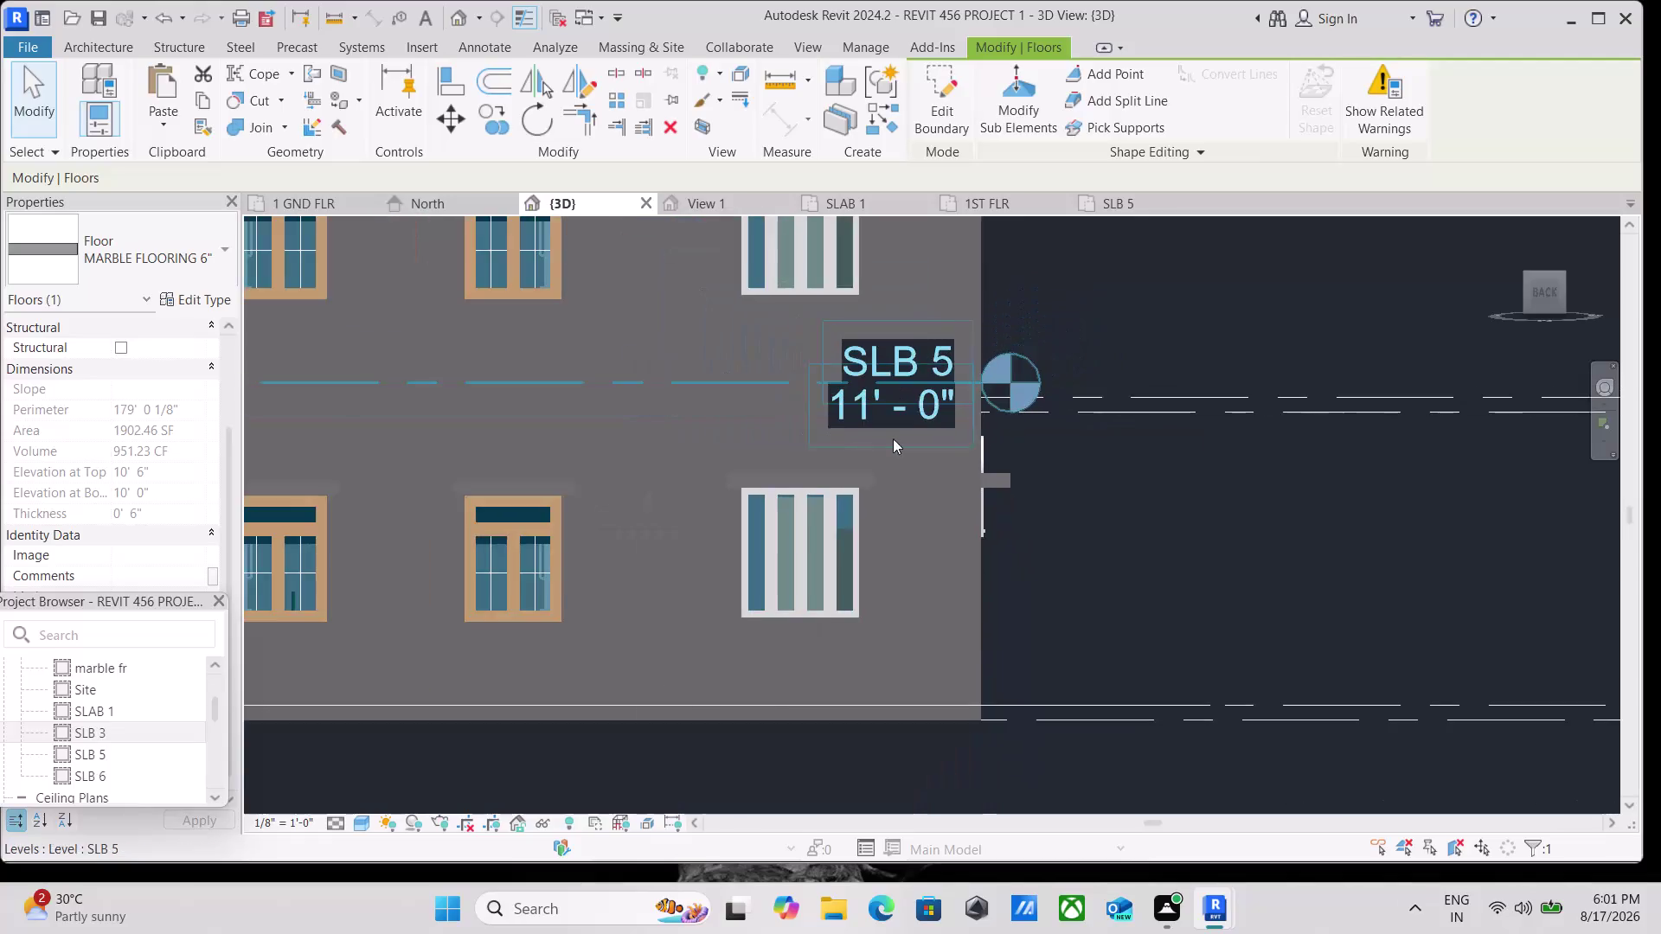
Select the marble floor slab, enter its boundary sketch, then finish editing.
scroll(down, 3)
middle_drag(694, 423, 1180, 491)
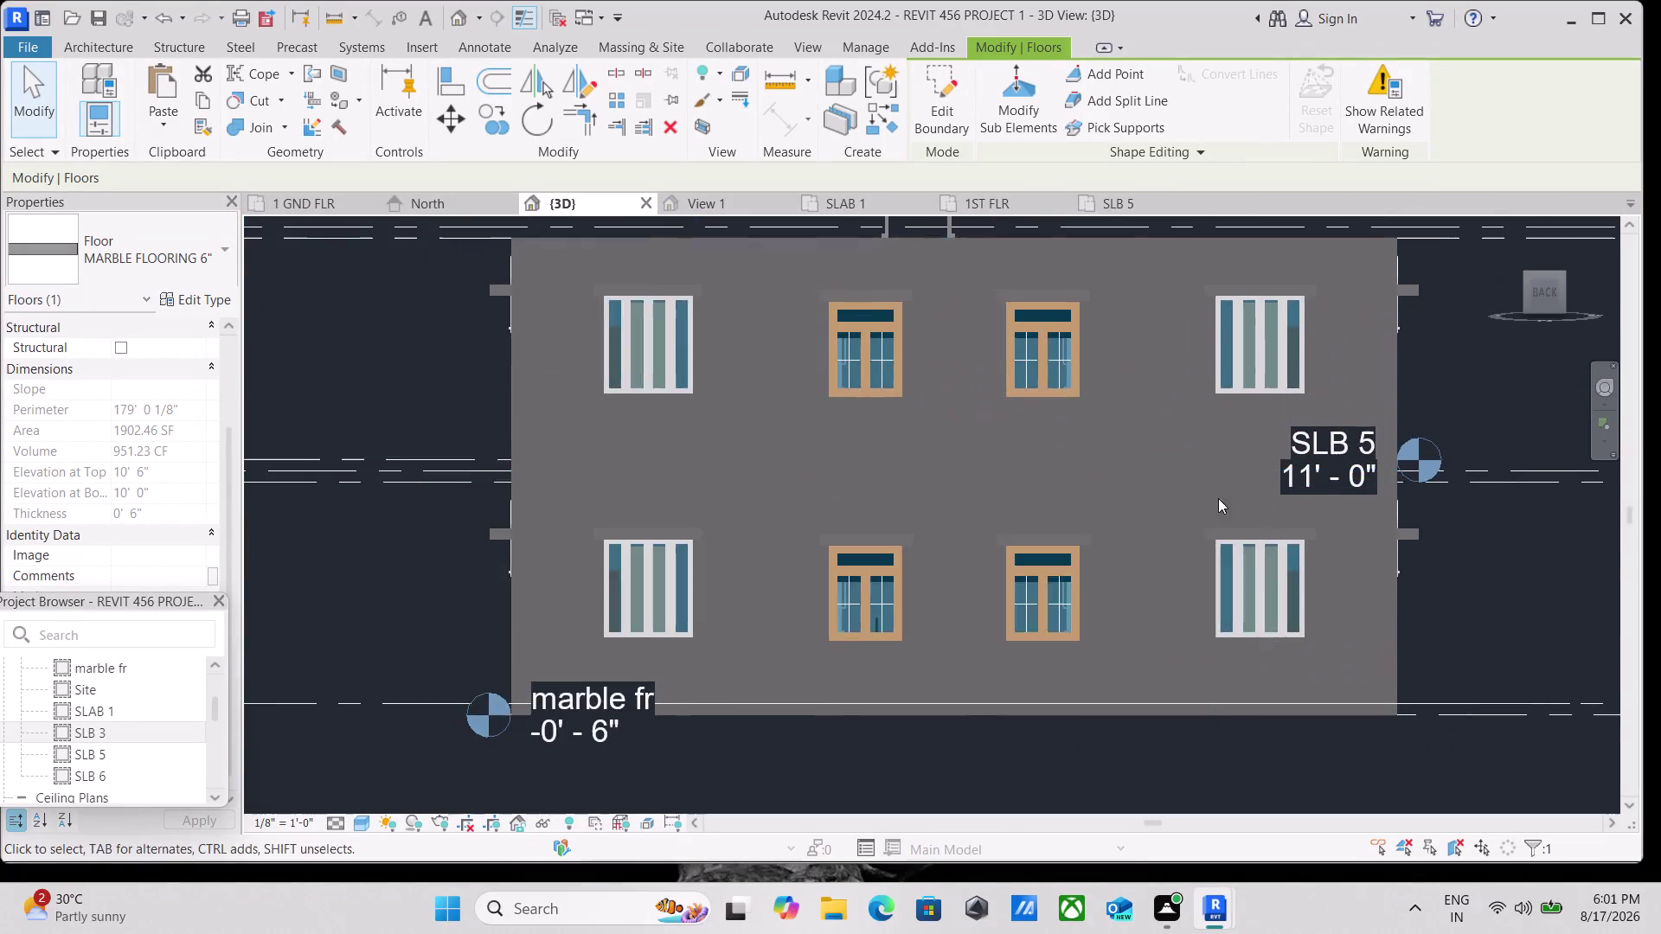
scroll(up, 3)
scroll(up, 3)
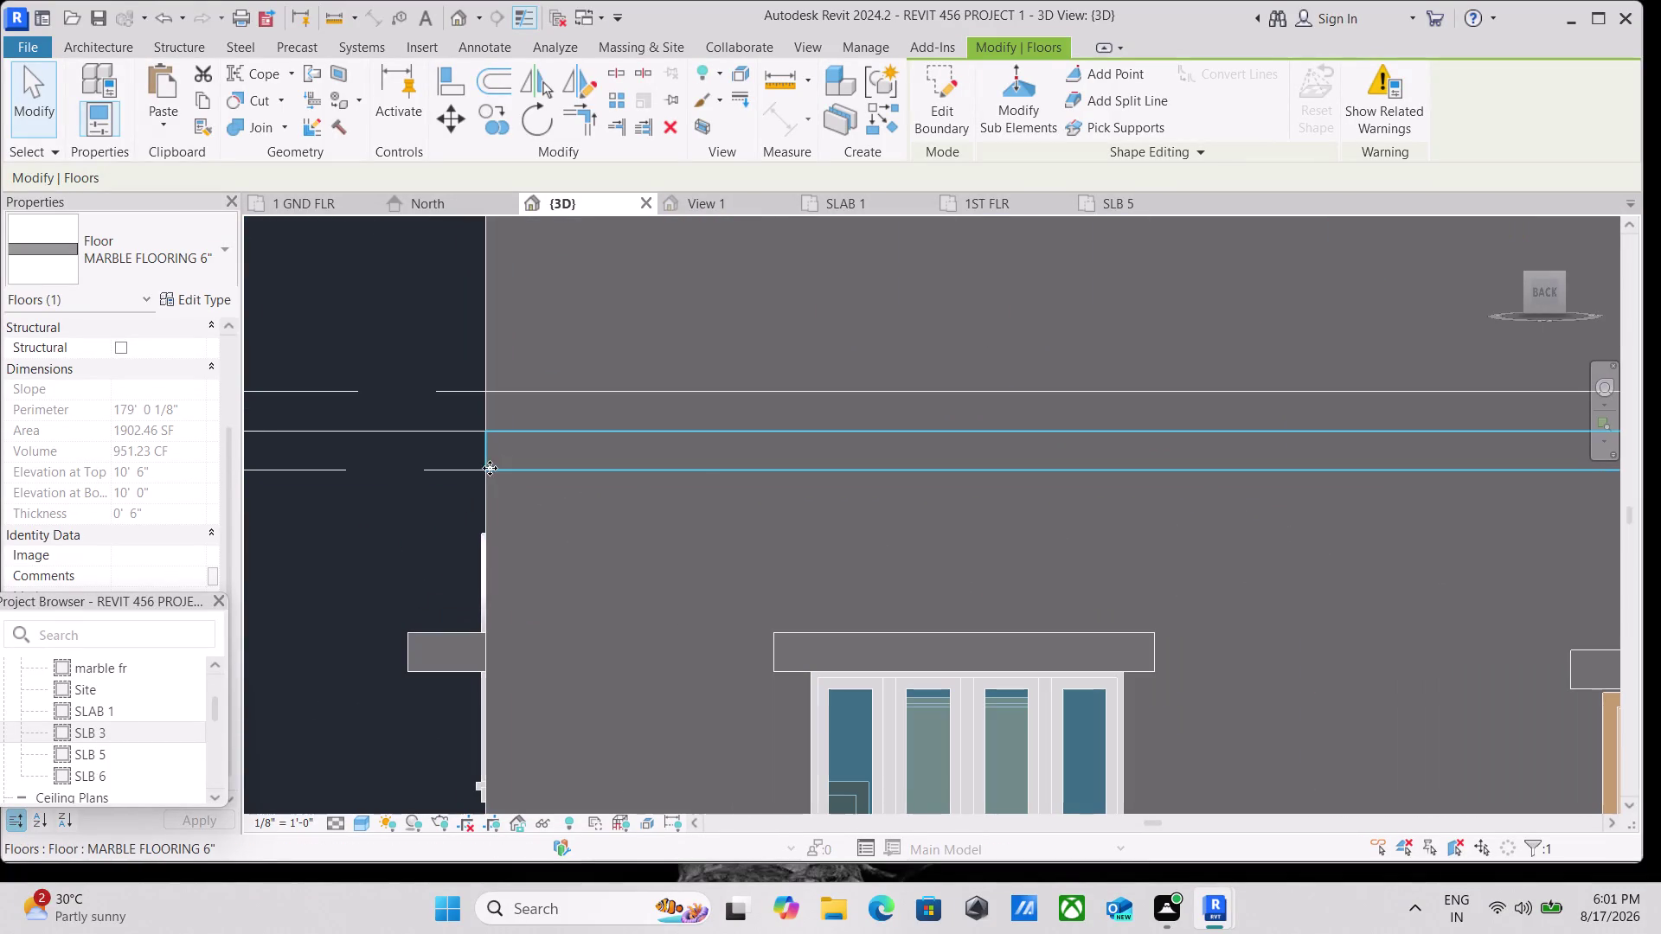
key(Escape)
key(Escape)
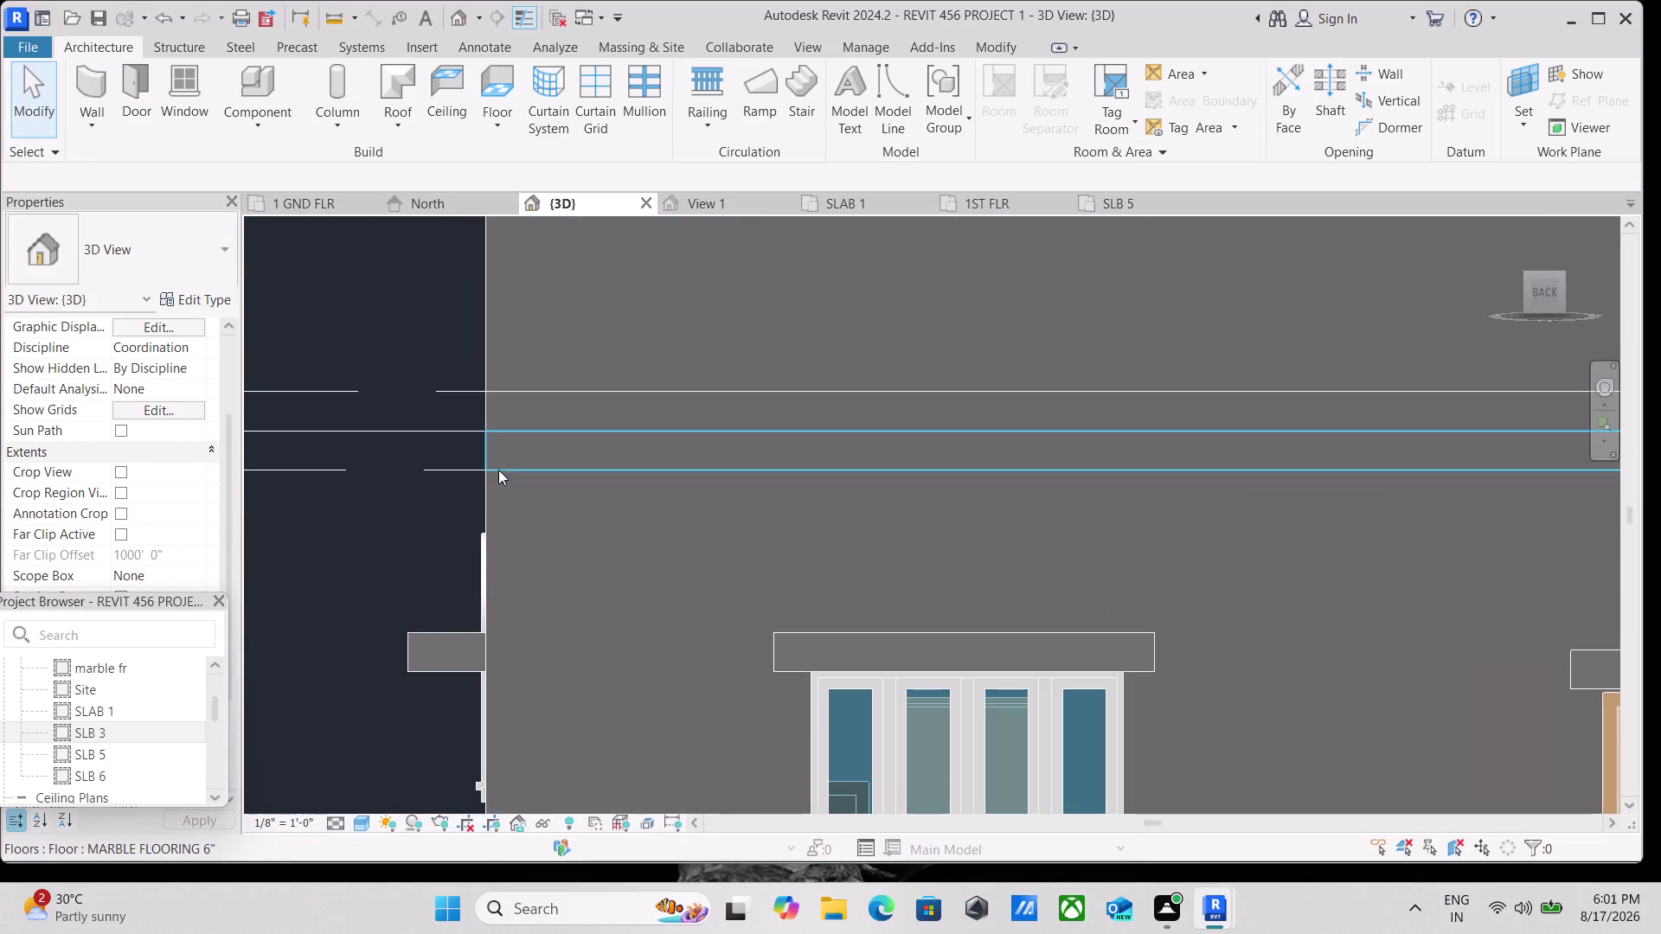
click(499, 469)
click(499, 469)
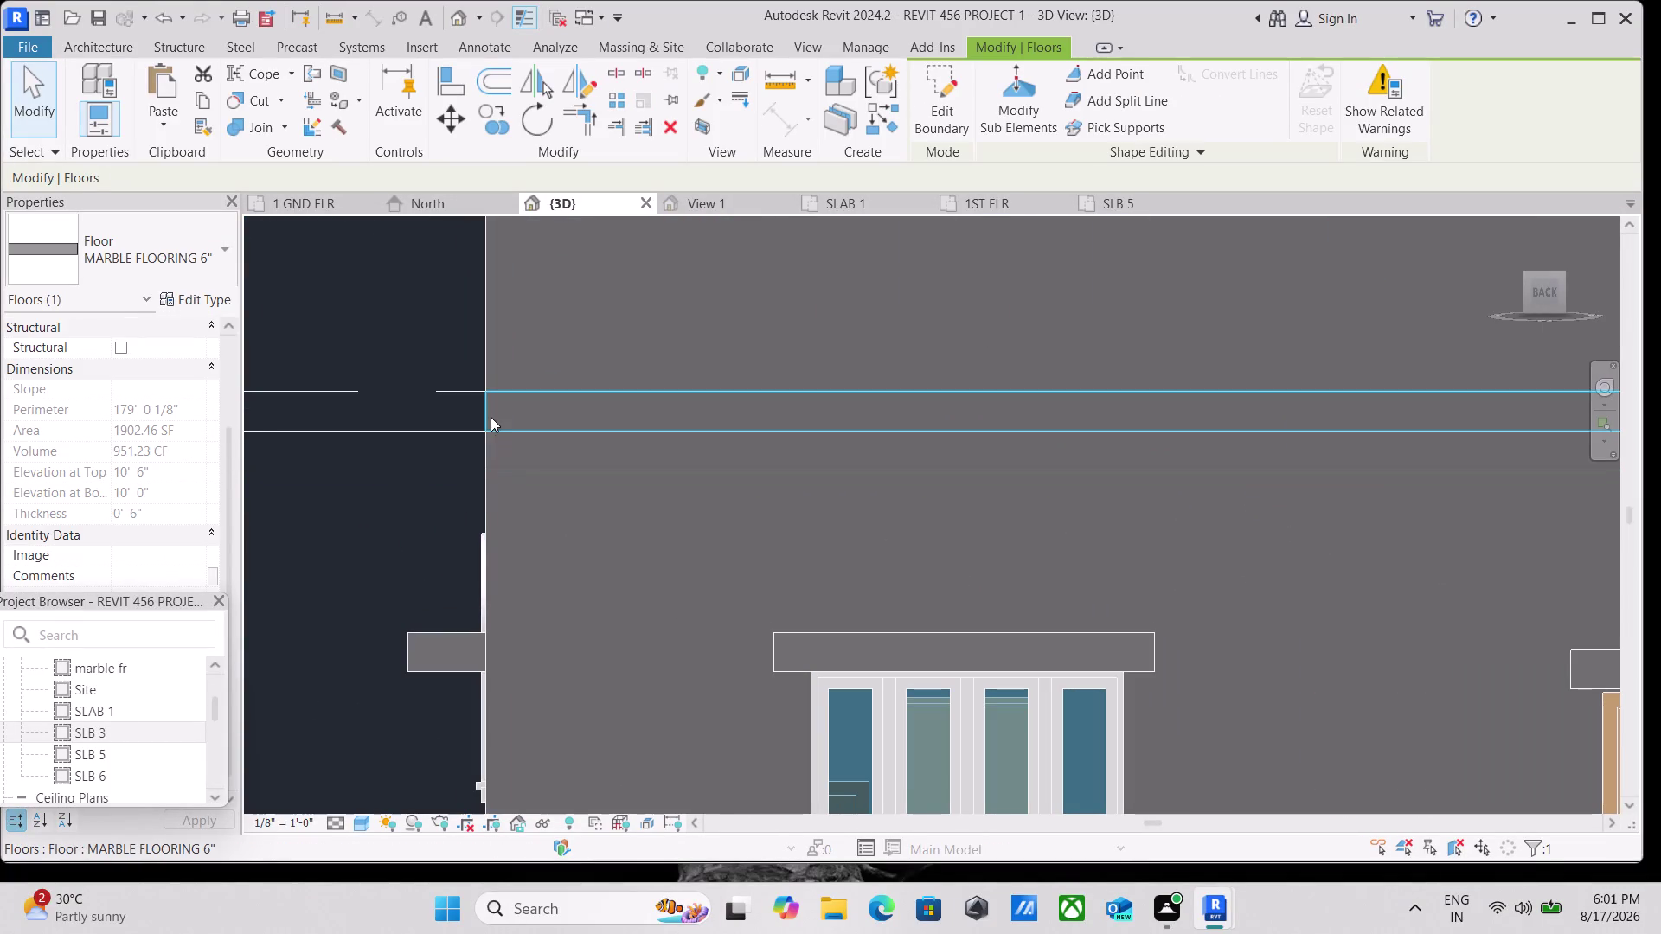
click(485, 470)
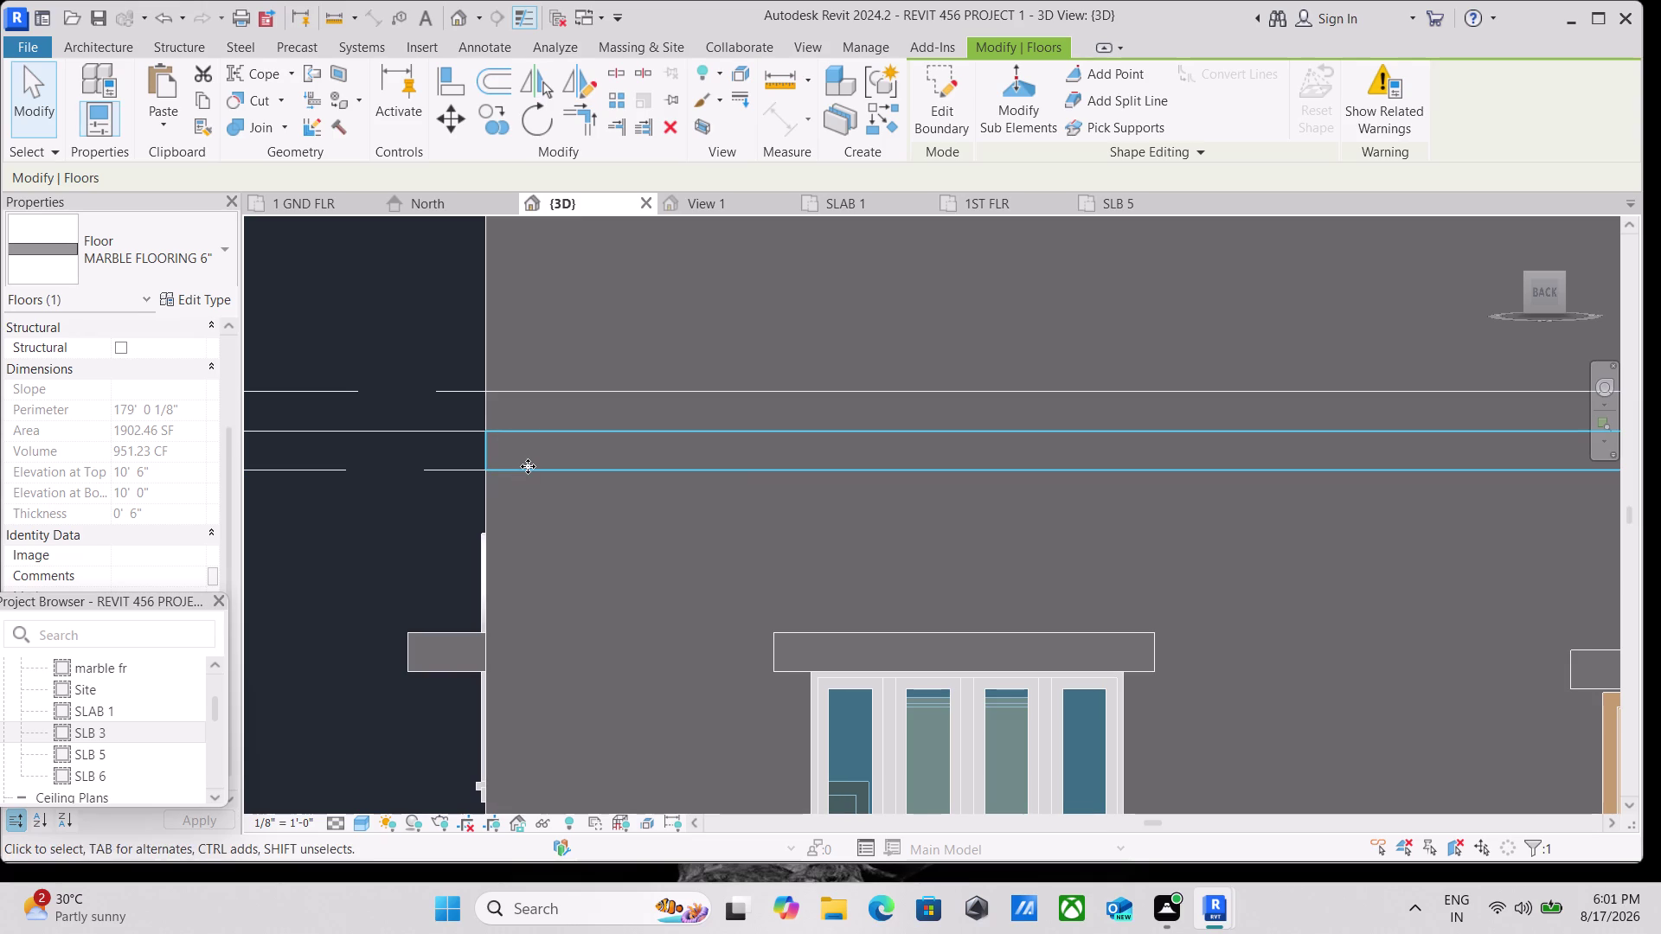
click(528, 466)
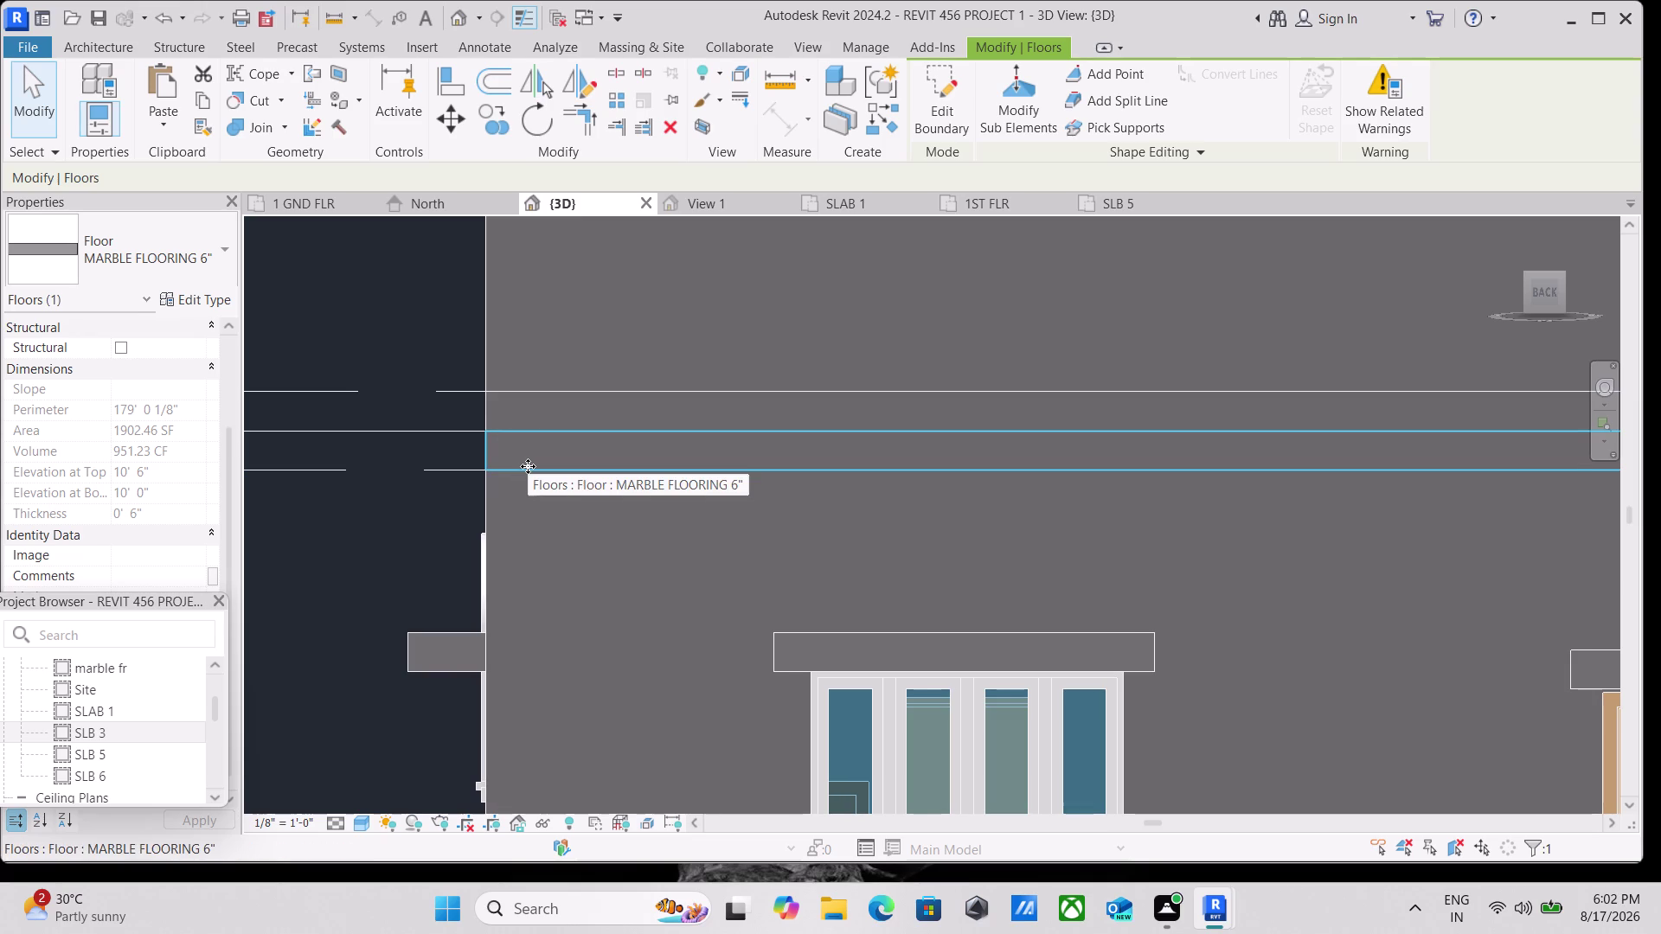
double_click(528, 466)
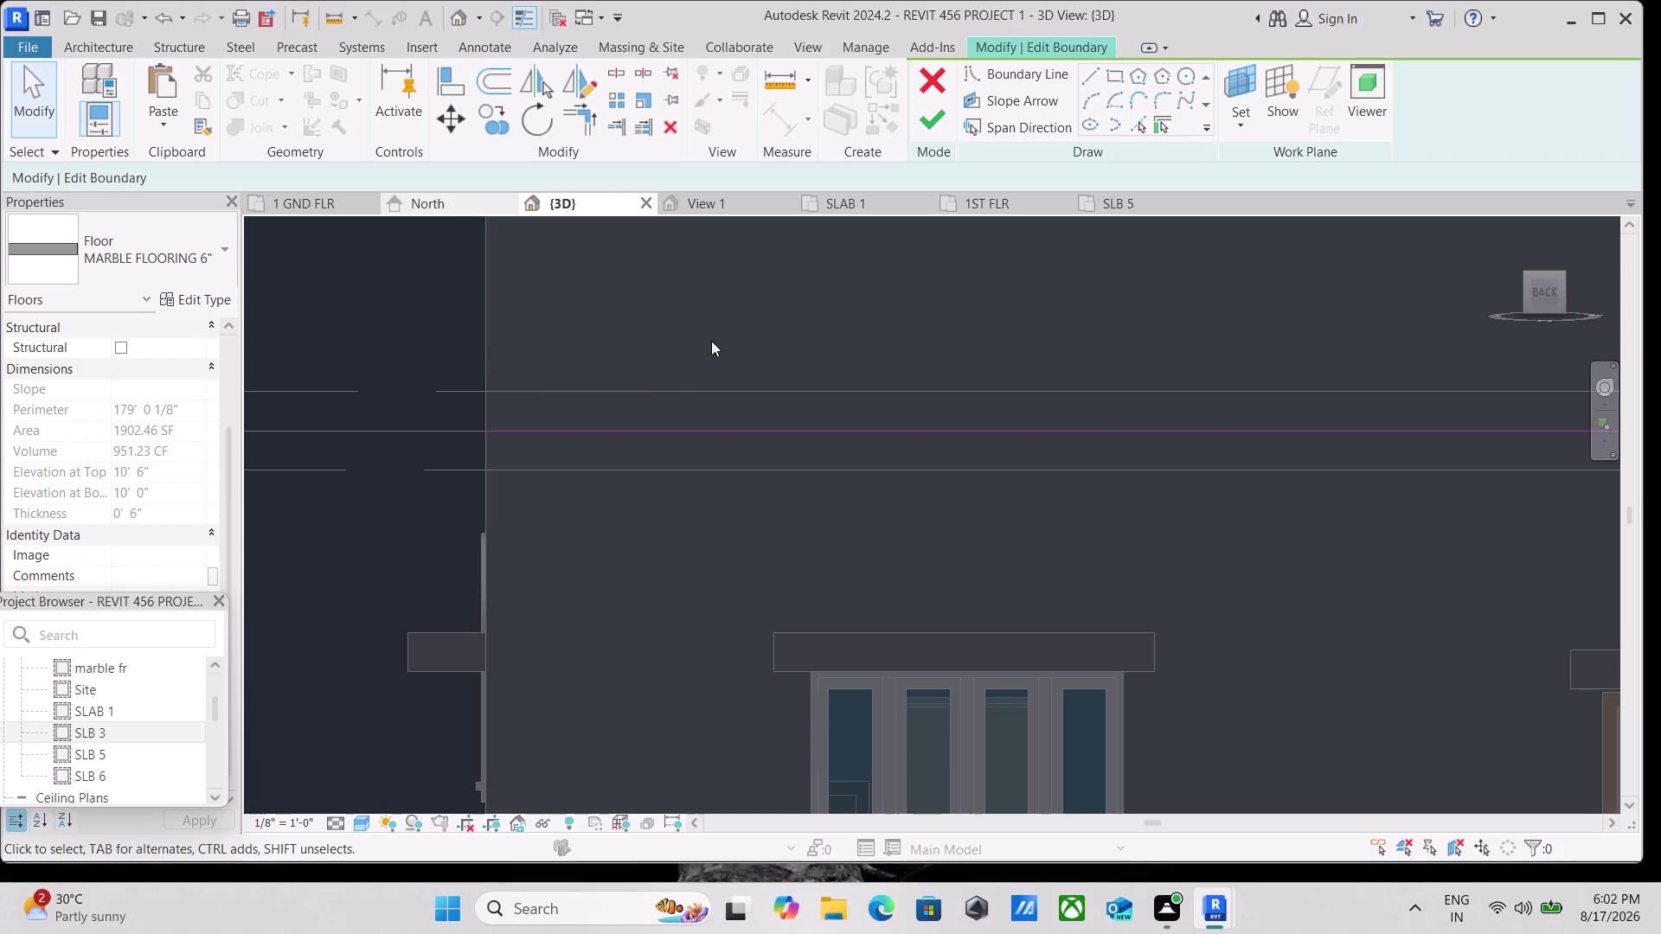
key(Escape)
key(Escape)
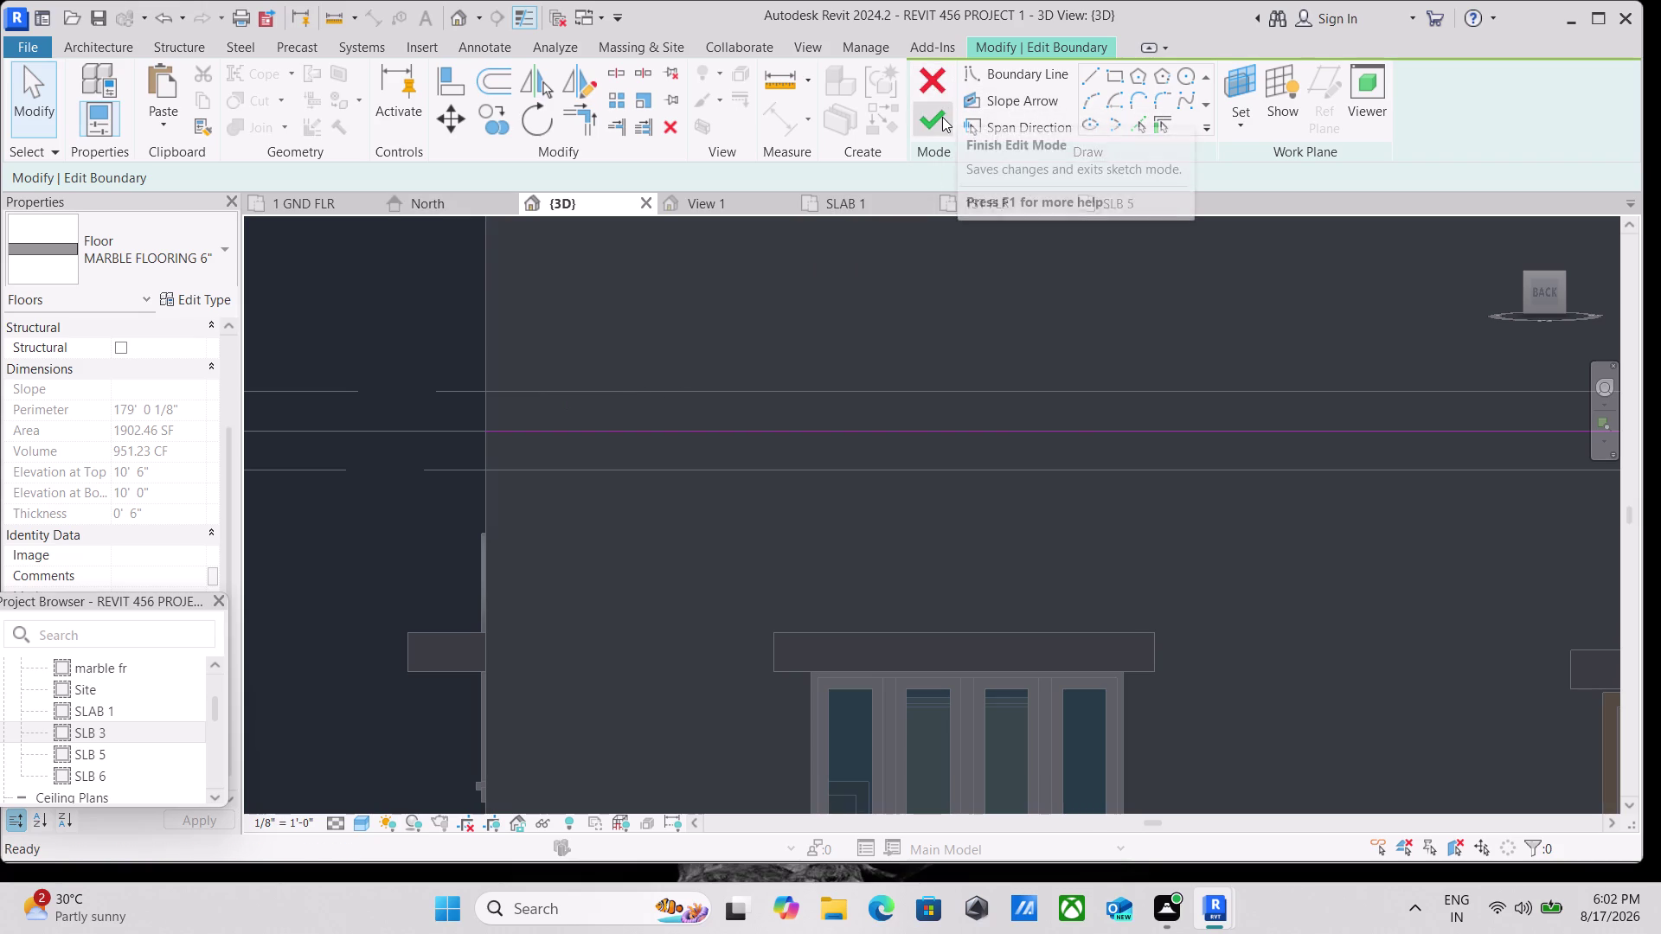
click(941, 117)
Pan and zoom the 3D view to bring the whole house model into view.
scroll(down, 3)
scroll(down, 3)
middle_drag(891, 364, 643, 413)
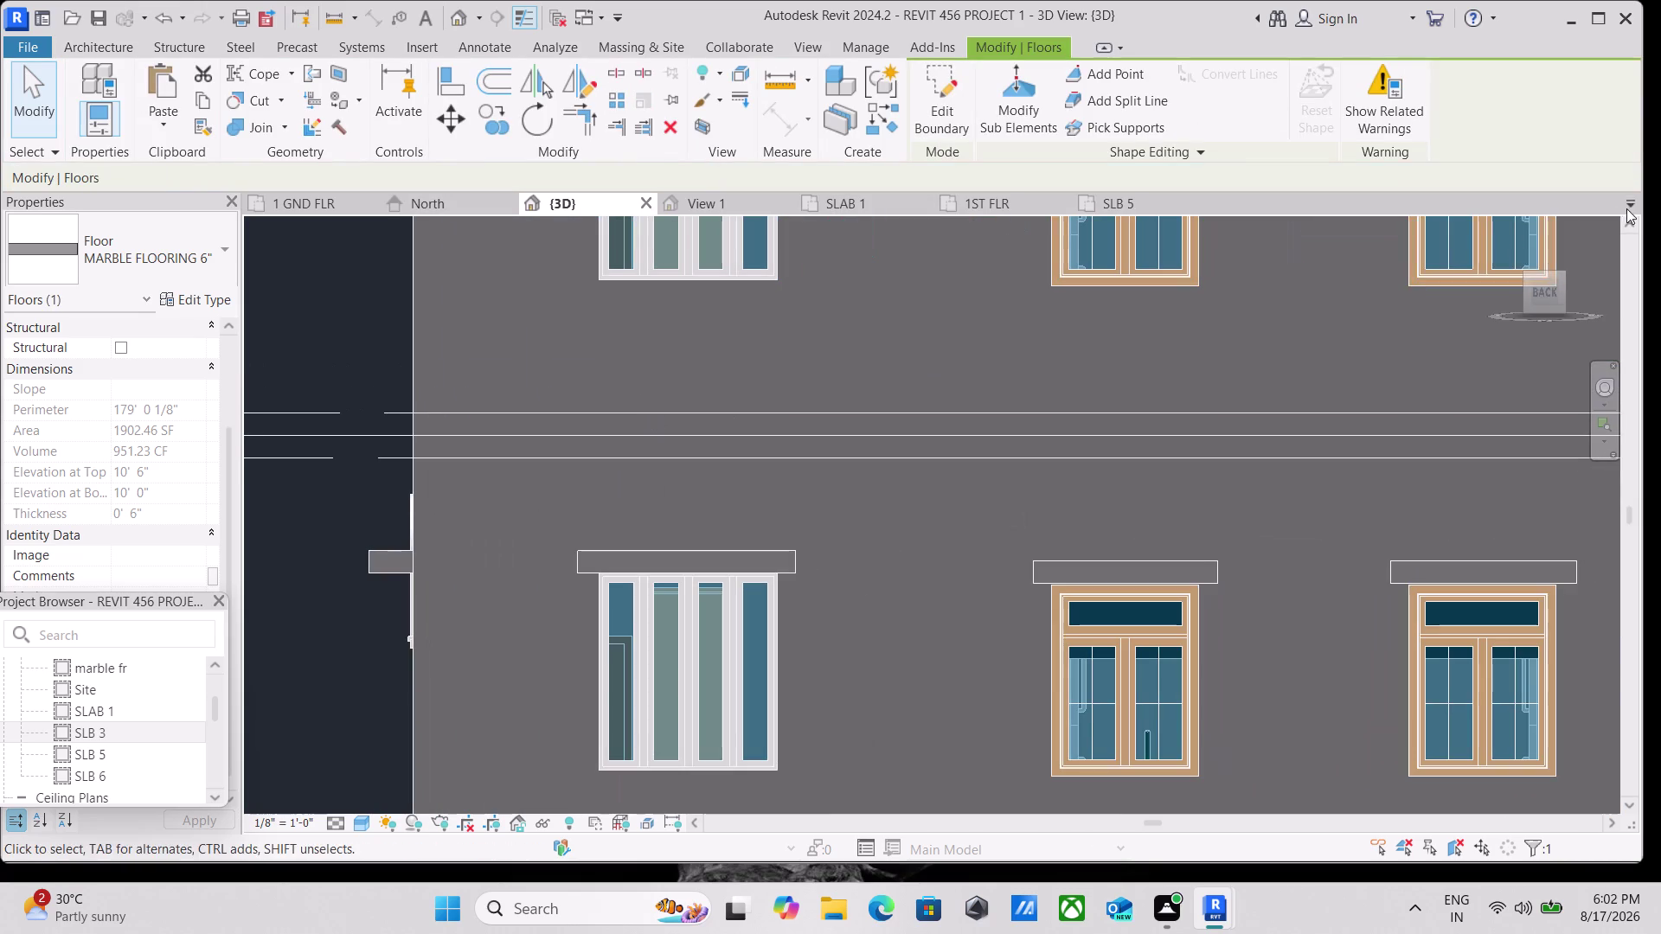
click(1562, 273)
scroll(down, 3)
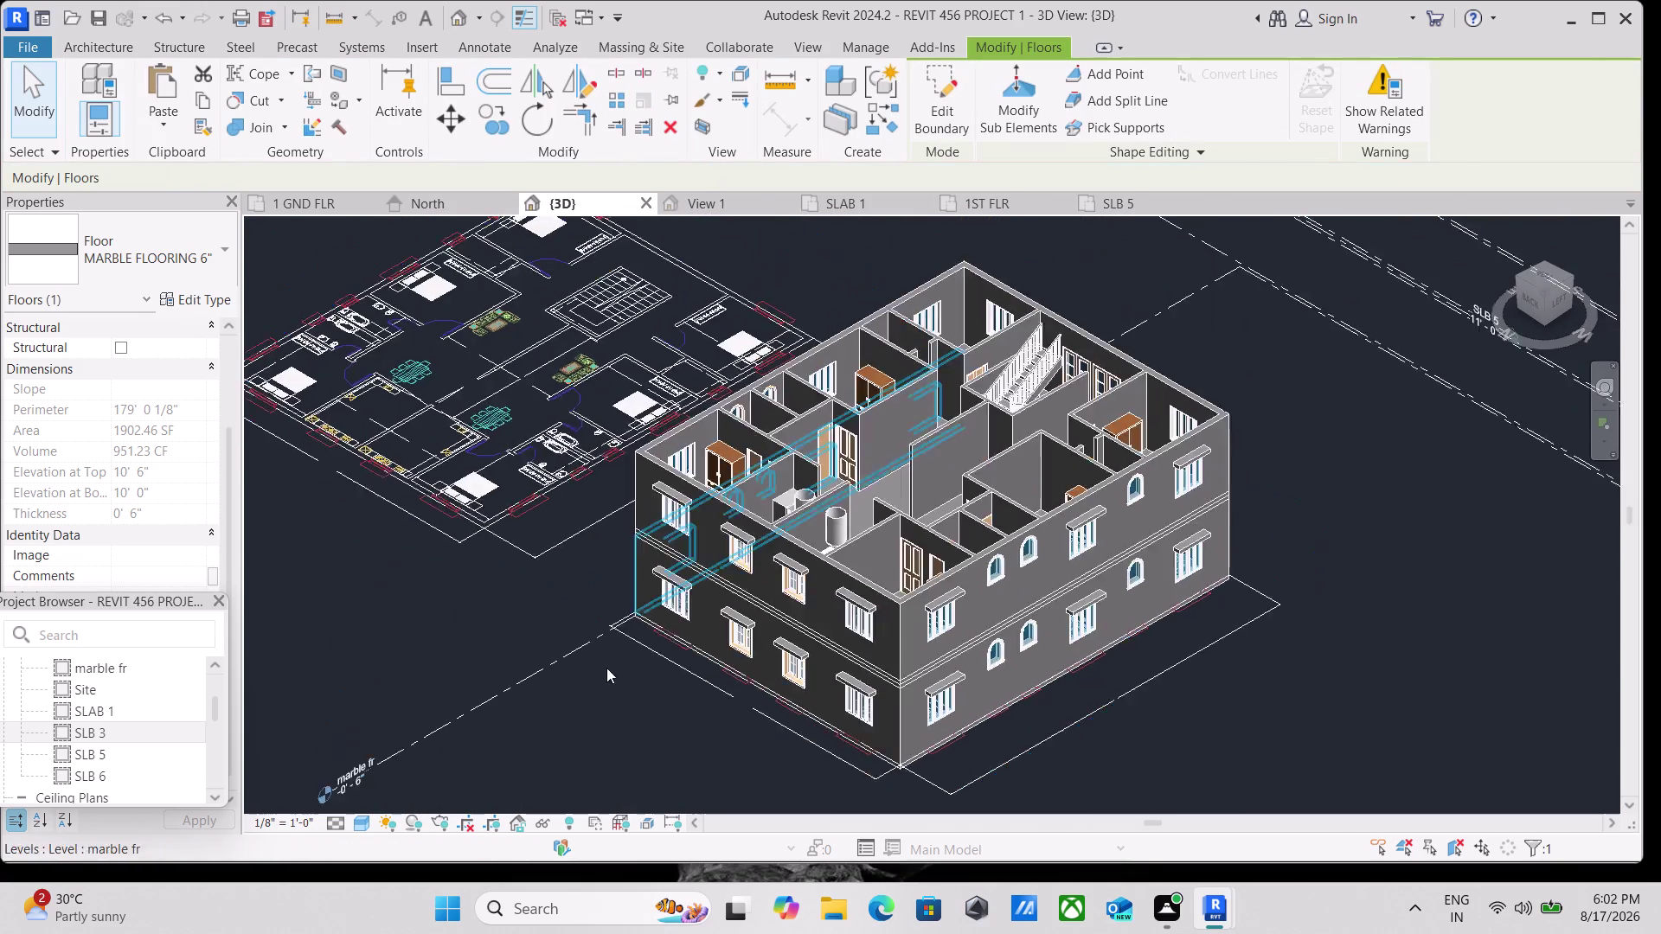
scroll(up, 3)
scroll(down, 3)
middle_drag(502, 626, 580, 564)
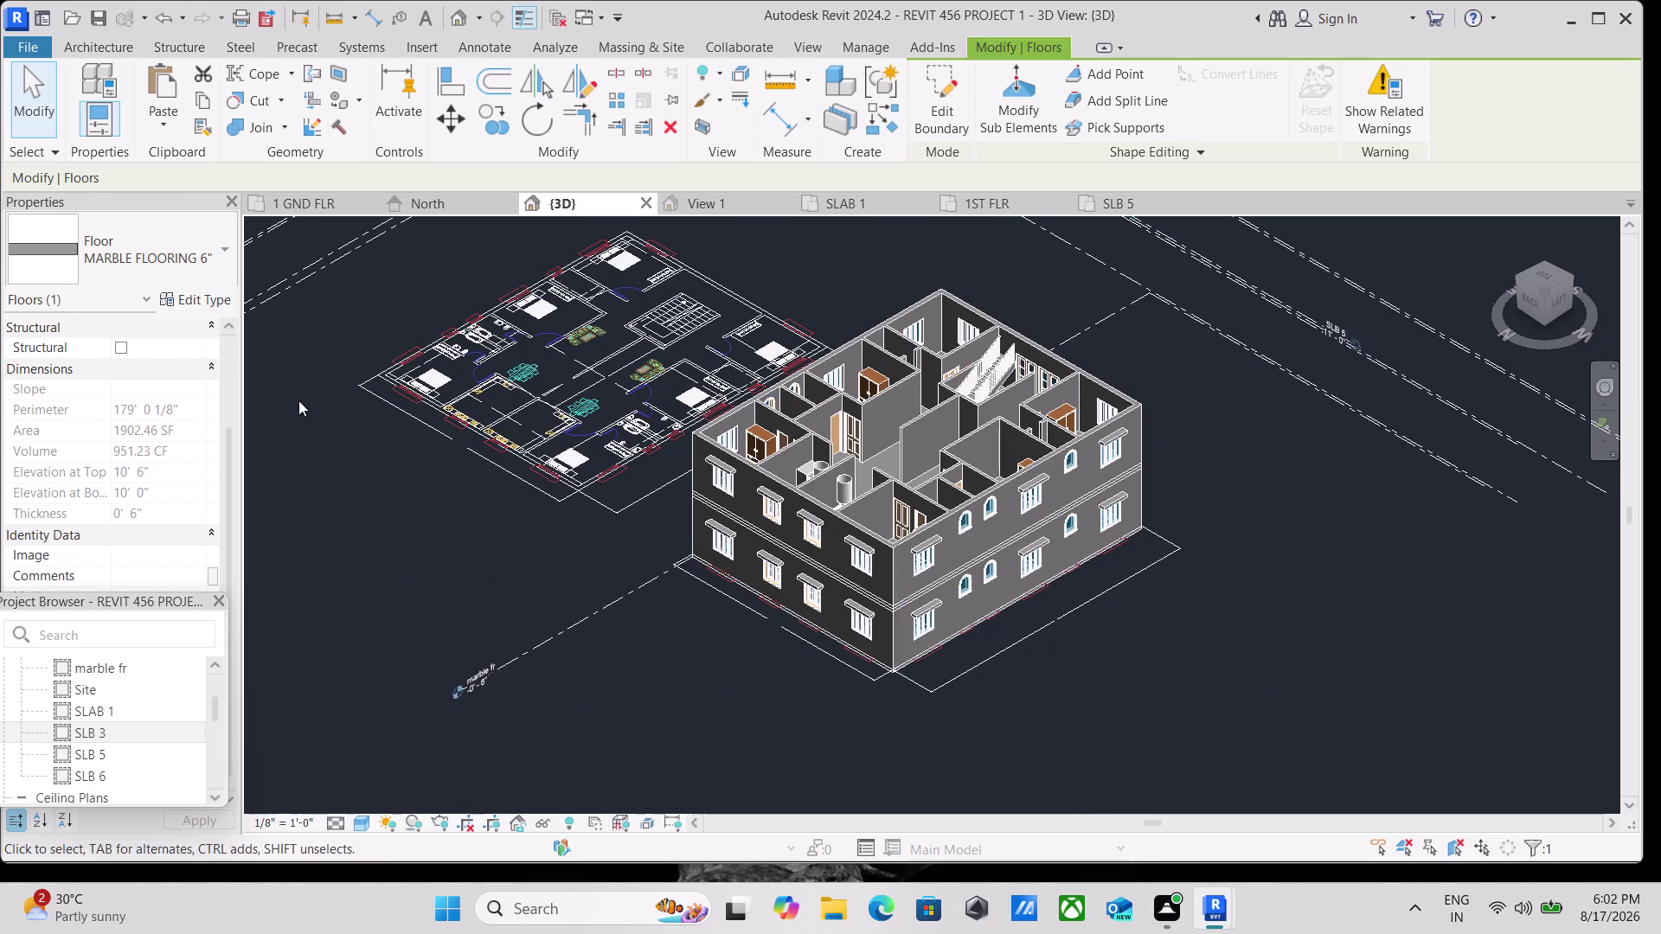
scroll(down, 3)
scroll(up, 3)
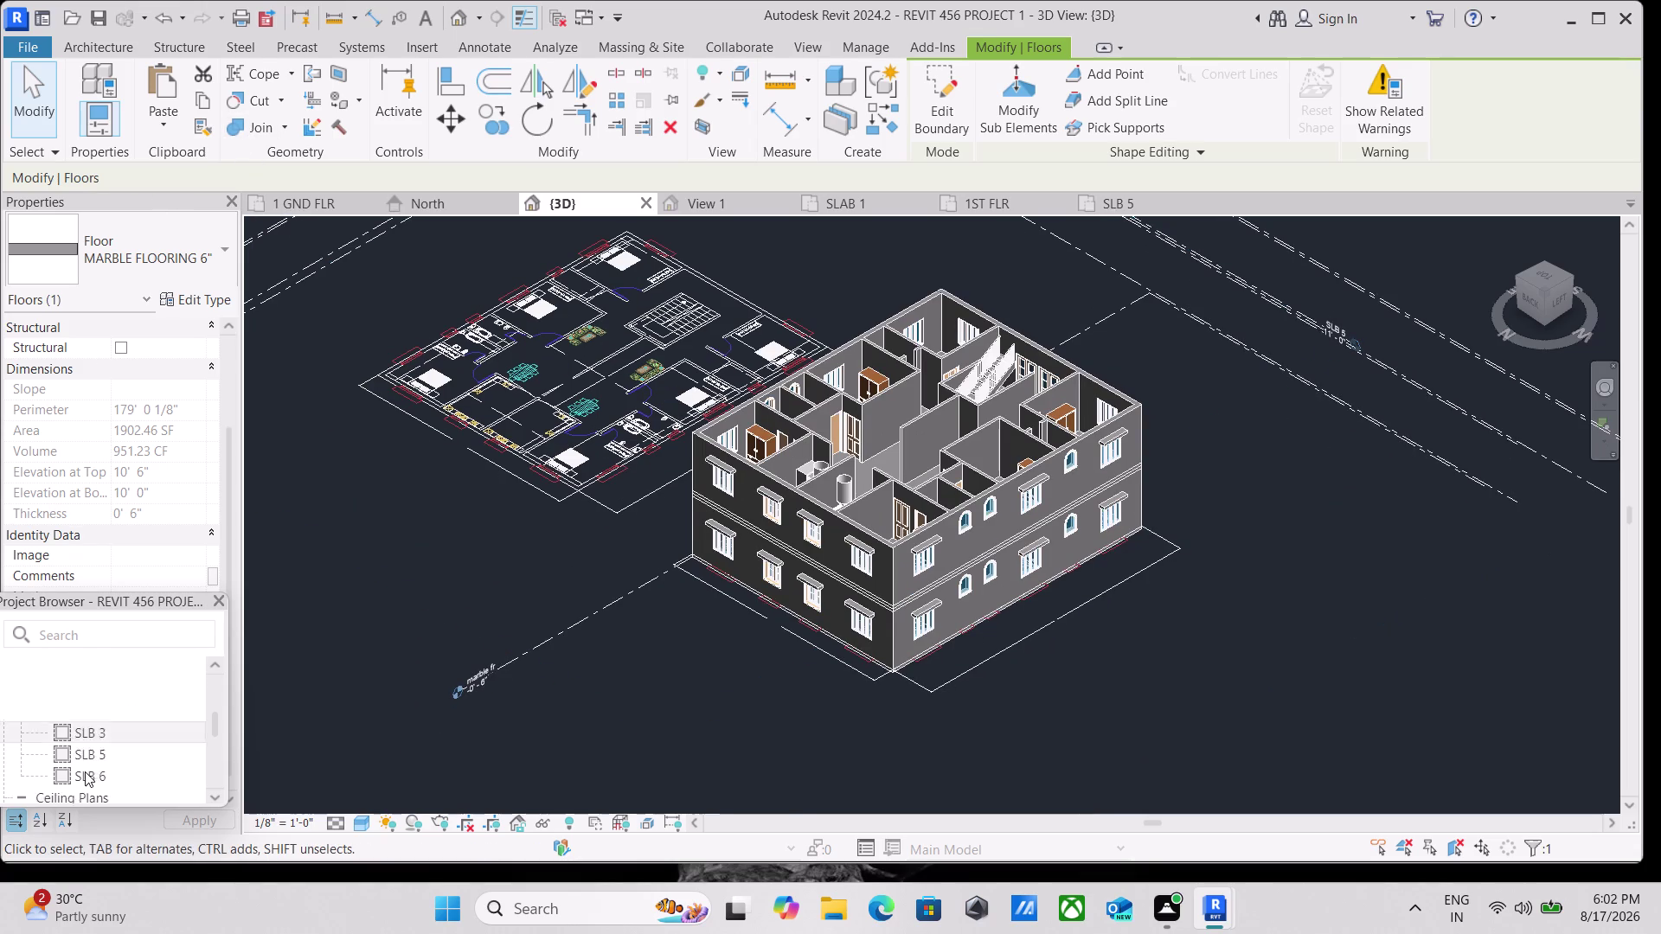
scroll(up, 3)
scroll(up, 3)
scroll(up, 3)
scroll(down, 3)
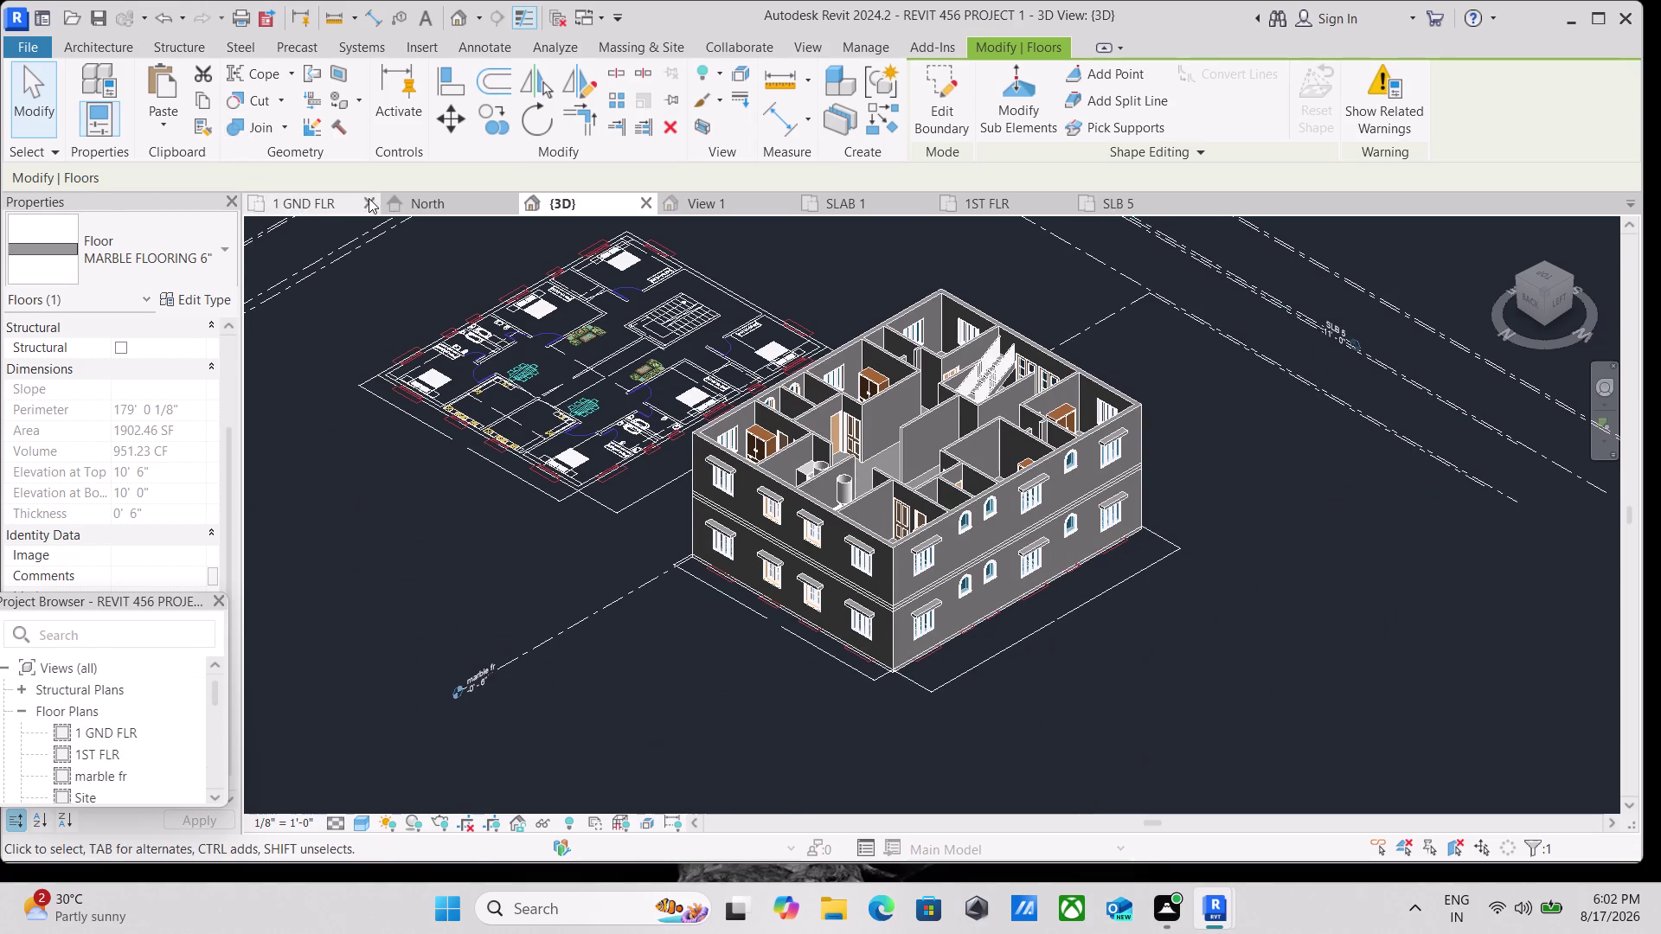
scroll(down, 3)
scroll(up, 3)
scroll(up, 3)
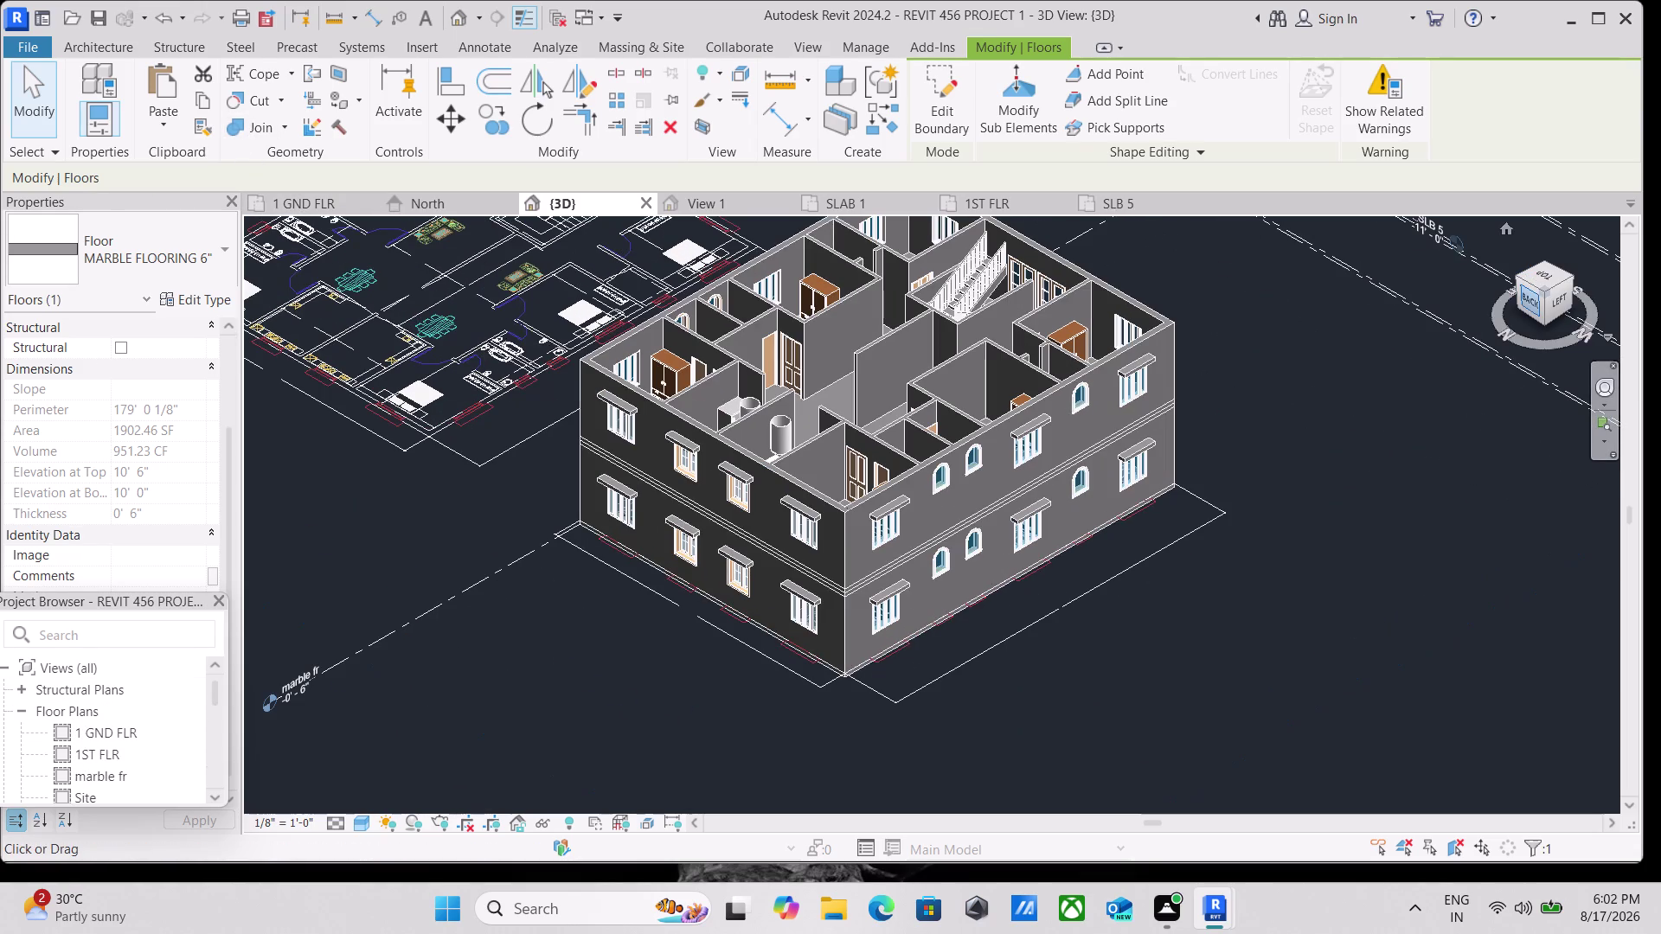
View the back facade straight on, then open the South building elevation.
click(1539, 314)
middle_drag(1199, 476, 1069, 569)
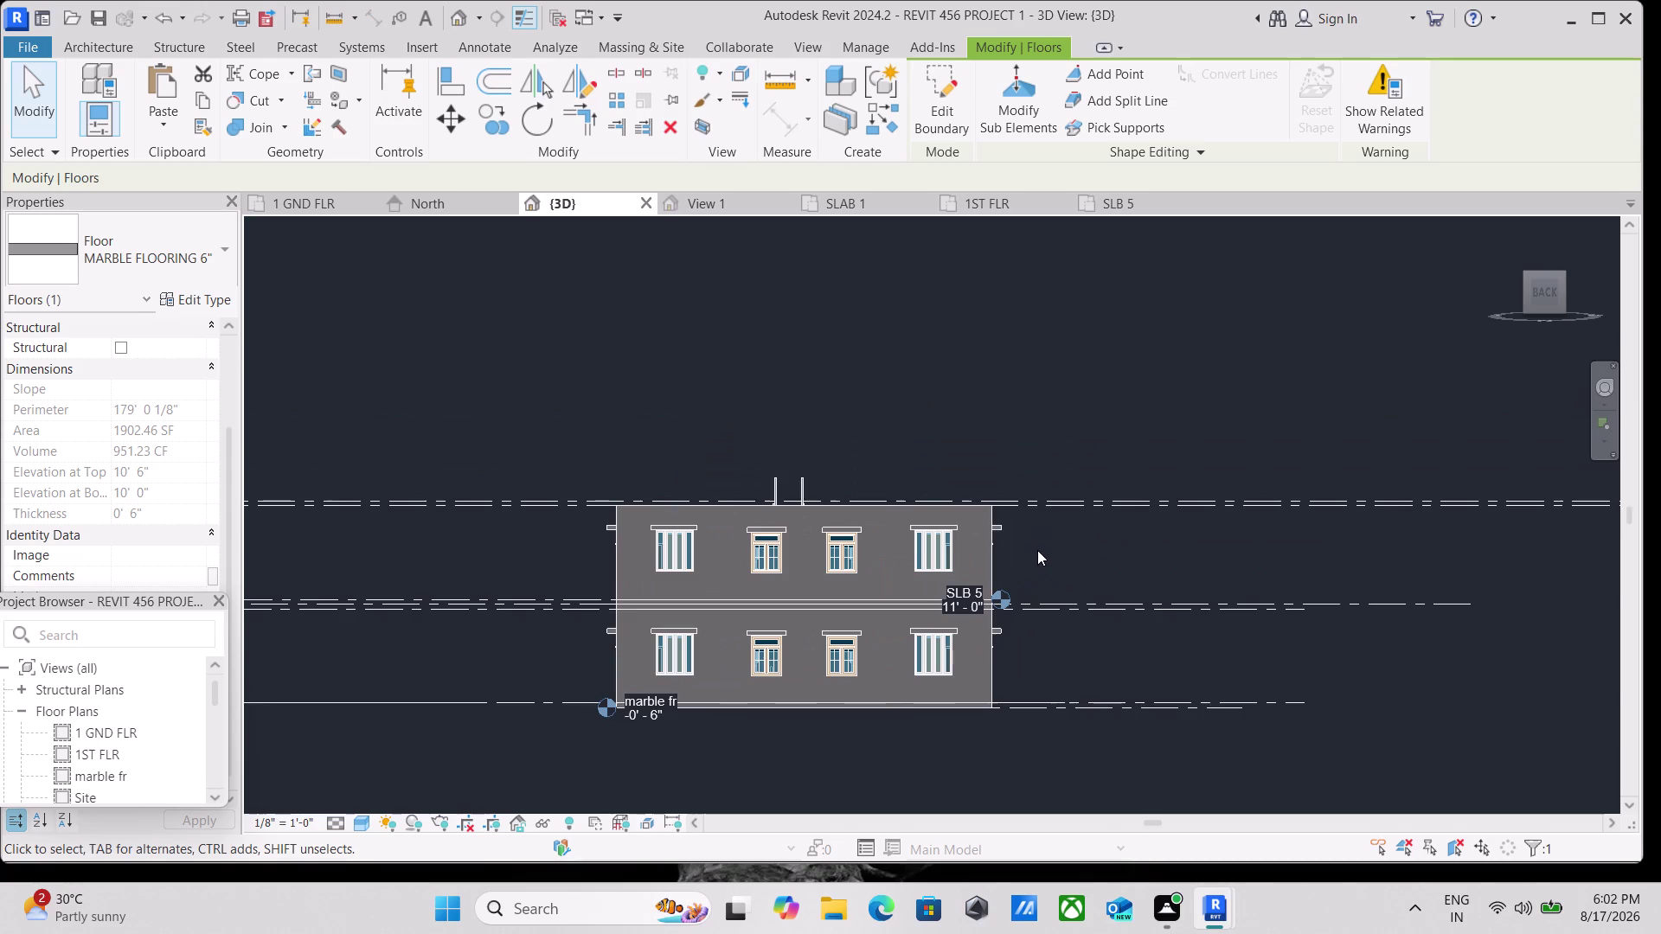
scroll(up, 3)
middle_drag(1027, 523, 1041, 509)
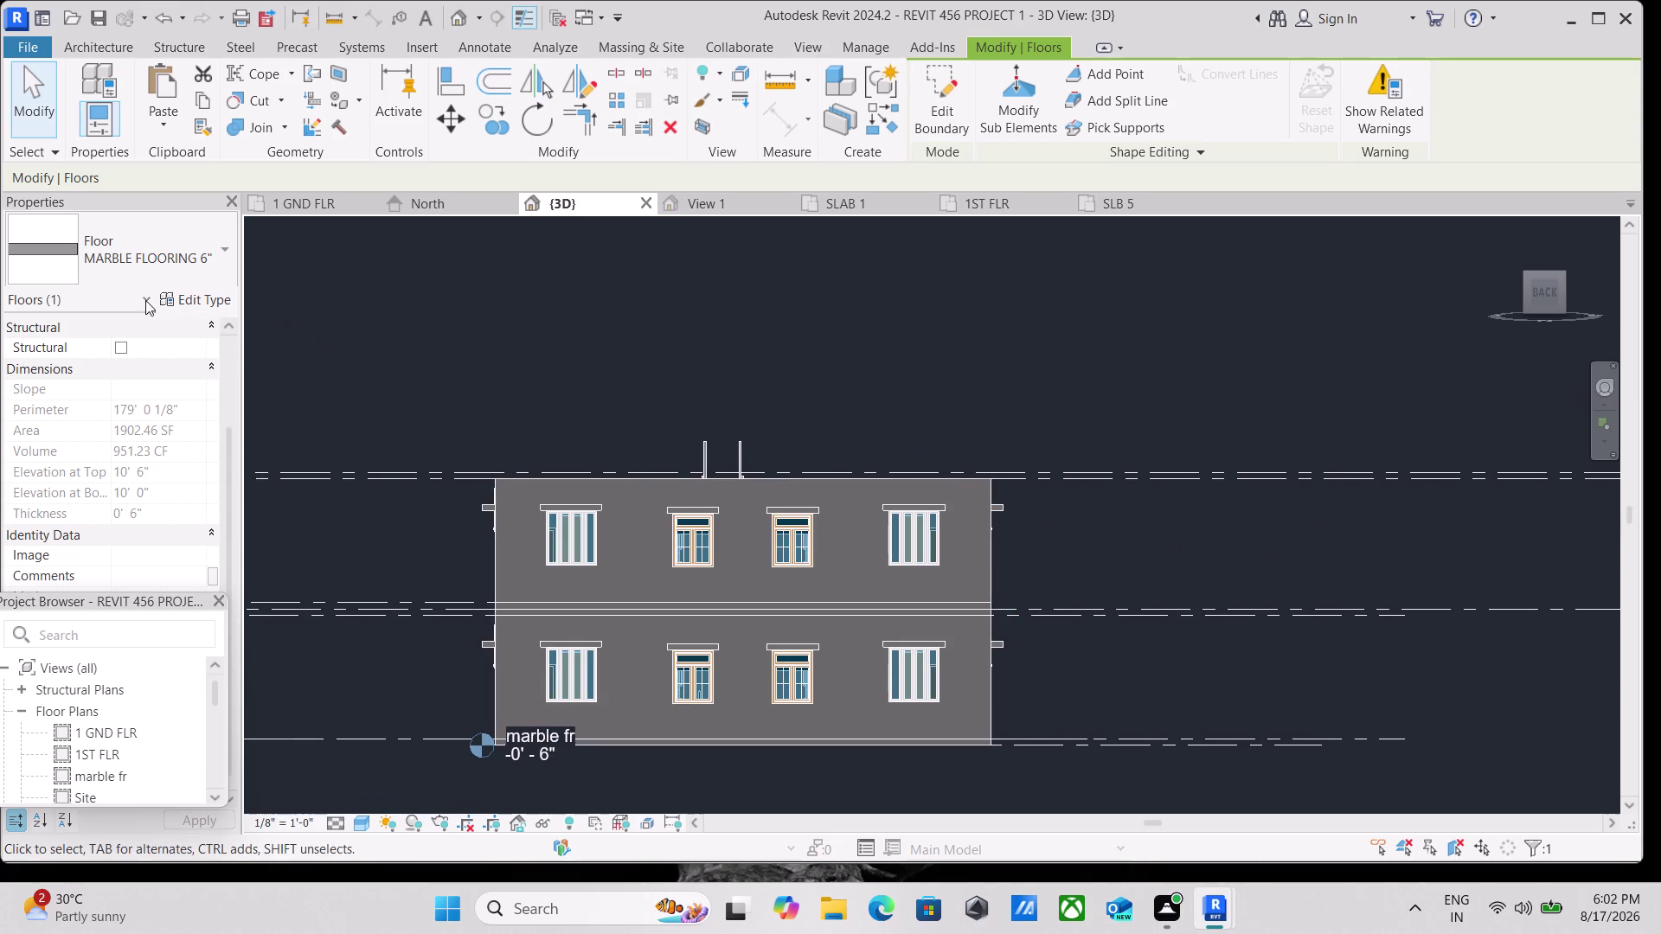
scroll(up, 3)
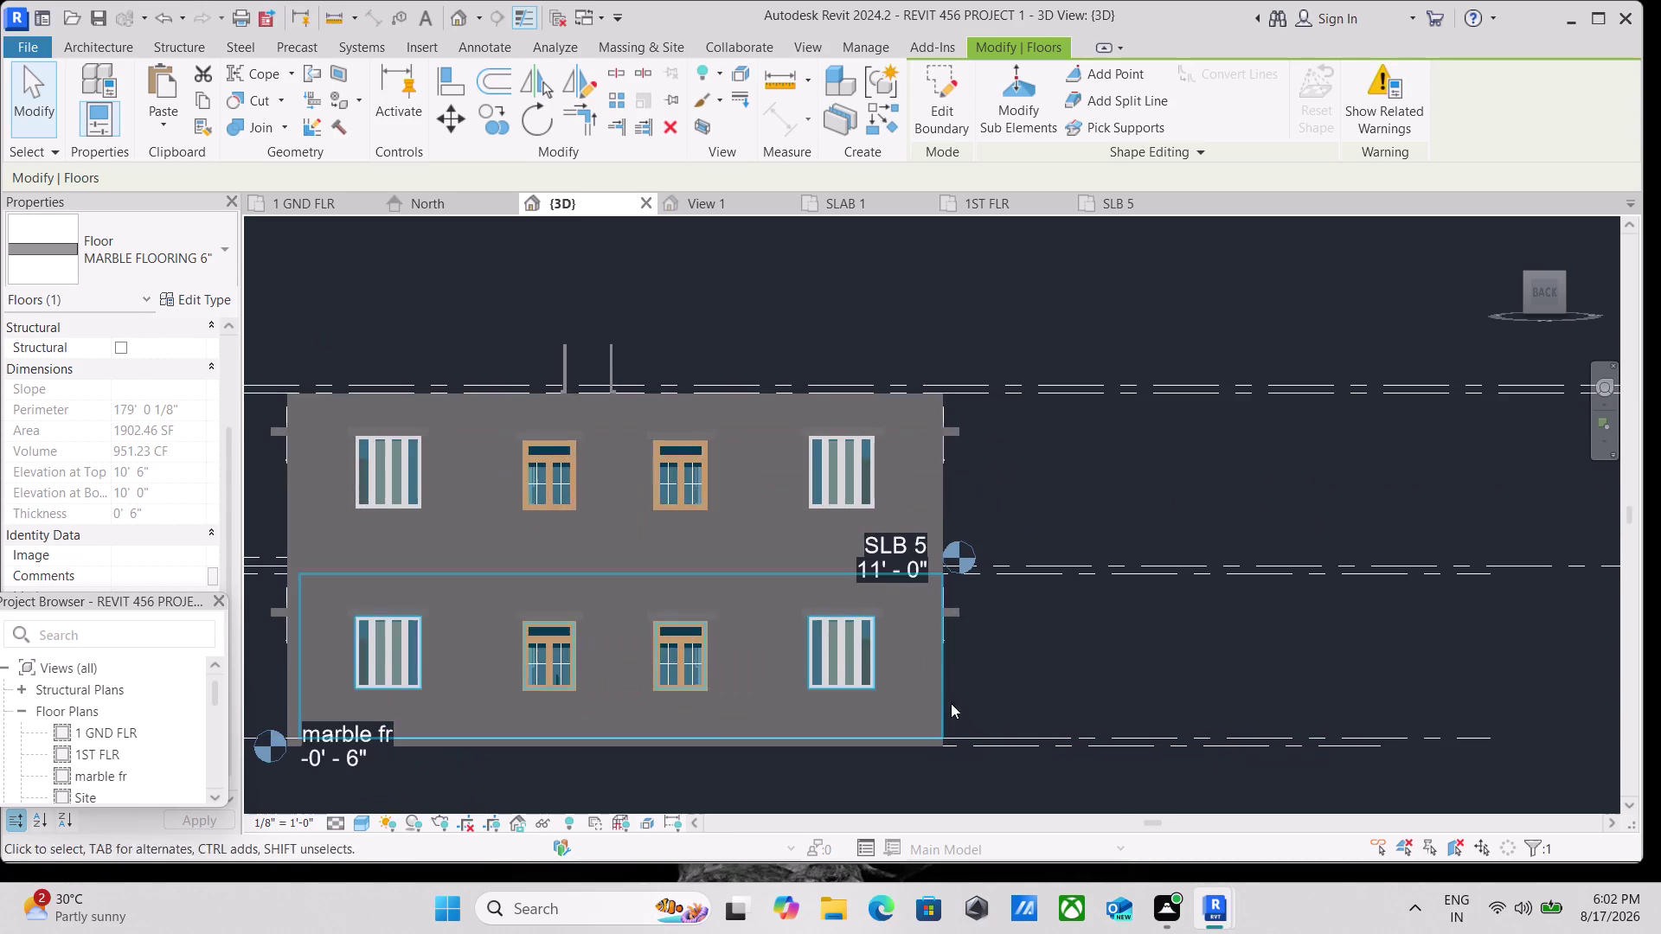
scroll(down, 3)
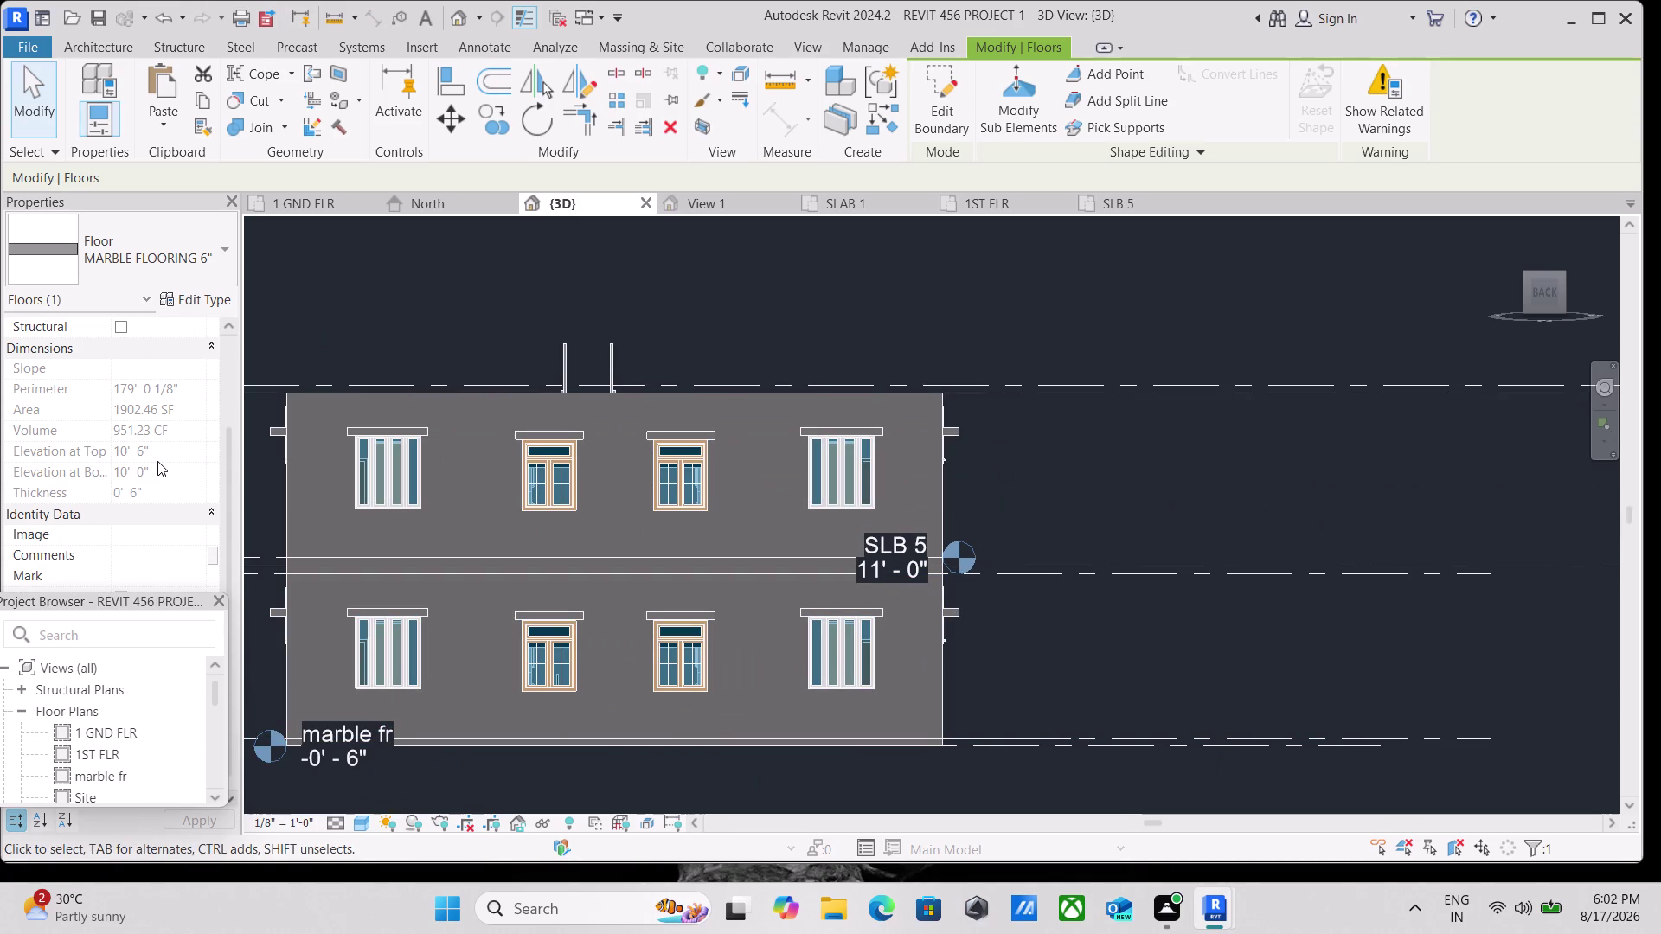
scroll(down, 3)
scroll(down, 3)
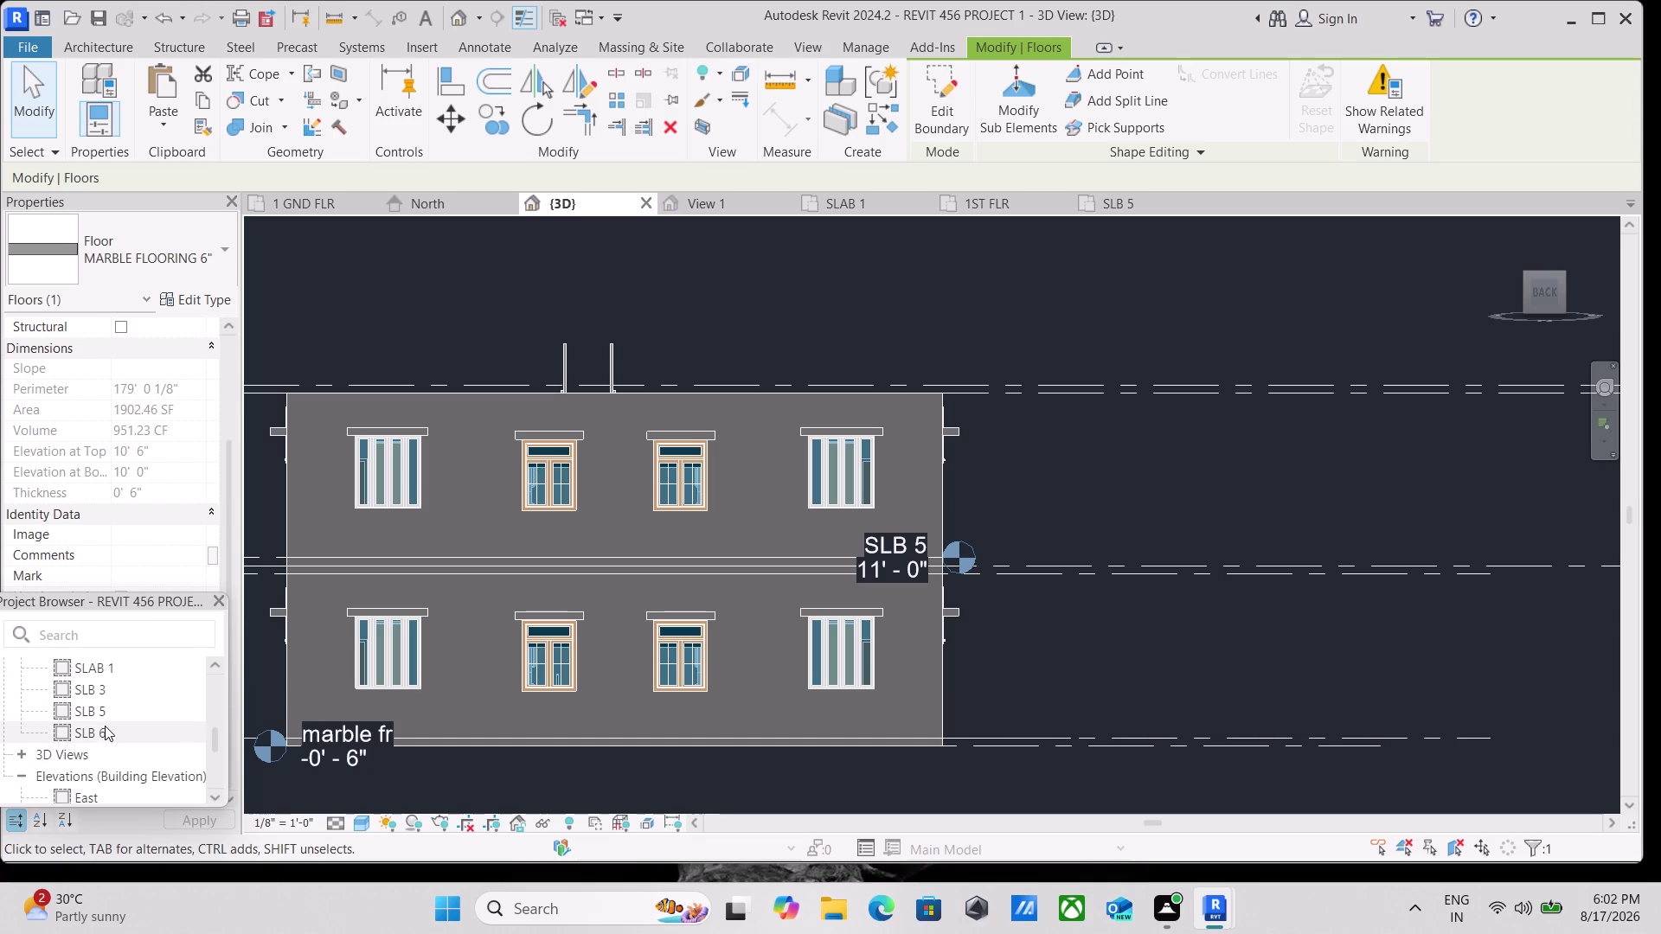
scroll(up, 3)
scroll(up, 3)
scroll(up, 3)
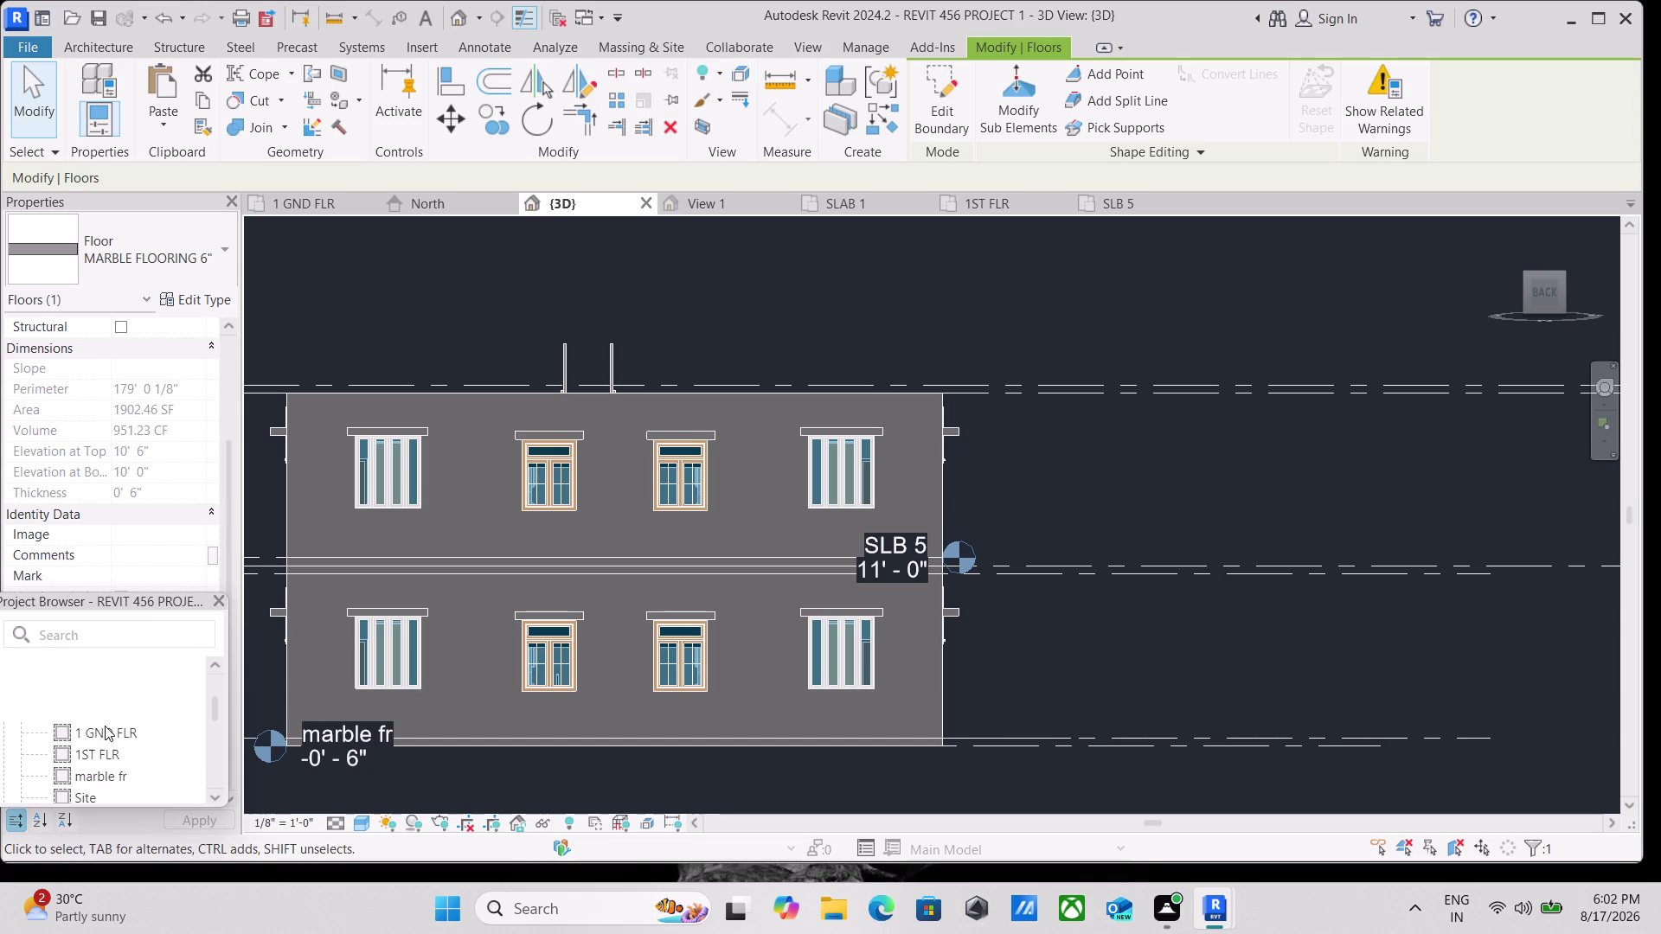
scroll(down, 3)
scroll(up, 3)
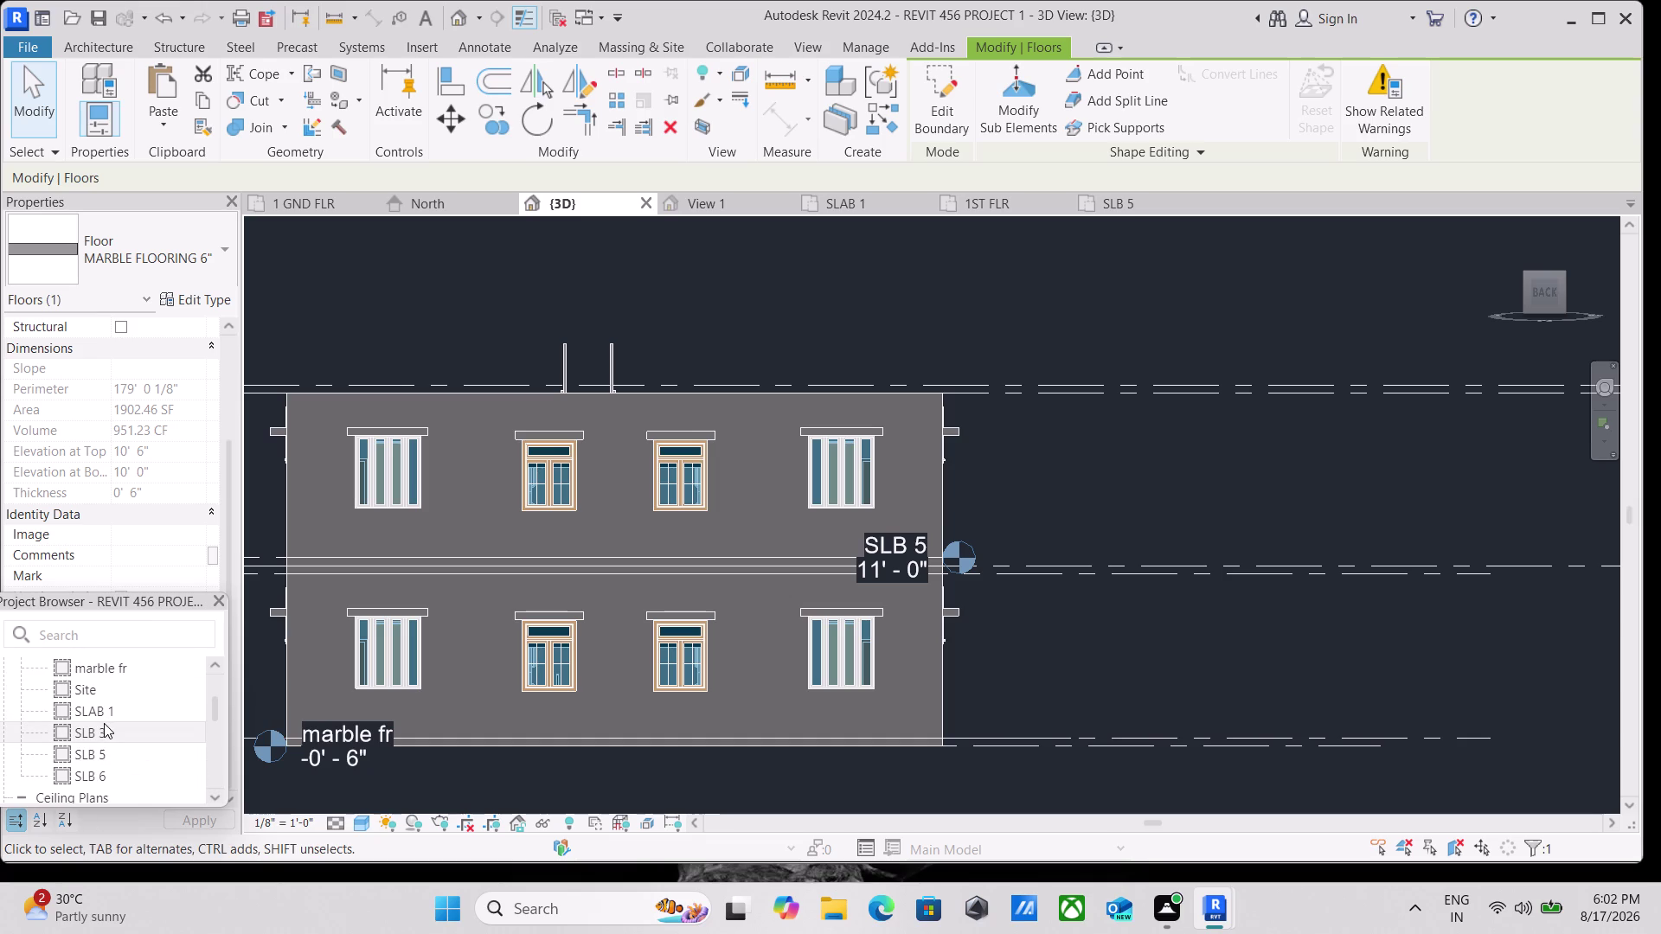
scroll(down, 3)
scroll(down, 3)
scroll(up, 3)
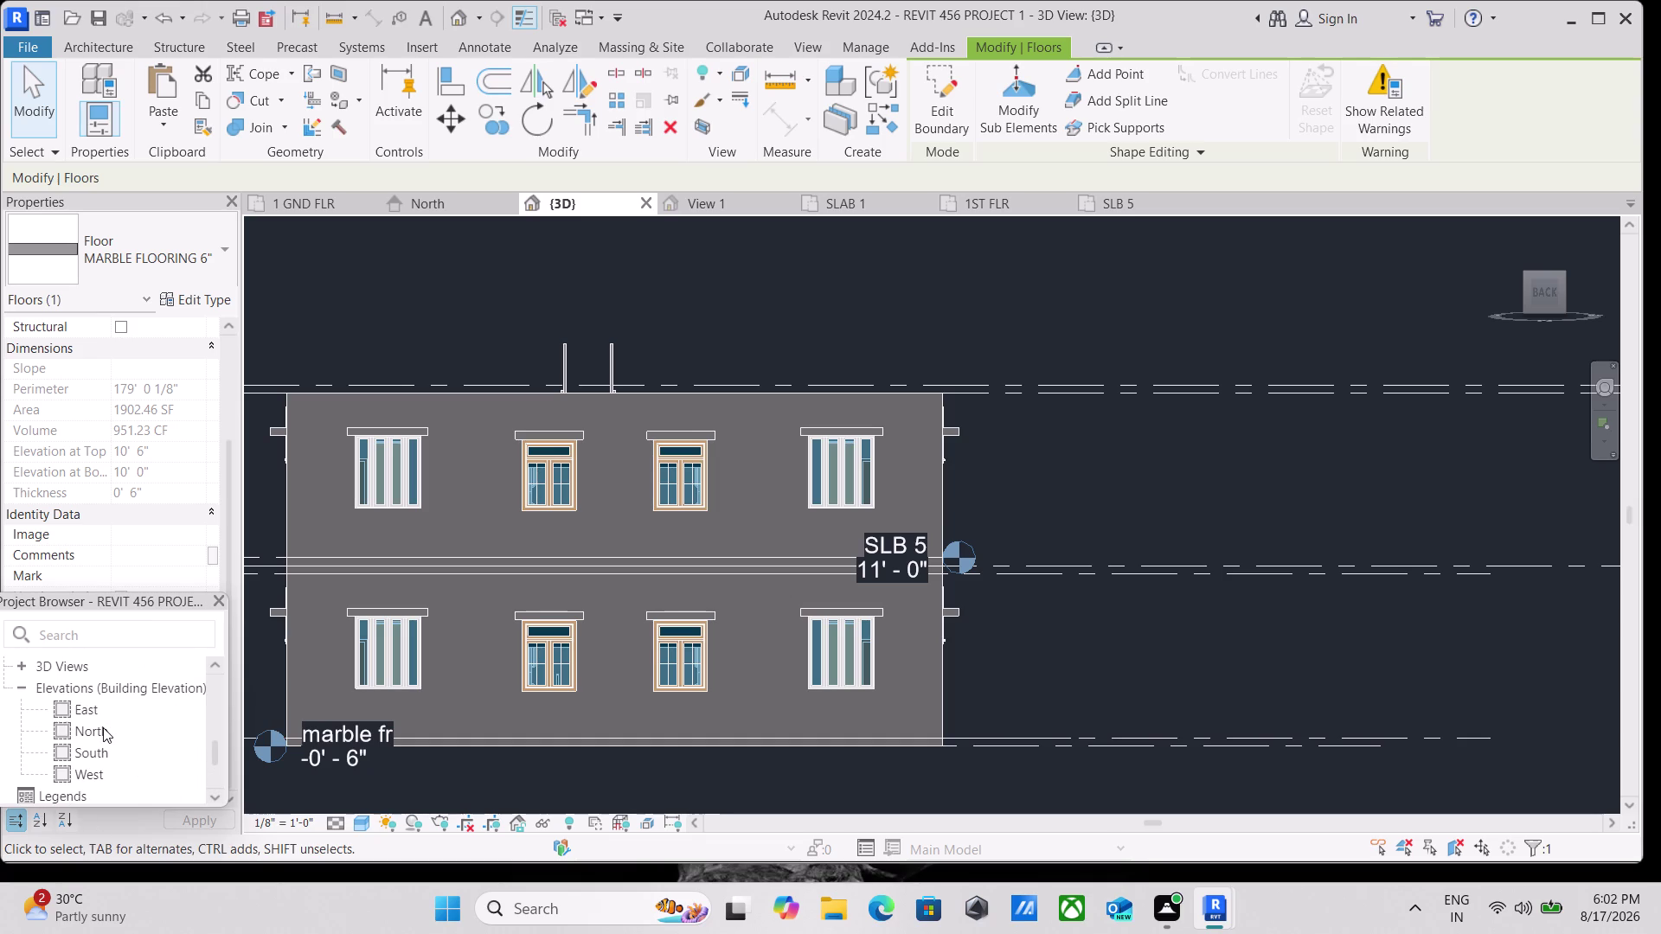
double_click(104, 752)
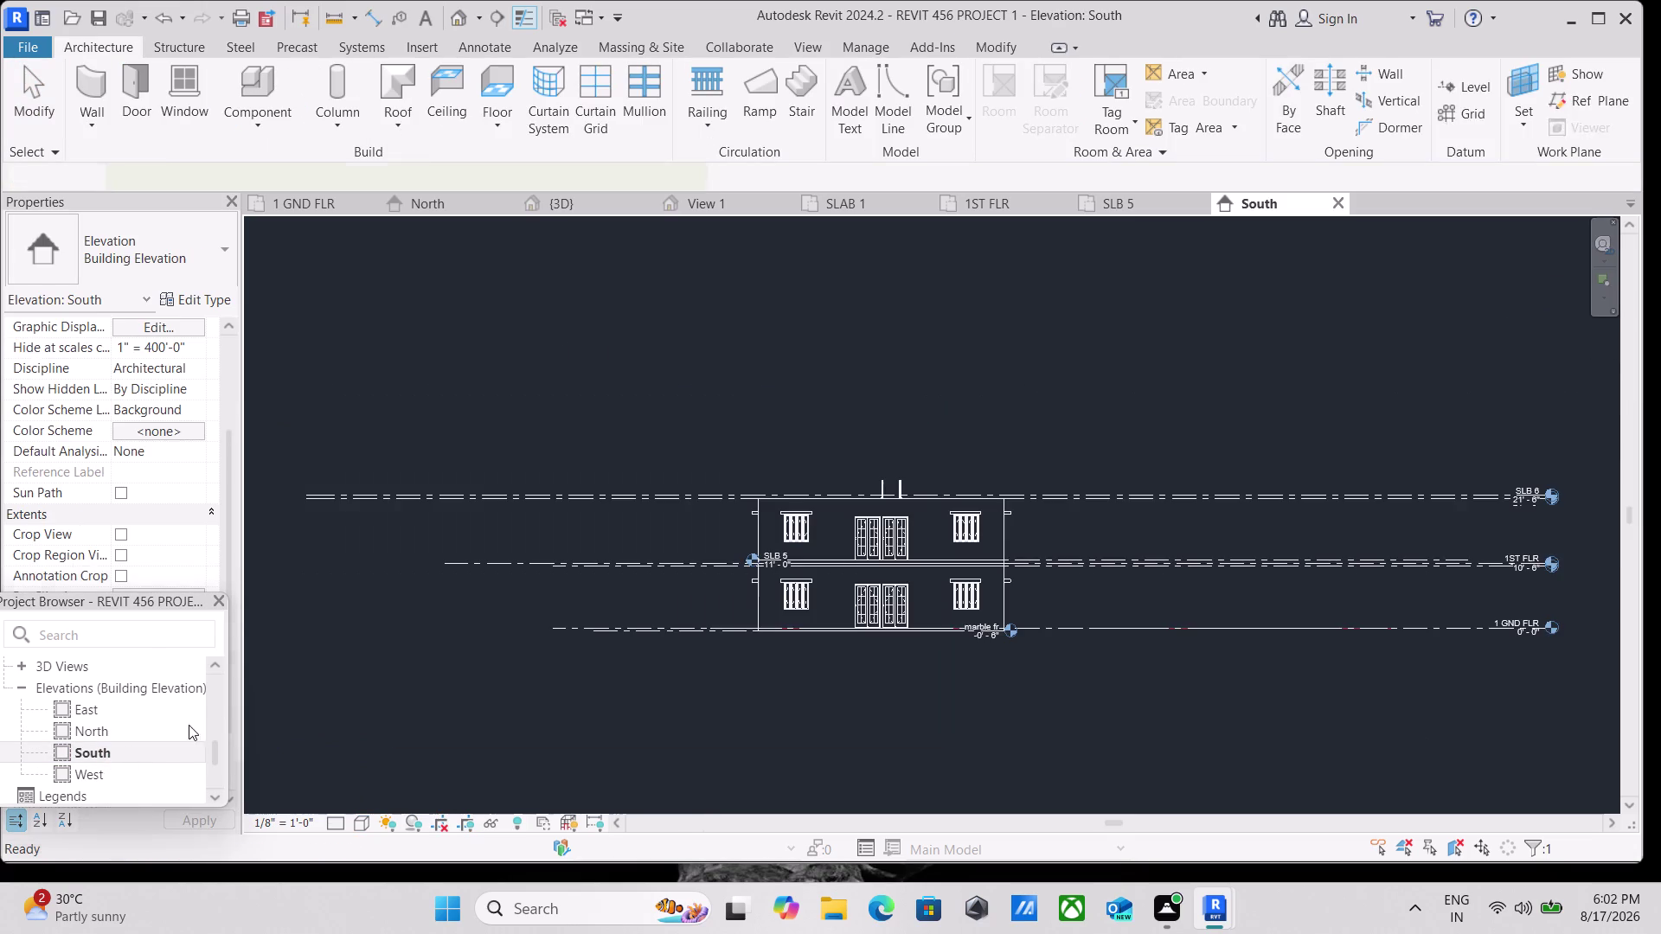
Copy the marble floor and paste it aligned to level SLB 3.
scroll(up, 3)
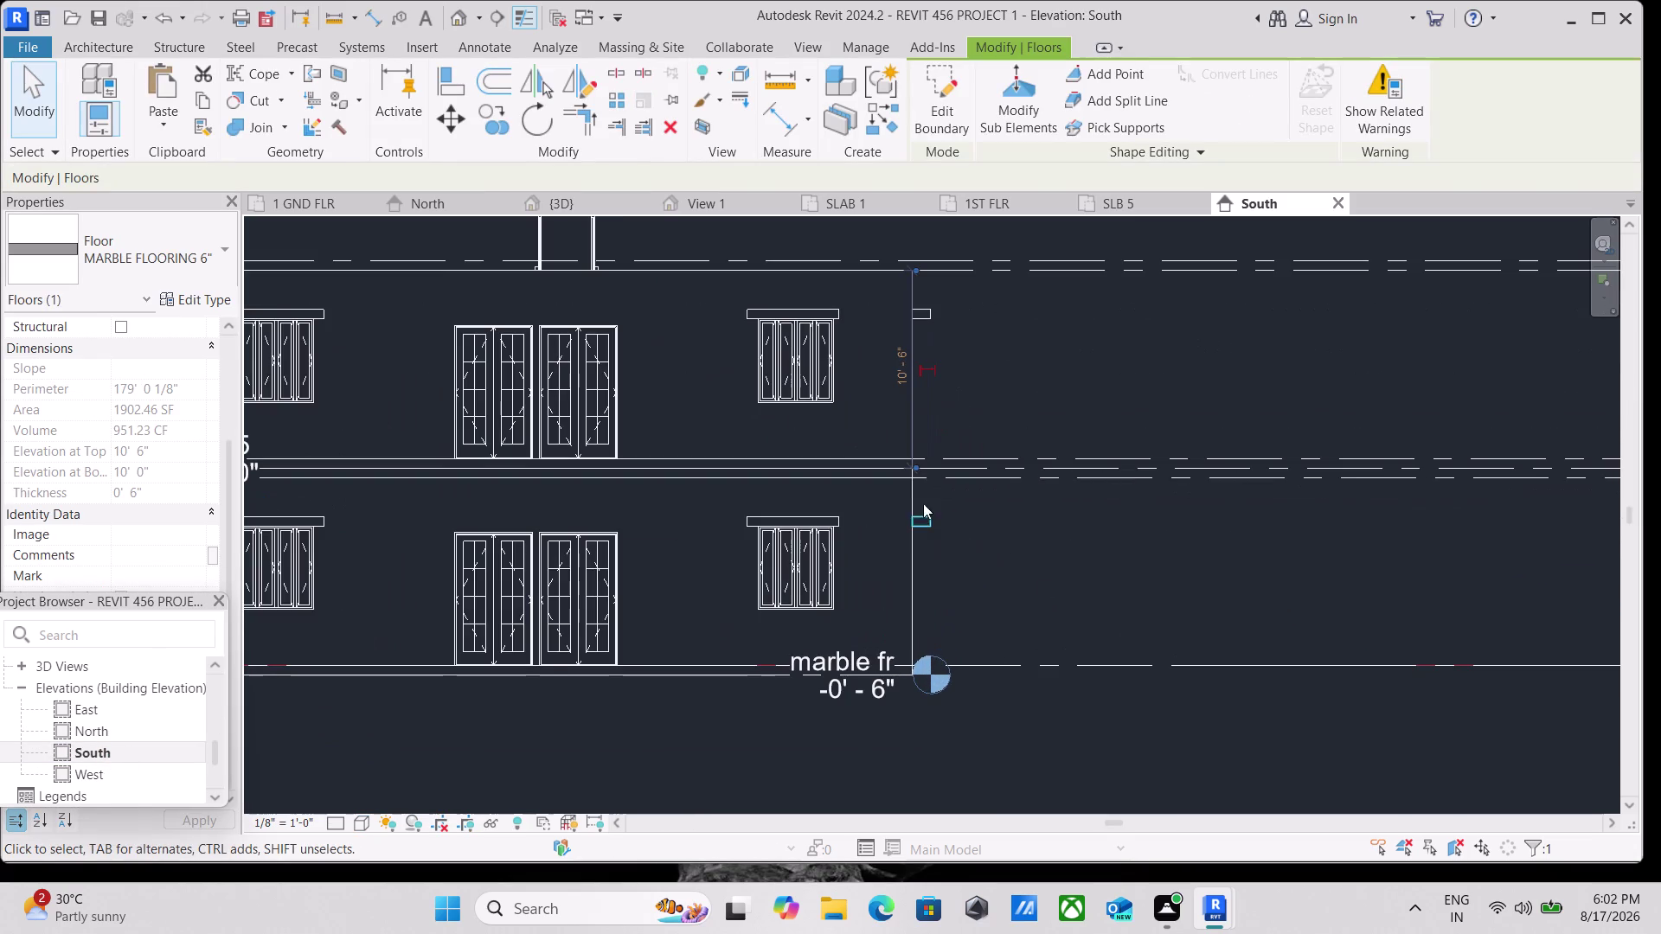
scroll(up, 3)
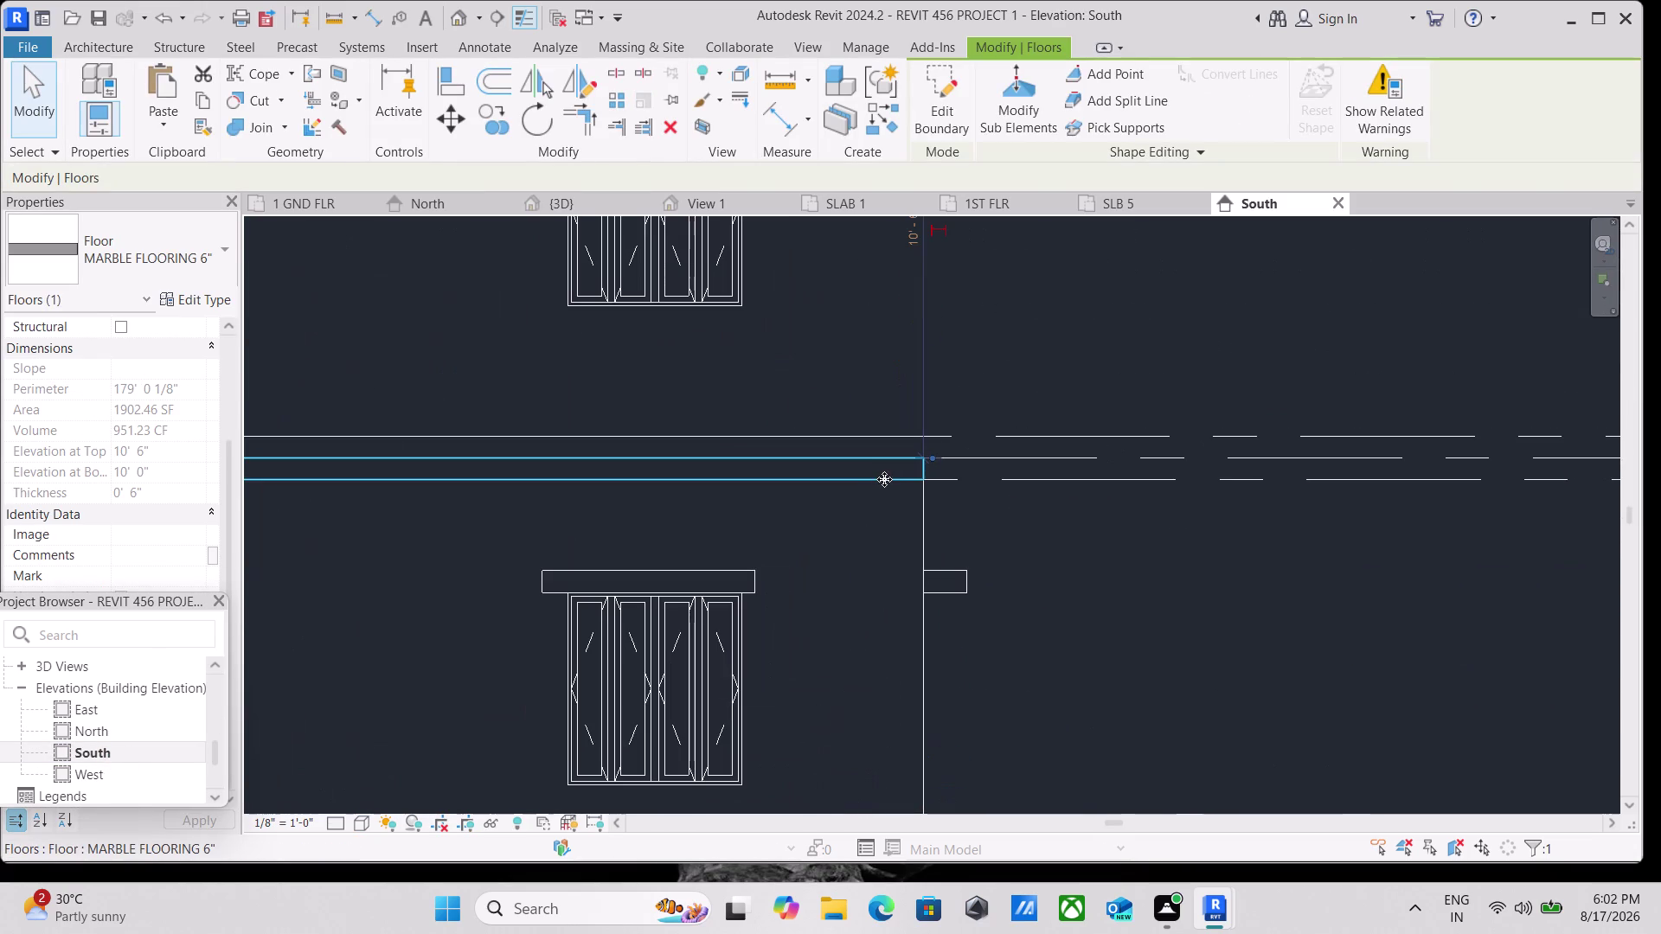
click(886, 482)
click(891, 480)
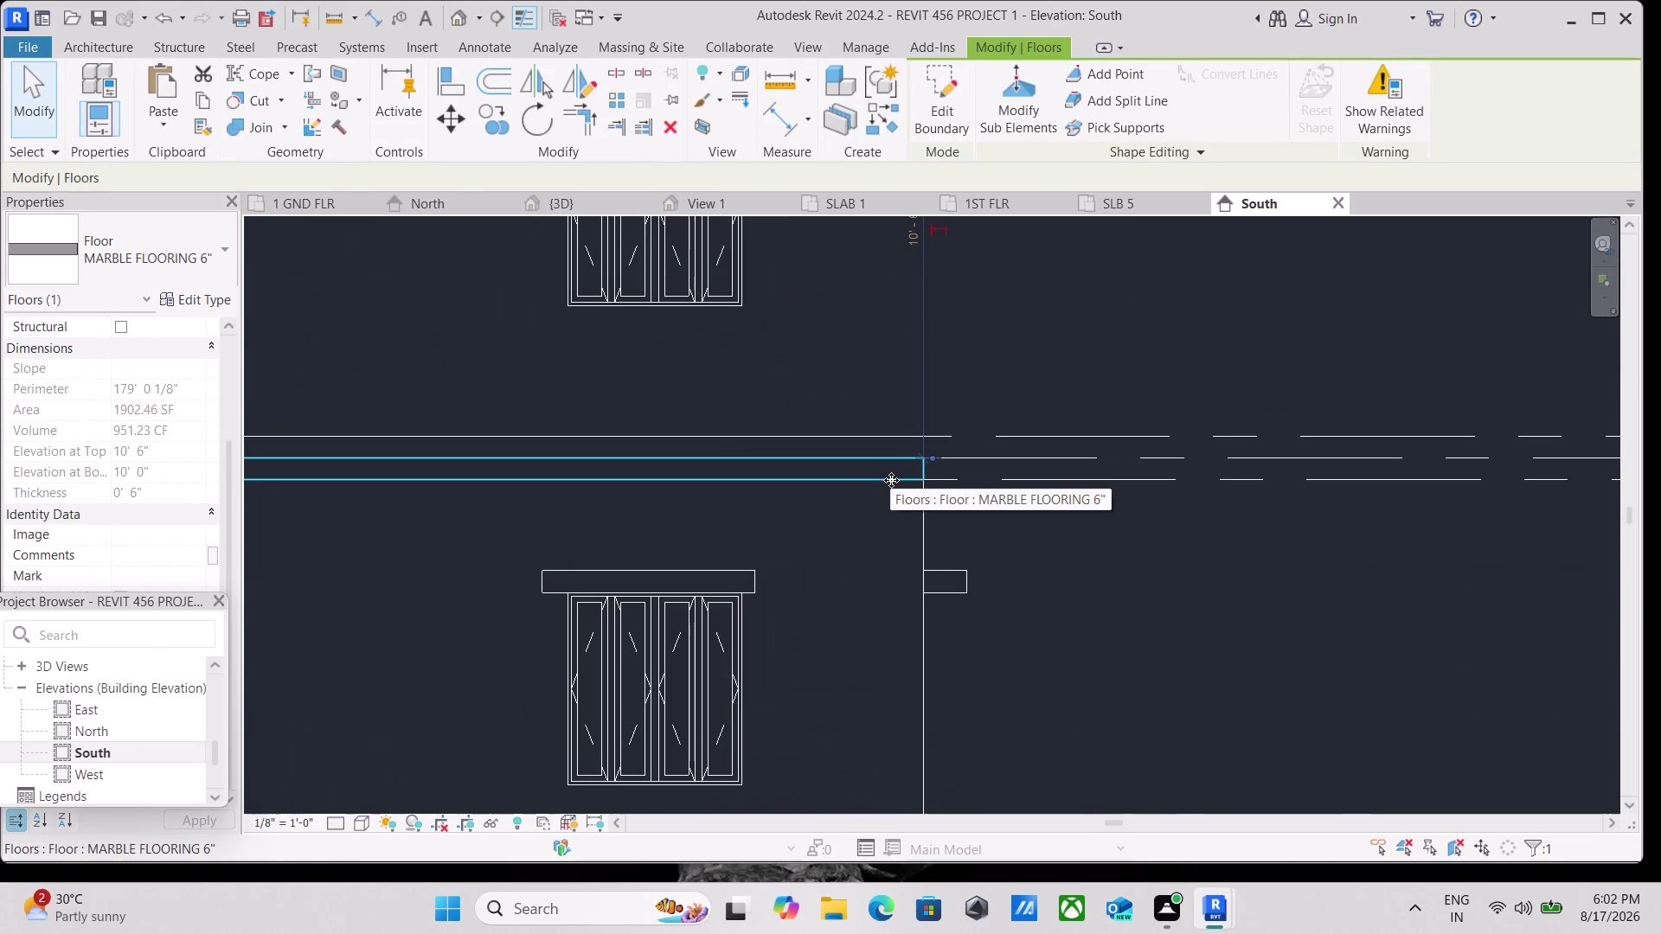
click(209, 95)
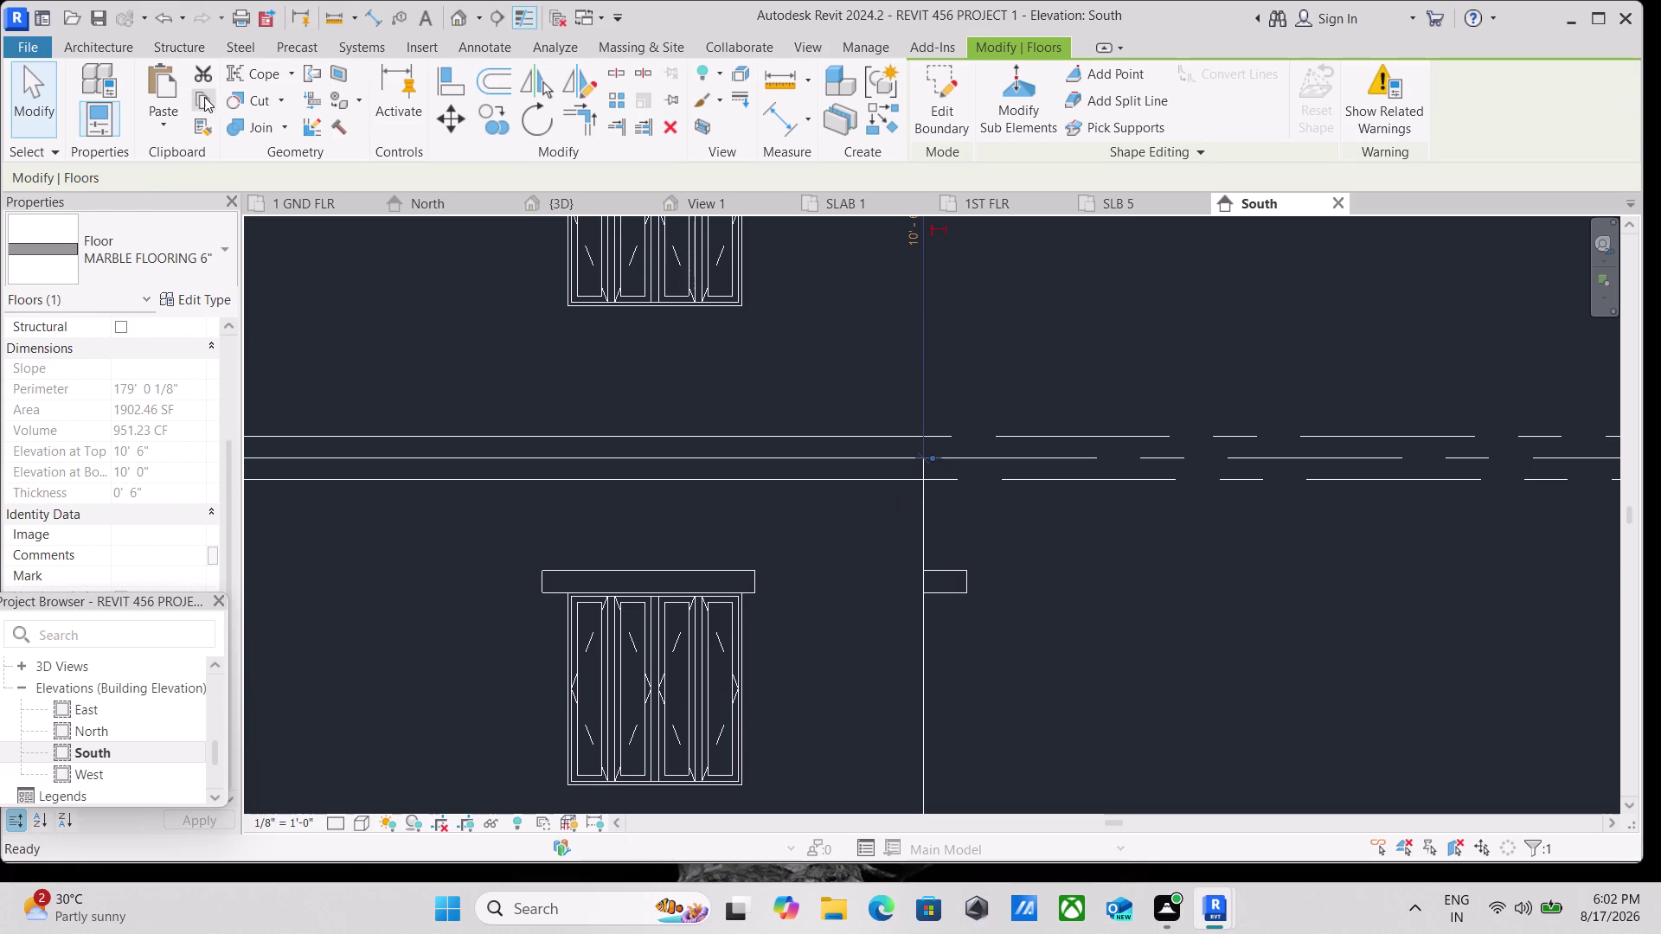
click(172, 123)
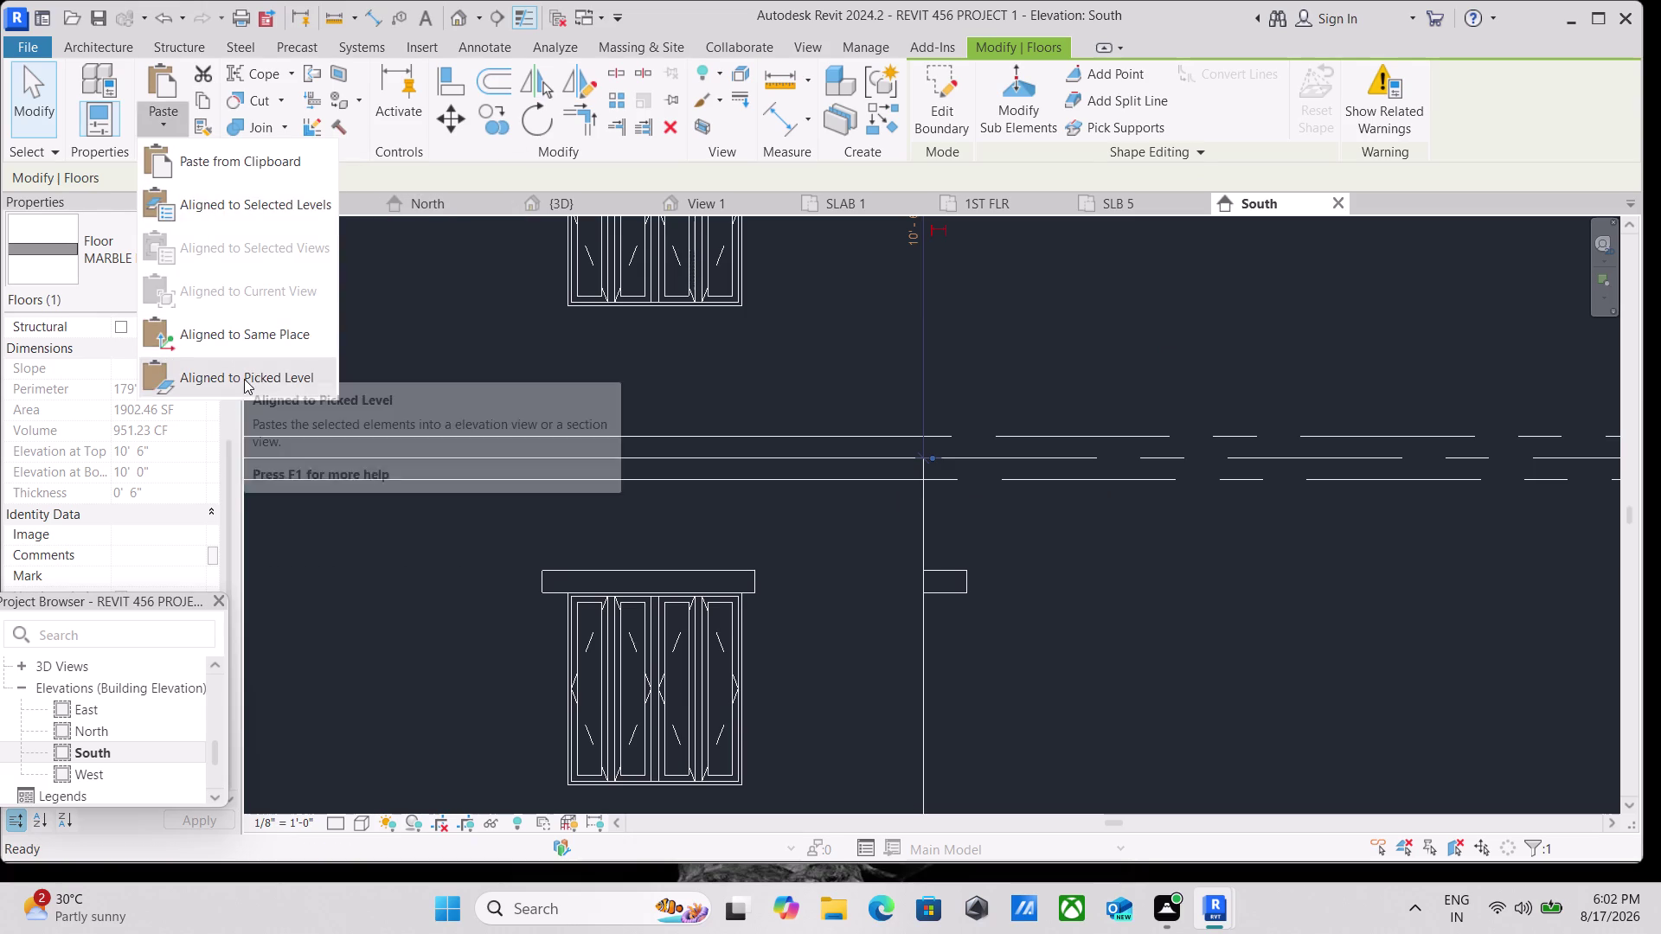
click(244, 379)
scroll(down, 3)
scroll(down, 3)
middle_drag(1036, 359, 1059, 731)
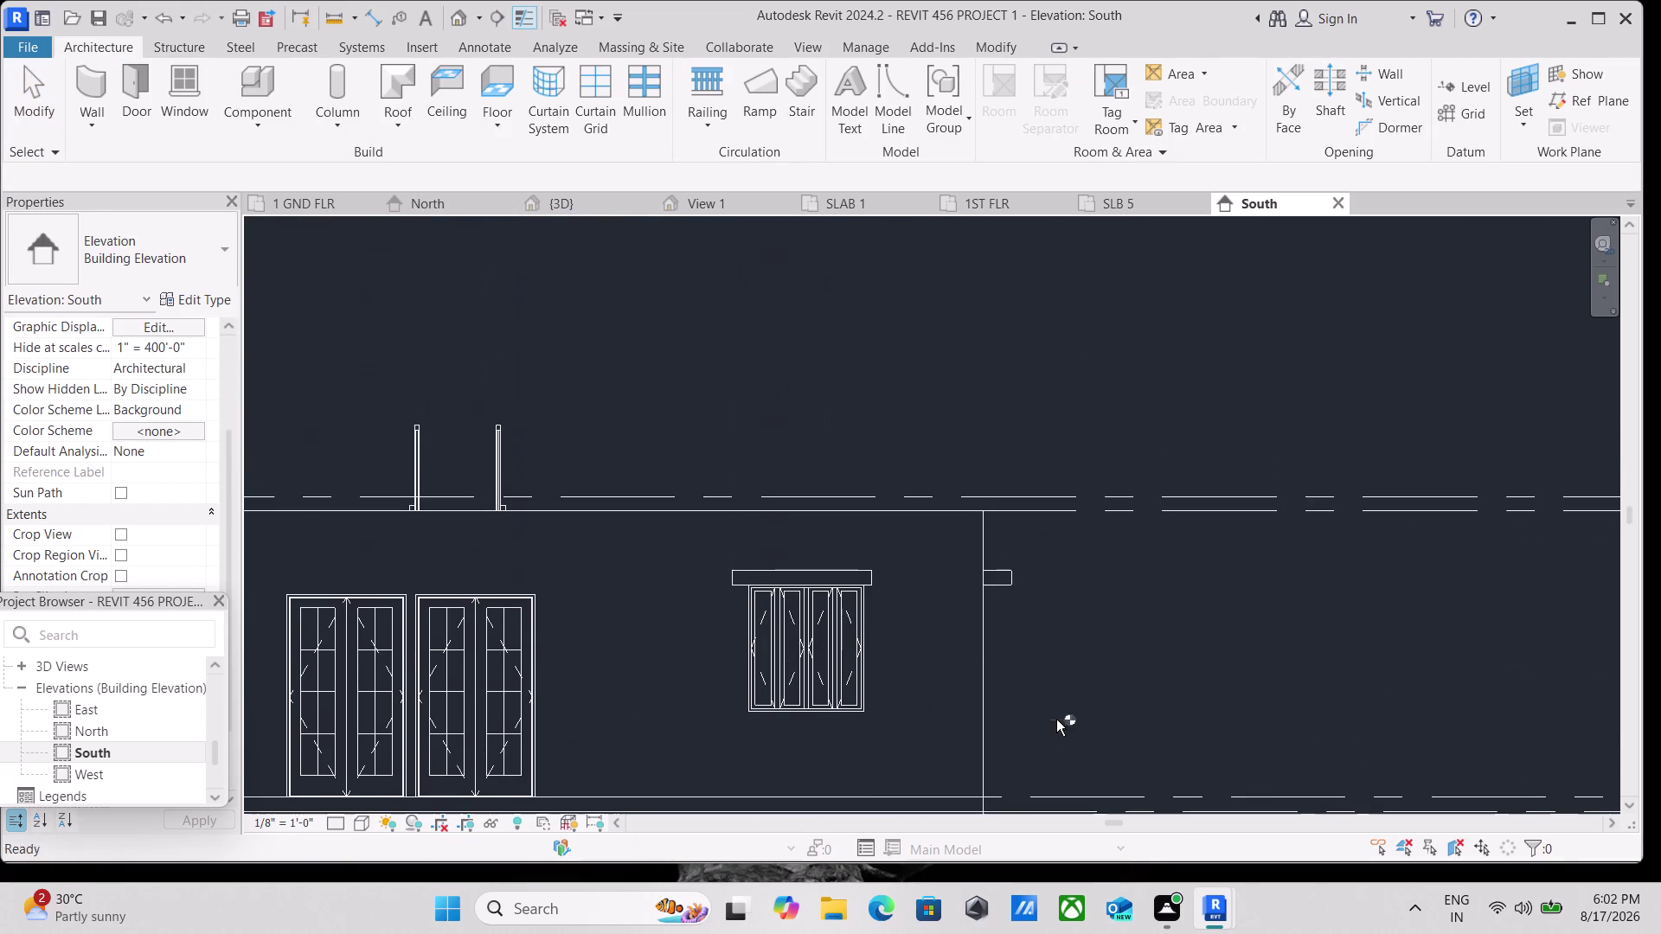
click(1003, 509)
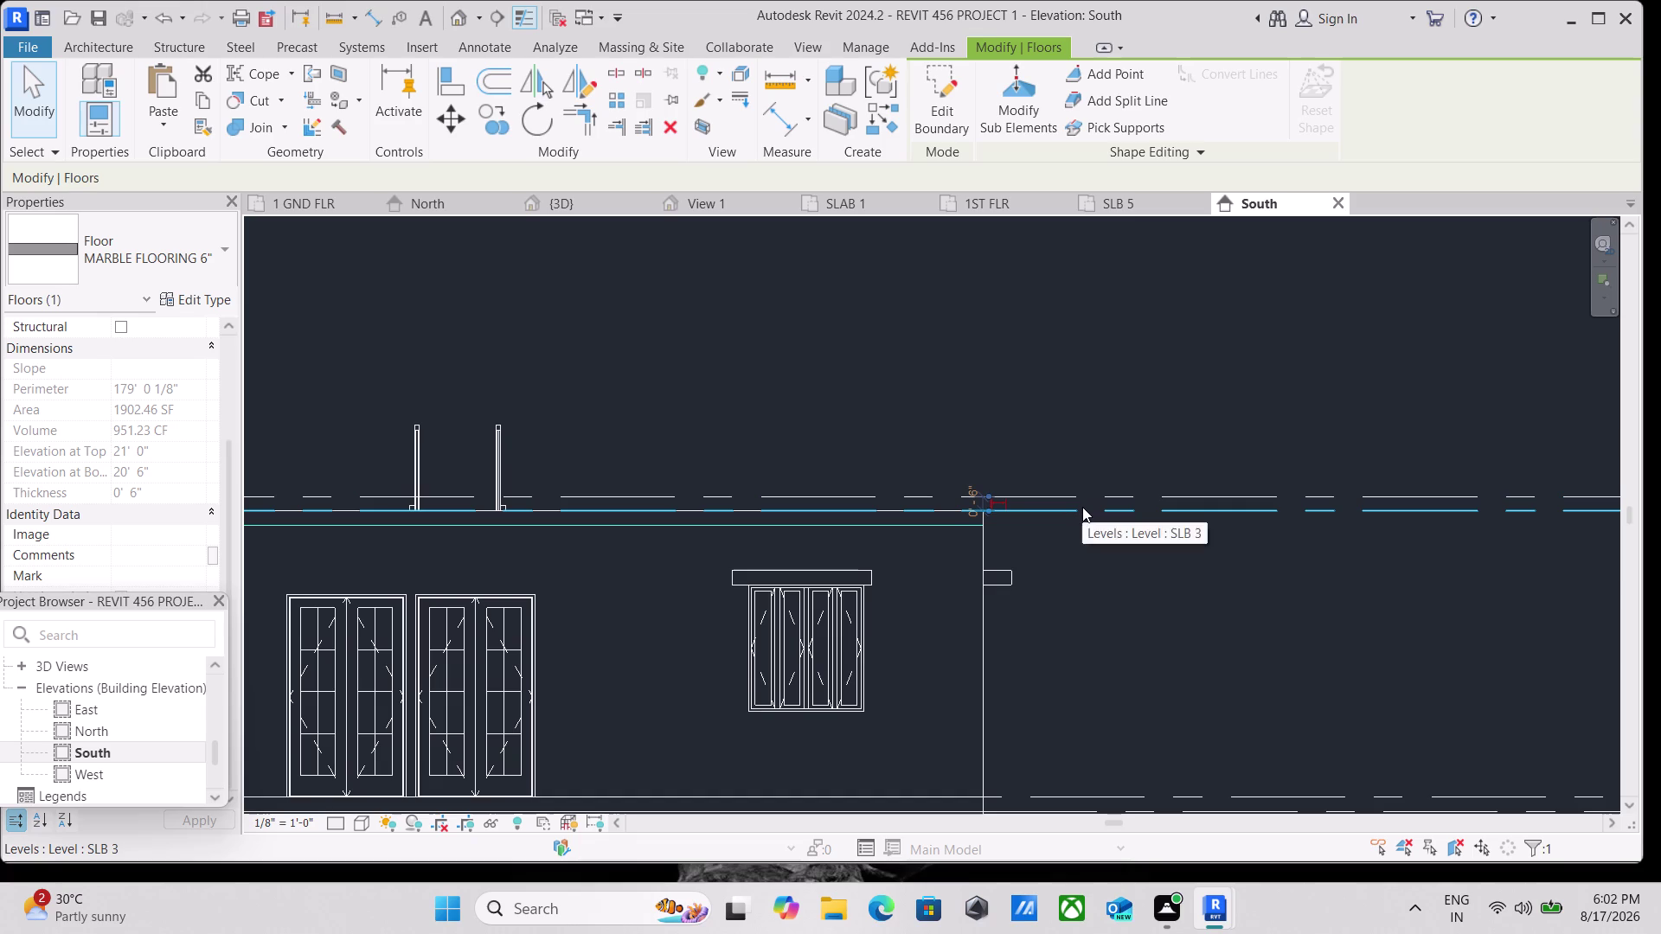
Select the pasted floor, pick an option from its right-click menu, and pan upward.
key(Escape)
key(Escape)
click(952, 519)
right_click(952, 519)
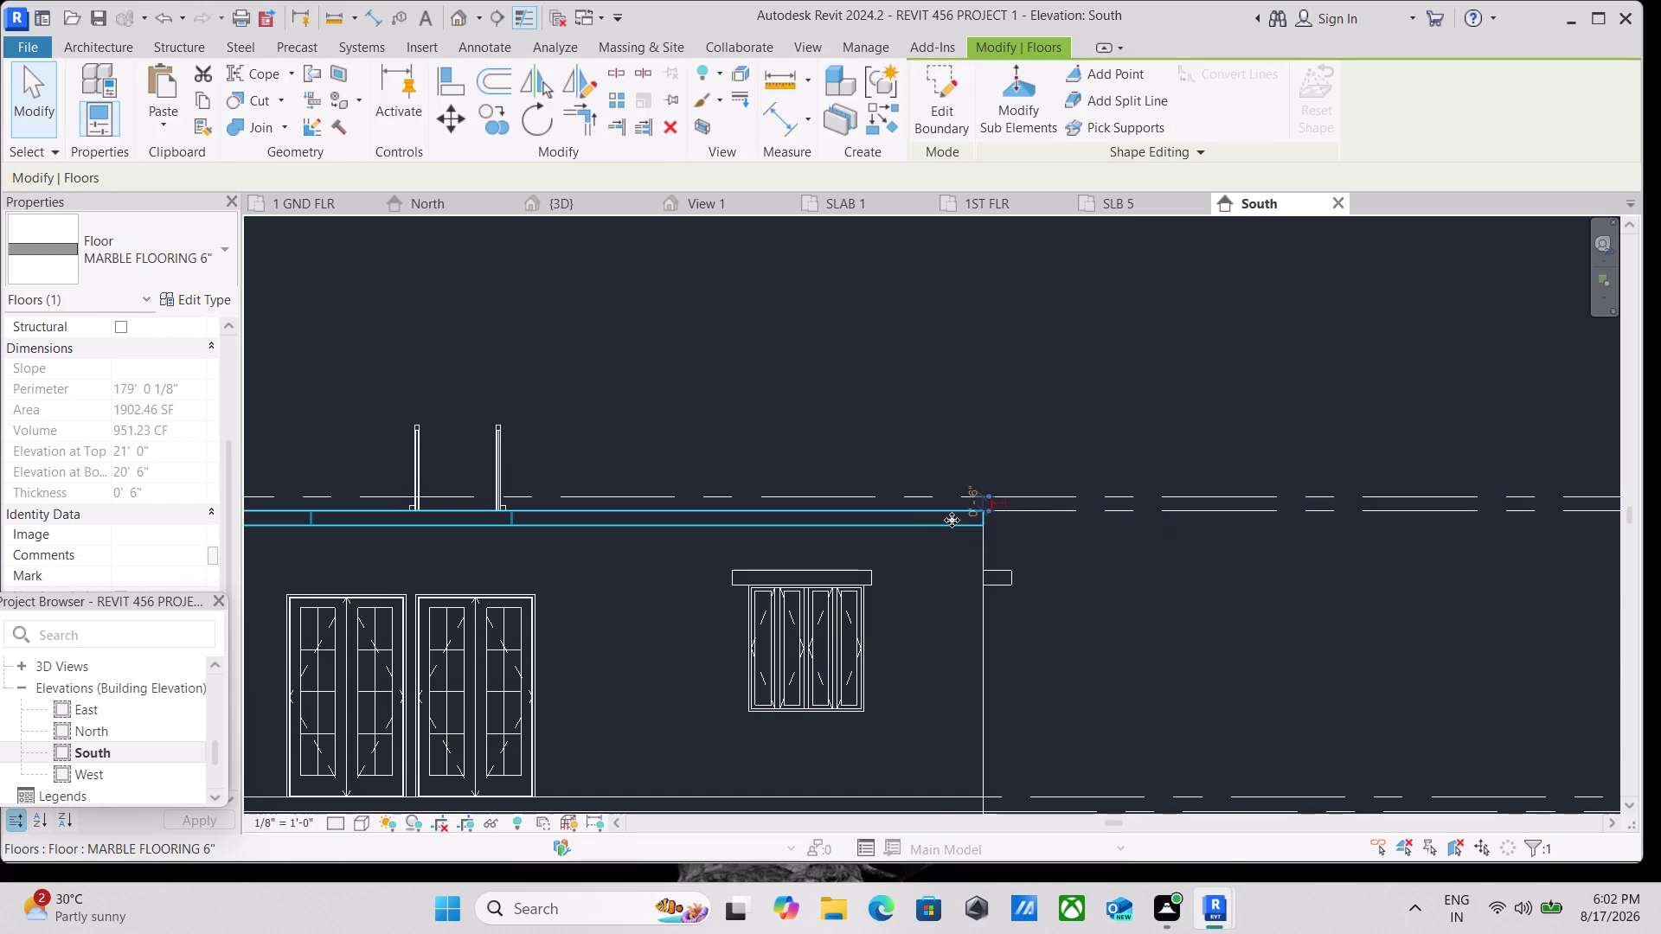
click(1050, 600)
scroll(down, 3)
middle_drag(1080, 569, 1088, 567)
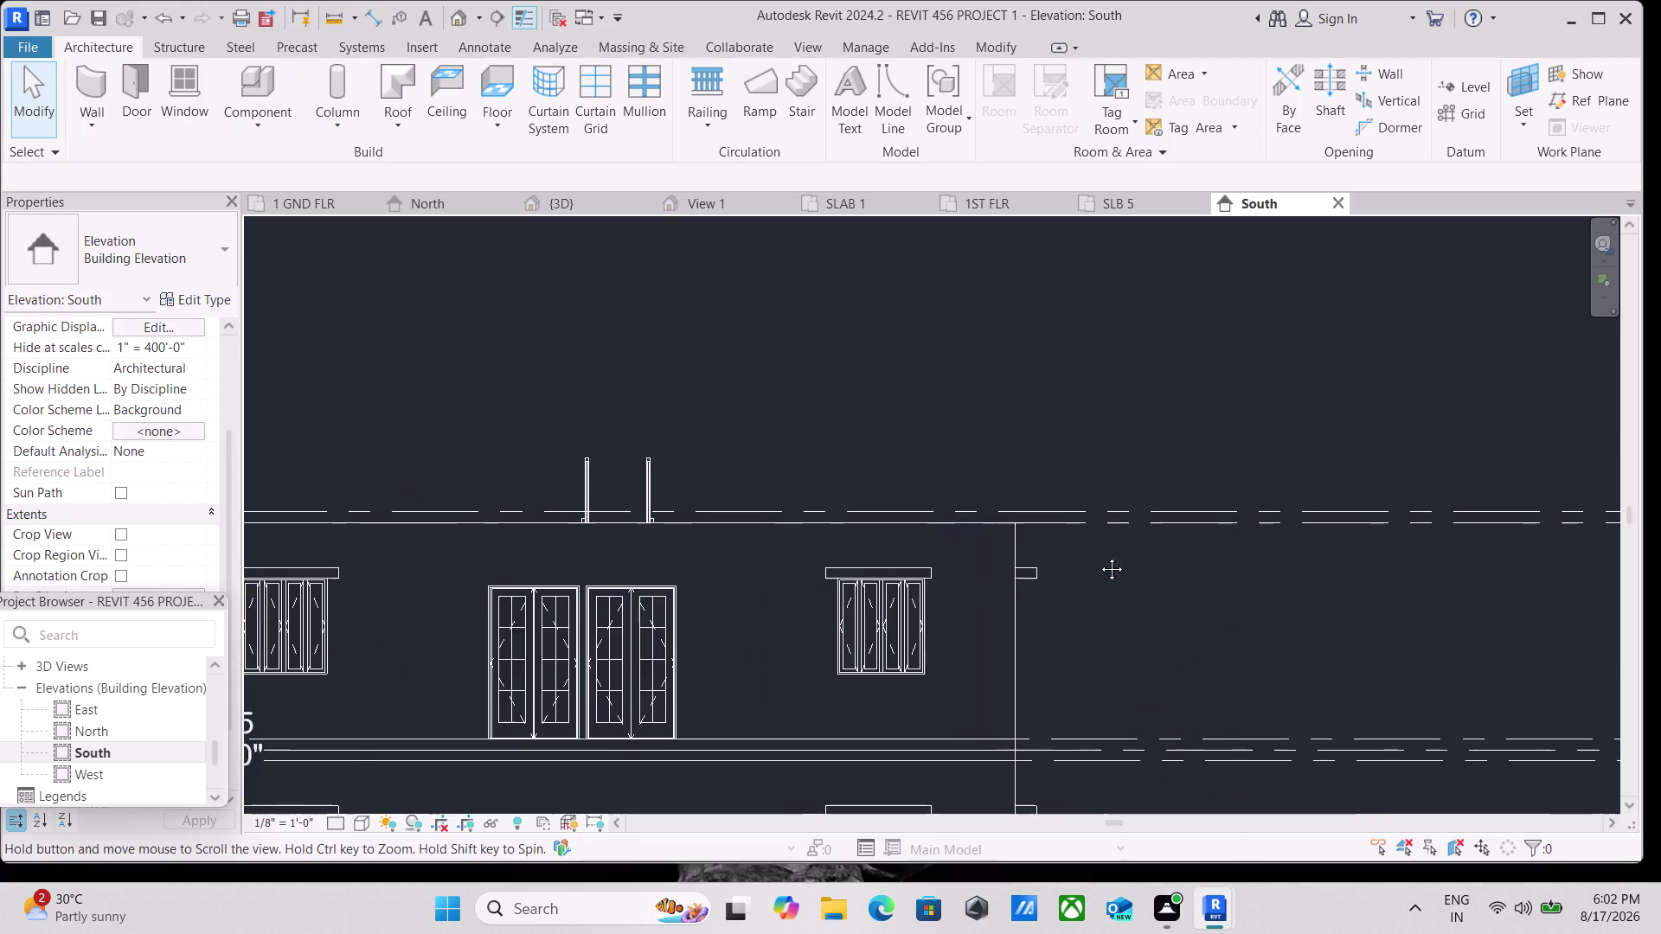
Select the 6-inch marble floor below the first-floor level line.
middle_drag(1089, 567, 1206, 303)
scroll(up, 3)
scroll(up, 3)
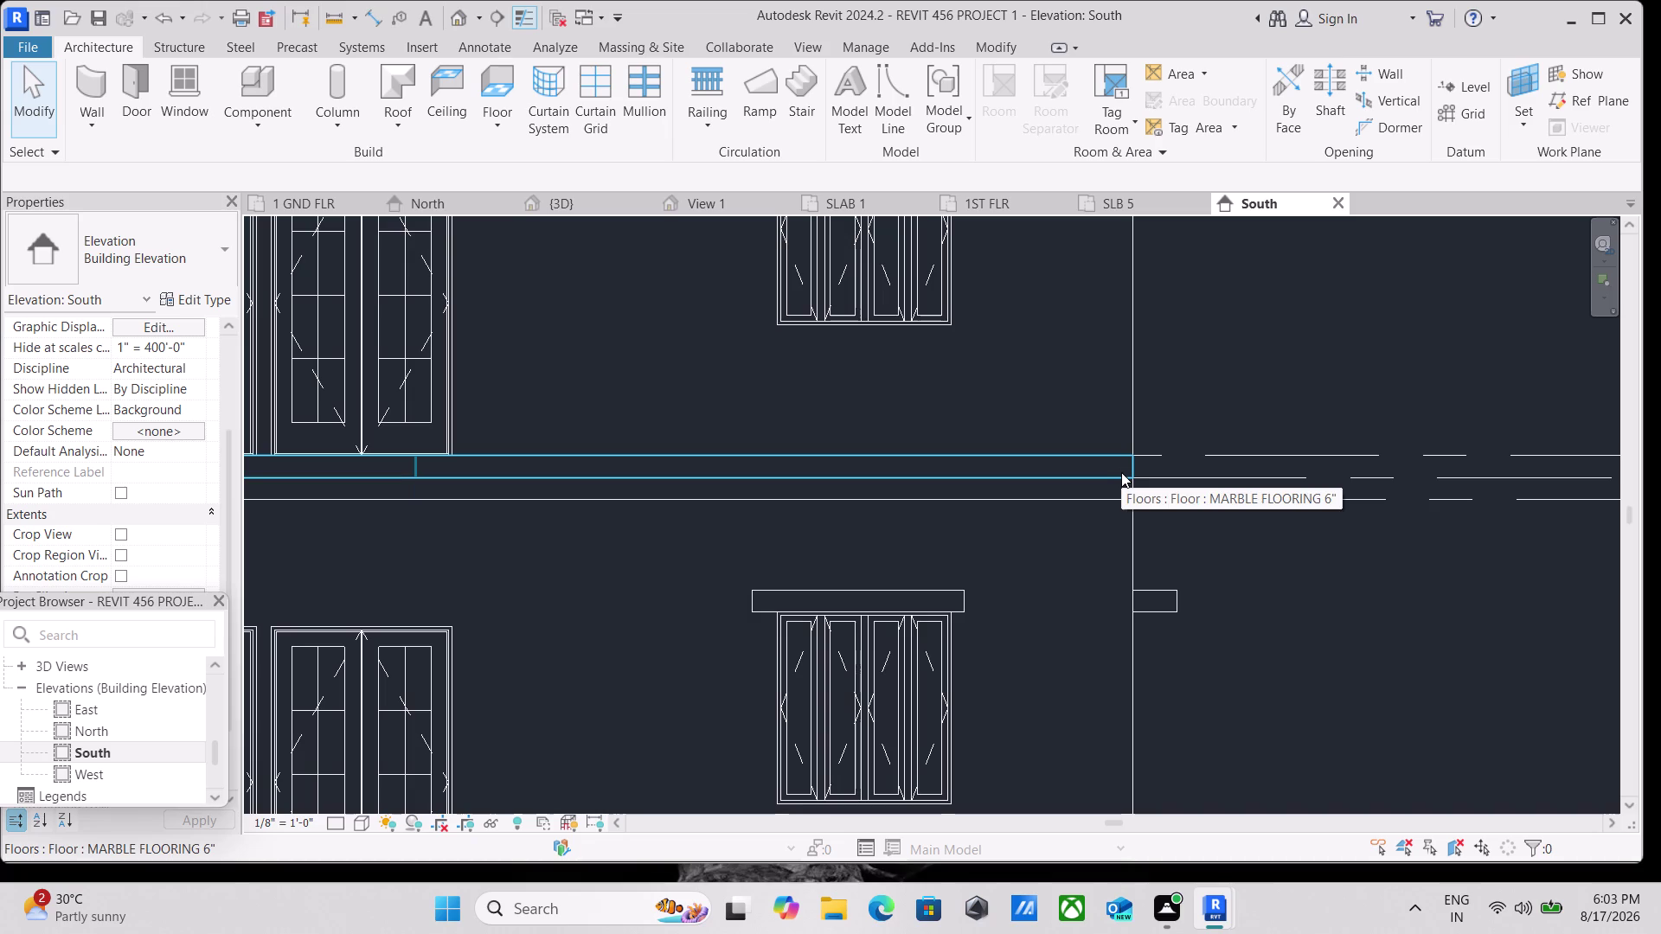
click(1128, 496)
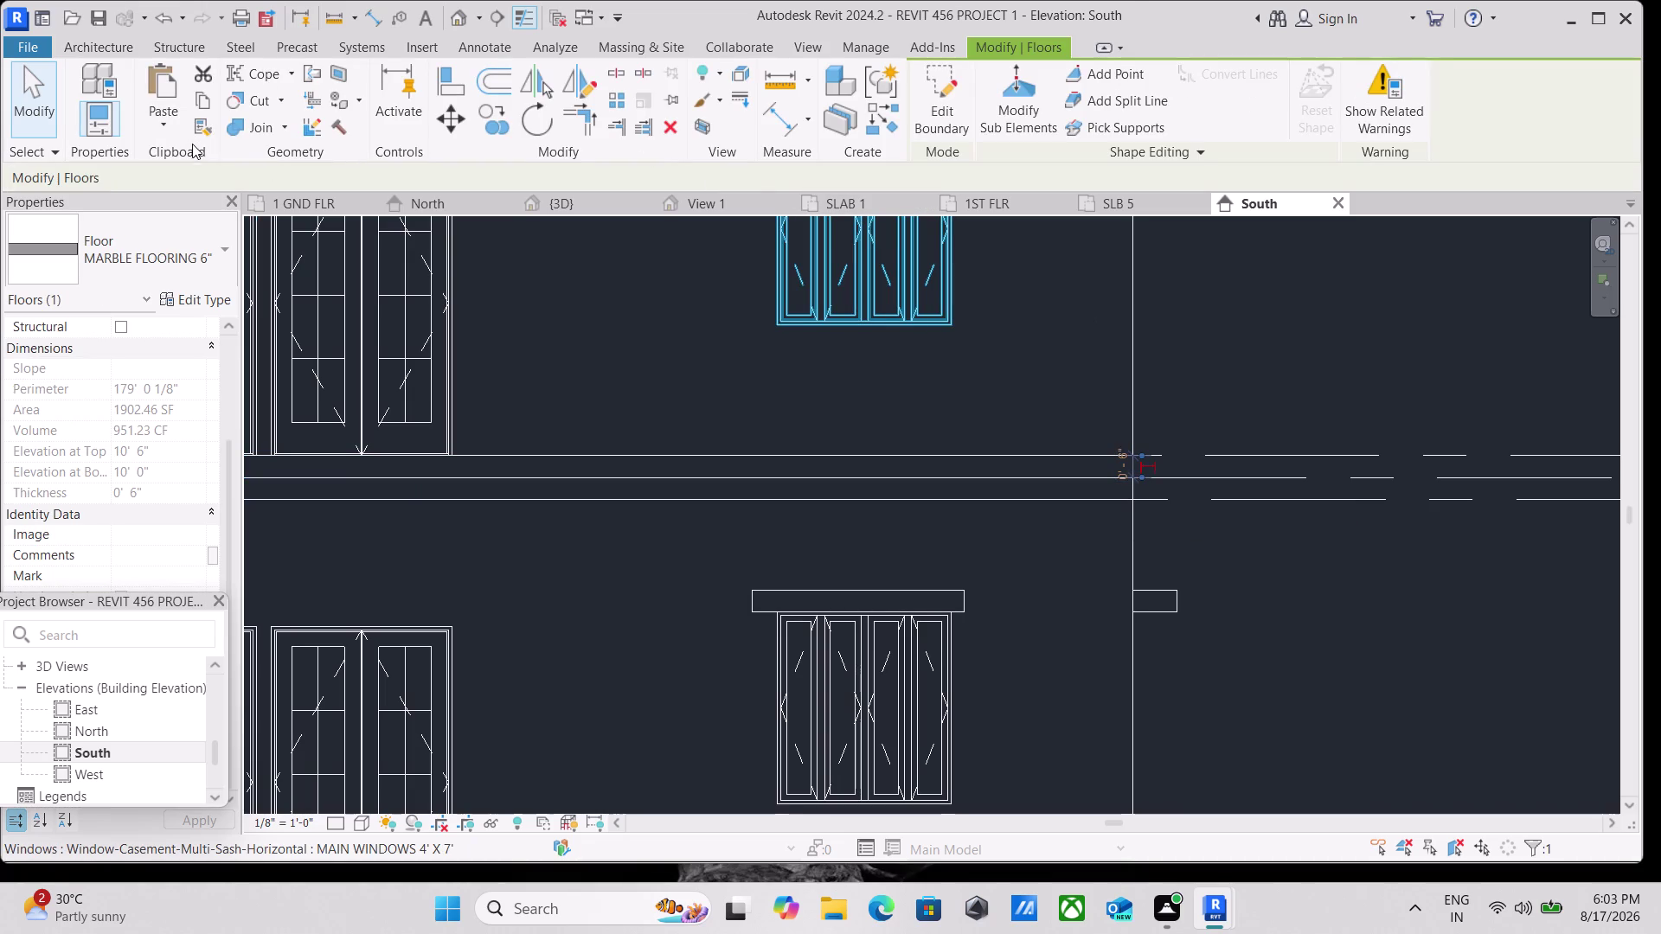
key(Escape)
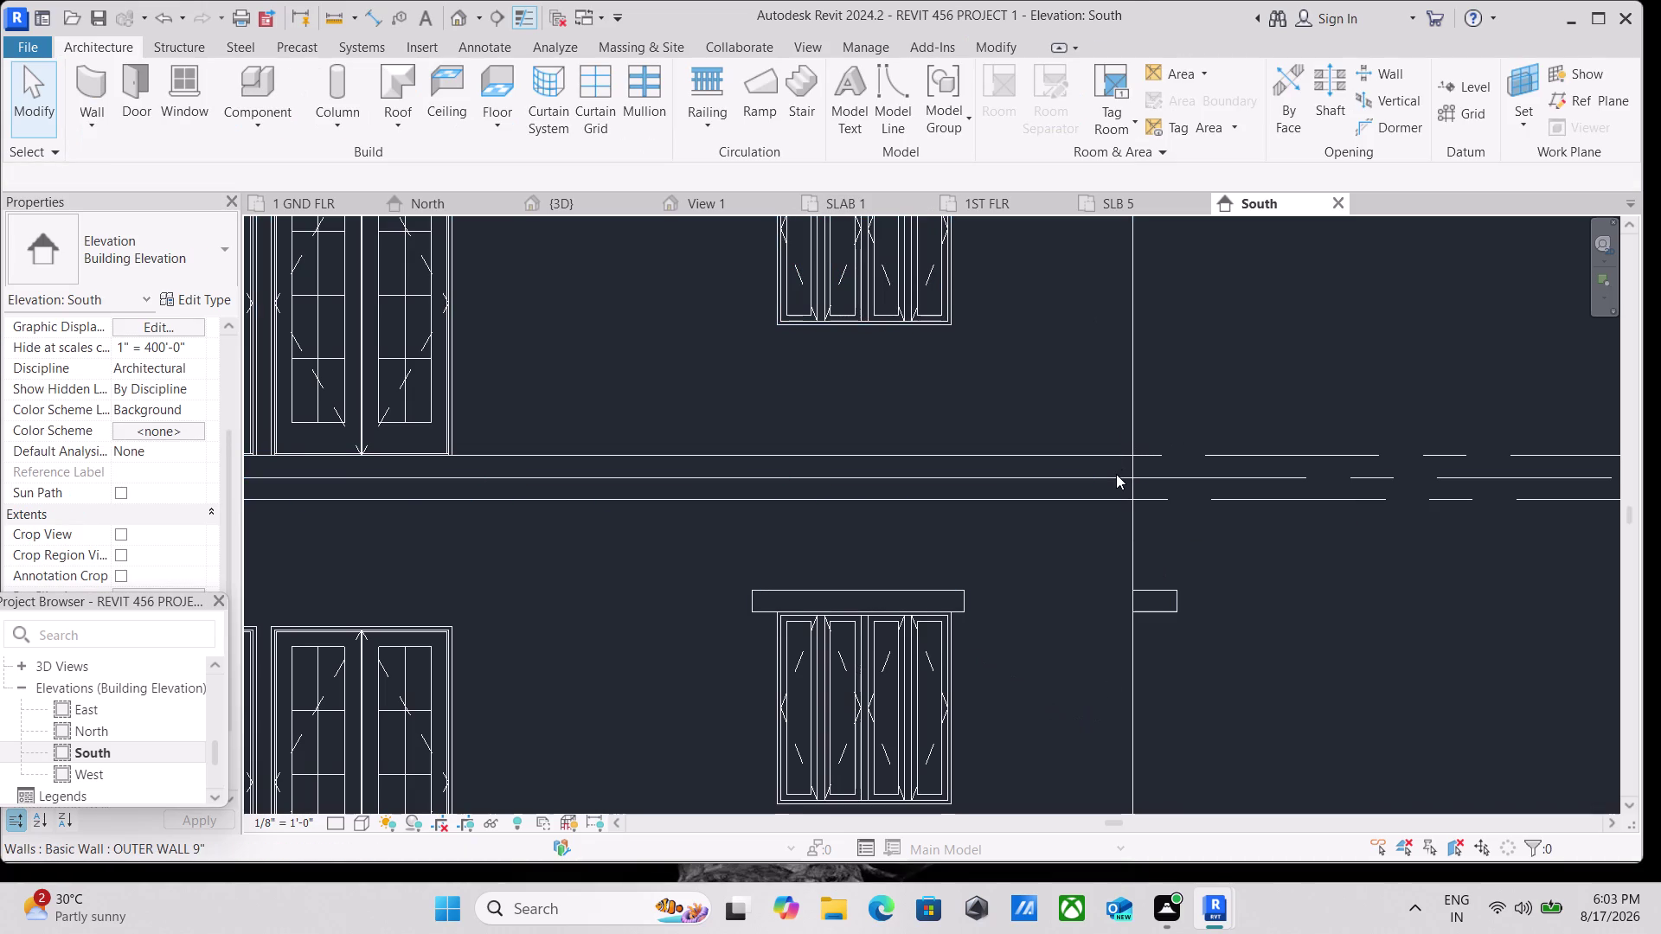
click(1116, 474)
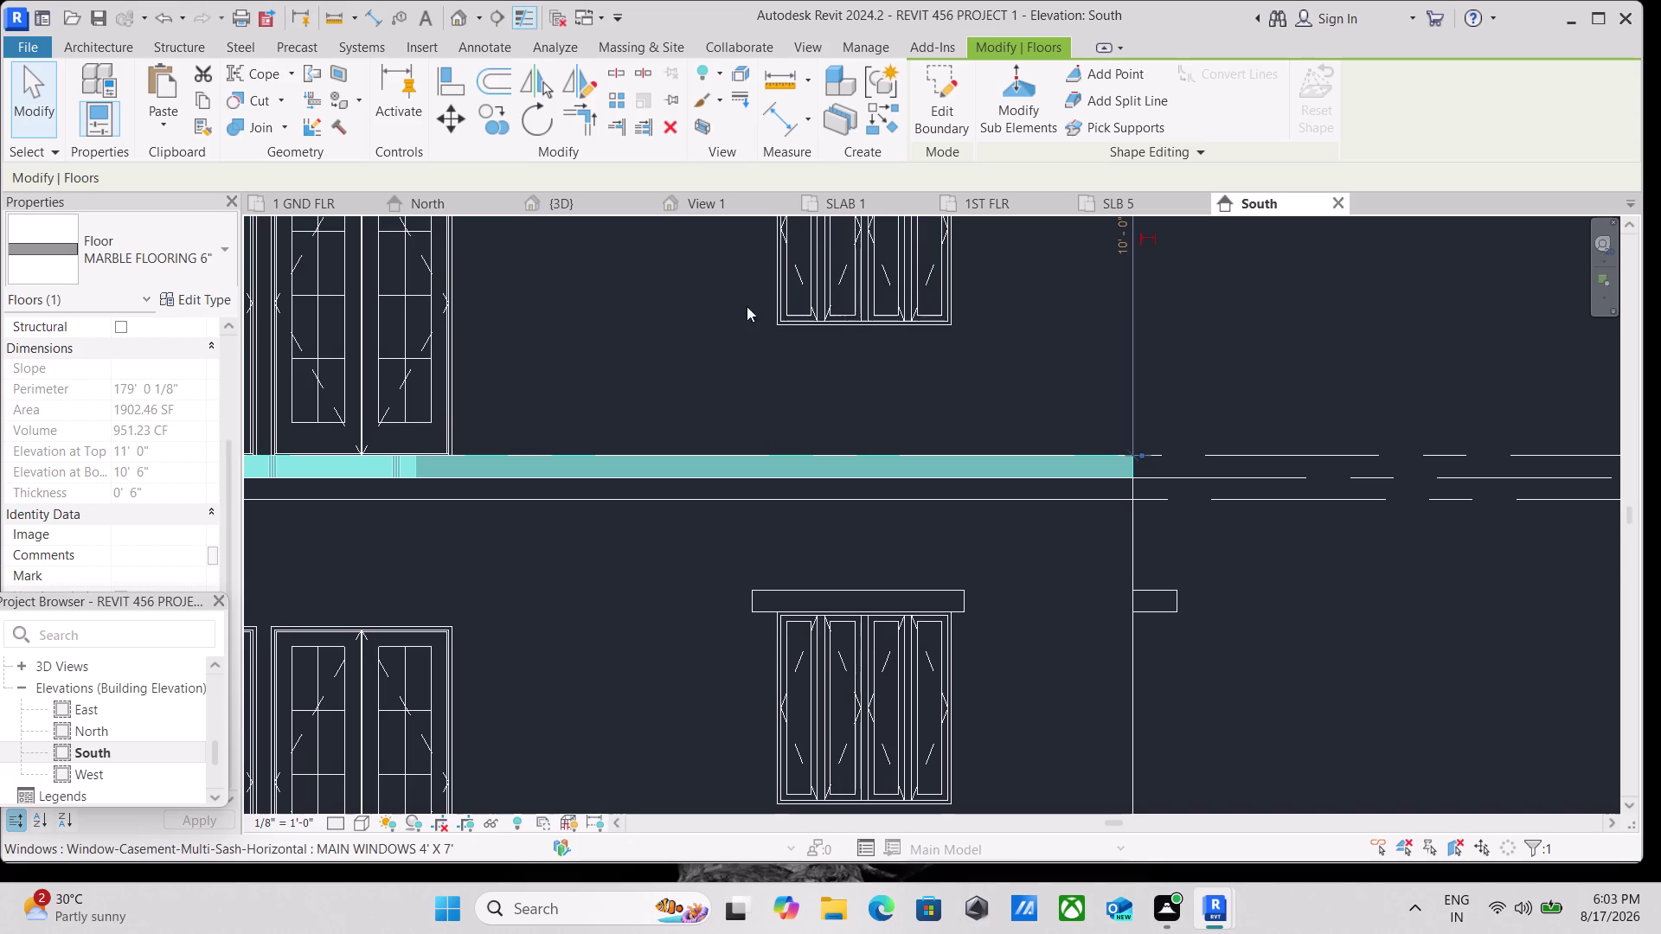
click(1086, 493)
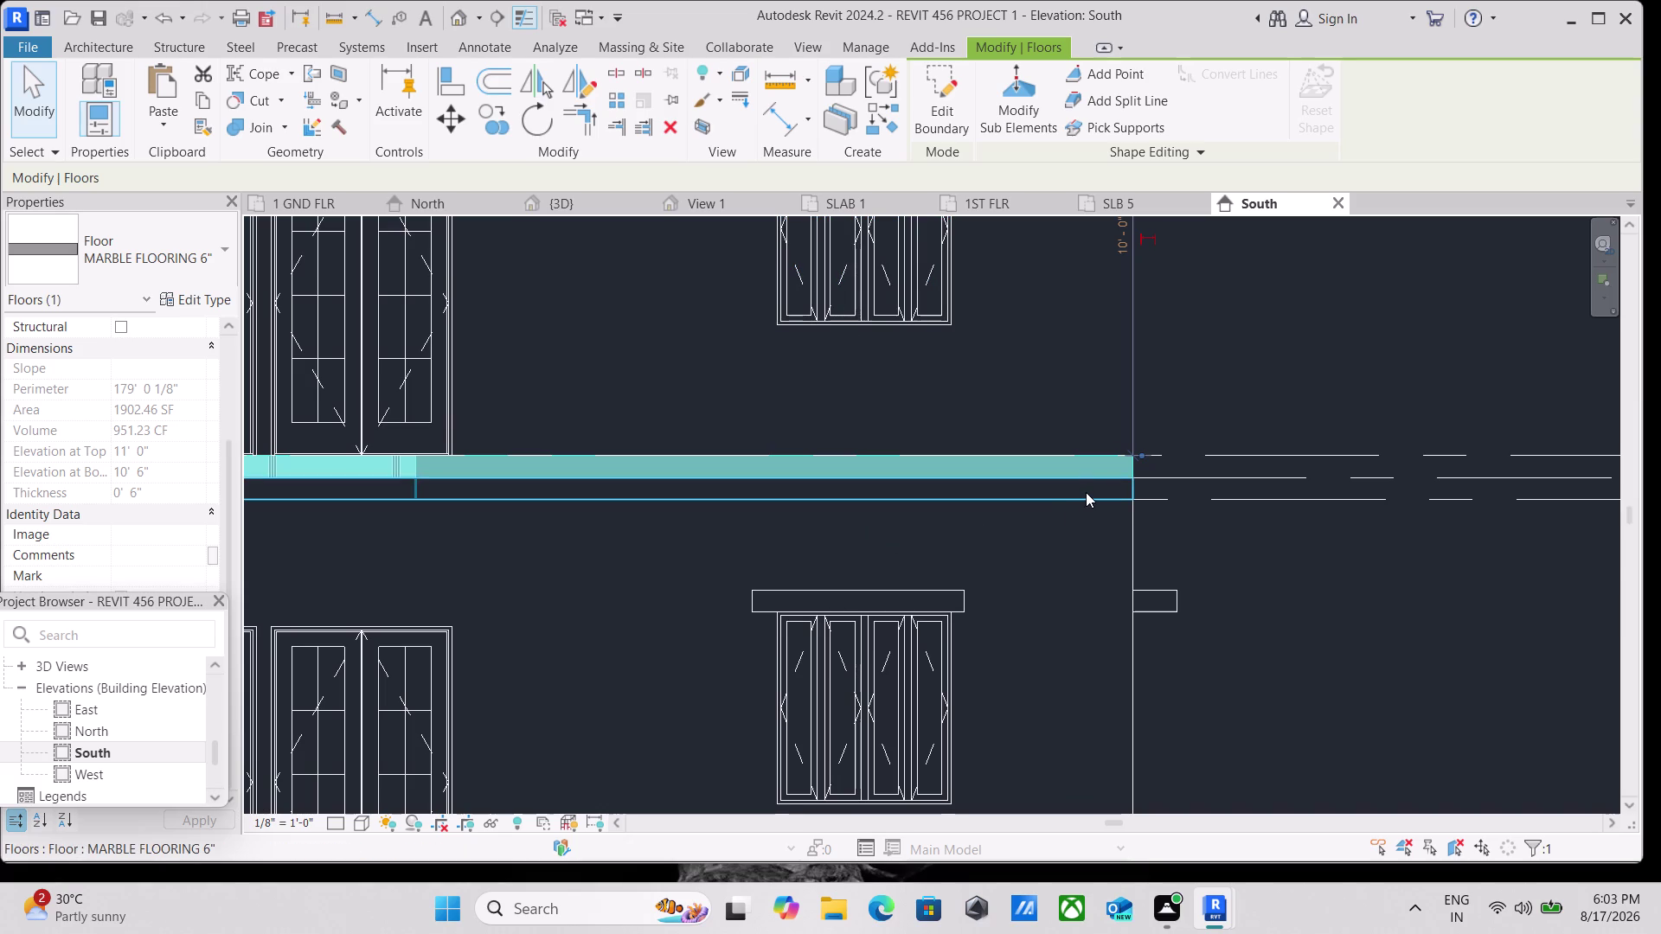
key(Escape)
click(1085, 493)
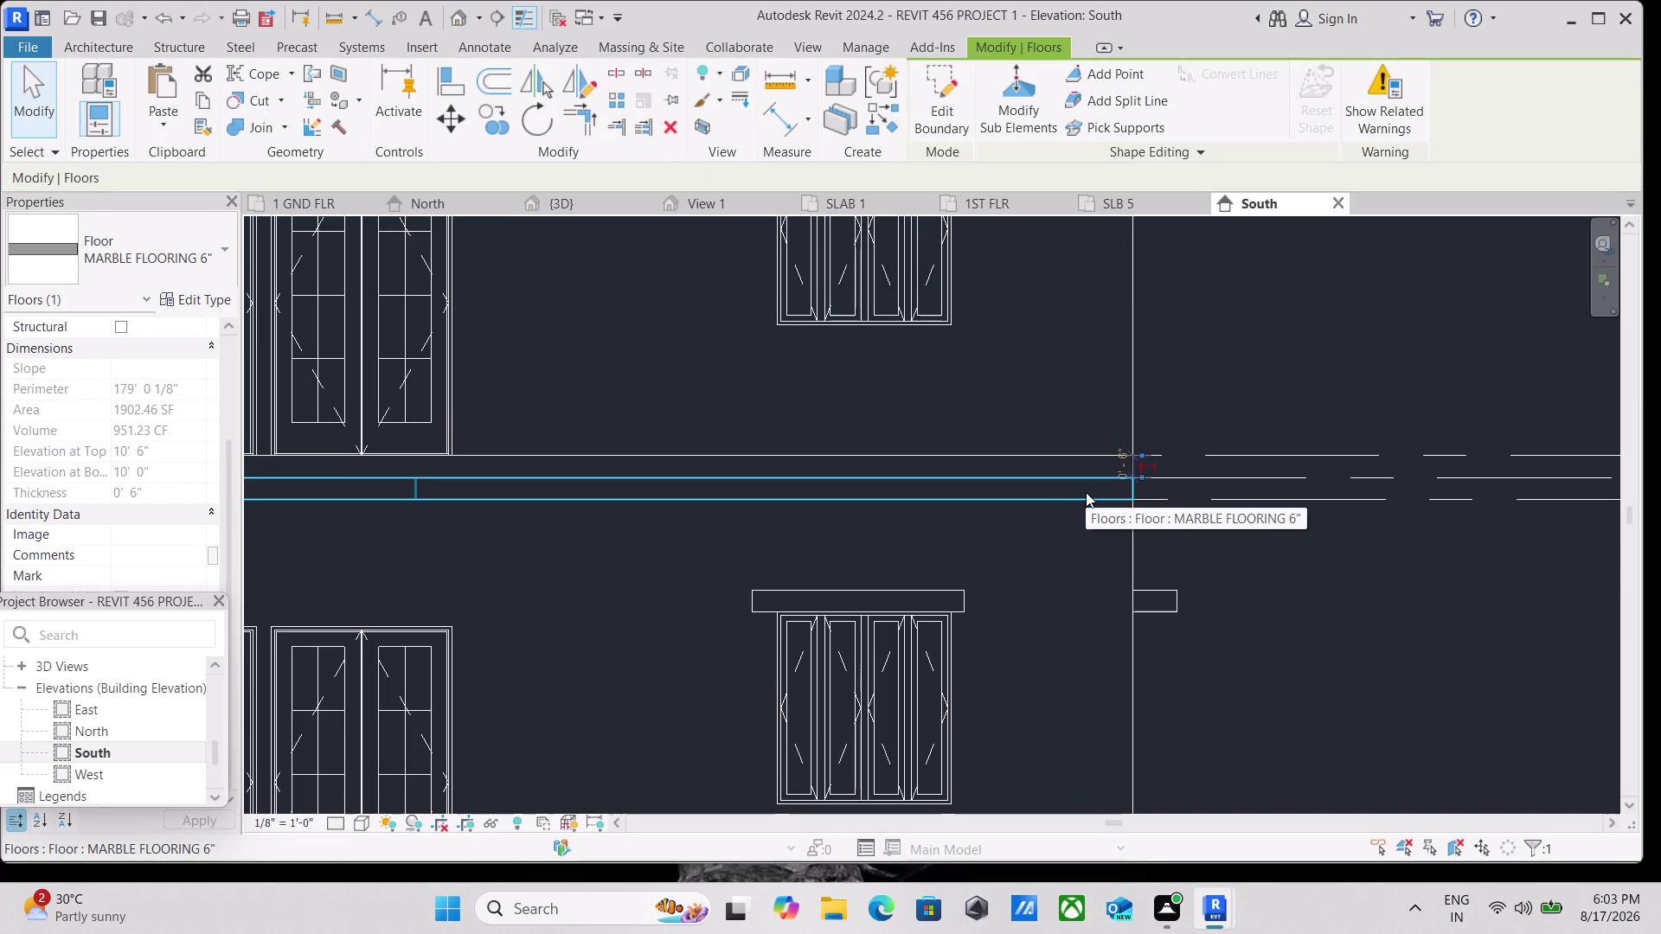
Zoom out and pan along the level markers to check SLB 6 at 21'-6".
scroll(down, 3)
scroll(down, 3)
scroll(down, 3)
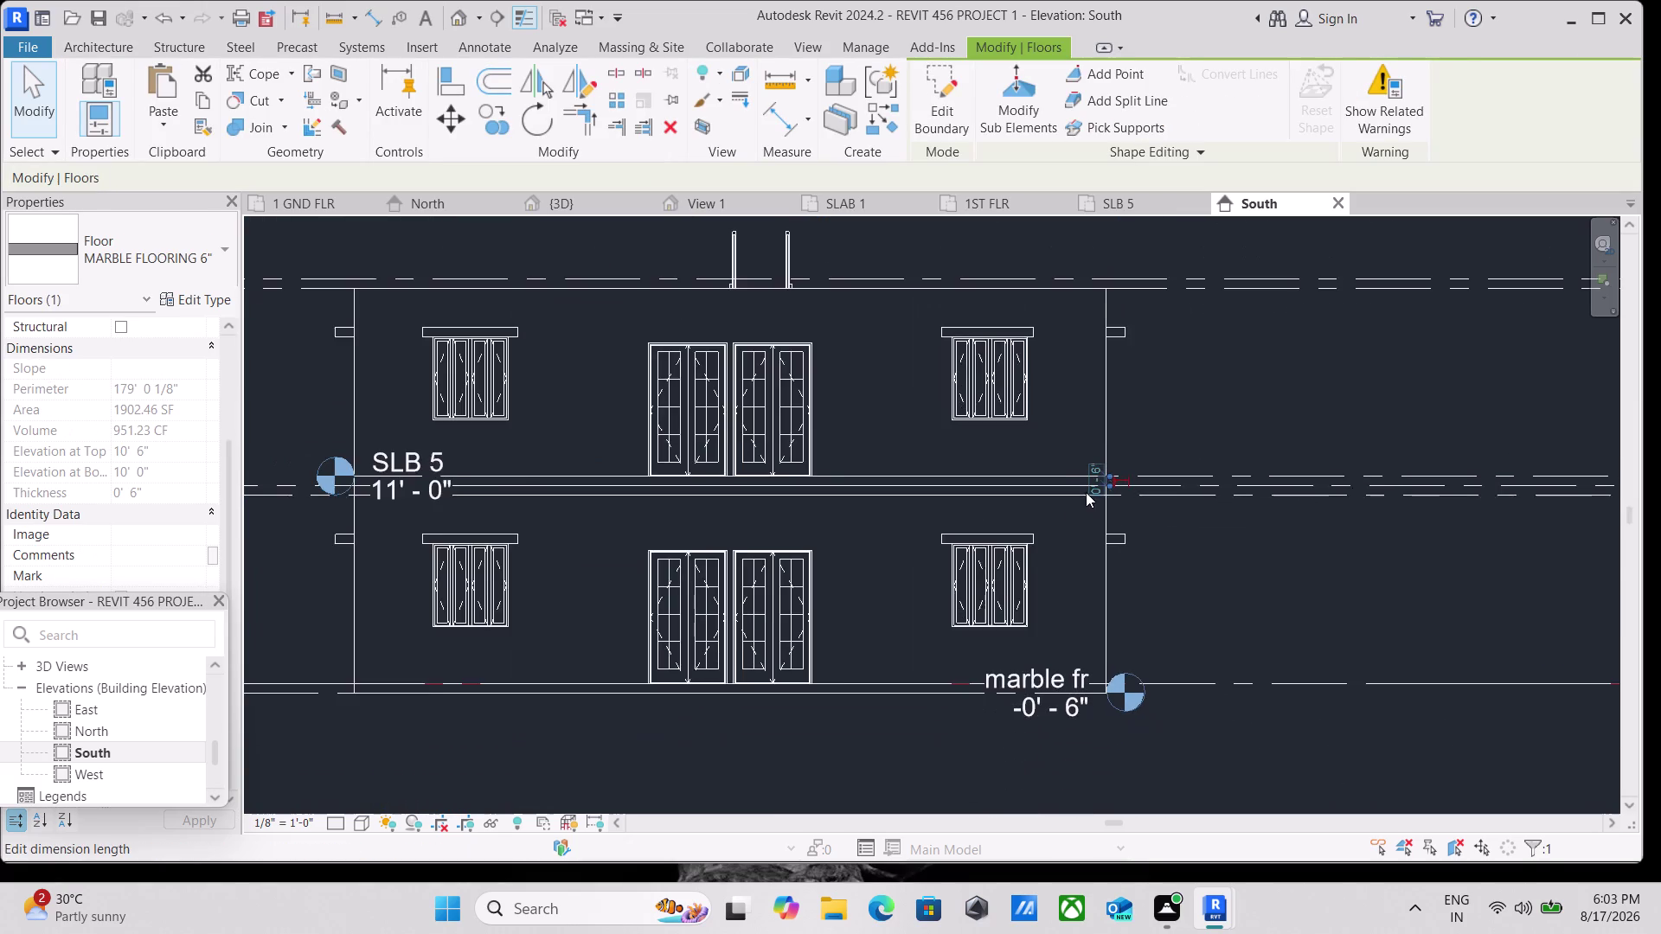
scroll(down, 3)
scroll(down, 3)
scroll(down, 3)
middle_drag(1269, 410, 1209, 452)
scroll(down, 3)
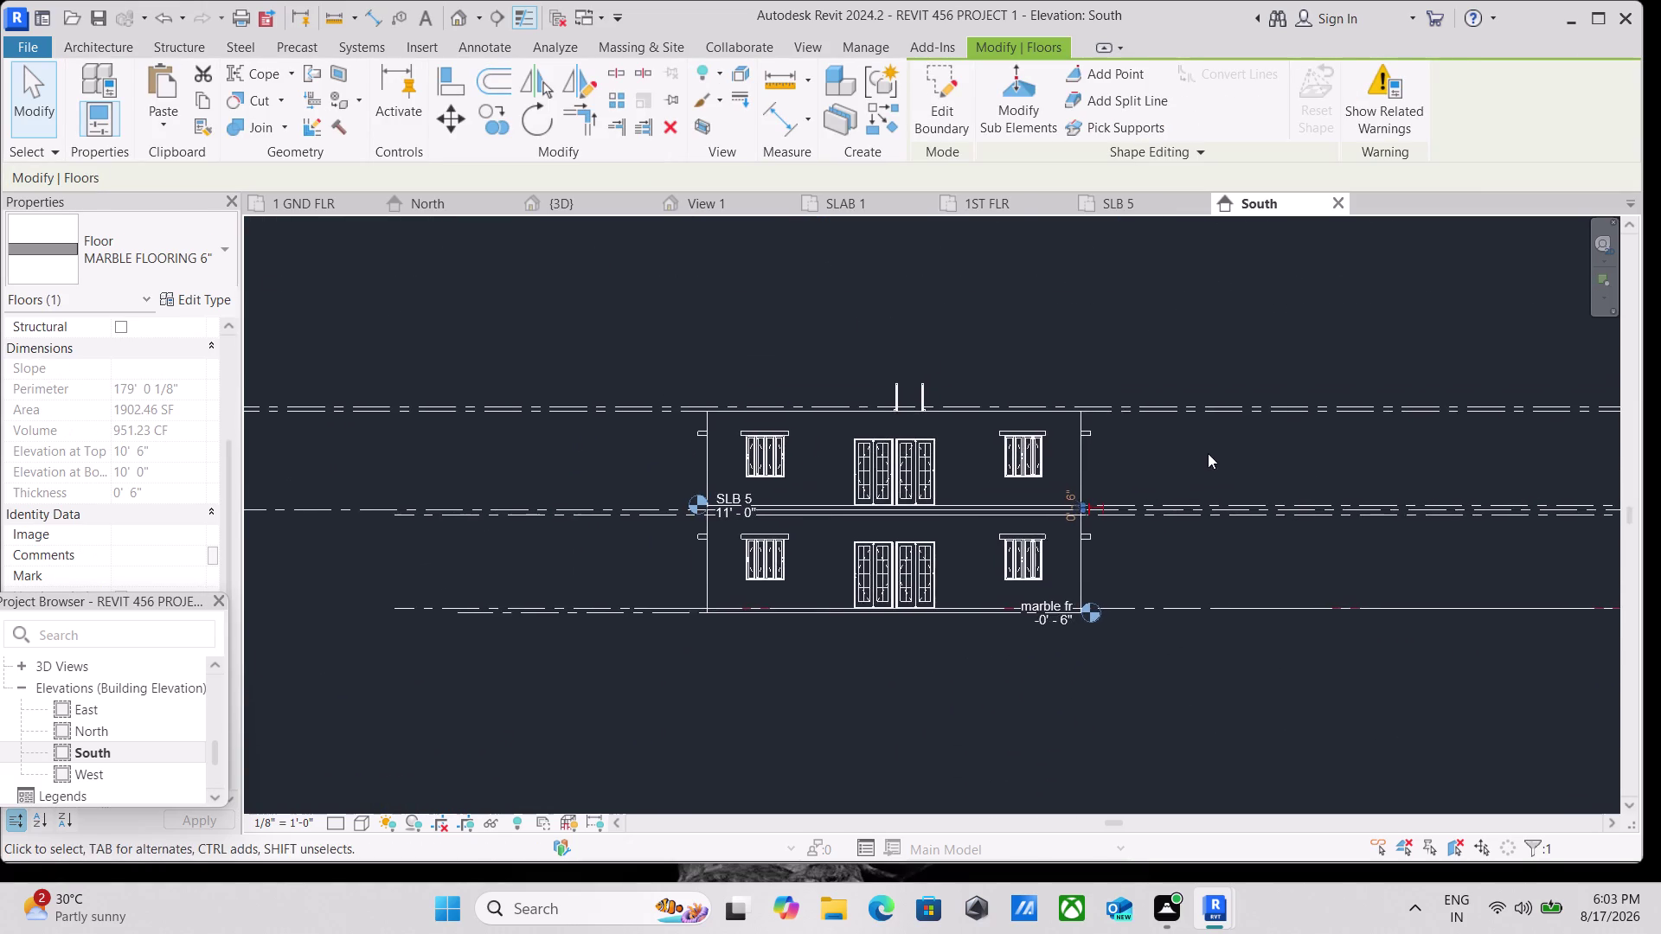
middle_drag(1285, 418, 1601, 507)
middle_drag(1542, 507, 1100, 543)
scroll(up, 3)
scroll(down, 3)
middle_drag(1287, 522, 789, 421)
scroll(up, 3)
scroll(up, 3)
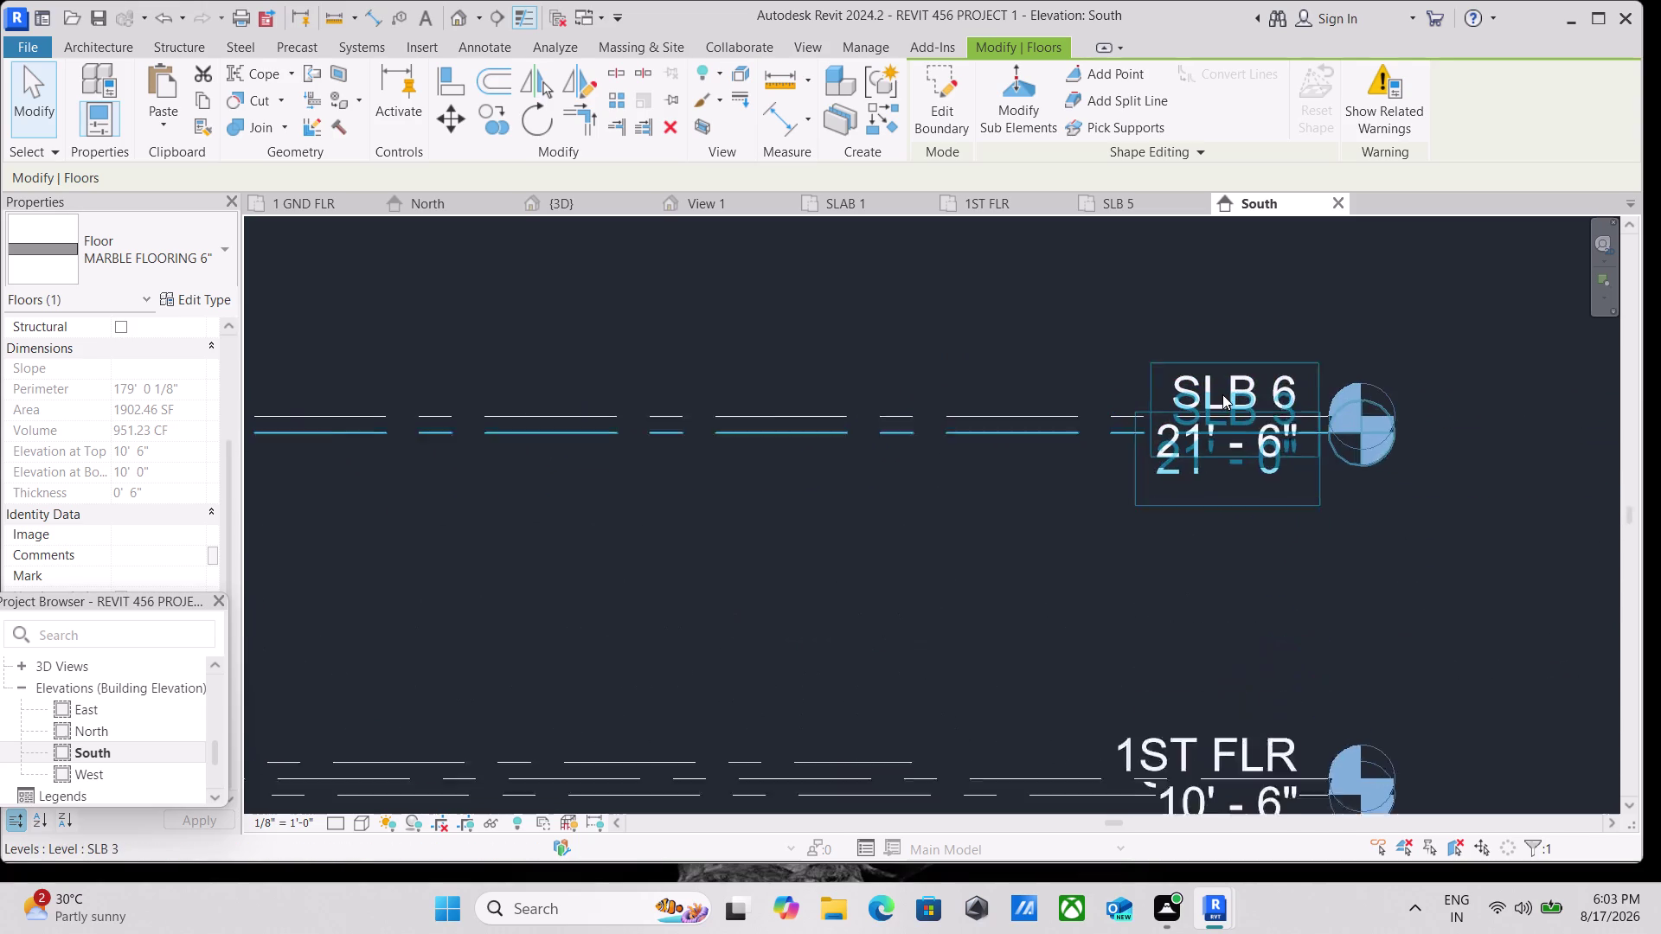
scroll(up, 3)
scroll(down, 3)
scroll(down, 3)
middle_drag(1096, 543, 1456, 525)
scroll(down, 3)
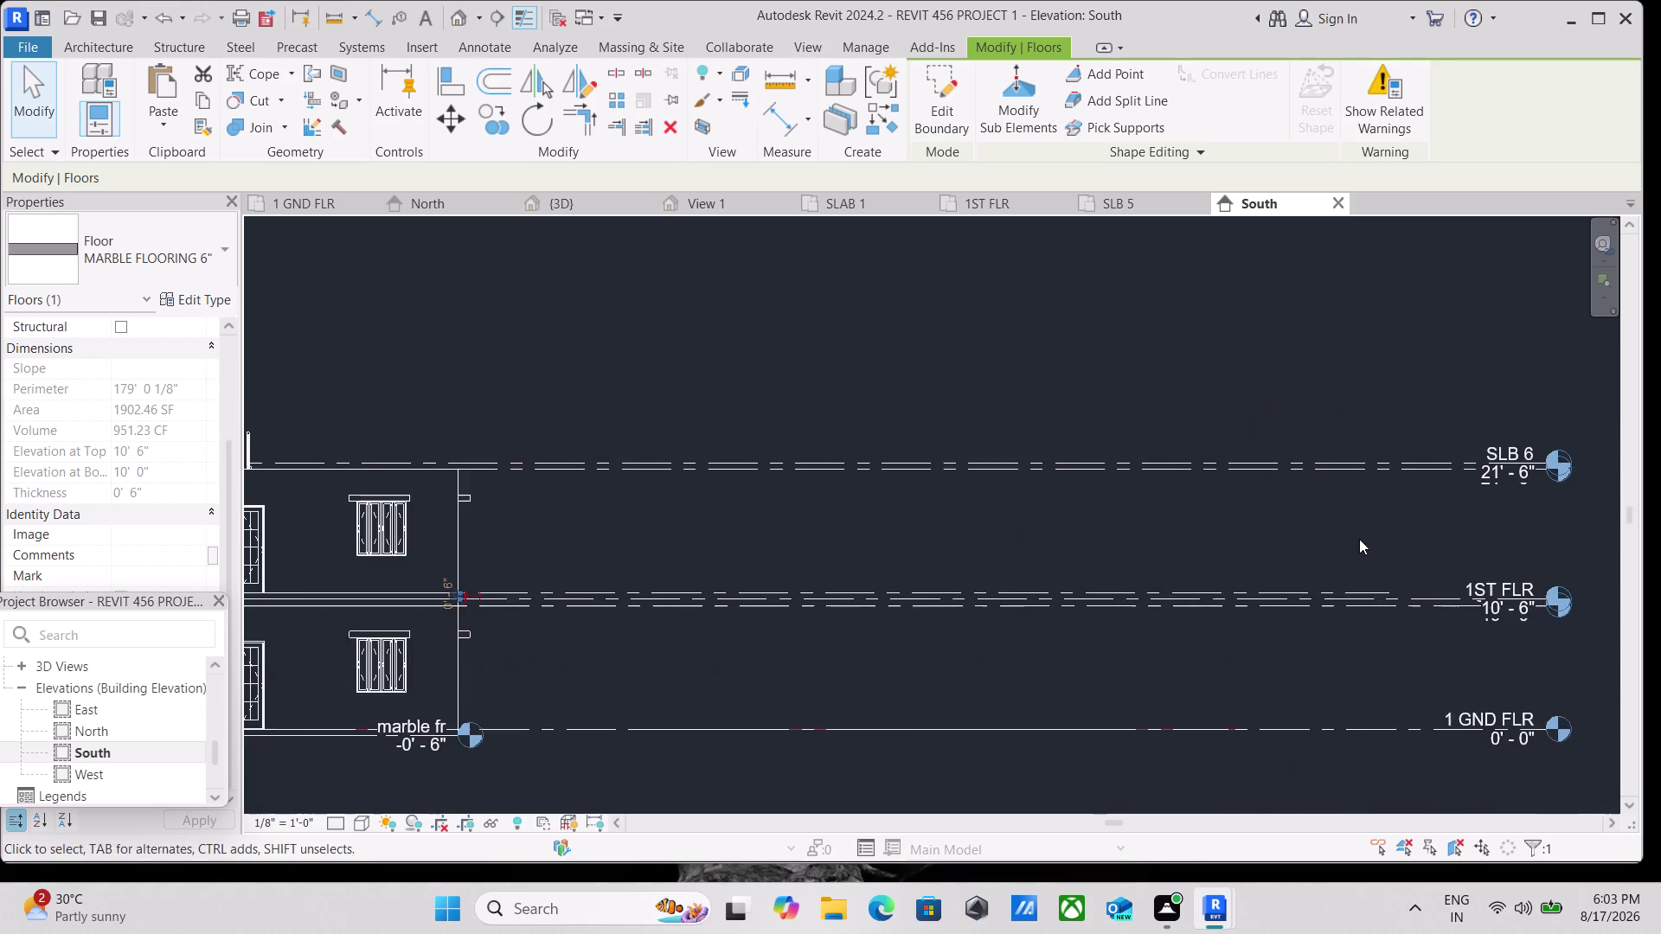
middle_drag(1359, 539, 1616, 524)
scroll(down, 3)
middle_drag(1180, 586, 1320, 601)
scroll(up, 3)
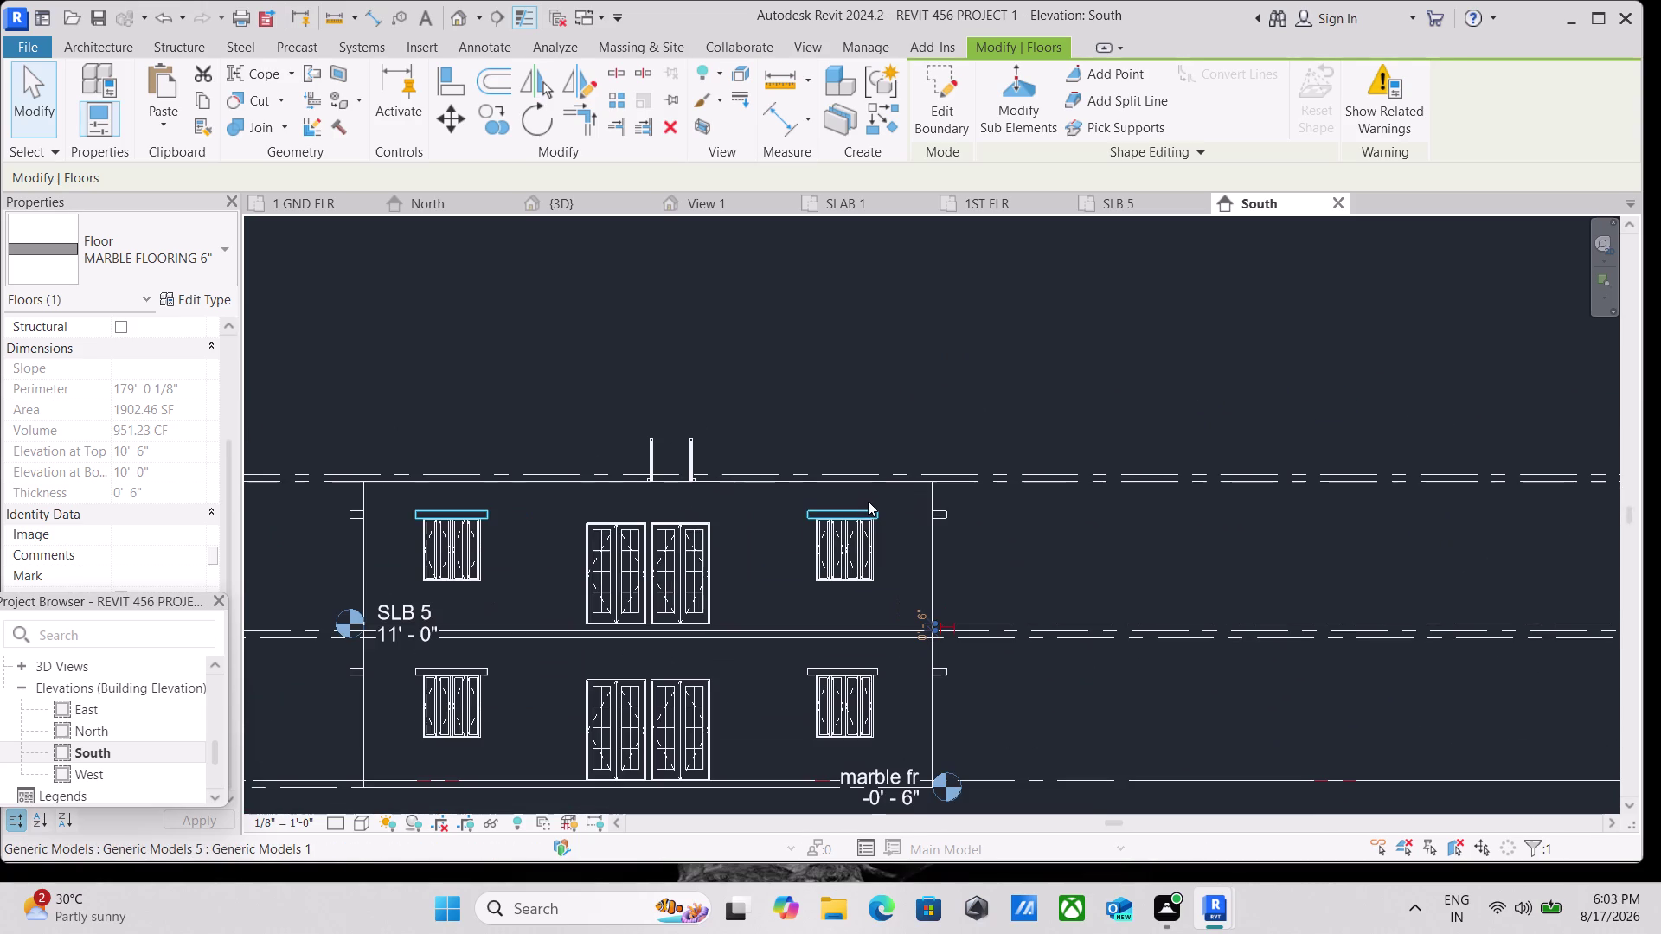
middle_drag(1007, 527, 1117, 337)
scroll(up, 3)
scroll(up, 3)
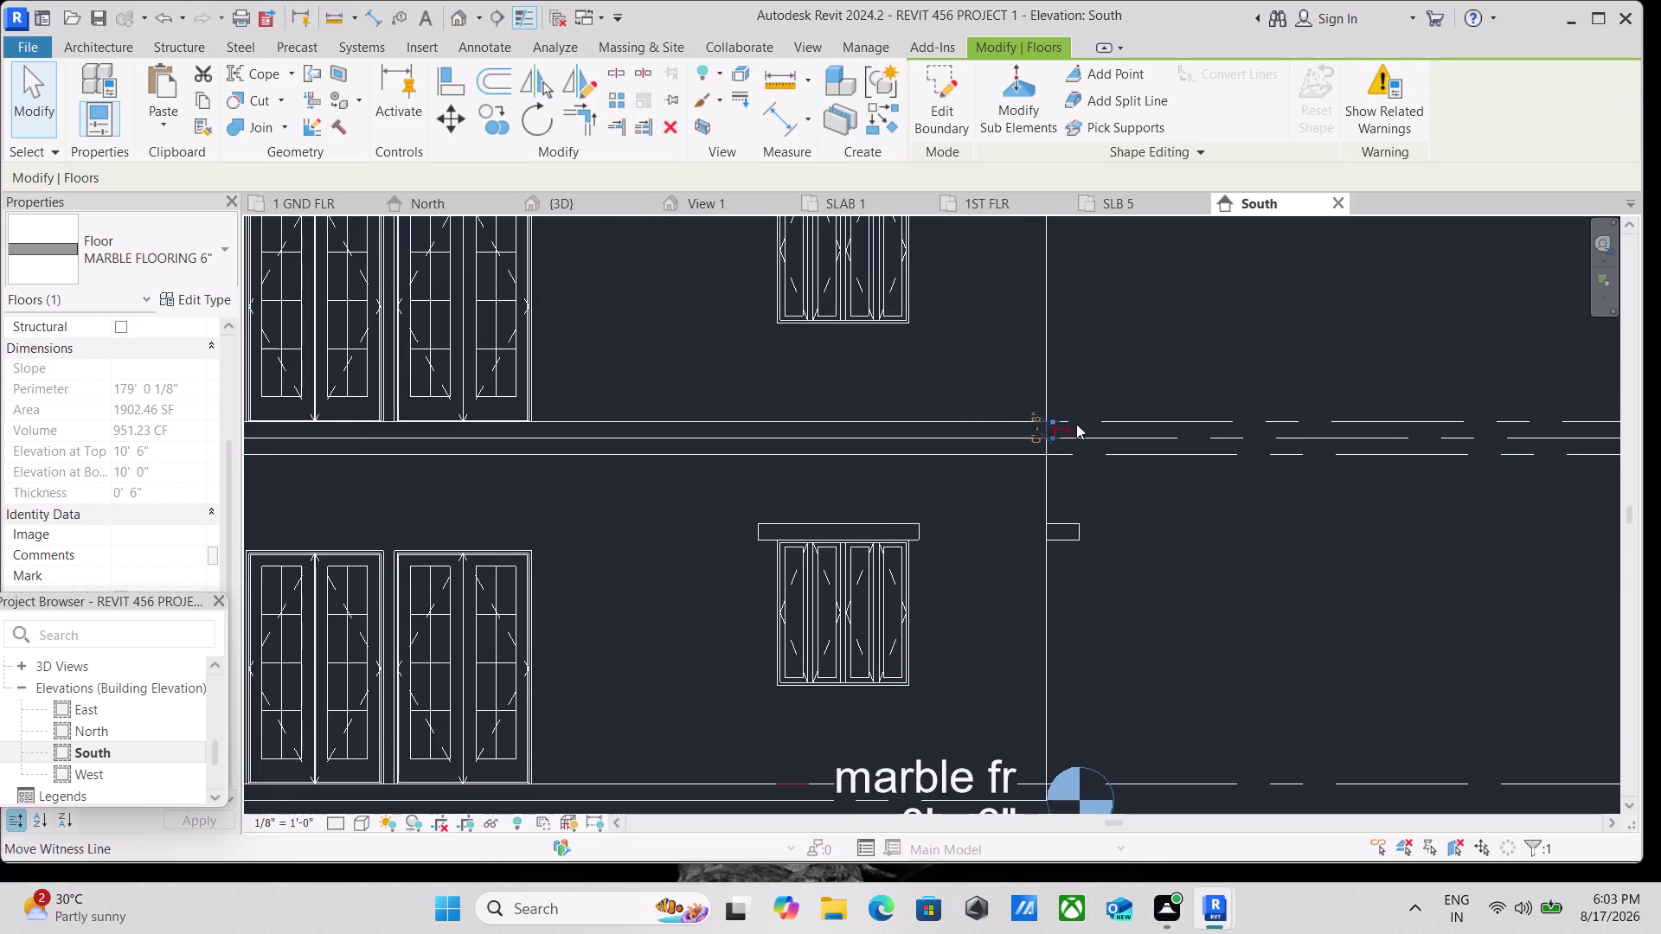
Copy the 6-inch marble floor and paste it aligned to level SLB 6, top at 21'6".
click(1023, 453)
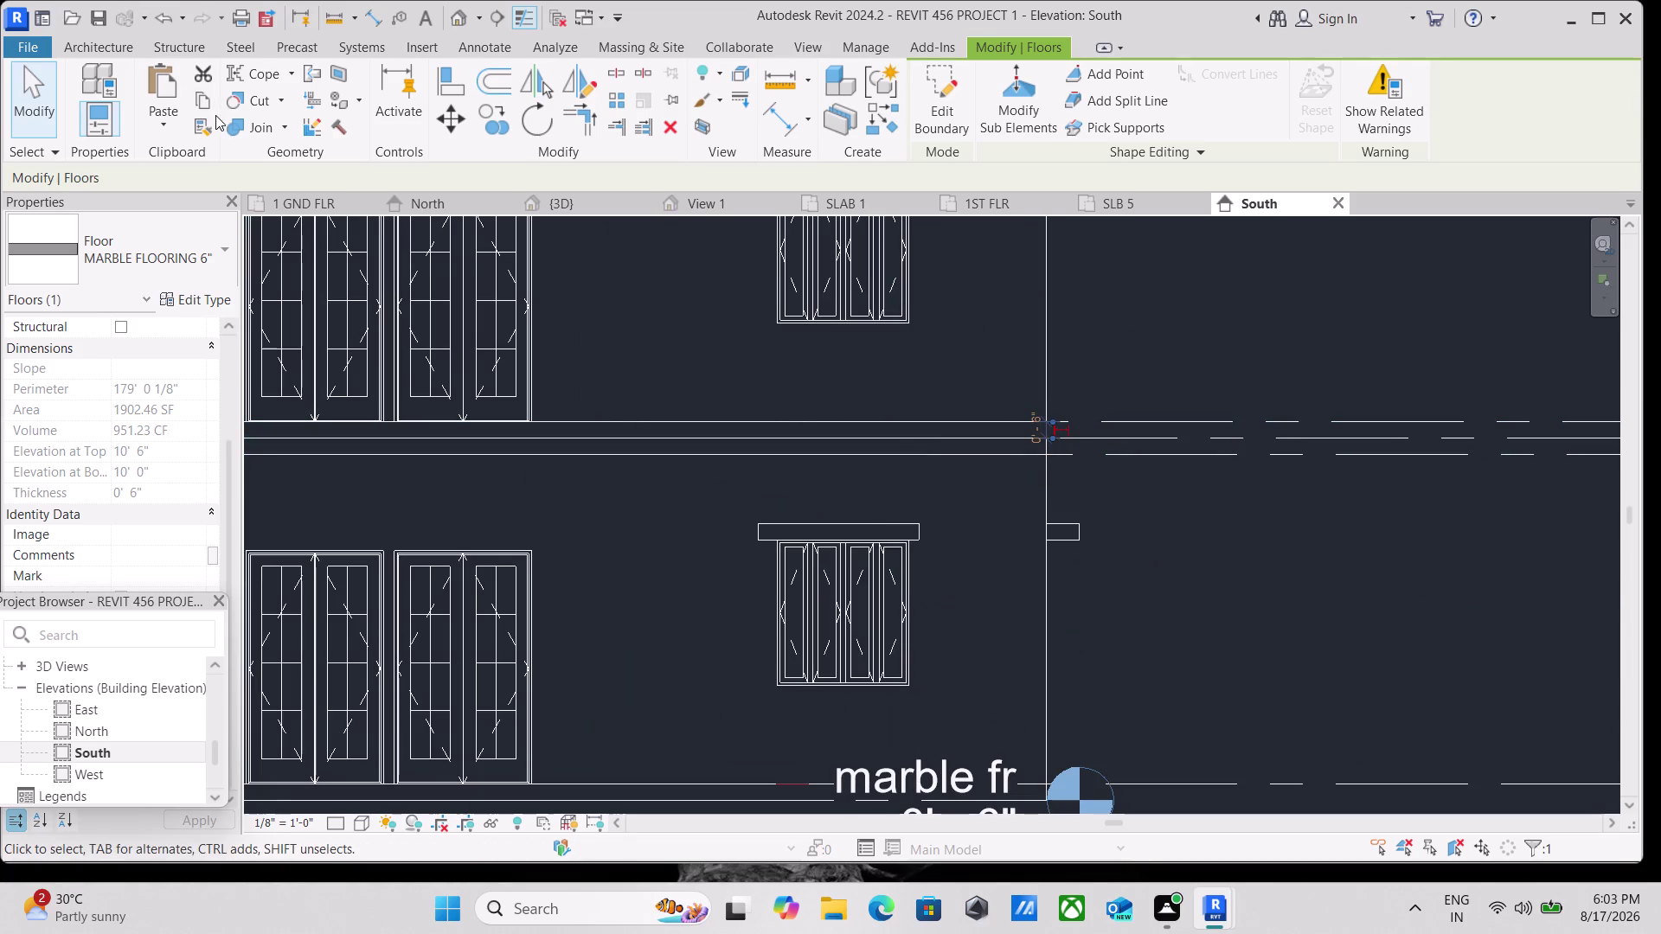
click(213, 102)
click(174, 117)
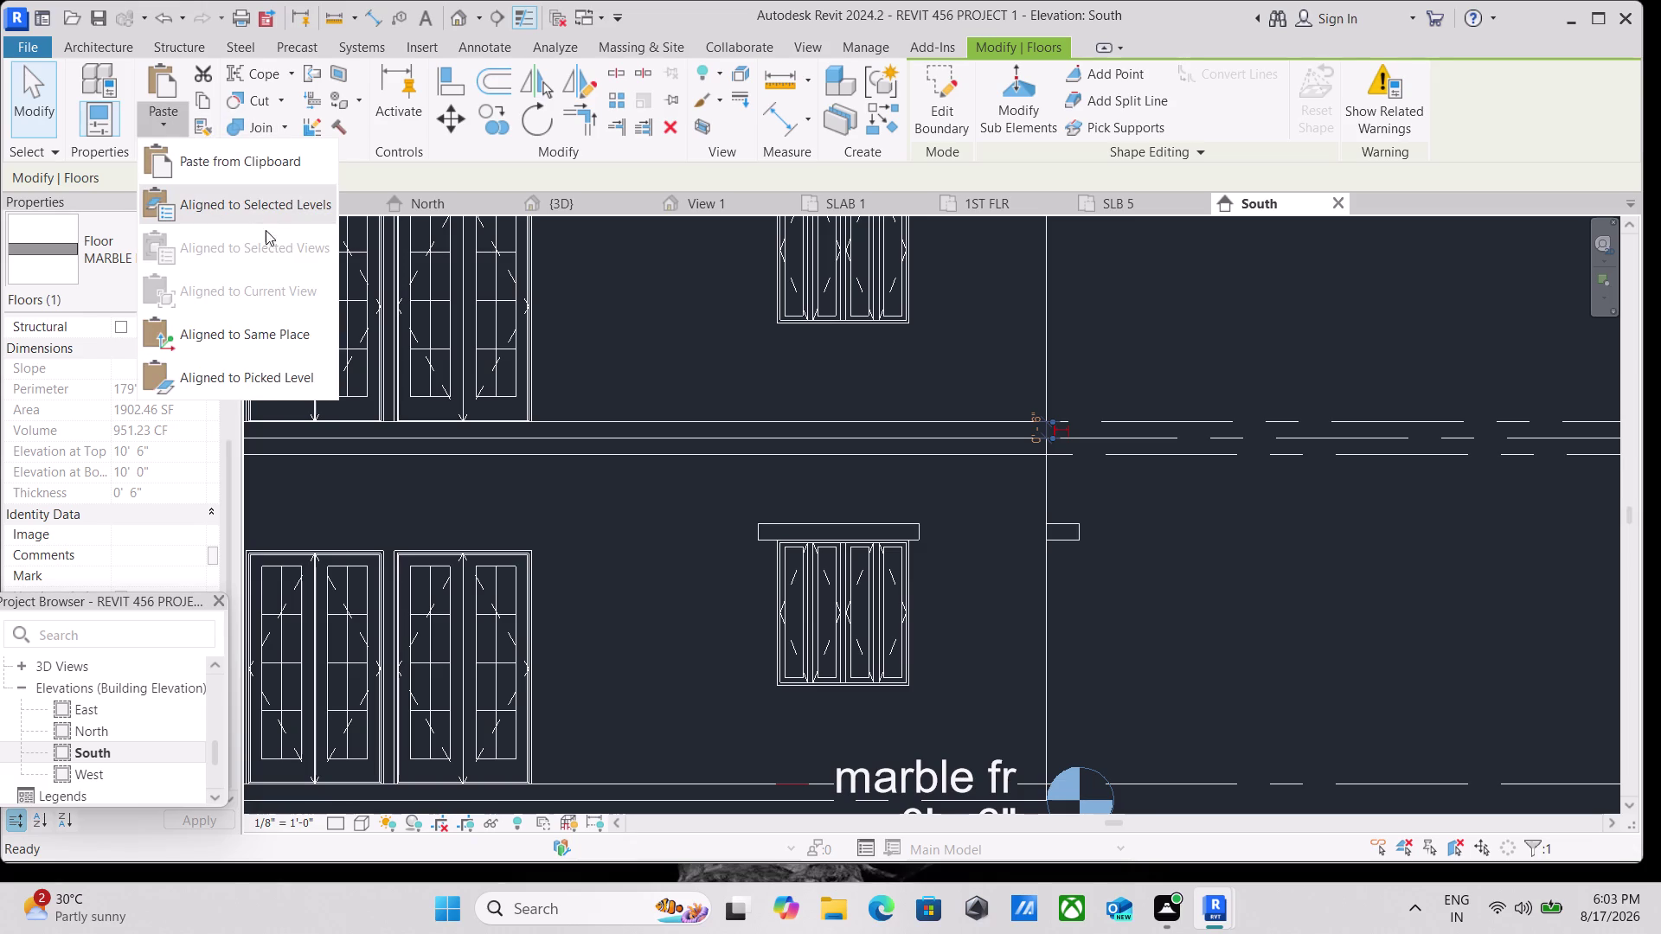
click(251, 202)
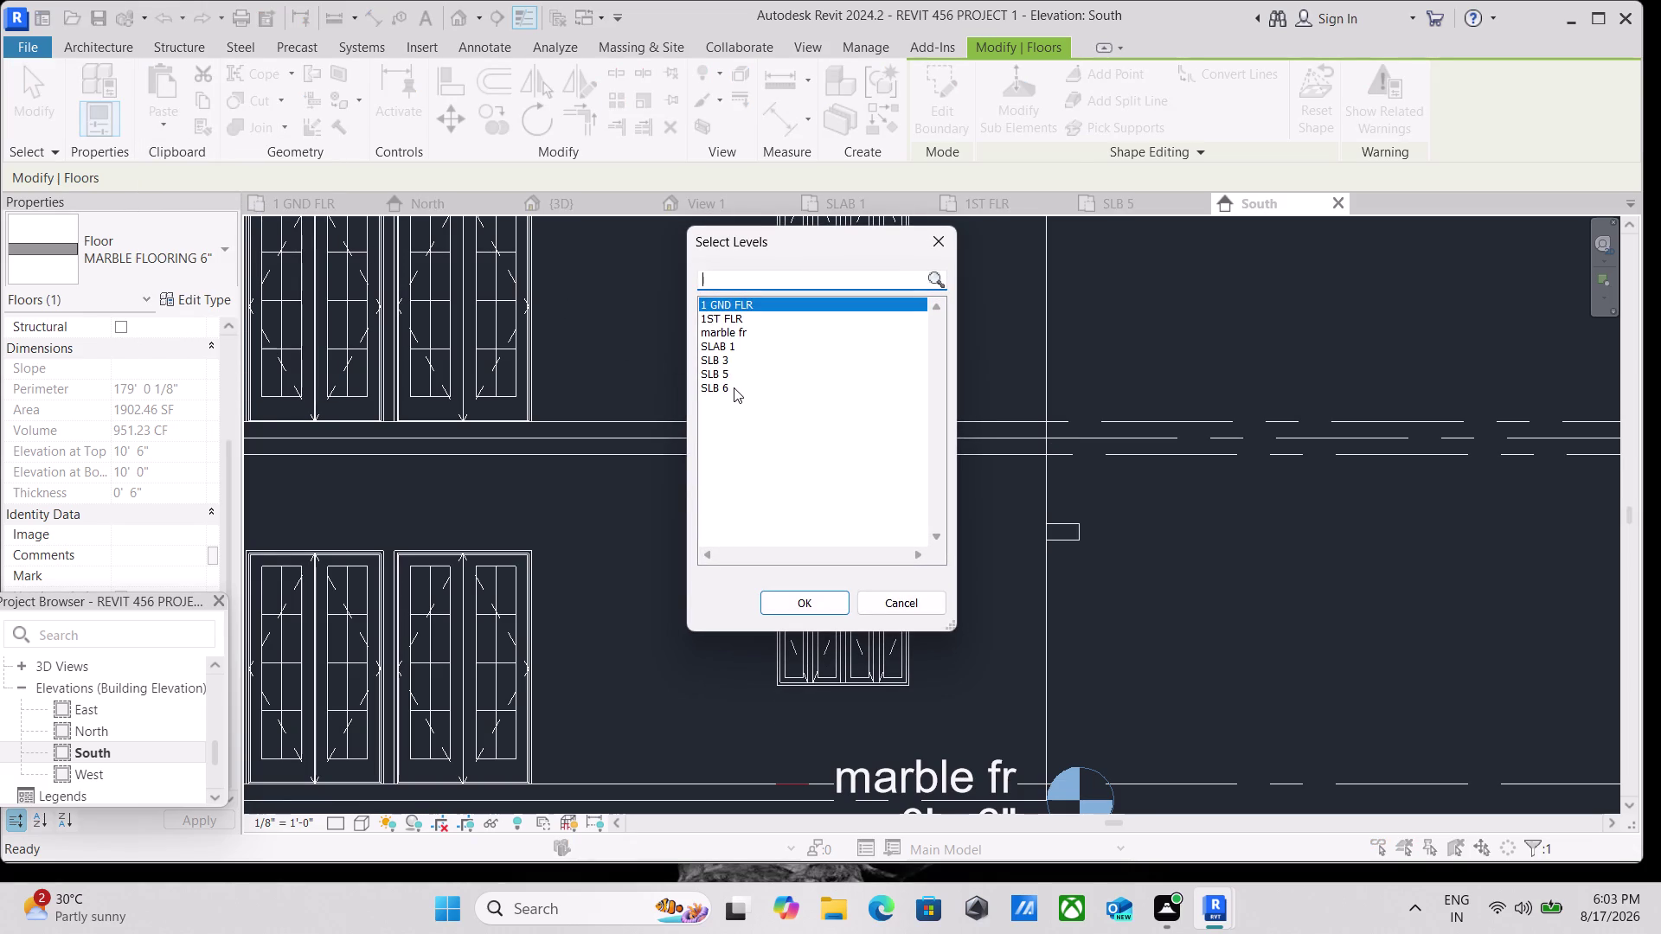
click(734, 388)
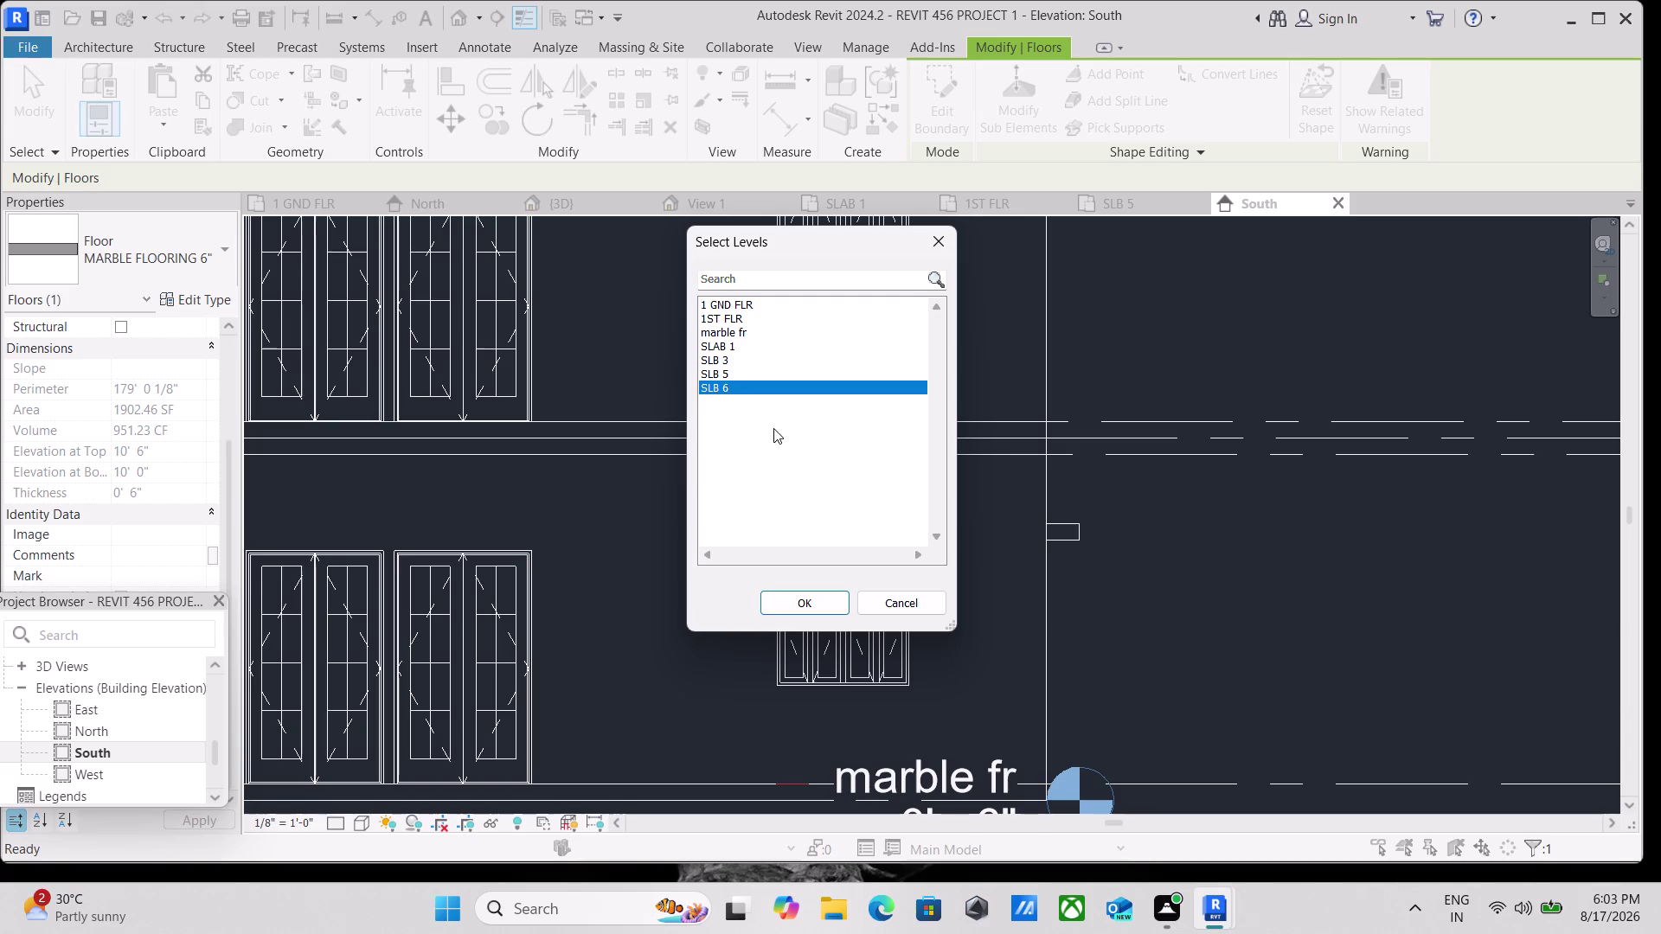
click(801, 601)
scroll(down, 3)
middle_drag(1288, 387, 1252, 717)
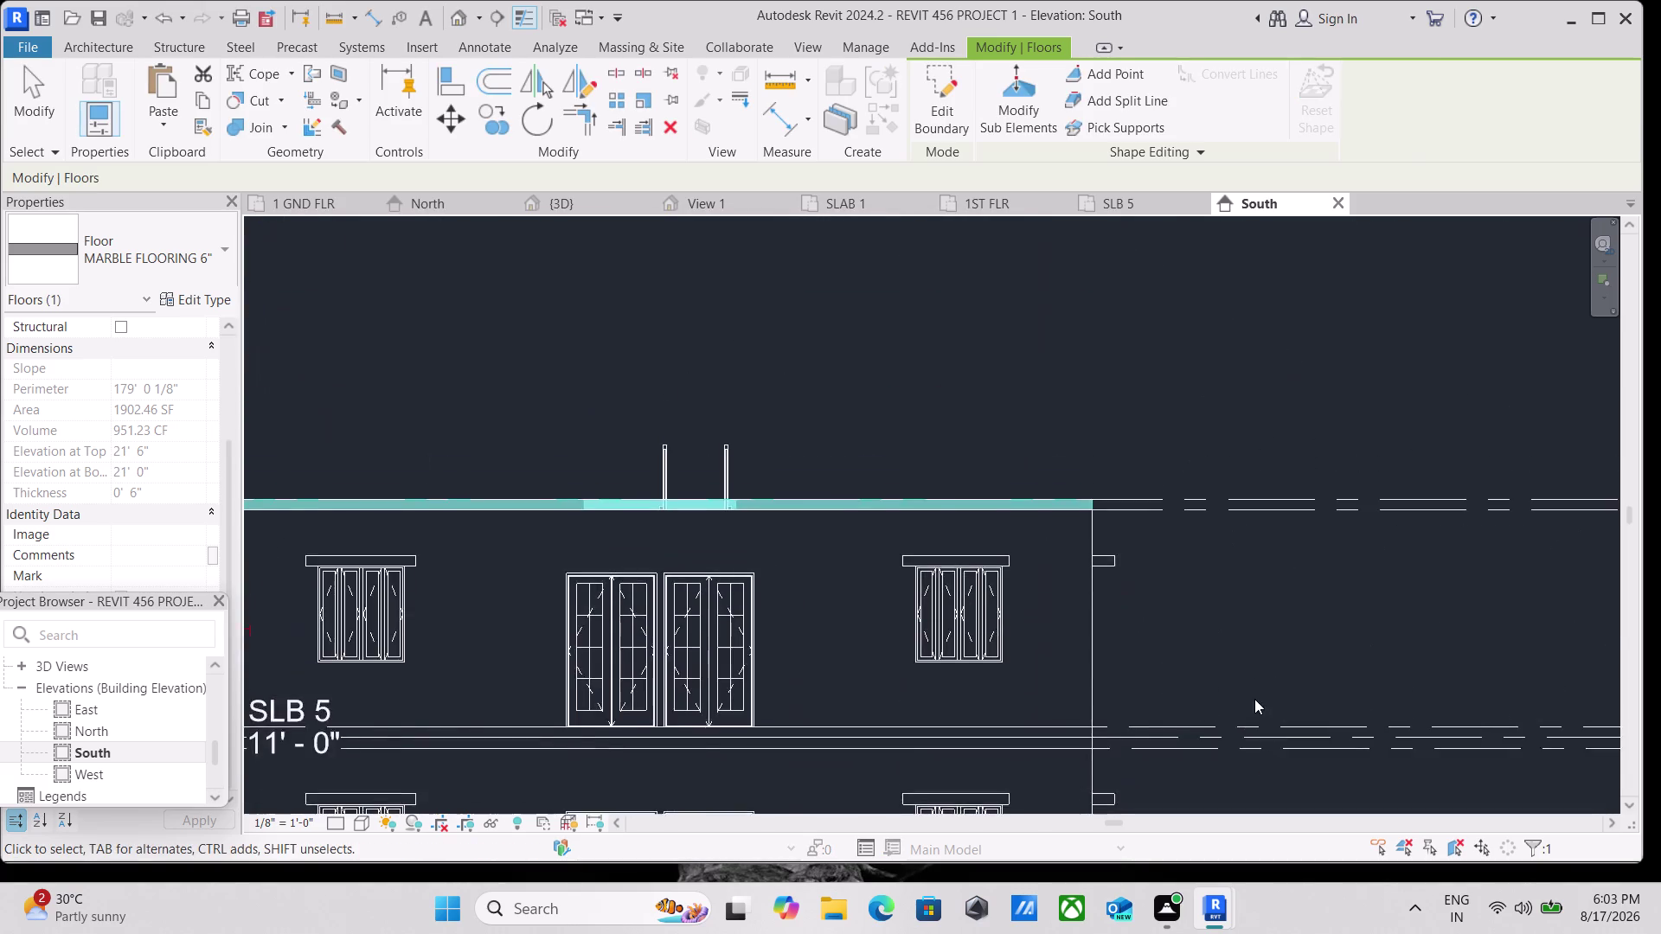
scroll(down, 3)
key(Escape)
Switch to the 3D view and centre the house from the home view.
scroll(down, 3)
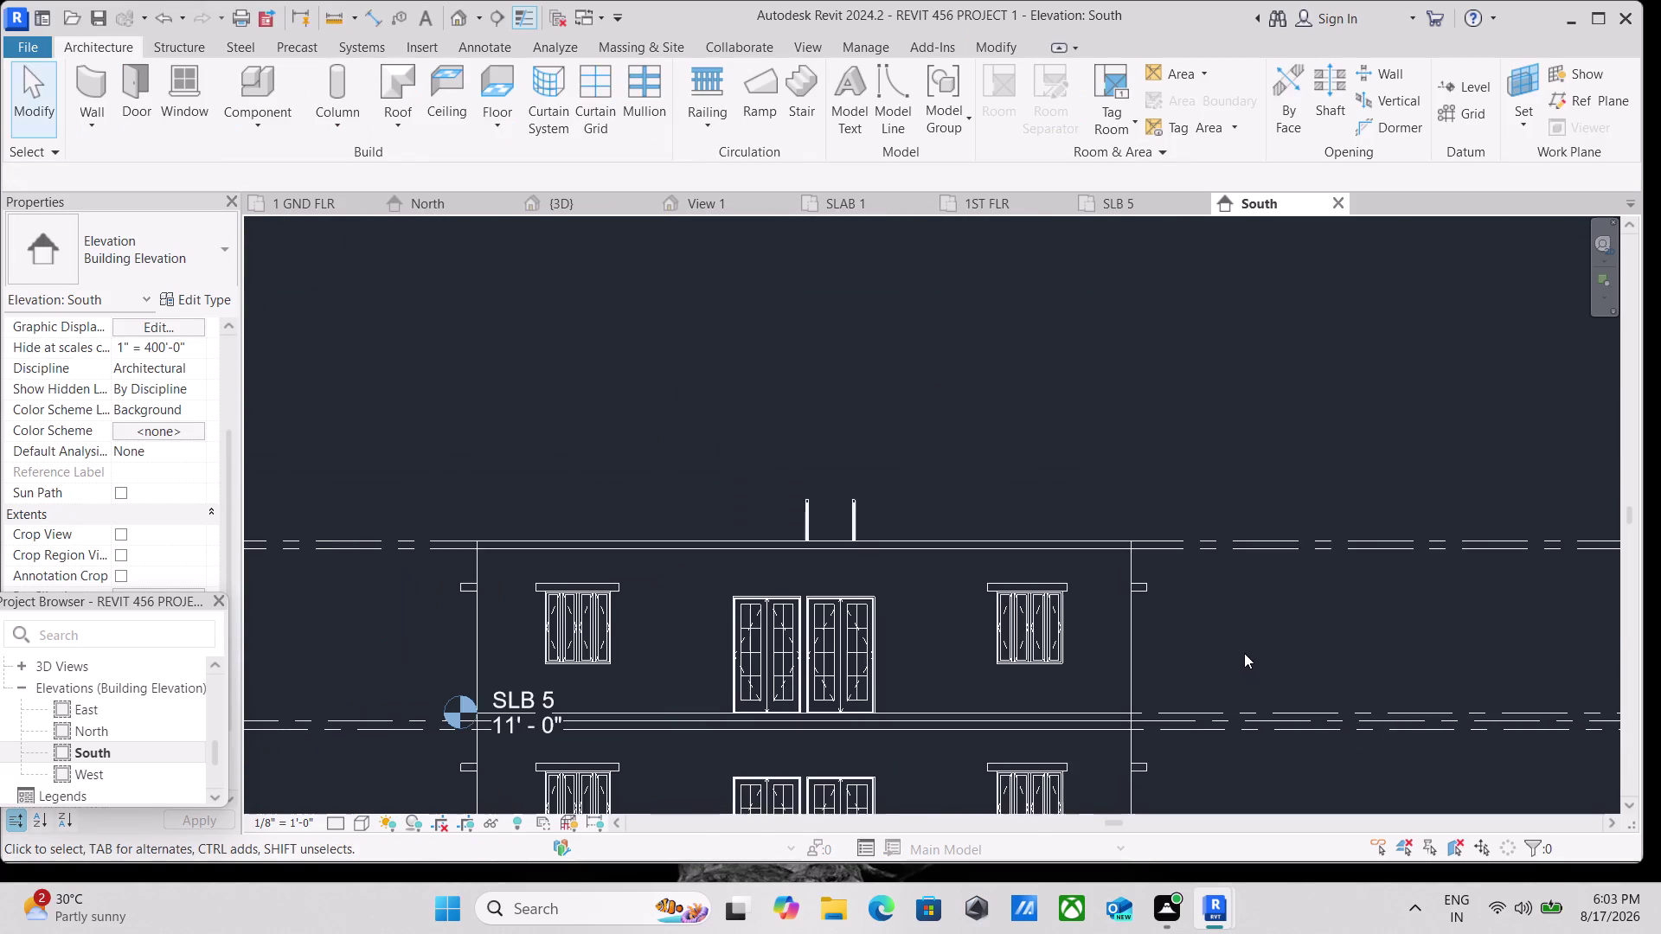
middle_drag(1244, 653, 1170, 647)
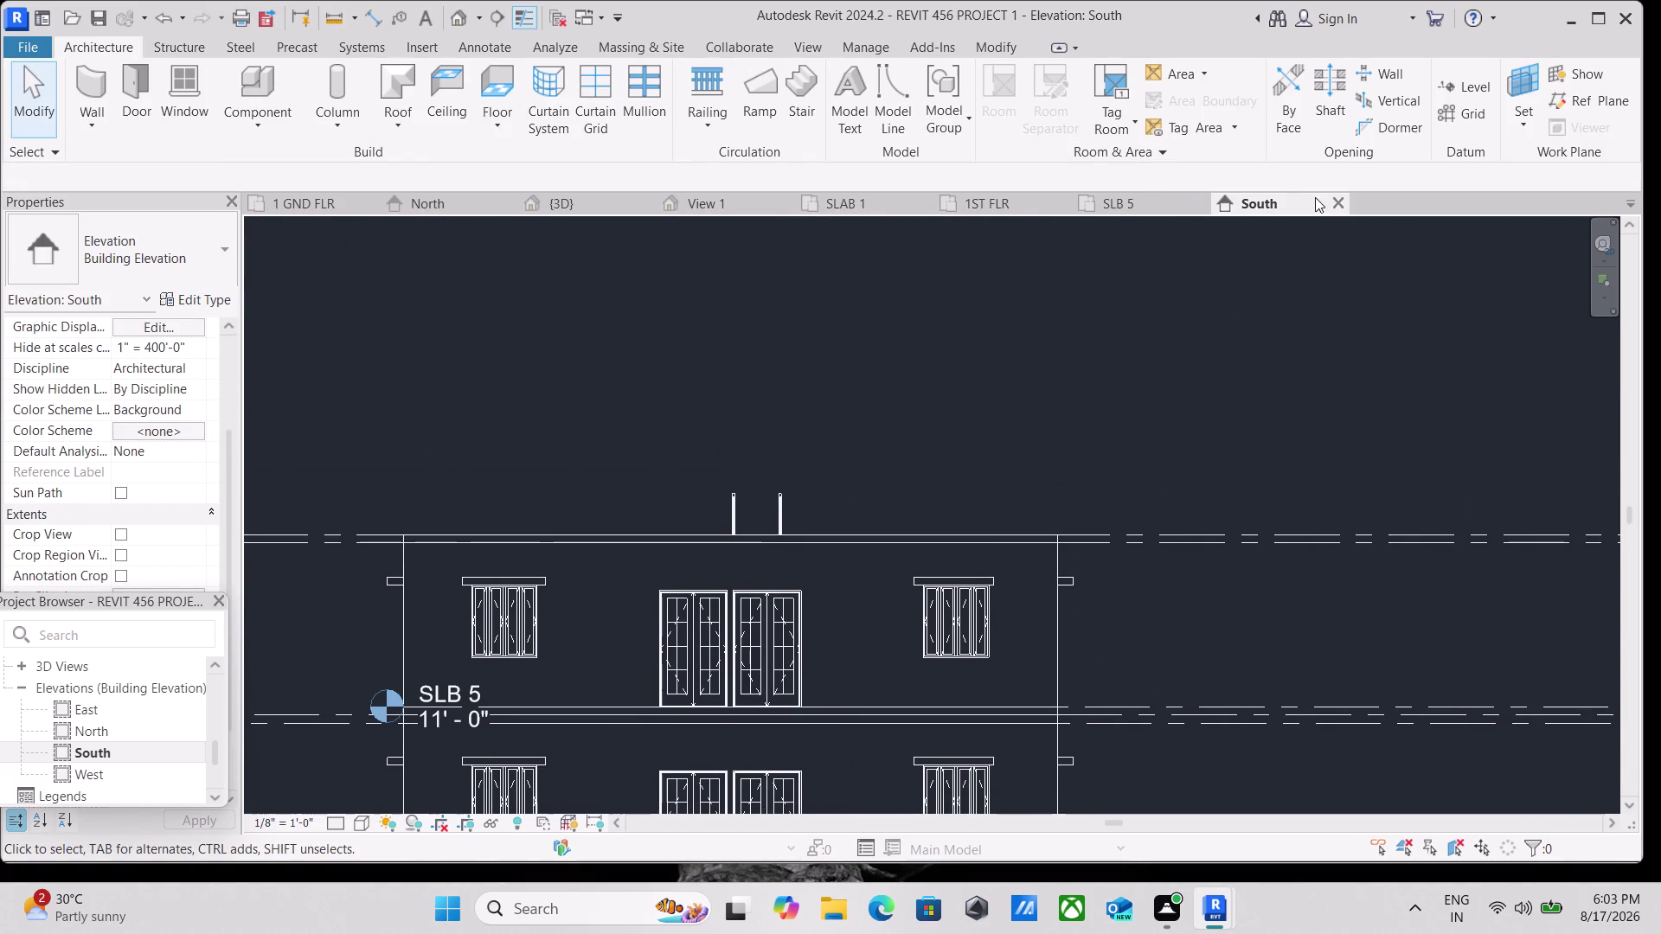
click(559, 190)
click(559, 205)
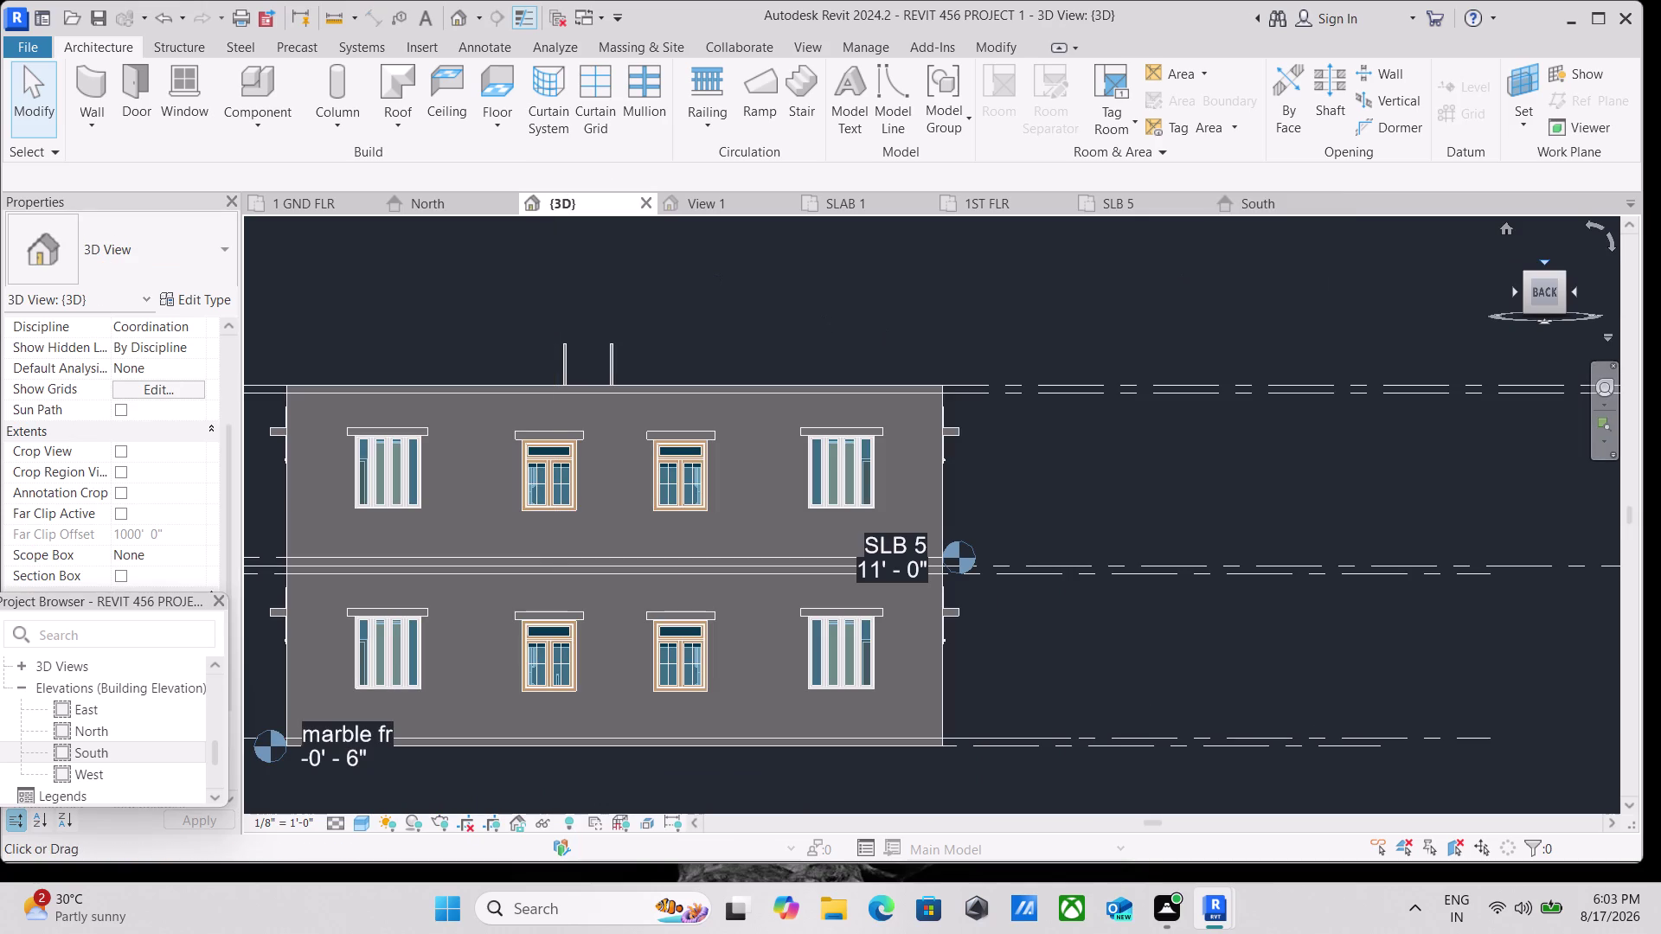
click(1559, 276)
scroll(up, 3)
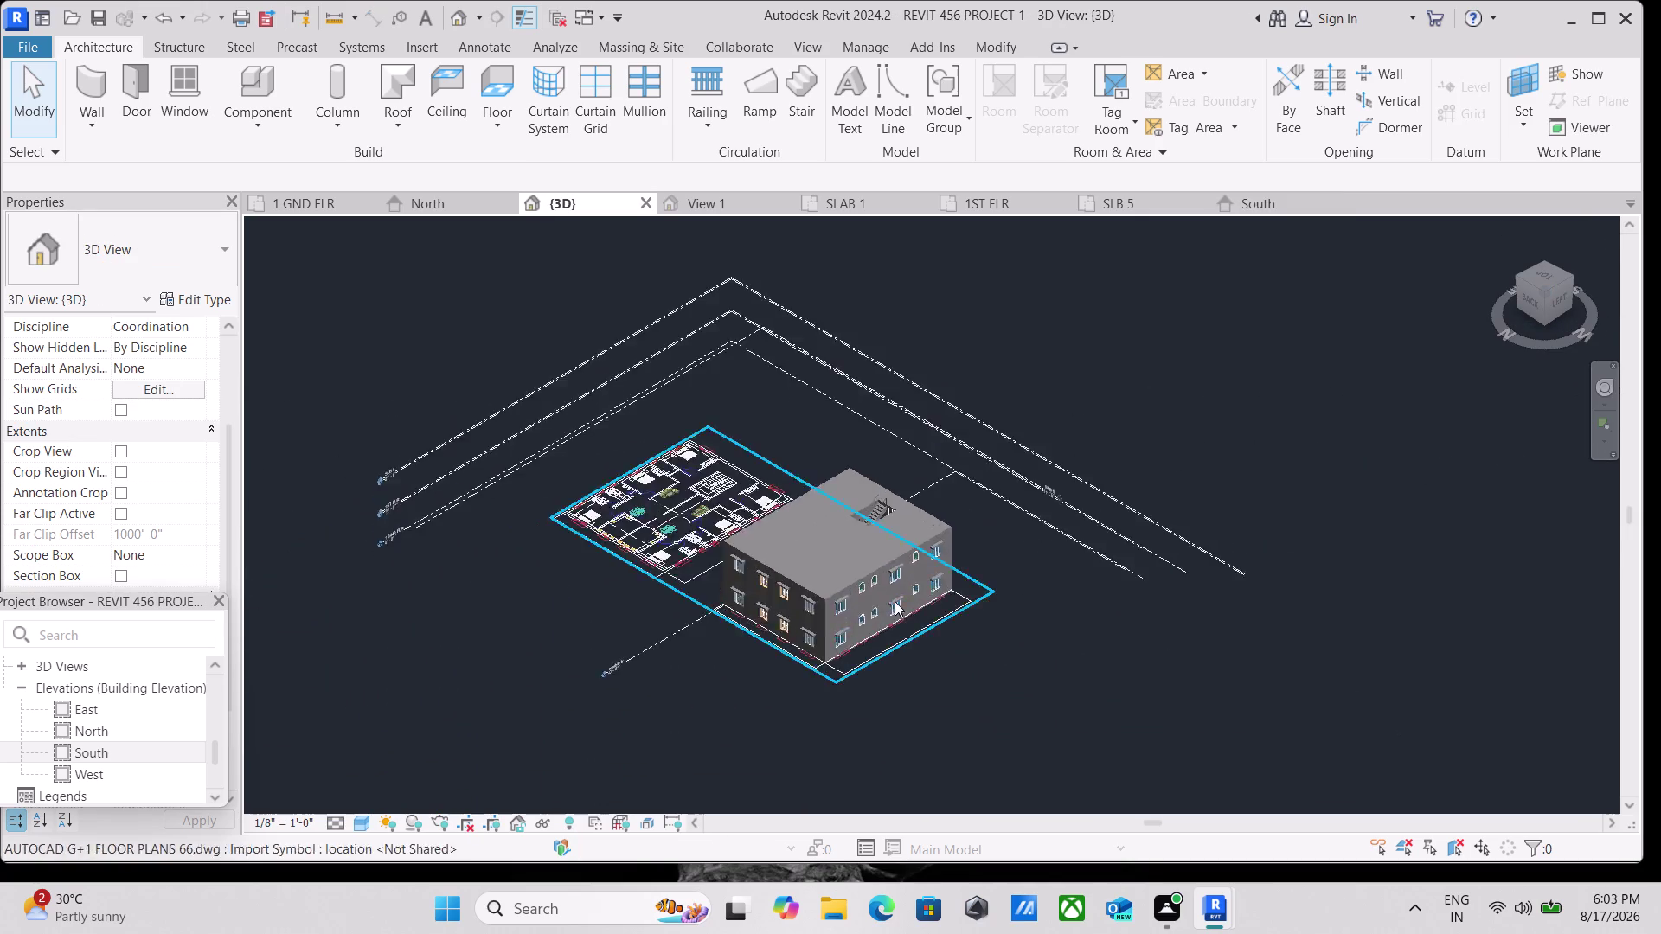
scroll(up, 3)
scroll(up, 3)
scroll(down, 3)
middle_drag(1316, 393, 1253, 293)
scroll(down, 3)
scroll(down, 3)
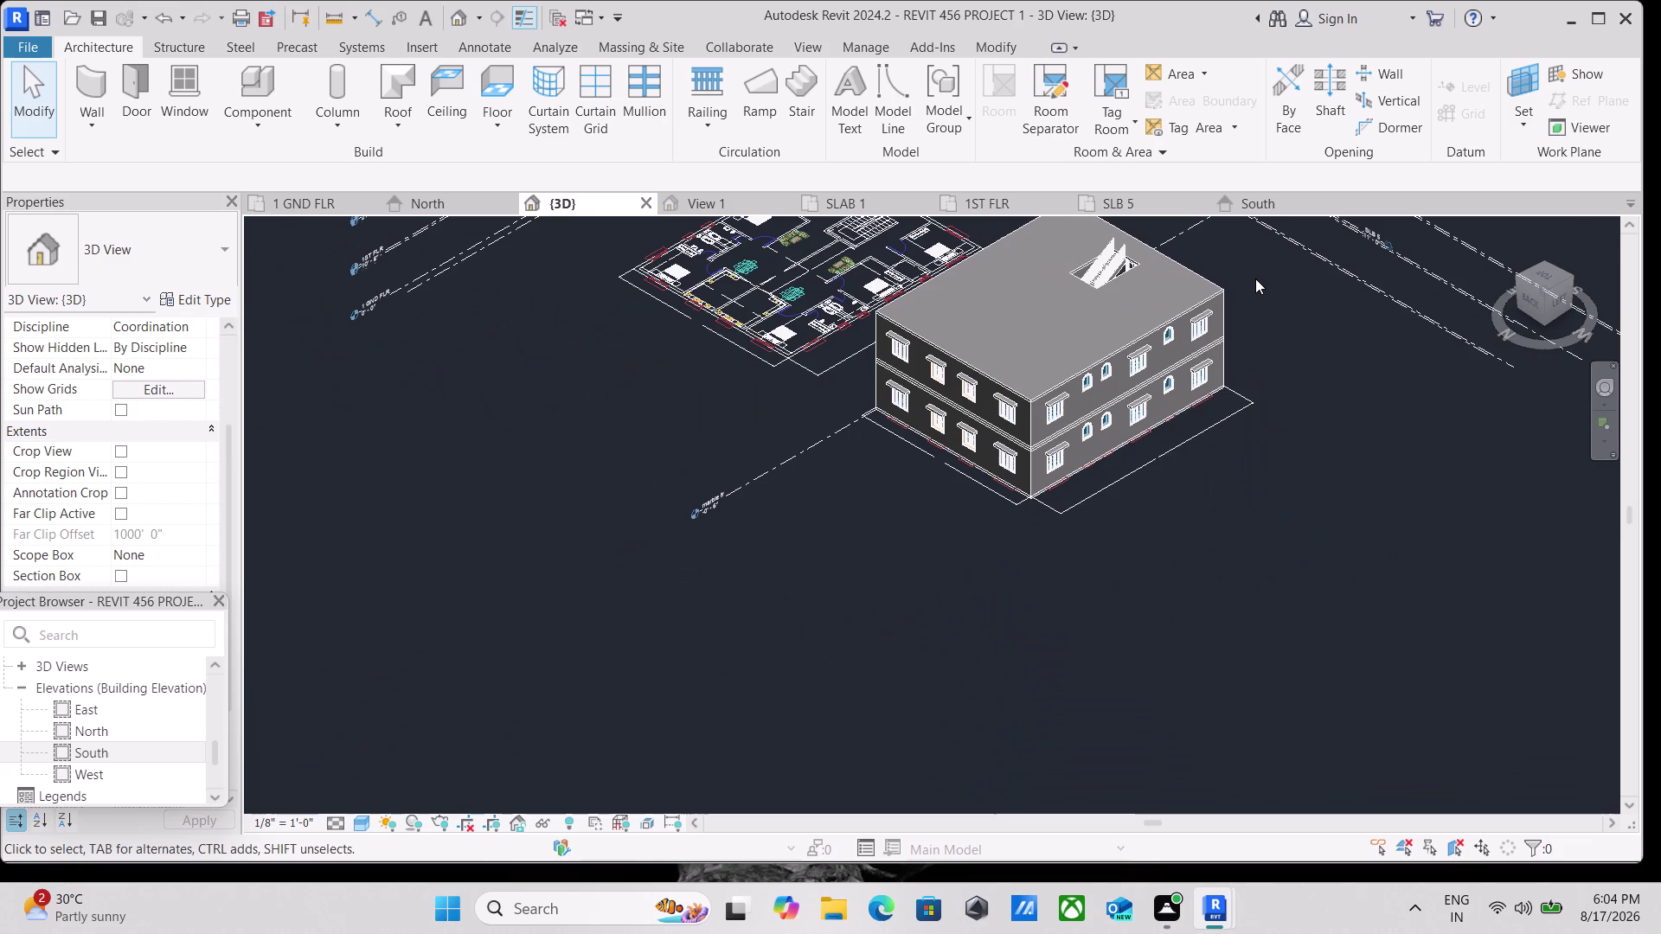
scroll(down, 3)
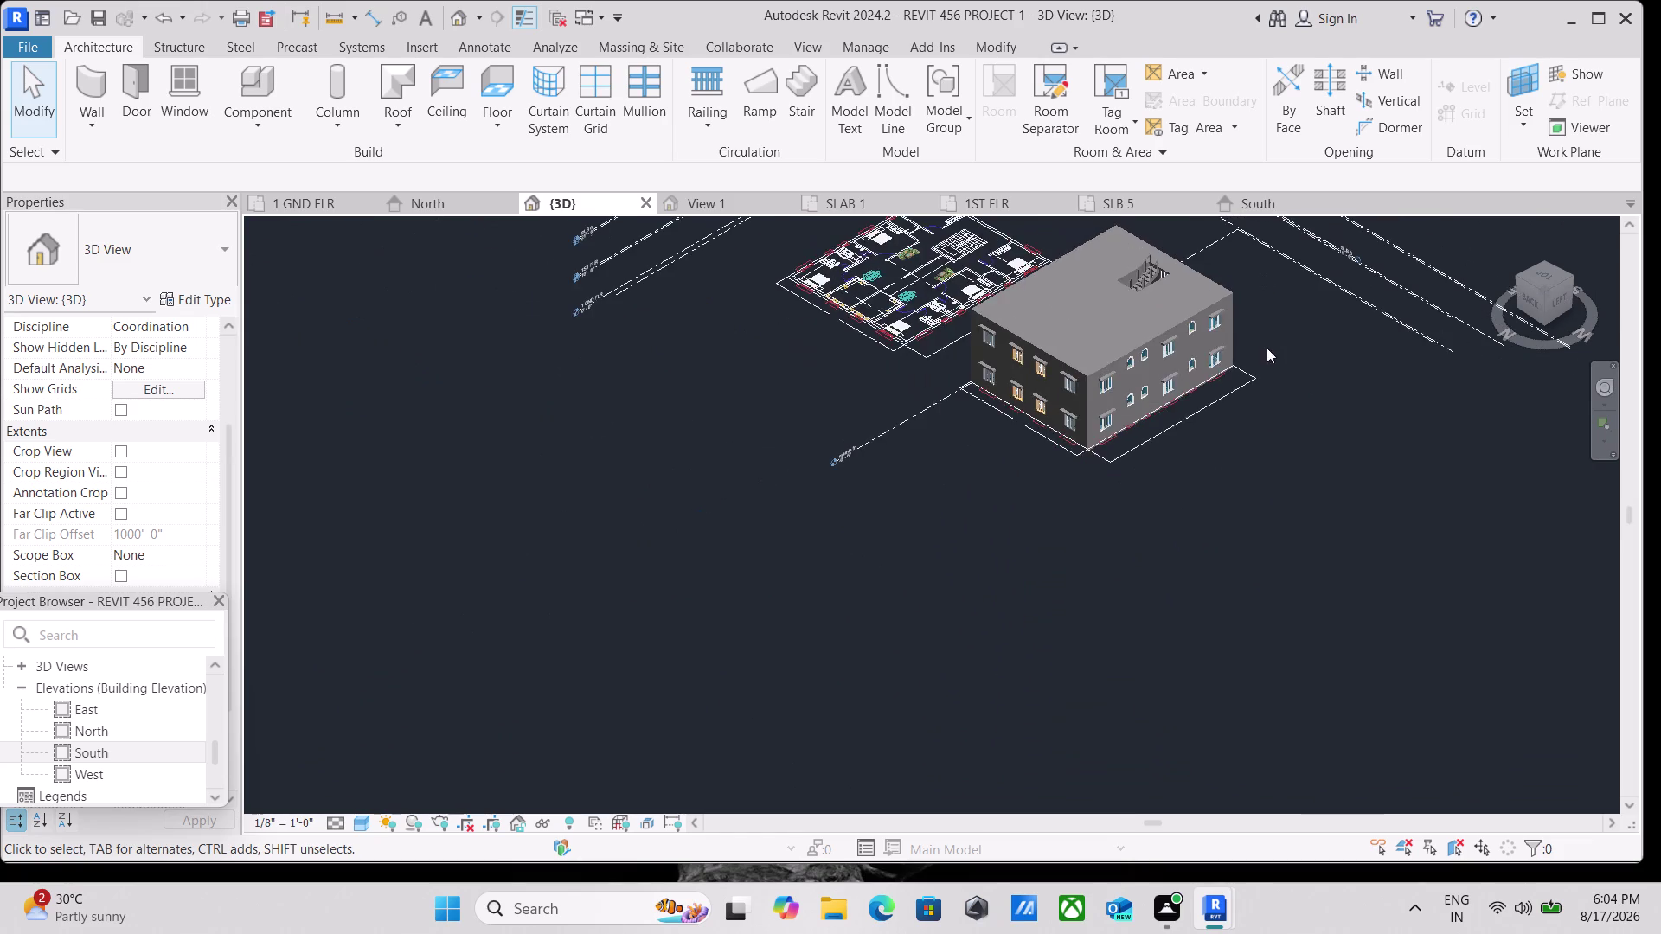
scroll(up, 3)
middle_drag(1246, 291, 1198, 396)
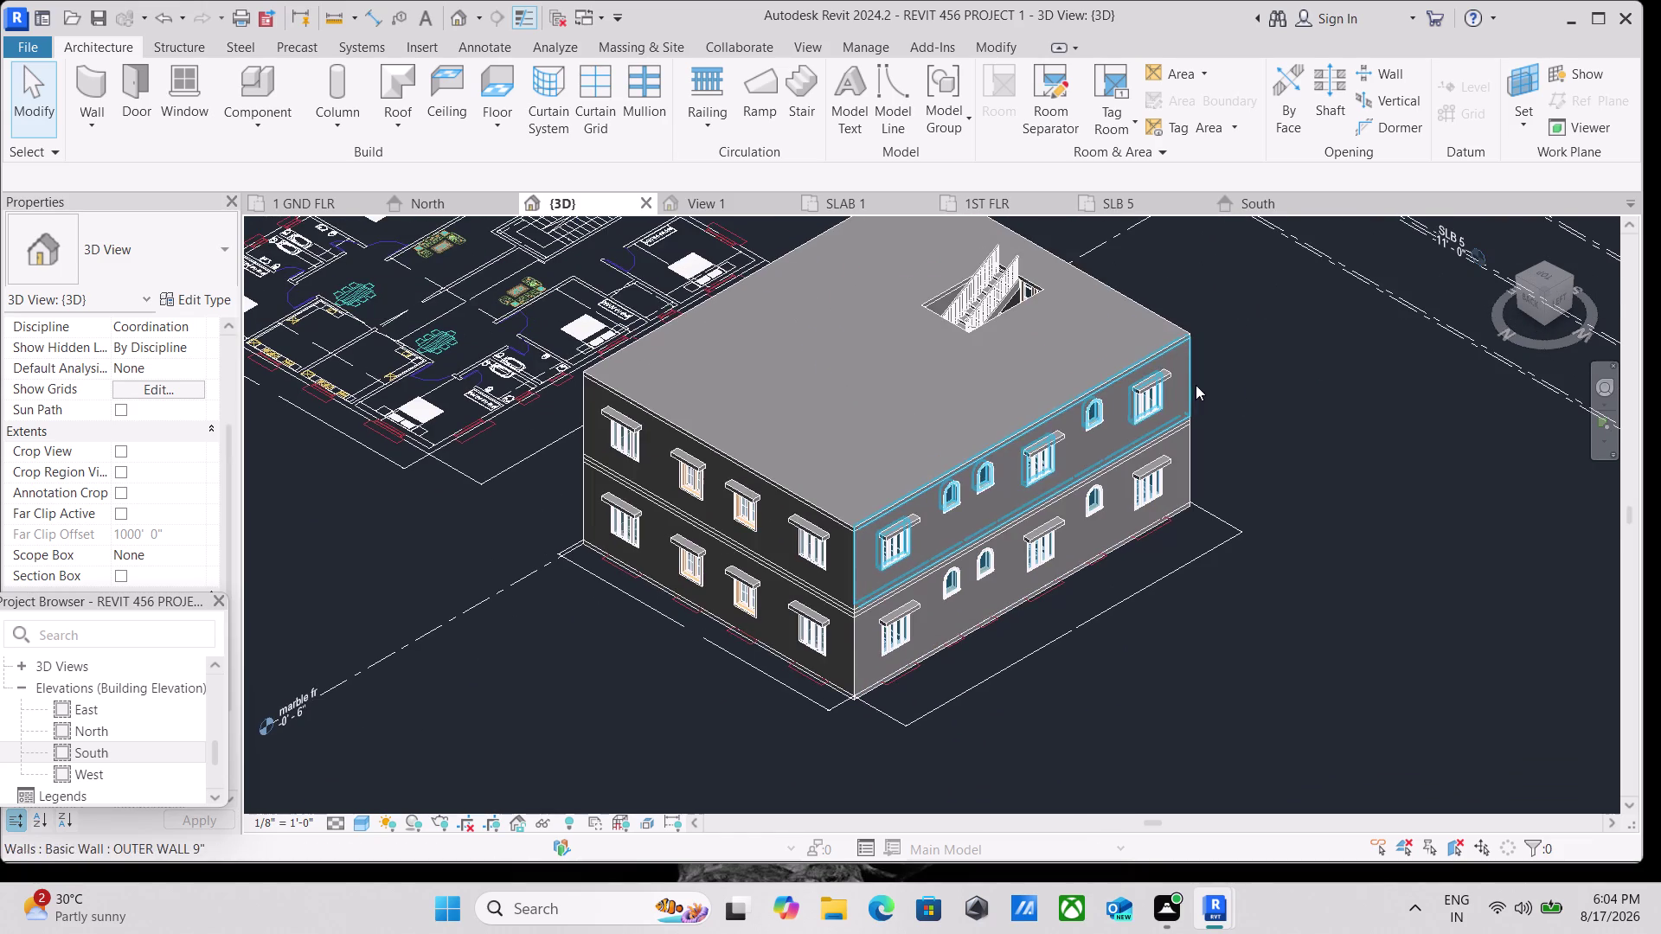
scroll(down, 3)
middle_drag(1219, 354, 1138, 381)
scroll(down, 3)
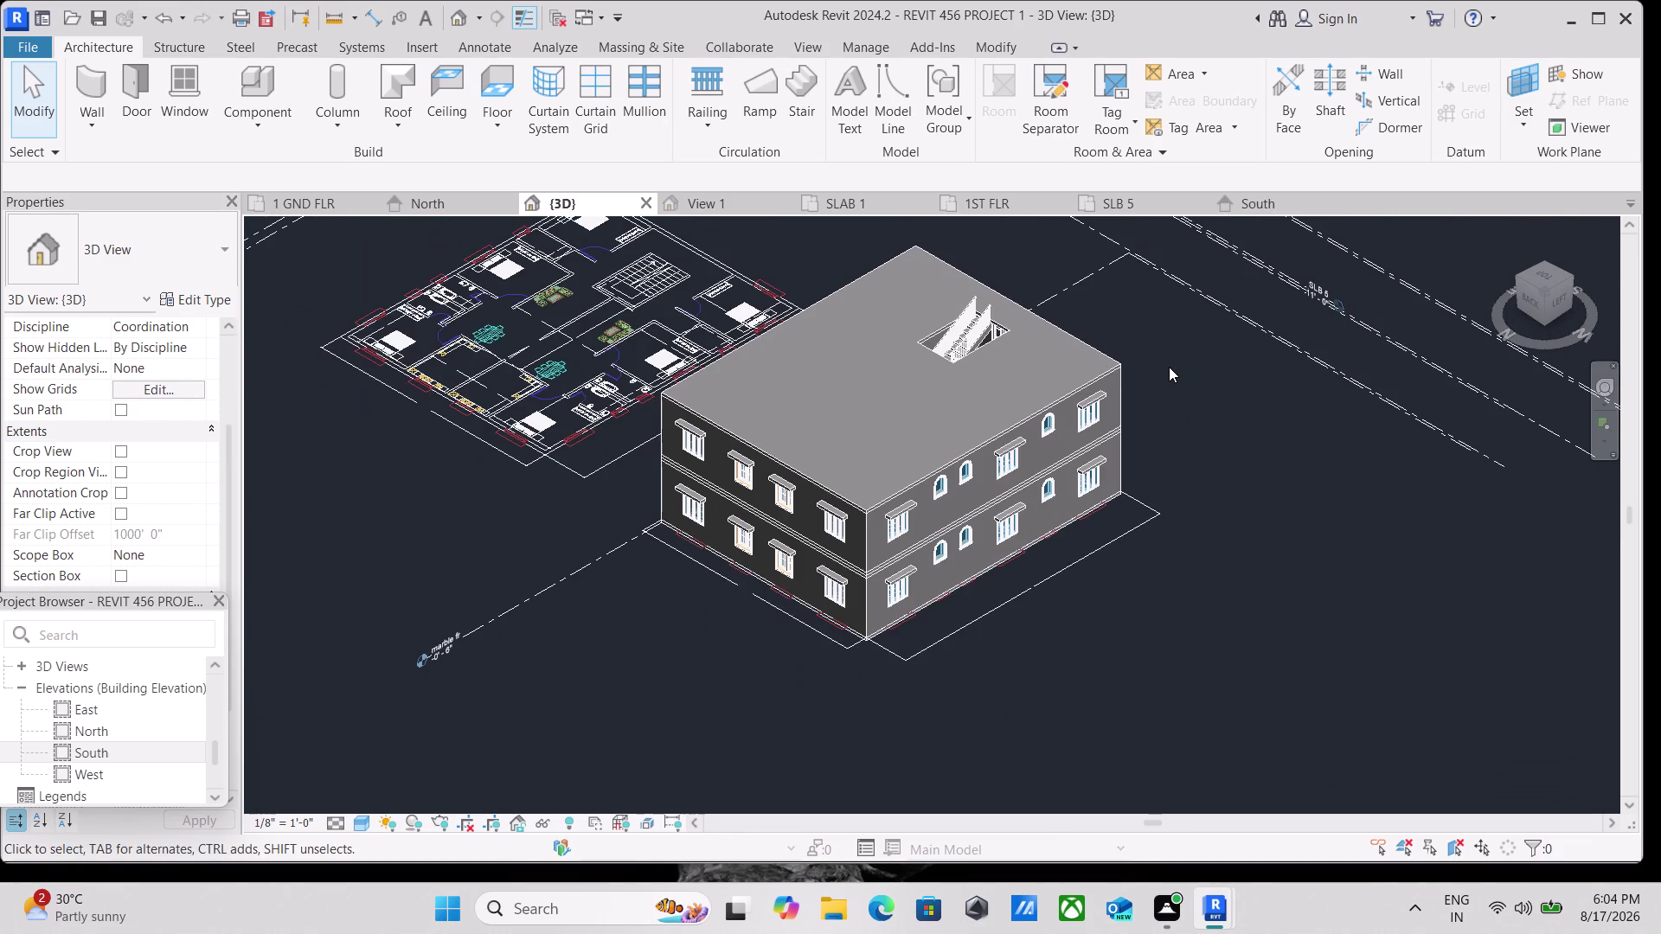
View the house from the ViewCube's Left face, then centre its Front face.
click(1556, 299)
scroll(up, 3)
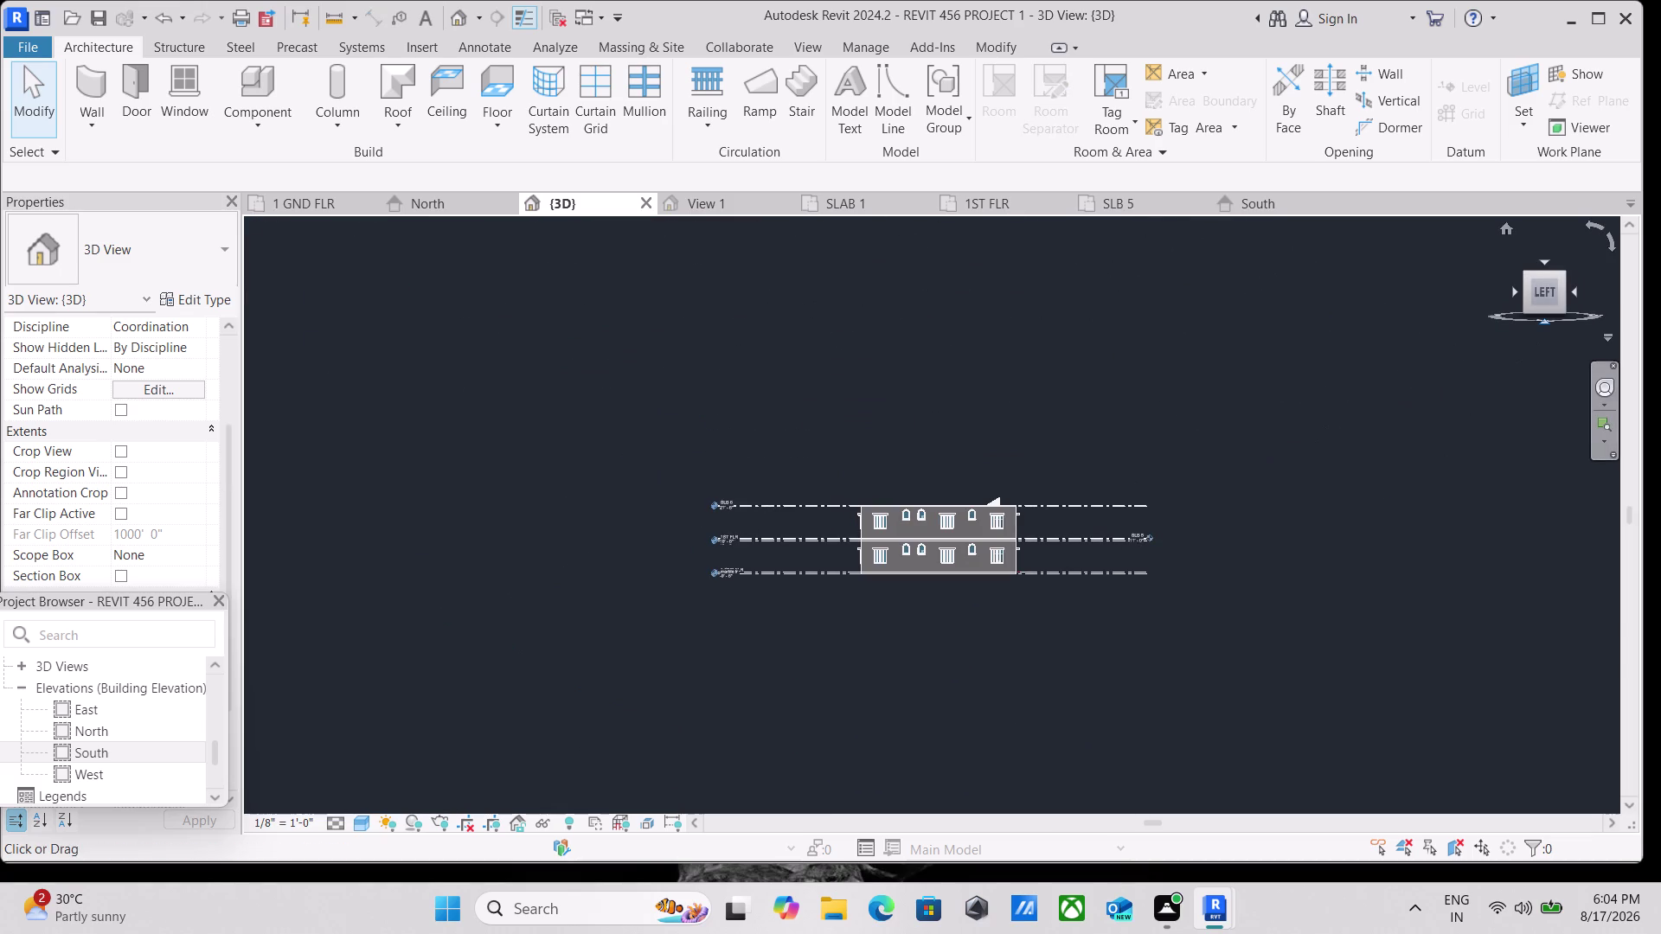
click(1569, 287)
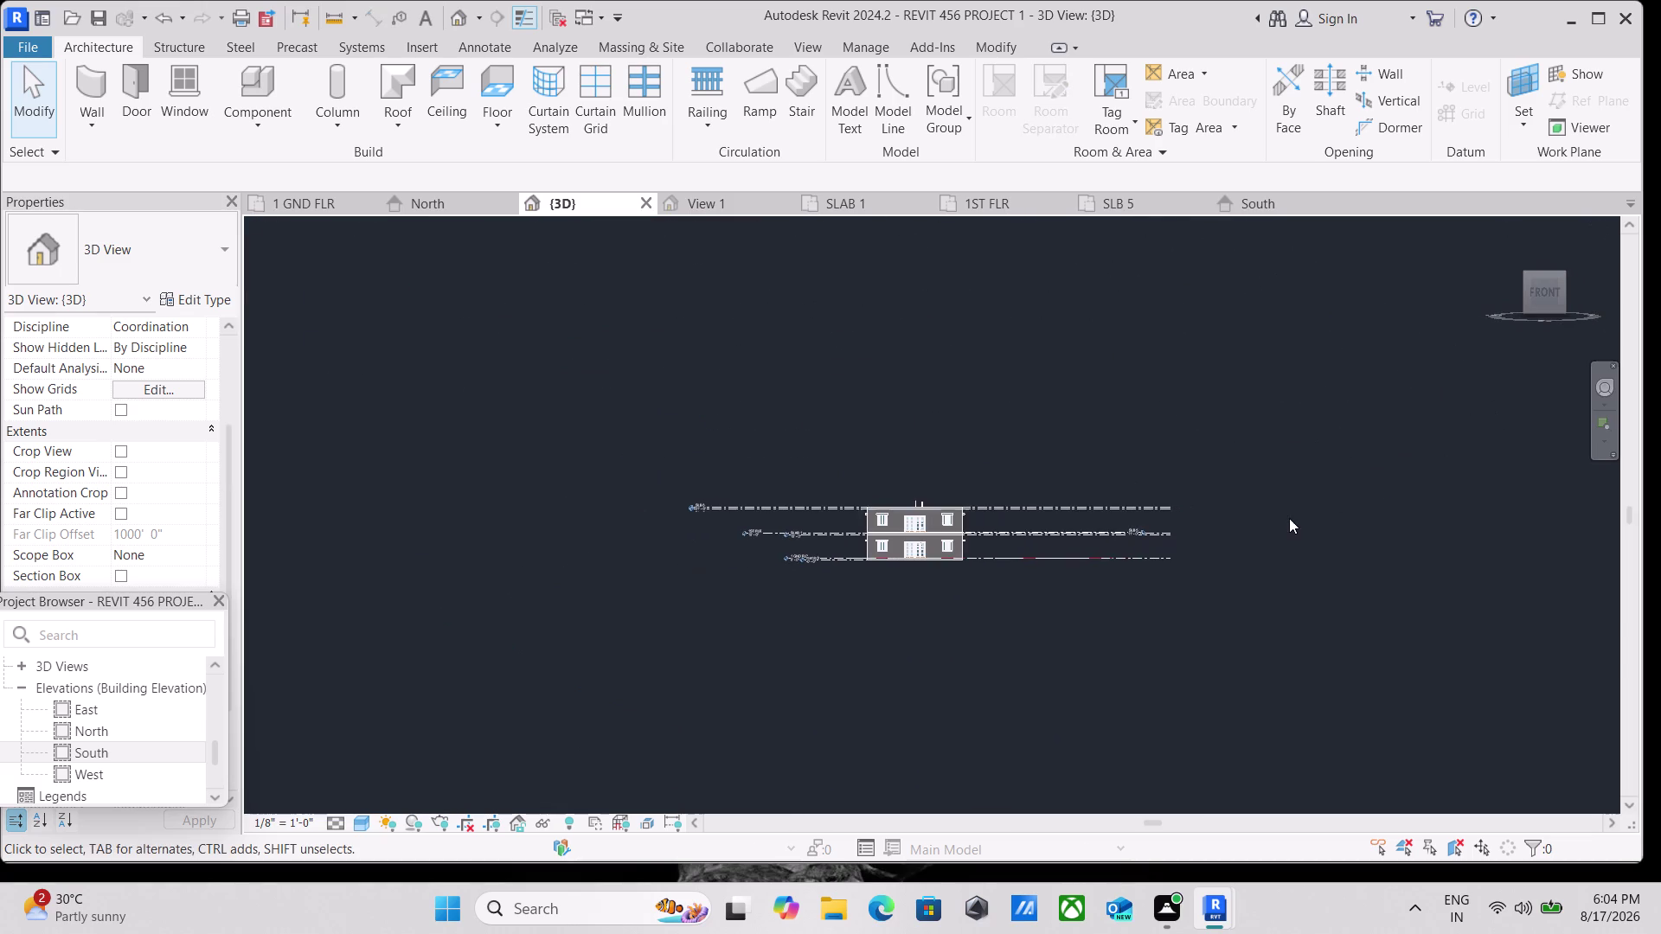
scroll(up, 3)
scroll(up, 3)
middle_drag(1205, 543, 1514, 543)
scroll(up, 3)
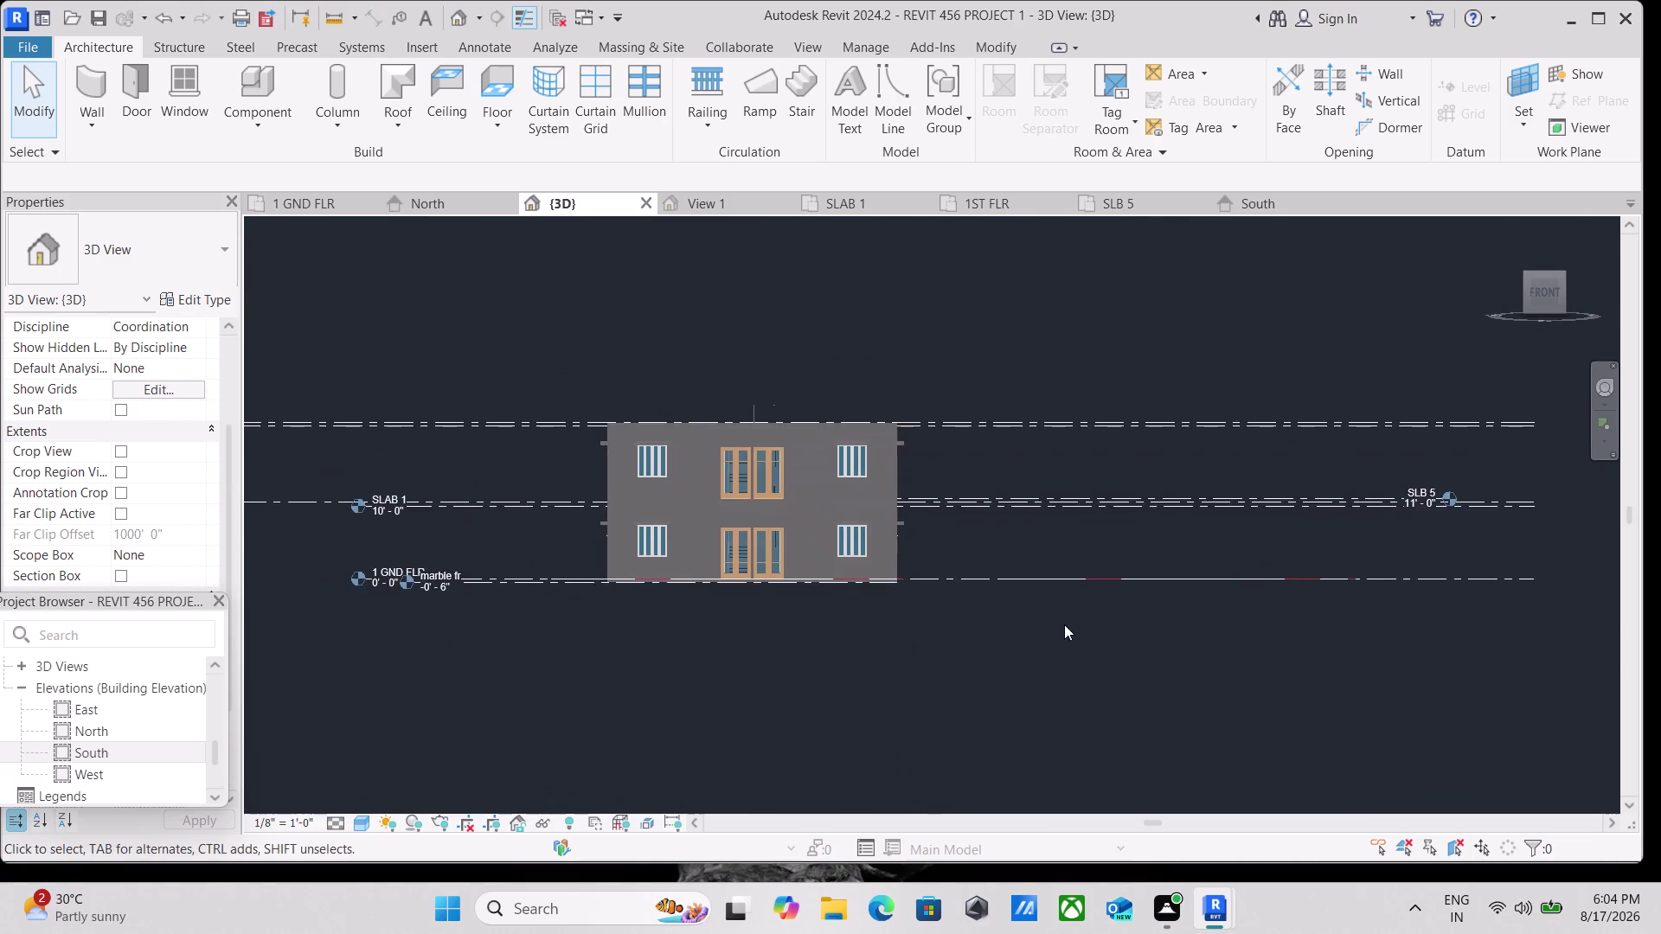
scroll(up, 3)
middle_drag(1060, 606, 1272, 605)
scroll(up, 3)
scroll(up, 3)
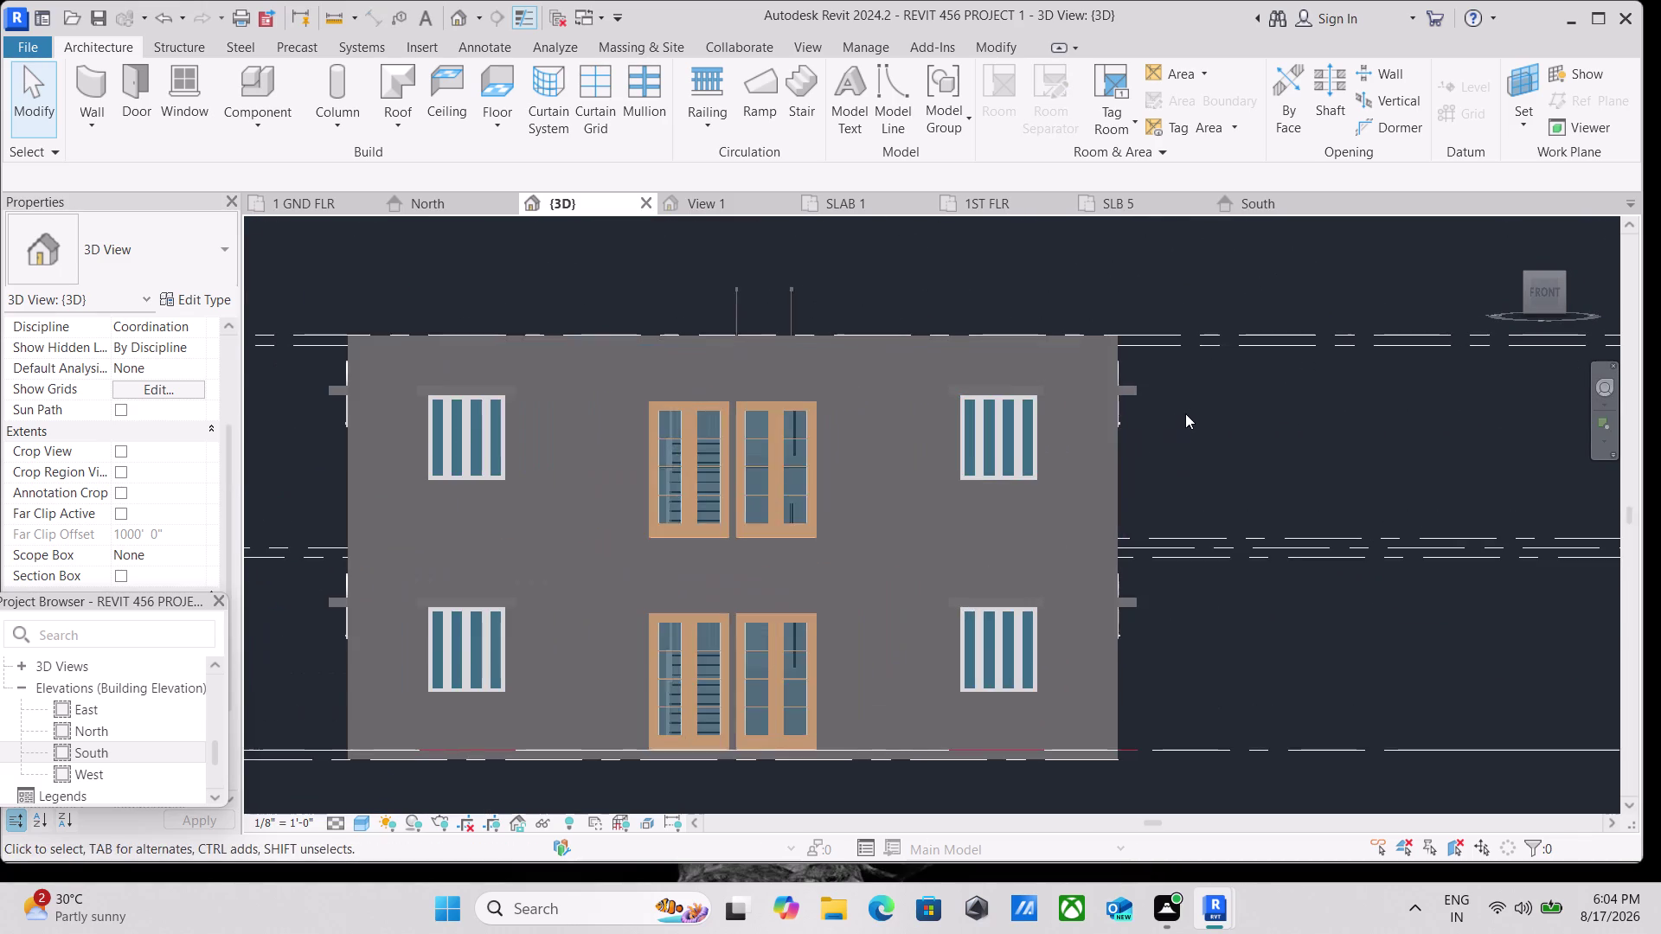
scroll(down, 3)
middle_click(1223, 411)
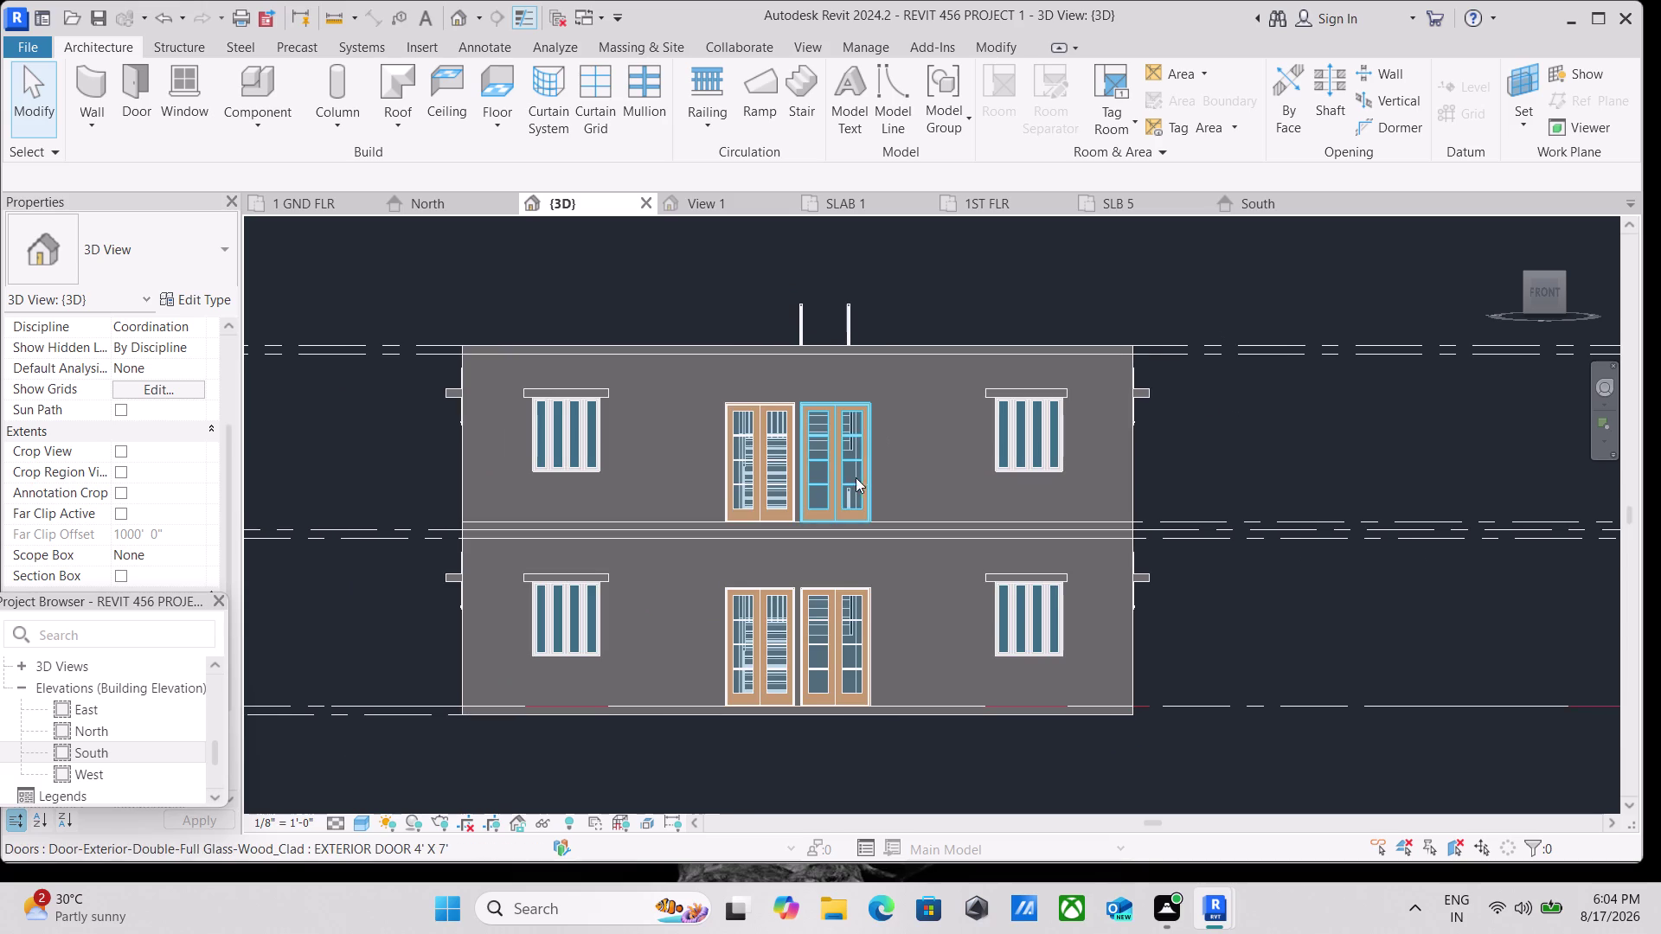
Delete the upper storey's double-glass exterior doors, keeping its two windows.
click(837, 497)
click(754, 499)
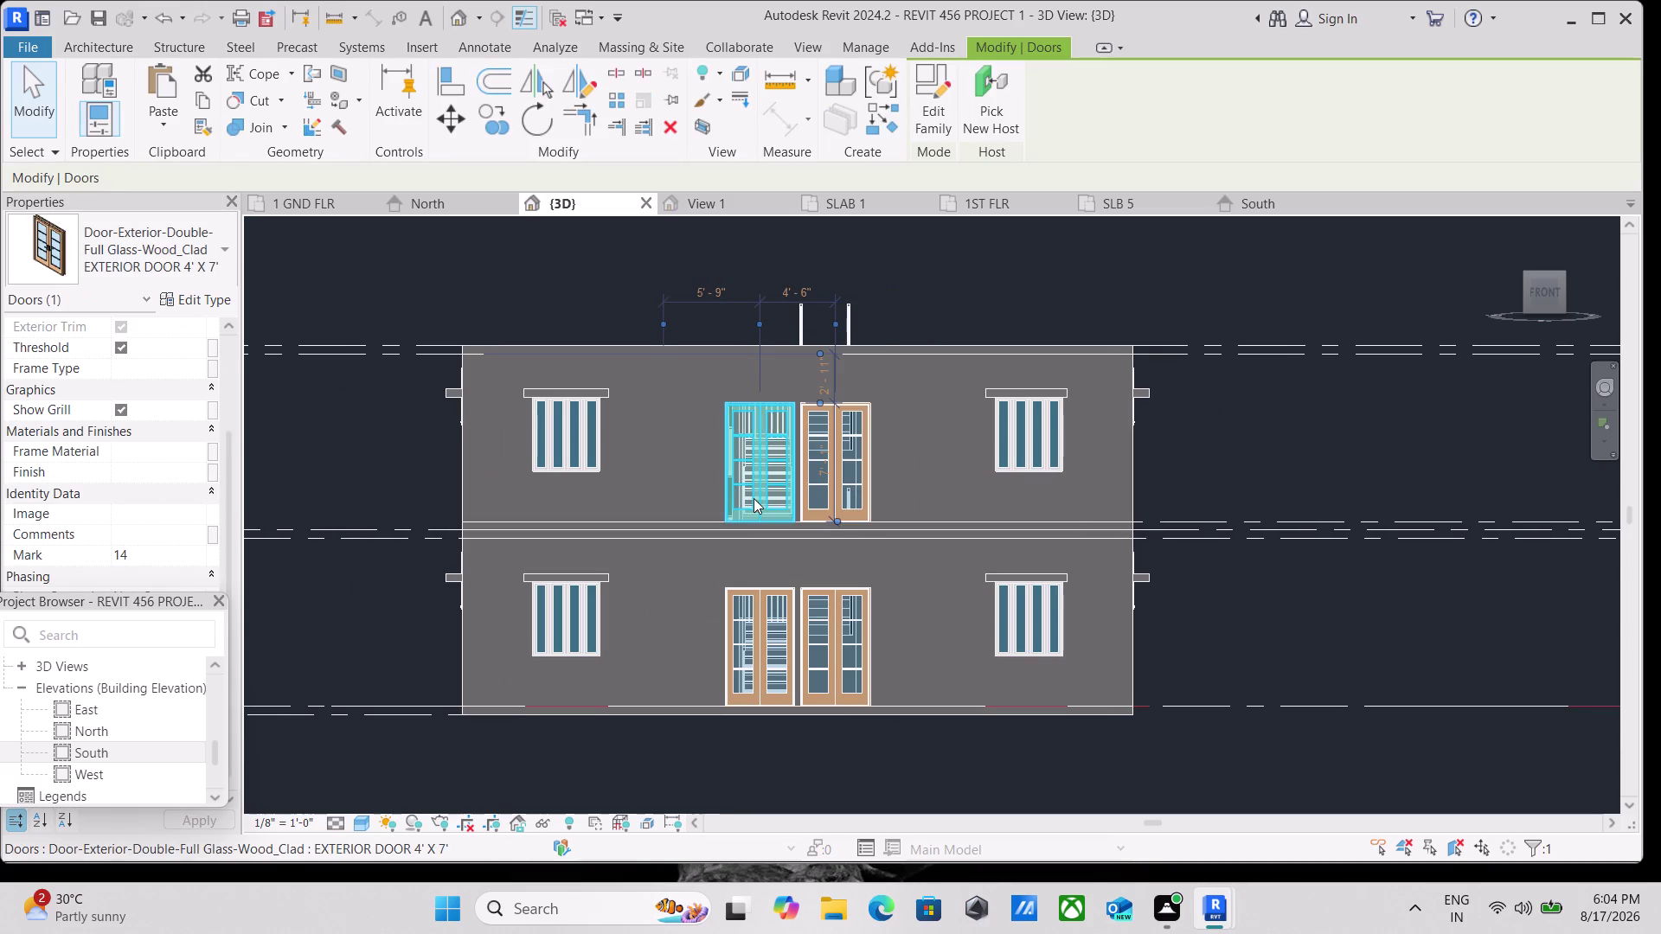
right_click(764, 495)
click(922, 539)
click(817, 495)
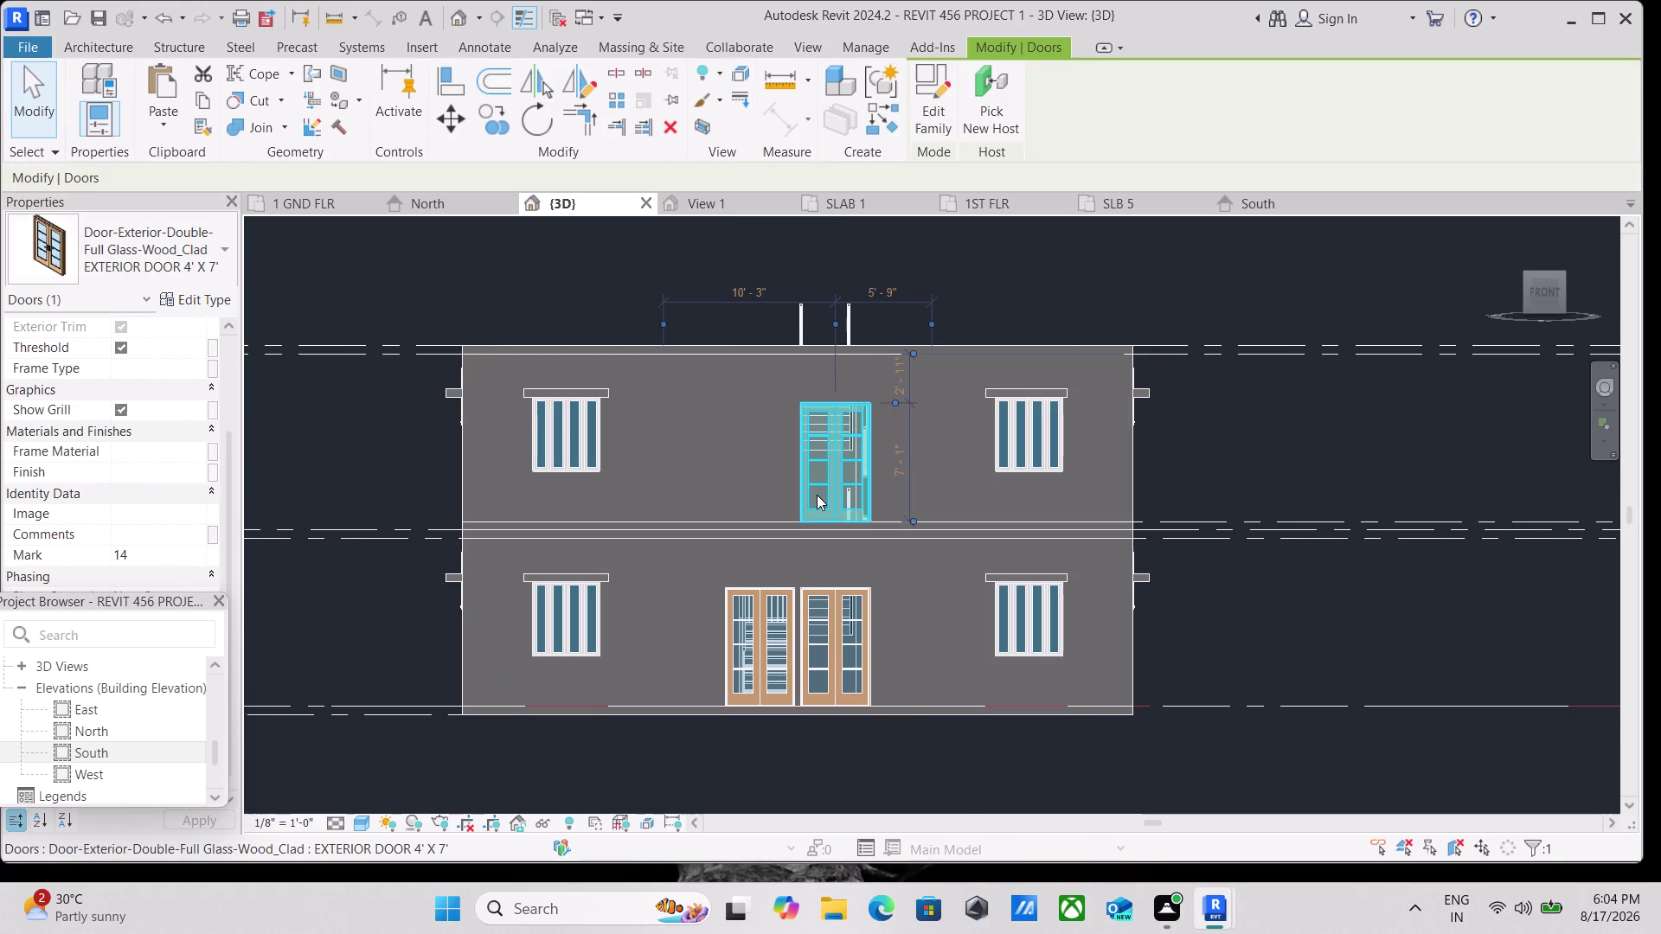
right_click(815, 499)
click(935, 553)
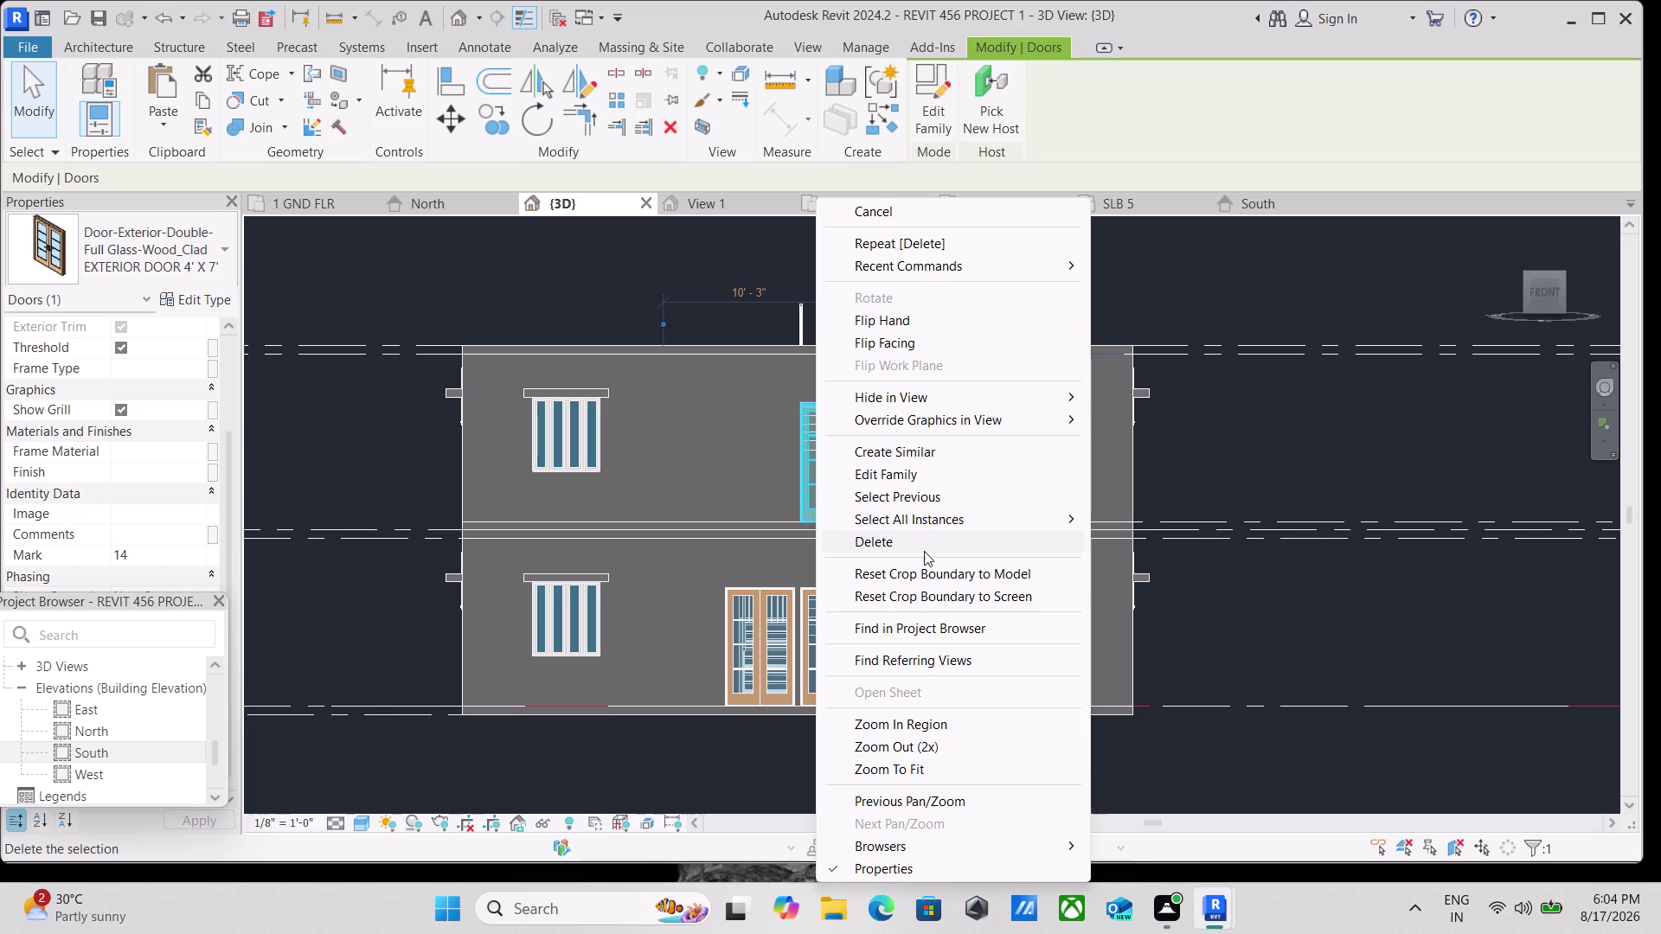
click(914, 548)
scroll(down, 3)
middle_drag(996, 524, 949, 538)
scroll(down, 3)
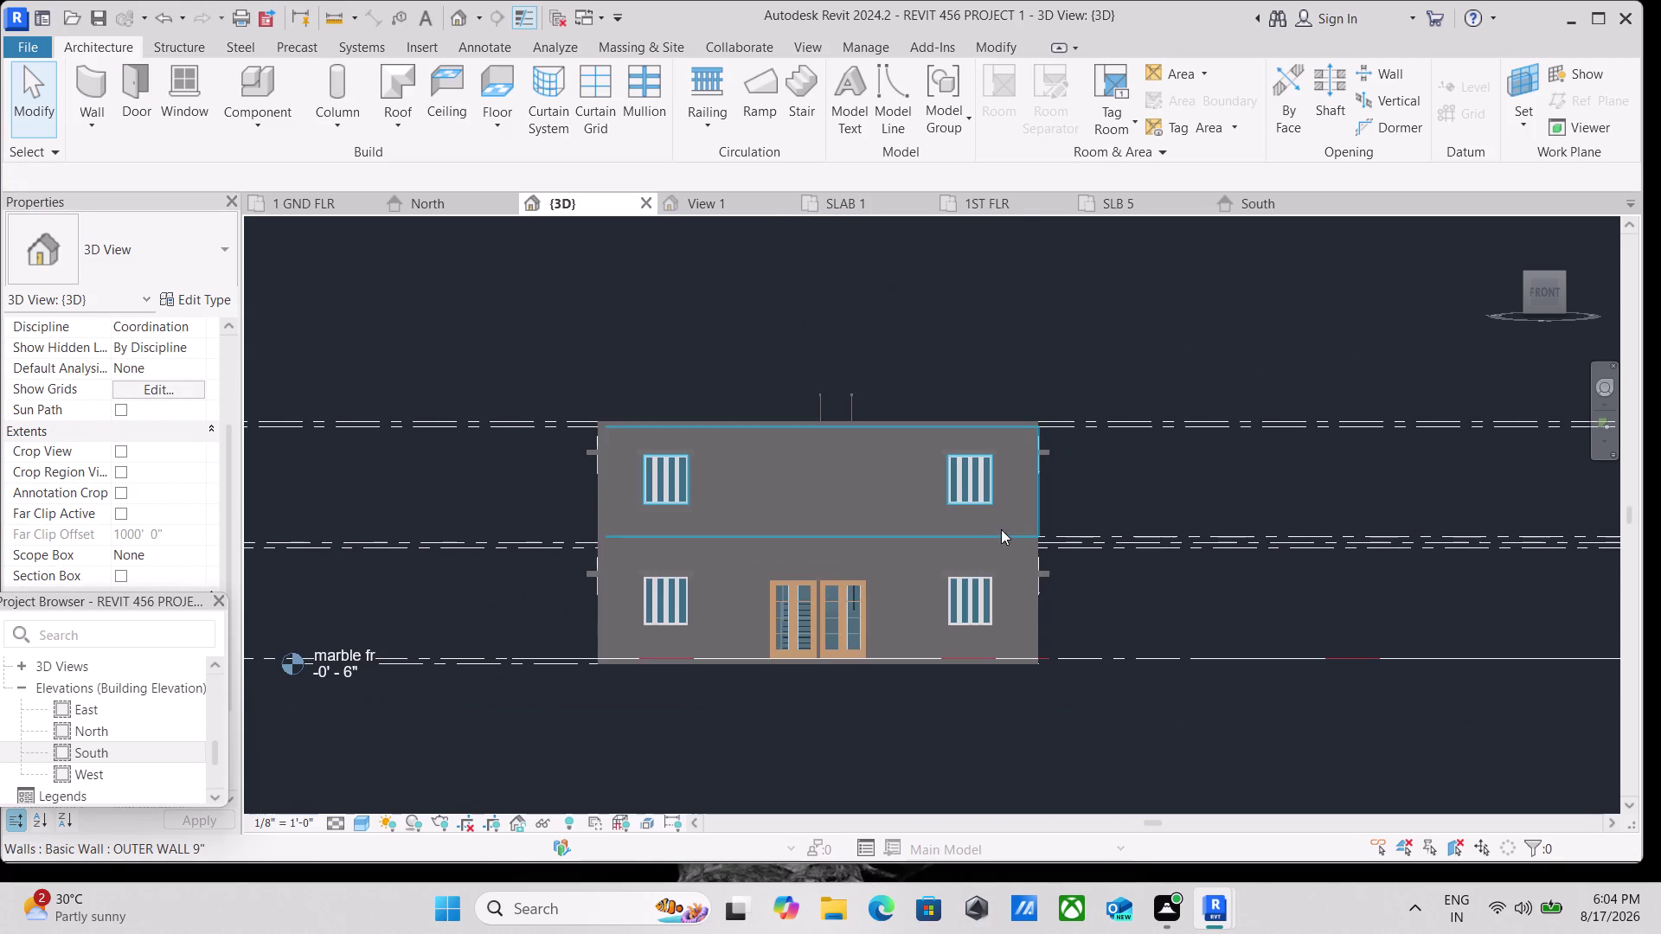
Orbit the house in an angled 3D view, then return to its front face.
scroll(down, 3)
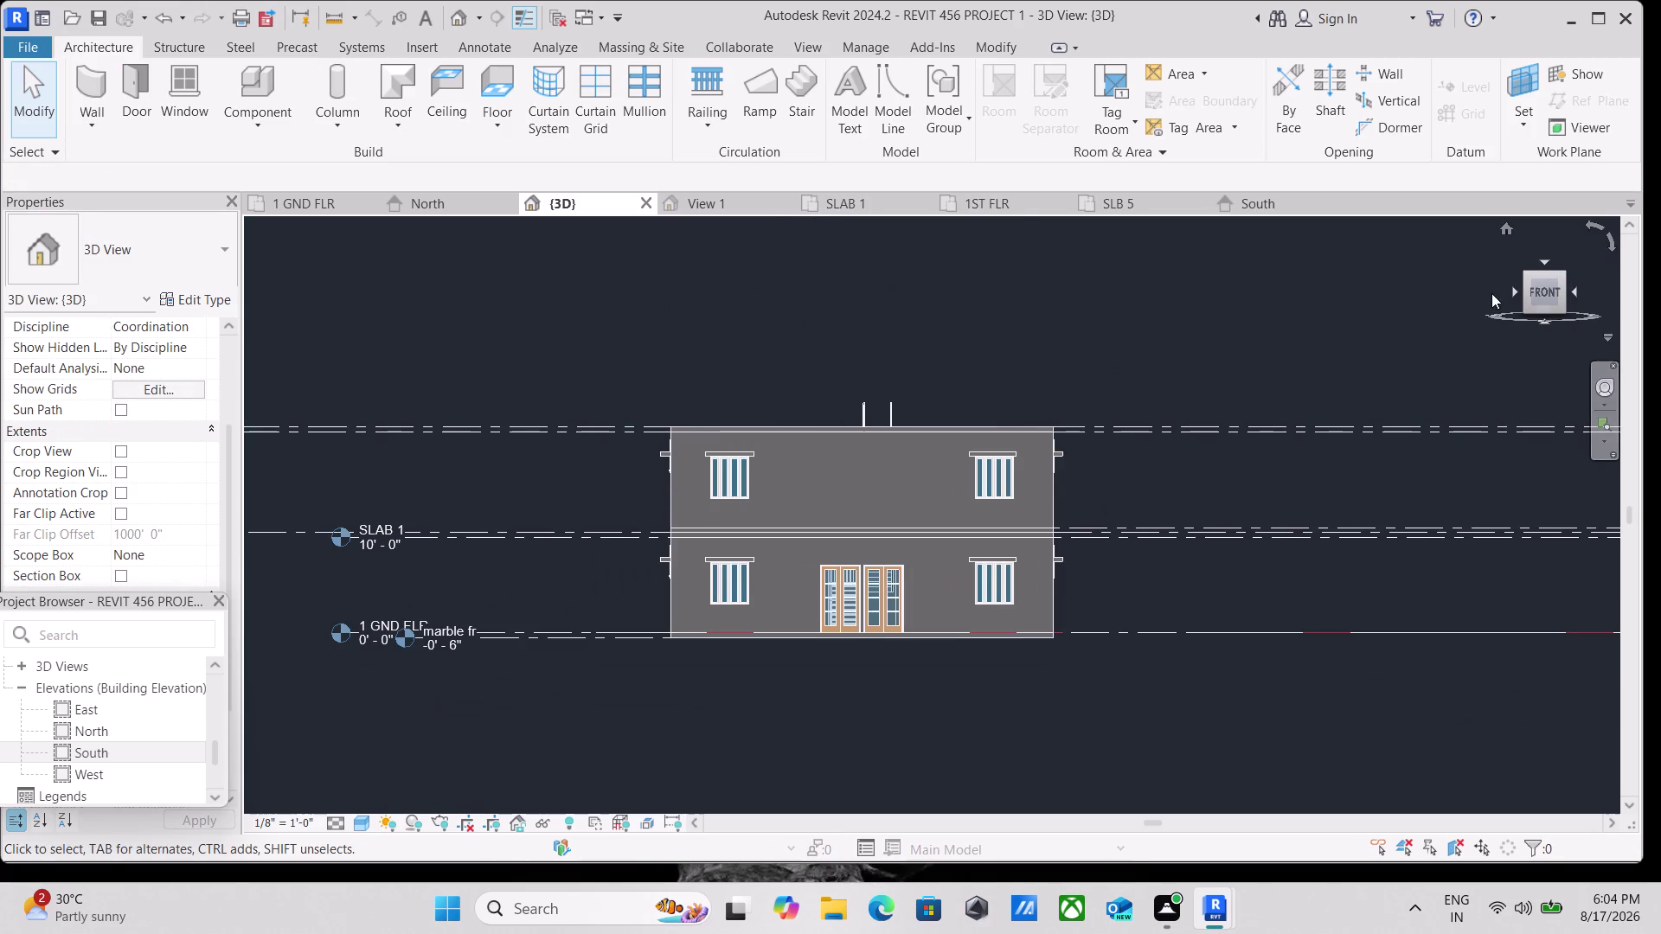
click(1559, 276)
scroll(up, 3)
scroll(up, 3)
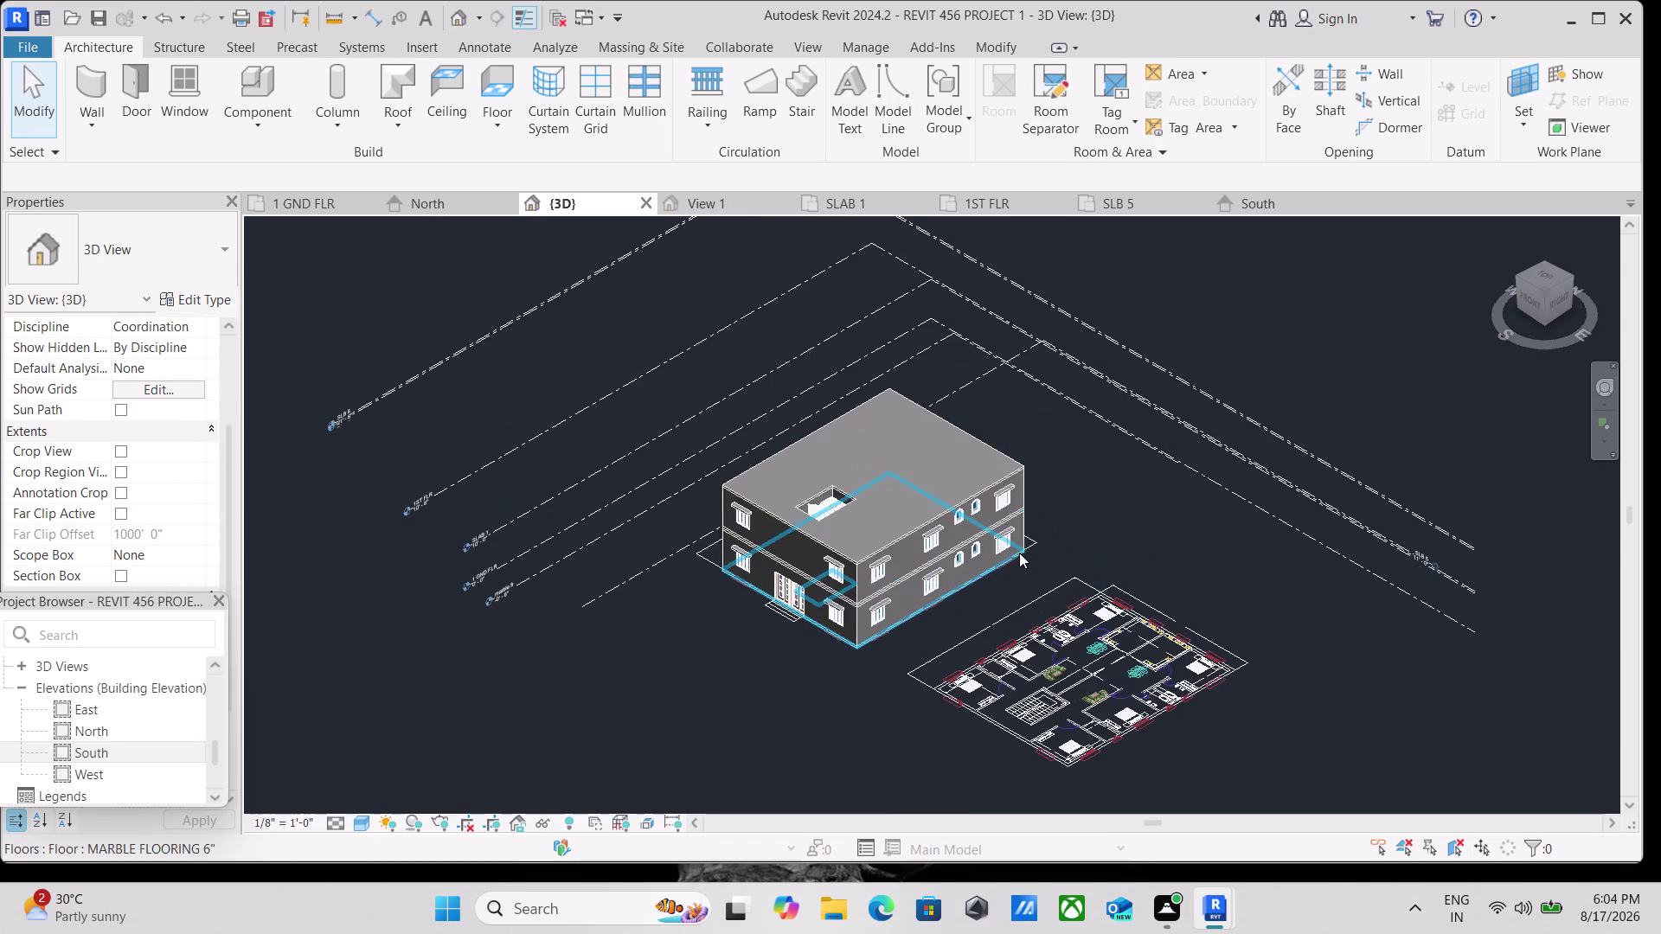
scroll(up, 3)
scroll(up, 3)
middle_drag(1019, 521, 1100, 512)
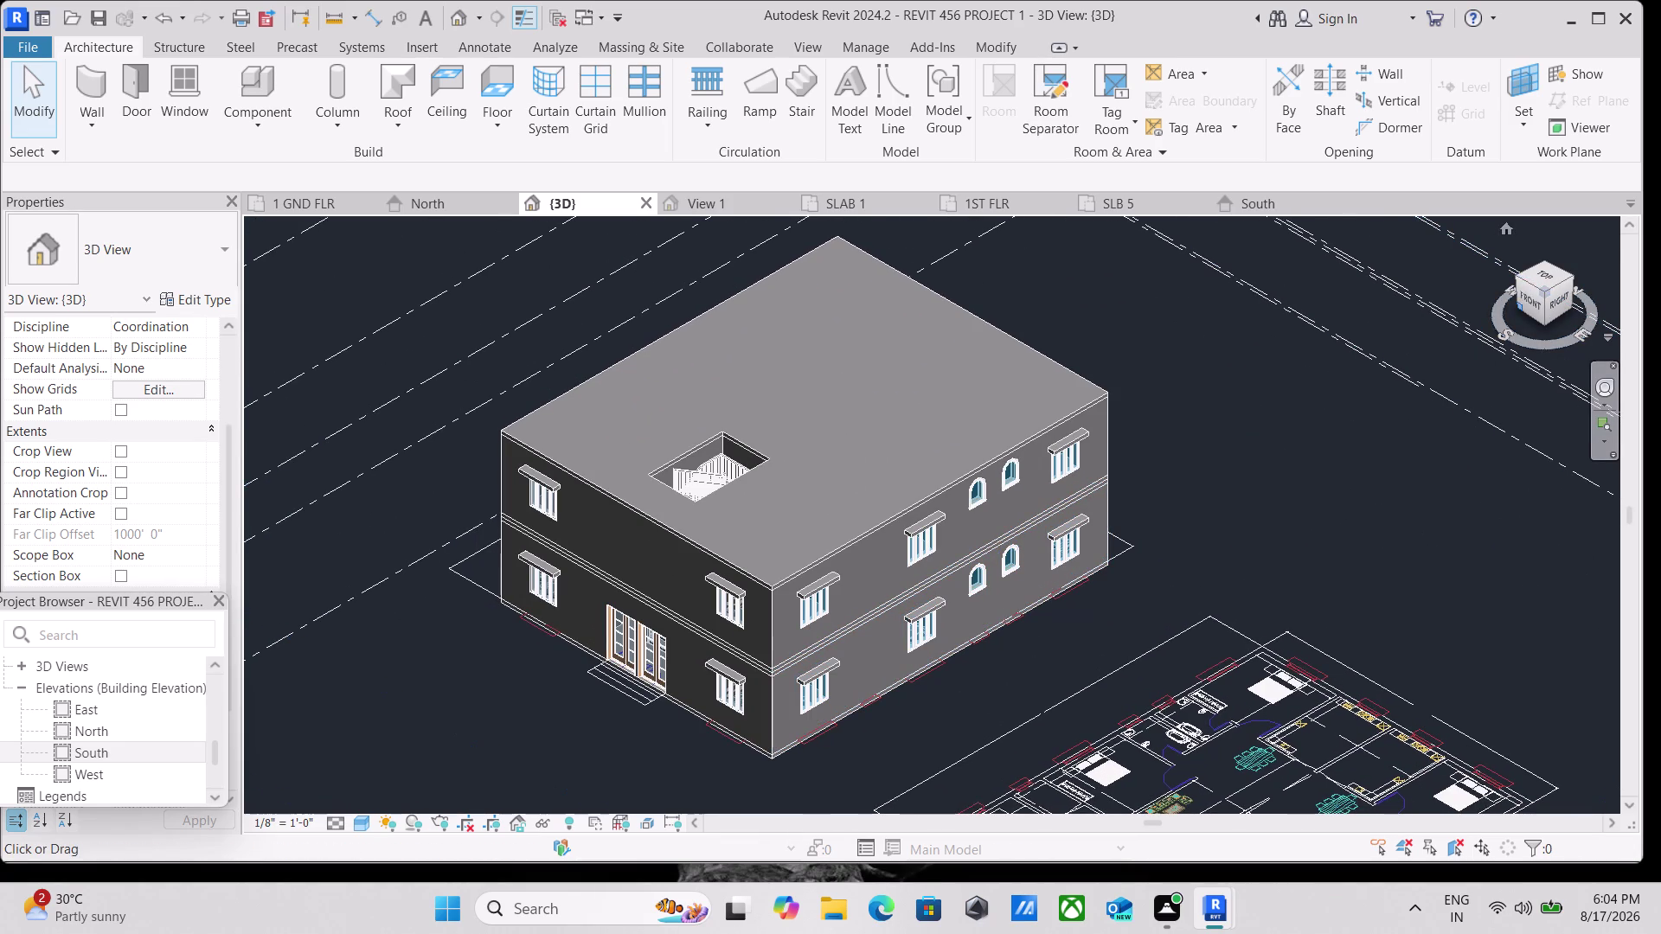
click(1529, 307)
scroll(up, 3)
scroll(up, 3)
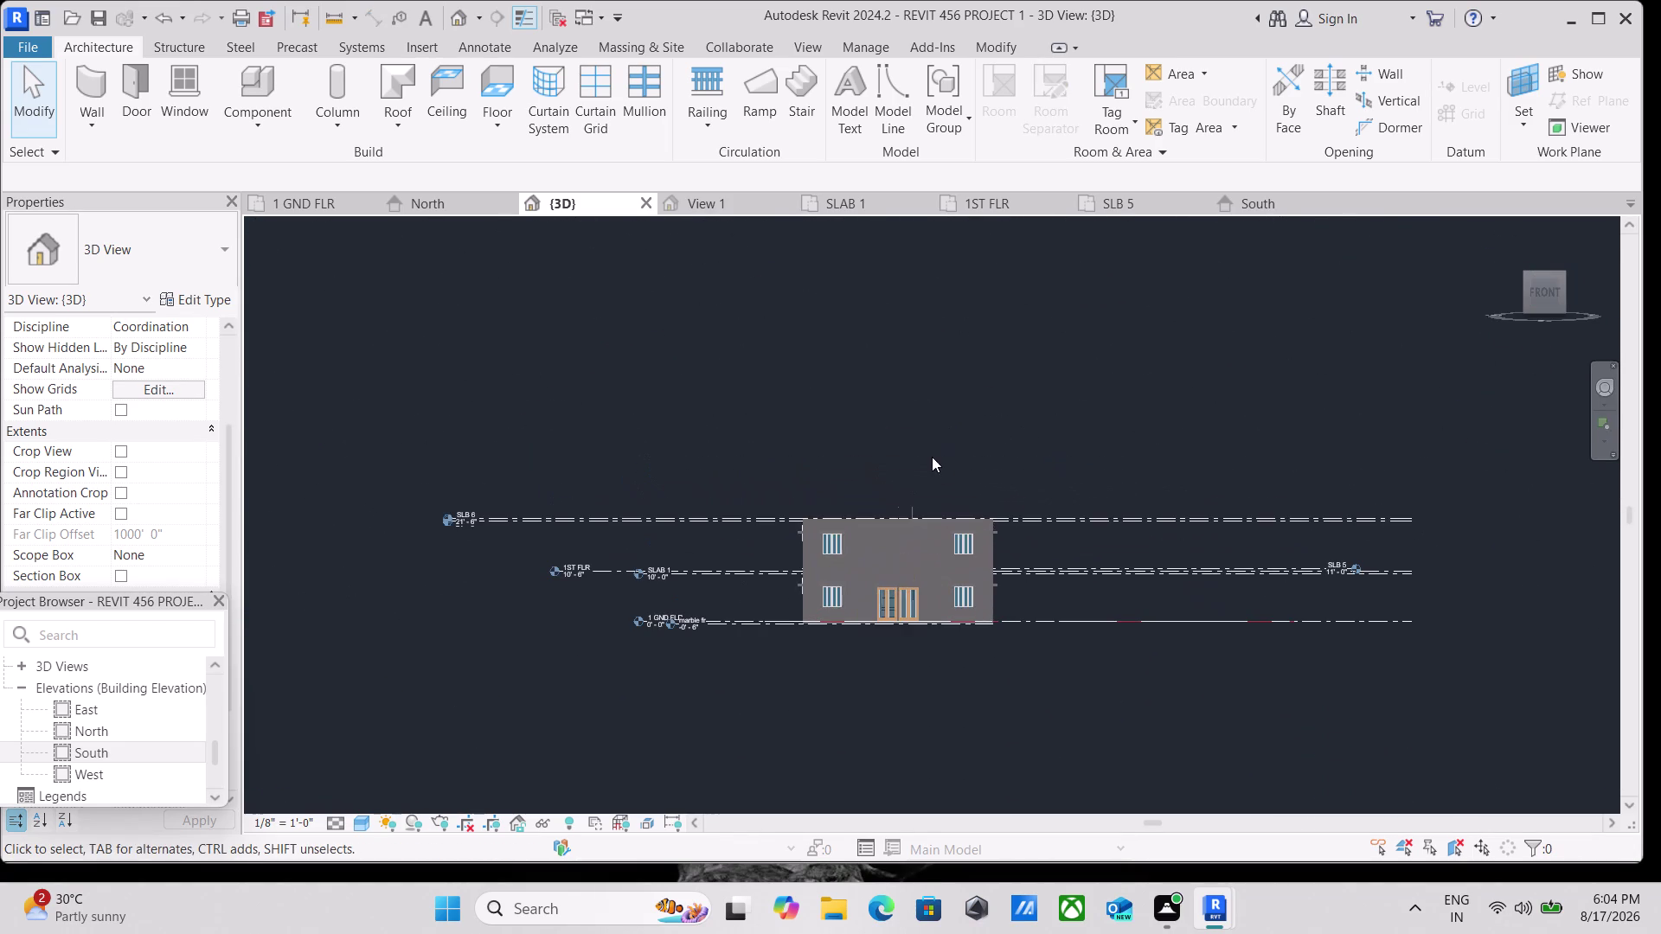
Look down on the ground floor plan from Top and start WA walls.
click(1539, 259)
scroll(up, 3)
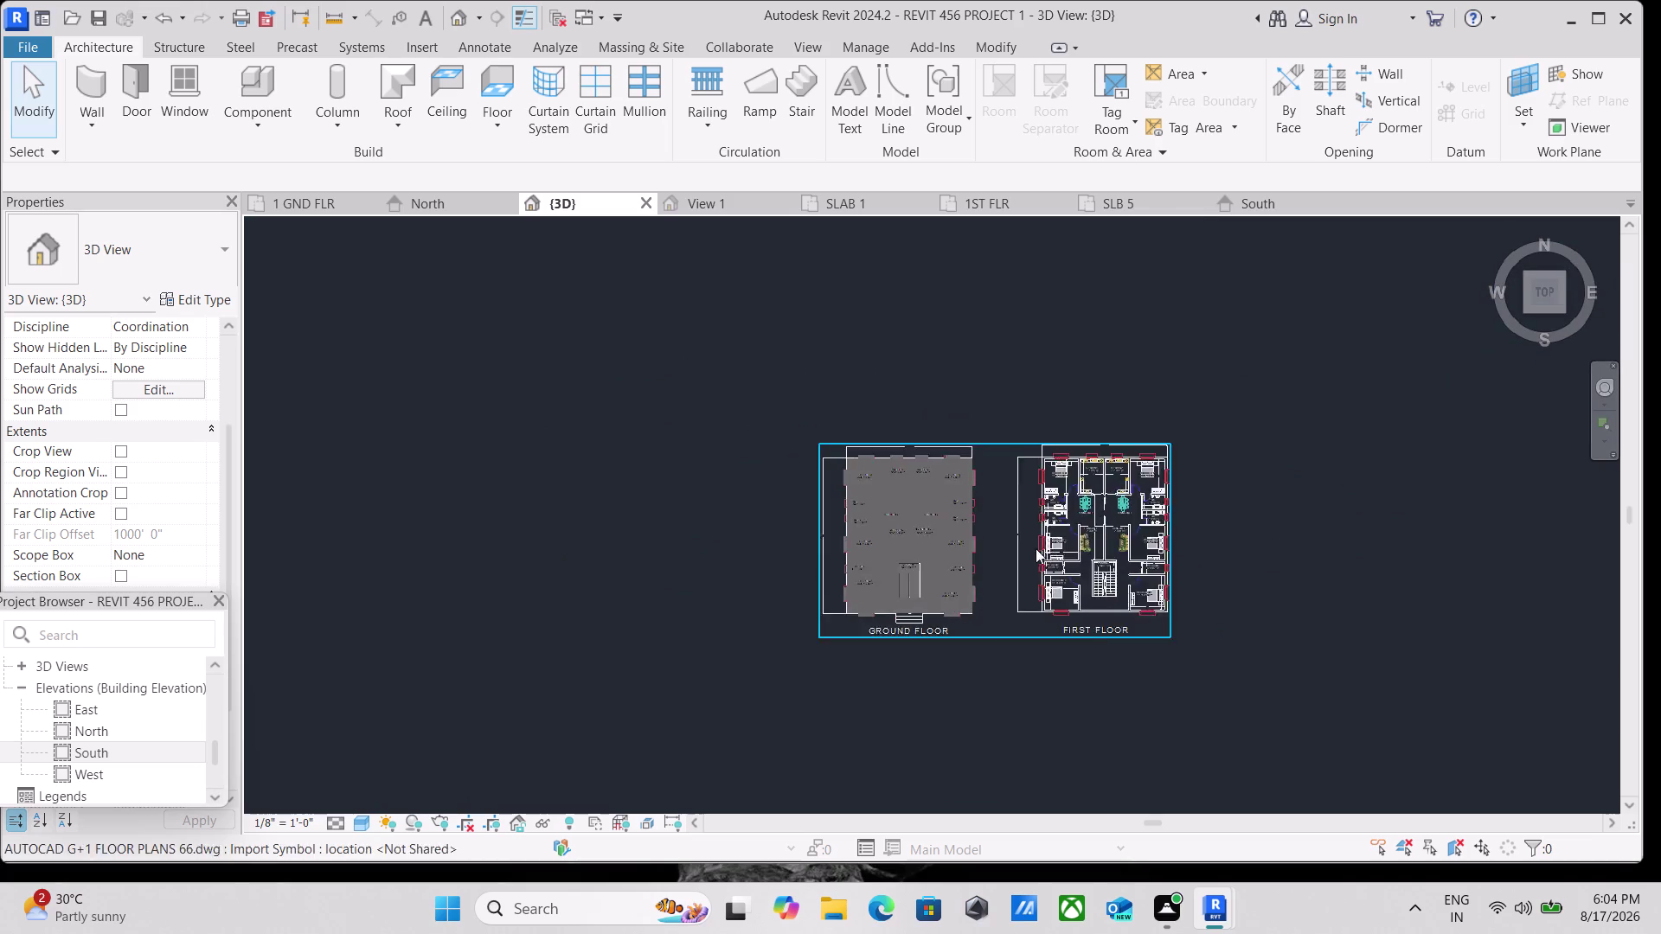
scroll(up, 3)
scroll(up, 3)
middle_drag(905, 497, 922, 439)
text(wa)
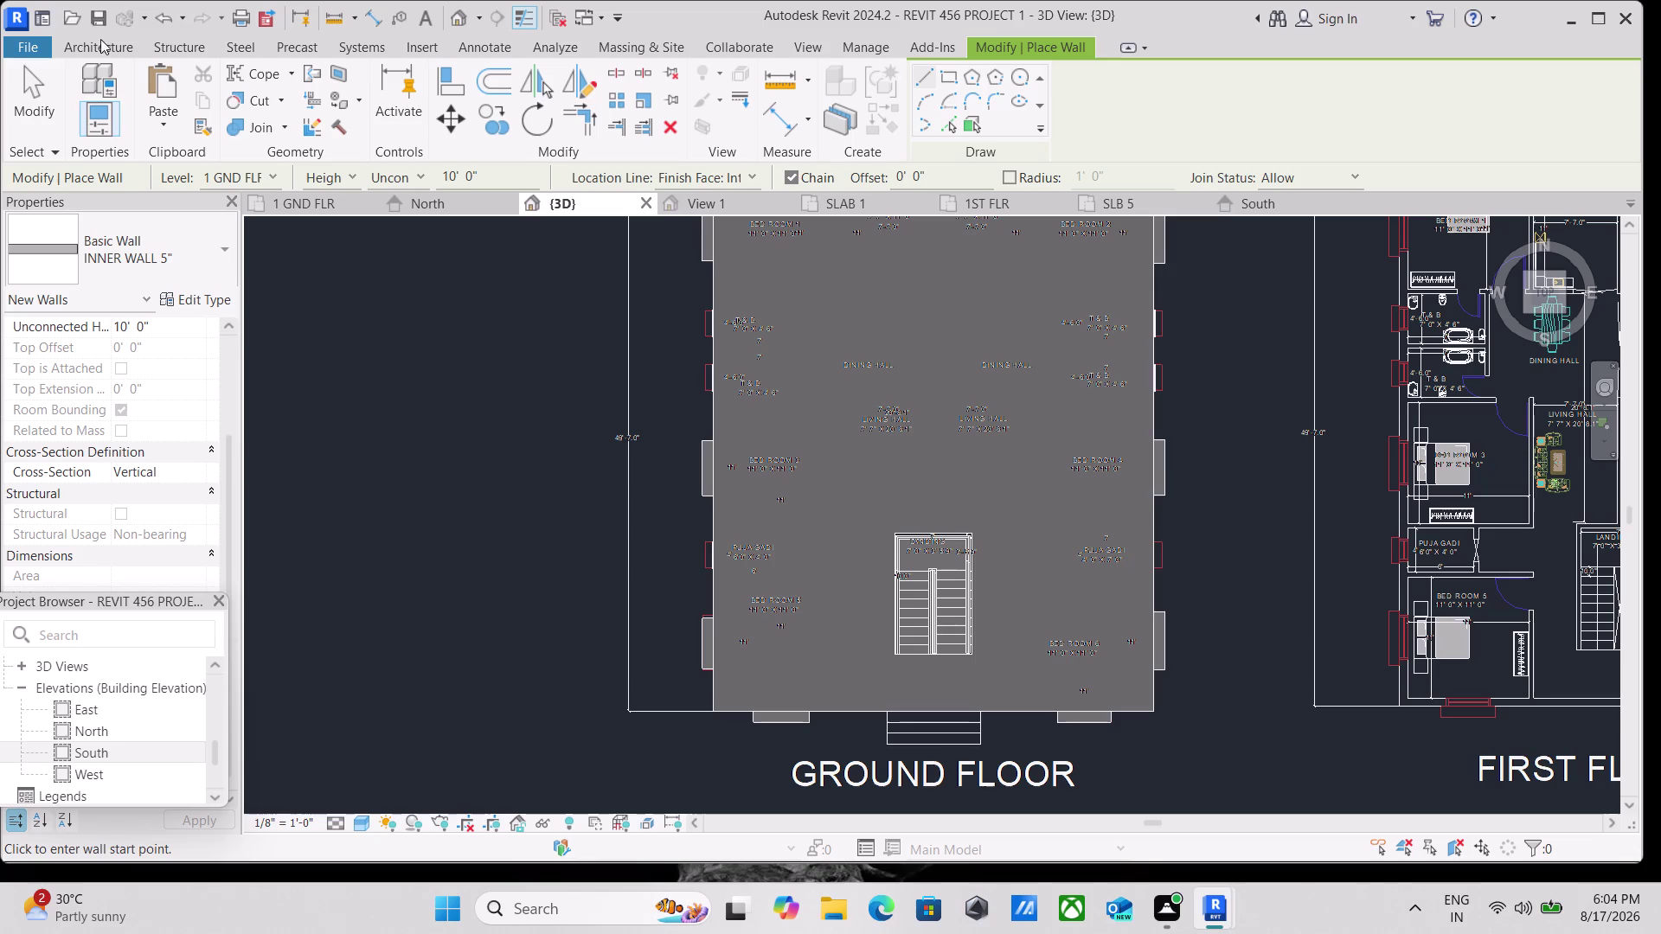
Set the new inner wall's Unconnected Height to 7'.
click(161, 323)
drag(173, 326, 140, 319)
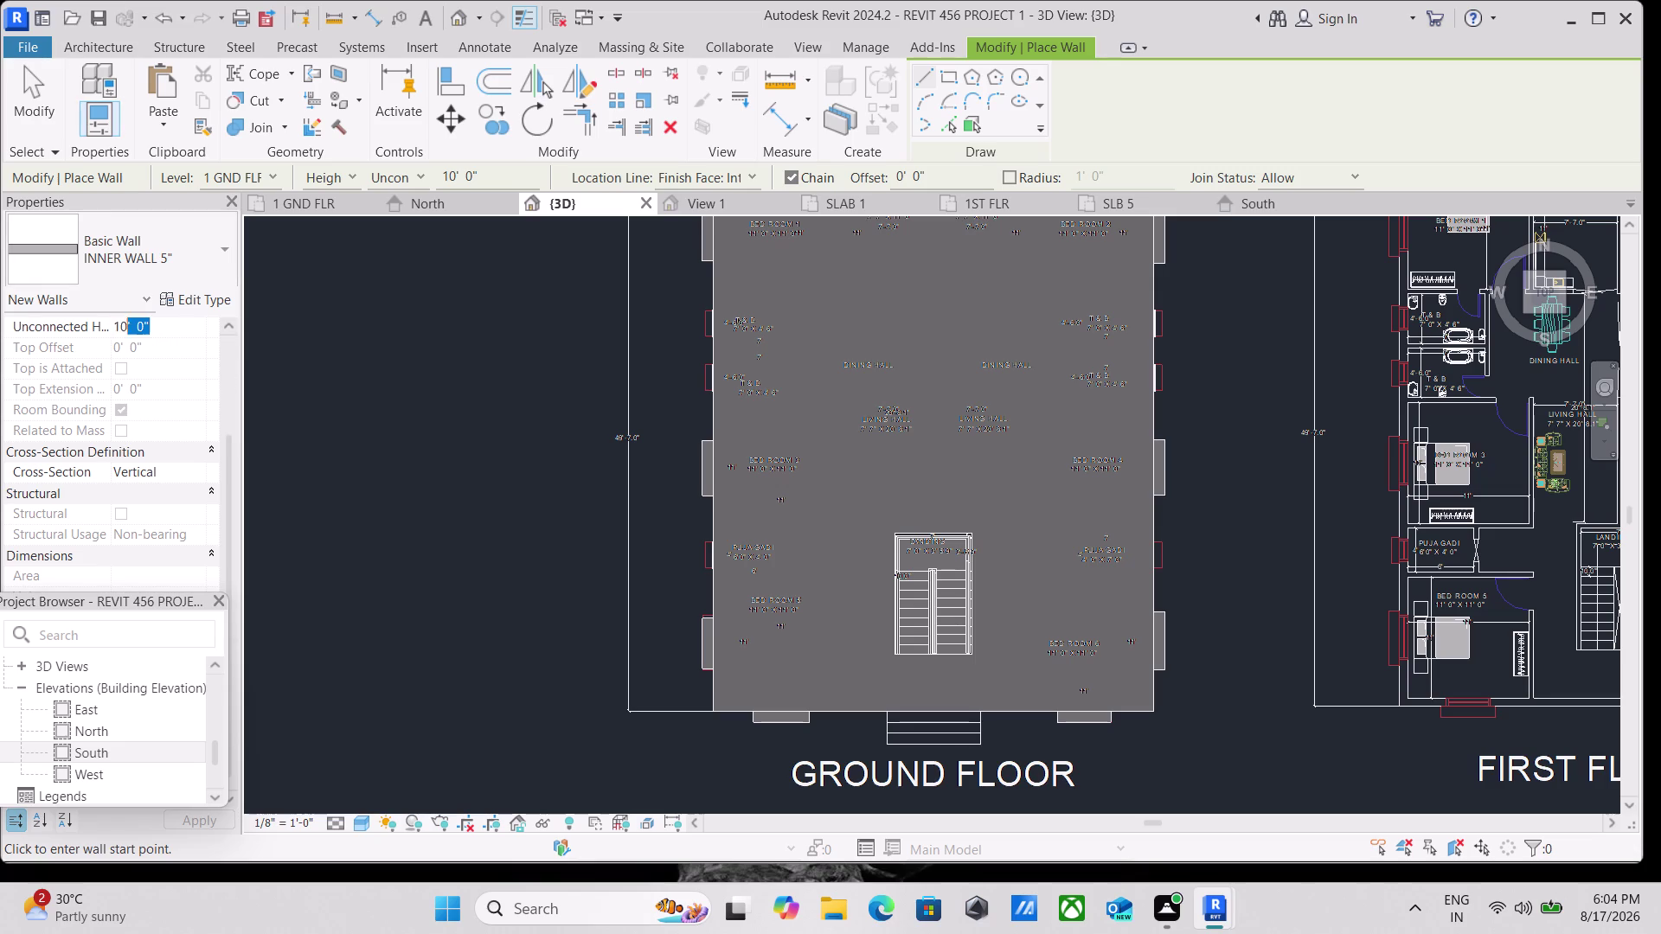
drag(139, 319, 92, 311)
text(7')
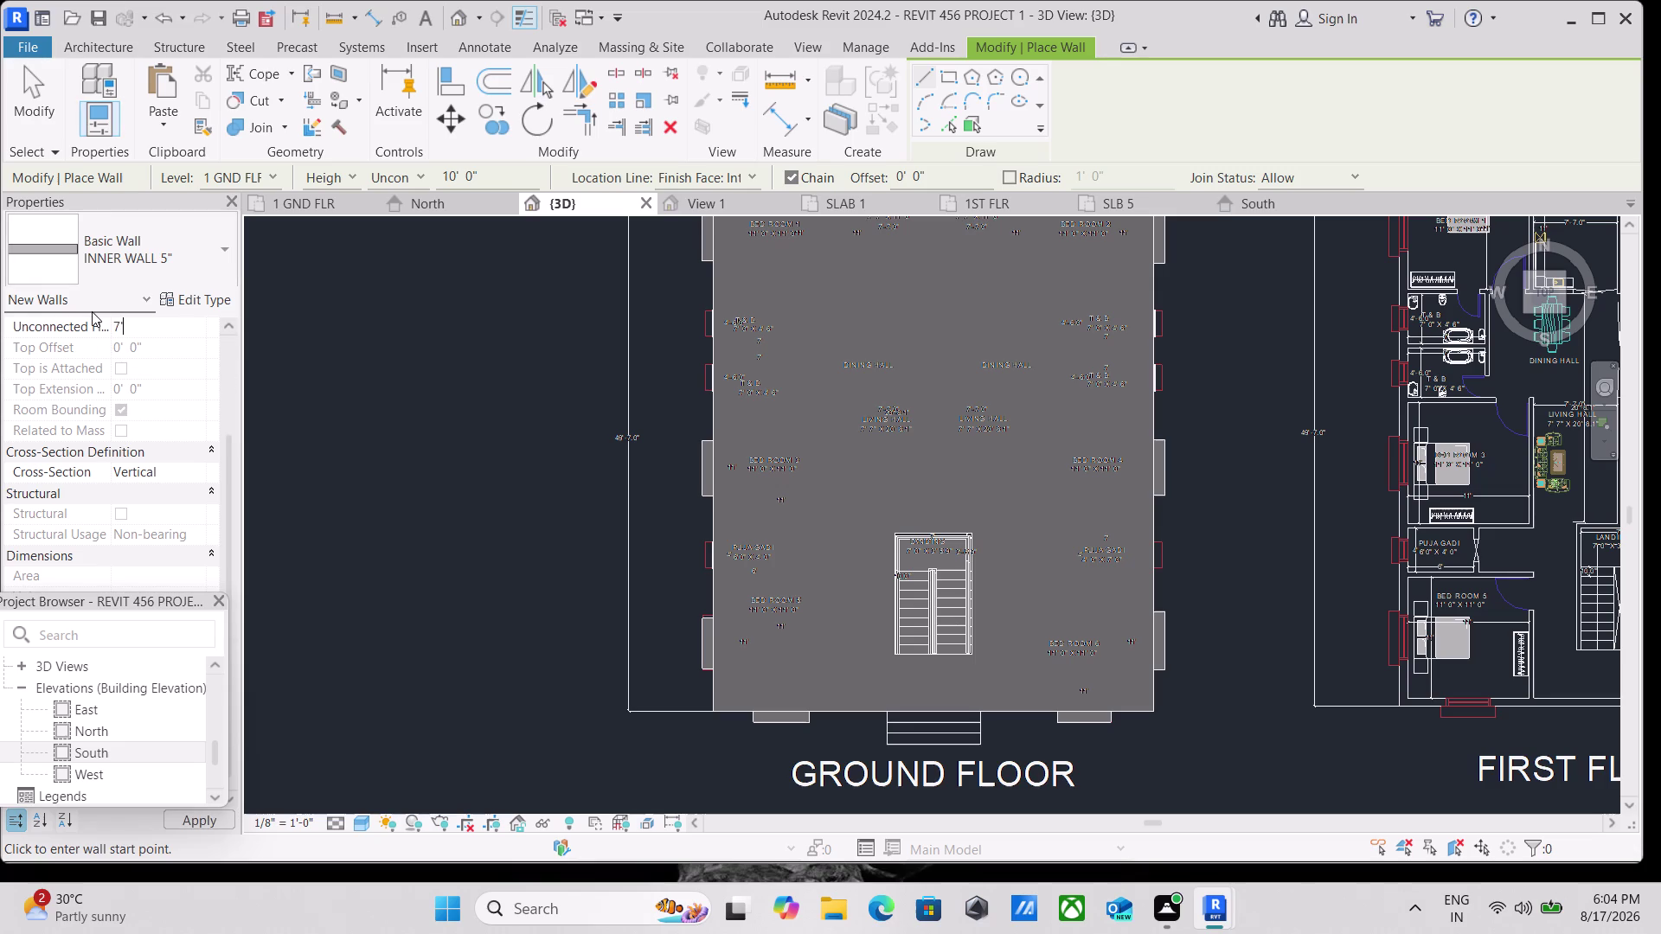
scroll(down, 3)
scroll(up, 3)
scroll(up, 3)
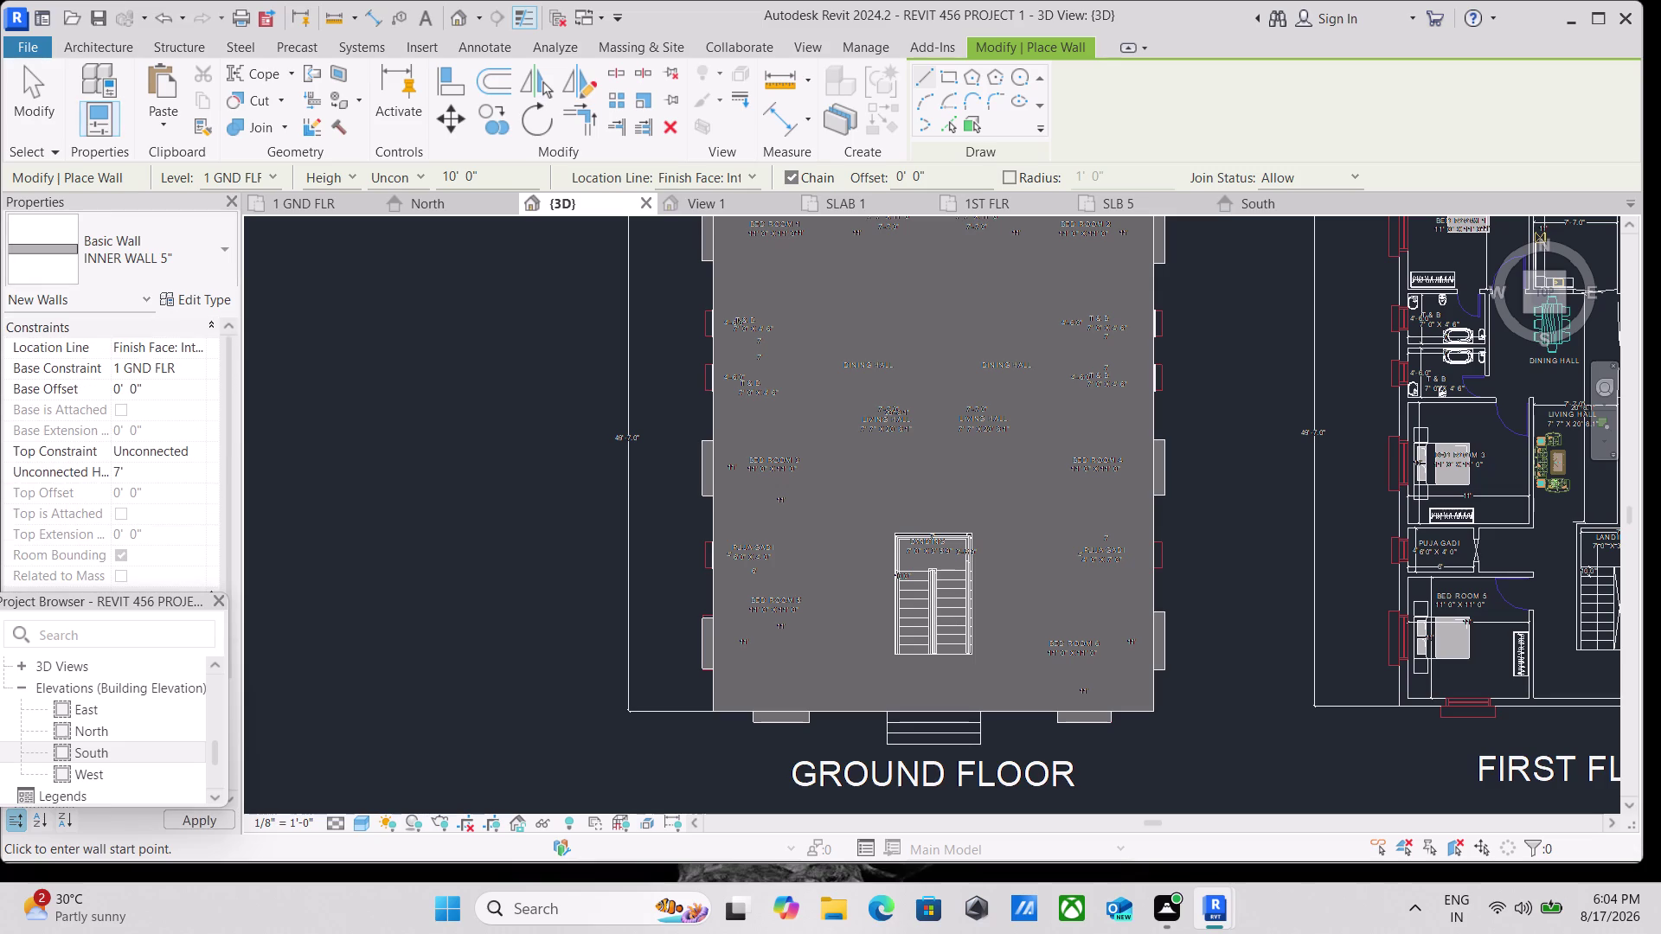
scroll(up, 3)
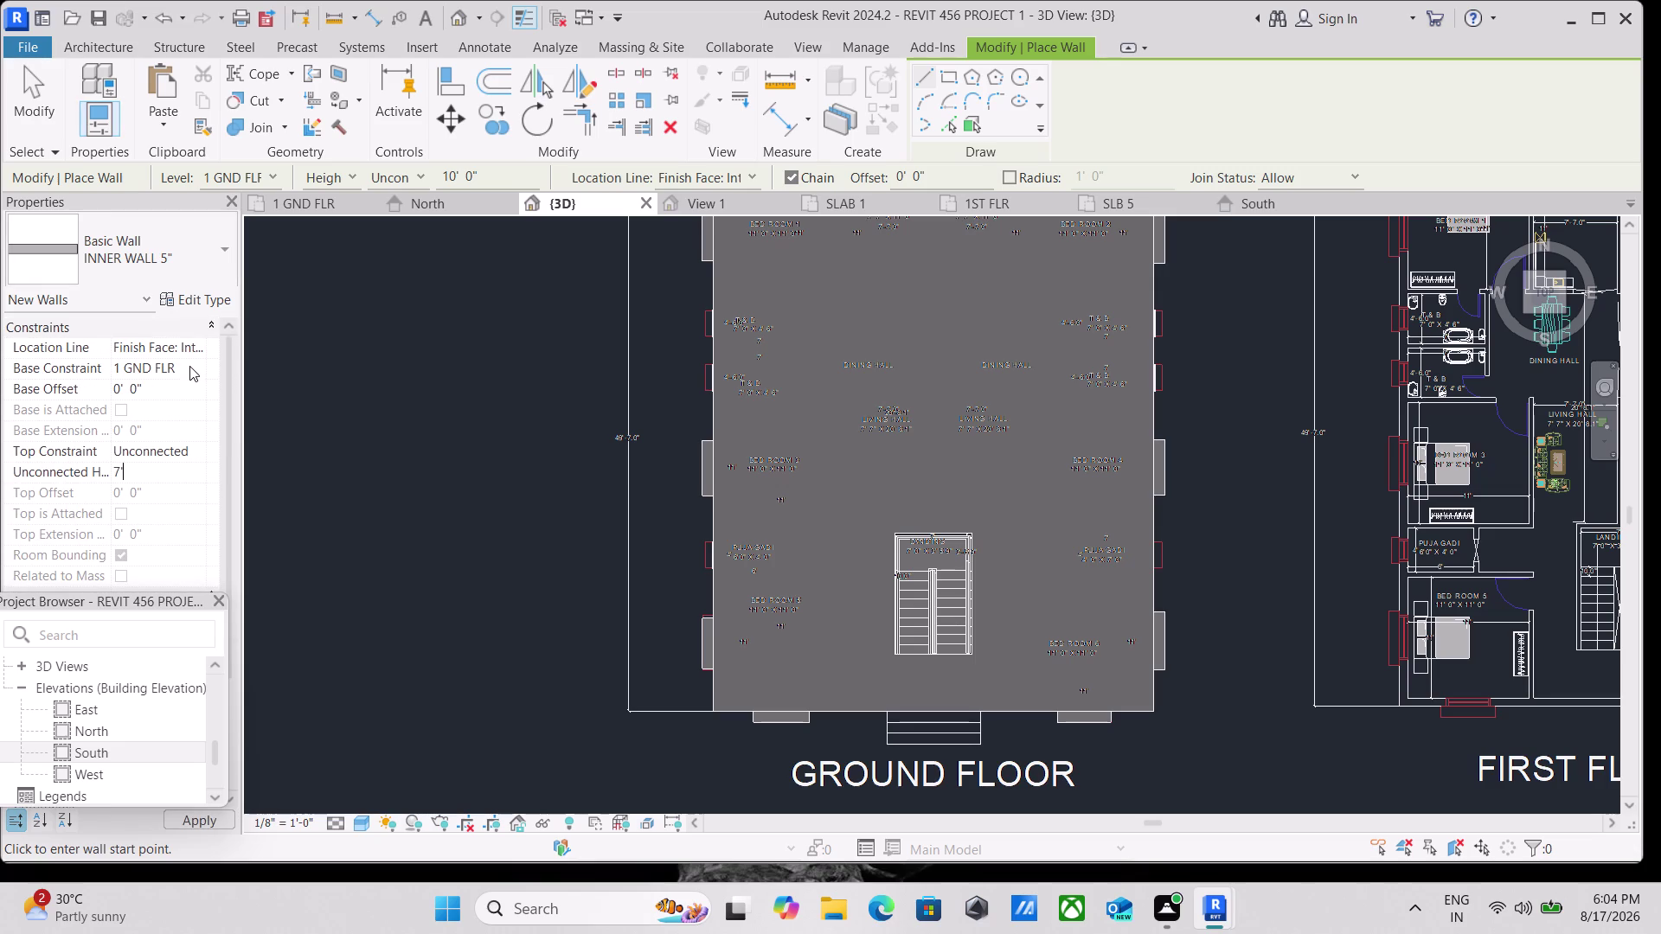
Base the wall on level SLB 6 and start a Rectangle beside the stairs.
click(190, 366)
scroll(down, 3)
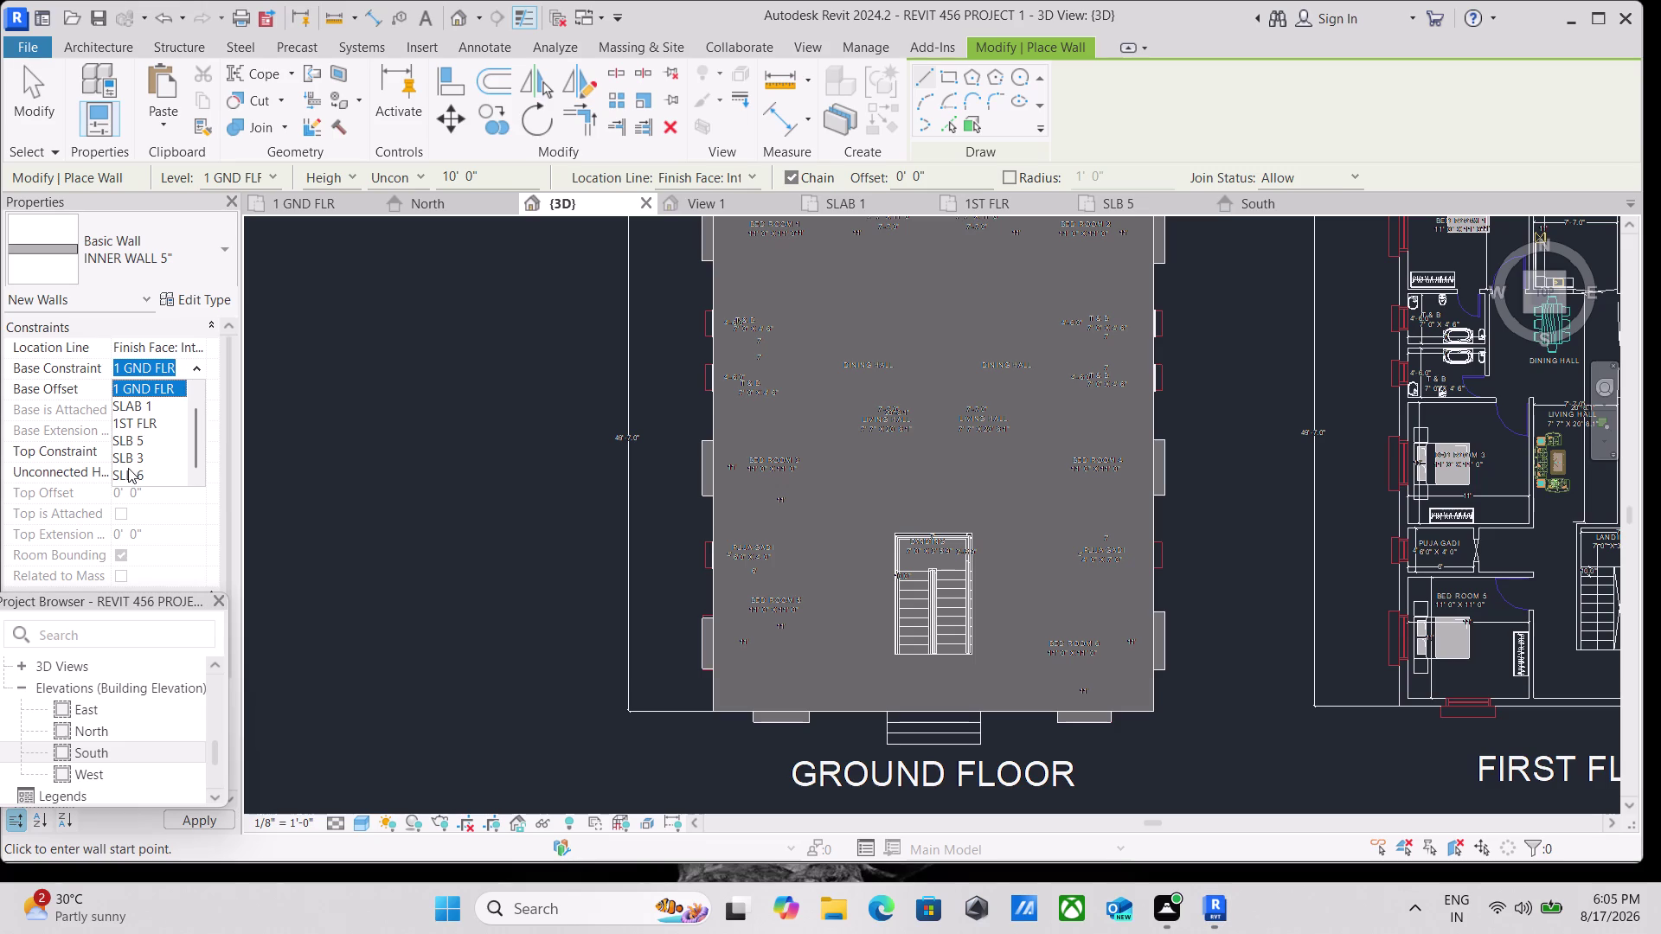
click(132, 470)
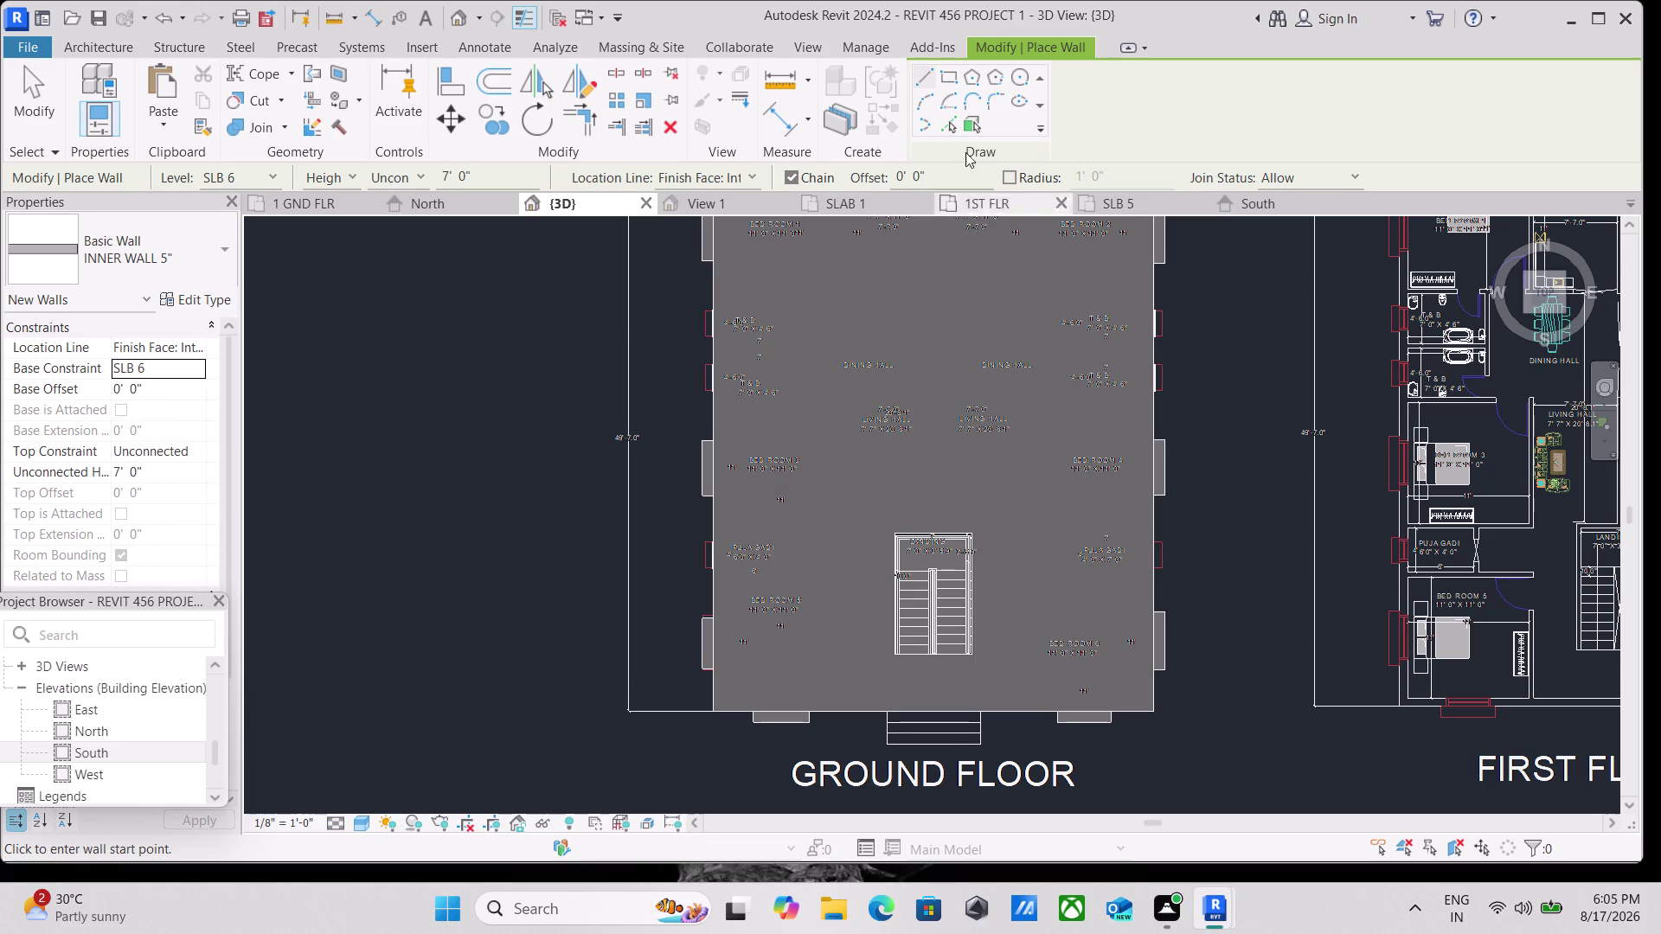
click(947, 73)
scroll(up, 3)
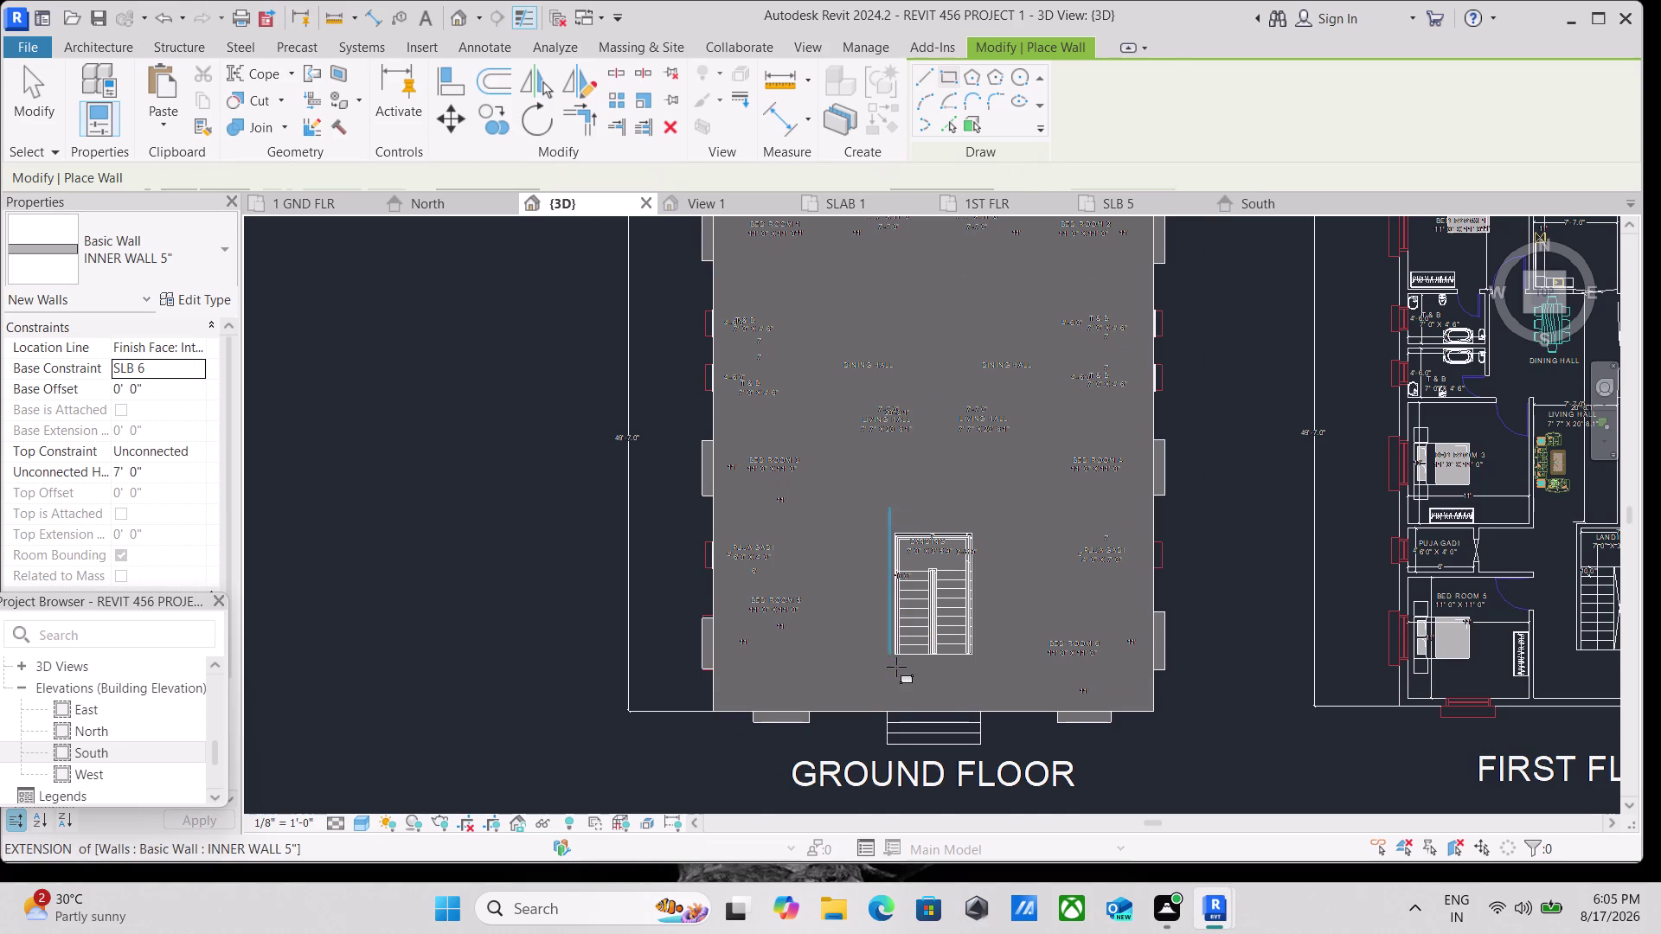
click(882, 682)
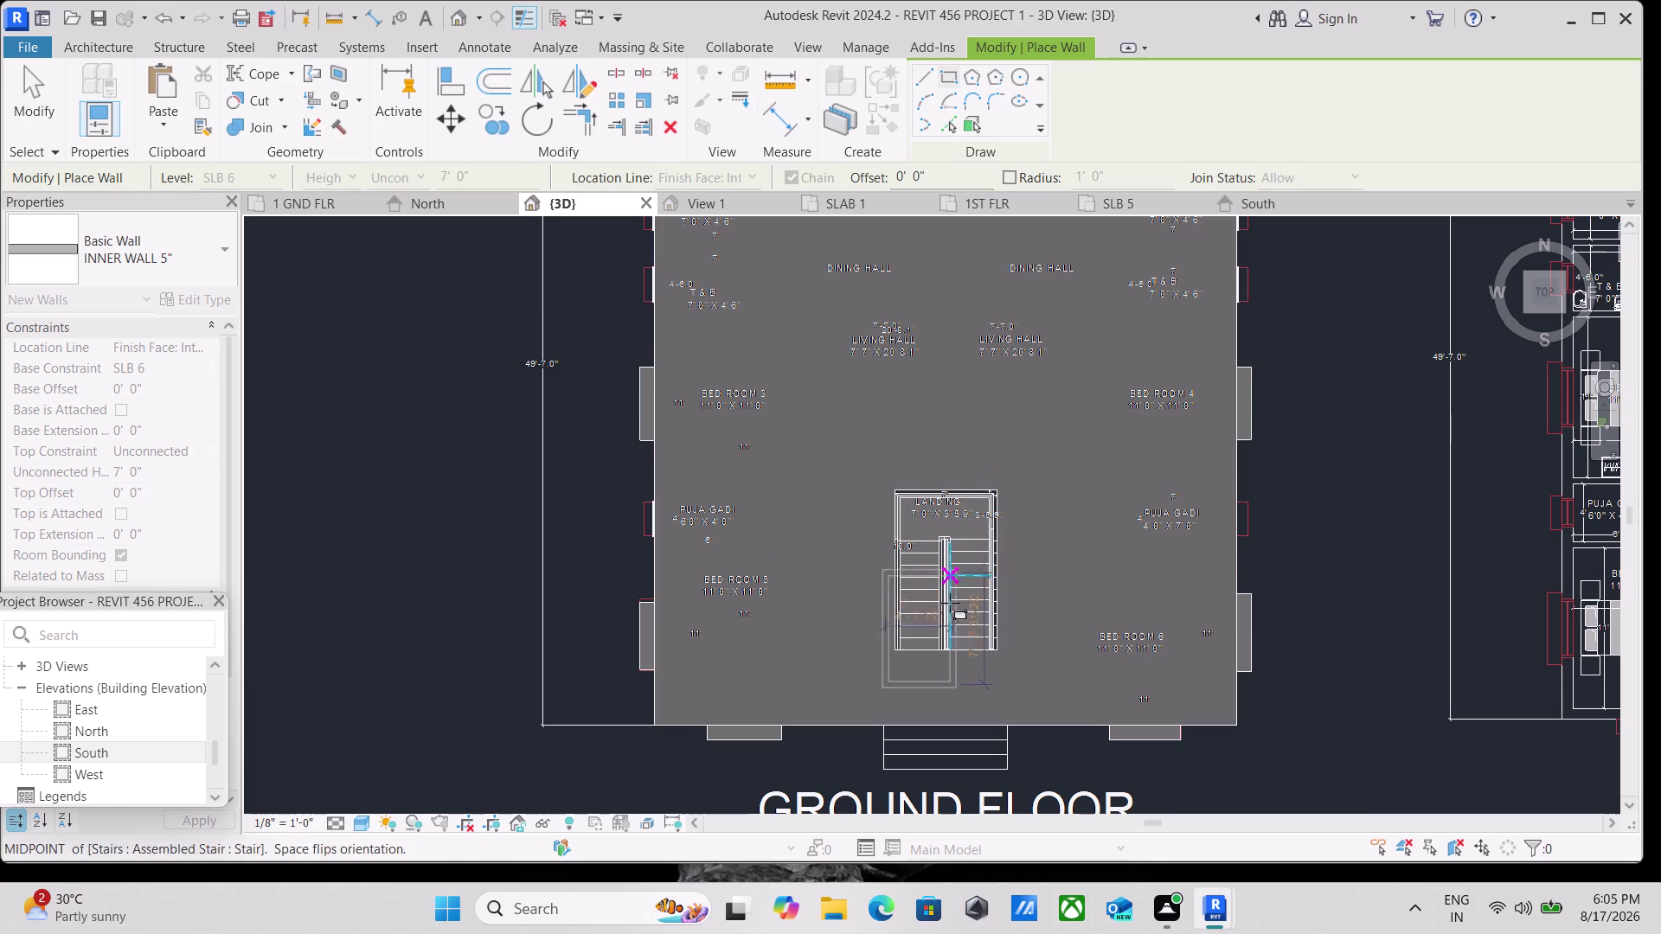
Draw a rectangle of 7-ft inner walls corner to corner around the stair opening.
key(Escape)
middle_drag(805, 654, 691, 658)
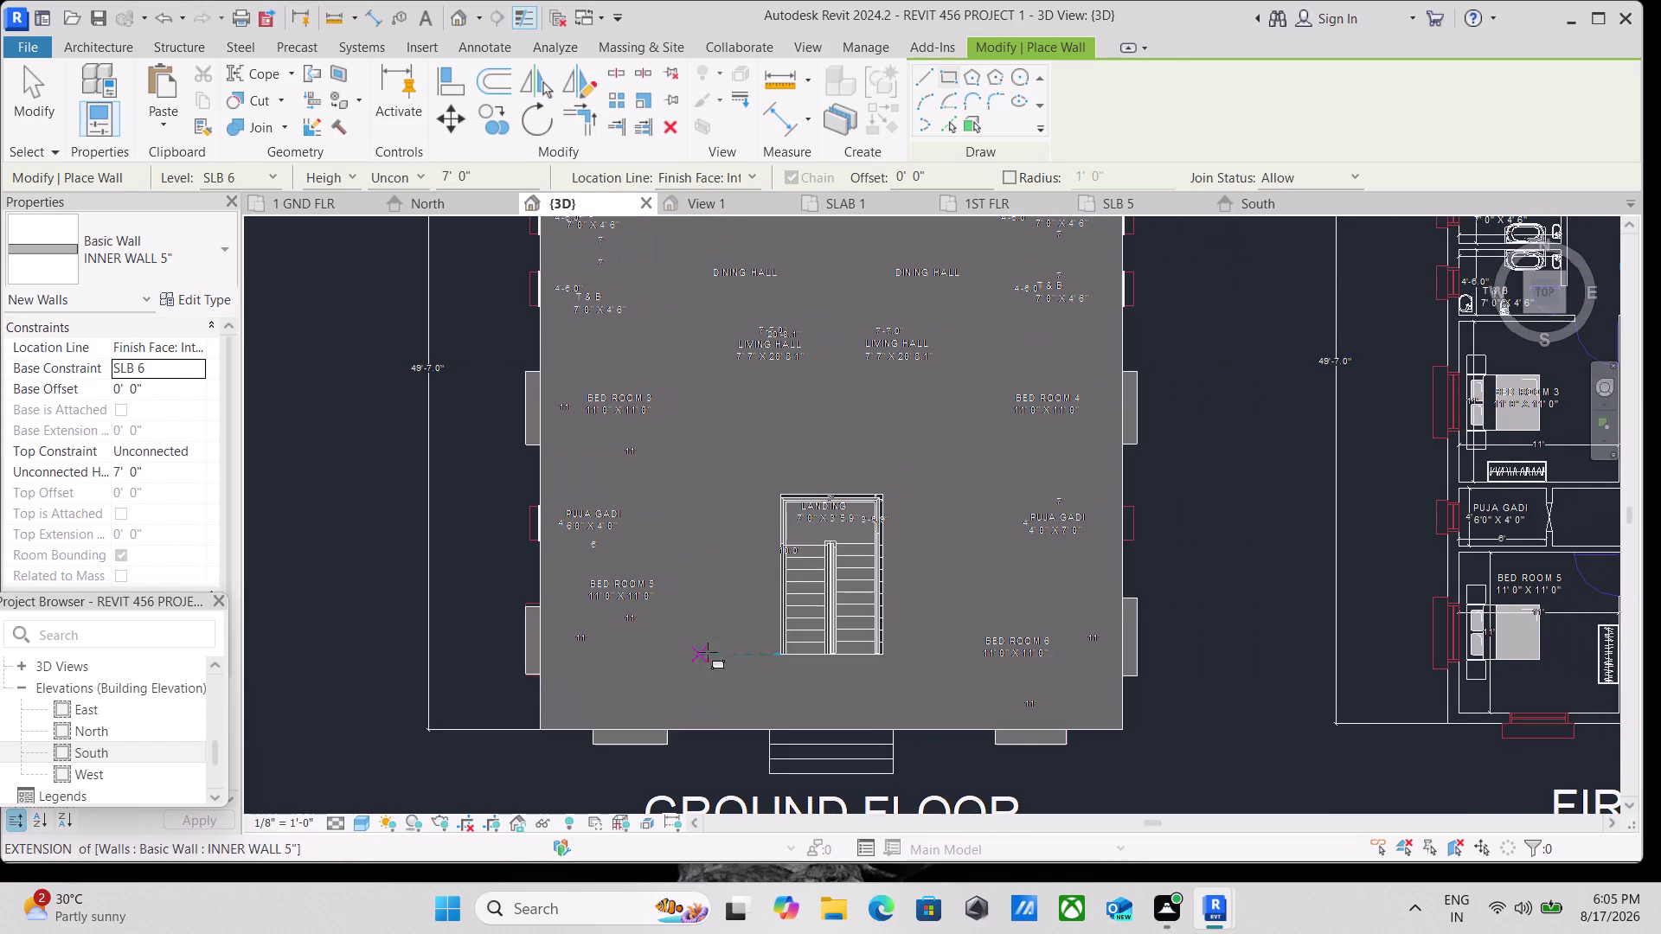
click(767, 487)
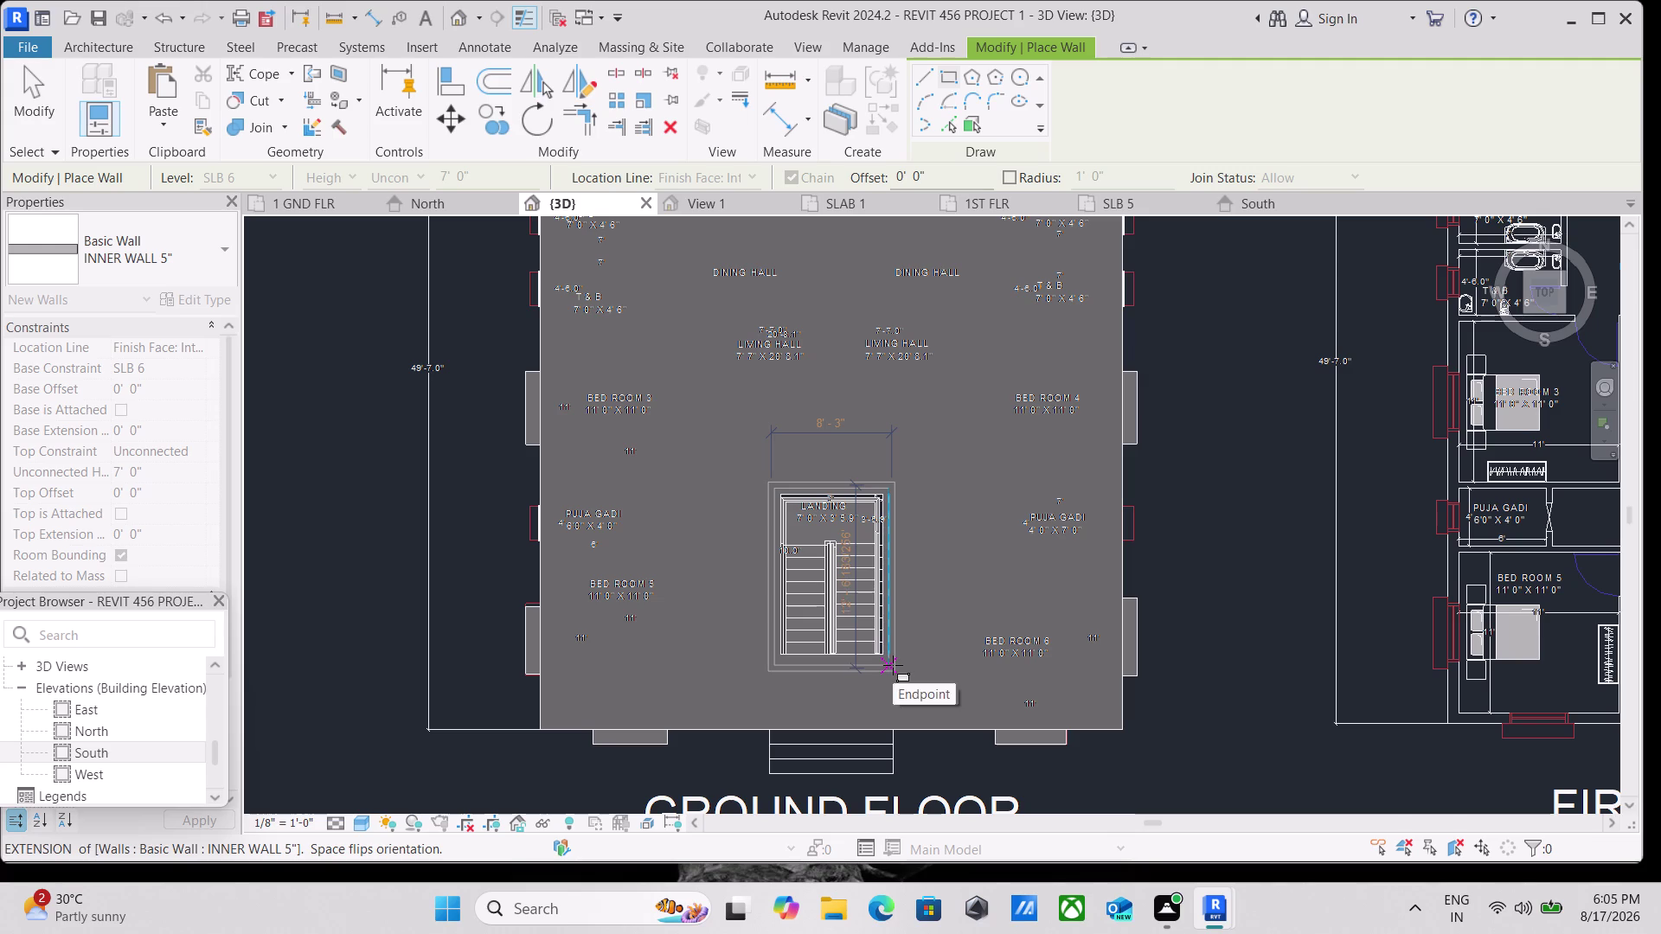
click(893, 665)
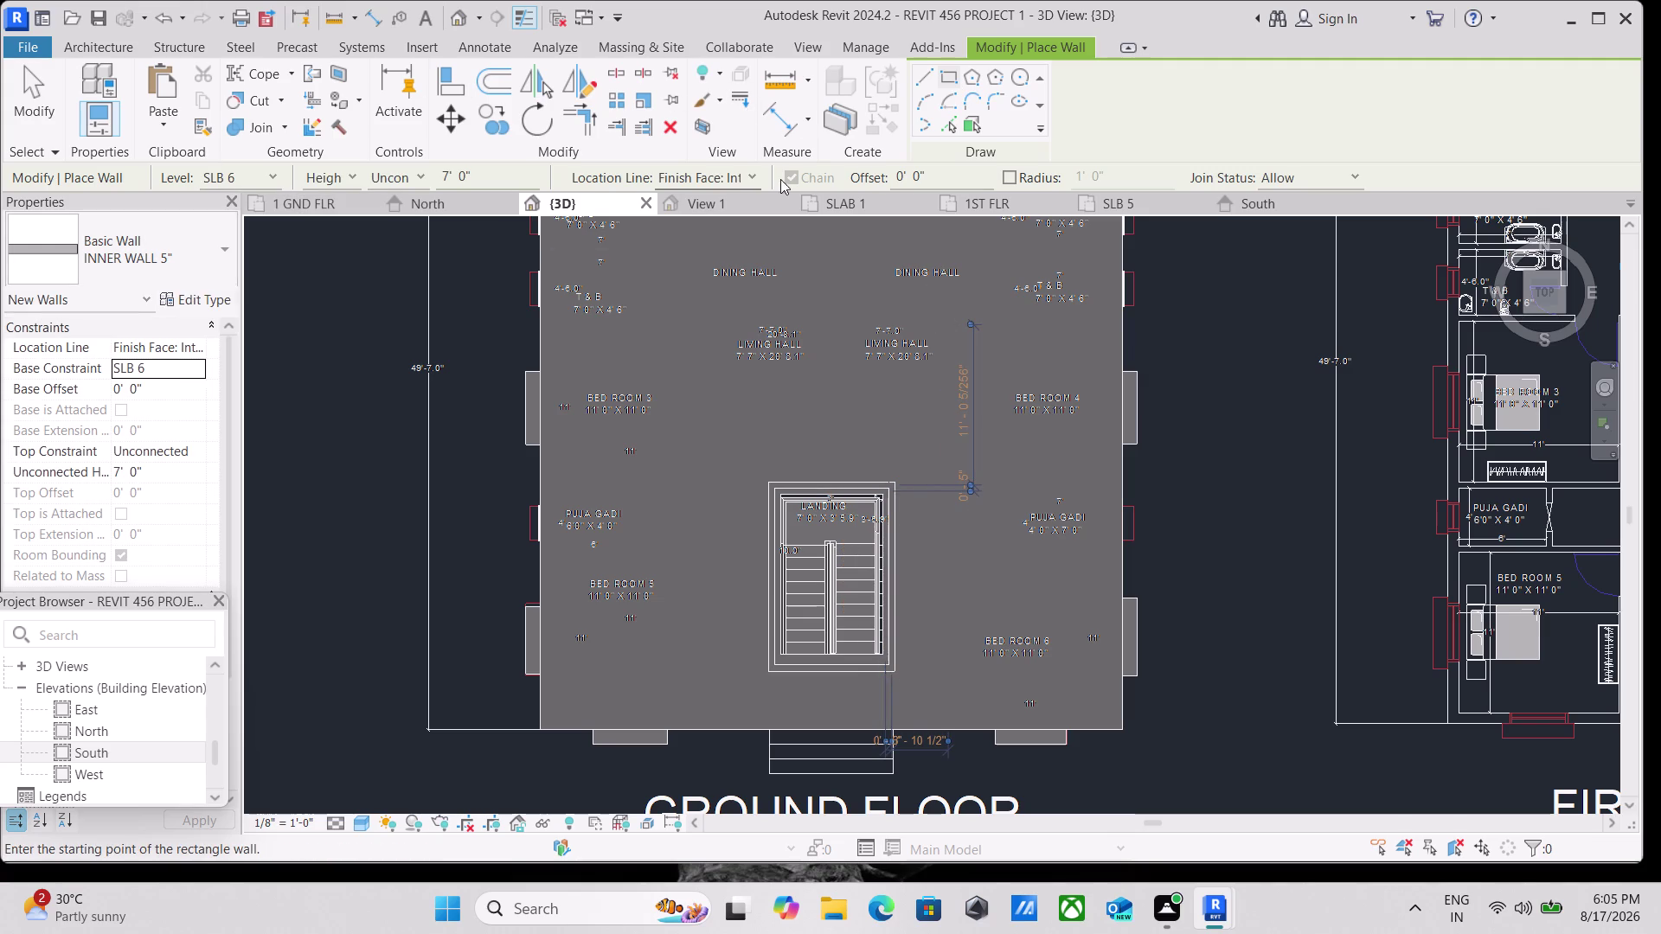
scroll(down, 3)
scroll(down, 3)
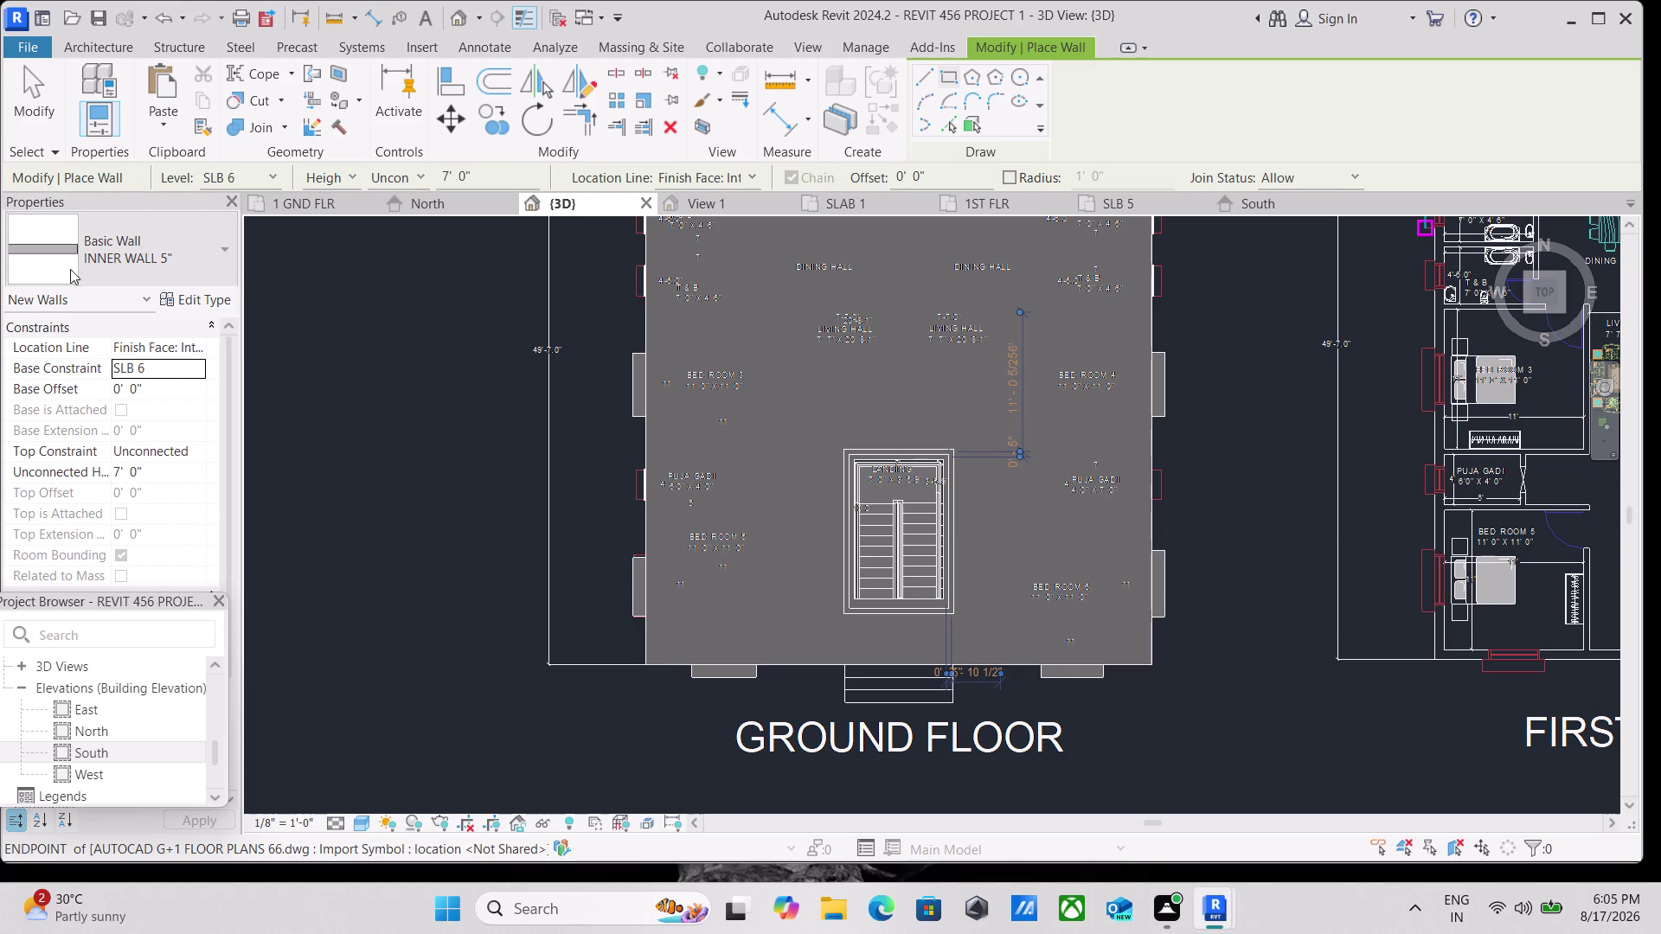
Exit wall placement and view the stair enclosure from an angled 3D corner.
key(Escape)
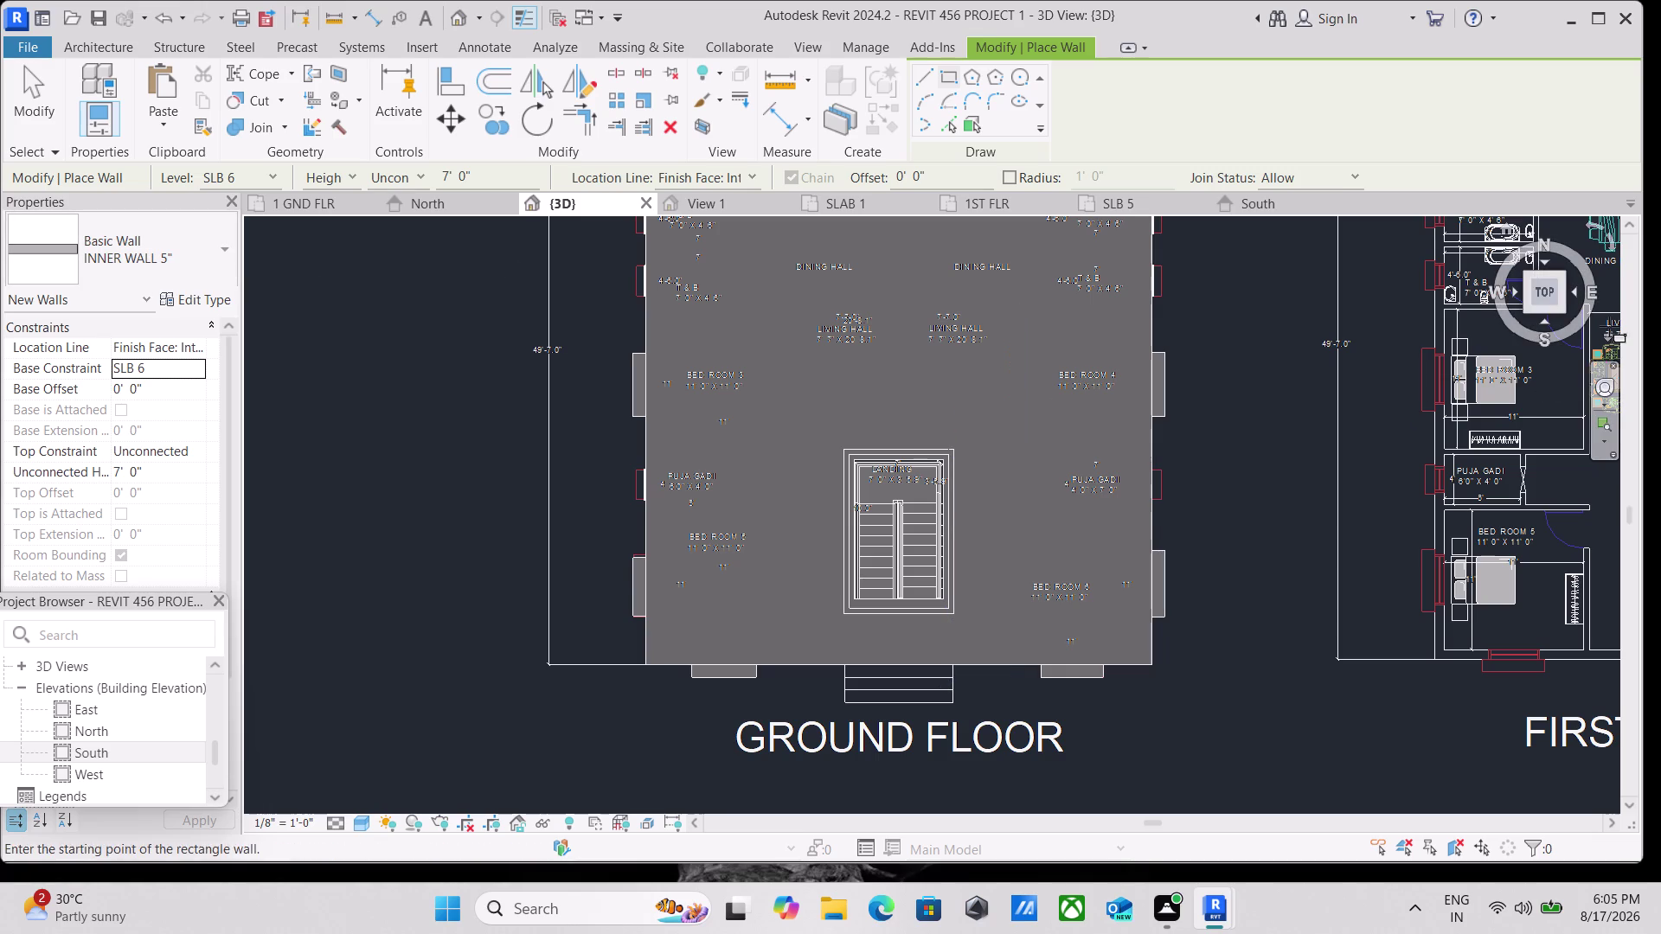
key(Escape)
scroll(up, 3)
key(Escape)
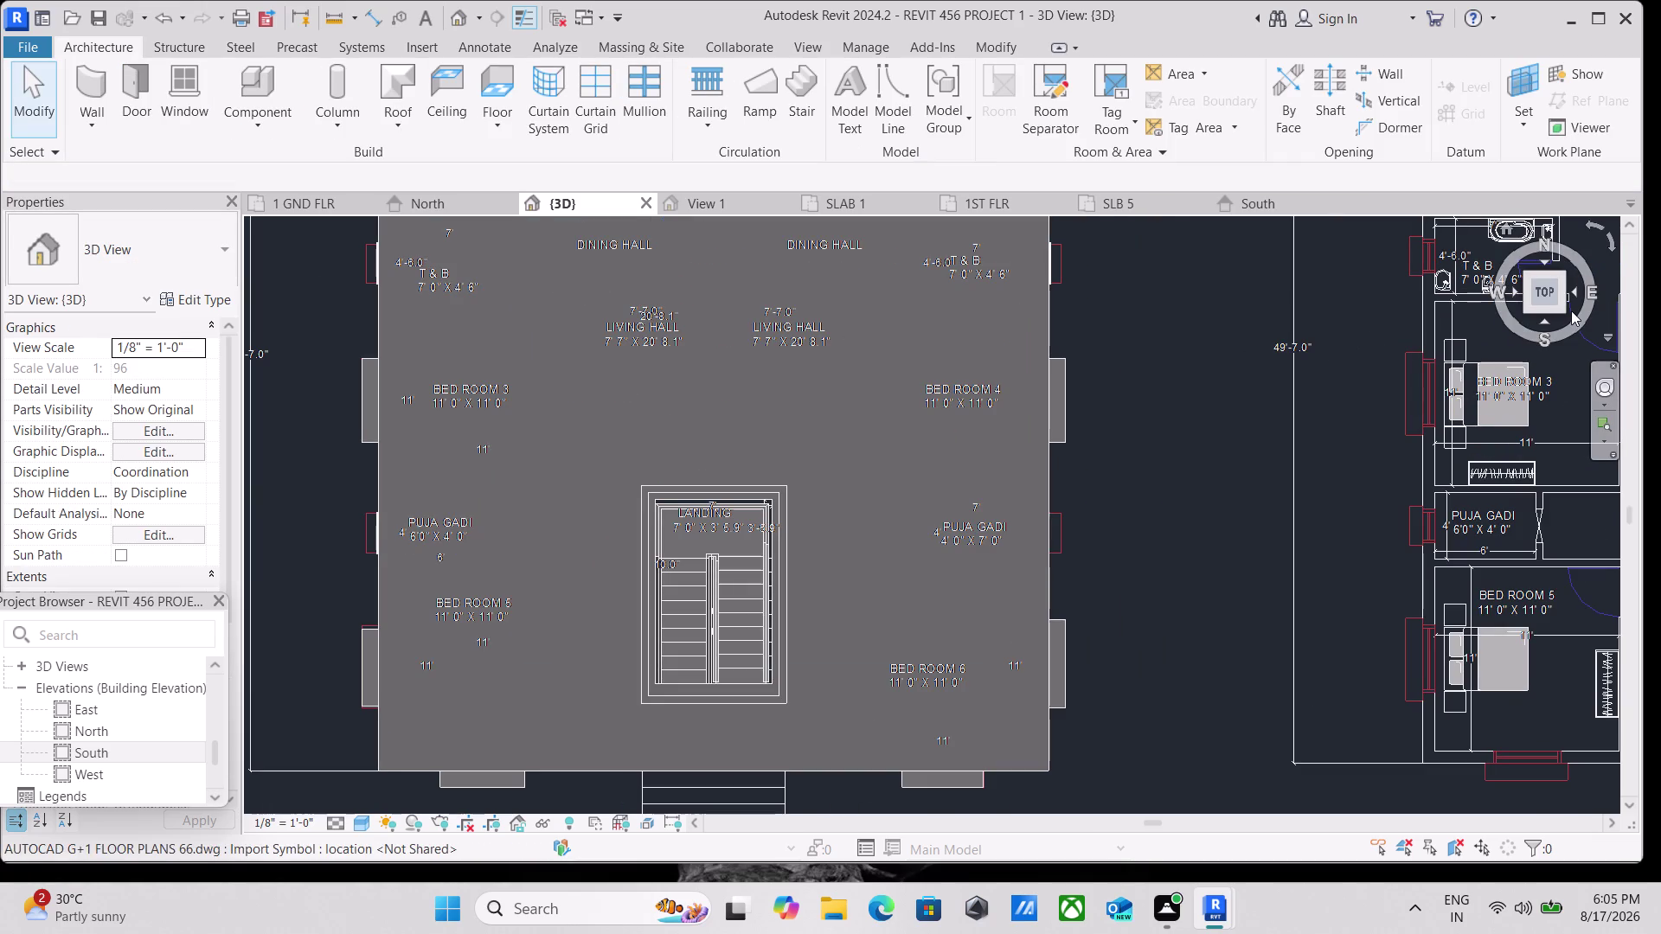
click(1564, 311)
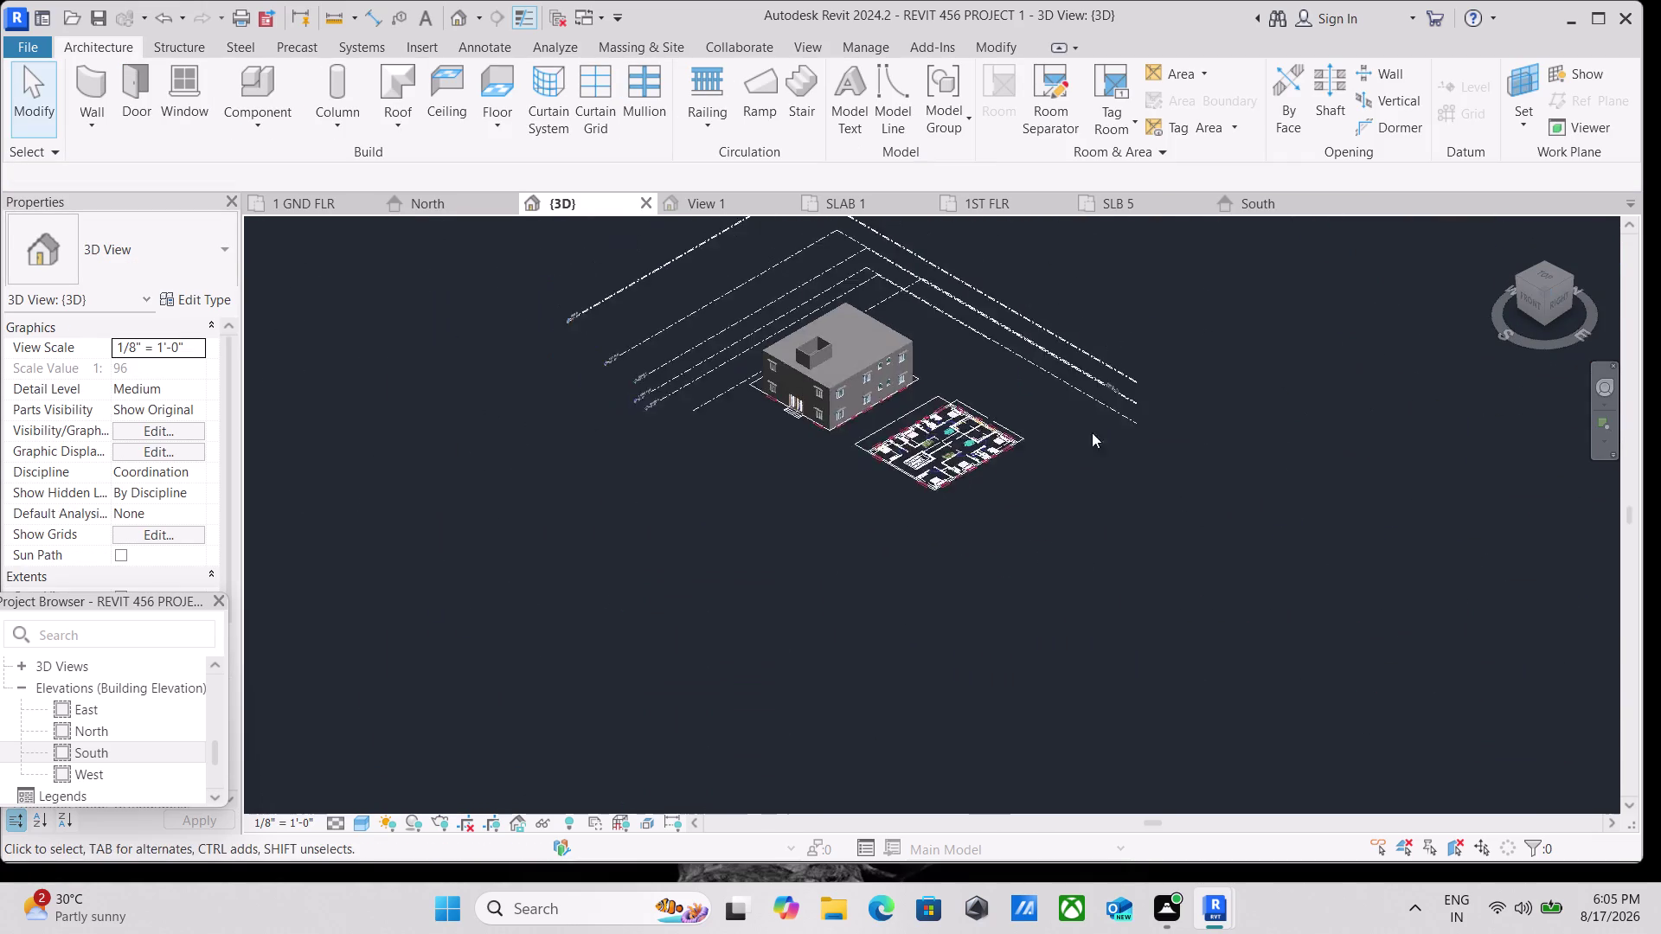
scroll(up, 3)
scroll(up, 3)
scroll(up, 3)
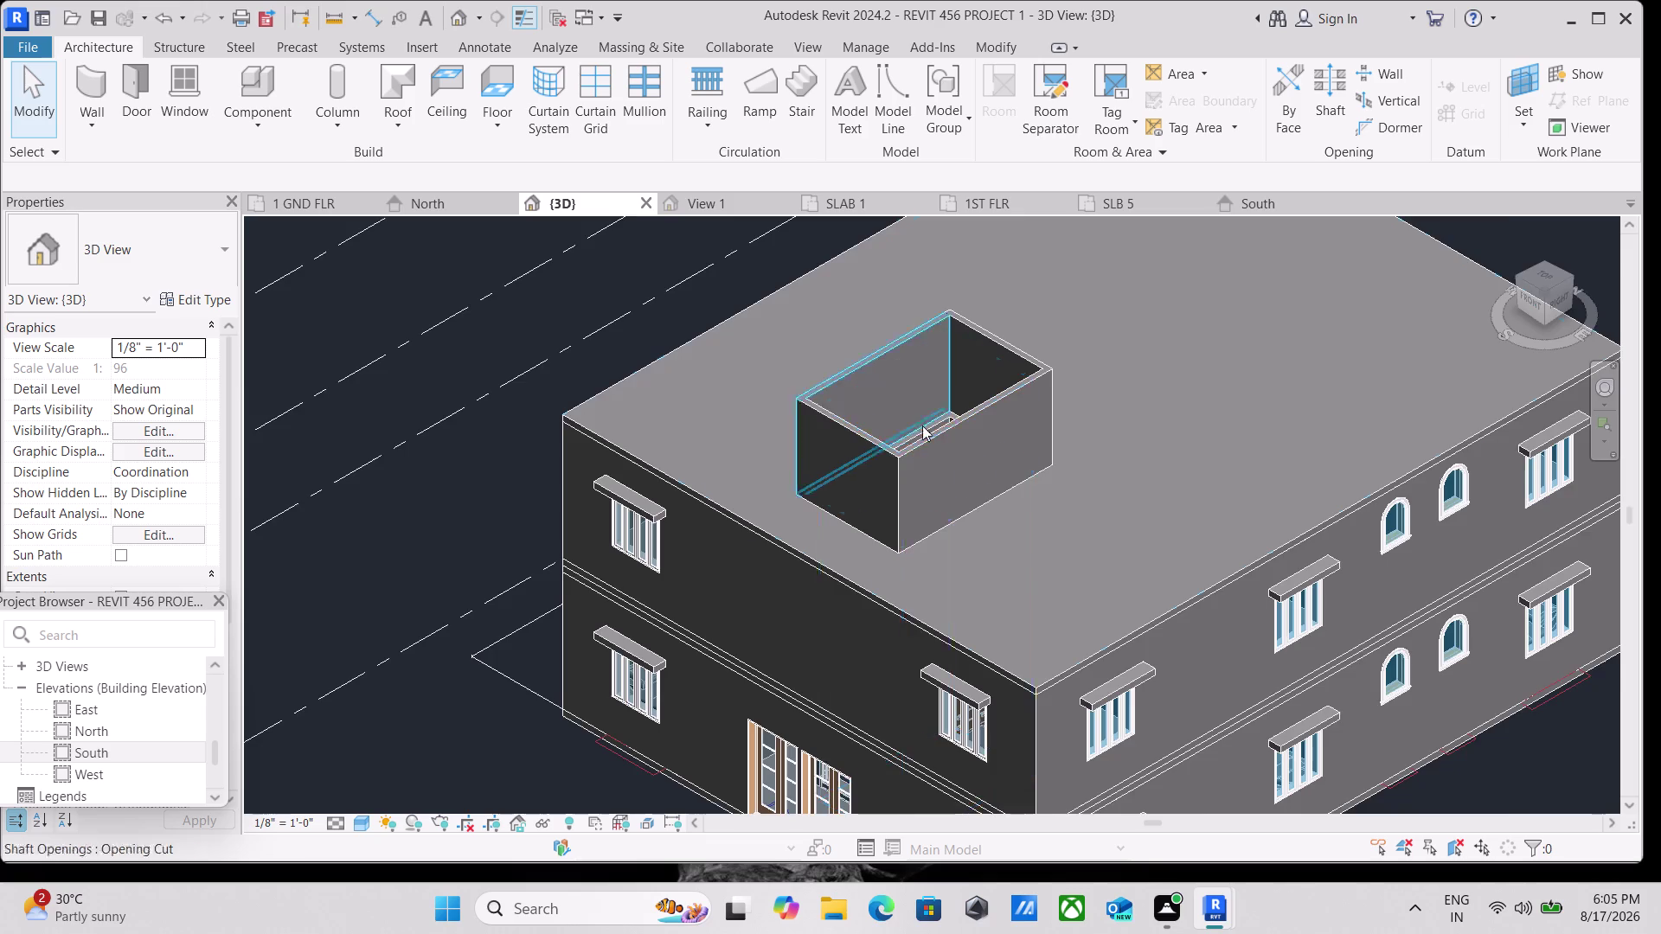
scroll(up, 3)
scroll(down, 3)
middle_drag(894, 438, 883, 446)
scroll(down, 3)
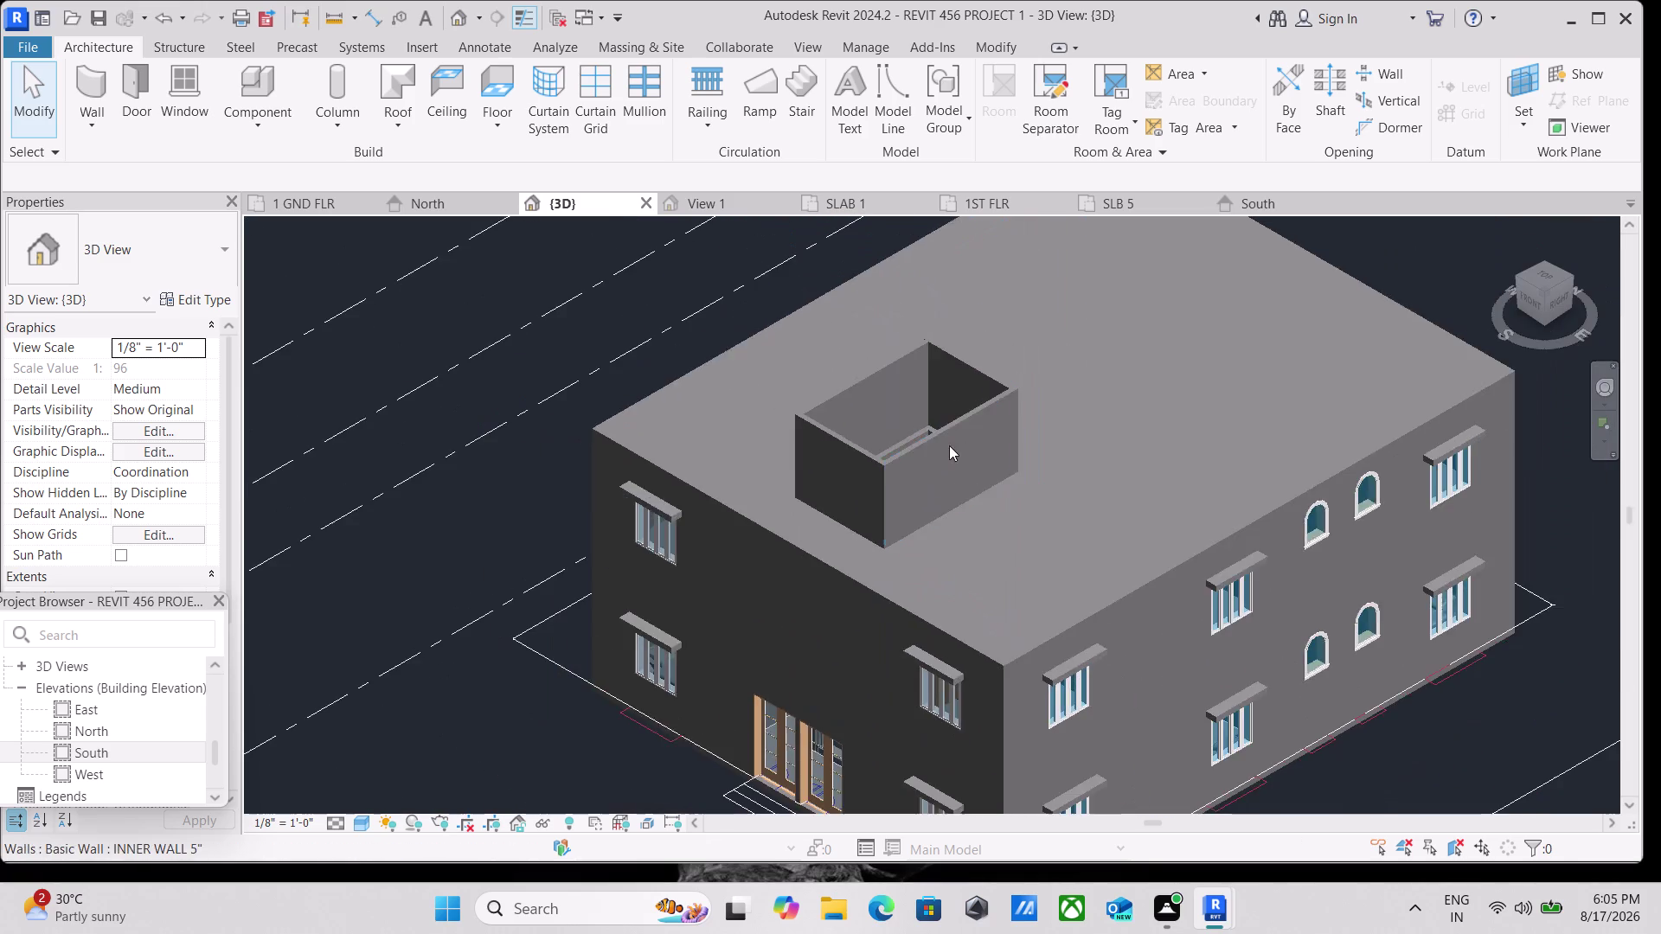
scroll(down, 3)
middle_drag(995, 437, 982, 468)
scroll(up, 3)
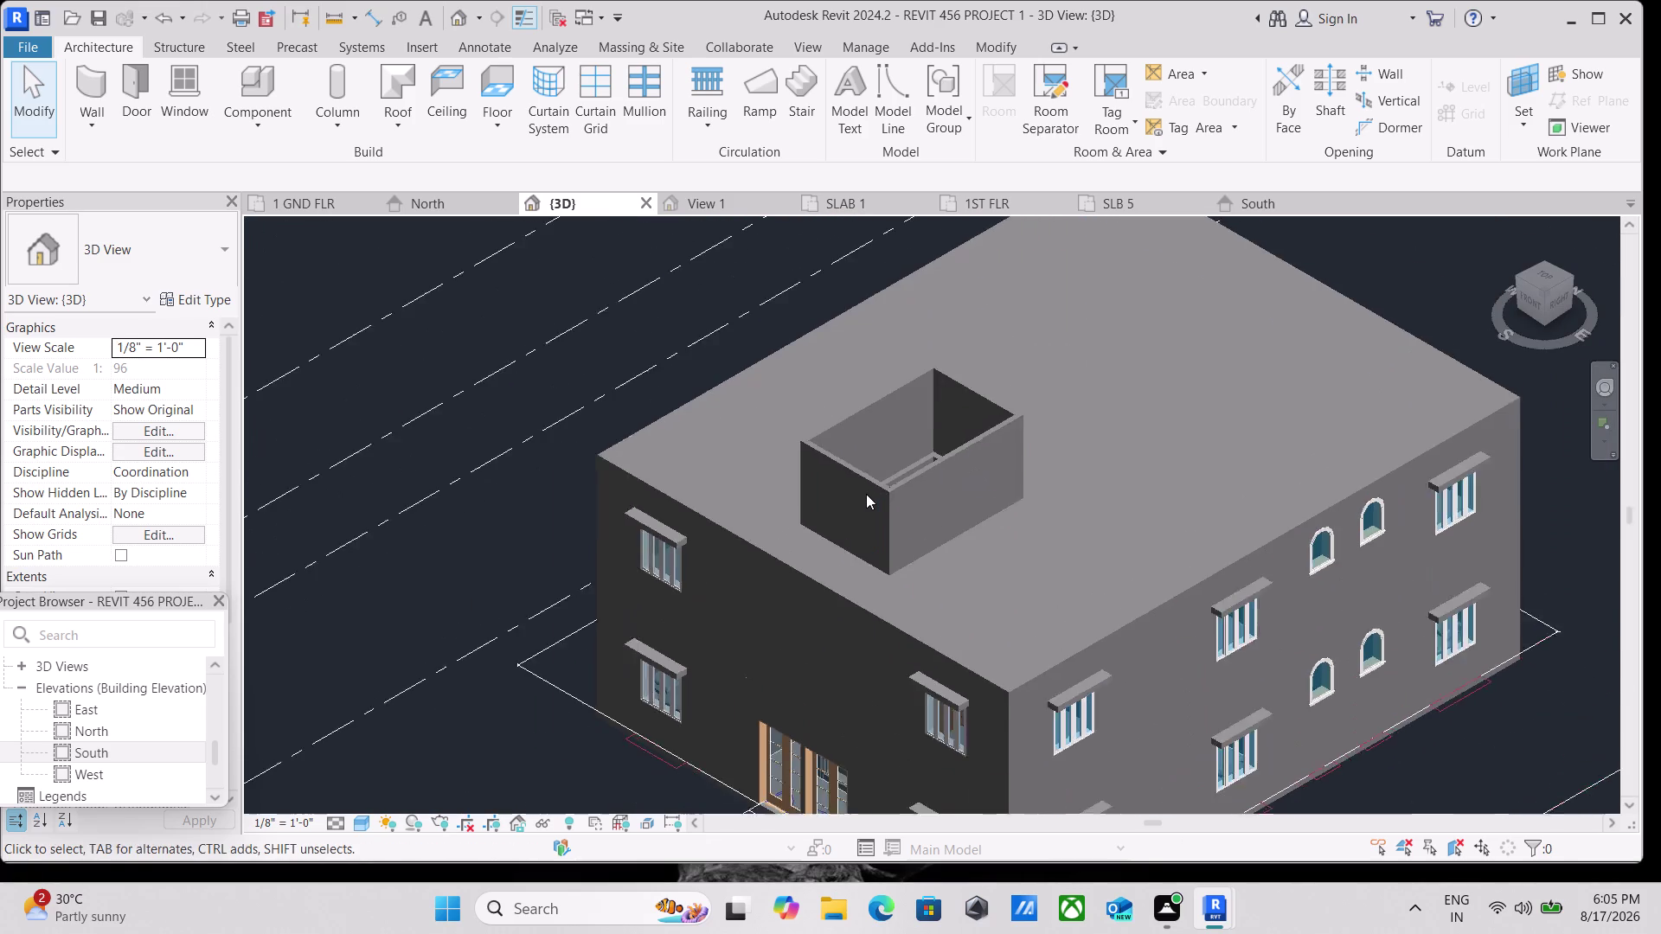
scroll(up, 3)
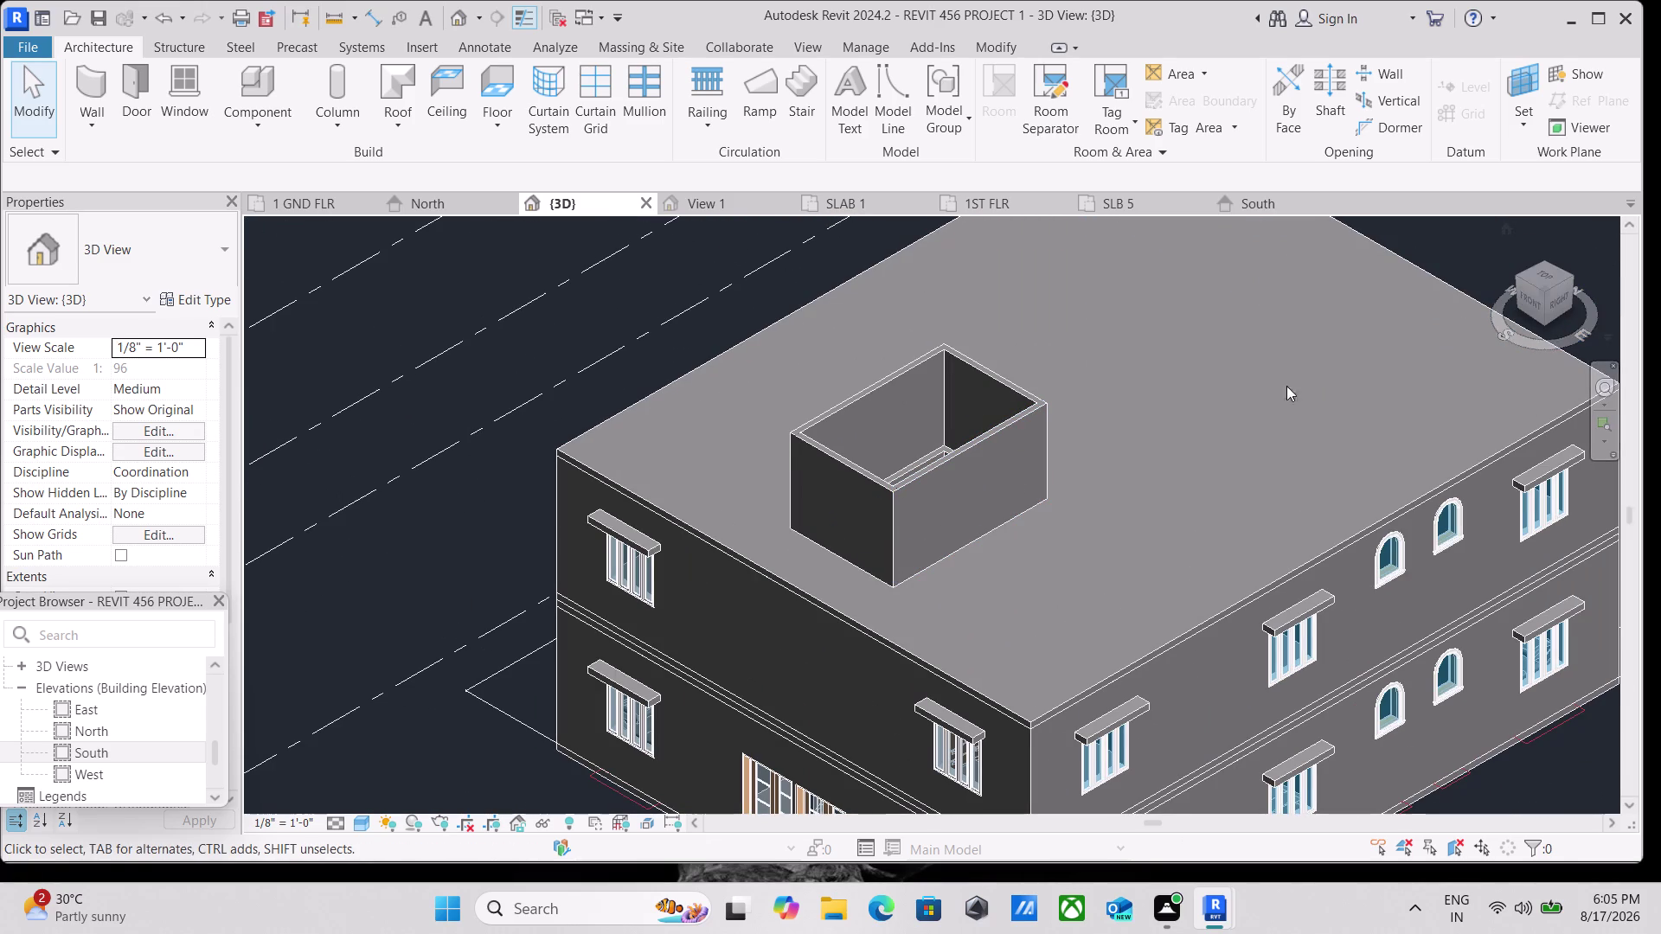
scroll(down, 3)
middle_drag(928, 501, 970, 436)
scroll(down, 3)
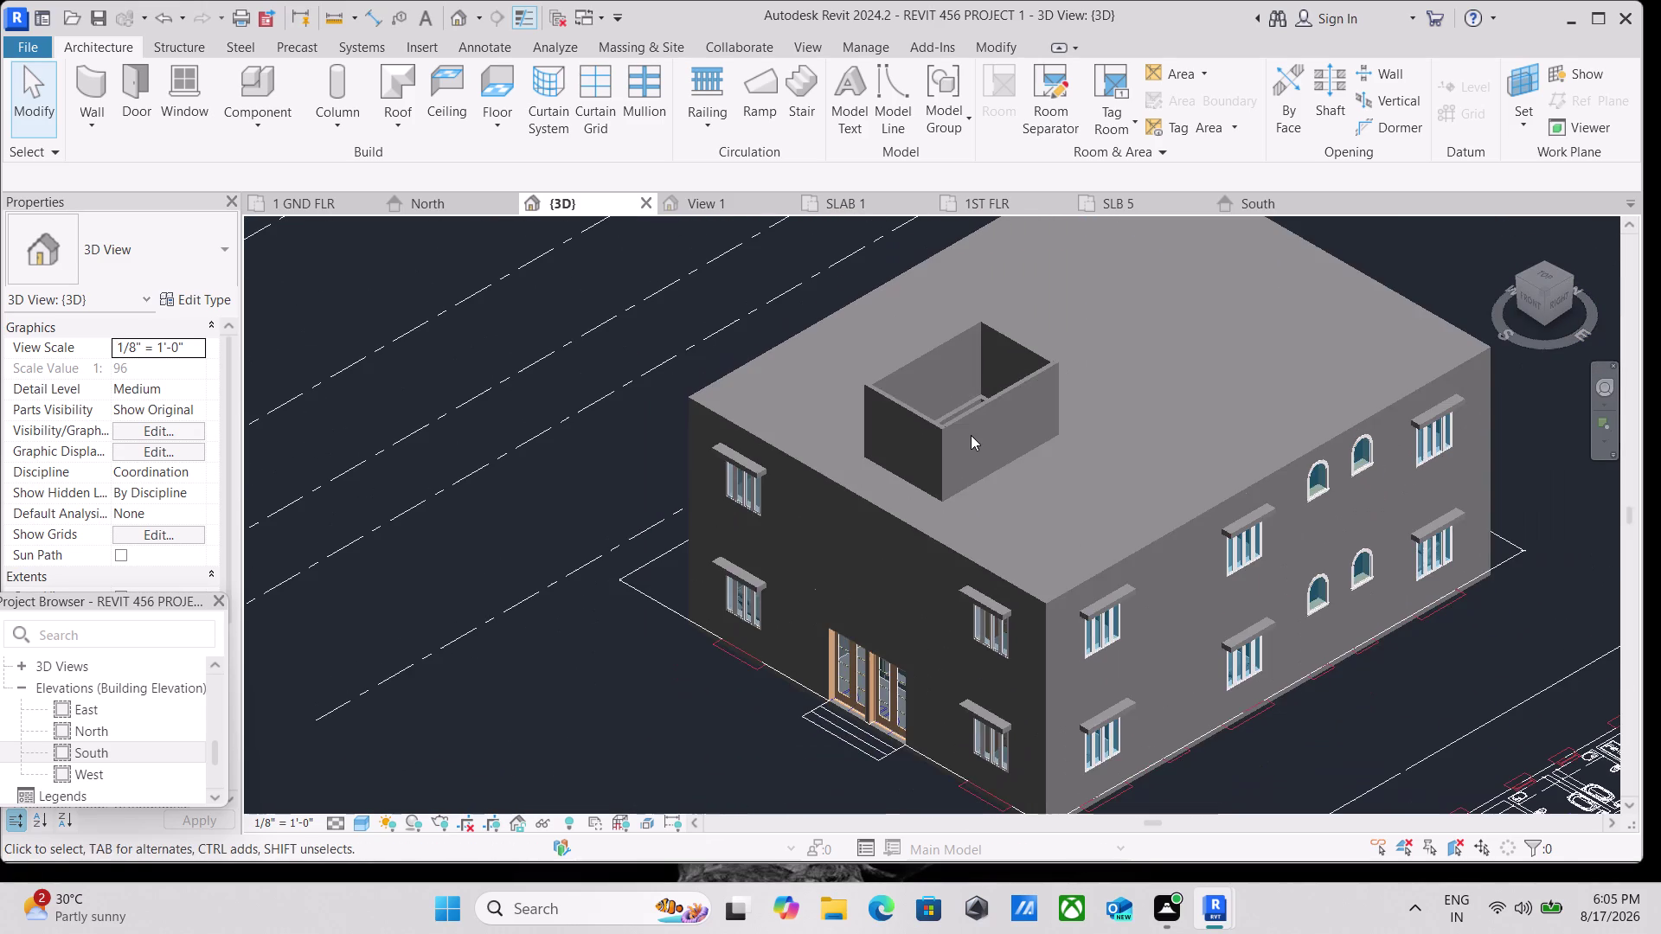
click(1529, 305)
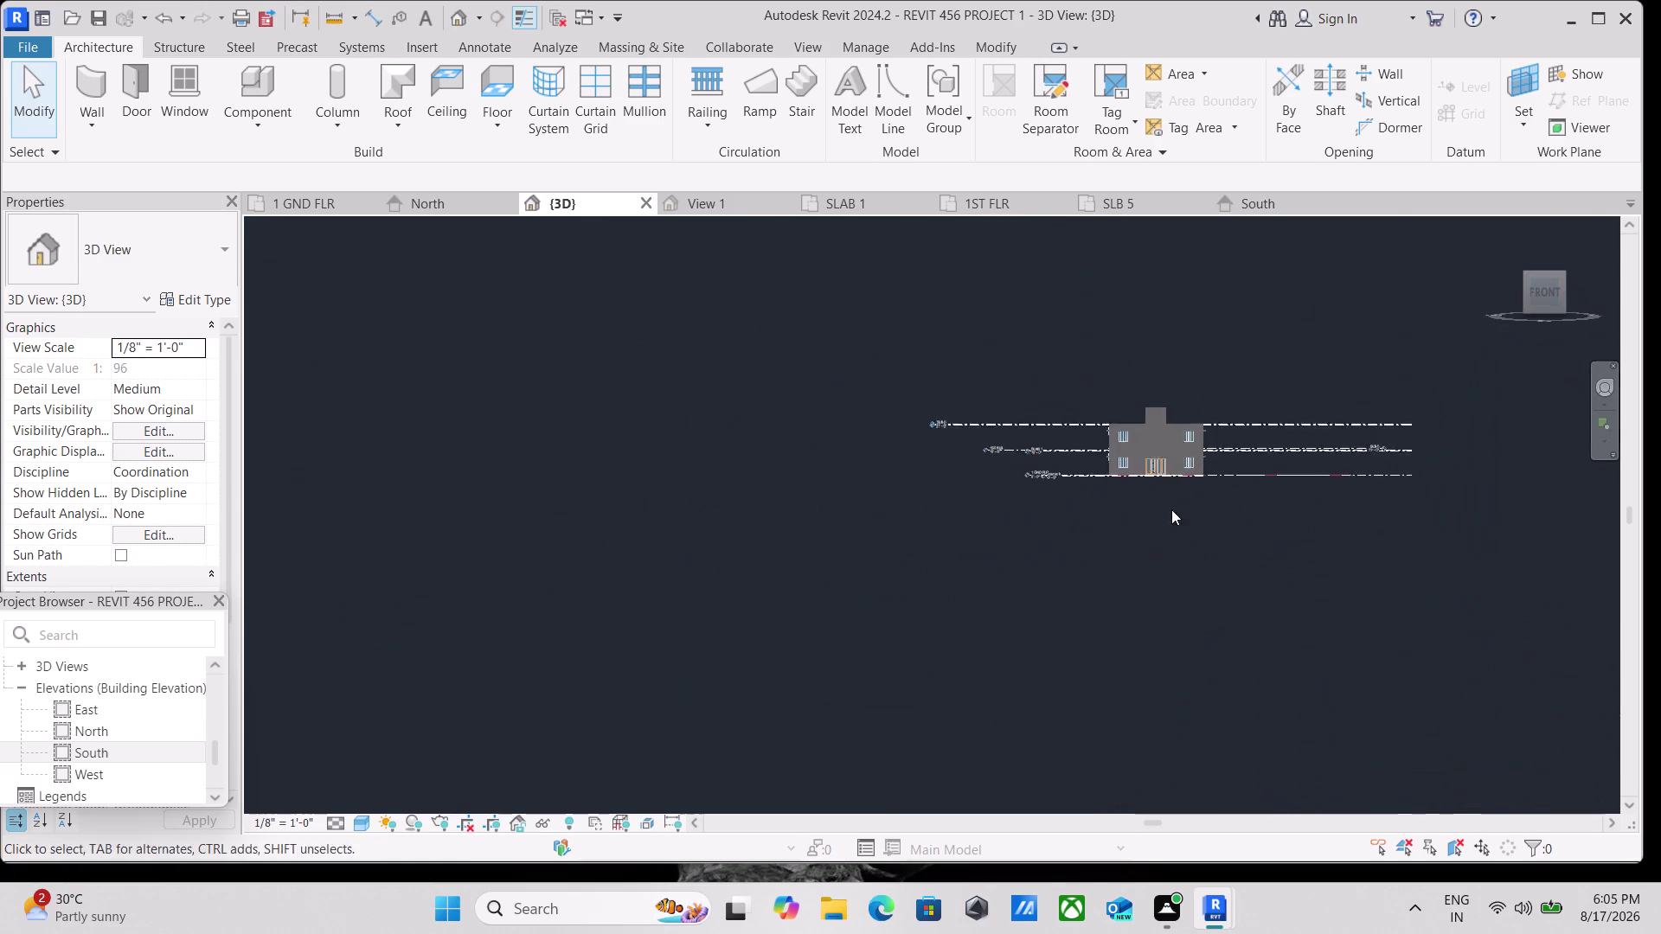
scroll(up, 3)
scroll(up, 3)
scroll(up, 3)
middle_drag(833, 450, 893, 451)
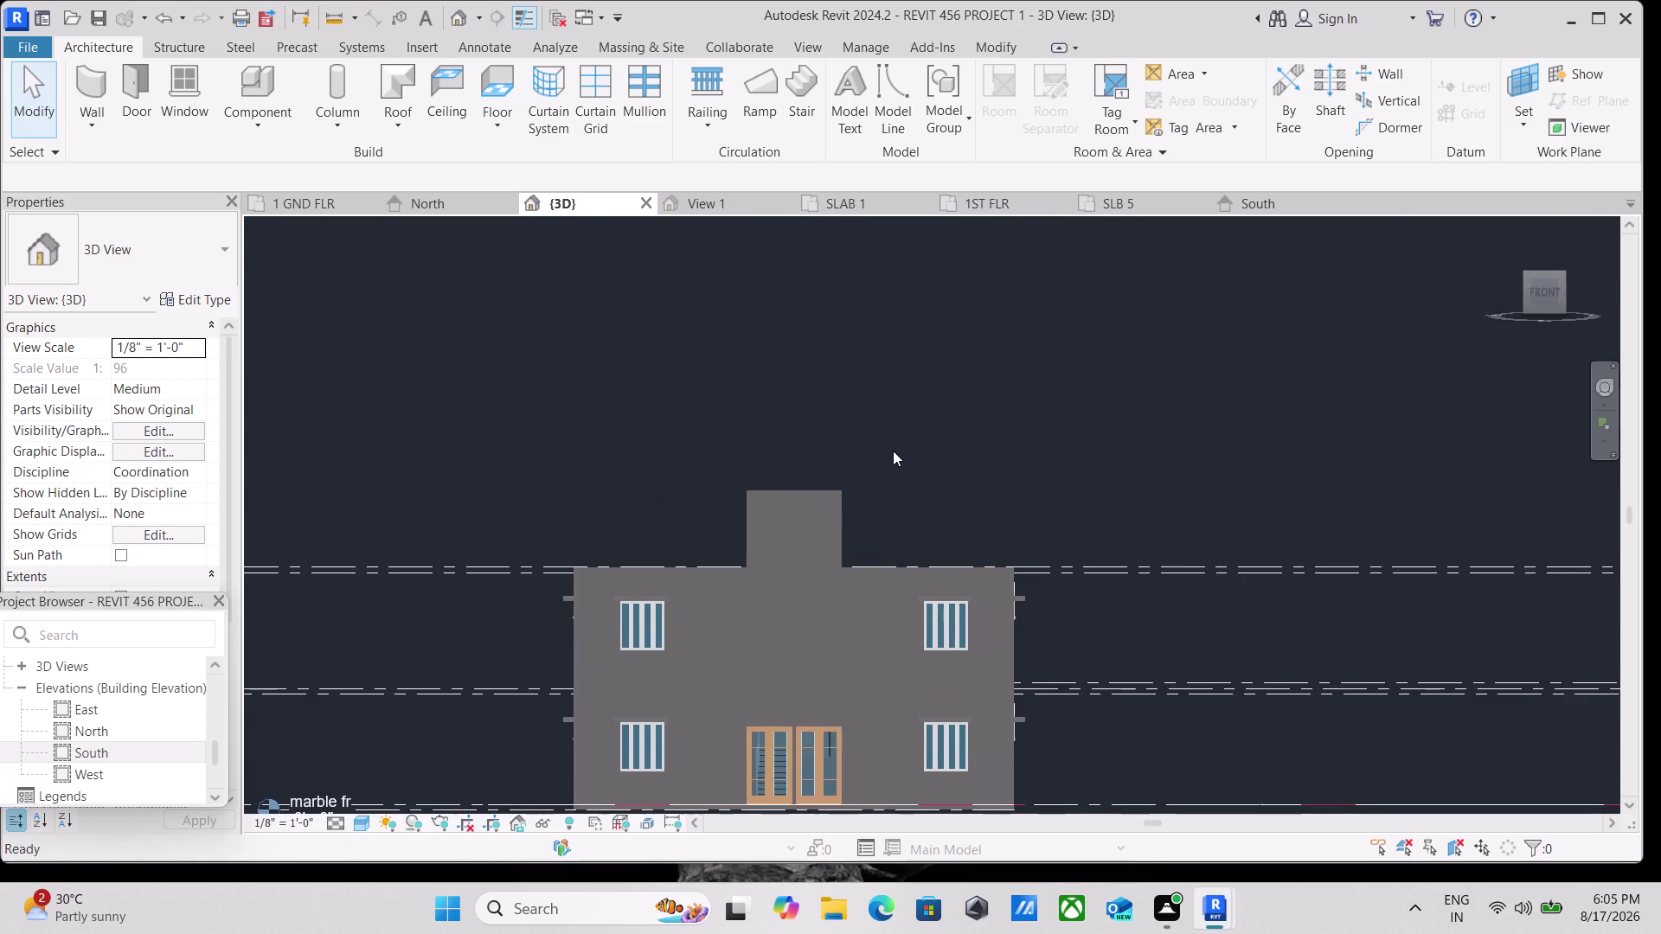
scroll(up, 3)
scroll(down, 3)
middle_drag(801, 478, 812, 446)
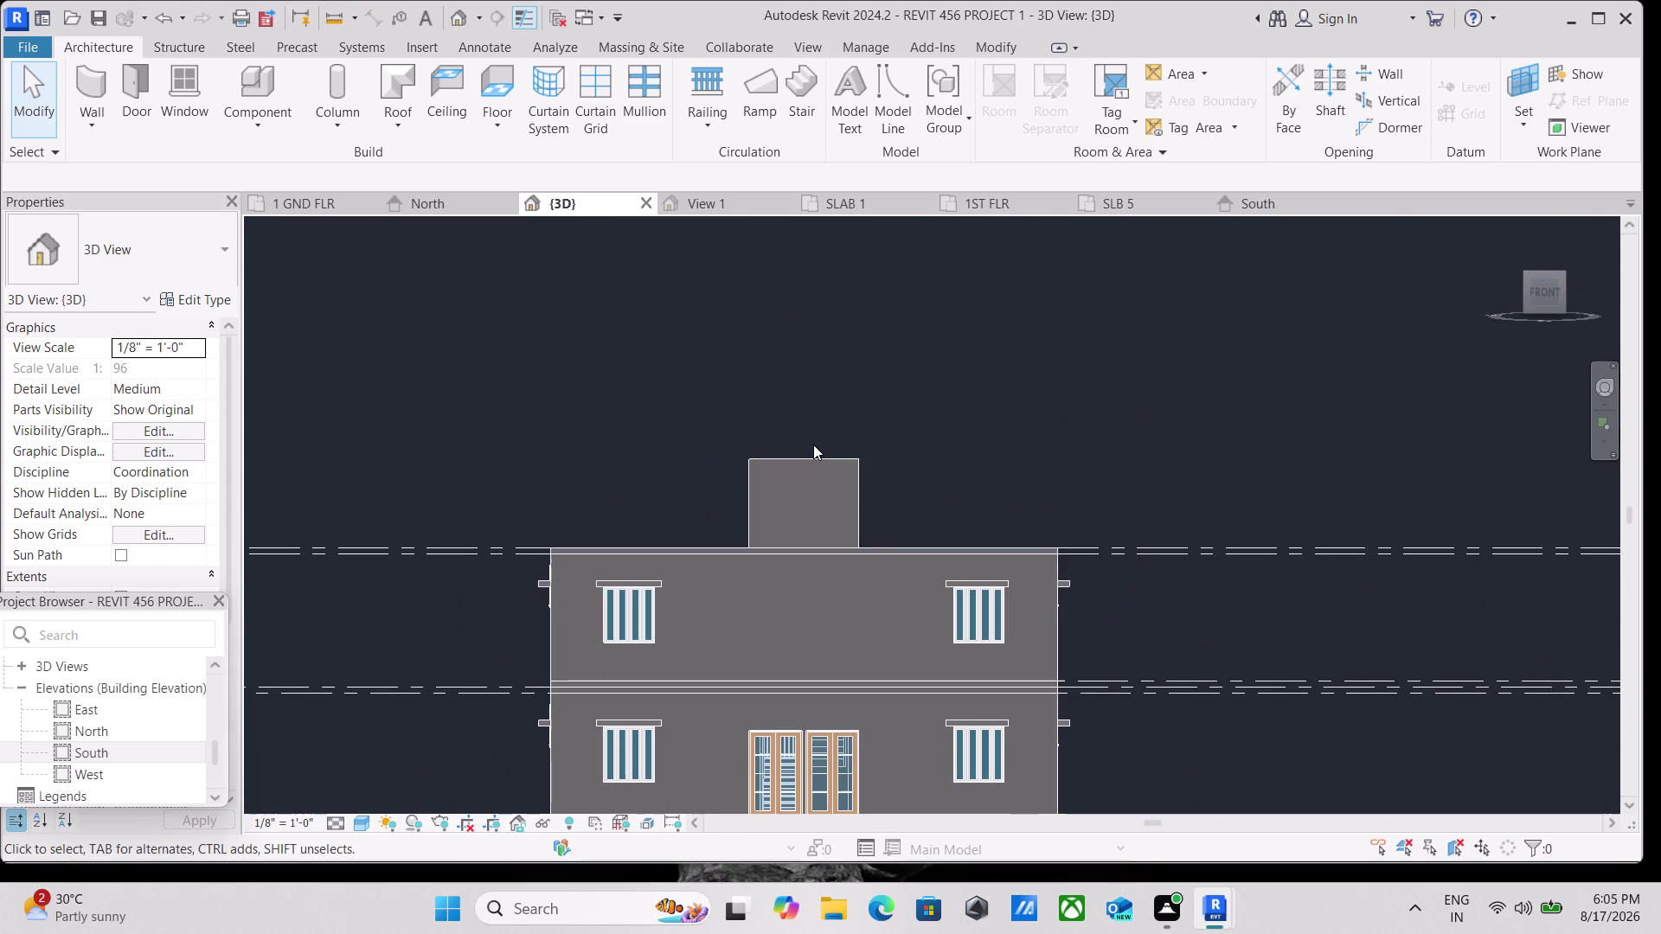
scroll(up, 3)
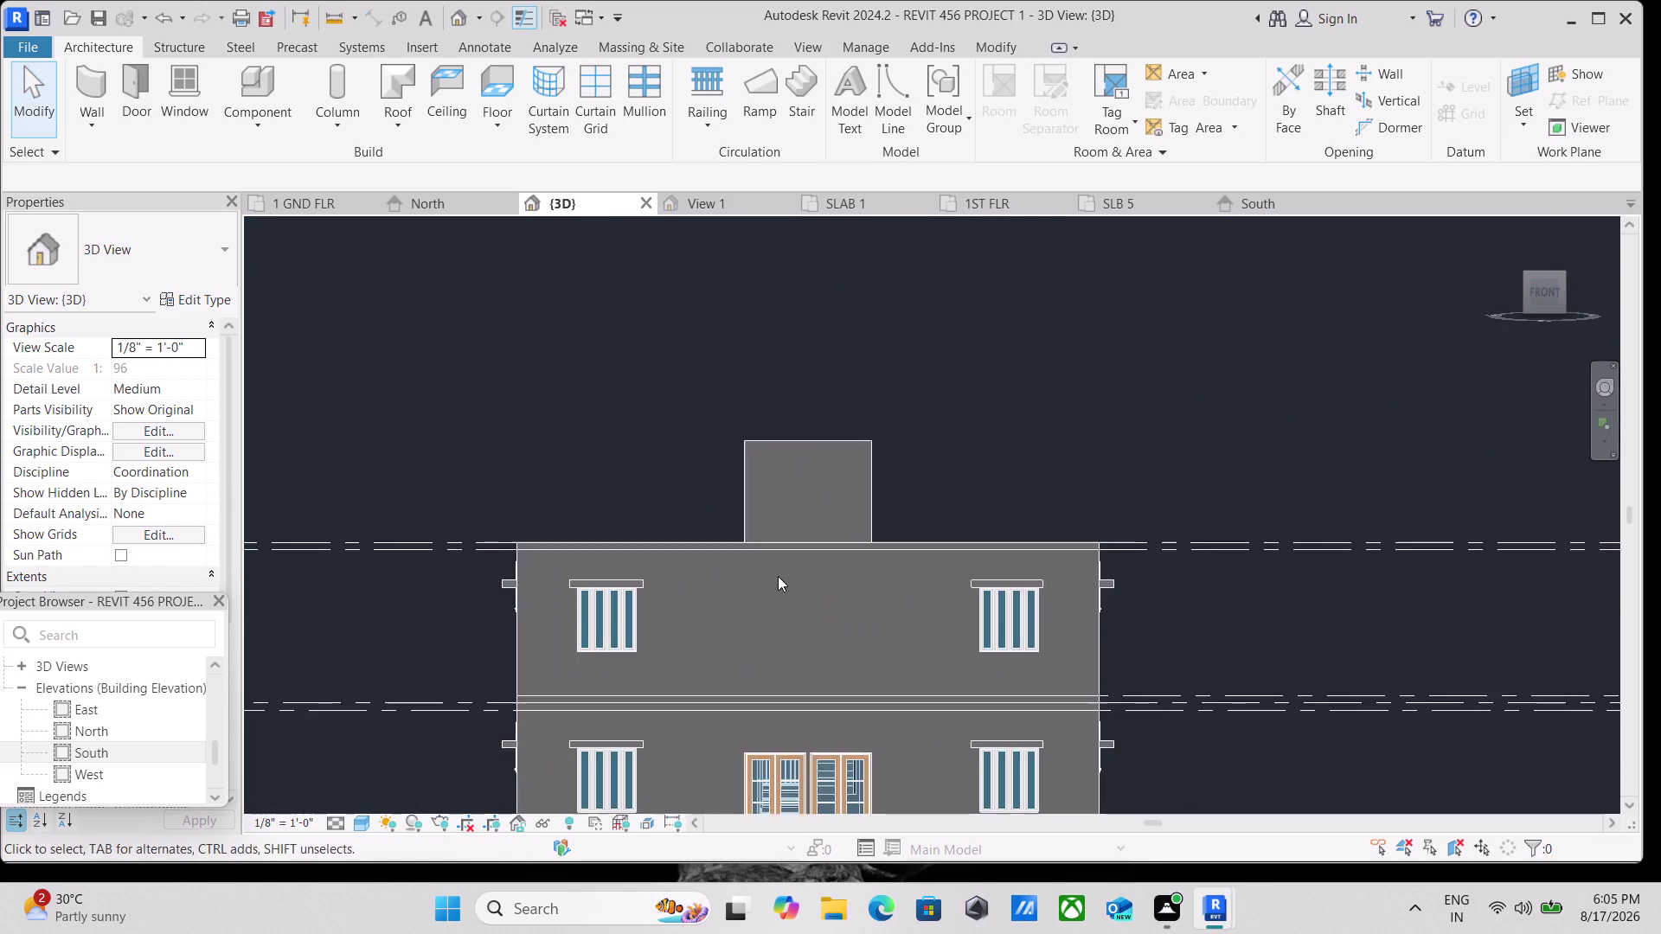
middle_drag(778, 577, 794, 539)
scroll(up, 3)
scroll(down, 3)
middle_drag(835, 443, 823, 453)
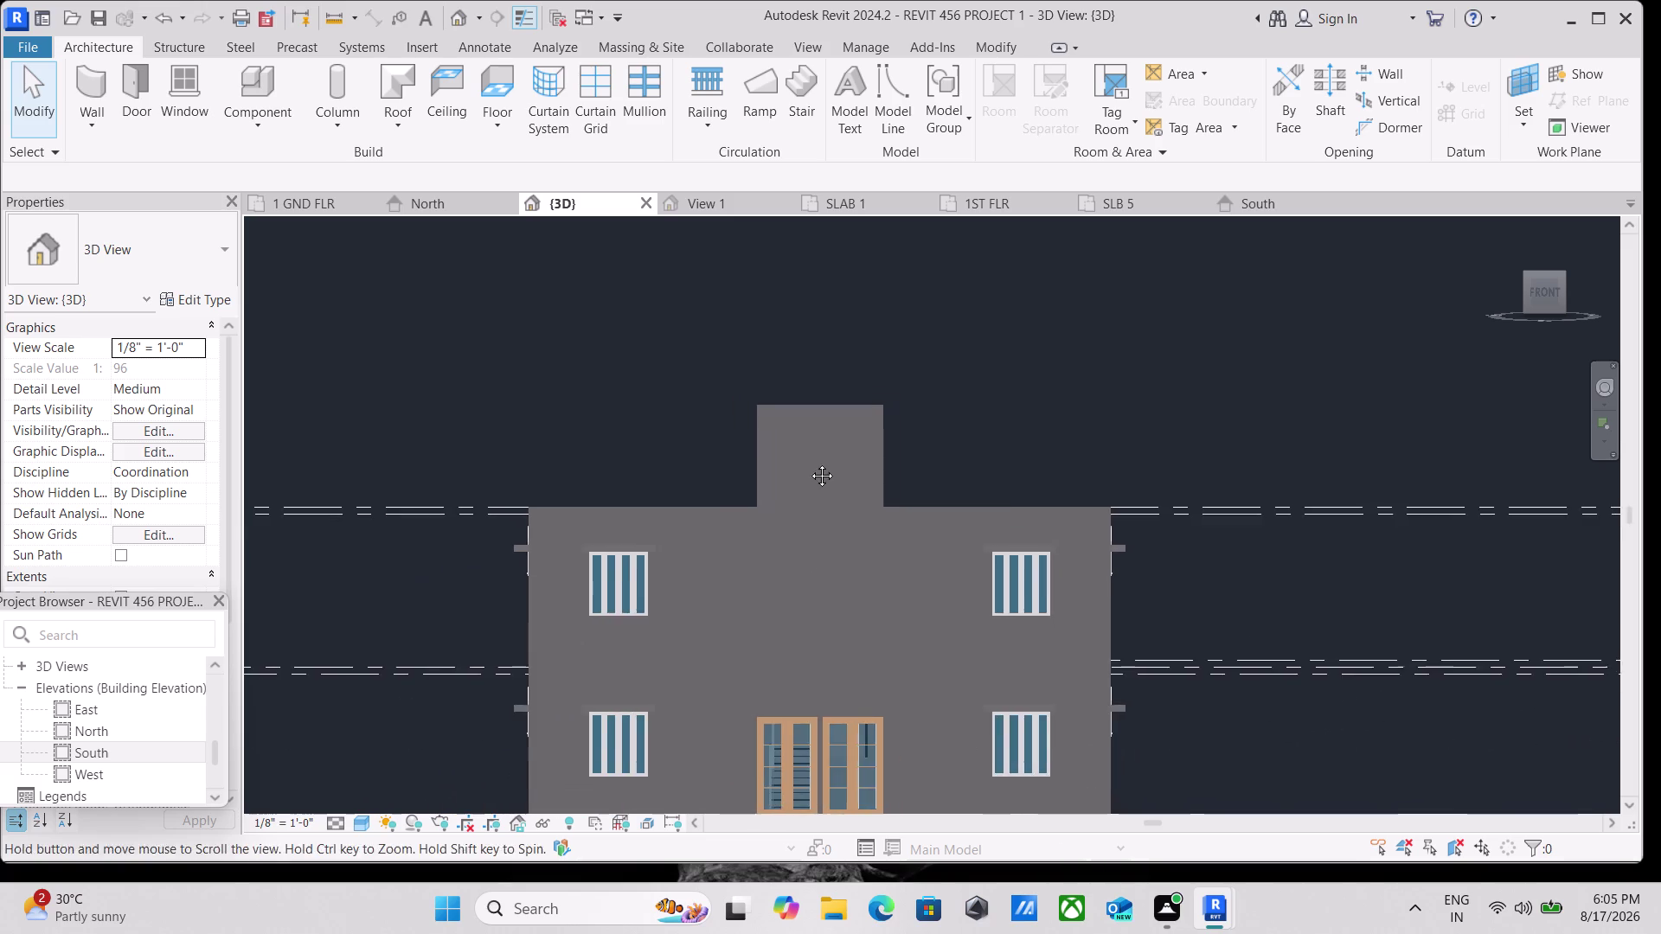
middle_drag(822, 453, 794, 477)
click(1565, 276)
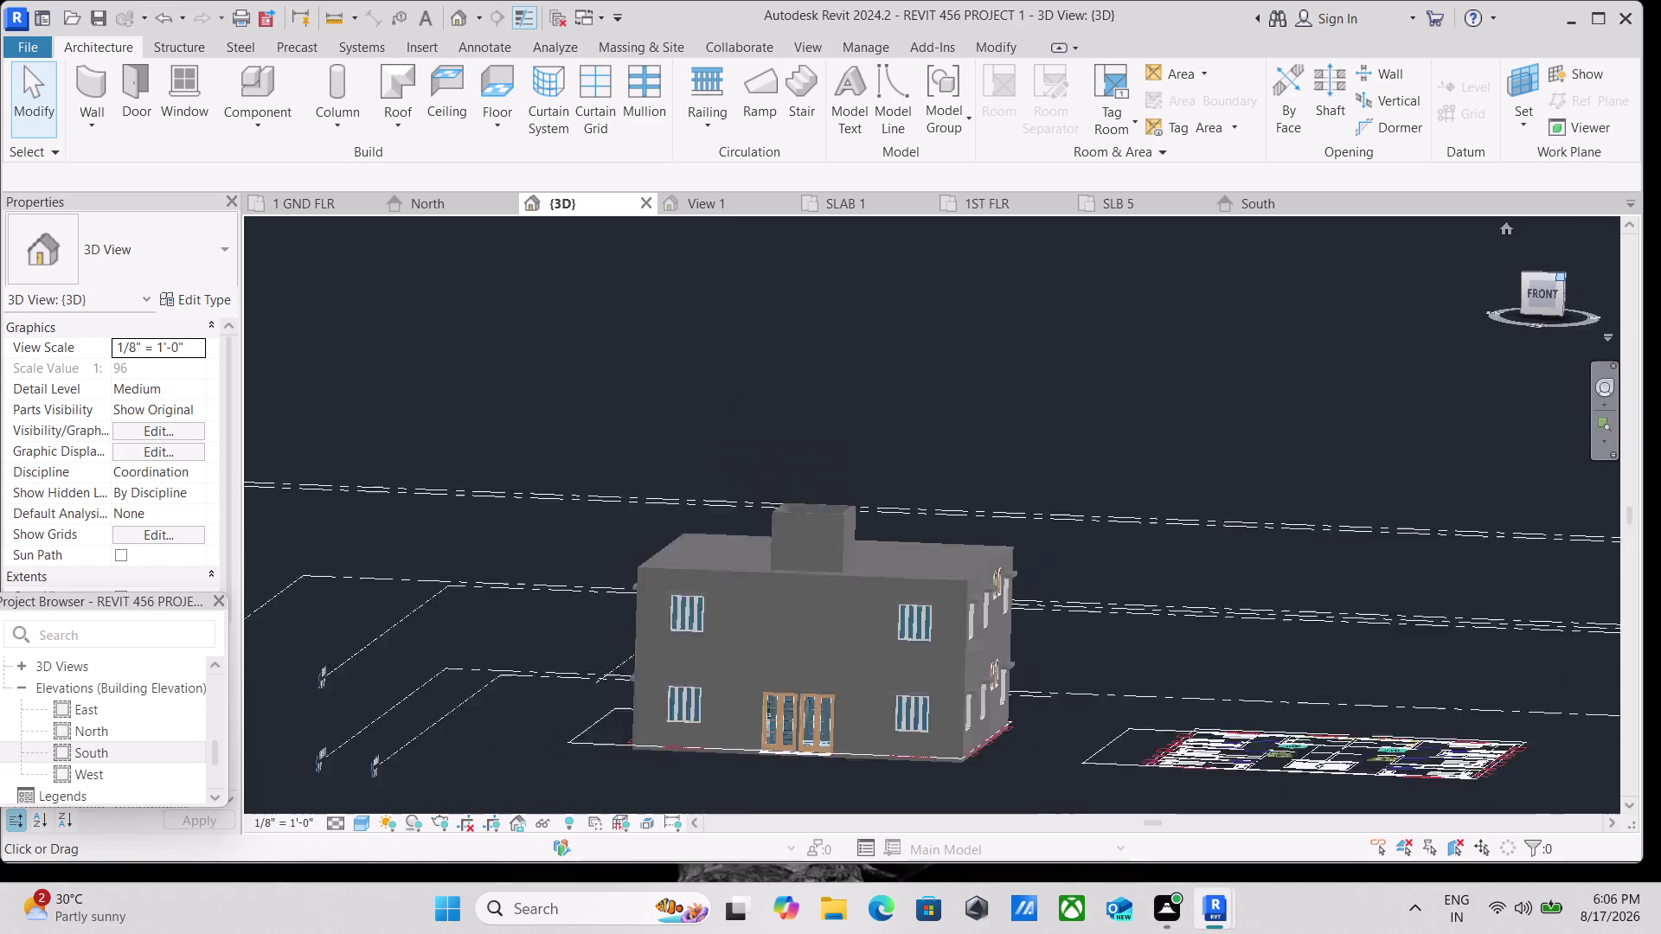
scroll(up, 3)
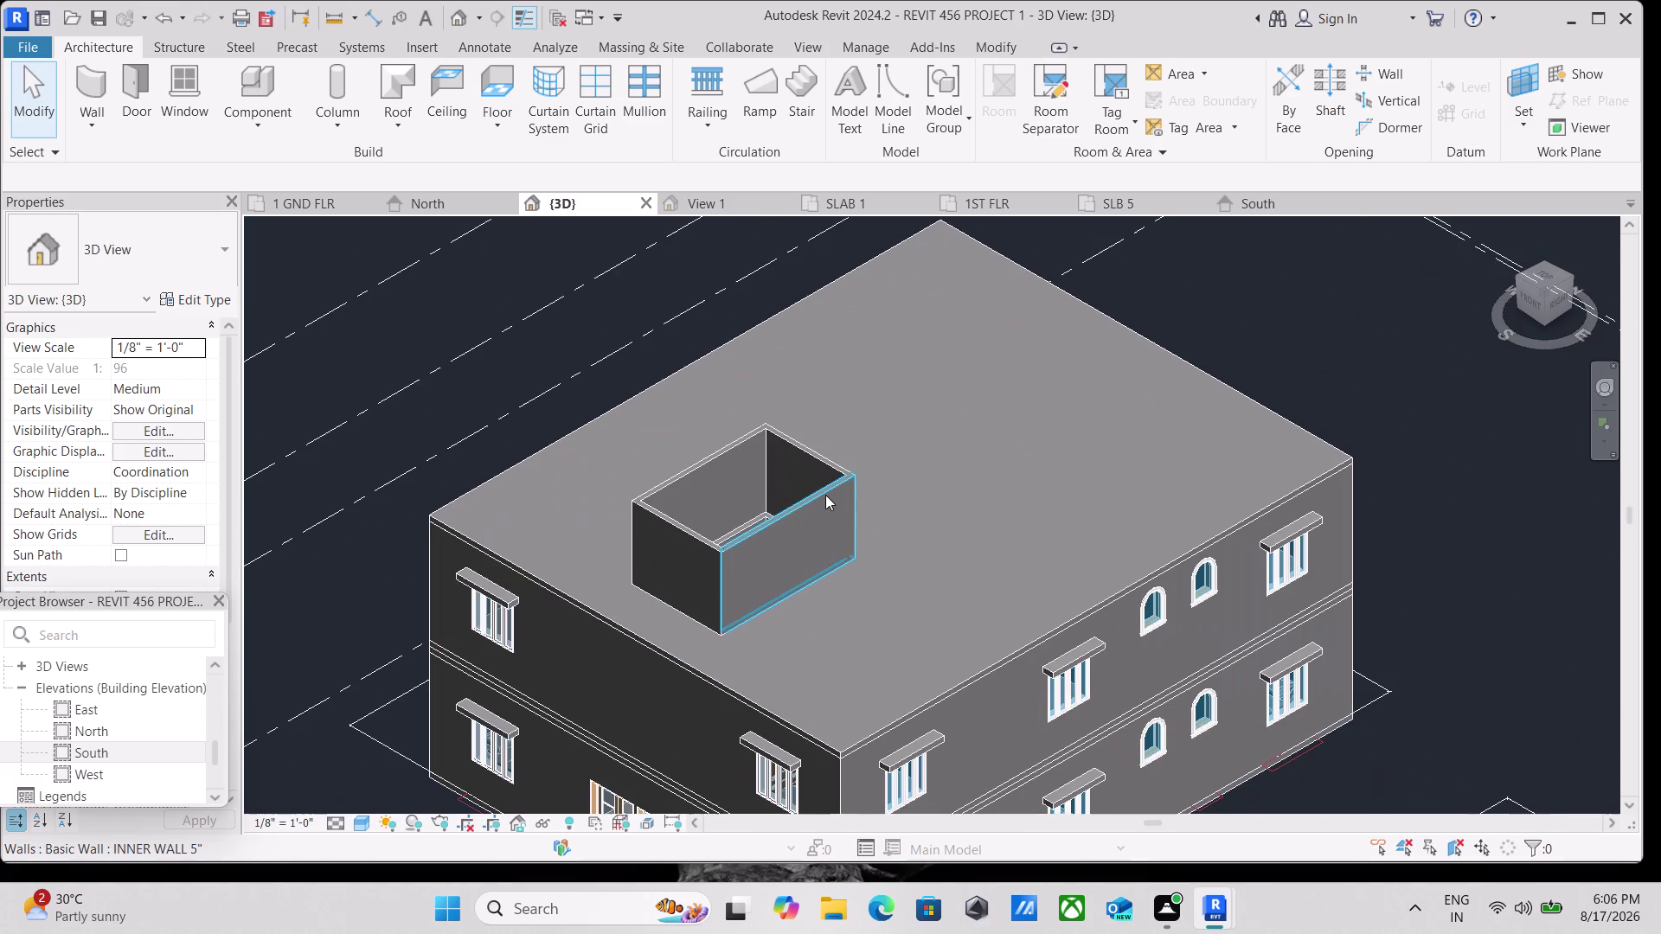
scroll(up, 3)
scroll(down, 3)
middle_drag(773, 562, 749, 562)
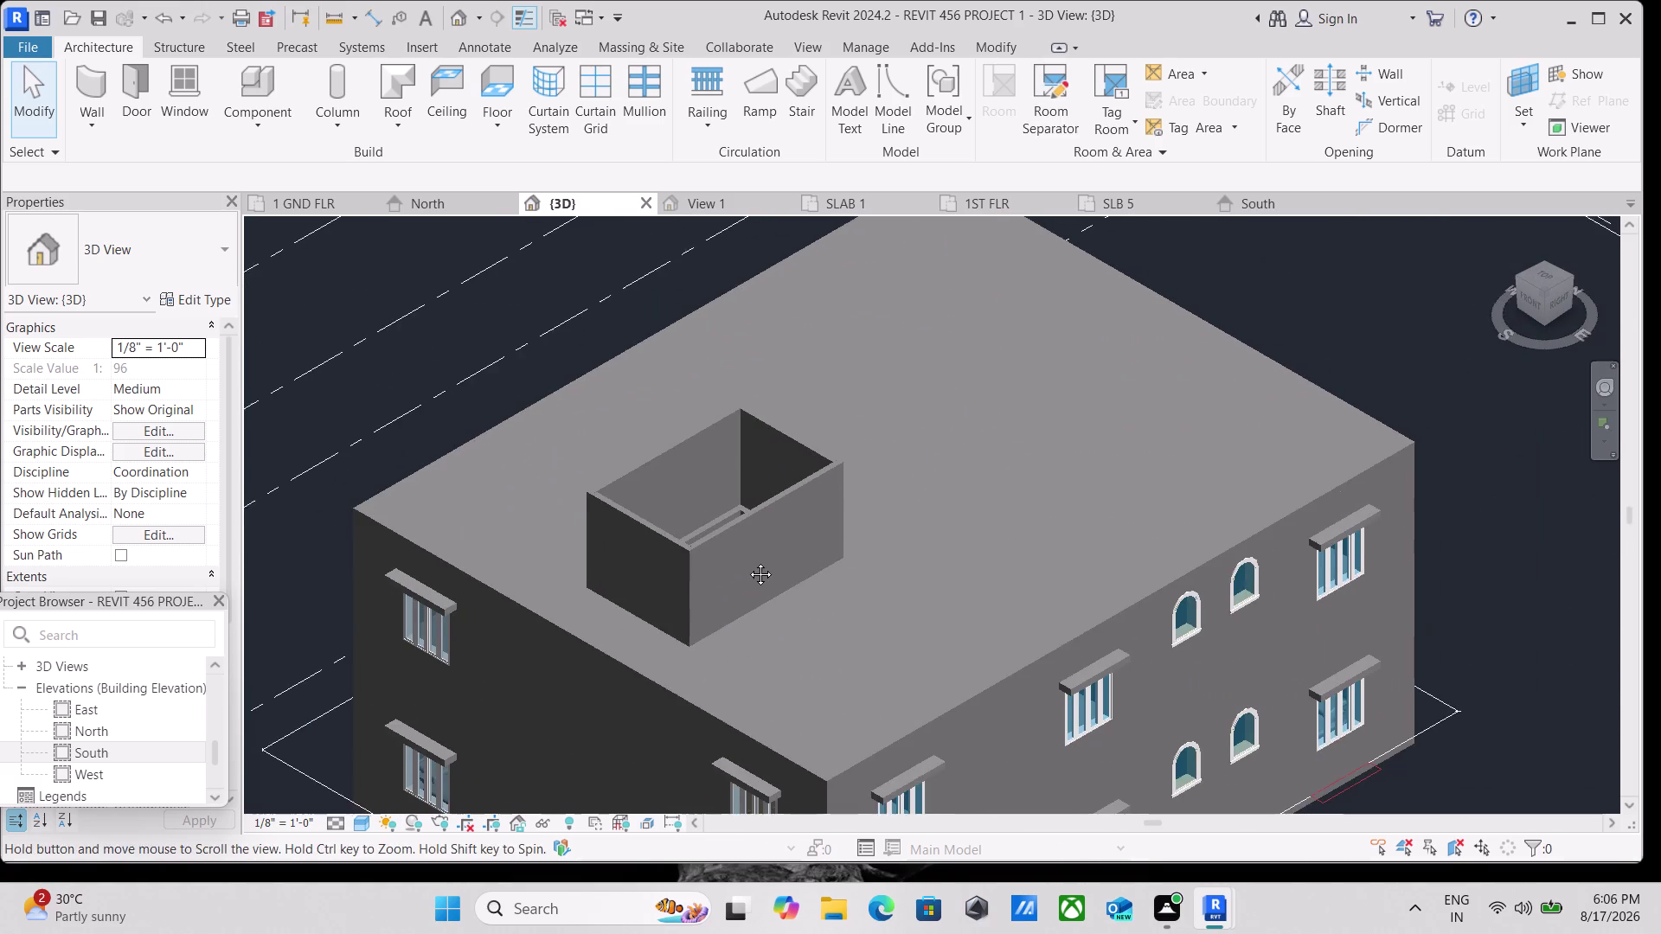
middle_drag(749, 561, 747, 562)
scroll(down, 3)
middle_click(744, 556)
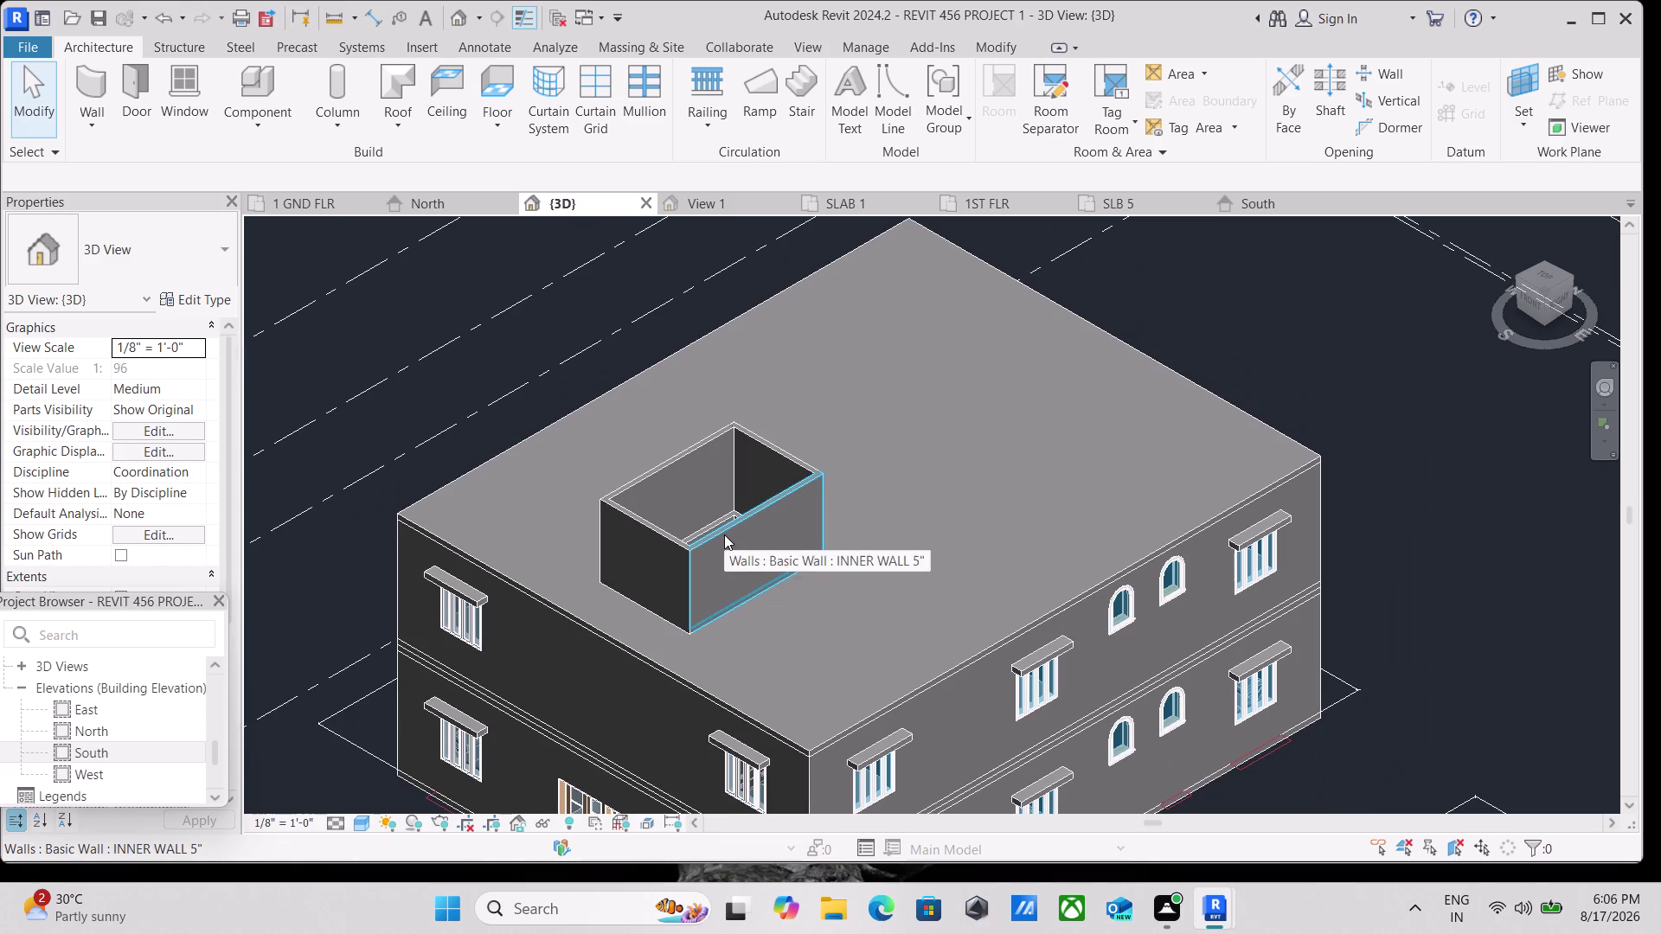
text(dr)
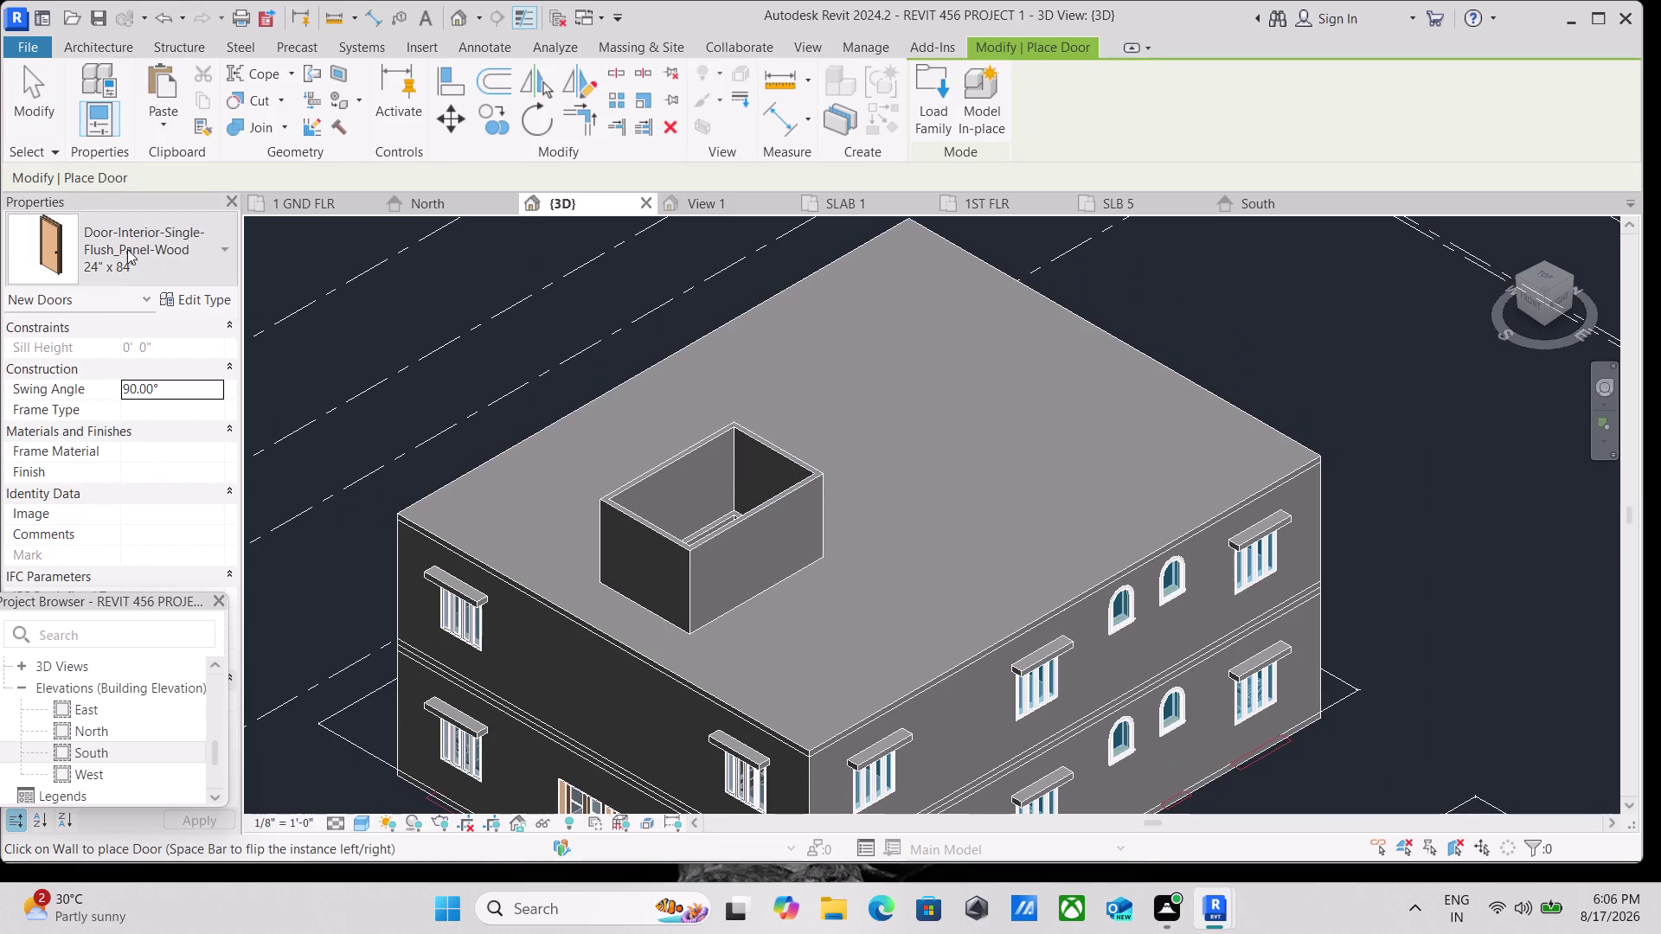
Place a Door-Interior-Single-4_Panel-Wood 36" x 84" in the stair room's front wall.
click(226, 245)
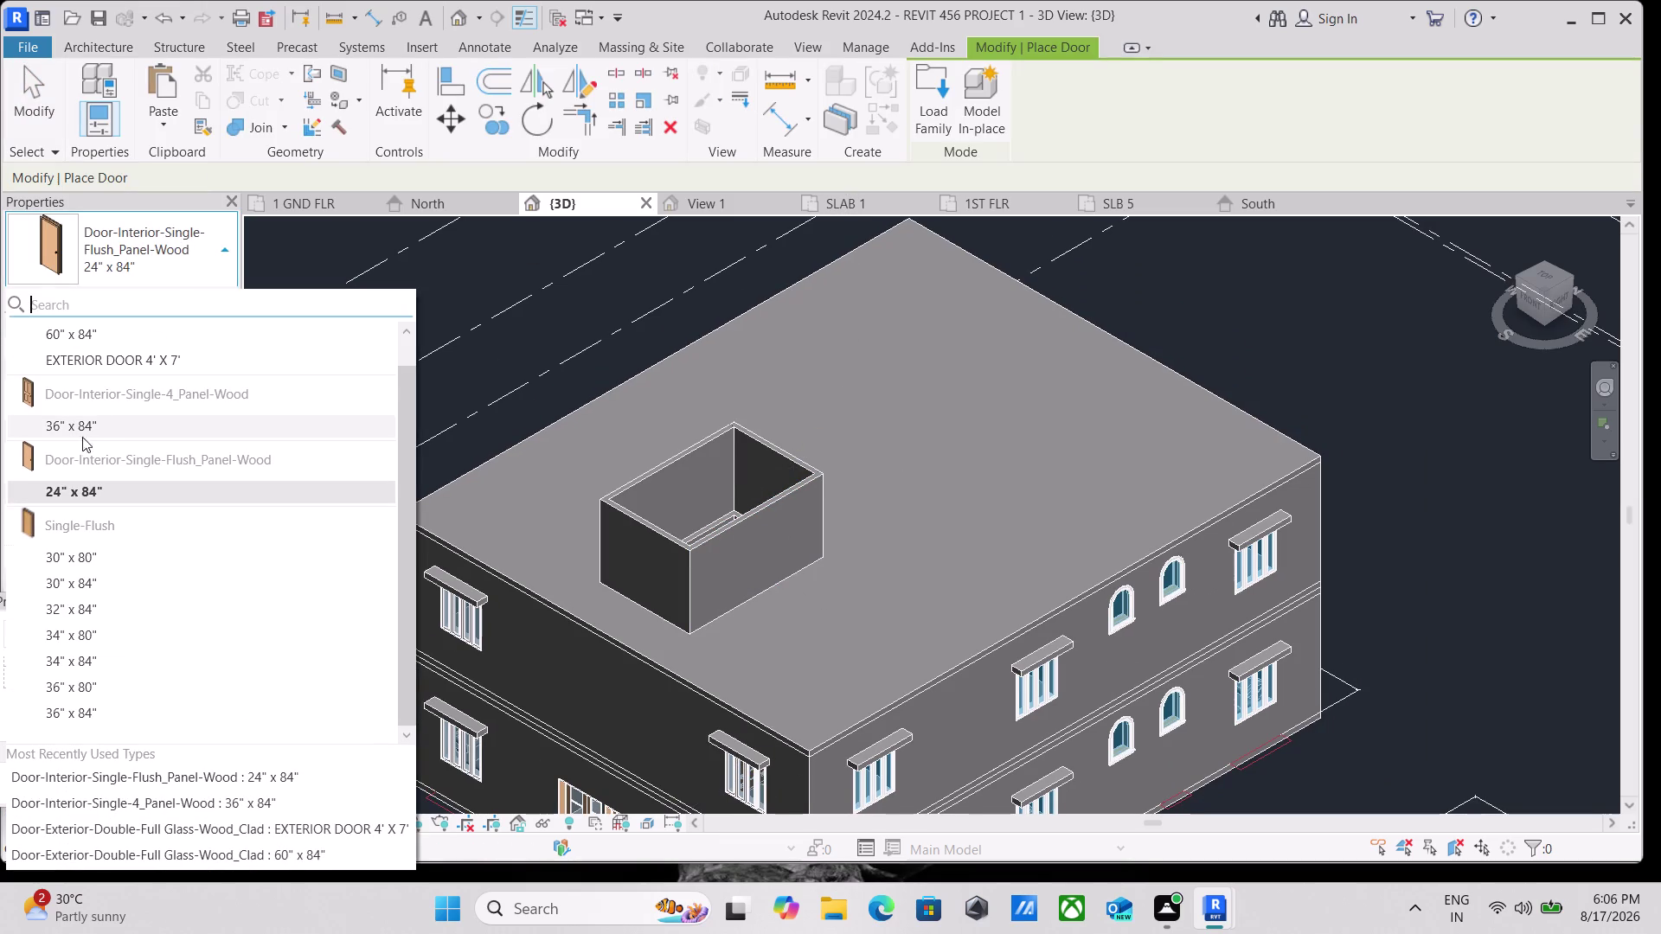
click(101, 424)
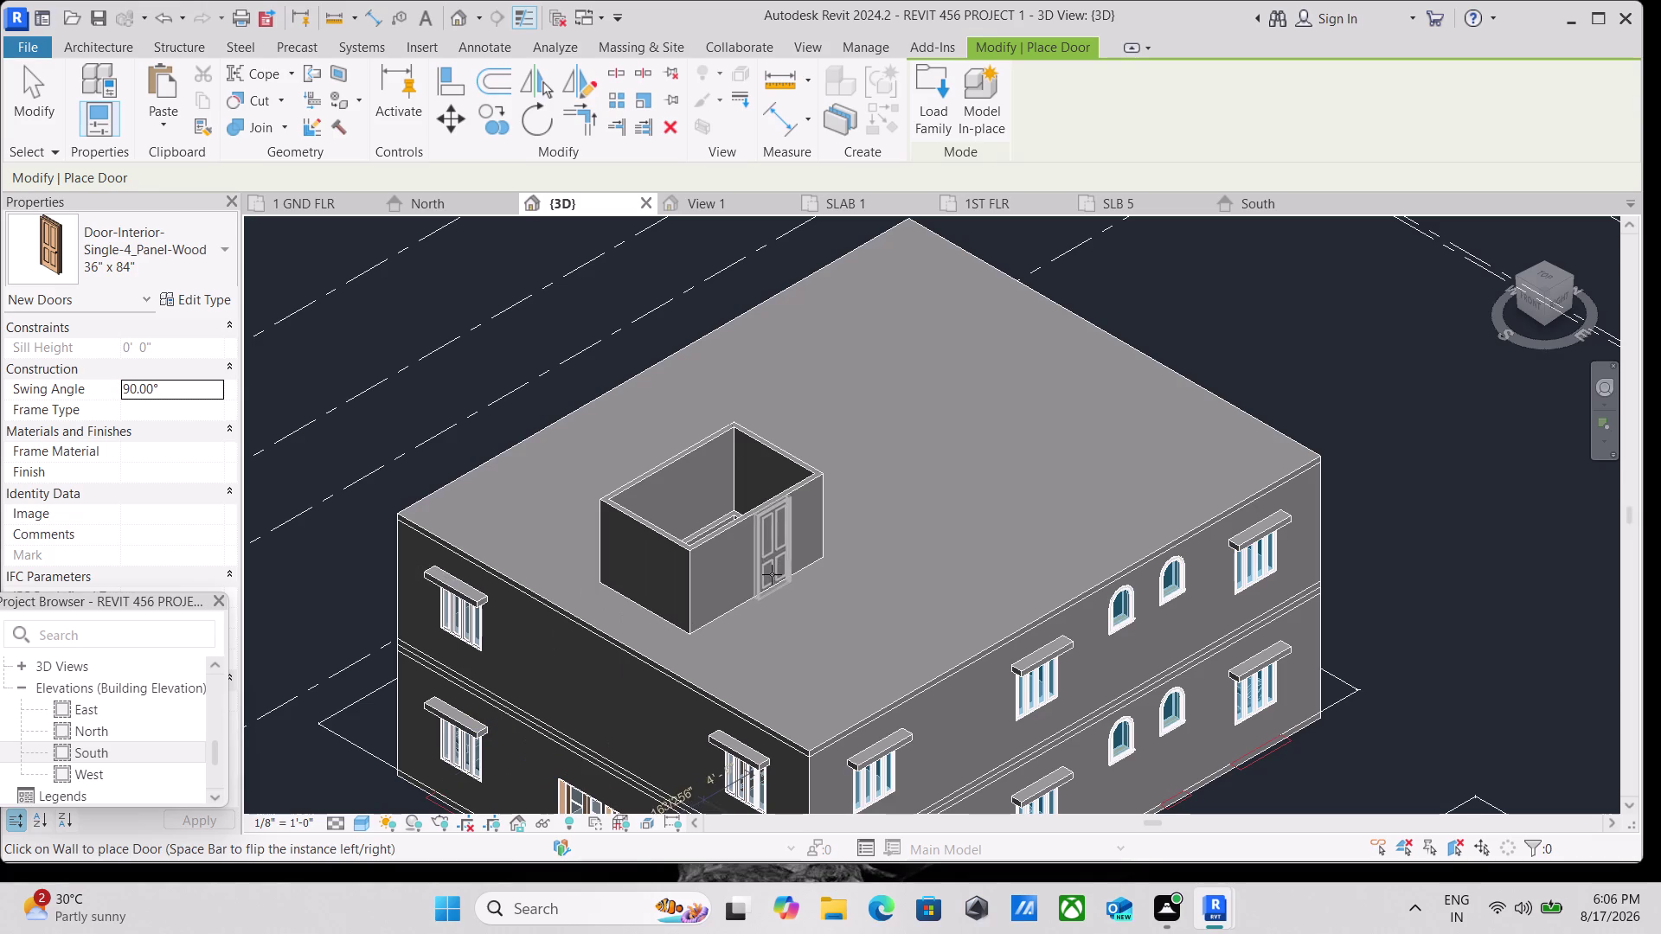
scroll(up, 3)
scroll(up, 3)
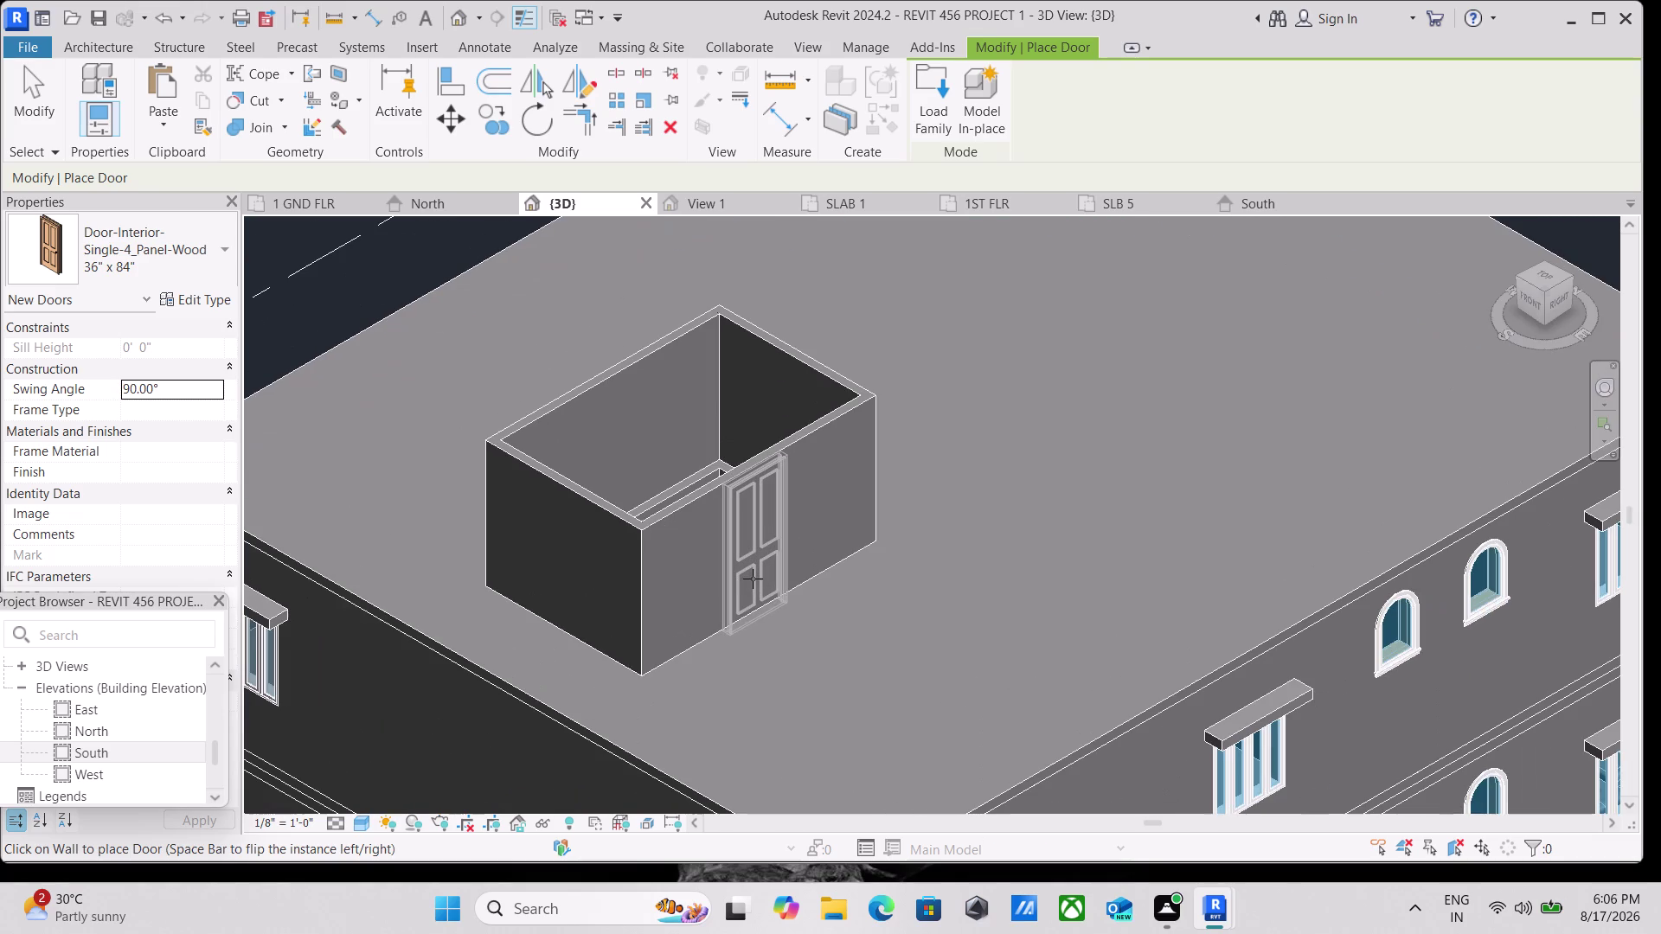
click(752, 579)
scroll(down, 3)
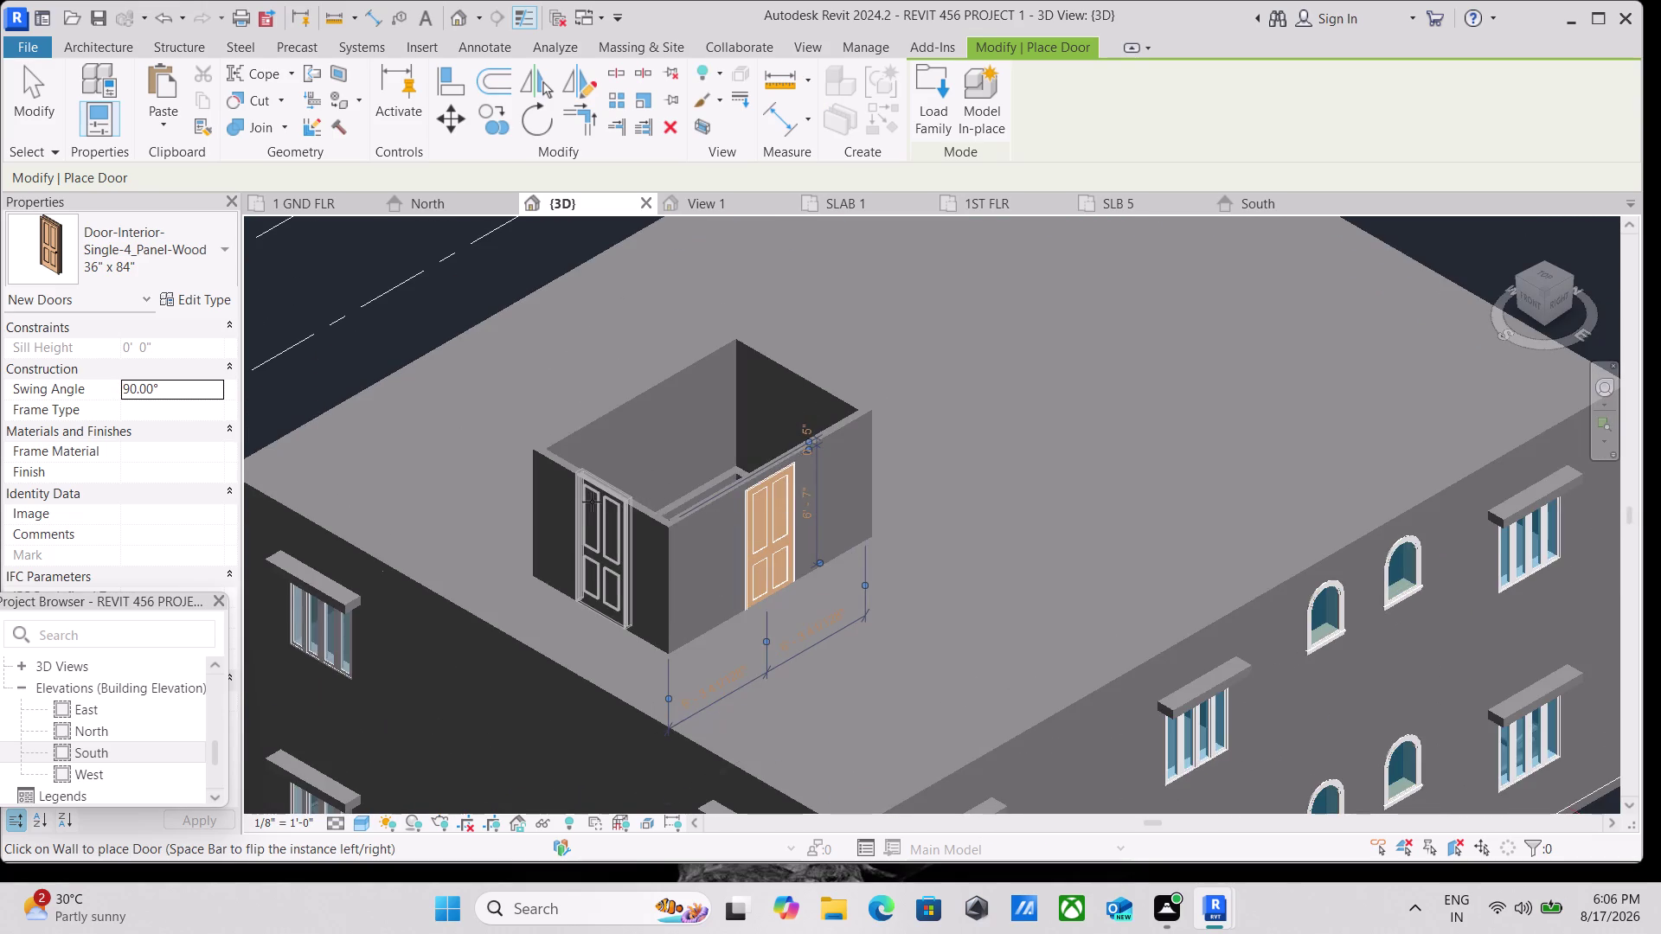
key(Escape)
key(Escape)
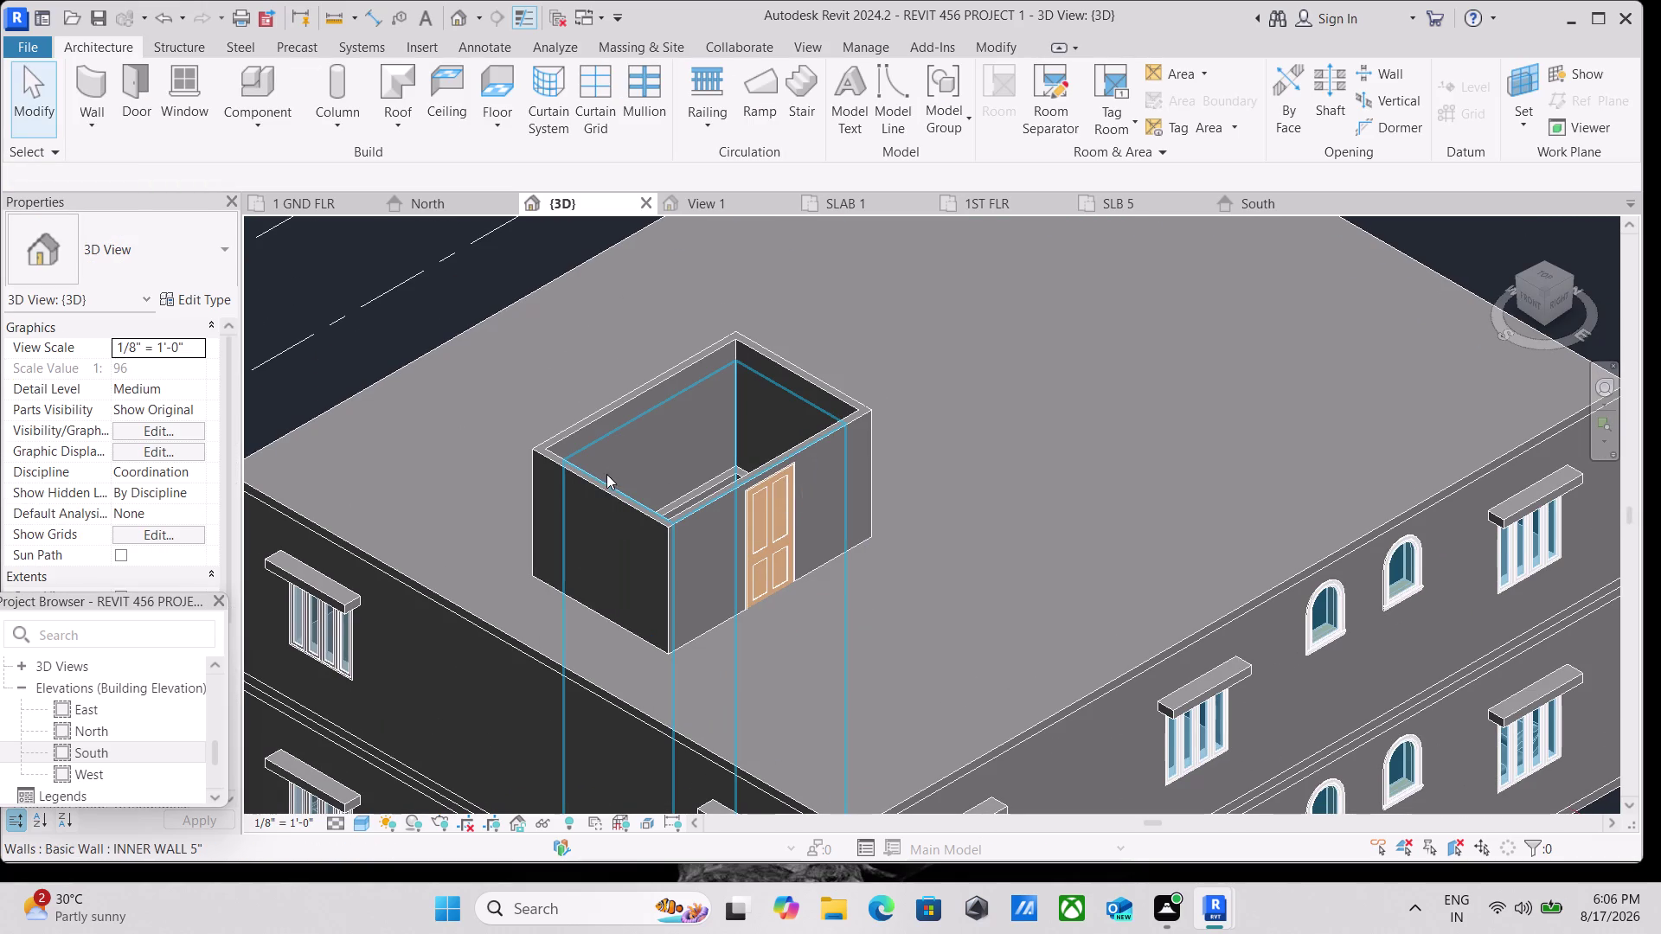
Place a 24" x 36" fixed round-top window left of the stair room door.
key(w)
key(n)
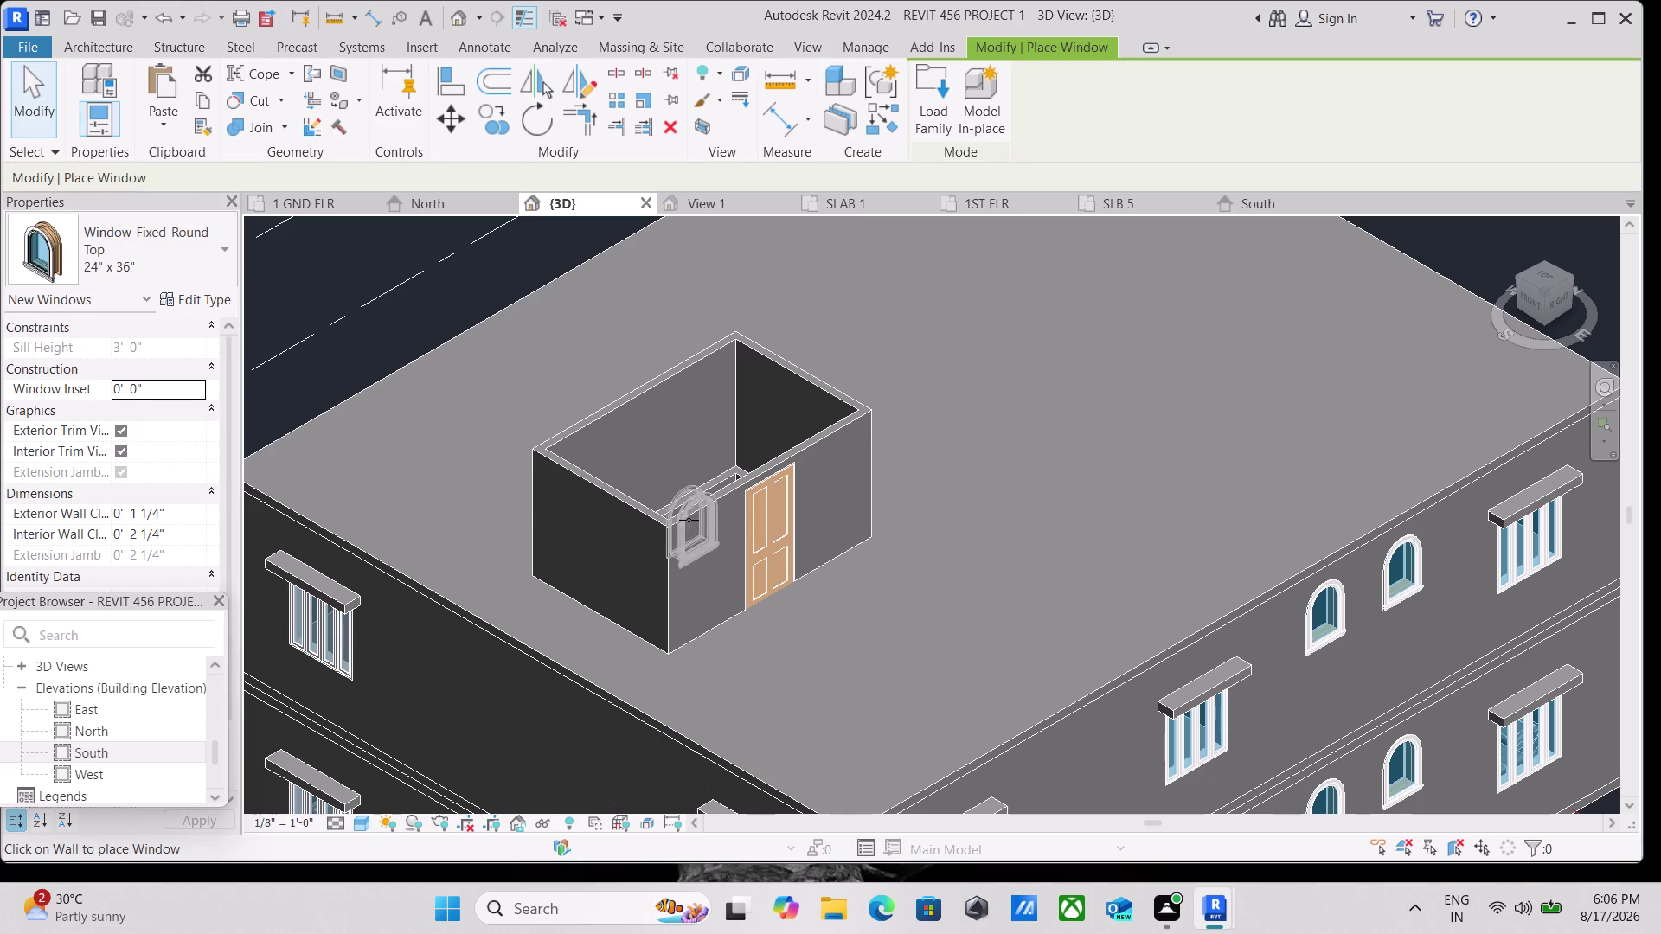
click(703, 531)
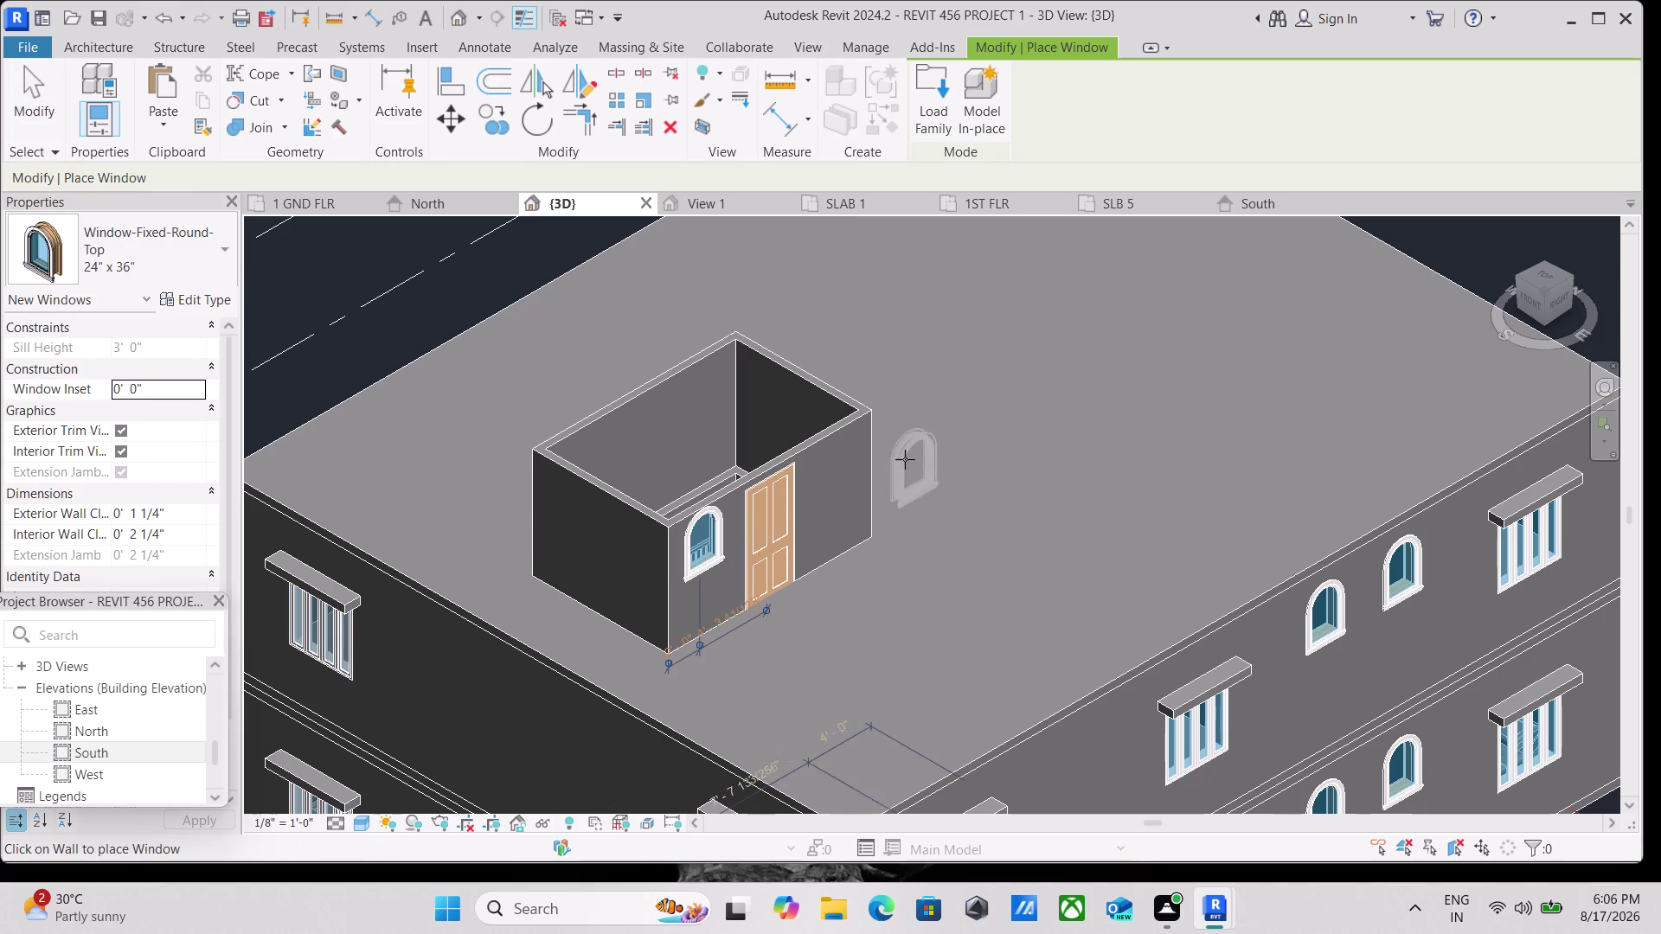
key(Escape)
scroll(down, 3)
scroll(down, 3)
middle_drag(866, 429, 744, 488)
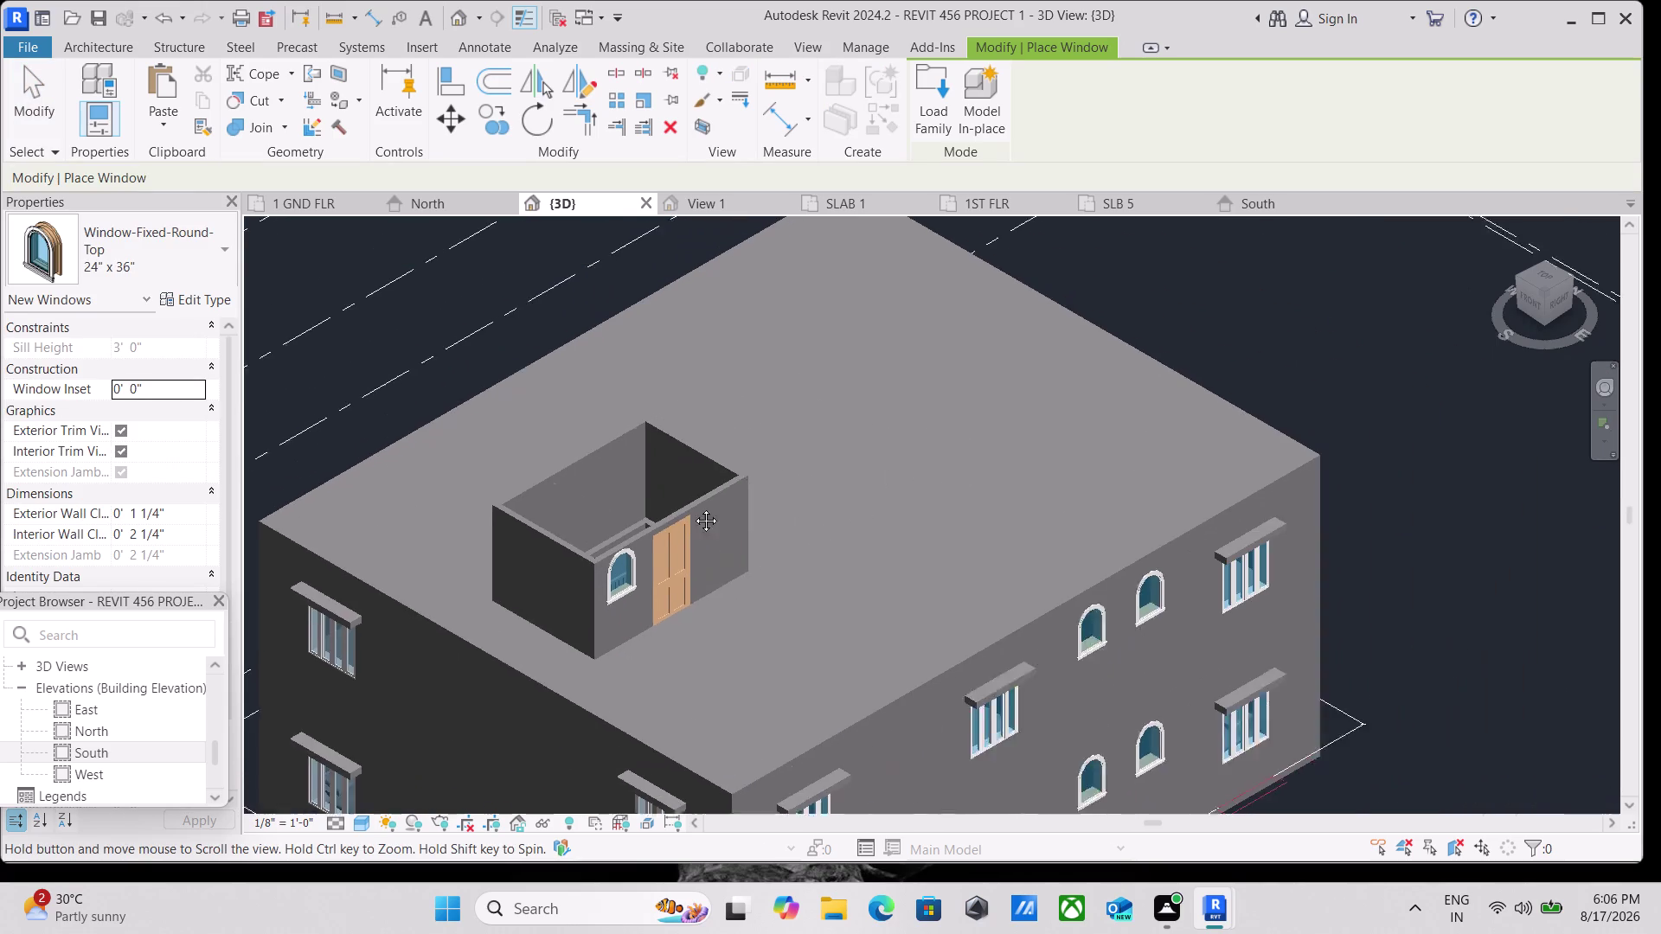
middle_drag(744, 488, 678, 512)
key(Escape)
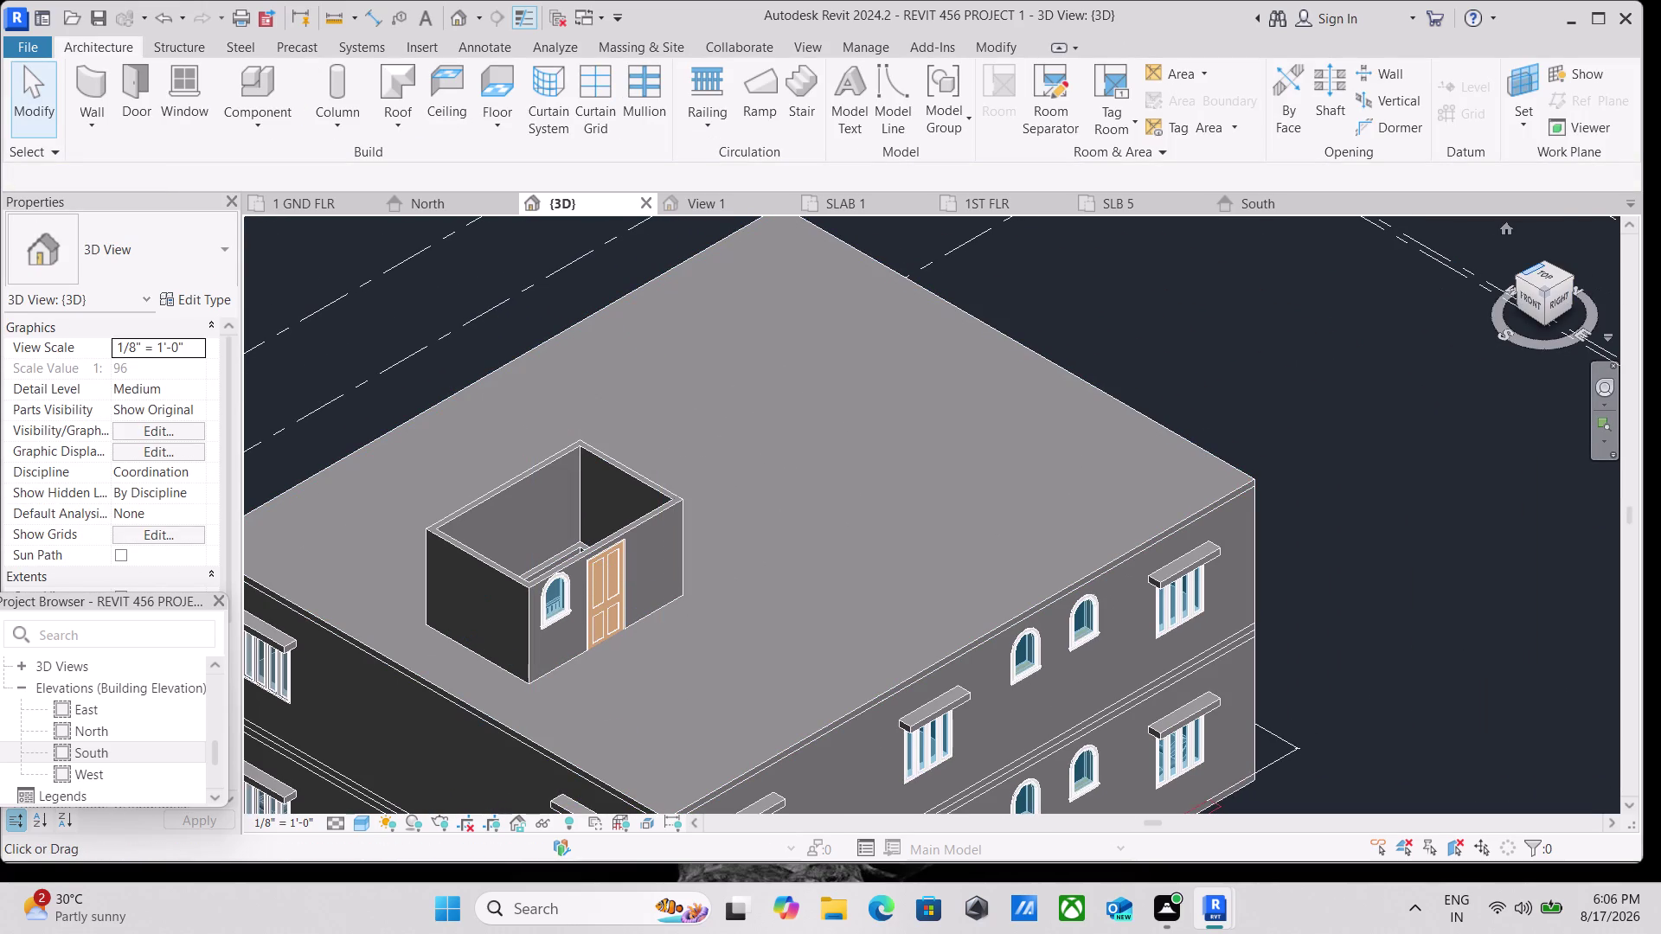
click(1538, 274)
Zoom the top view onto the ground-floor stair opening and open the Roof dropdown.
scroll(up, 3)
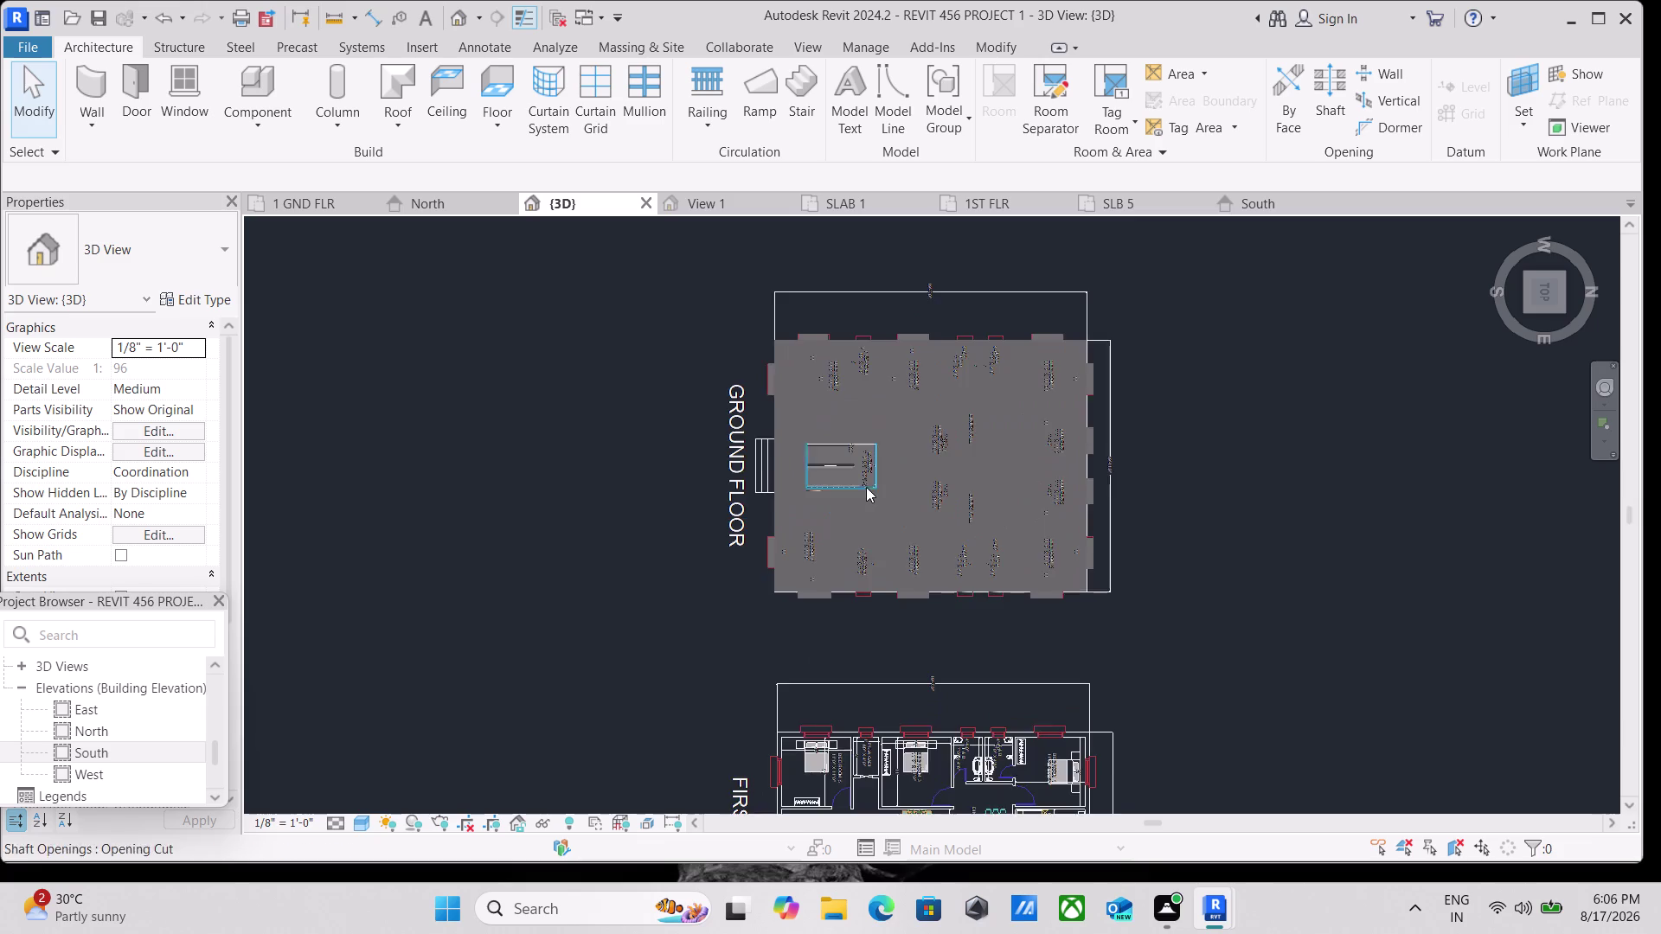
scroll(up, 3)
scroll(up, 3)
middle_drag(807, 329, 714, 393)
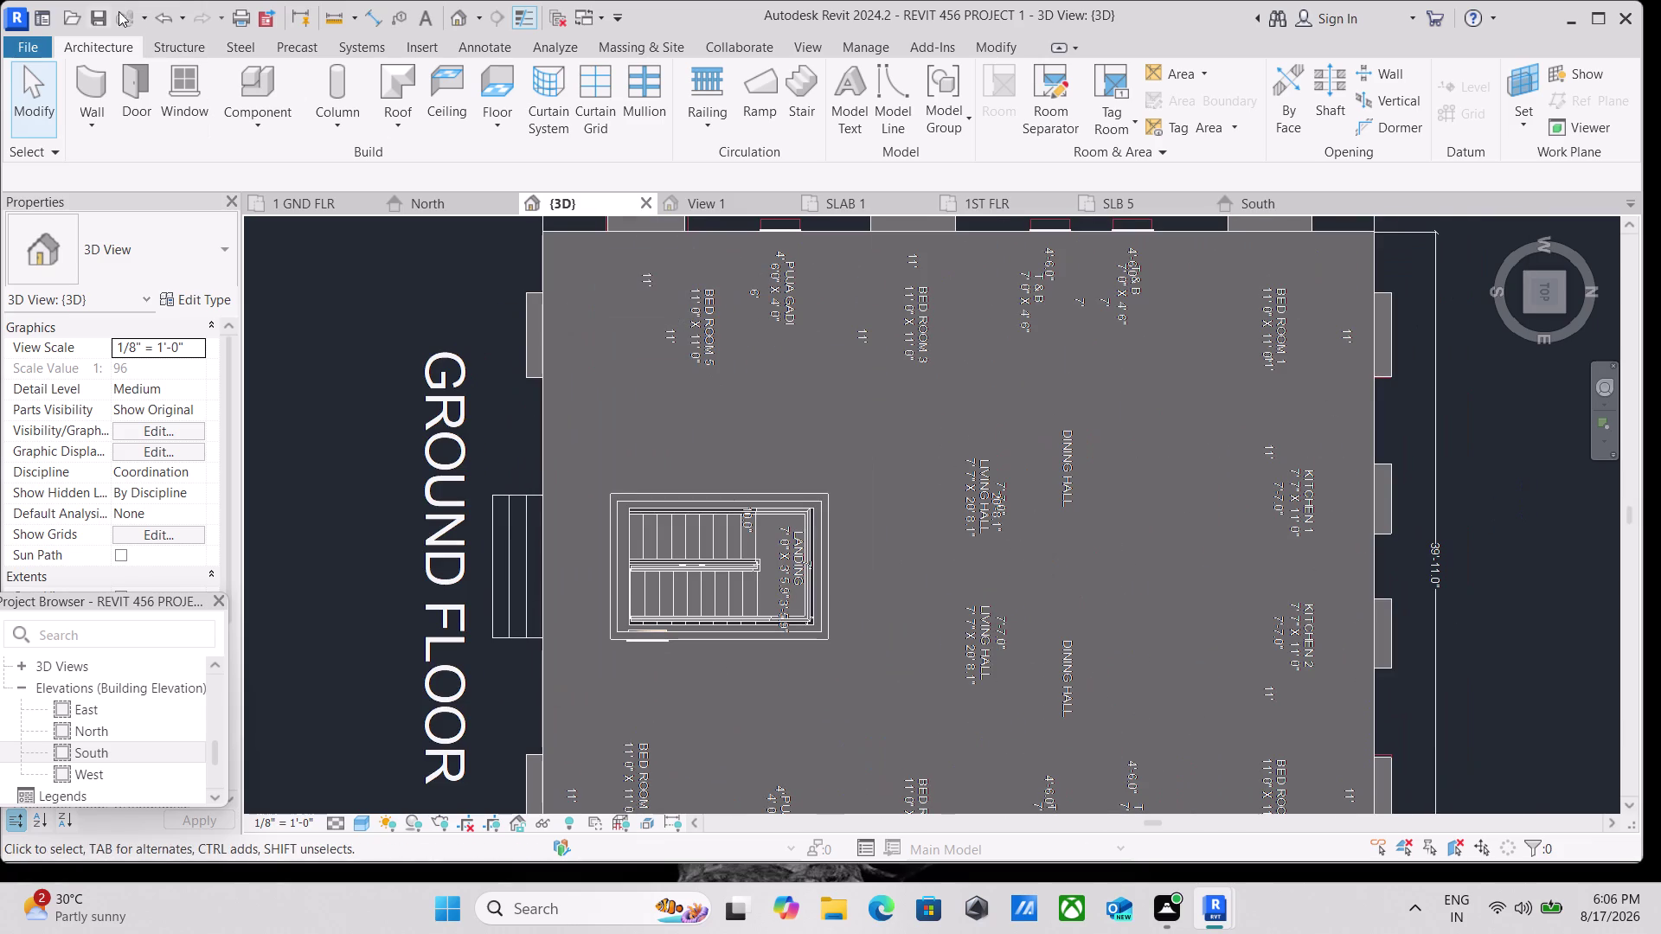
scroll(up, 3)
middle_drag(609, 428, 623, 418)
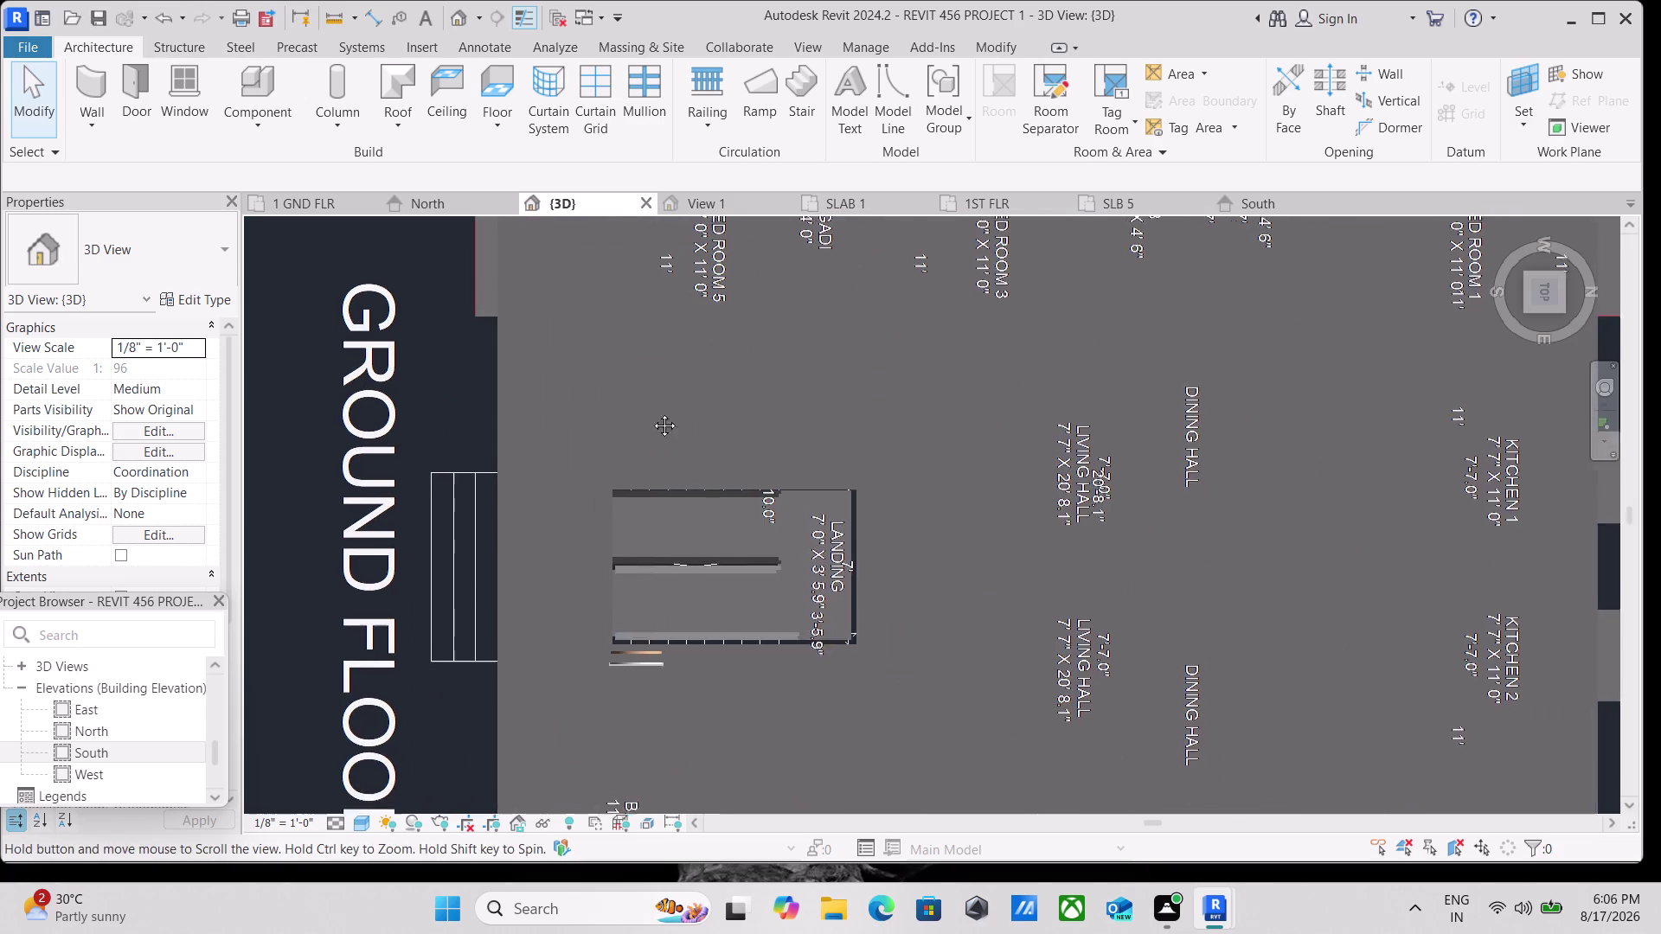
middle_drag(623, 418, 694, 401)
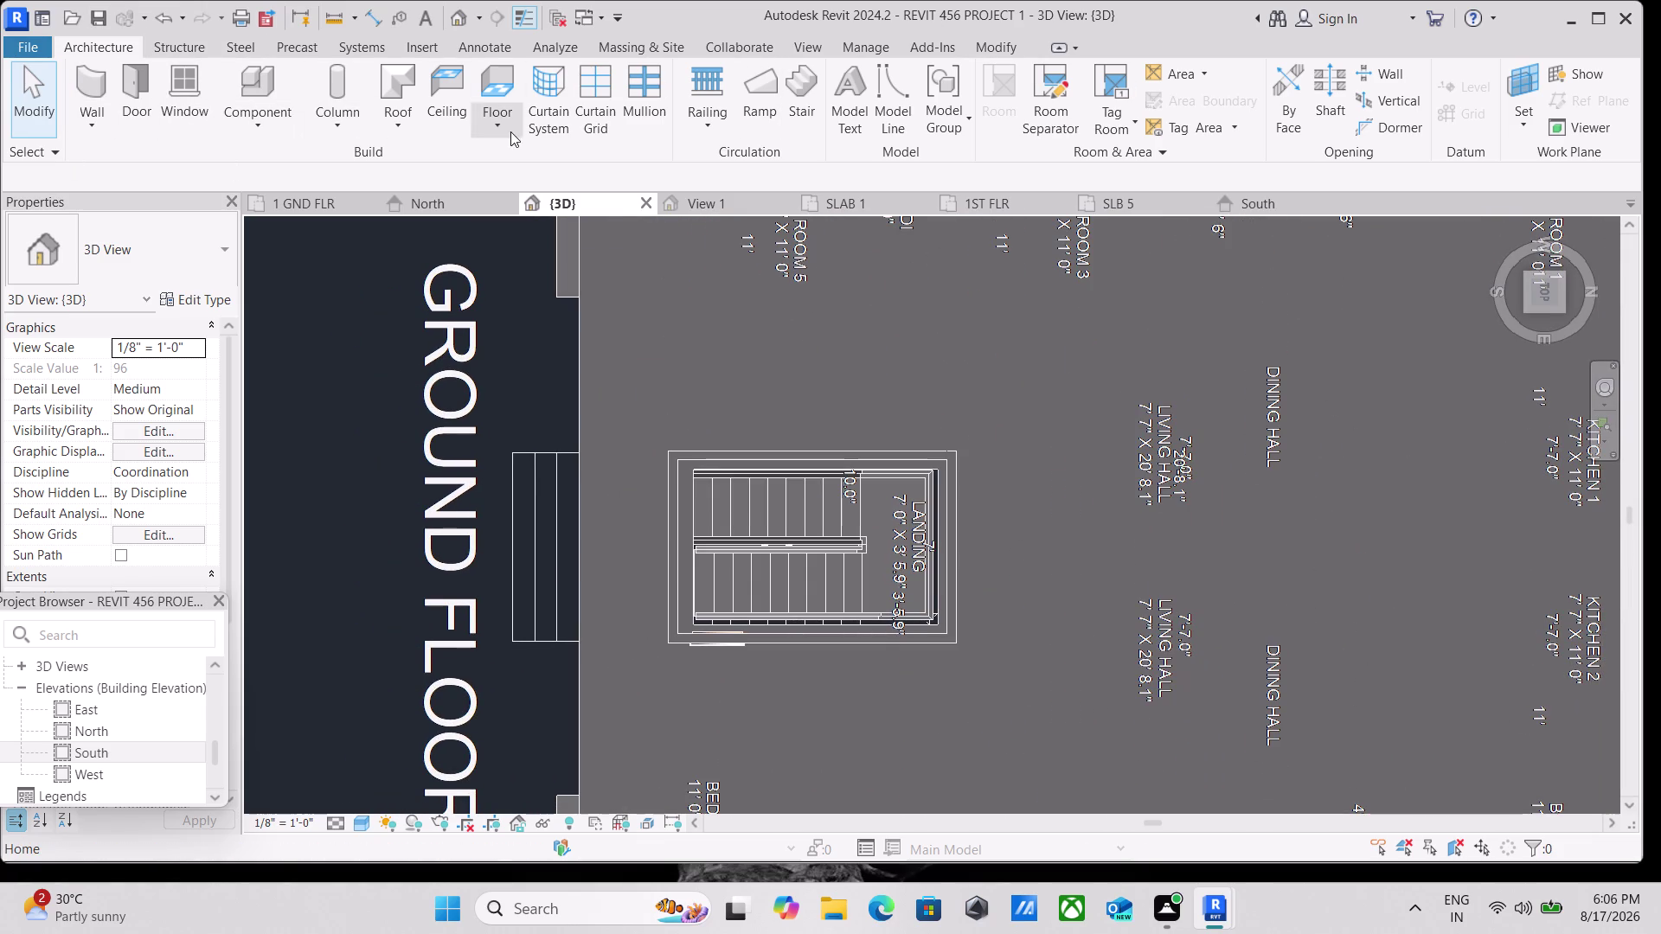
click(394, 128)
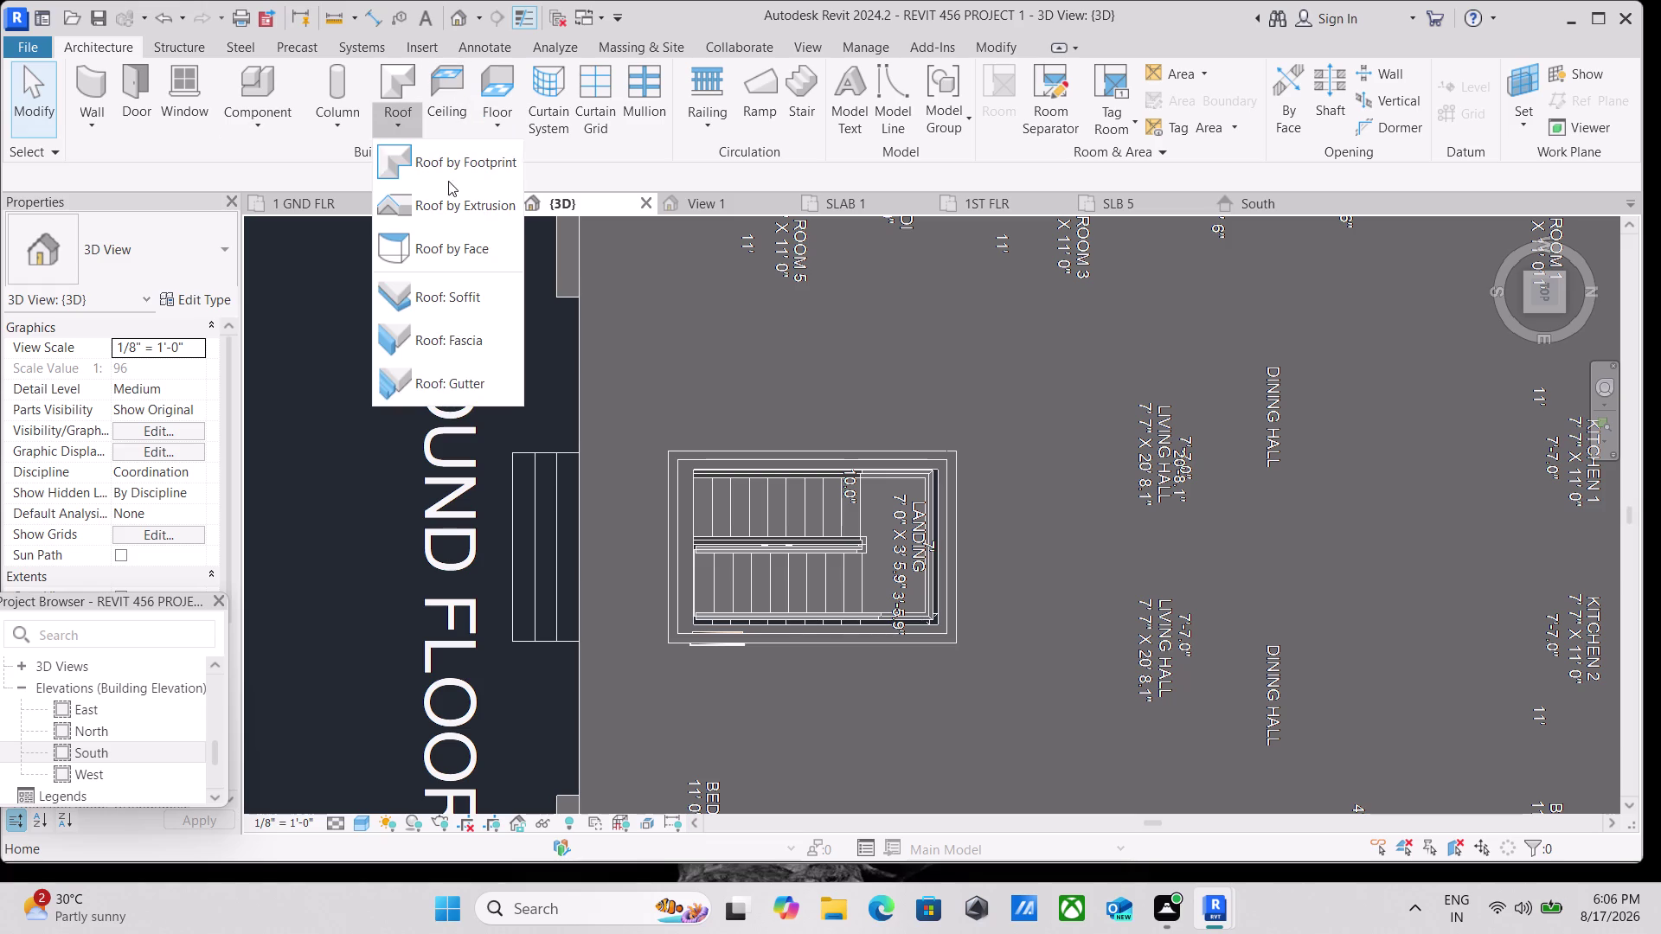
click(449, 169)
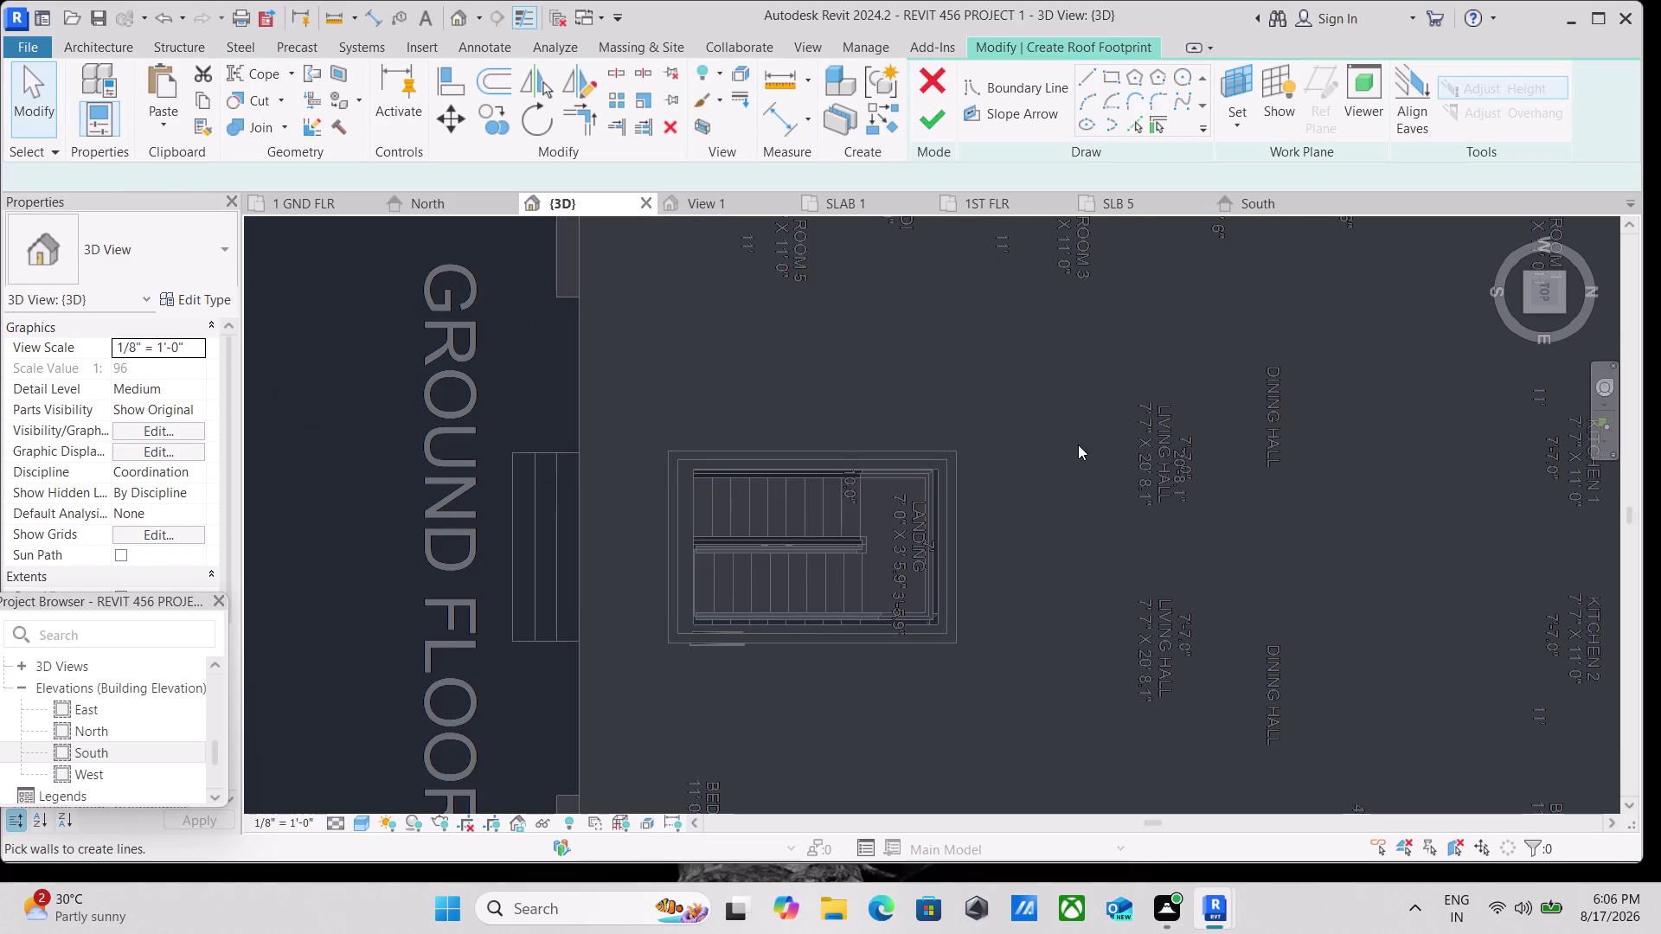
scroll(down, 3)
scroll(down, 3)
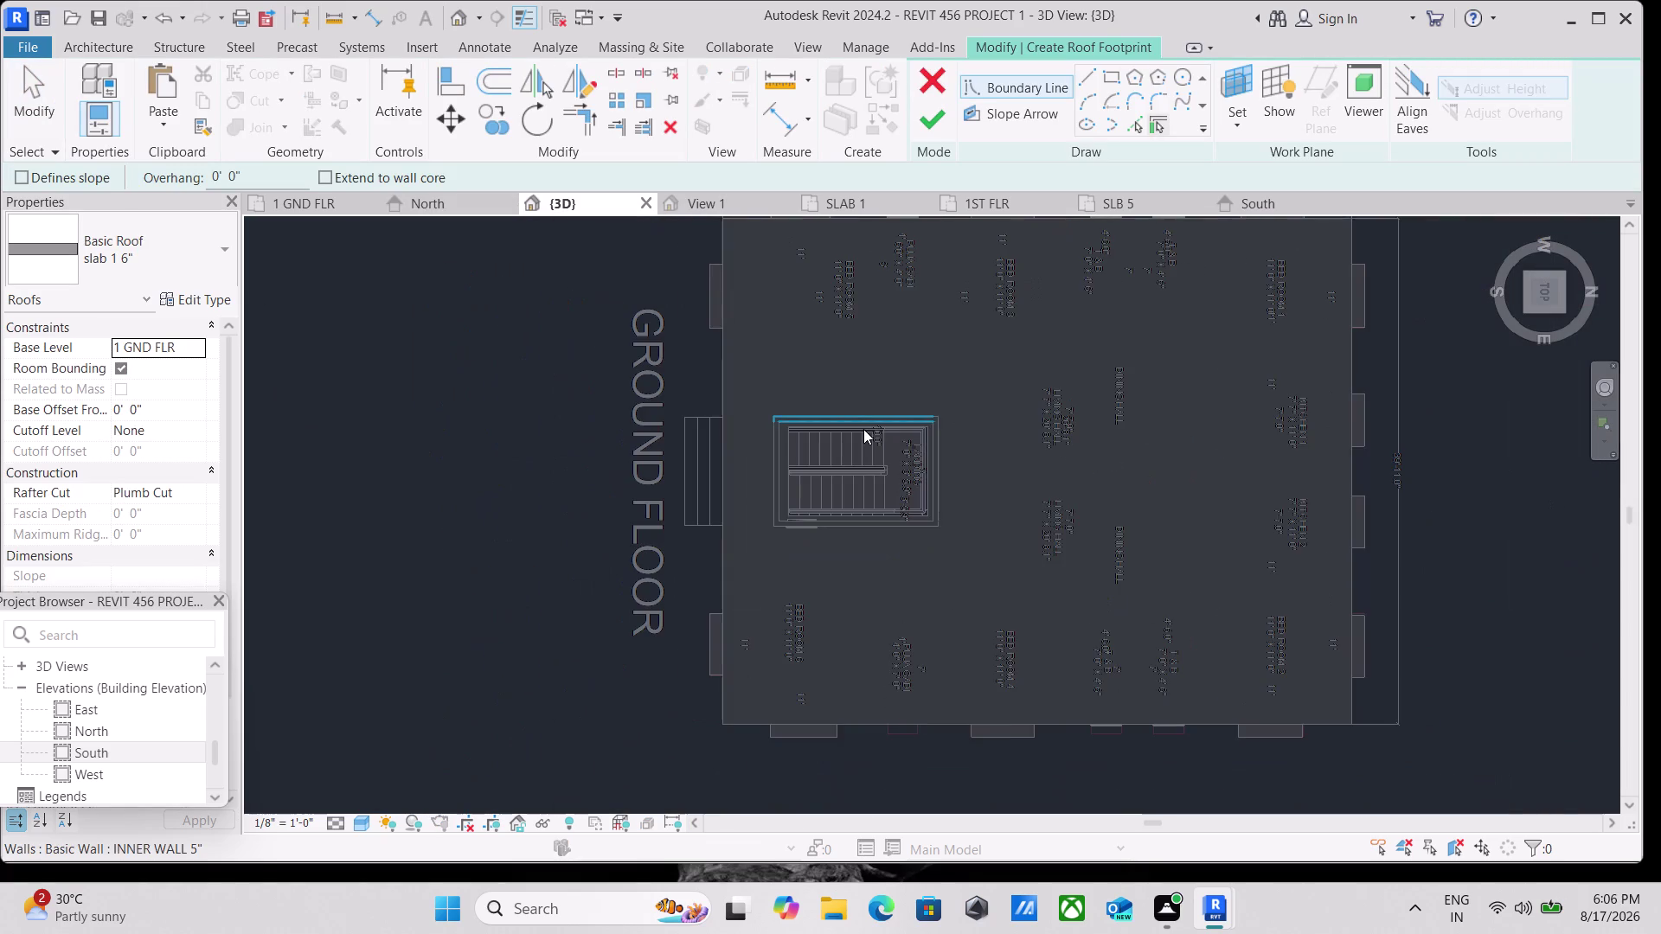
scroll(down, 3)
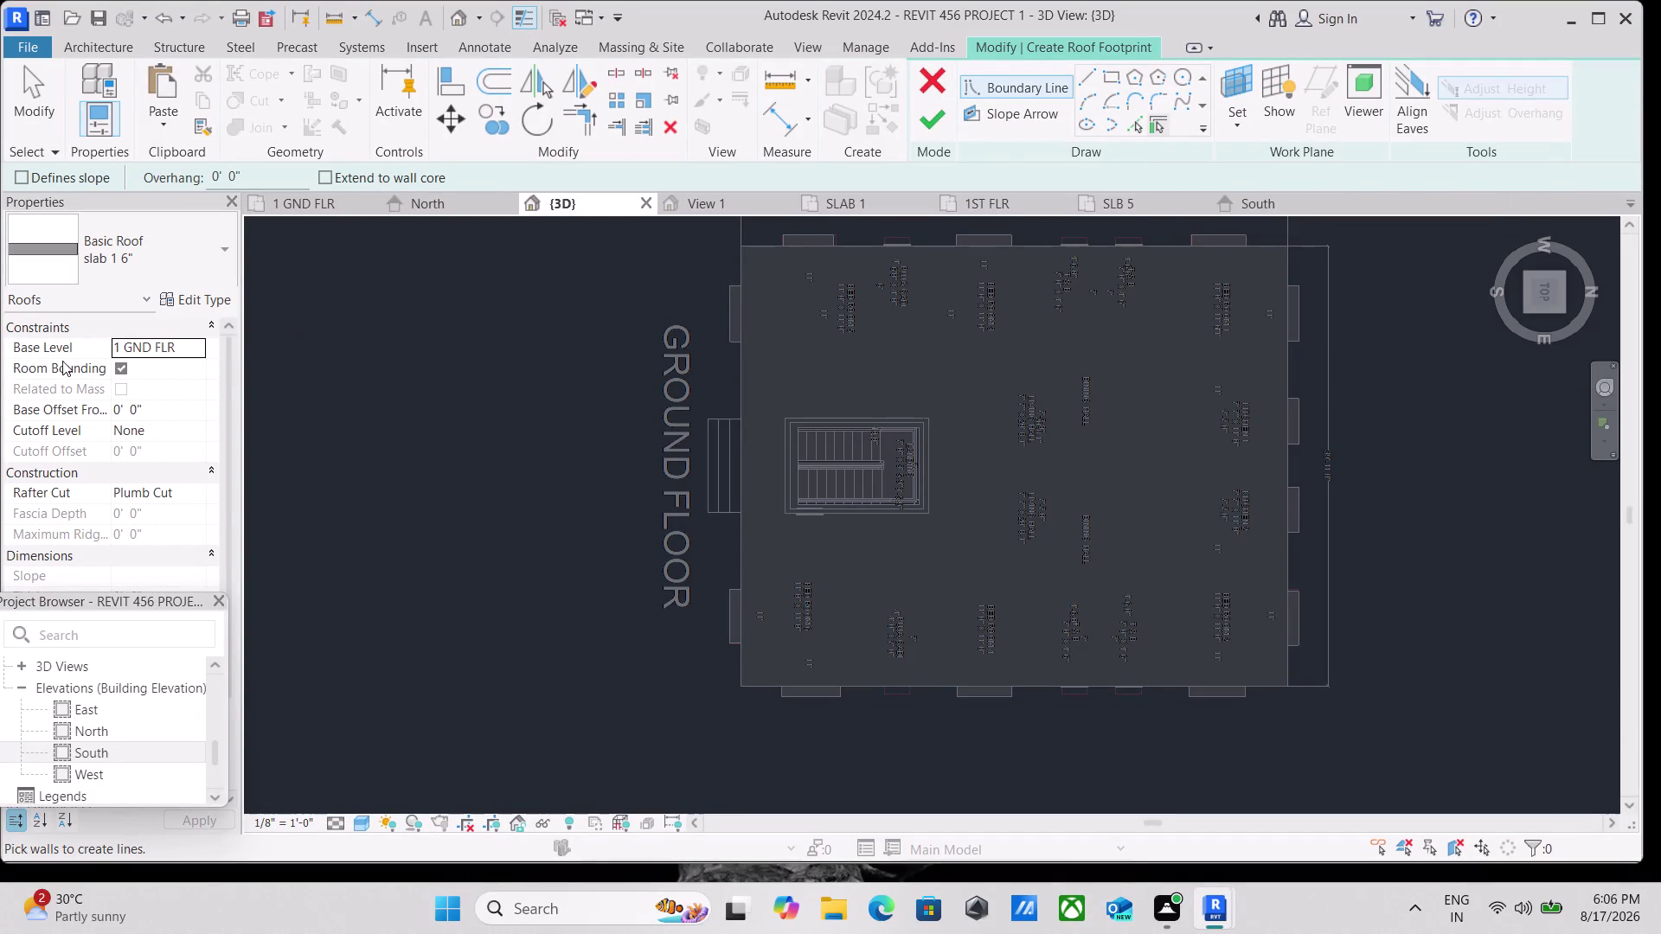
click(196, 357)
click(198, 350)
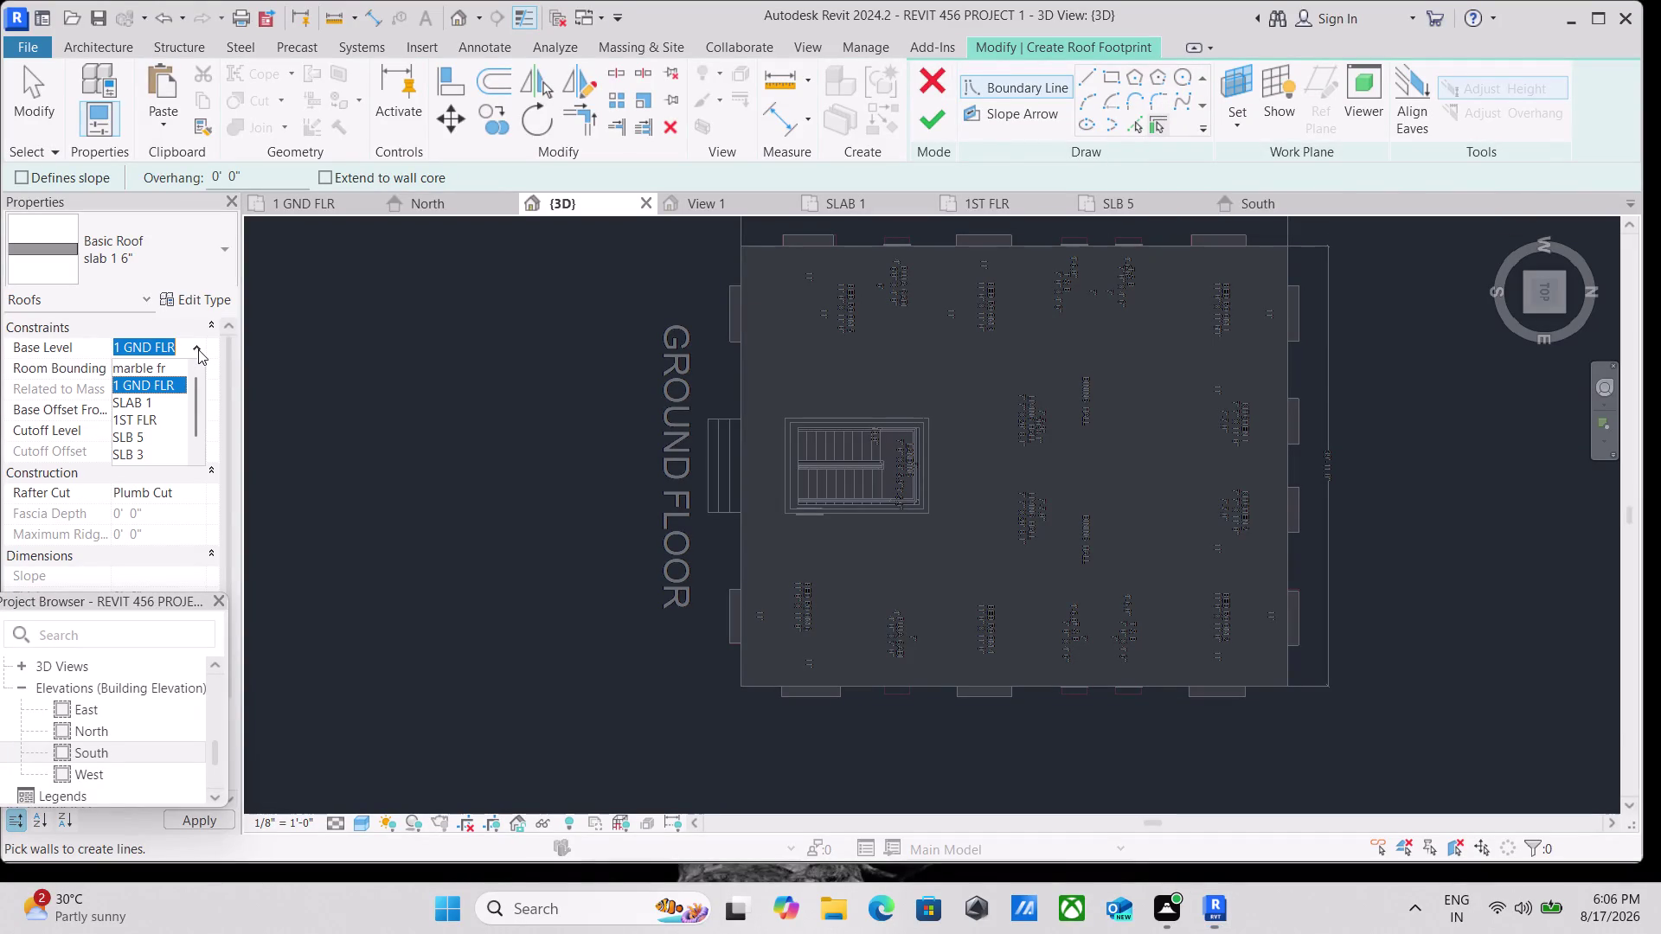
scroll(down, 3)
scroll(down, 3)
click(134, 451)
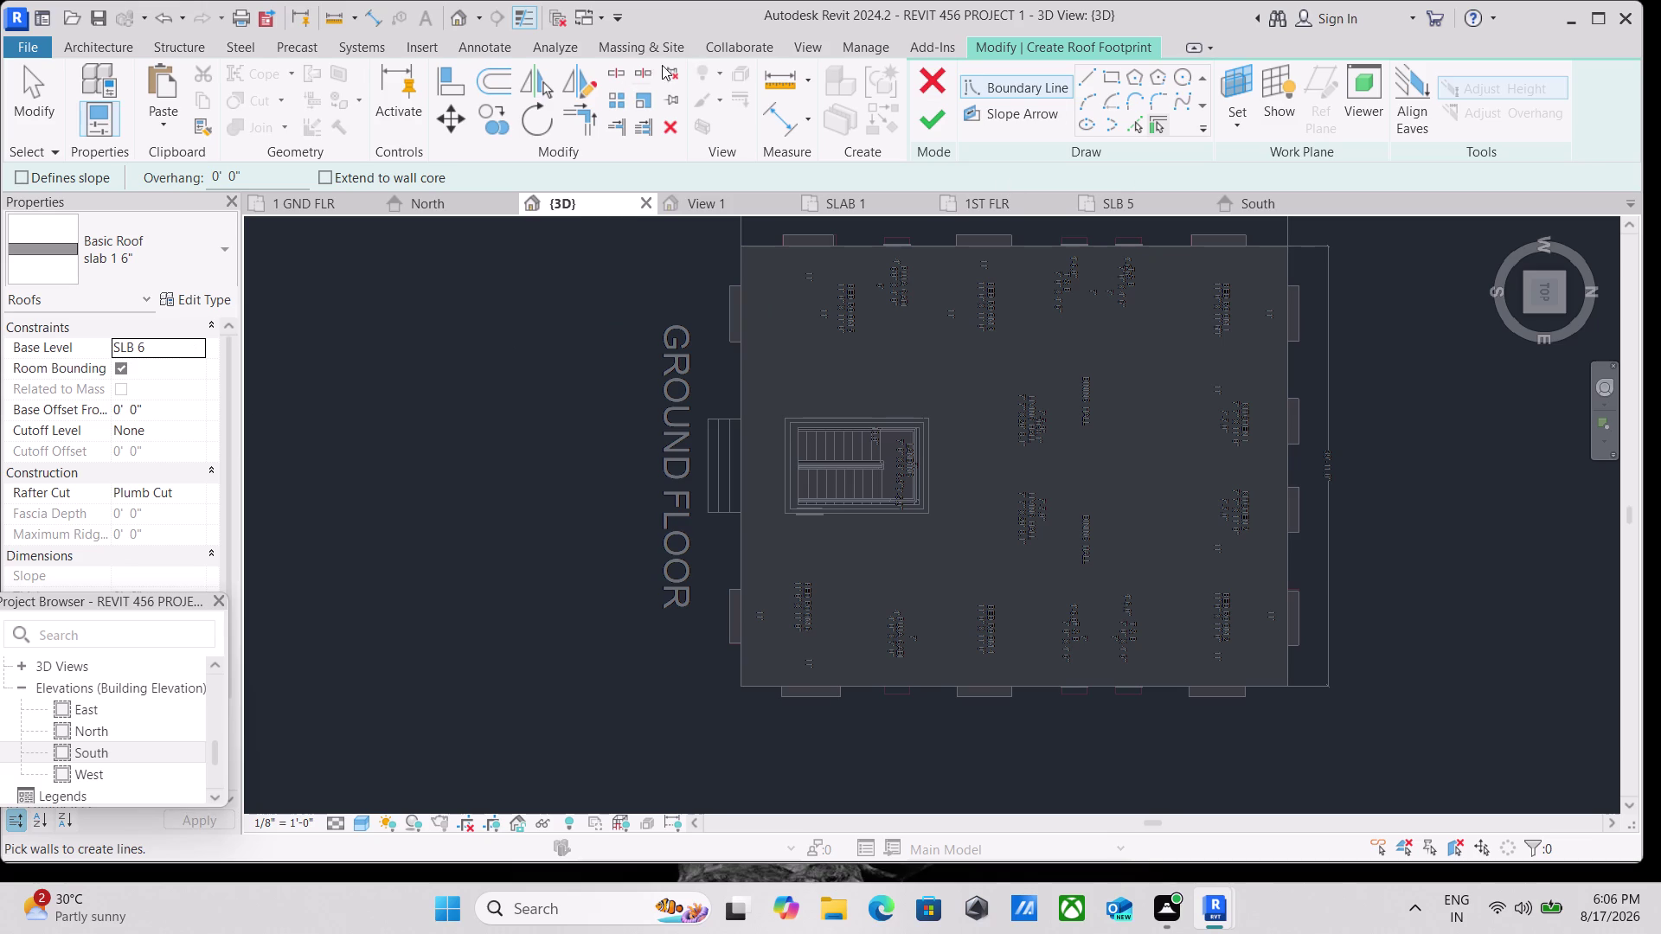
click(1155, 126)
scroll(up, 3)
click(832, 407)
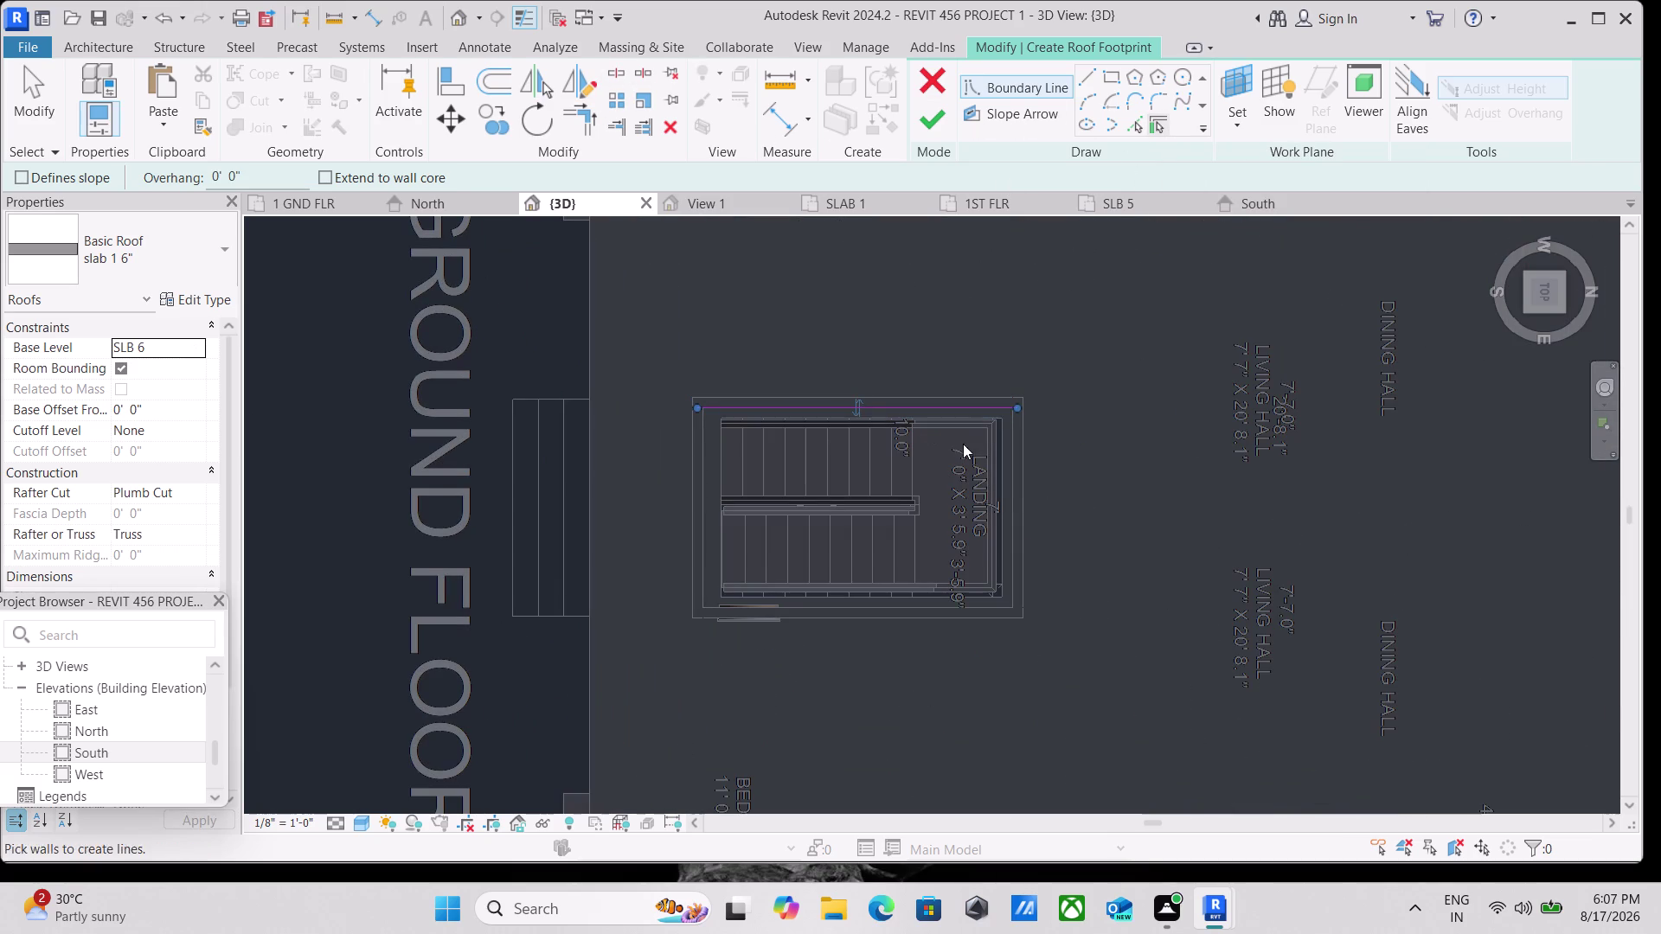
scroll(down, 3)
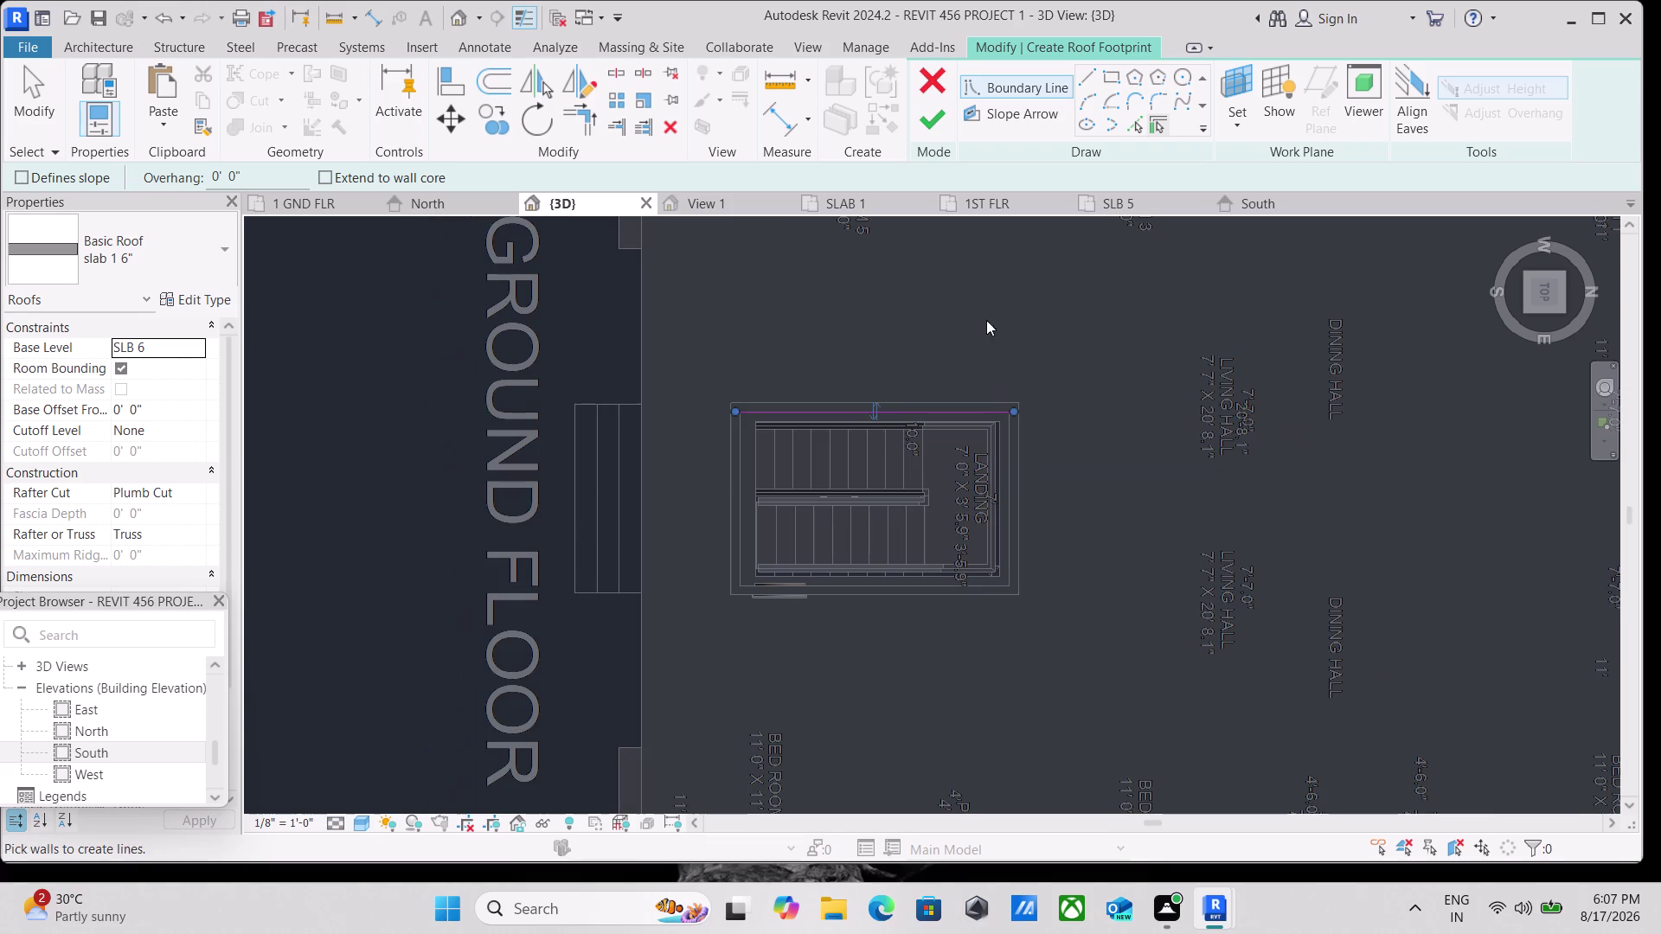
key(Escape)
key(Escape)
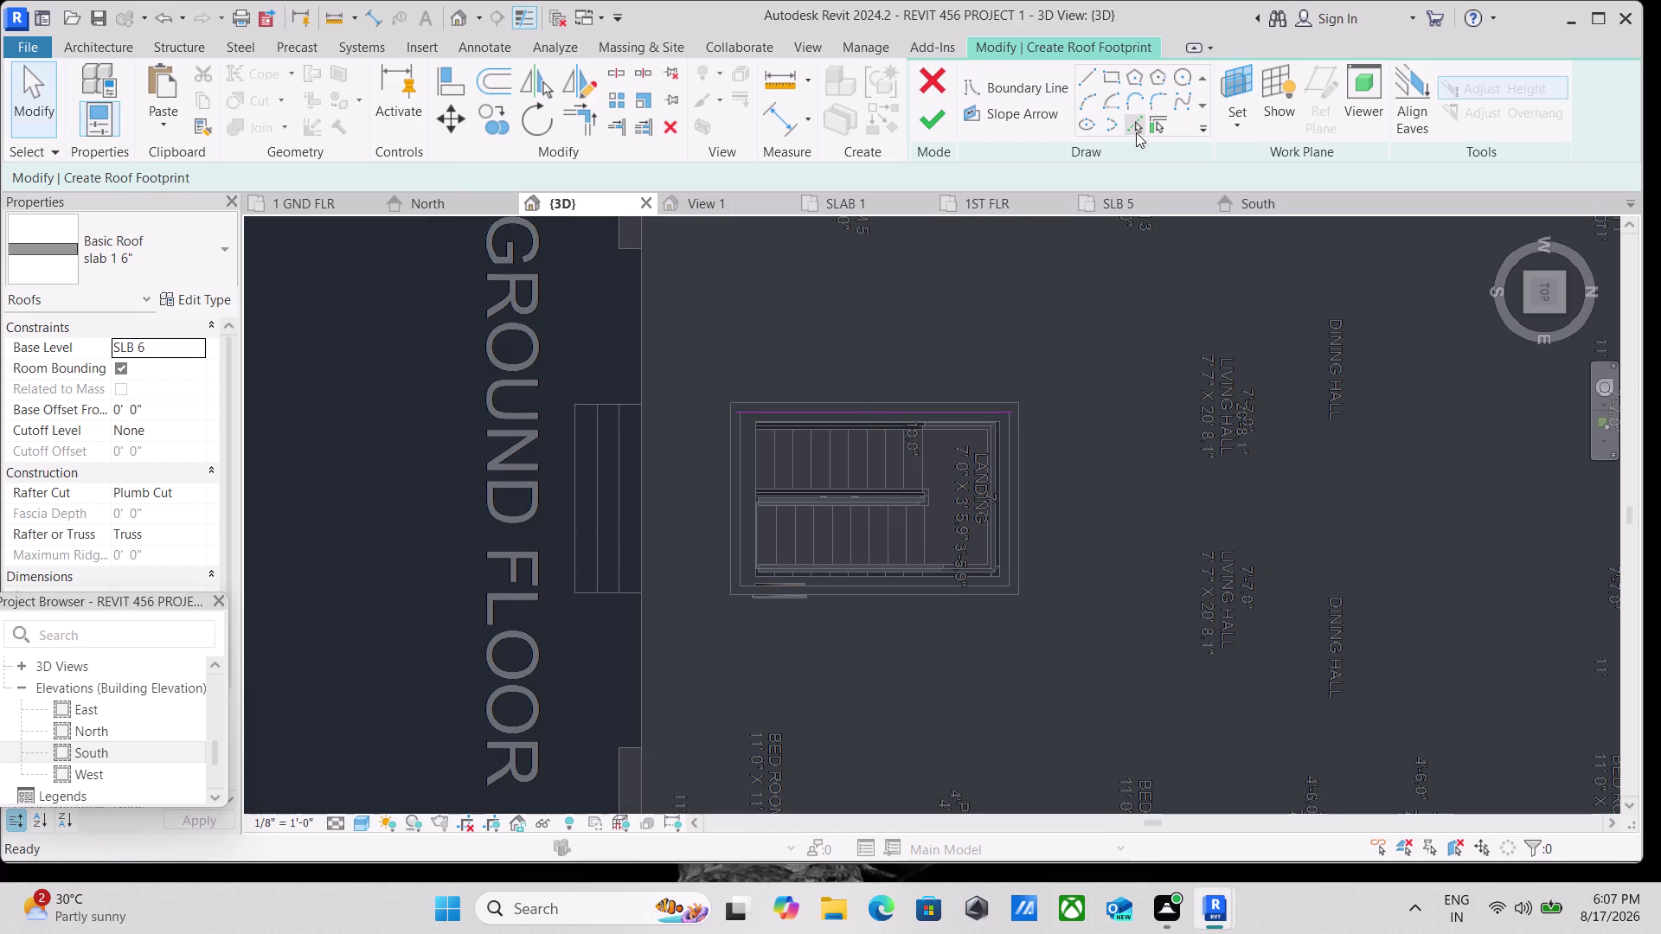
key(Escape)
key(Escape)
click(949, 113)
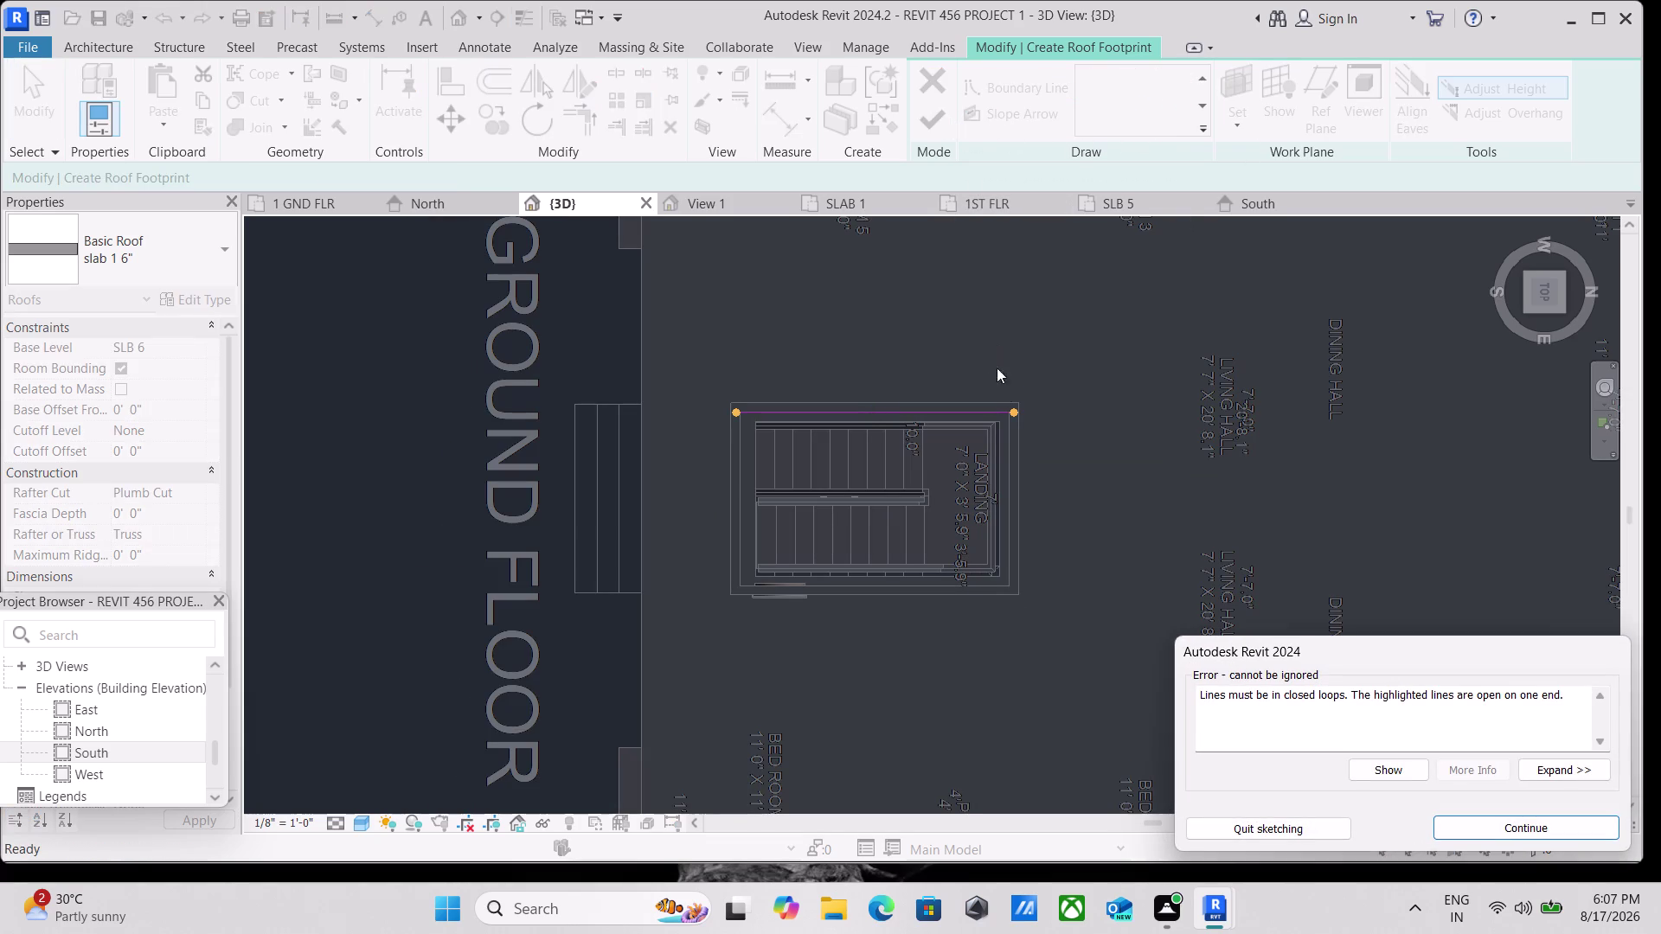
click(1270, 830)
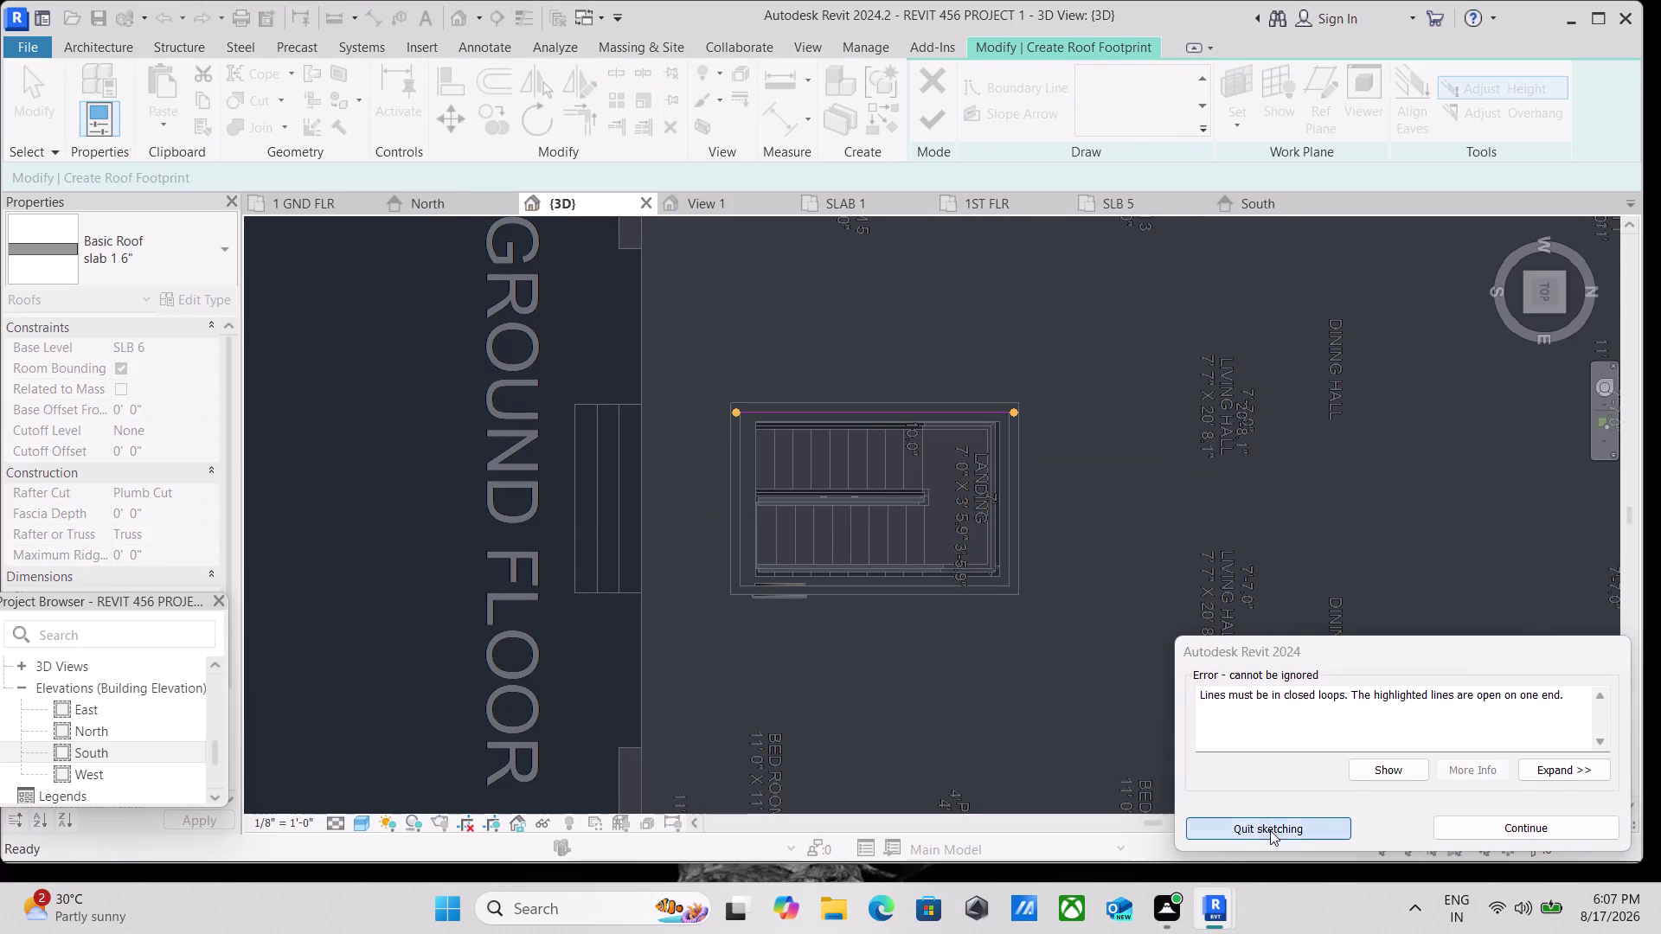
click(866, 466)
scroll(down, 3)
middle_drag(1007, 444, 991, 478)
scroll(up, 3)
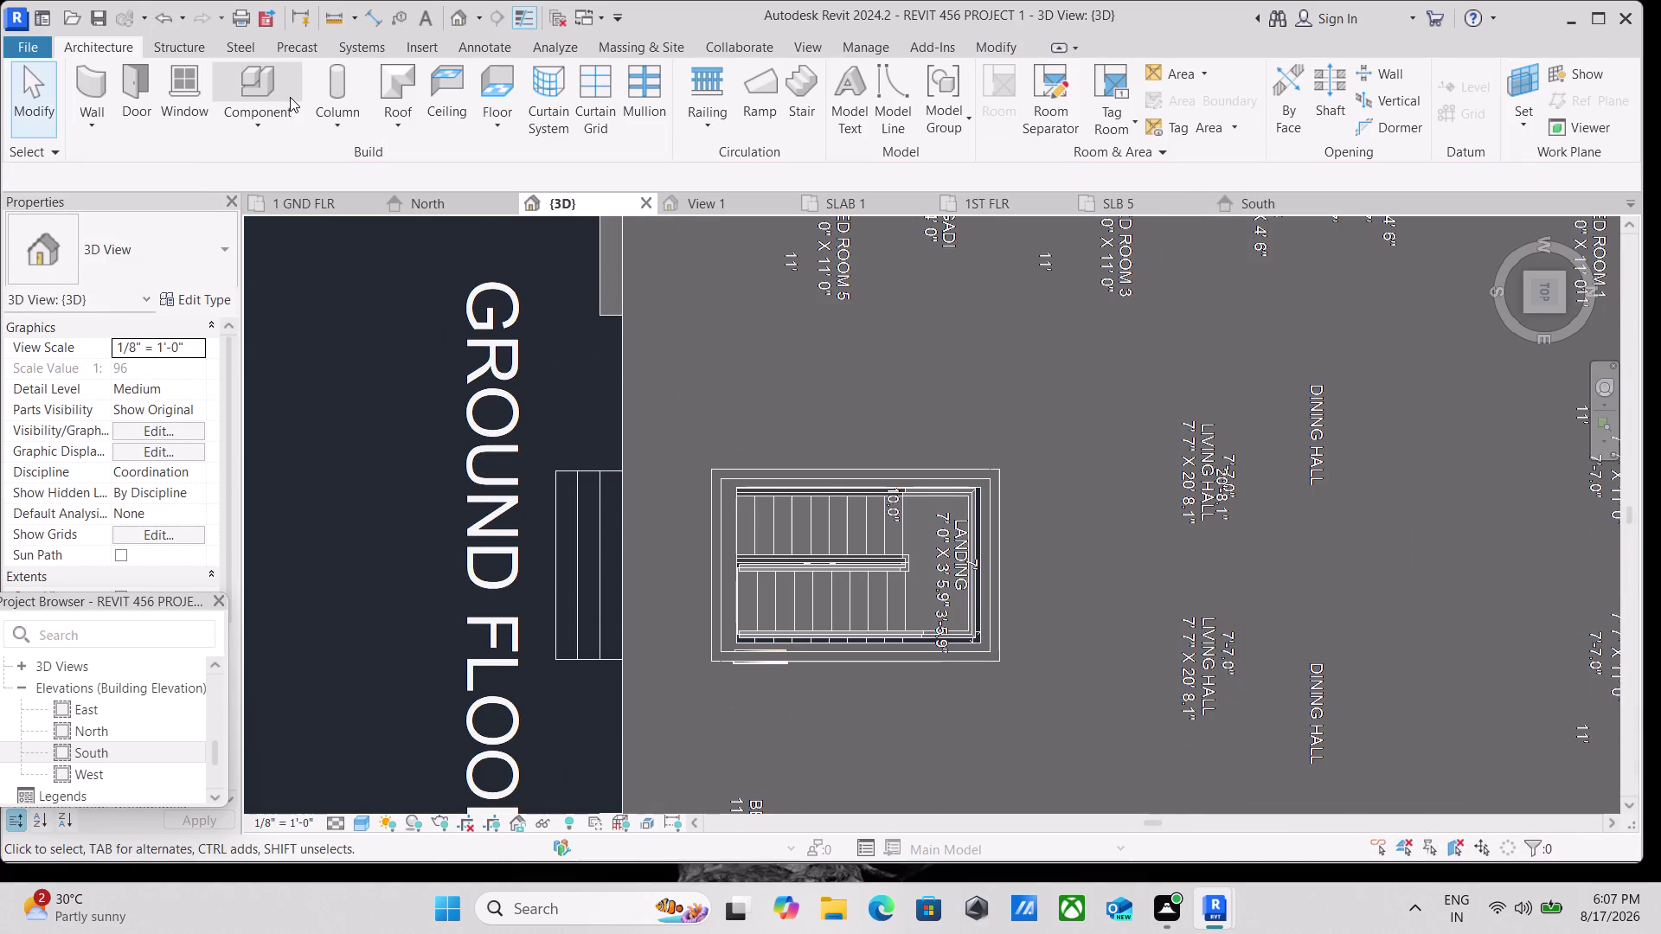
click(398, 134)
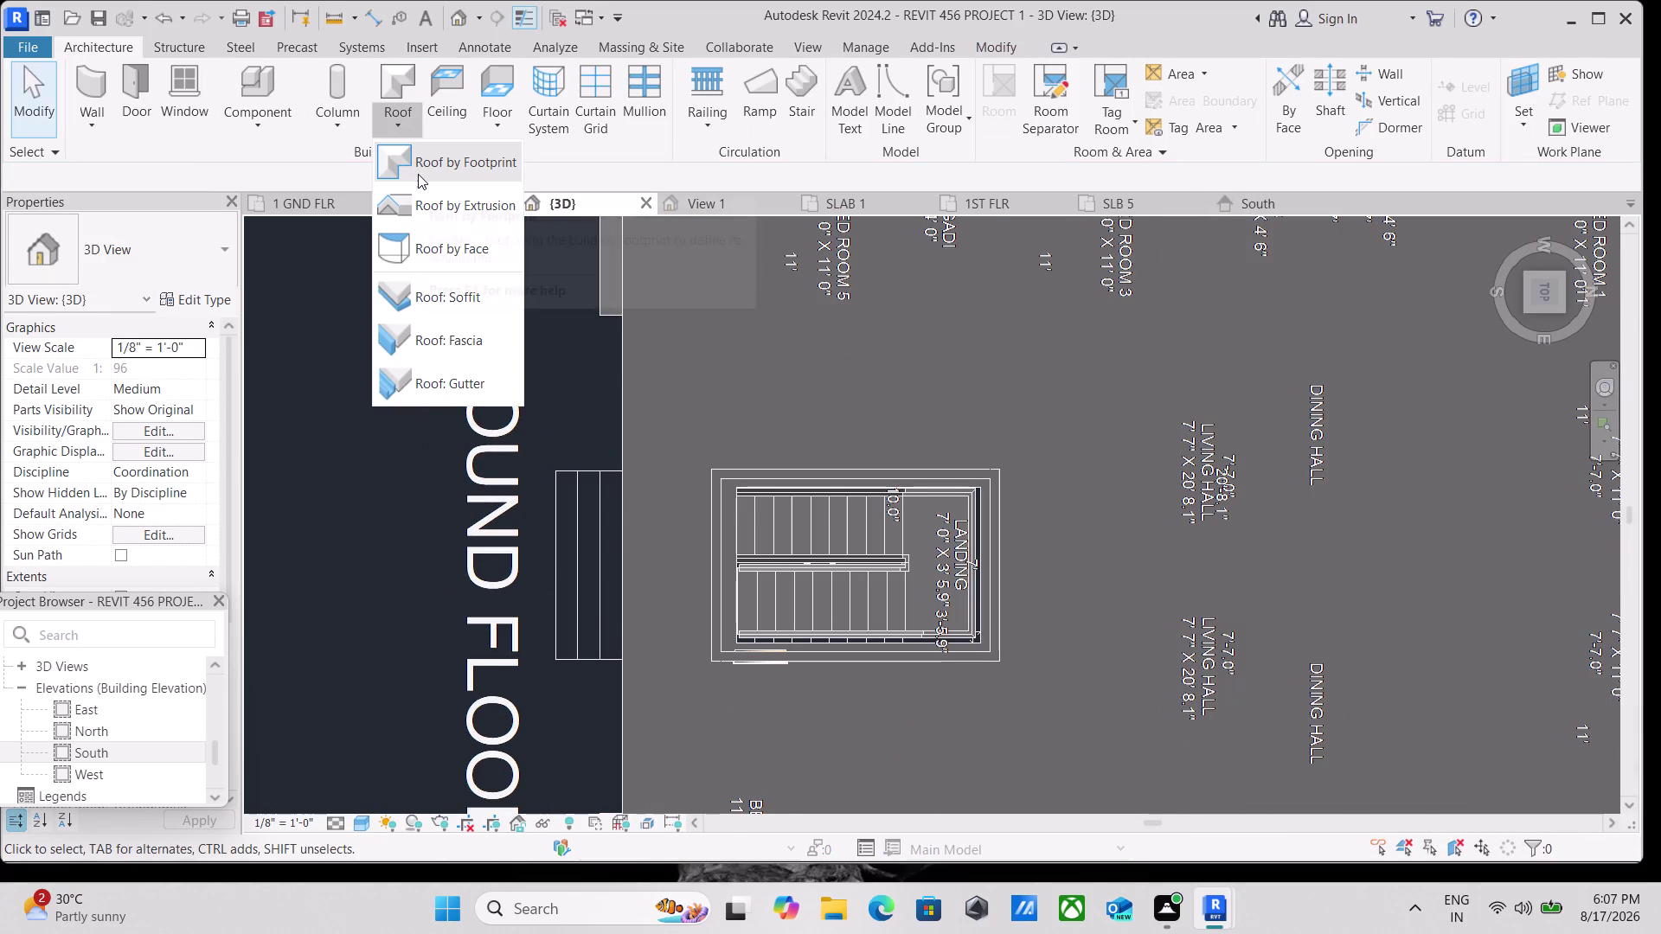
Create a Roof by Footprint by picking the stair opening's four edges, then finish.
click(420, 168)
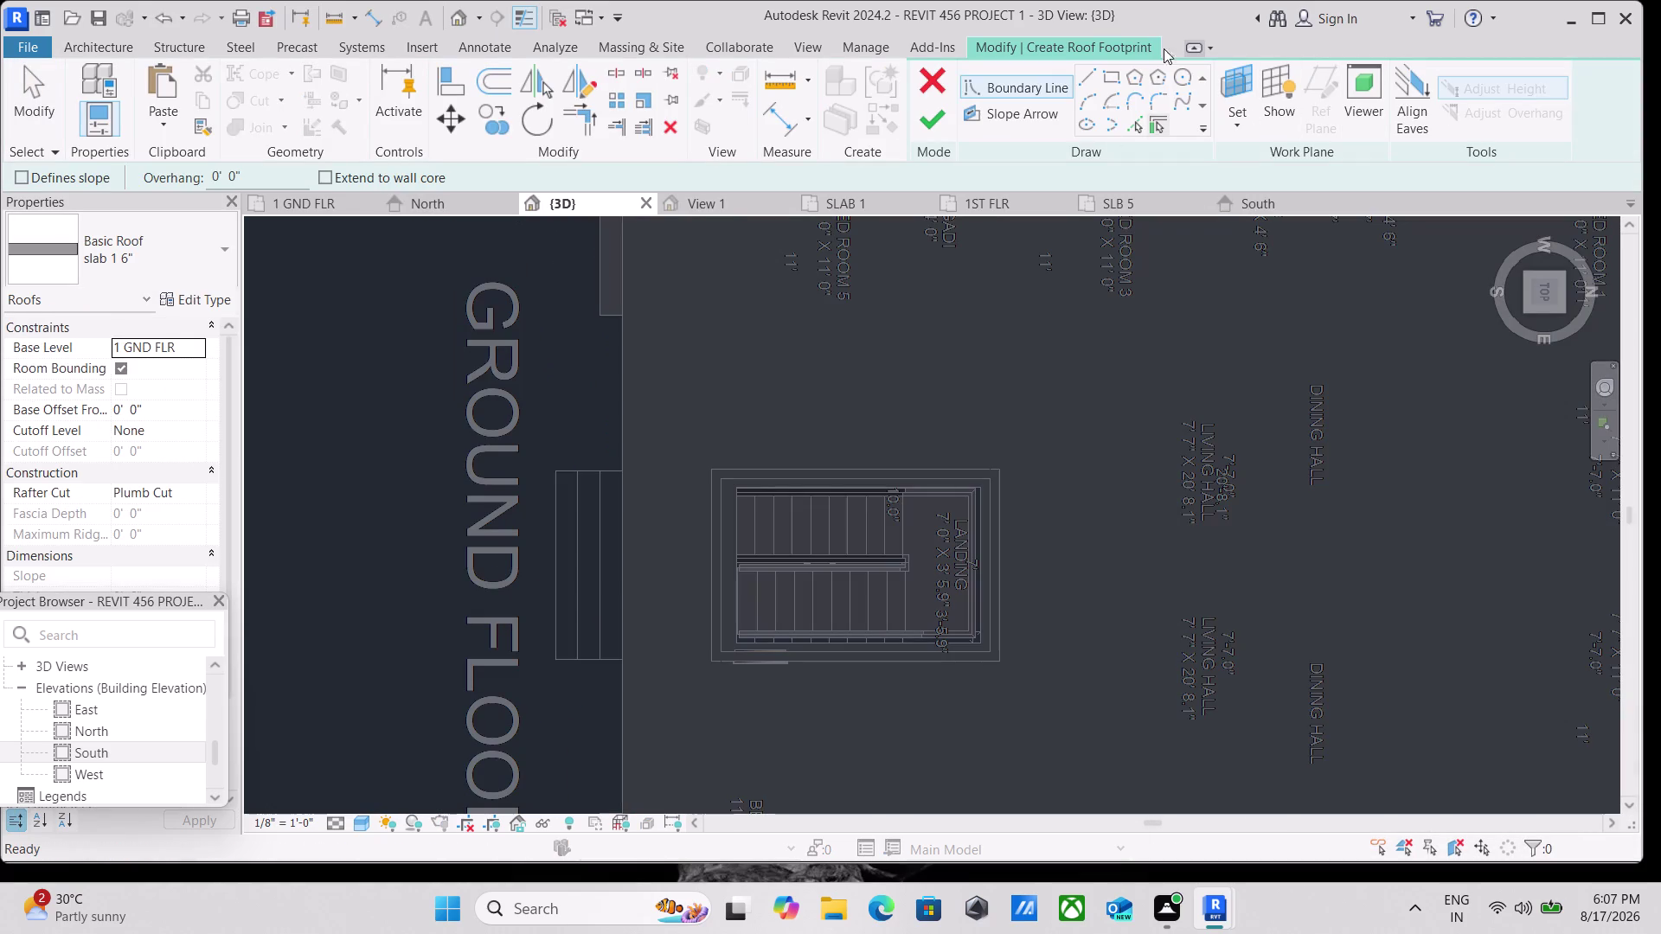
click(1129, 122)
scroll(up, 3)
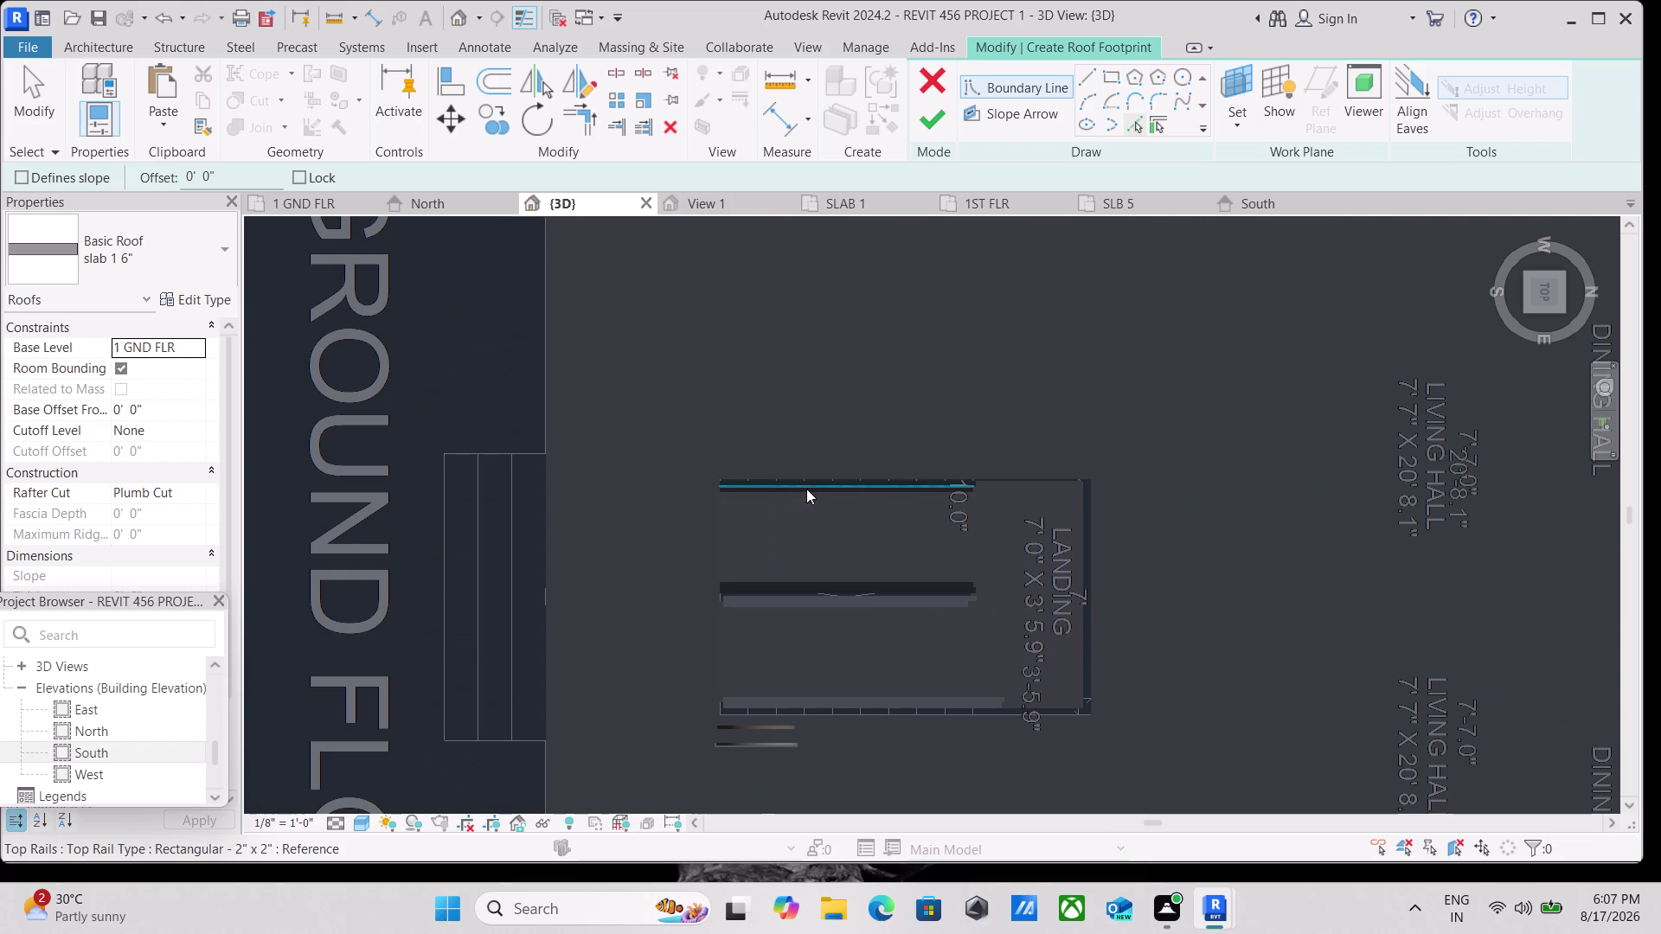
click(877, 450)
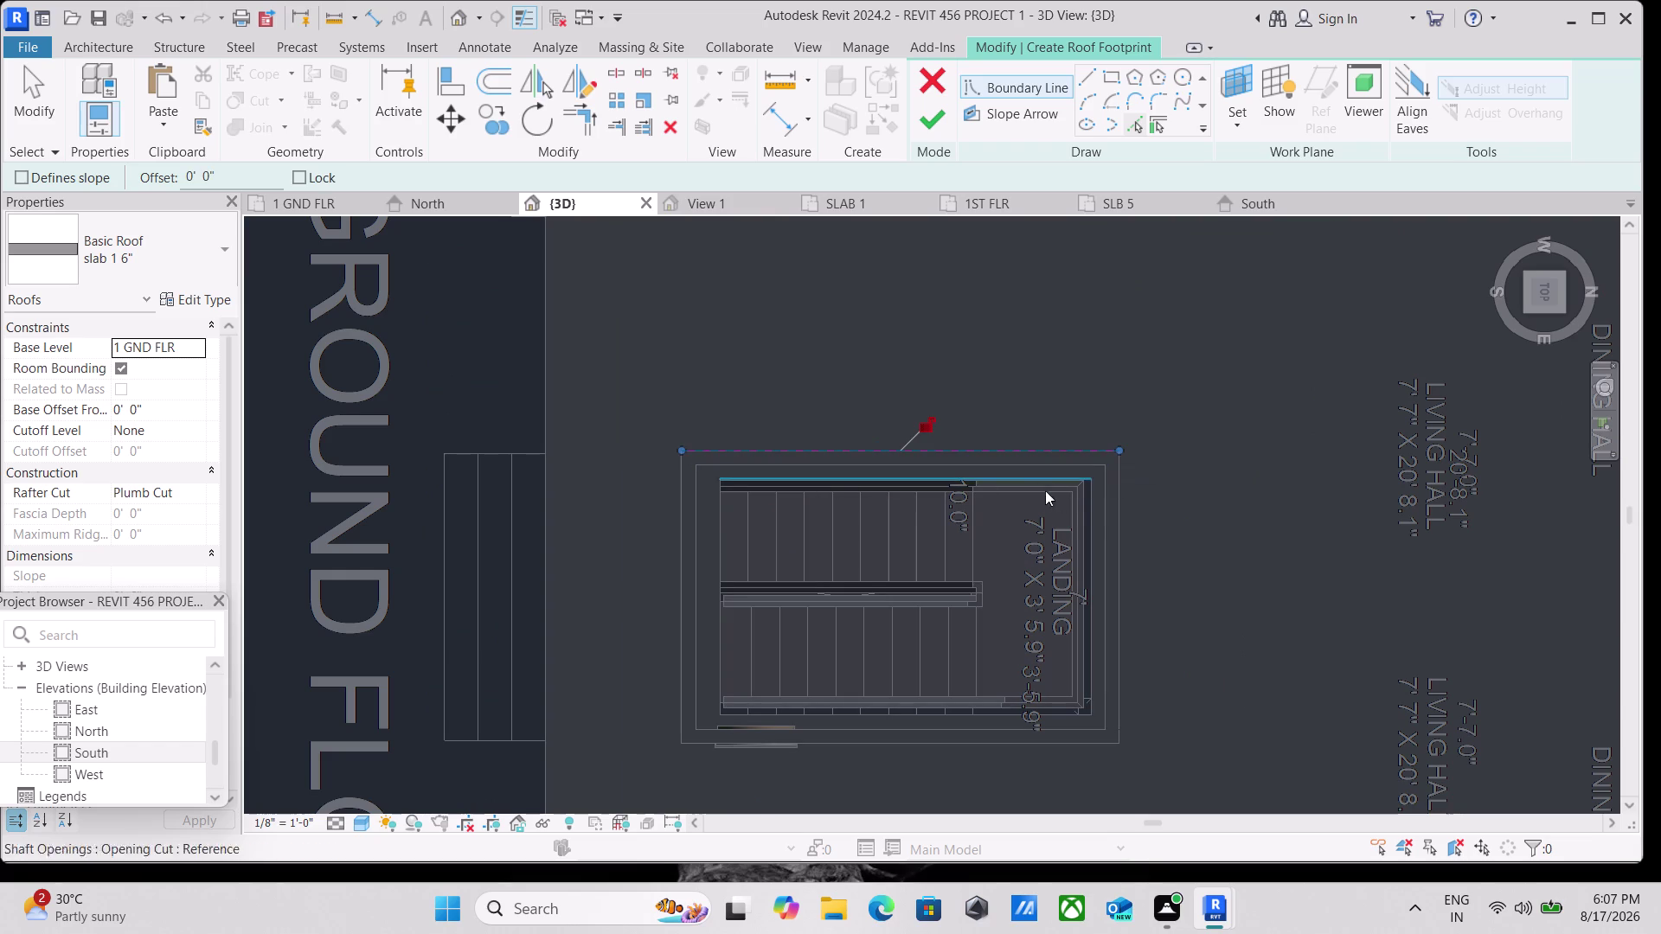
click(1125, 522)
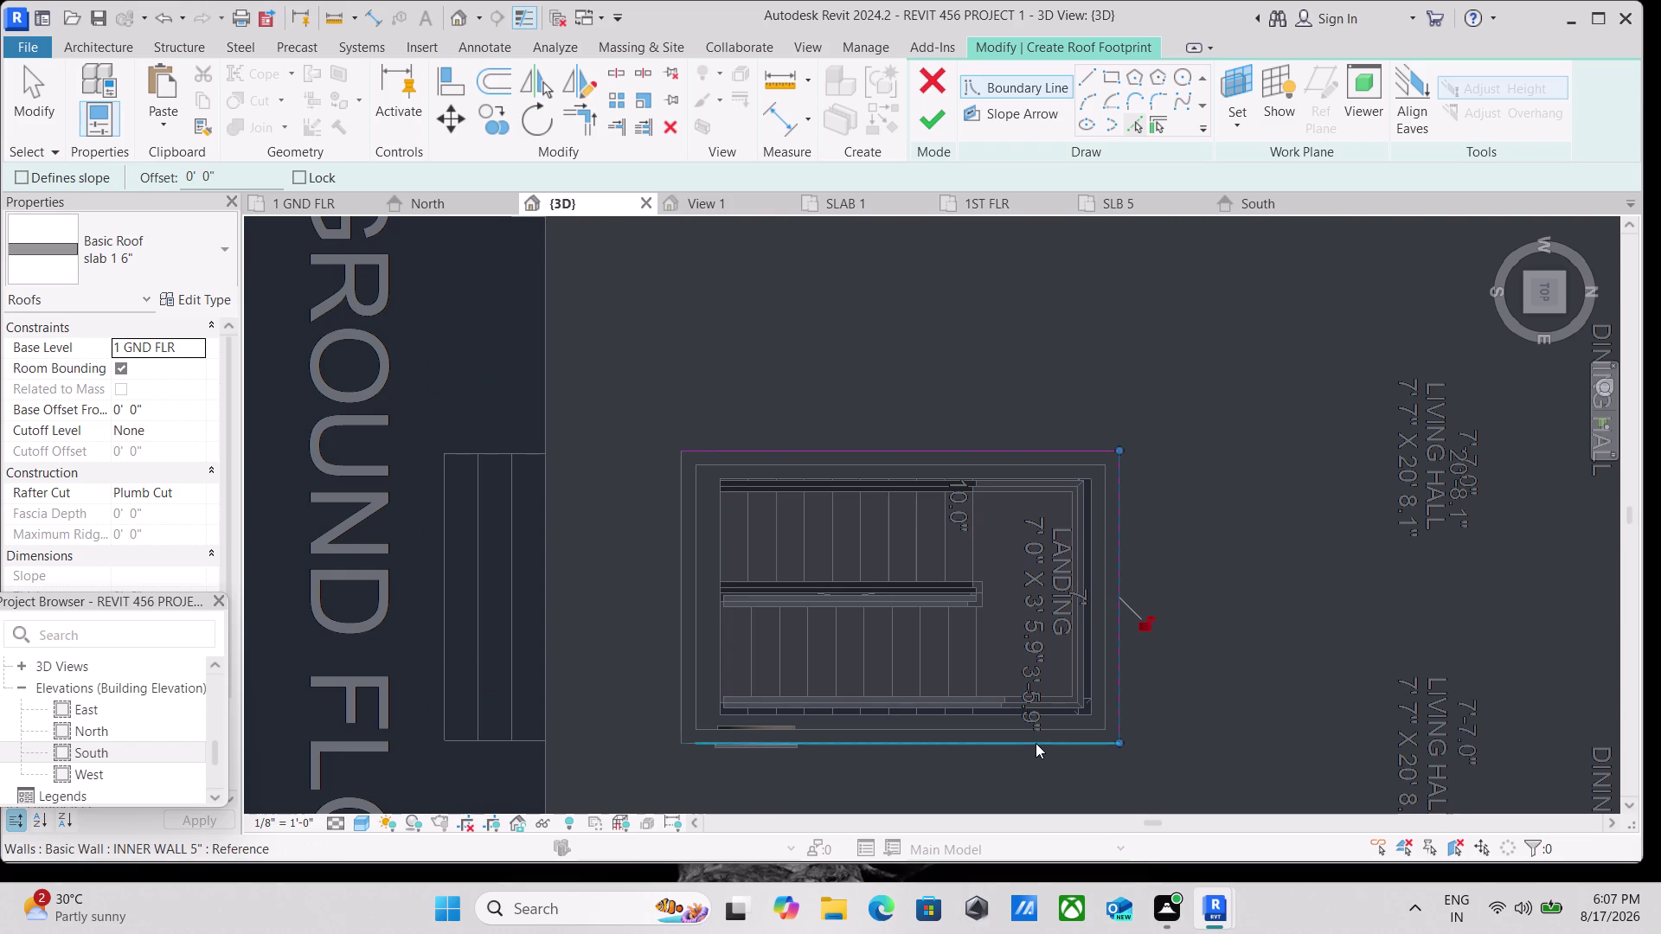
click(1035, 743)
click(682, 572)
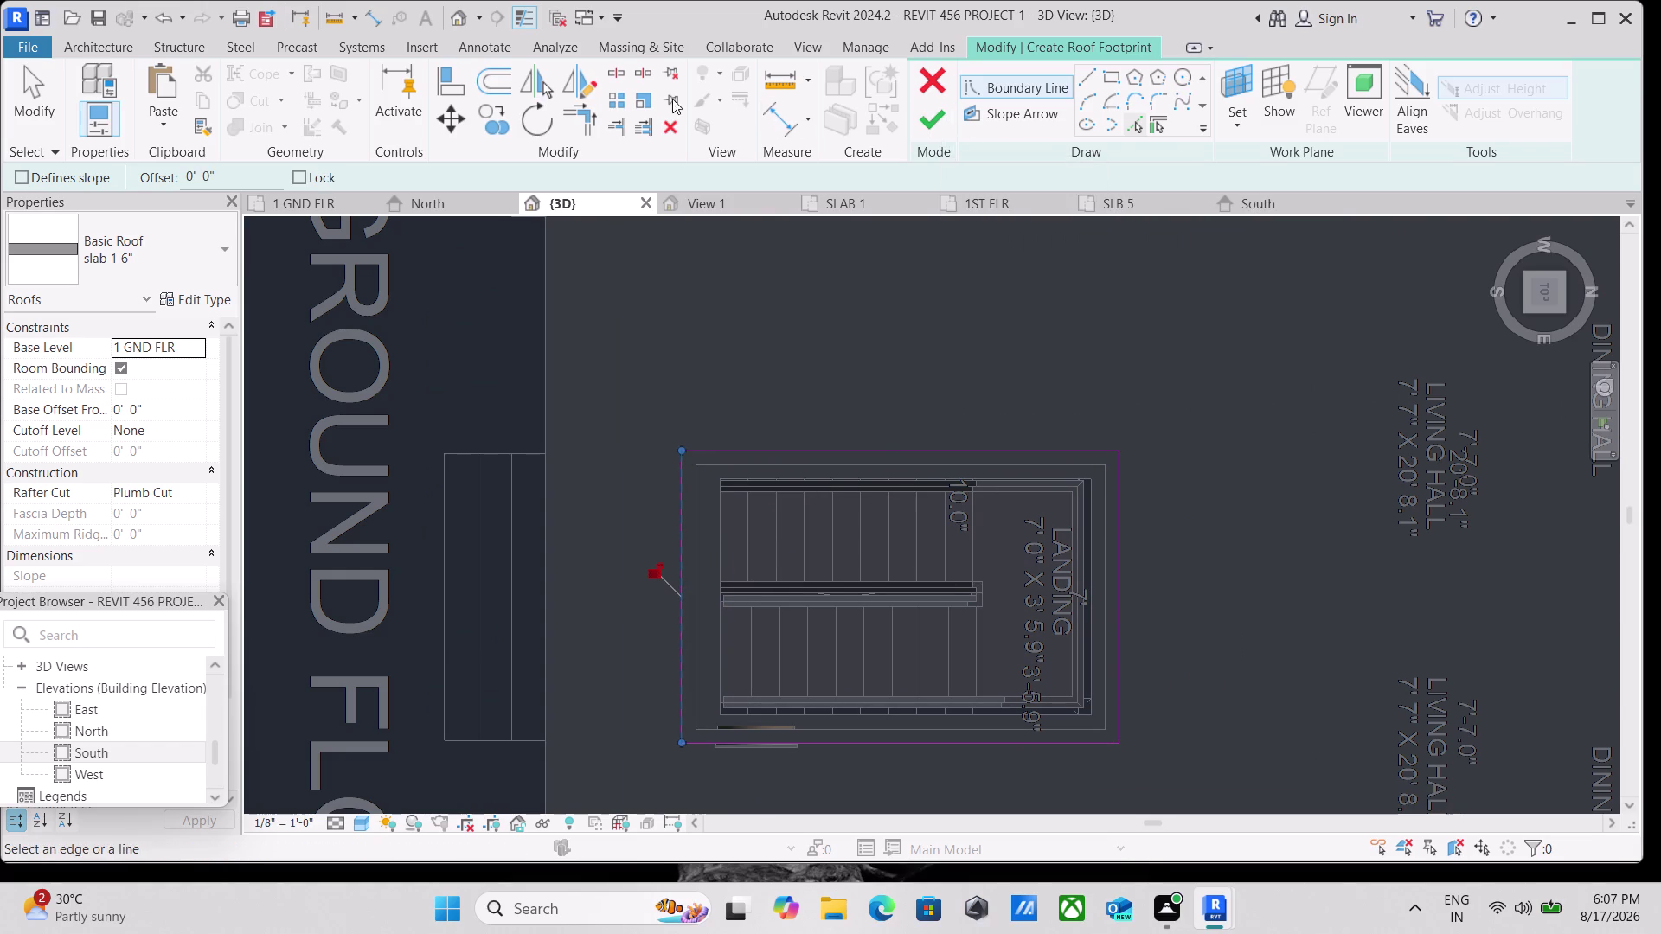
click(19, 175)
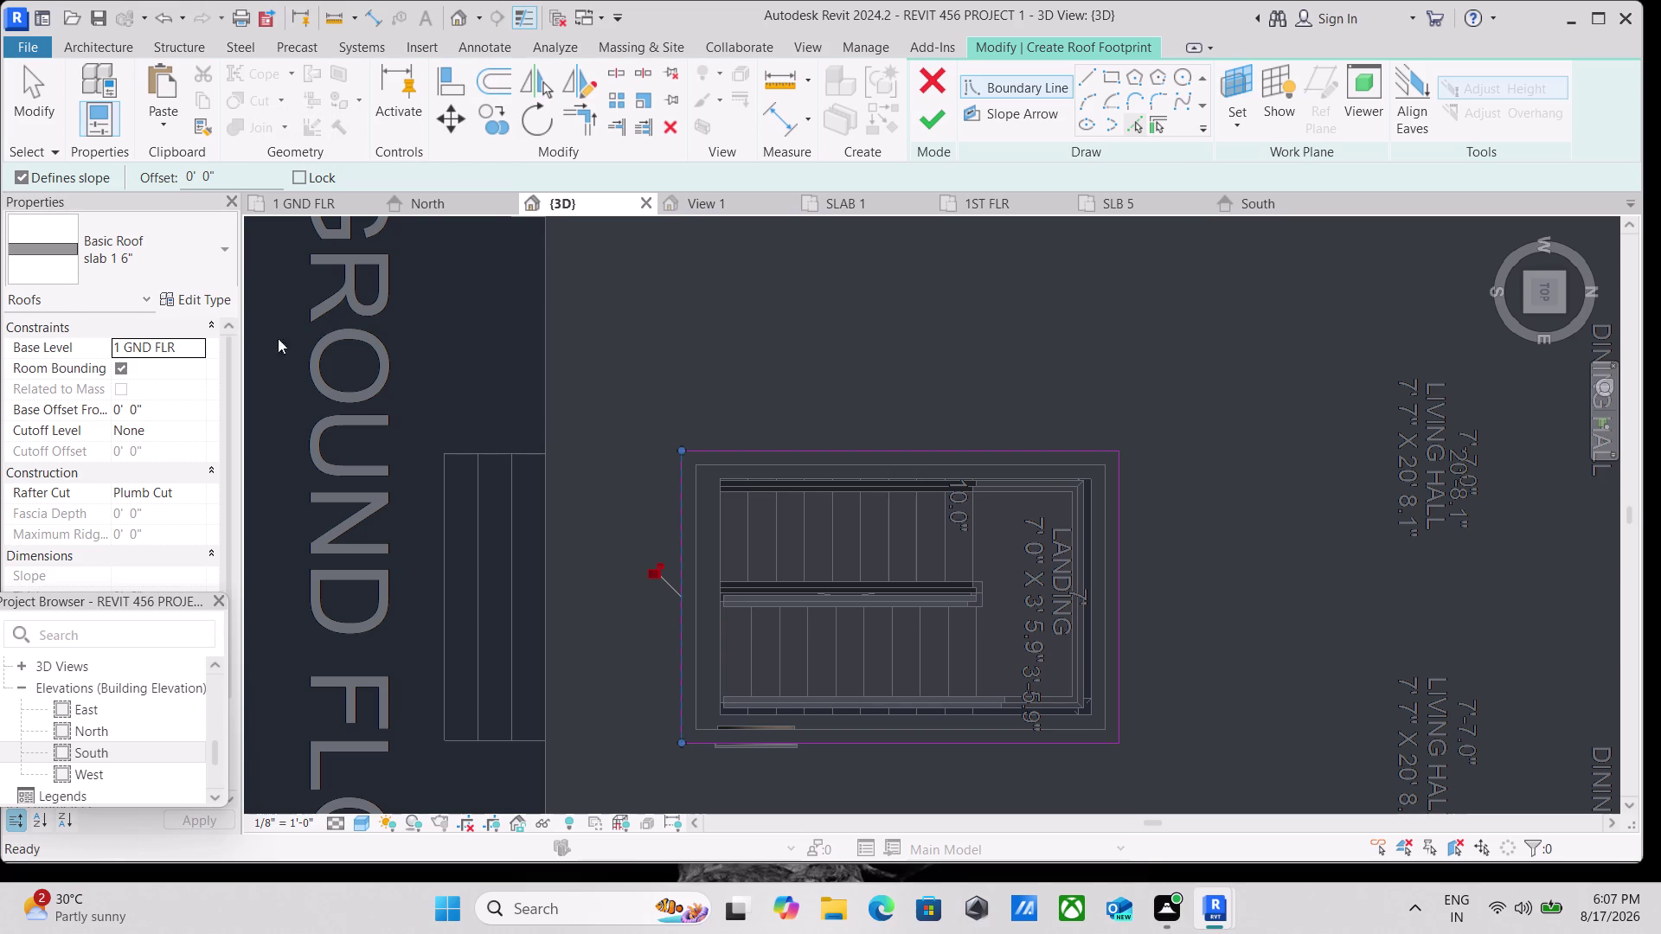
click(924, 125)
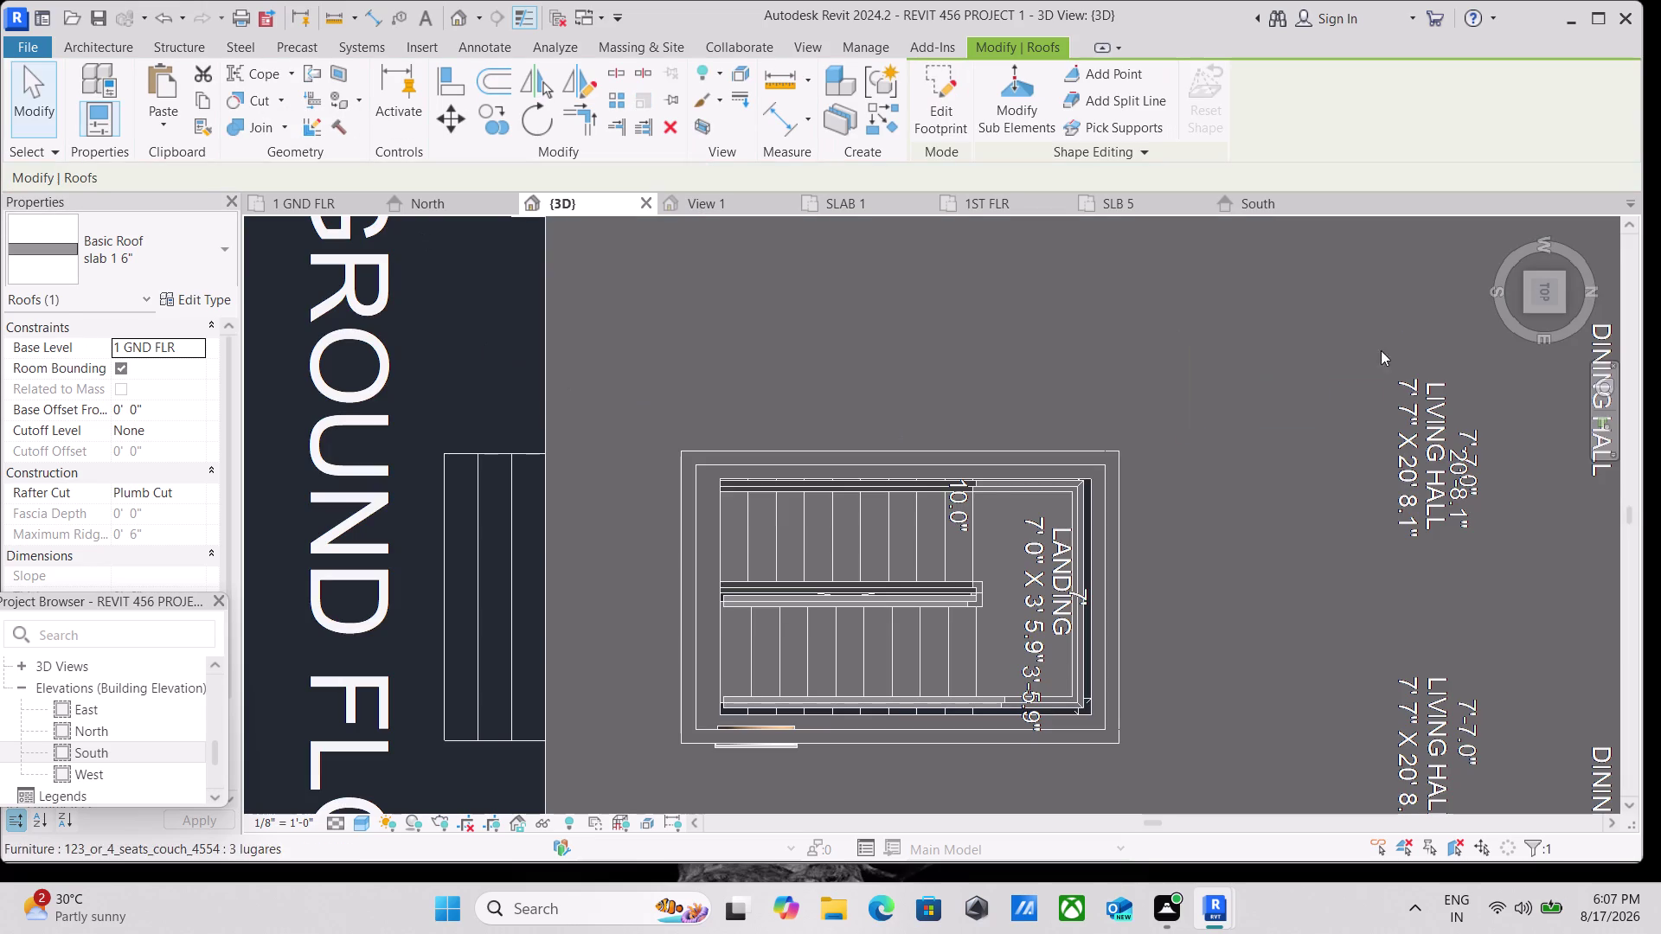
Switch the 3D view to the Right side and frame the house elevation.
scroll(down, 3)
scroll(down, 3)
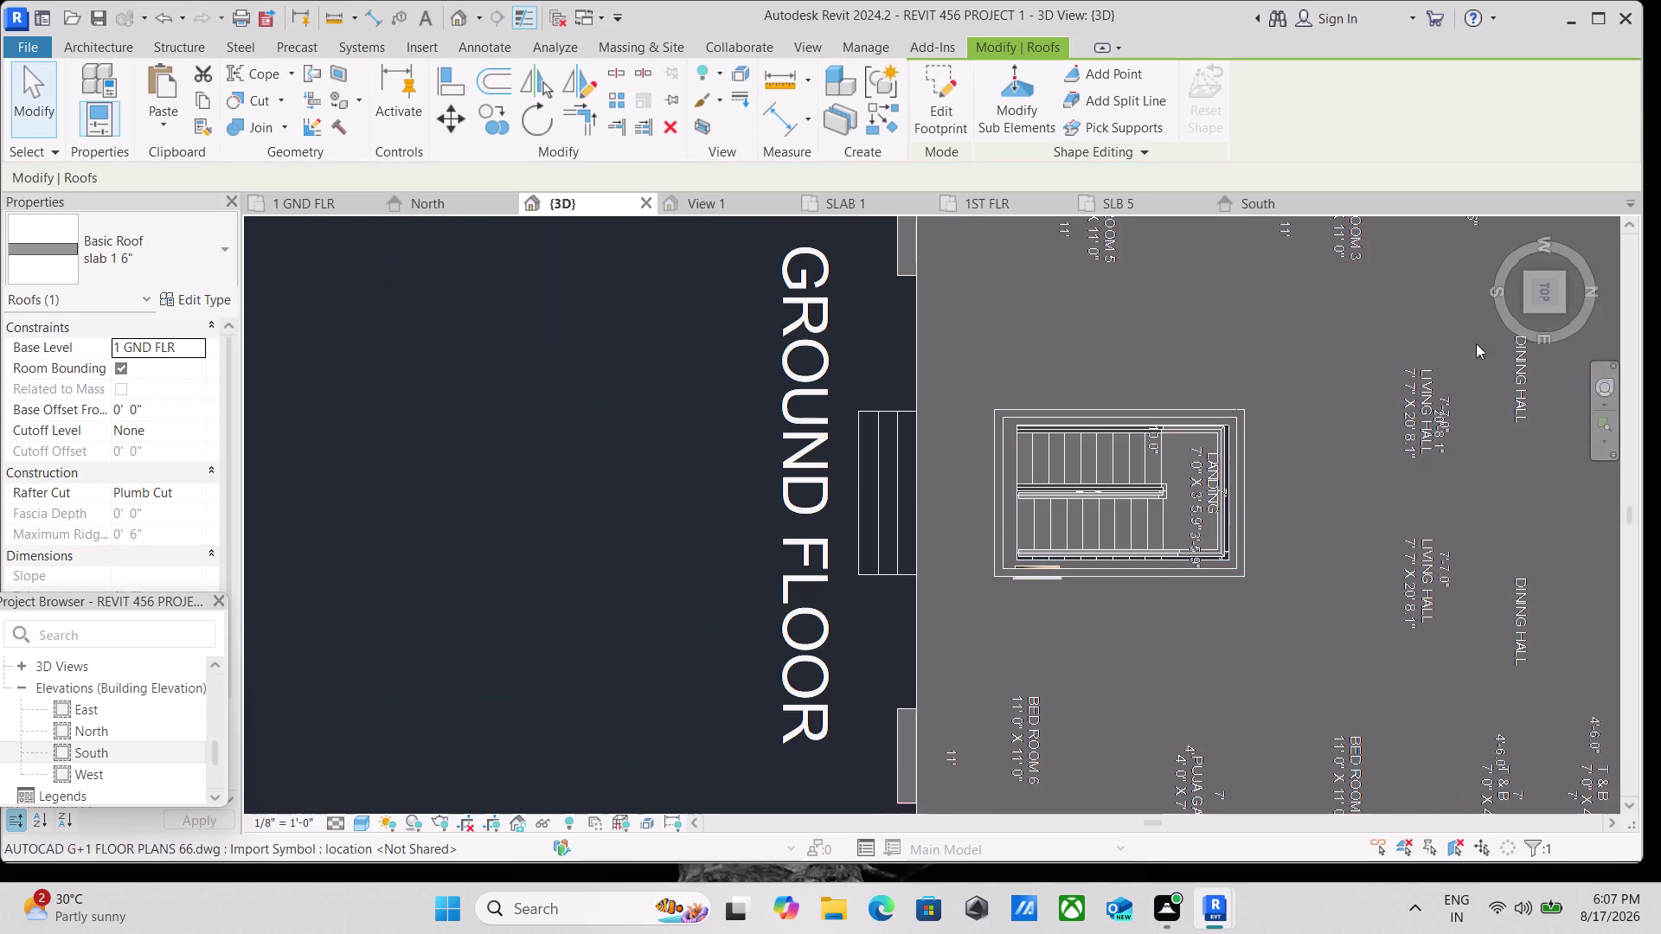
click(1548, 322)
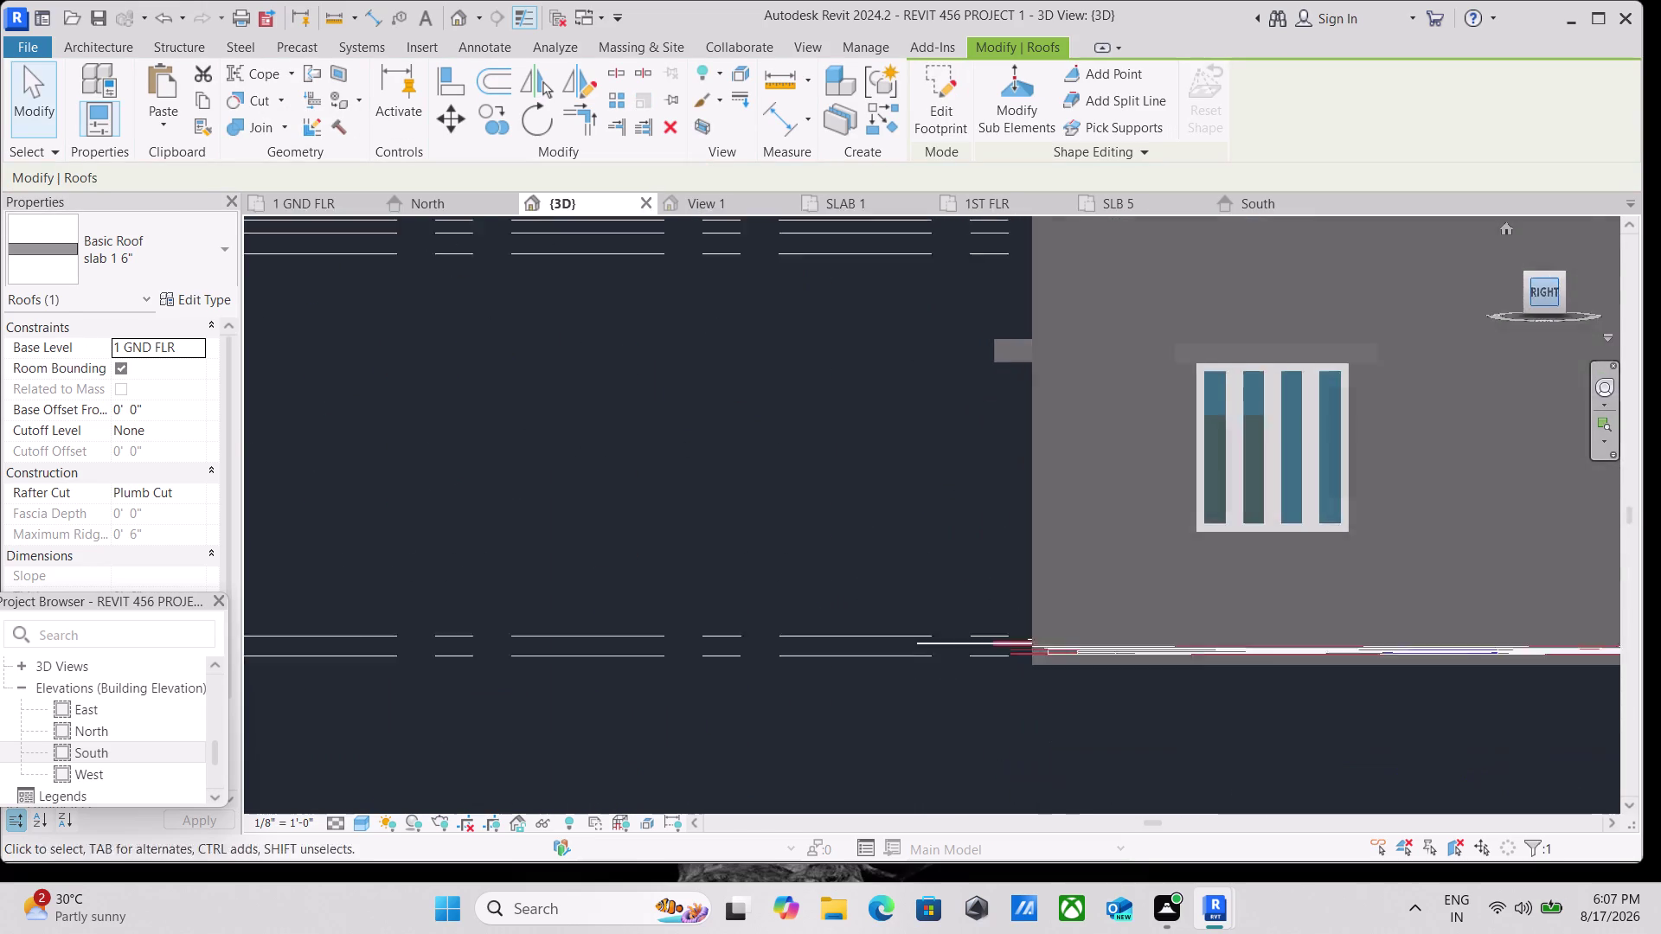
scroll(down, 3)
scroll(down, 3)
scroll(down, 3)
middle_drag(1080, 384, 997, 741)
scroll(up, 3)
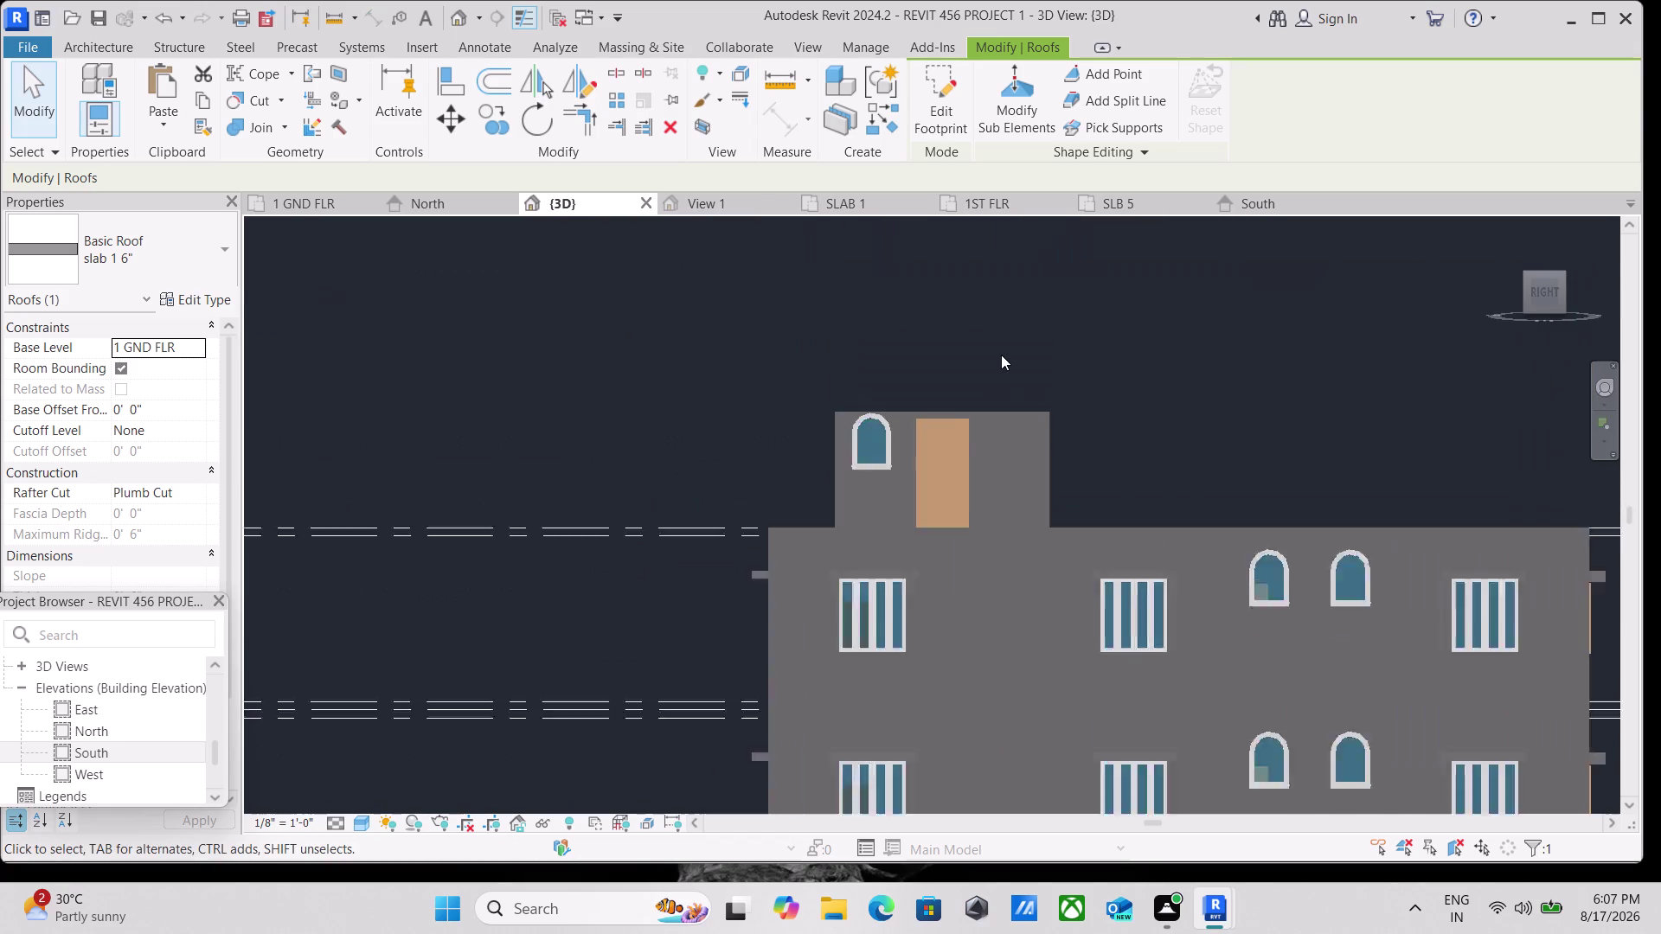
scroll(up, 3)
scroll(down, 3)
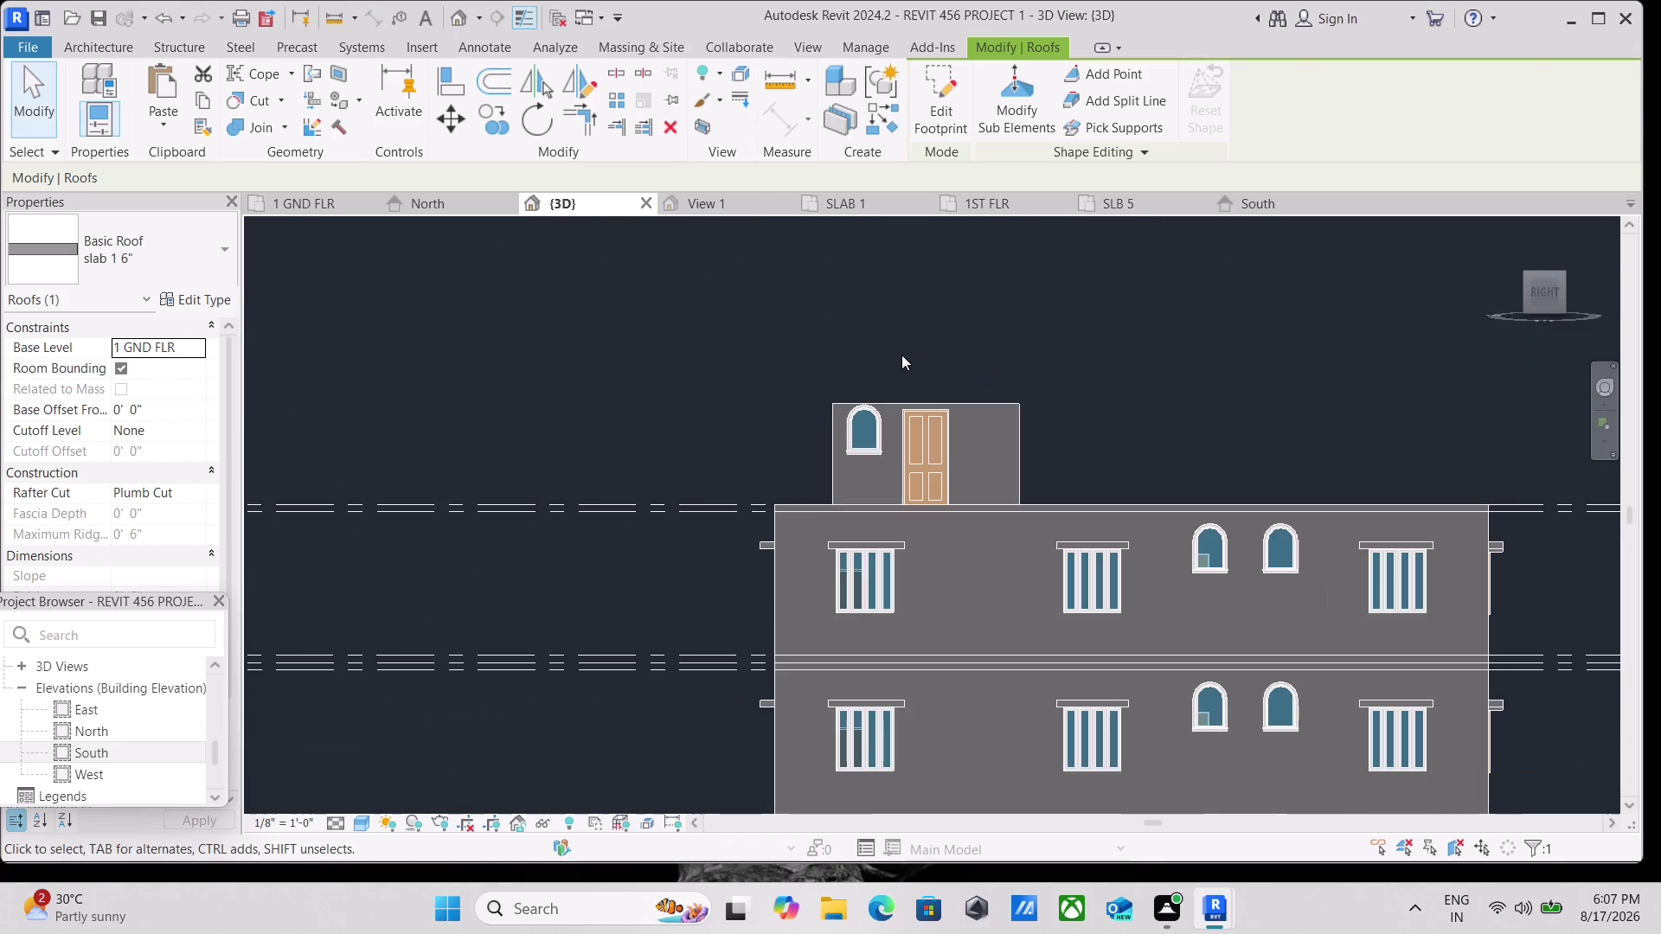
Select the stair shaft opening and drag its top handle downward.
key(Escape)
click(842, 315)
drag(924, 246, 924, 367)
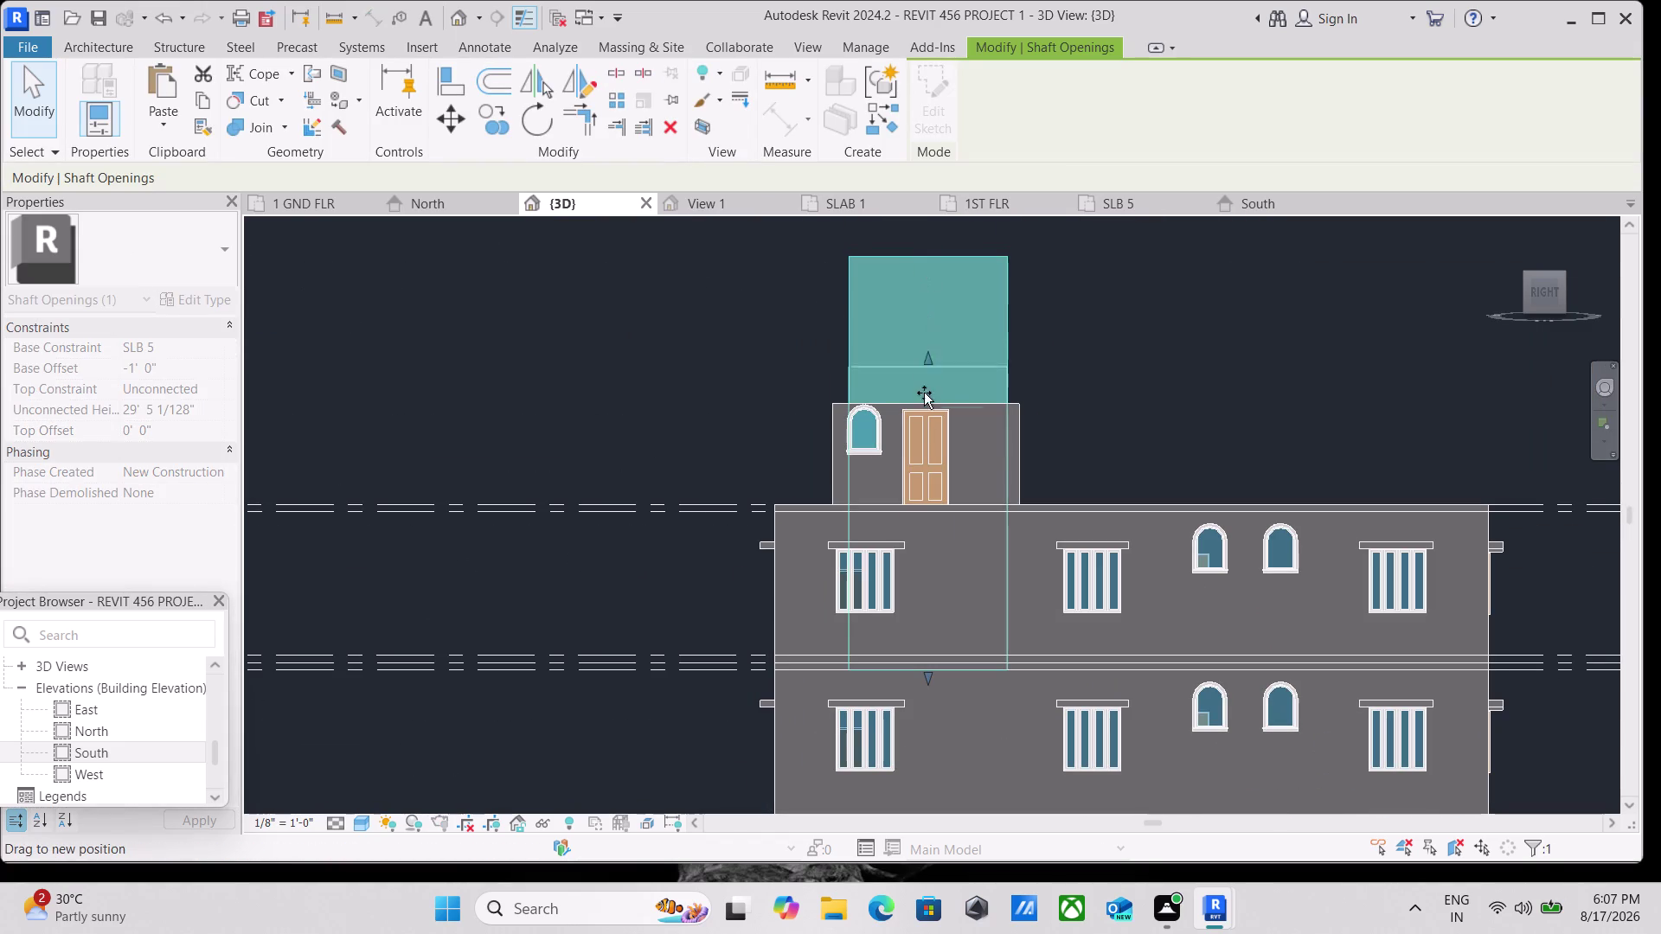
drag(924, 366, 925, 460)
scroll(down, 3)
middle_drag(1025, 351, 991, 439)
click(1563, 271)
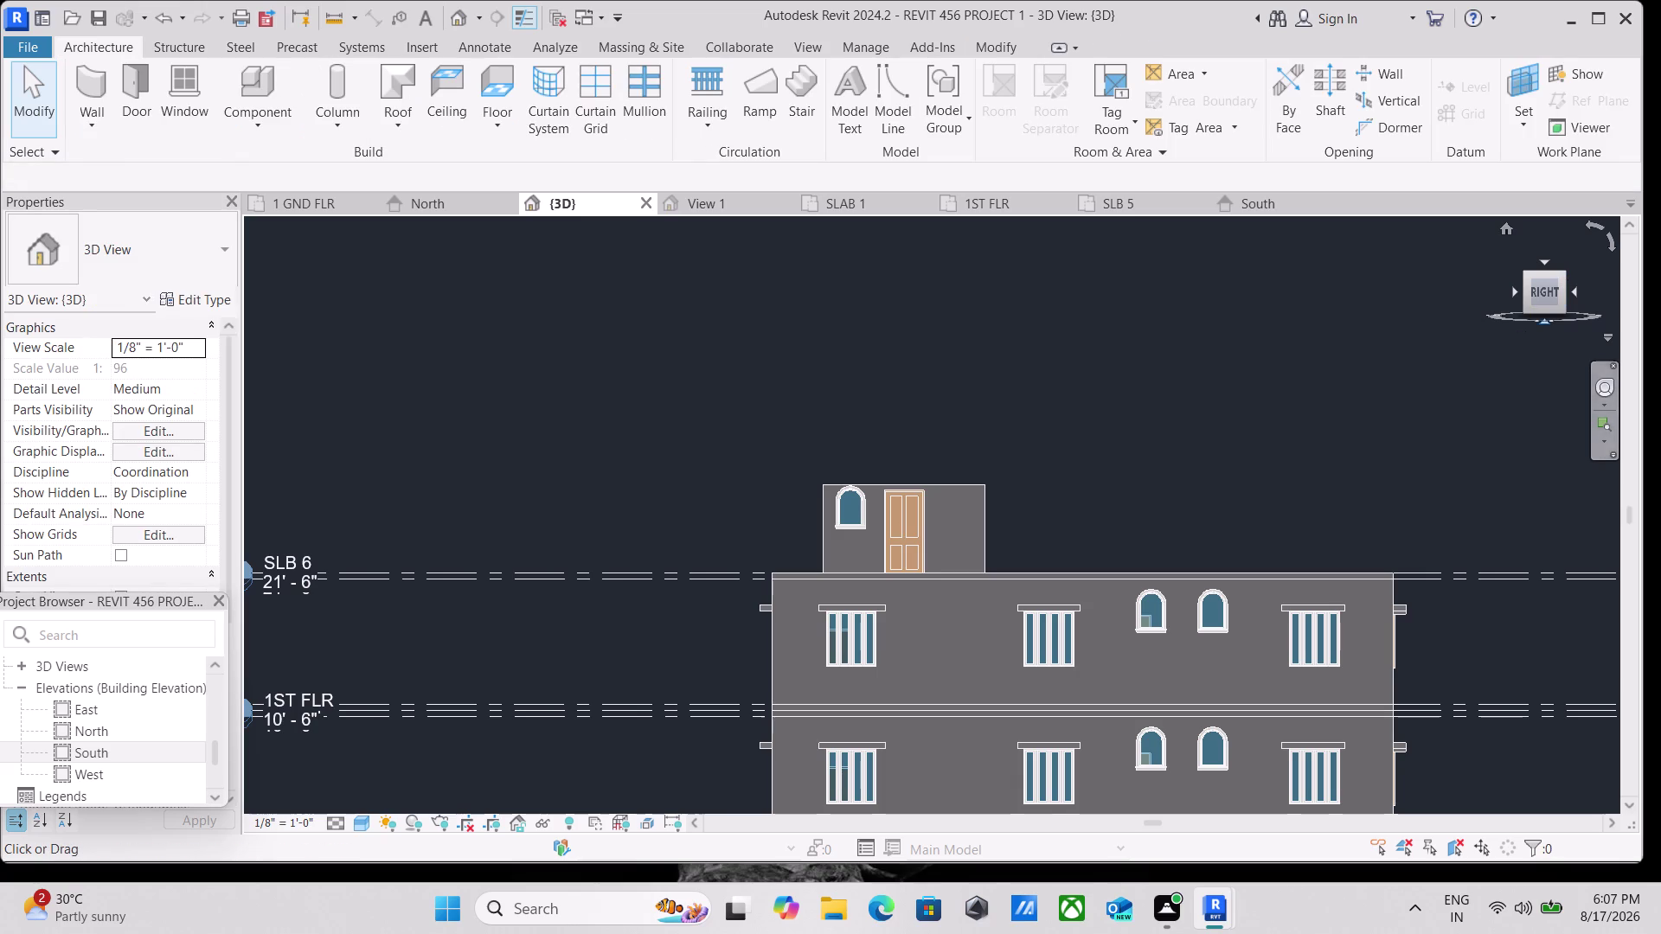
Undo the recent edits and cancel the unwanted roof sketch.
scroll(down, 3)
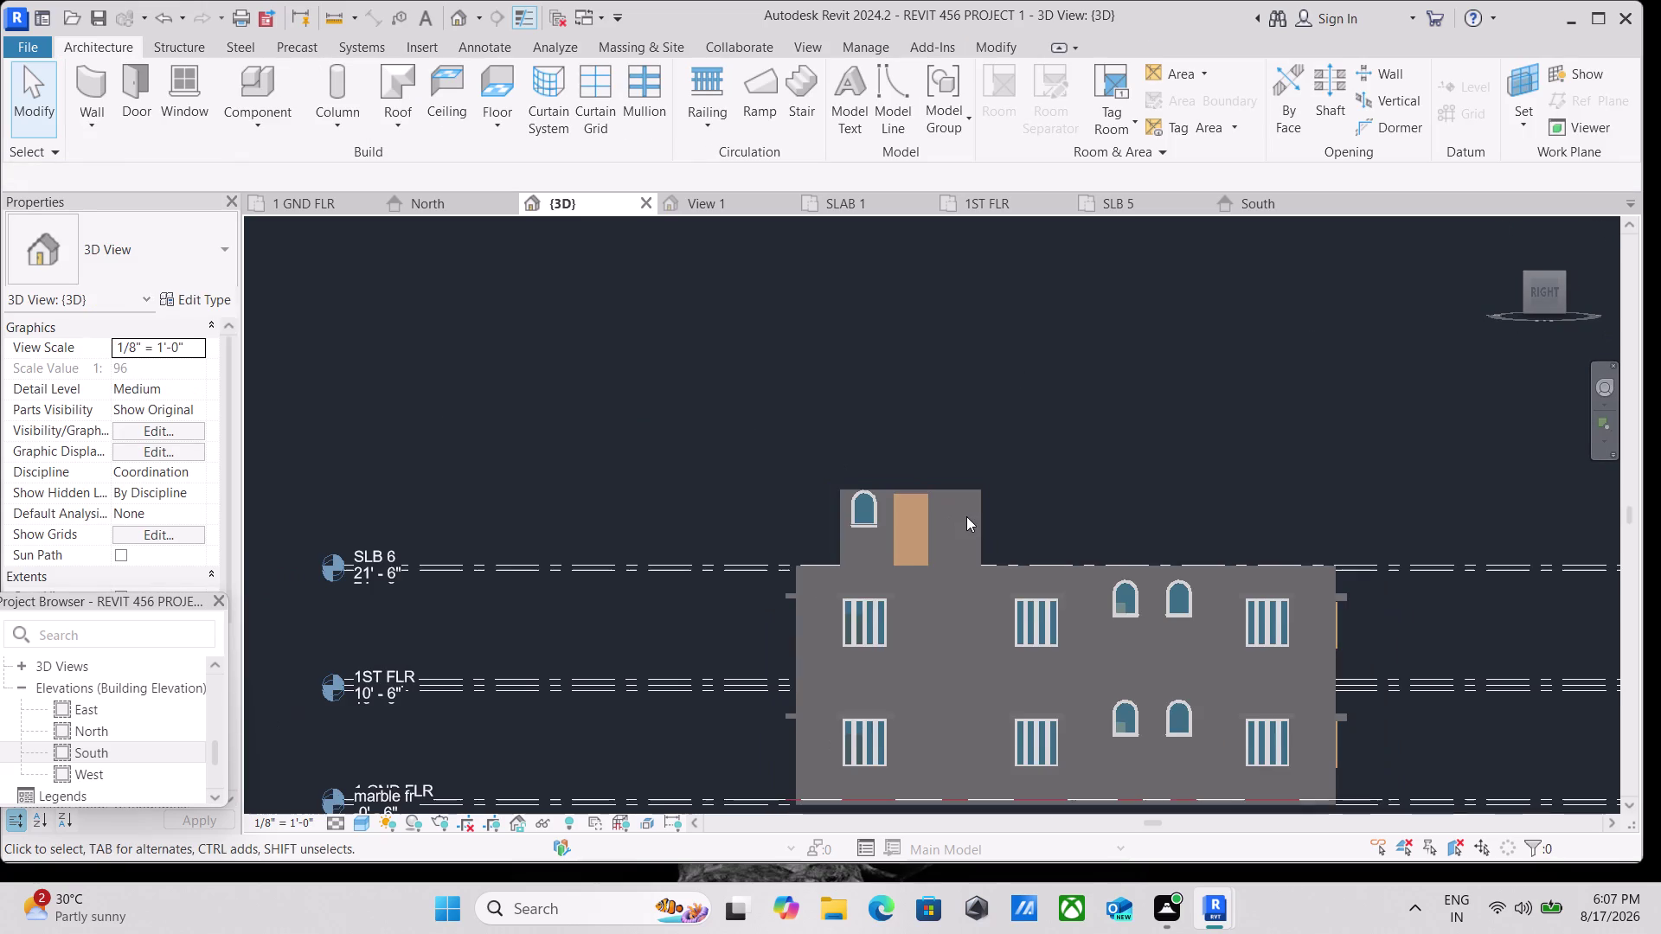
key(ctrl+z)
key(ctrl+z)
key(ctrl+z)
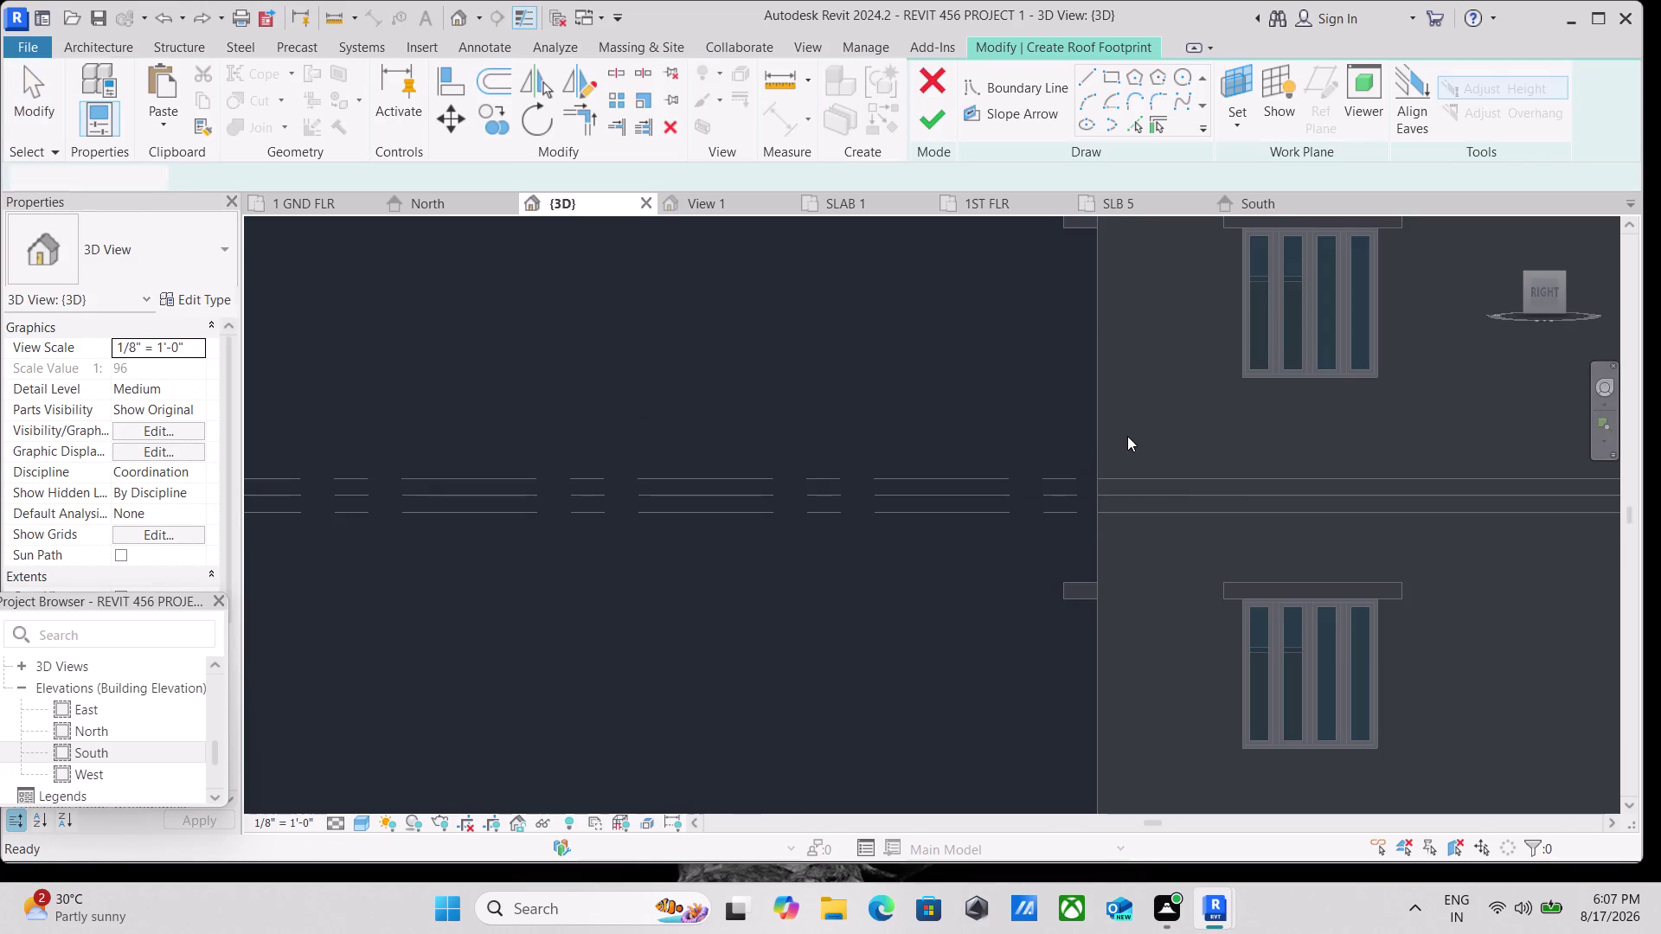
scroll(down, 3)
key(ctrl+z)
scroll(down, 3)
key(ctrl+z)
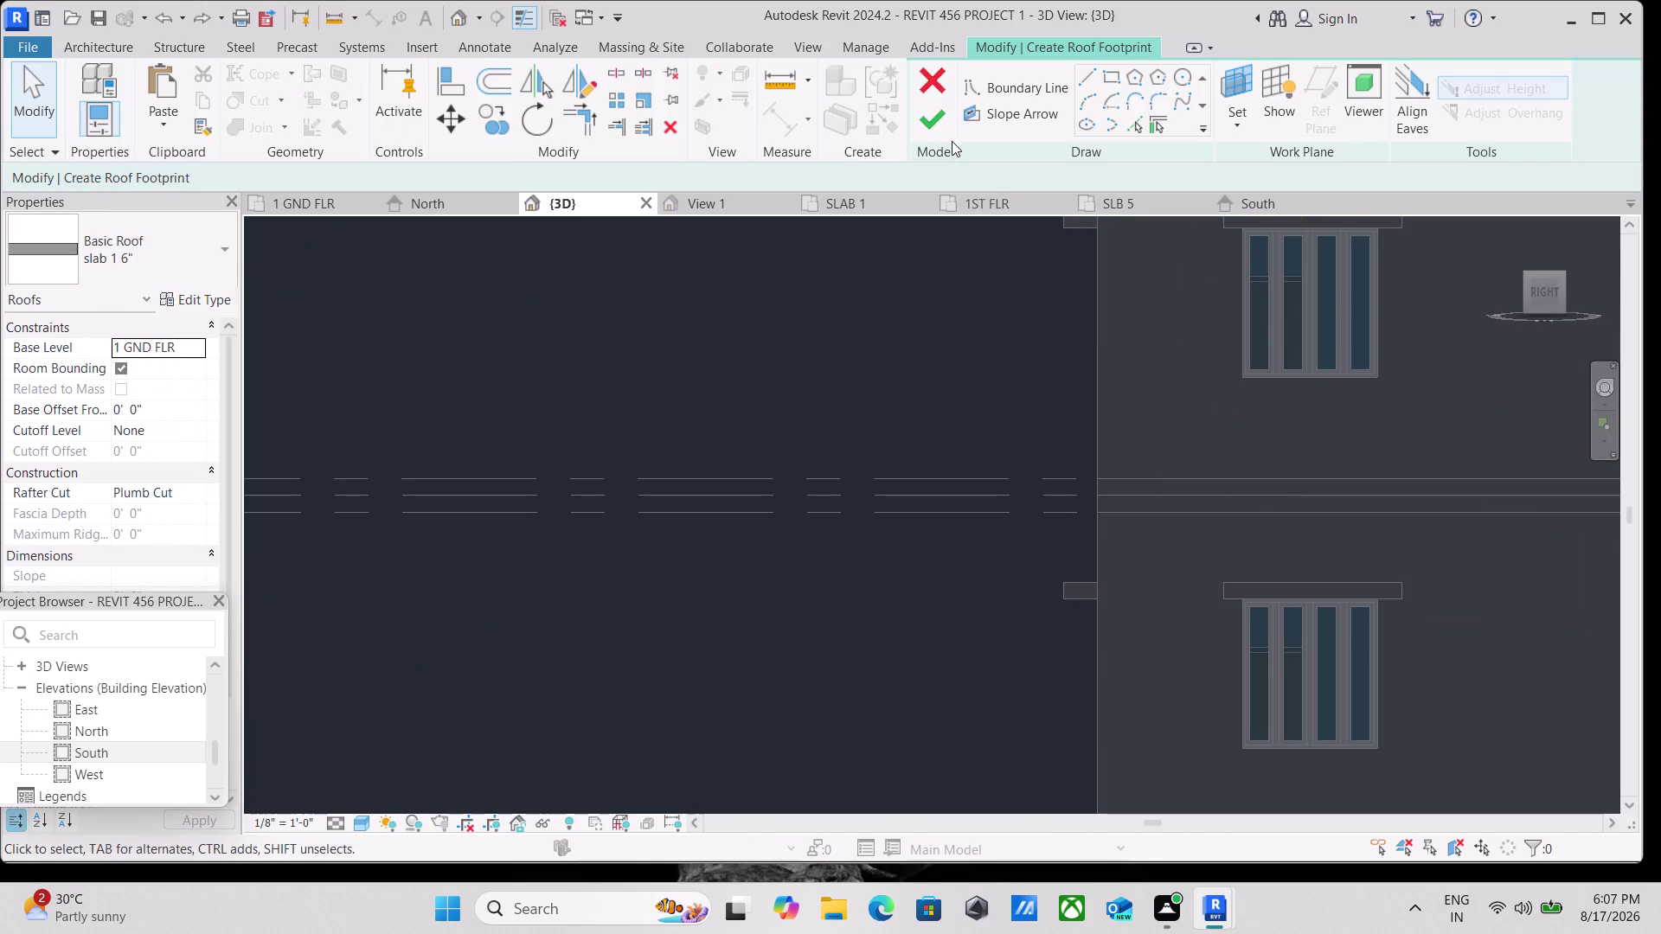
click(923, 93)
click(870, 472)
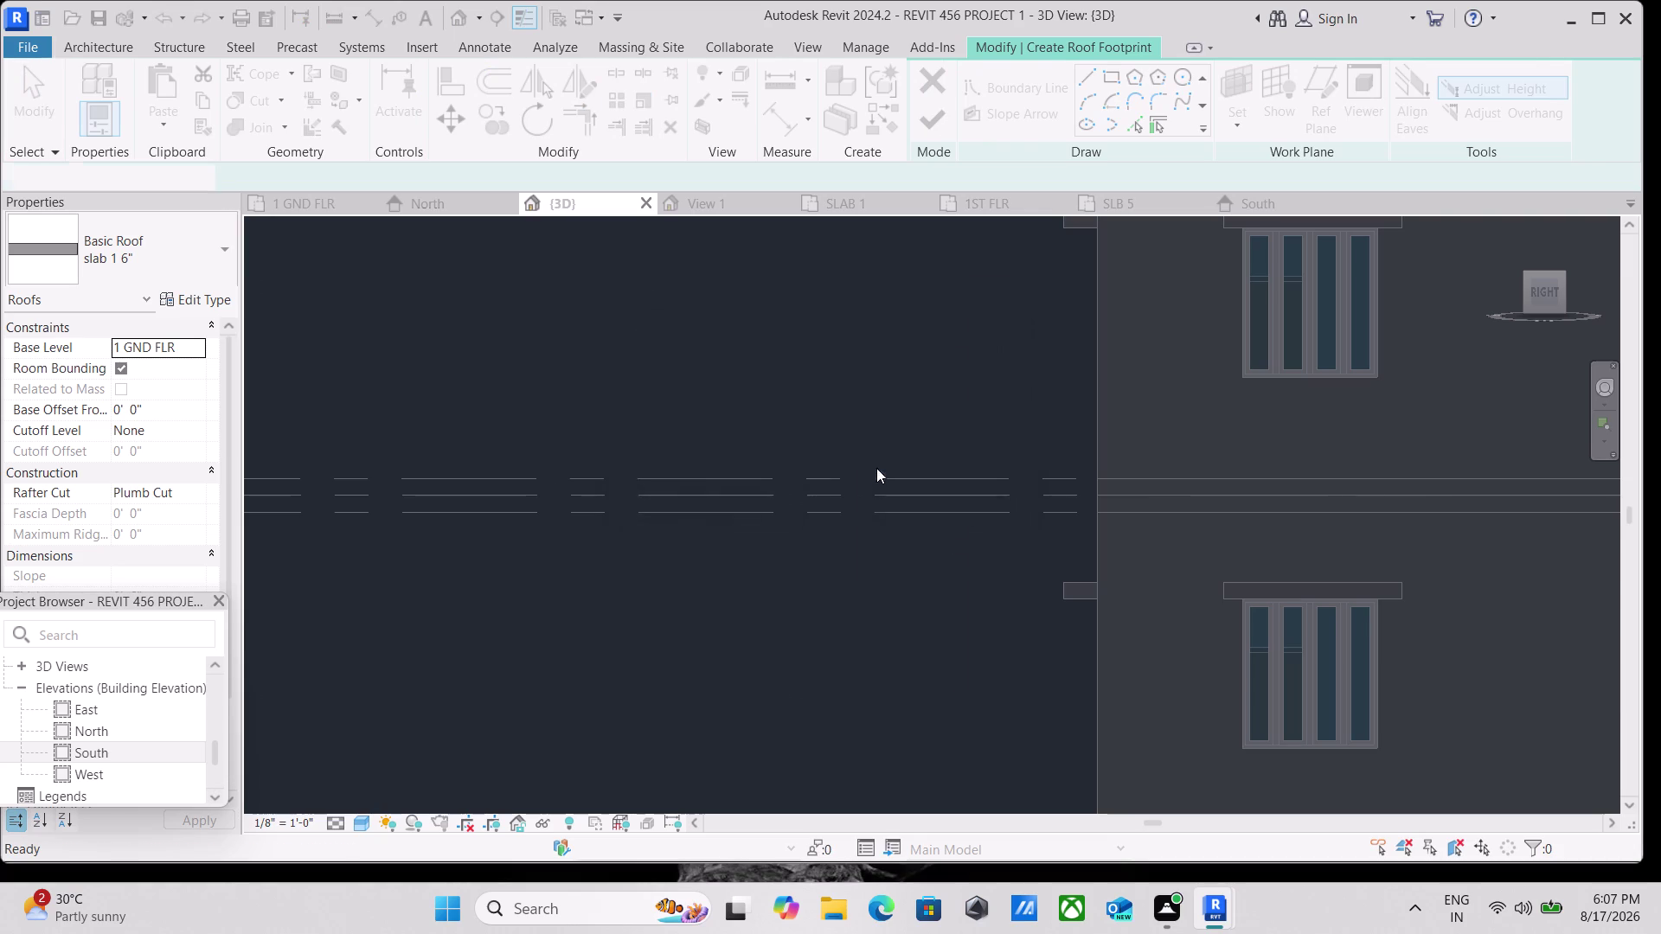
Reselect the shaft opening and lower its top to about 14'-4" inside the stair tower.
scroll(down, 3)
scroll(down, 3)
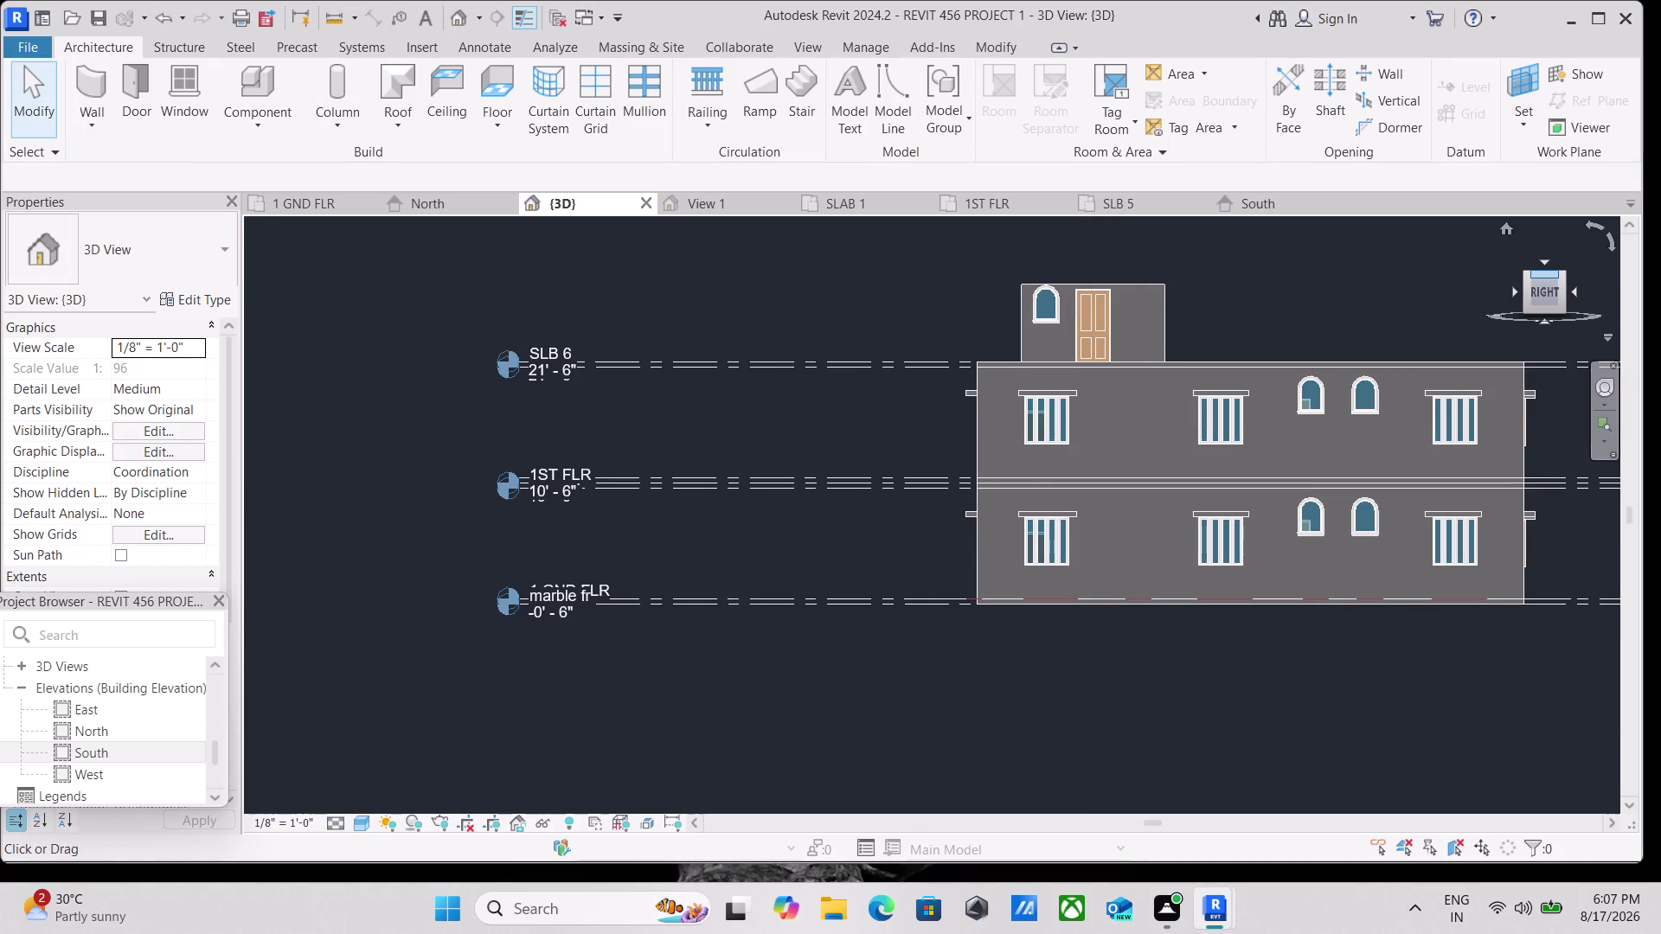
middle_drag(1090, 264, 1004, 441)
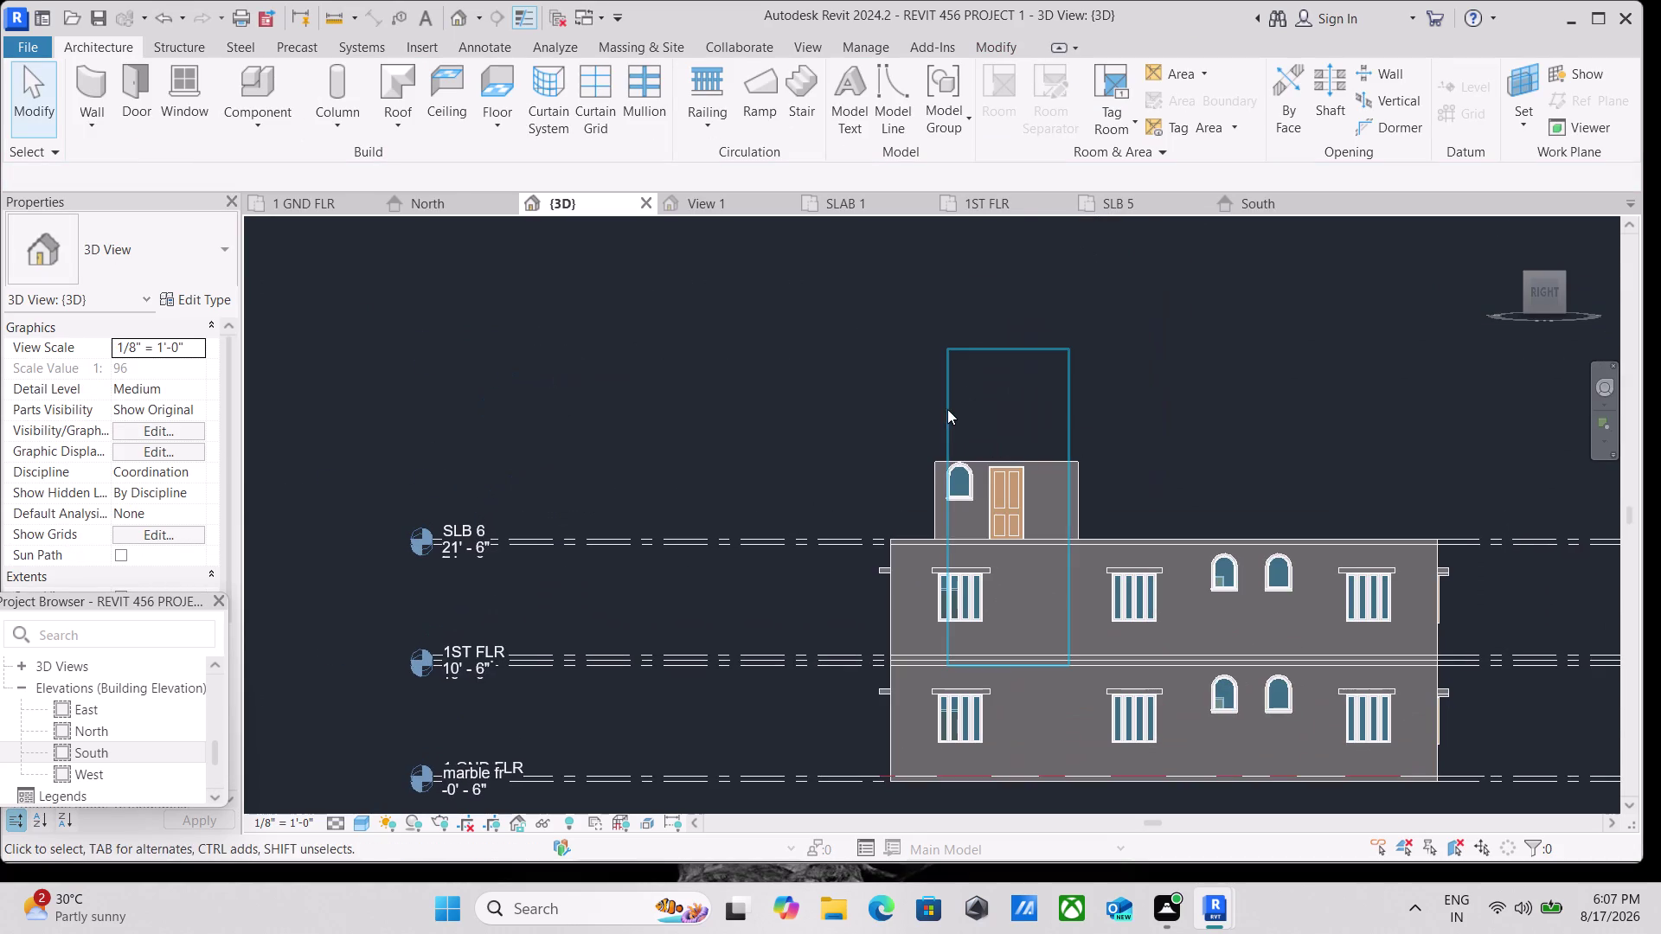
click(940, 410)
drag(1002, 332, 1016, 503)
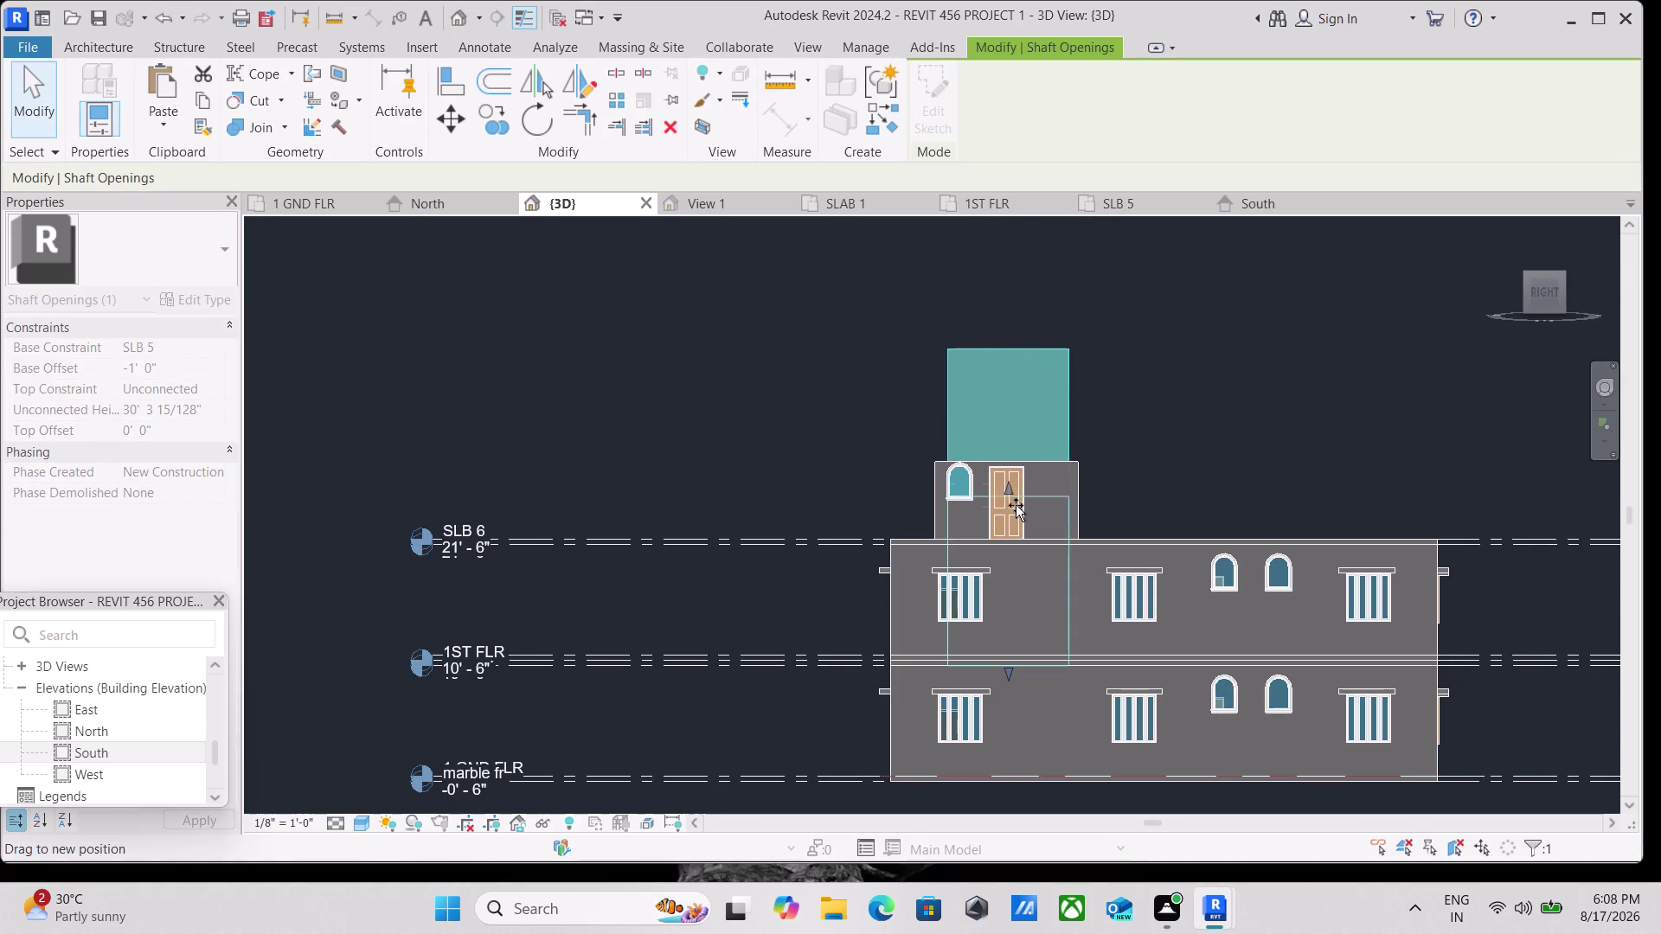
drag(1015, 503, 1015, 507)
Pan across the elevation to check the shortened shaft against the stair tower and levels.
scroll(down, 3)
middle_drag(1131, 417, 974, 496)
scroll(down, 3)
middle_drag(1009, 489, 862, 498)
scroll(up, 3)
scroll(up, 3)
middle_drag(543, 446, 594, 482)
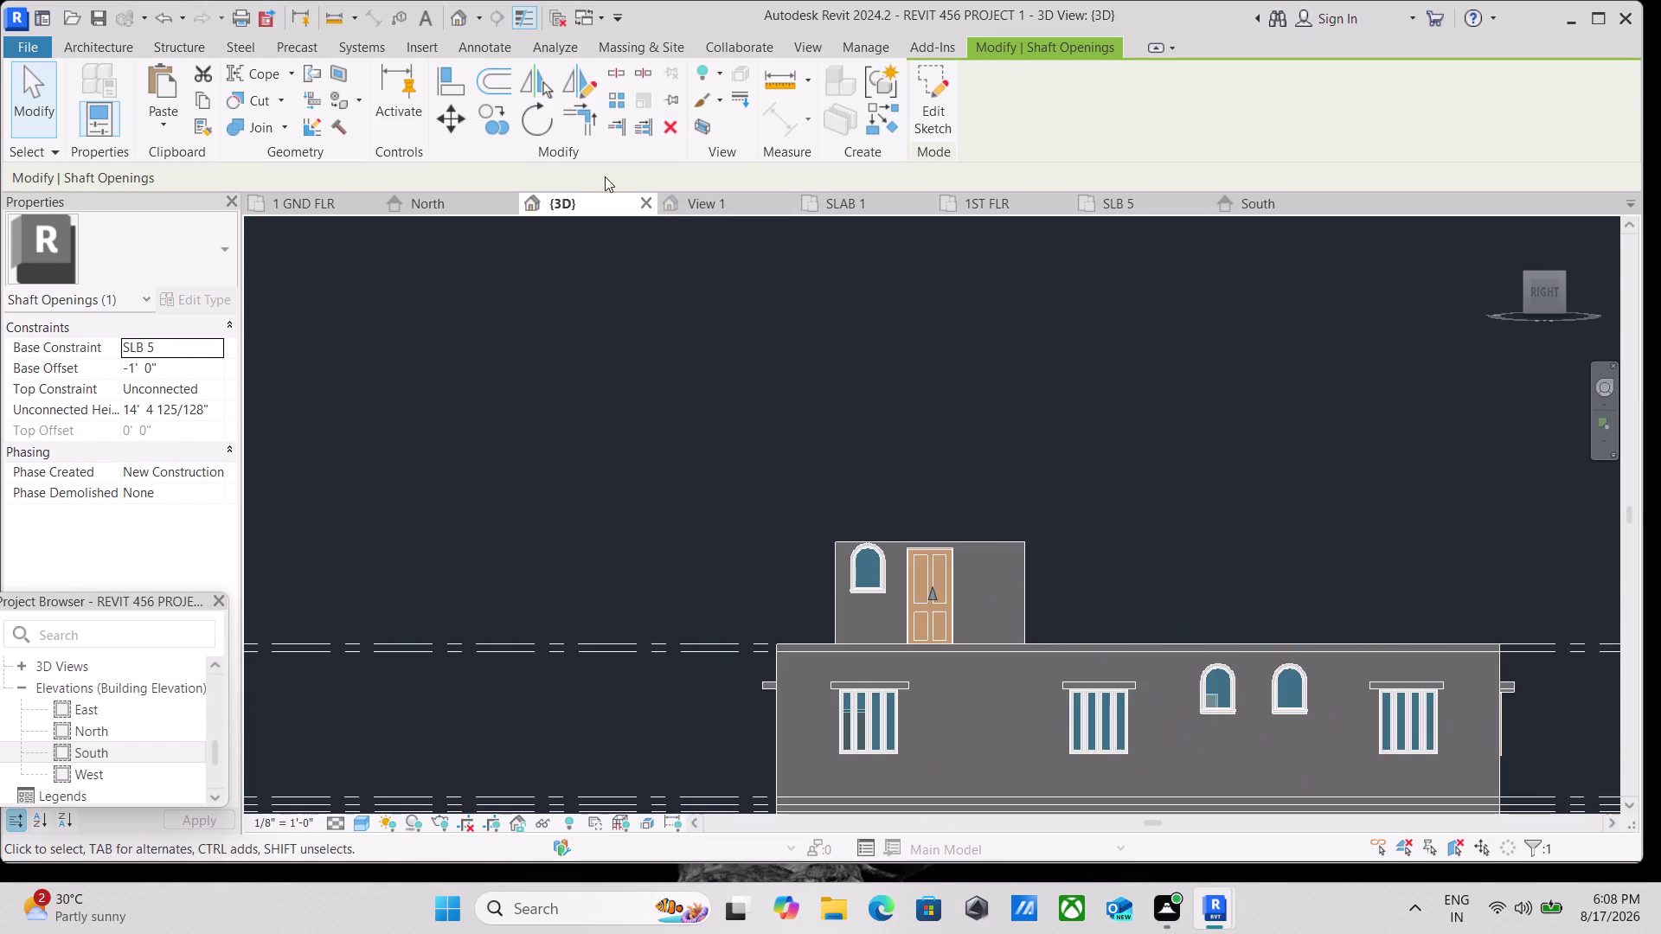
middle_drag(527, 285, 624, 246)
scroll(down, 3)
middle_drag(334, 309, 389, 301)
middle_drag(421, 308, 459, 316)
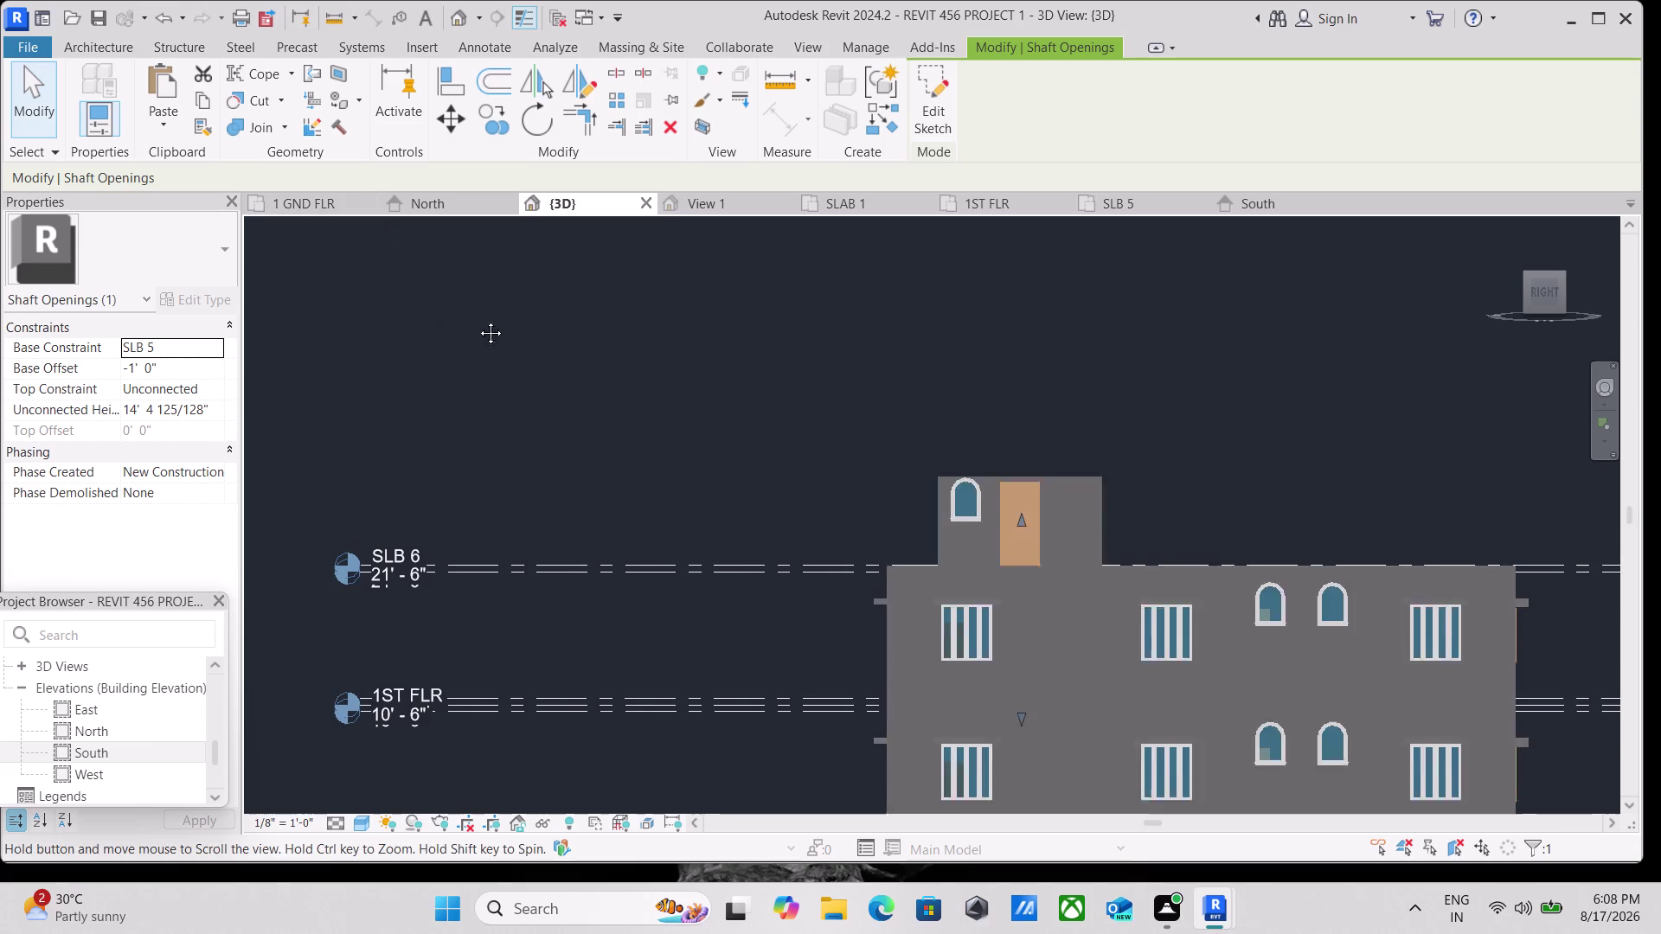
middle_drag(459, 316, 519, 327)
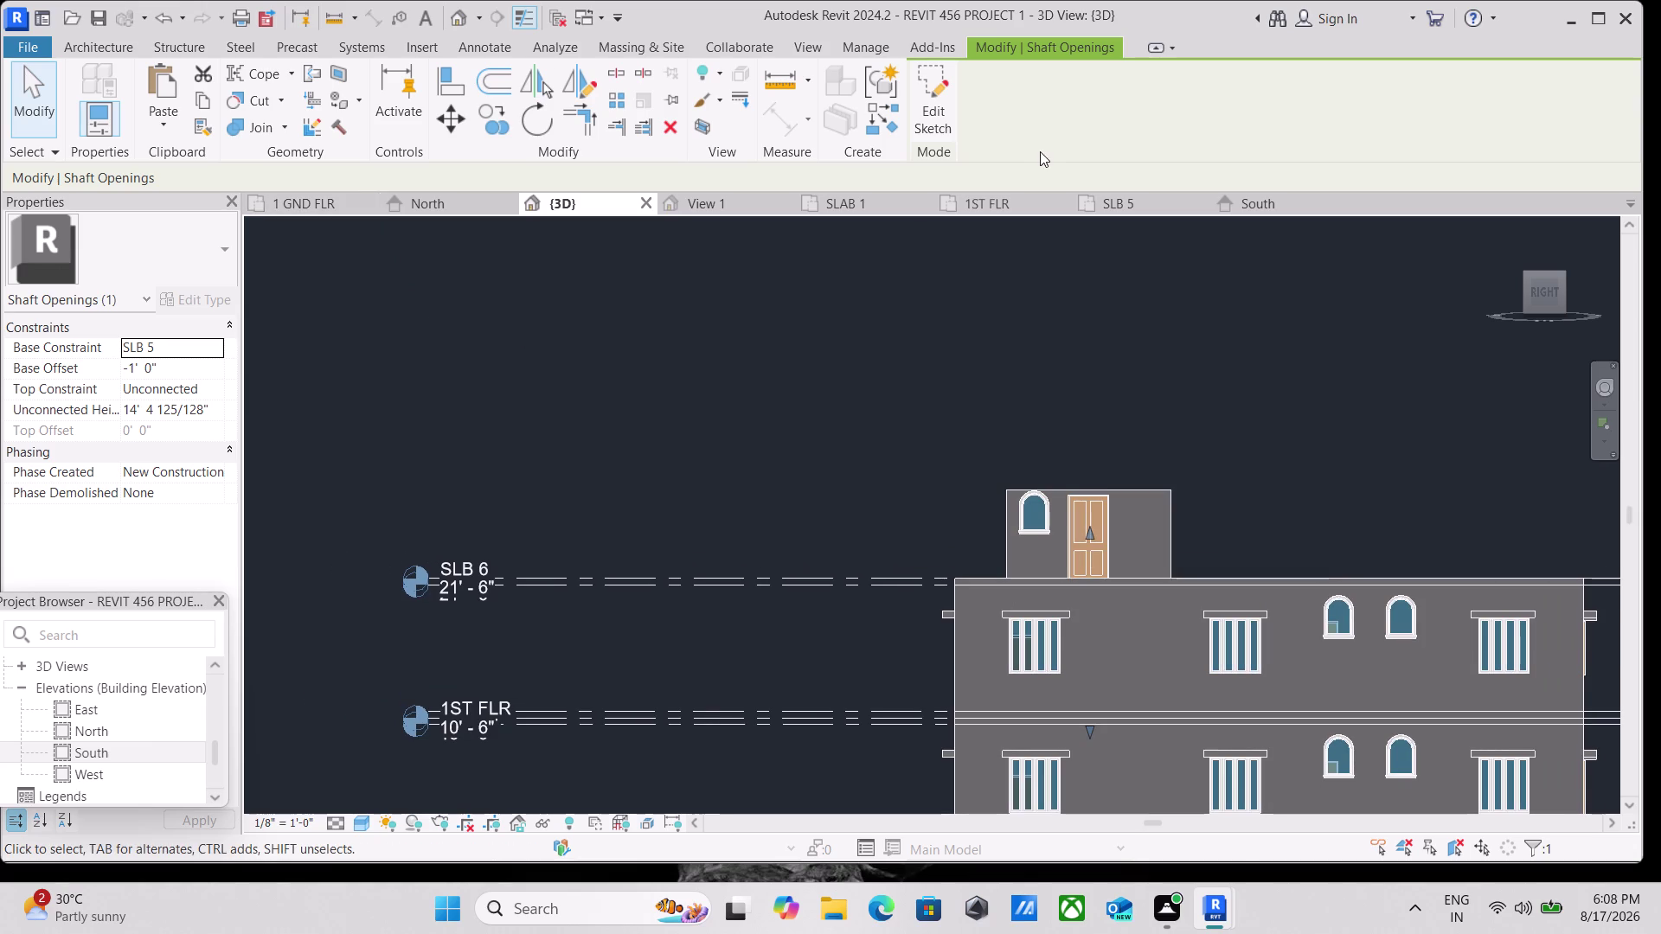
scroll(down, 3)
middle_drag(1103, 370, 1104, 379)
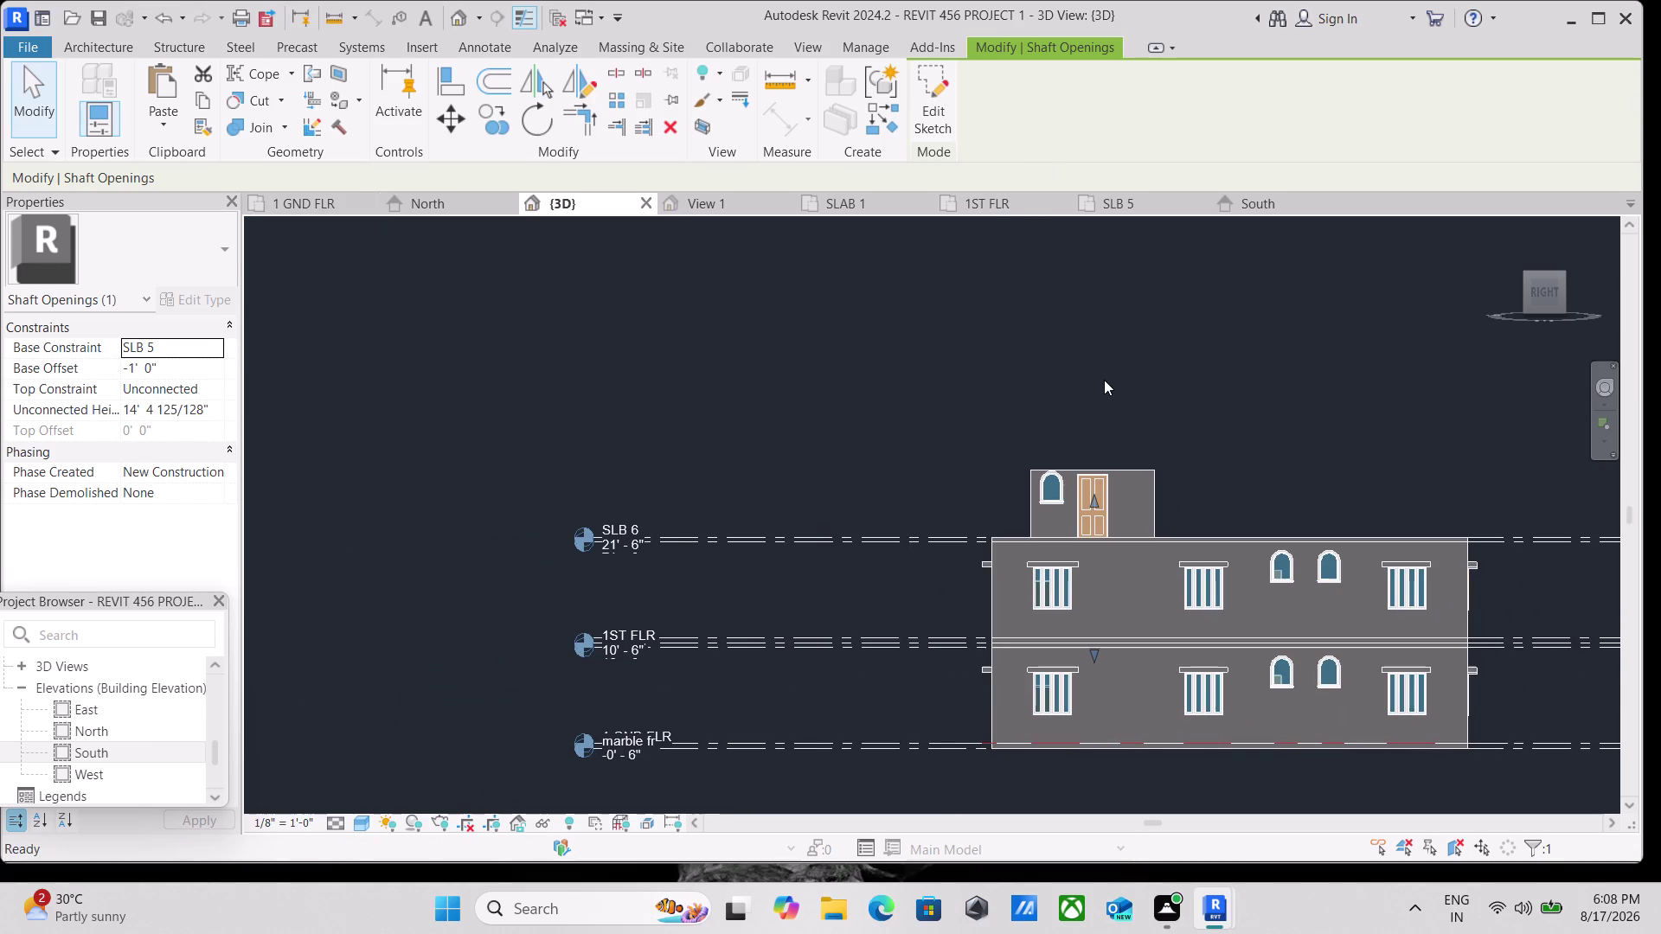
key(Escape)
key(Escape)
scroll(down, 3)
middle_drag(1107, 361, 873, 392)
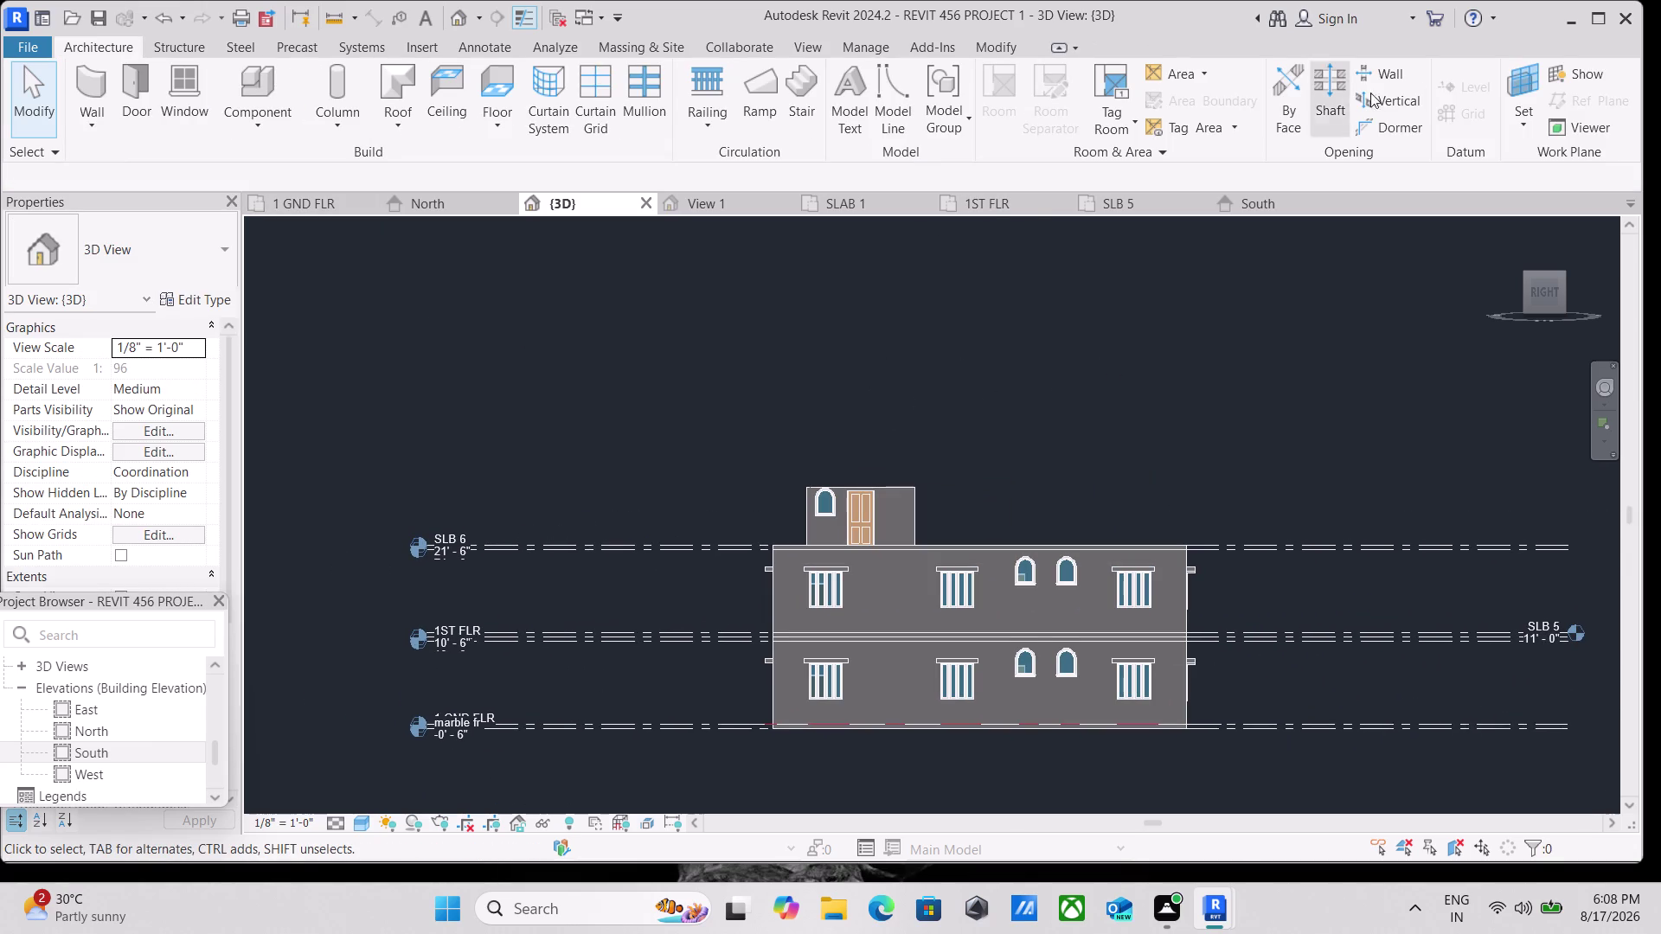
scroll(down, 3)
scroll(down, 3)
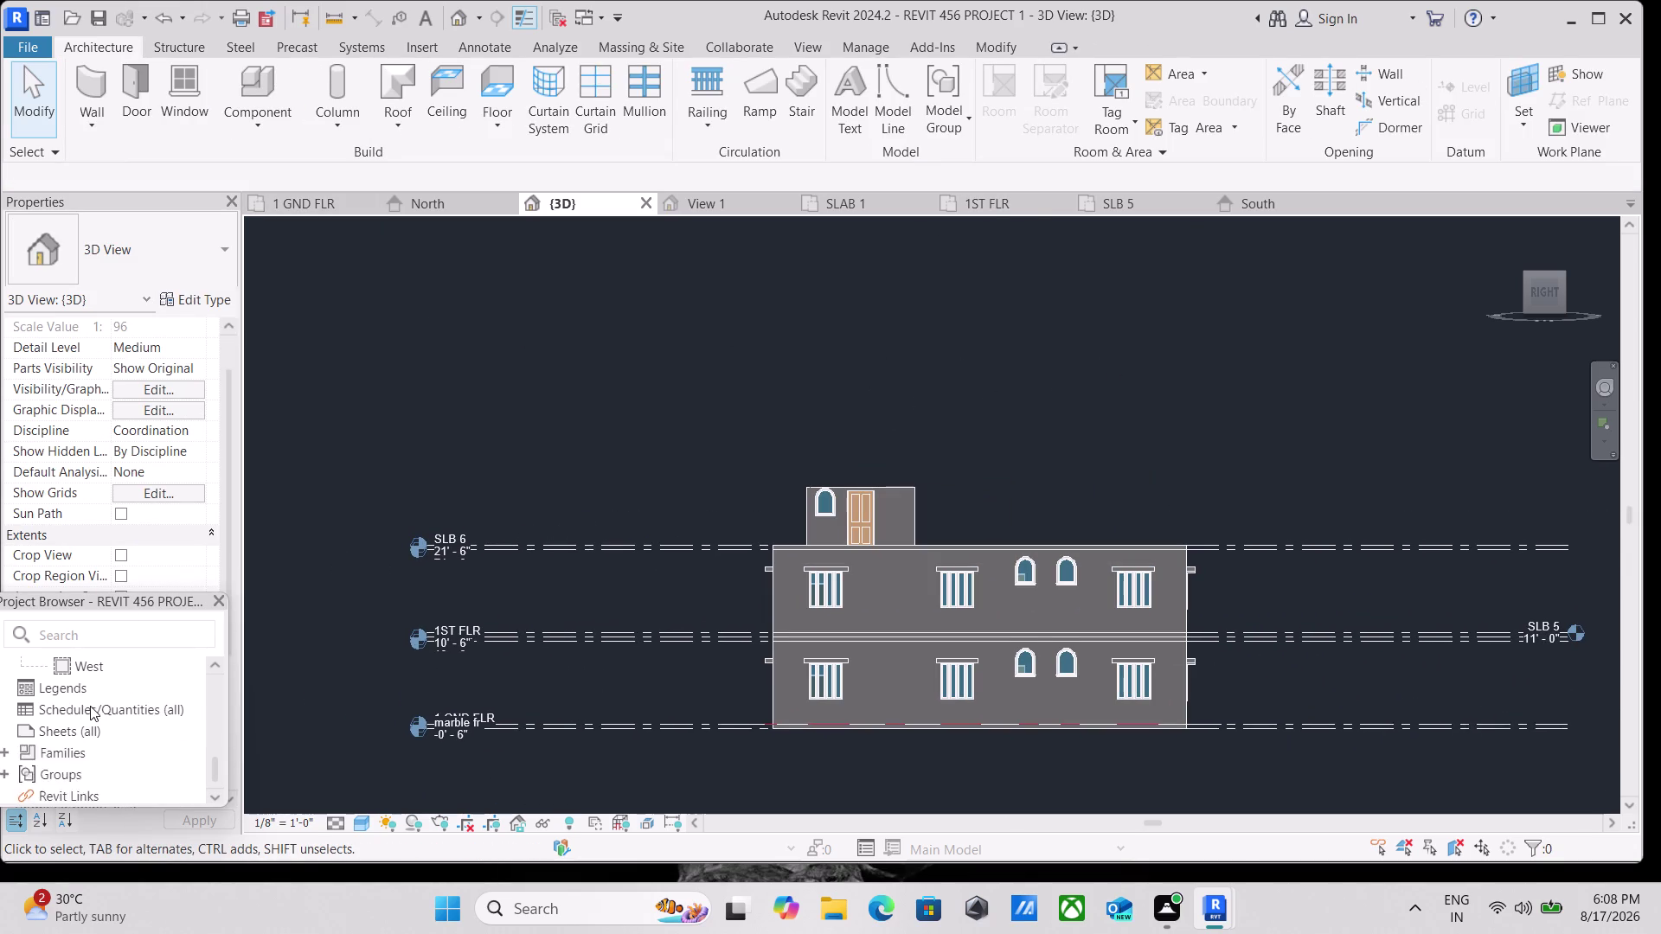
scroll(down, 3)
scroll(up, 3)
scroll(up, 3)
scroll(up, 3)
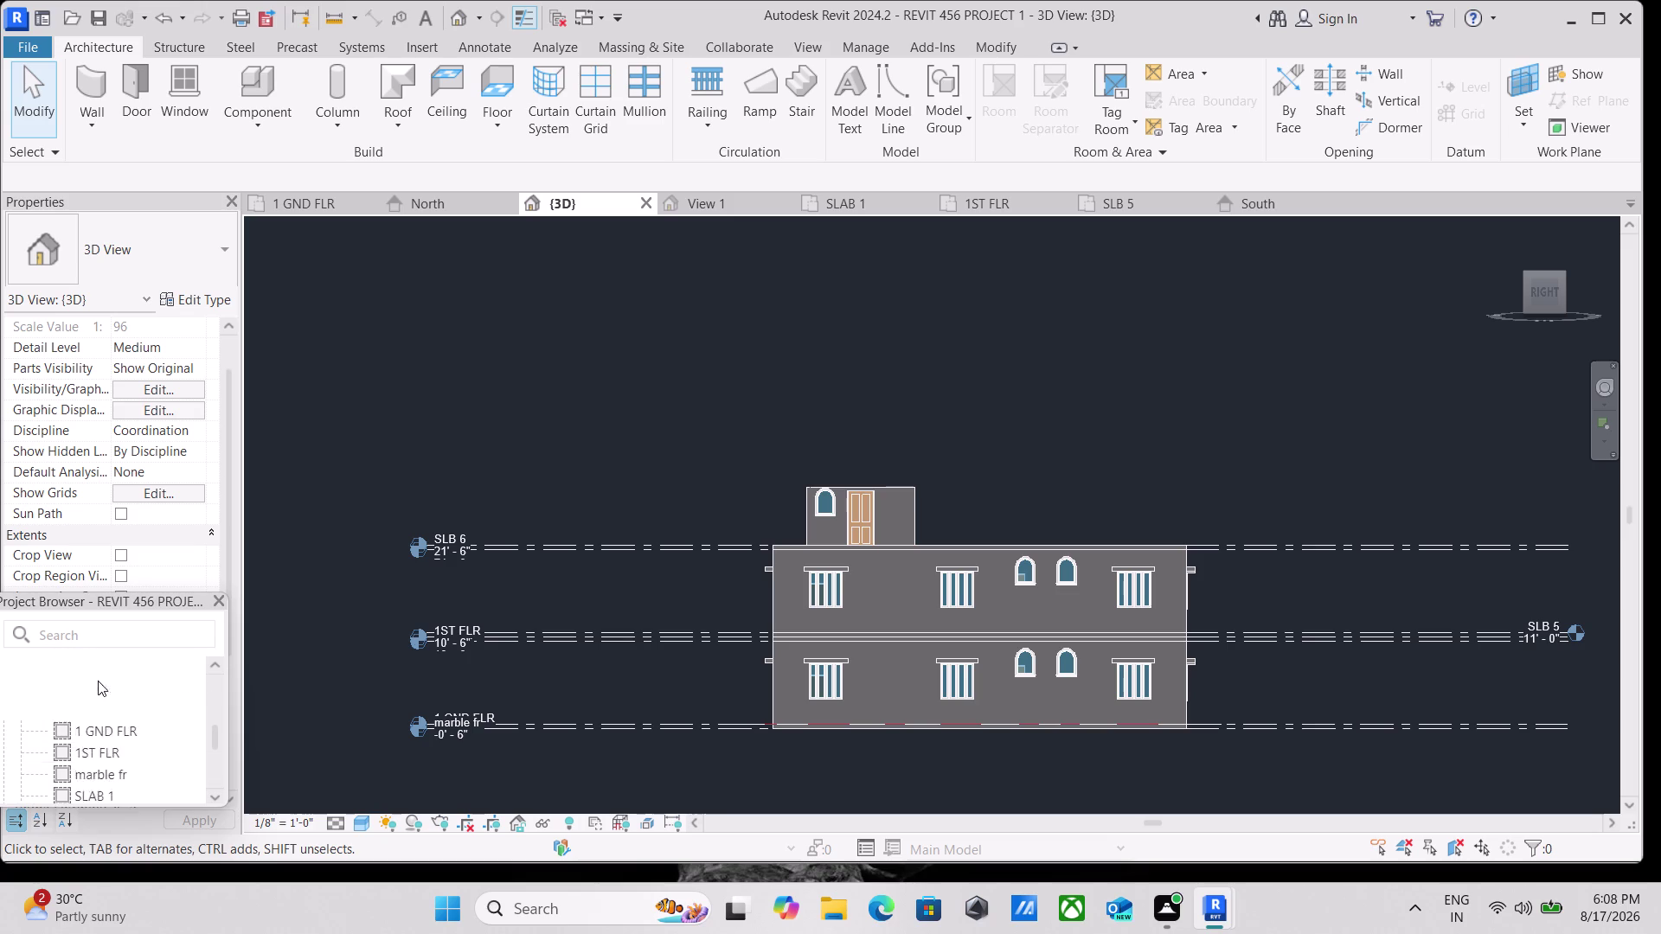
scroll(up, 3)
scroll(up, 3)
scroll(down, 3)
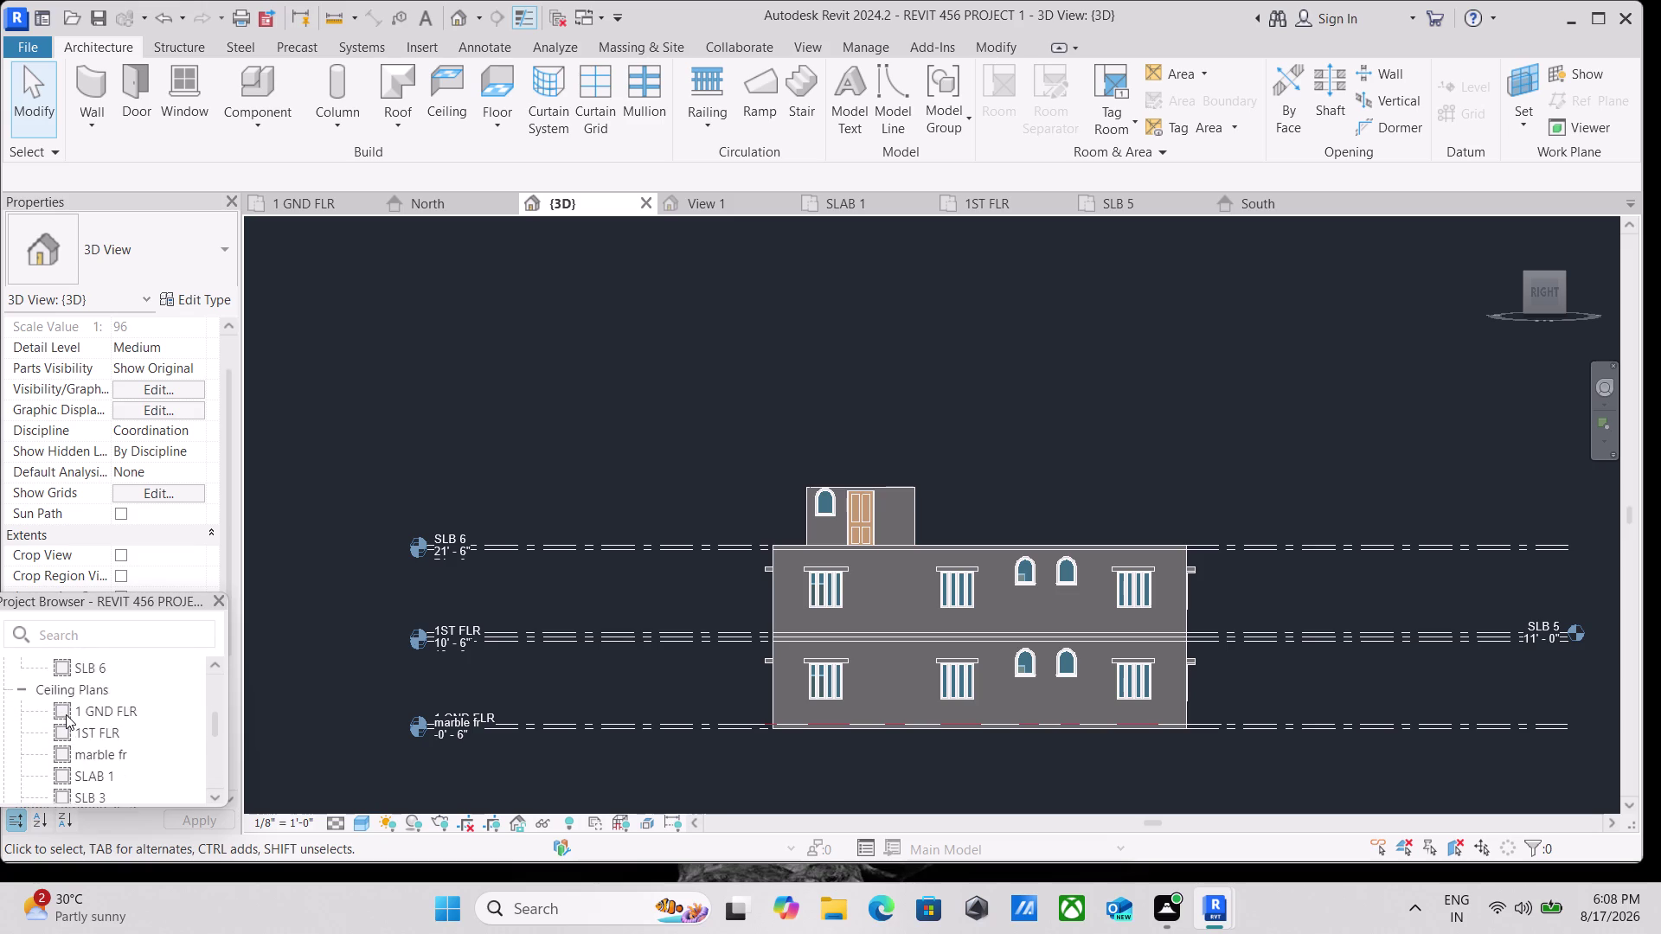
scroll(up, 3)
scroll(down, 3)
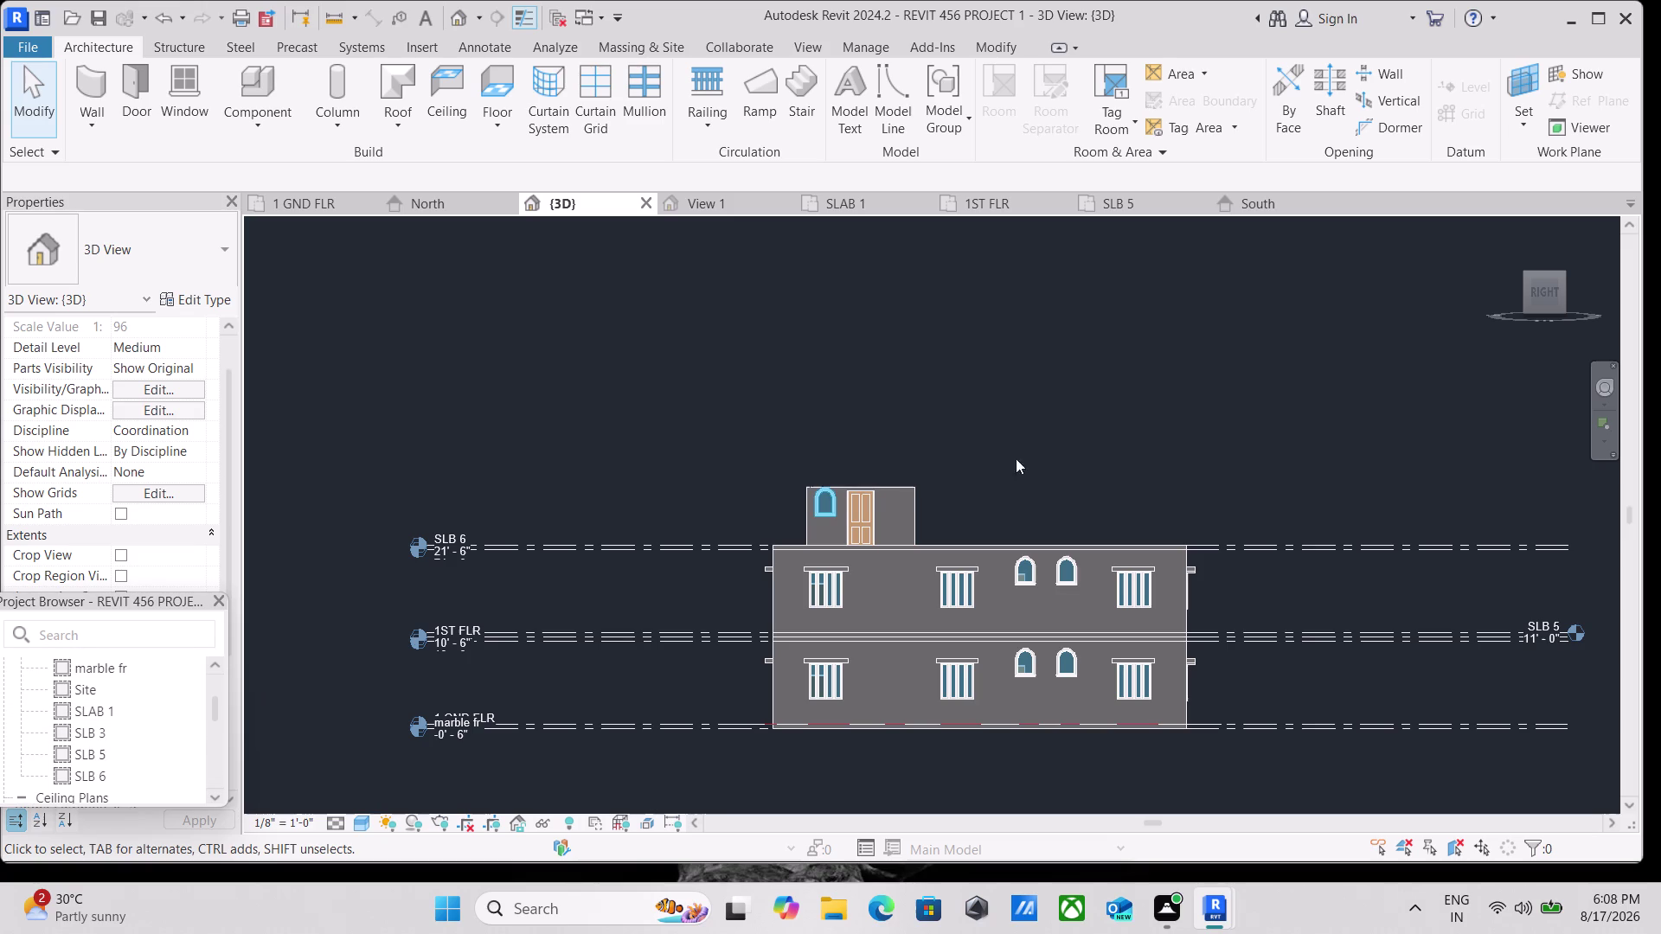
scroll(down, 3)
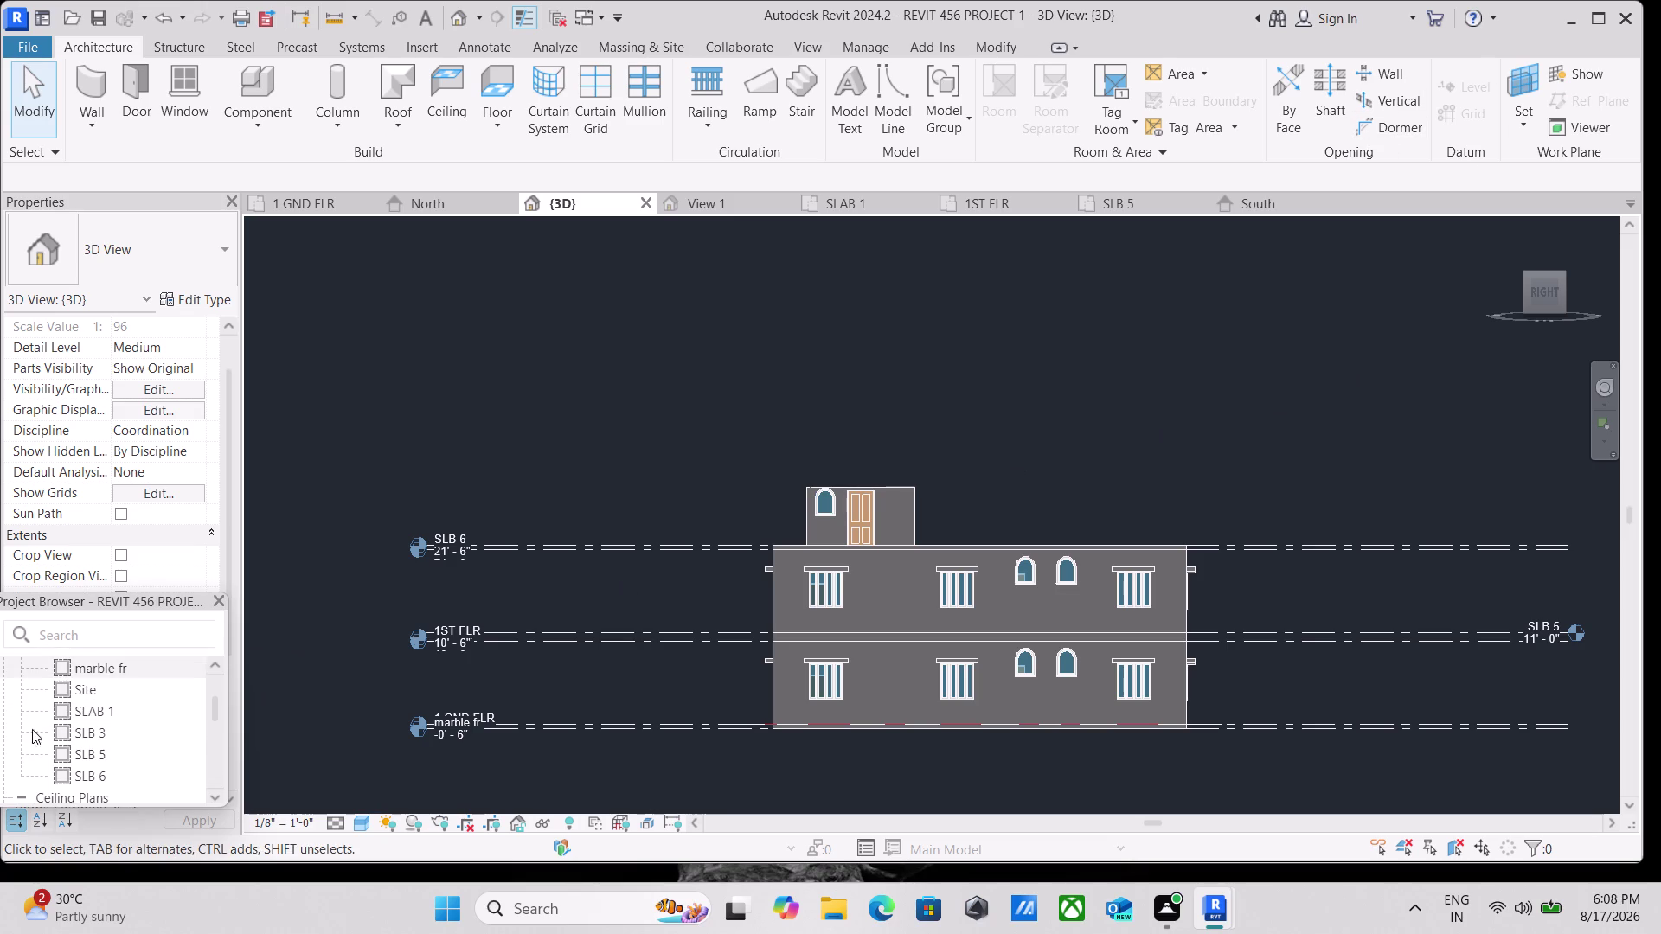
scroll(down, 3)
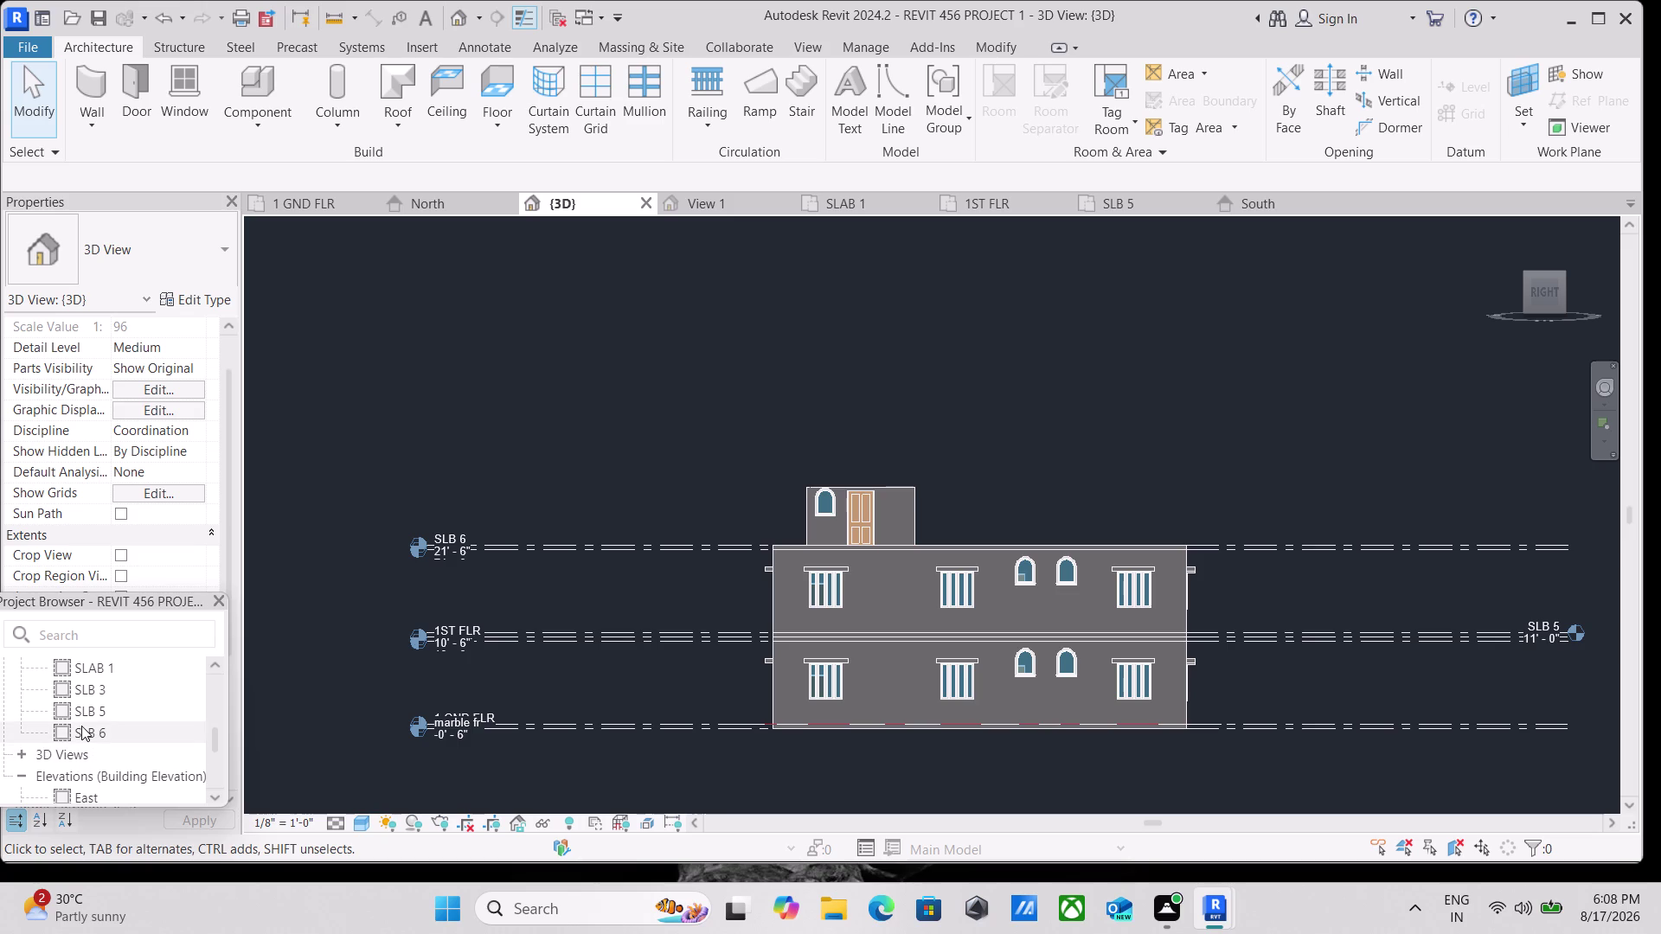
scroll(down, 3)
scroll(up, 3)
scroll(down, 3)
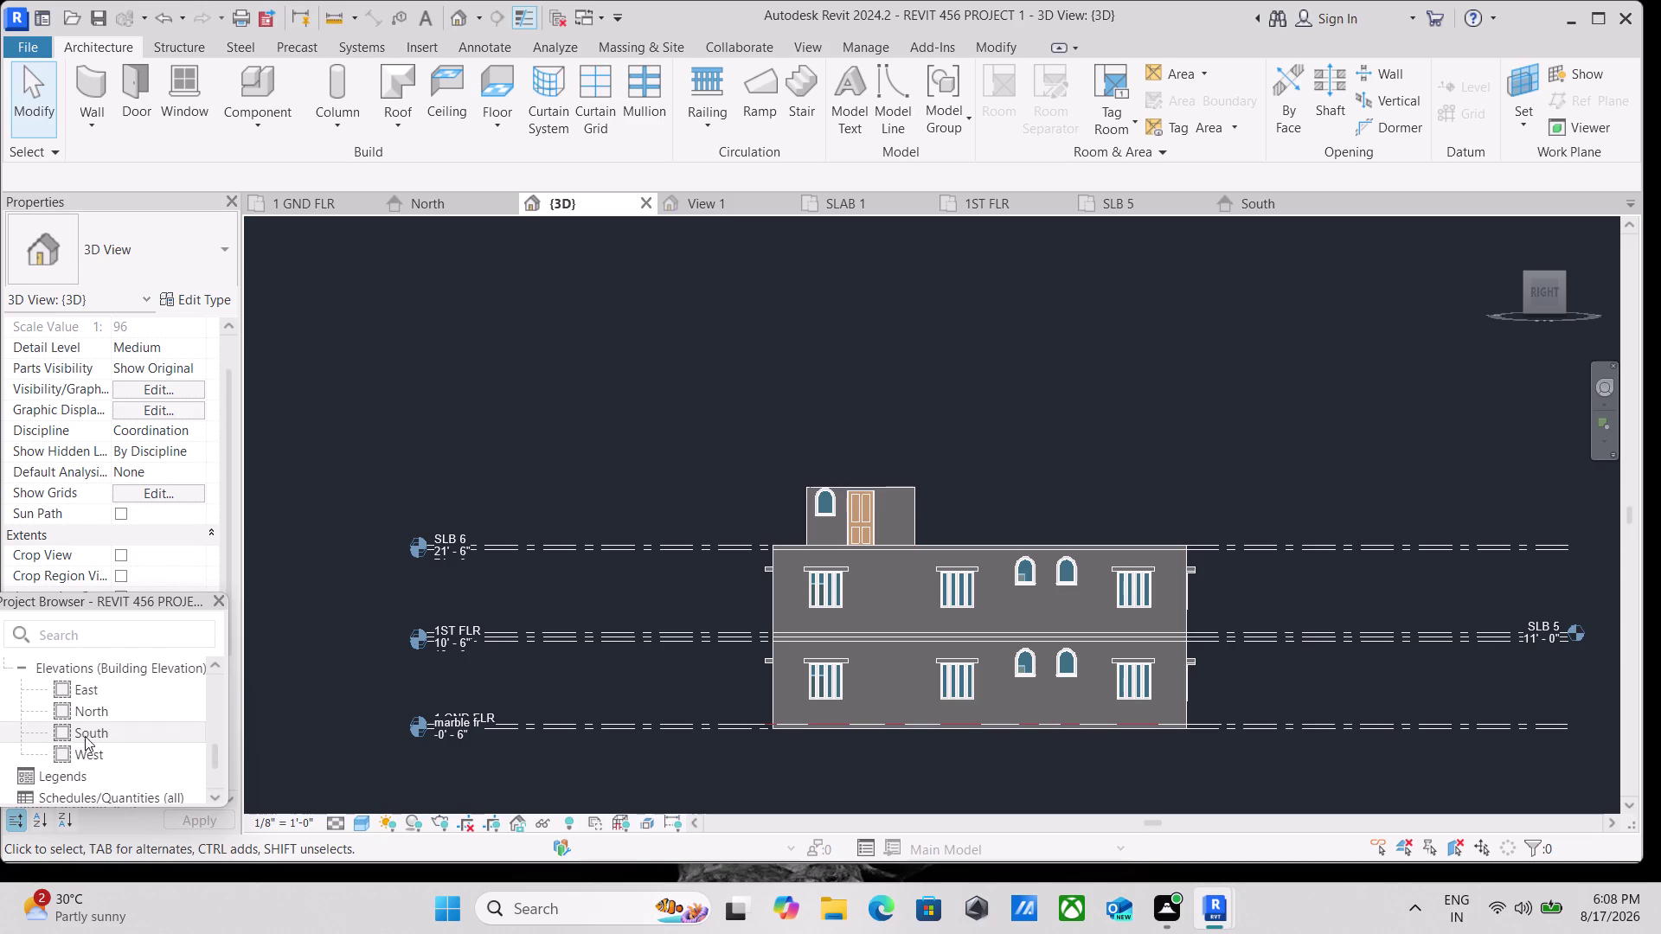
double_click(86, 717)
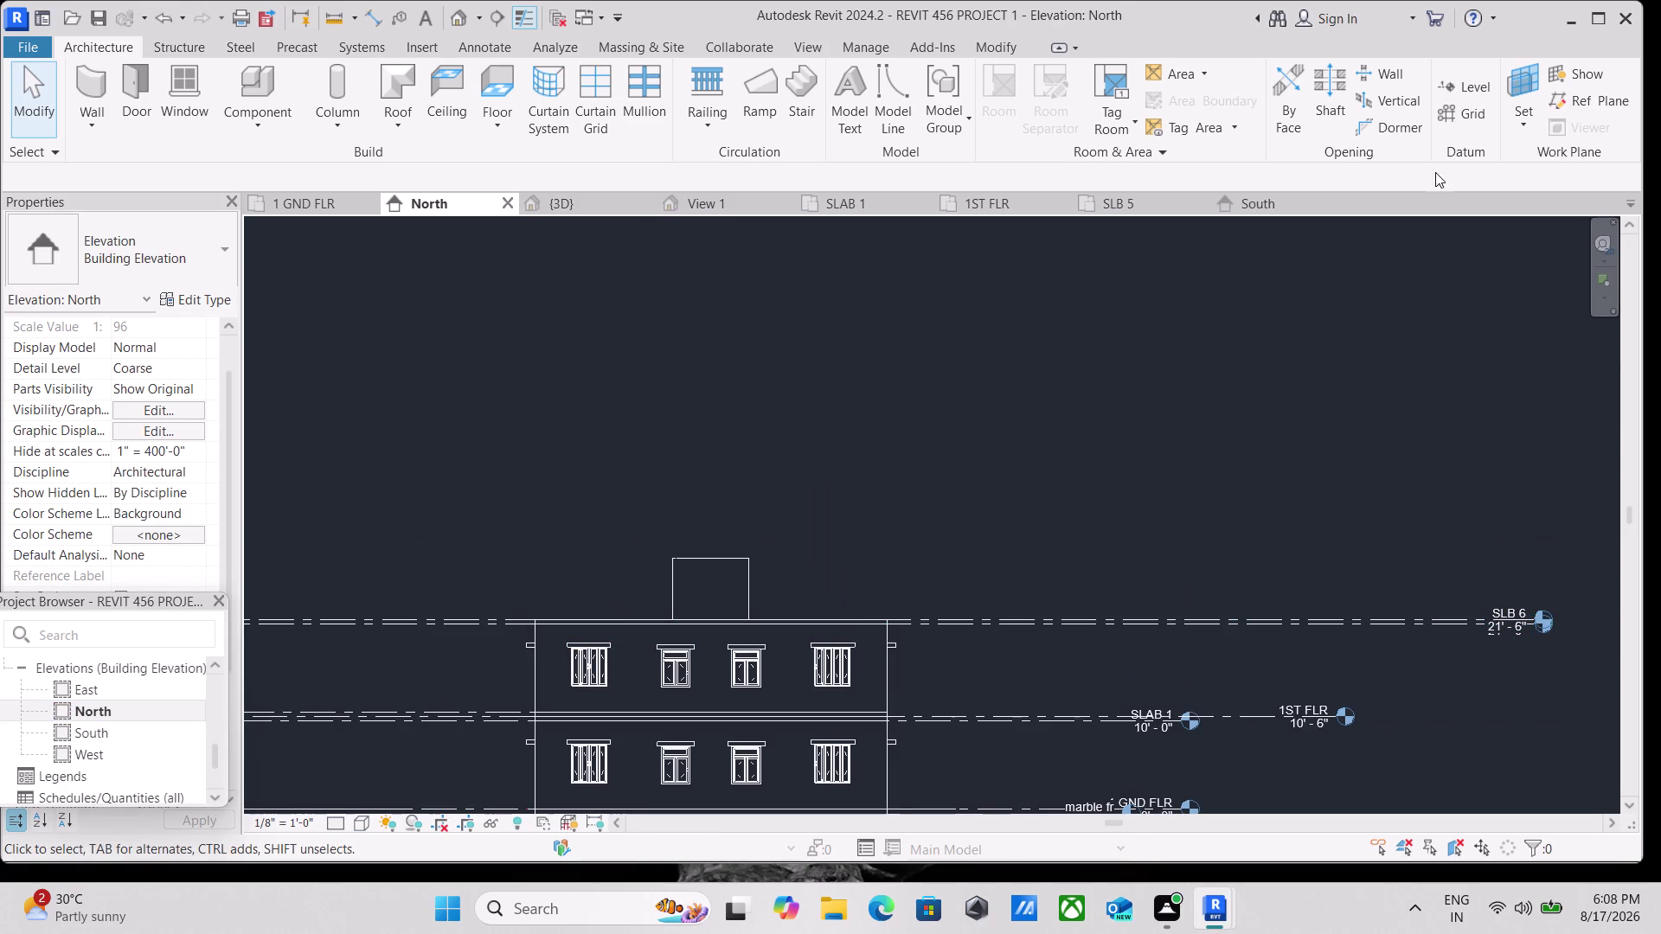
In the North elevation, start the Level tool with Pick Lines and a 7' offset.
click(1460, 82)
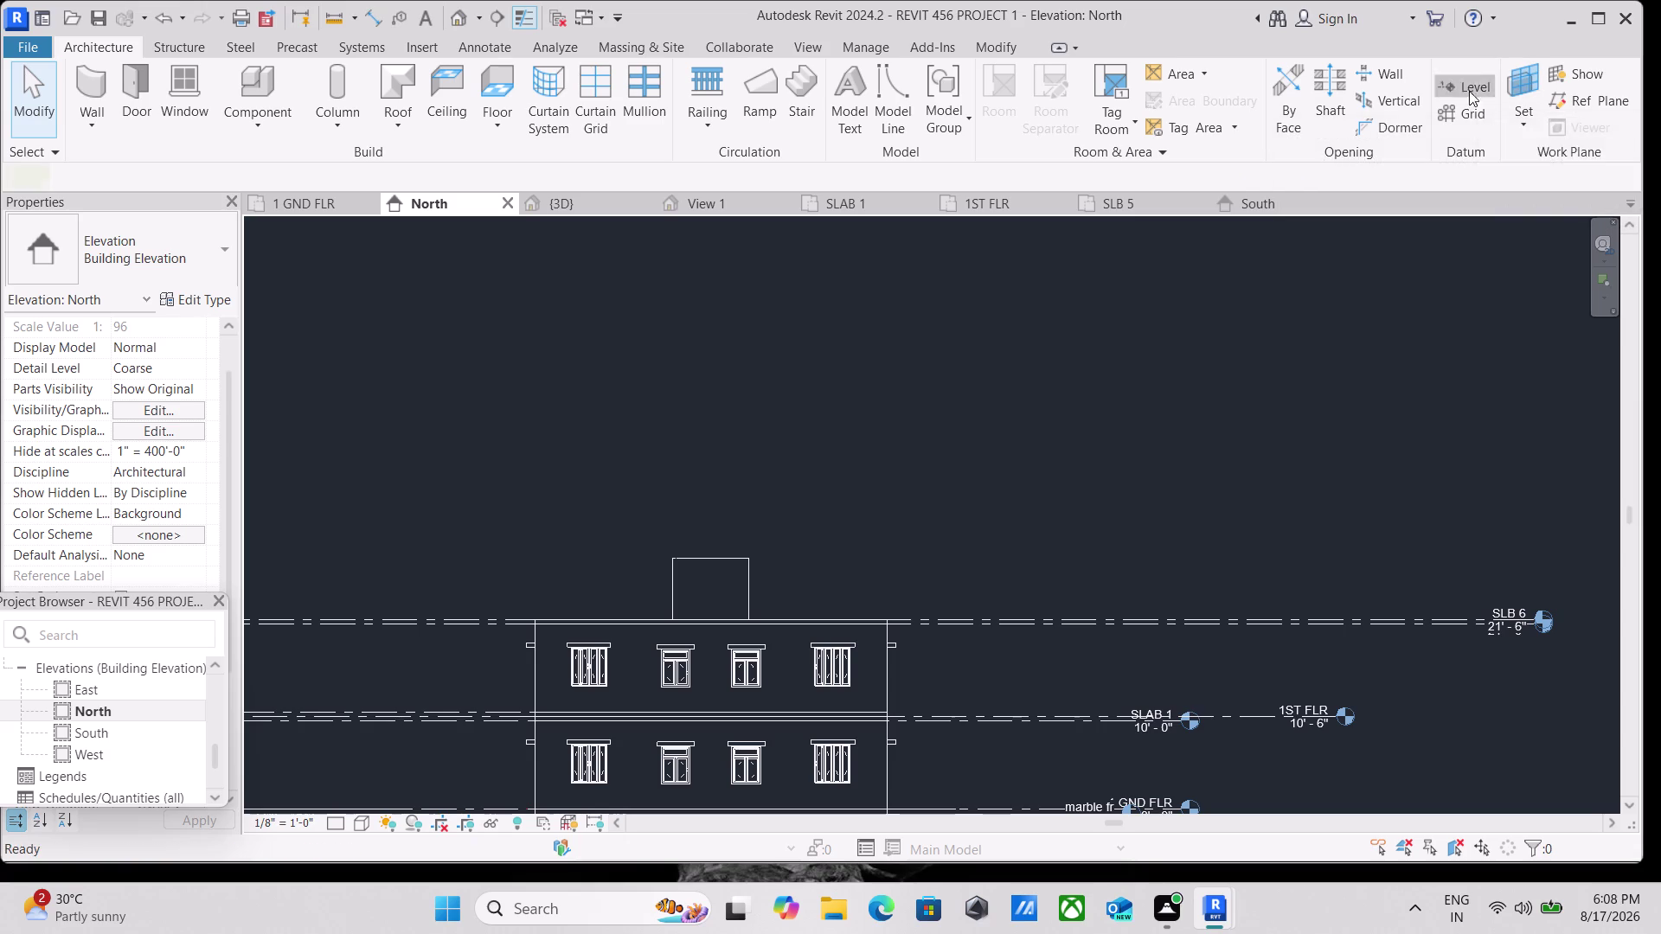
click(961, 80)
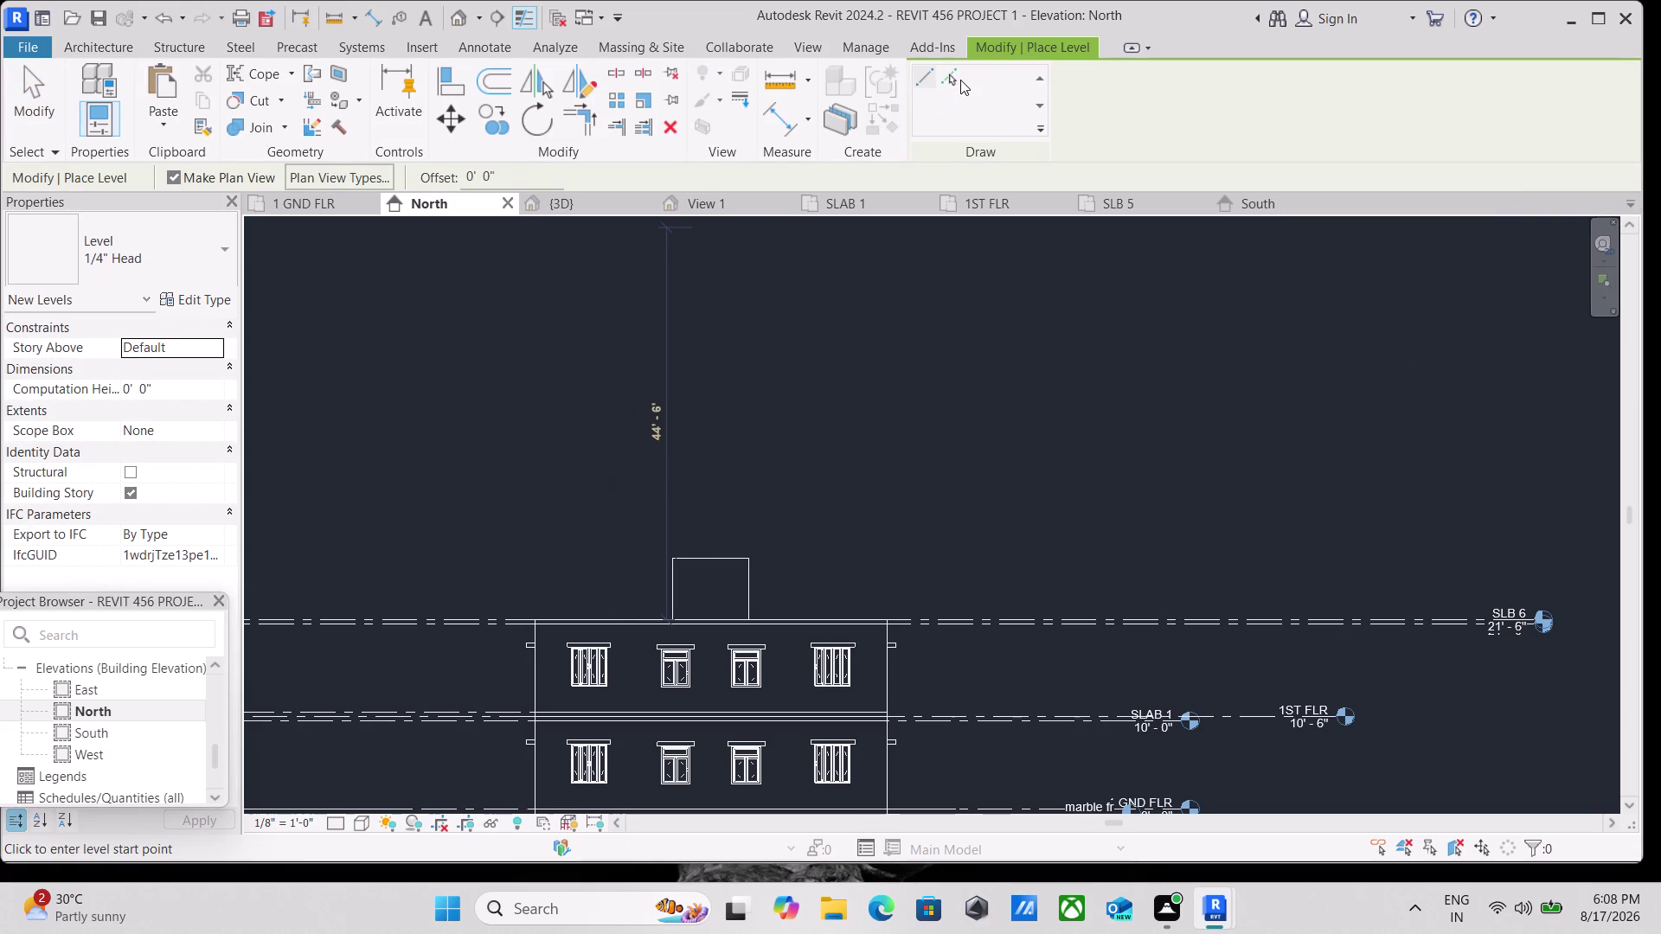
click(955, 79)
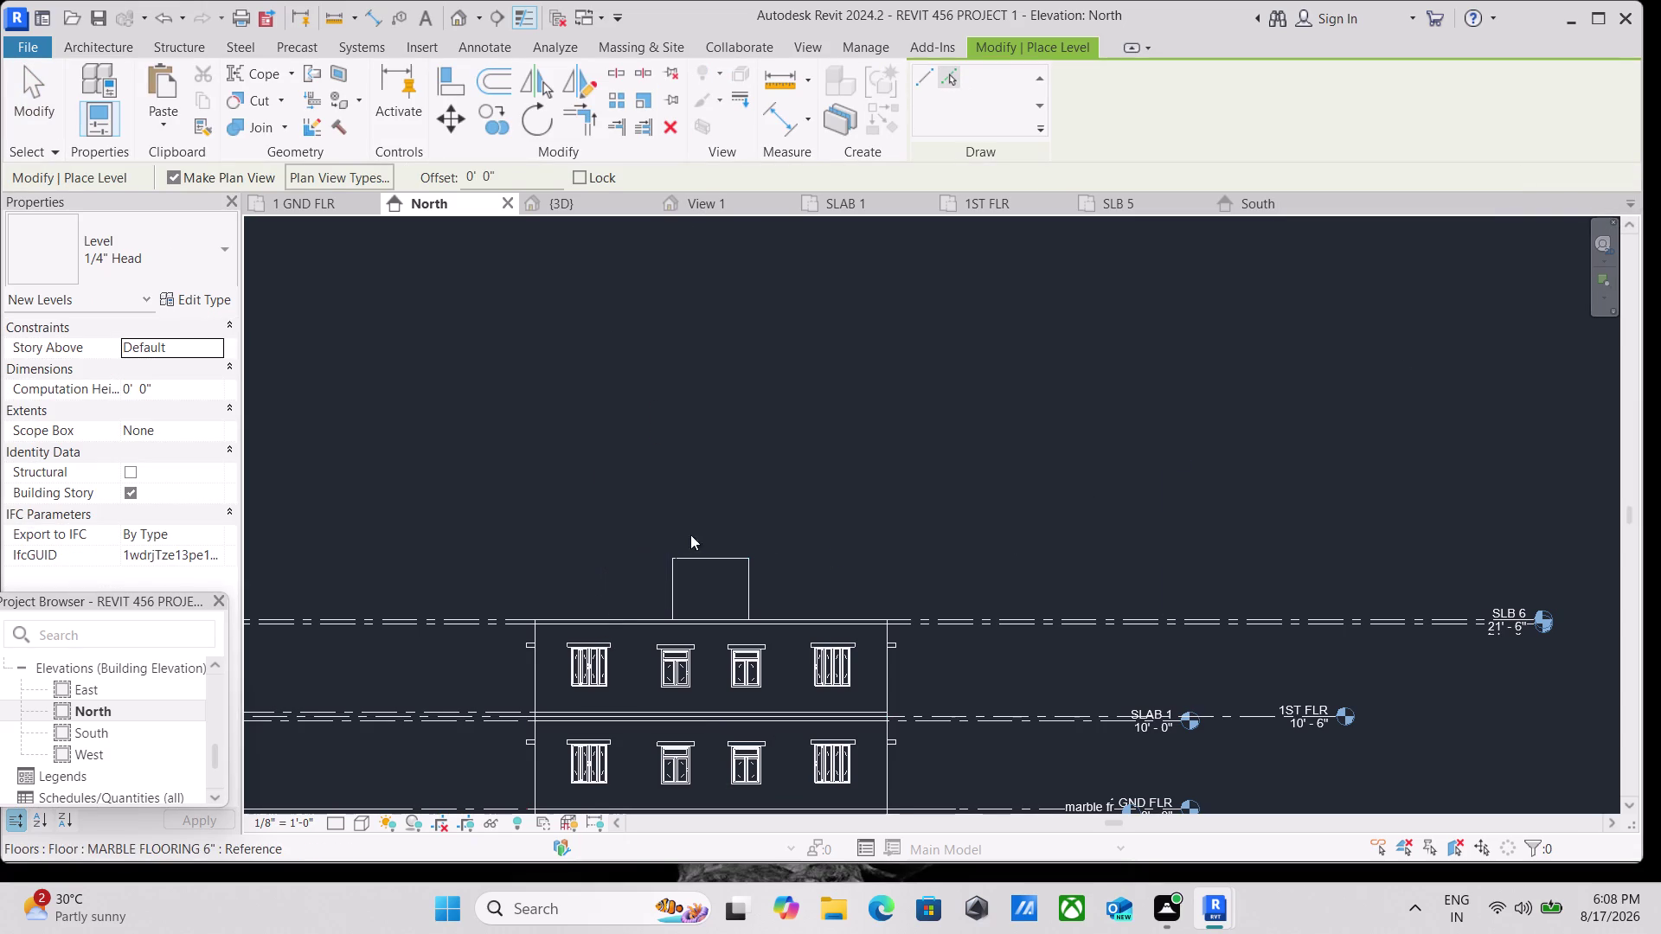
middle_drag(1010, 543, 1115, 540)
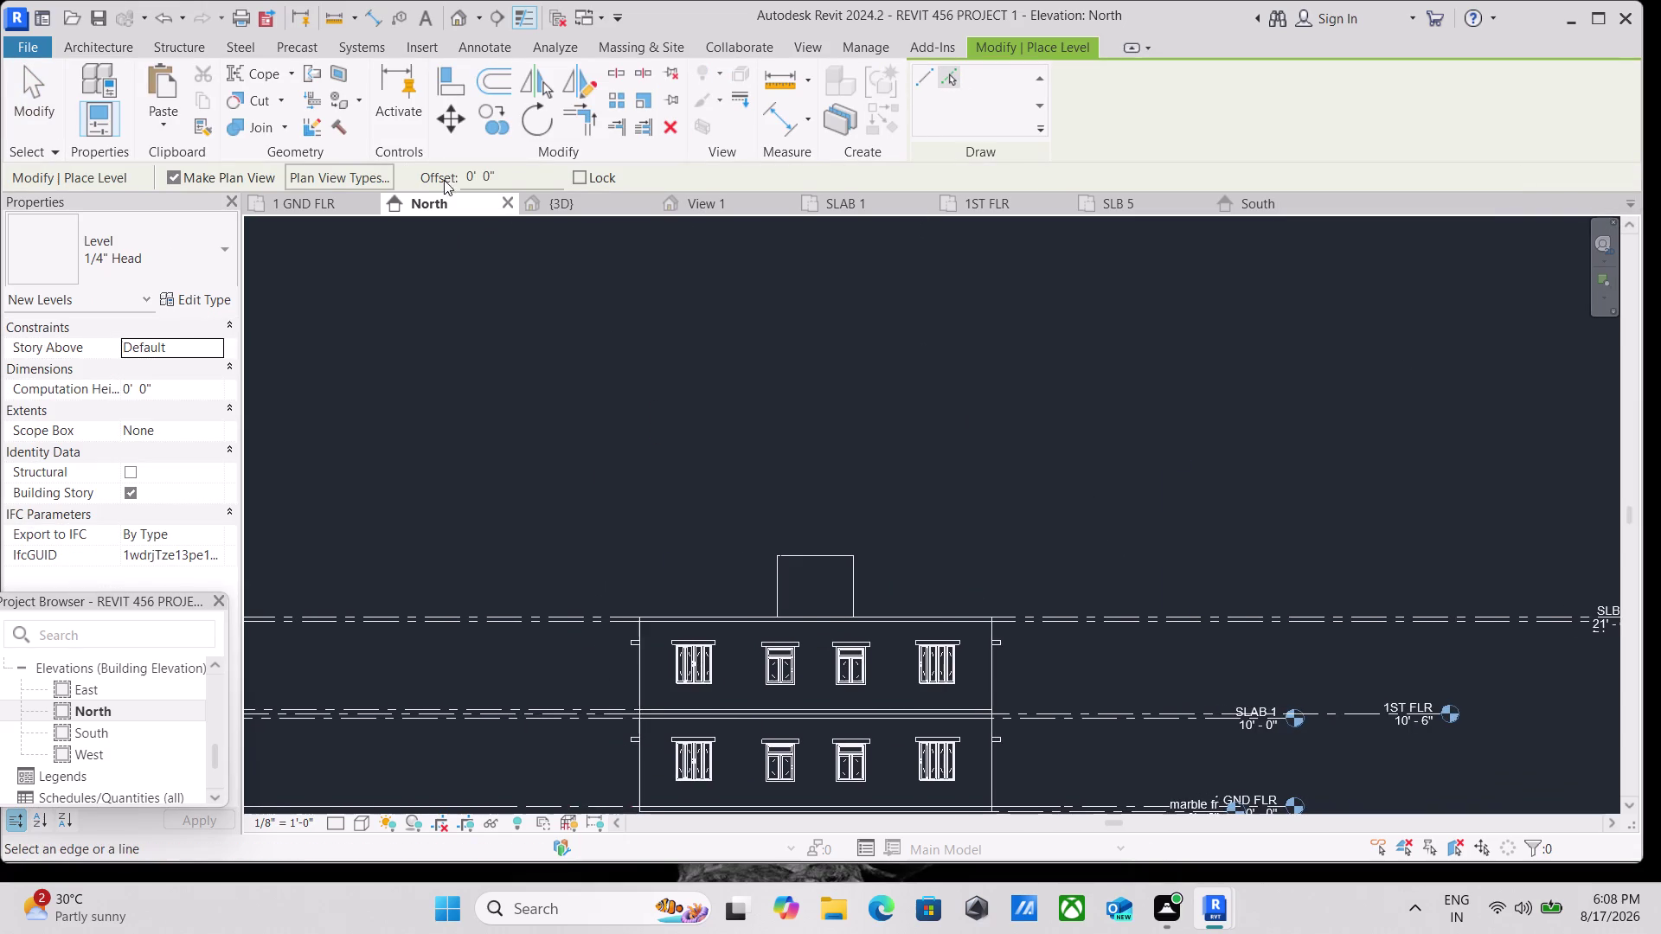
drag(523, 172, 380, 171)
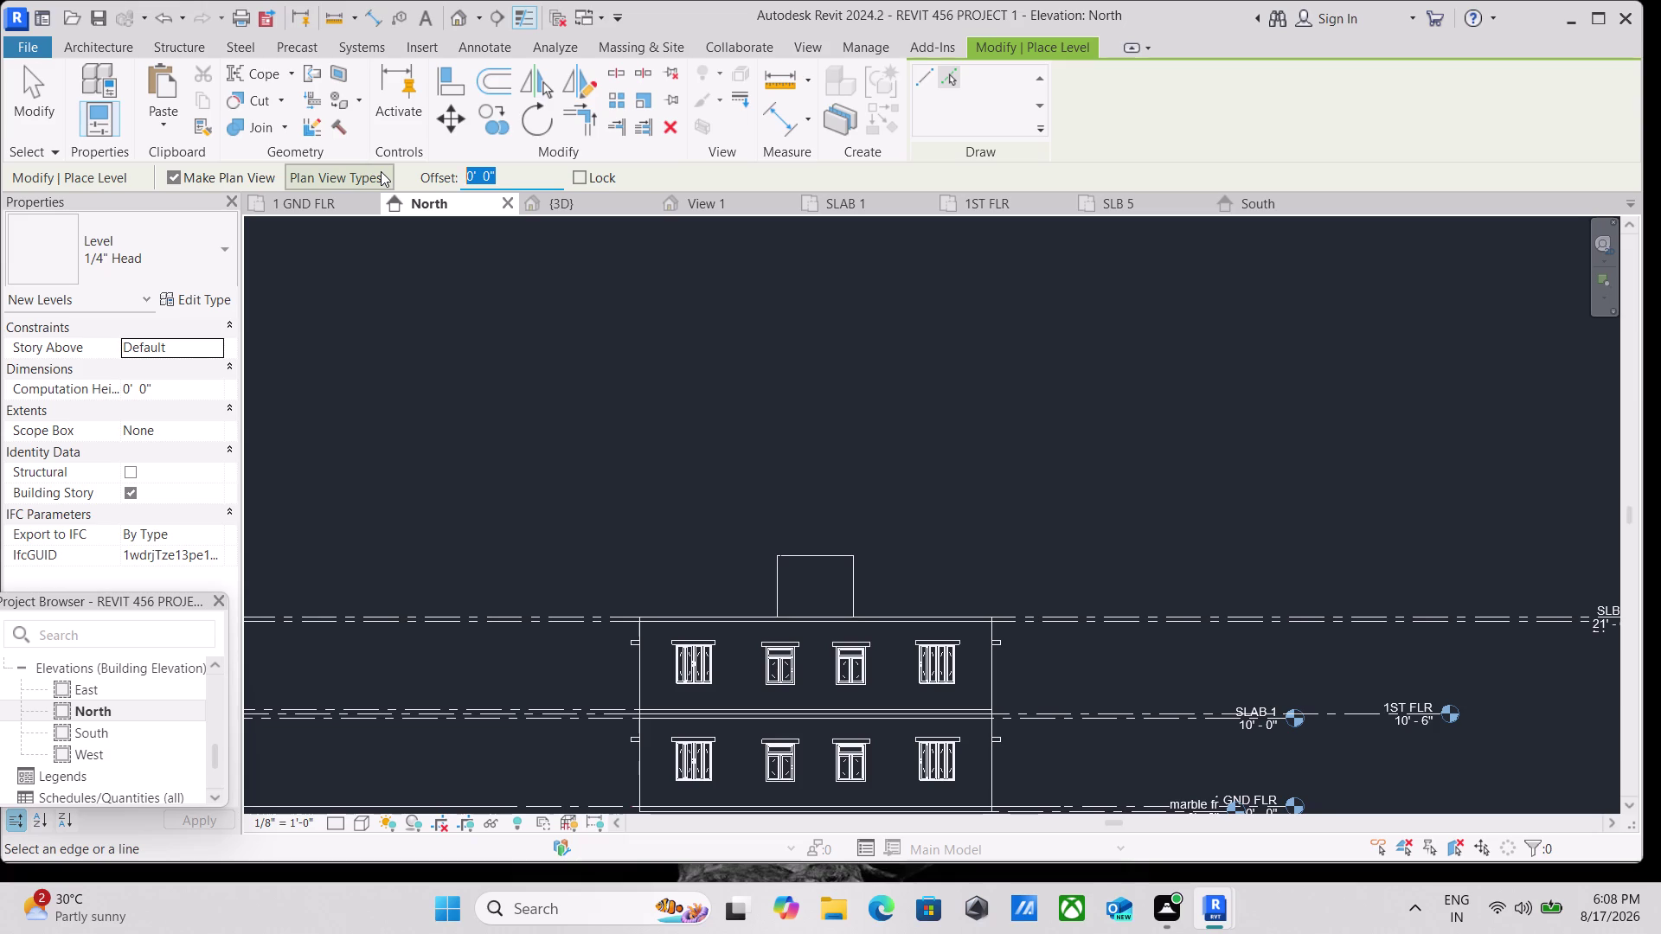
key(7)
key(apostrophe)
key(Return)
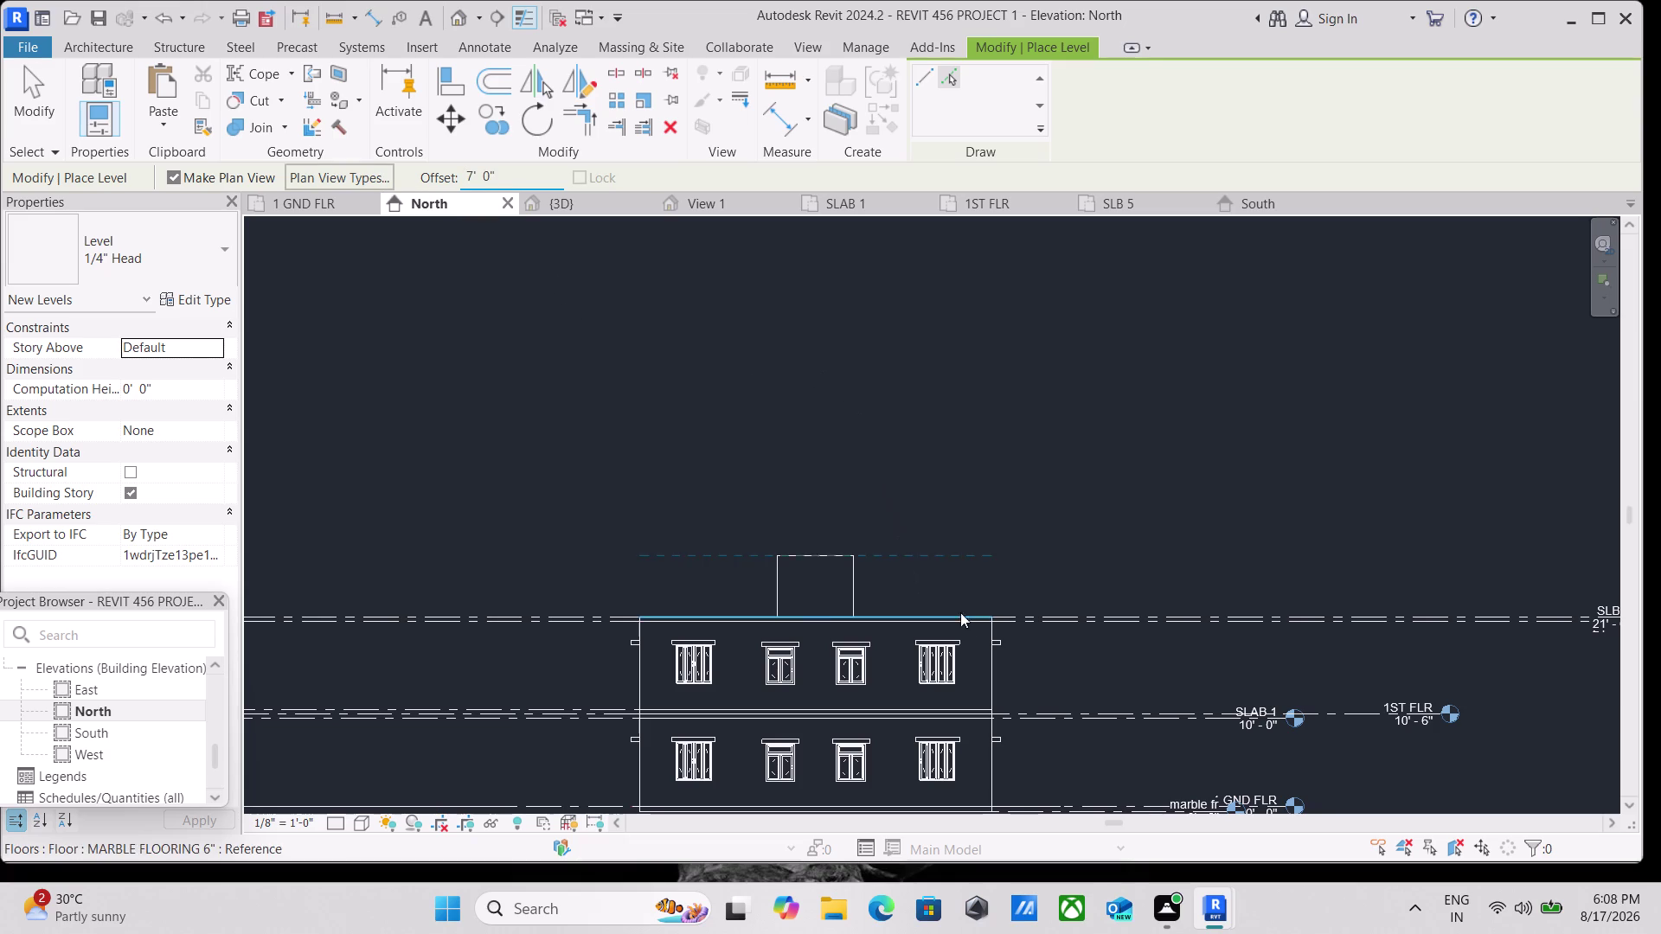
Pick SLB 6 to place level SLB 7 at 28'-6", then exit the Level tool.
click(1012, 614)
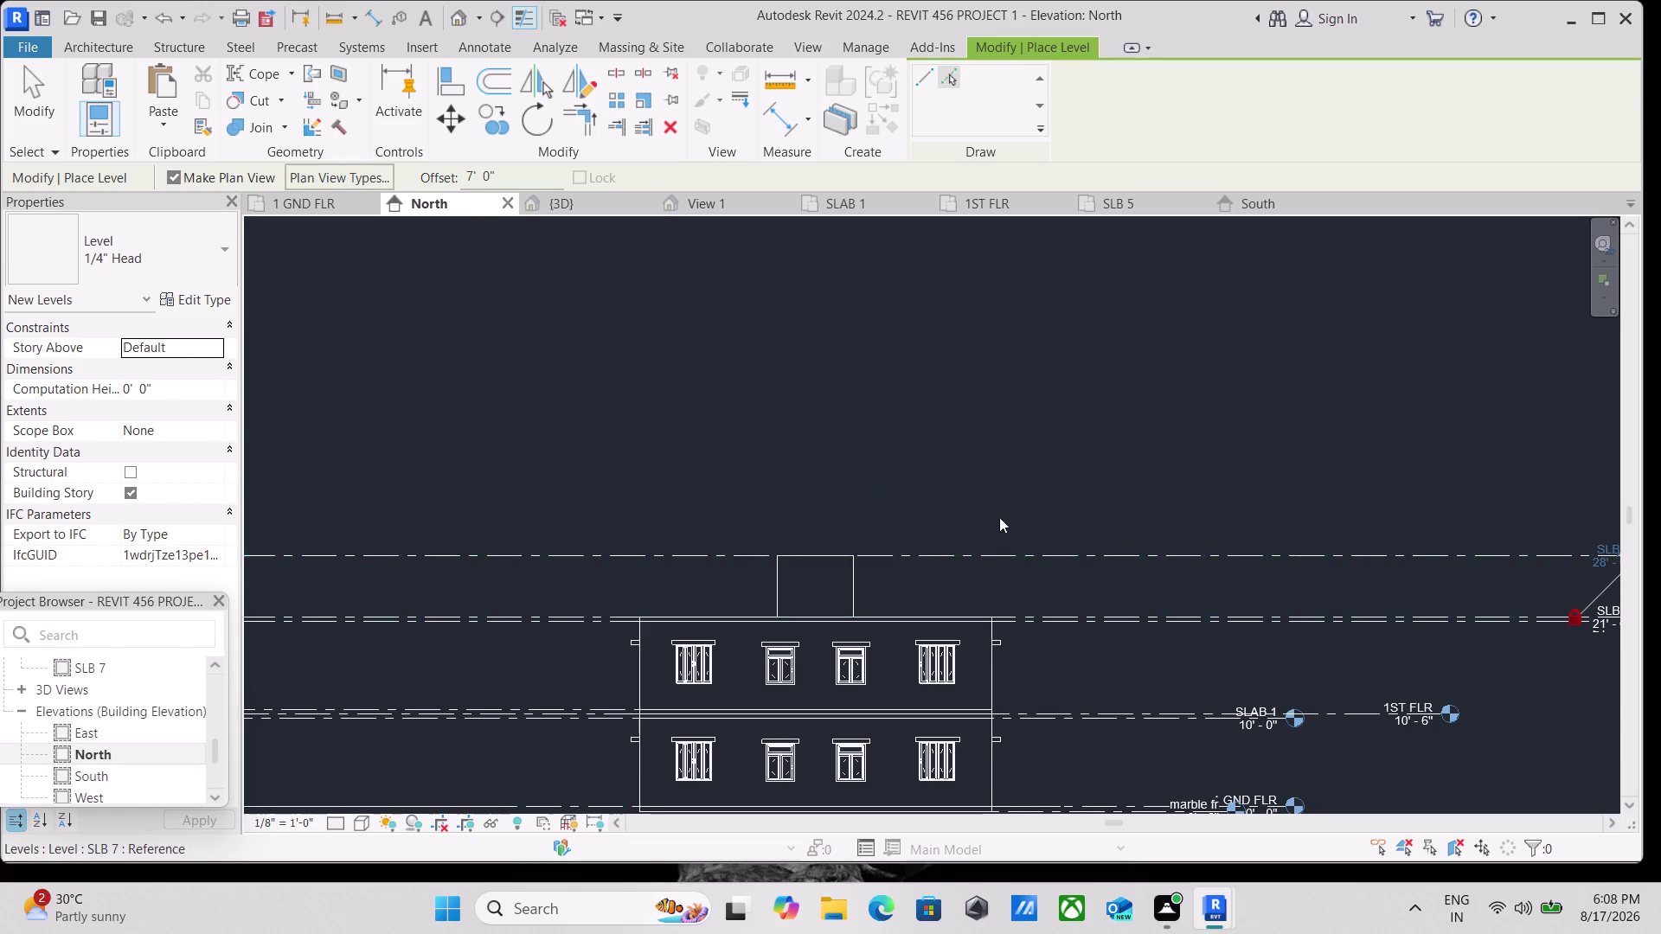
scroll(down, 3)
middle_drag(853, 402, 806, 461)
key(Escape)
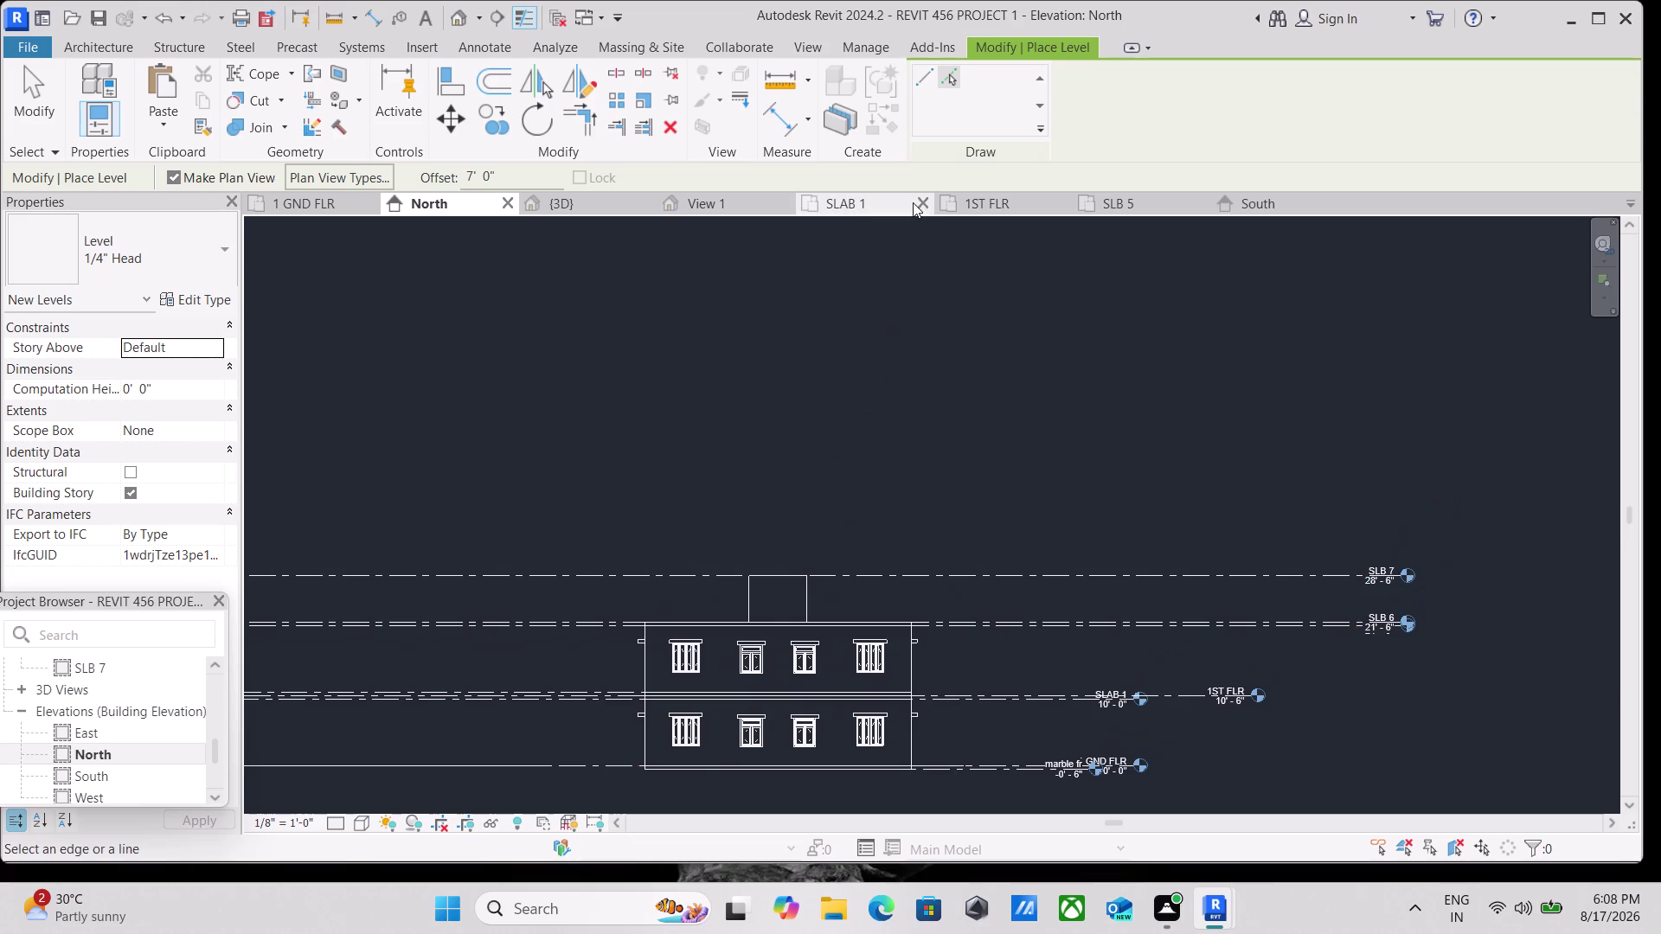
scroll(down, 3)
middle_drag(911, 419, 960, 434)
scroll(up, 3)
scroll(up, 3)
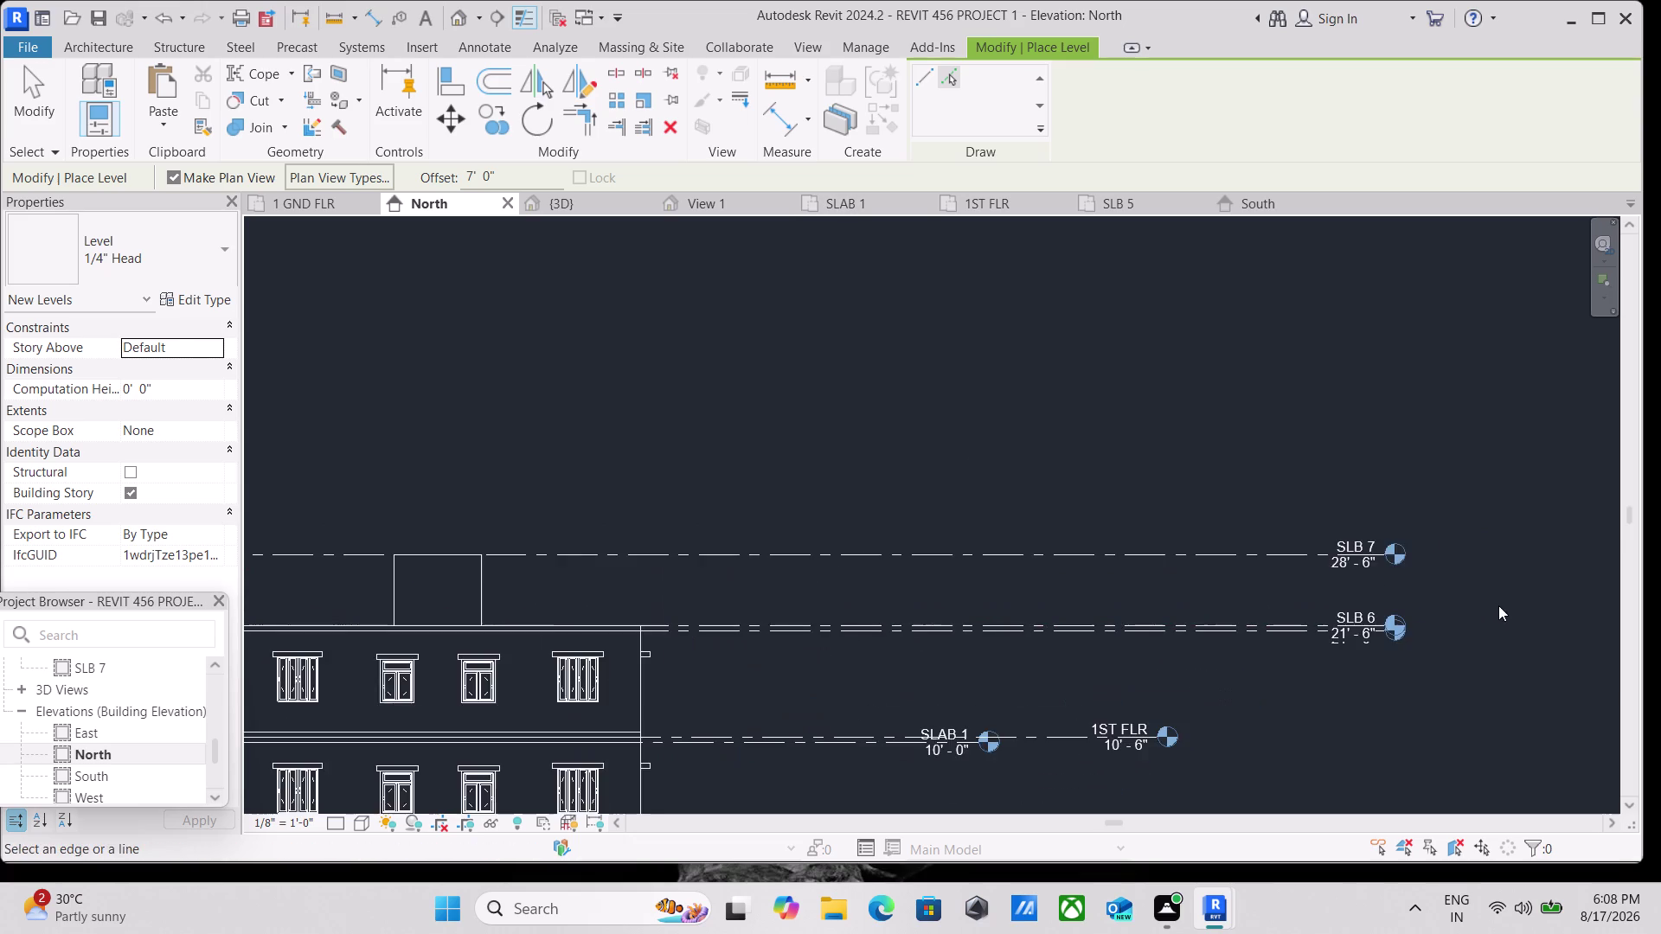
key(Escape)
Review the levels in the elevation and return to the 3D view.
scroll(down, 3)
middle_drag(944, 400, 980, 436)
middle_drag(789, 410, 851, 439)
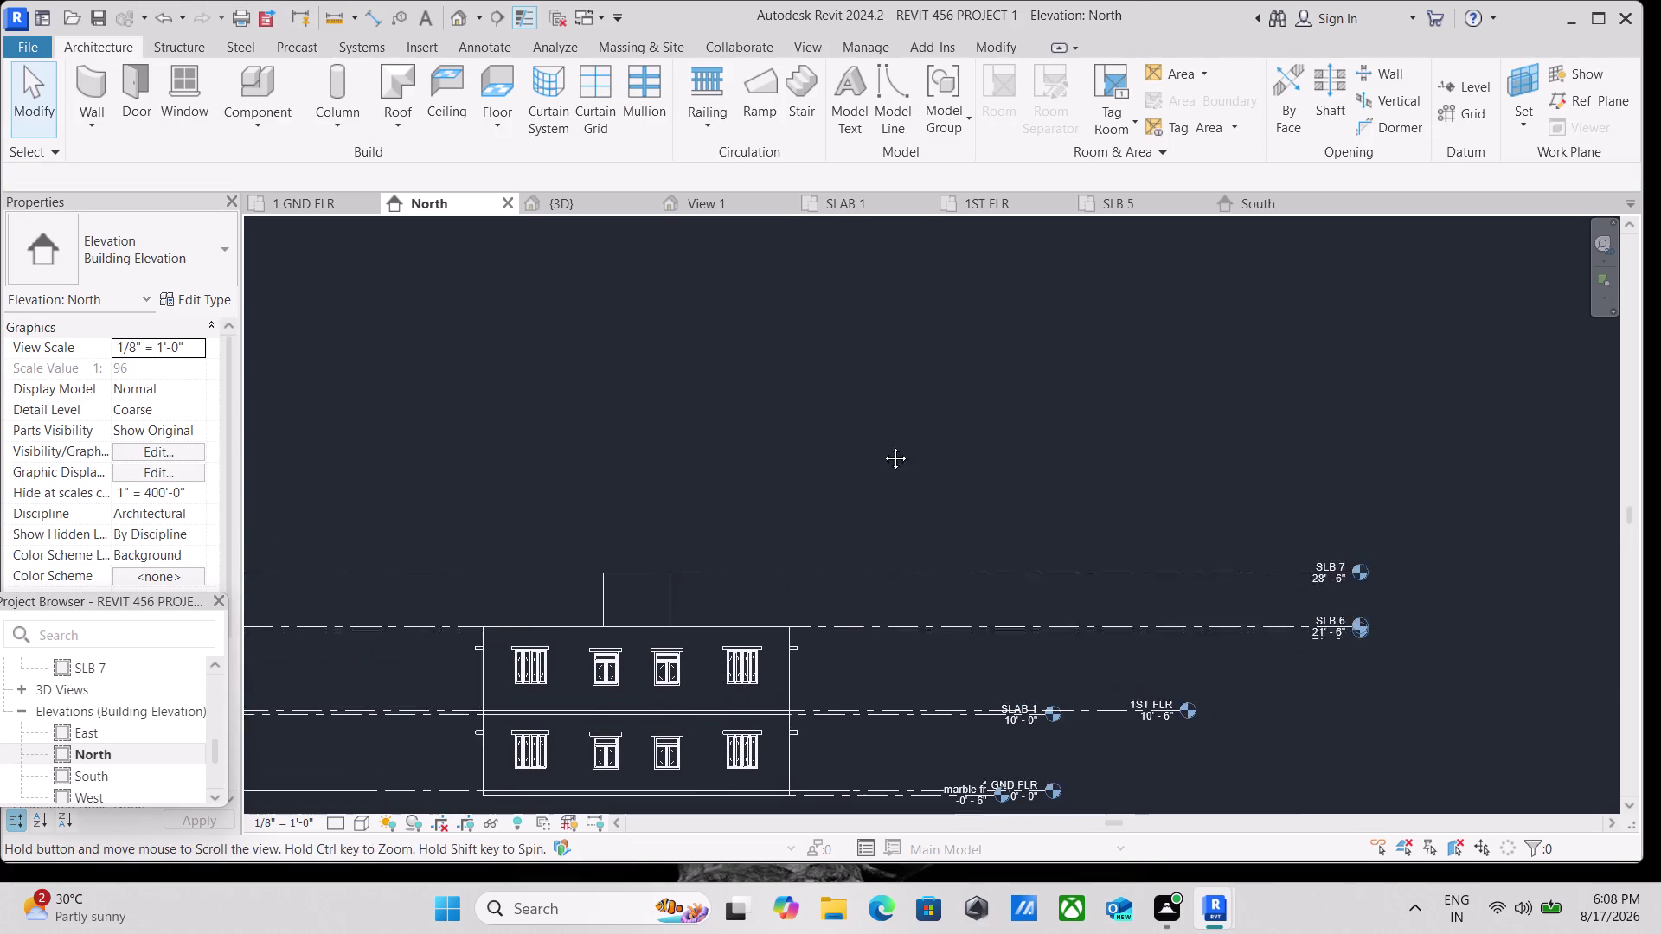
middle_drag(851, 439, 915, 444)
middle_drag(830, 439, 839, 459)
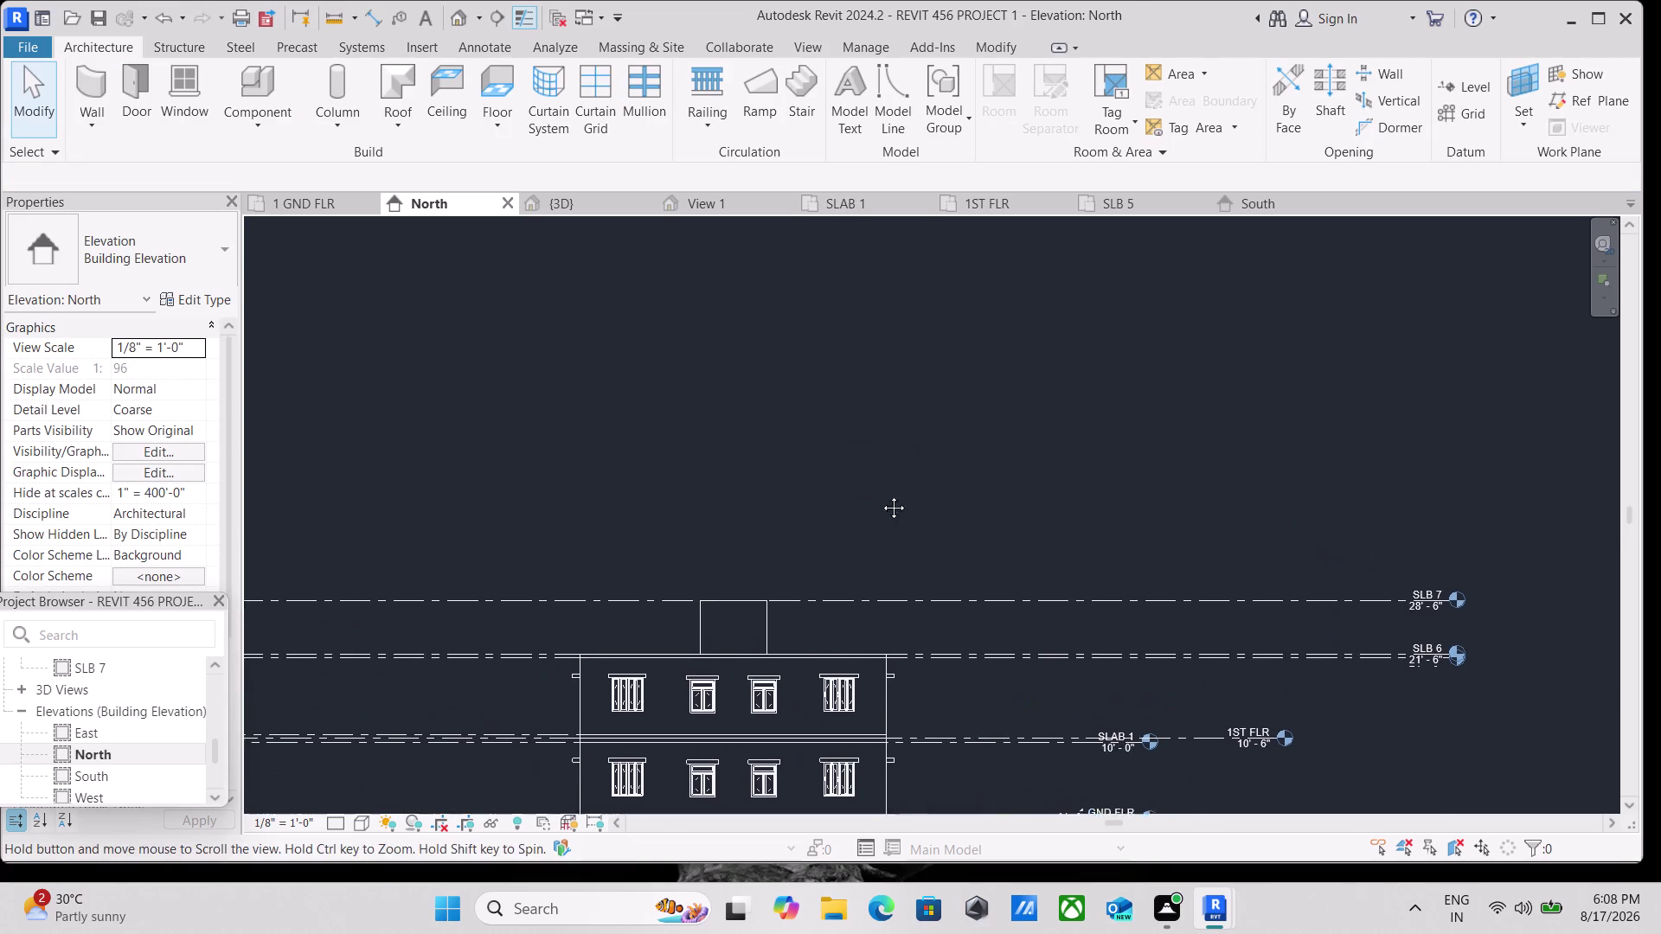
middle_drag(838, 459, 950, 528)
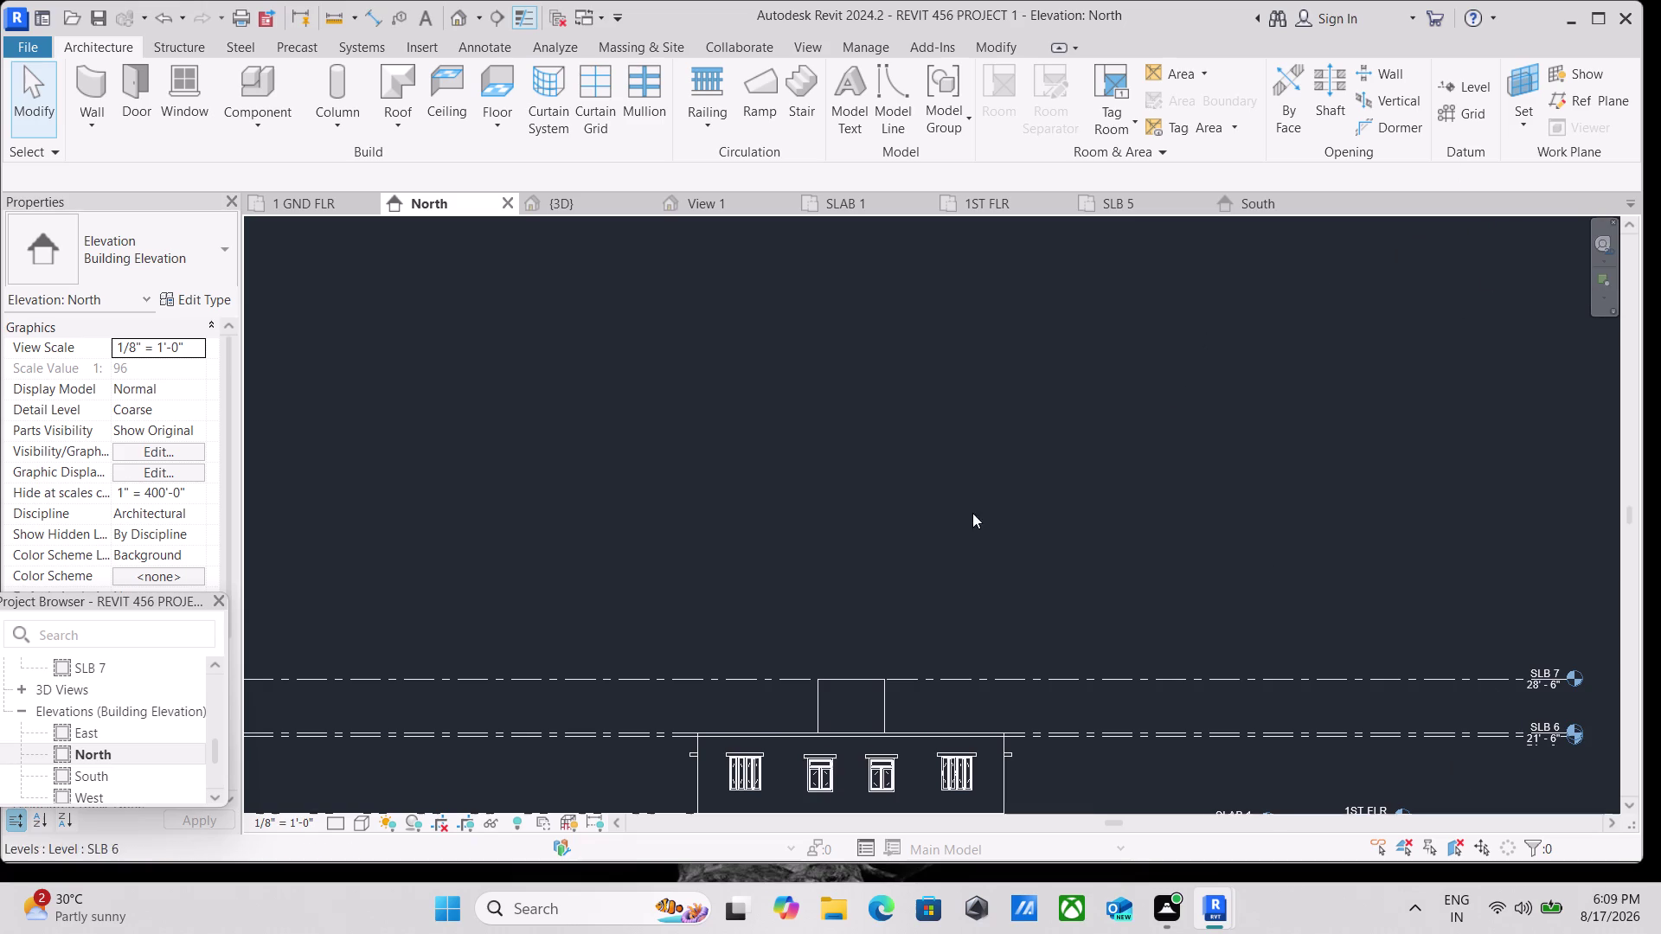
scroll(down, 3)
middle_drag(952, 526, 1007, 509)
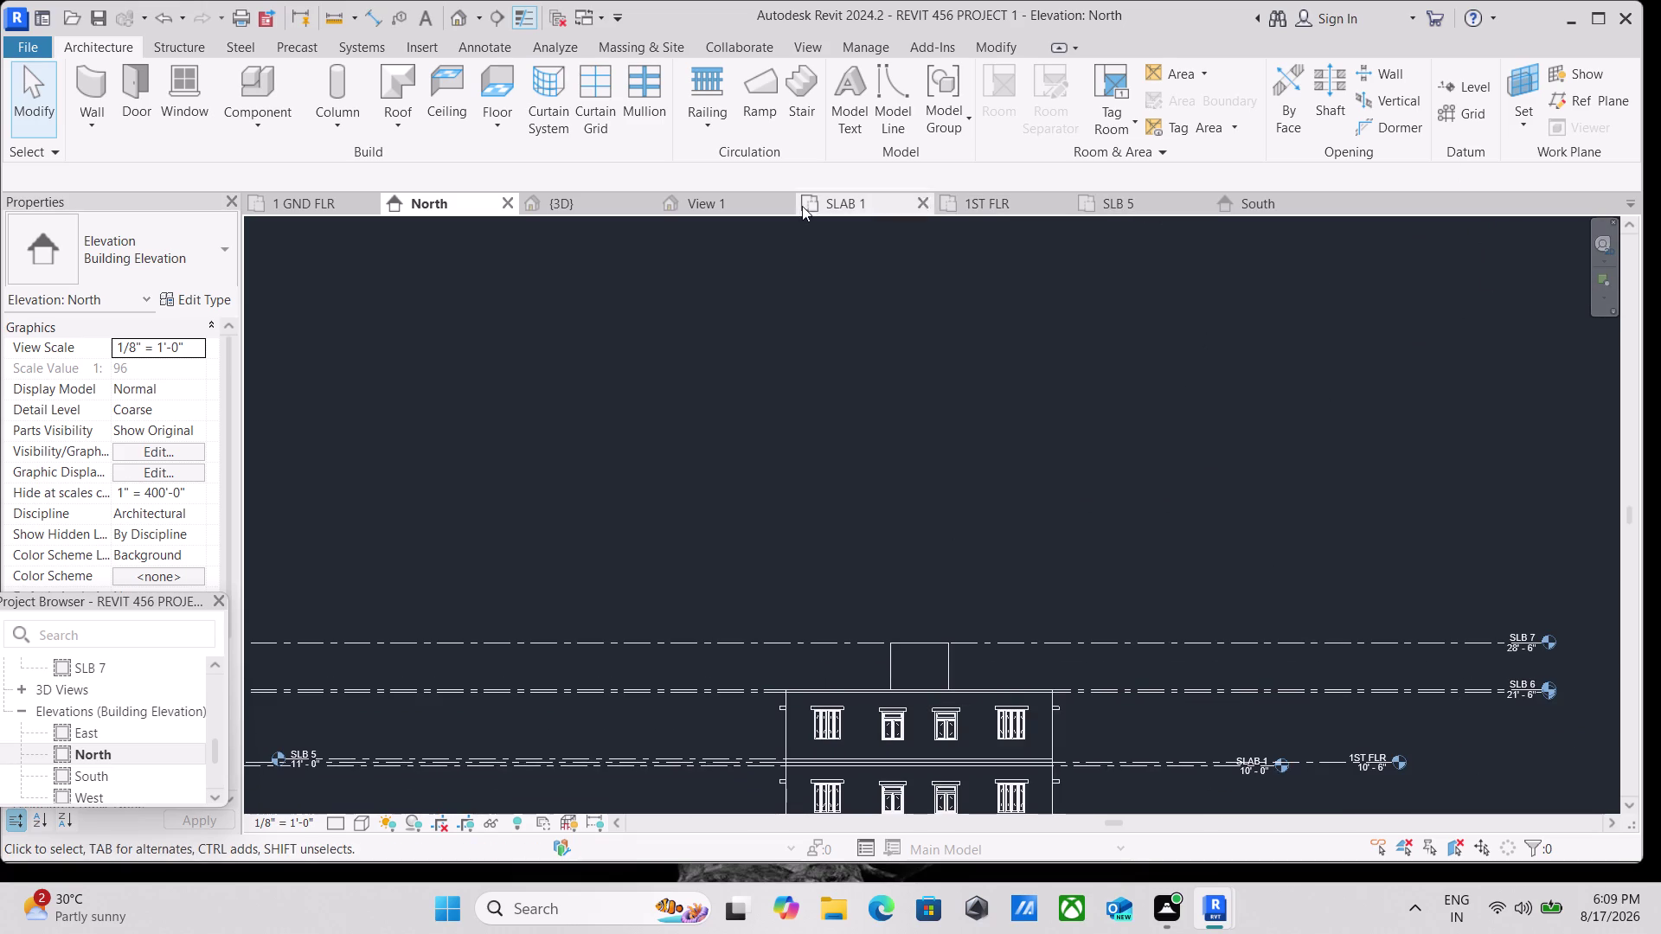
click(580, 199)
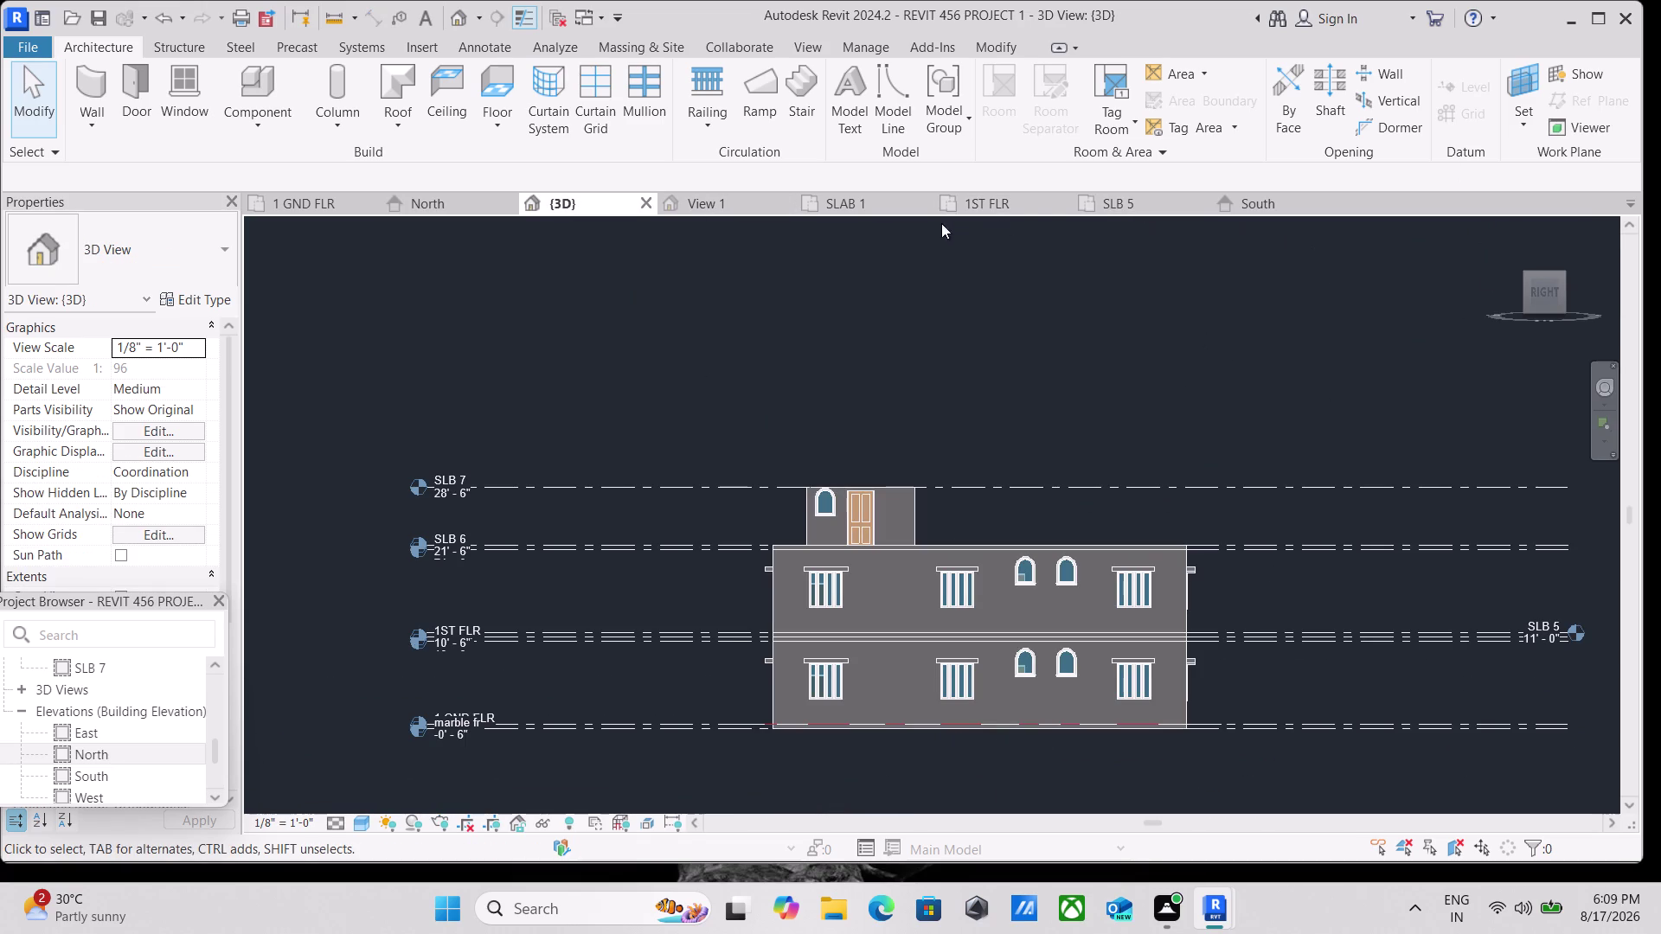
click(1563, 276)
scroll(up, 3)
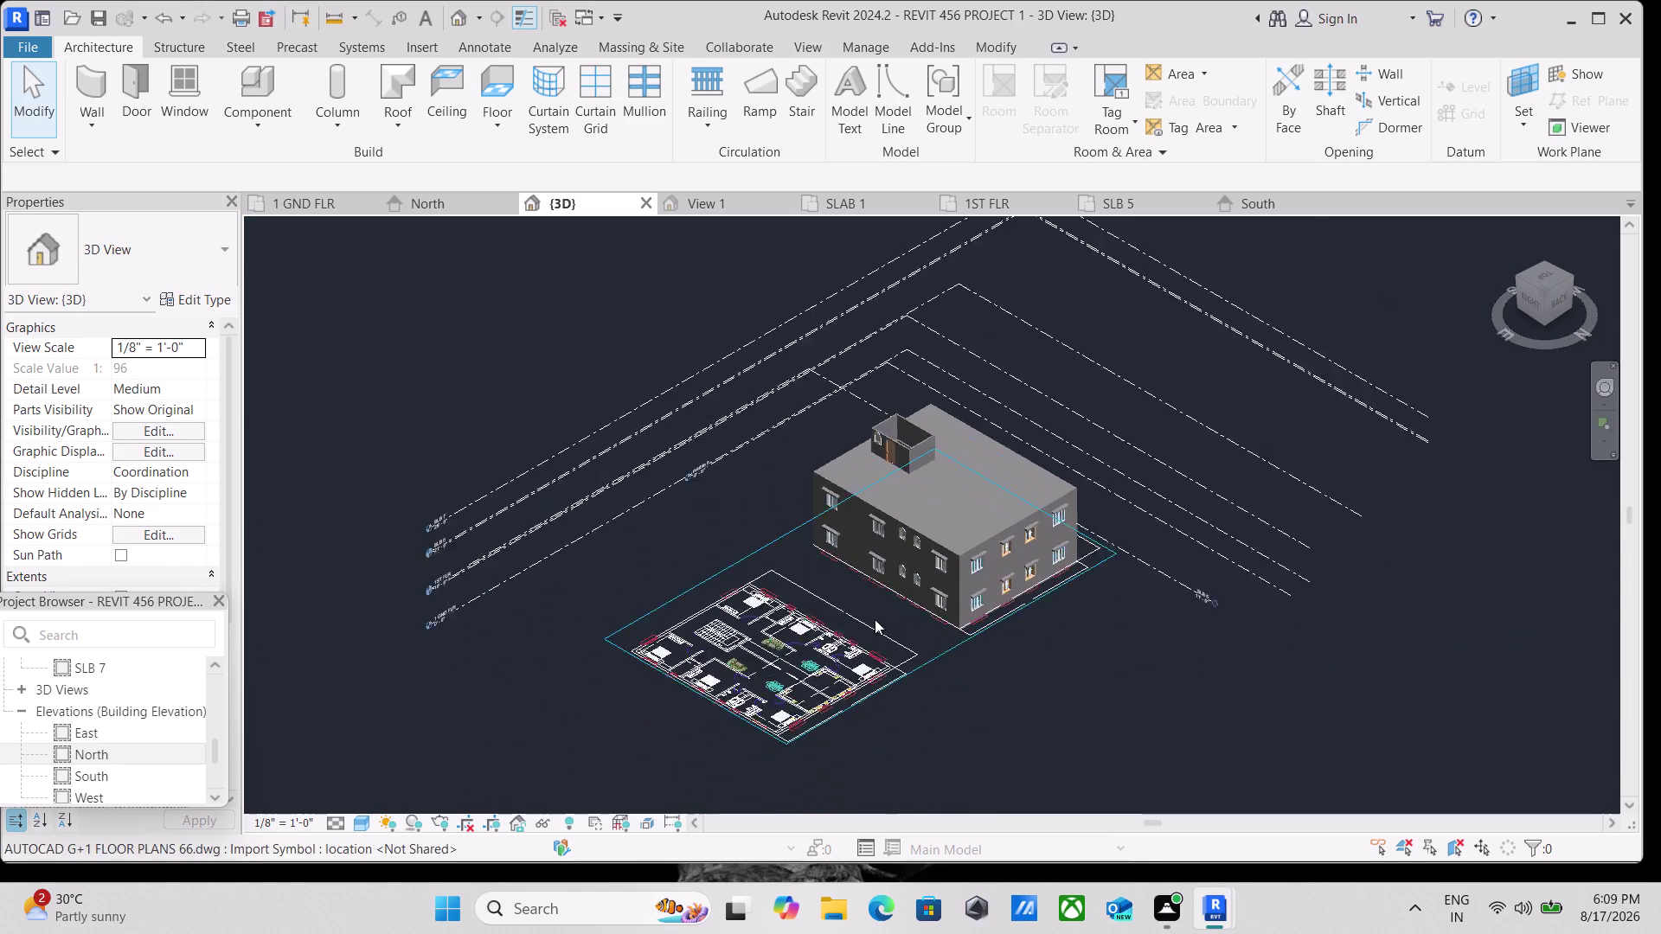
Set the 3D view to Top, zoom in on the stair tower, and start a footprint roof.
scroll(up, 3)
middle_drag(959, 458, 968, 533)
click(1554, 283)
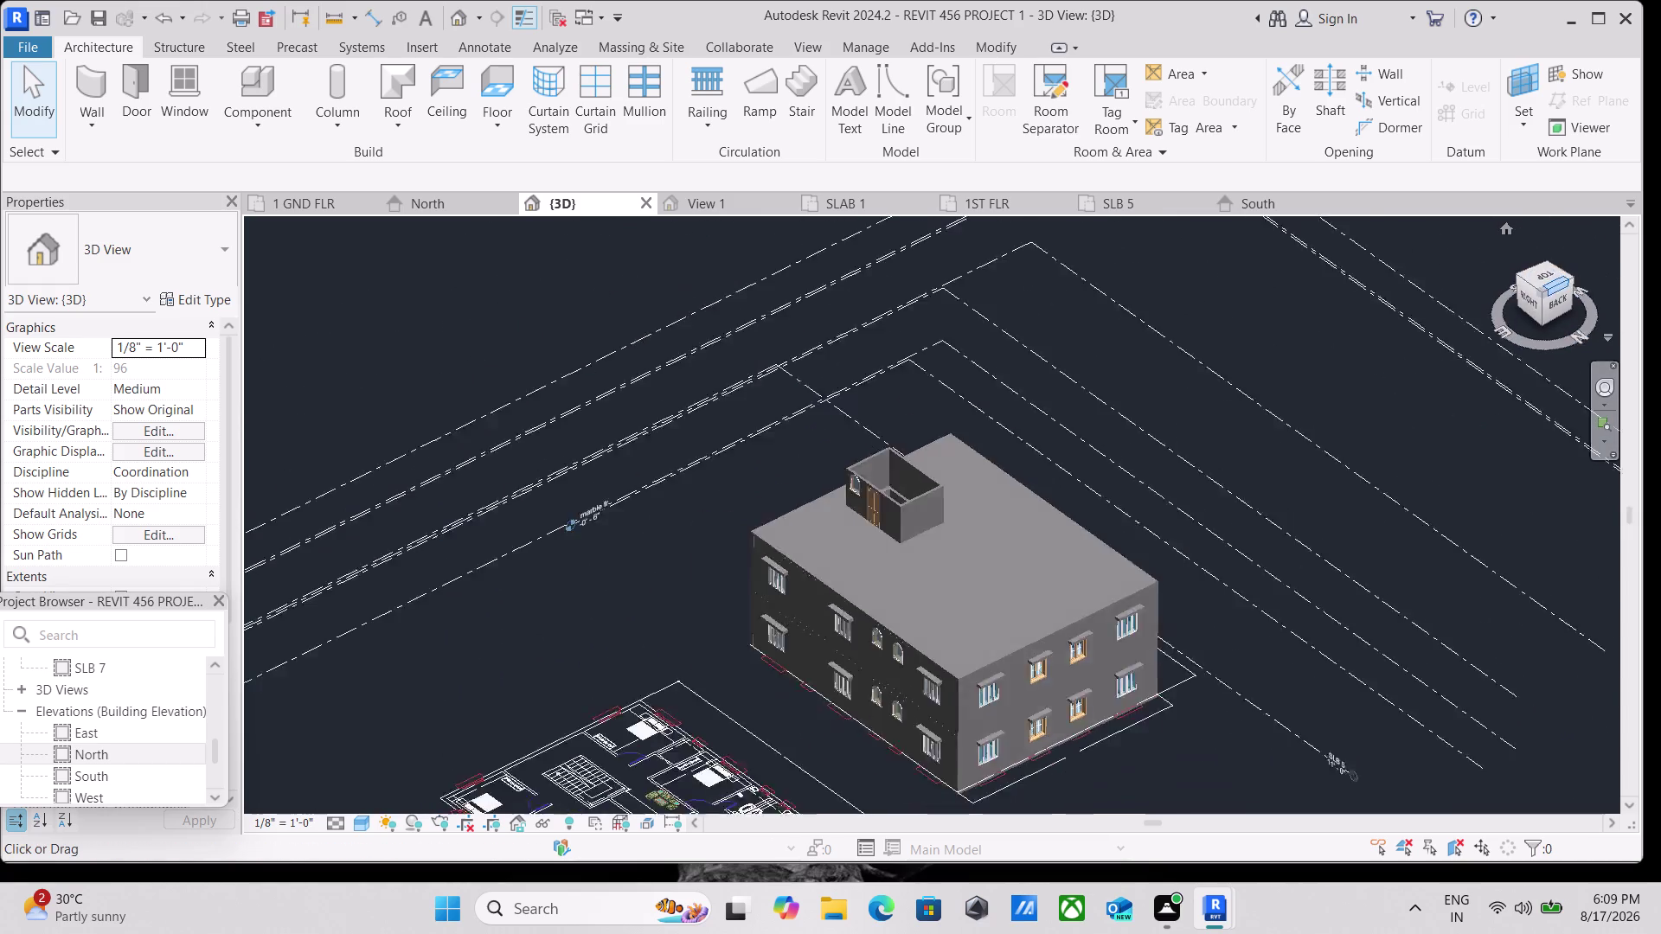
click(1545, 274)
scroll(up, 3)
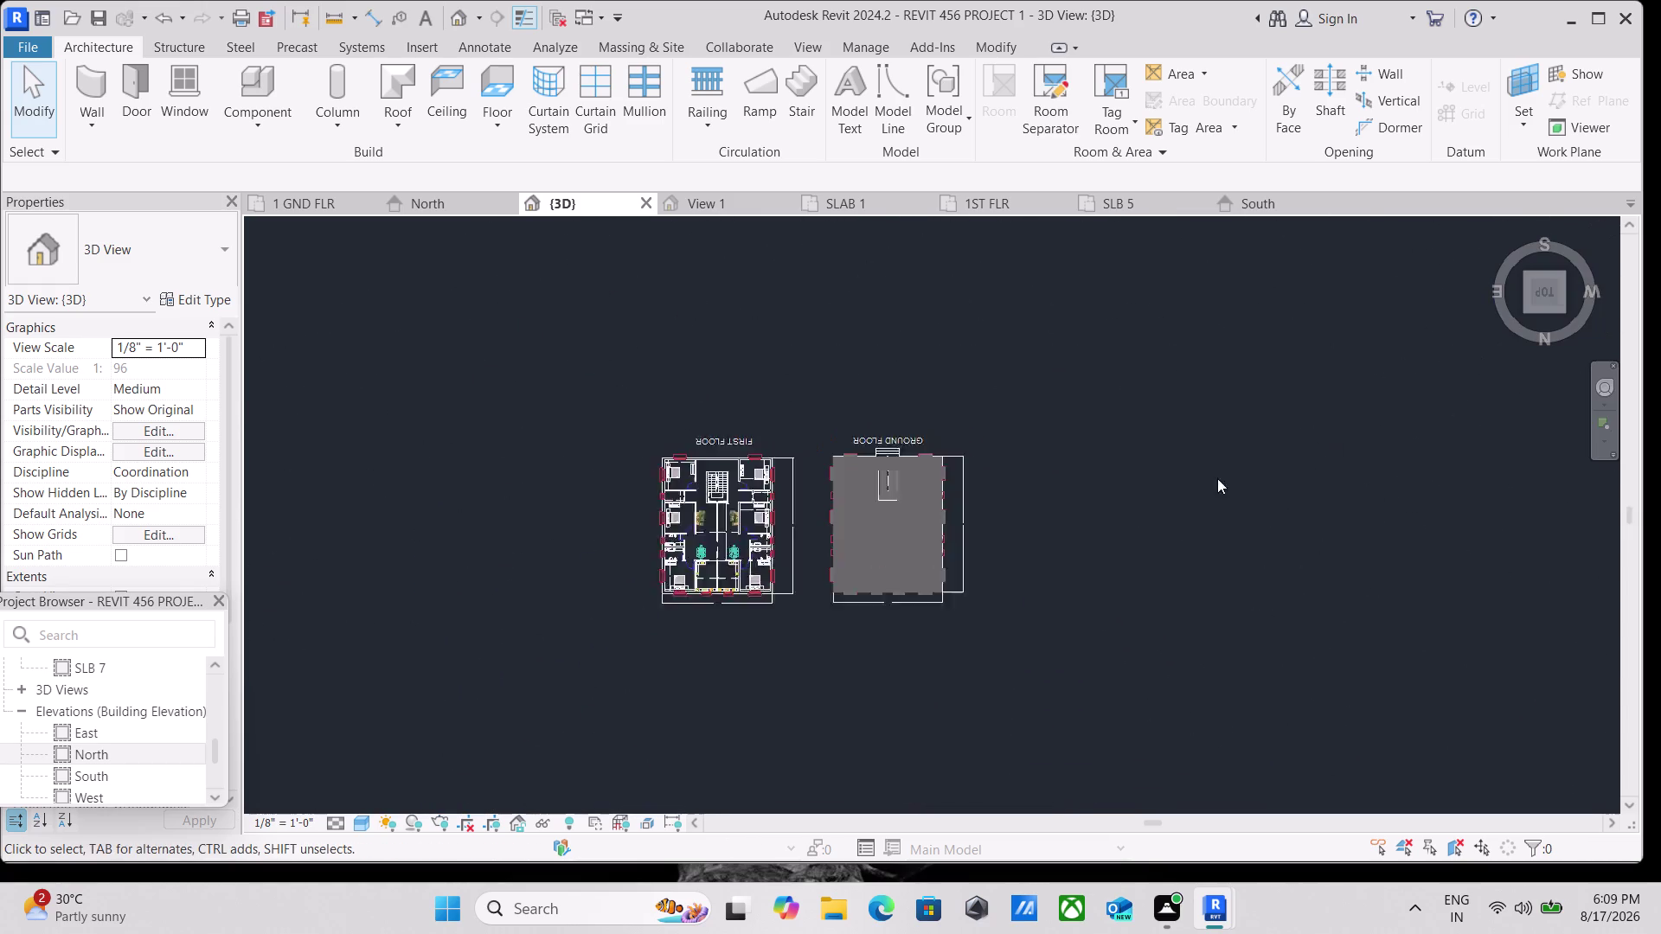
scroll(up, 3)
scroll(up, 3)
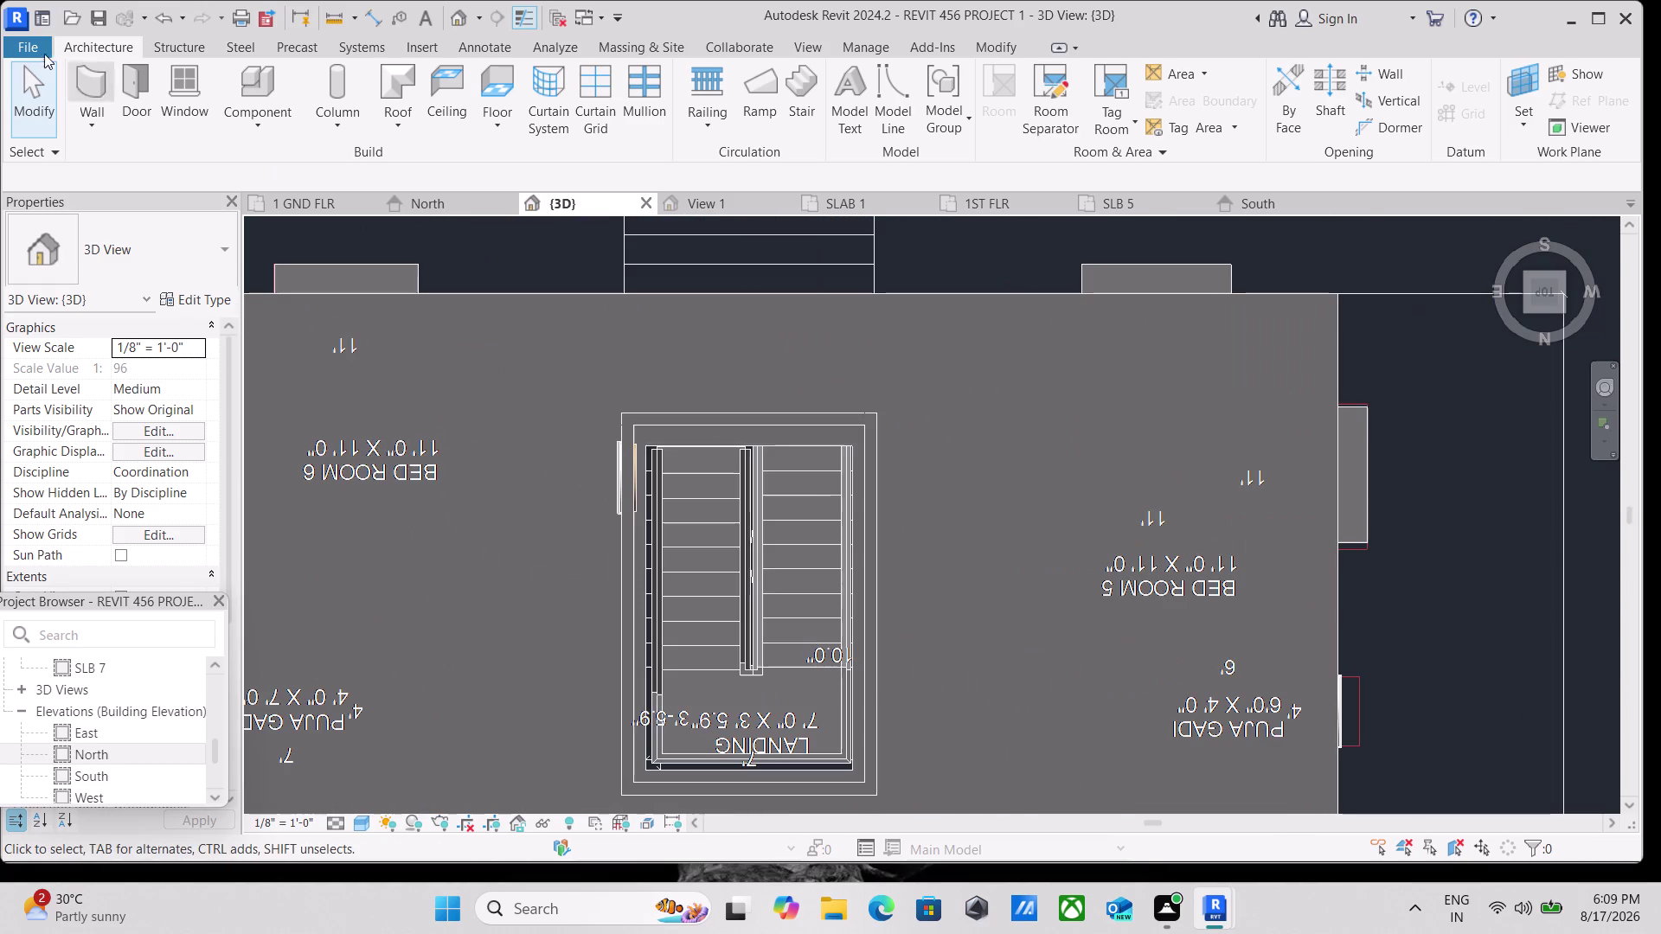
click(395, 123)
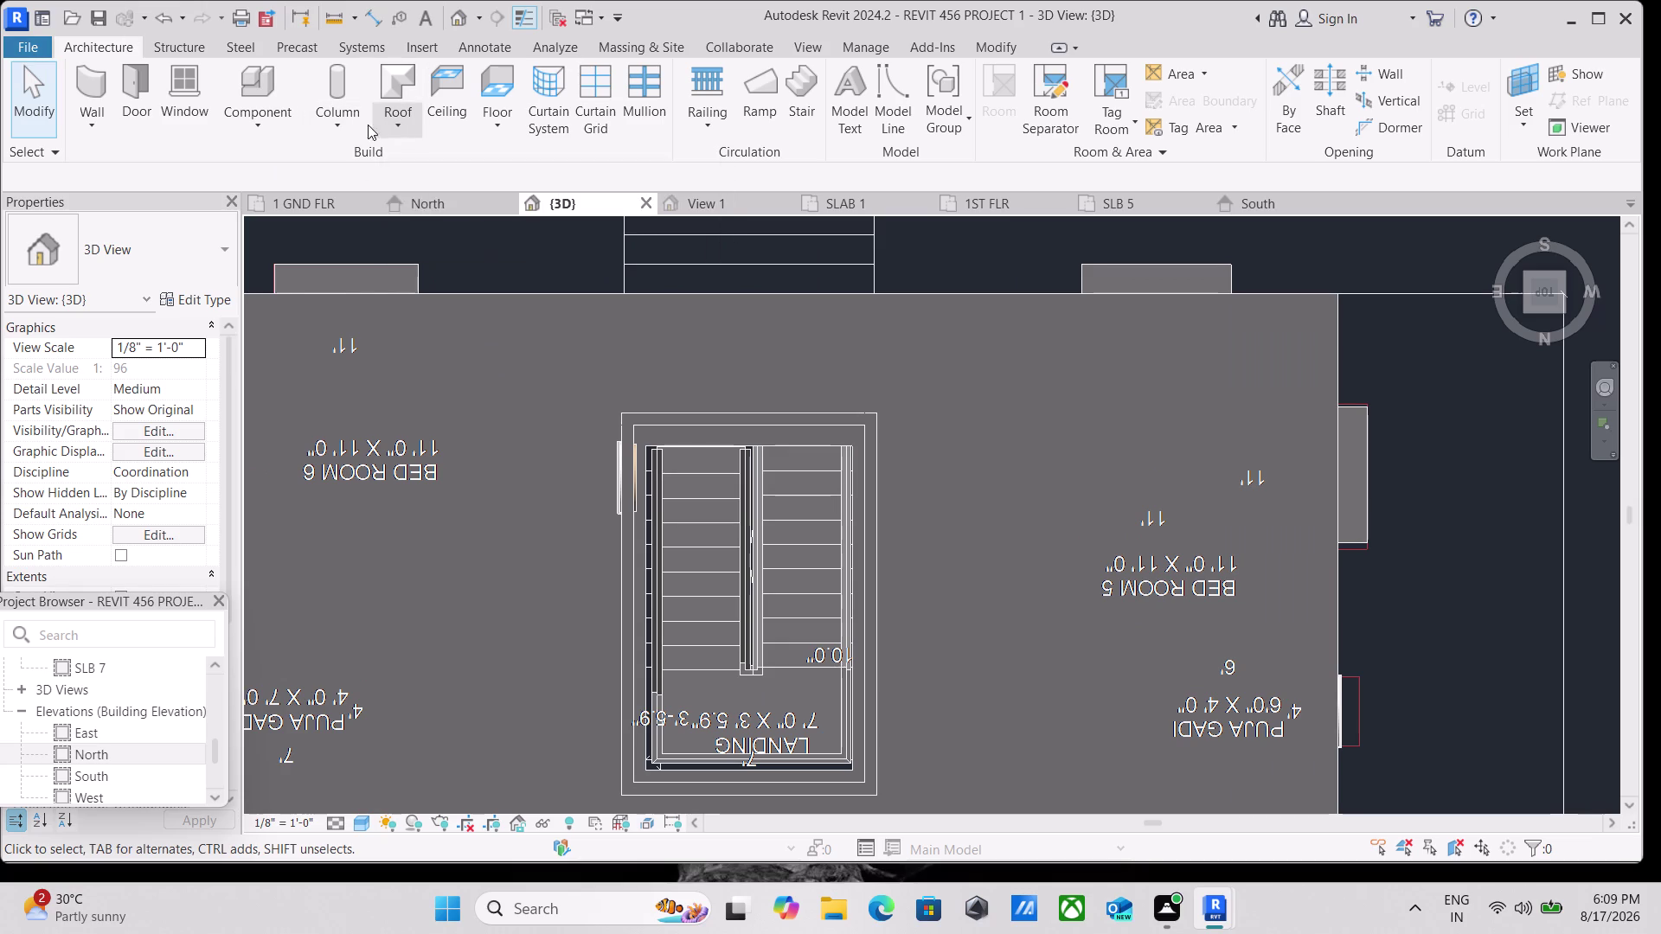
click(475, 169)
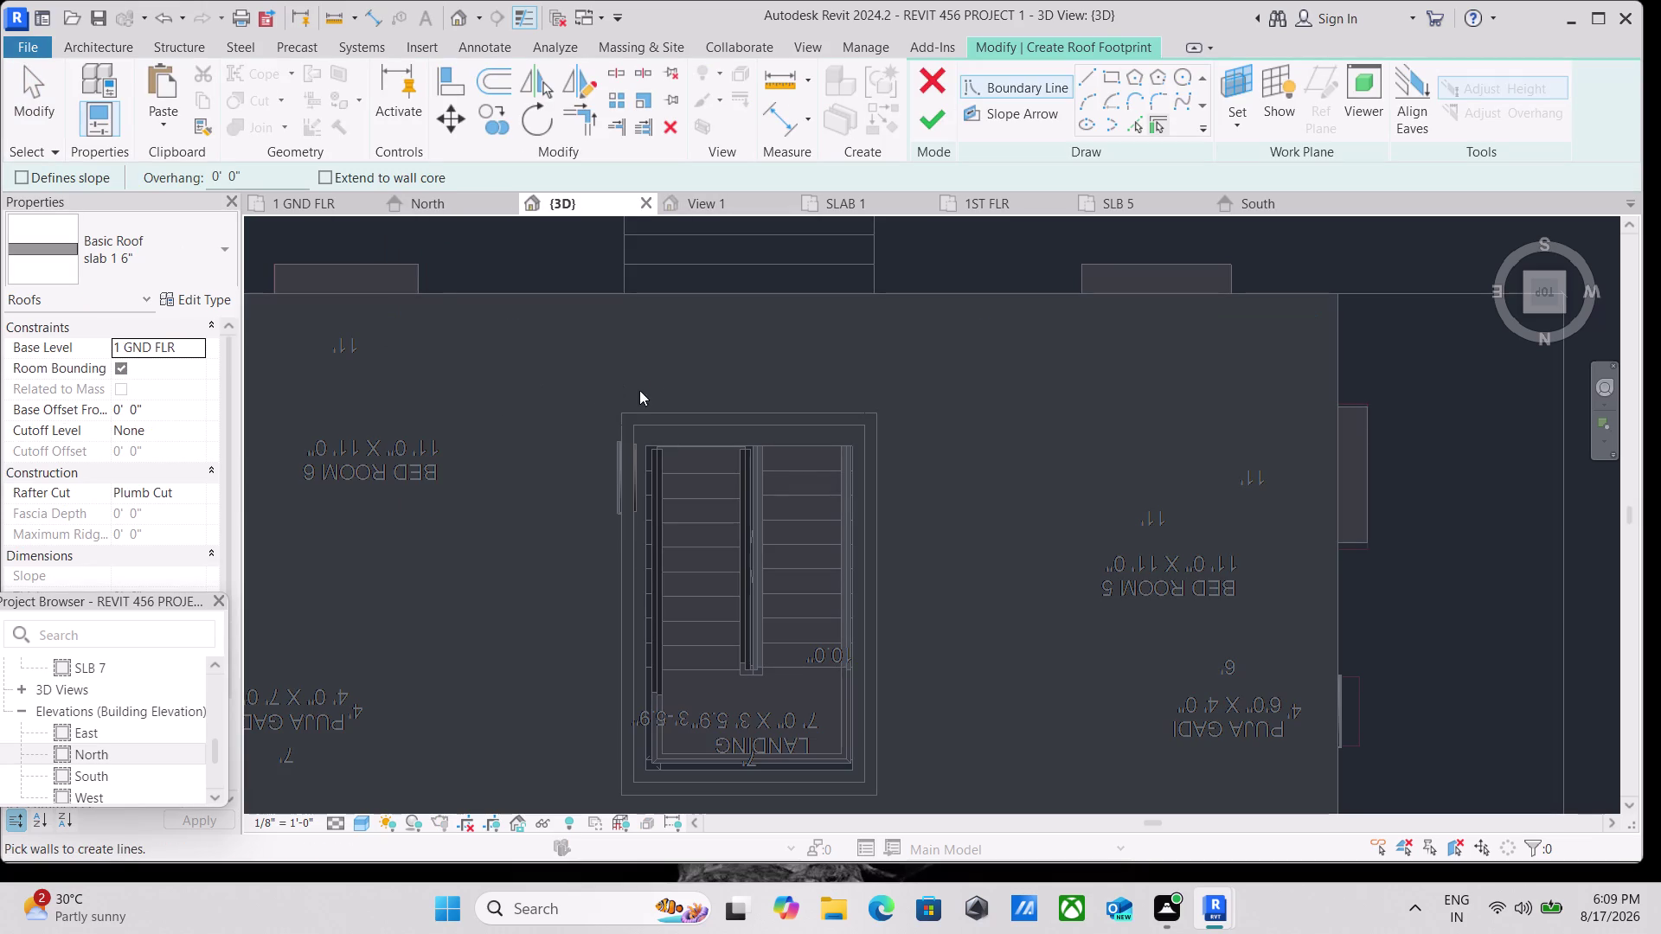
Sketch a slope-defining rectangular roof outline around the stair tower.
click(1106, 74)
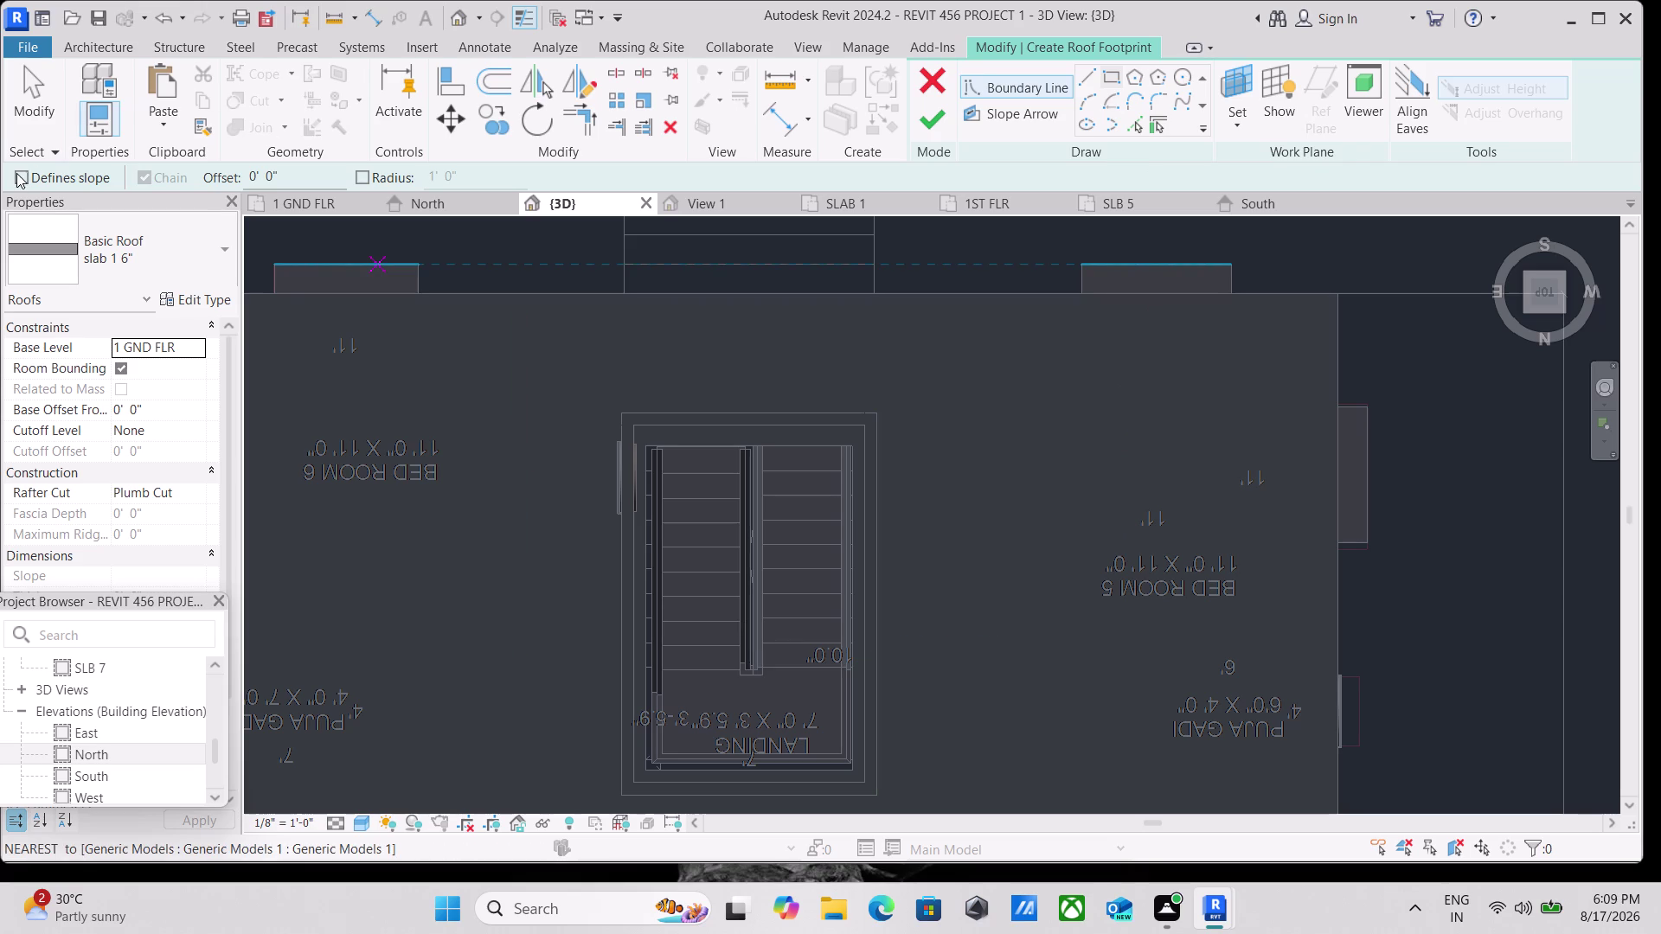
click(17, 173)
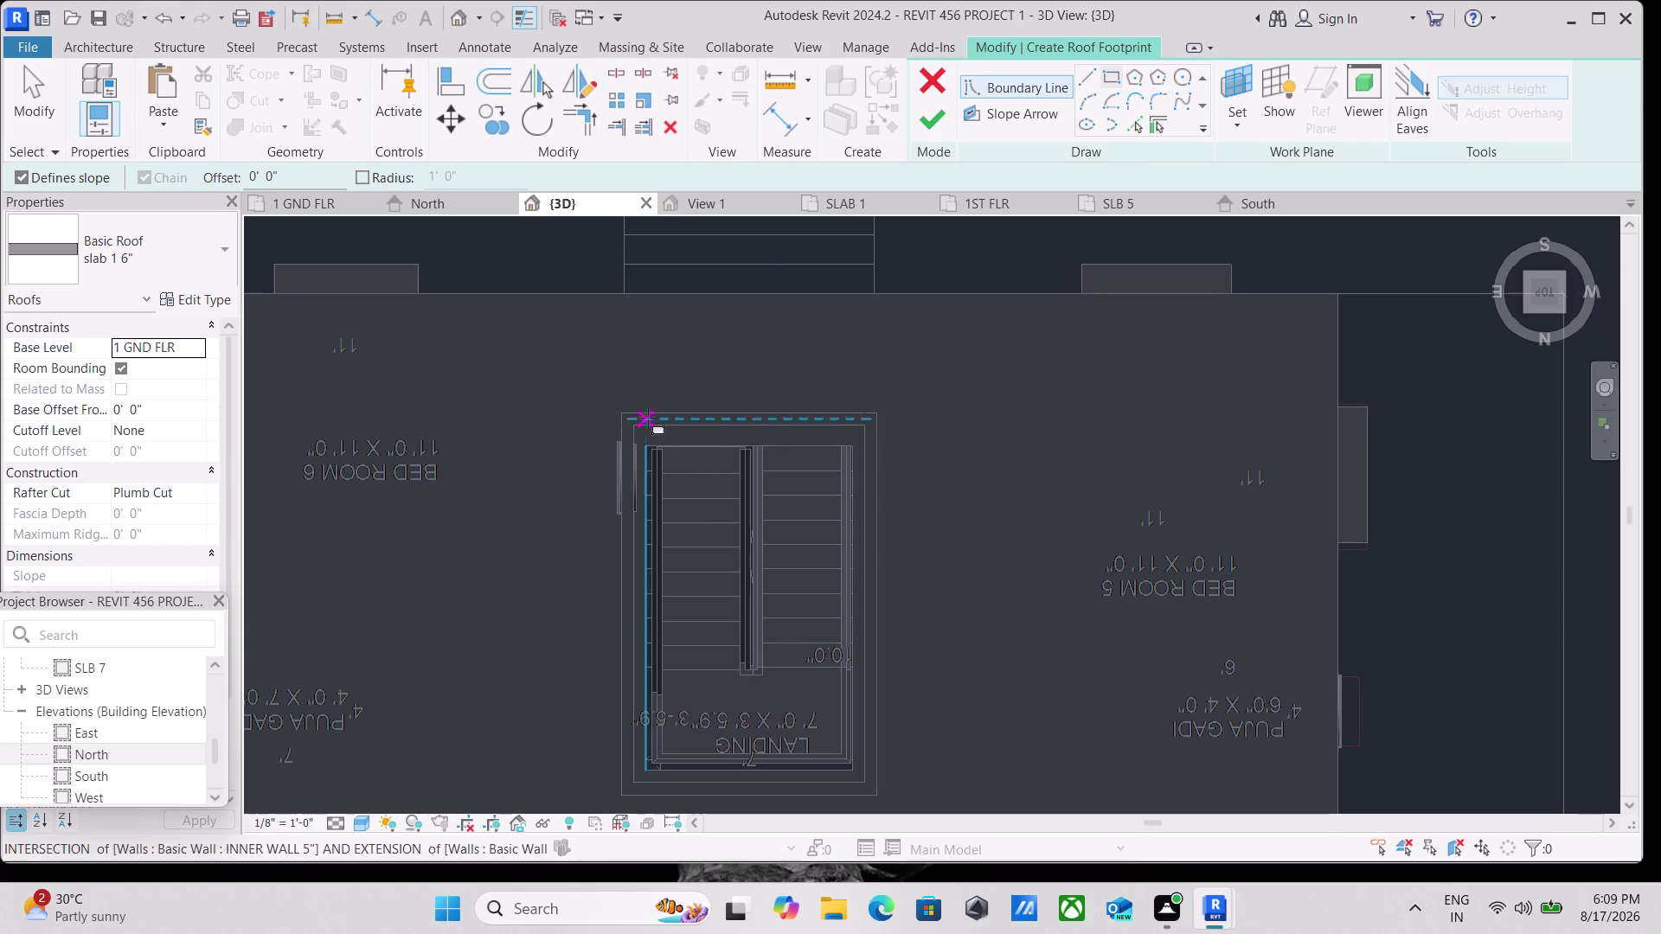
click(617, 417)
middle_drag(793, 678, 791, 676)
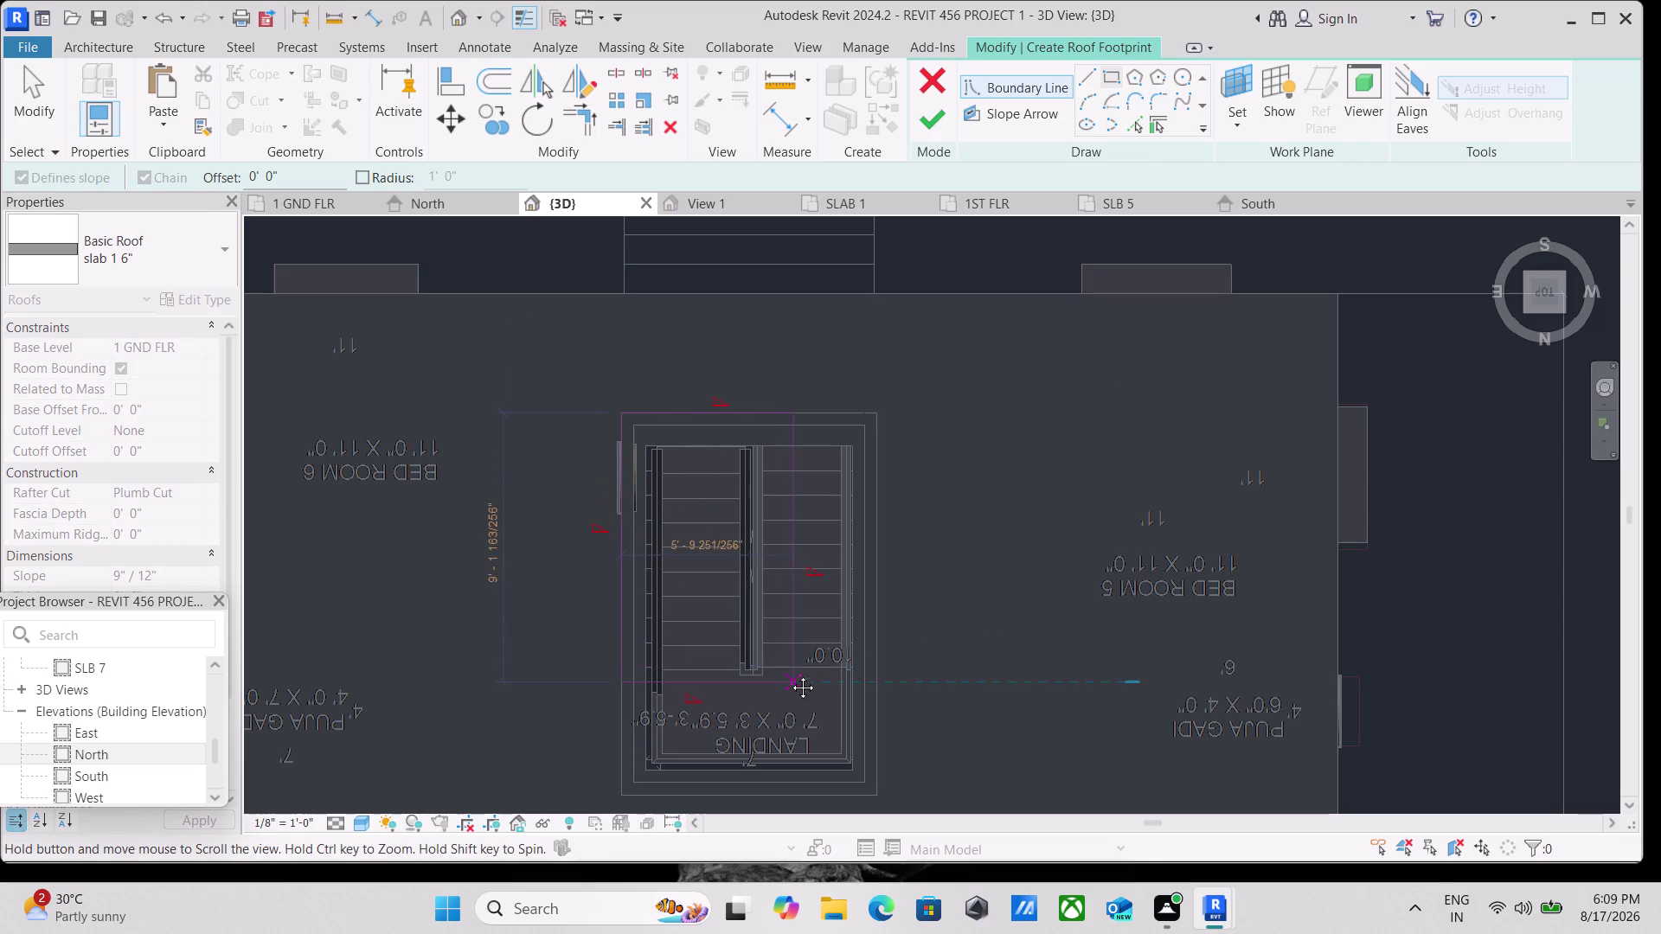
middle_drag(791, 675, 736, 592)
click(824, 711)
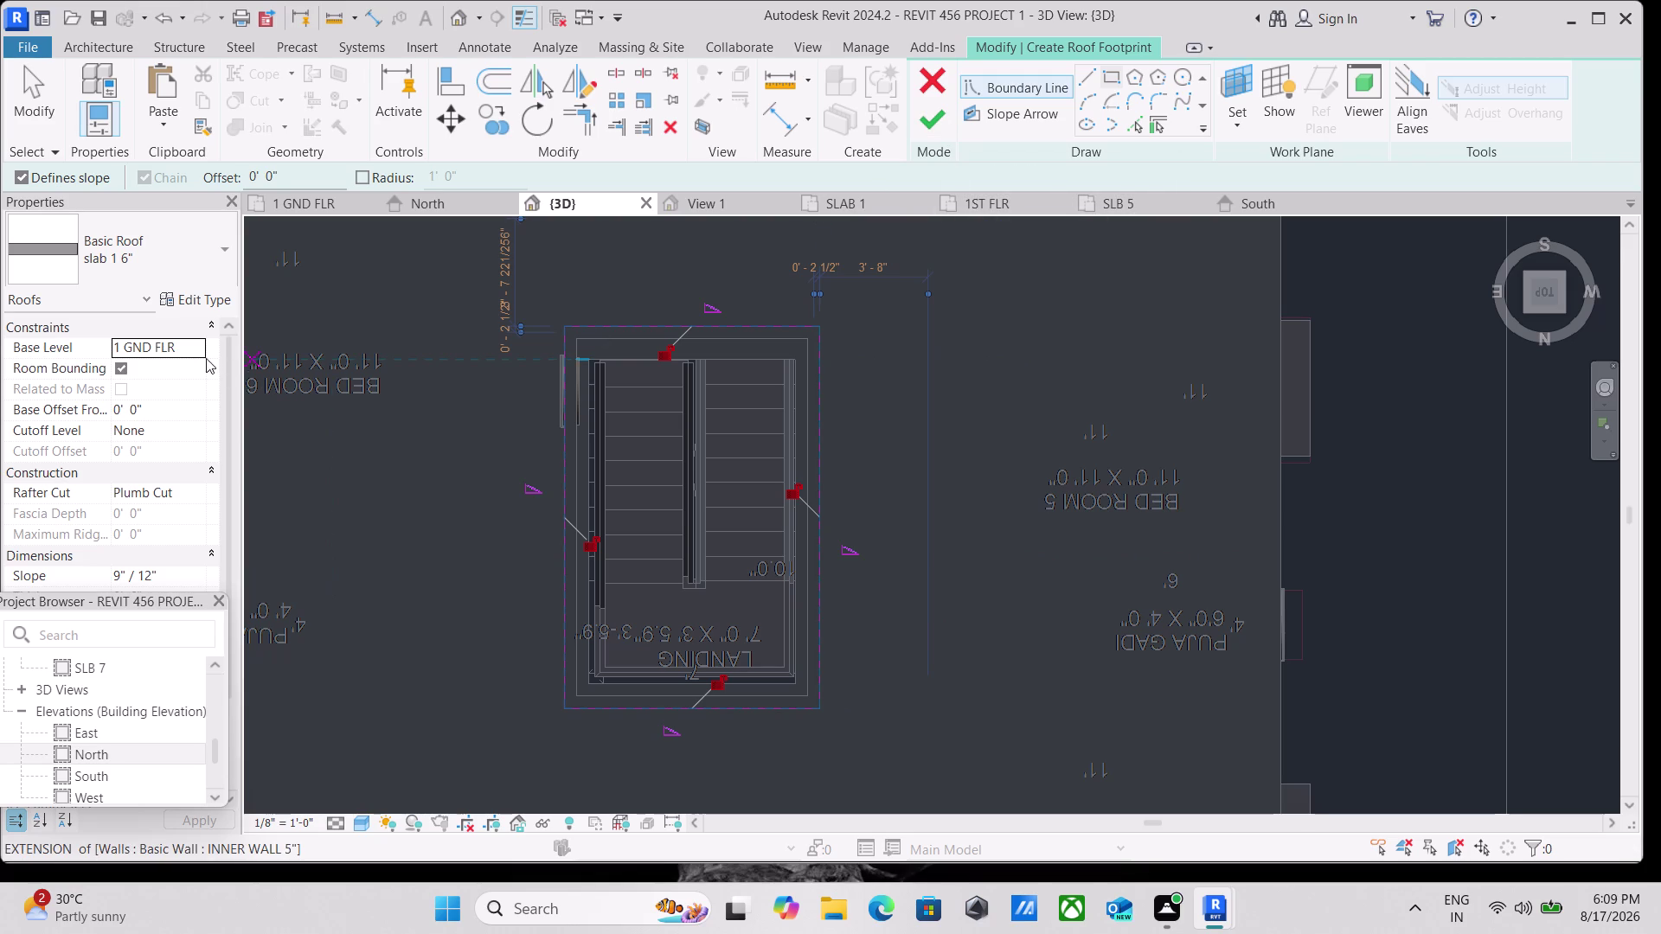
Set the roof's base level to SLB 7 and finish the 9/12 hip roof.
click(196, 350)
scroll(down, 3)
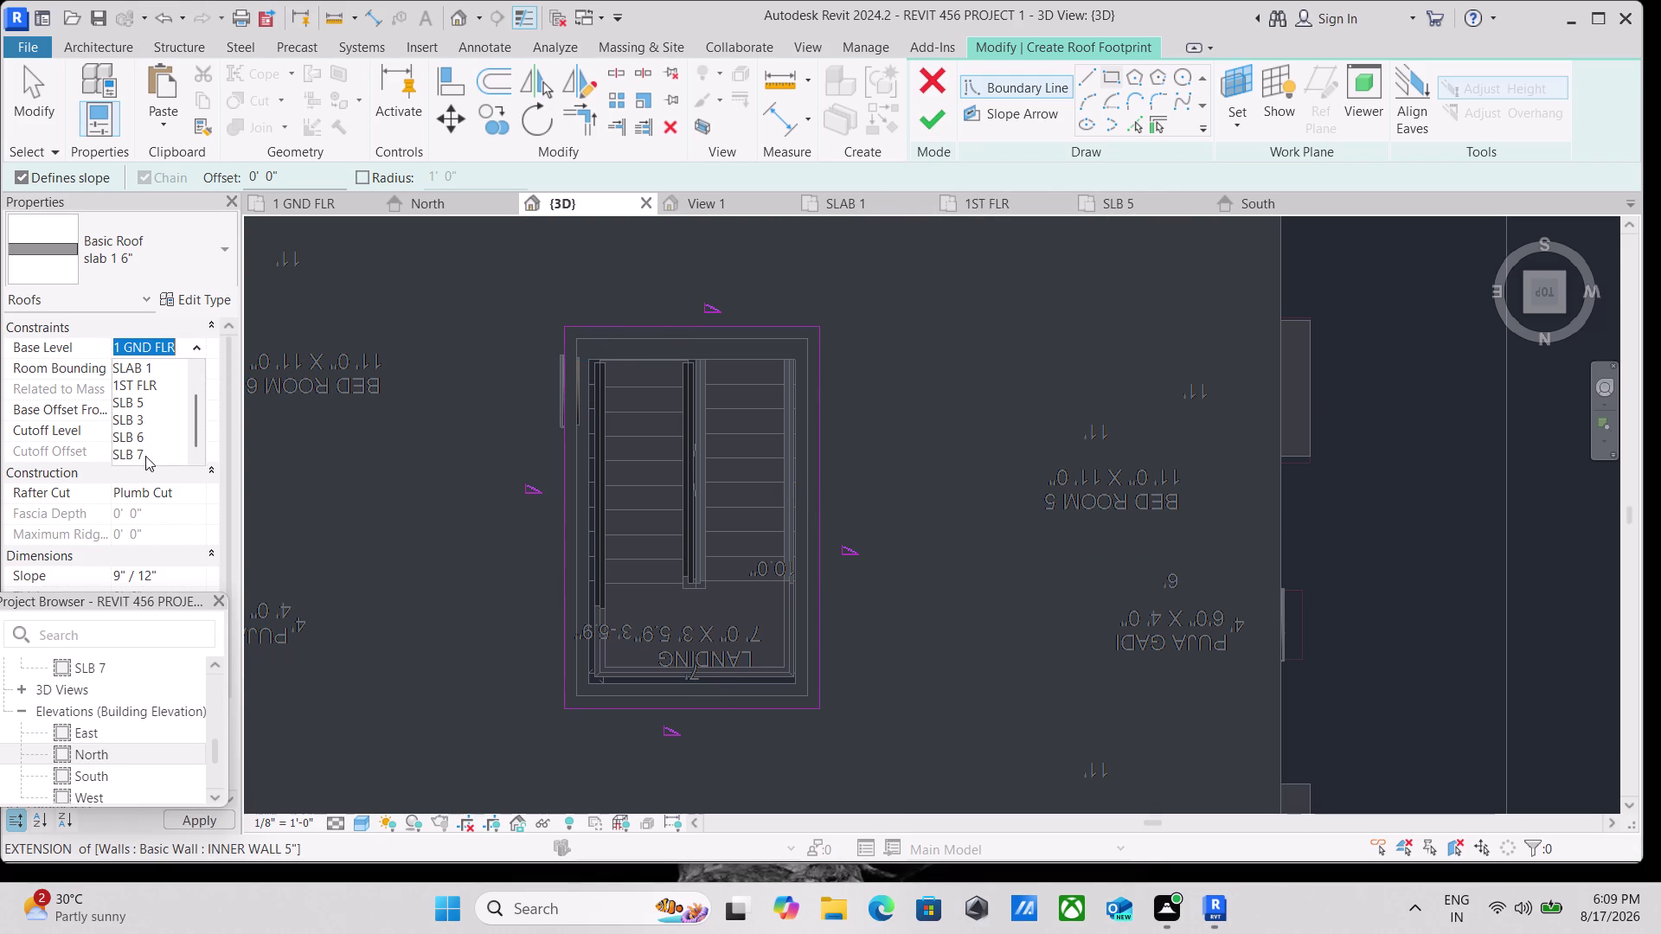
click(145, 456)
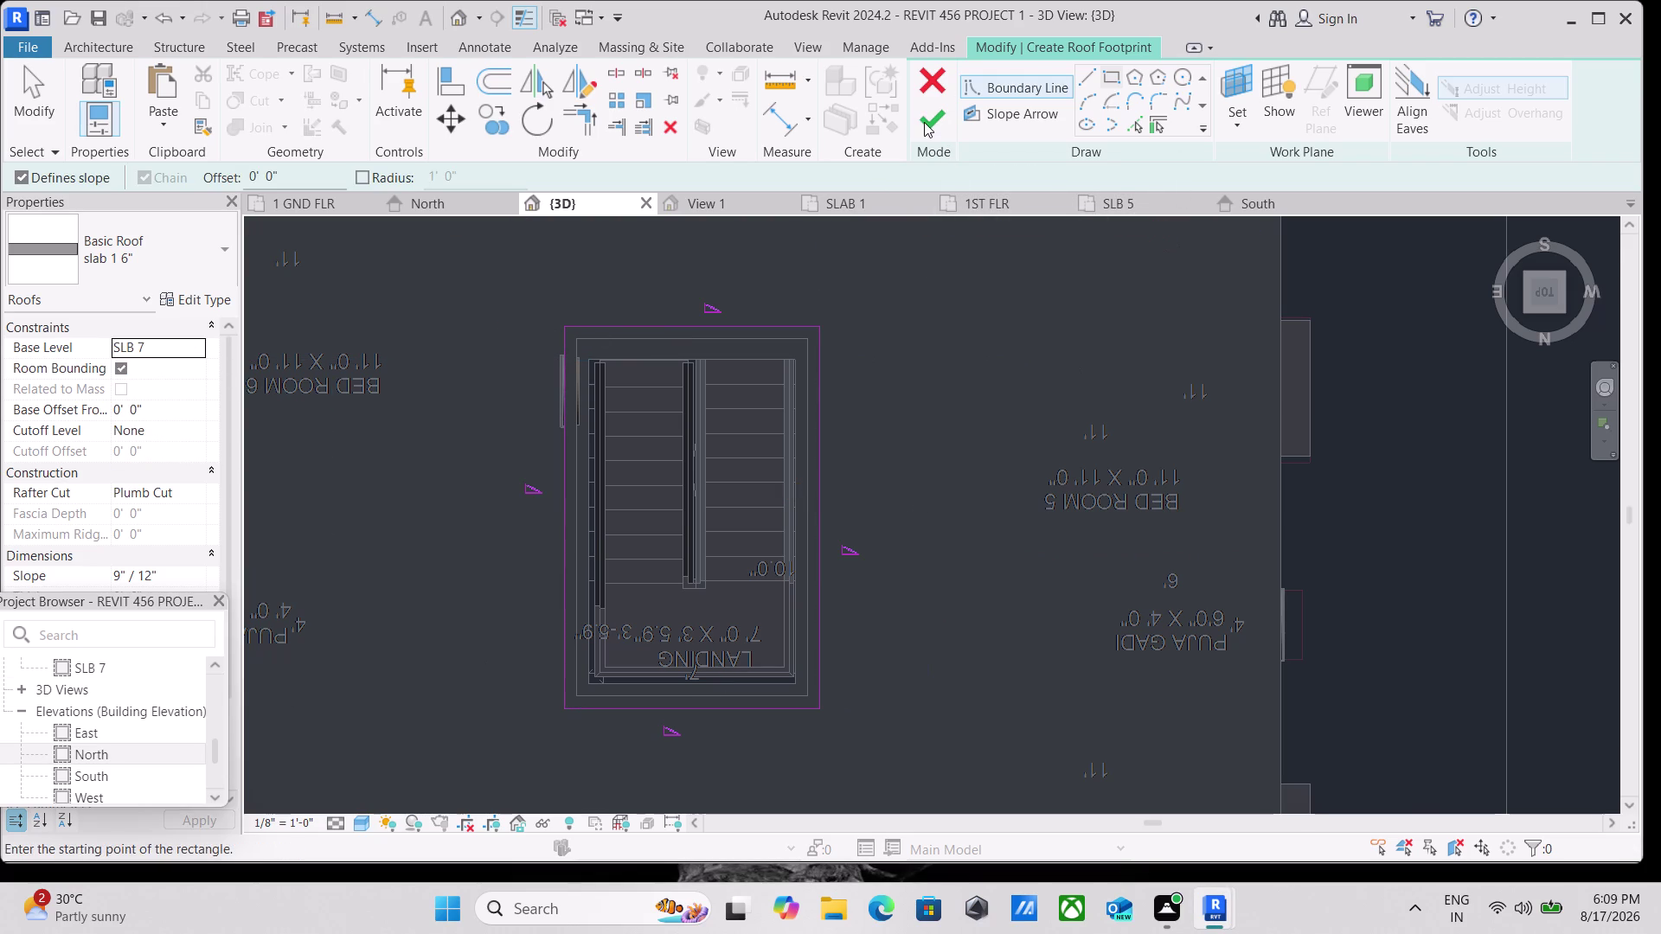
click(924, 122)
click(896, 447)
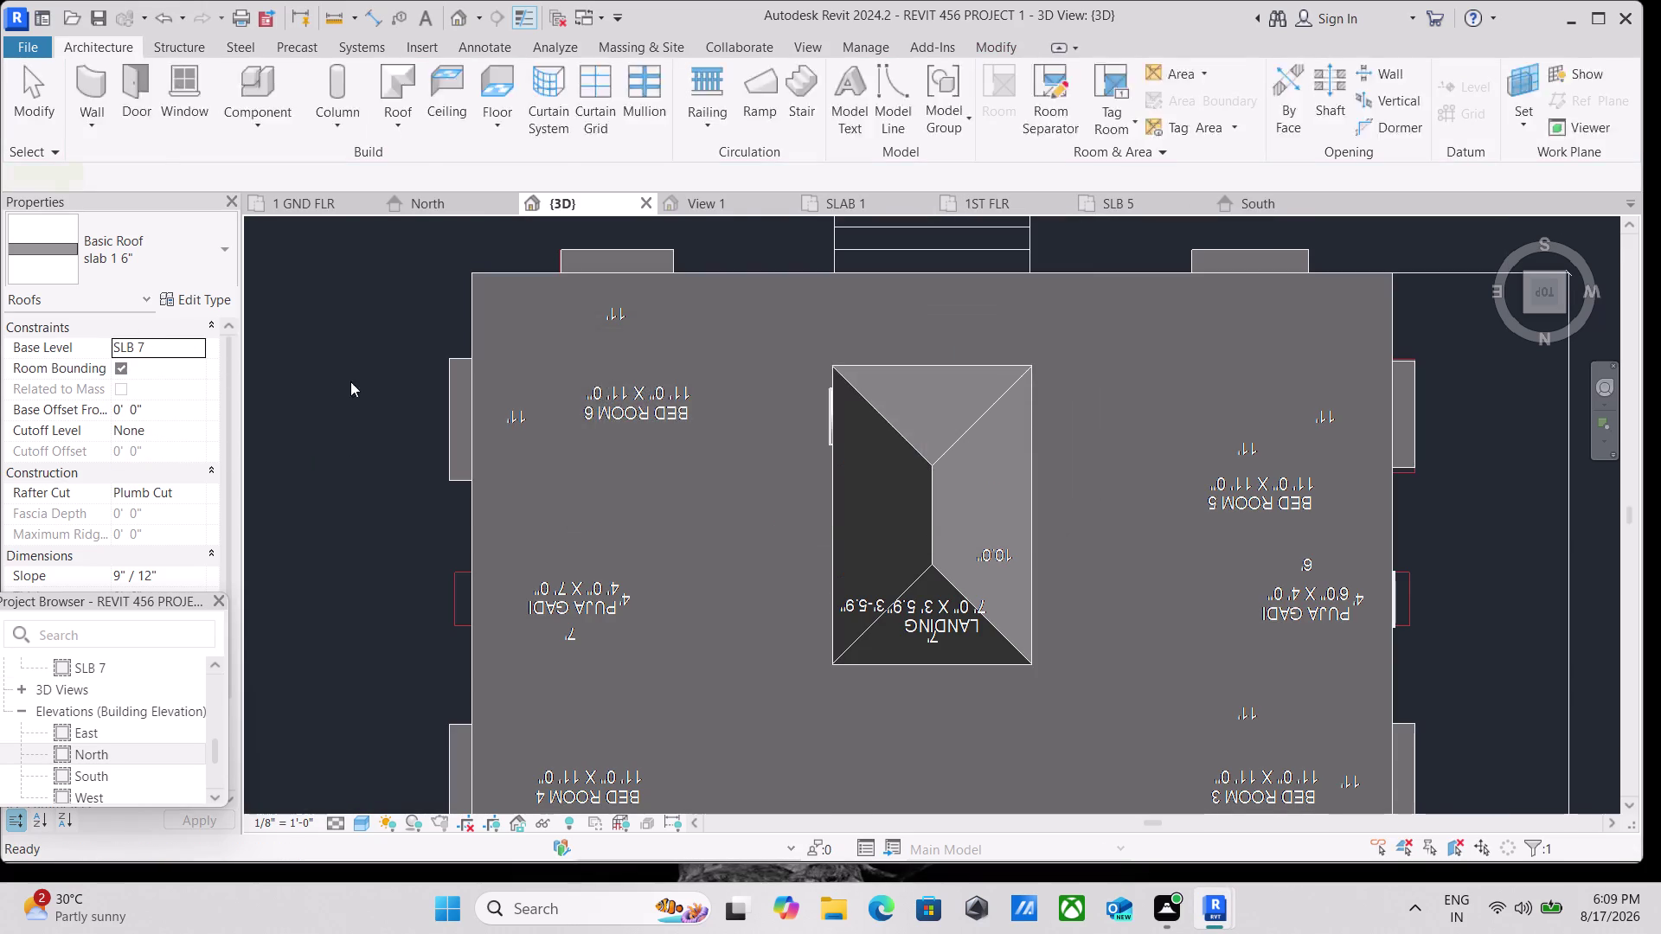
scroll(down, 3)
scroll(down, 3)
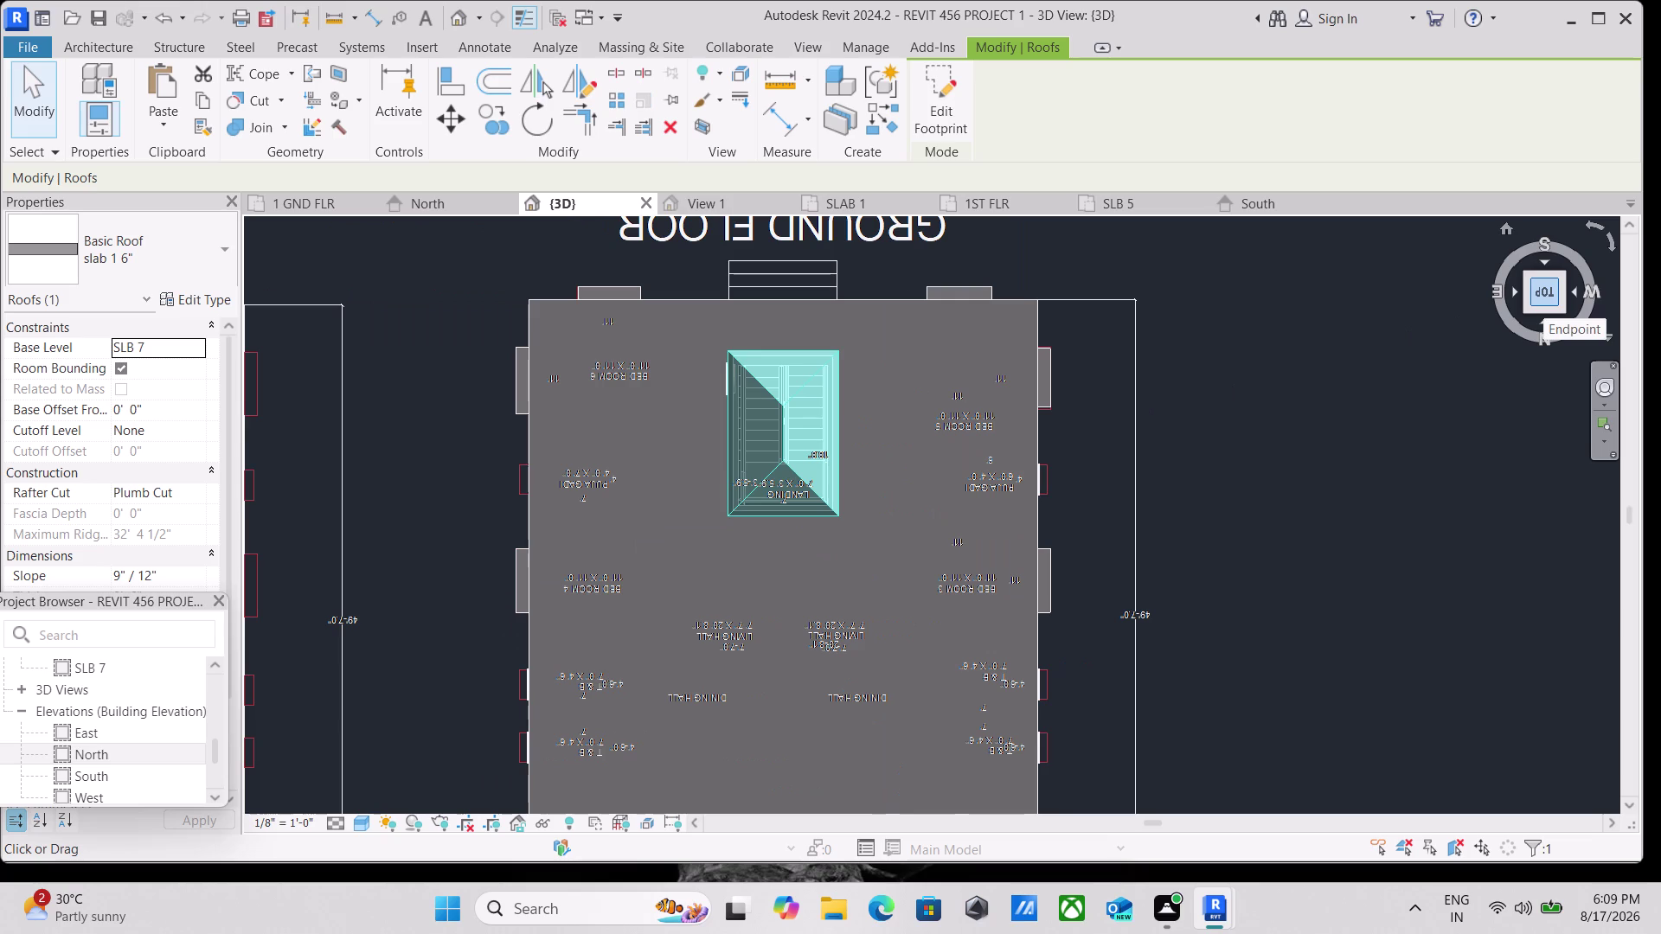
key(Escape)
Orbit and zoom to view the whole house from a corner.
click(1528, 307)
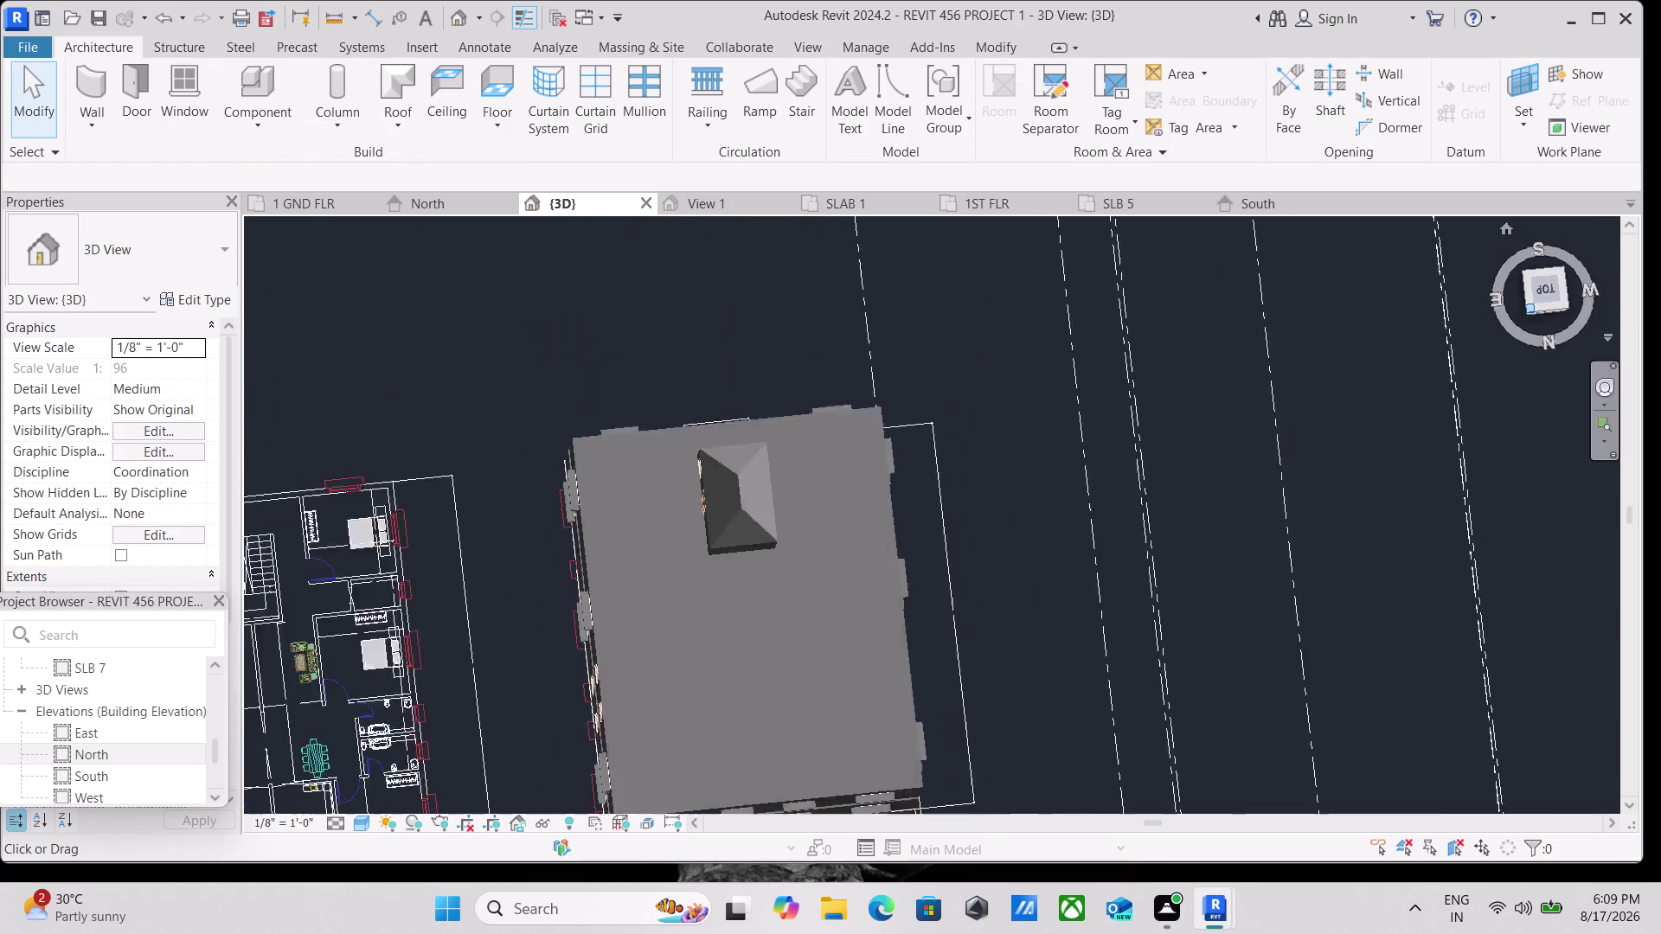
scroll(up, 3)
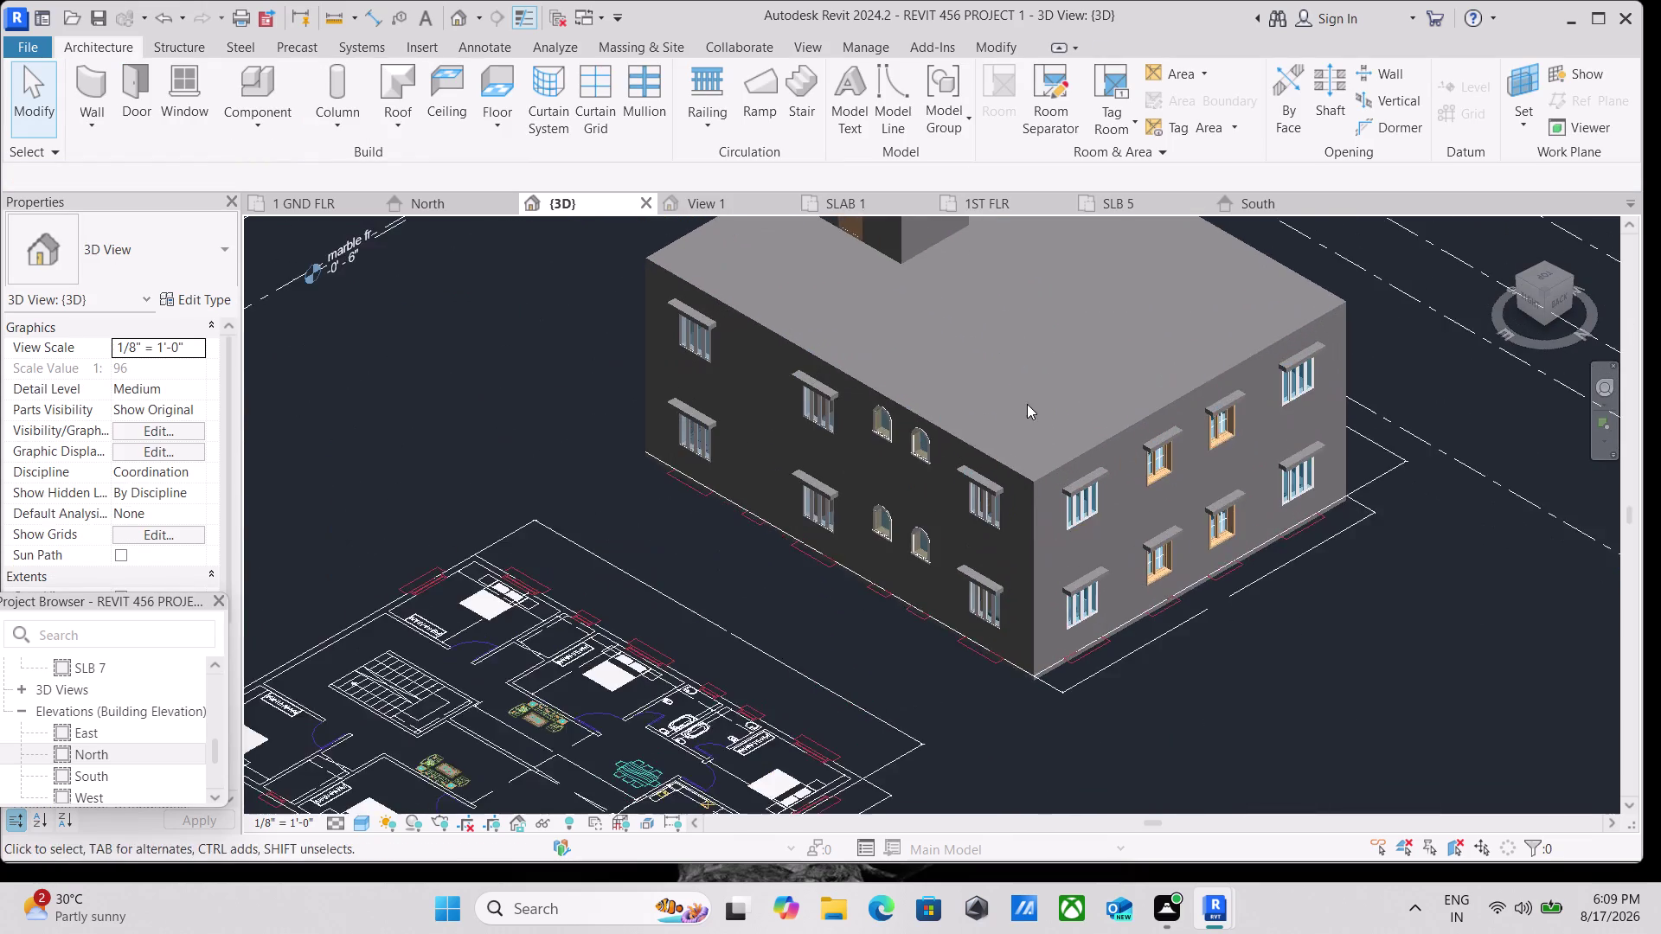
middle_drag(1027, 404, 1064, 582)
scroll(up, 3)
scroll(up, 3)
middle_drag(829, 426, 835, 490)
scroll(down, 3)
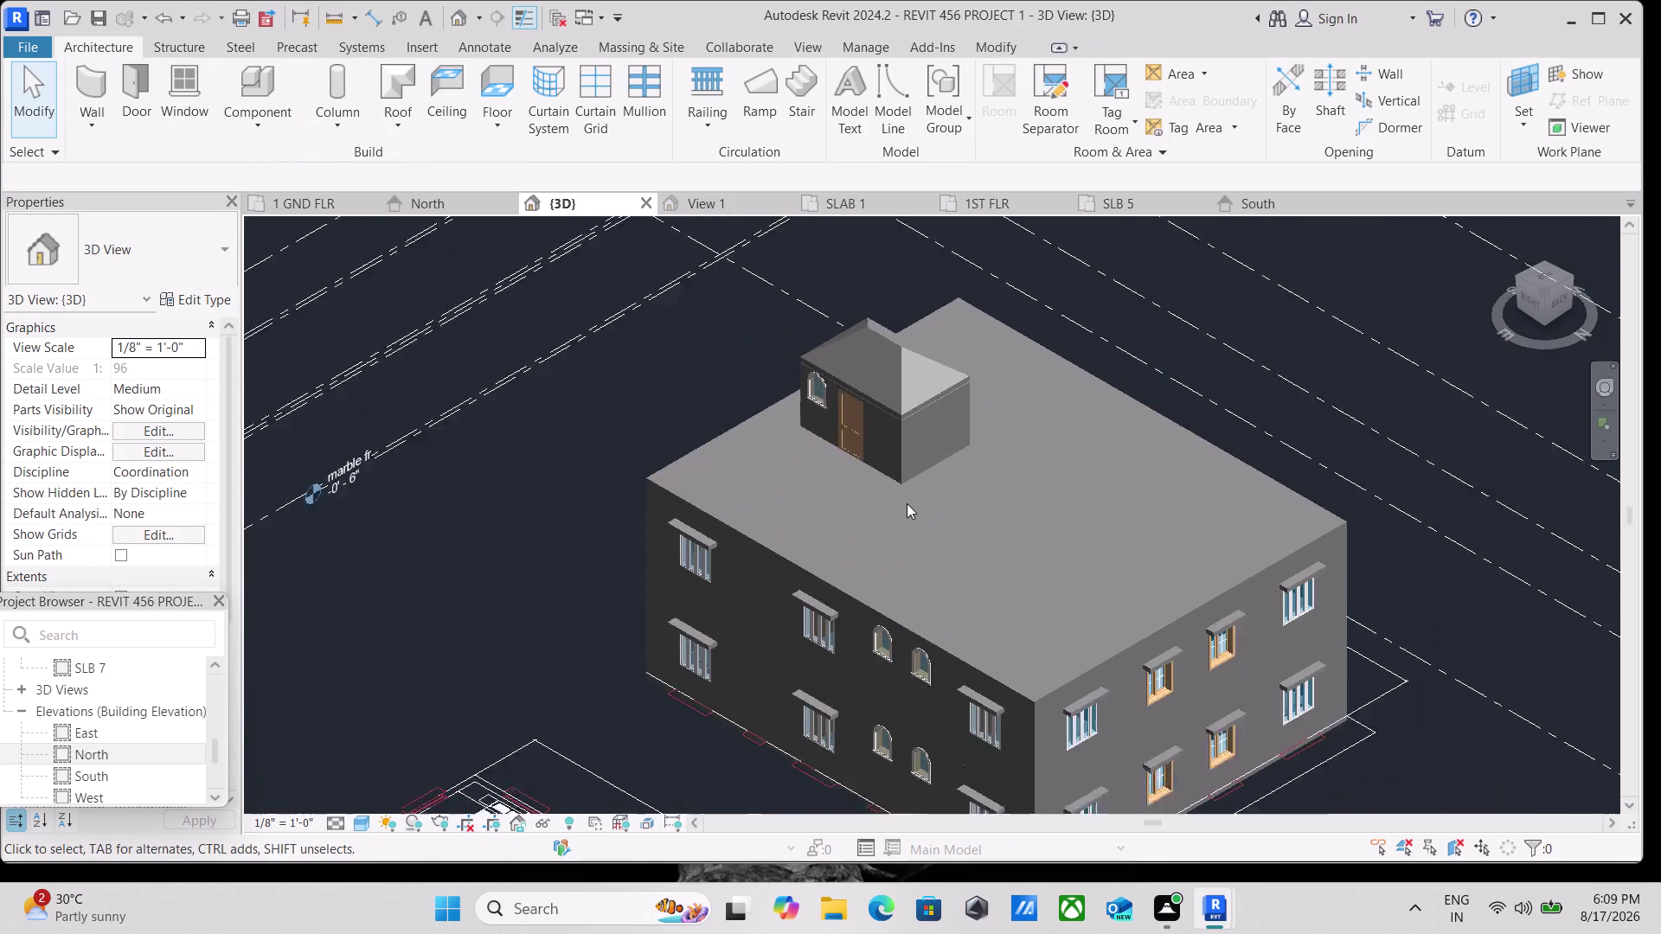
scroll(down, 3)
middle_drag(907, 503, 889, 456)
scroll(down, 3)
middle_click(946, 458)
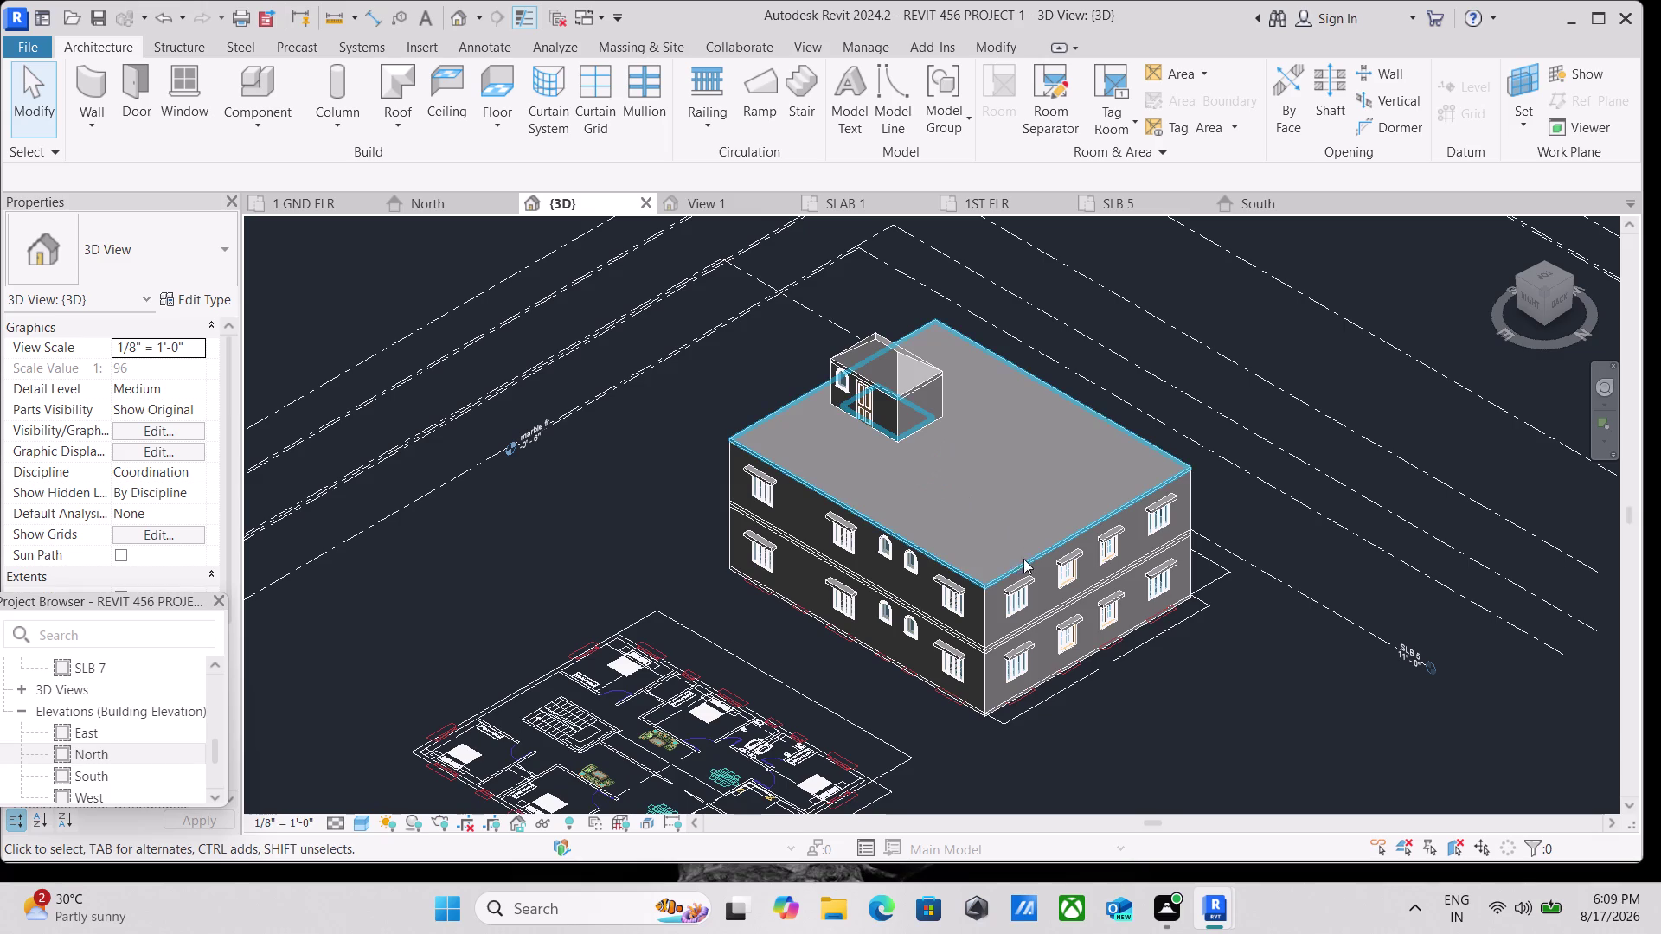
scroll(up, 3)
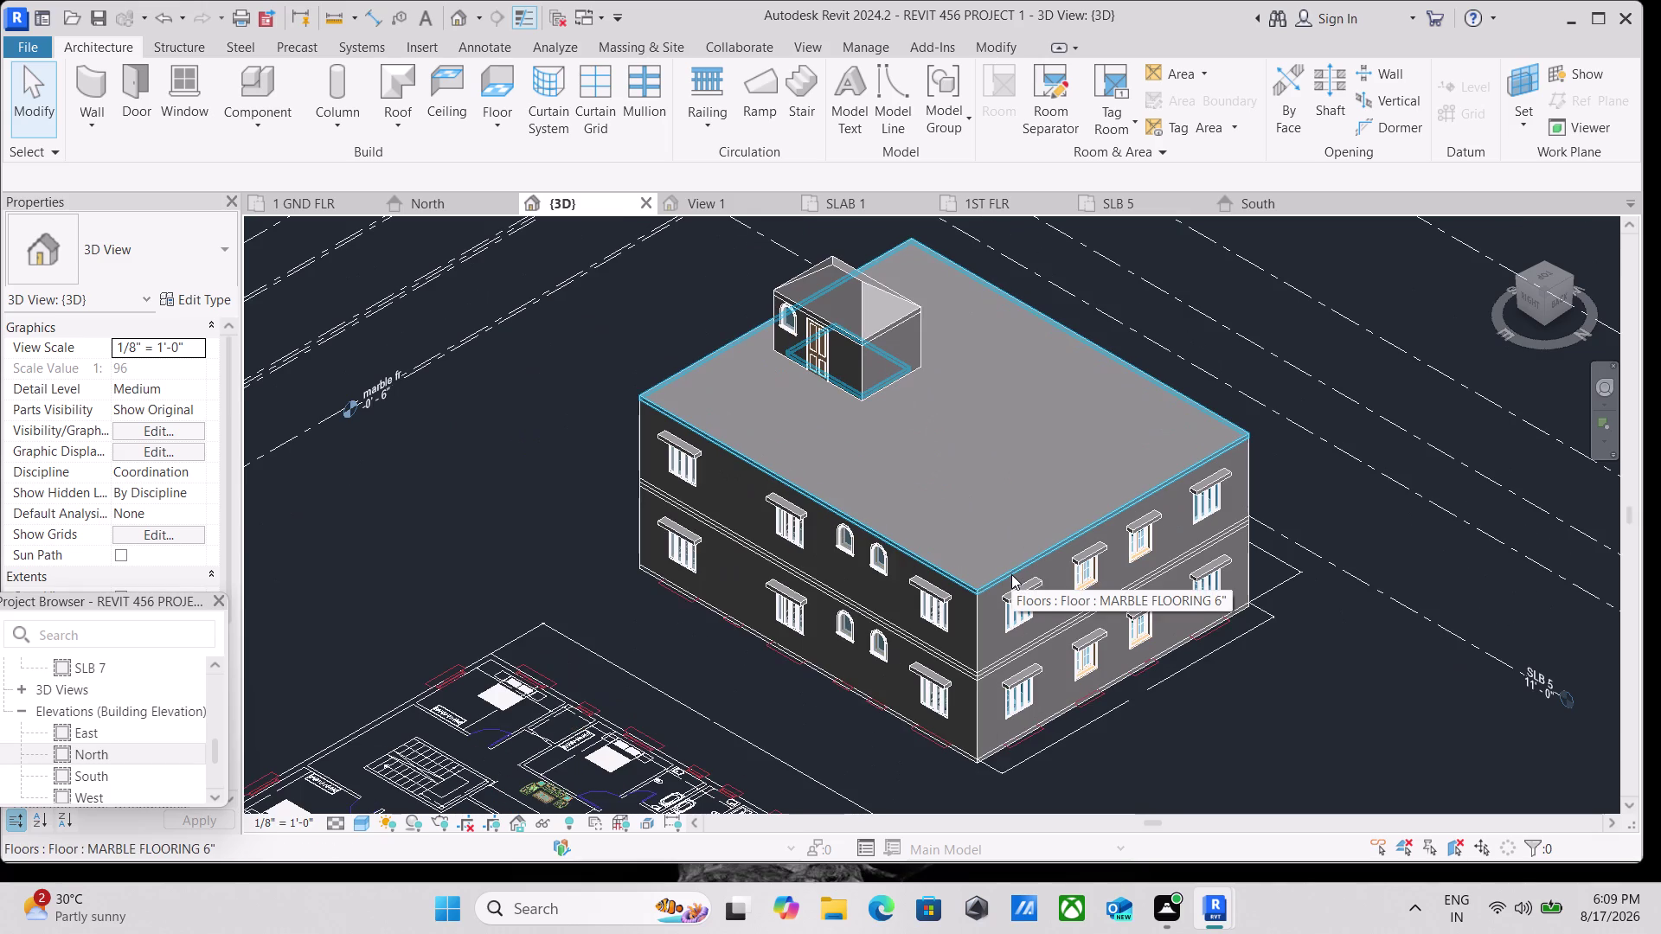
Select and deselect the roof floor slab, then show the Visual Style choices.
click(1011, 575)
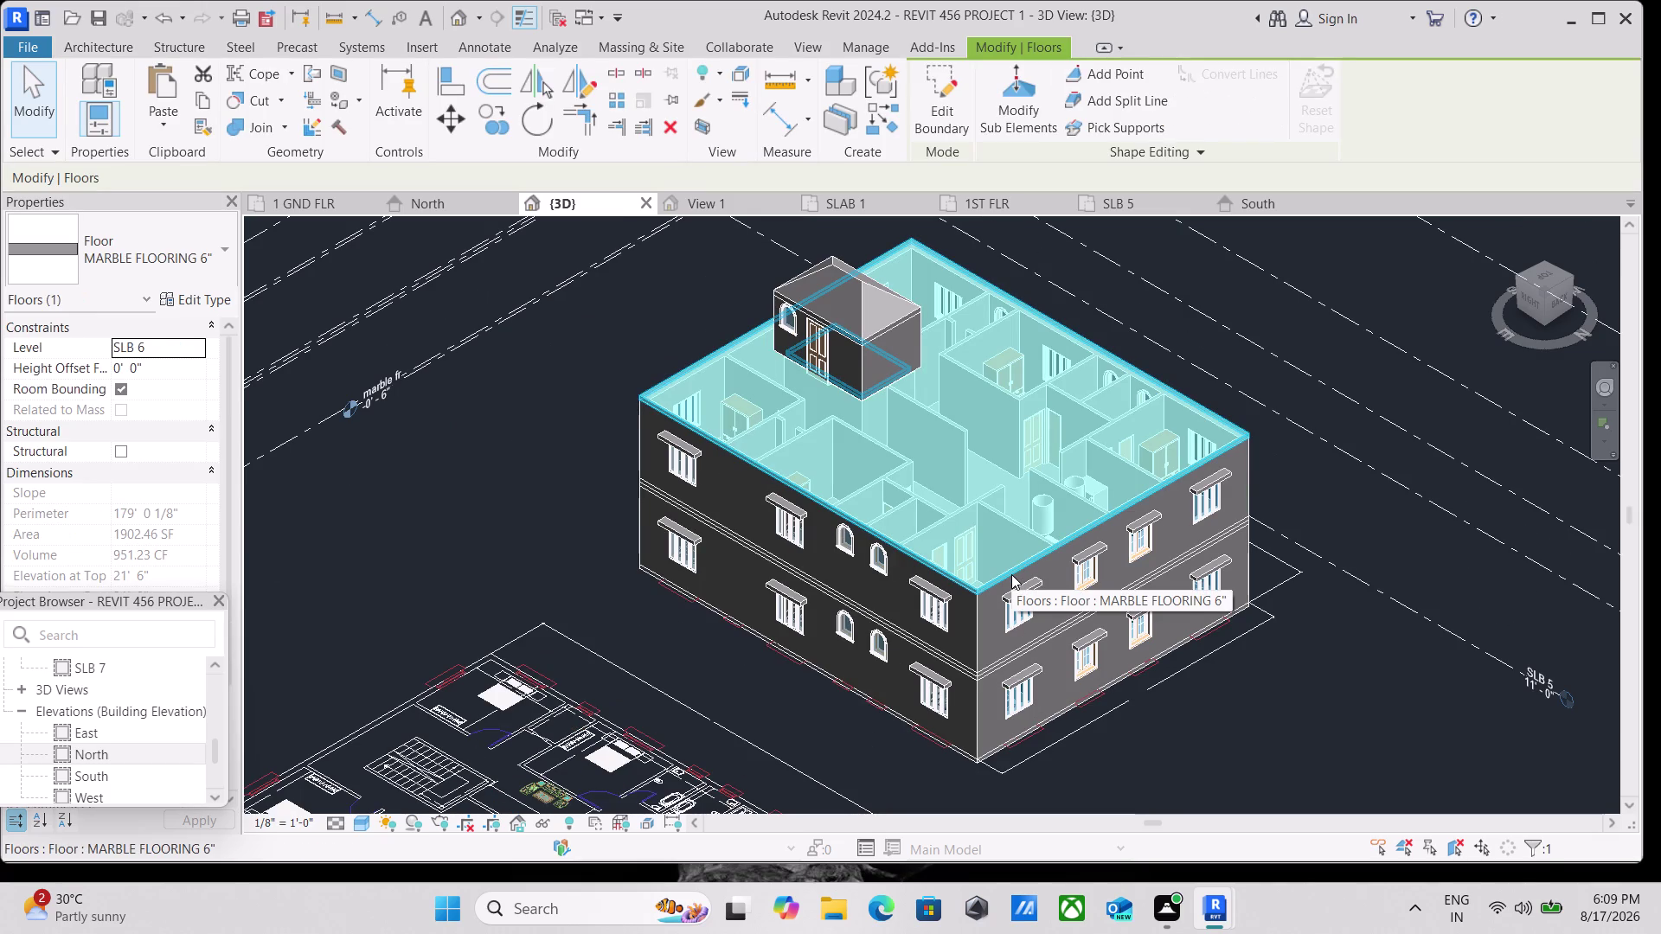
key(Escape)
click(362, 825)
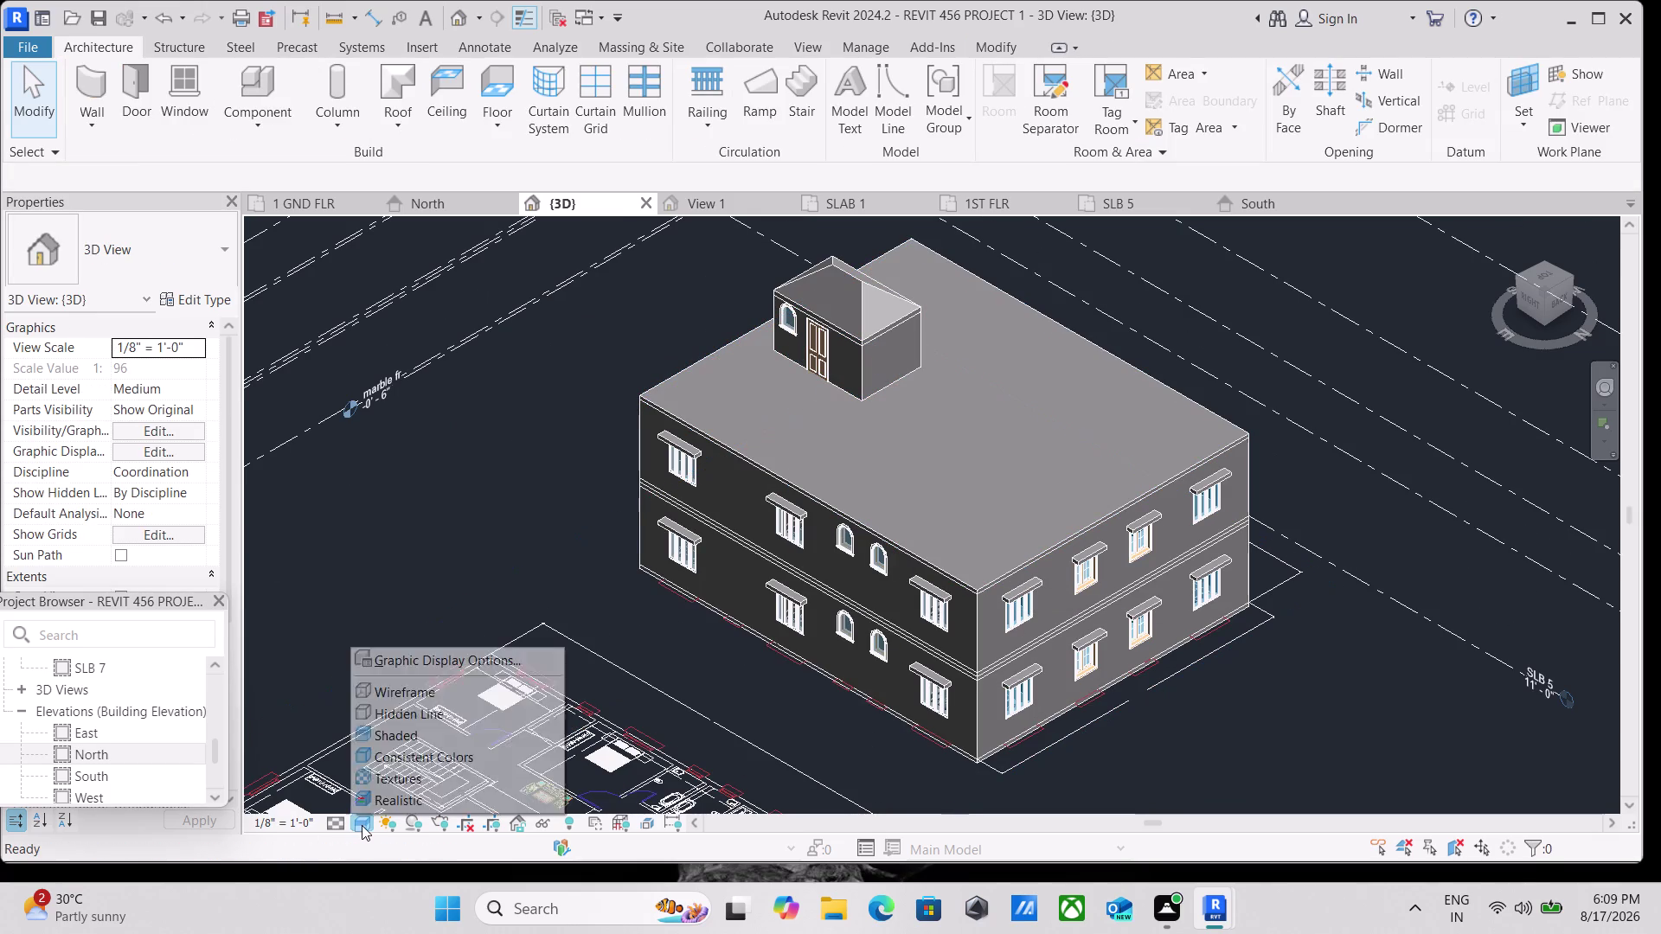
Switch the 3D view to Realistic and zoom in on the marble floor slabs.
click(387, 806)
scroll(up, 3)
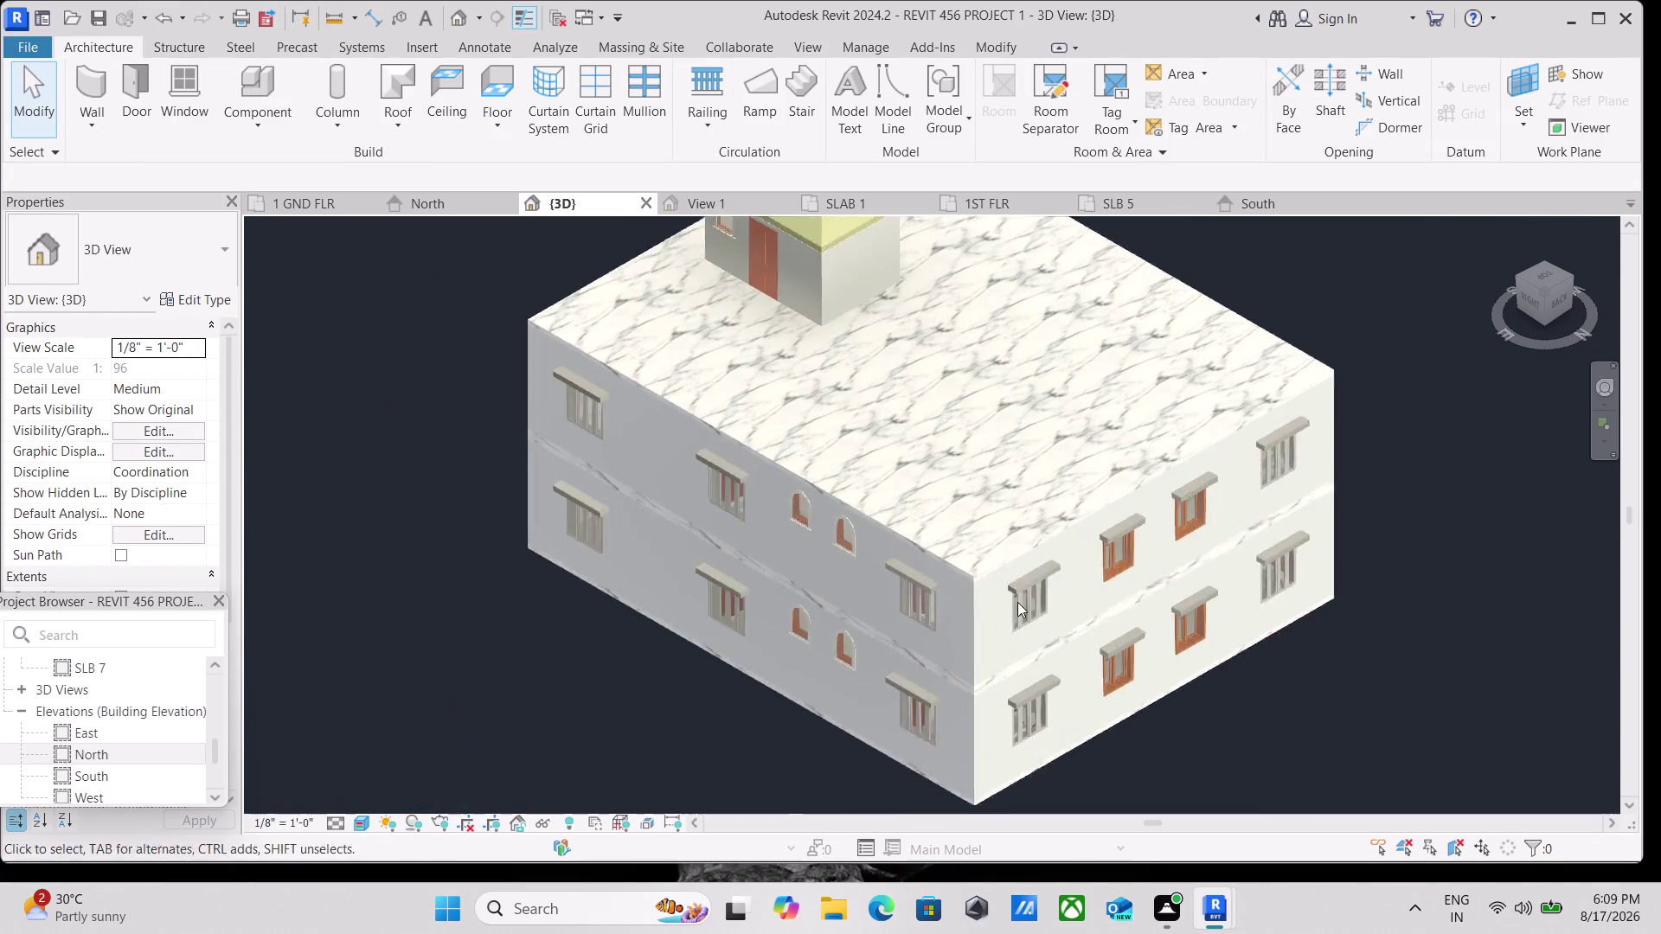
scroll(up, 3)
scroll(up, 3)
click(953, 578)
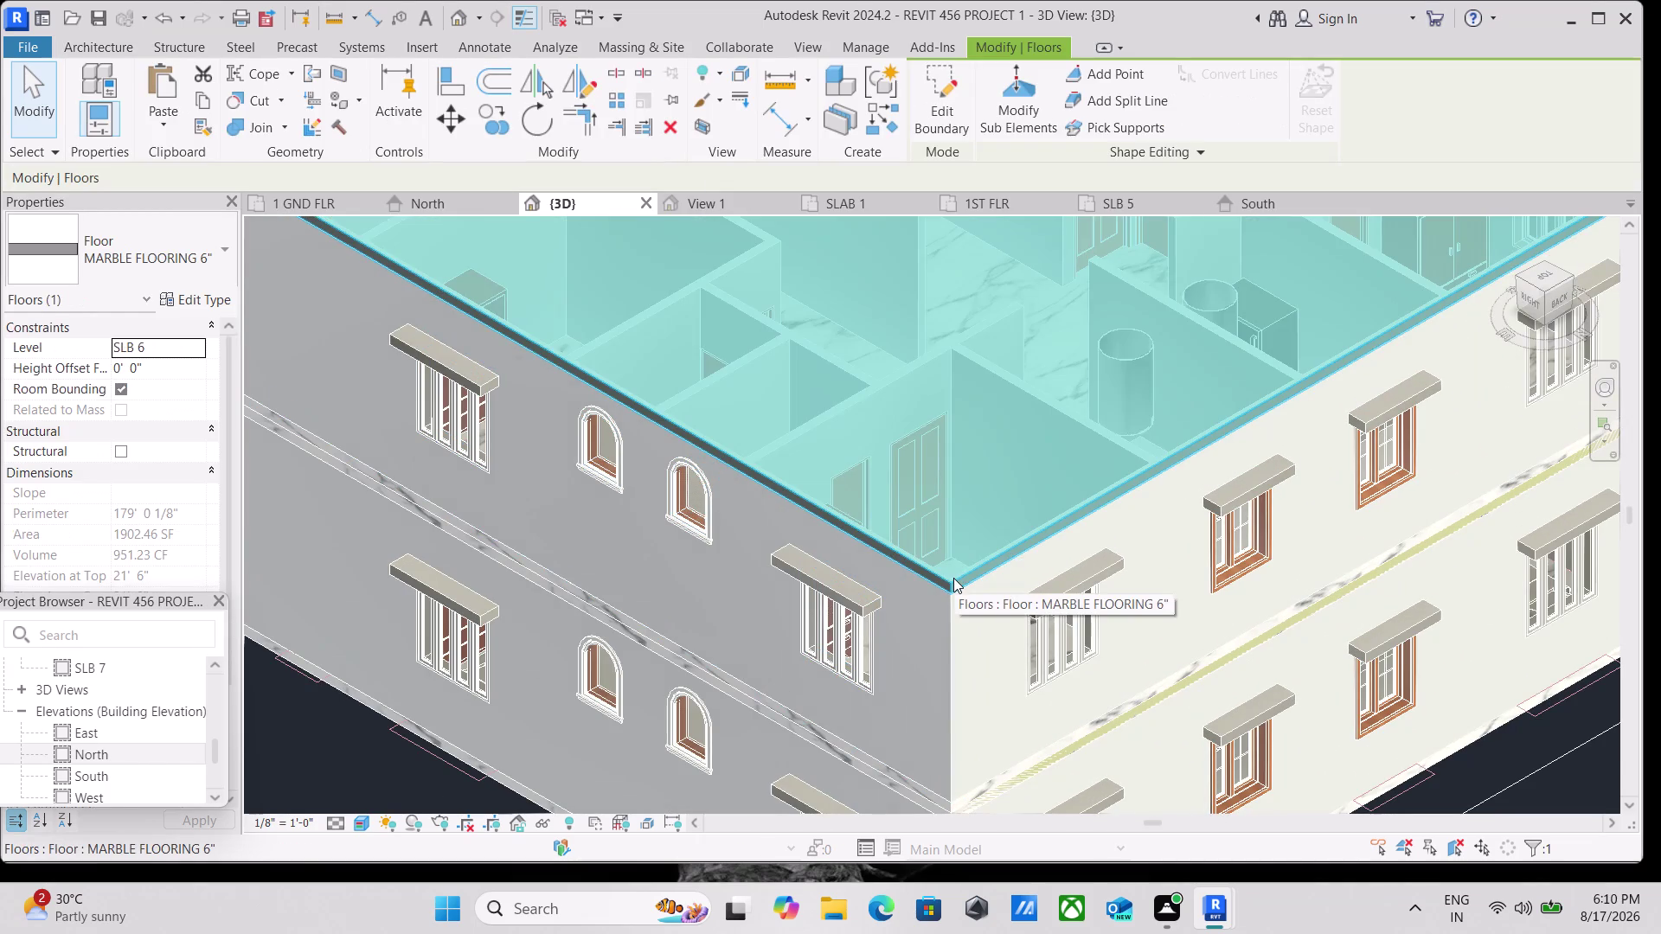
scroll(down, 3)
scroll(up, 3)
scroll(up, 3)
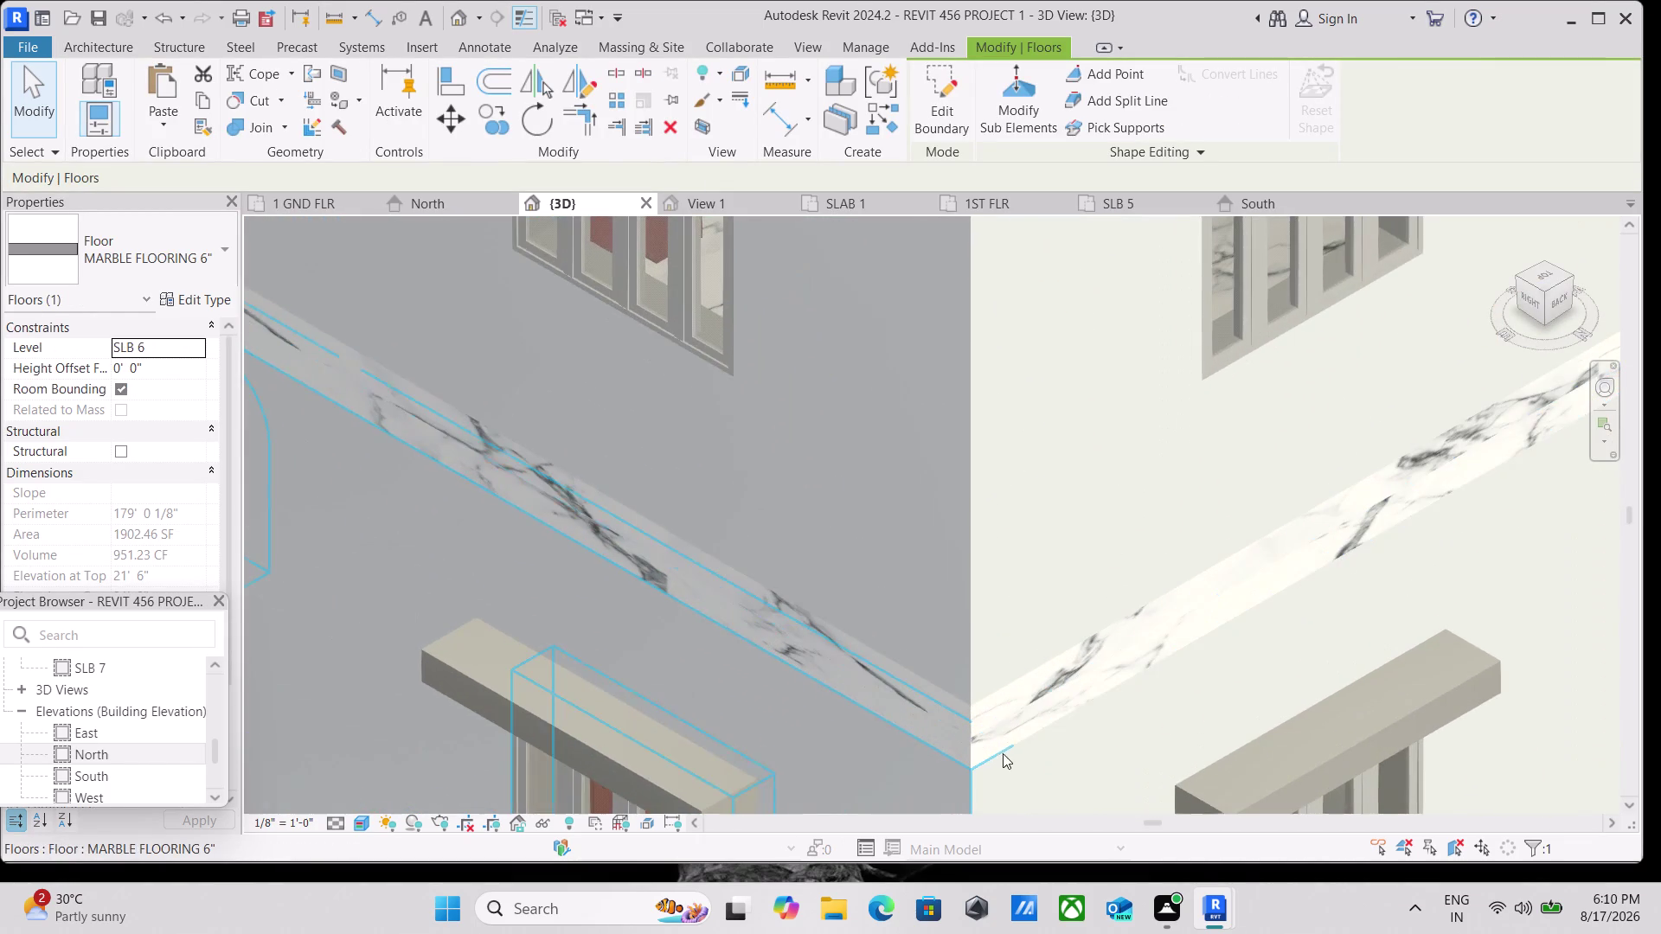
click(976, 745)
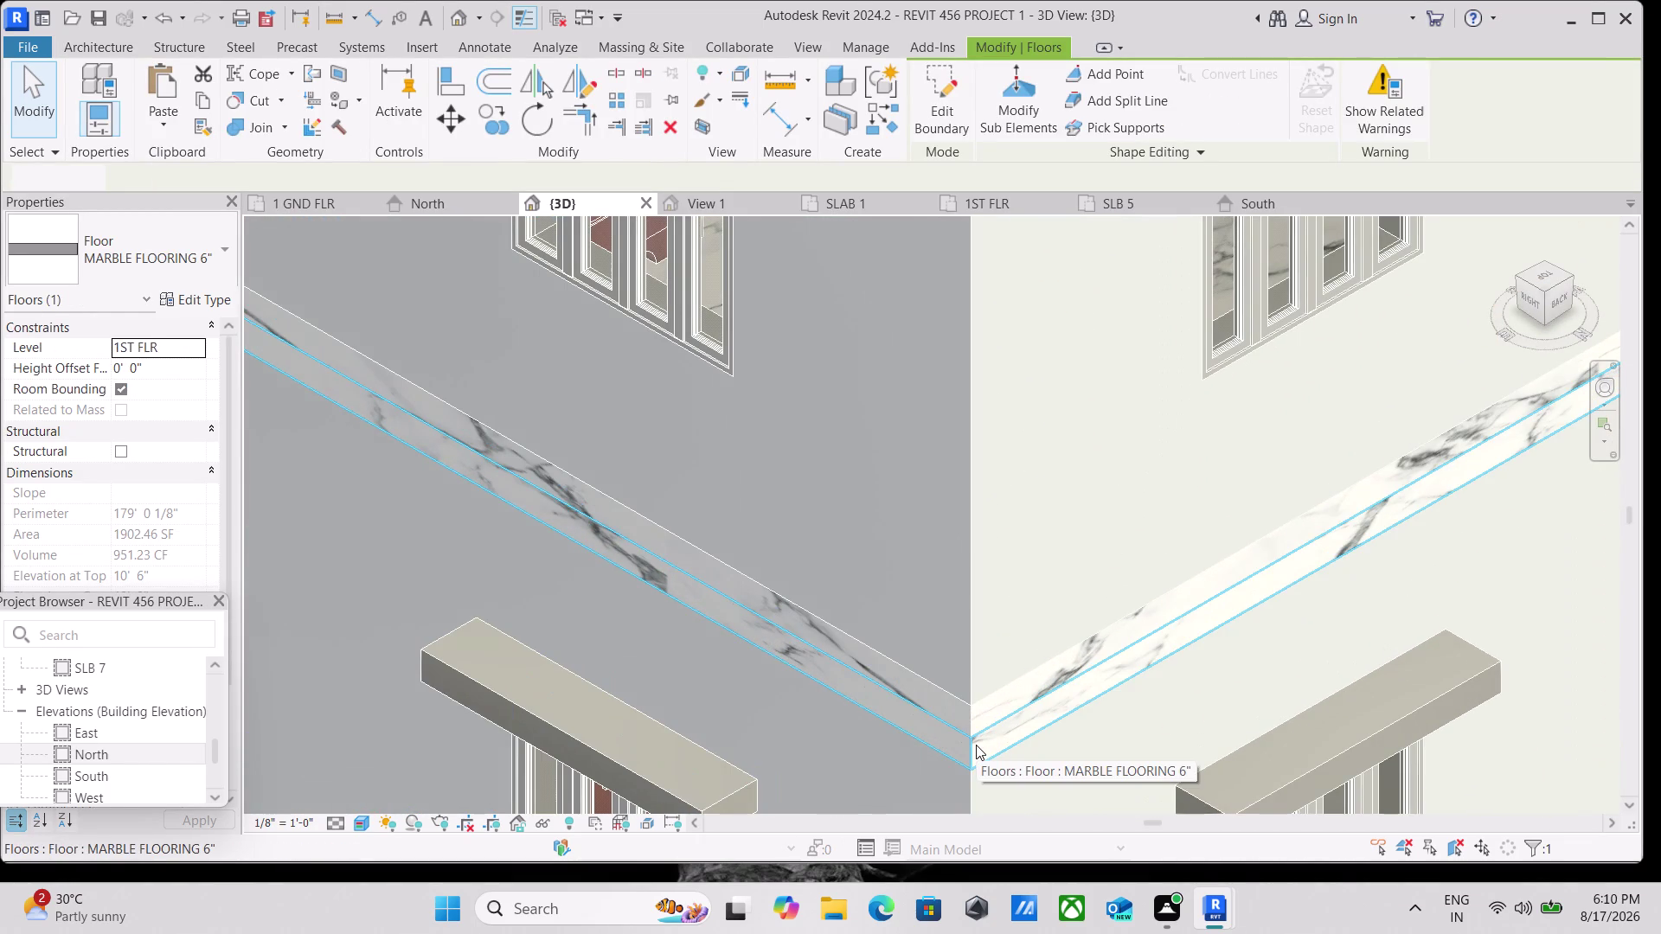
scroll(down, 3)
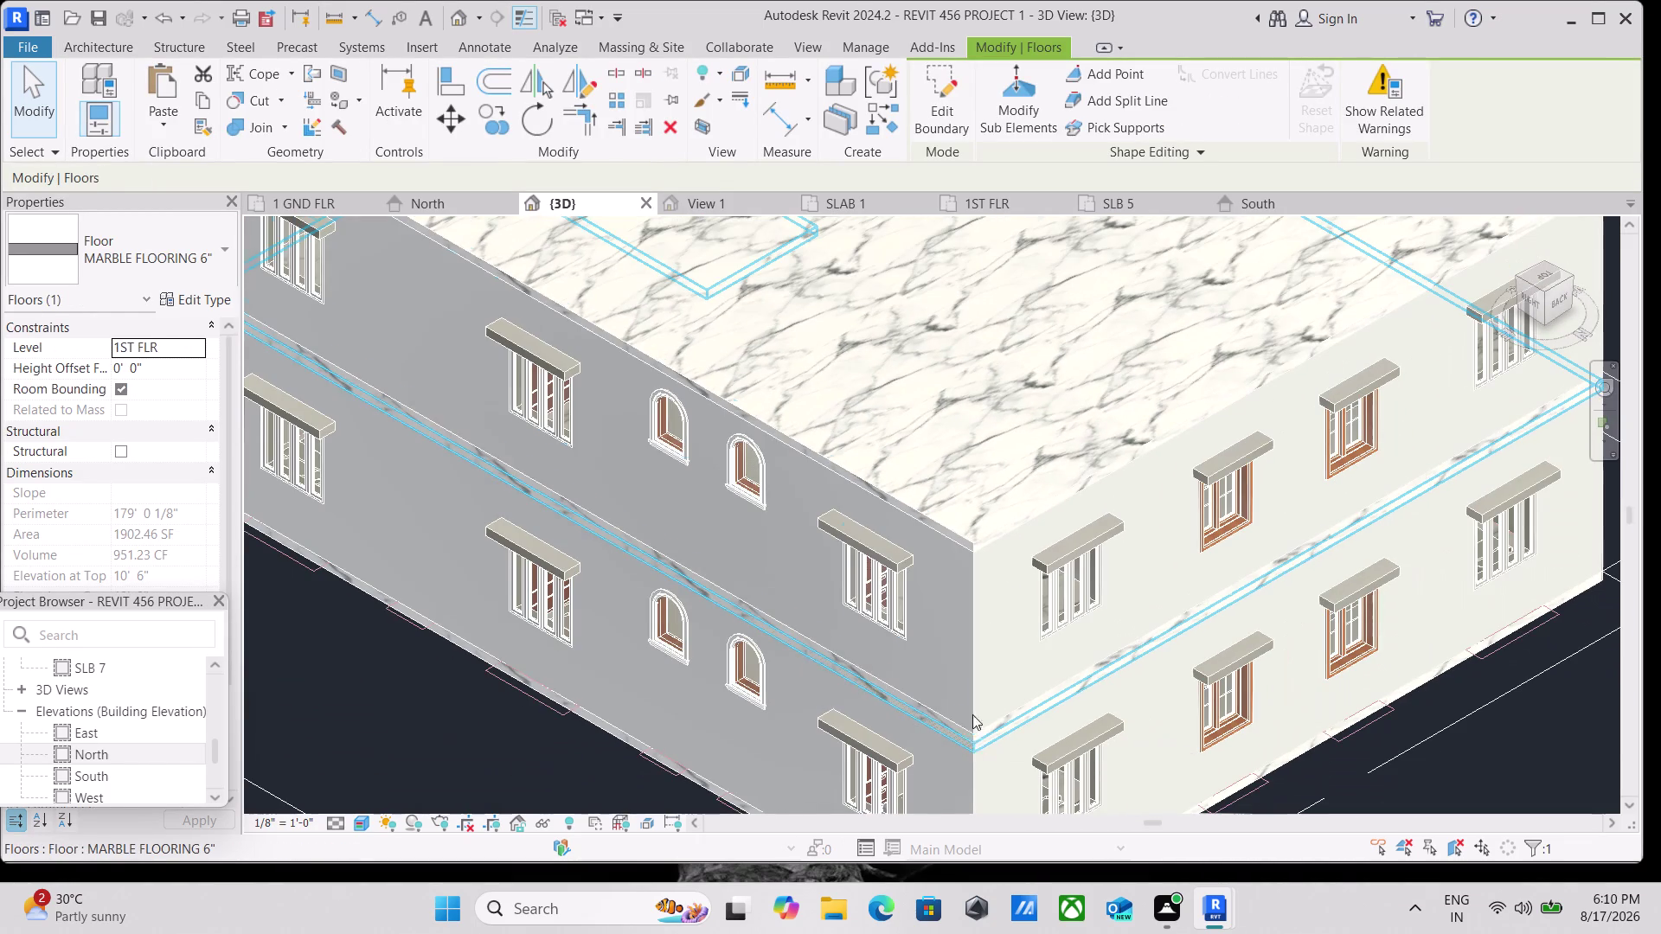
key(Escape)
Select the roof-level marble slab and browse the floor type list without changing it.
click(968, 543)
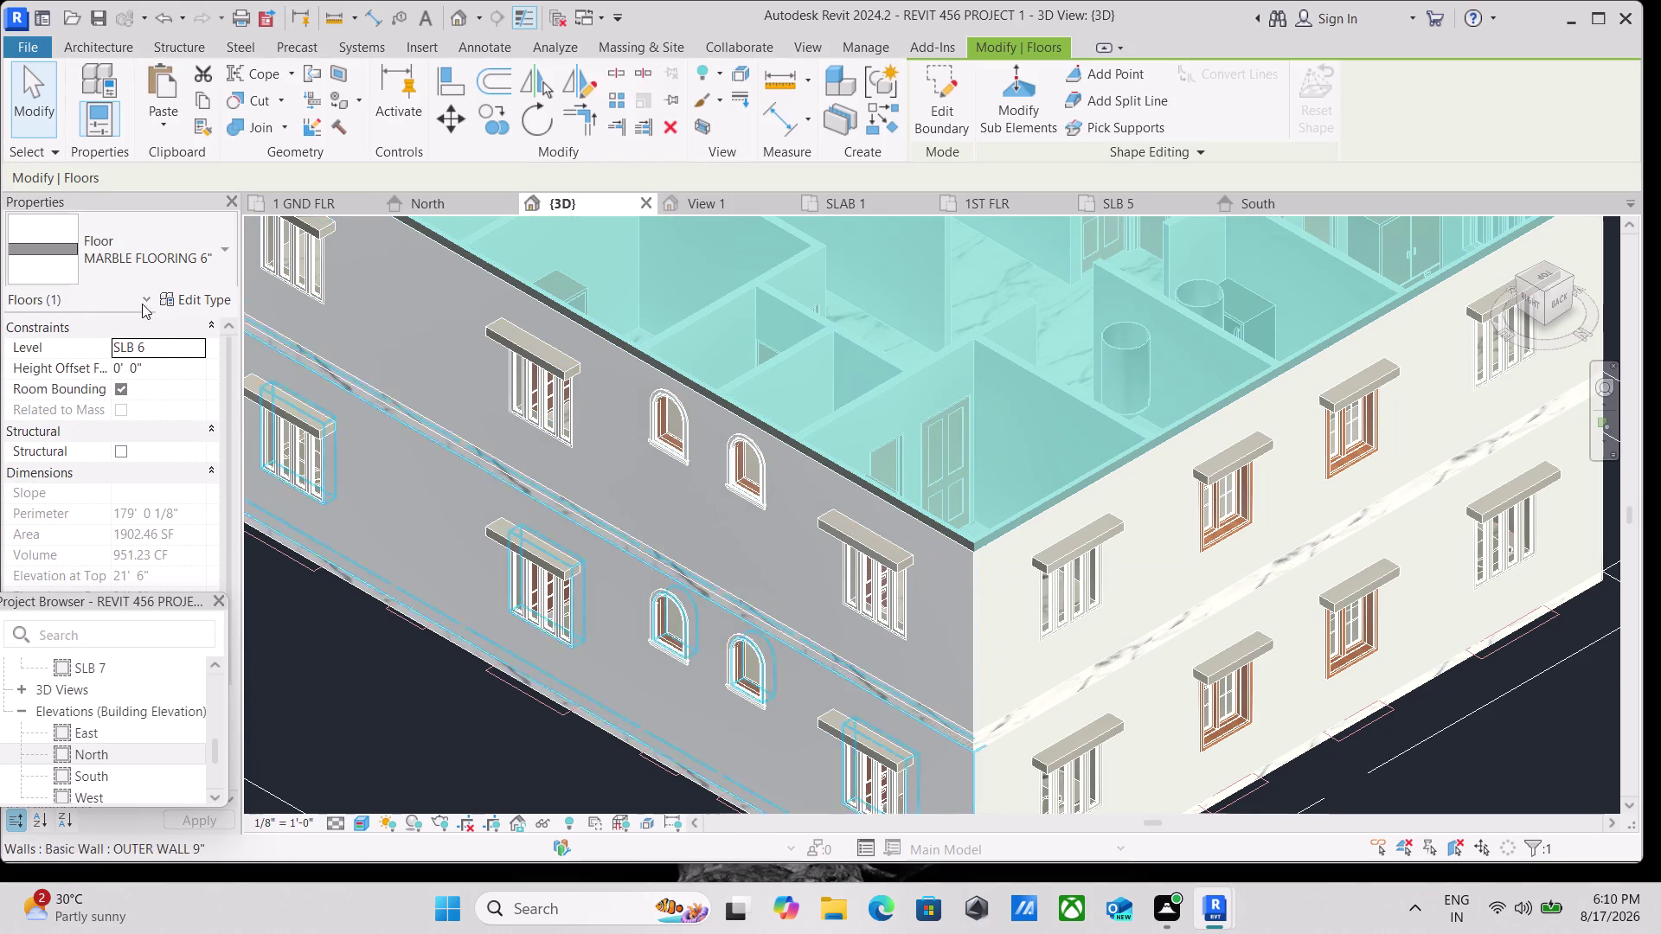
click(231, 252)
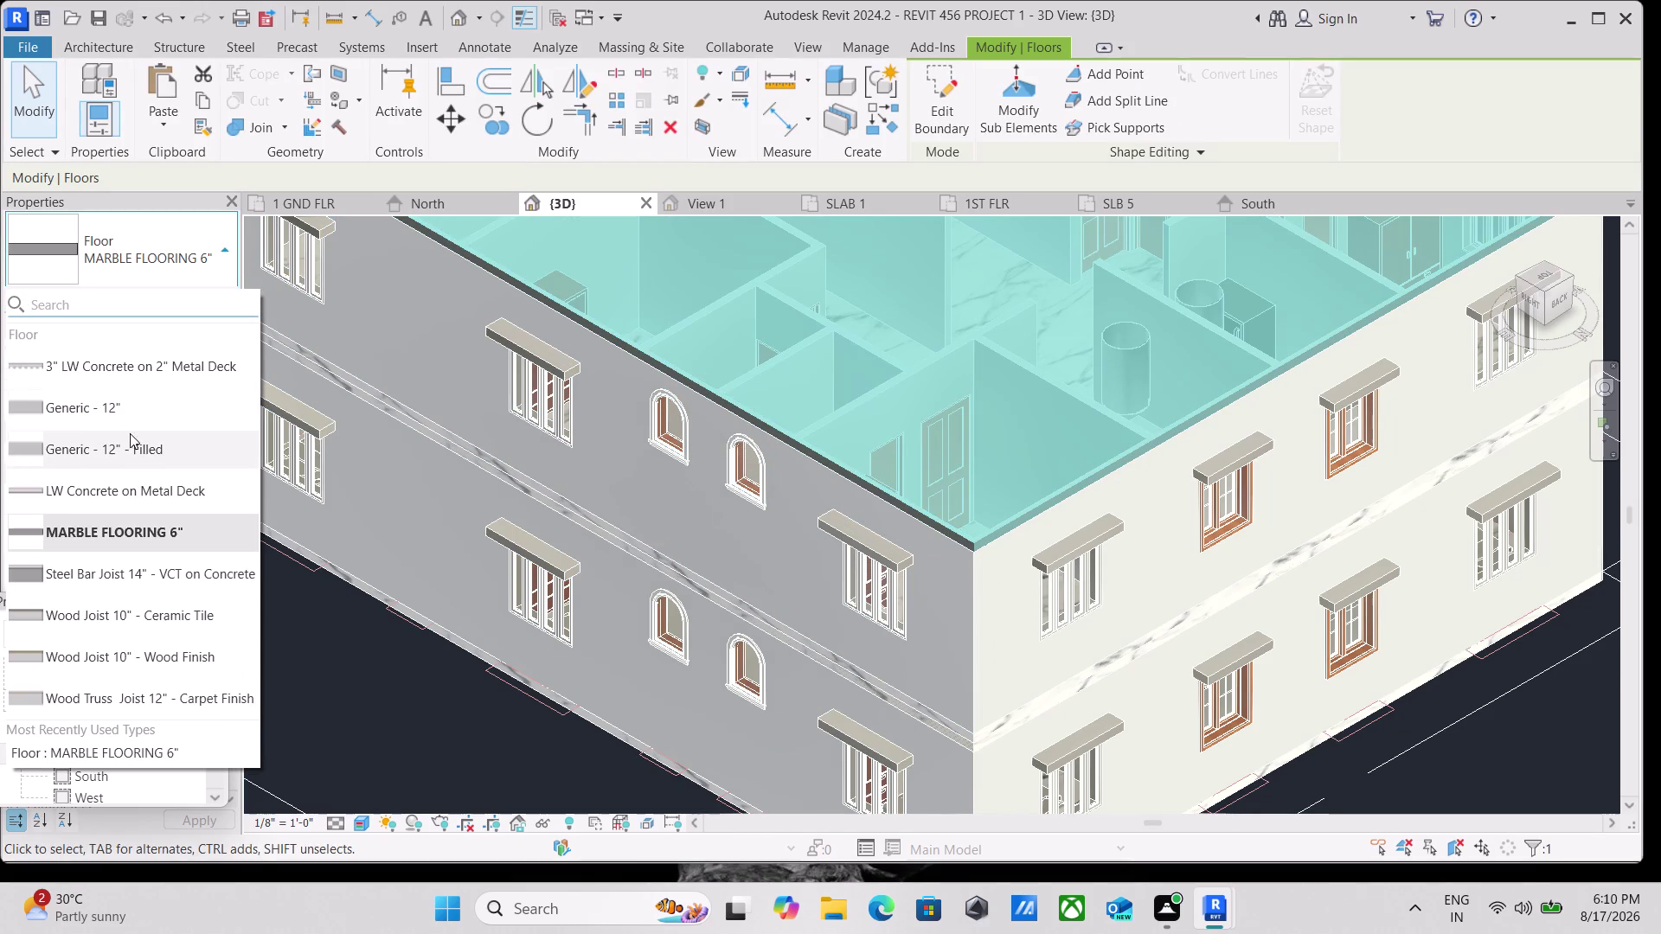
scroll(down, 3)
scroll(down, 3)
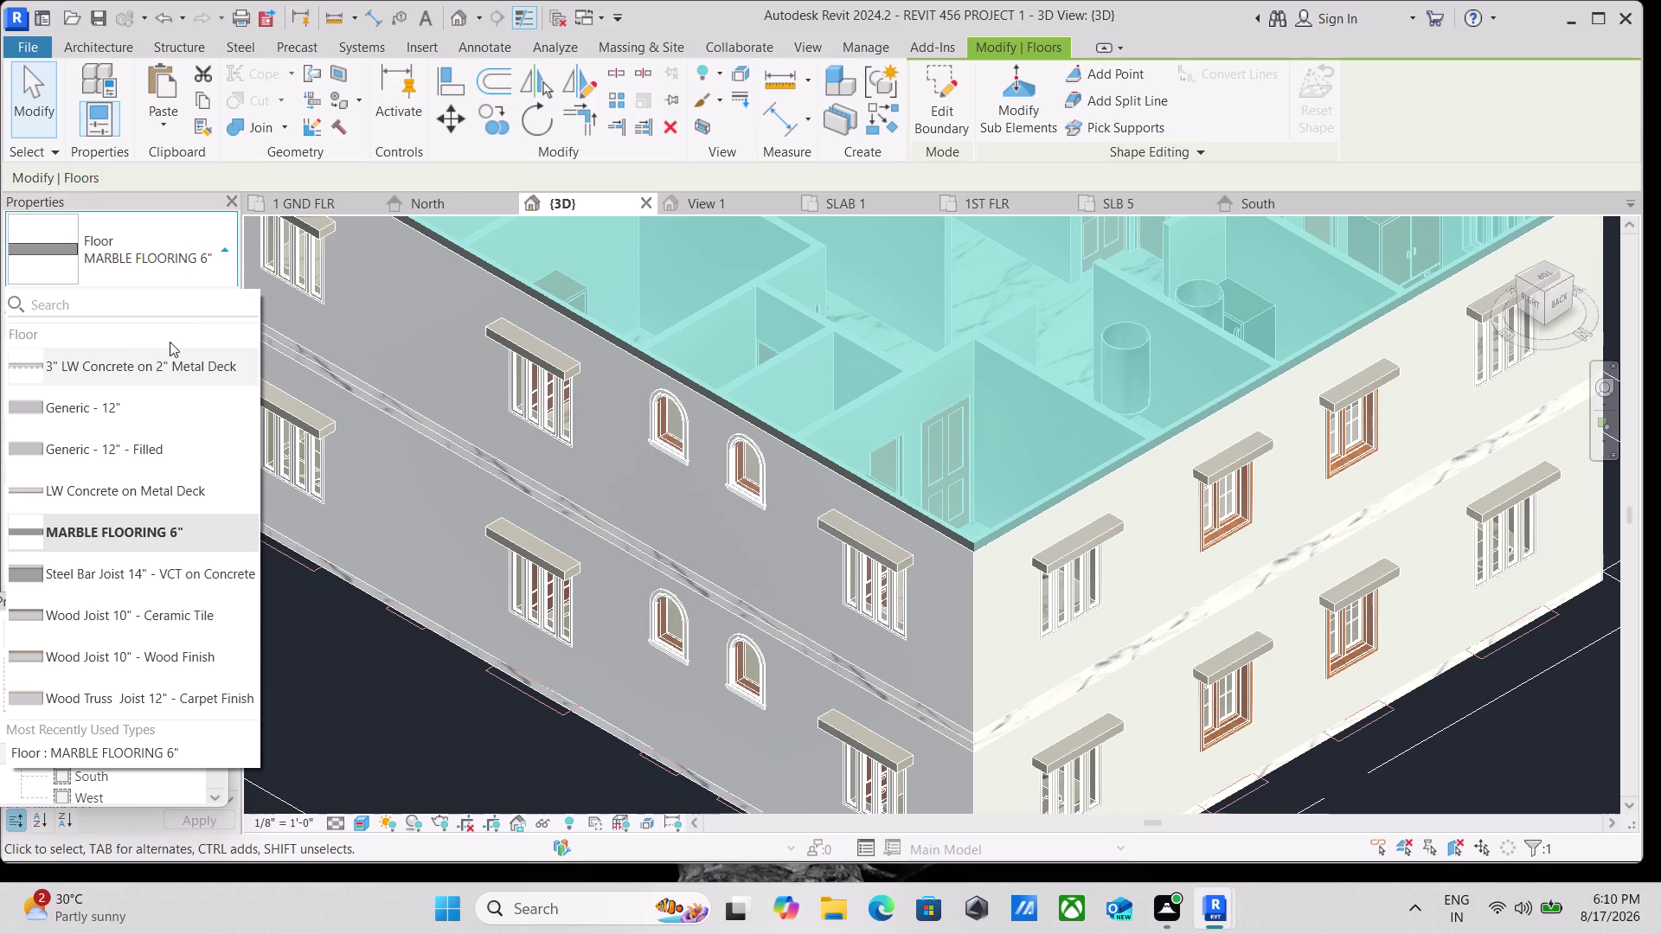
click(209, 256)
Reframe the marble roof, reselect its slab and open the MARBLE FLOORING 6" type properties.
scroll(down, 3)
scroll(down, 3)
middle_drag(813, 428, 774, 571)
key(Escape)
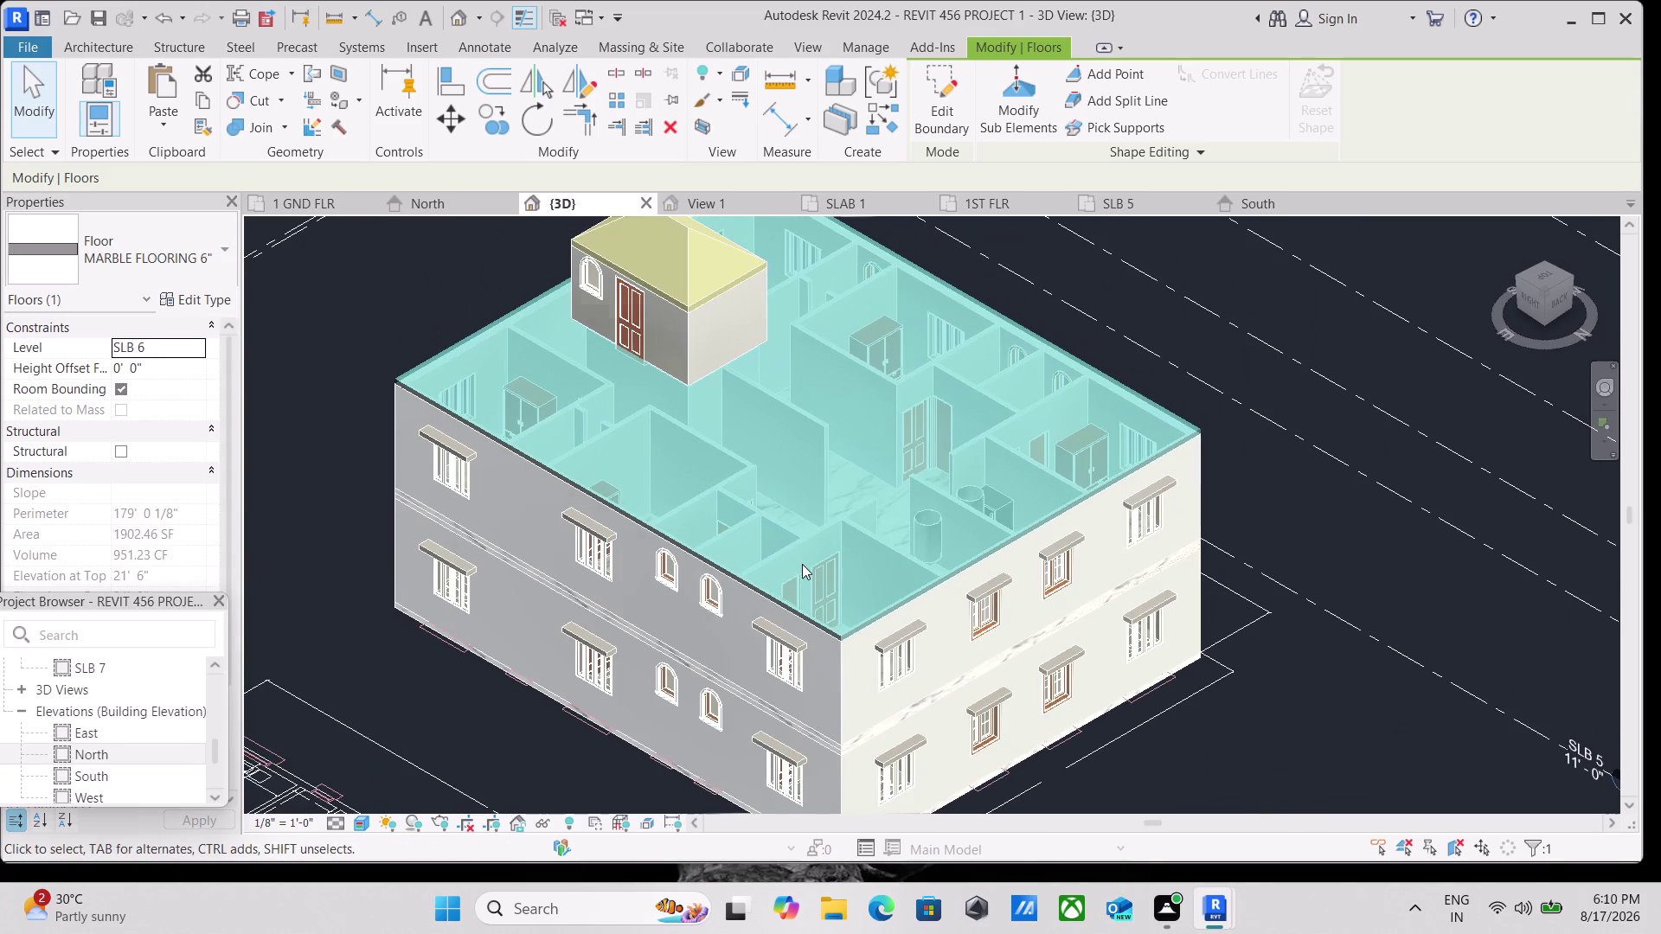
scroll(down, 3)
middle_drag(816, 558, 816, 579)
scroll(up, 3)
scroll(up, 3)
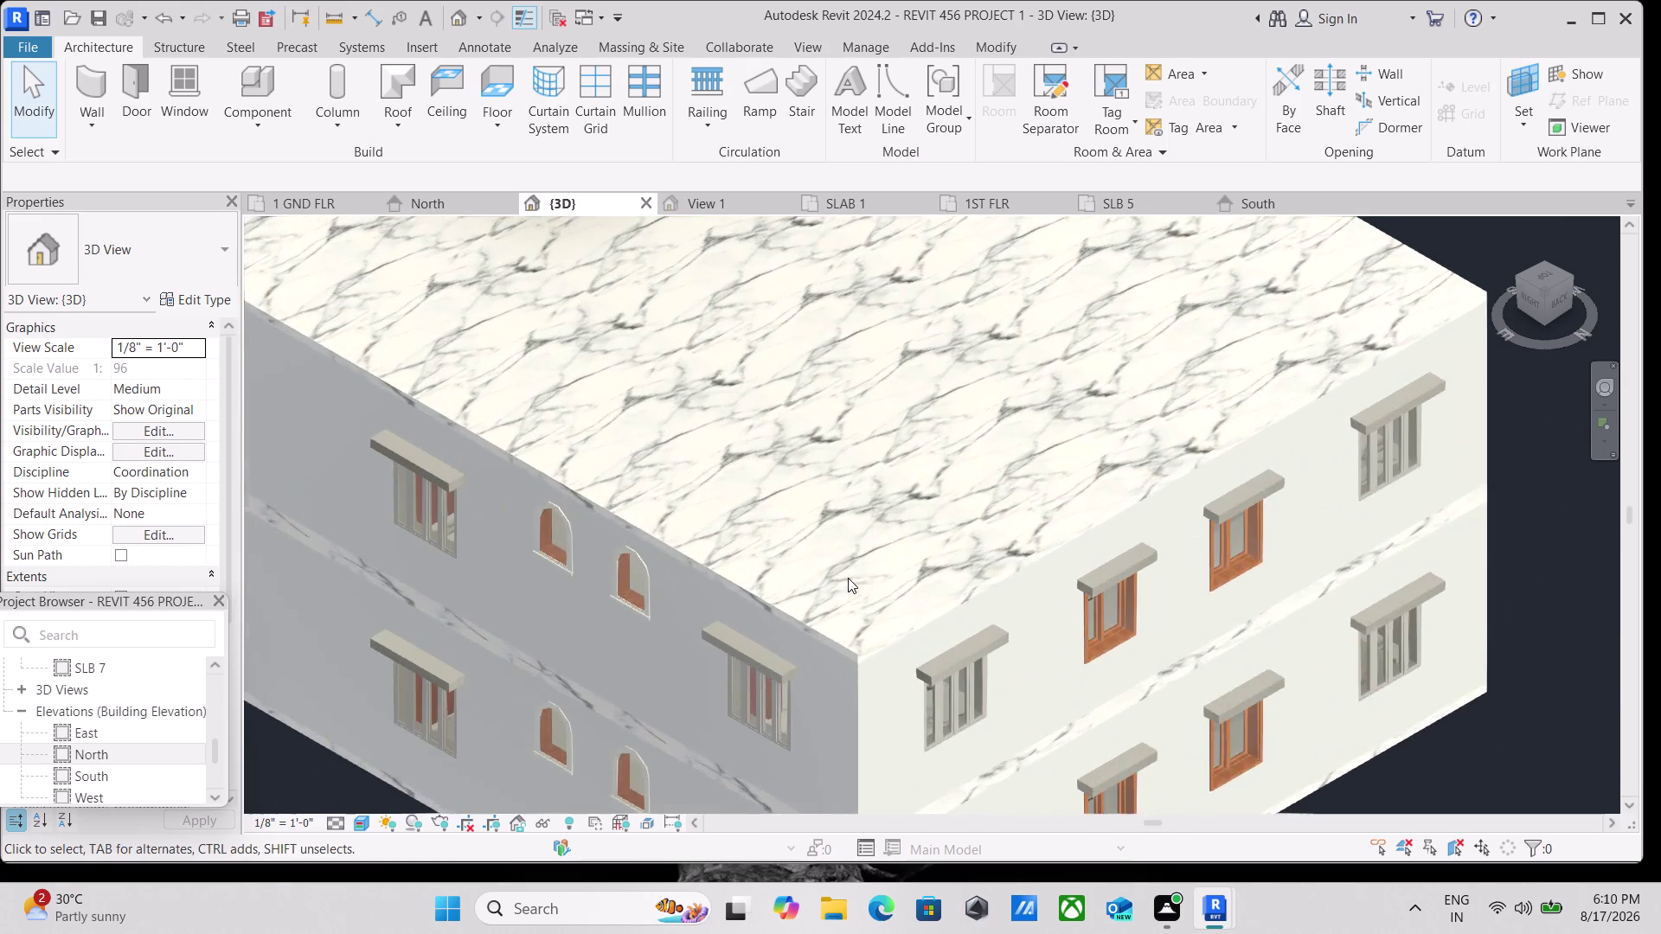
scroll(down, 3)
scroll(down, 3)
middle_drag(863, 677, 852, 609)
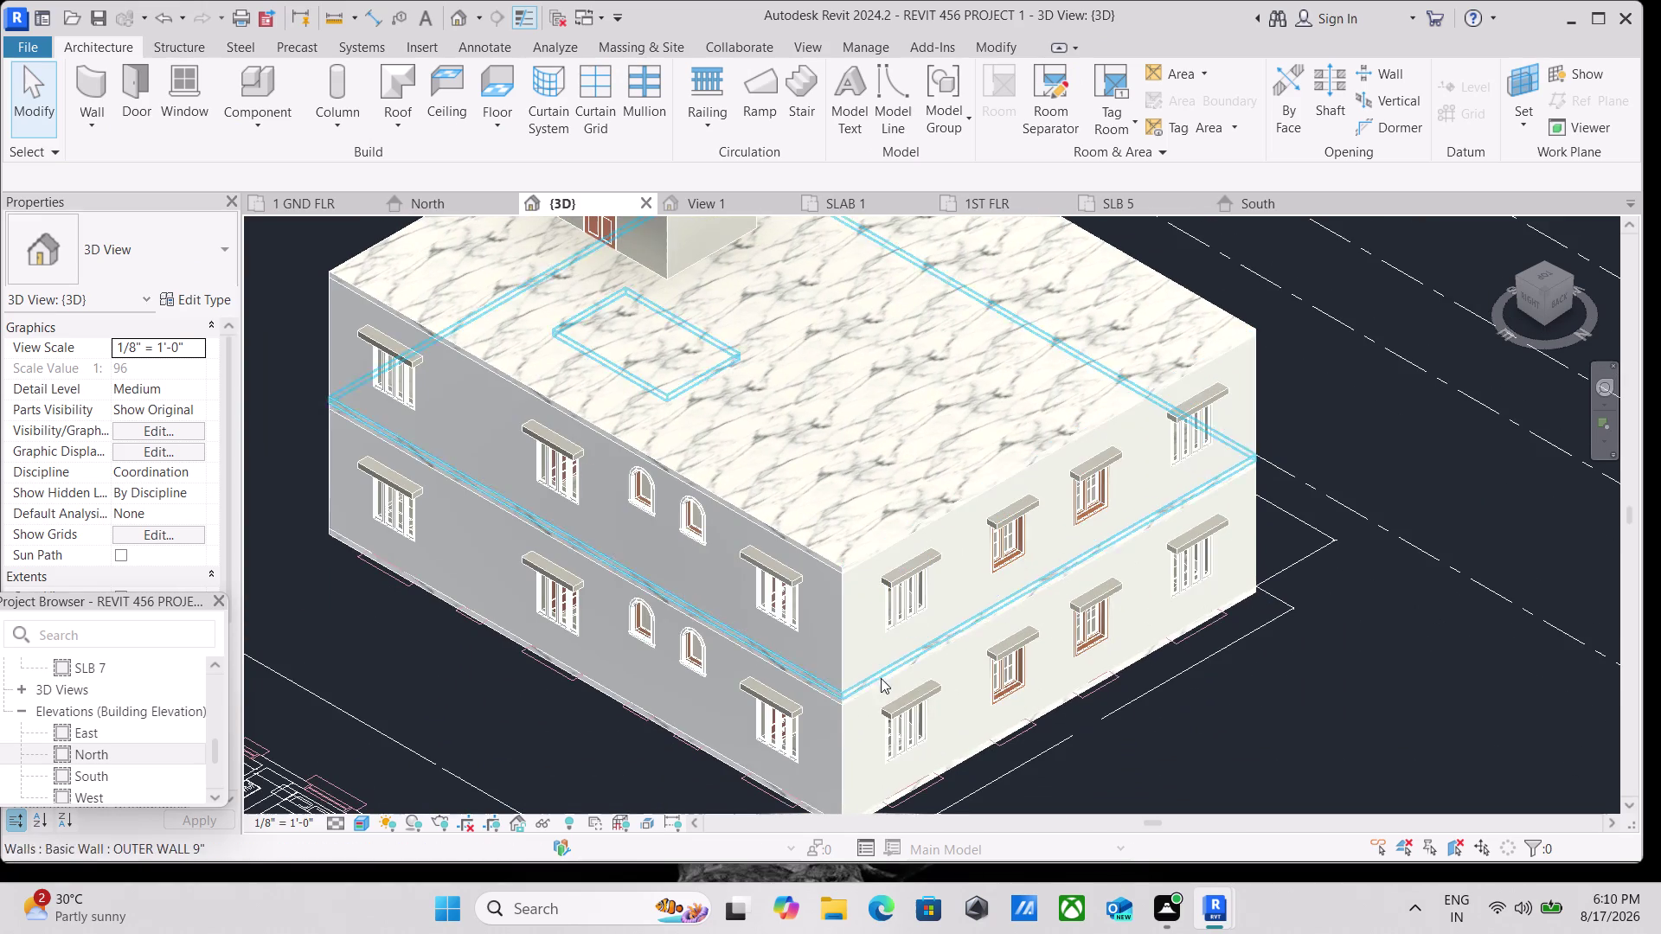
scroll(up, 3)
scroll(down, 3)
middle_drag(711, 638, 685, 805)
scroll(down, 3)
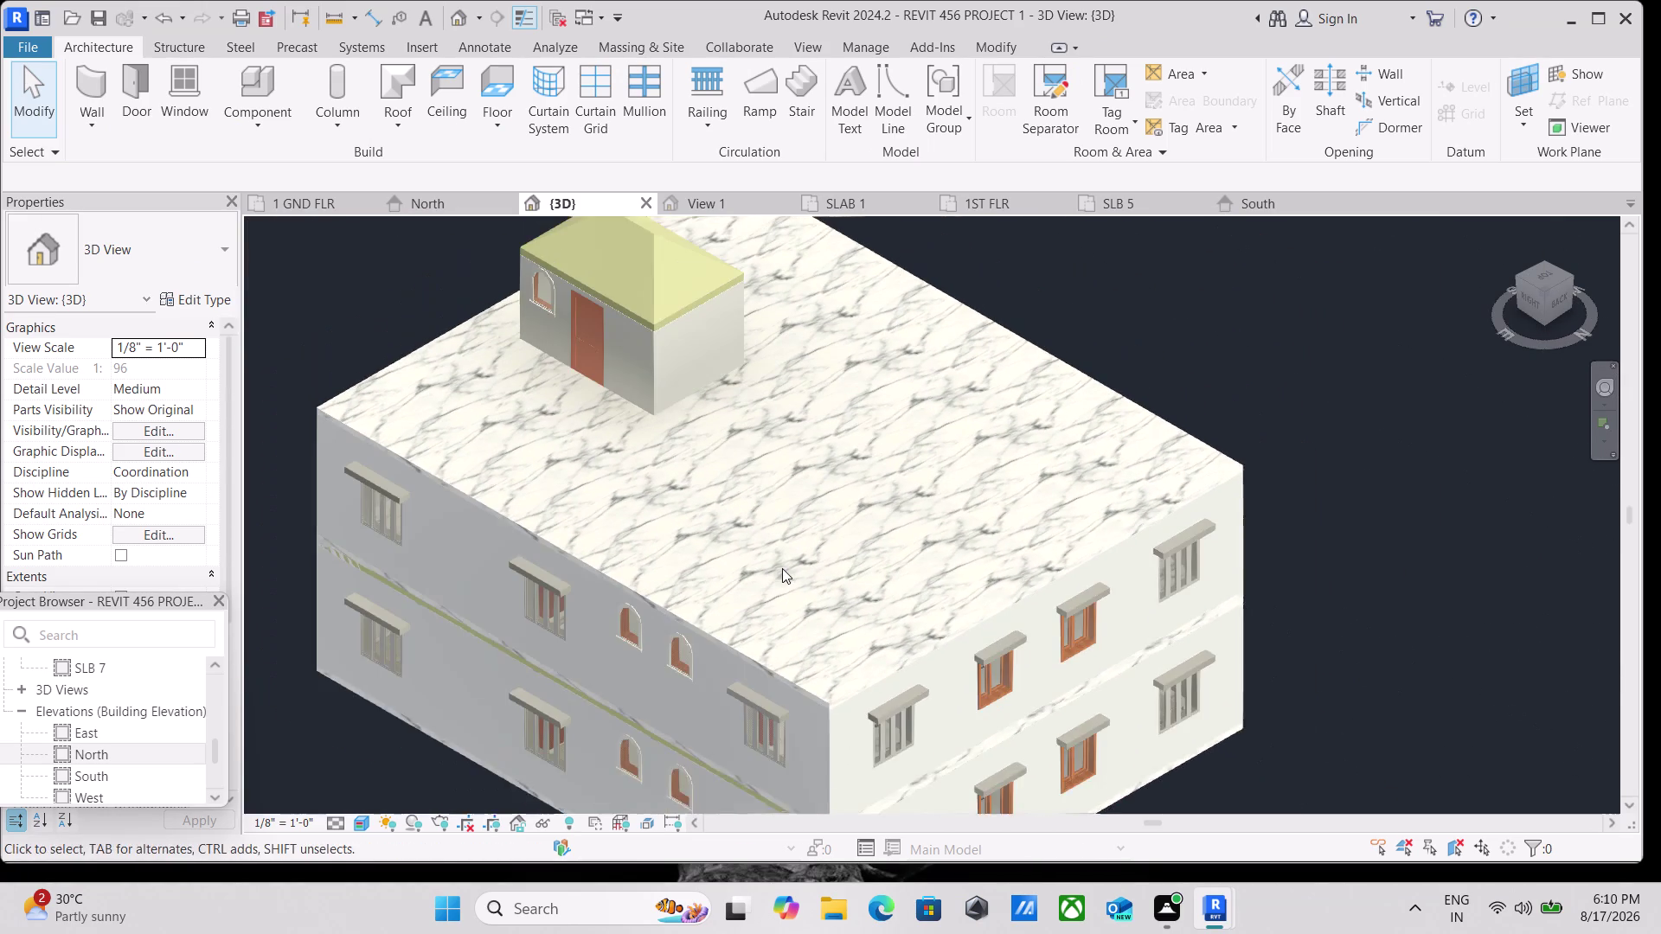
middle_drag(782, 576, 773, 623)
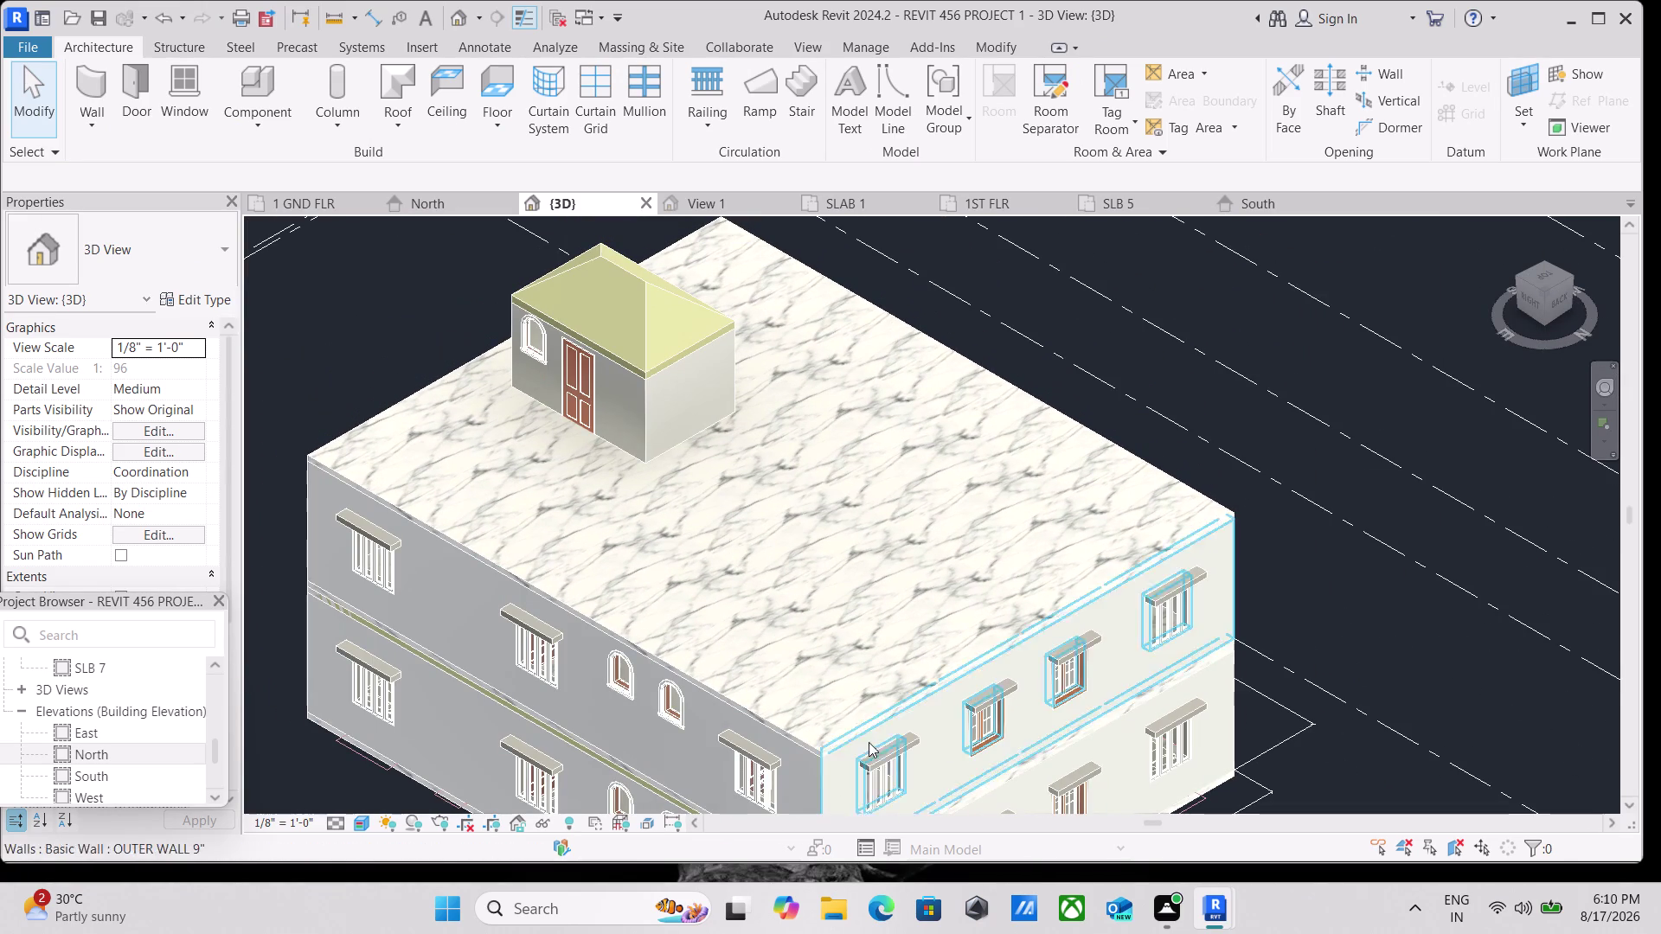
click(822, 750)
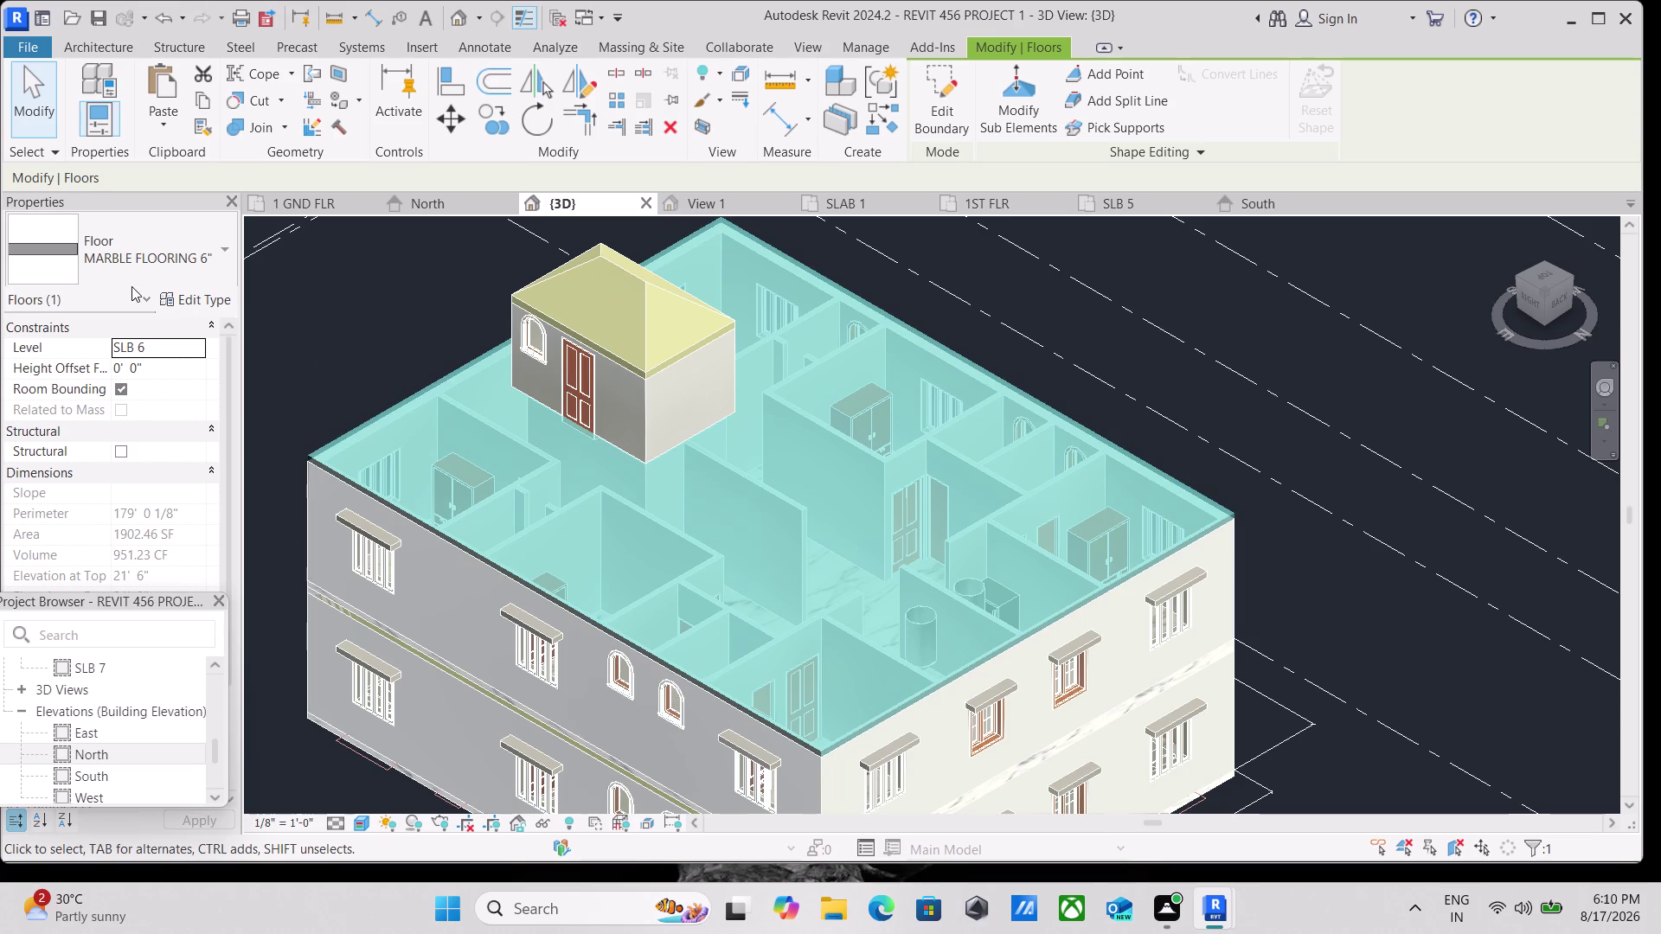
click(205, 300)
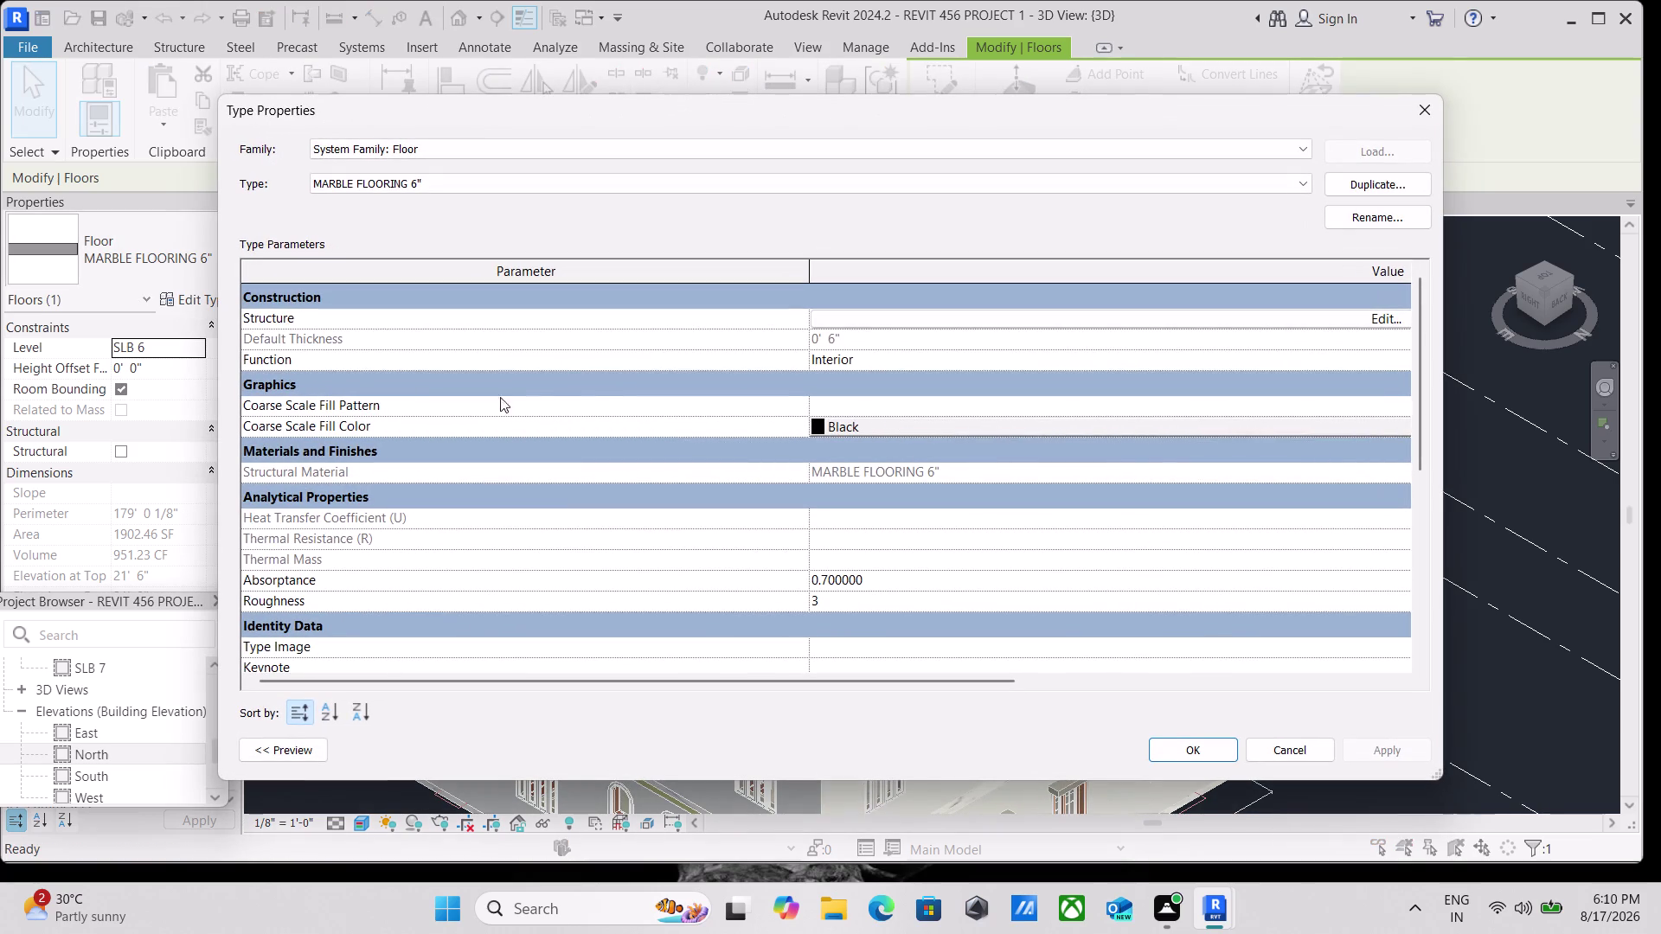
Open the floor's layer assembly and the structure layer's material chooser.
click(1097, 310)
click(713, 315)
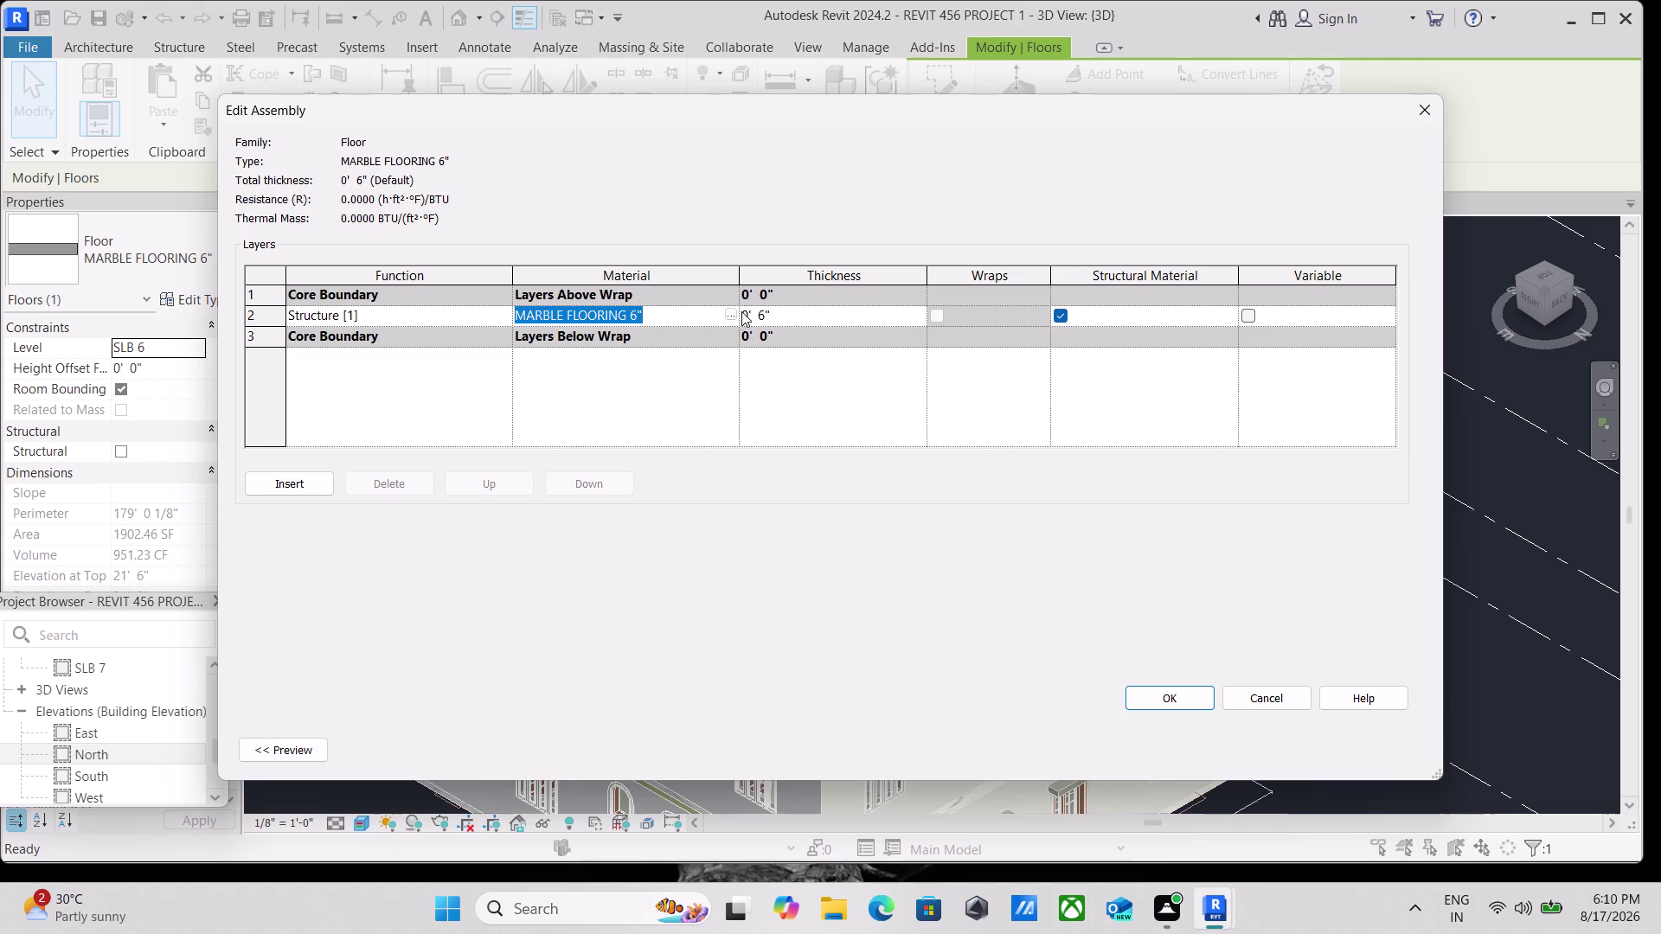
click(734, 311)
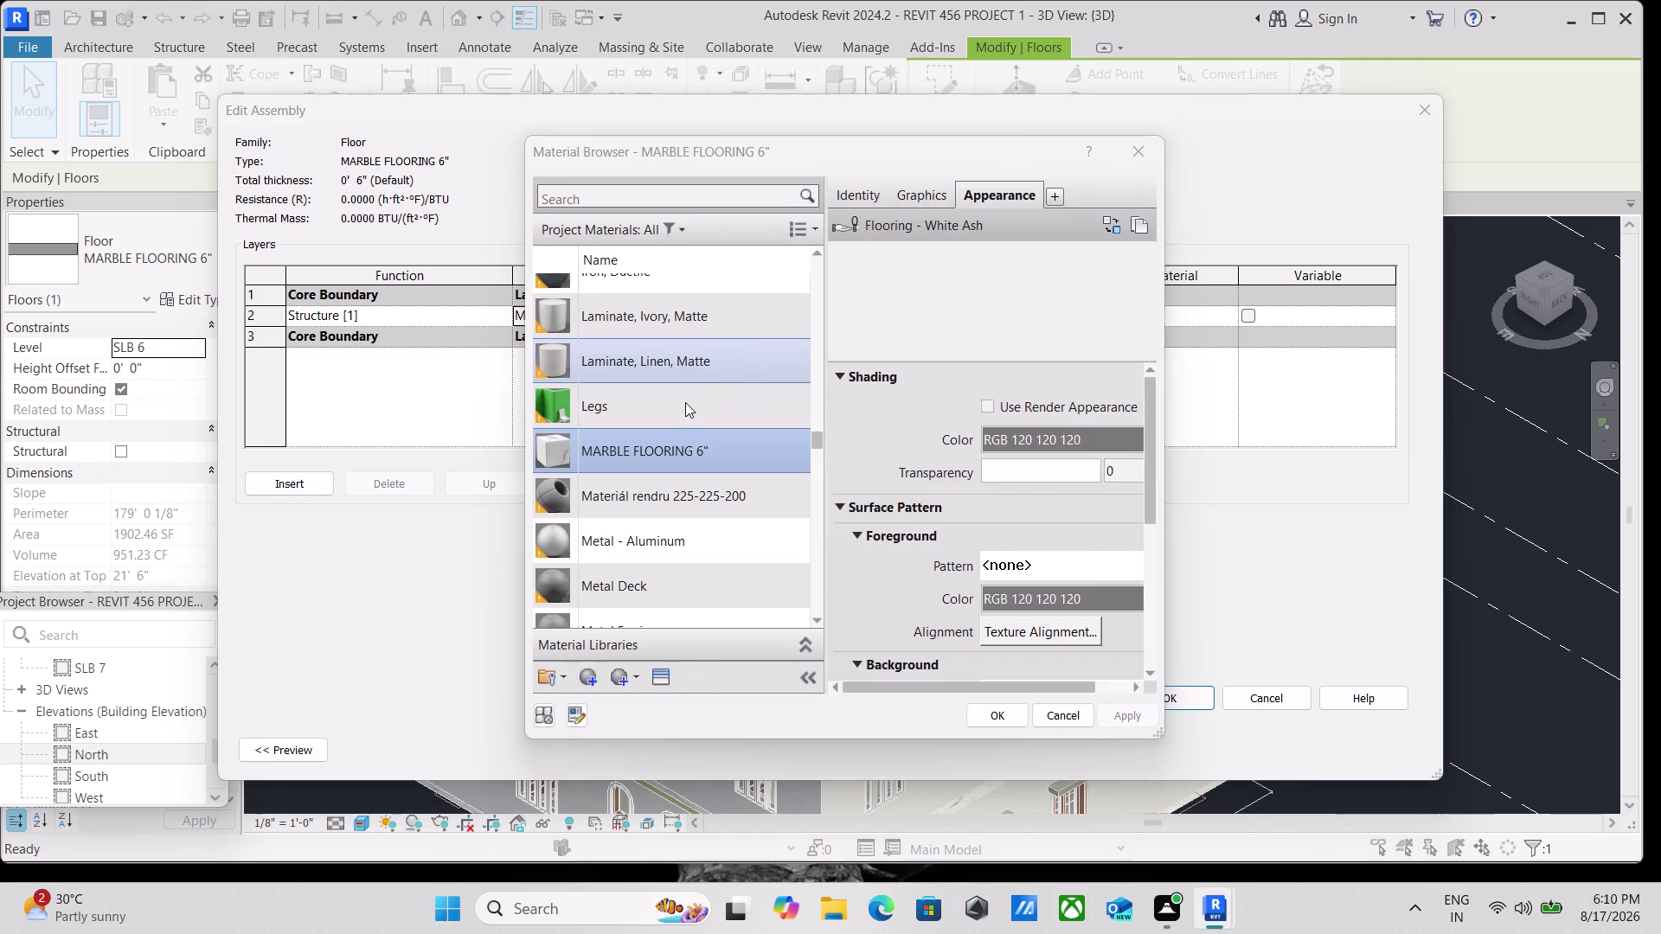
scroll(down, 3)
scroll(up, 3)
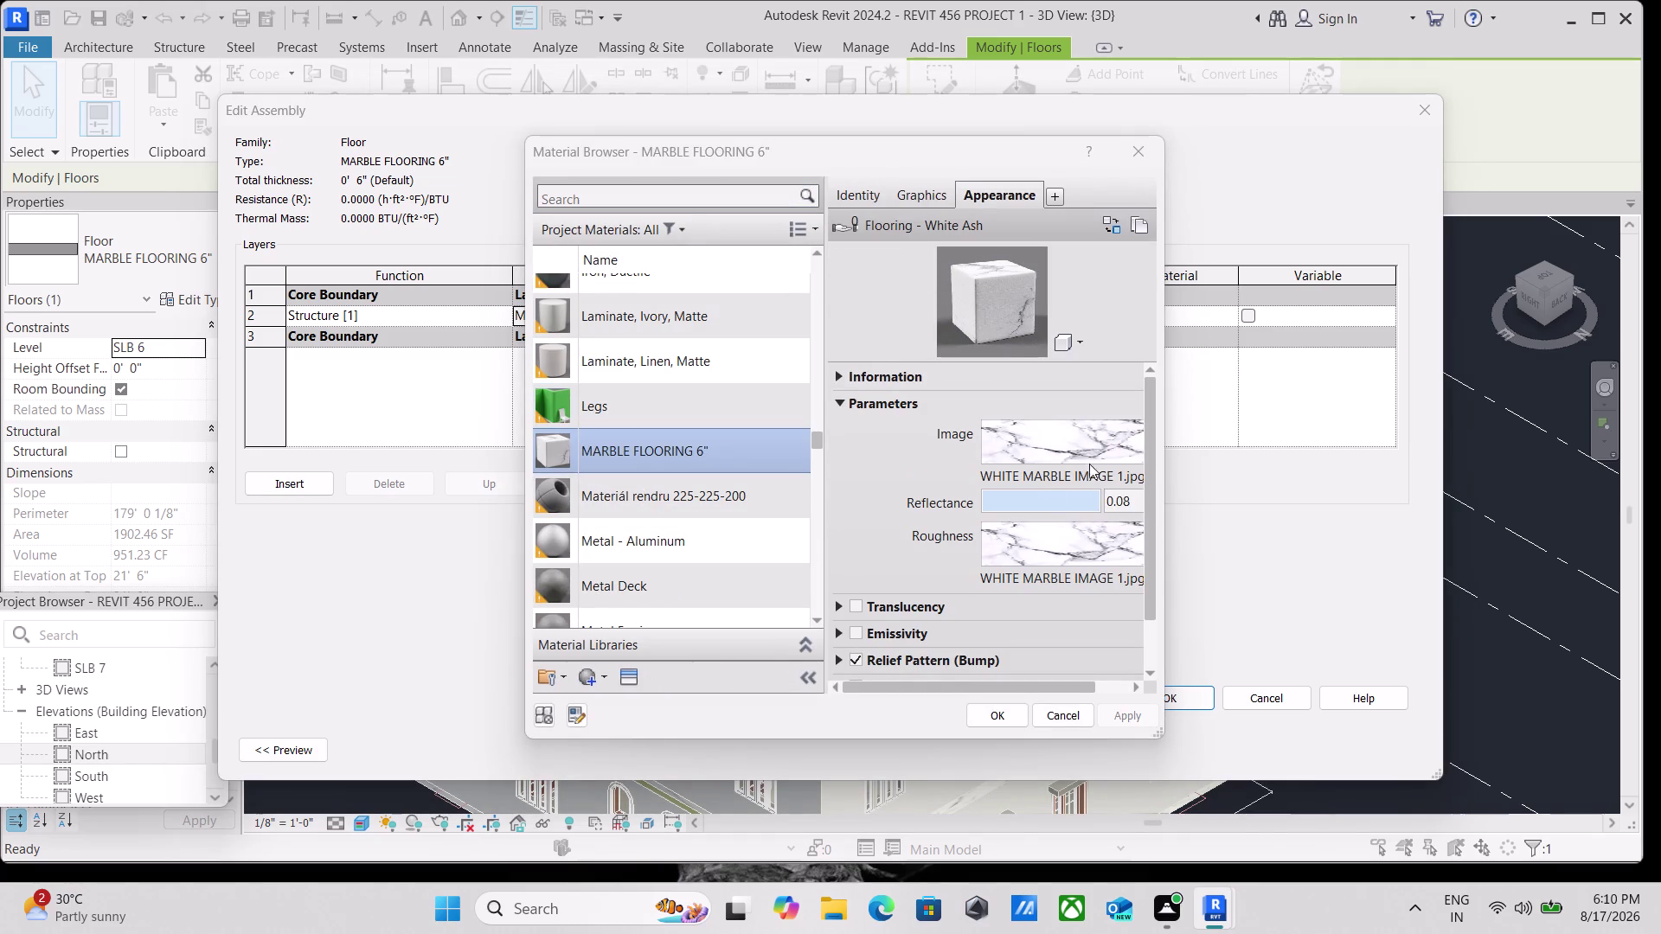
scroll(down, 3)
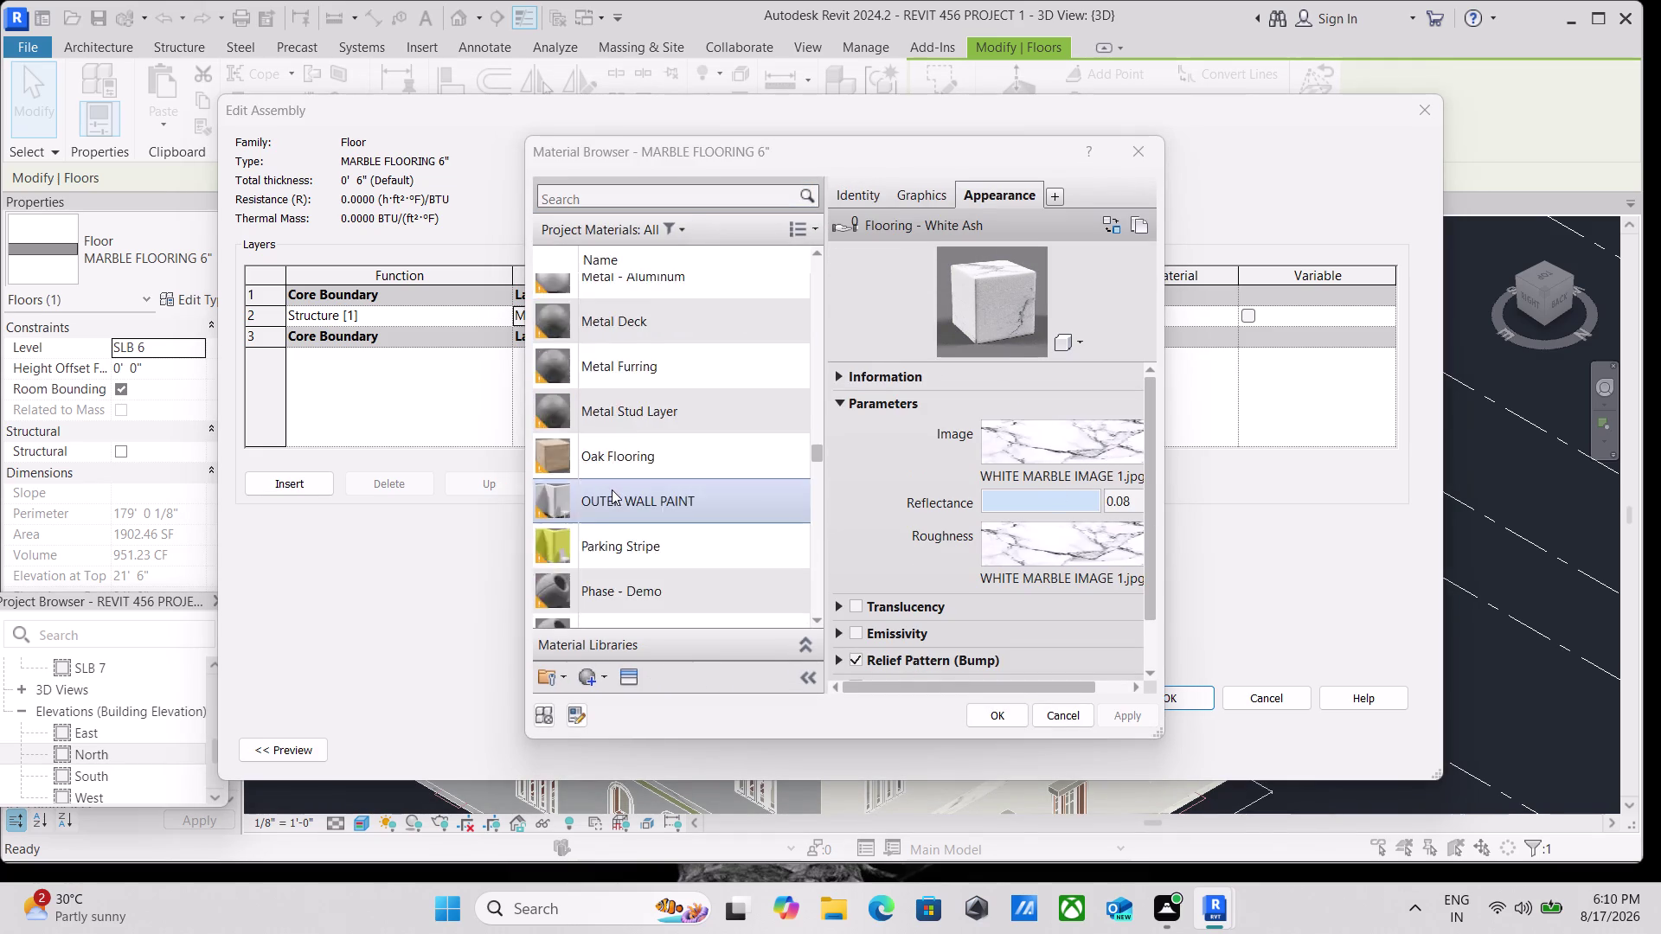
scroll(up, 3)
scroll(down, 3)
scroll(down, 3)
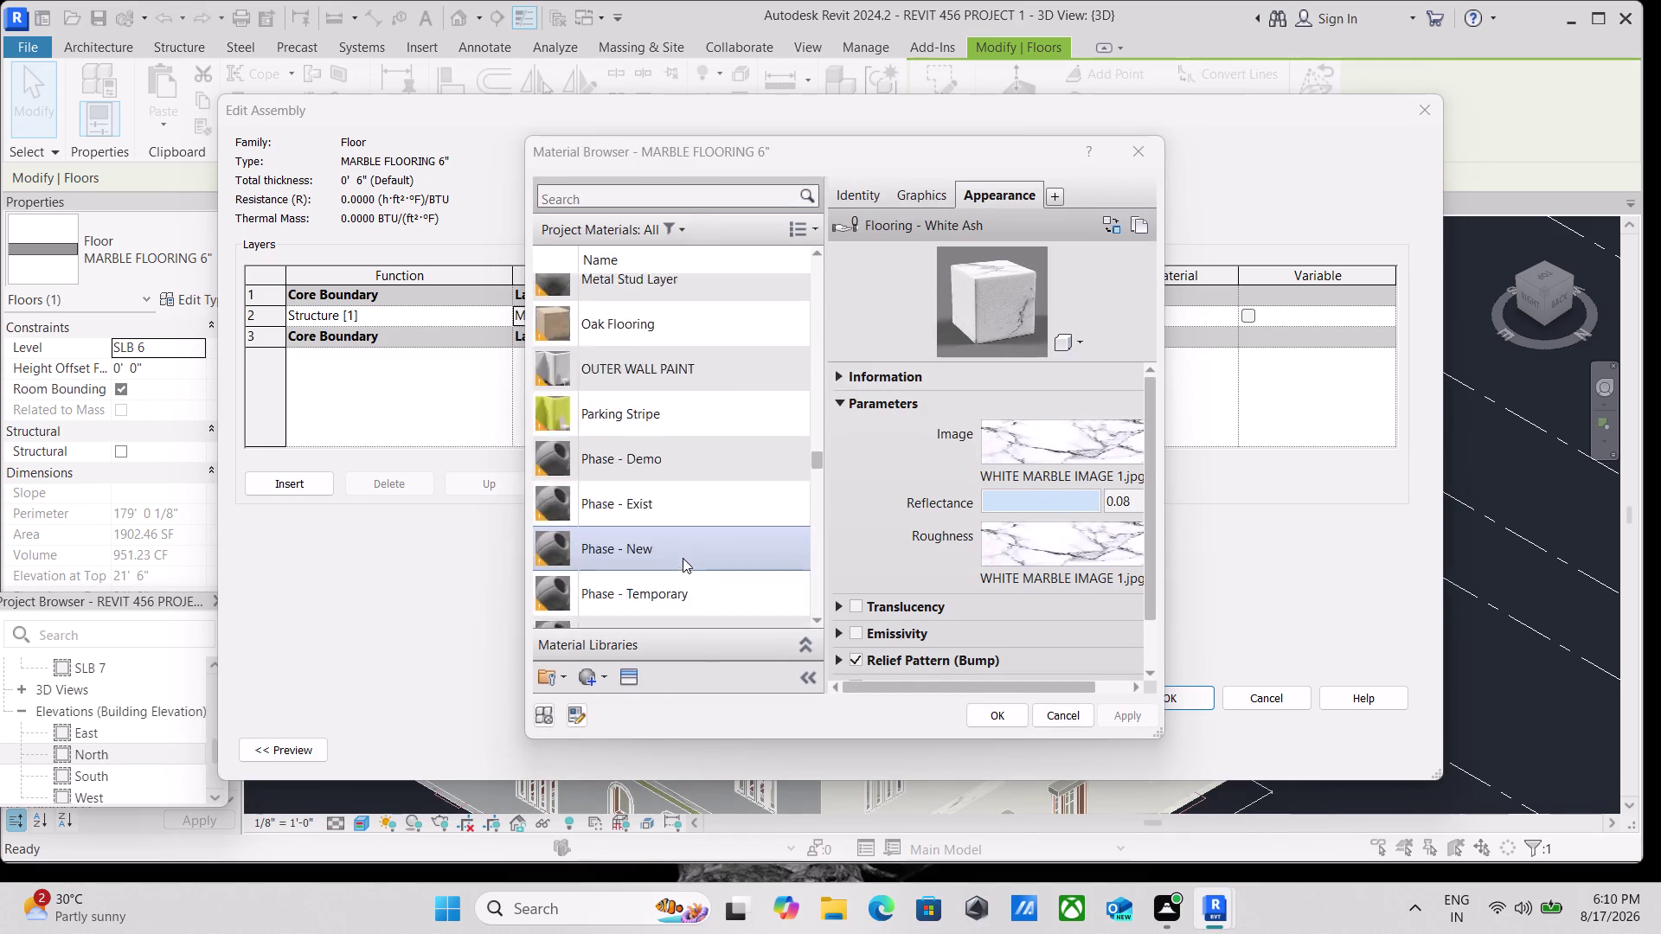
scroll(down, 3)
scroll(down, 3)
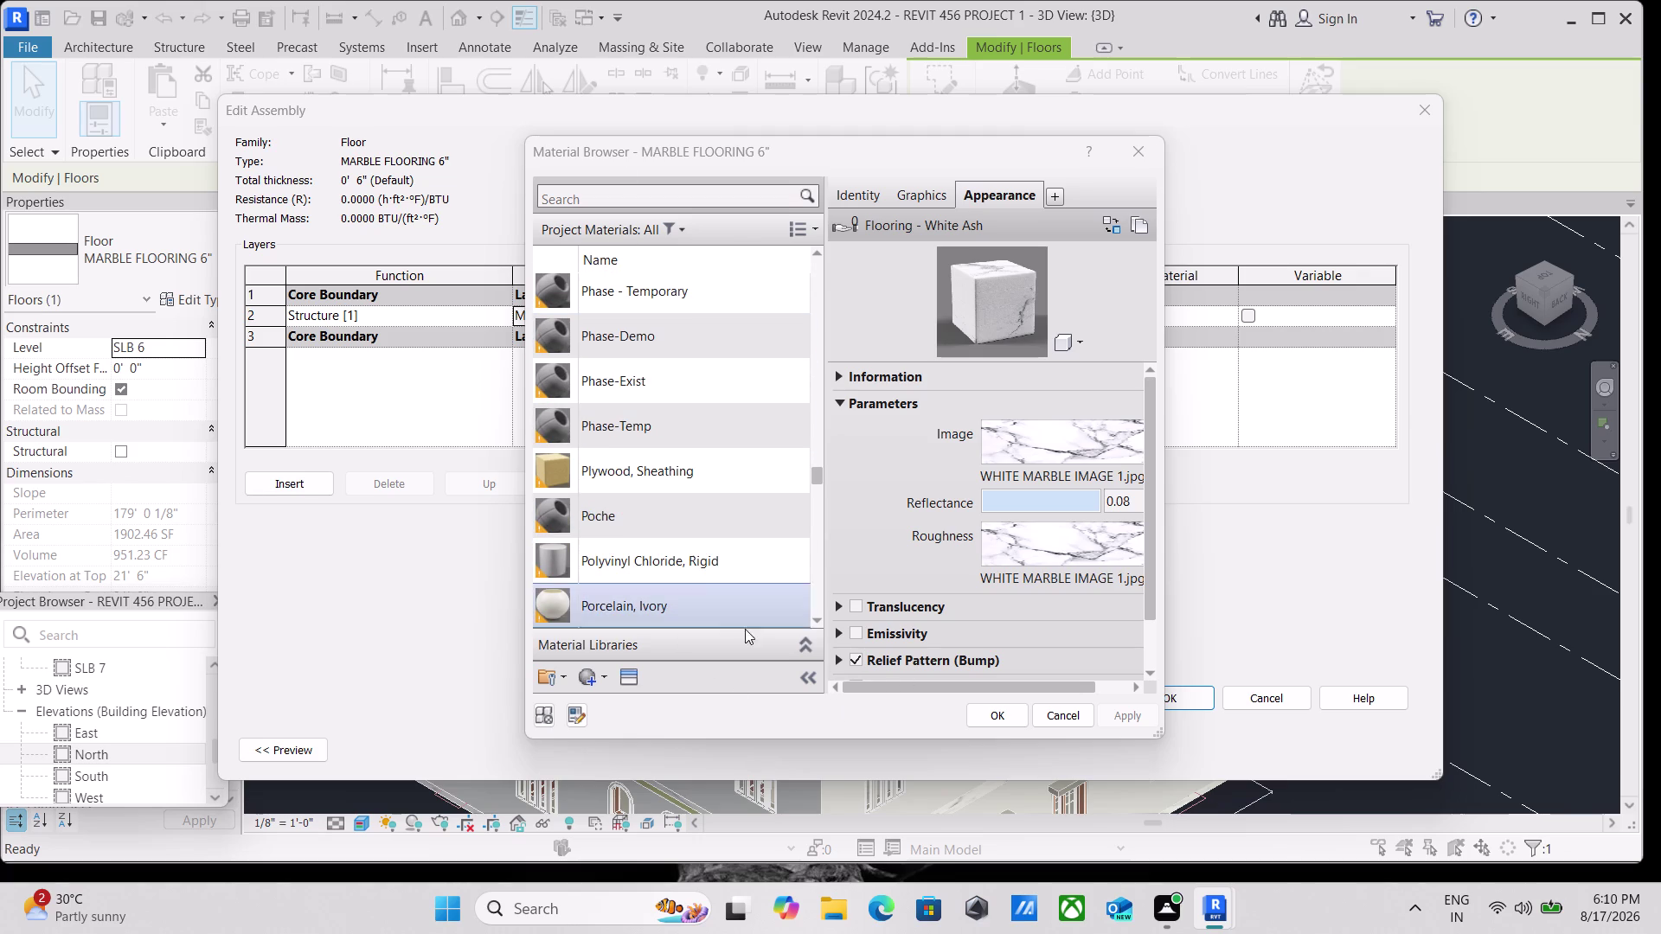
scroll(down, 3)
Open the appearance Asset Browser, enlarge it and expand the library categories.
click(588, 675)
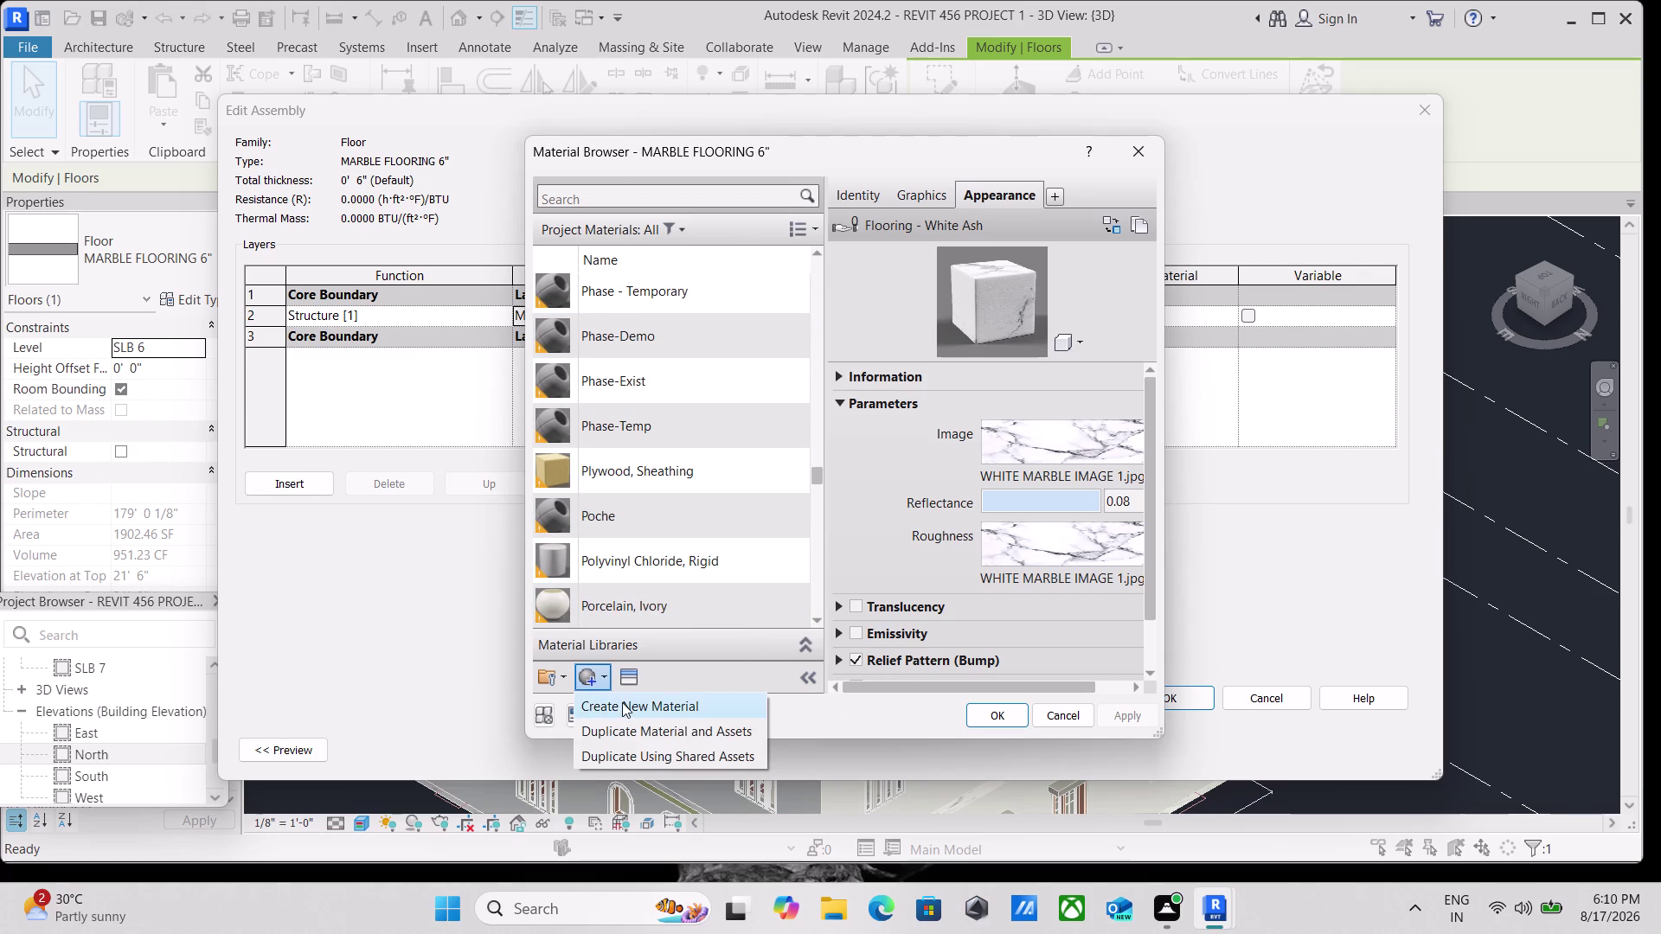
click(621, 673)
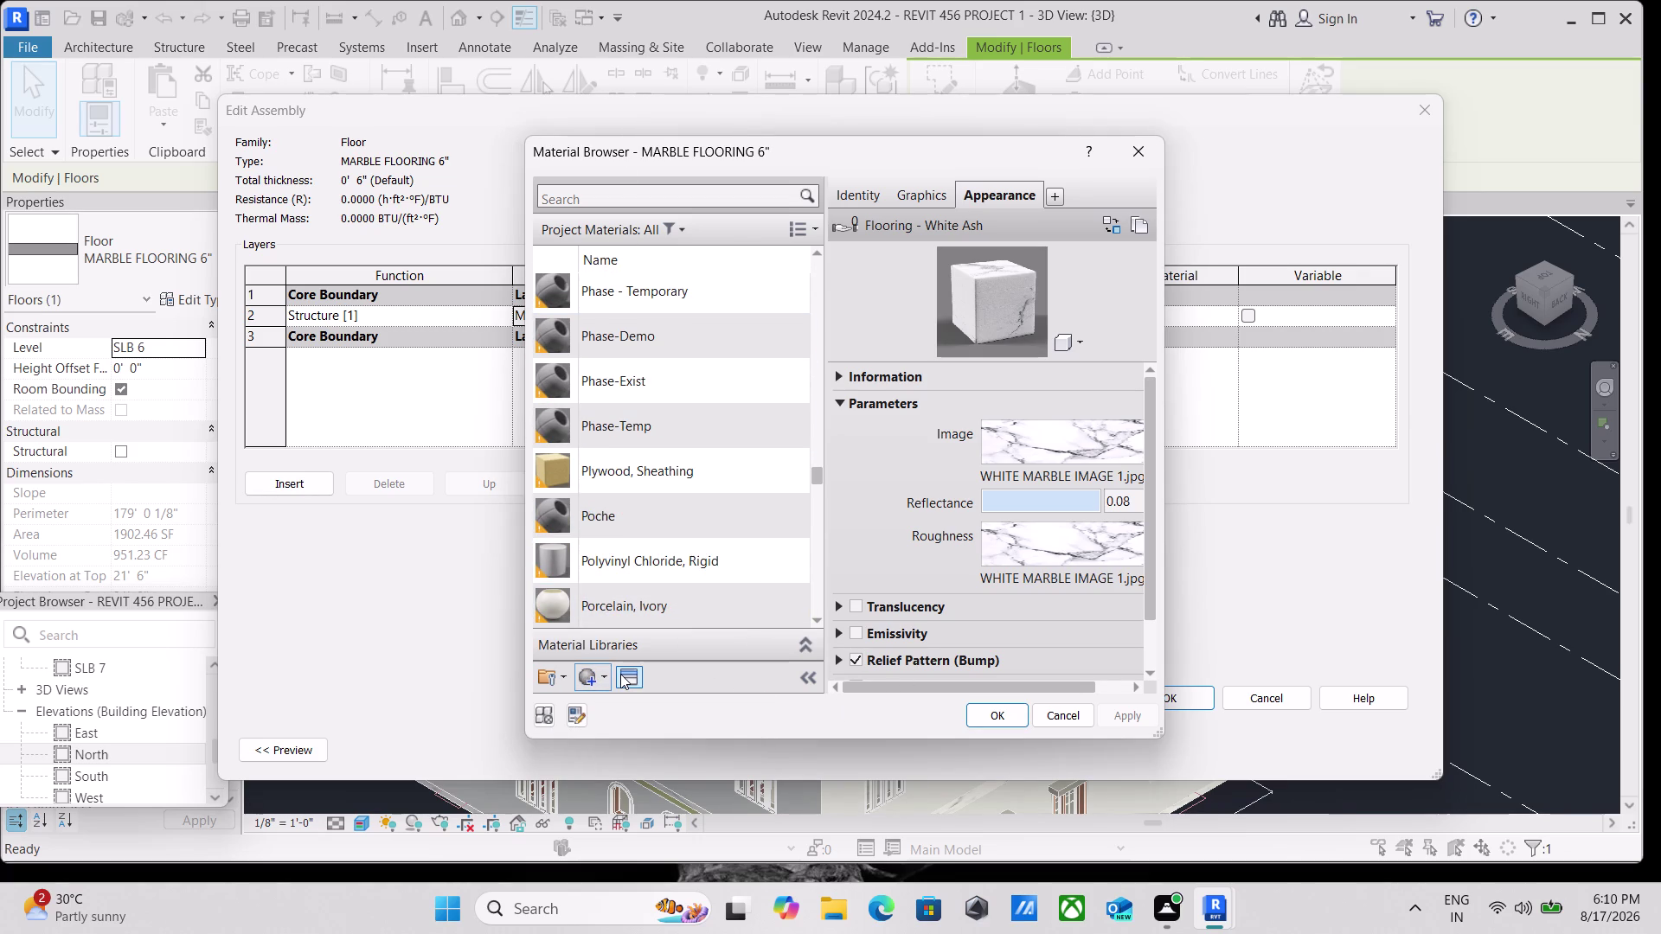
click(626, 672)
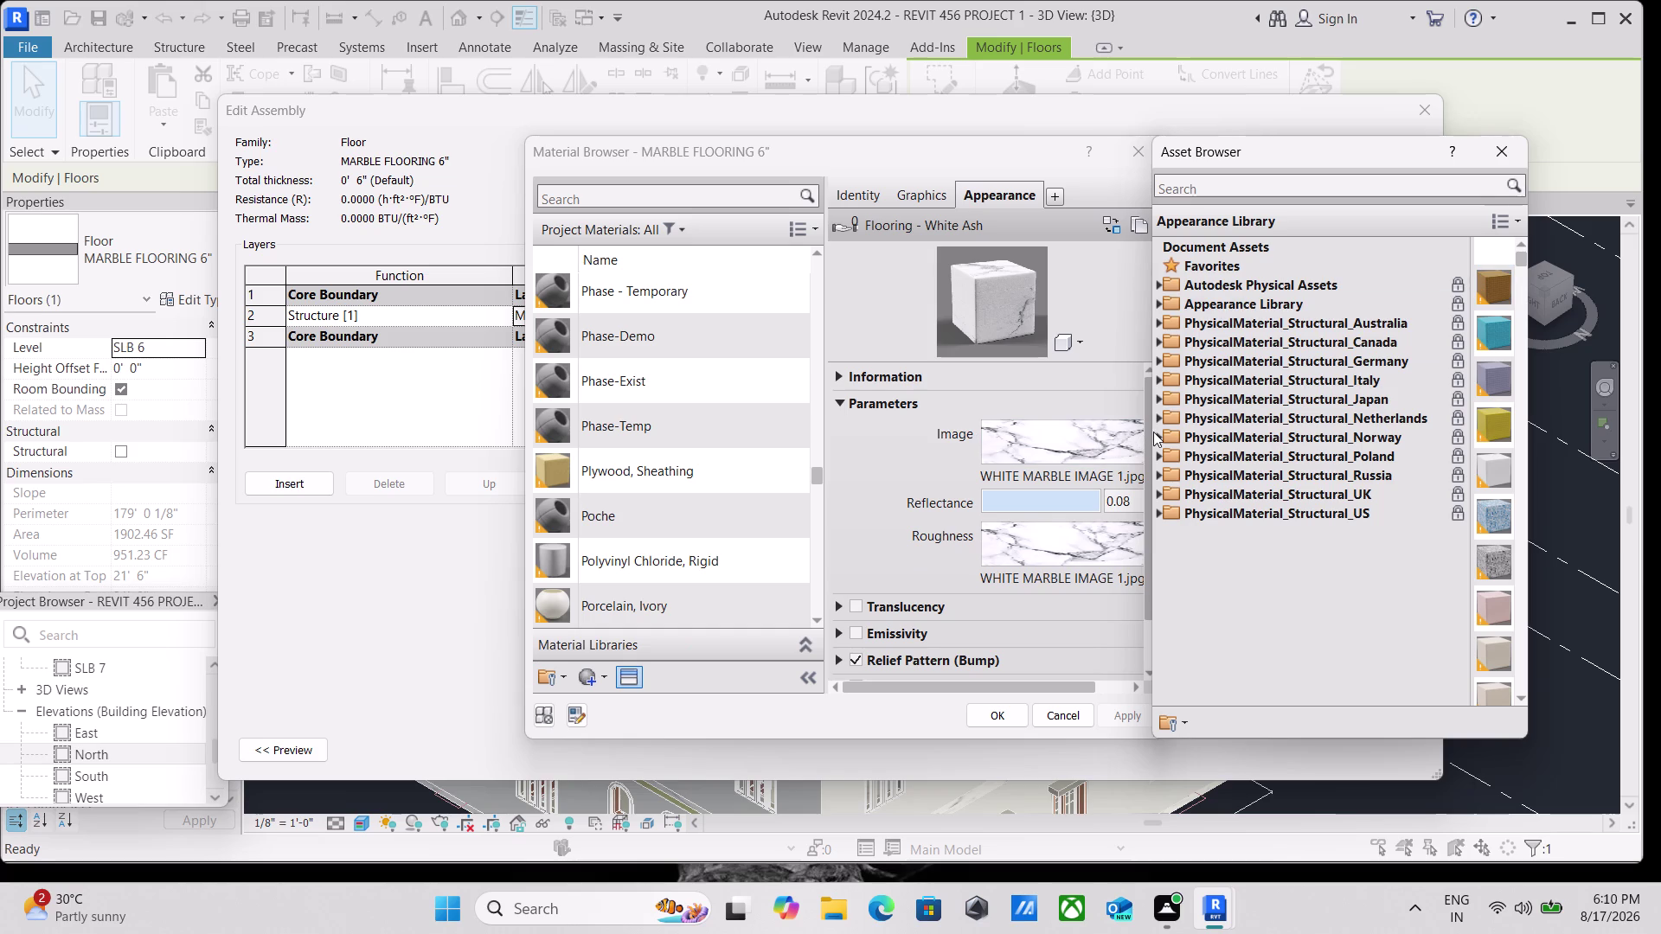
drag(1150, 427, 653, 429)
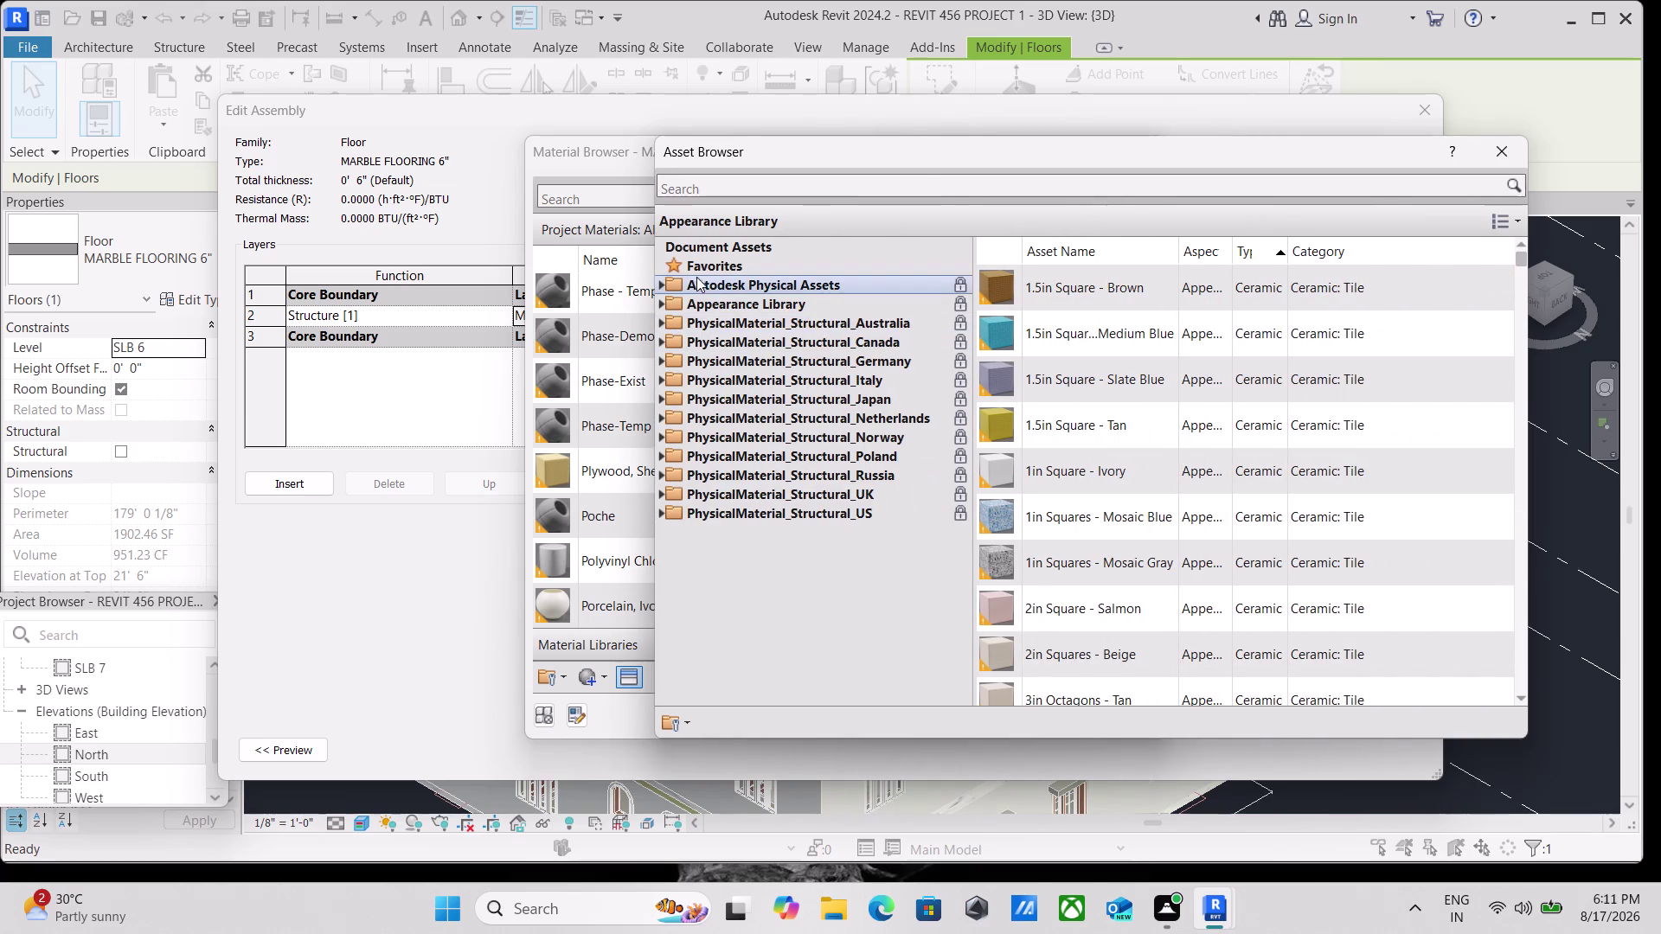
click(661, 303)
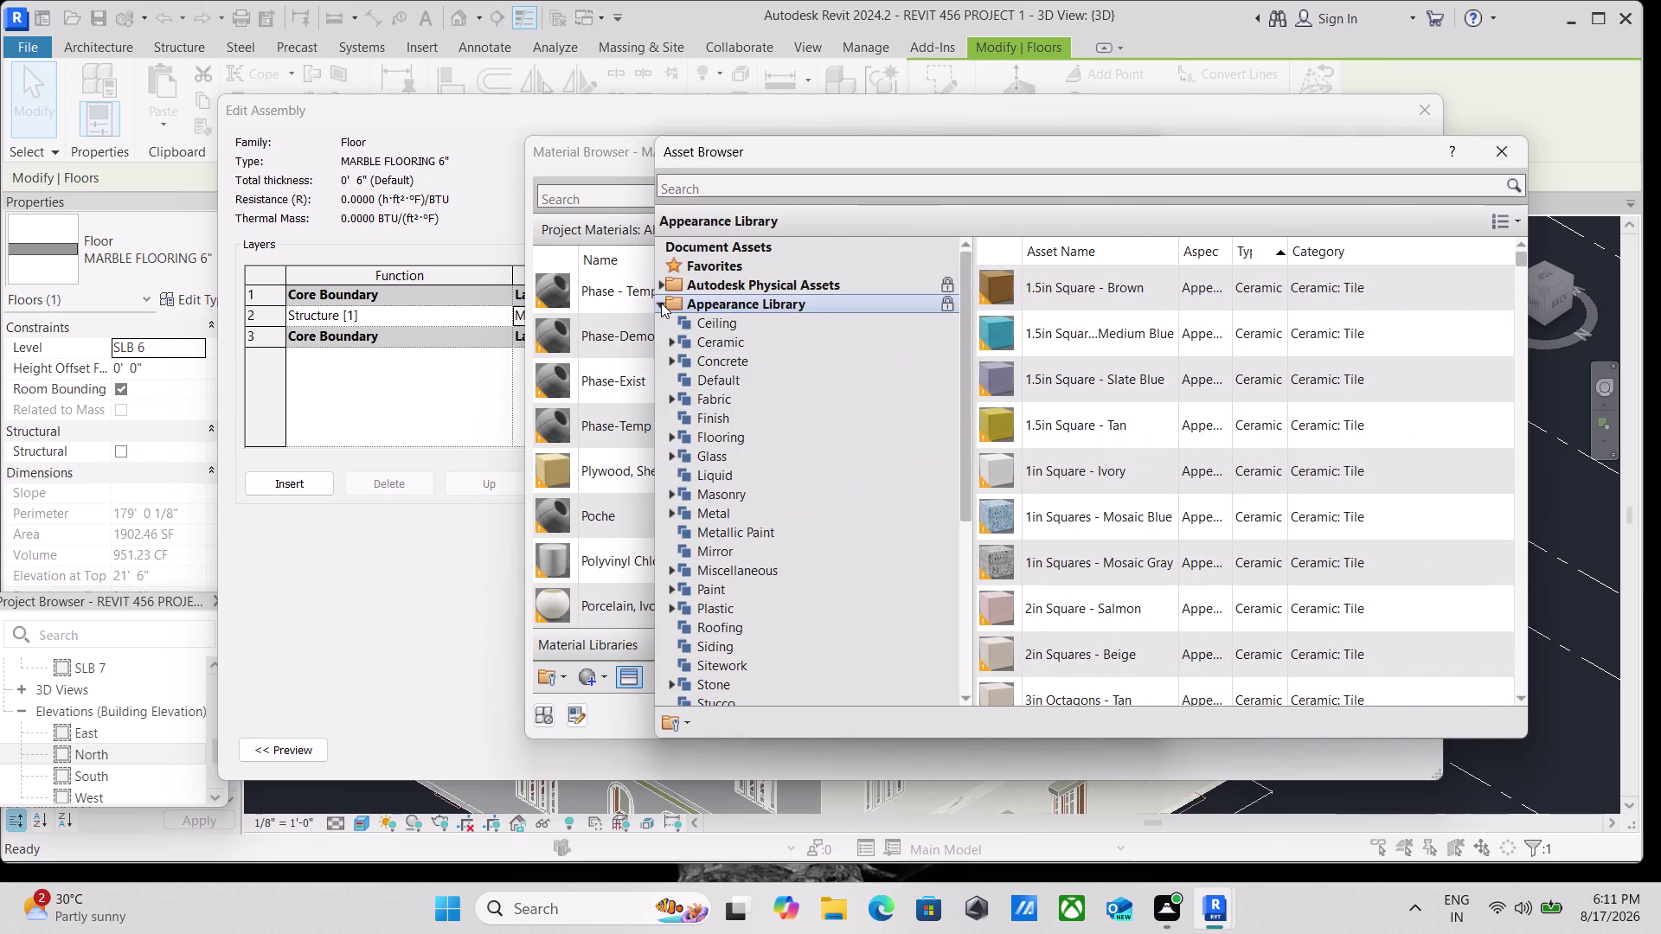
scroll(down, 3)
scroll(up, 3)
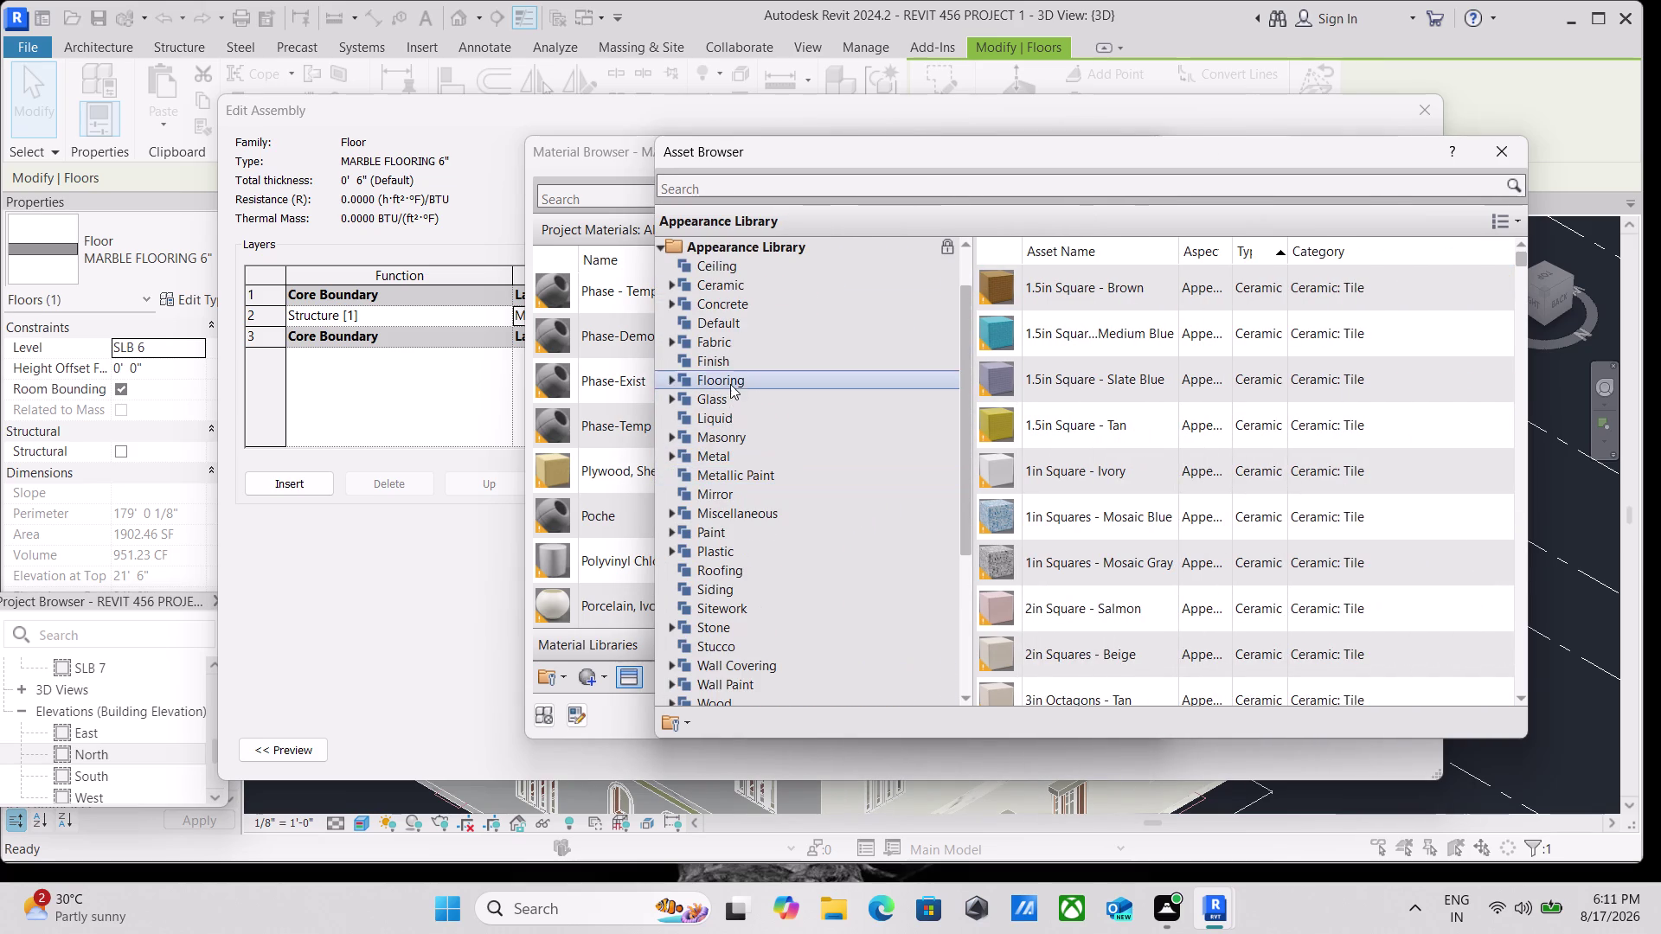
scroll(down, 3)
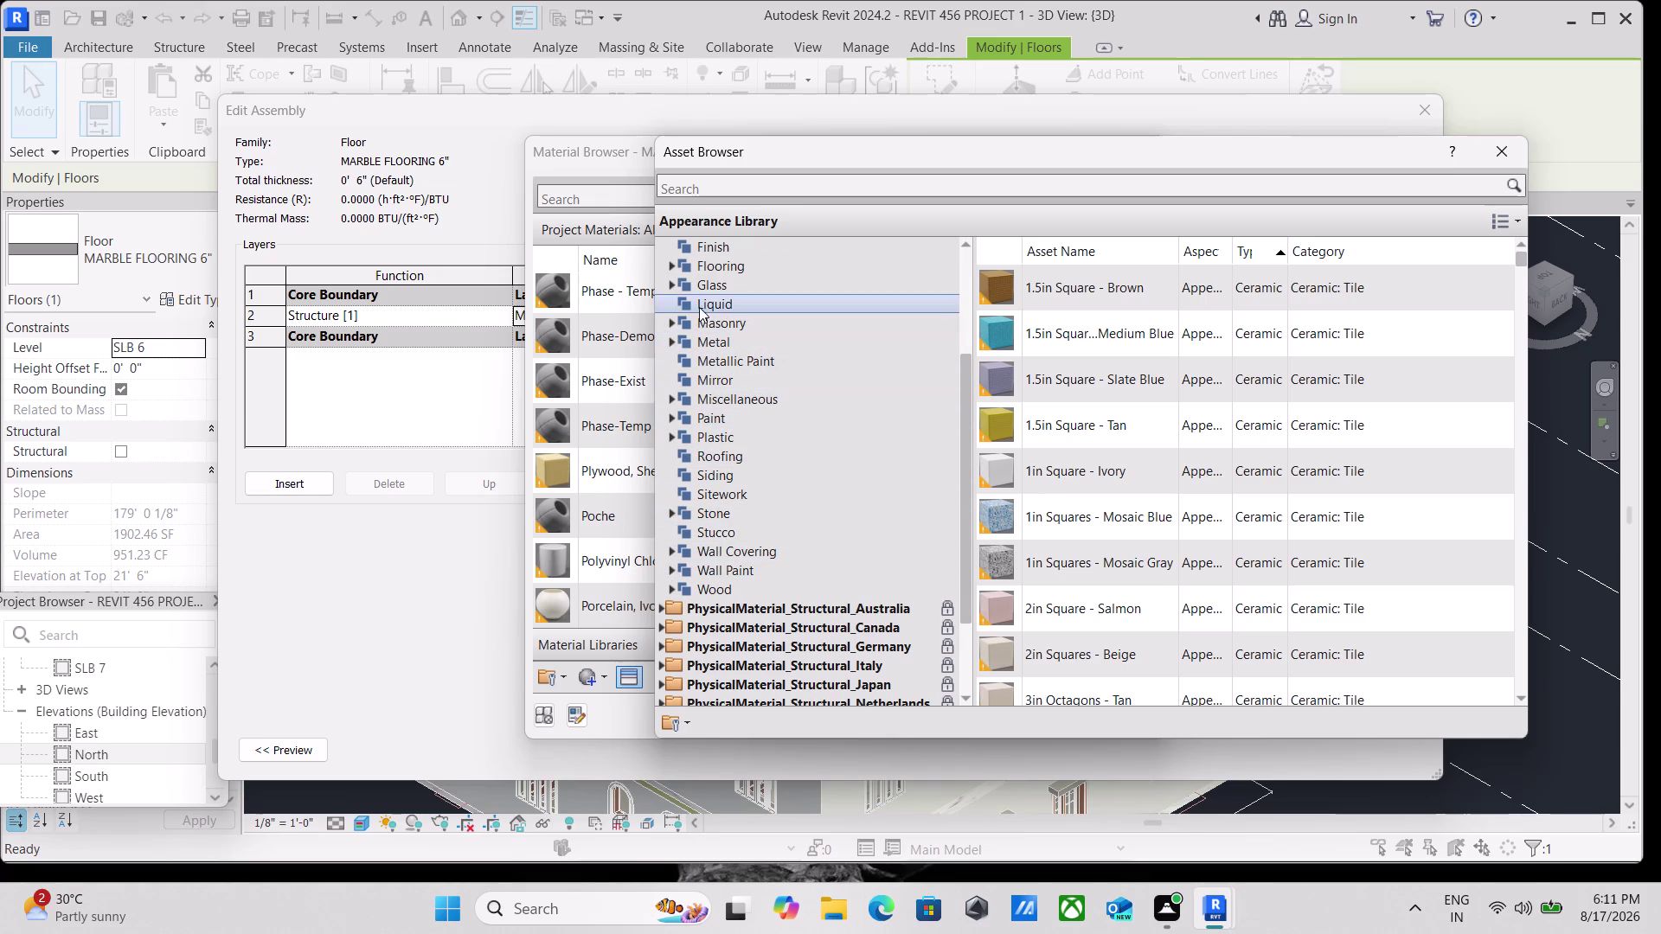
Browse the Roofing and Paint appearance asset categories.
double_click(725, 454)
scroll(down, 3)
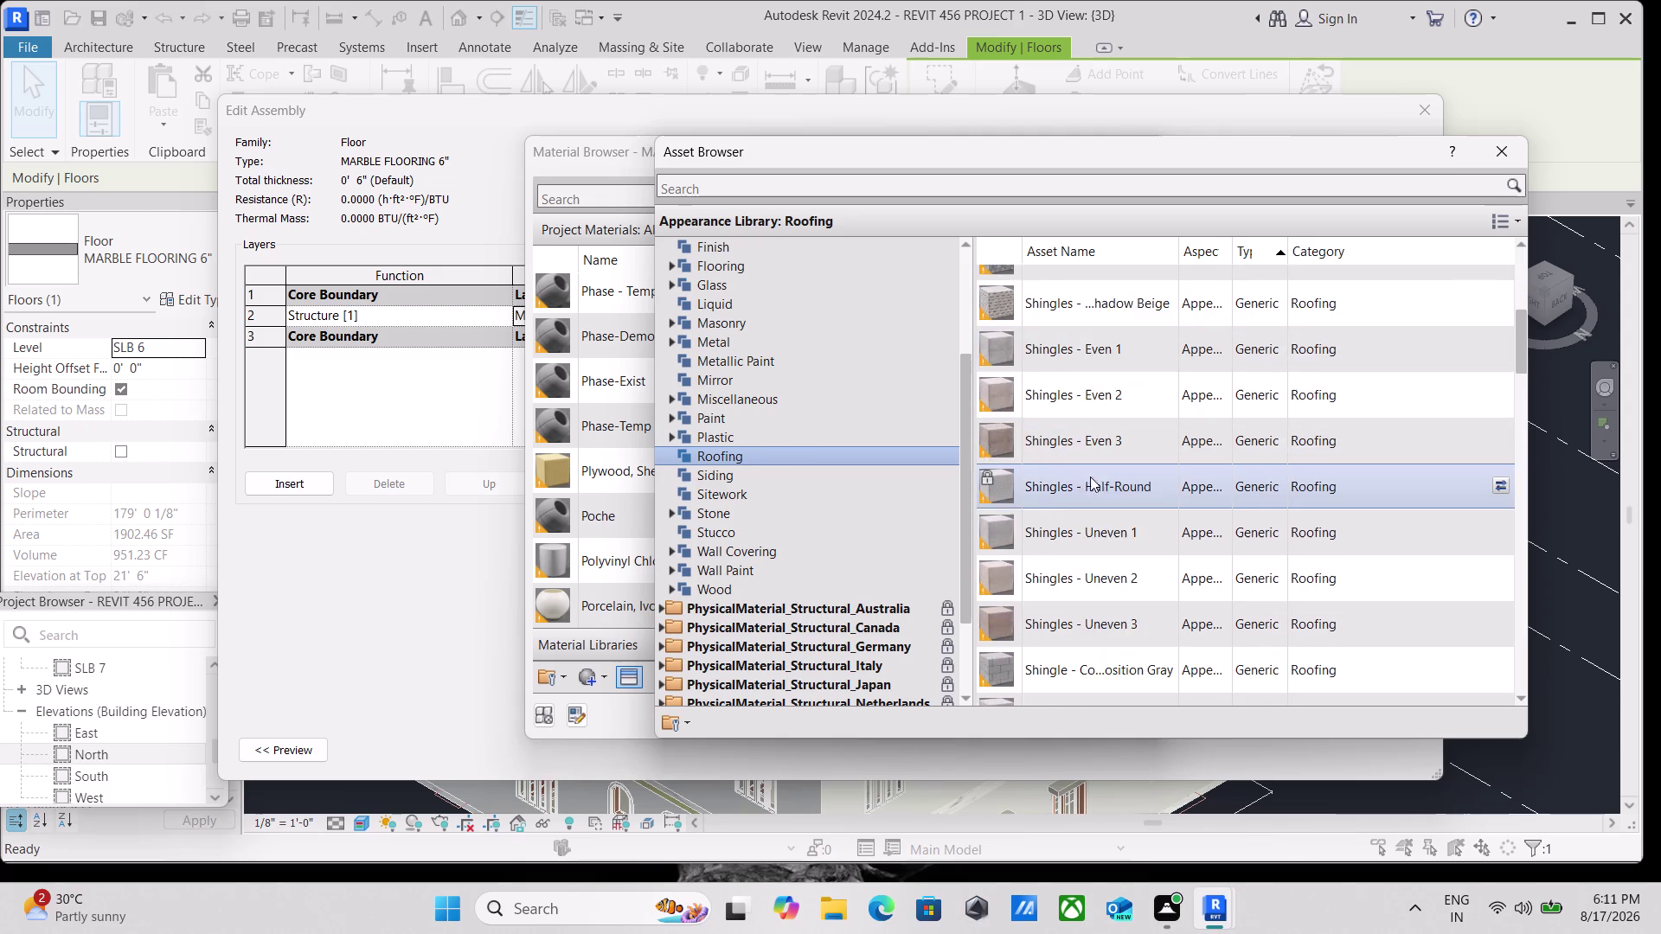
scroll(down, 3)
scroll(down, 3)
scroll(down, 3)
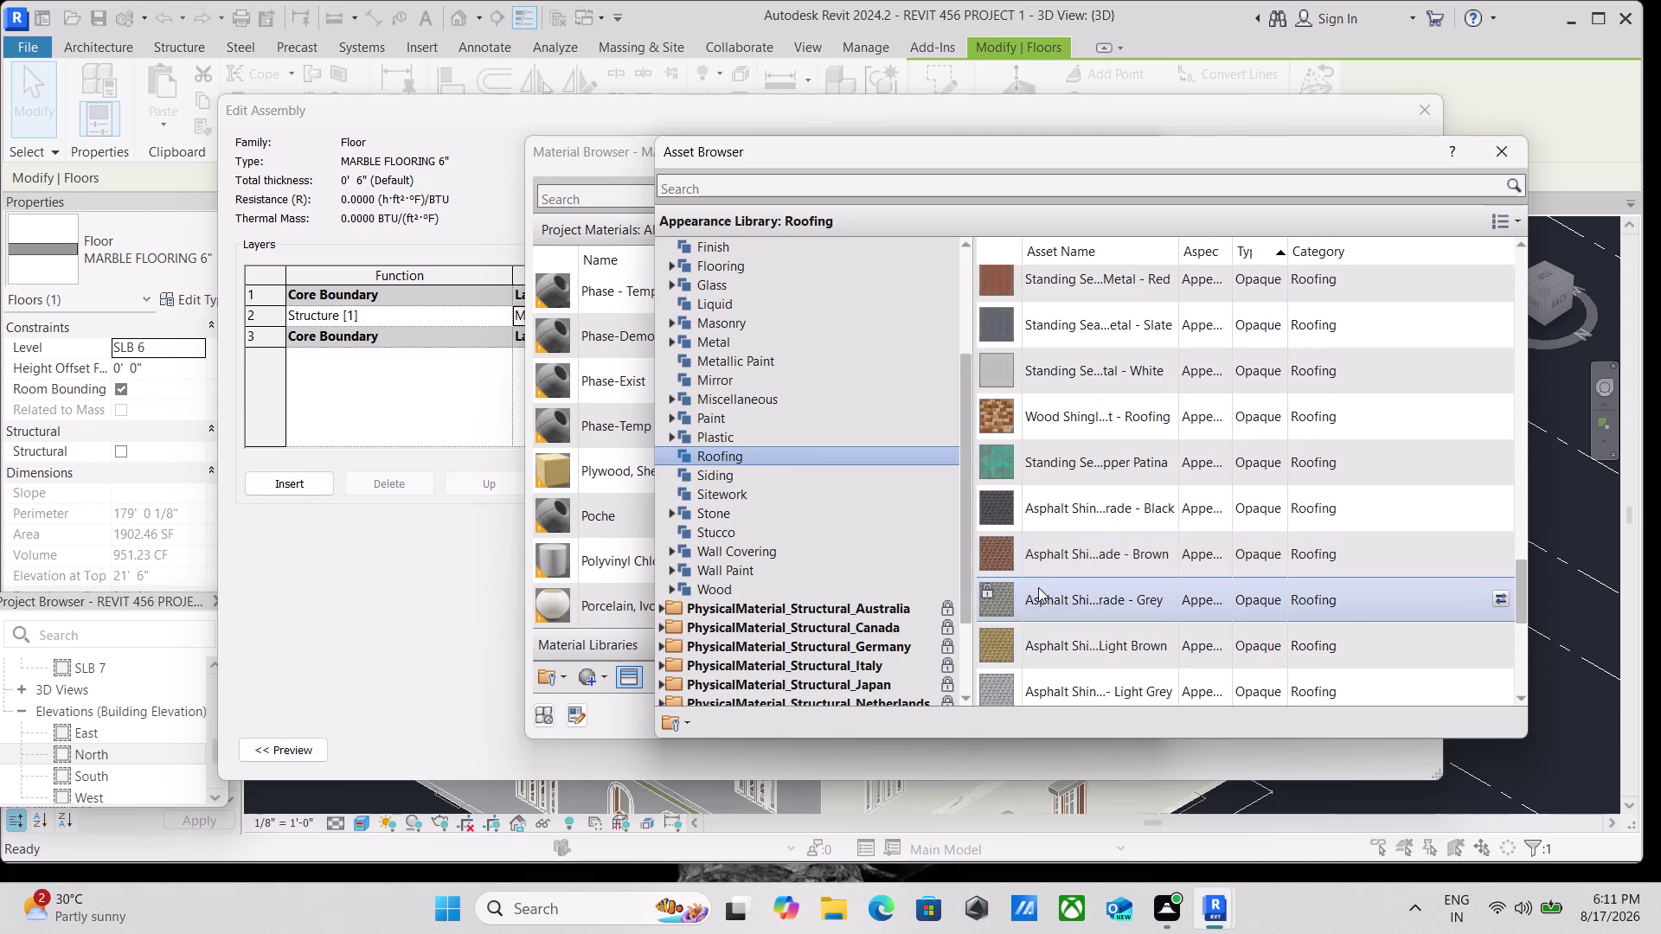
scroll(down, 3)
scroll(down, 3)
scroll(up, 3)
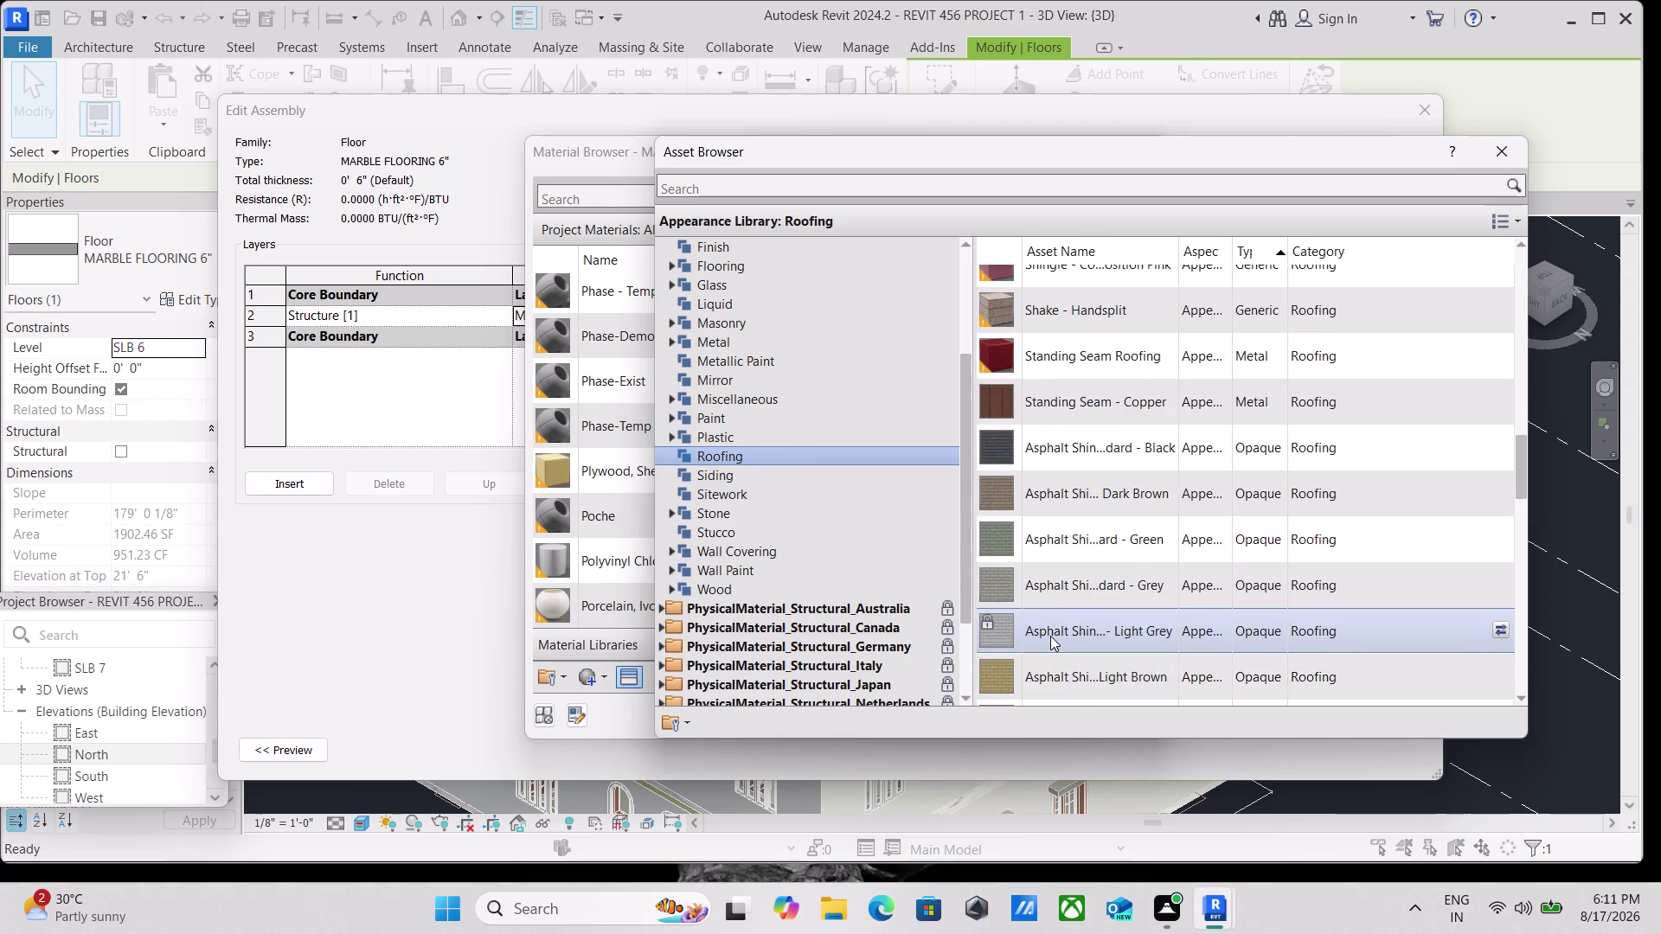
scroll(up, 3)
scroll(up, 3)
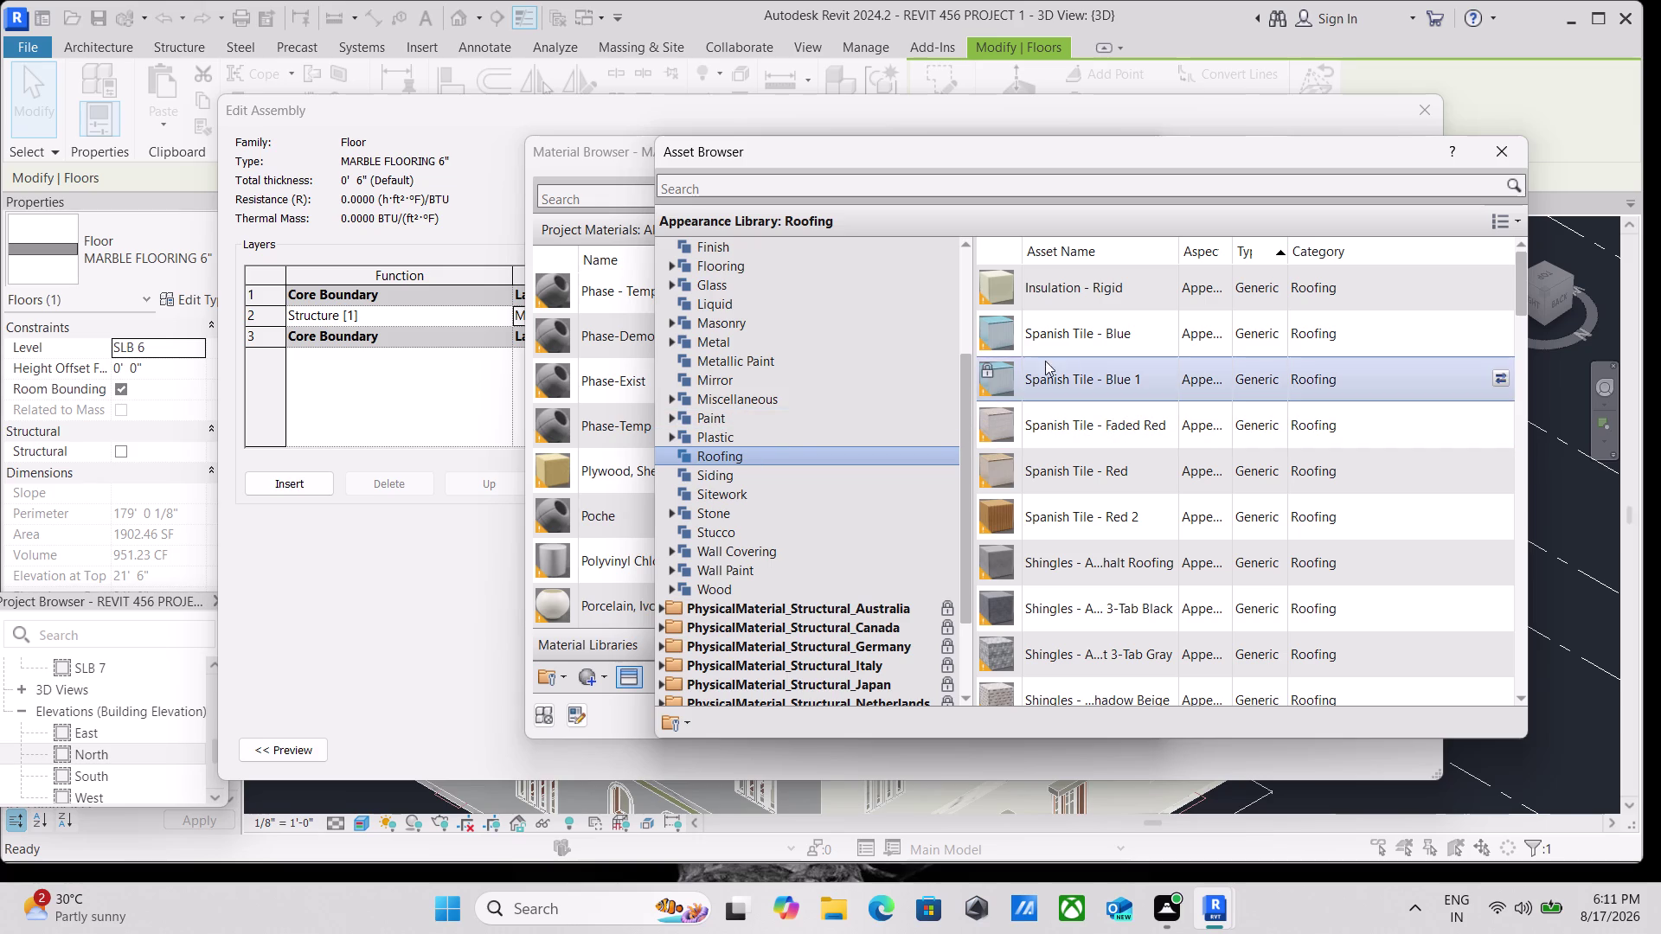
double_click(718, 418)
scroll(down, 3)
scroll(up, 3)
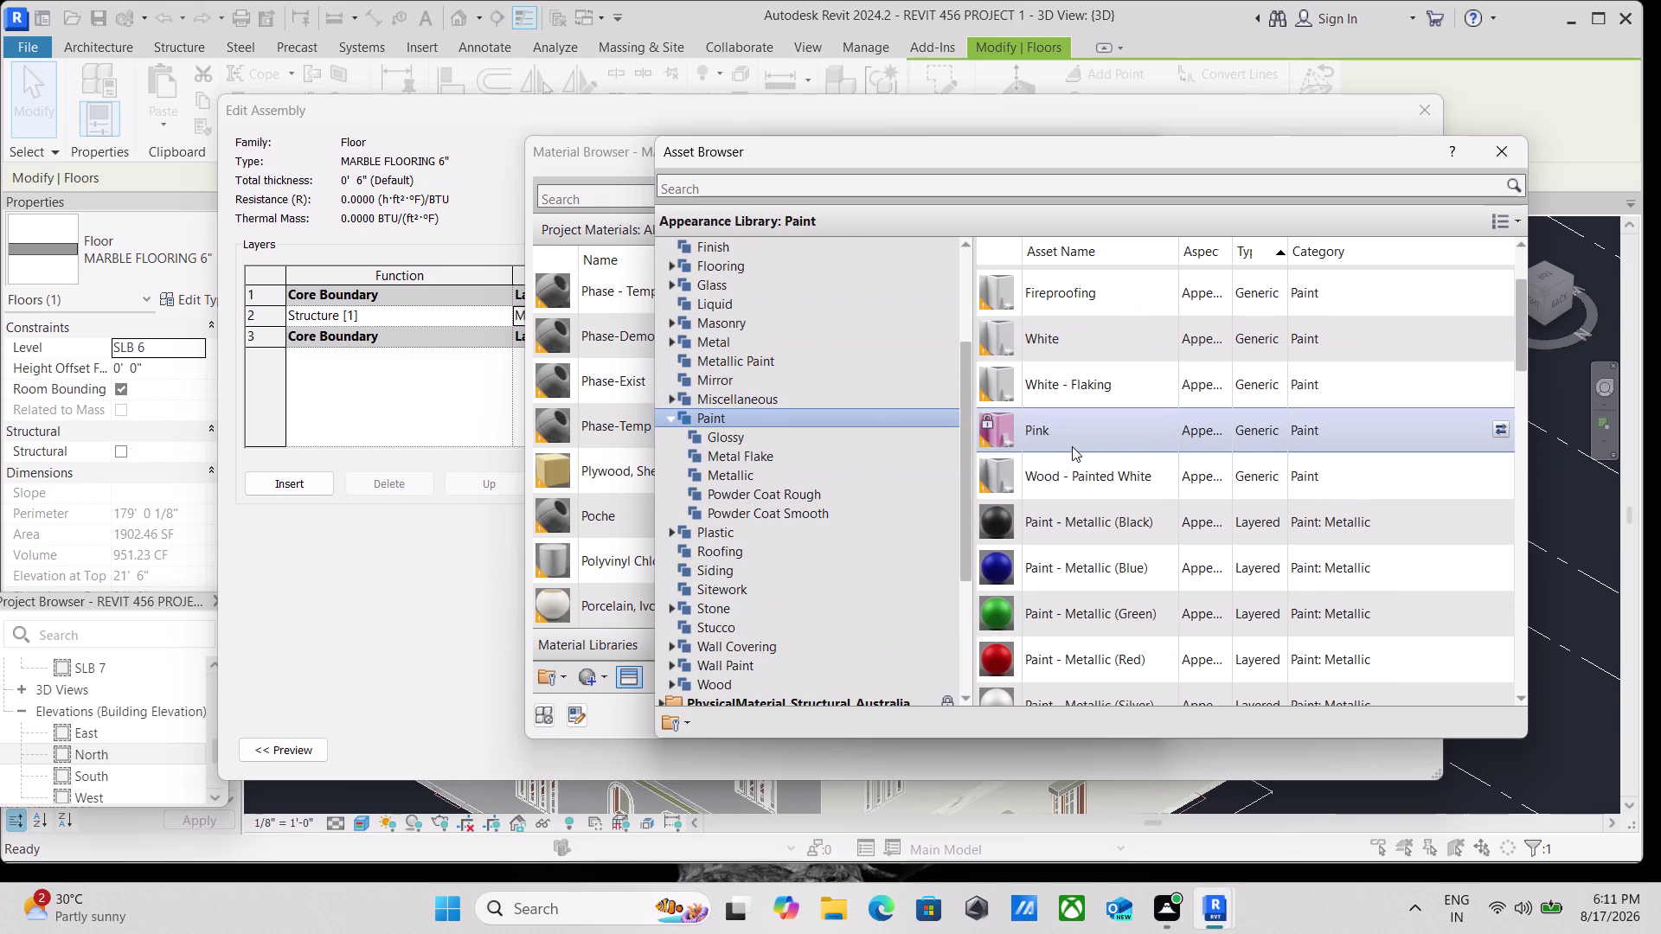
scroll(down, 3)
scroll(down, 3)
scroll(down, 3)
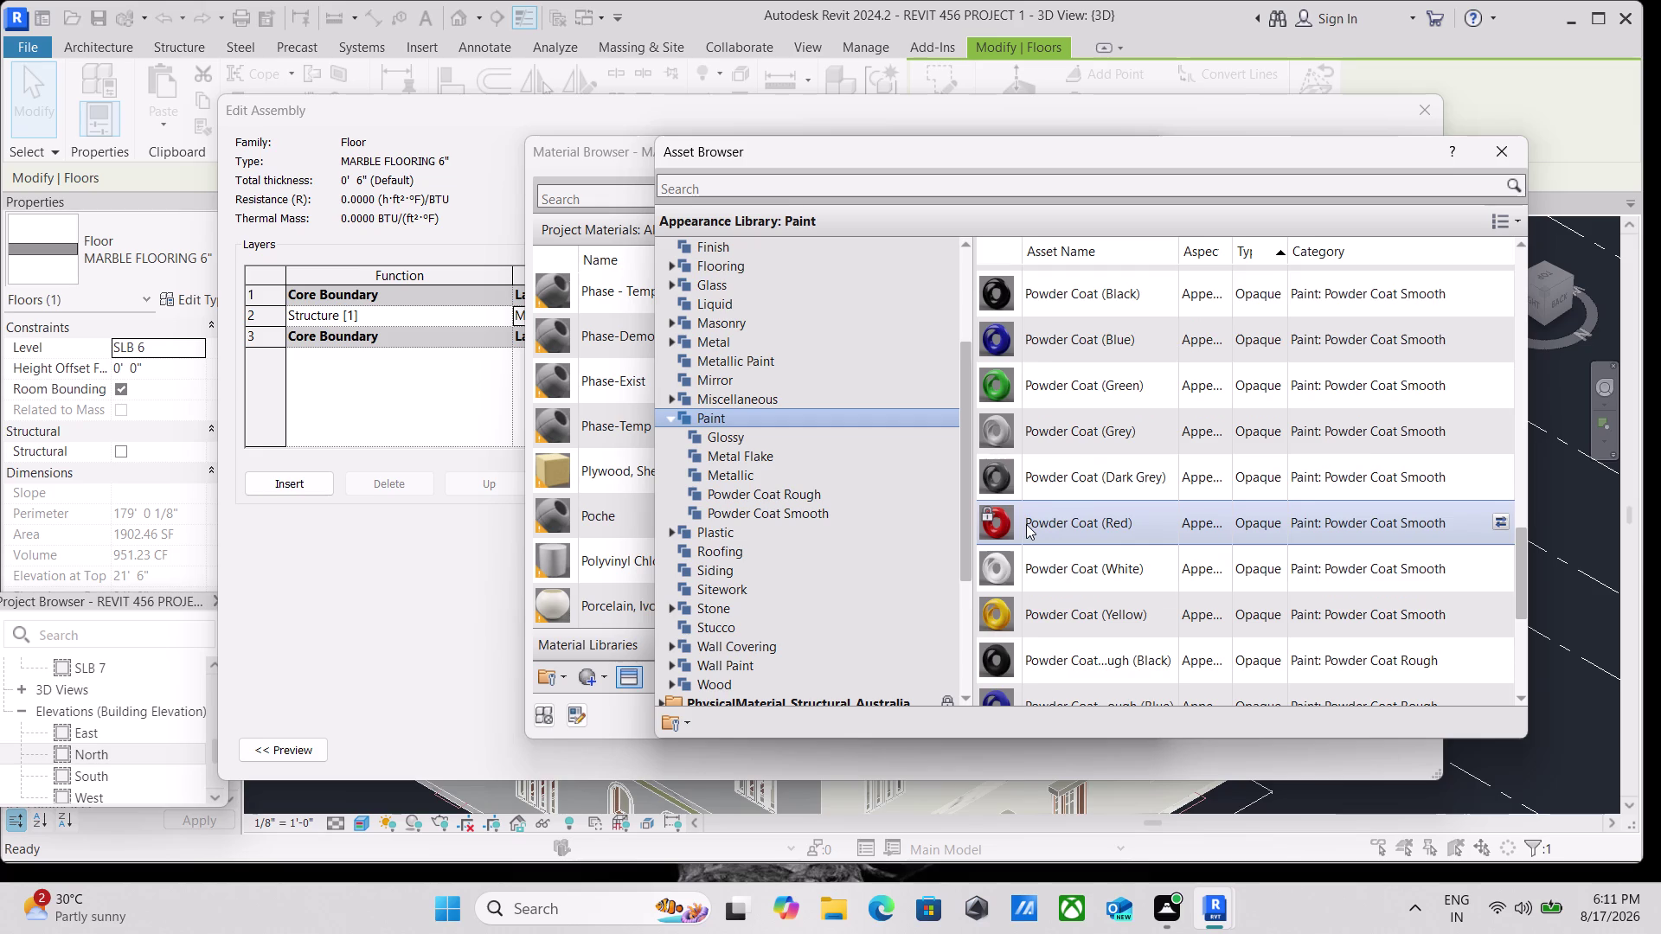
scroll(down, 3)
scroll(up, 3)
scroll(up, 3)
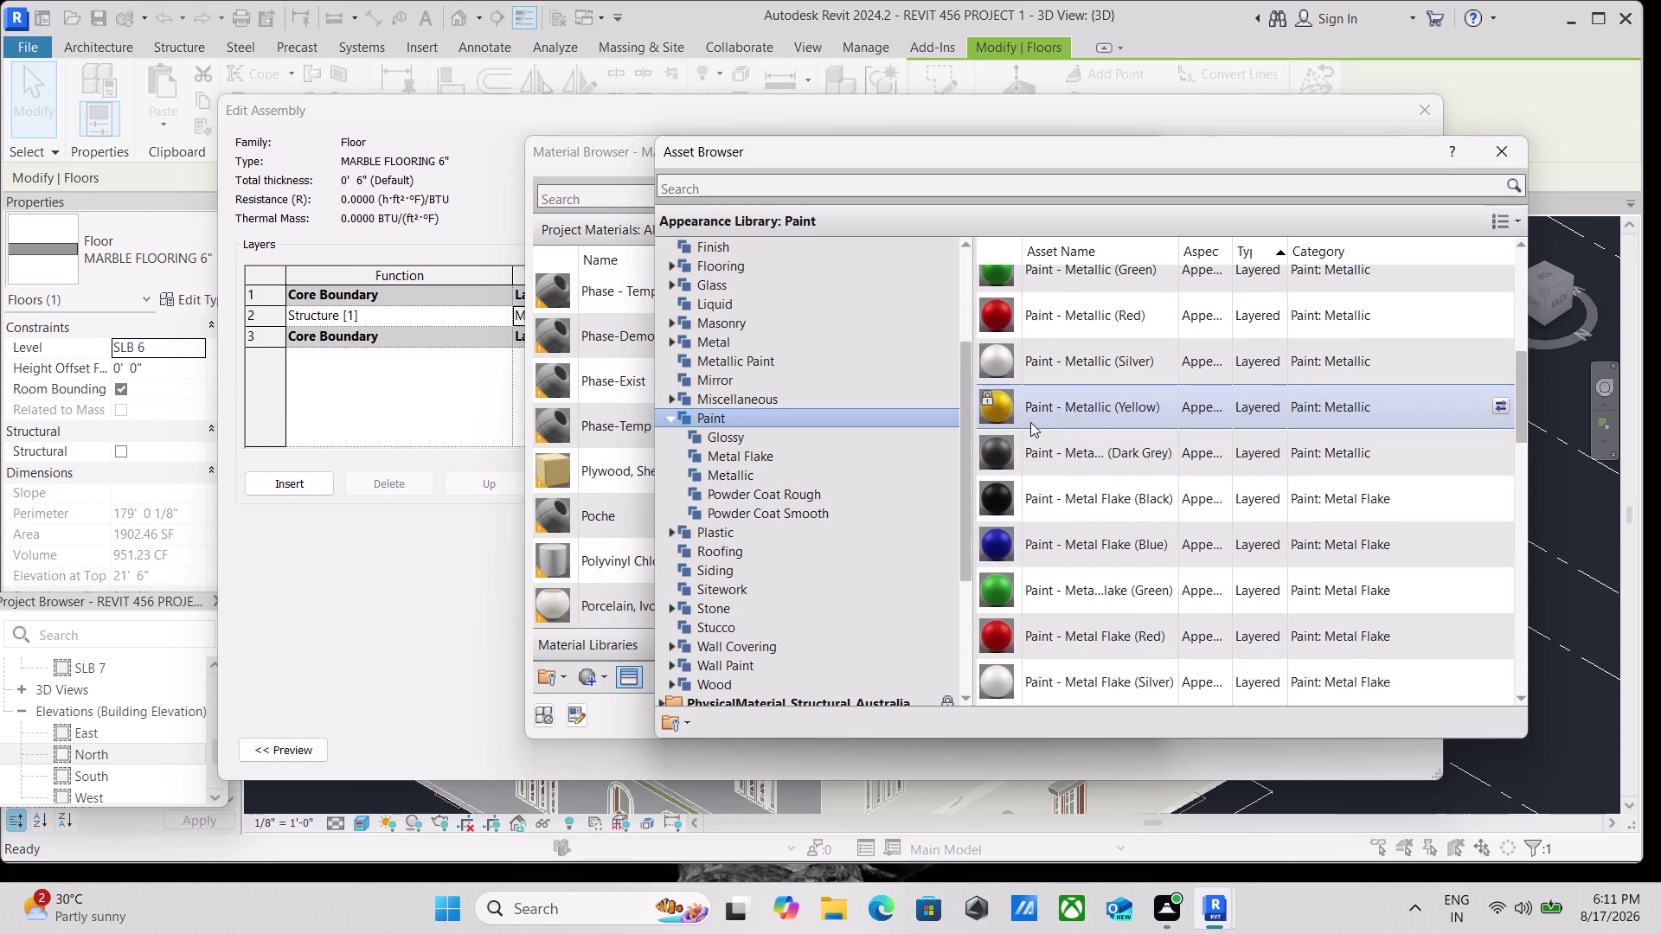
scroll(up, 3)
scroll(up, 3)
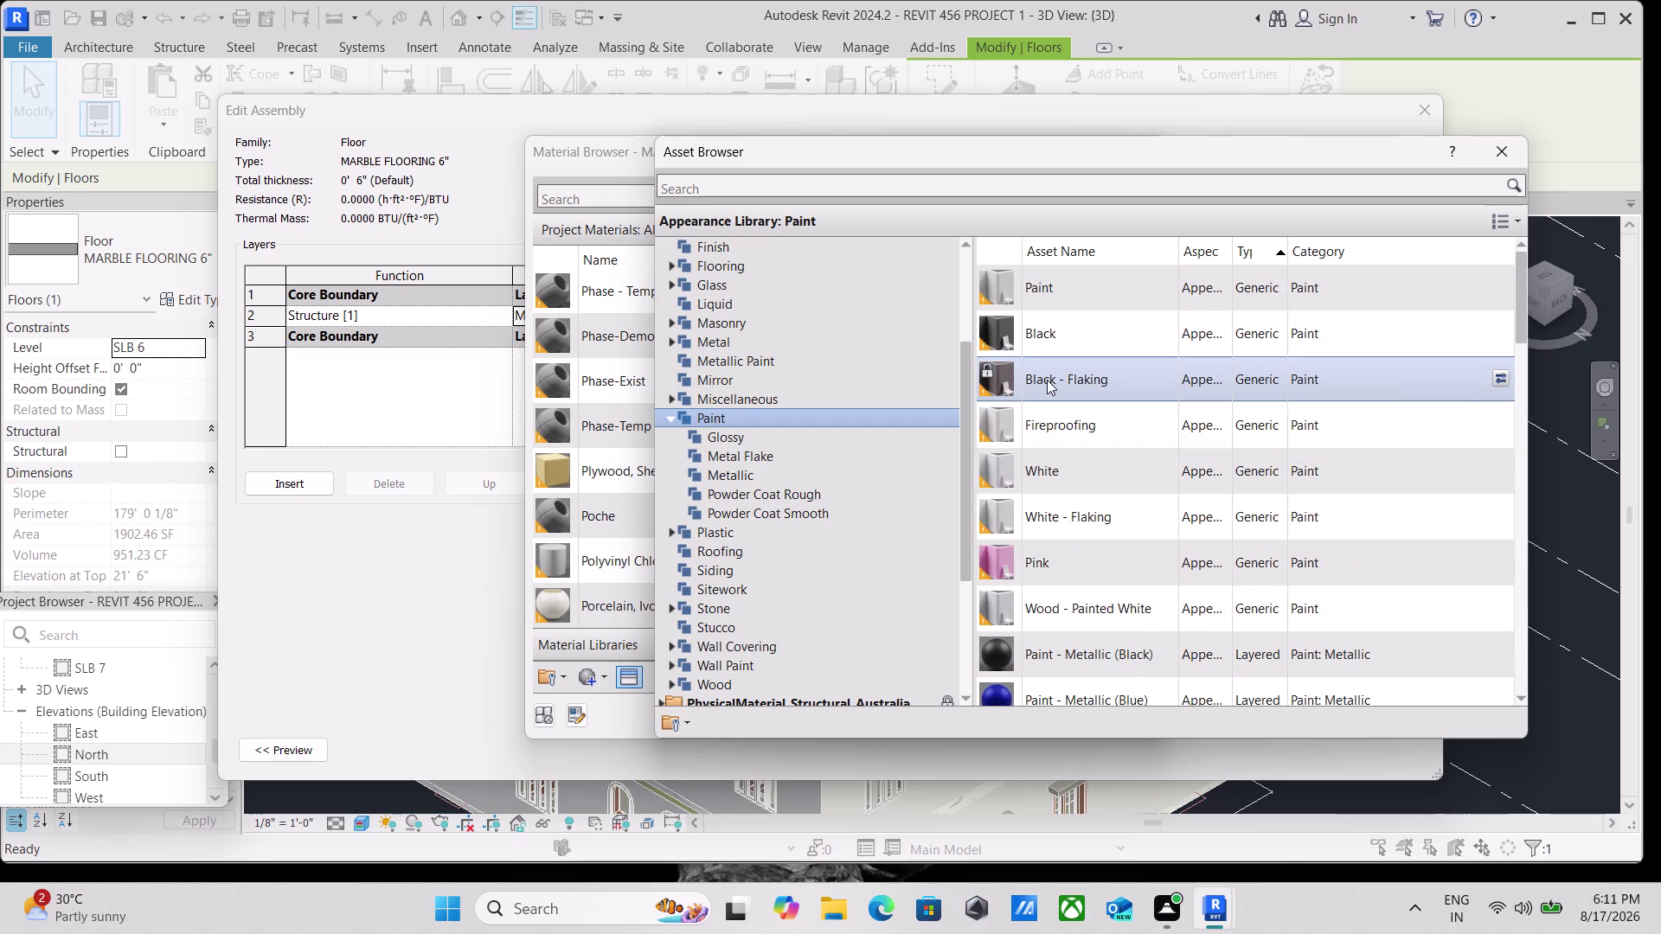
Pick Black - Flaking, arrange the browser beside the Appearance tab and apply it.
click(1047, 379)
click(1047, 380)
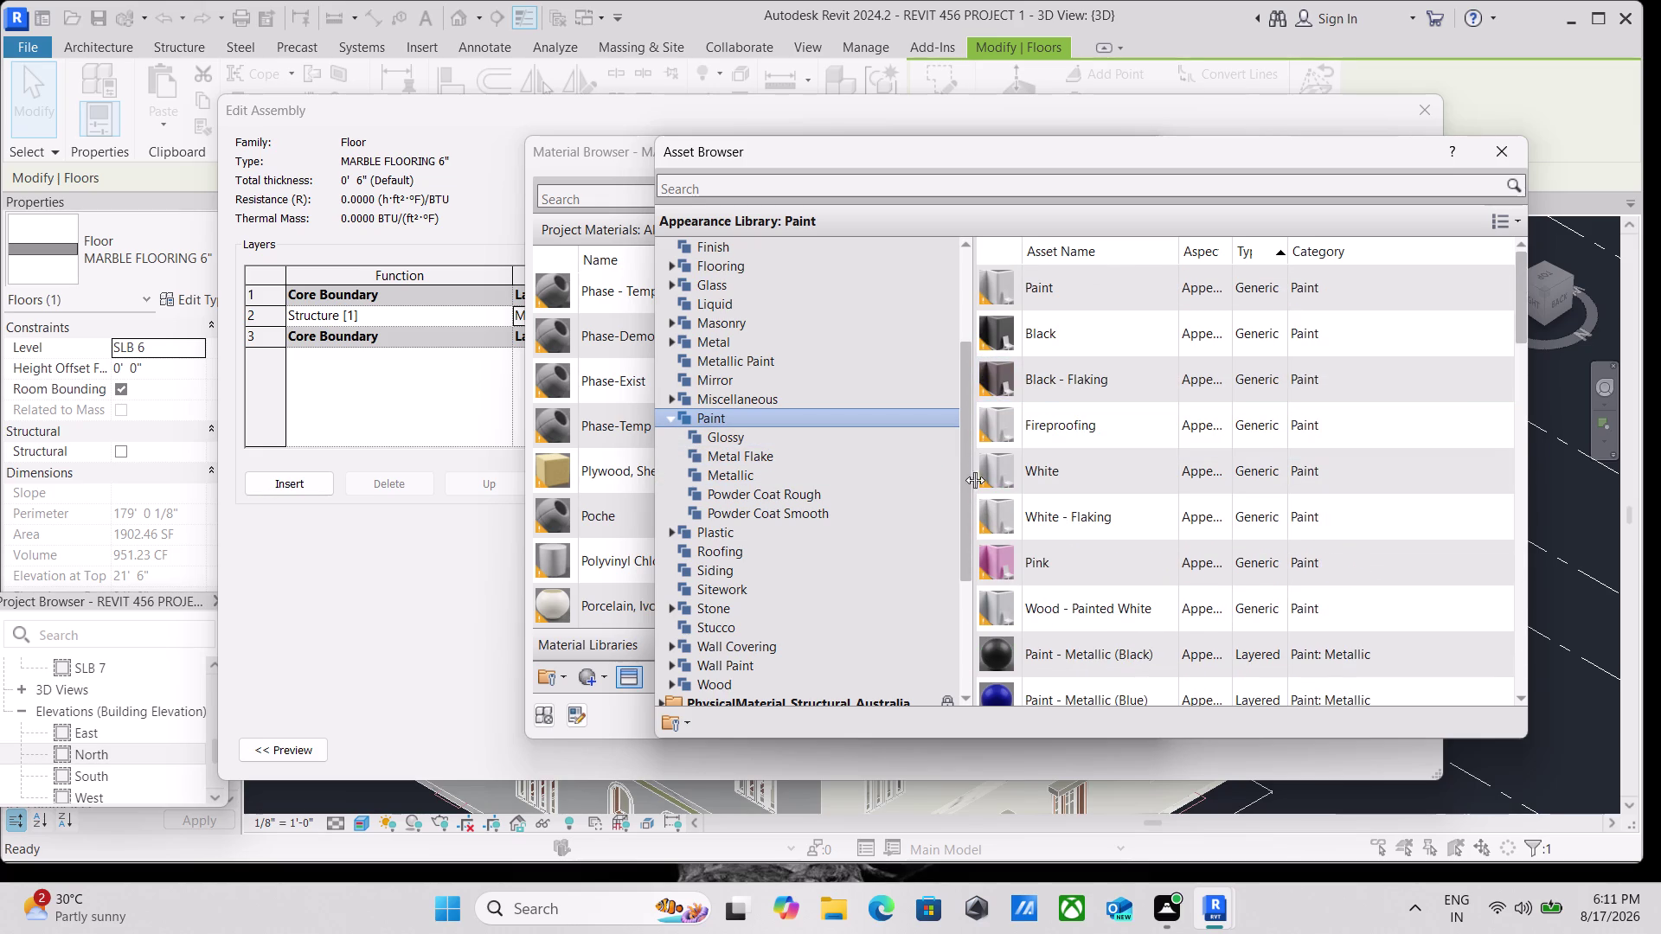
drag(975, 490, 1296, 496)
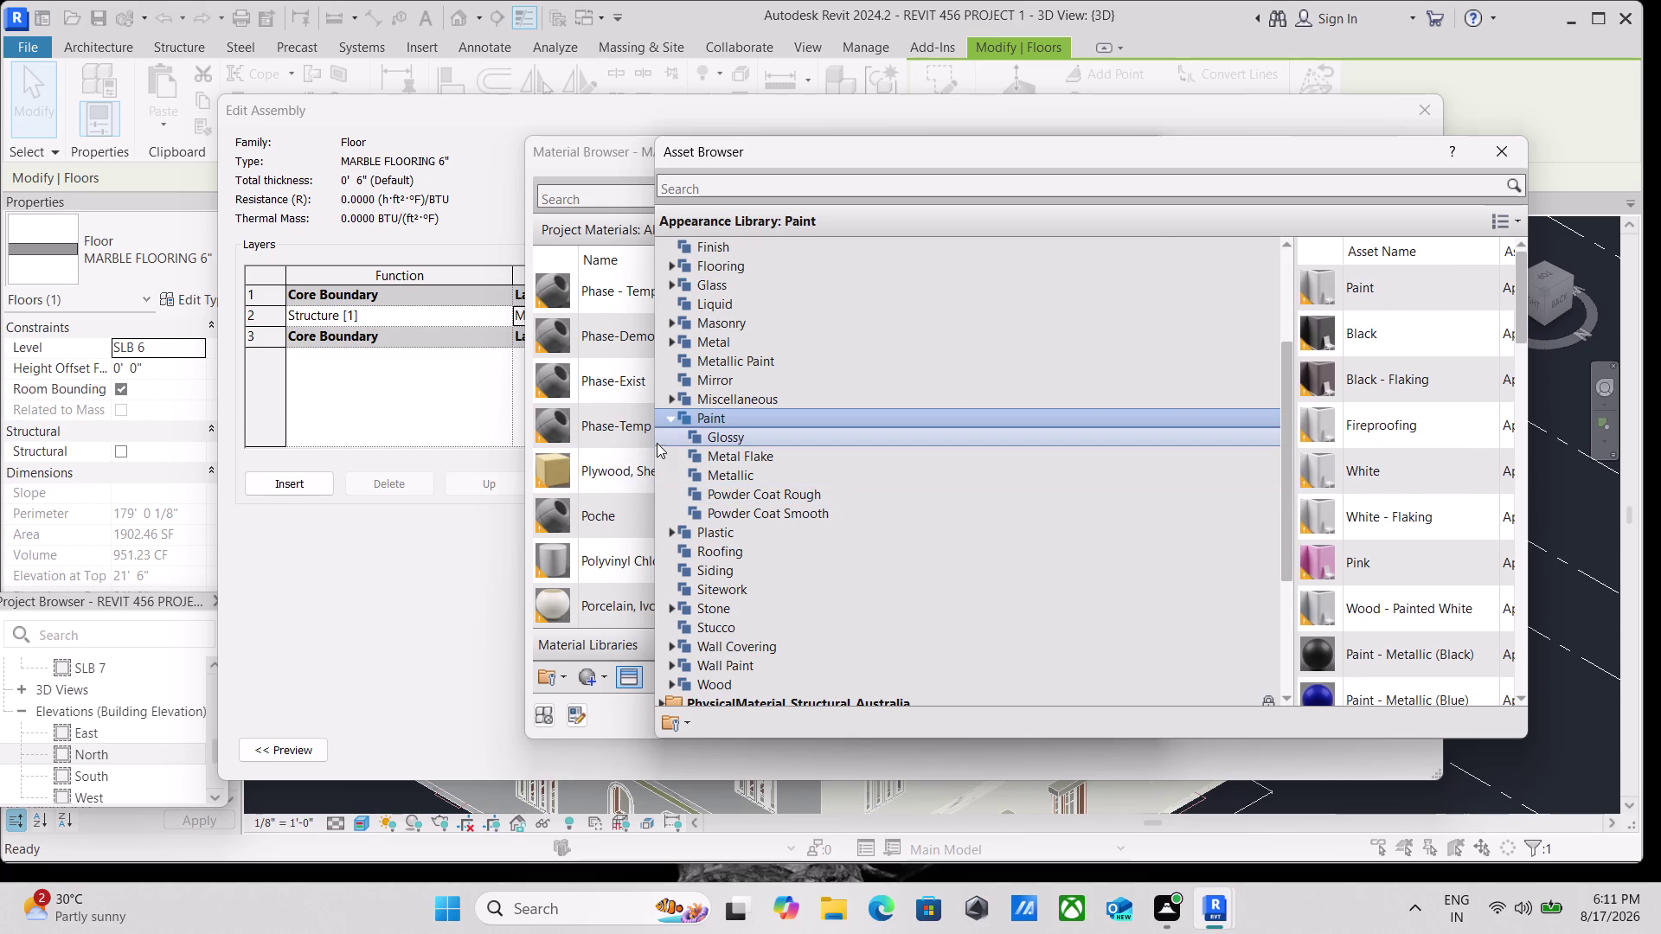
drag(647, 440, 1455, 588)
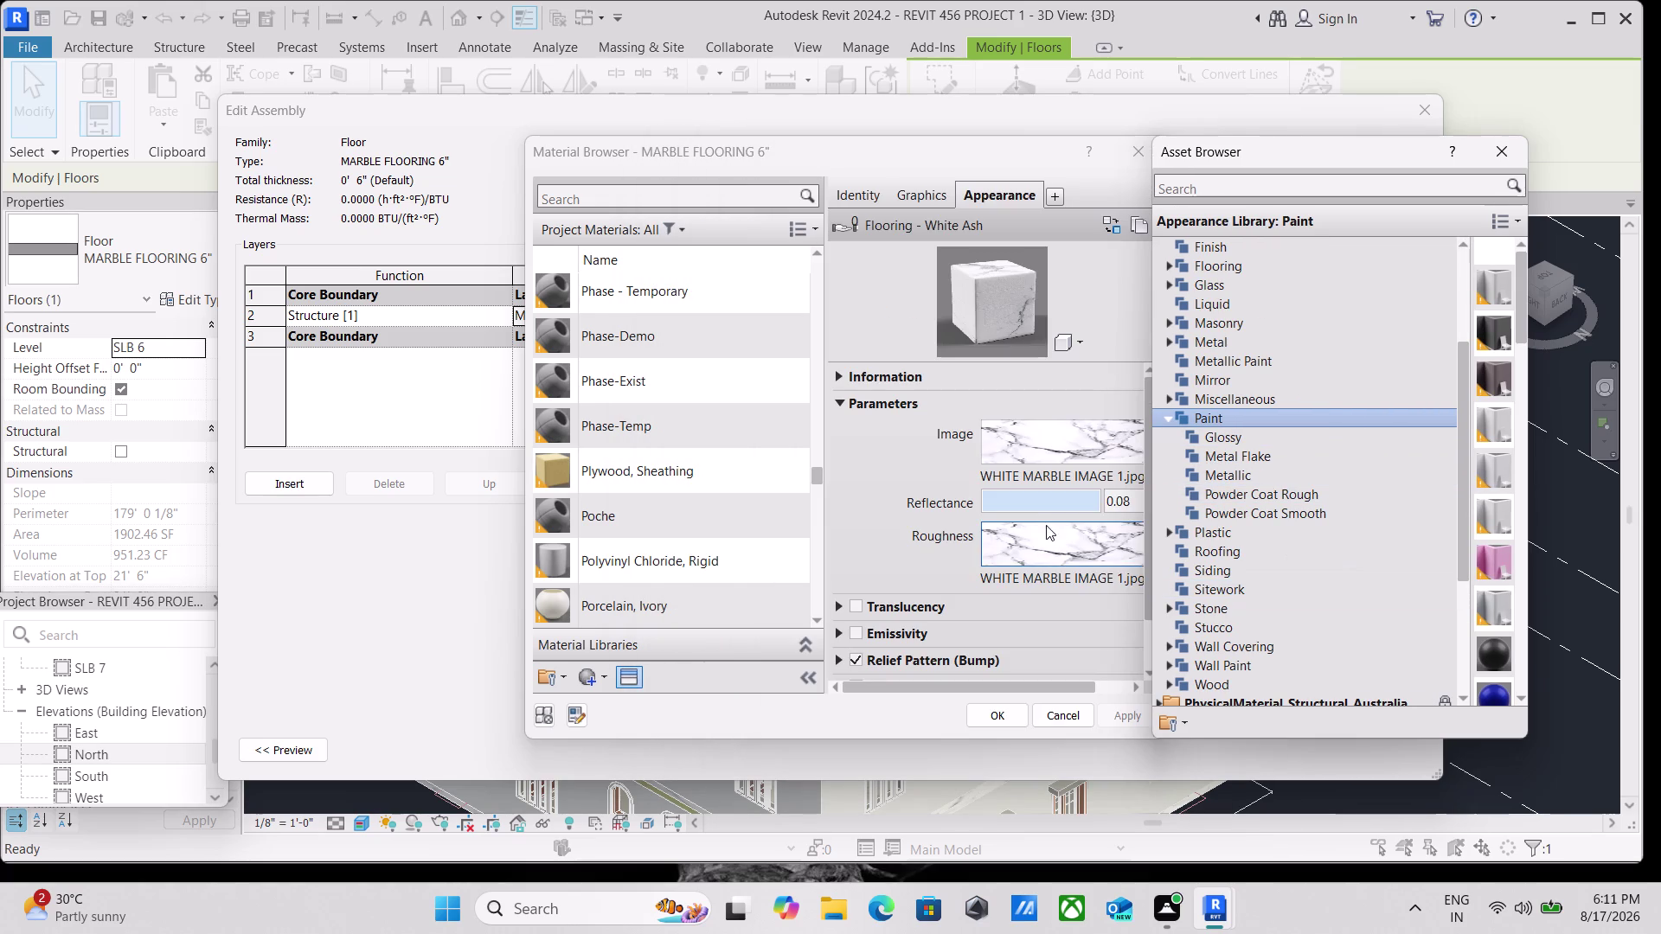
double_click(1497, 377)
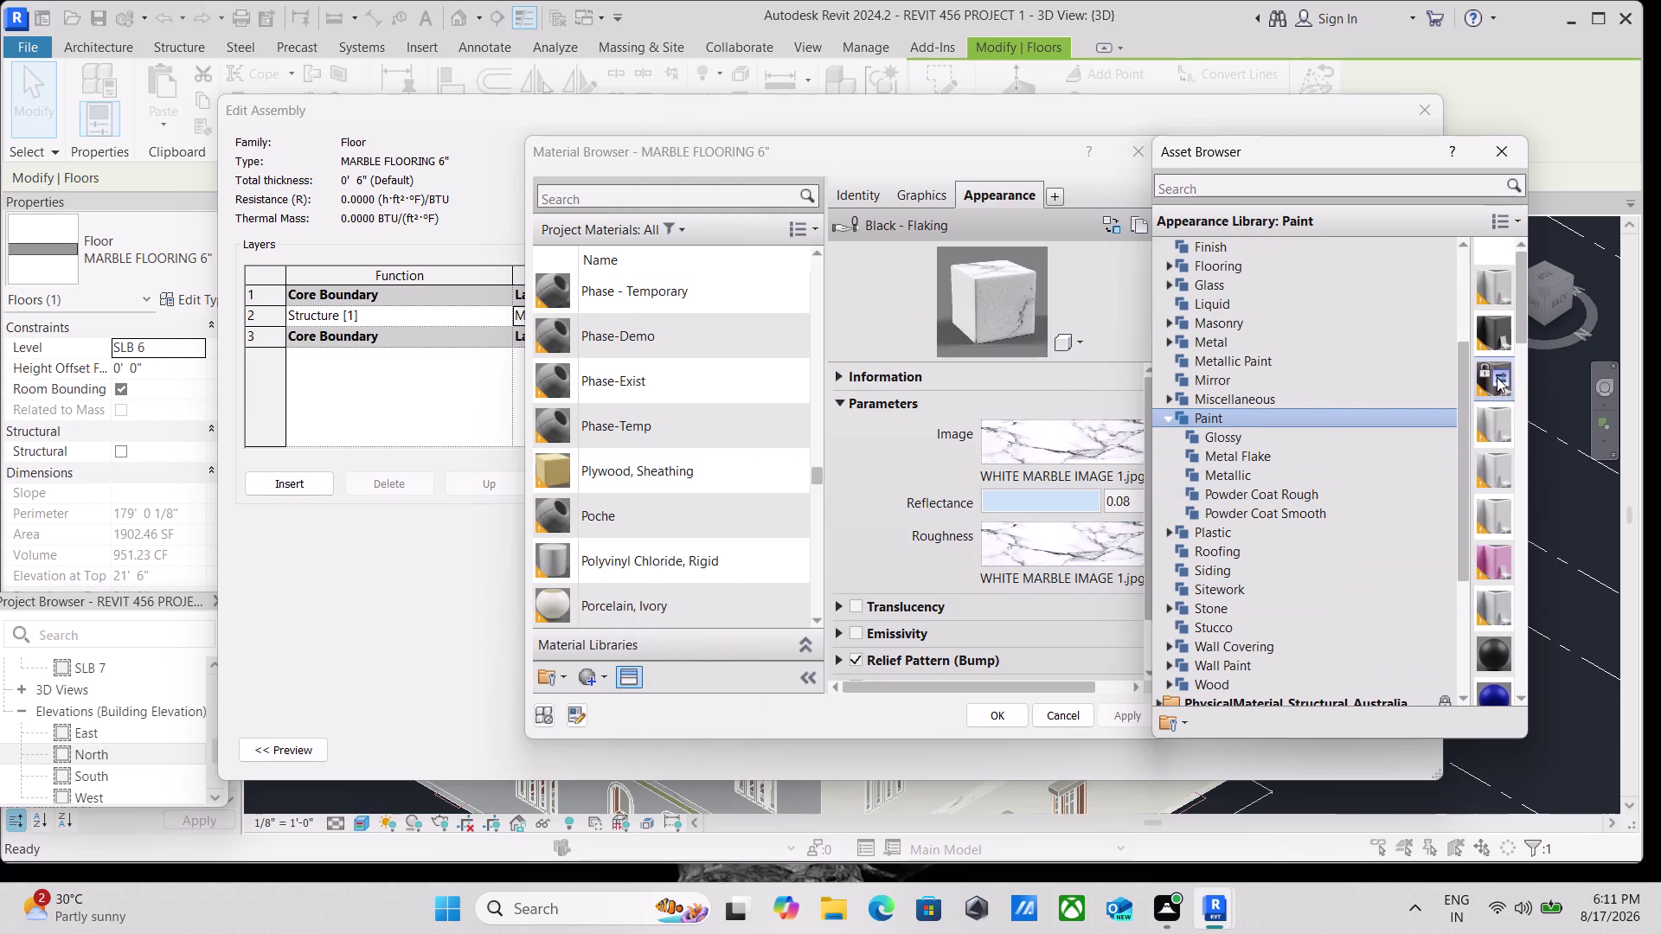
Confirm the Black - Flaking appearance in the Material Browser and accept the layer assembly.
scroll(up, 3)
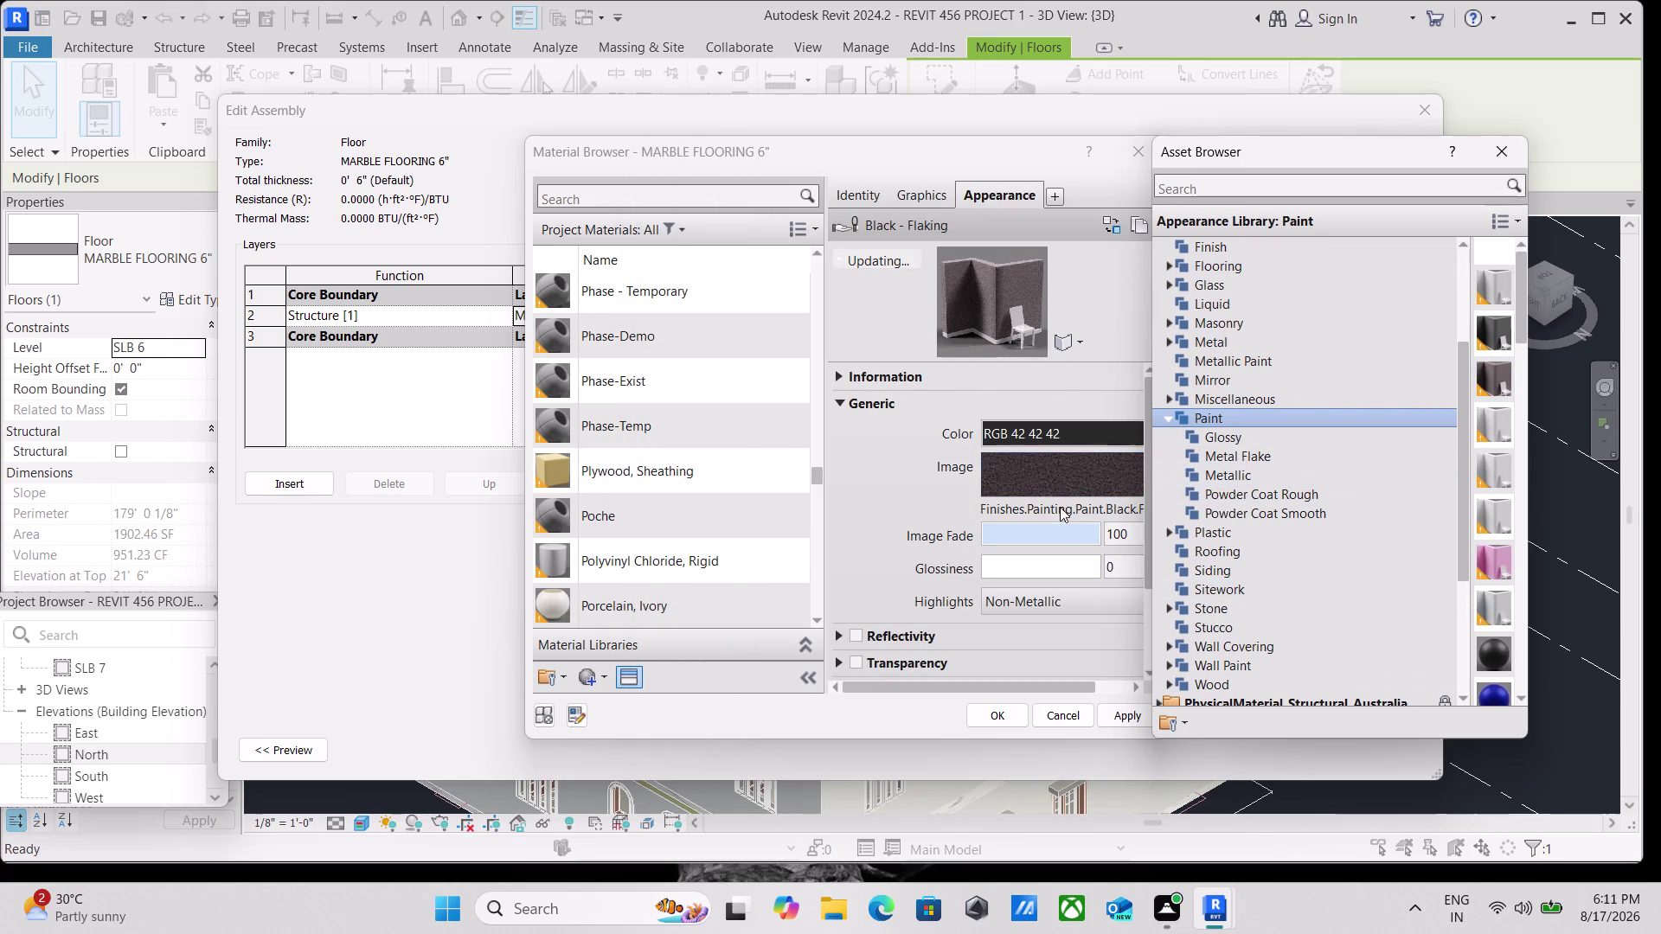
click(1115, 719)
click(991, 712)
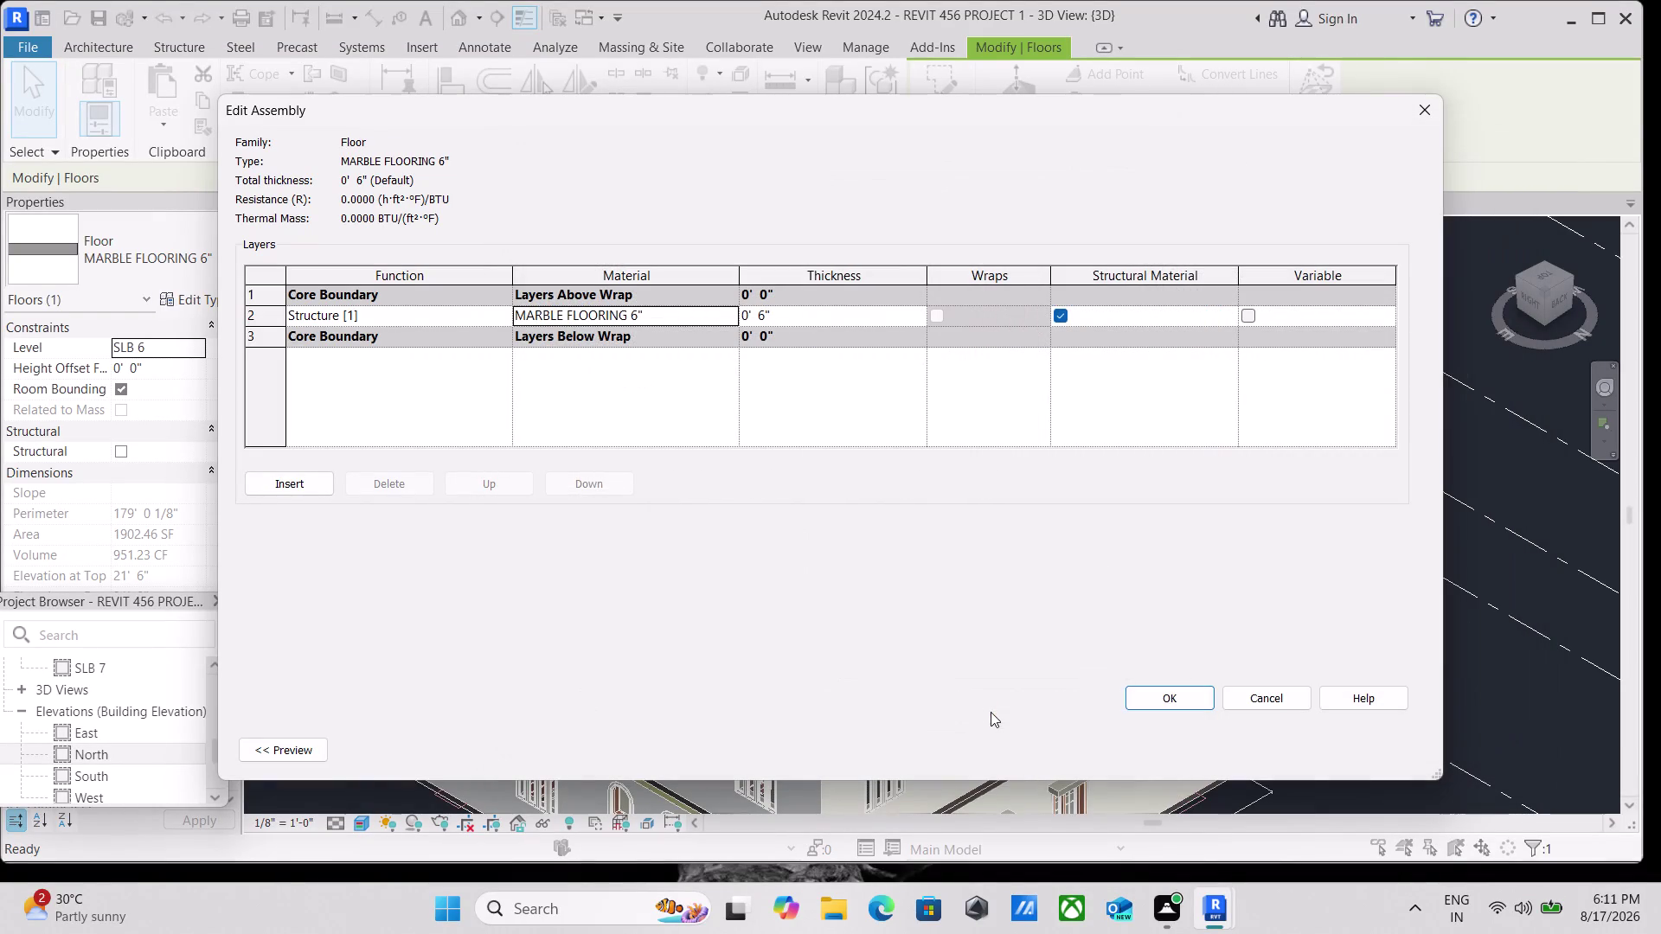
click(1193, 700)
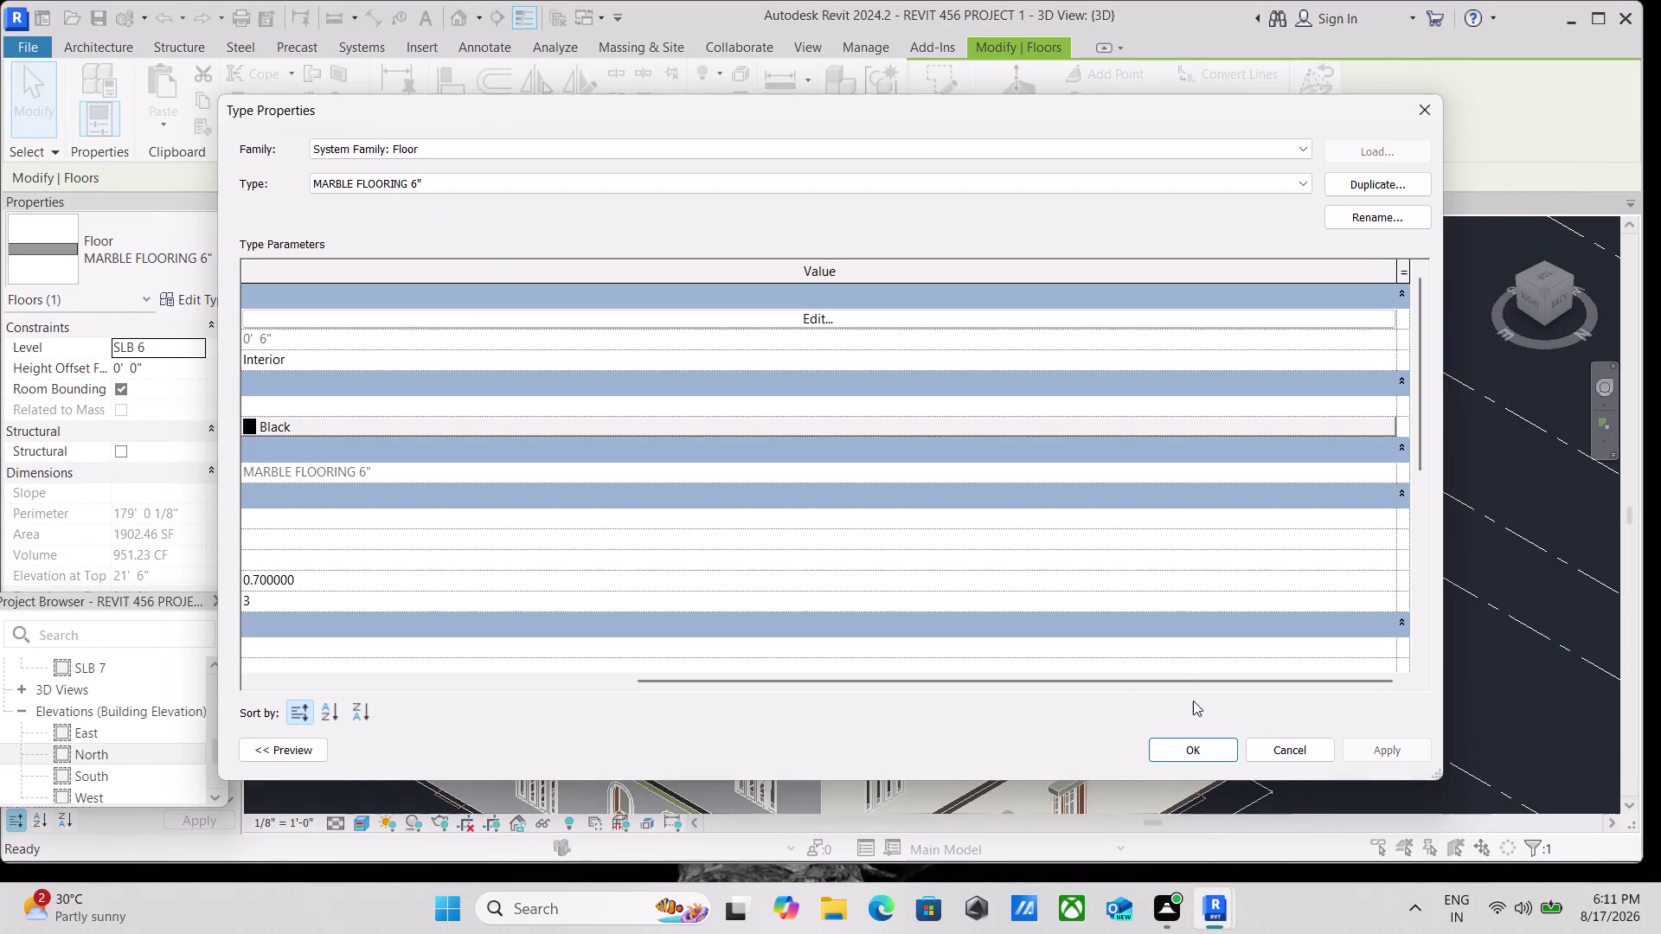
Apply the floor type changes, preview the type and close Type Properties.
click(1381, 751)
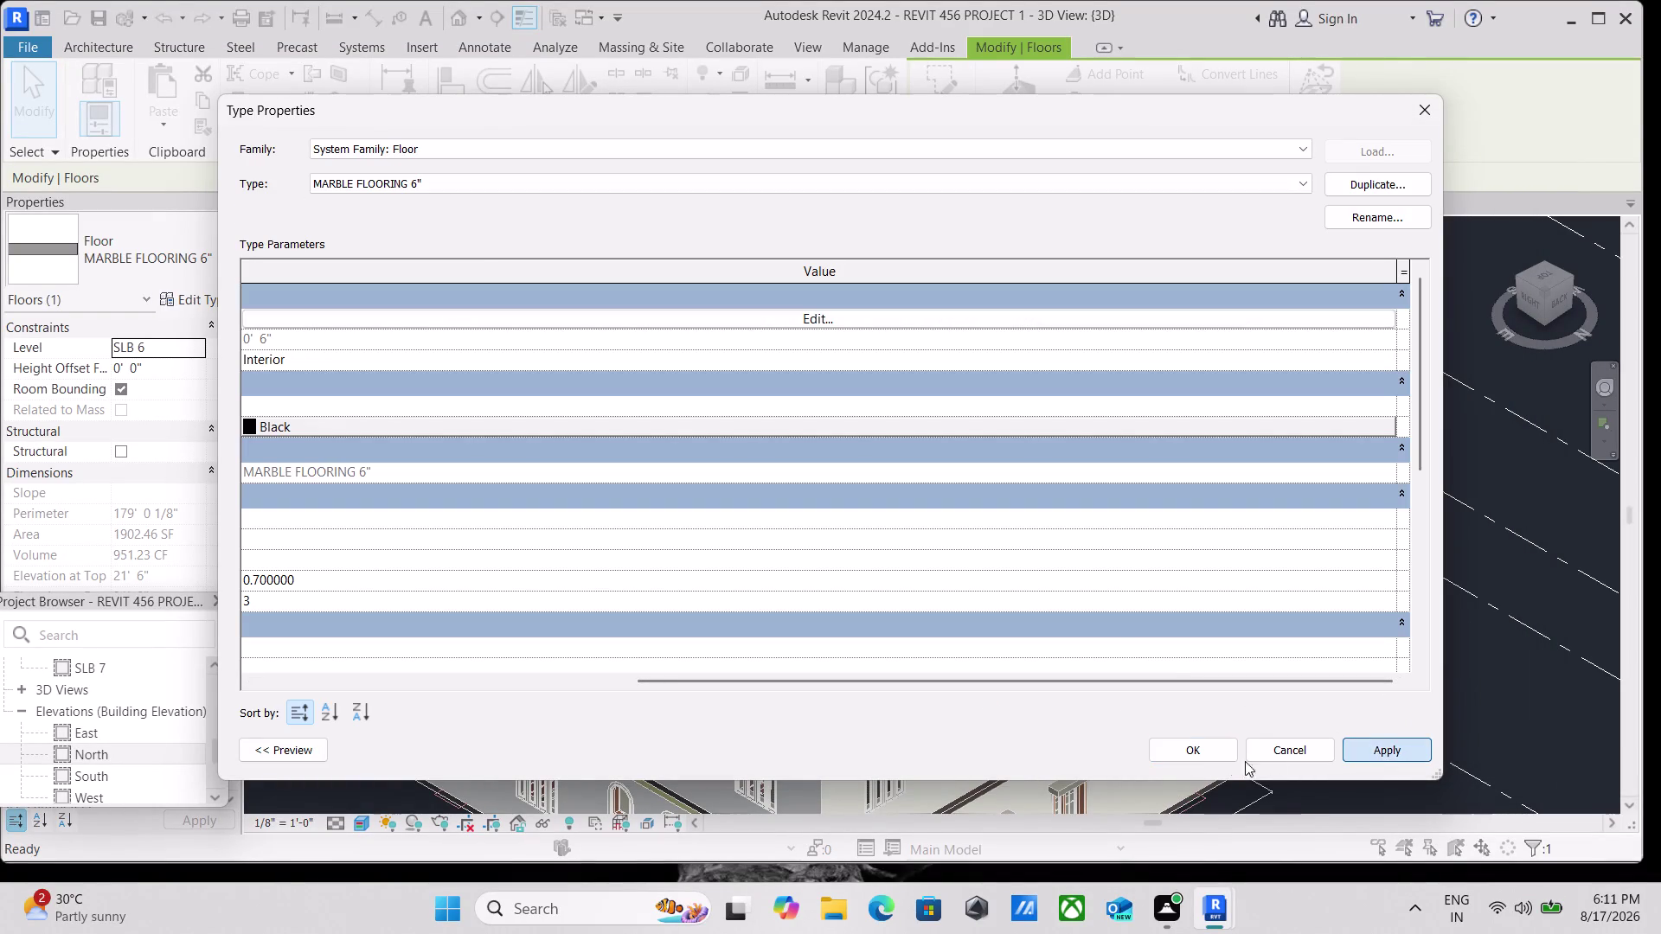
click(300, 751)
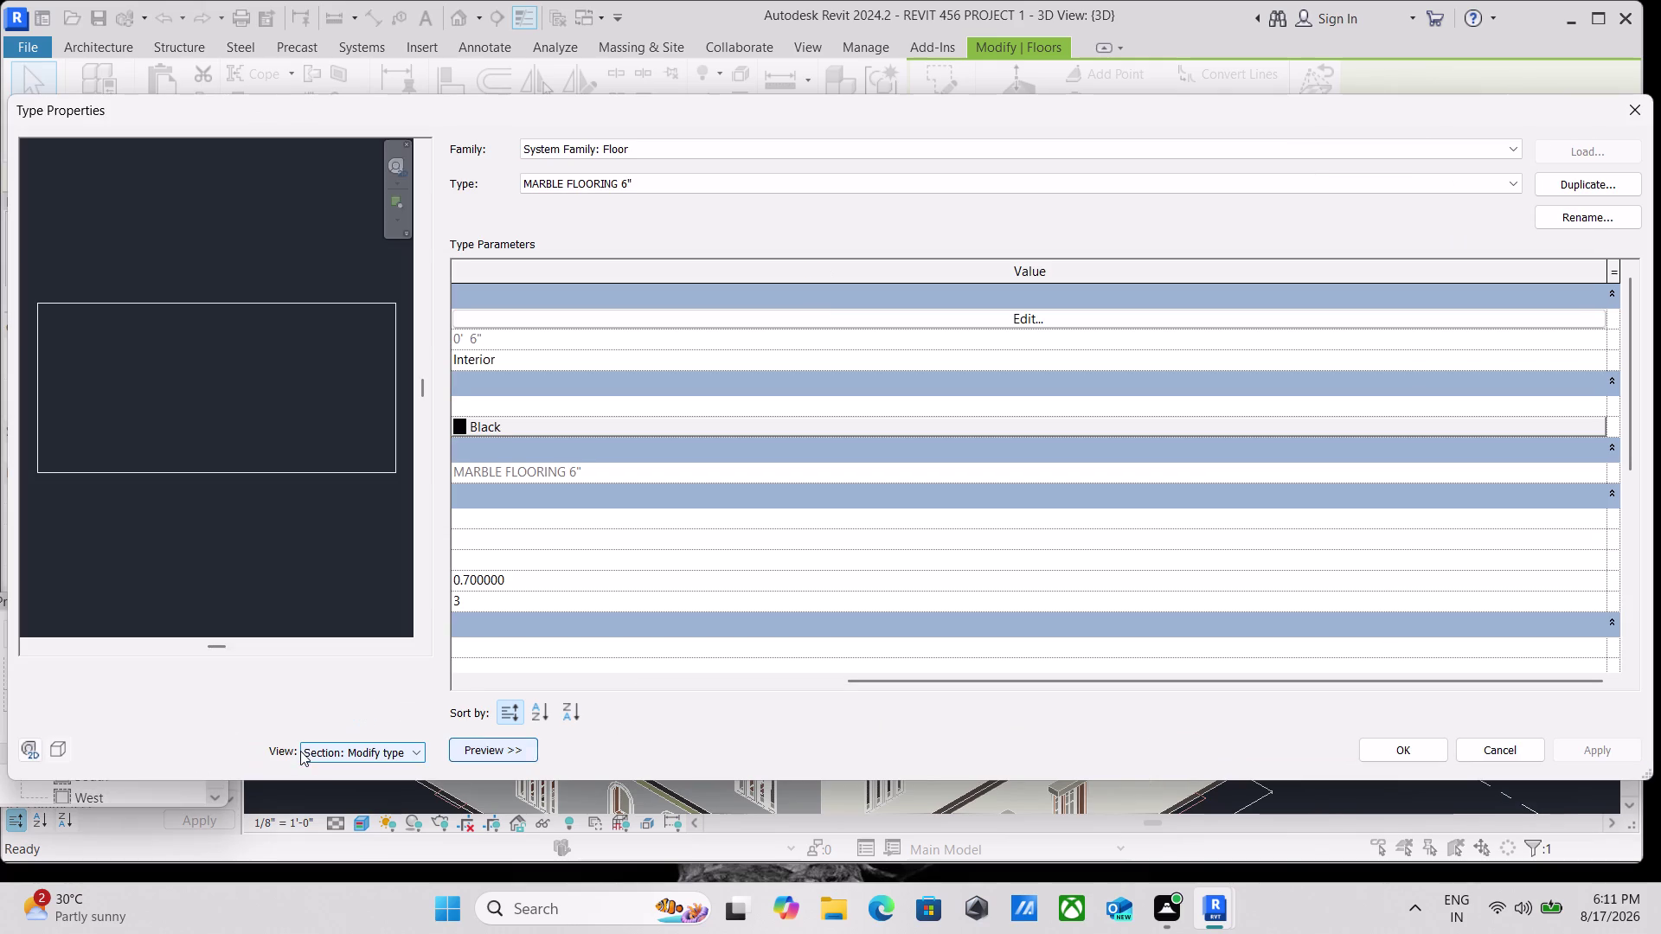
scroll(down, 3)
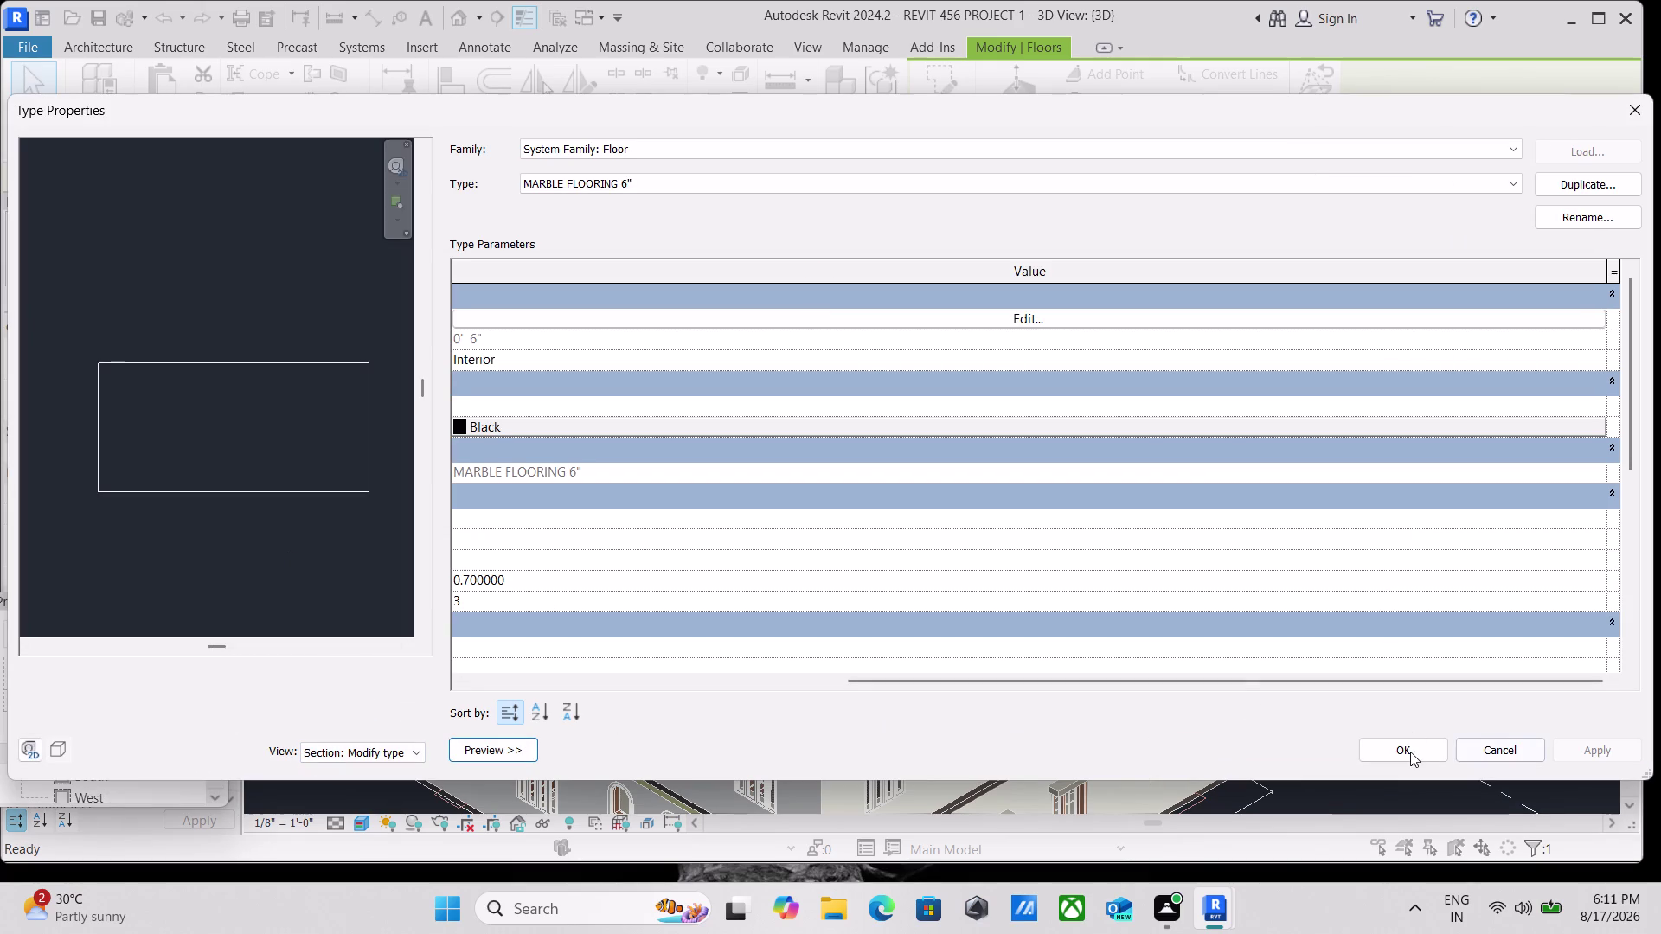
click(1408, 752)
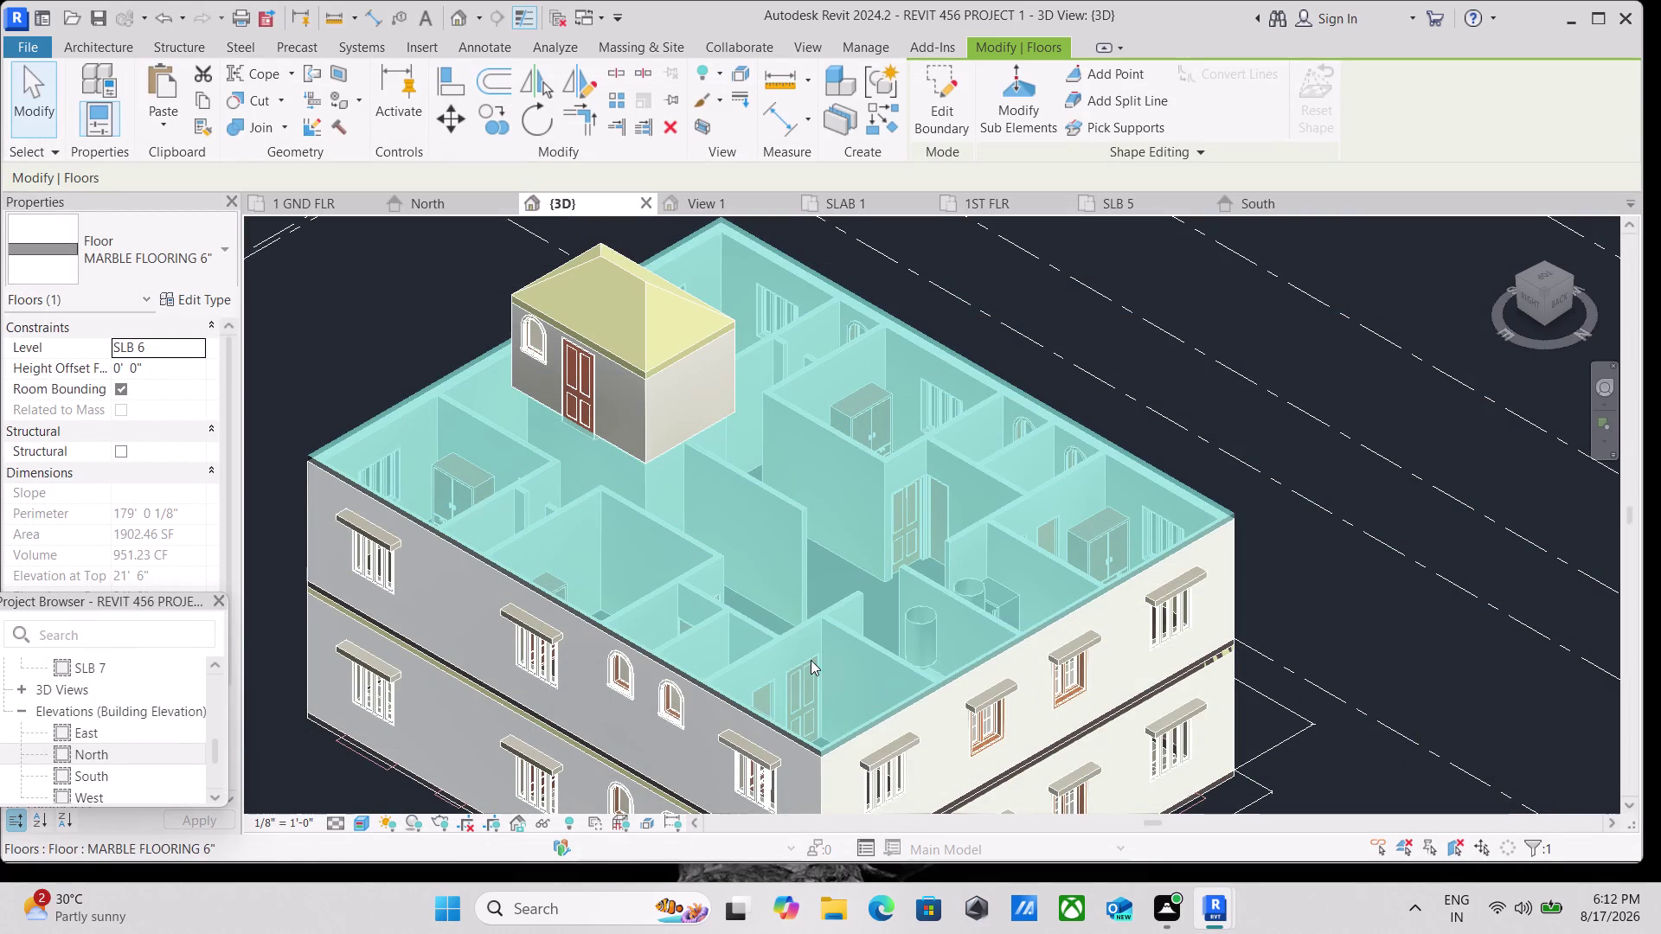
Clear the selection and pan across the building to its corner.
key(Escape)
scroll(down, 3)
middle_drag(776, 653, 910, 498)
scroll(up, 3)
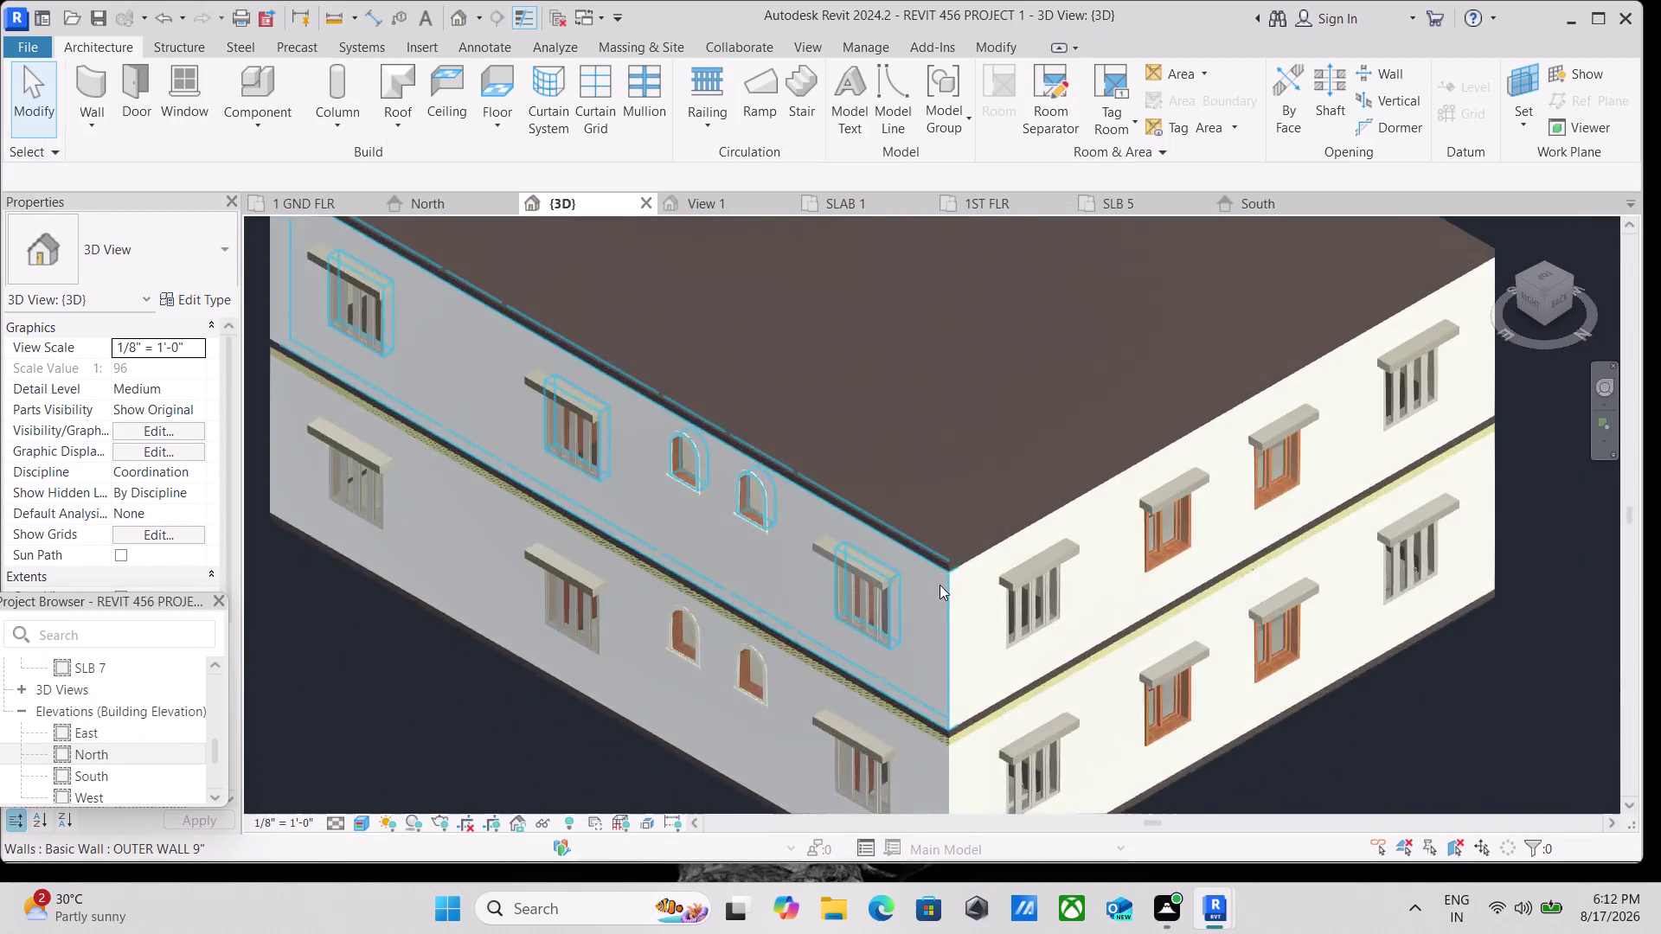
scroll(up, 3)
middle_click(931, 565)
scroll(down, 3)
middle_drag(794, 635, 679, 694)
scroll(down, 3)
middle_drag(727, 676, 819, 797)
scroll(down, 3)
middle_drag(902, 708, 1053, 635)
scroll(down, 3)
middle_drag(1069, 633, 1073, 634)
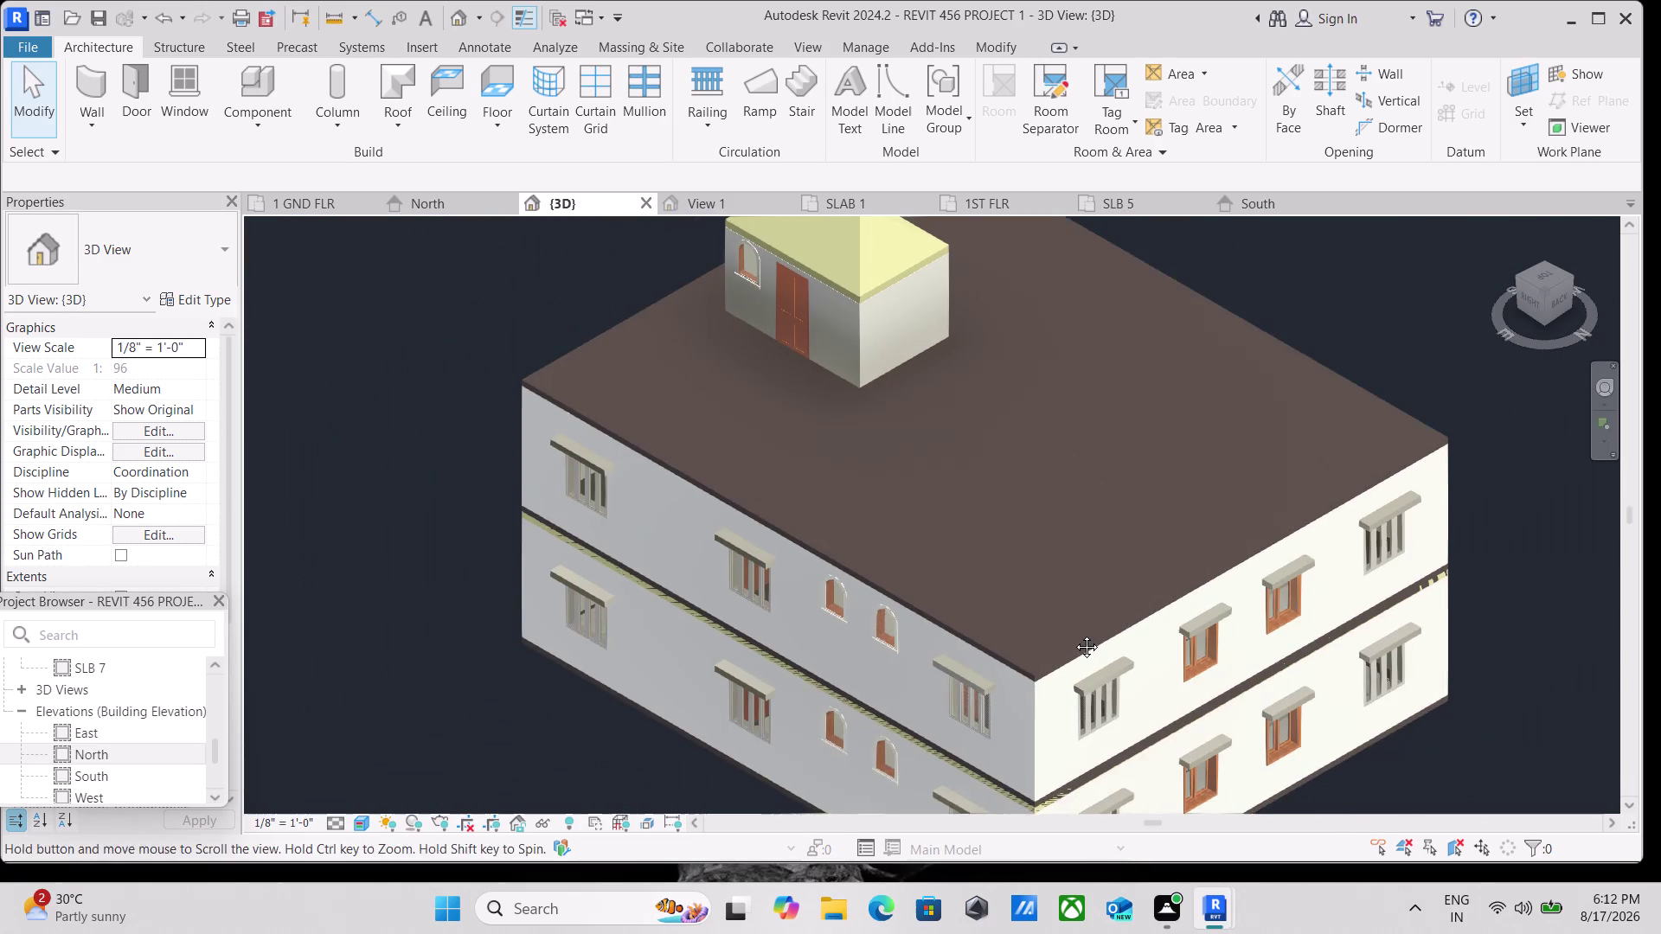
middle_drag(1072, 634, 1083, 634)
middle_drag(939, 569, 673, 470)
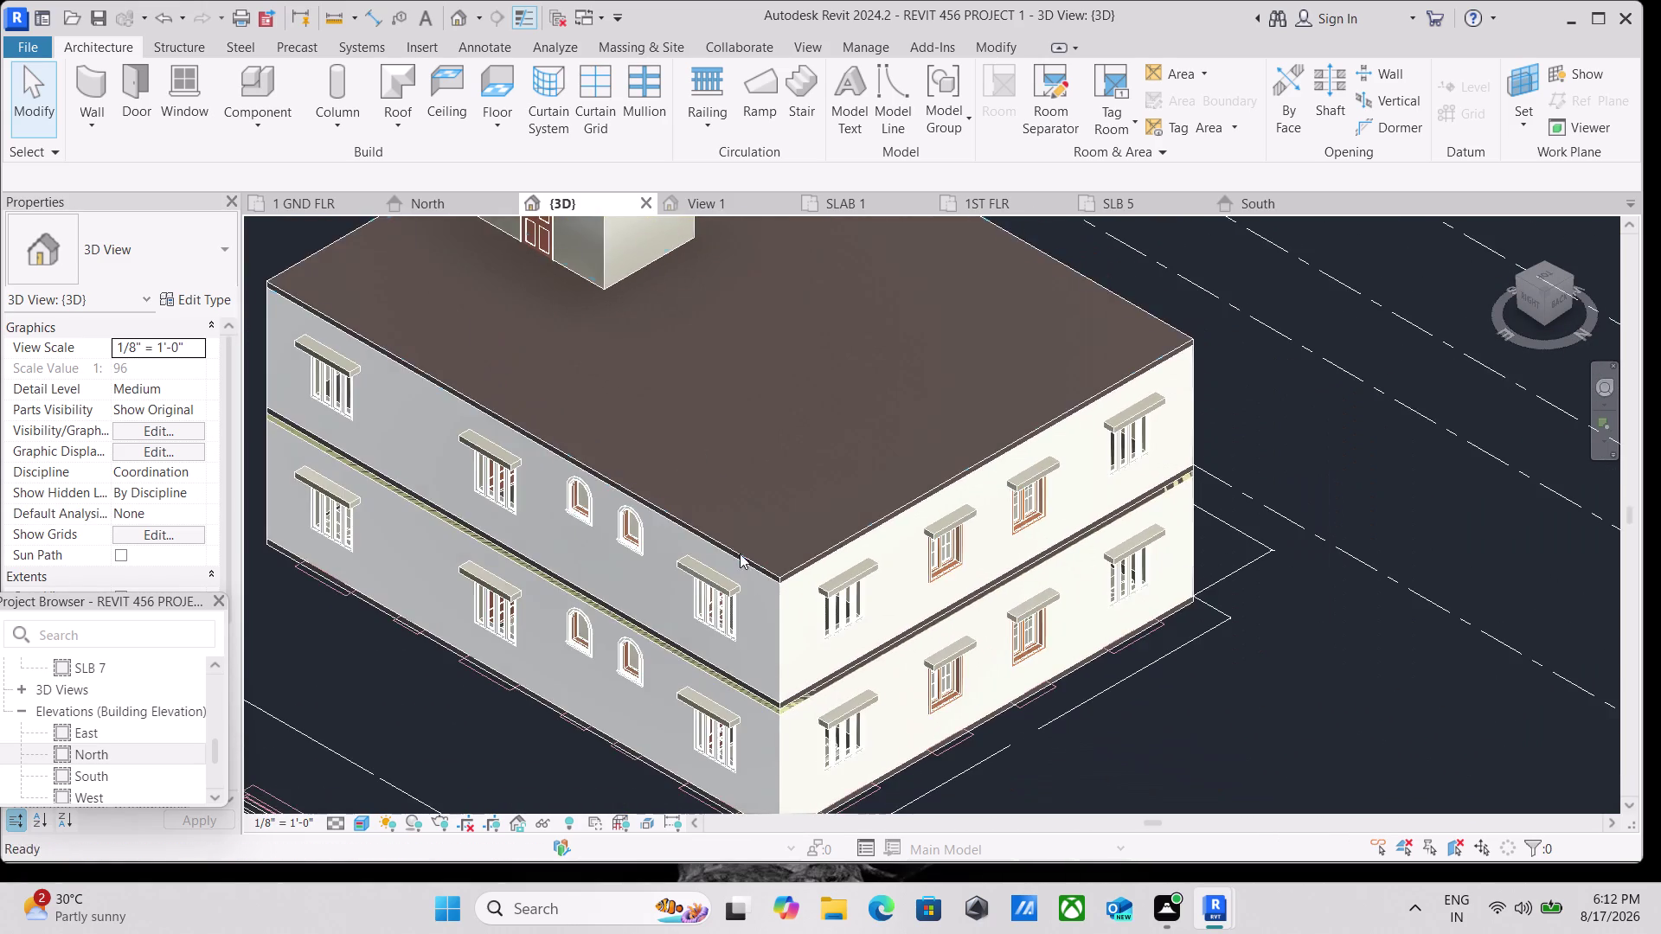
Zoom along the slab edge and select the marble floor slab at level SLB 5.
scroll(up, 3)
scroll(up, 3)
scroll(up, 3)
scroll(up, 3)
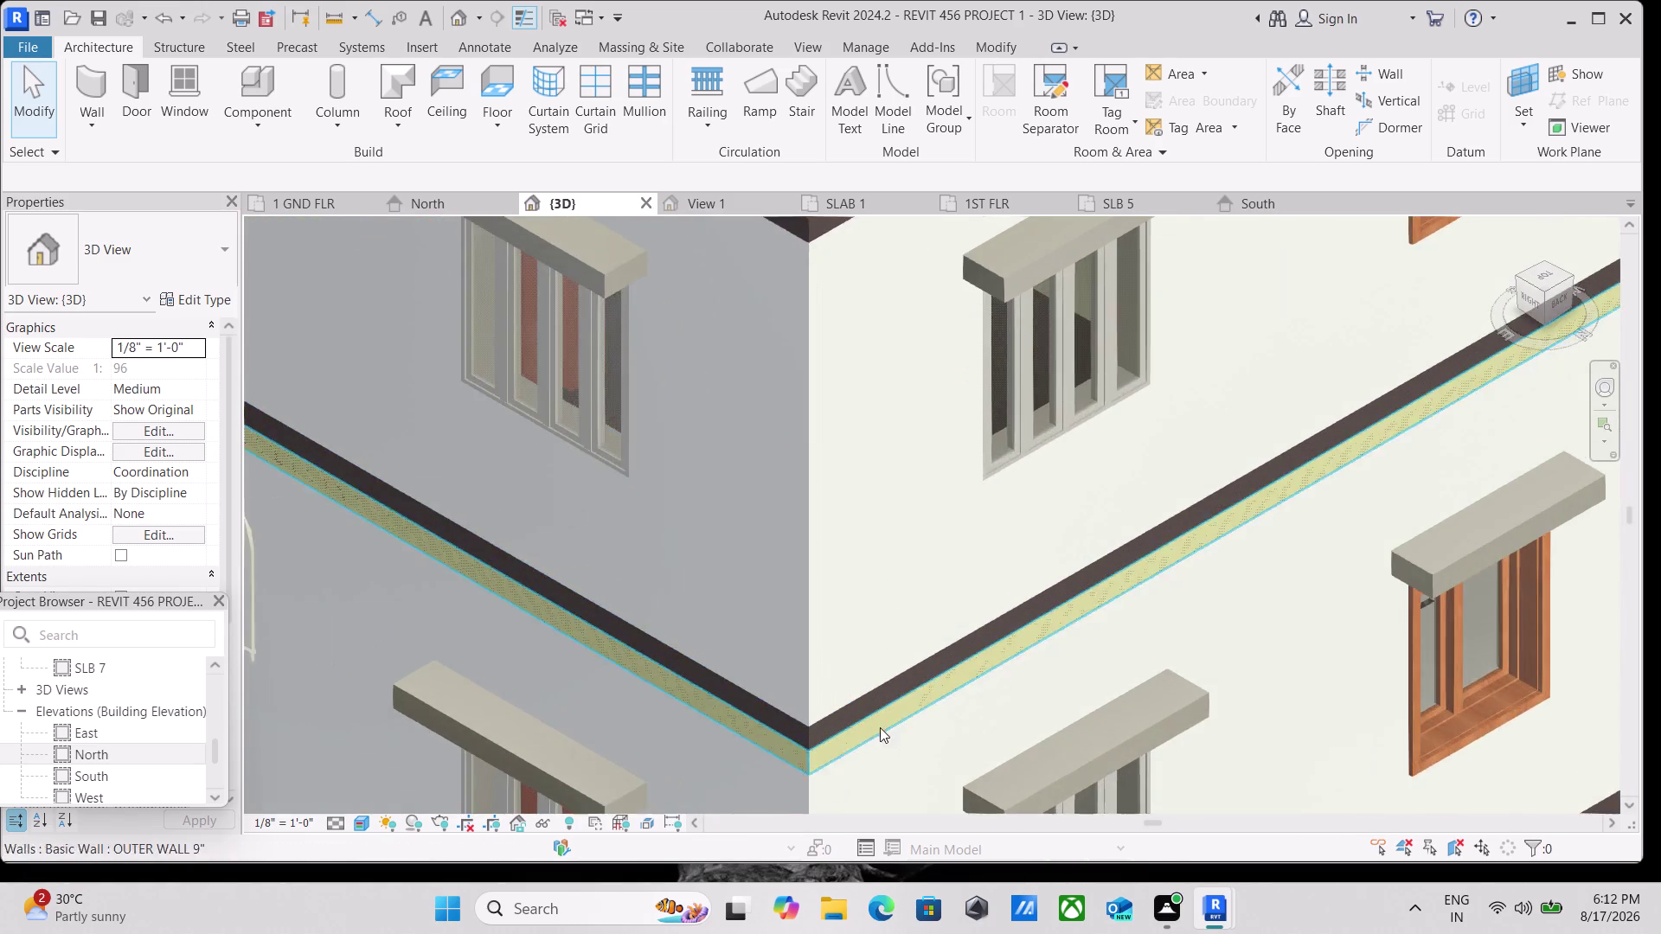
scroll(up, 3)
scroll(down, 3)
scroll(down, 3)
middle_drag(786, 729, 790, 726)
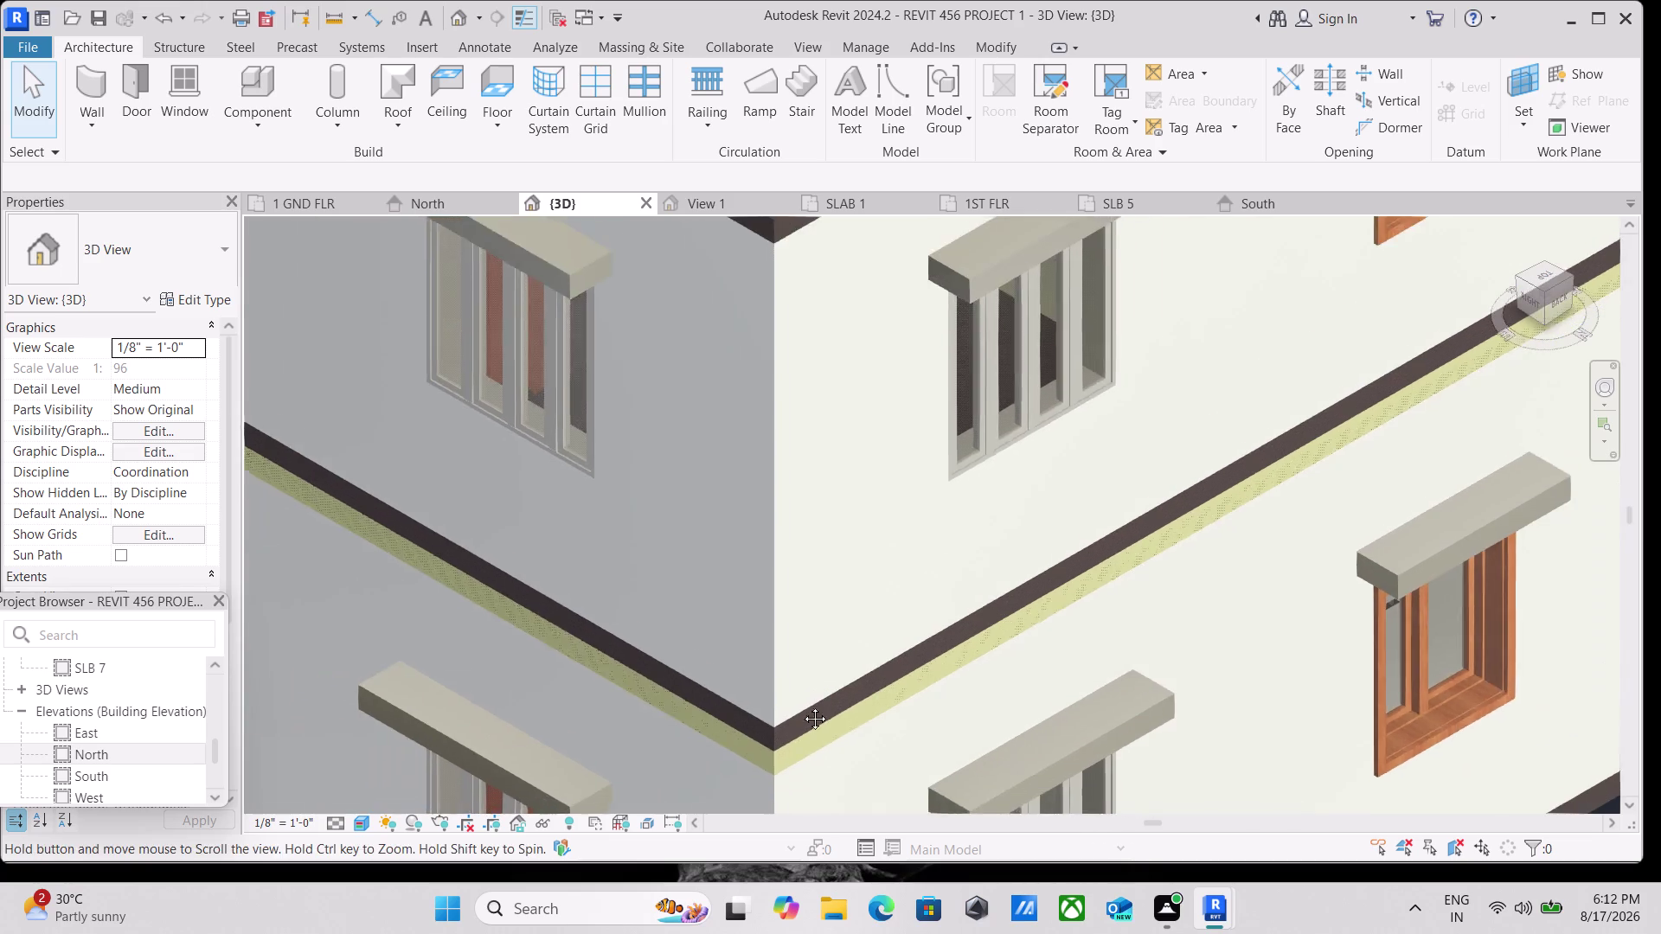
middle_drag(790, 726, 853, 622)
click(840, 628)
Browse the floor type list for the SLB 5 slab, keeping the marble type current.
scroll(down, 3)
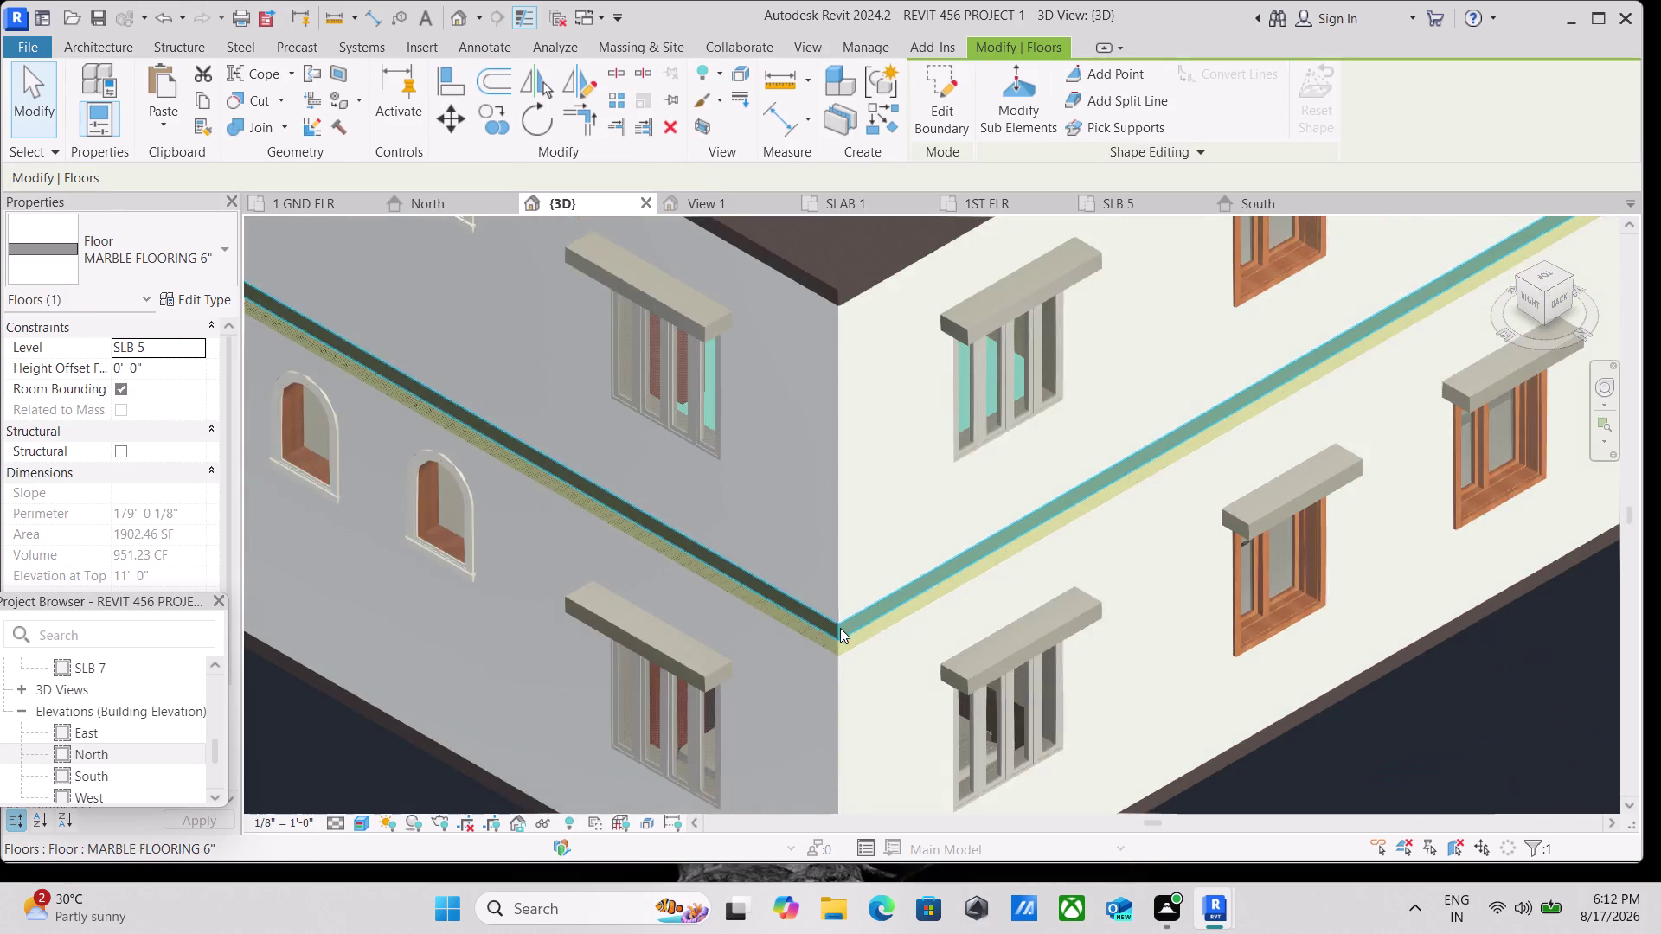
scroll(down, 3)
scroll(down, 3)
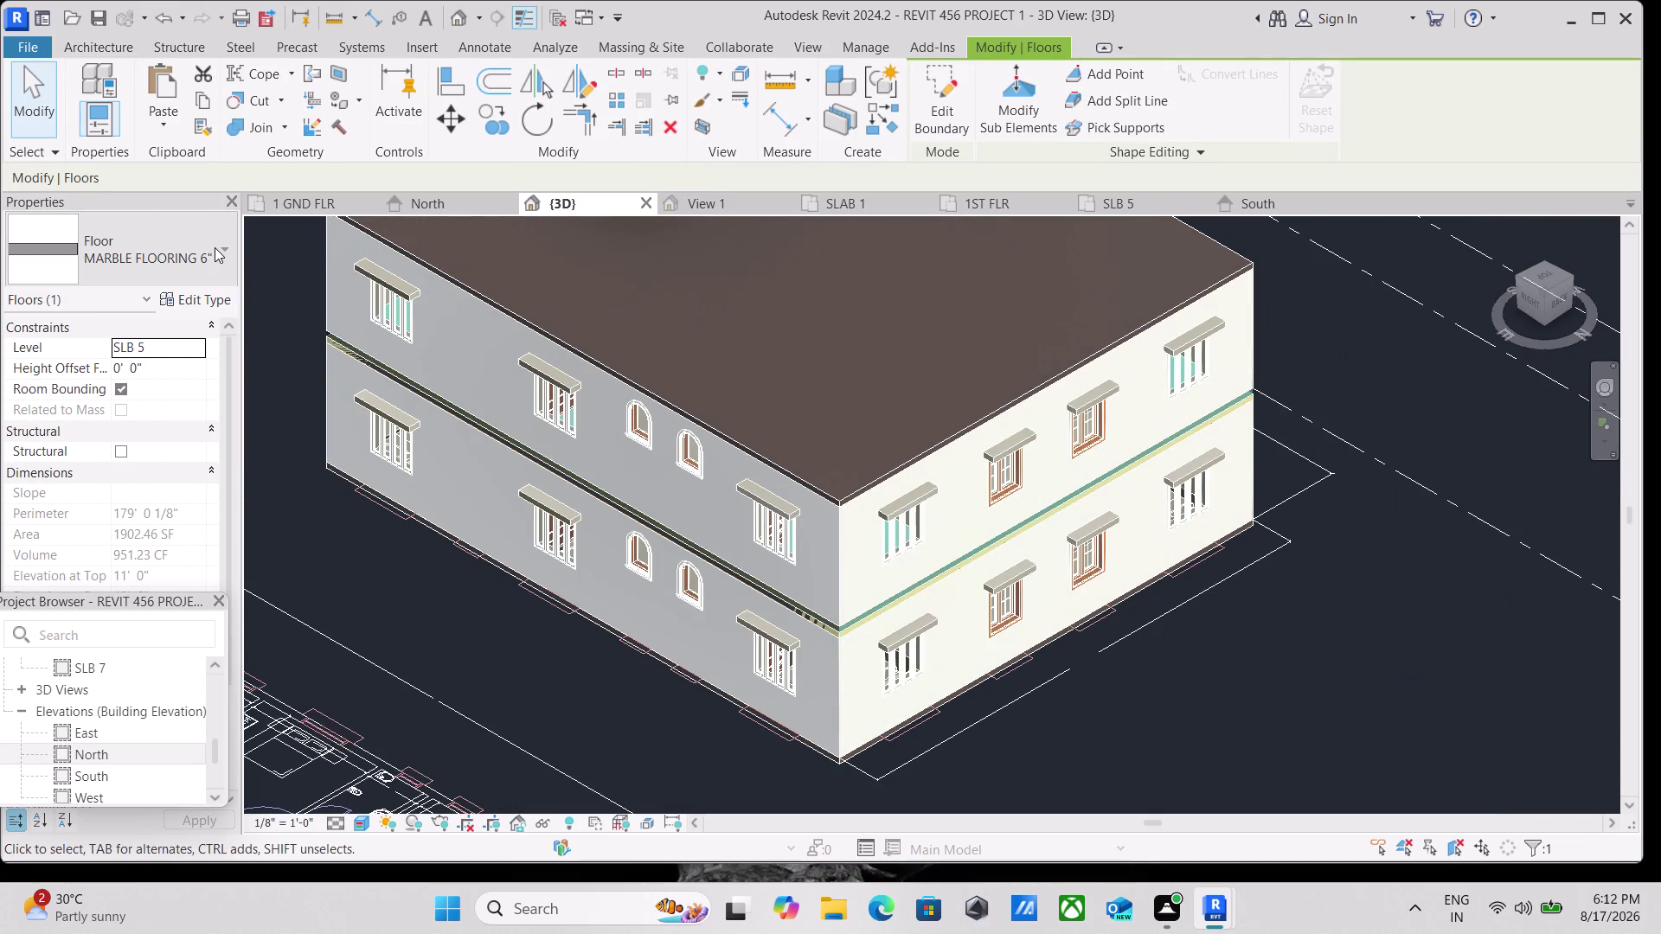
click(214, 247)
click(184, 532)
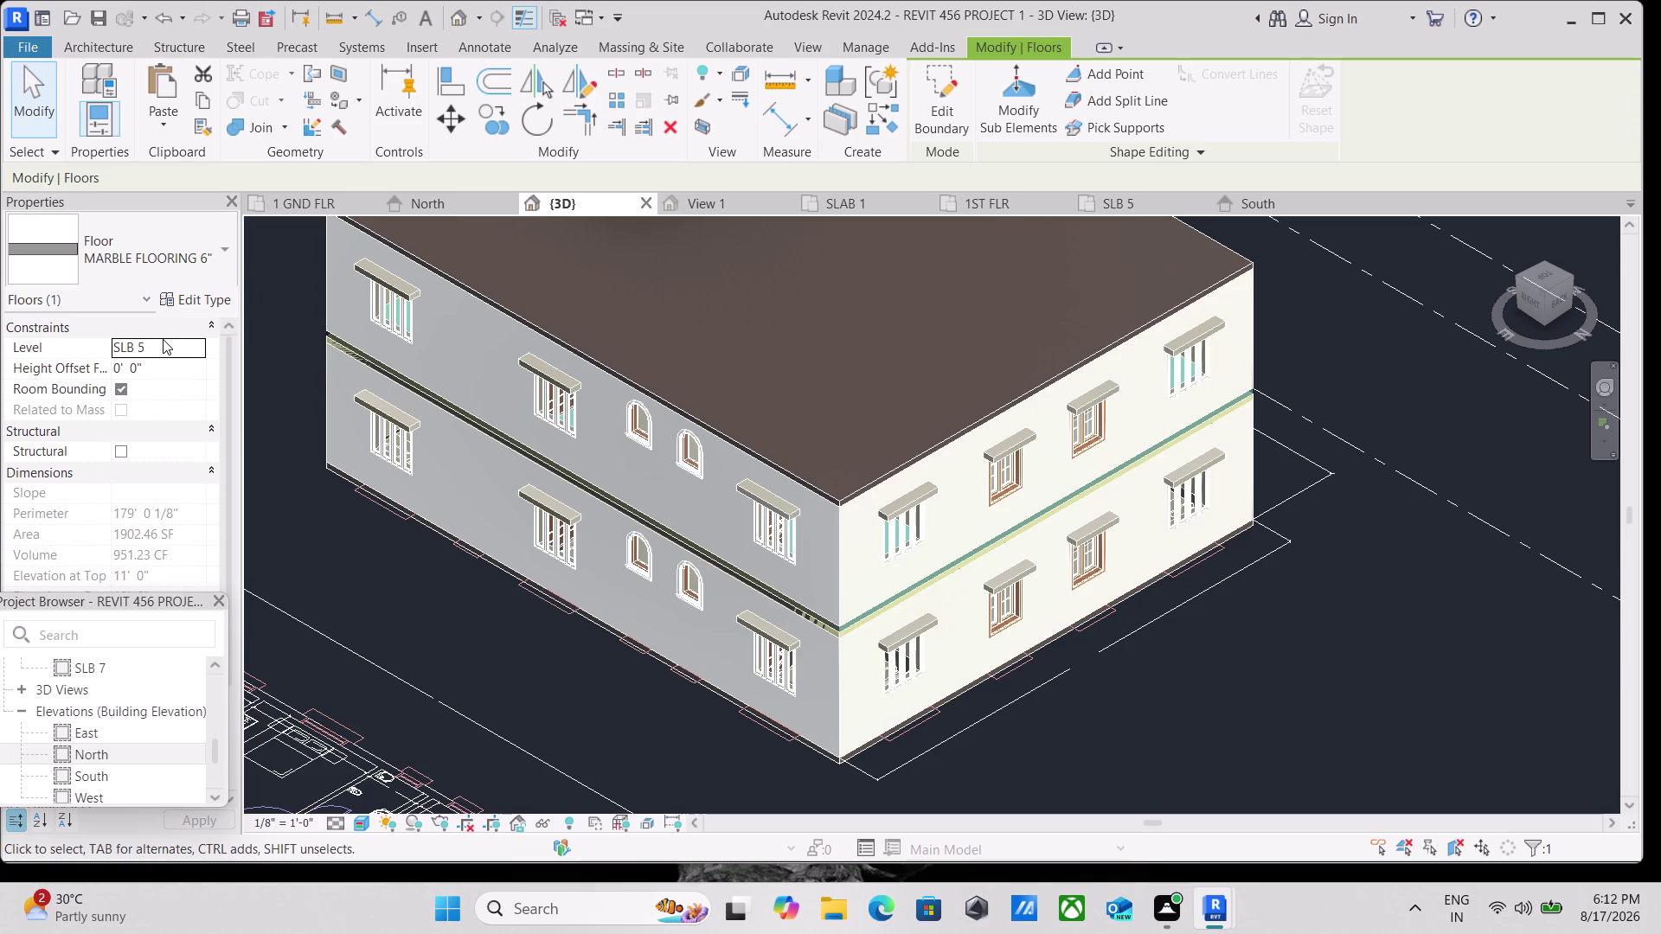
scroll(up, 3)
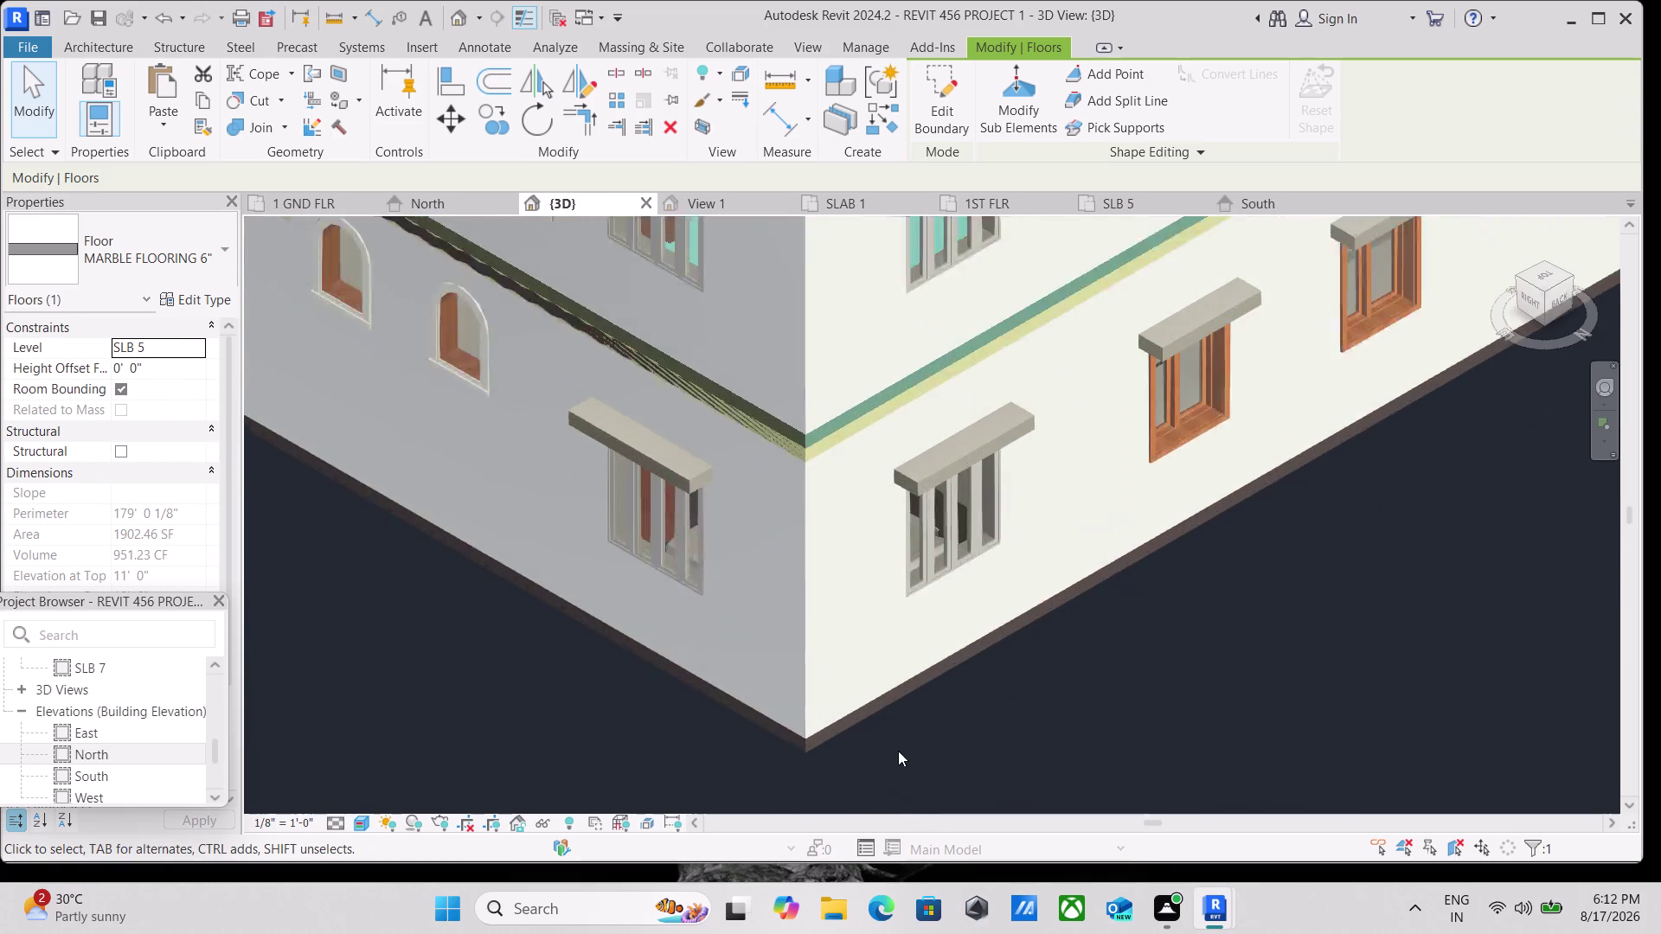
scroll(up, 3)
scroll(down, 3)
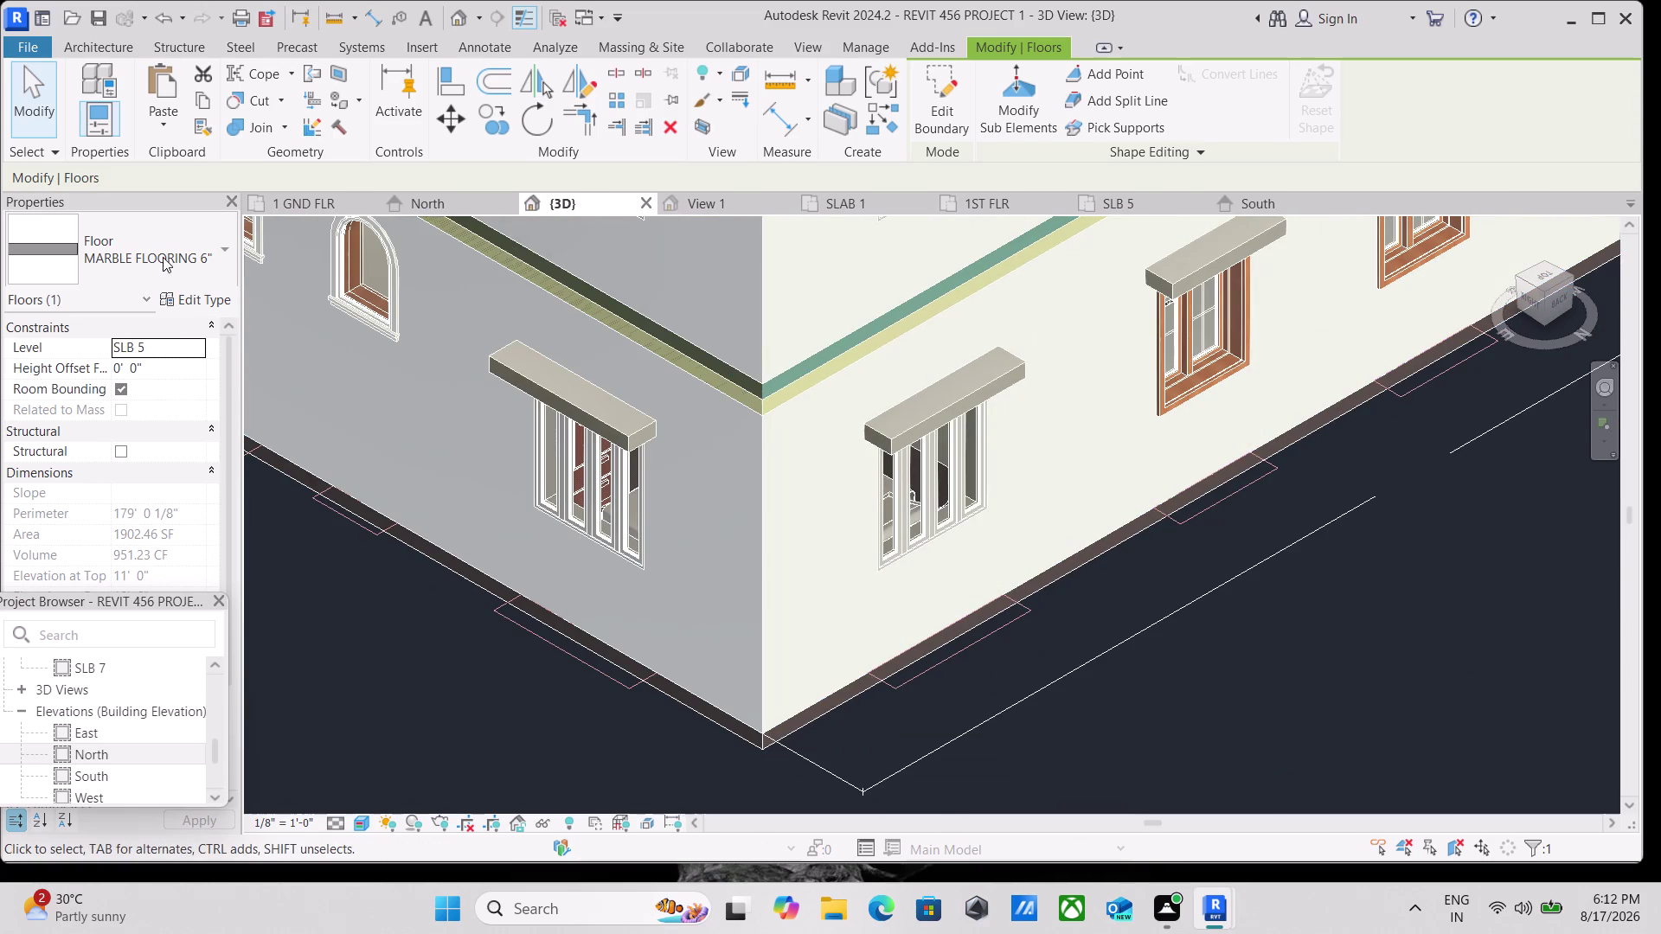
click(210, 251)
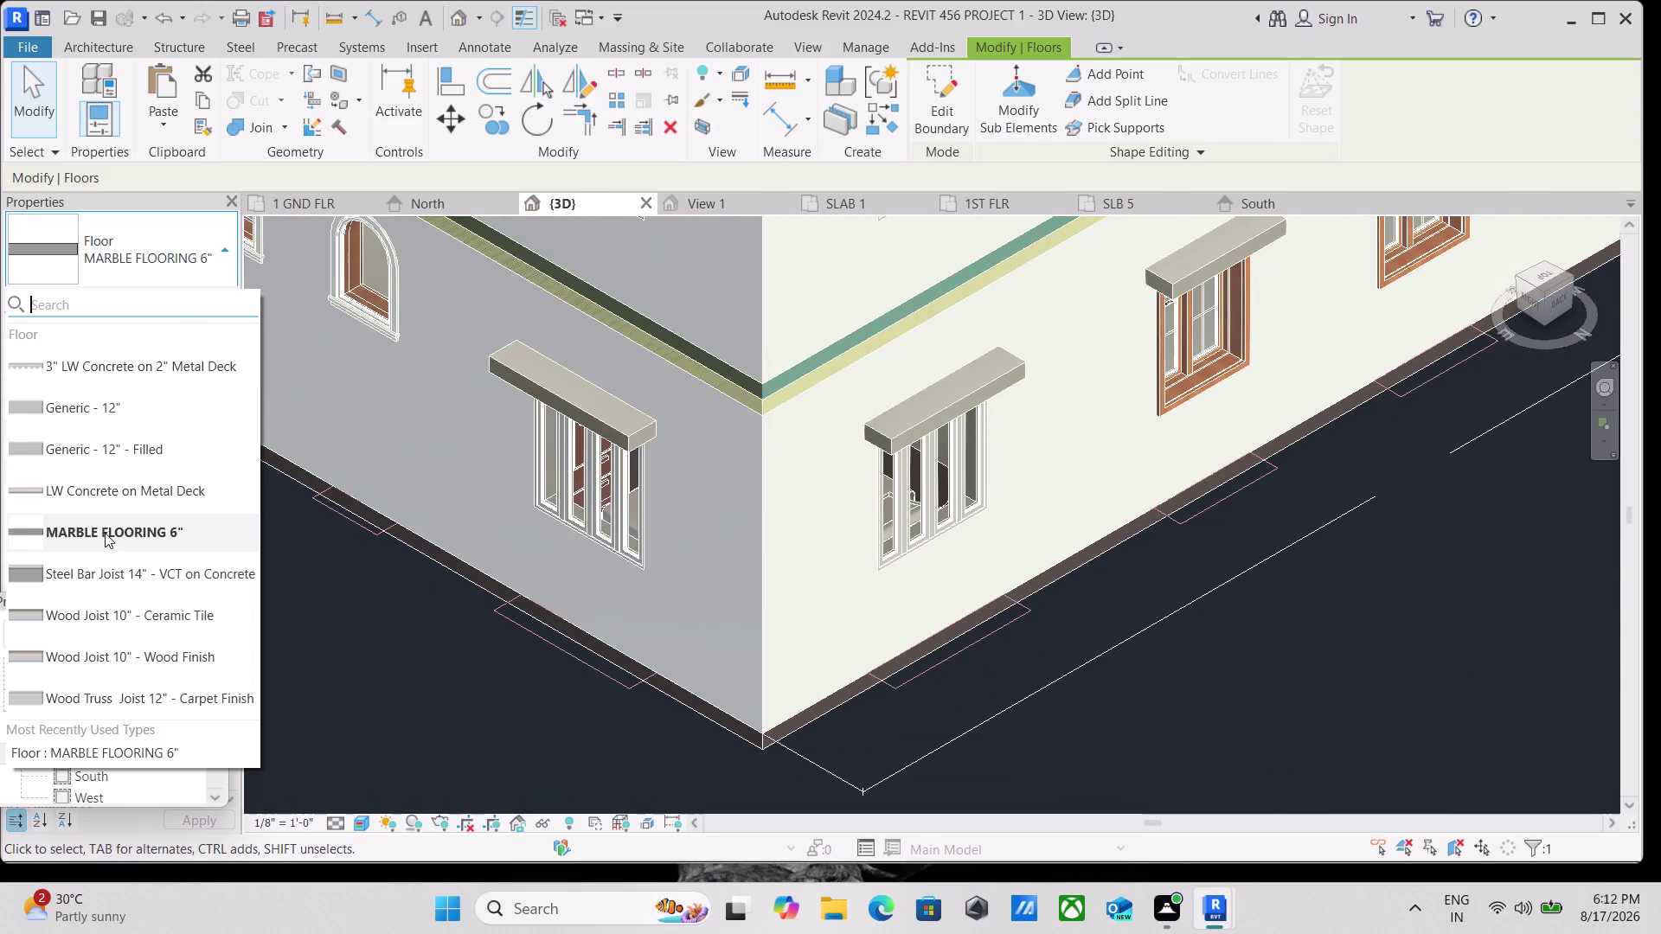
Keep the slab as MARBLE FLOORING 6" and open the marble layer's Material Browser.
click(104, 533)
click(196, 308)
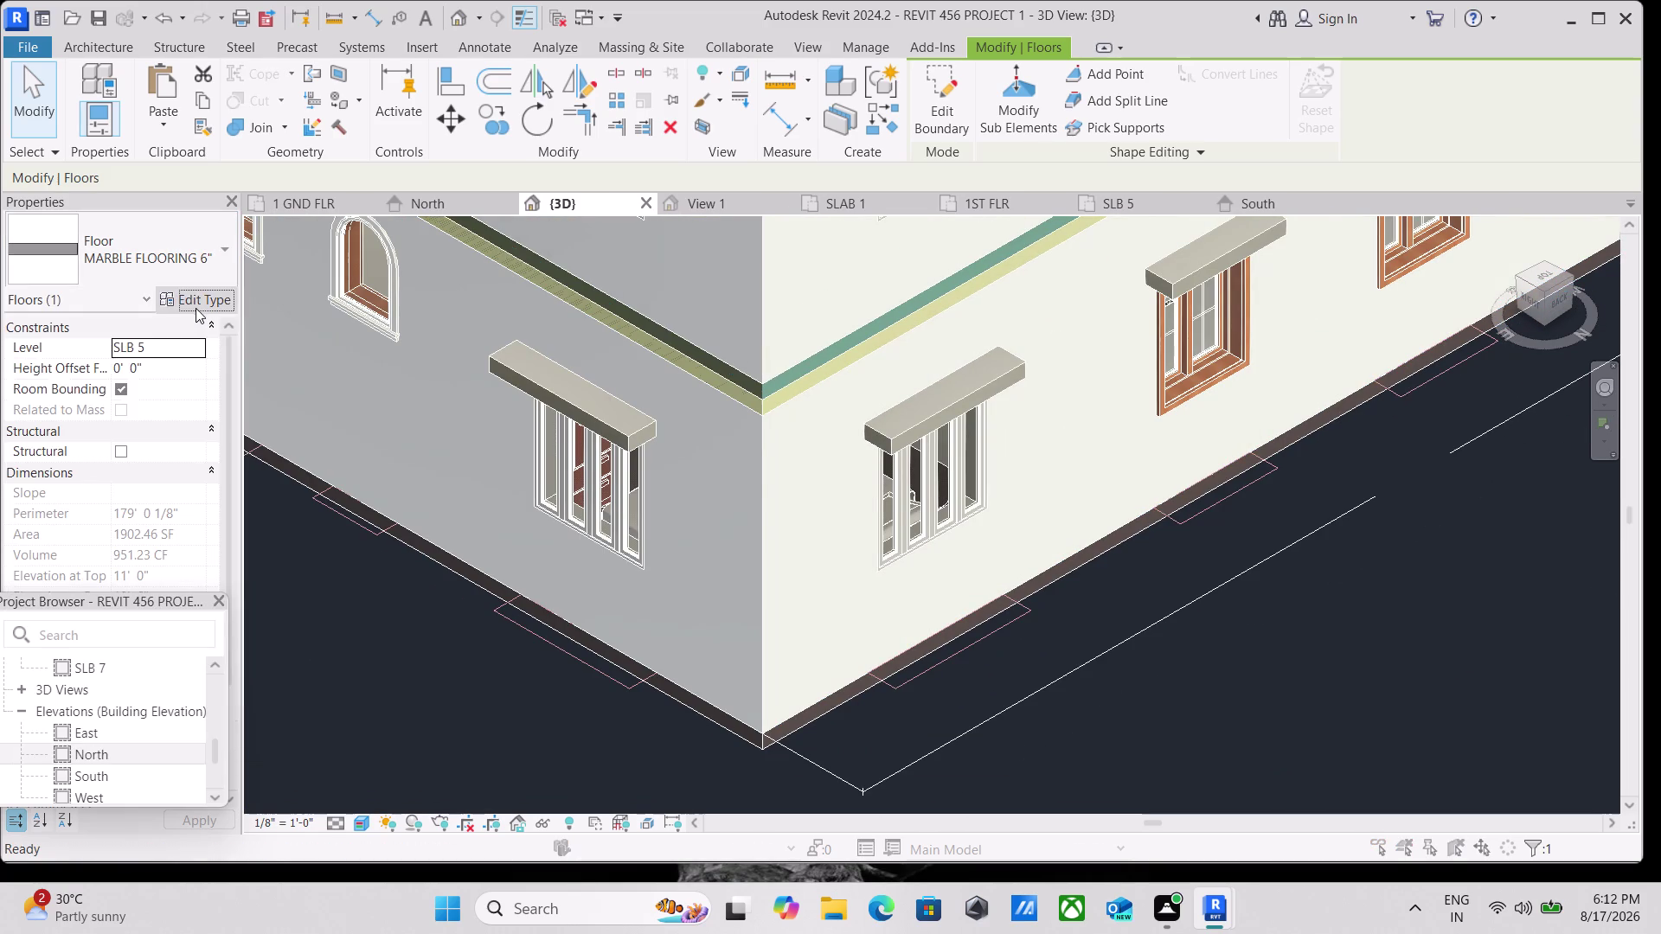
click(1216, 317)
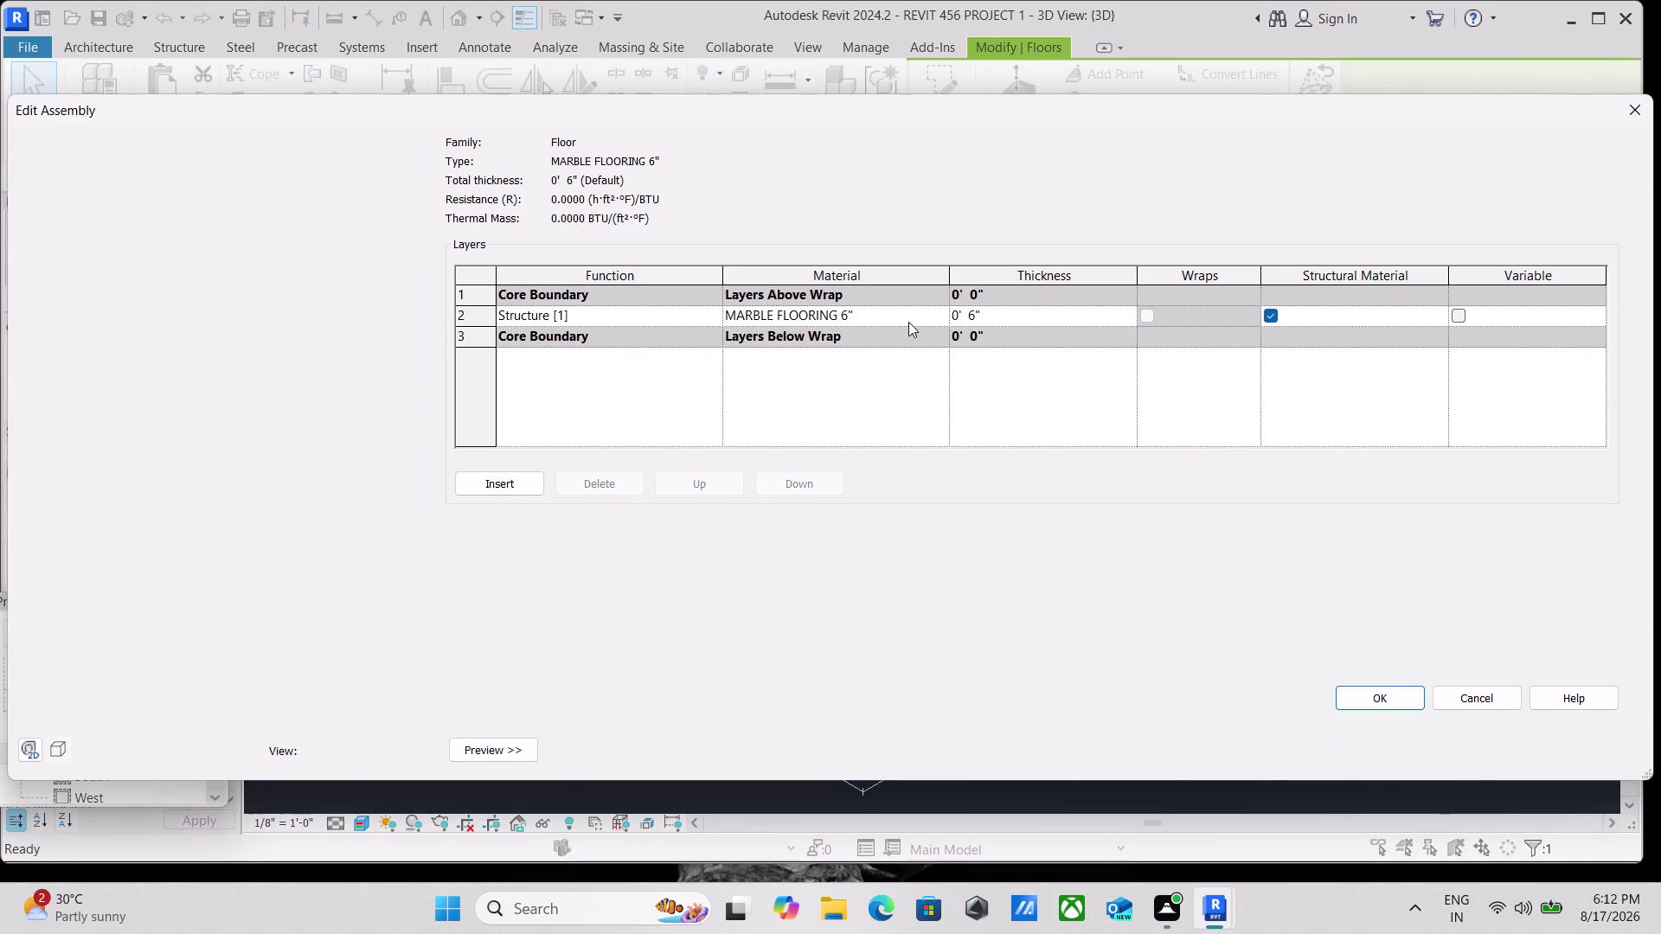
click(941, 319)
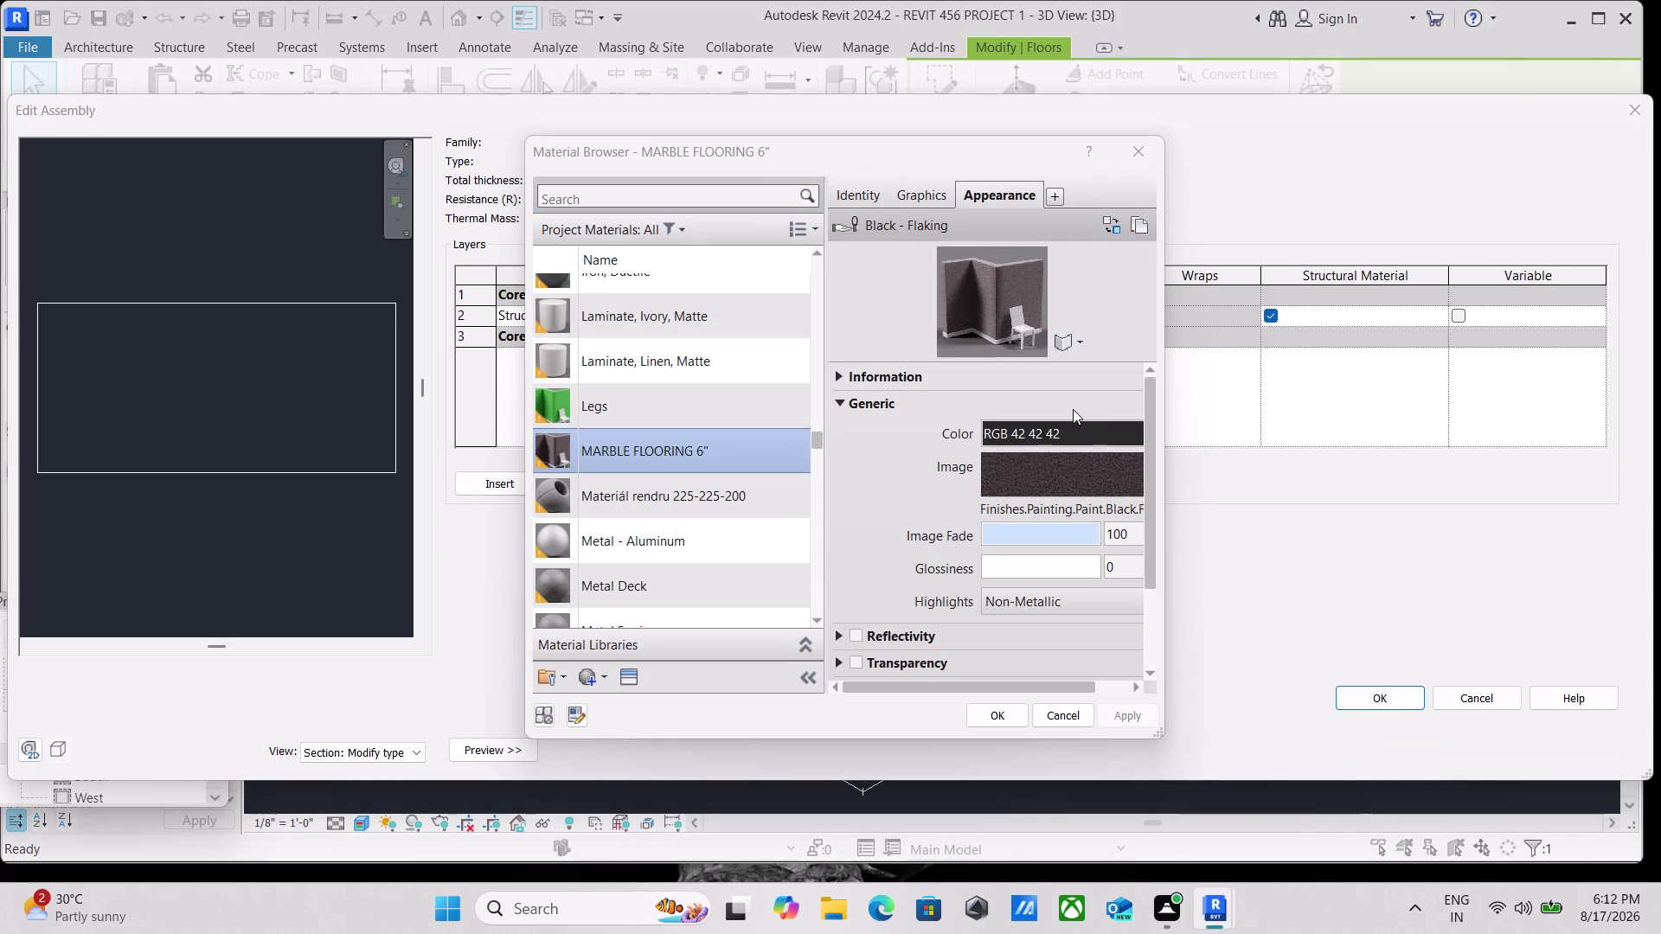
Inspect the marble layer's current material and its graphics settings, then close the browser.
scroll(down, 3)
scroll(up, 3)
scroll(down, 3)
scroll(up, 3)
scroll(up, 3)
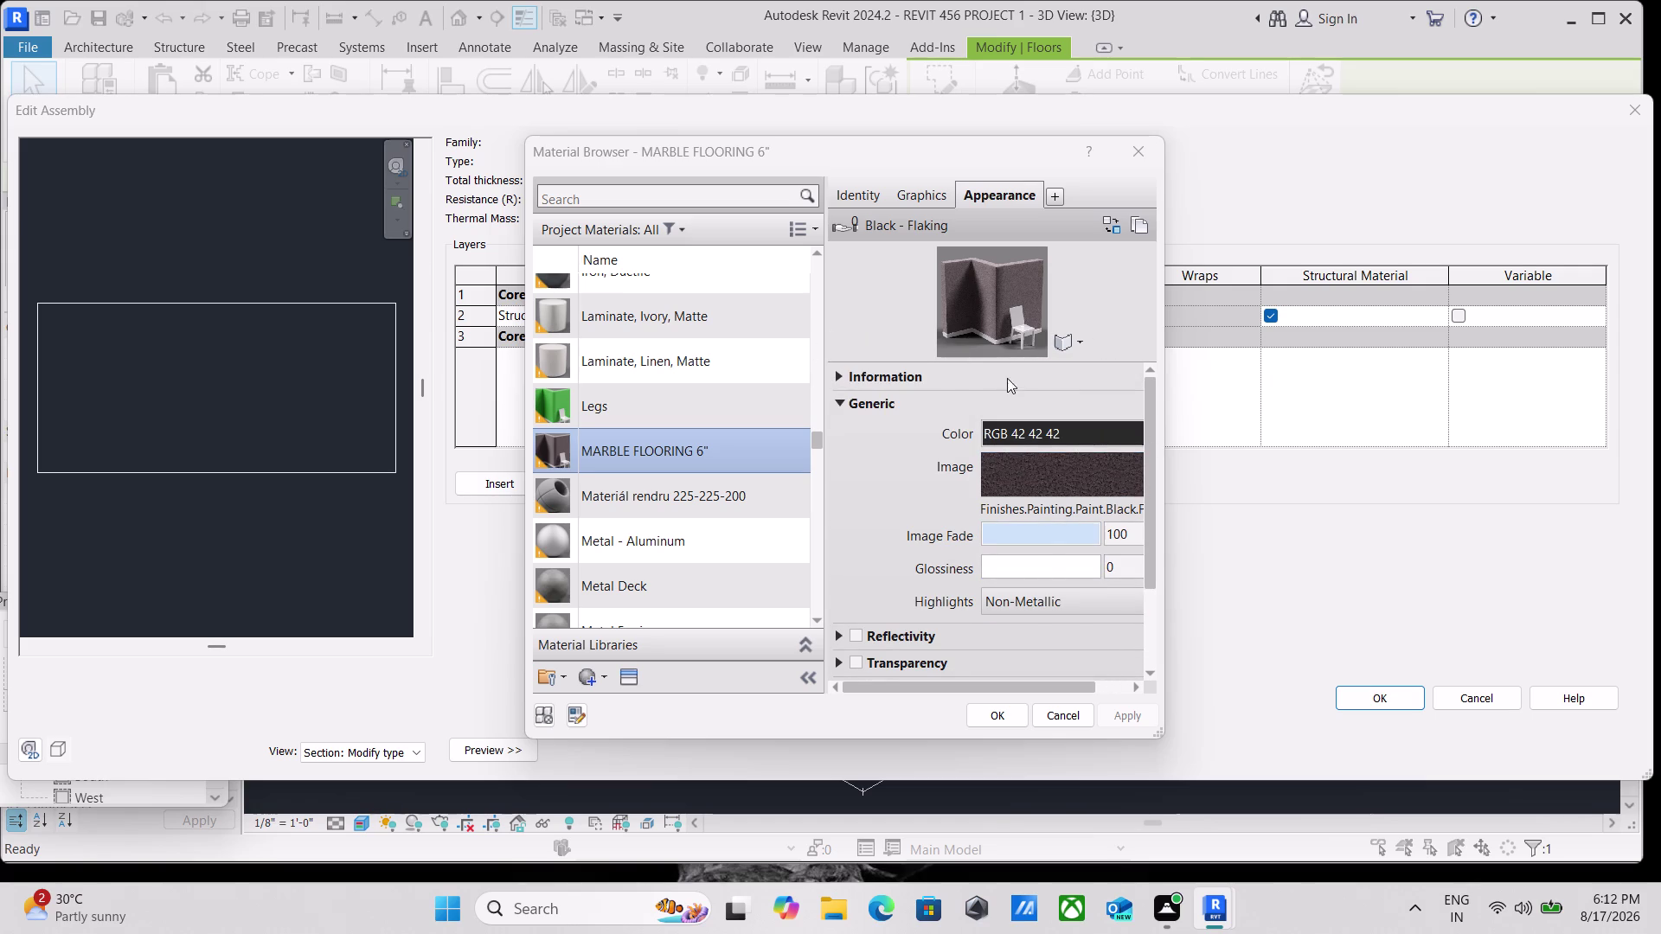
scroll(up, 3)
scroll(down, 3)
scroll(up, 3)
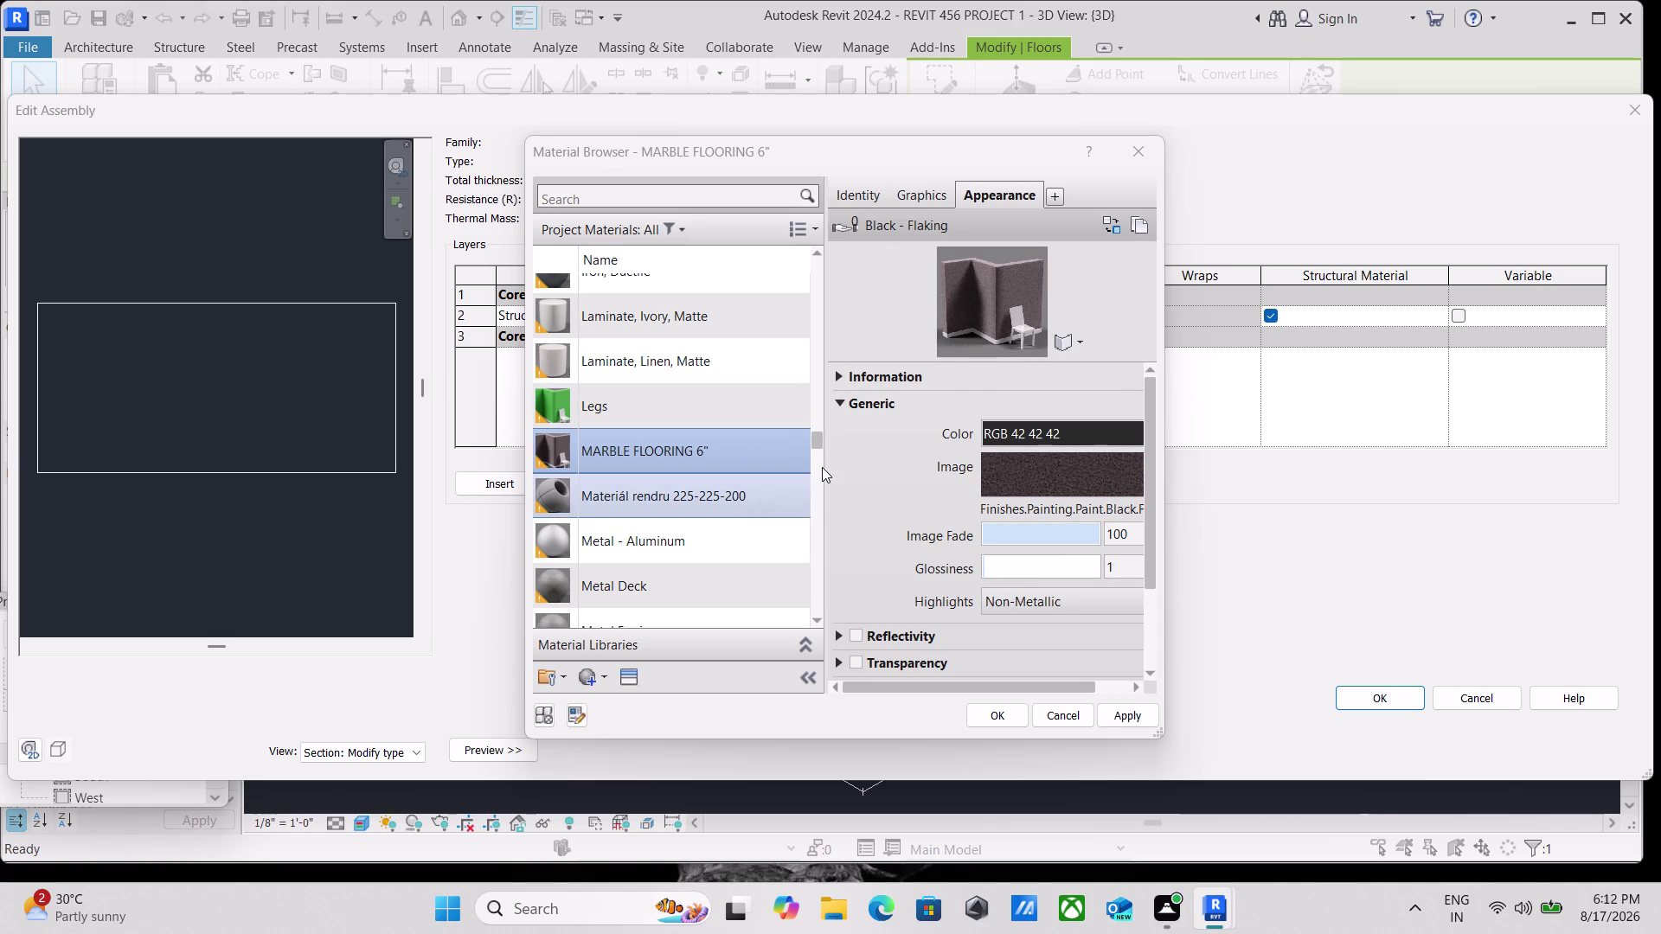
drag(825, 480, 749, 480)
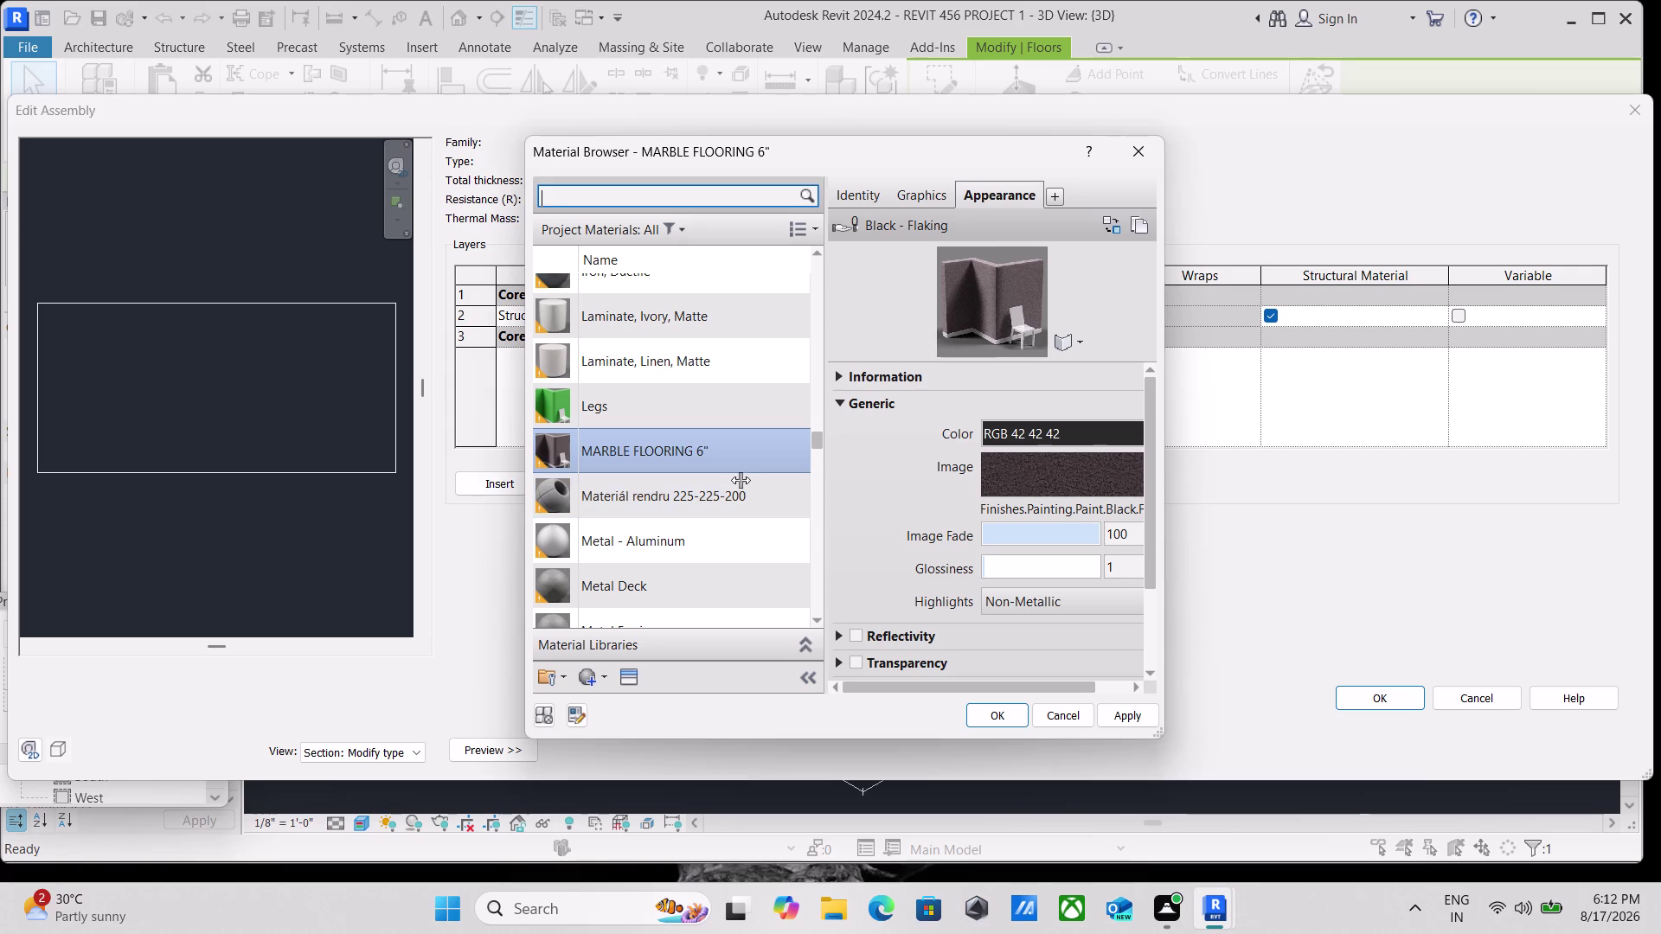
drag(749, 481, 665, 480)
scroll(down, 3)
scroll(up, 3)
click(1080, 339)
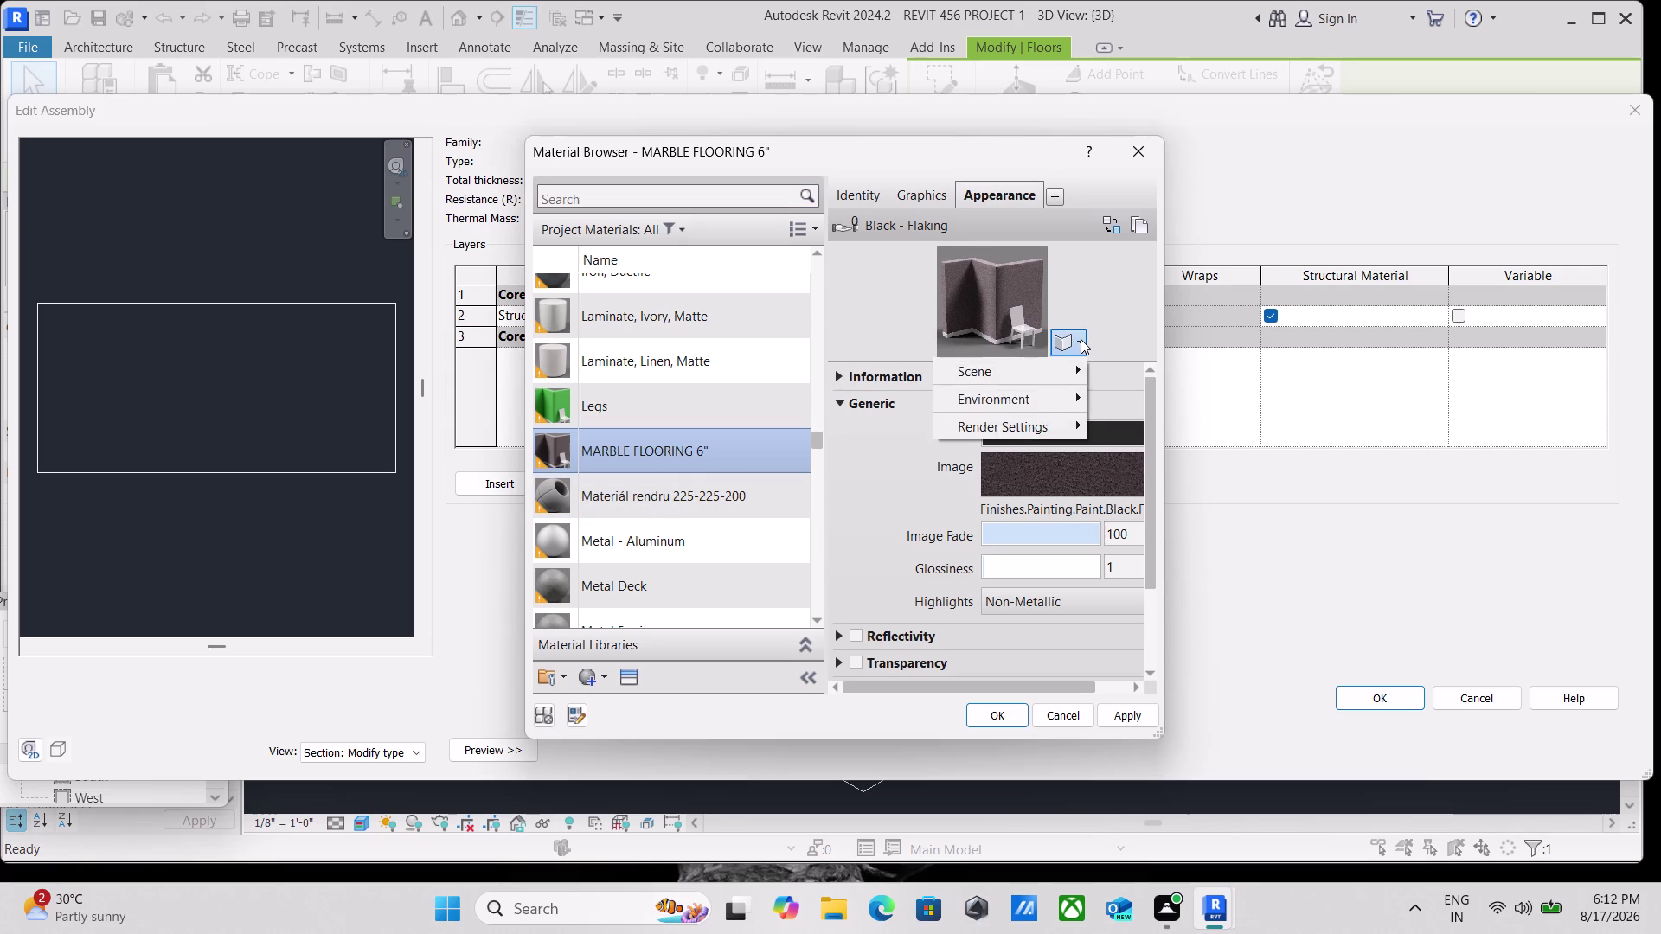
click(1080, 339)
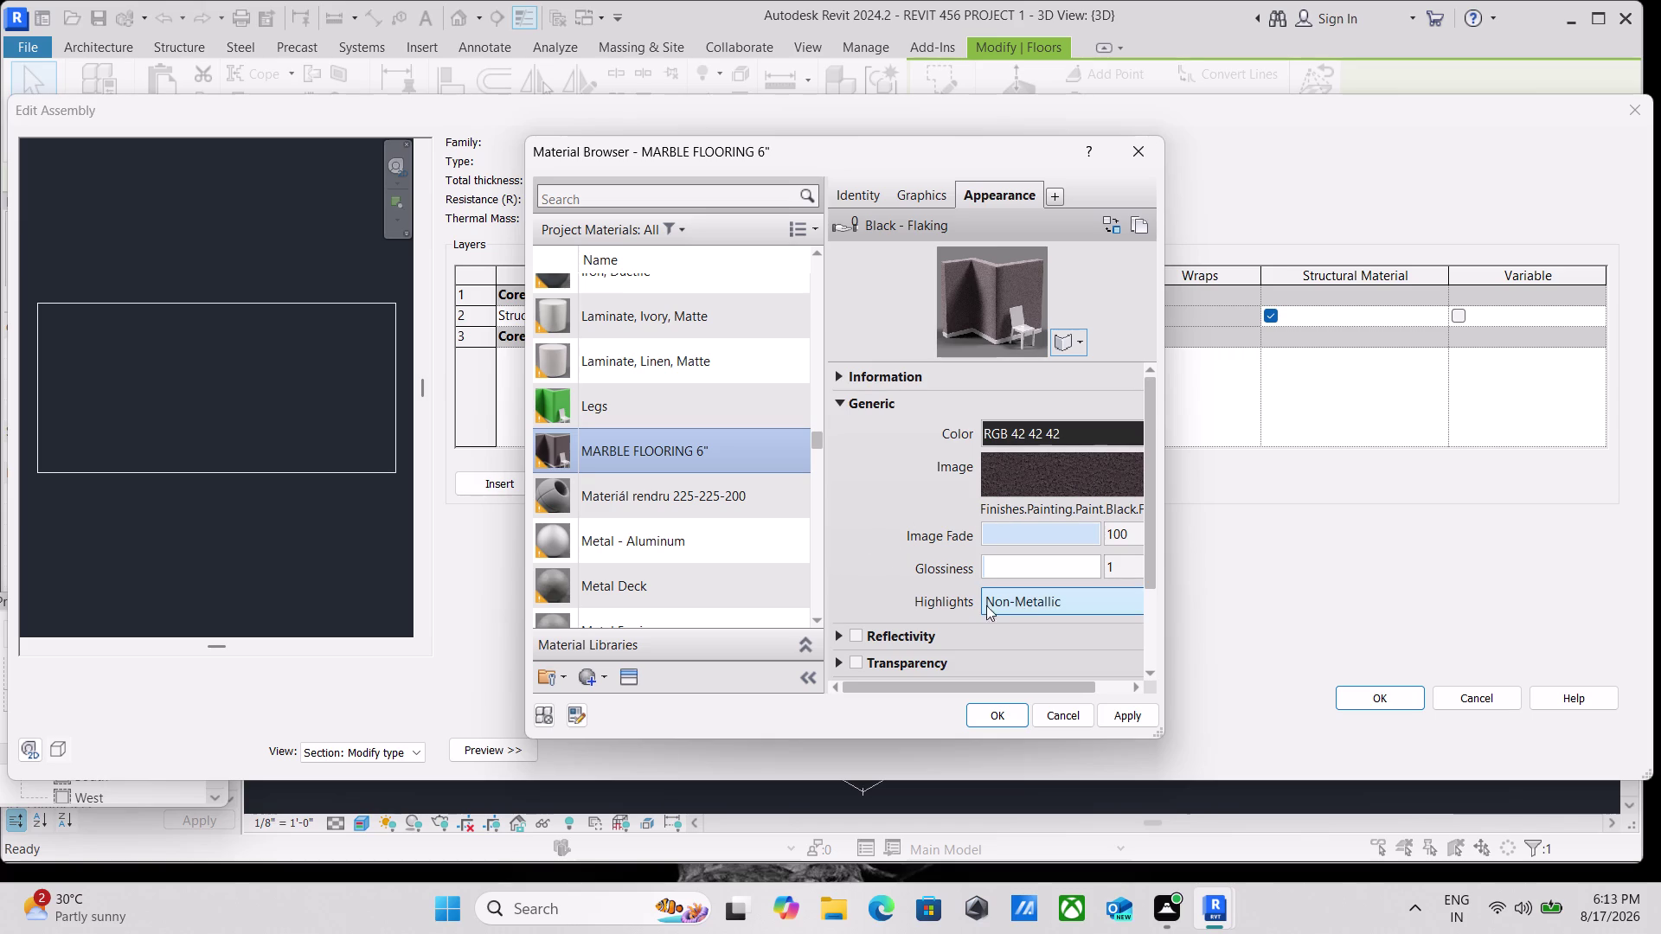
scroll(down, 3)
scroll(up, 3)
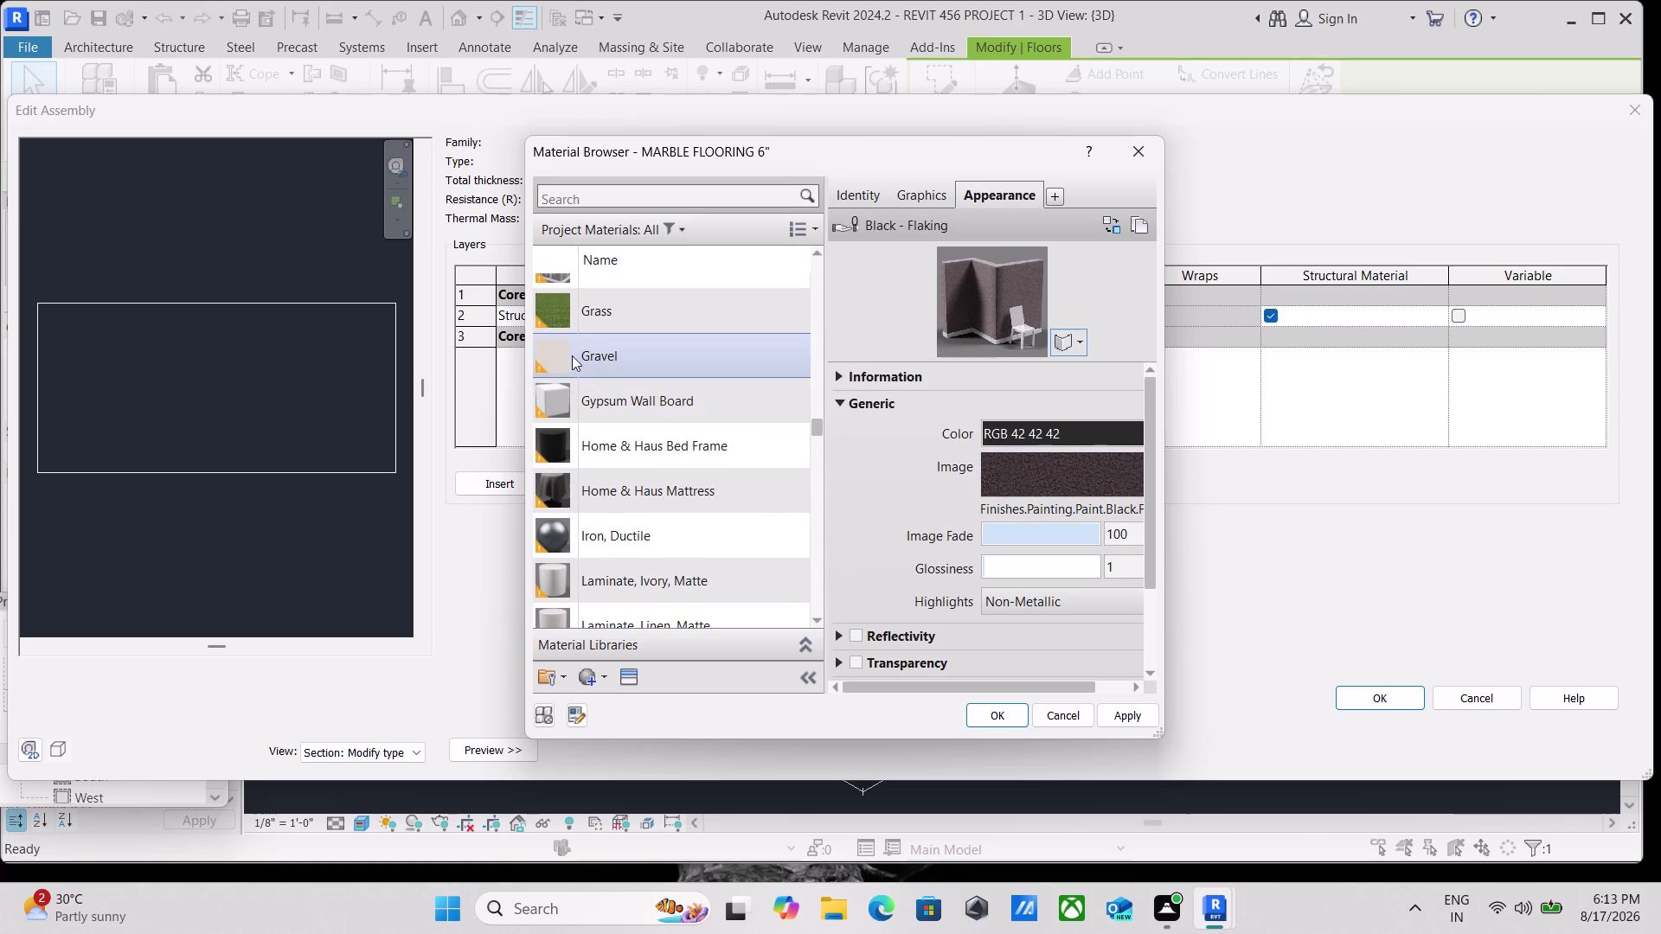
click(846, 196)
click(902, 193)
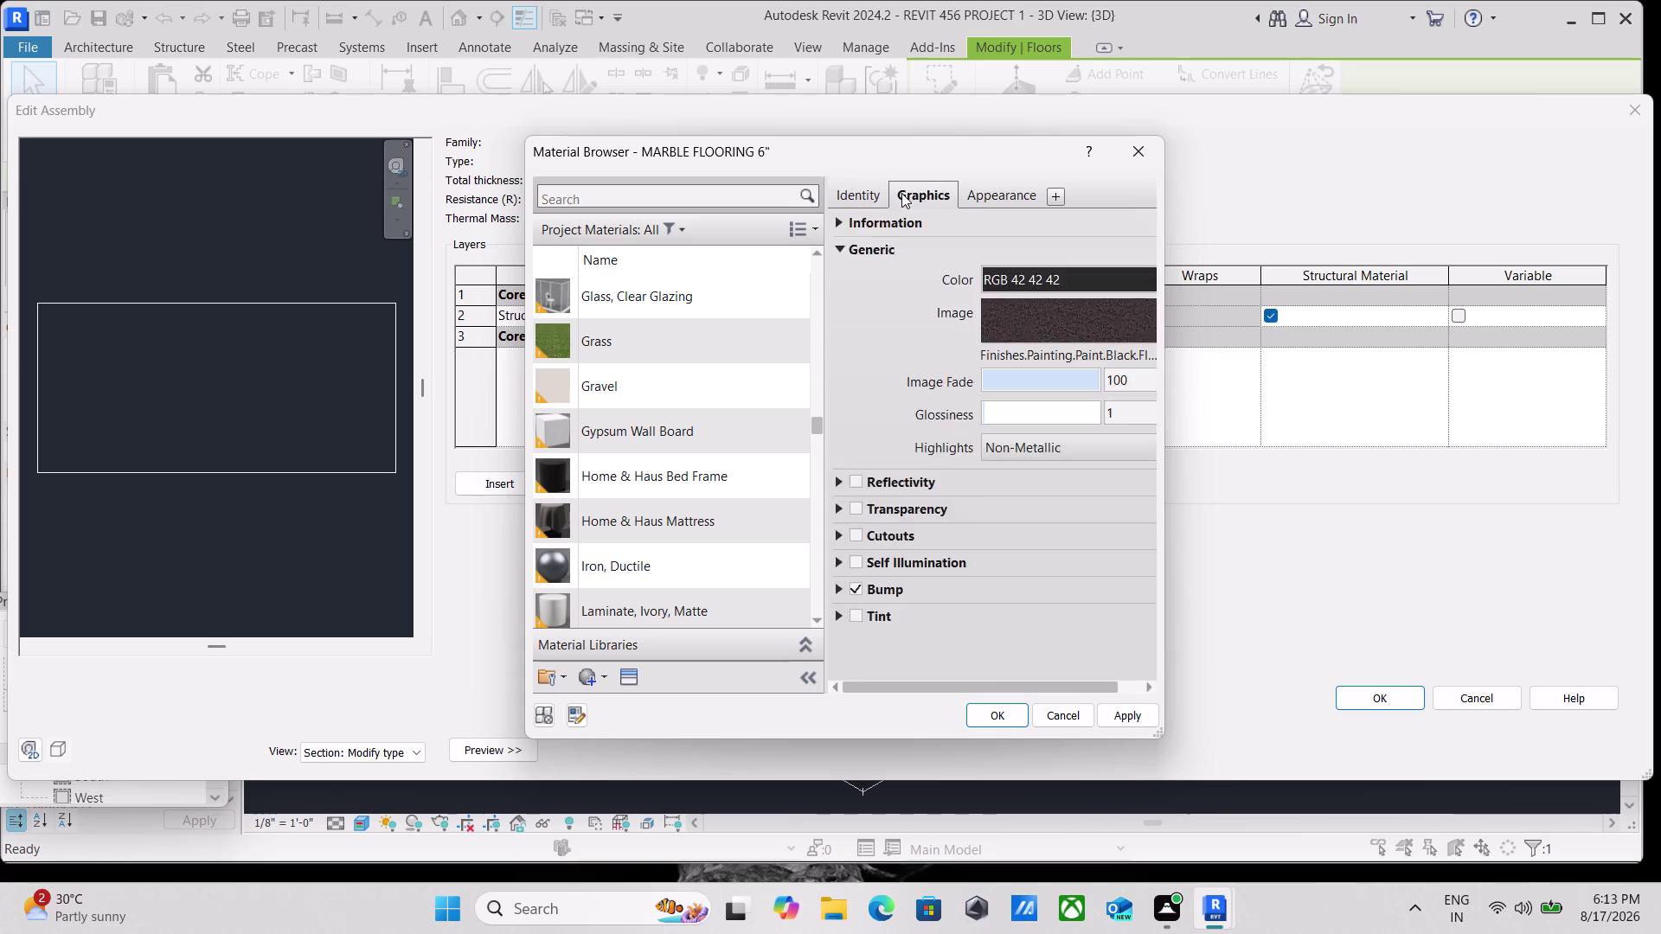
click(1153, 147)
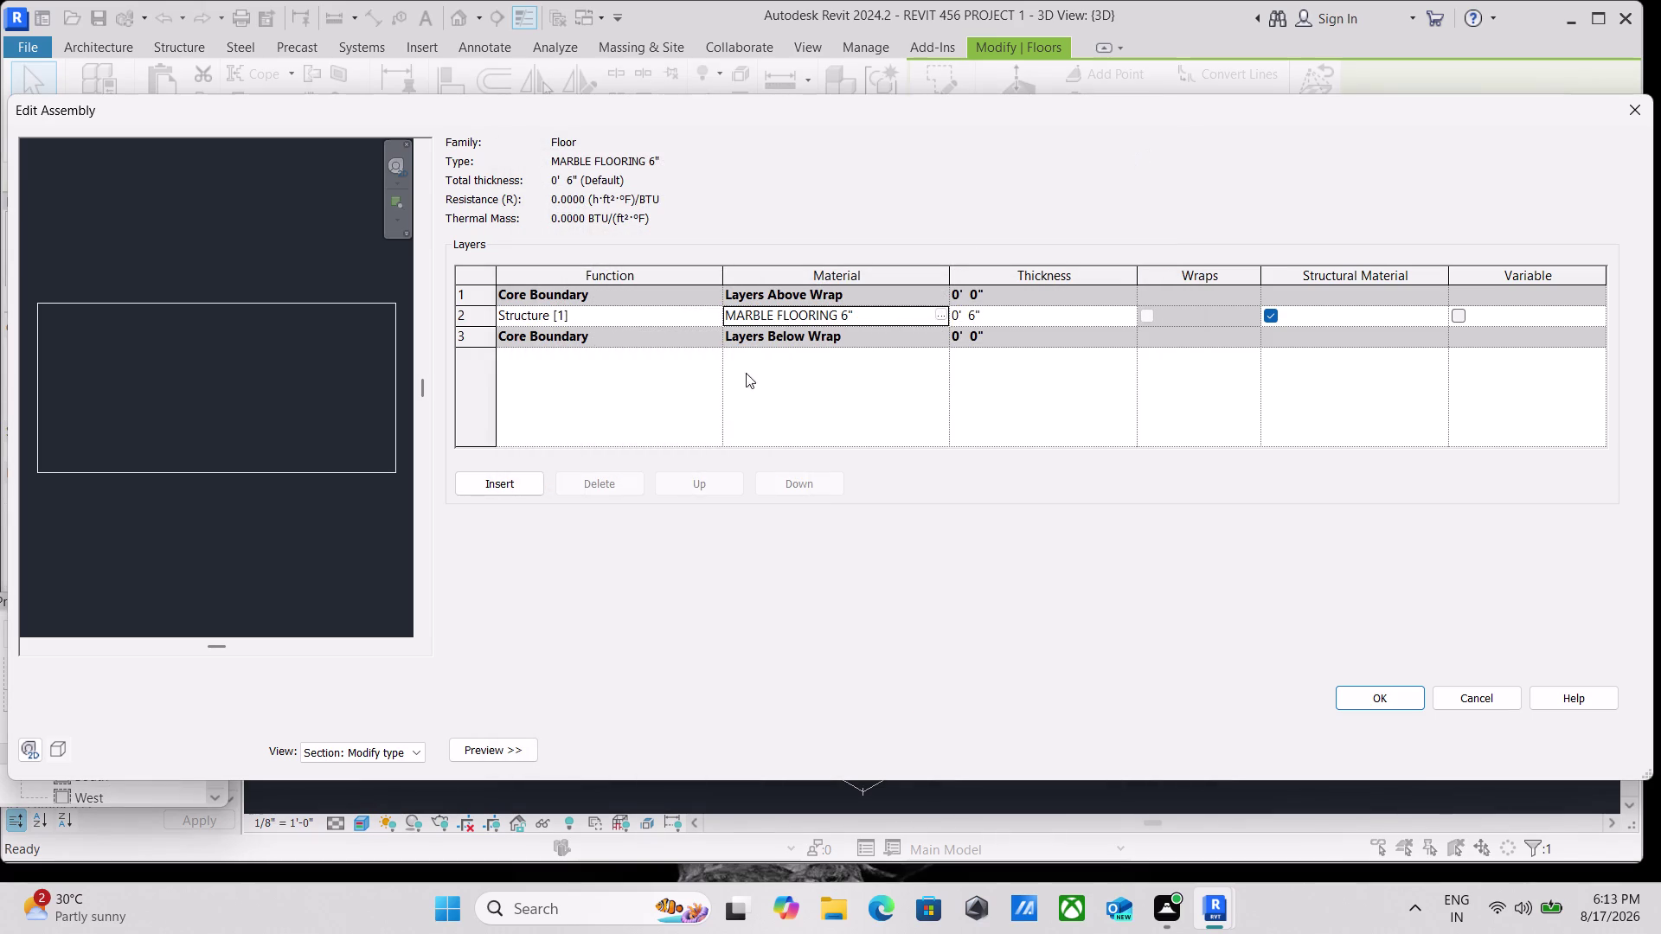
Reopen the floor layer's Material Browser and bring up the new-material options.
click(941, 316)
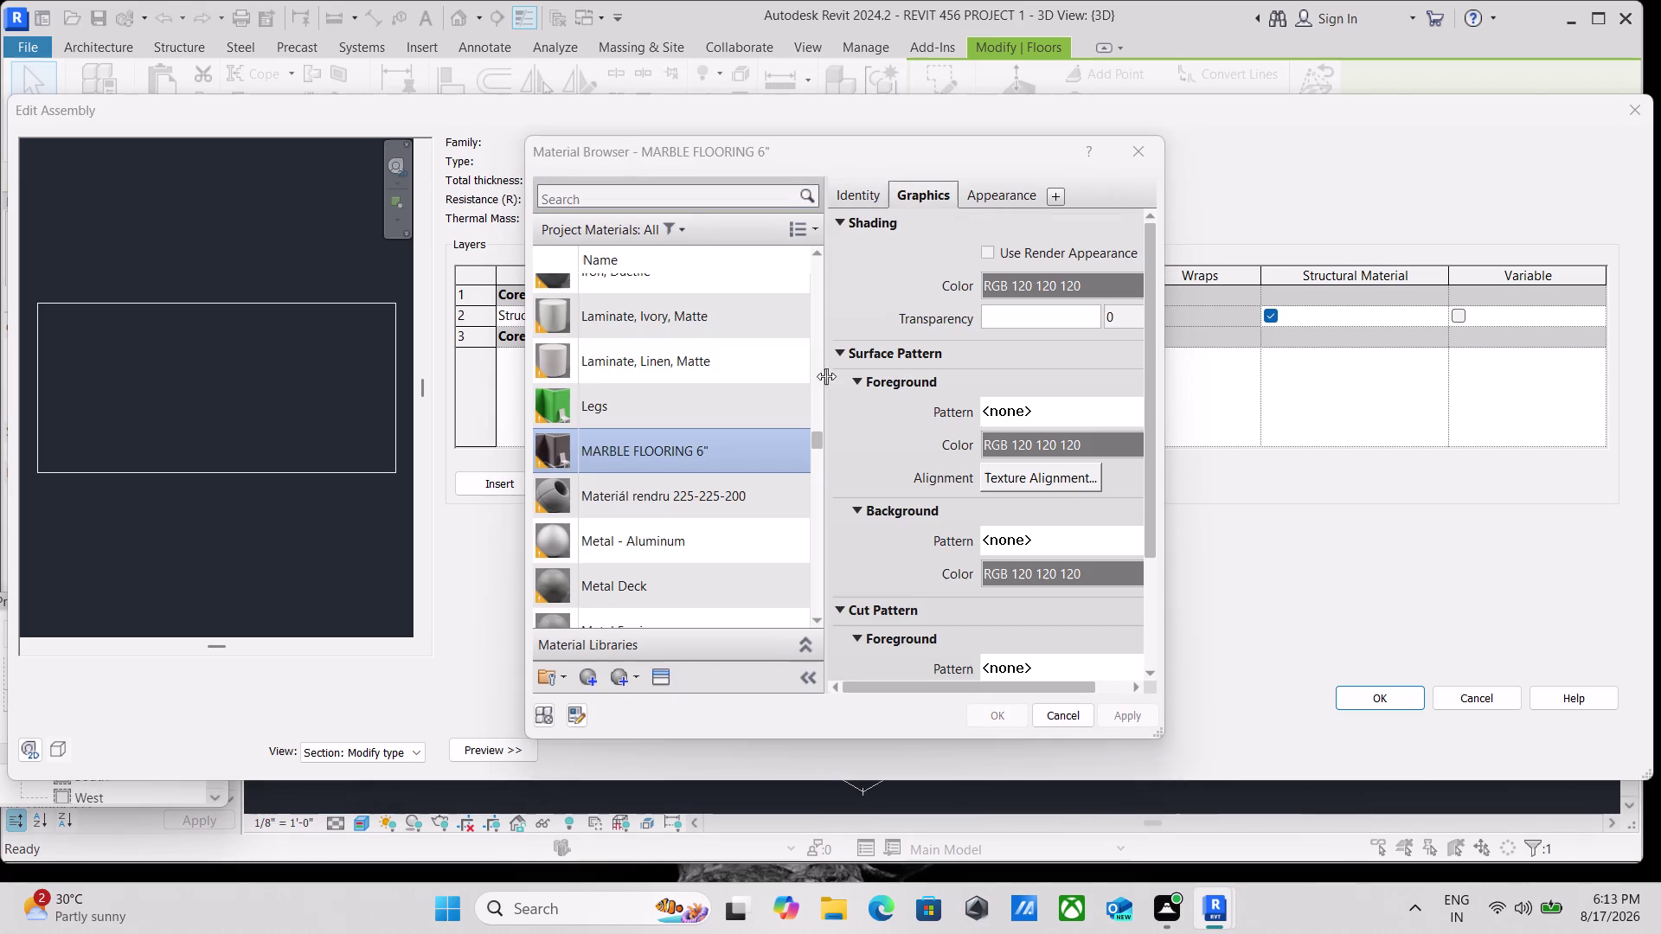
scroll(down, 3)
scroll(up, 3)
scroll(down, 3)
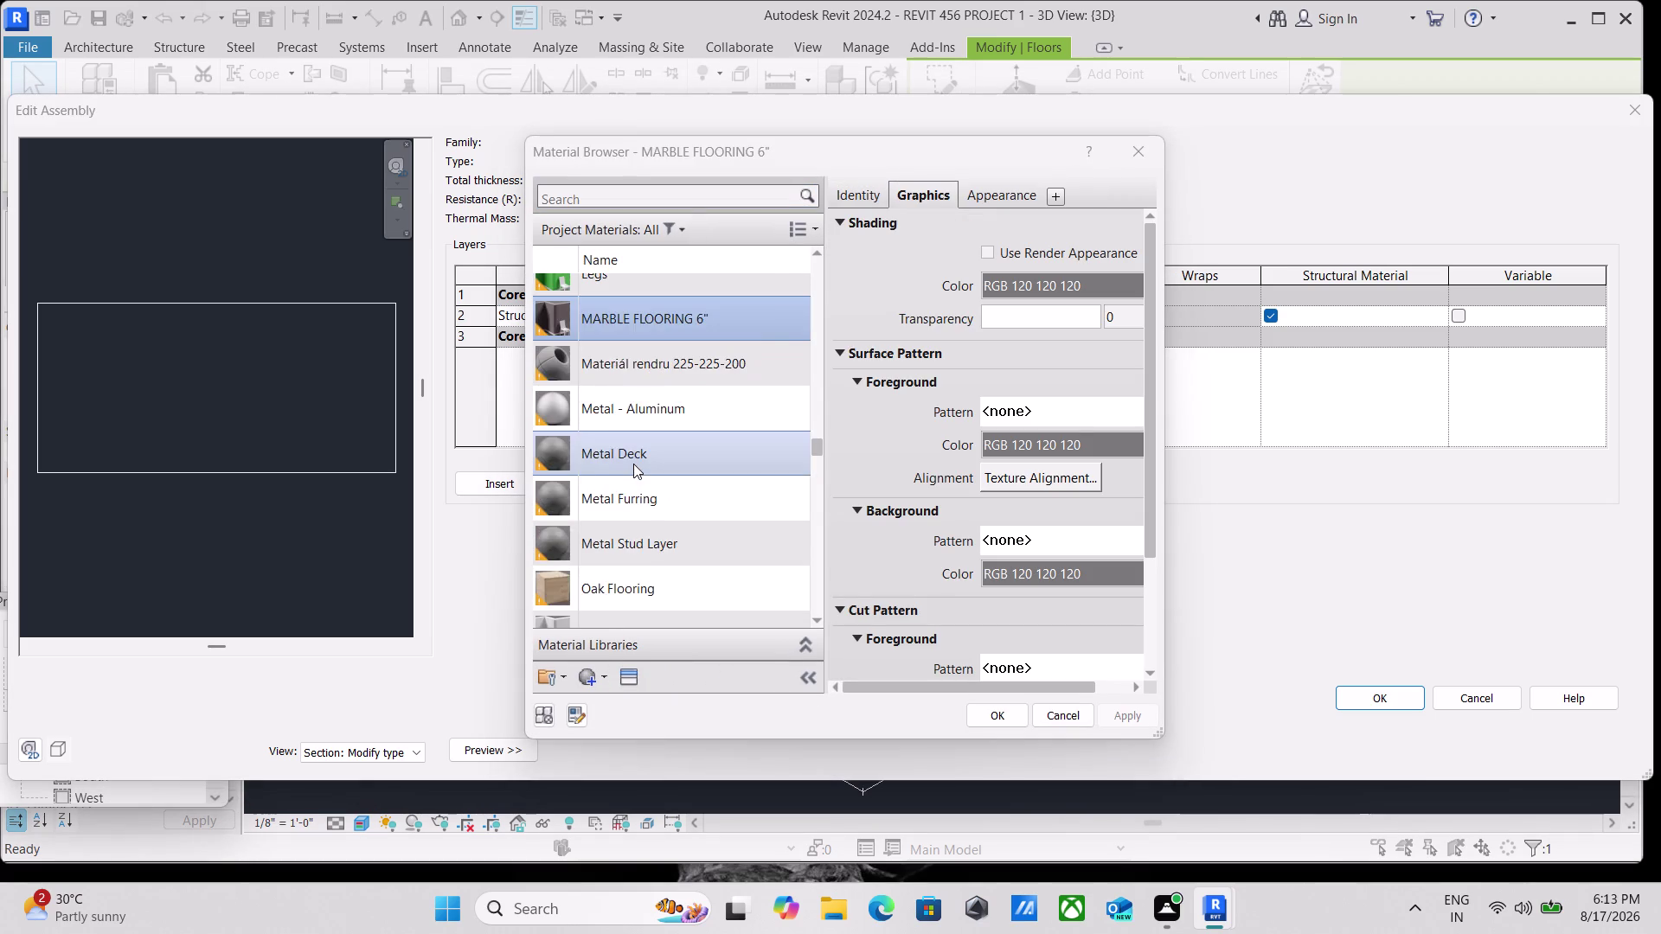
scroll(up, 3)
scroll(down, 3)
scroll(down, 3)
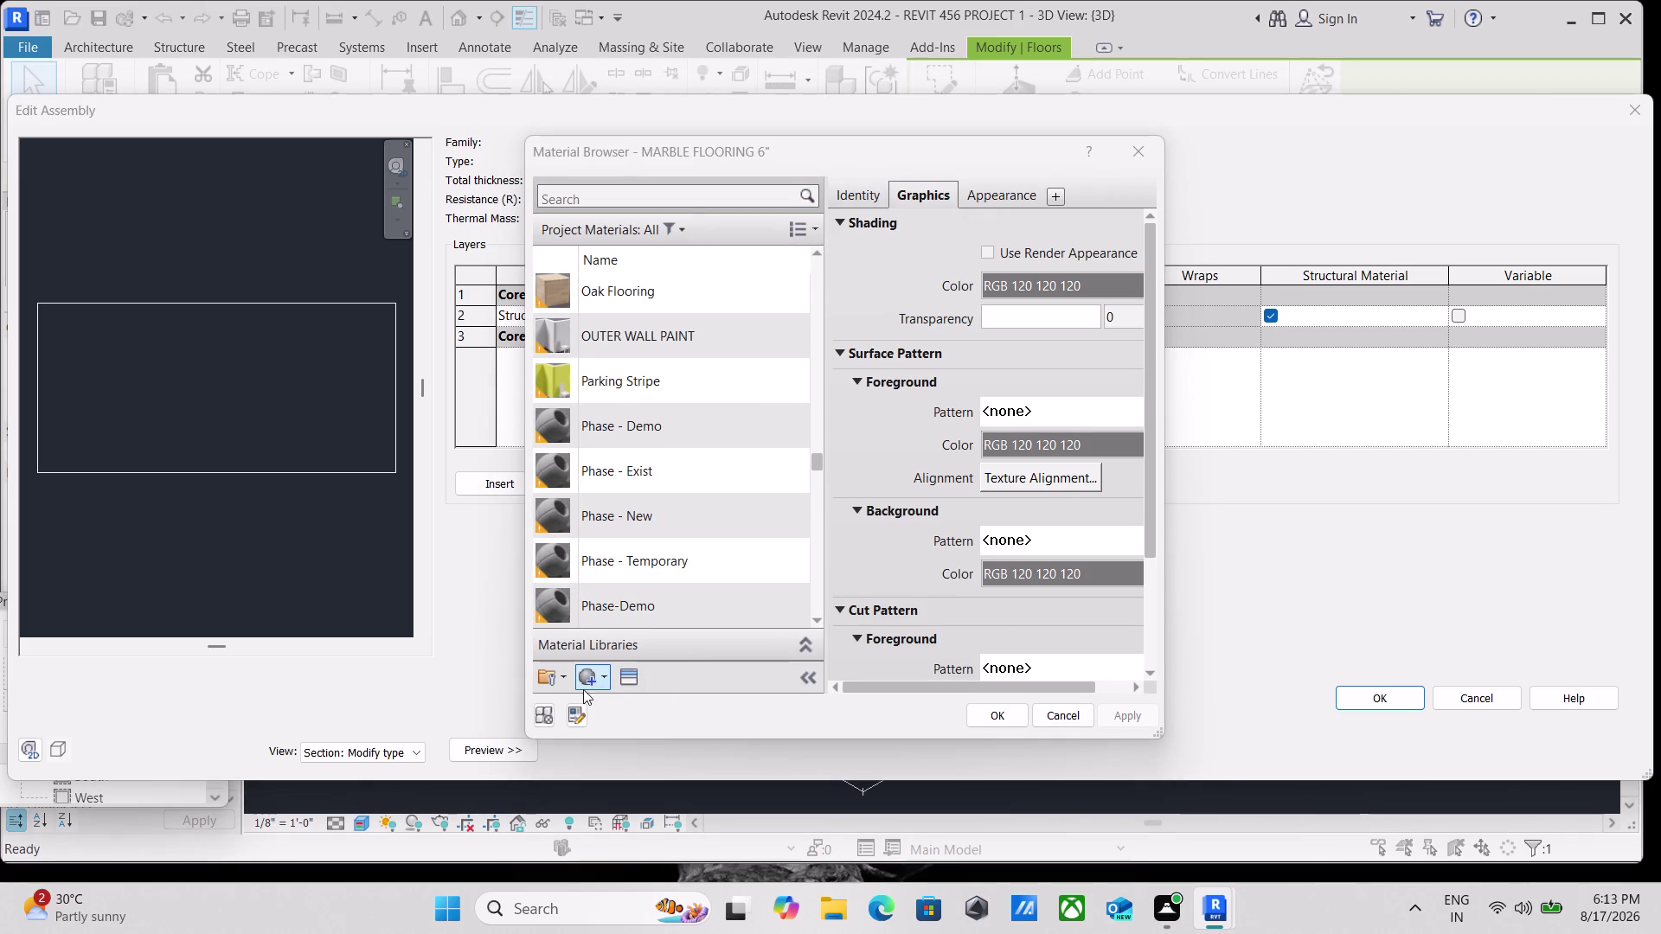
click(593, 679)
Create a new default material and try renaming it to 'marble flooring 6"'.
click(603, 710)
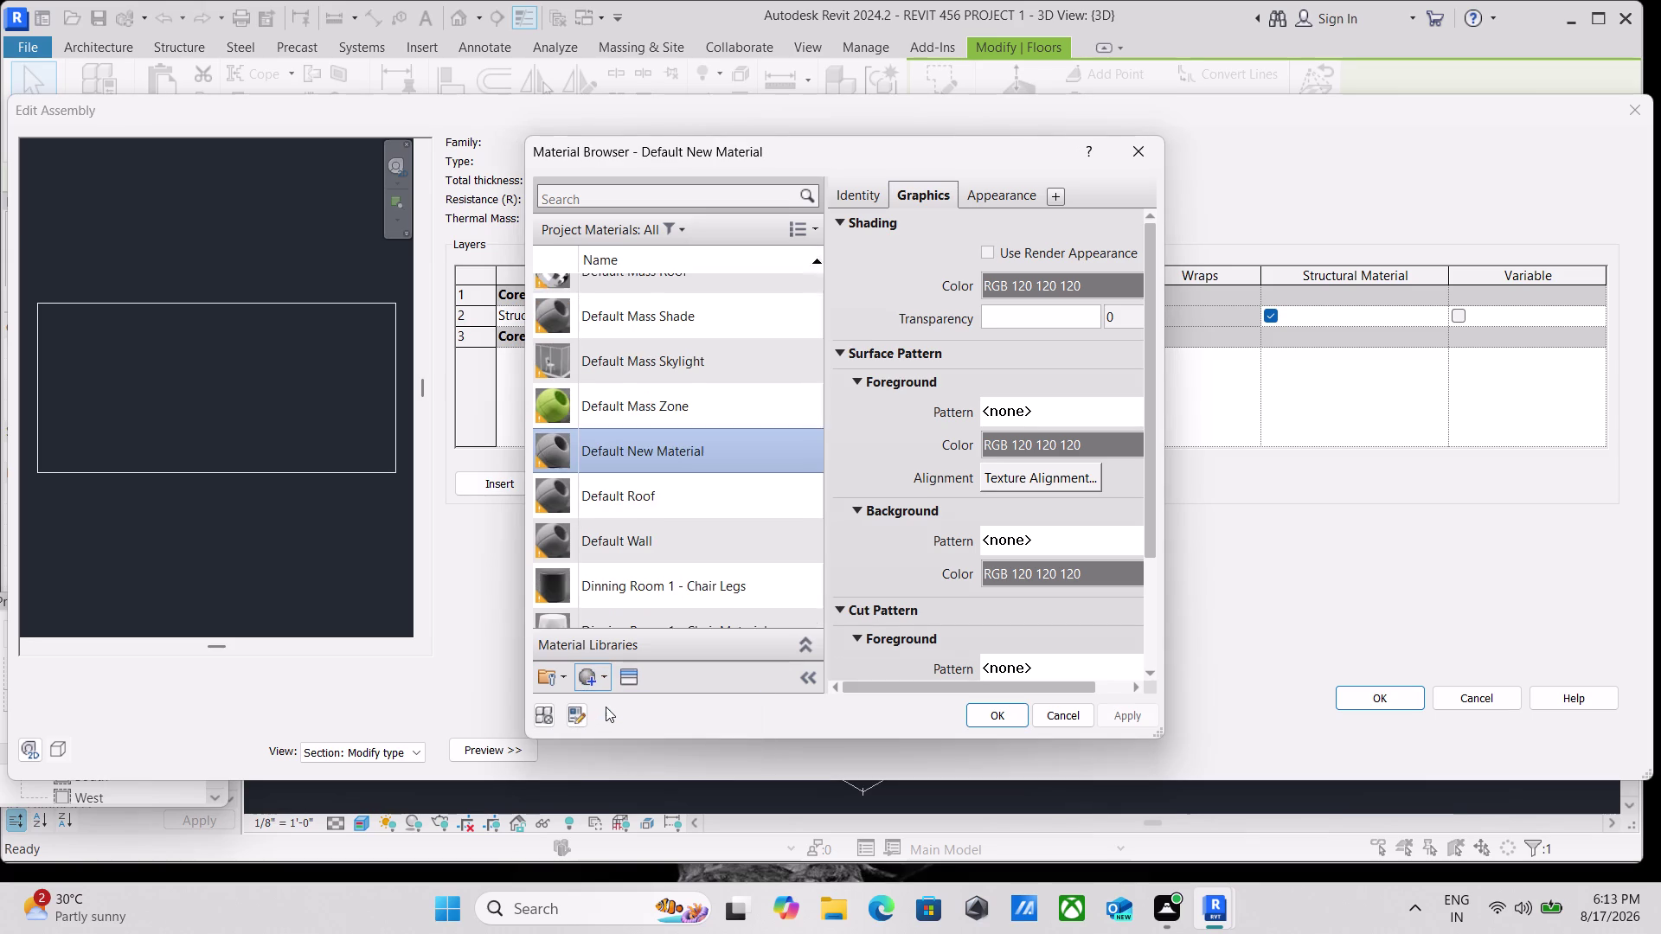
right_click(722, 427)
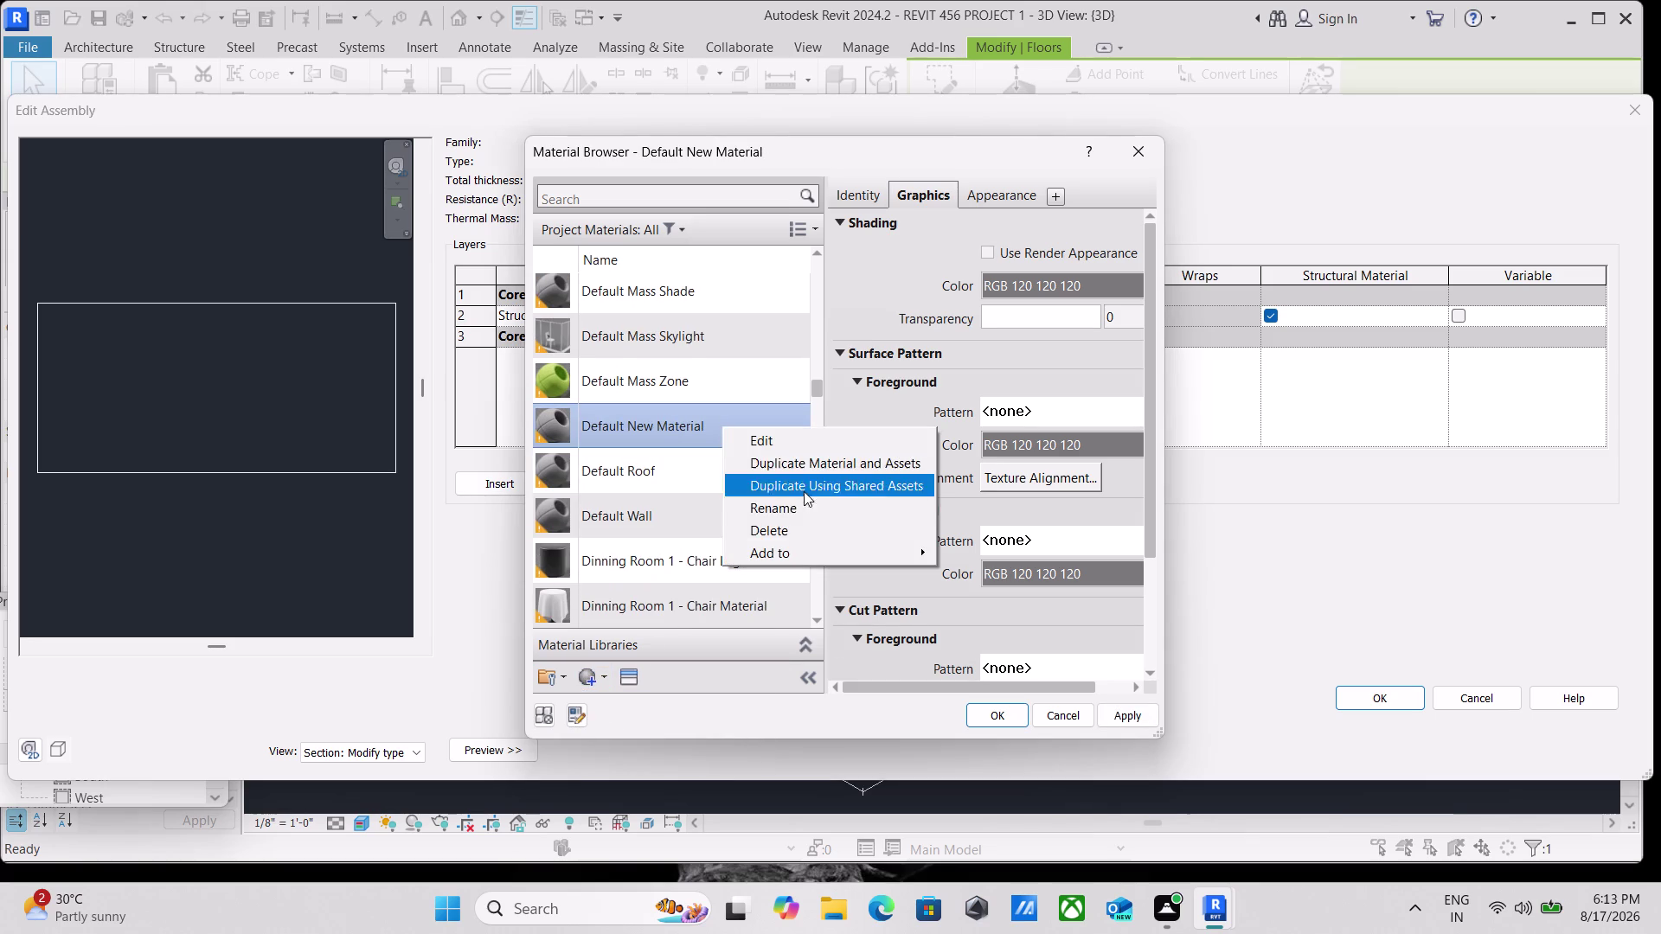
click(801, 517)
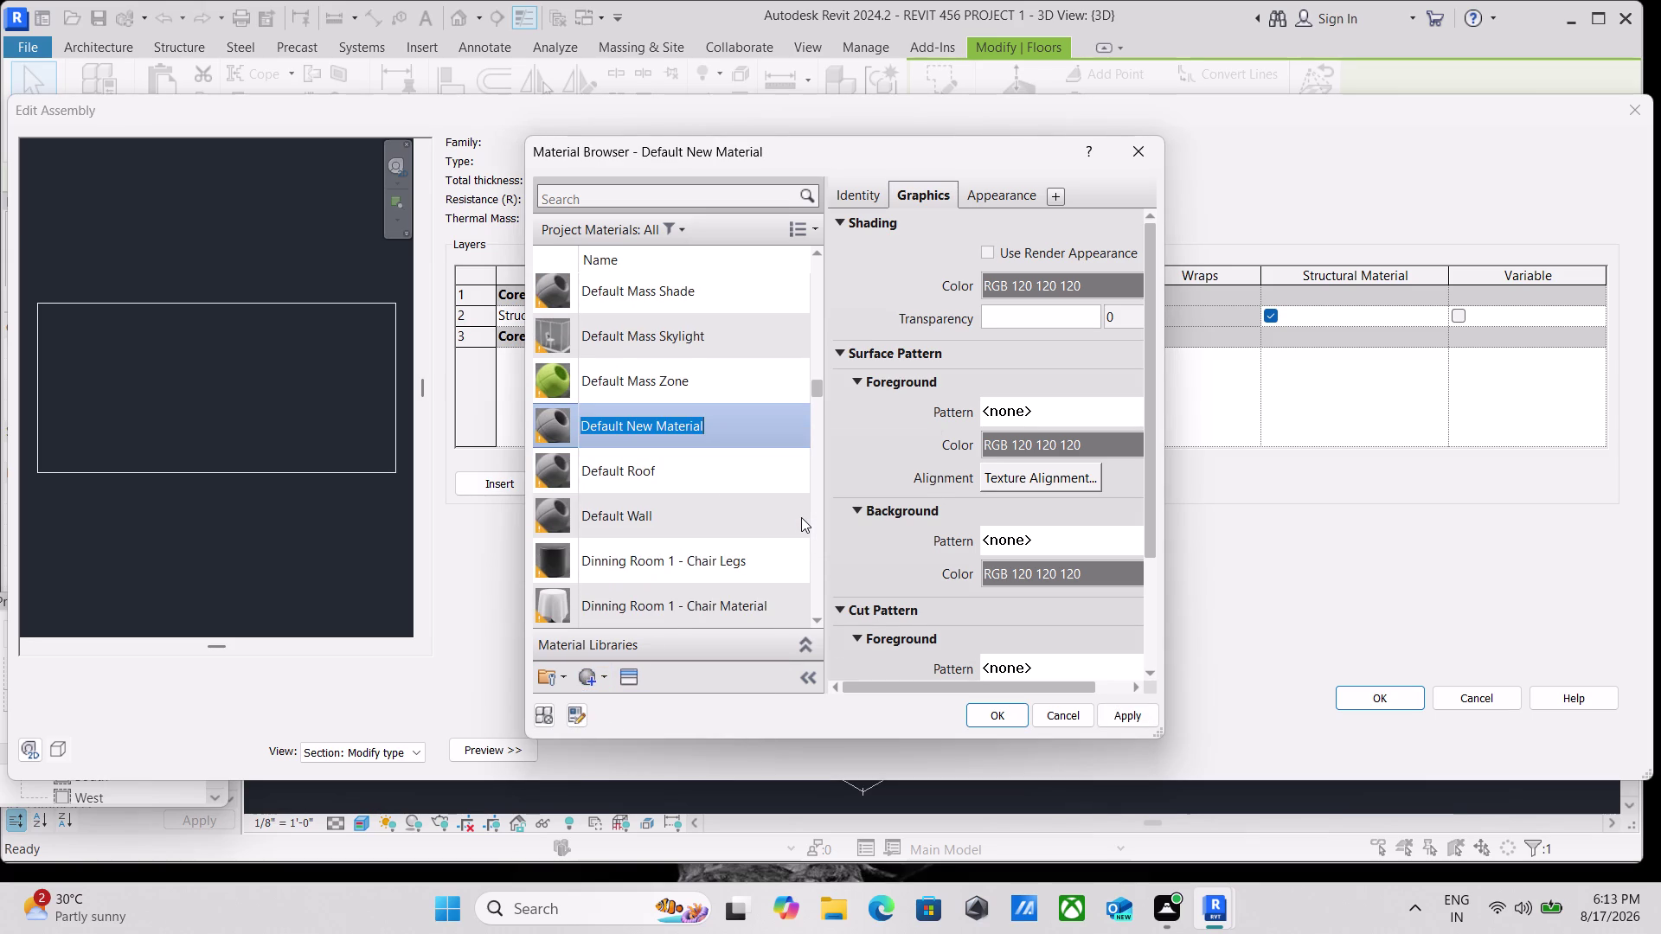
text(floori)
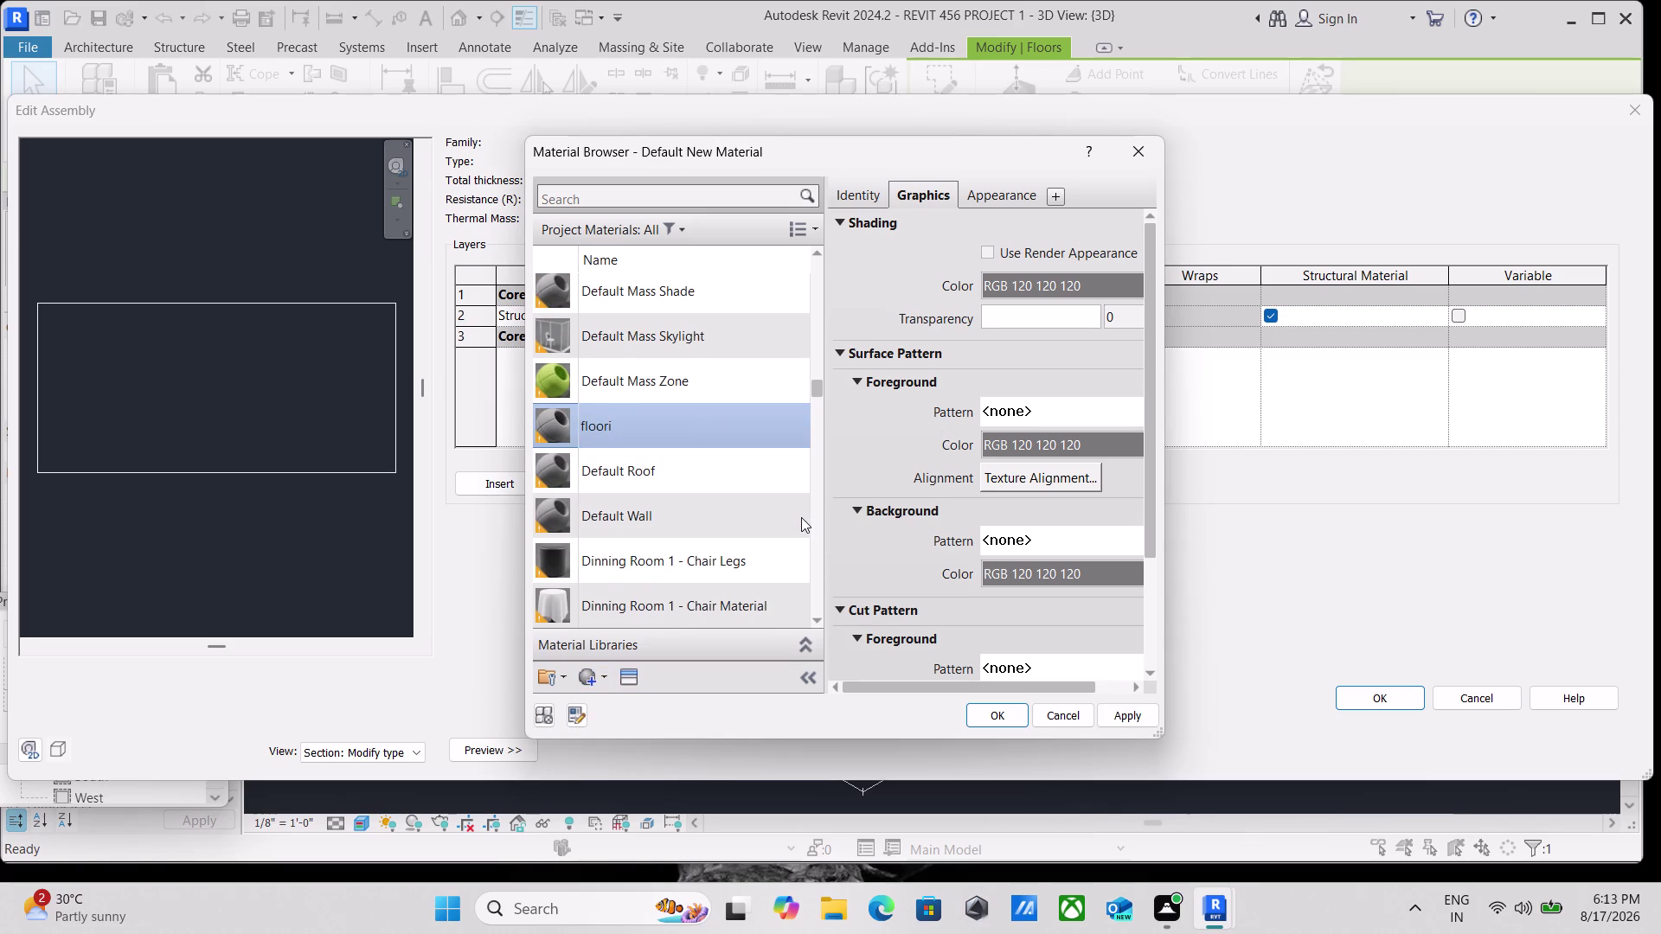
key(BackSpace)
key(BackSpace)
key(BackSpace)
key(BackSpace)
key(BackSpace)
key(BackSpace)
text(marb)
text(le floo)
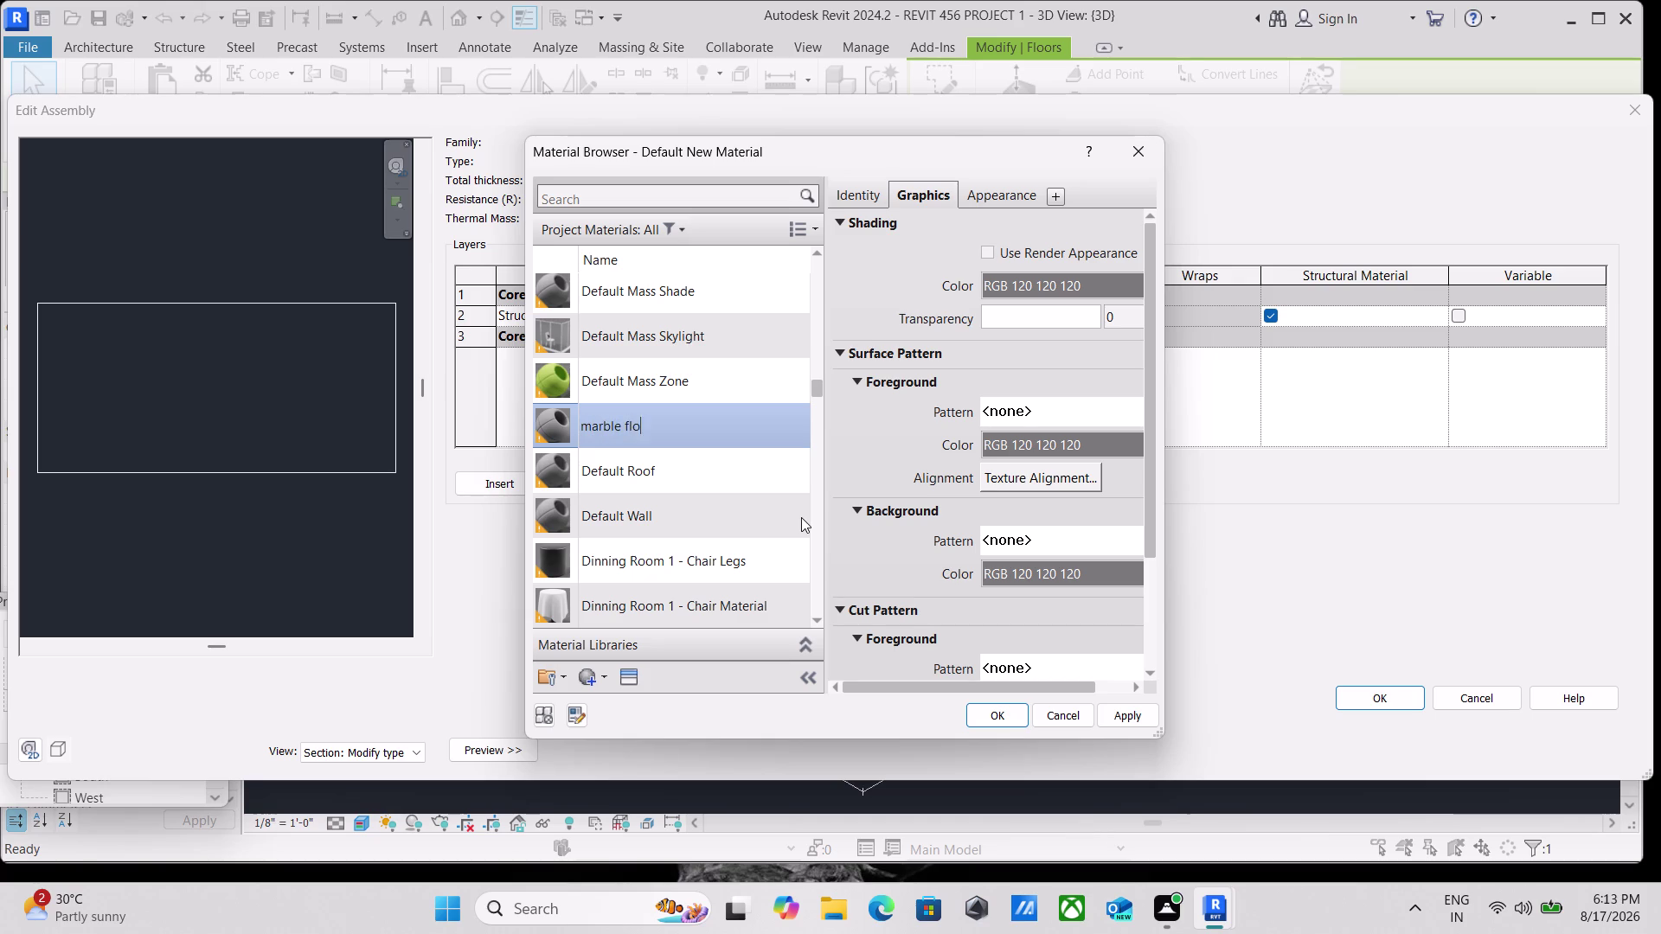
text(rin)
text(g)
key(space)
key(6)
key(shift+quotedbl)
click(629, 683)
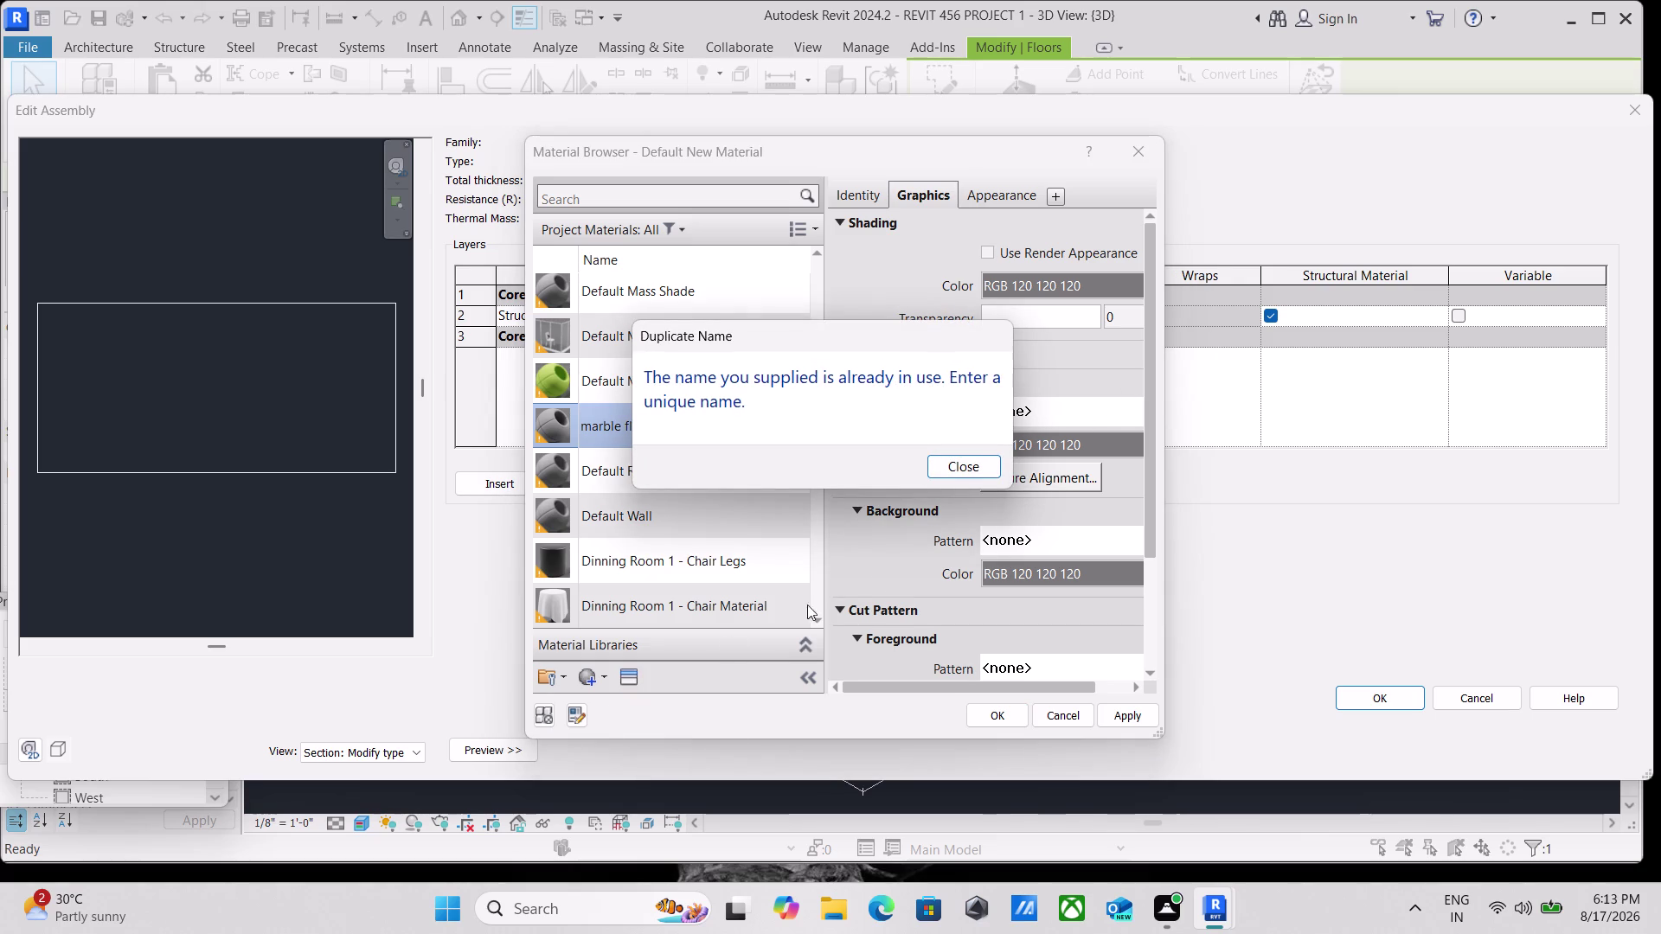
Dismiss the Duplicate Name warning and open the appearance Asset Browser.
click(977, 449)
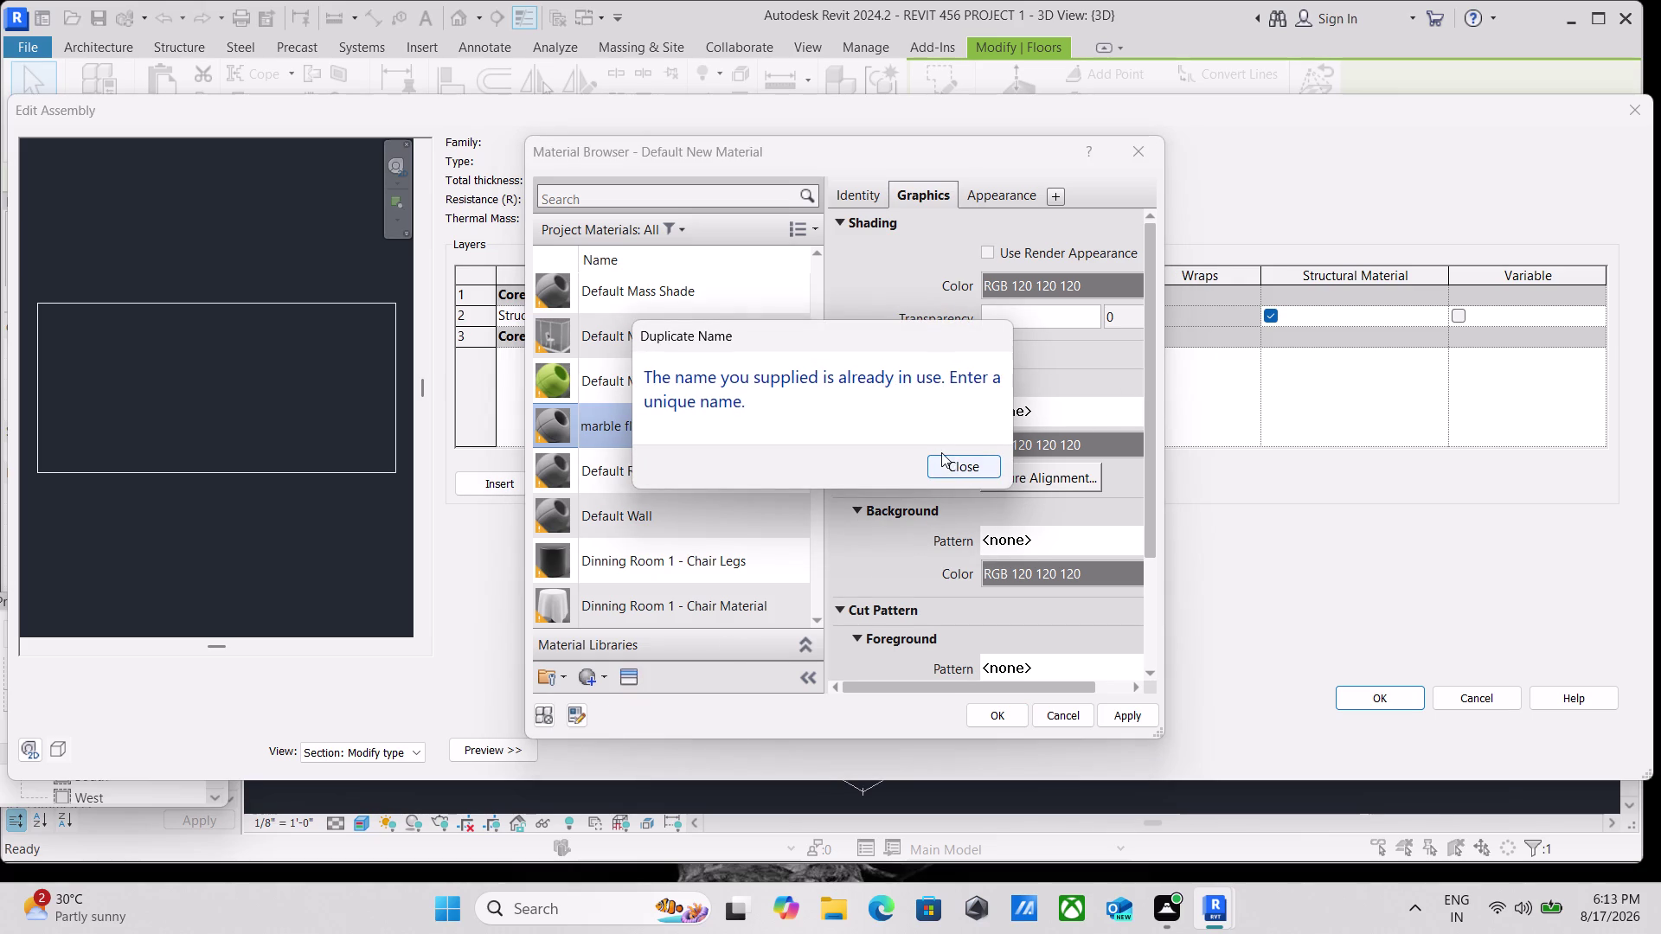
click(942, 460)
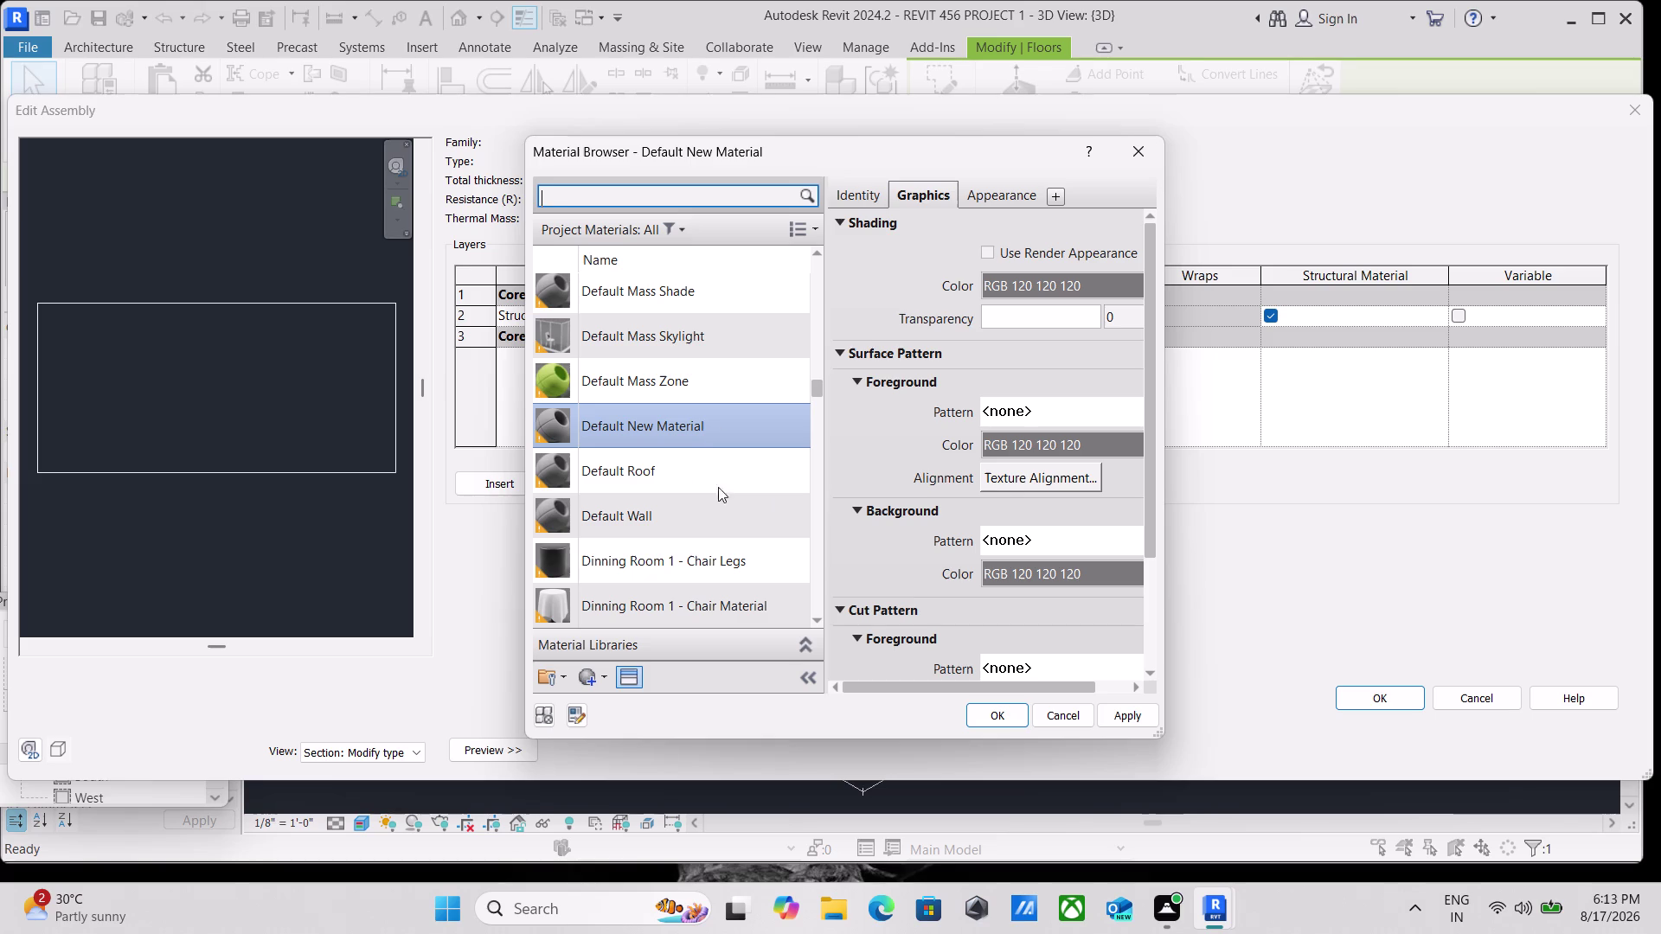
click(637, 680)
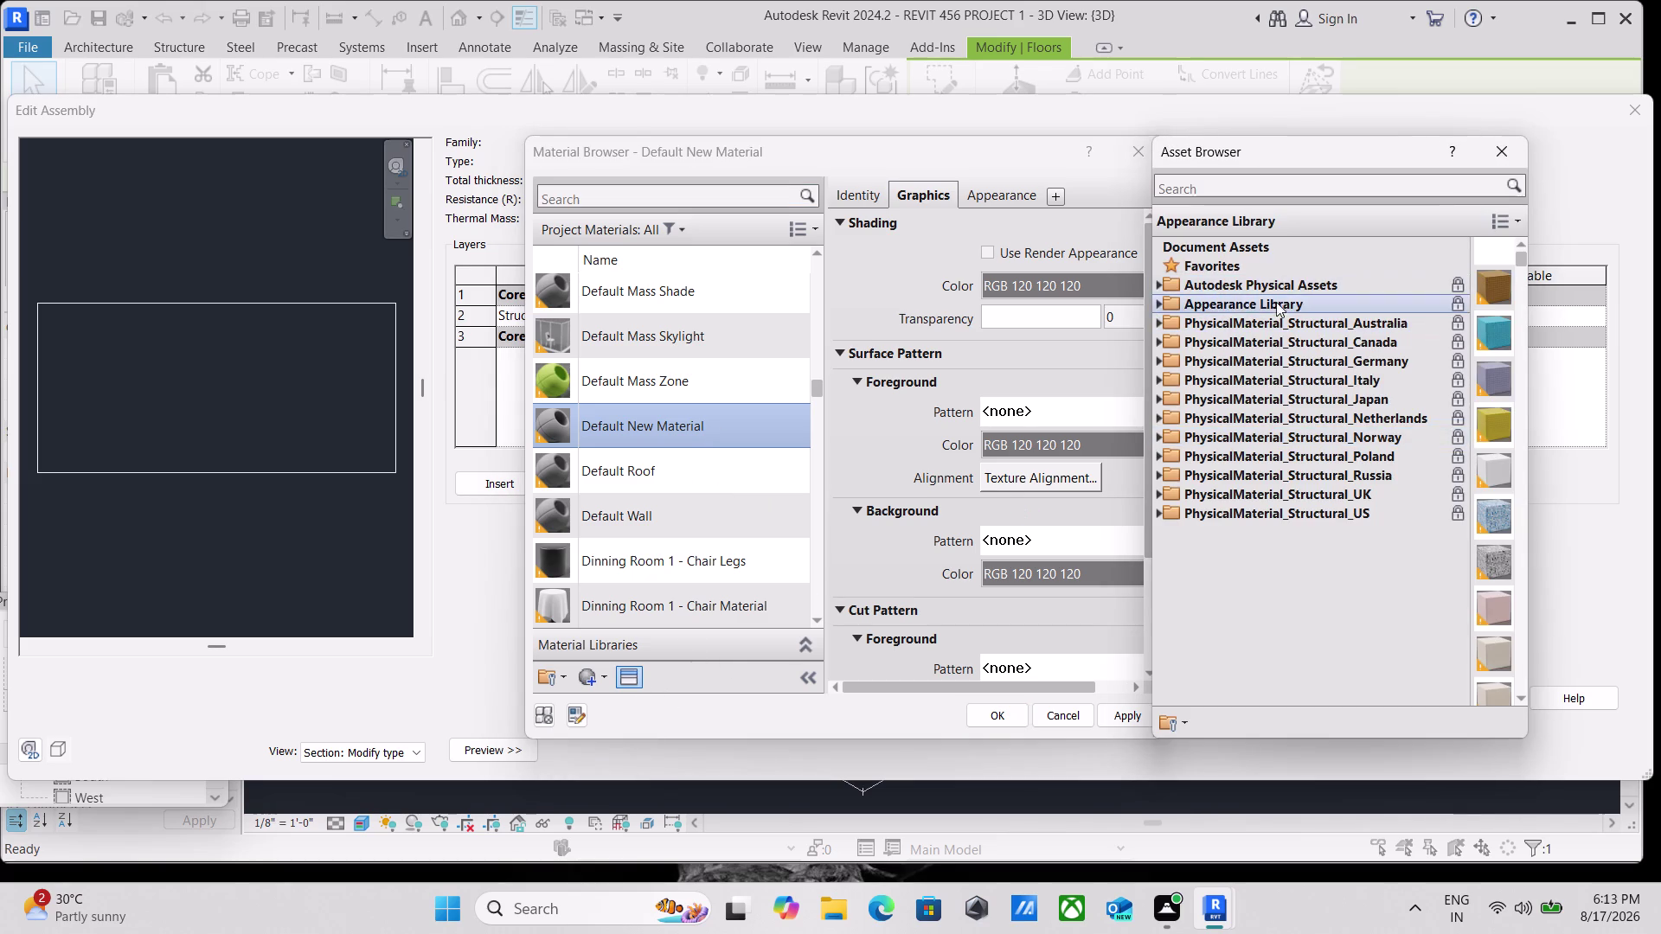
Expand Appearance Library > Flooring and widen the asset list to browse the flooring assets.
click(1158, 303)
scroll(down, 3)
scroll(up, 3)
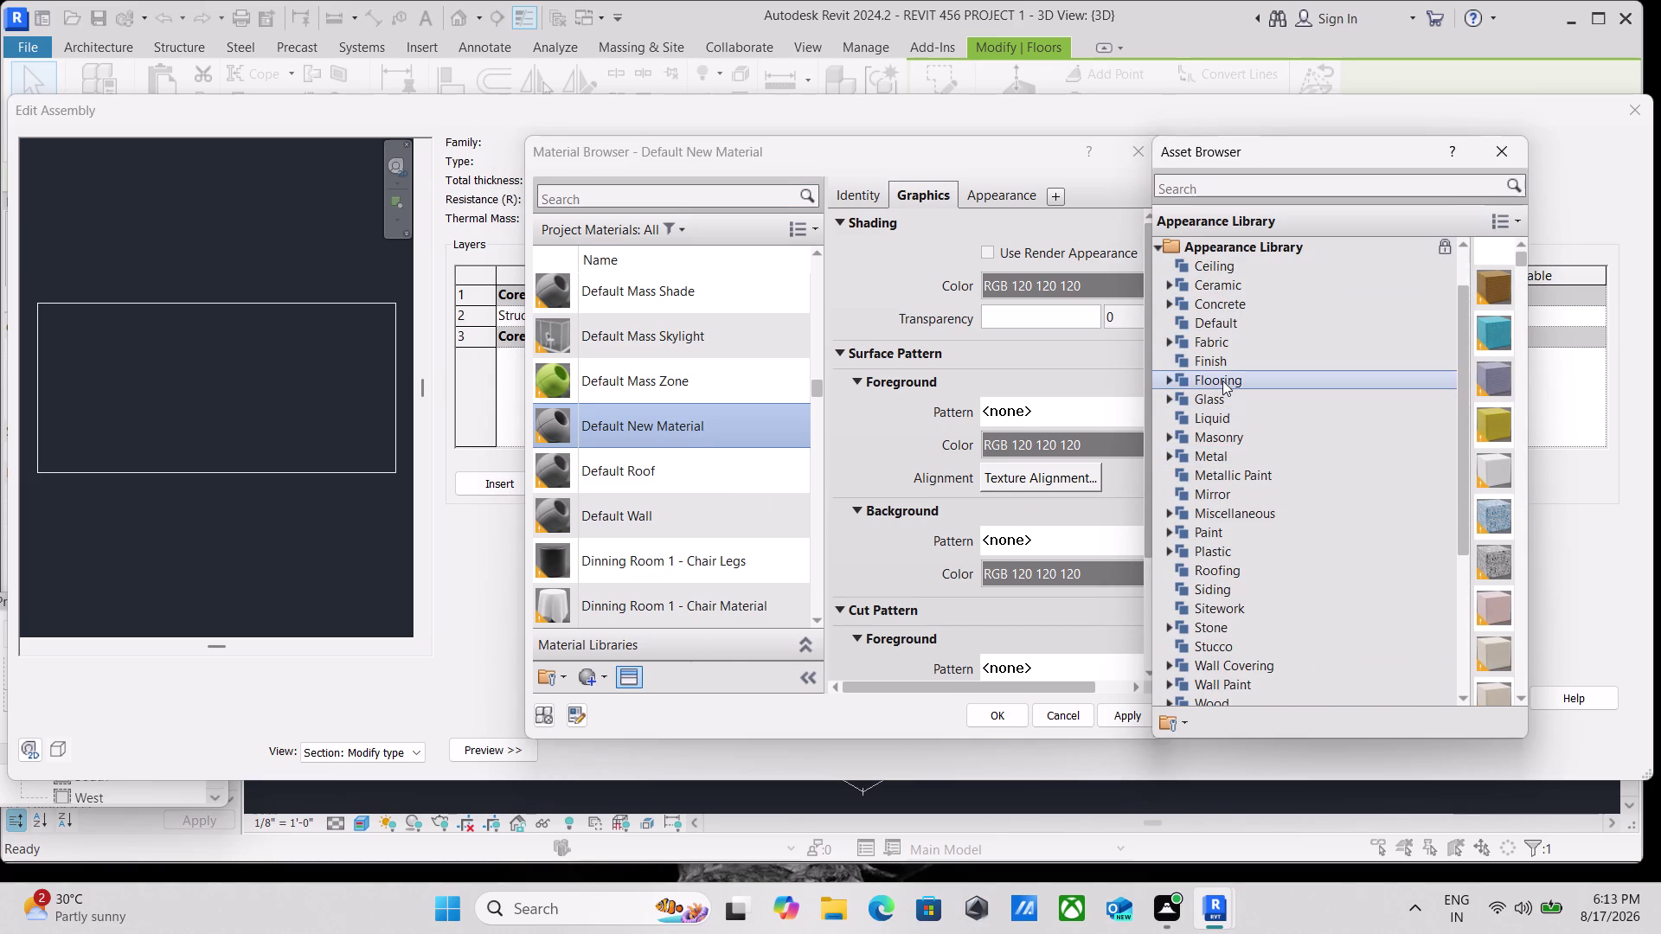
click(1222, 380)
click(1167, 375)
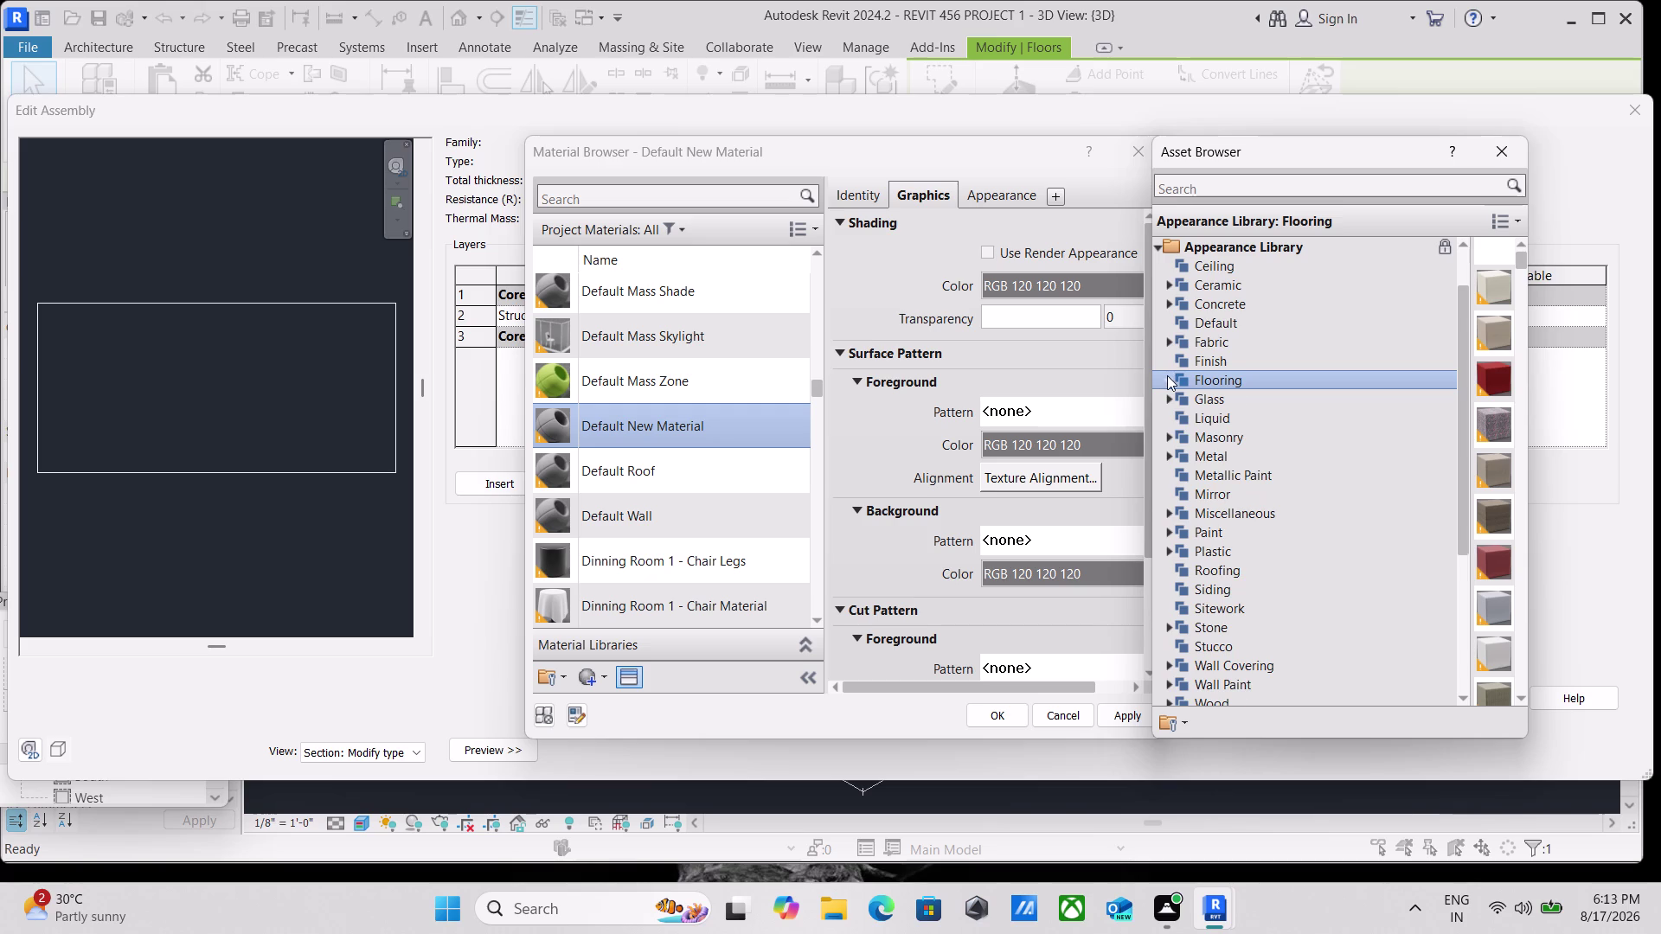
scroll(down, 3)
middle_drag(1234, 390, 1068, 487)
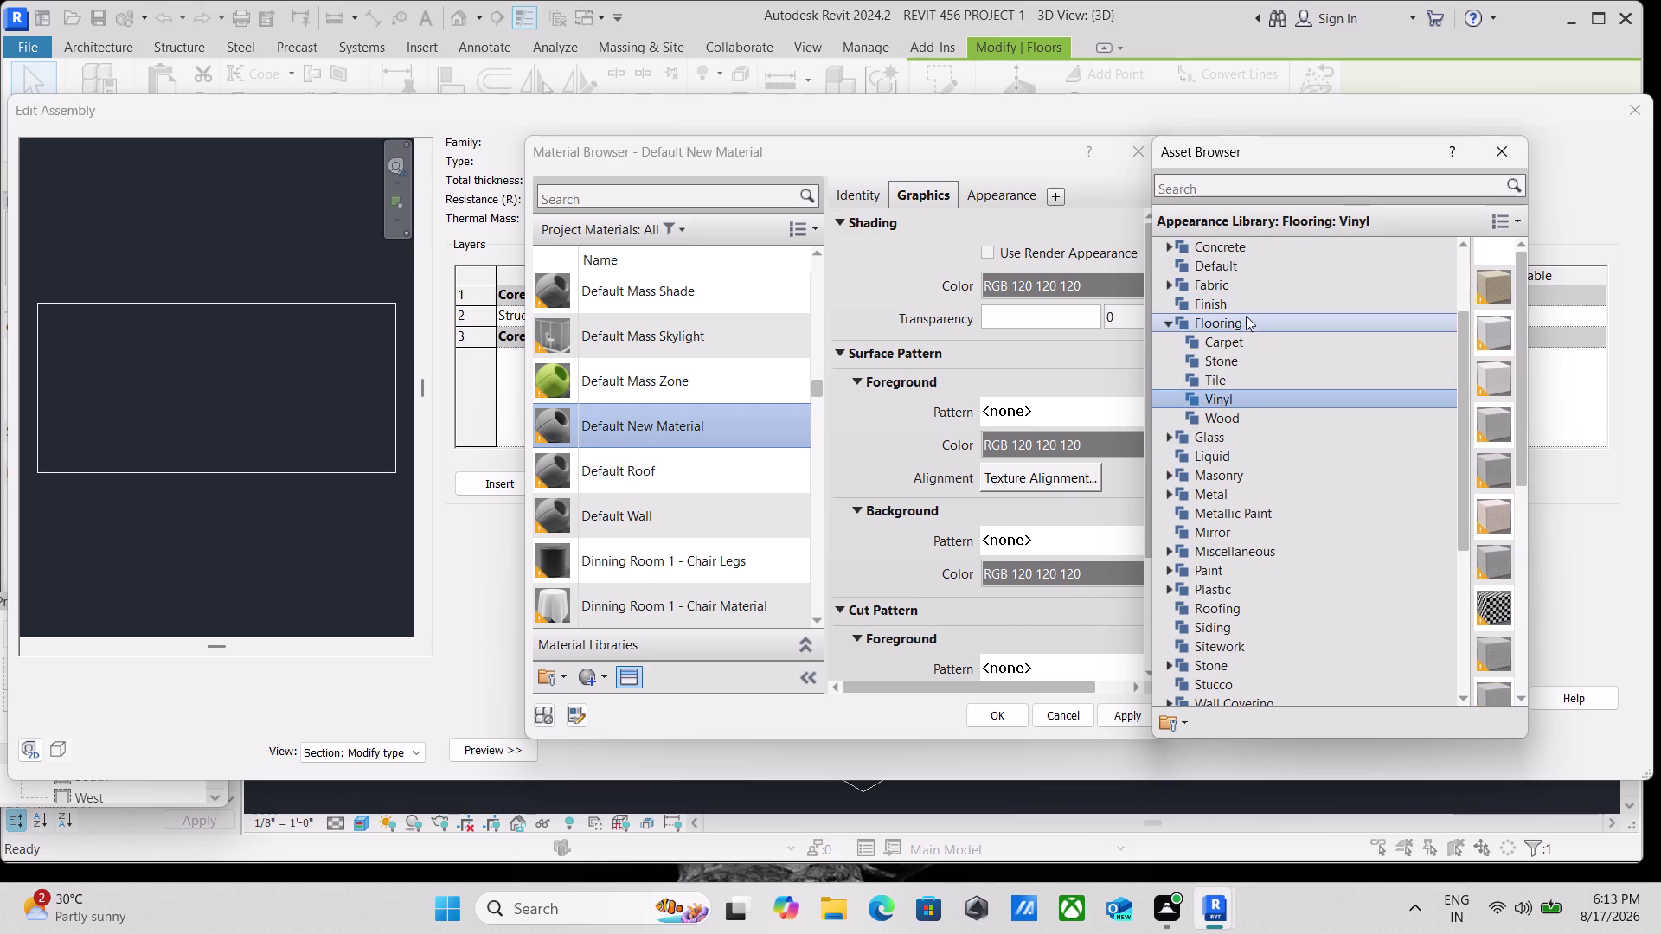
click(1243, 323)
drag(1149, 357, 987, 388)
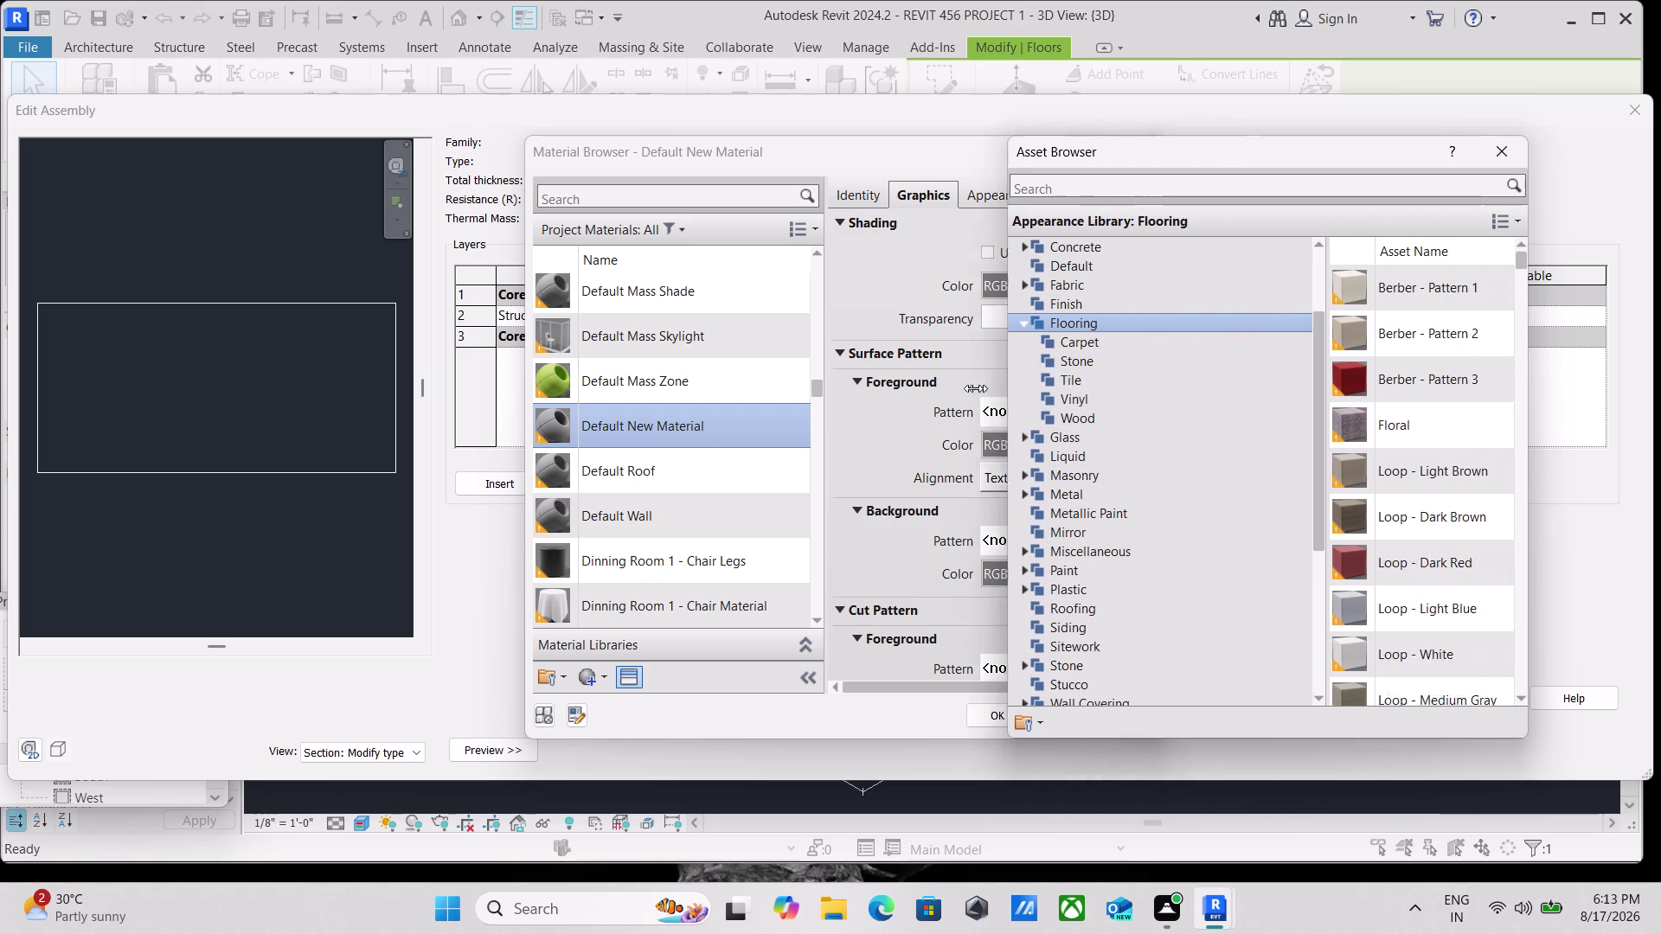
drag(987, 387, 850, 401)
scroll(down, 3)
scroll(up, 3)
scroll(up, 3)
scroll(down, 3)
scroll(down, 3)
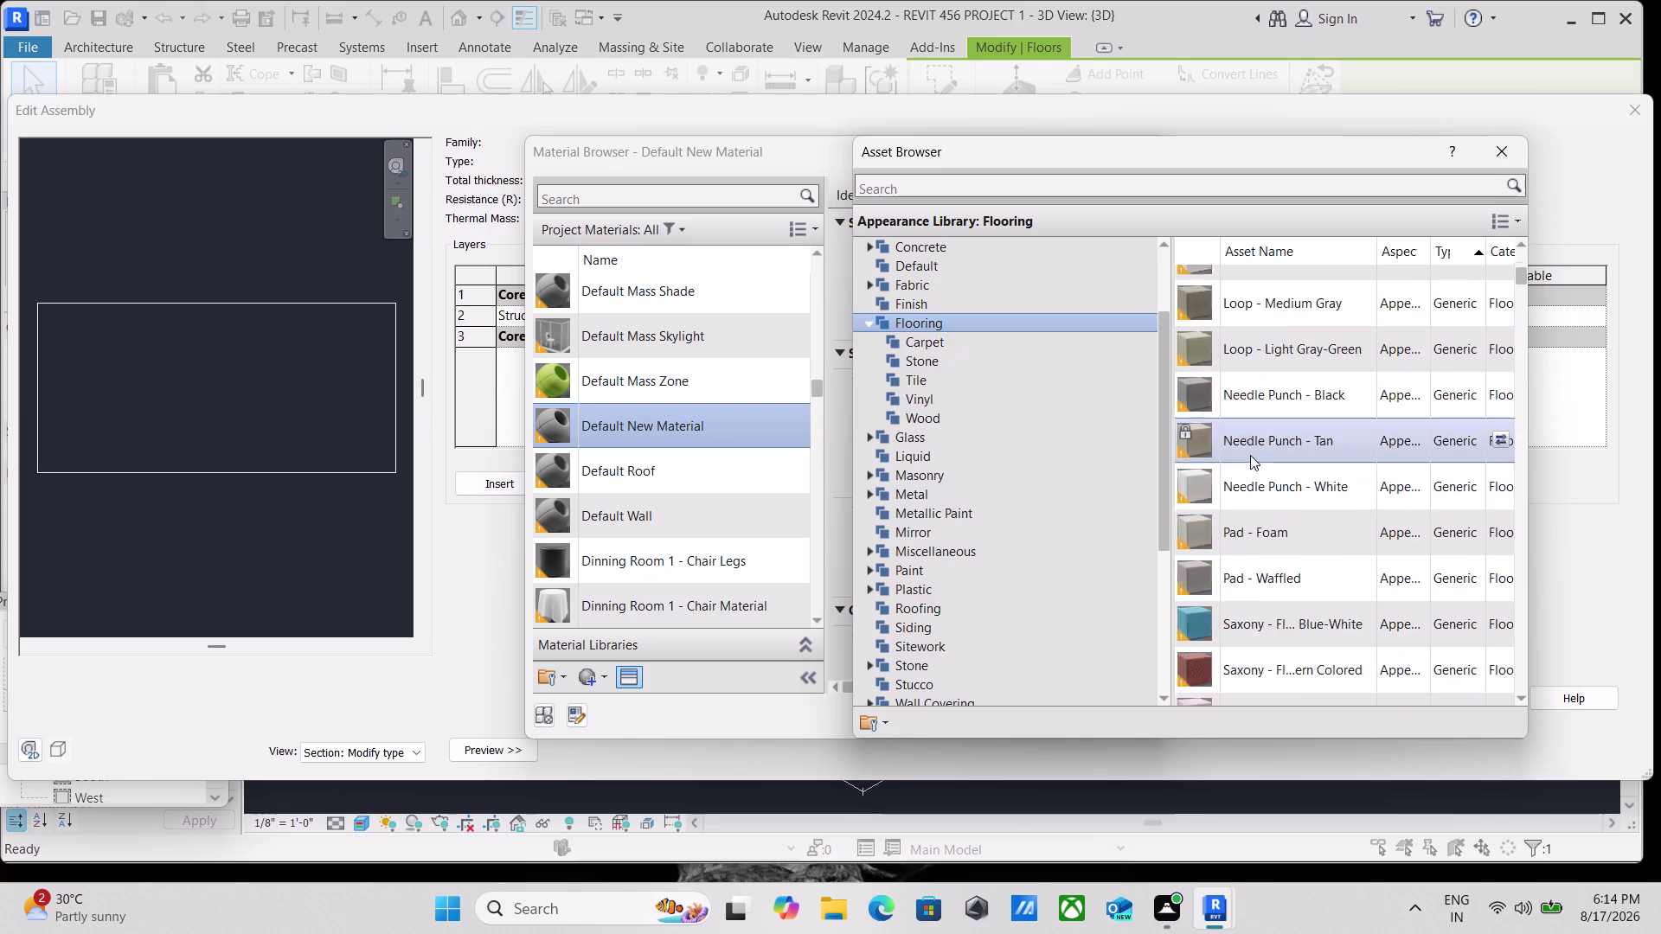
scroll(down, 3)
scroll(down, 3)
scroll(down, 3)
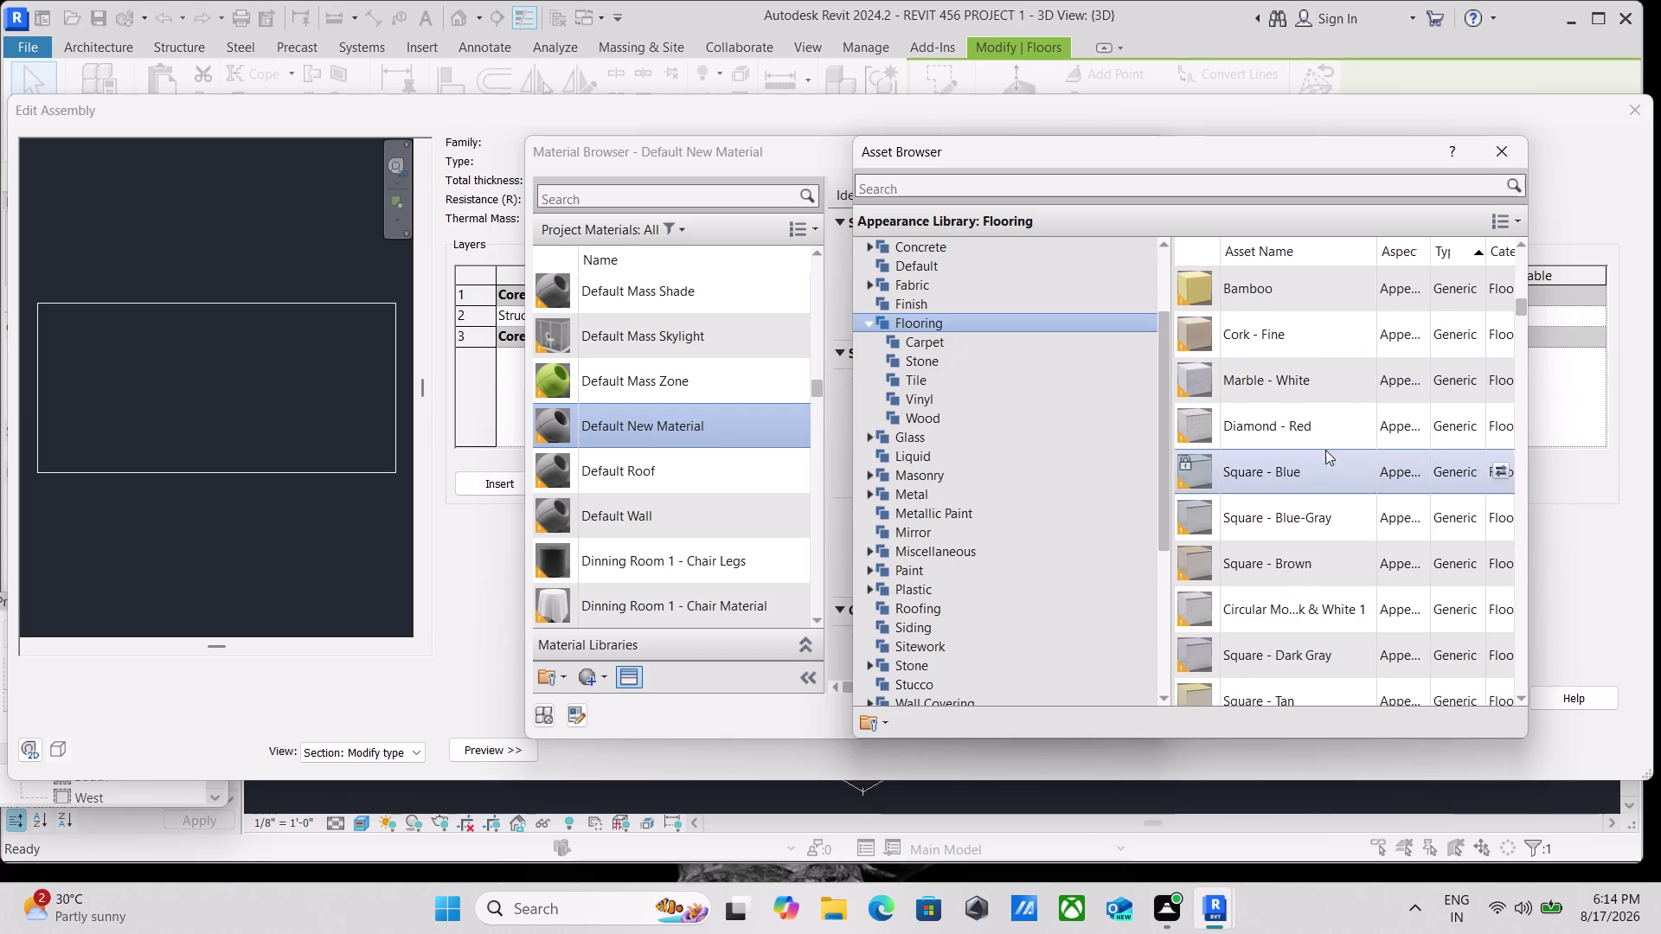
Apply the Marble - White appearance to the new material and choose its texture image.
click(1320, 380)
double_click(1320, 380)
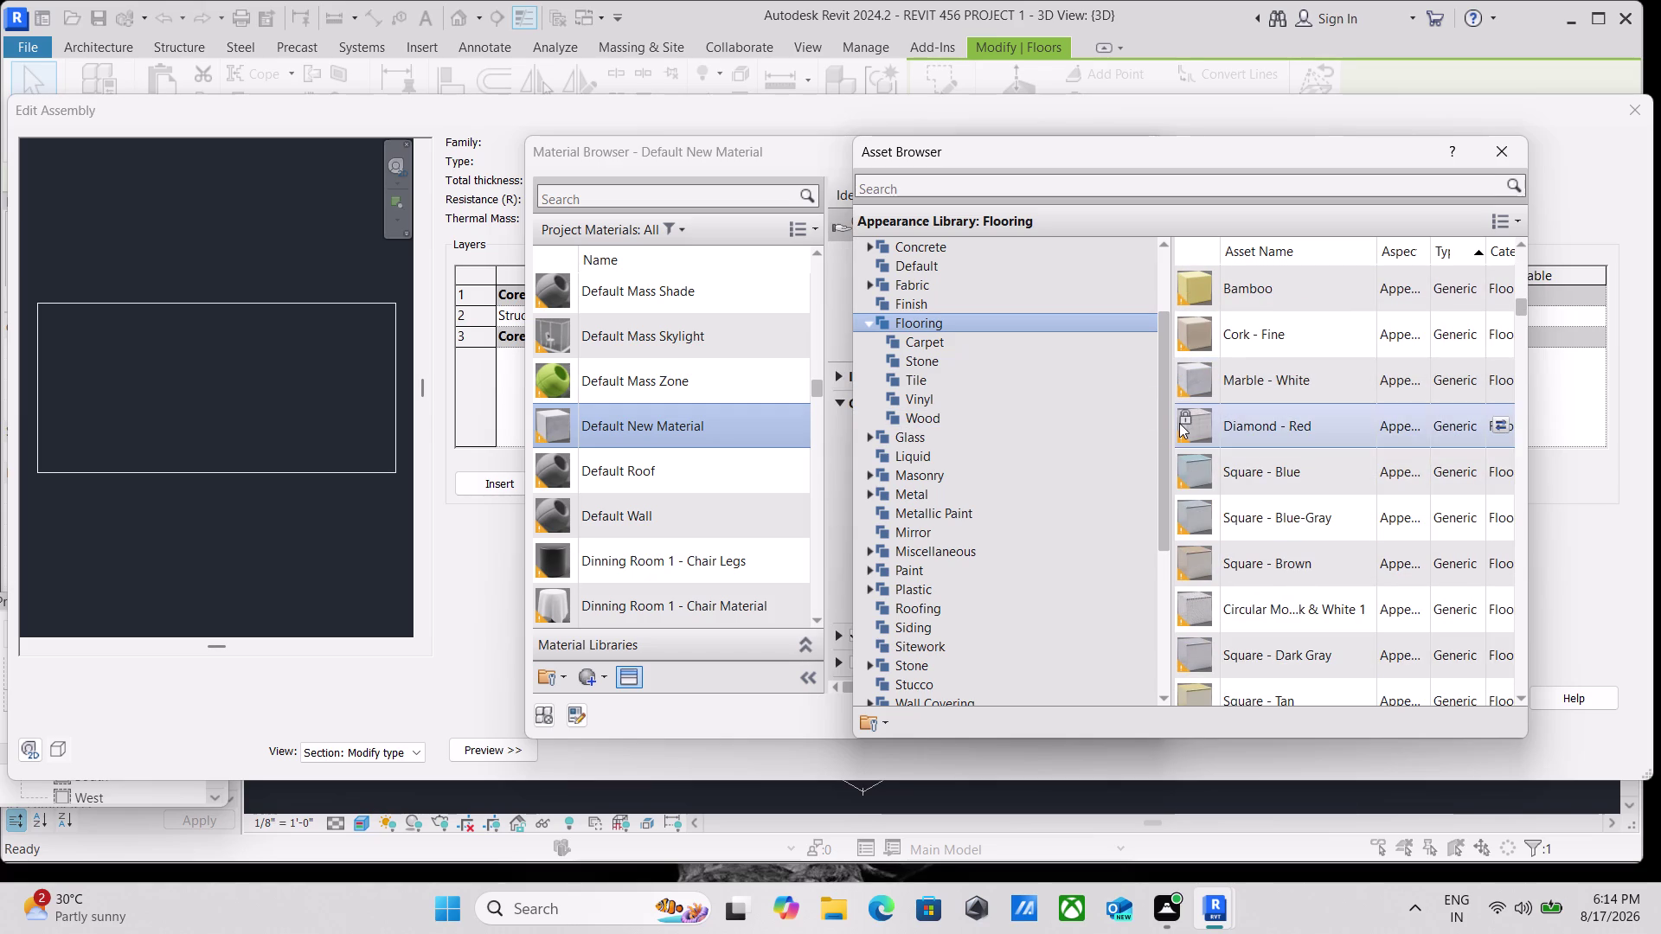
drag(1171, 425, 1409, 426)
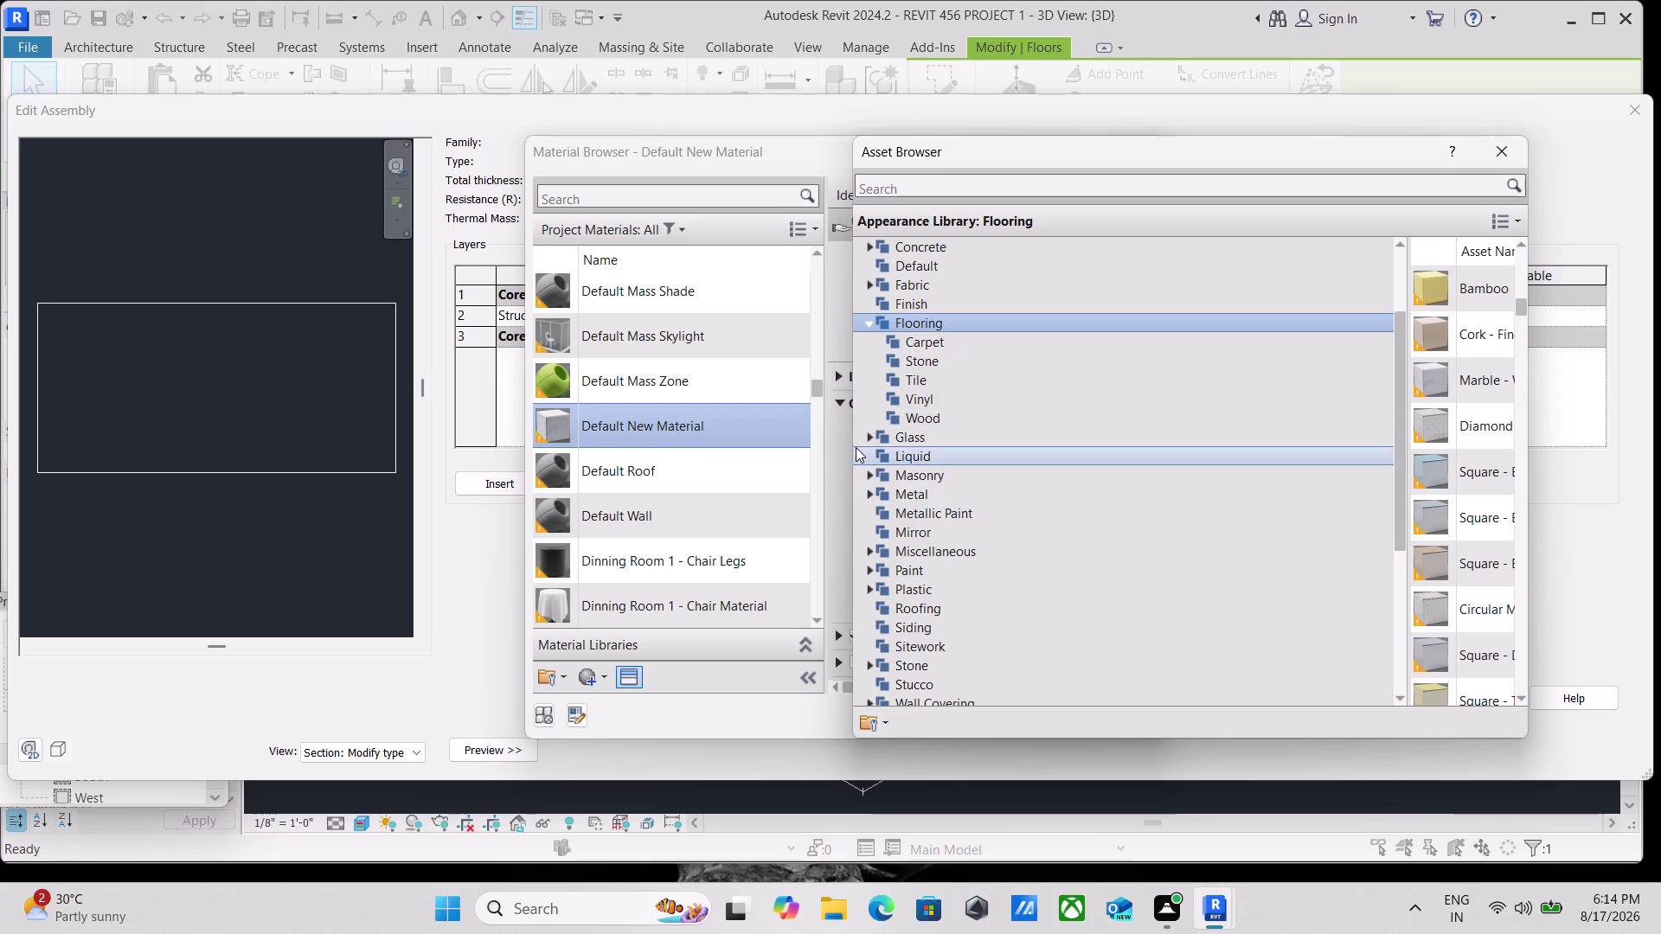
drag(851, 435, 1465, 448)
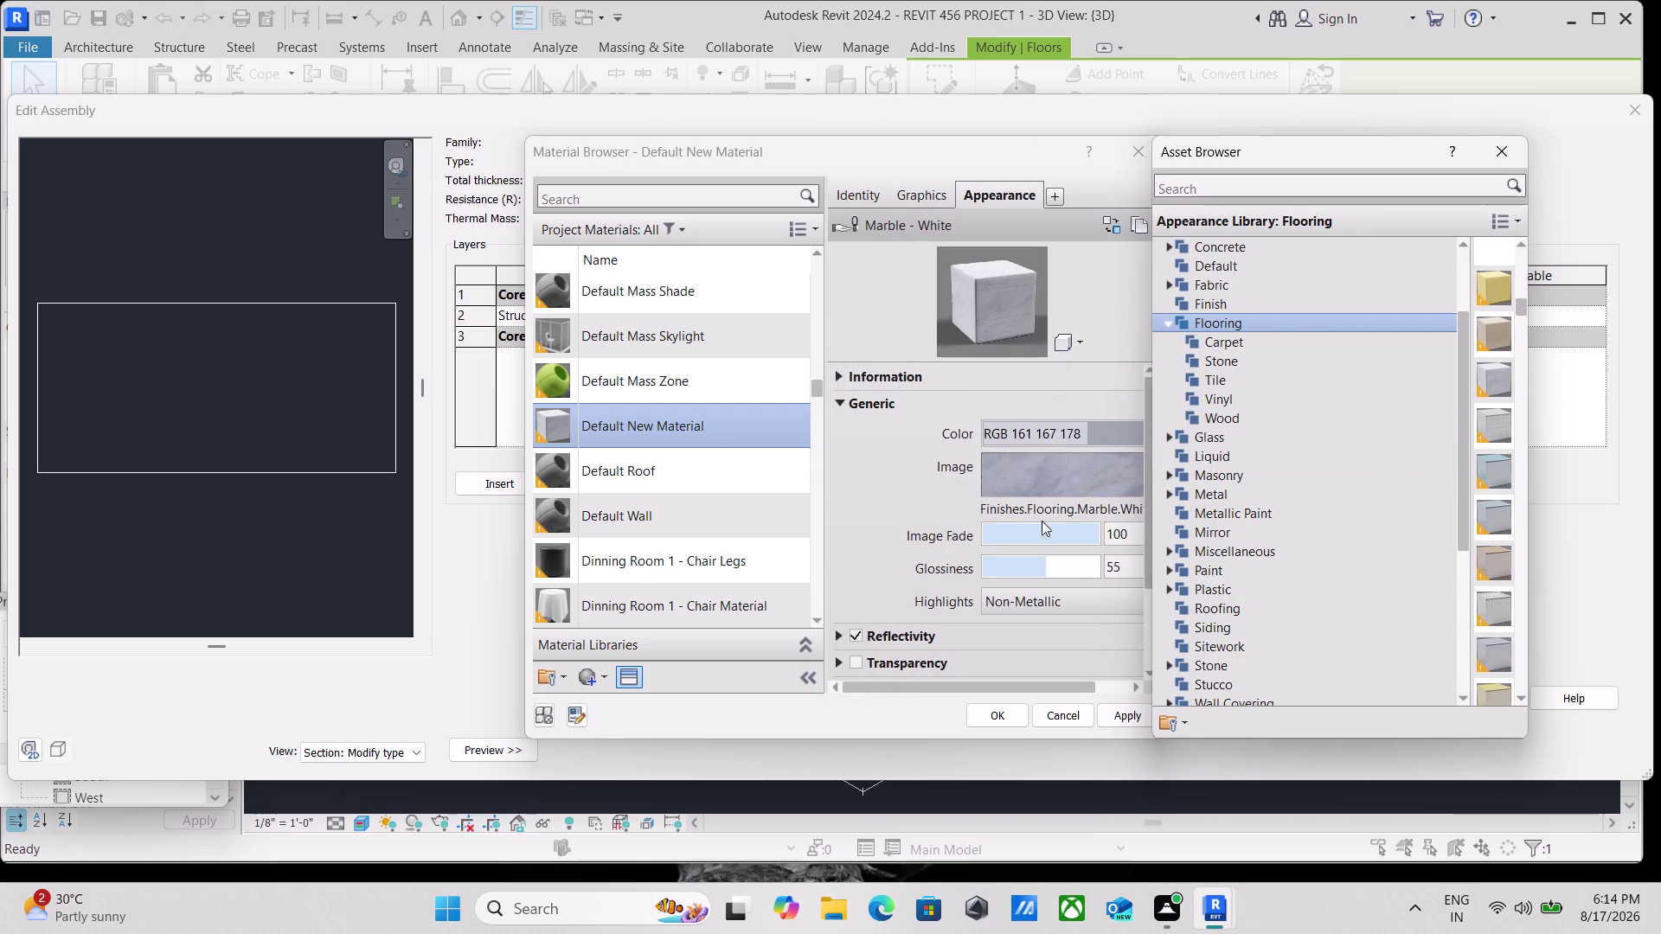
click(1063, 510)
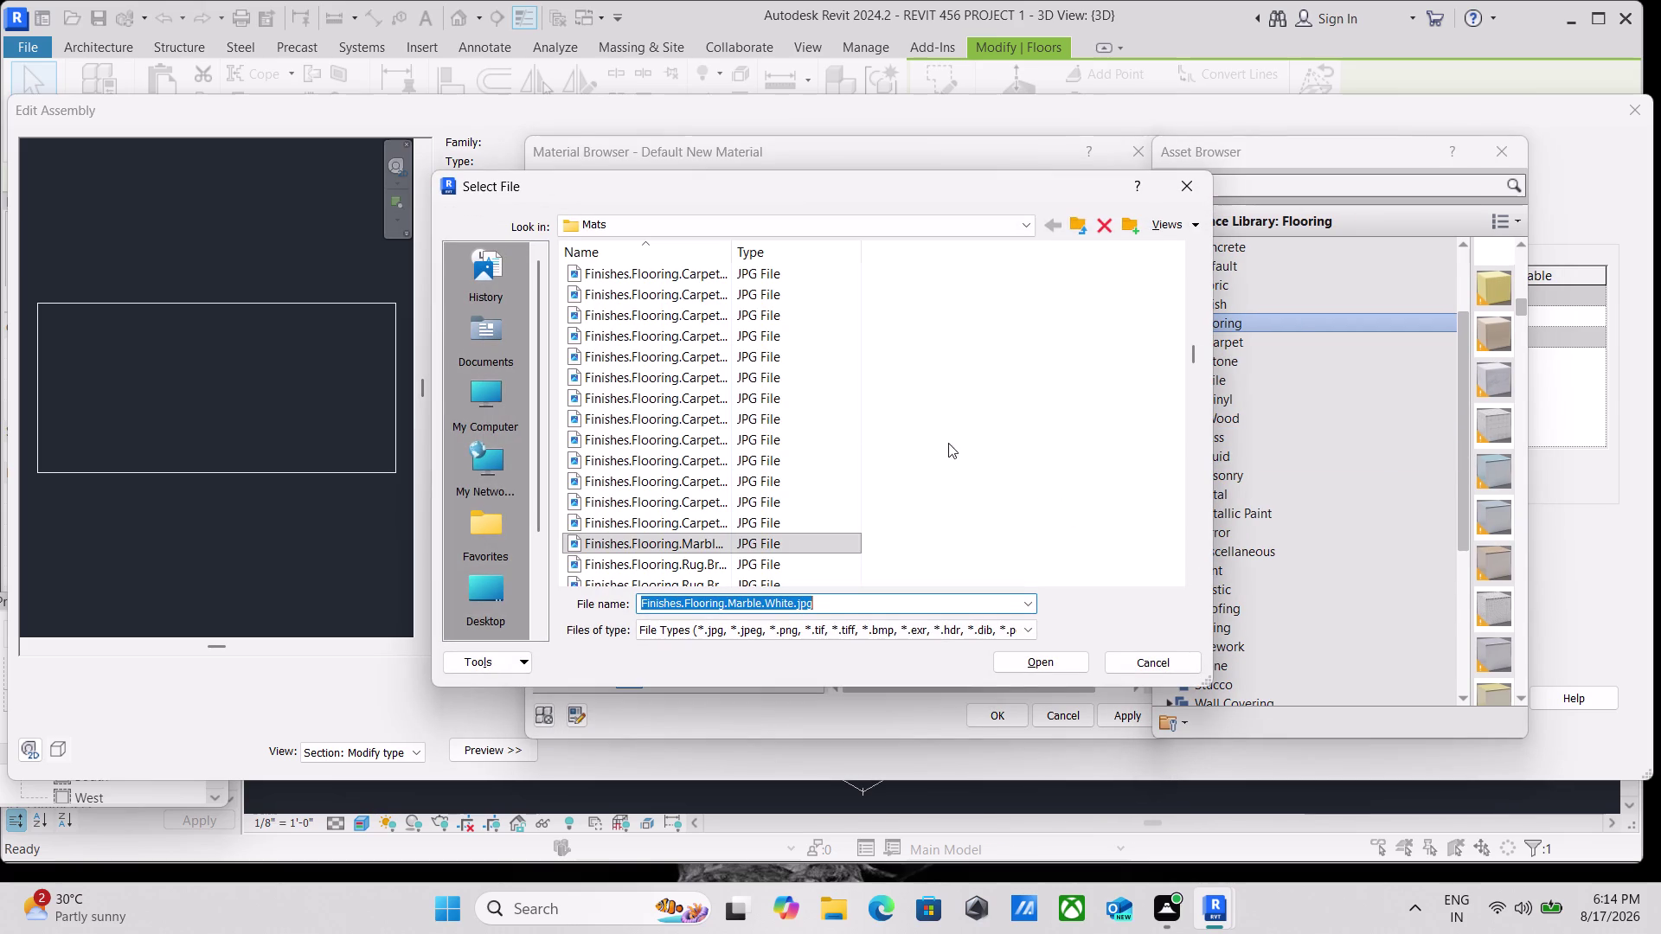
Load WHITE MARBLE IMAGE 1.jpg from Downloads as the material's texture.
scroll(down, 3)
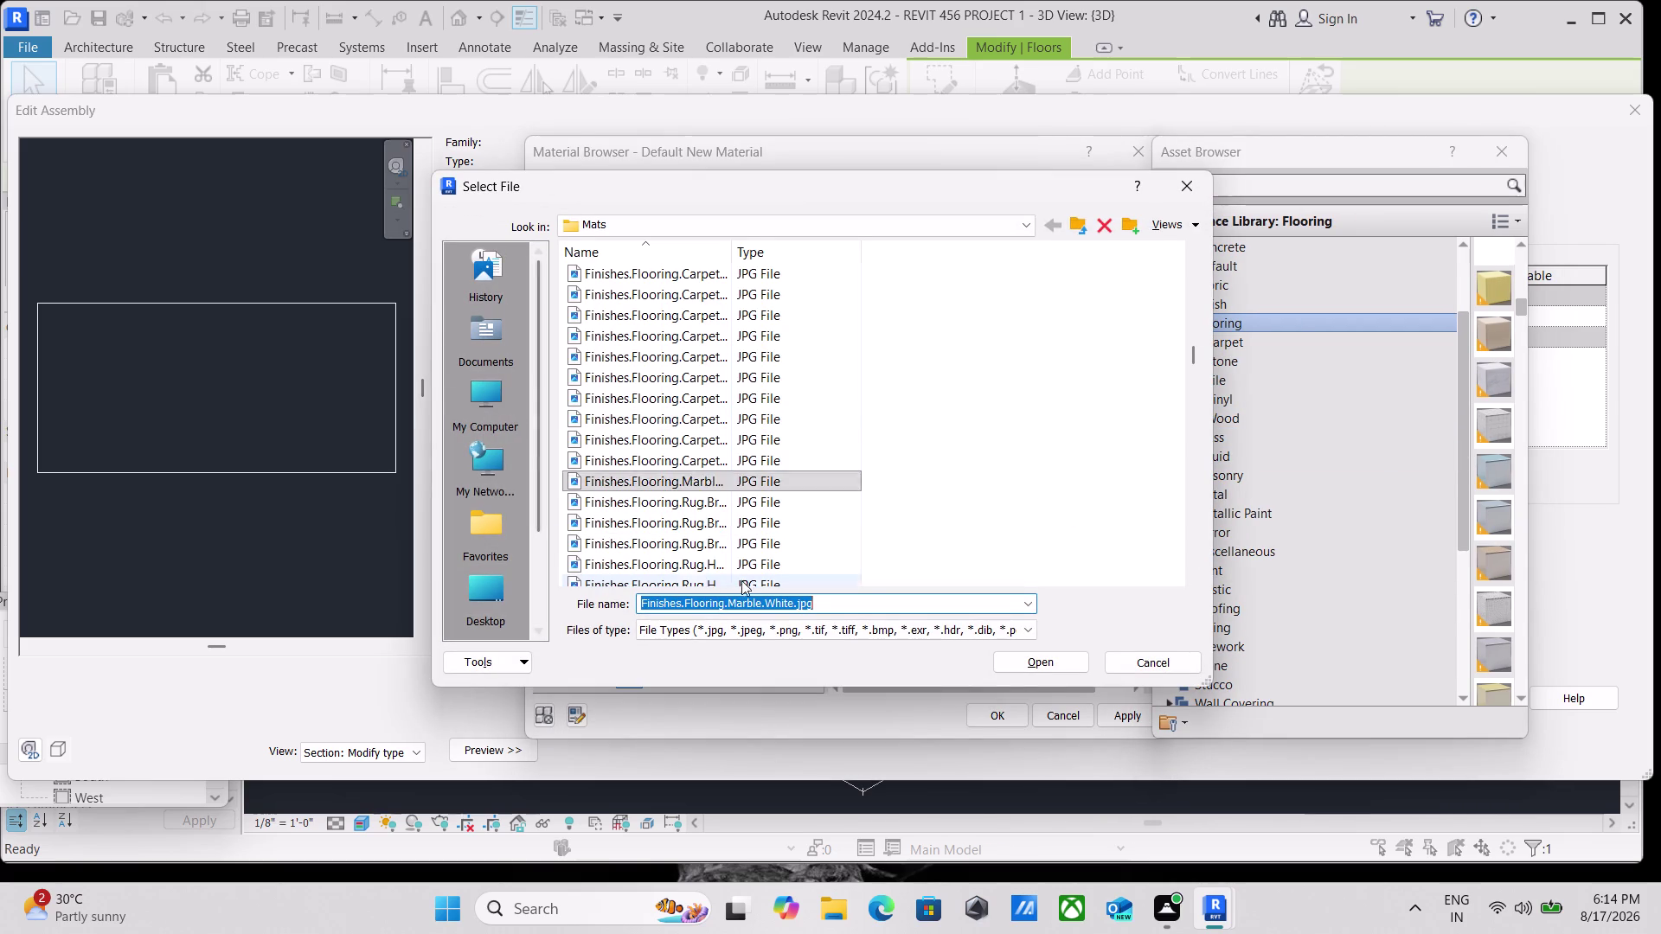
scroll(down, 3)
double_click(475, 384)
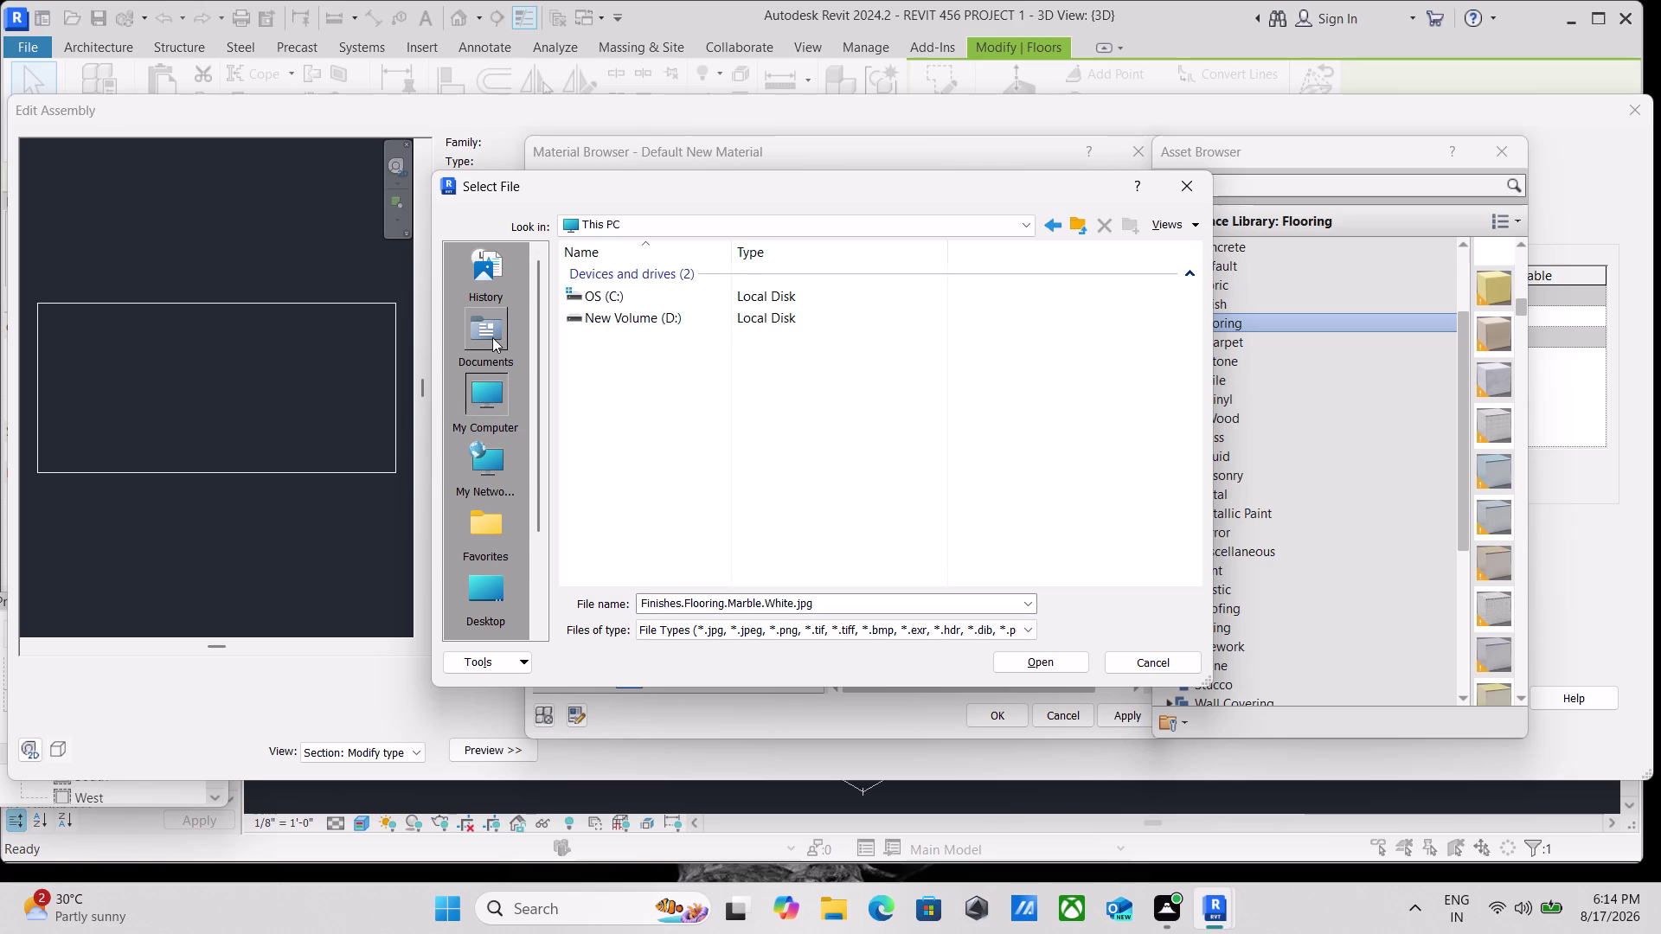
double_click(492, 337)
scroll(down, 3)
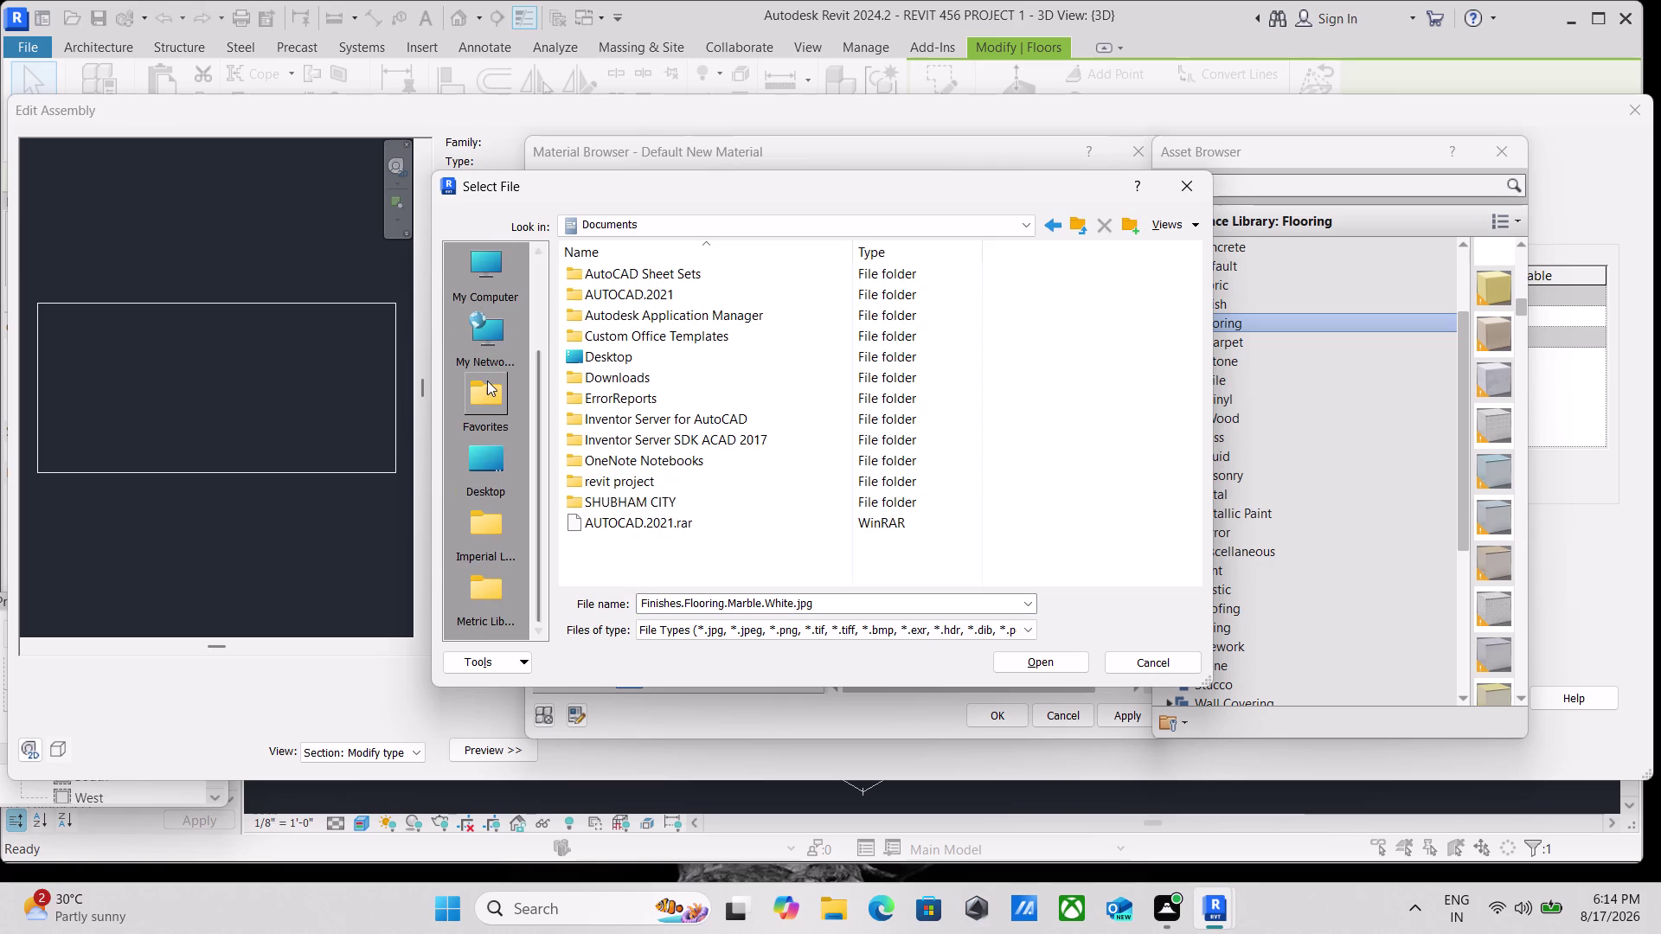
double_click(487, 380)
double_click(477, 328)
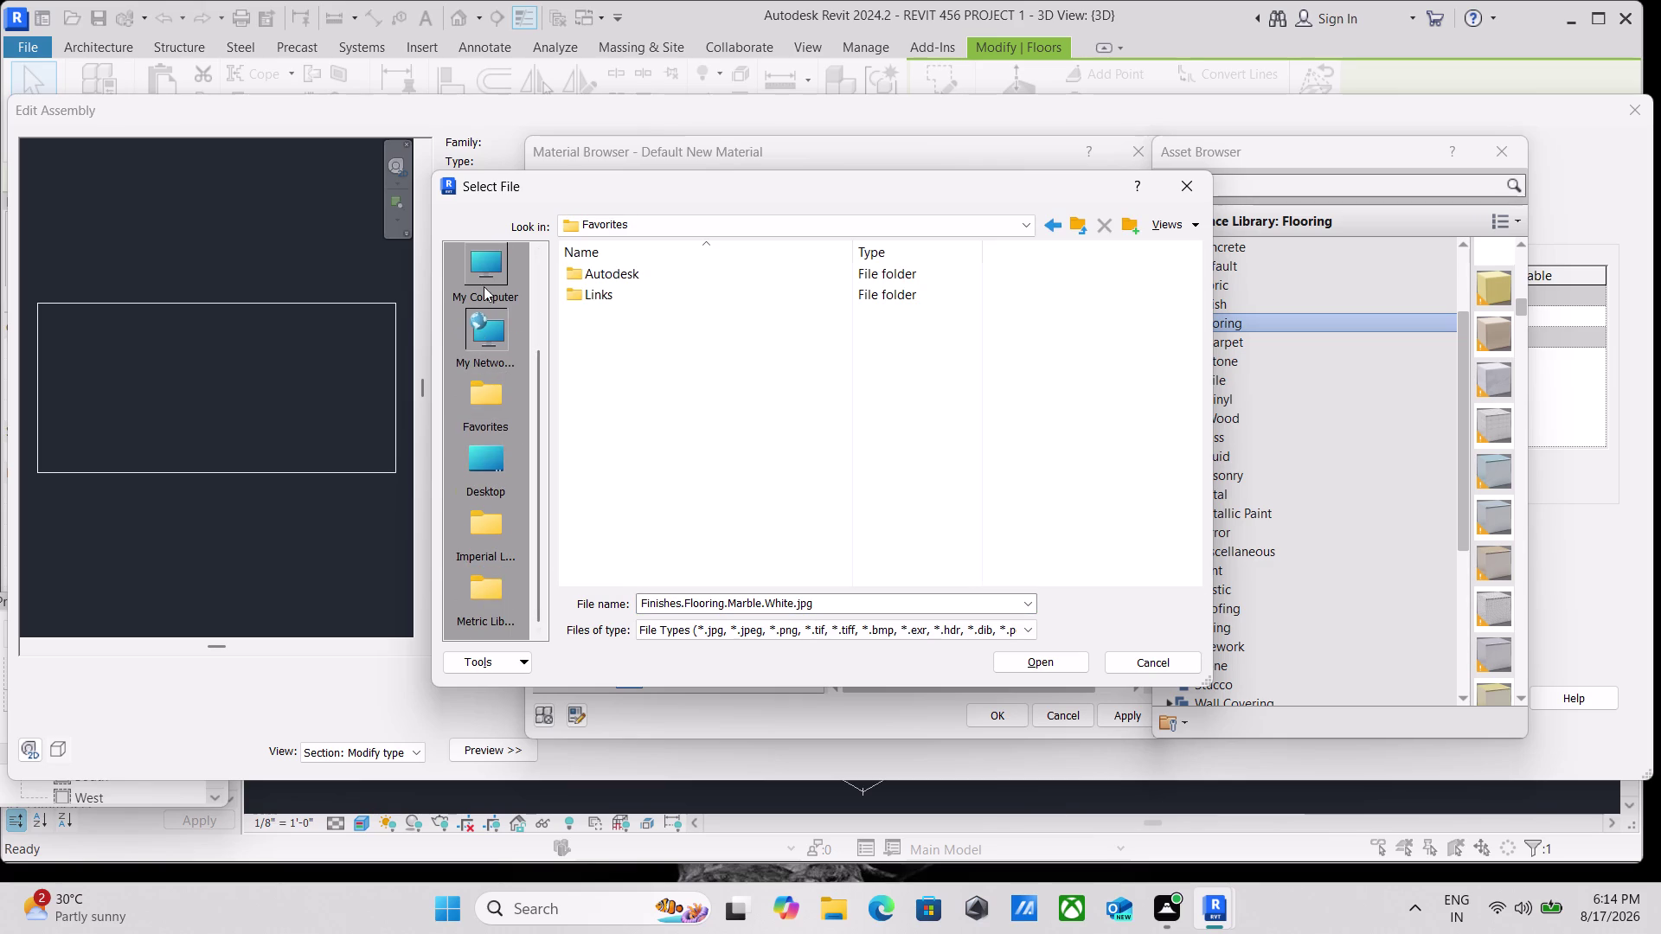
double_click(490, 273)
click(987, 631)
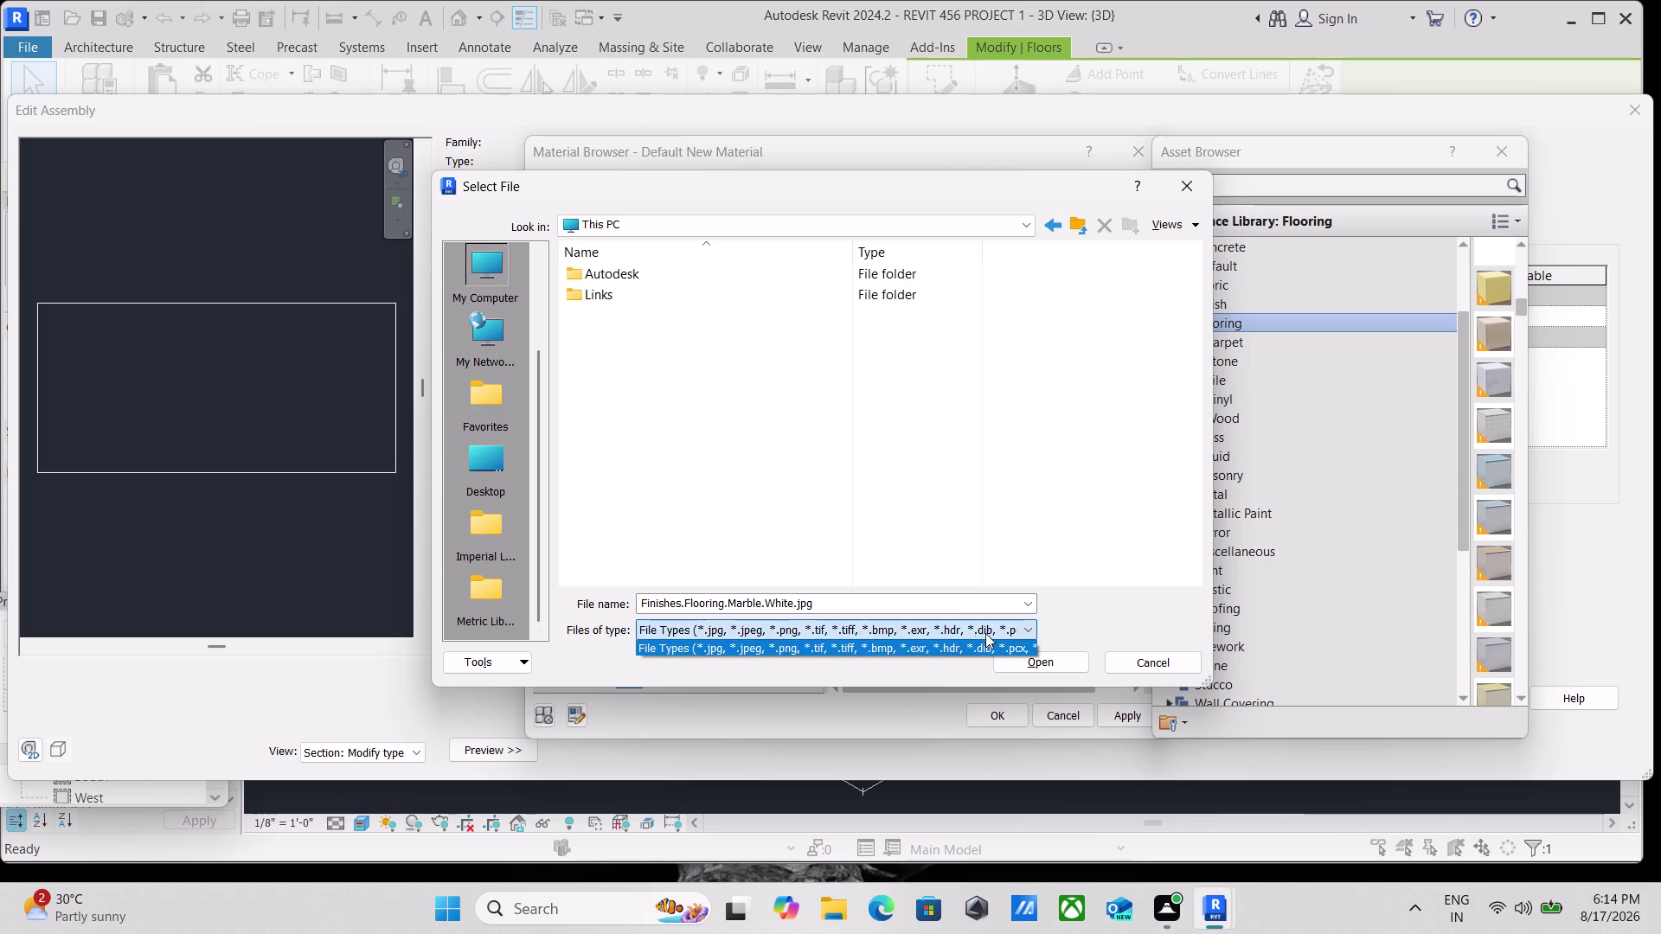
click(980, 626)
double_click(490, 338)
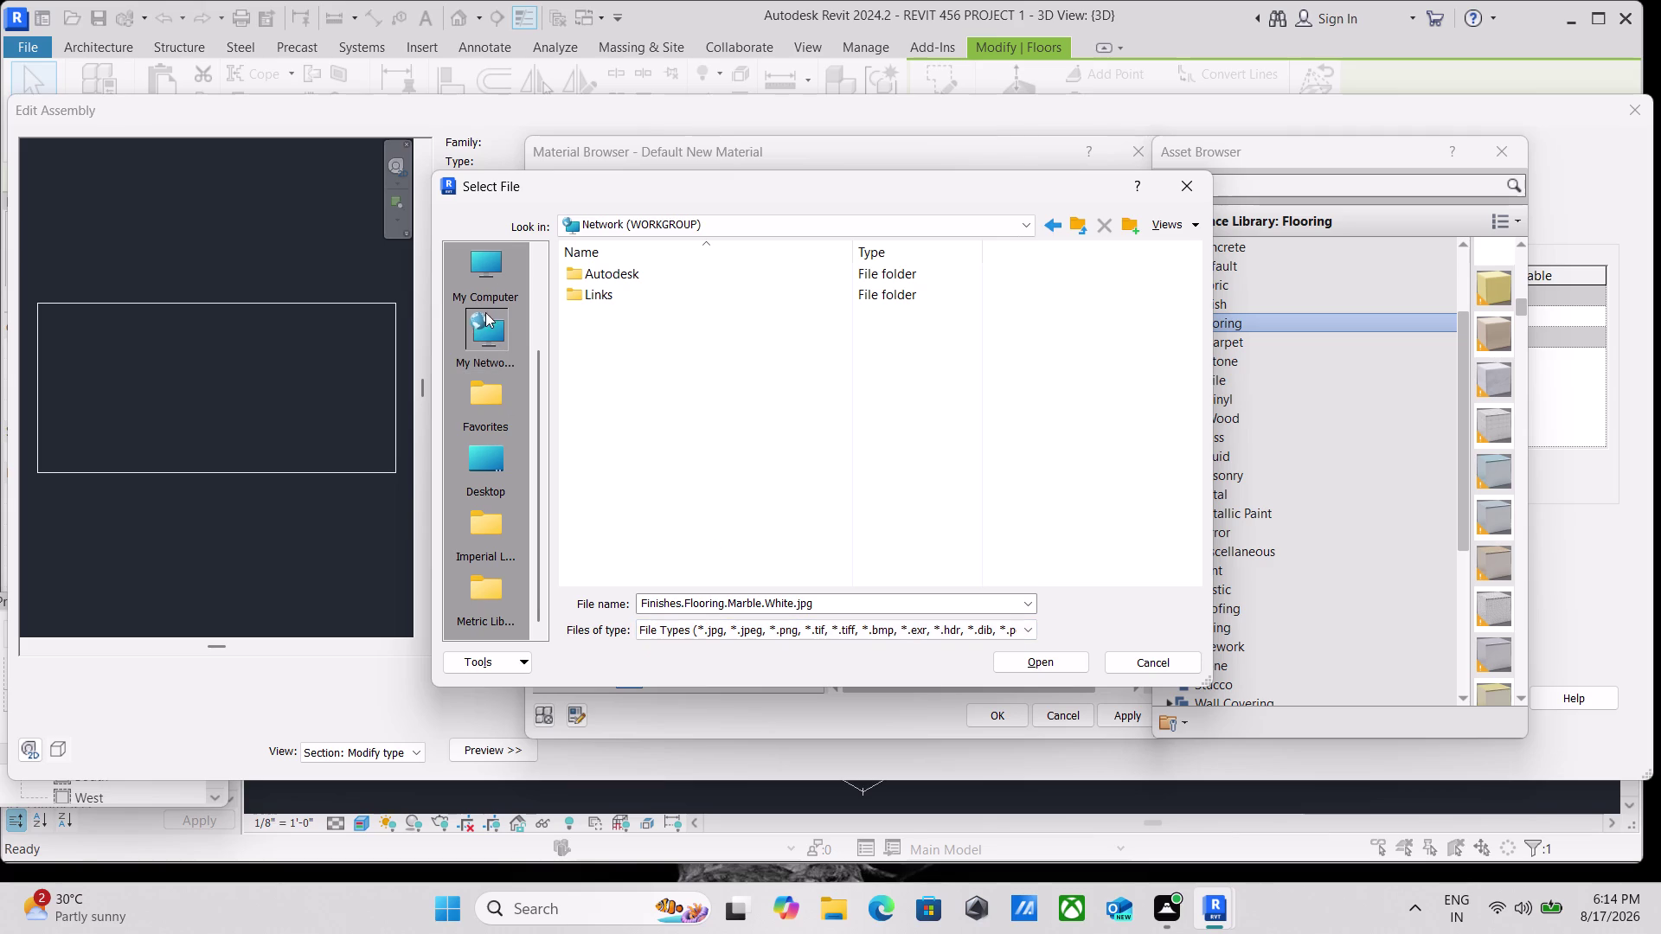
double_click(480, 264)
double_click(480, 391)
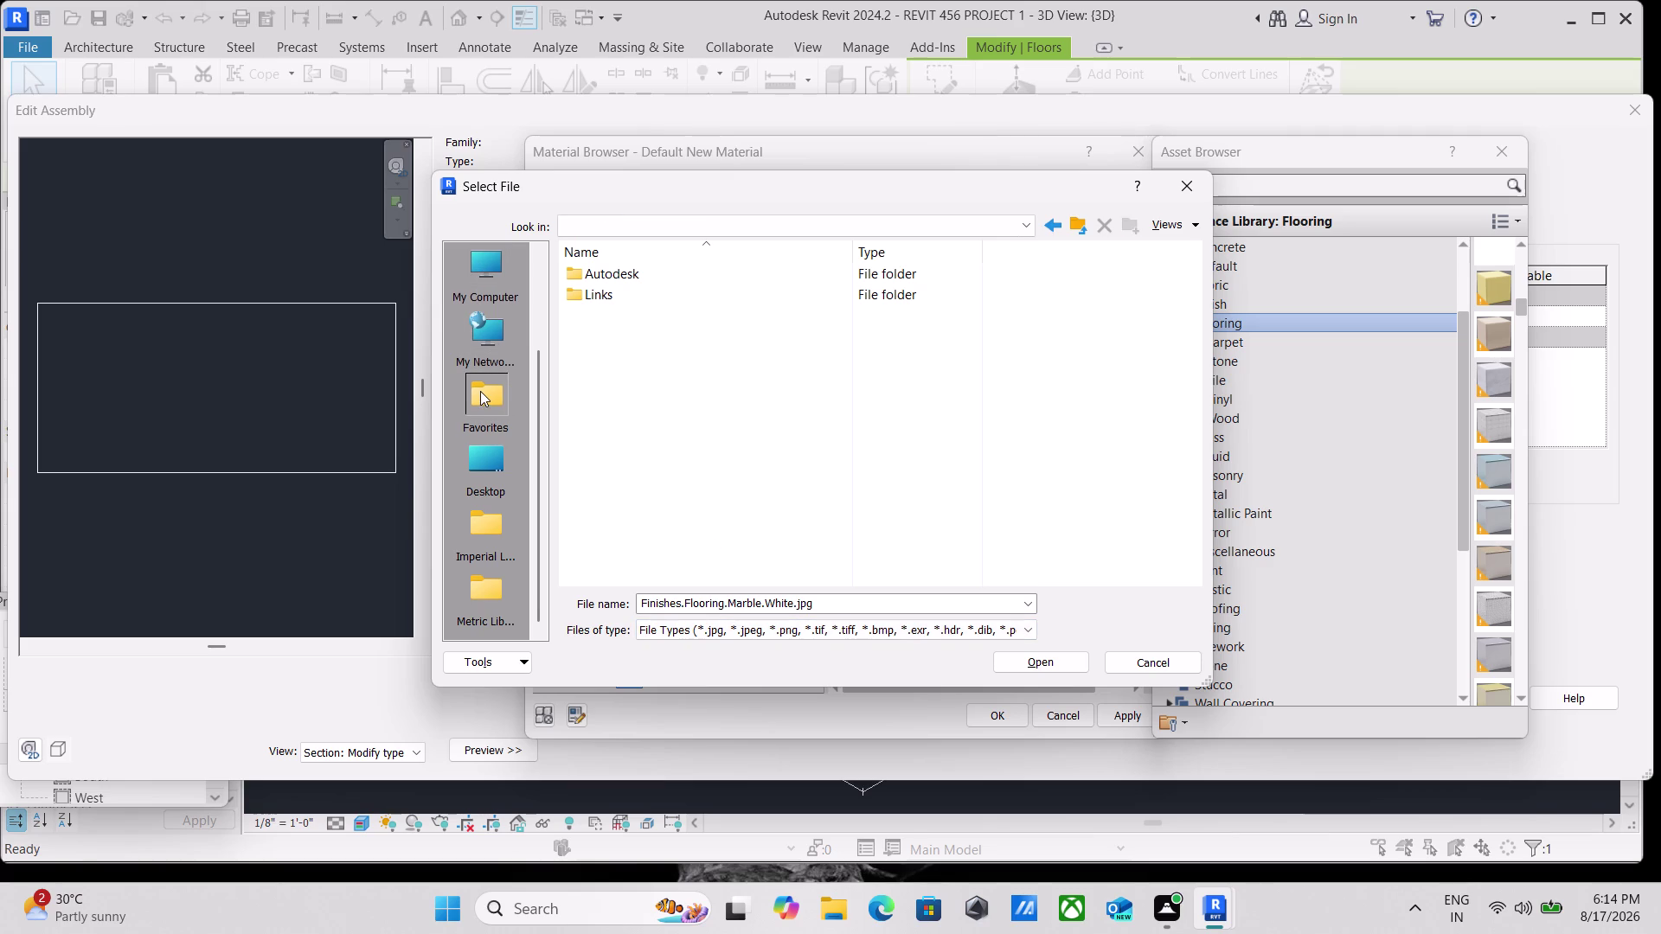
double_click(485, 455)
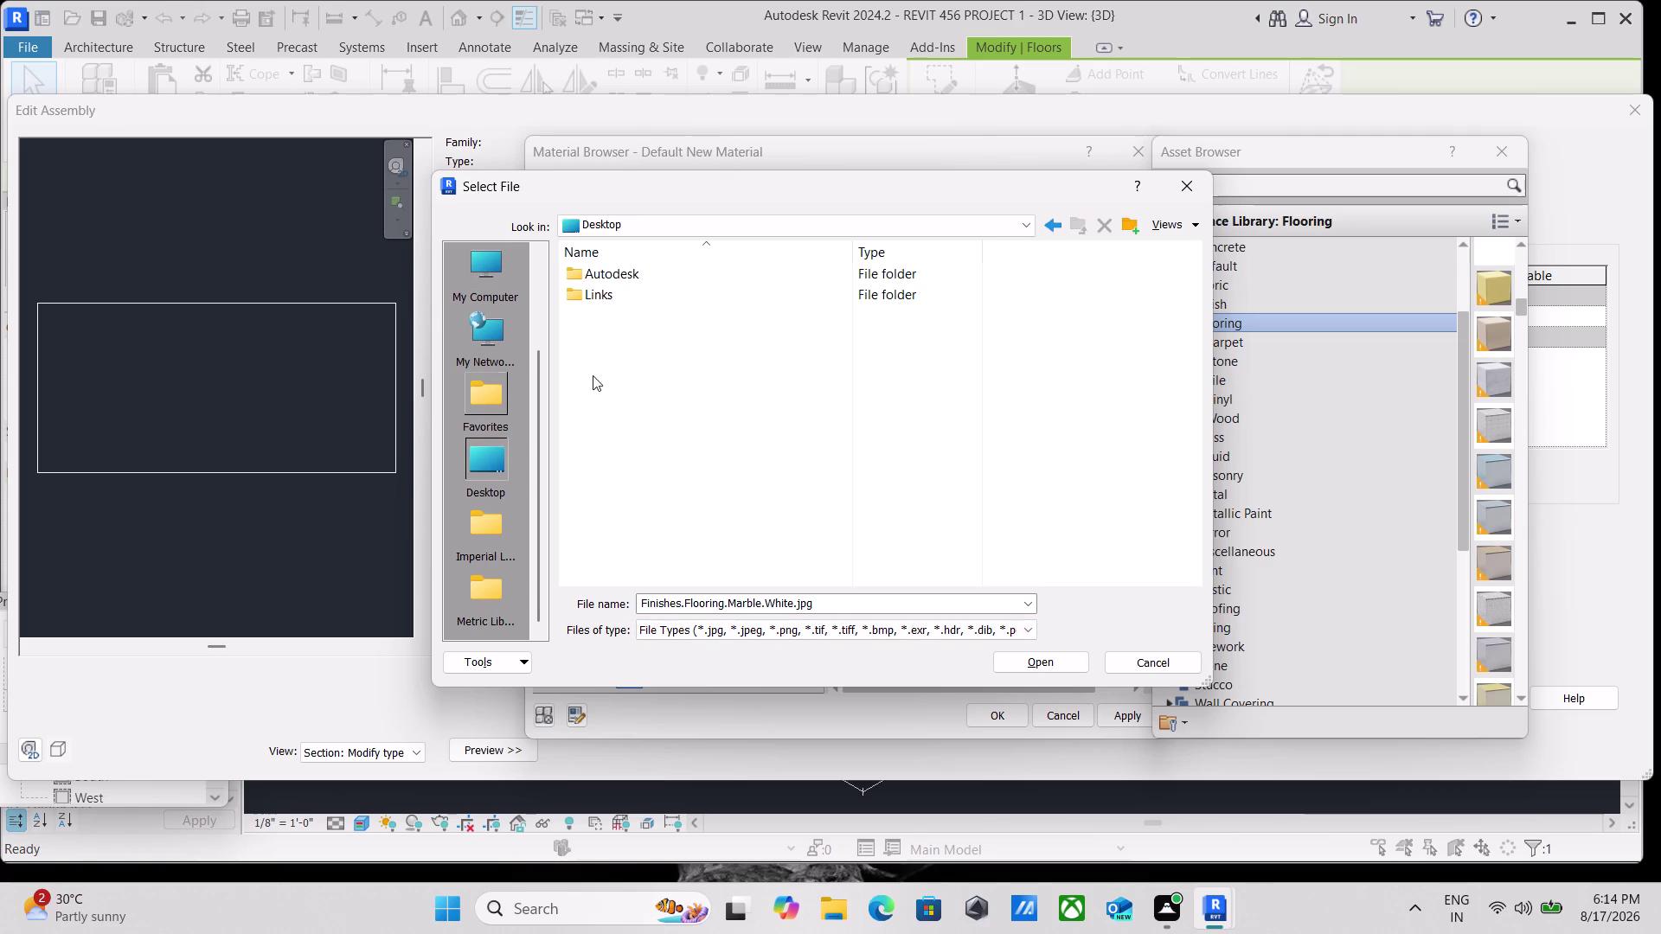
click(781, 216)
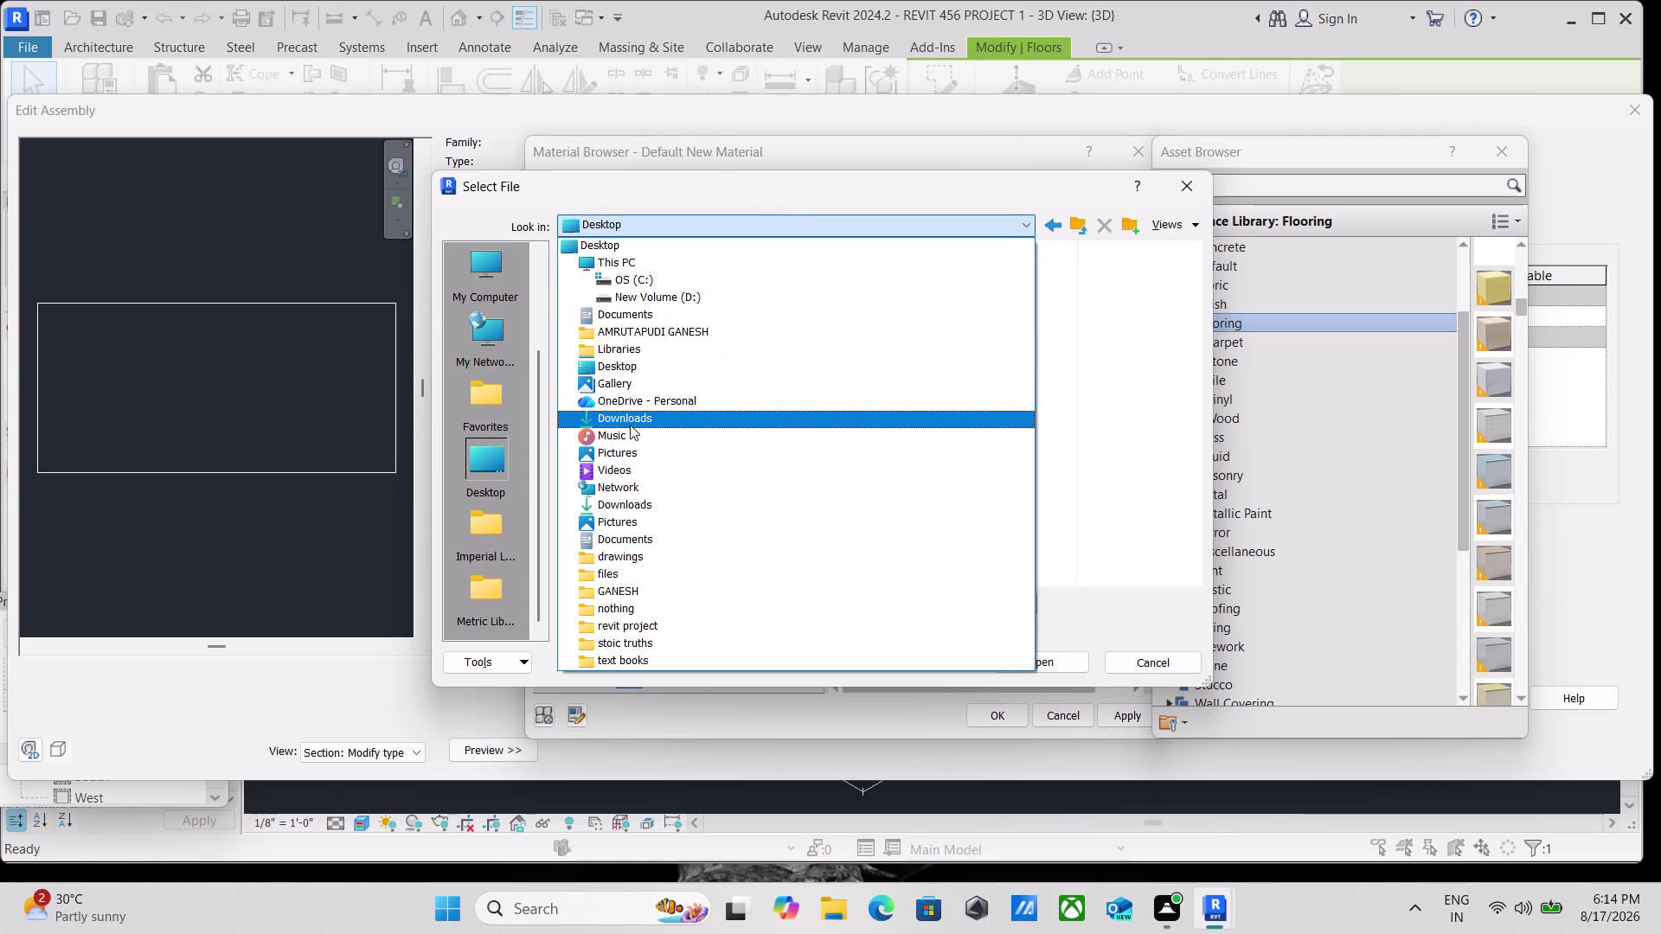
click(639, 418)
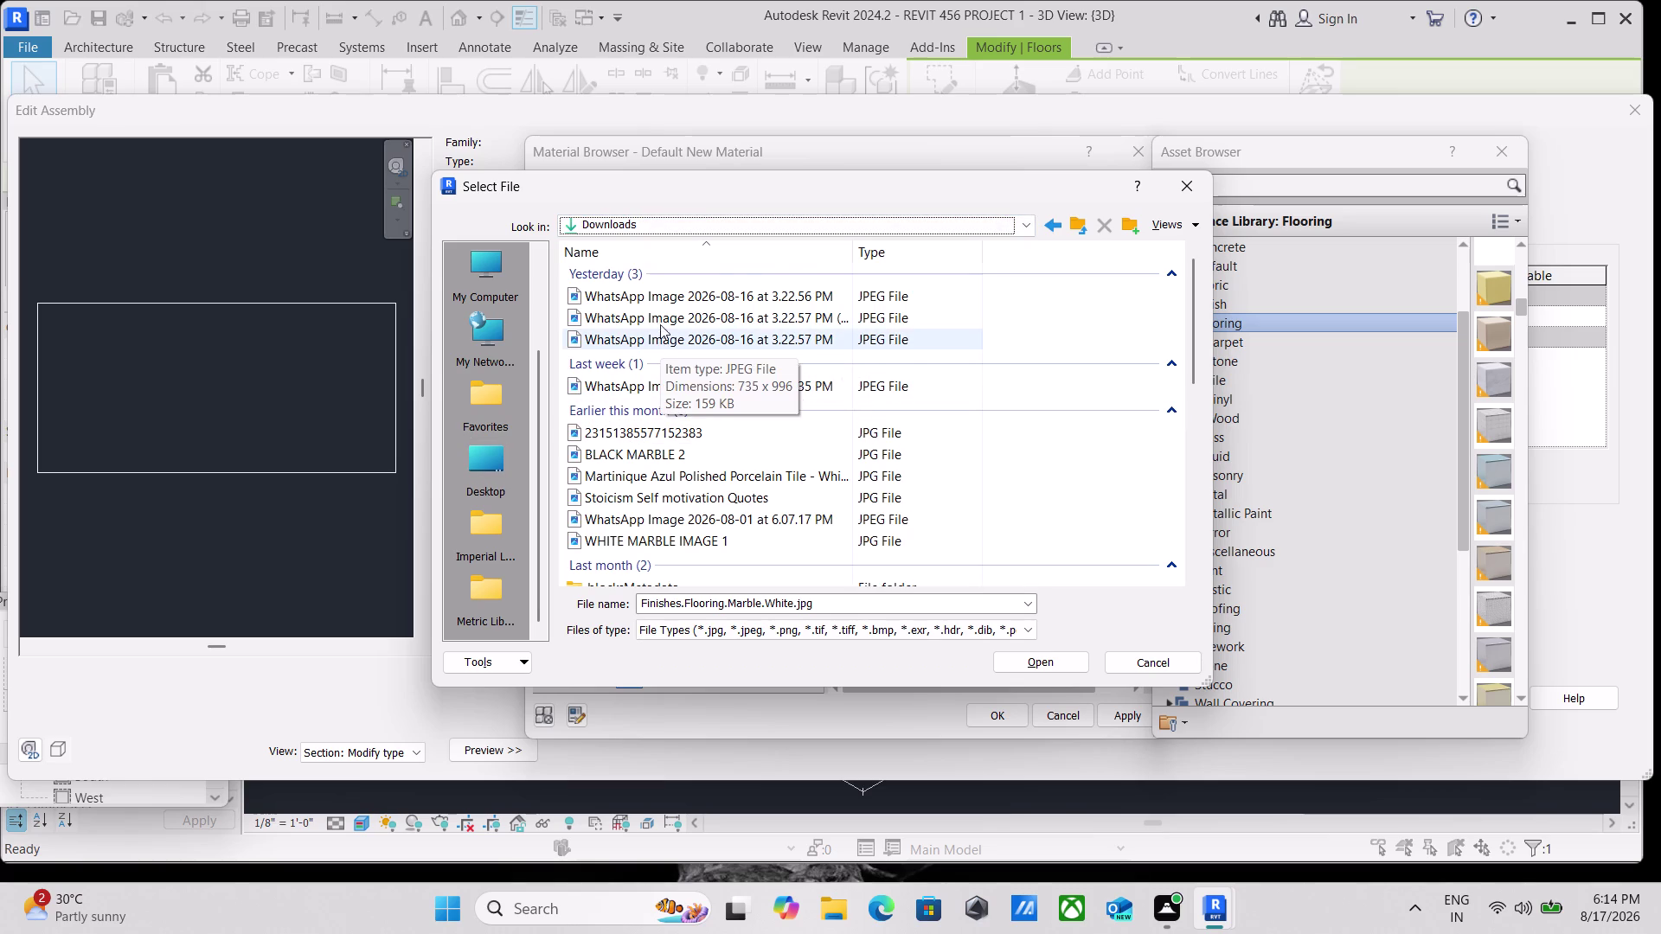
scroll(down, 3)
click(694, 482)
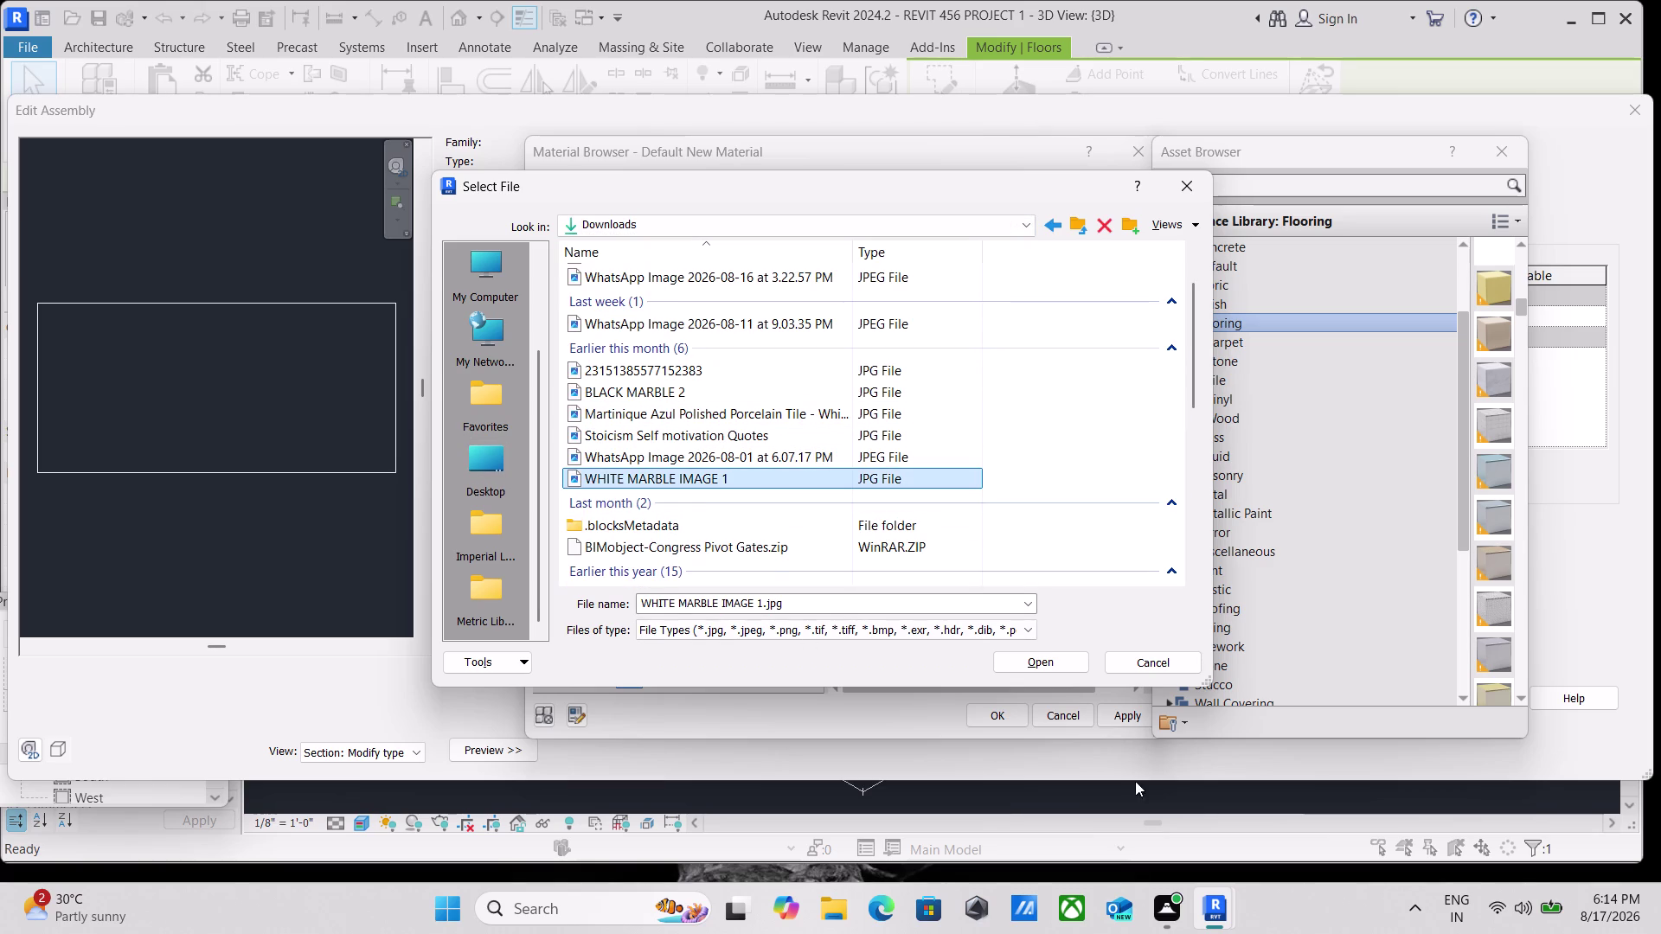
click(1034, 674)
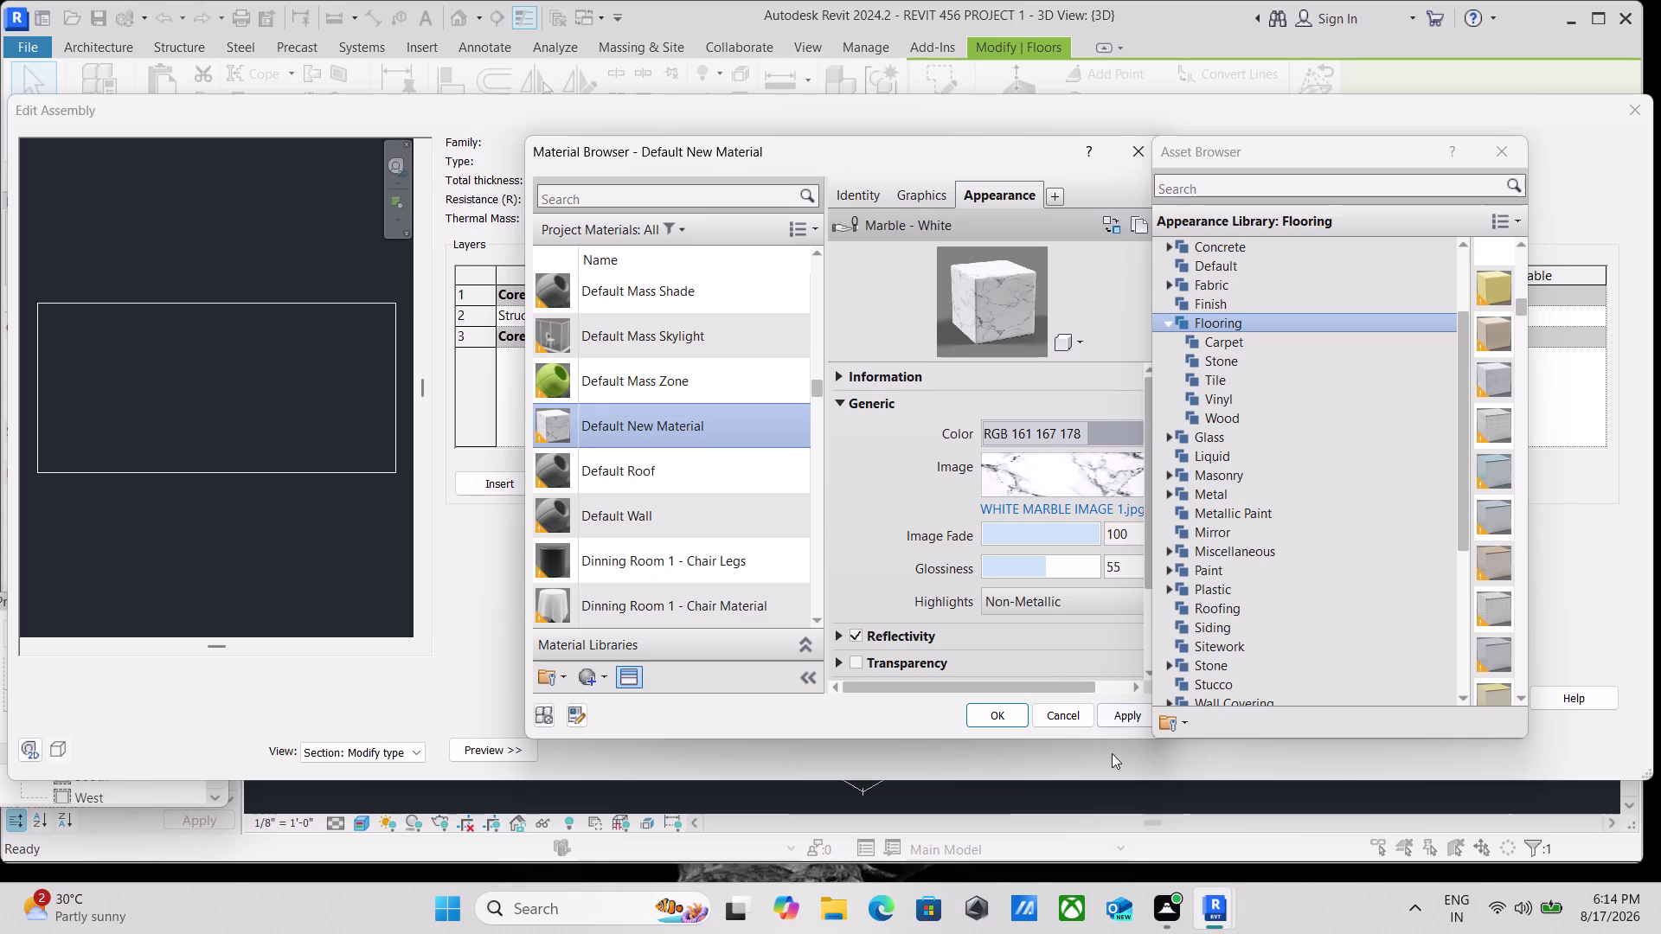
Confirm the Material Browser, Edit Assembly and Type Properties dialogs.
click(1116, 720)
click(983, 720)
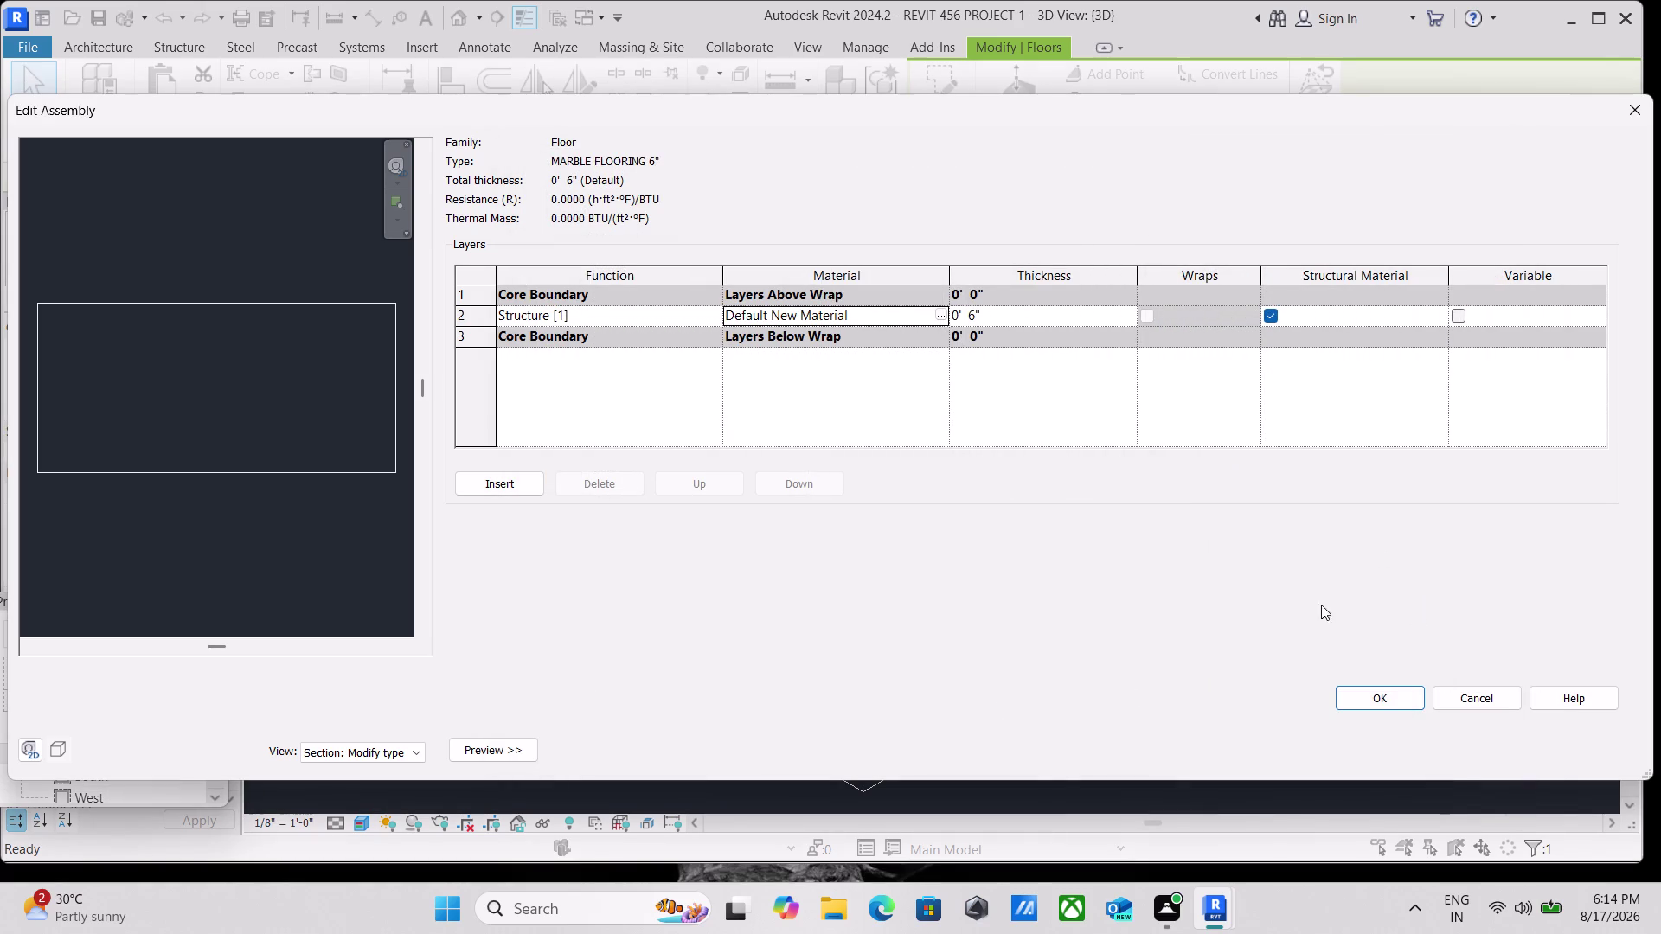
click(1382, 704)
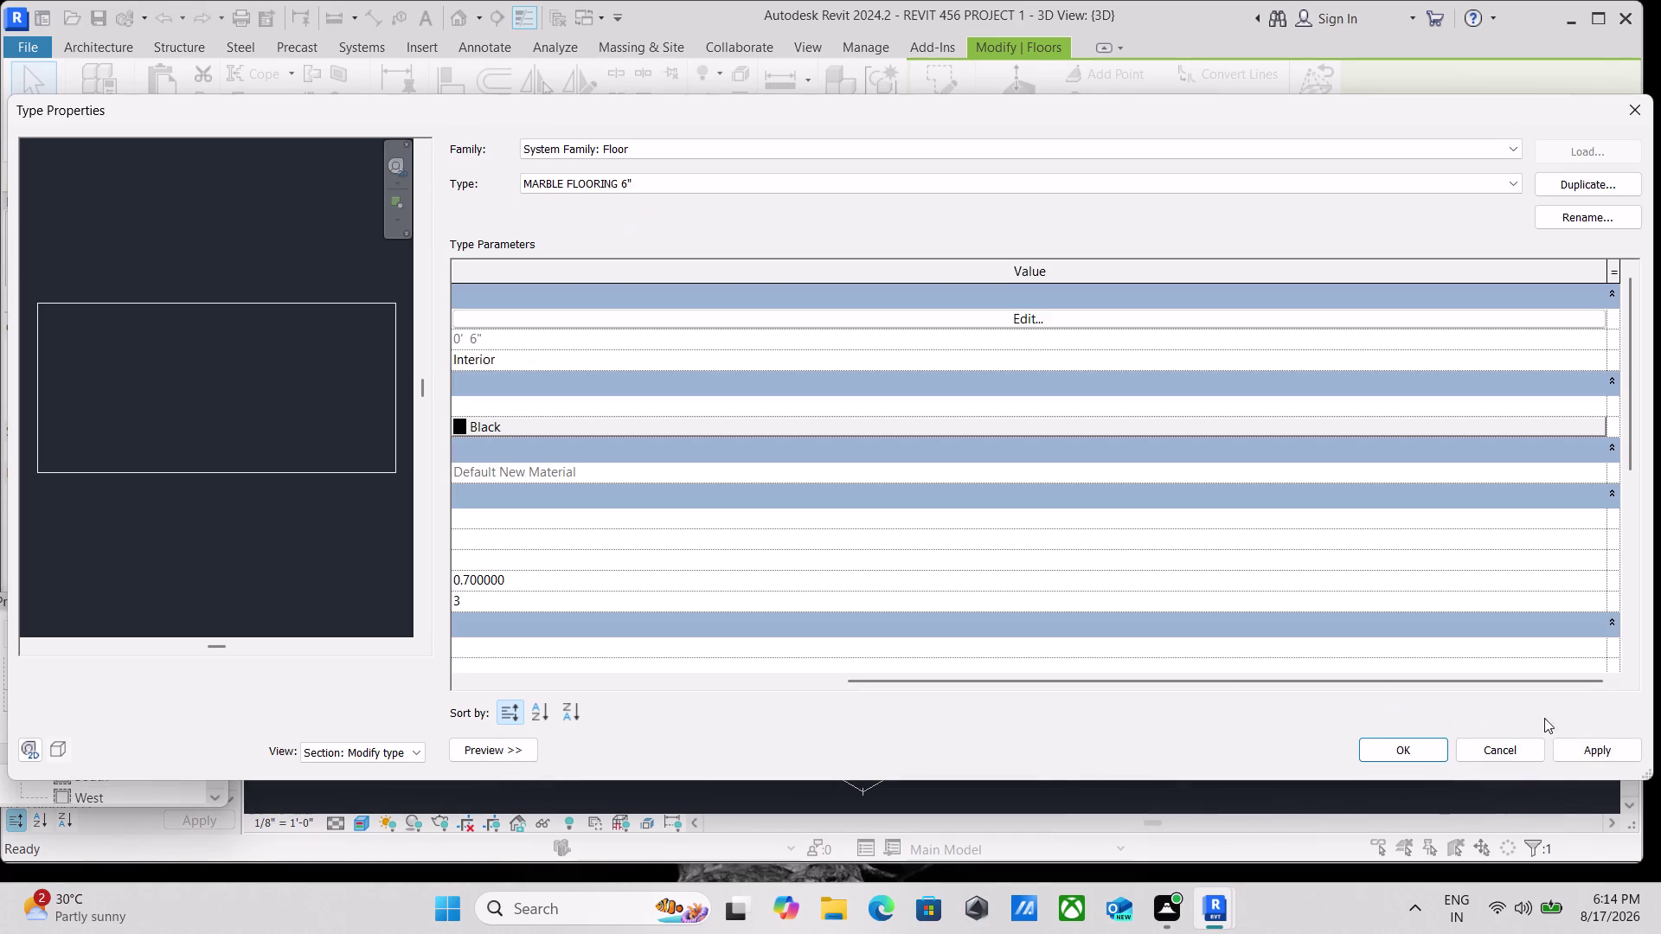
click(1592, 745)
click(1412, 754)
Zoom in on the marble-topped slab edge, select it, then clear the selection.
scroll(down, 3)
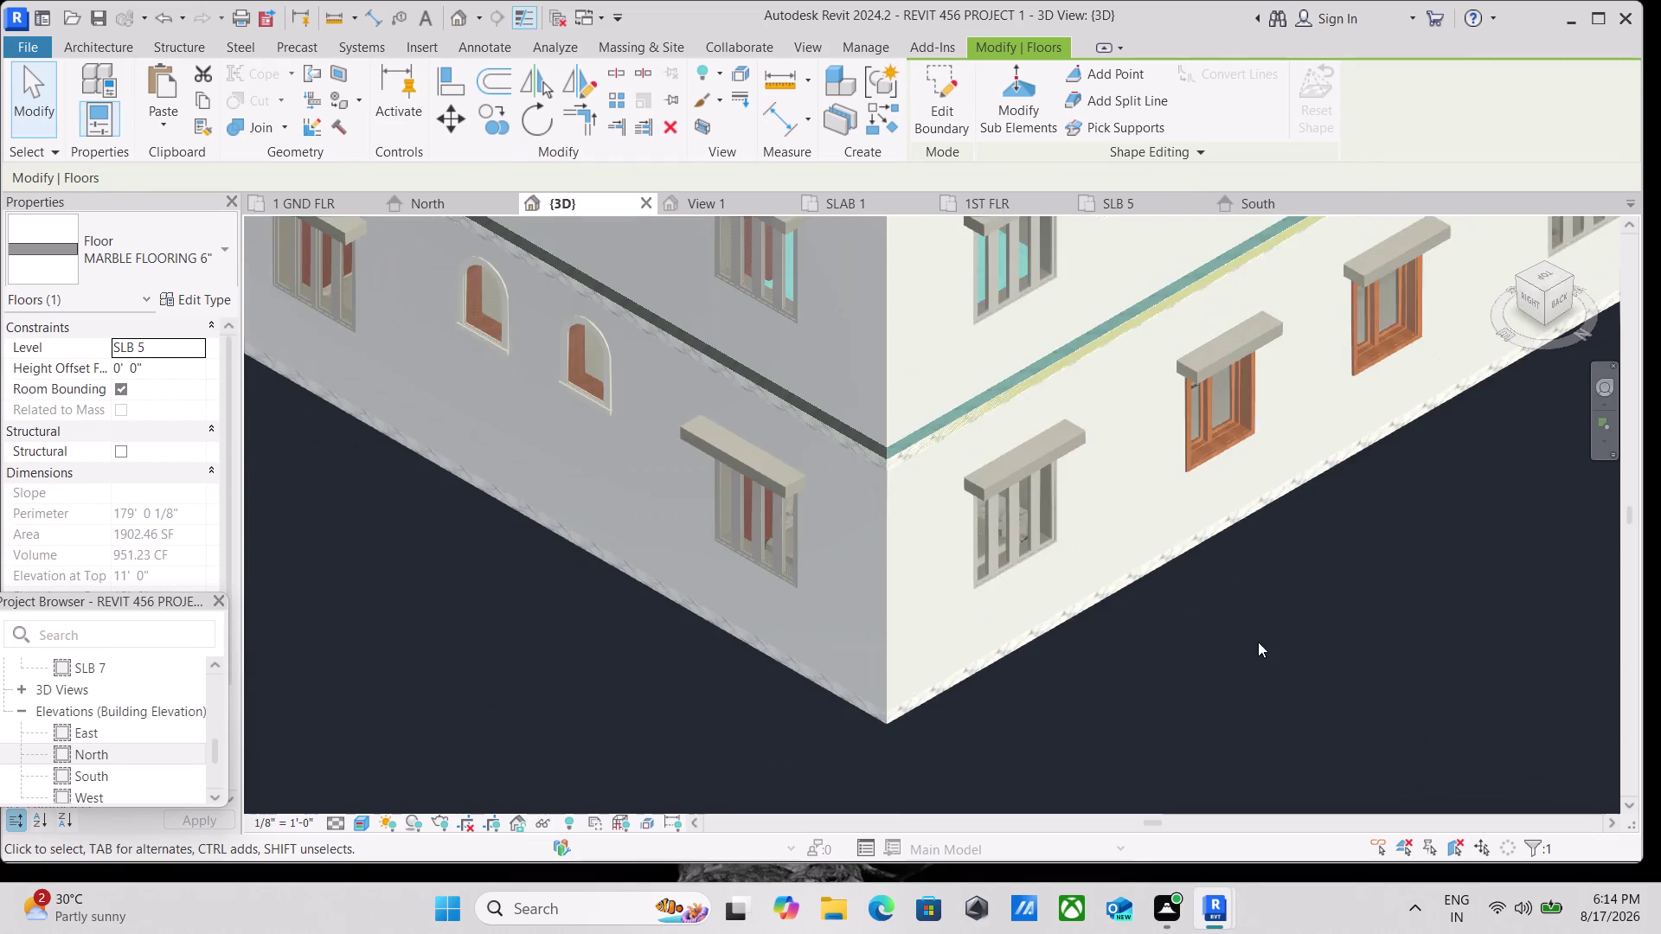
scroll(down, 3)
middle_drag(1191, 668, 1165, 804)
scroll(up, 3)
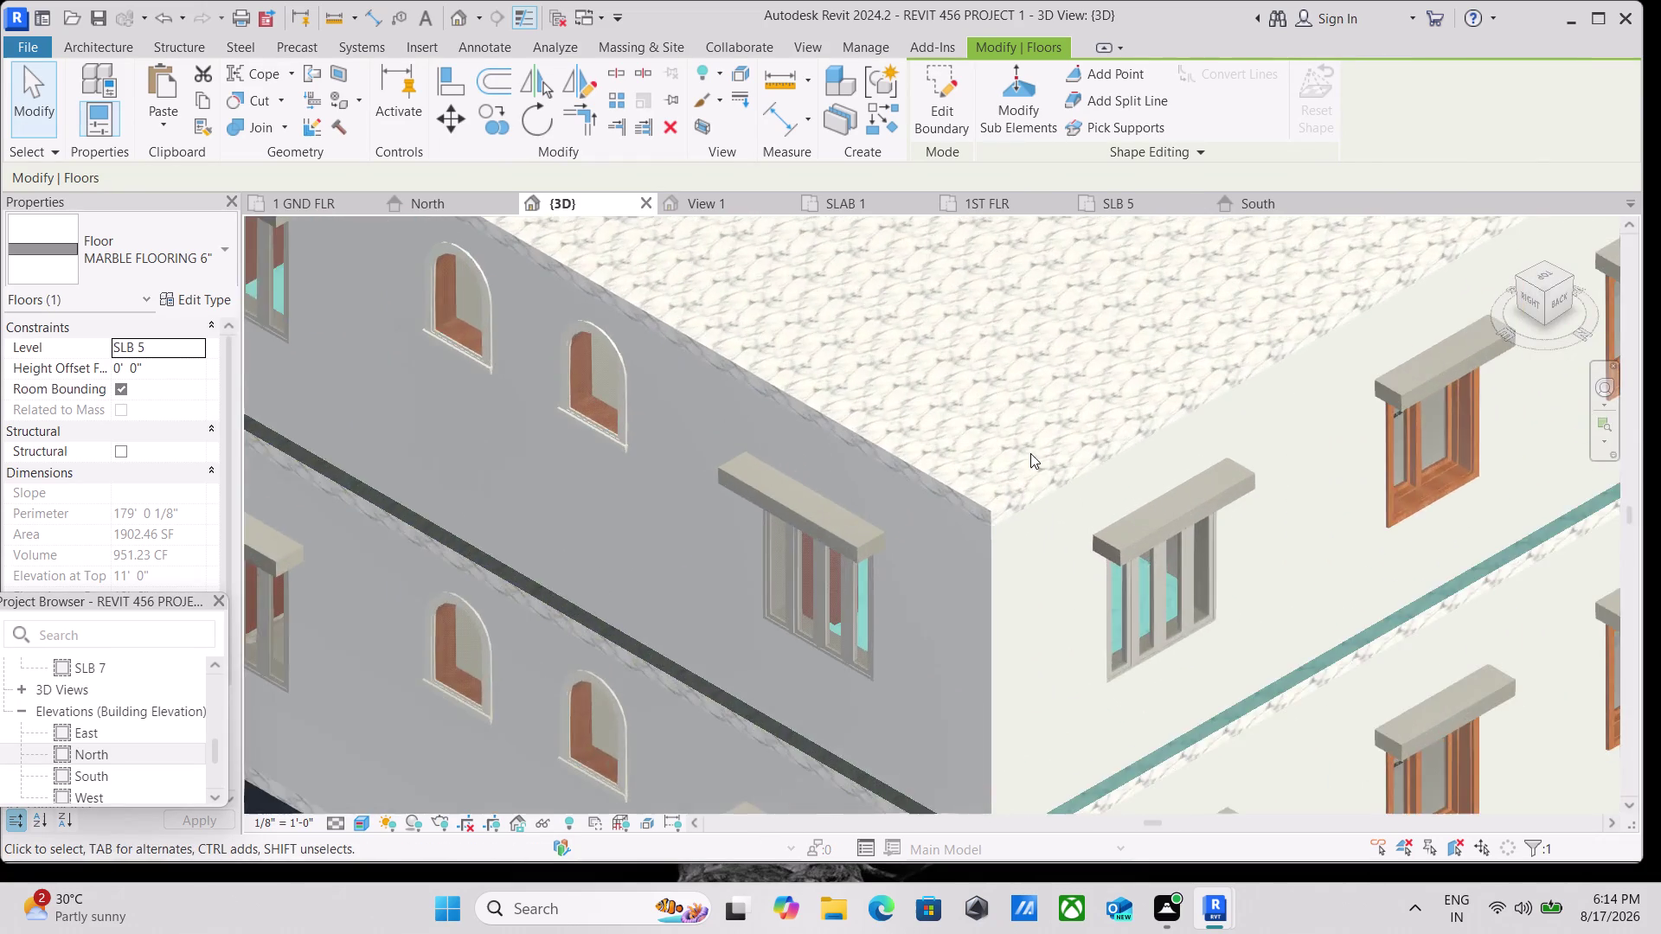
scroll(up, 3)
scroll(down, 3)
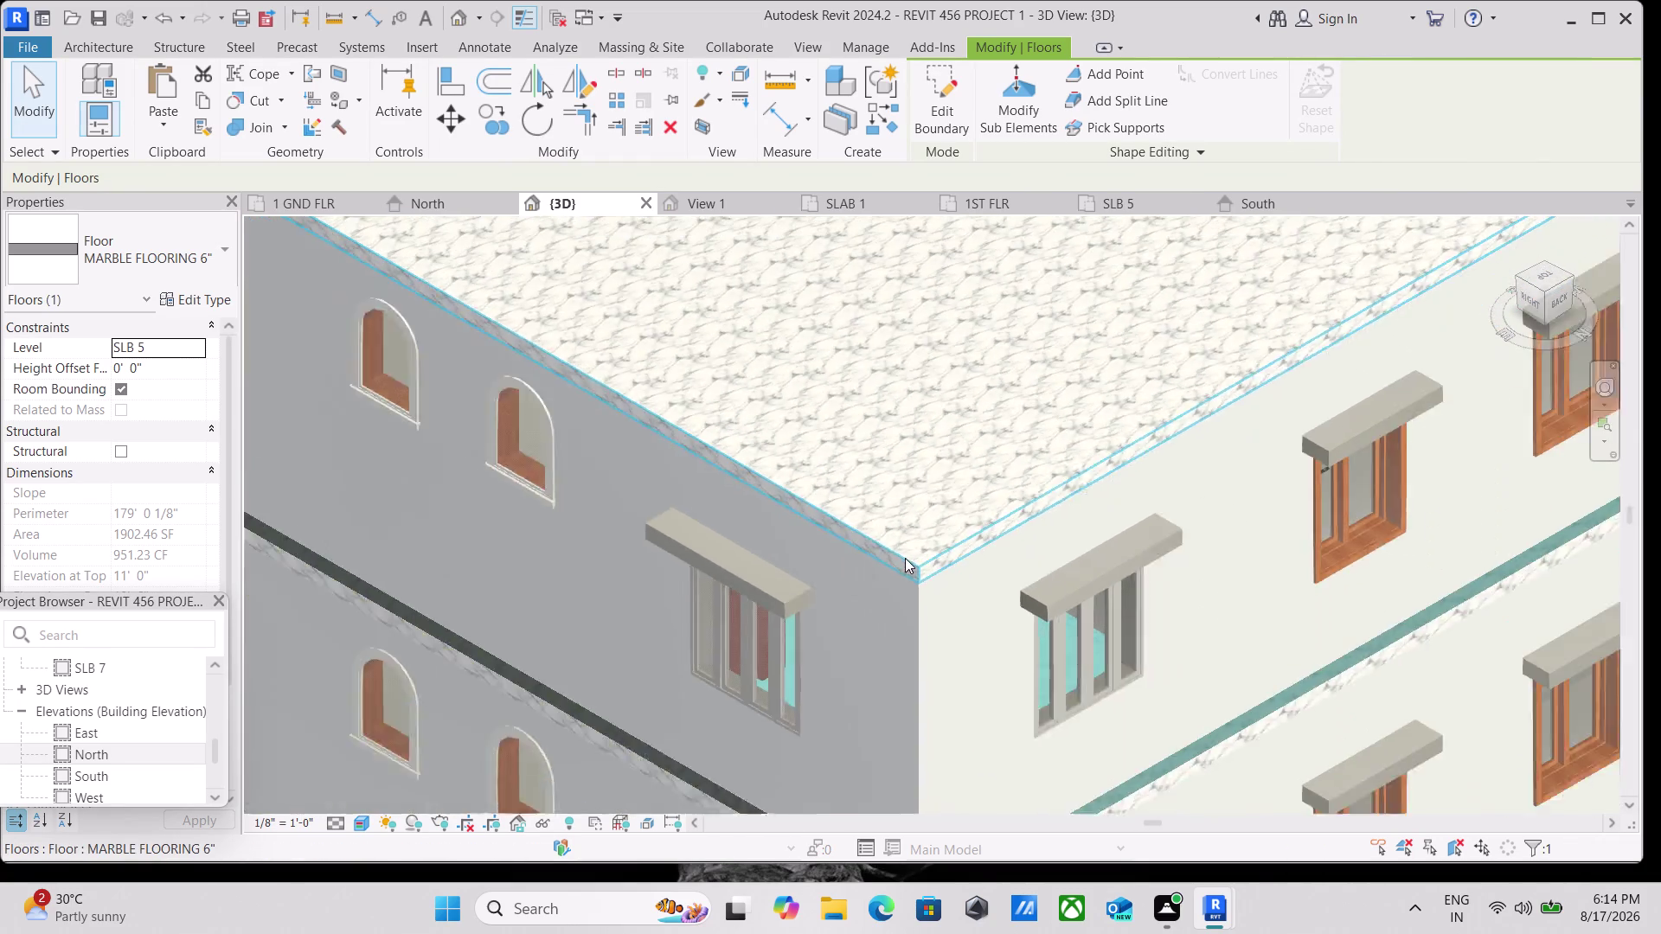
scroll(down, 3)
scroll(up, 3)
scroll(up, 3)
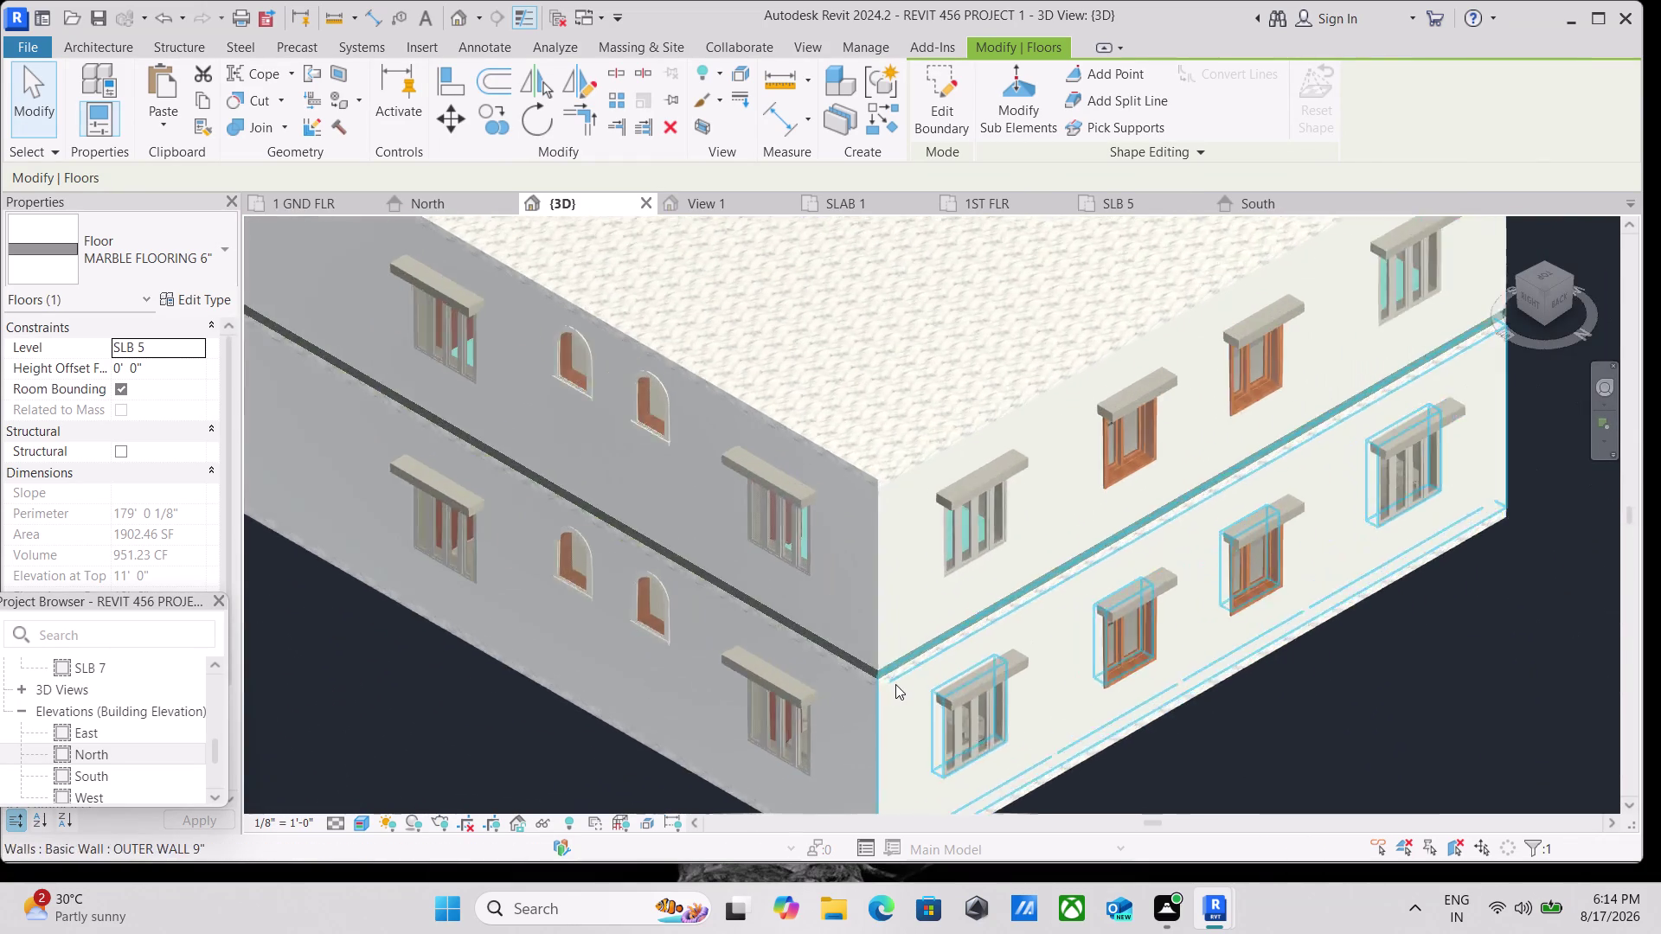
scroll(up, 3)
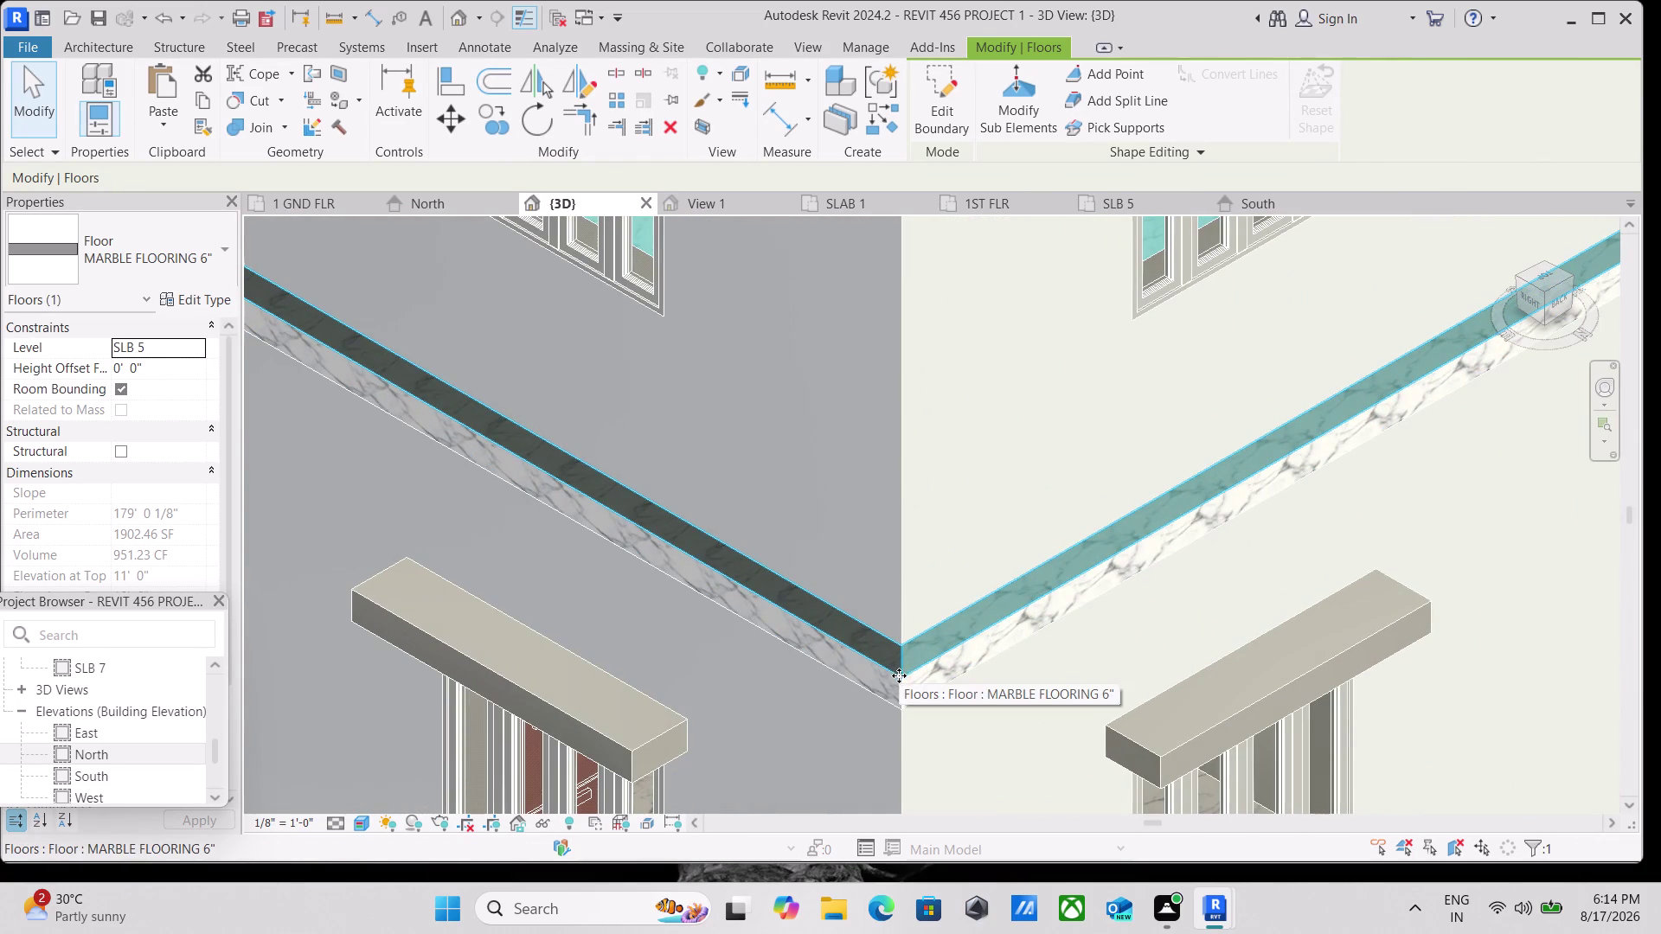
click(904, 663)
scroll(down, 3)
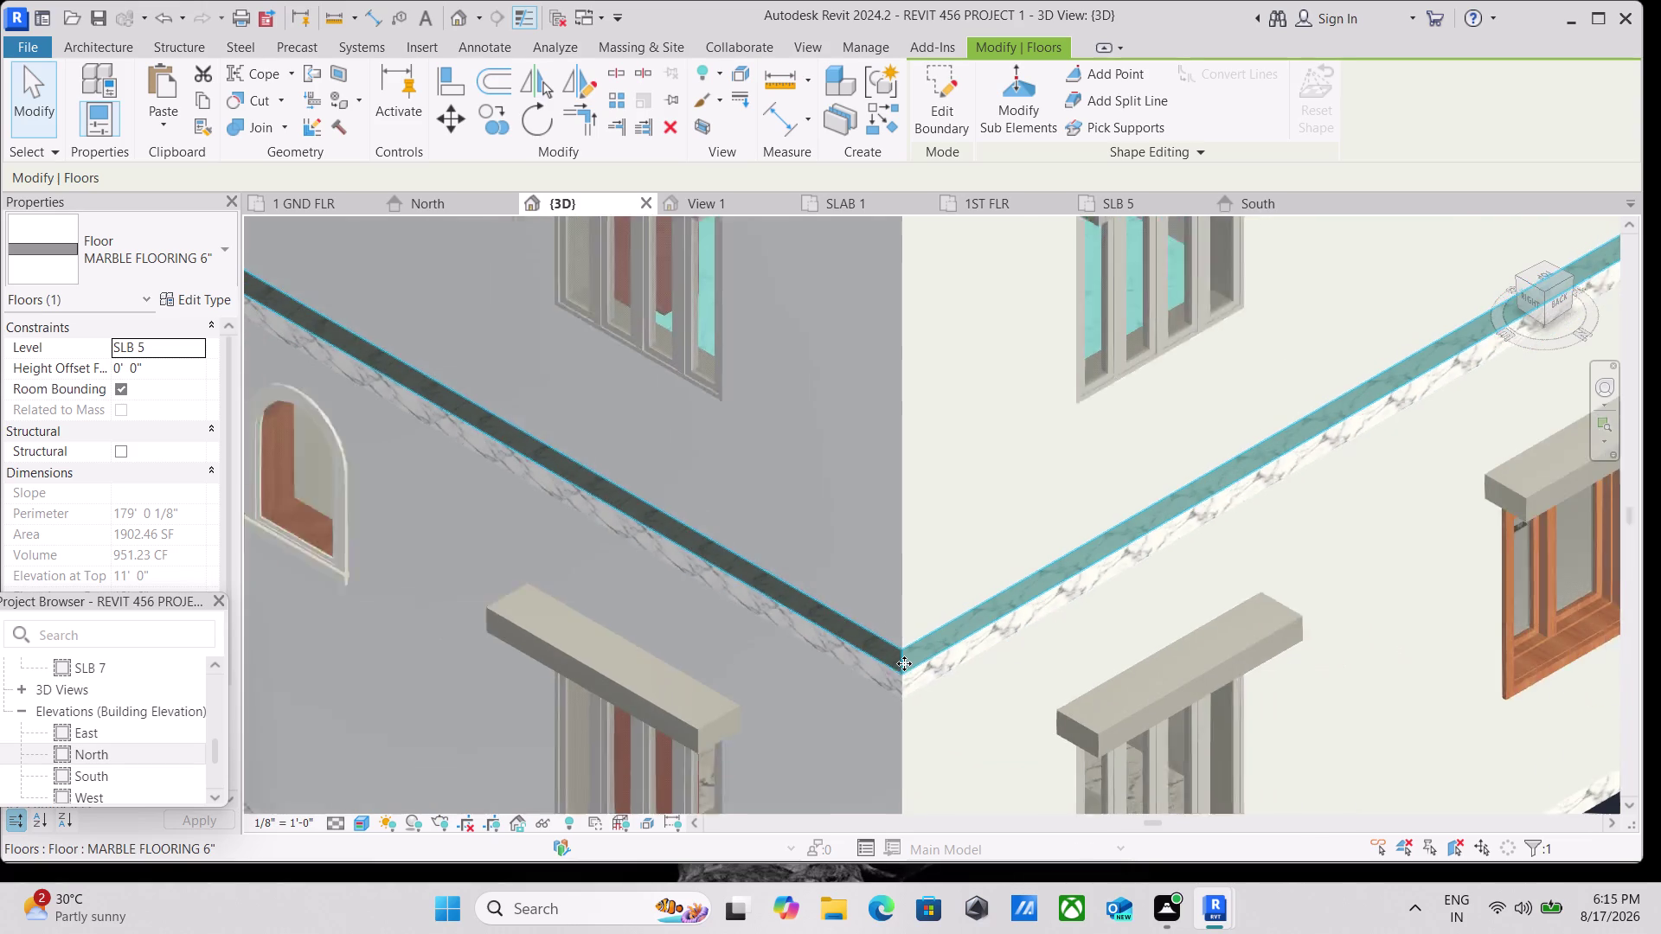
scroll(down, 3)
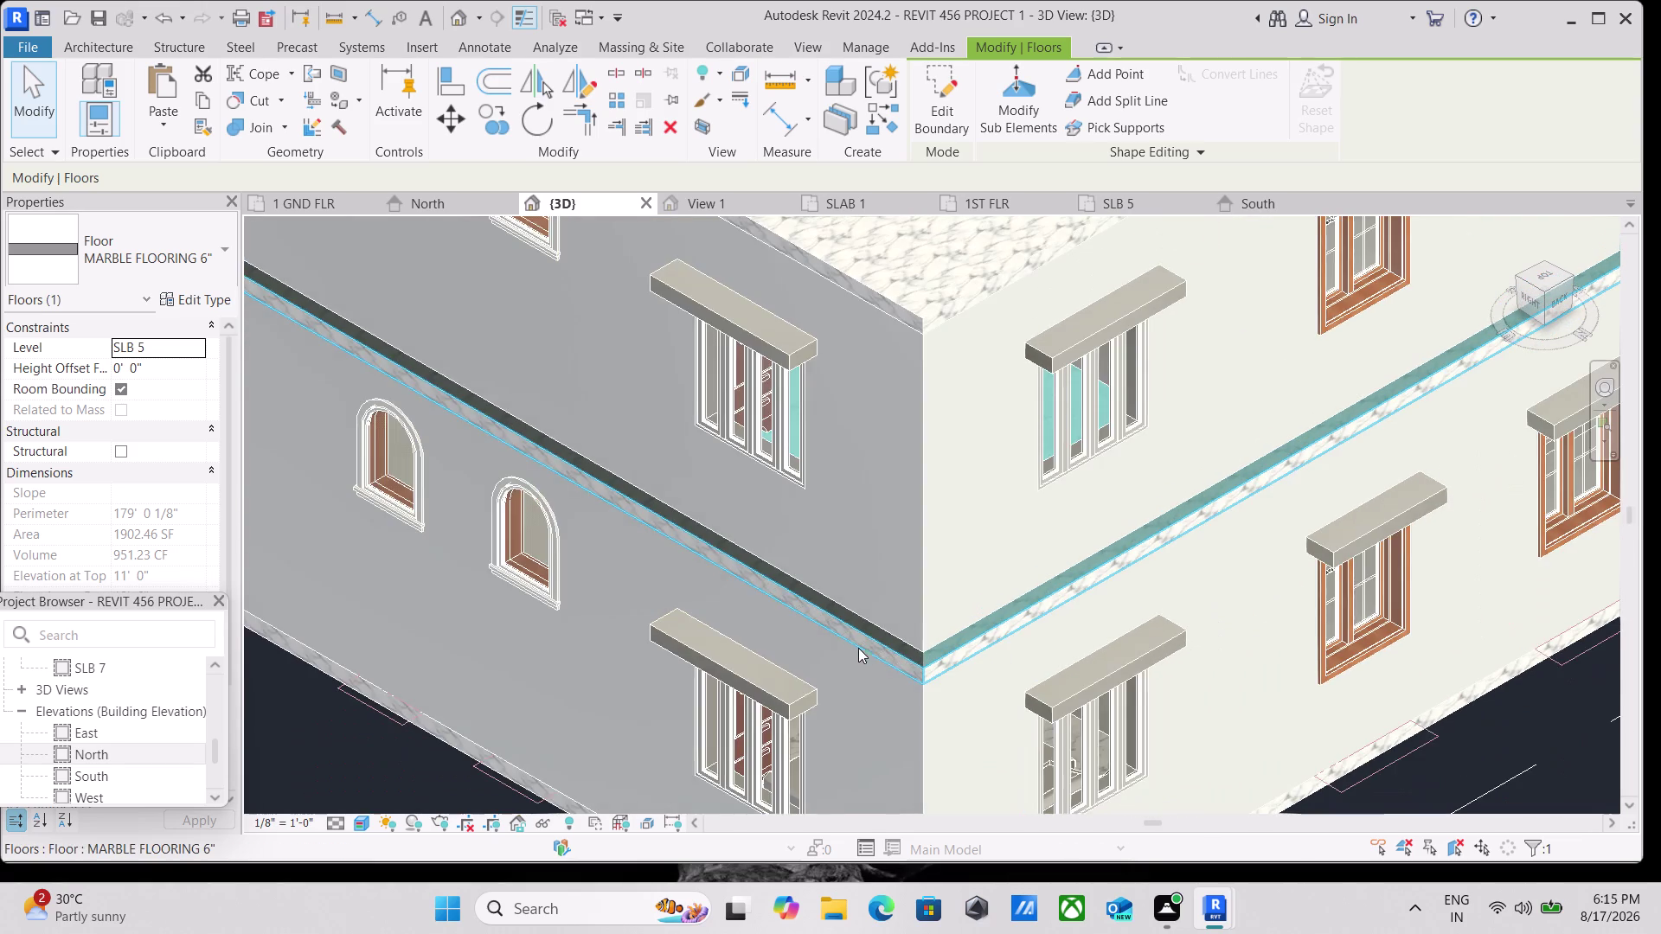
scroll(down, 3)
key(Escape)
scroll(down, 3)
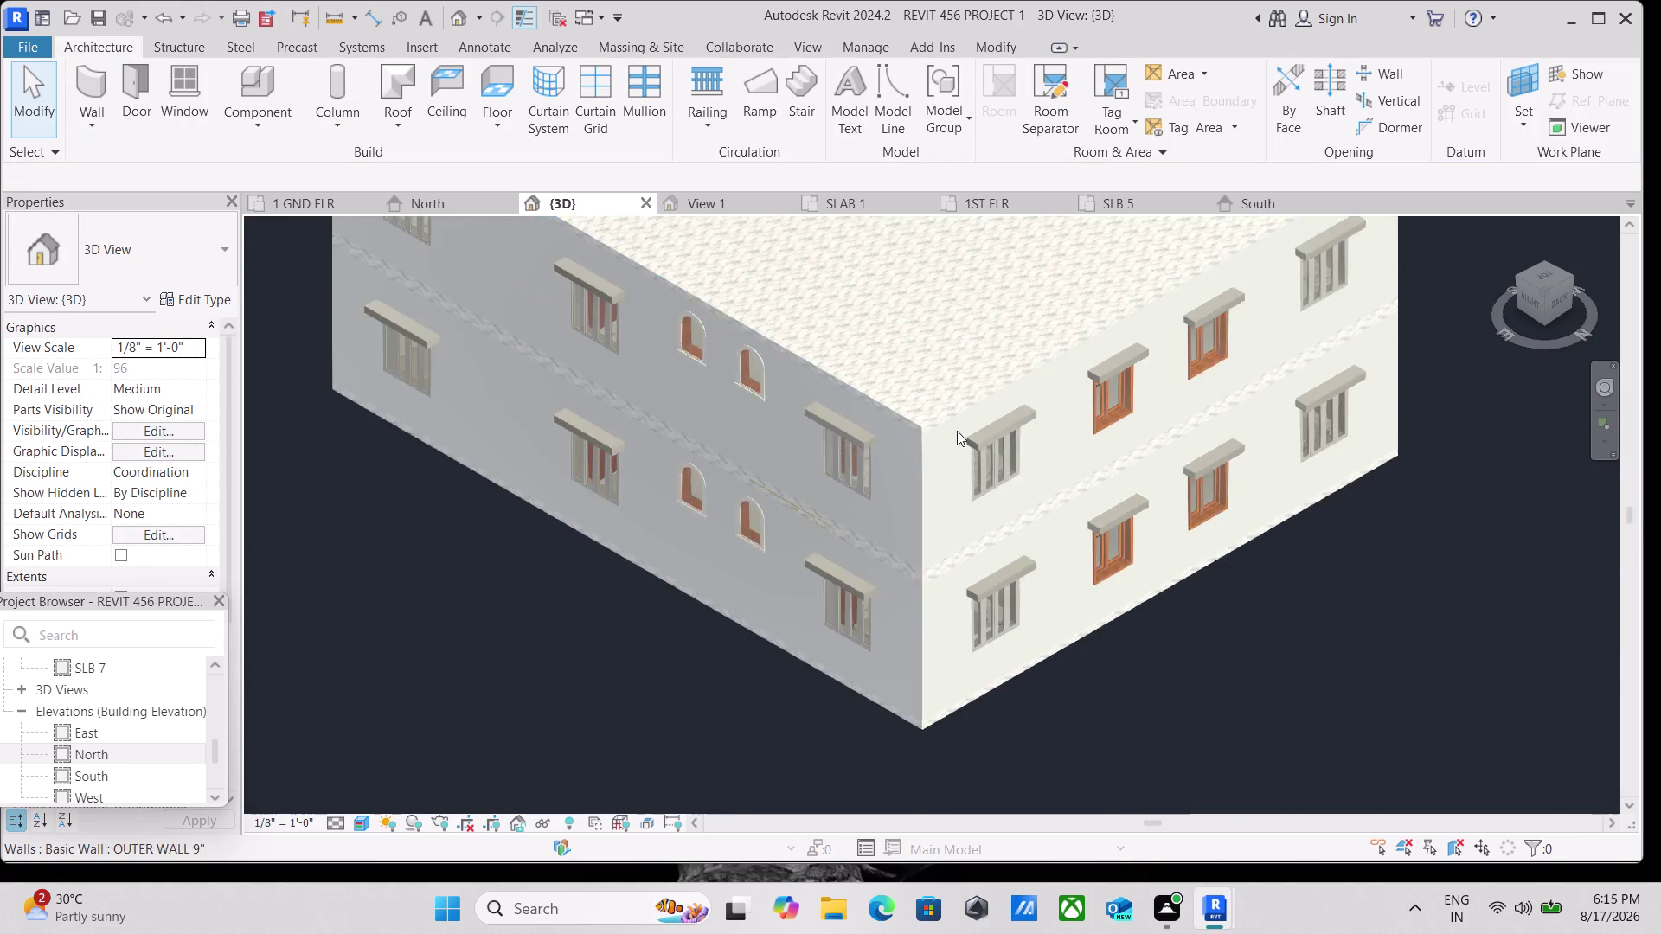
scroll(down, 3)
Pan along the building corner, select the first-floor marble slab and check its context options.
middle_drag(957, 444, 931, 608)
middle_drag(746, 515, 656, 450)
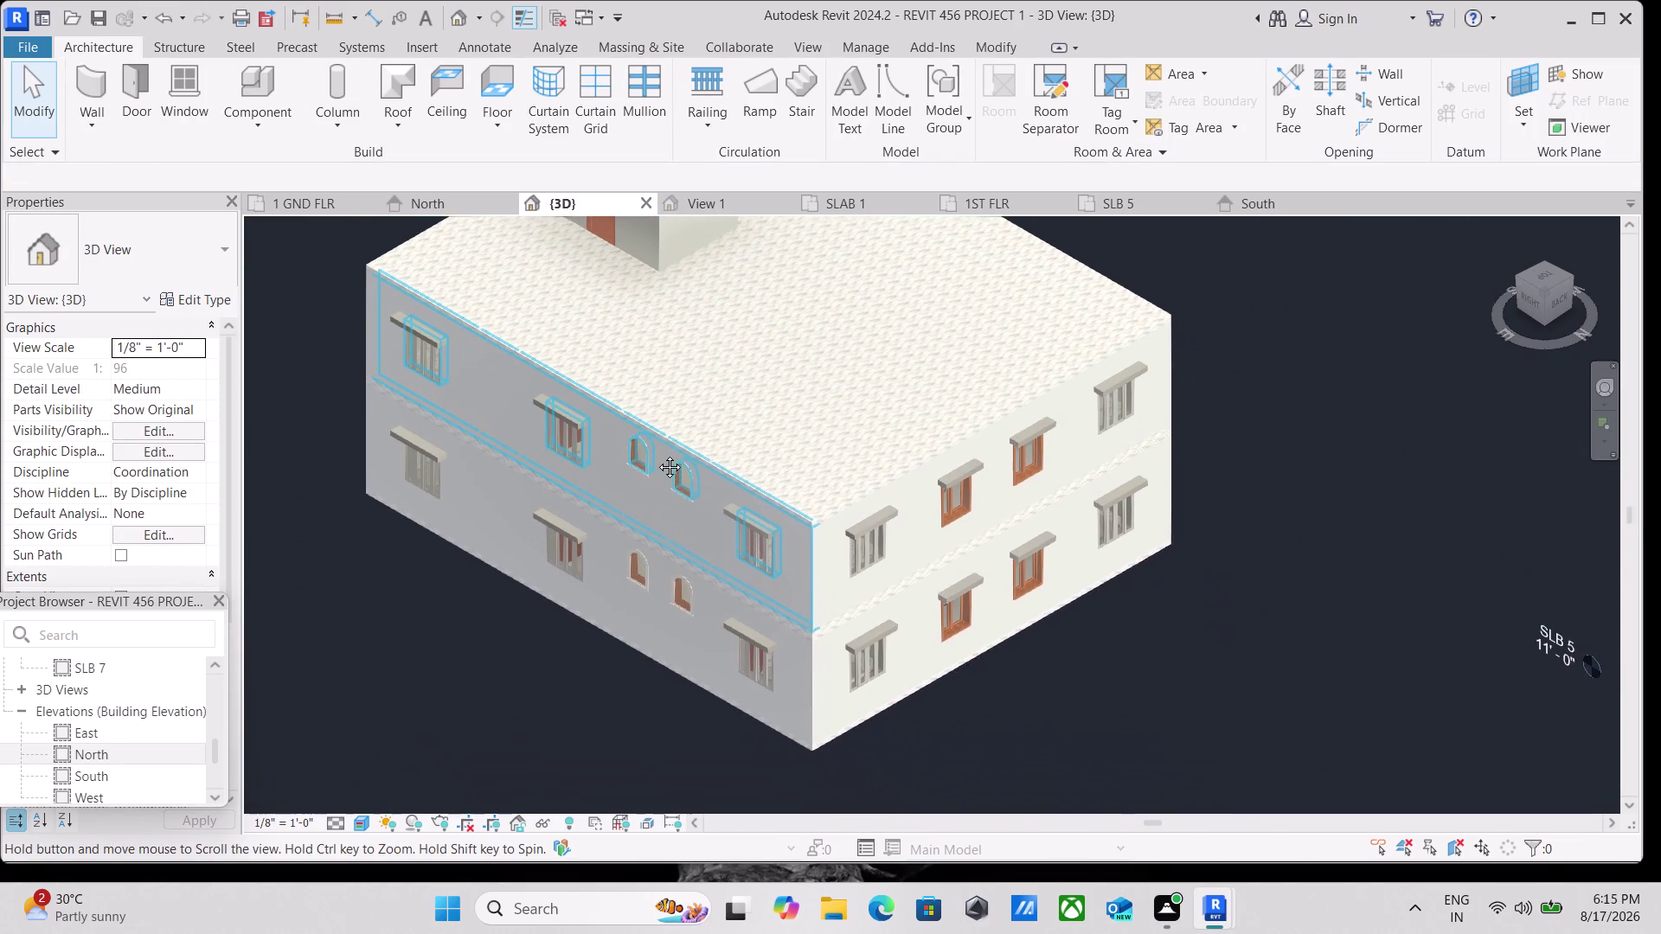
middle_drag(656, 450, 731, 471)
scroll(up, 3)
scroll(up, 3)
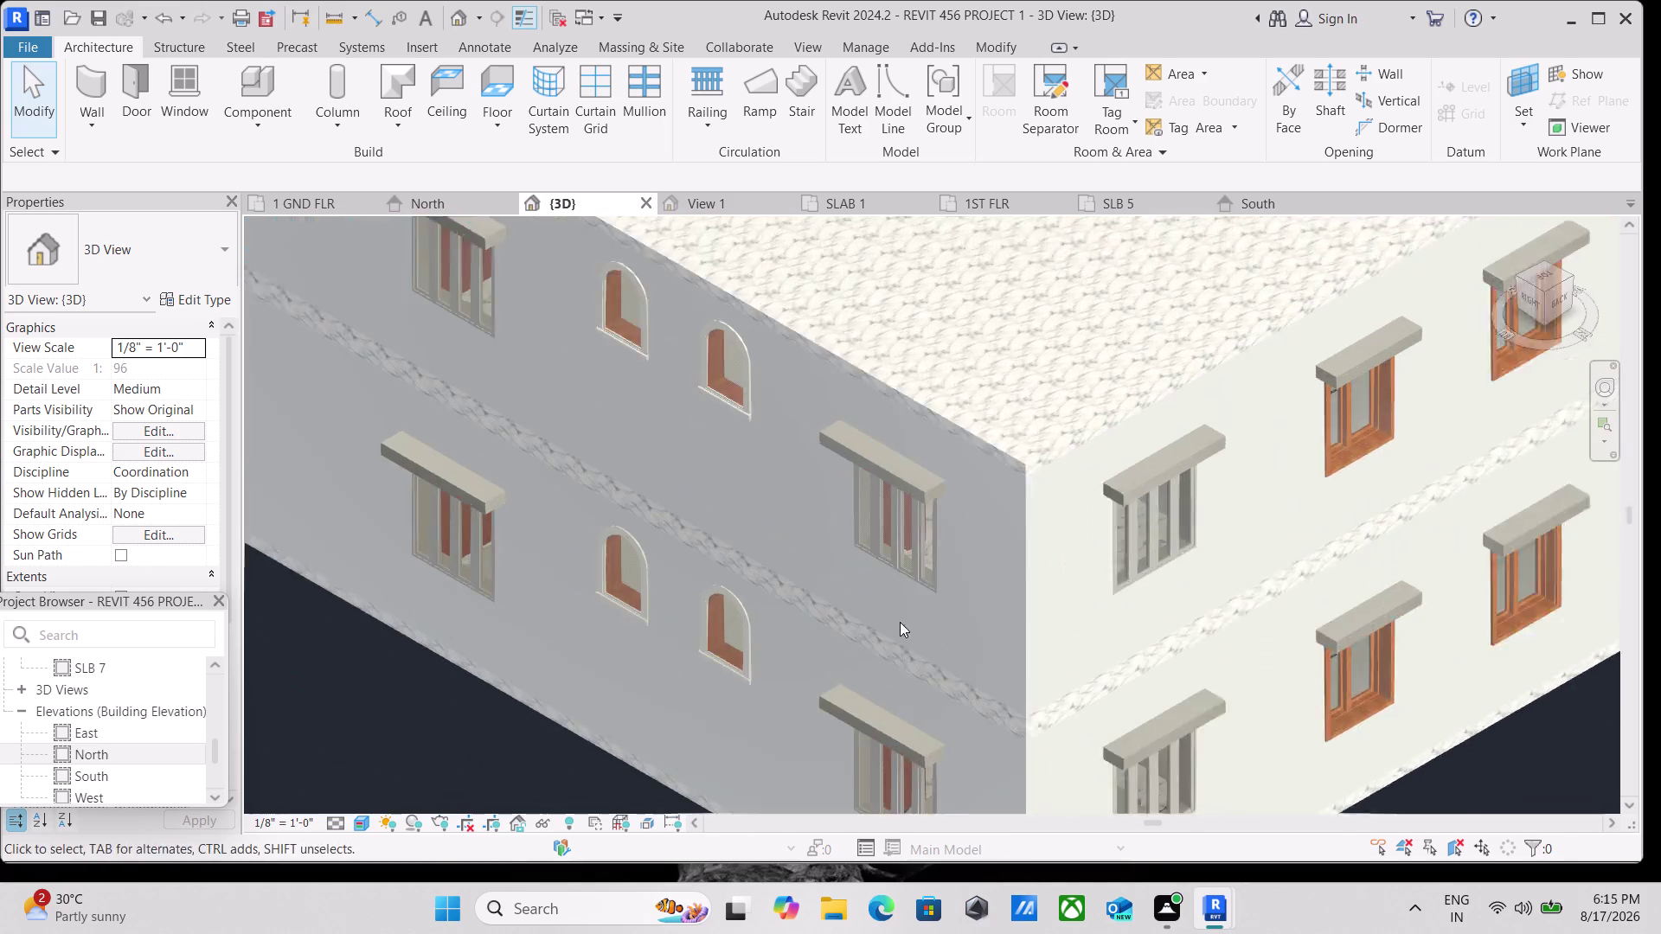
scroll(up, 3)
scroll(up, 3)
scroll(down, 3)
middle_drag(1131, 756, 1034, 577)
scroll(down, 3)
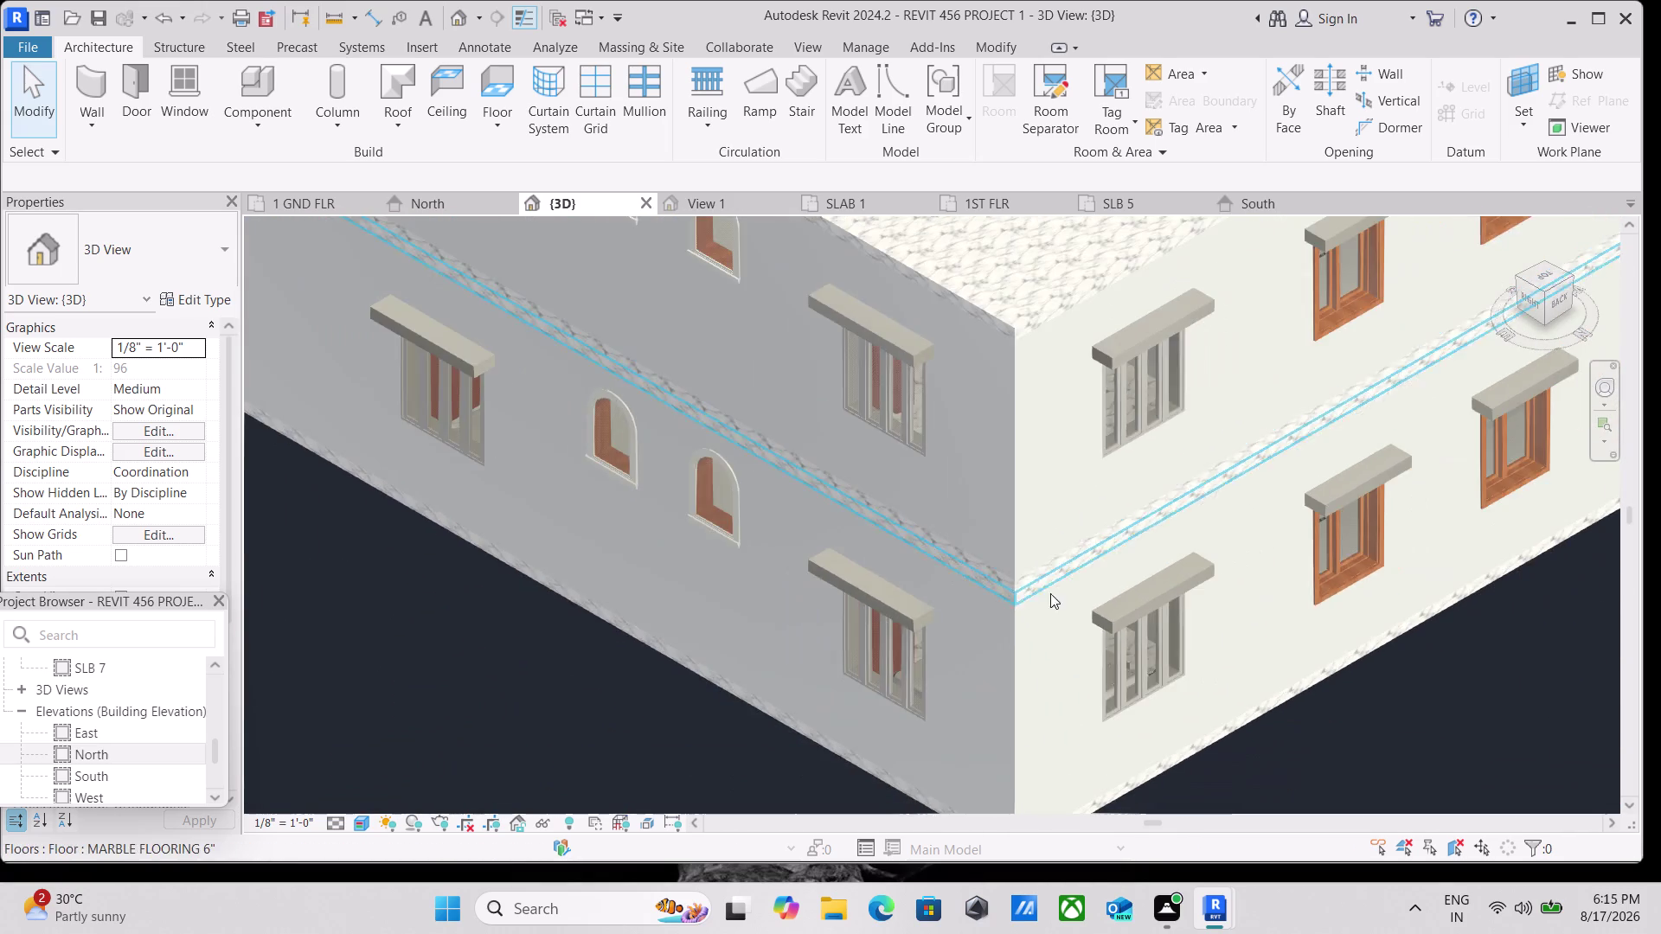
scroll(down, 3)
middle_drag(1046, 569, 805, 627)
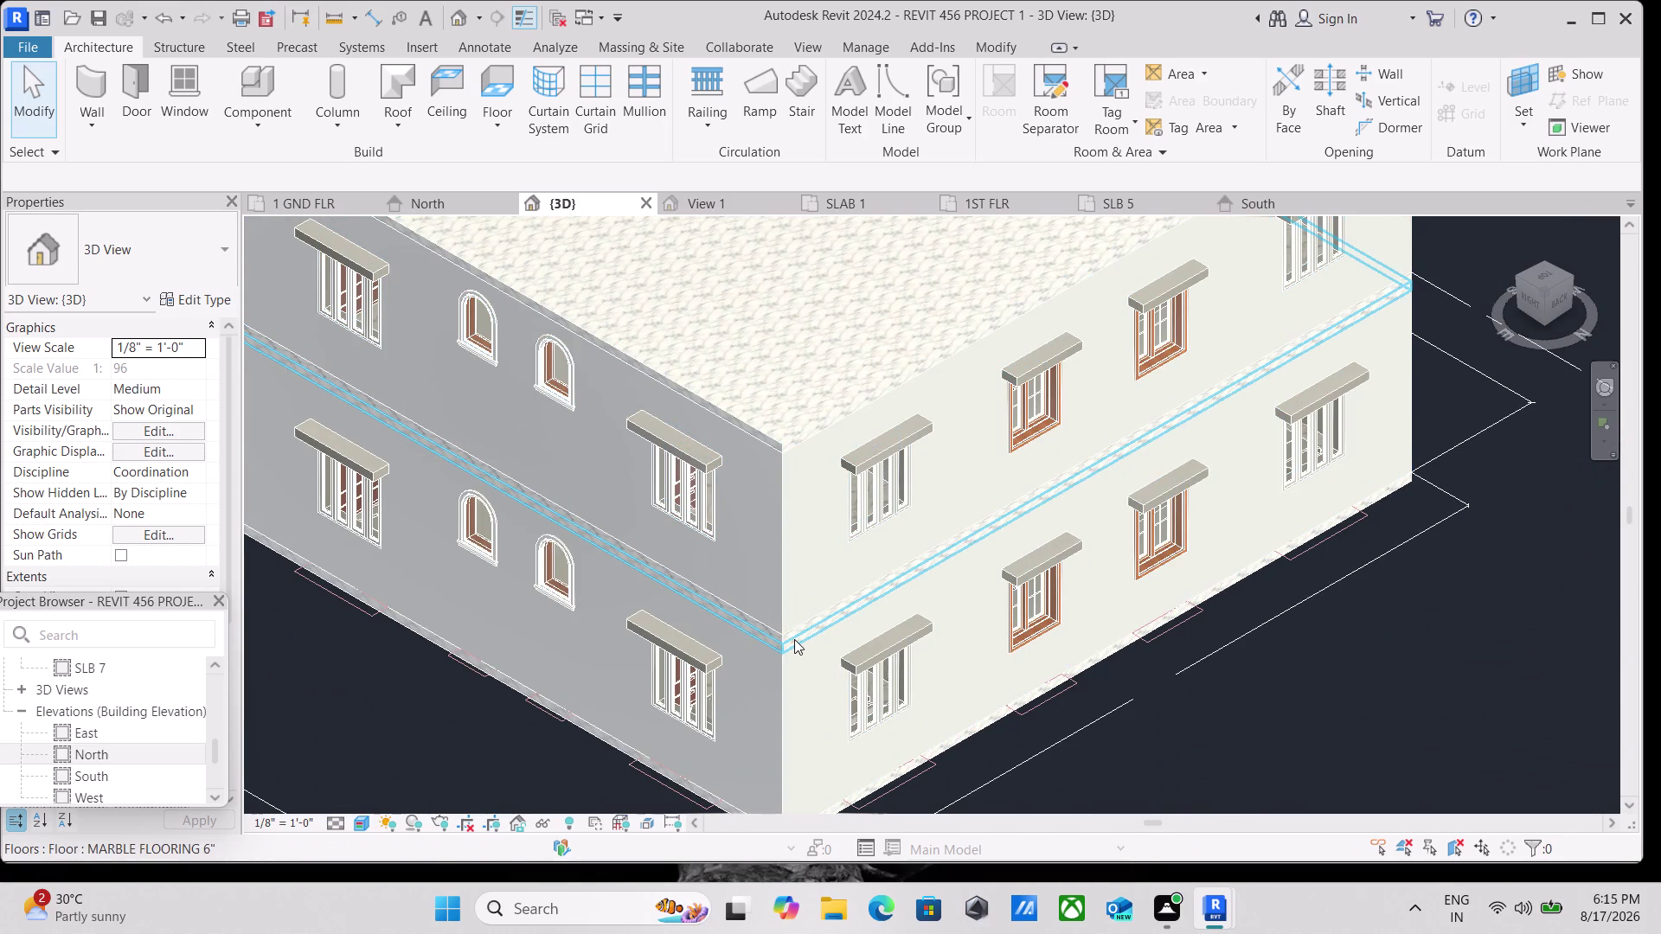
click(794, 640)
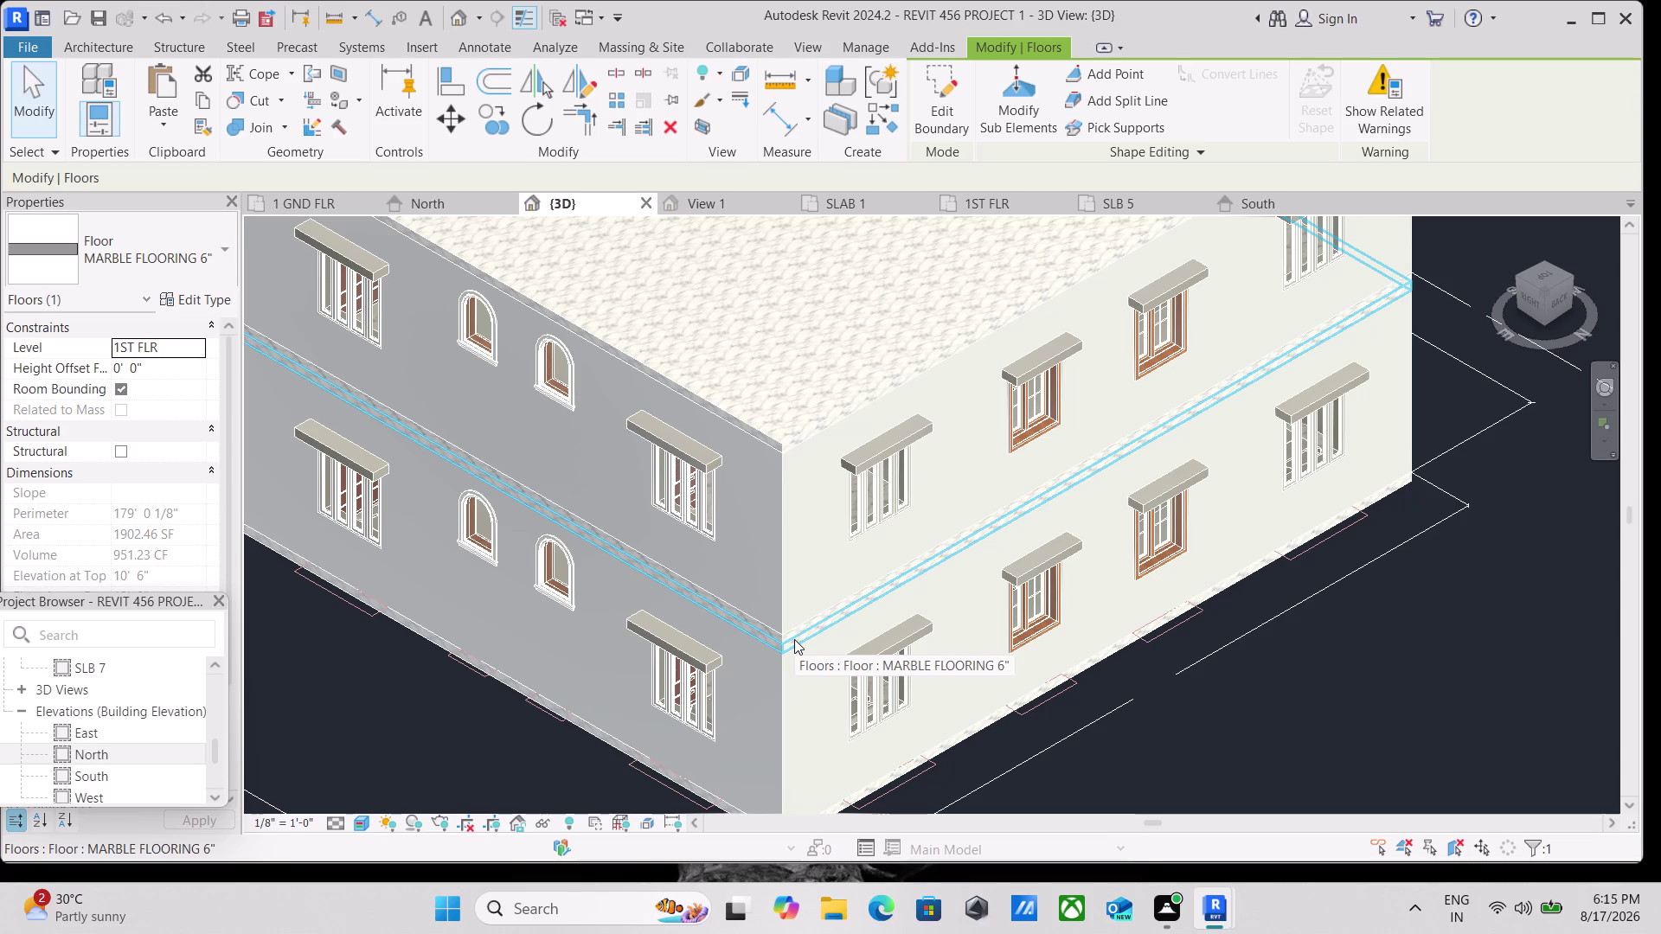
right_click(794, 639)
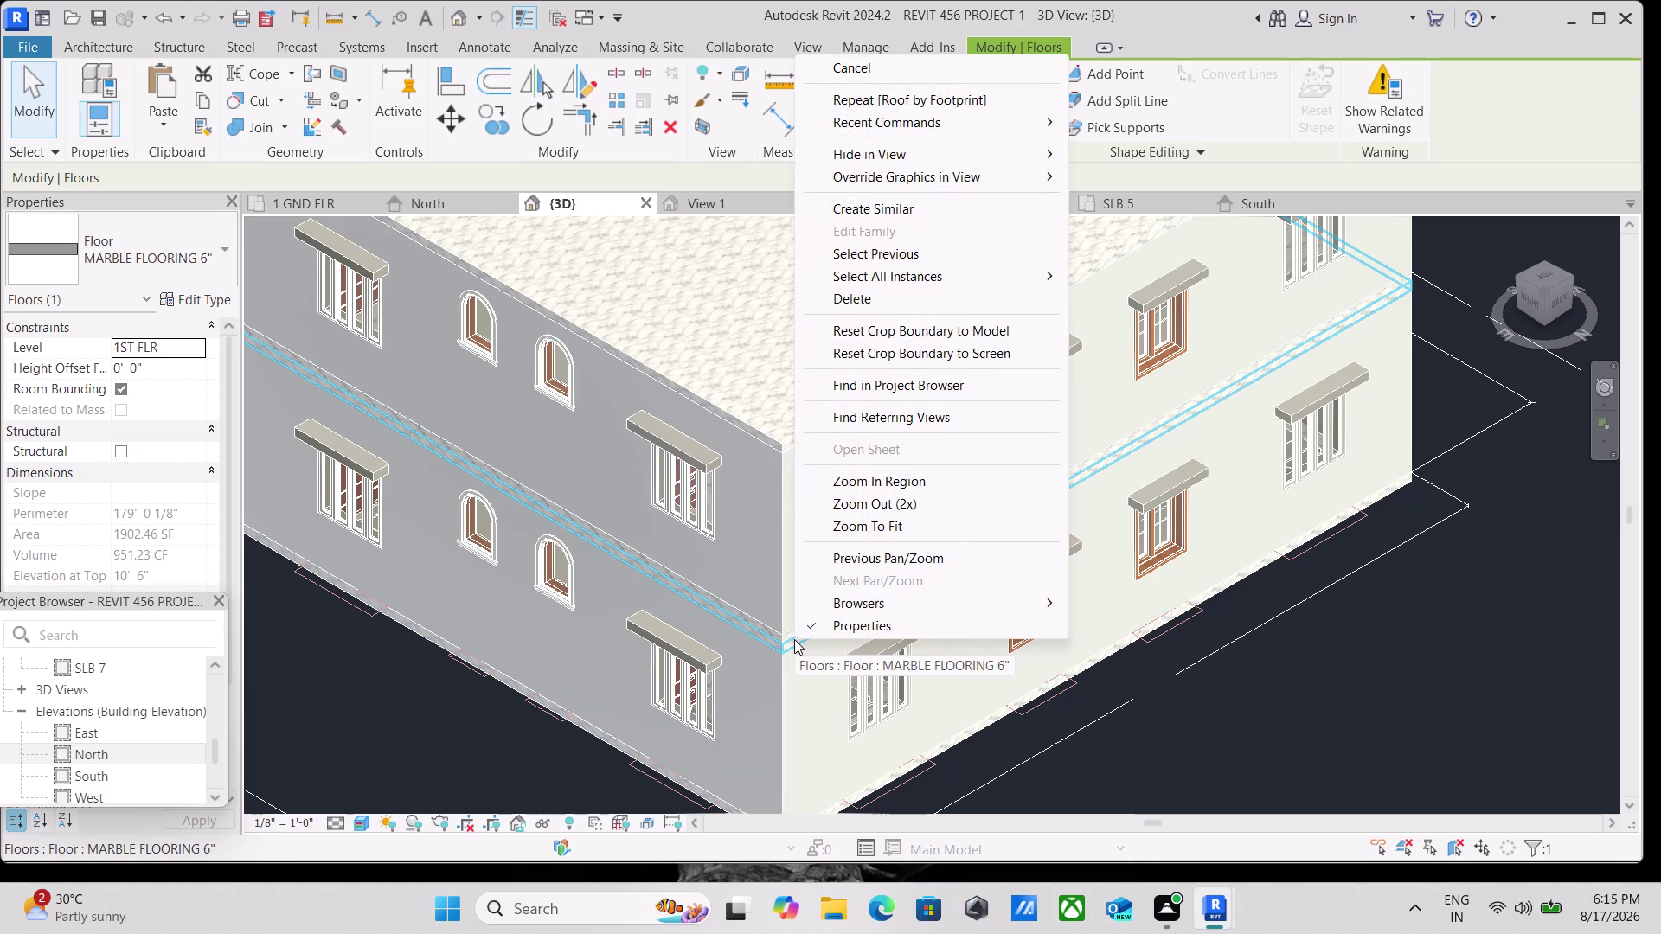
key(Escape)
Pan and zoom over the roof slab, stair tower and side wall.
scroll(down, 3)
scroll(down, 3)
middle_drag(831, 576, 892, 611)
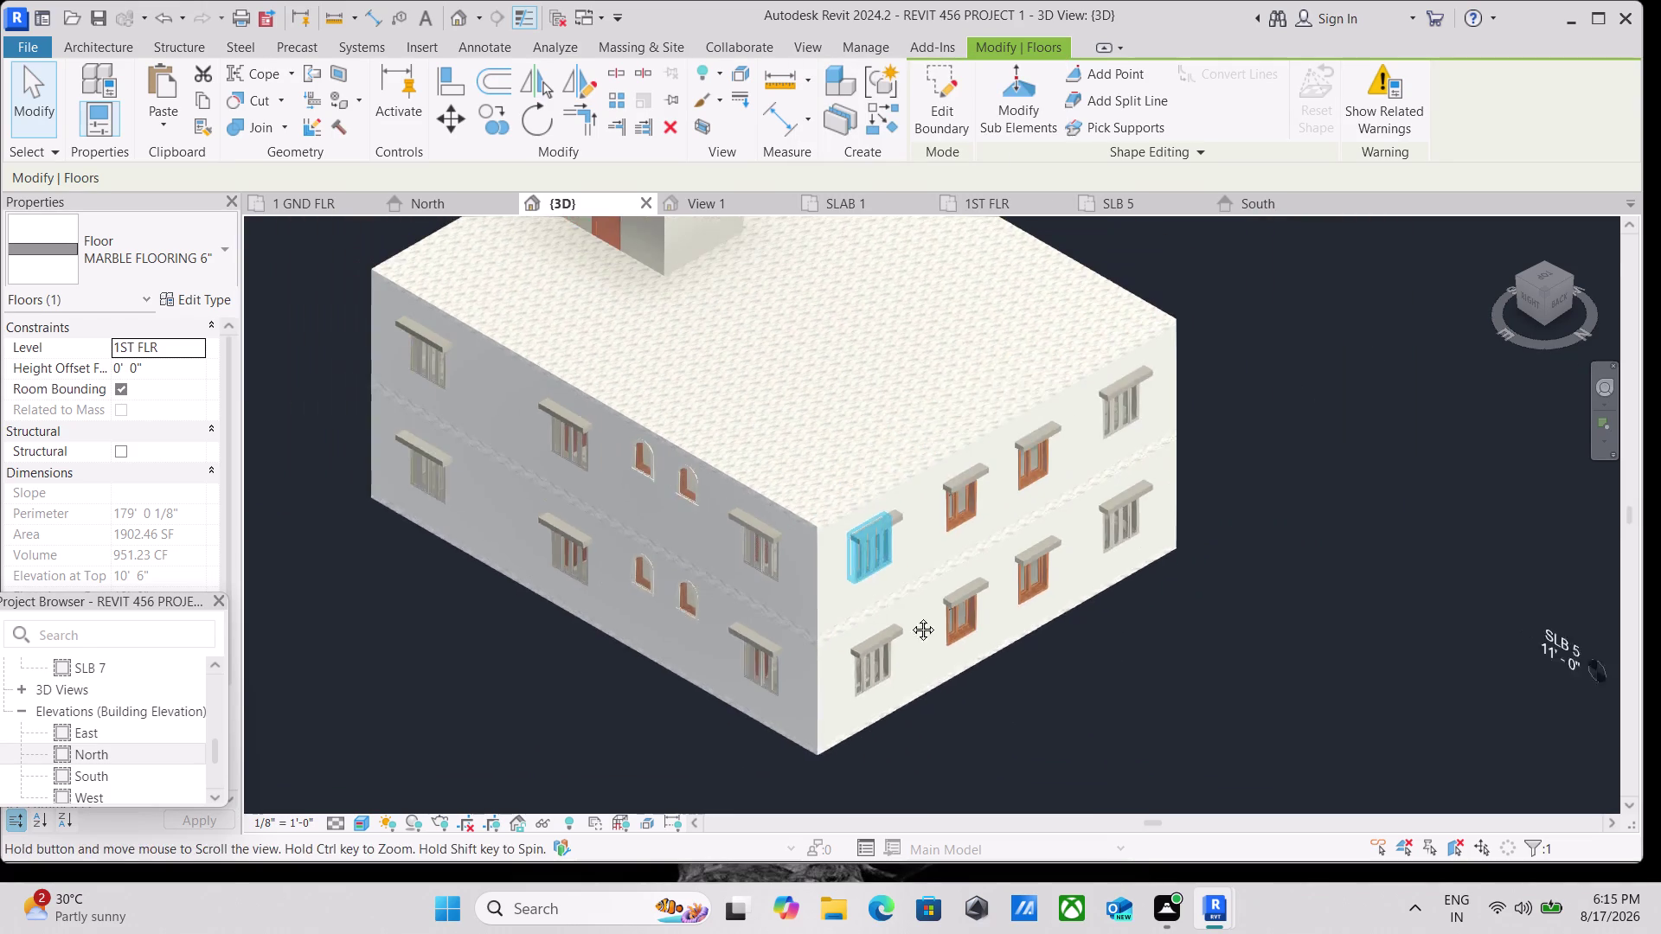
middle_drag(892, 610, 957, 642)
scroll(down, 3)
middle_drag(682, 488, 700, 616)
scroll(up, 3)
scroll(up, 3)
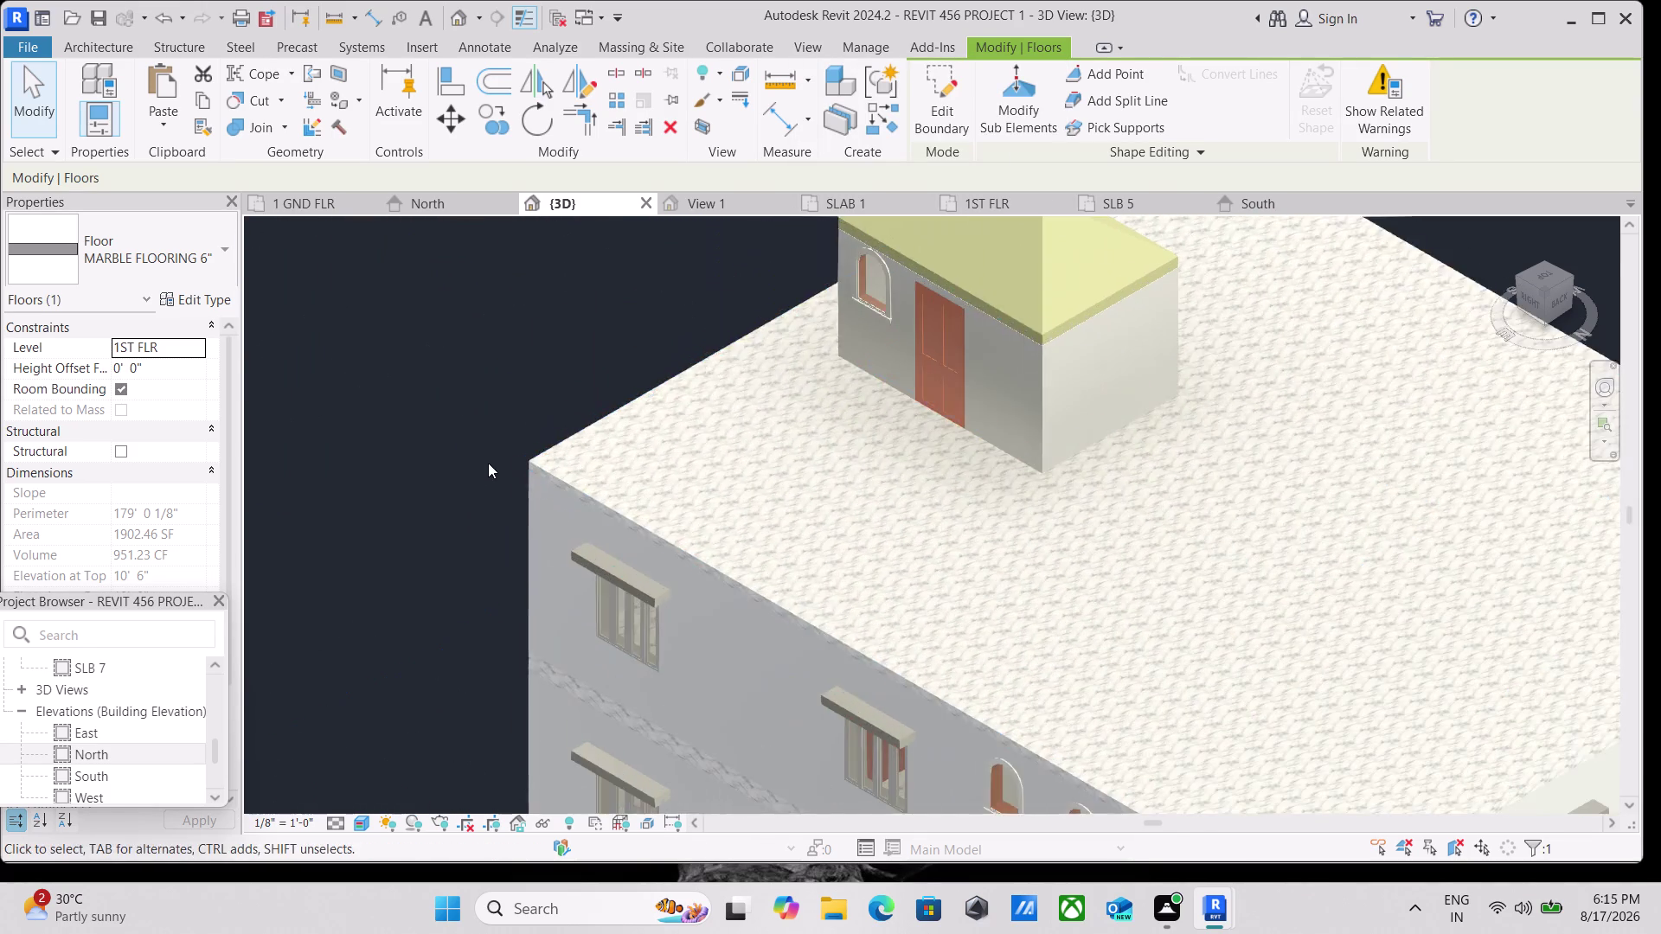
scroll(up, 3)
scroll(down, 3)
middle_drag(677, 541, 599, 462)
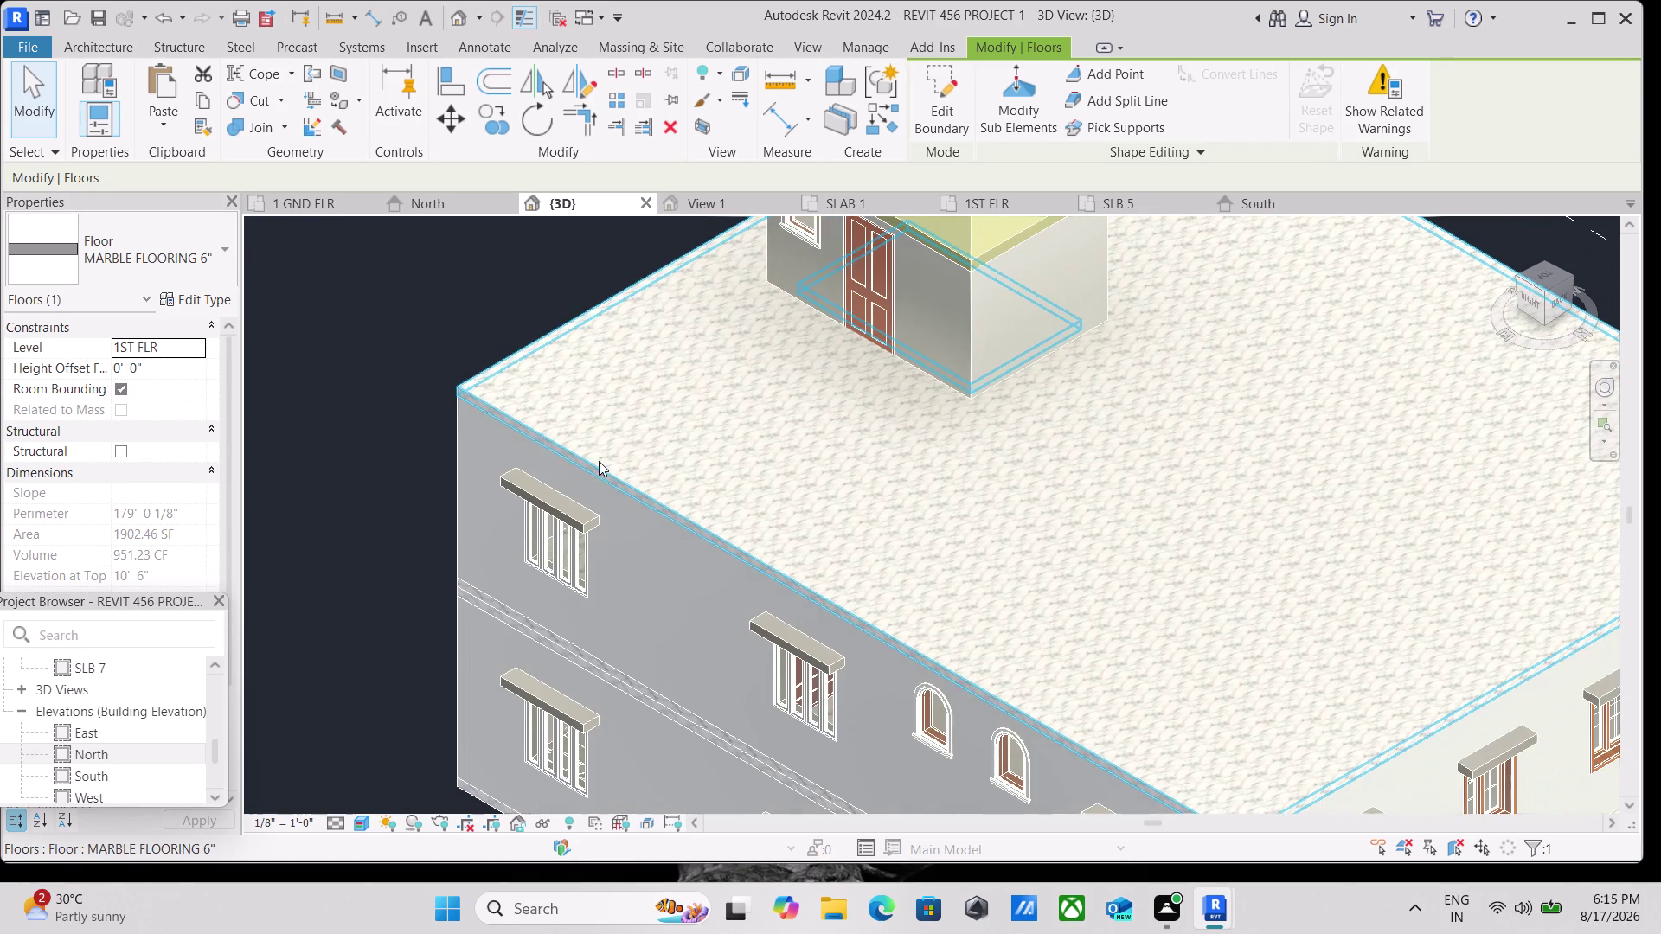
scroll(up, 3)
scroll(up, 3)
middle_drag(616, 665, 601, 560)
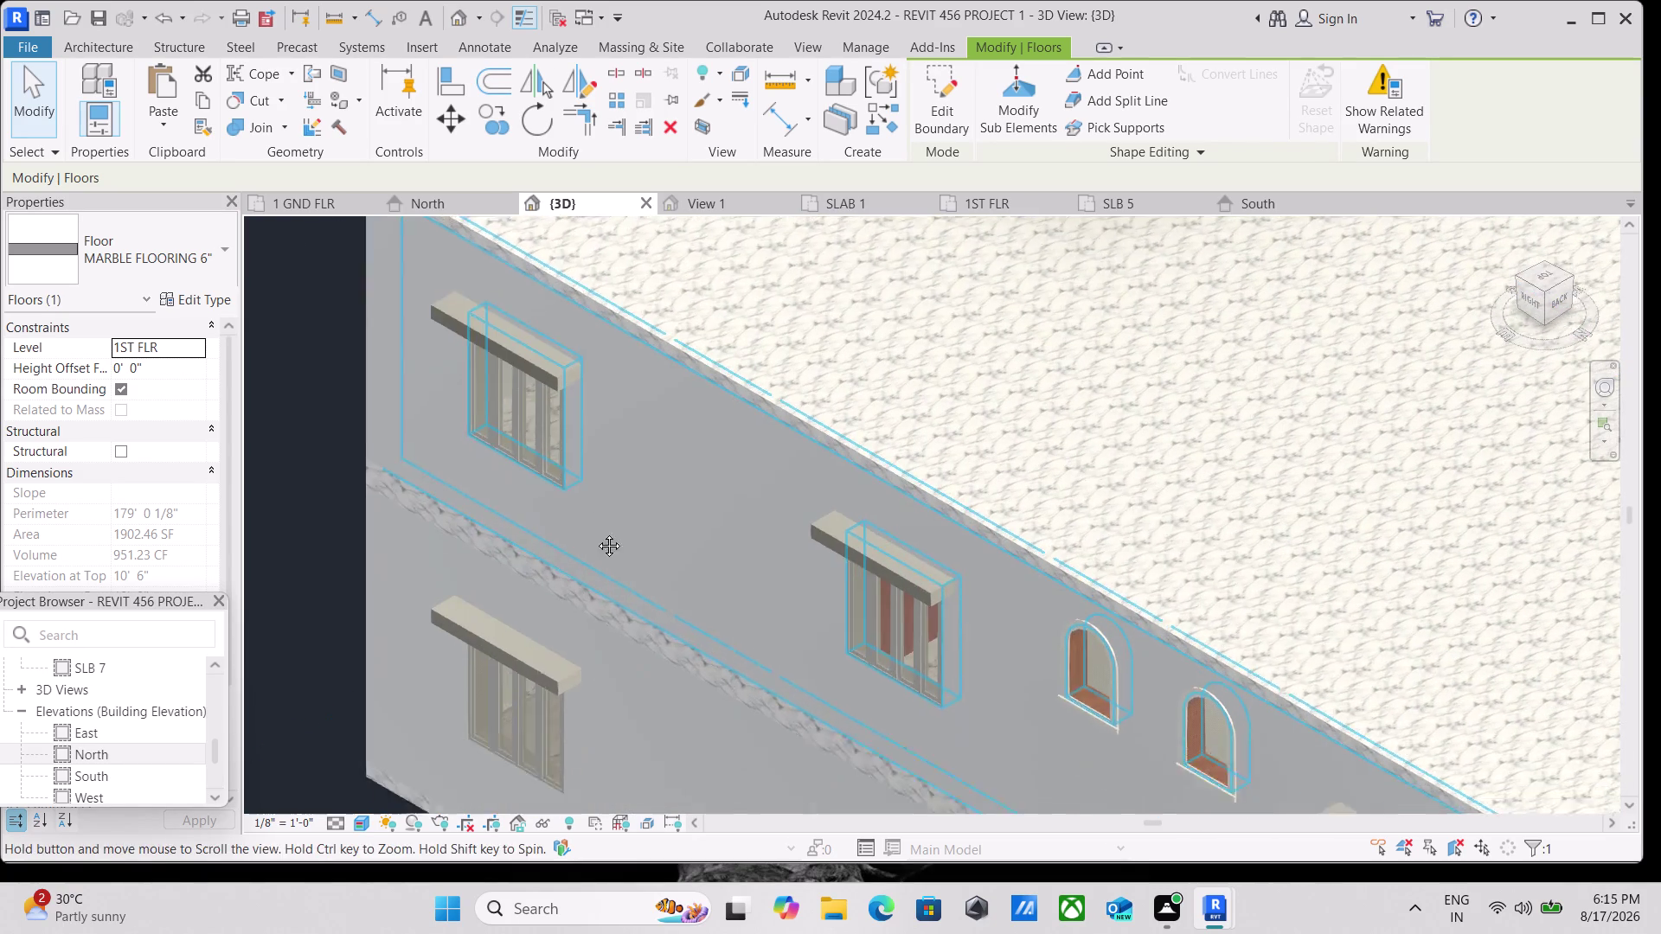
middle_drag(601, 560, 598, 486)
click(673, 565)
scroll(up, 3)
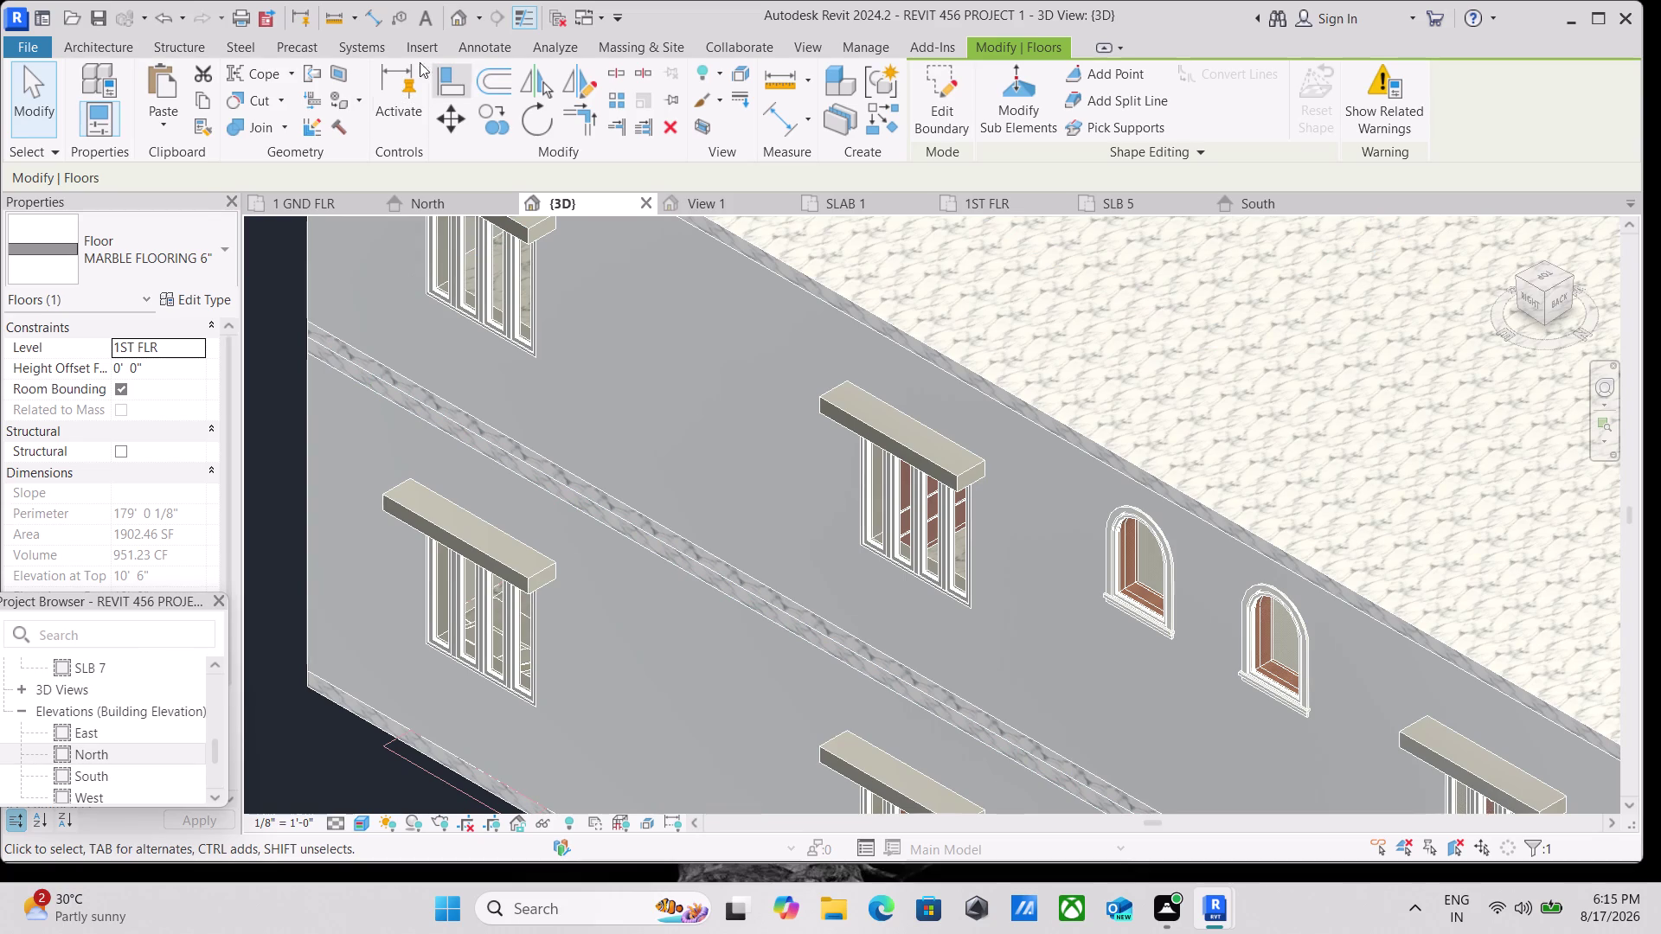
scroll(down, 3)
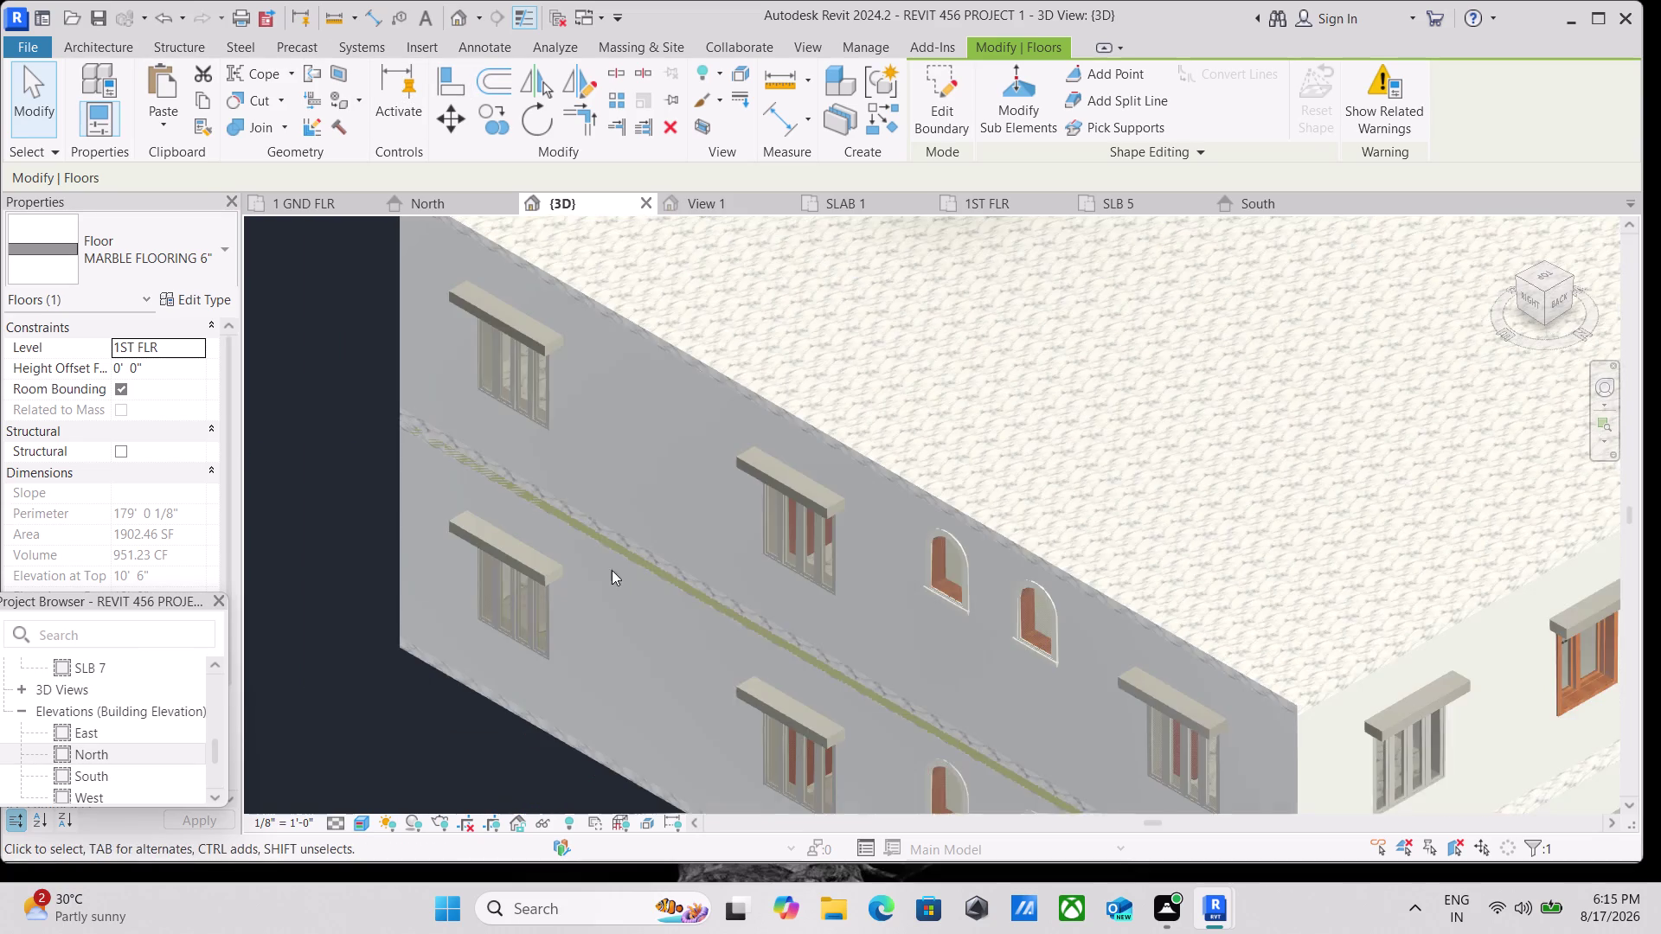
scroll(down, 3)
middle_drag(912, 747, 728, 498)
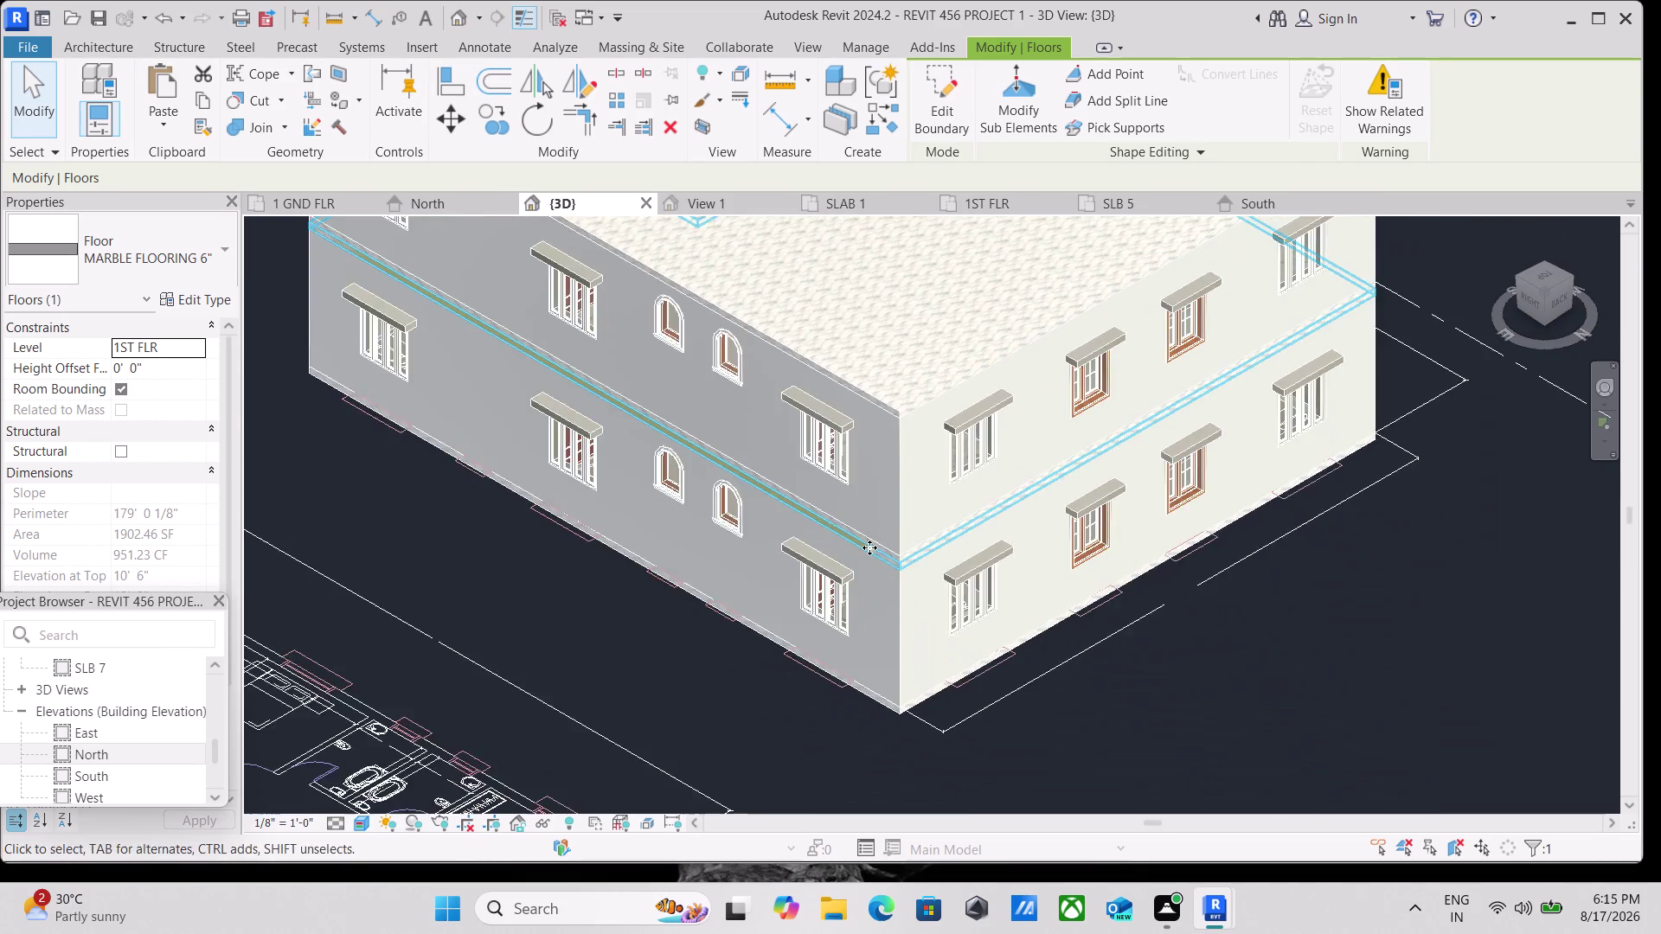
scroll(up, 3)
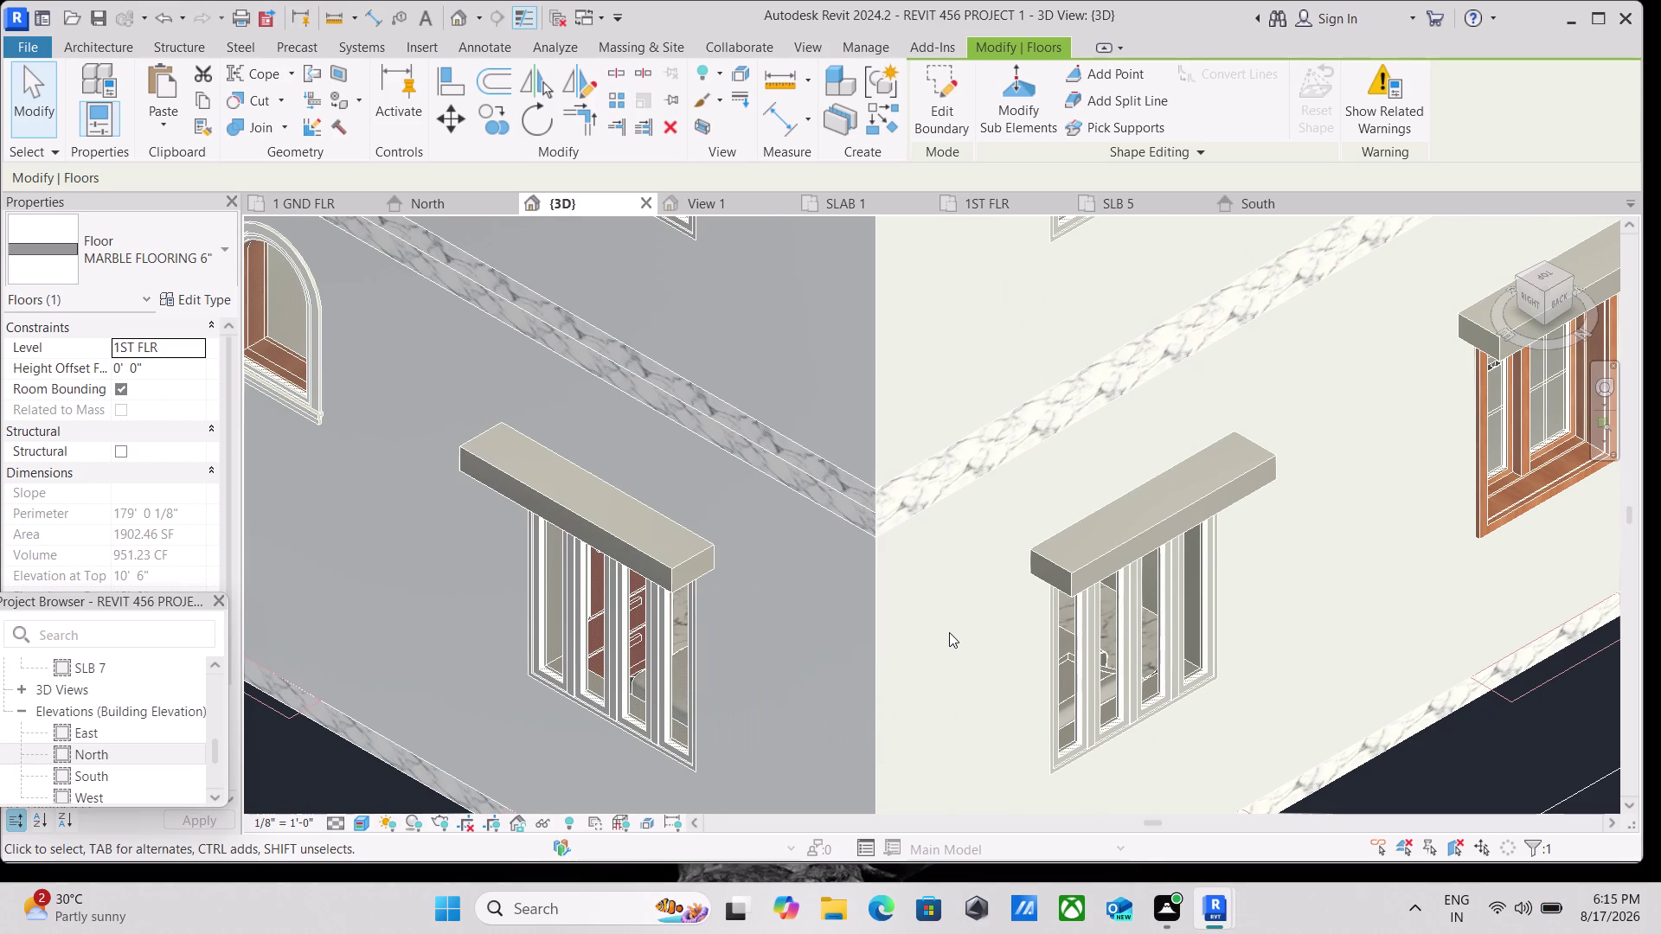
Inspect the lower corner walls and marble floor band, then open the North elevation.
scroll(down, 3)
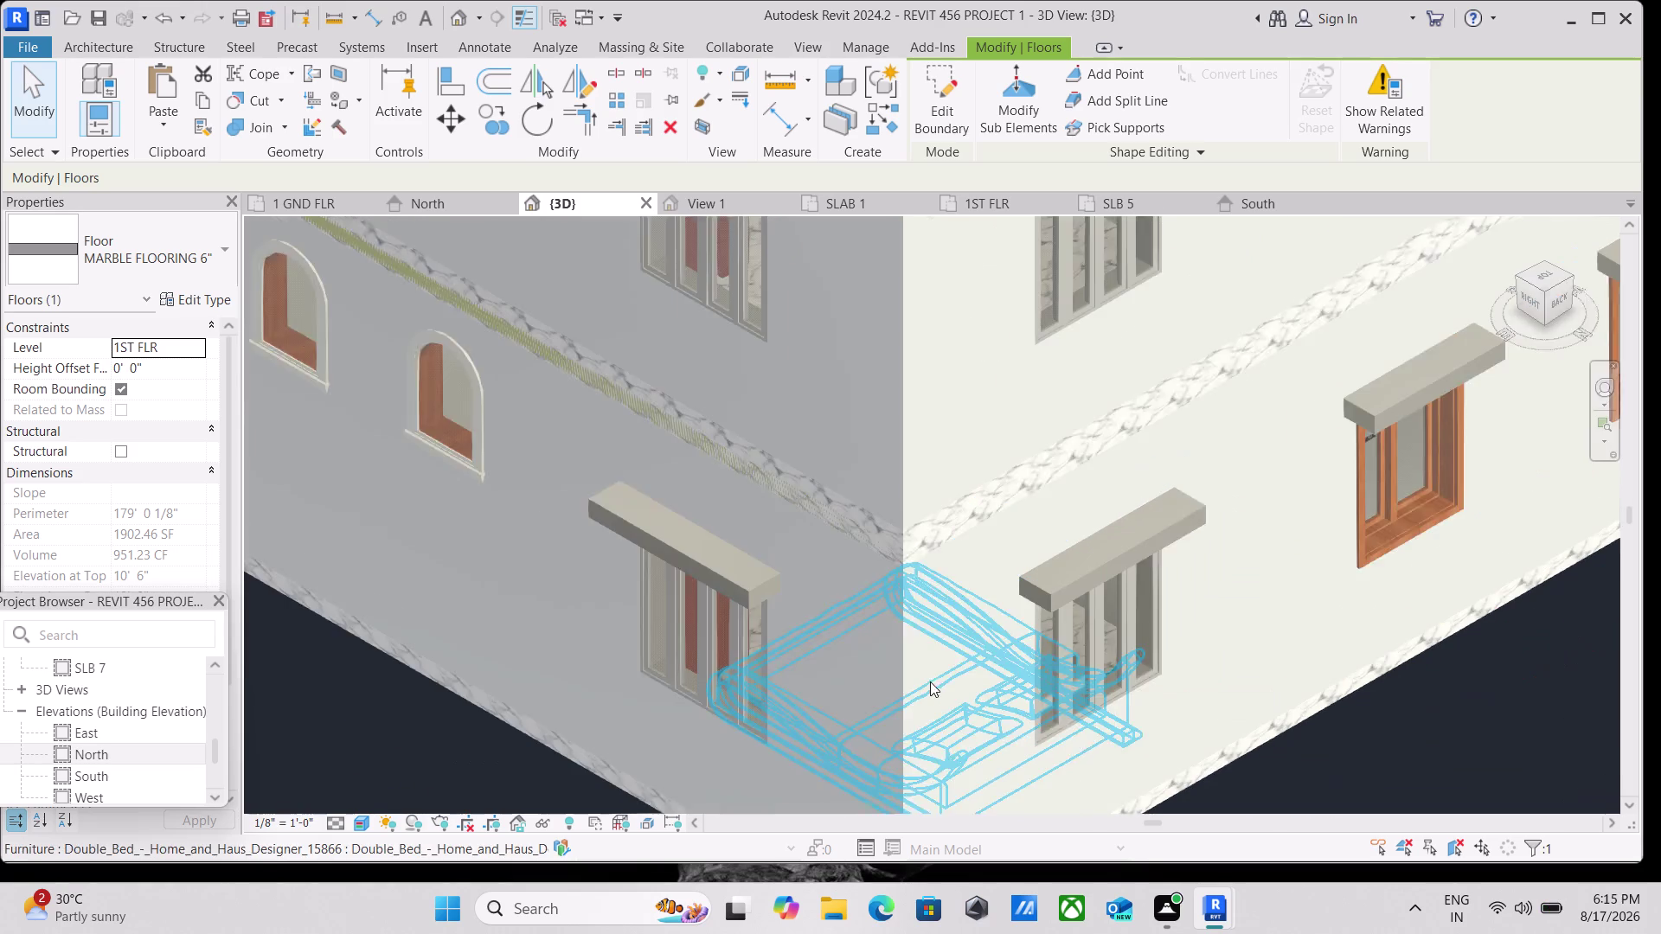
scroll(down, 3)
middle_drag(1101, 722, 1162, 486)
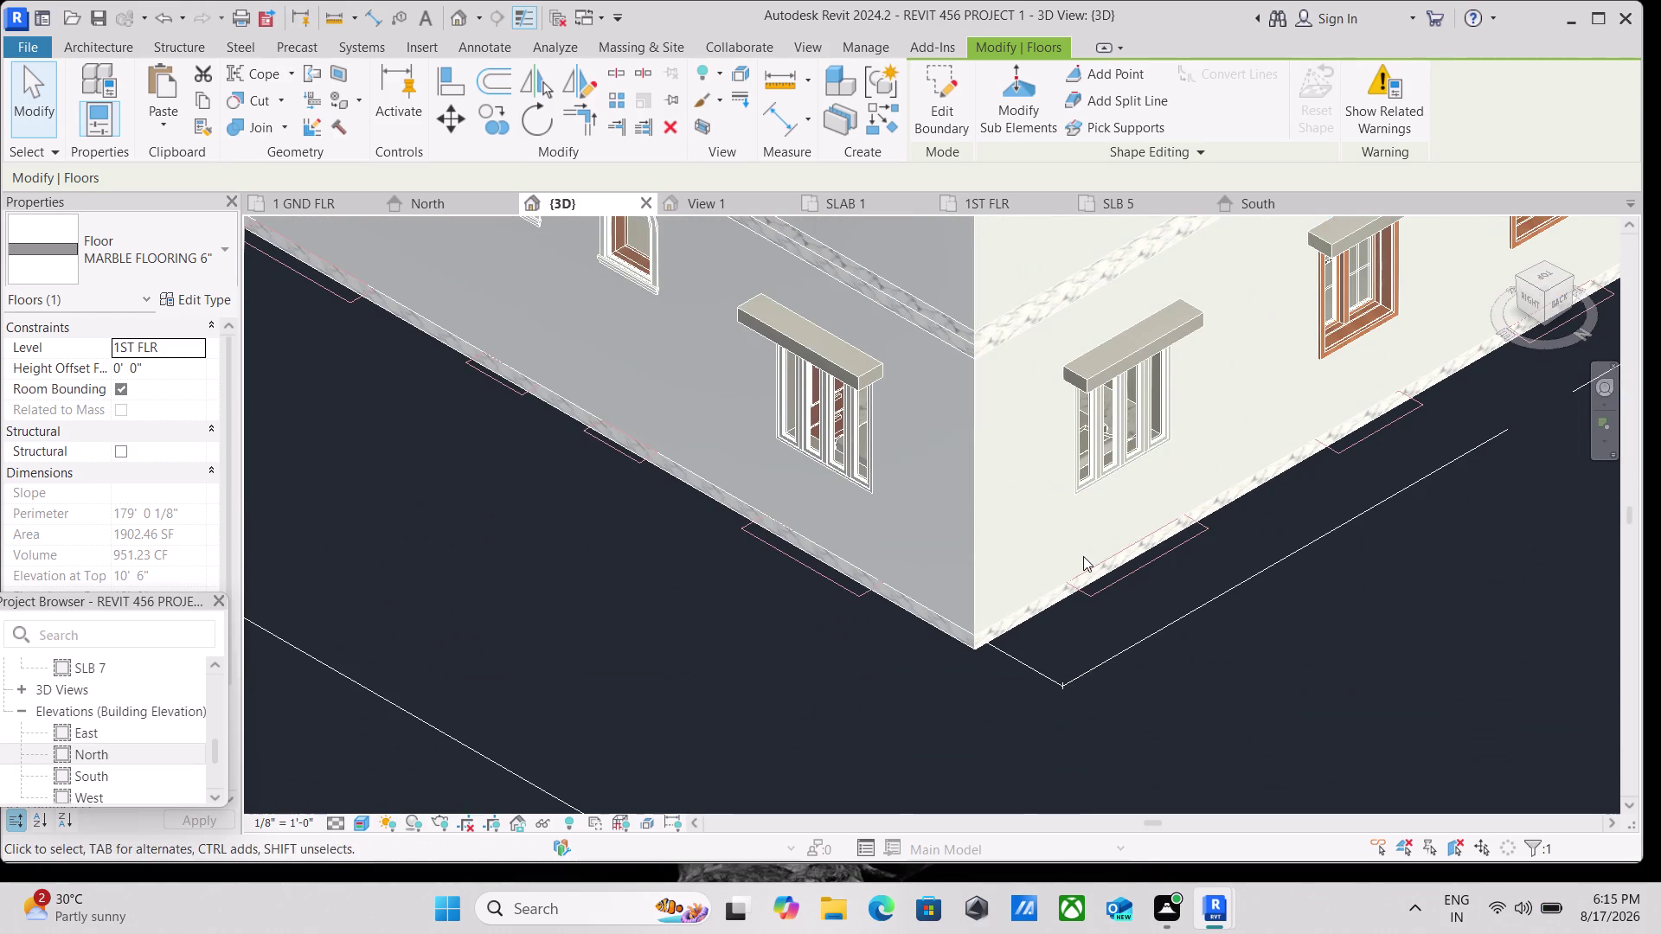
scroll(down, 3)
middle_drag(1010, 498, 1002, 538)
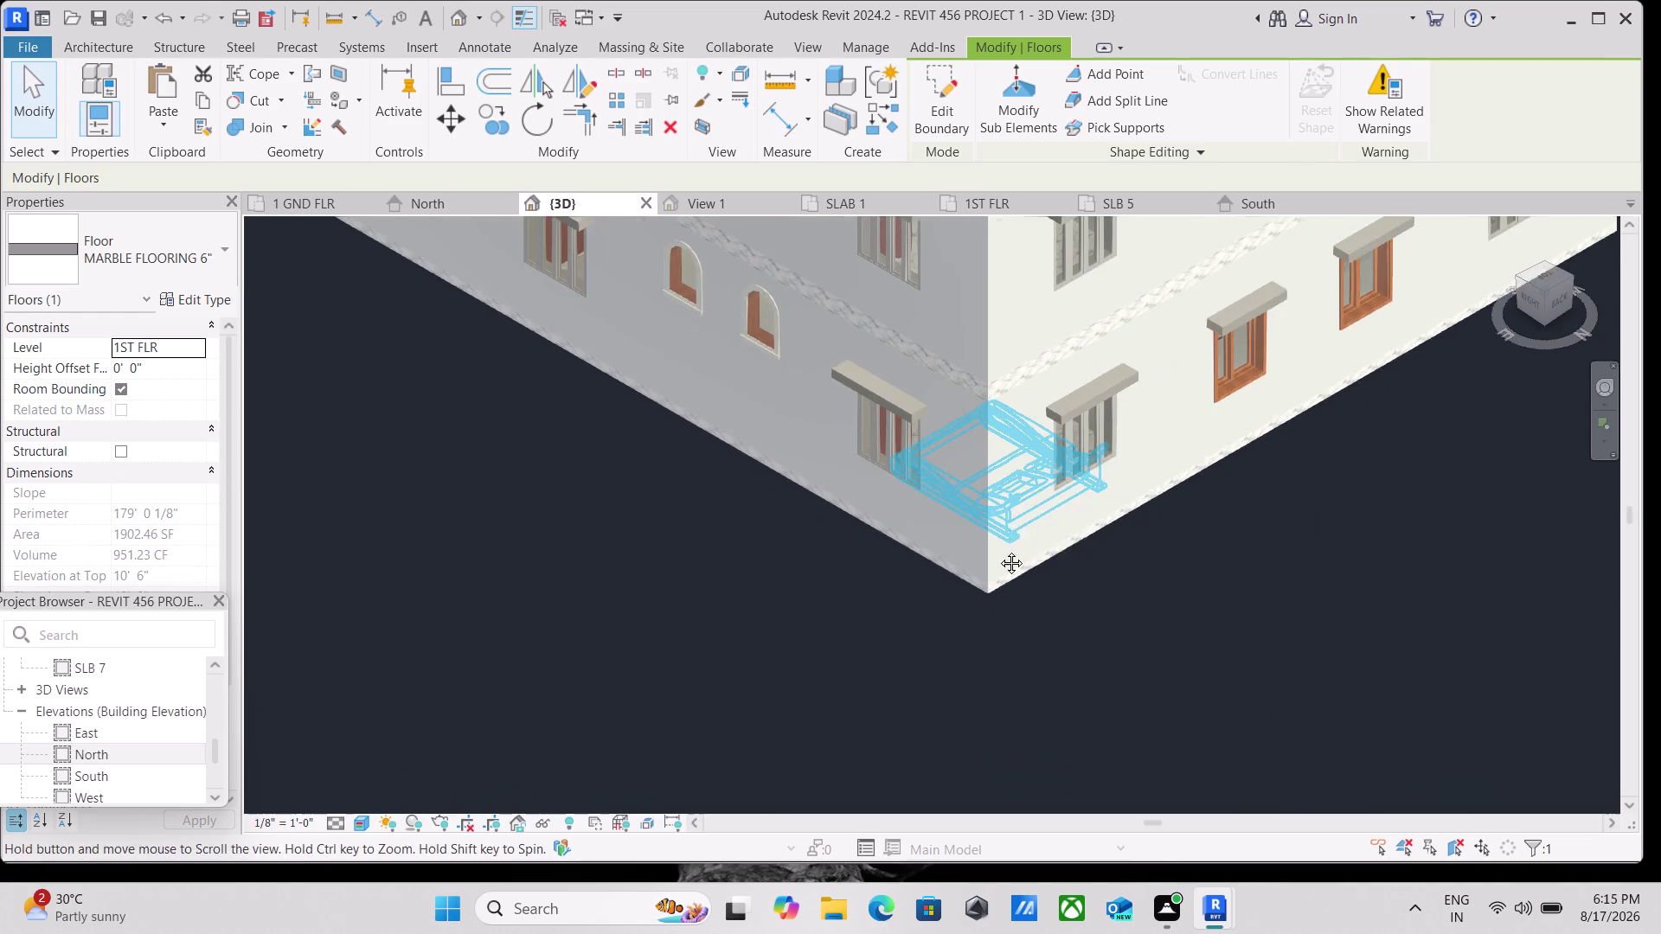
middle_drag(1003, 538, 960, 684)
scroll(down, 3)
middle_drag(944, 538, 938, 556)
scroll(up, 3)
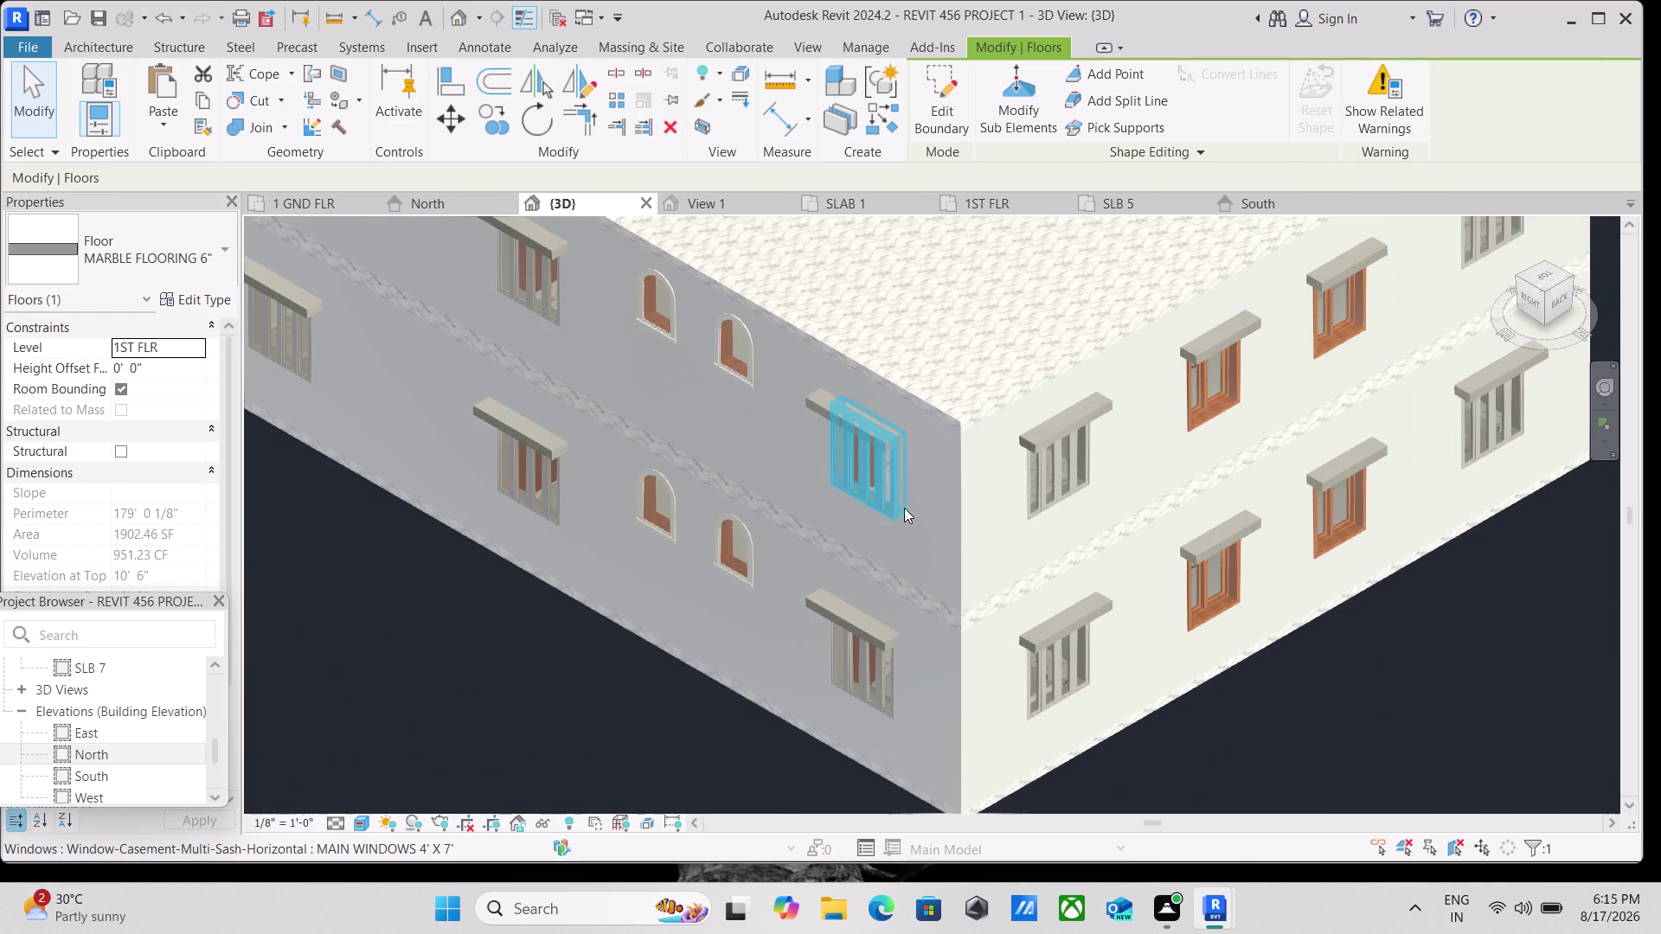
middle_drag(916, 505, 892, 548)
scroll(up, 3)
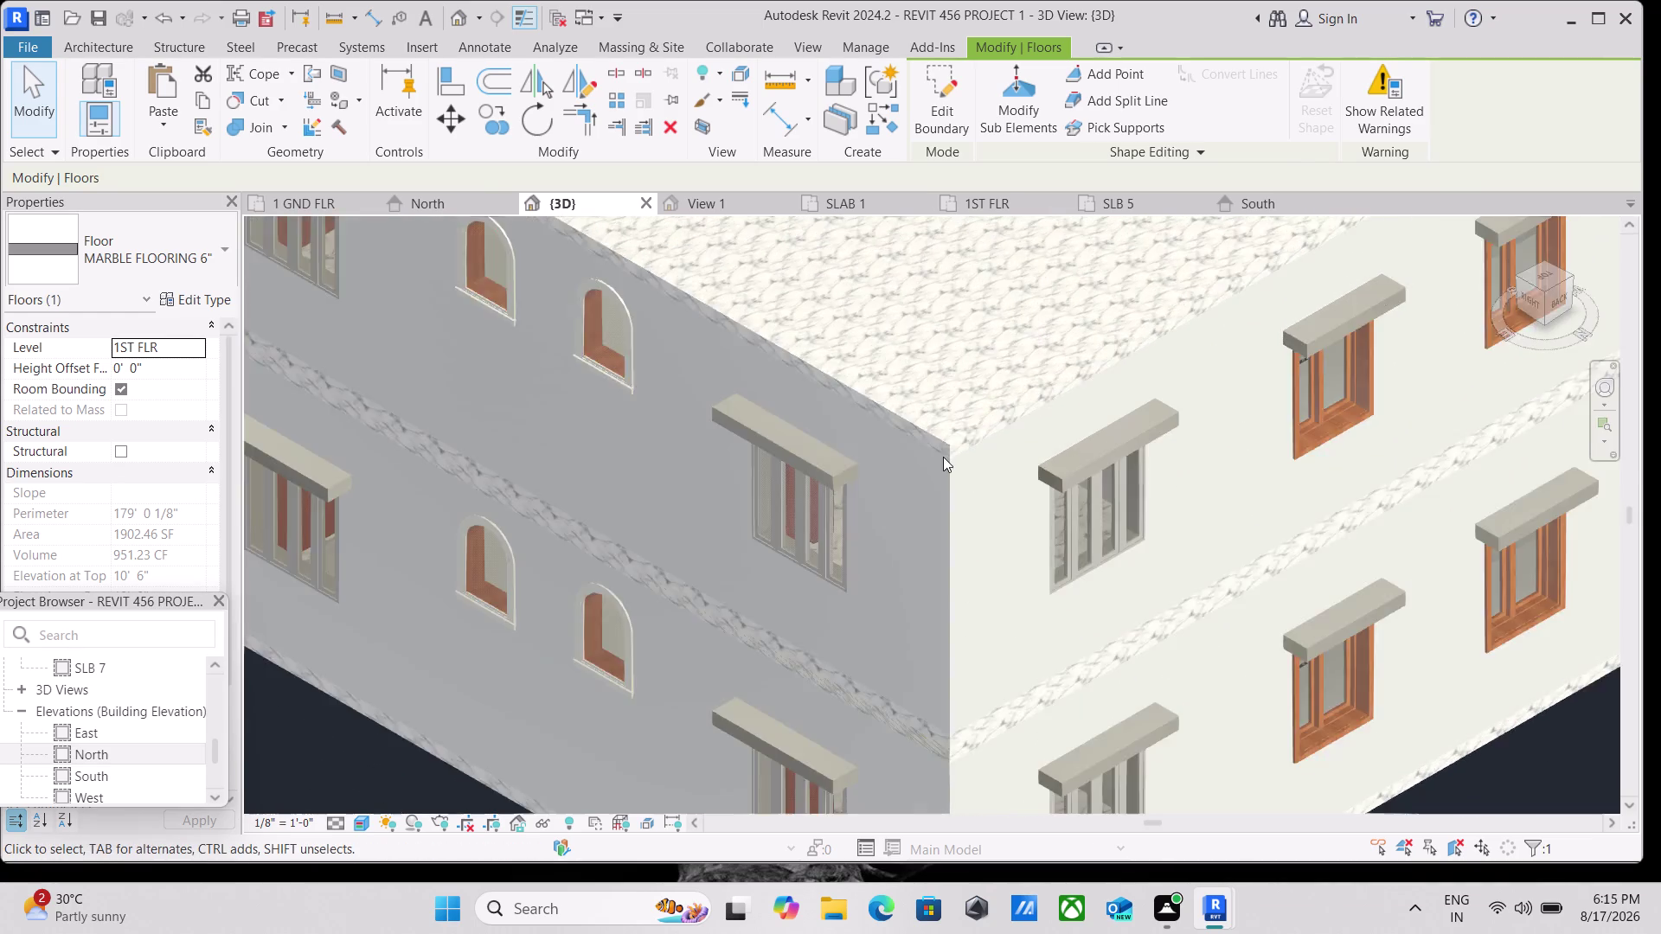
scroll(up, 3)
scroll(down, 3)
scroll(down, 3)
middle_drag(935, 607, 913, 526)
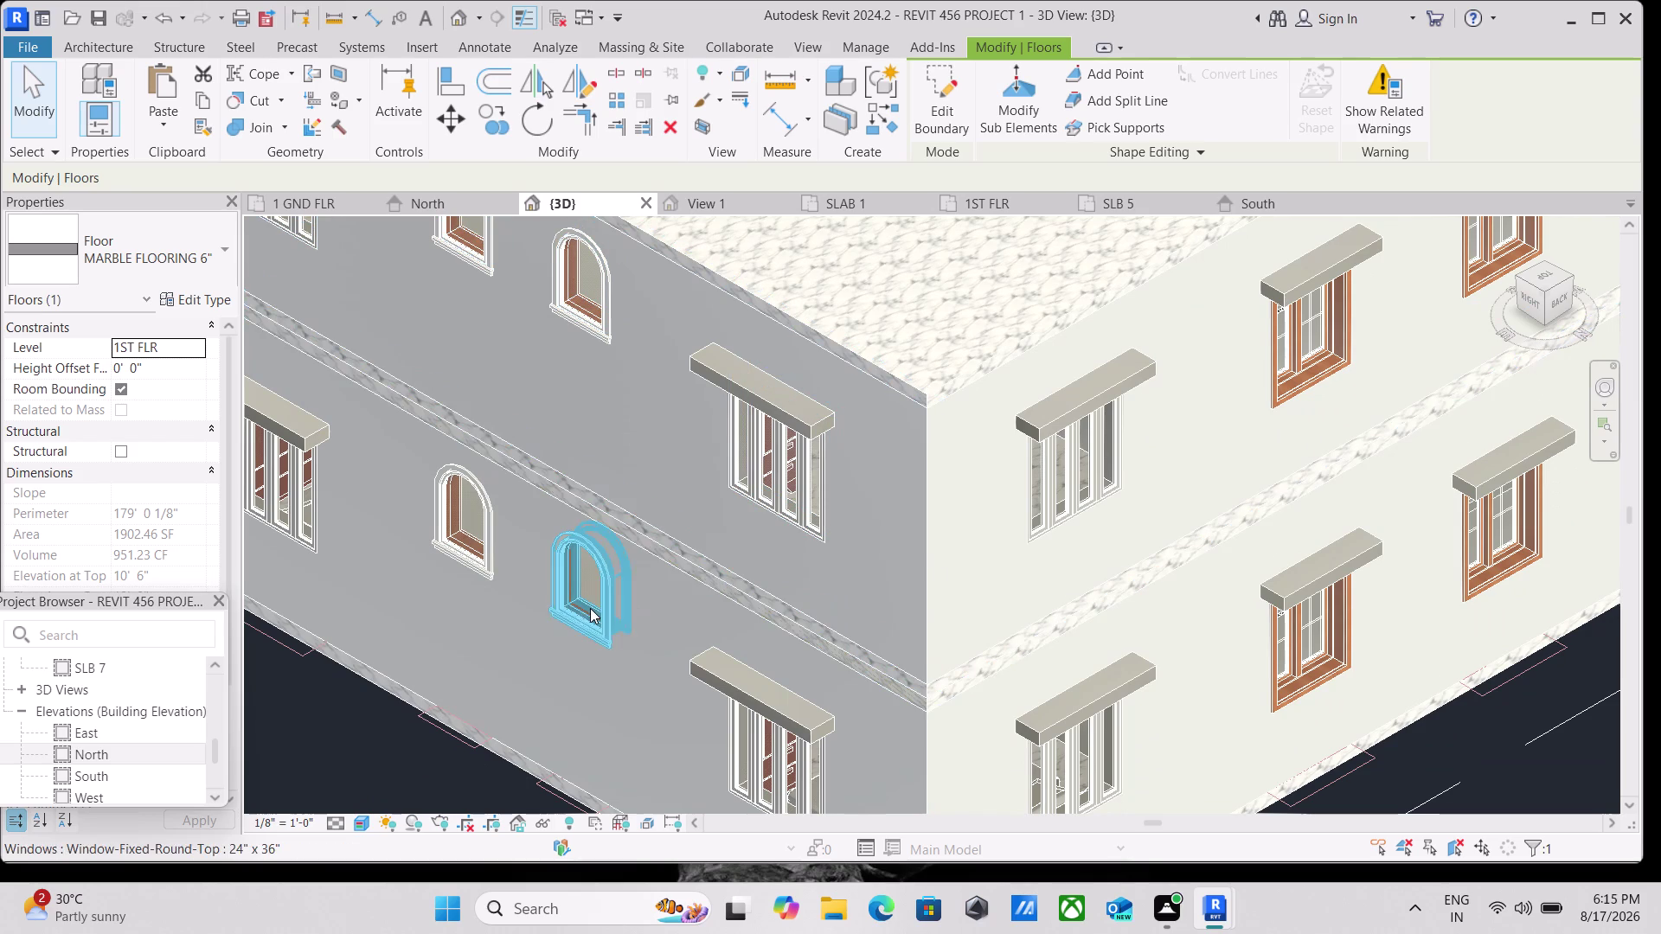
middle_drag(726, 587, 734, 503)
scroll(down, 3)
middle_drag(788, 507, 732, 593)
scroll(up, 3)
scroll(up, 3)
scroll(up, 3)
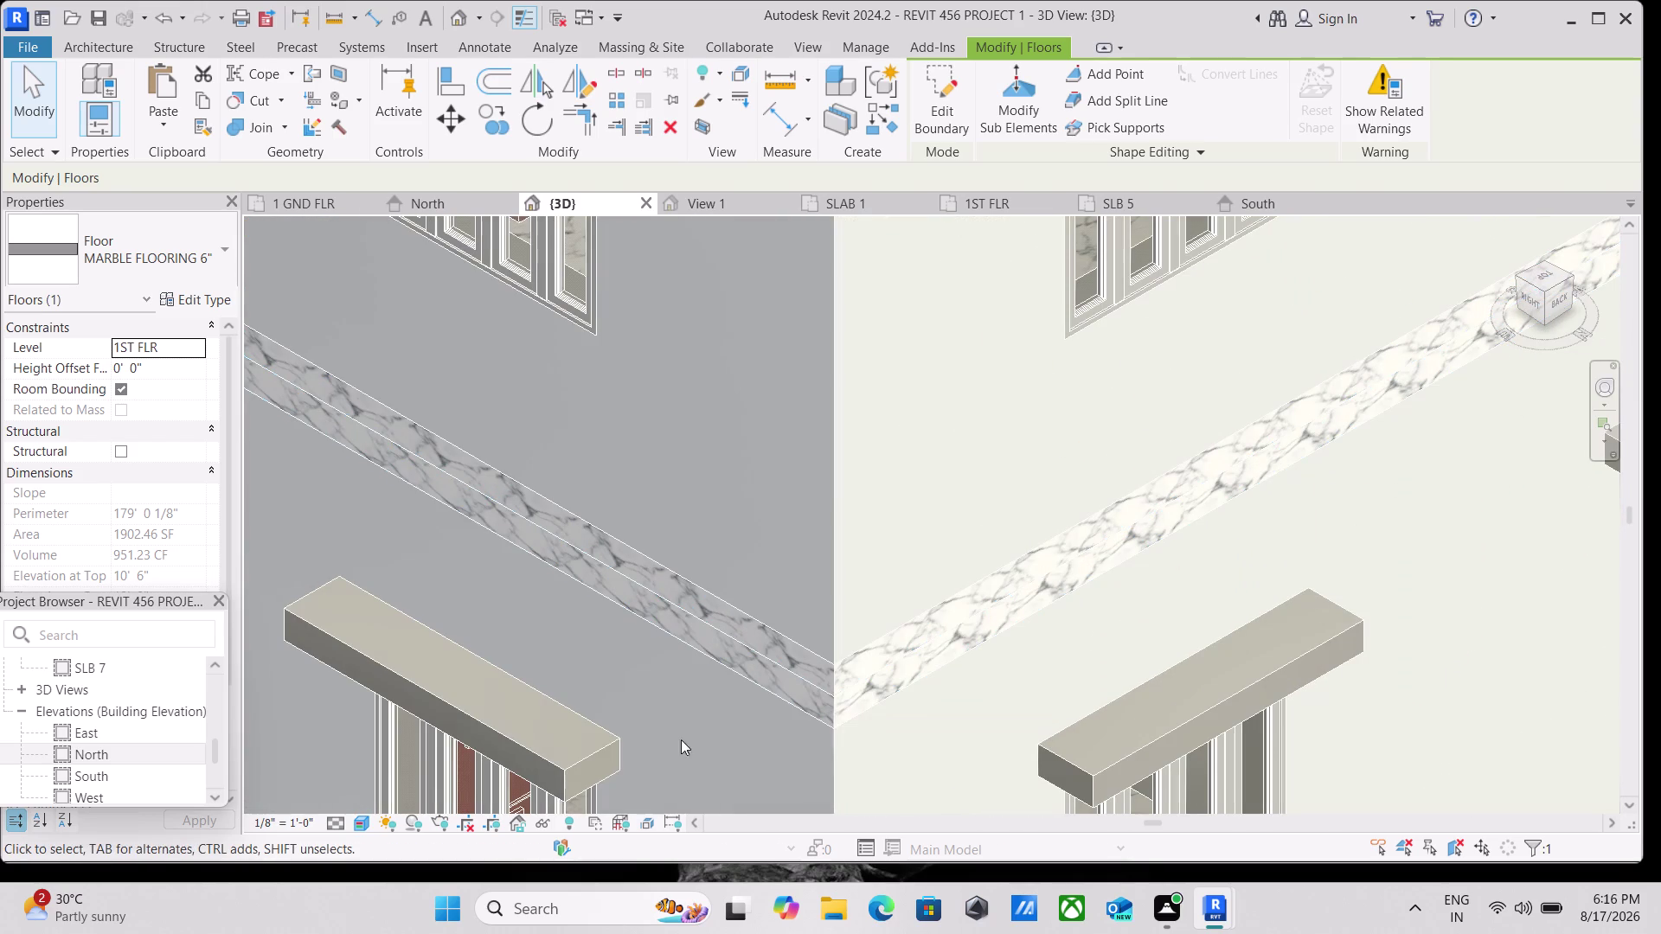
scroll(down, 3)
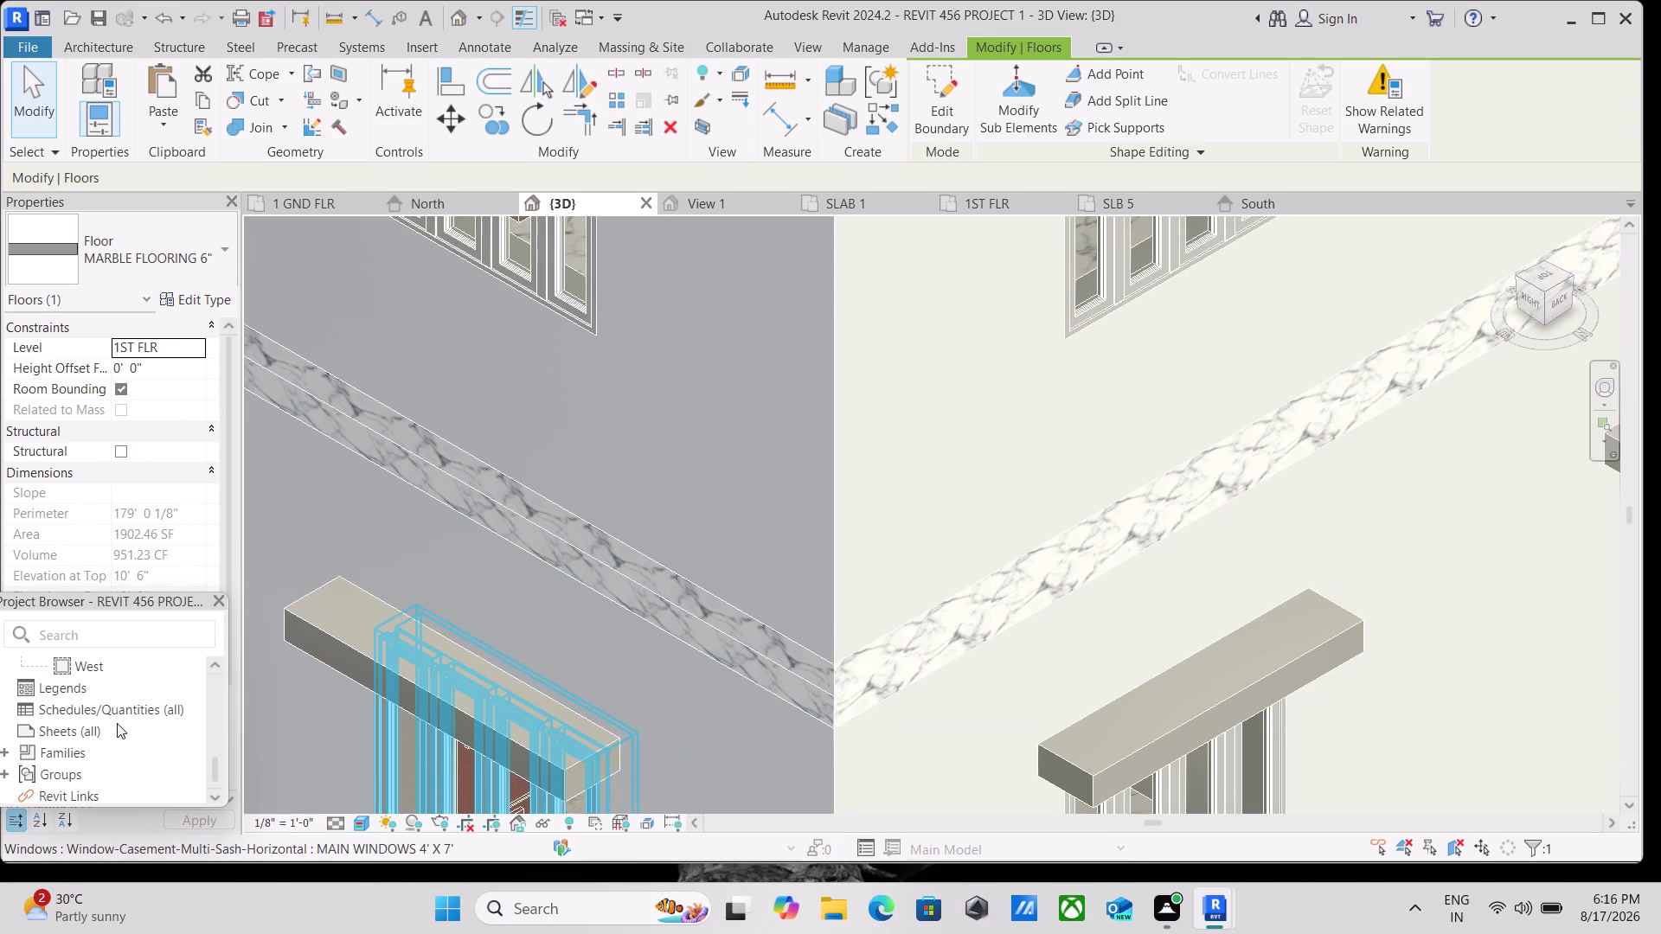
scroll(up, 3)
scroll(up, 3)
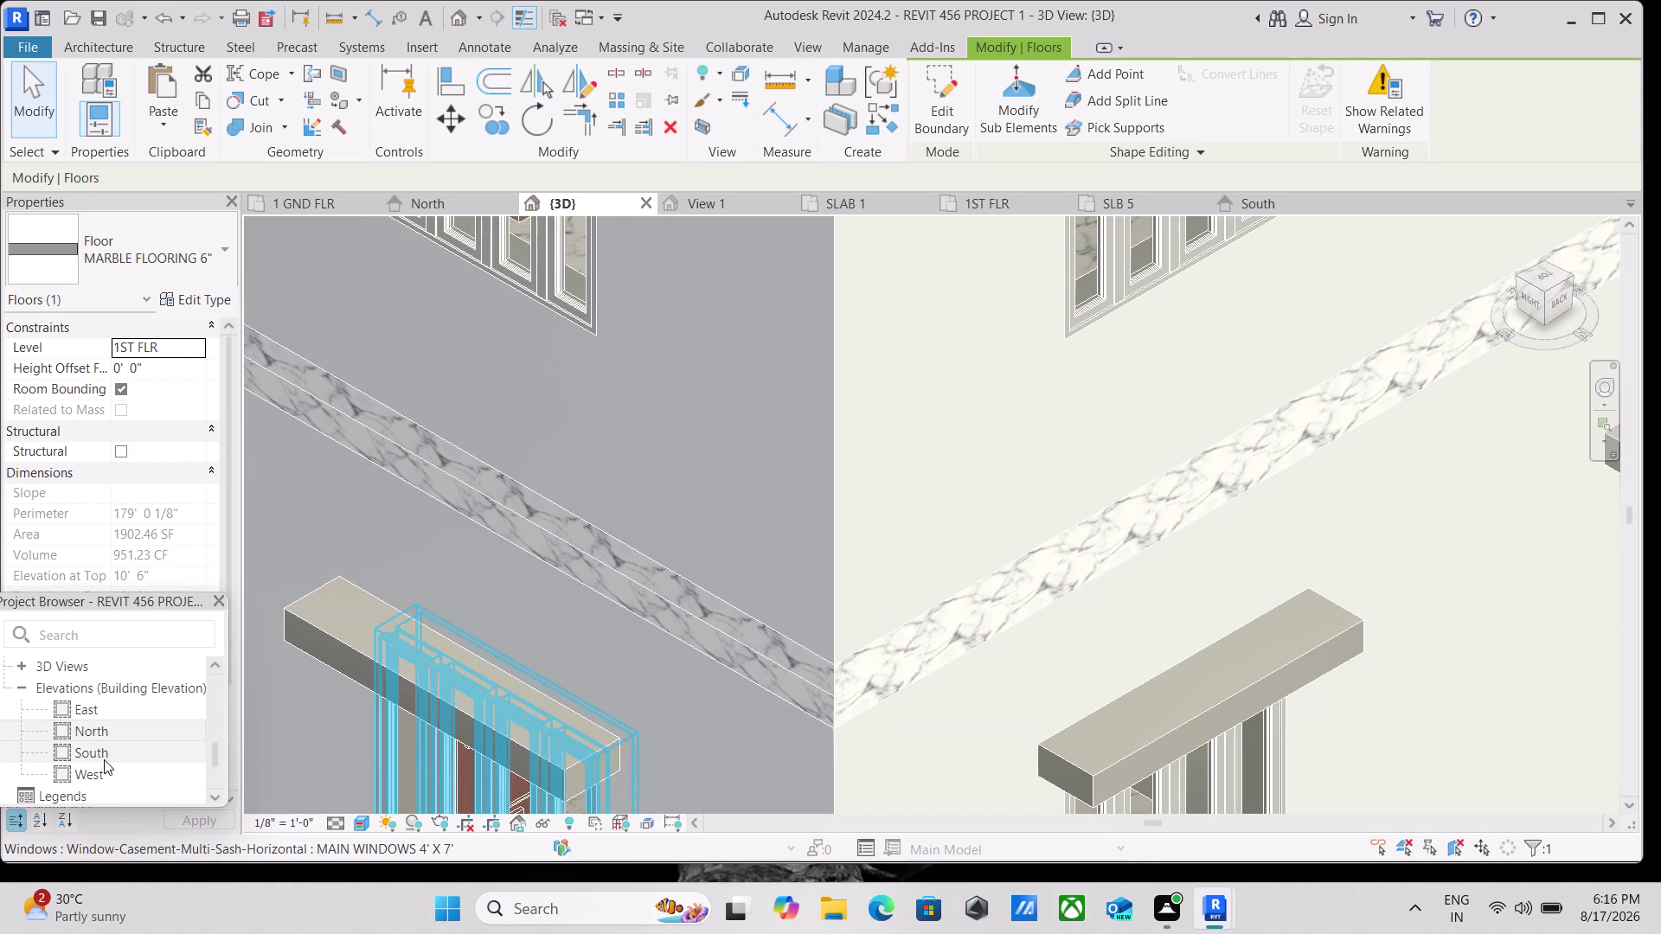
double_click(114, 737)
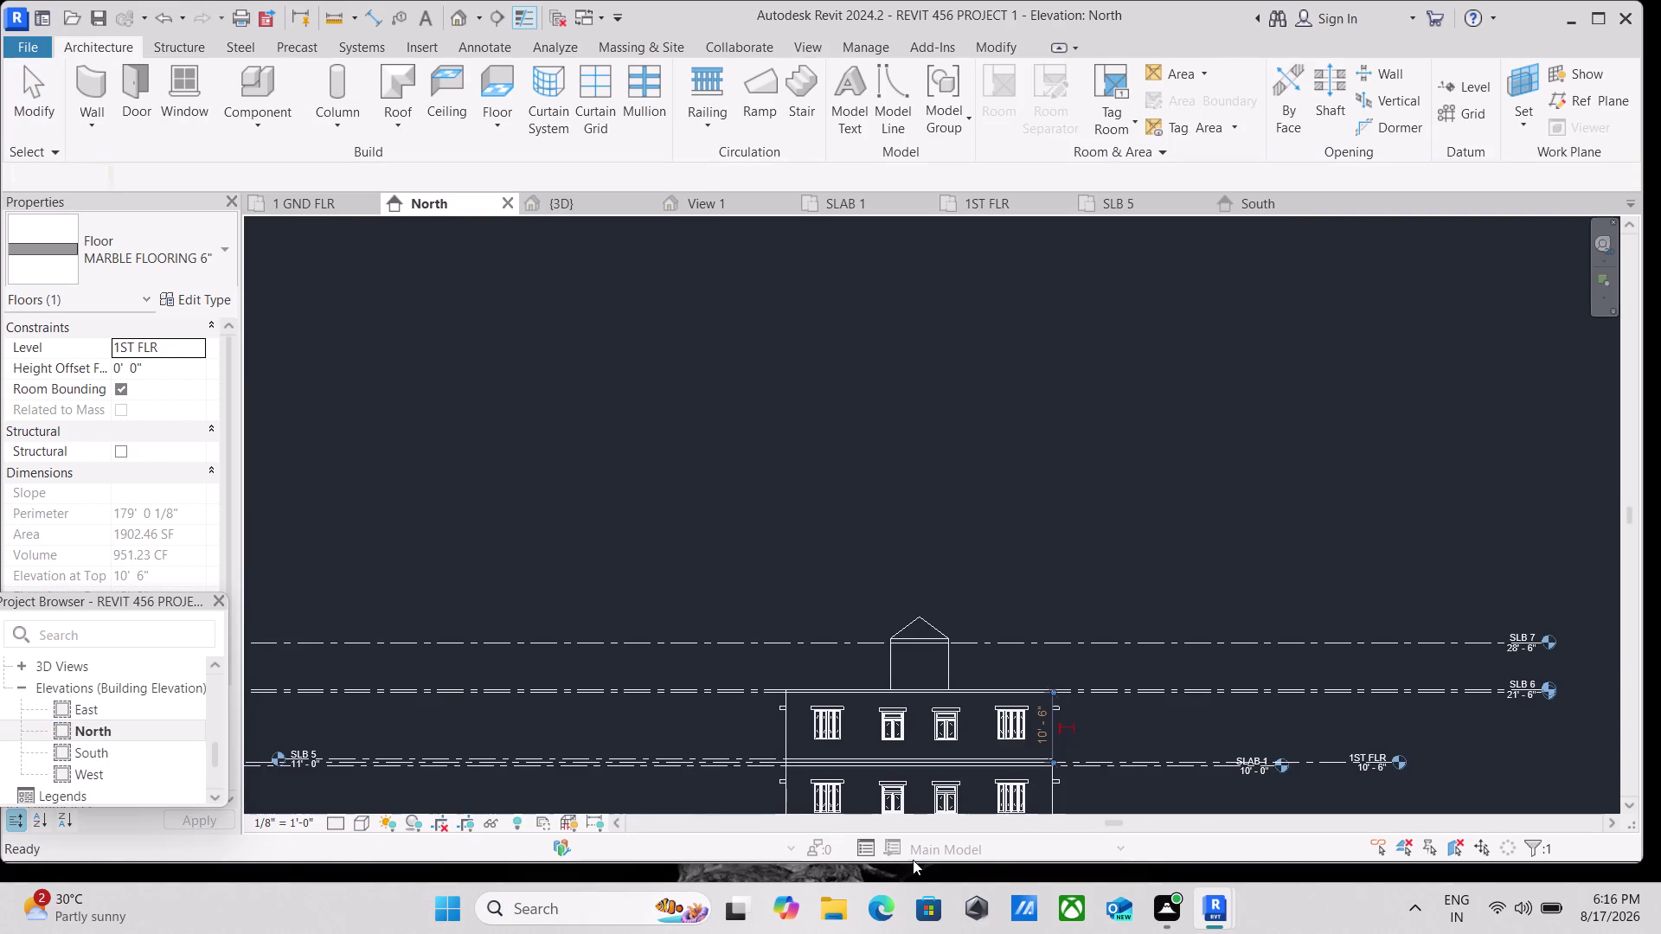
Pick the marble floor edge in the North elevation and pan to the upper storey.
scroll(up, 3)
scroll(up, 3)
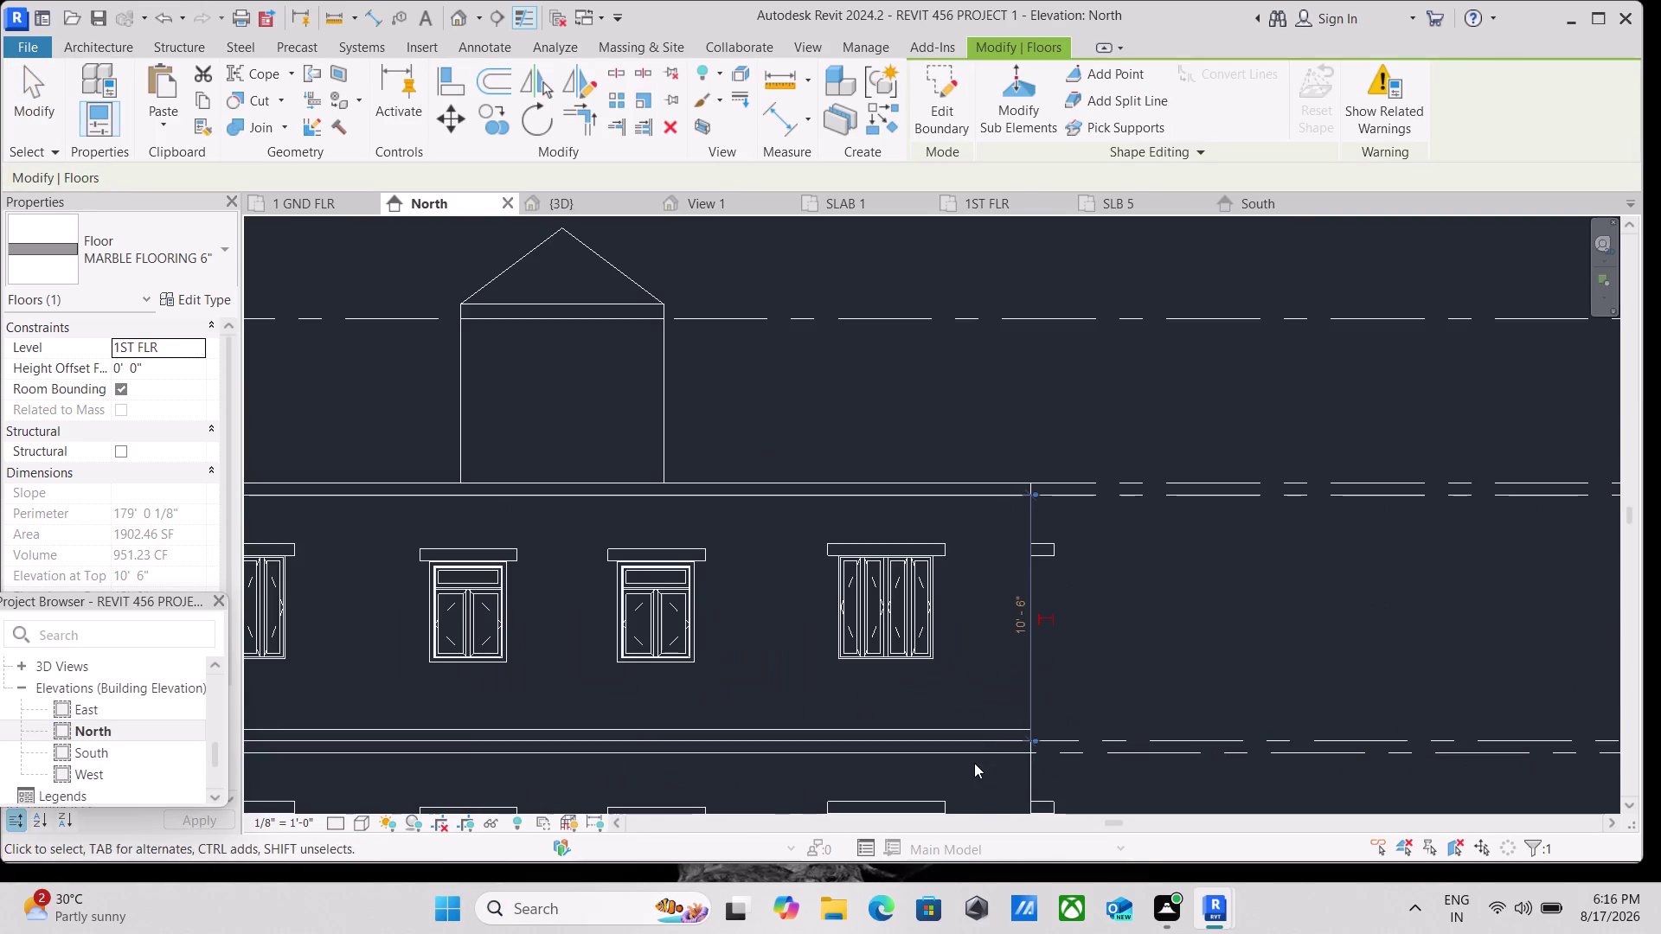
click(974, 753)
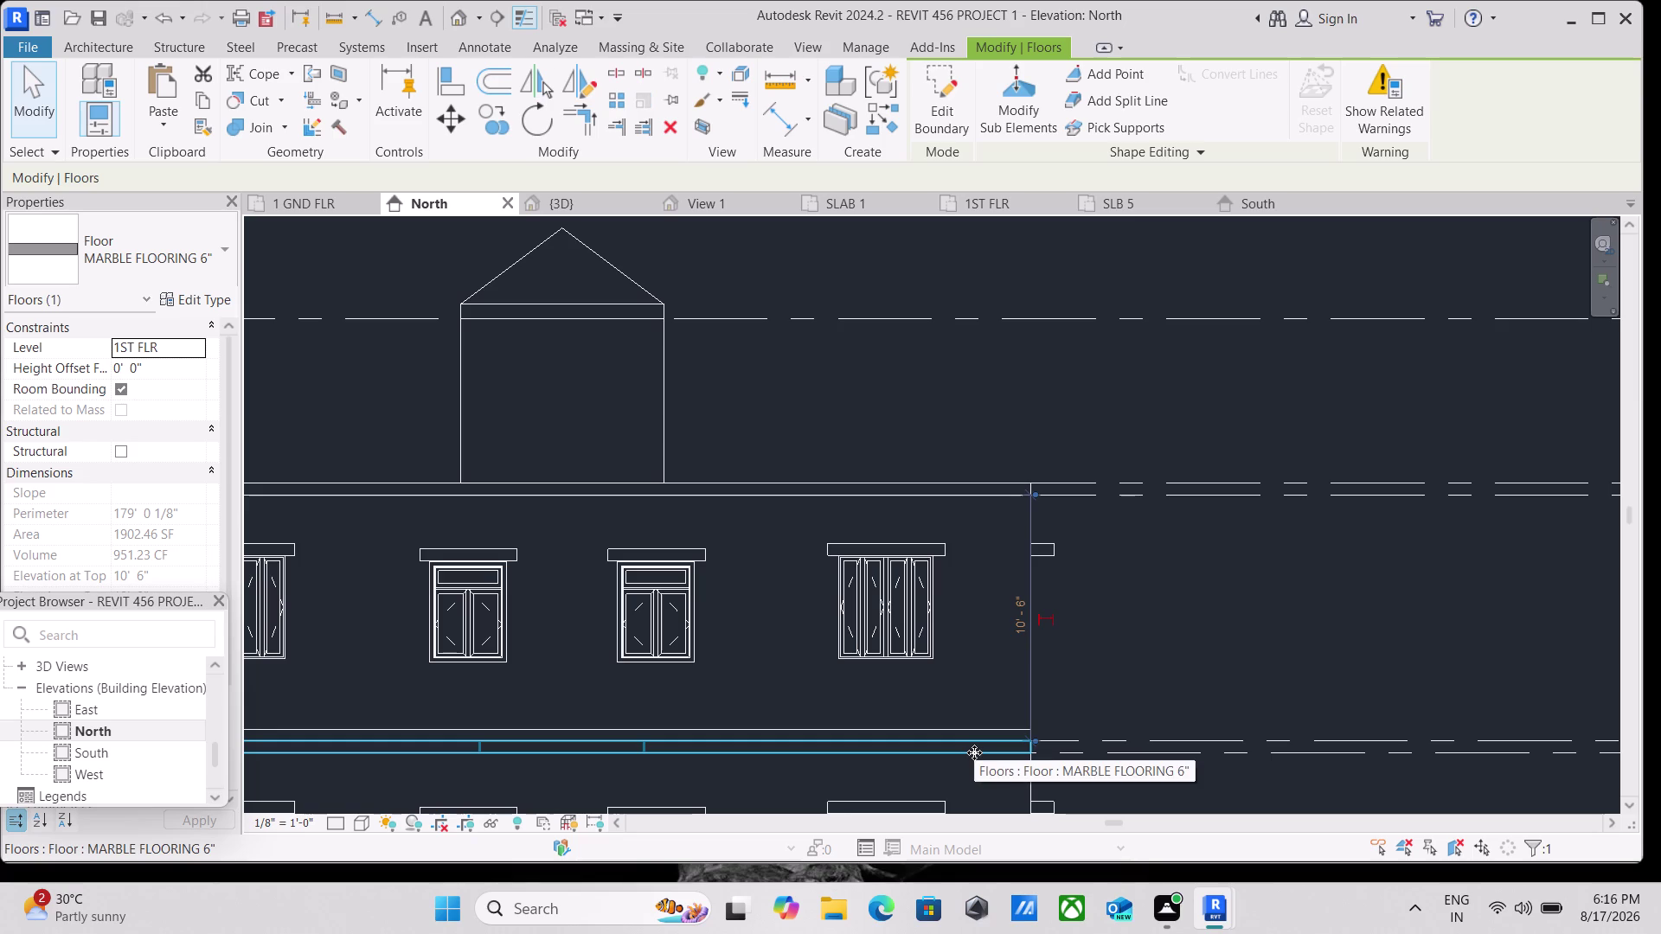
scroll(down, 3)
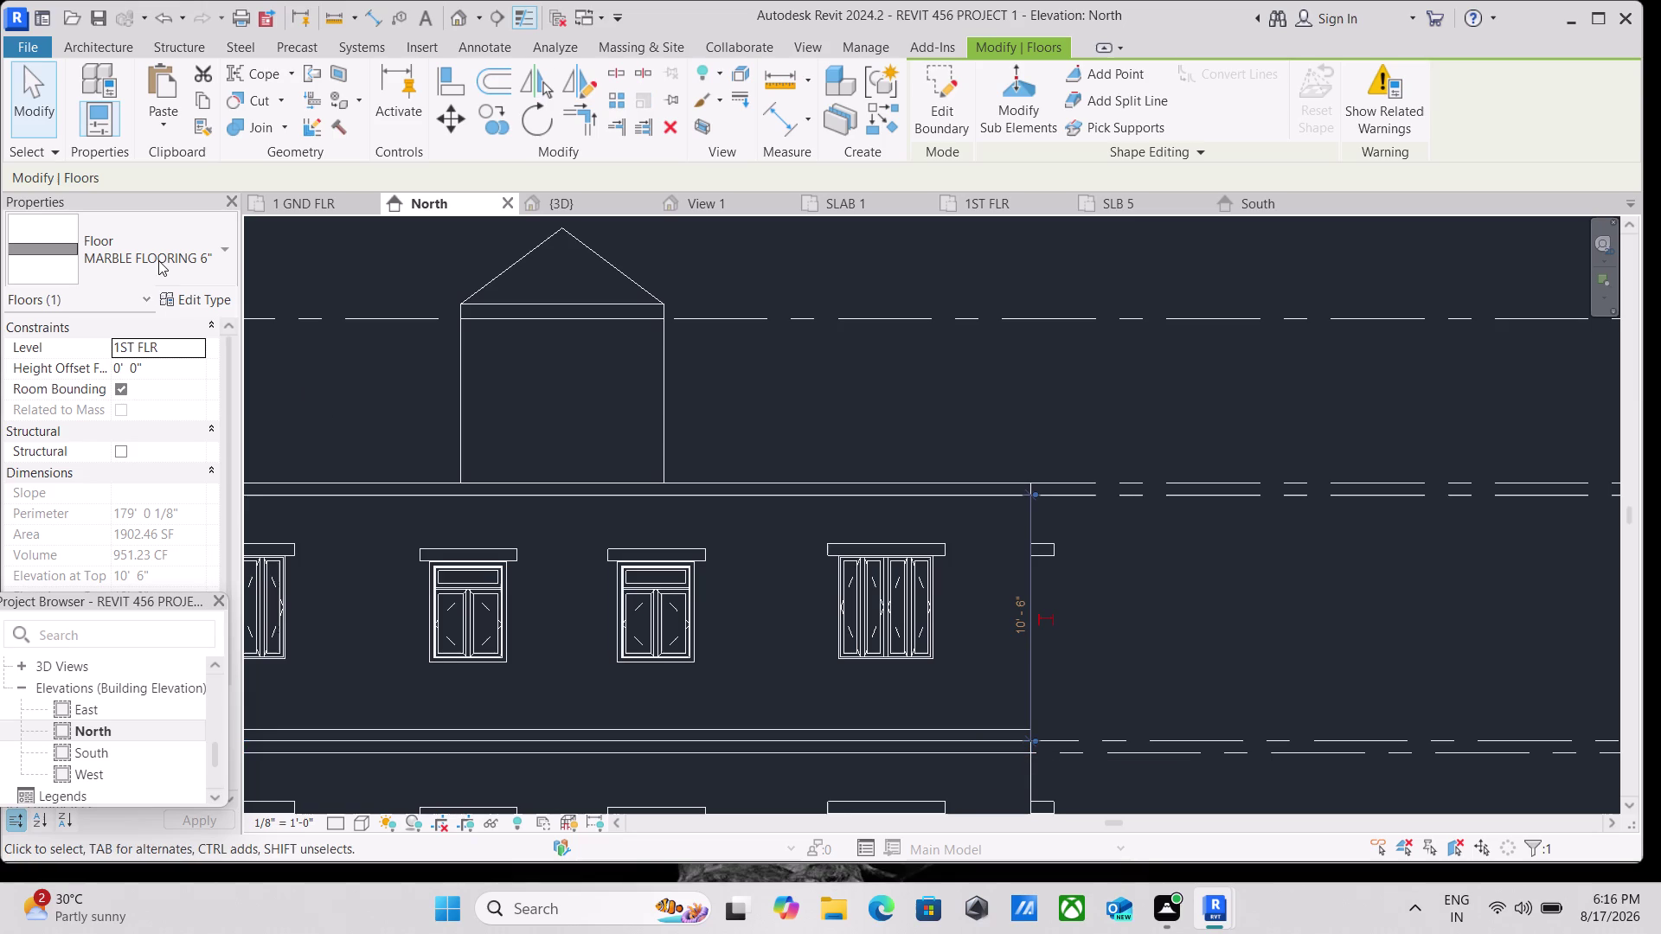
scroll(up, 3)
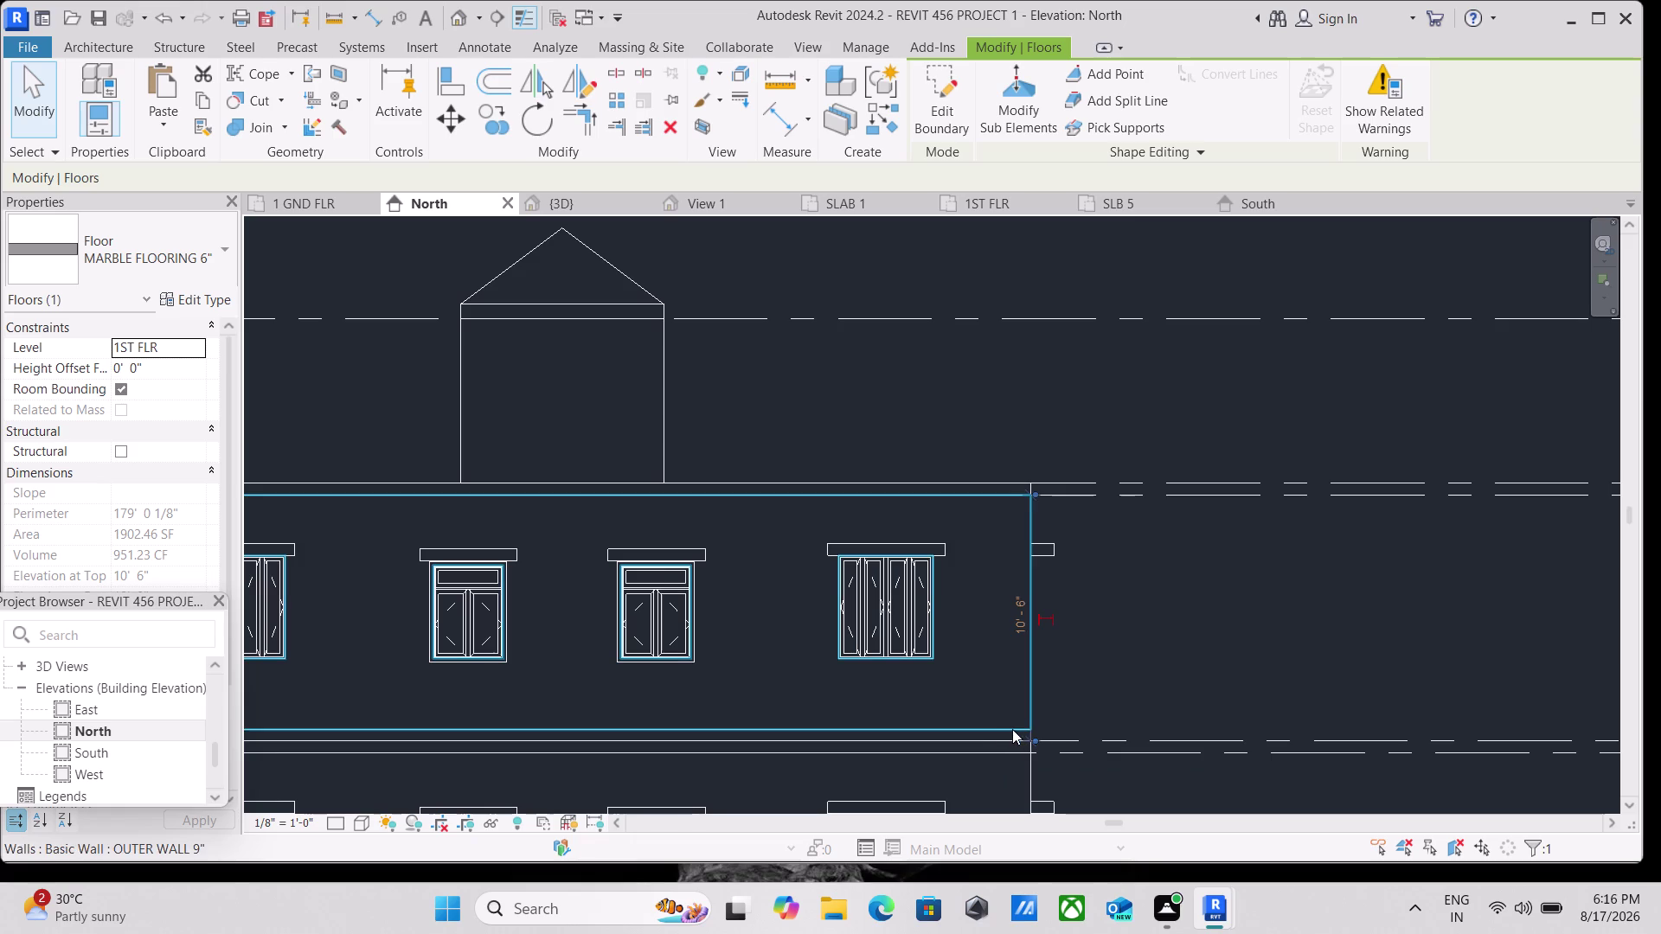
scroll(down, 3)
scroll(down, 3)
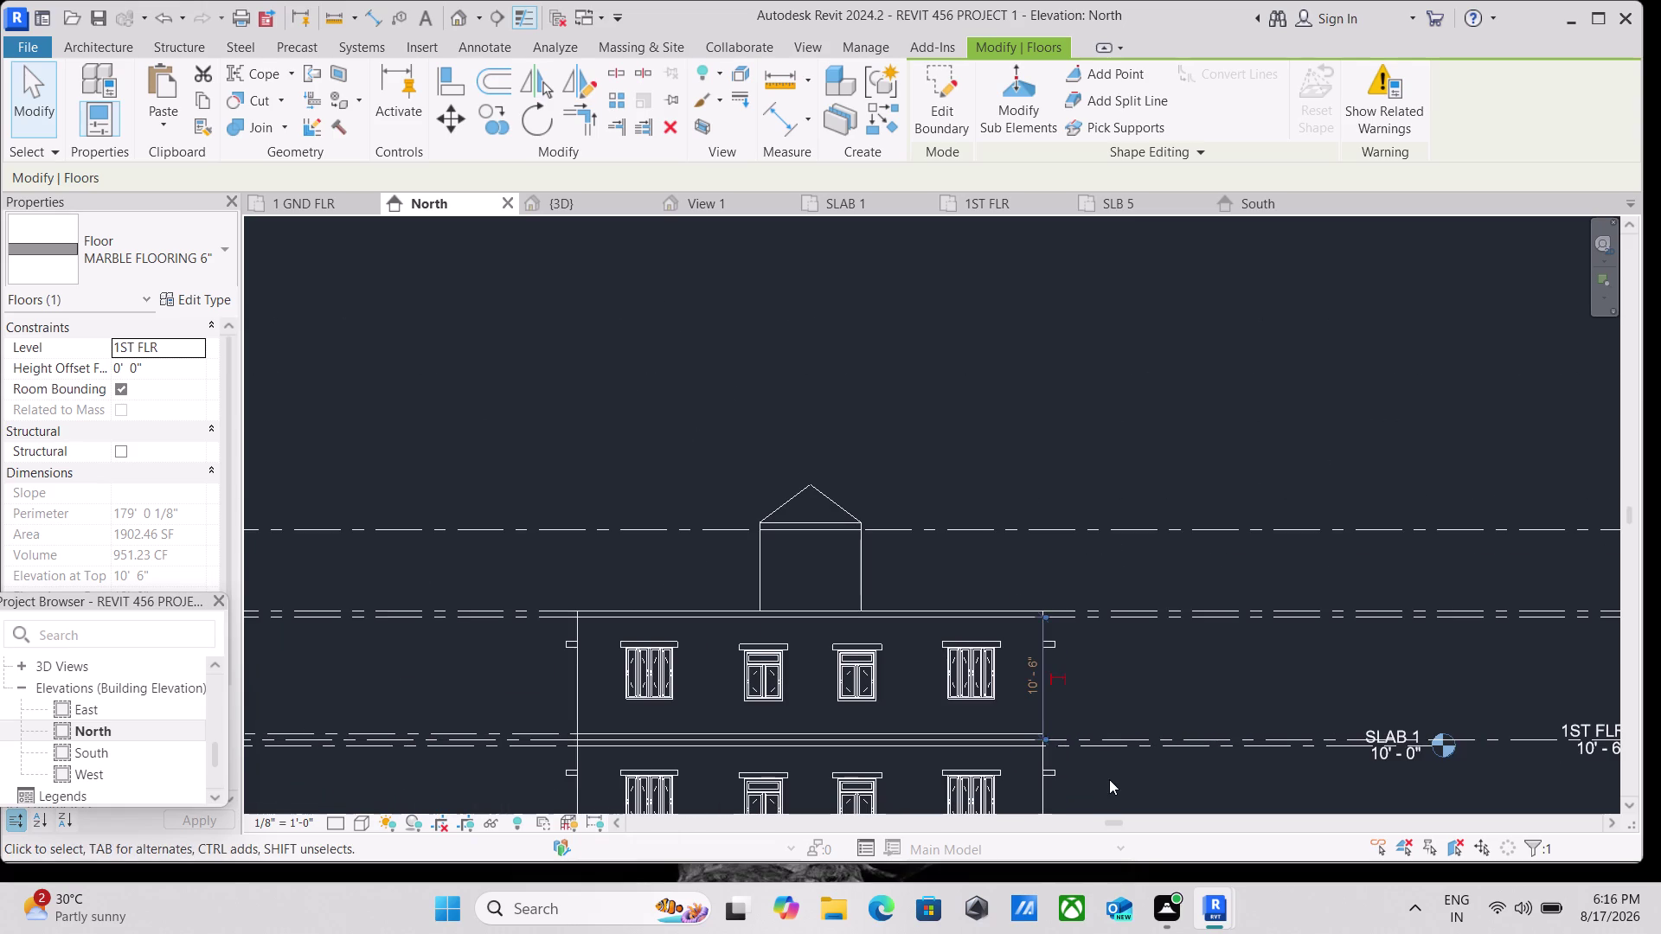
middle_drag(1109, 780, 1112, 711)
scroll(up, 3)
scroll(up, 3)
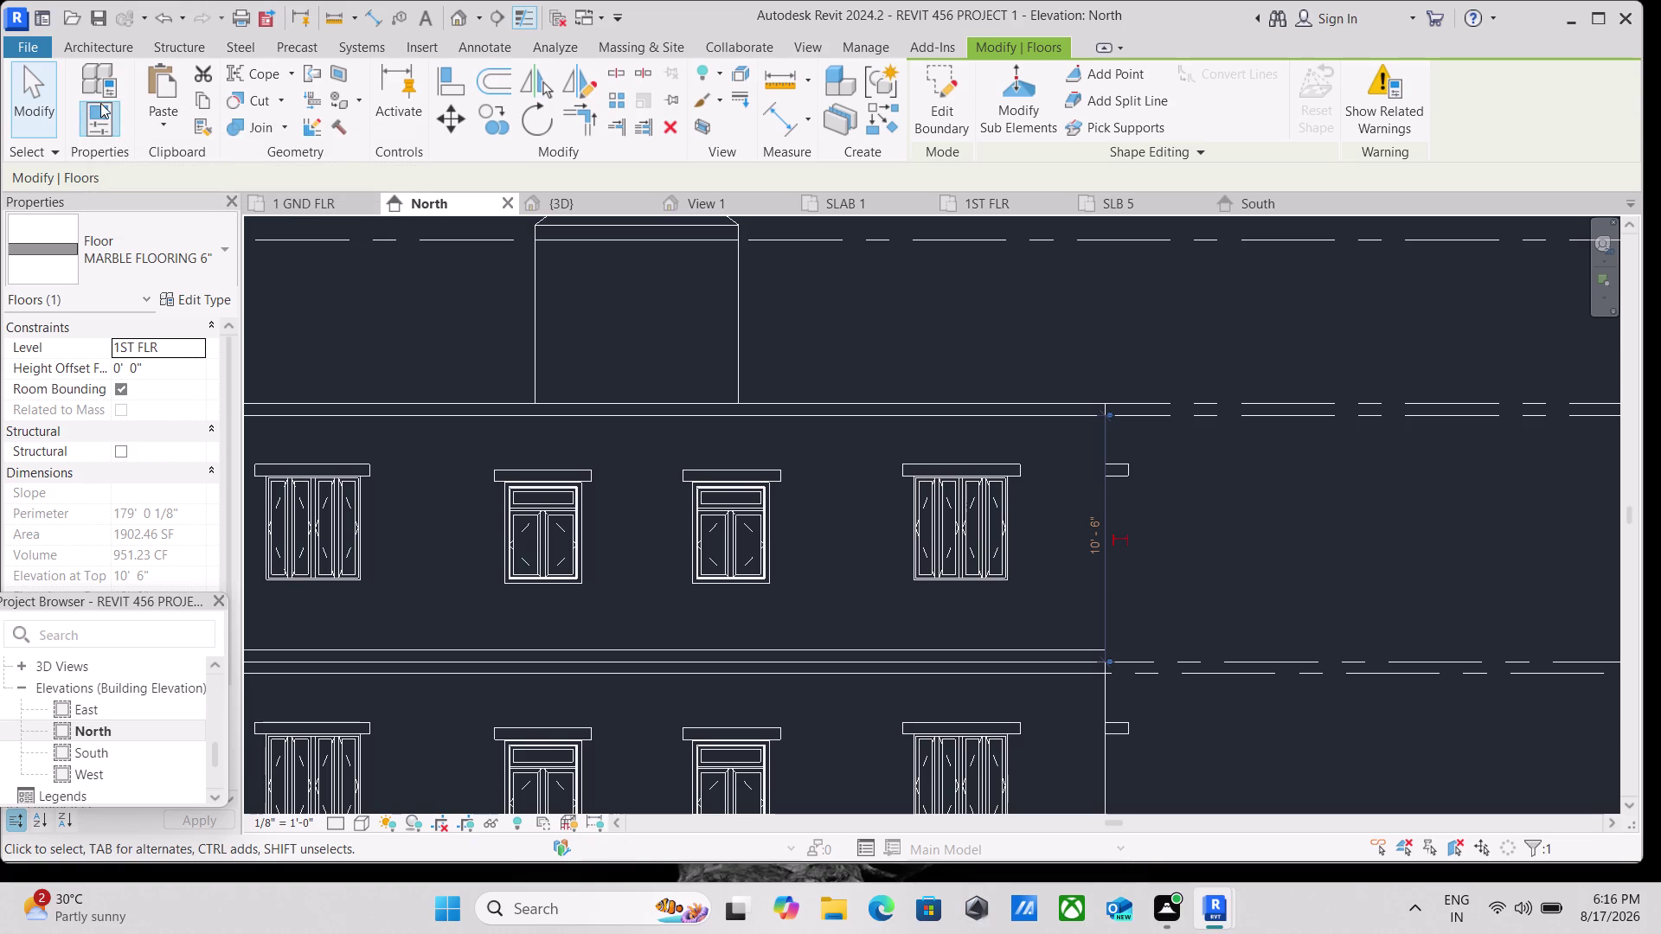
Select the first-floor marble slab, view its context options, and return to the 3D view.
click(1064, 675)
right_click(1063, 675)
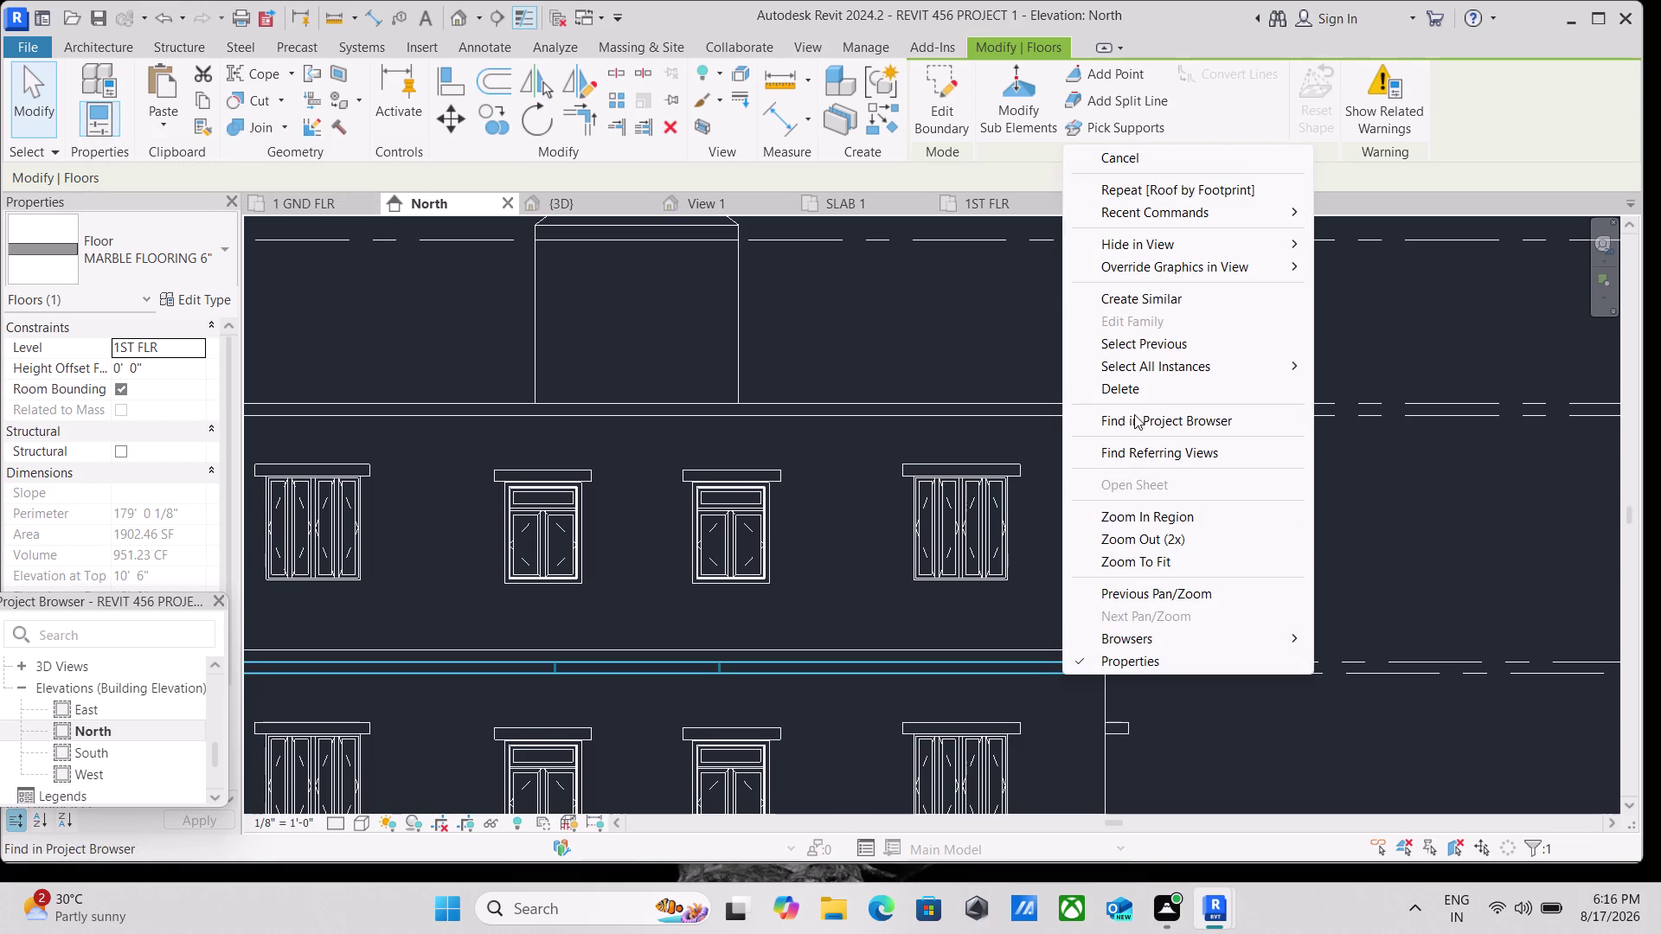
click(1132, 386)
scroll(up, 3)
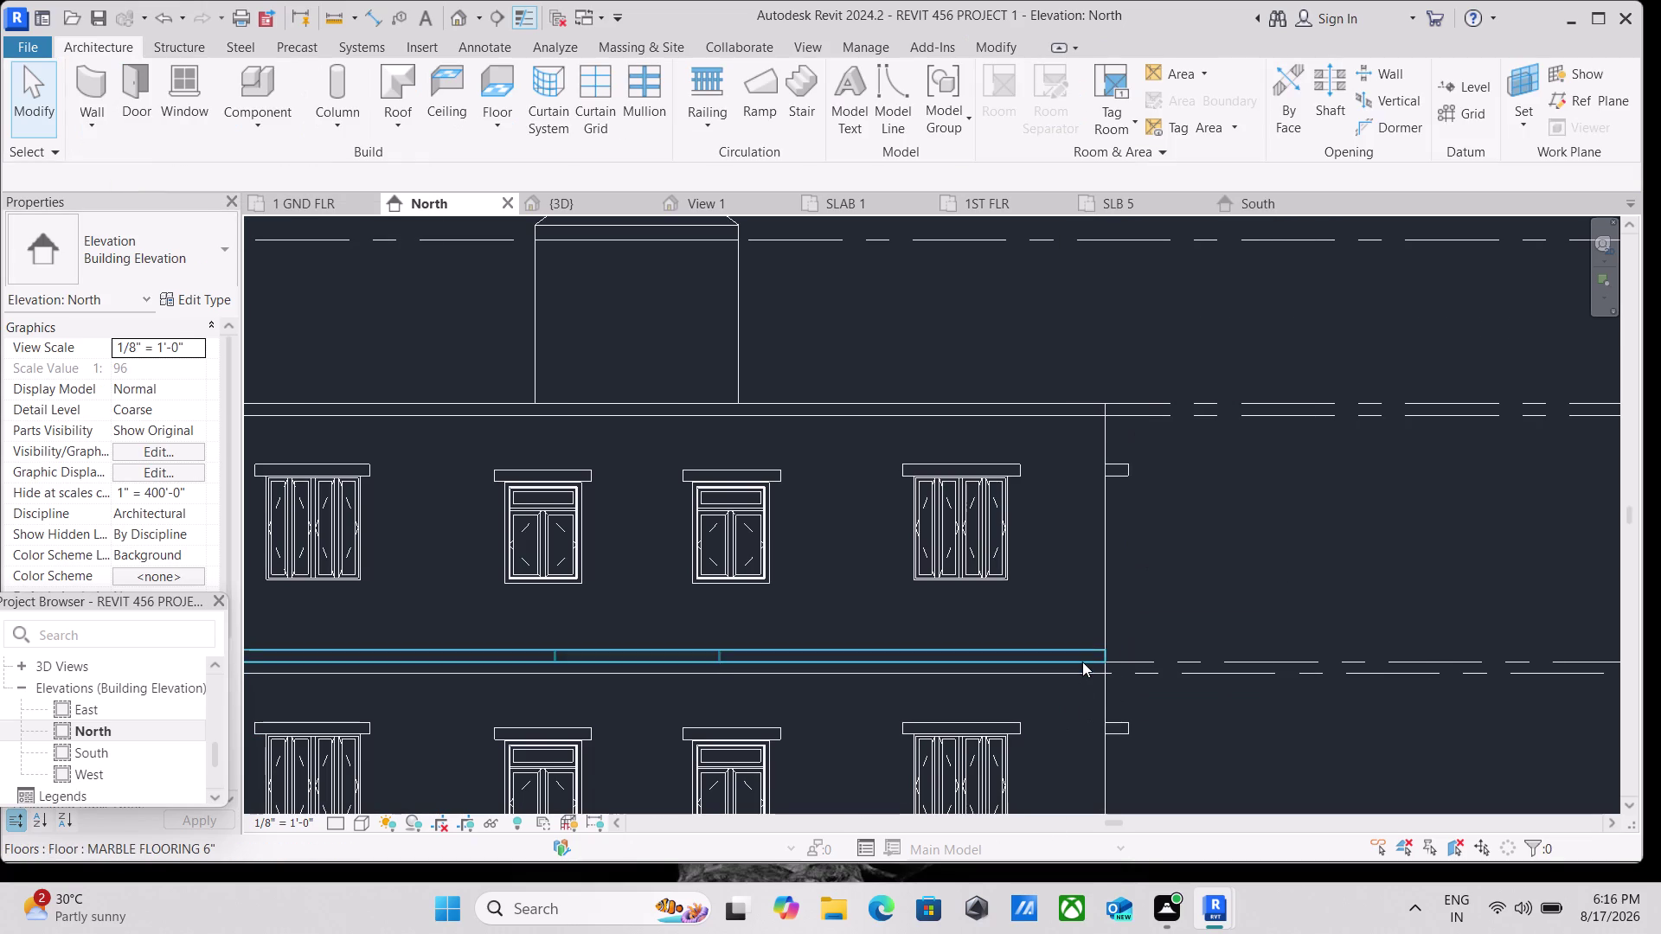
scroll(up, 3)
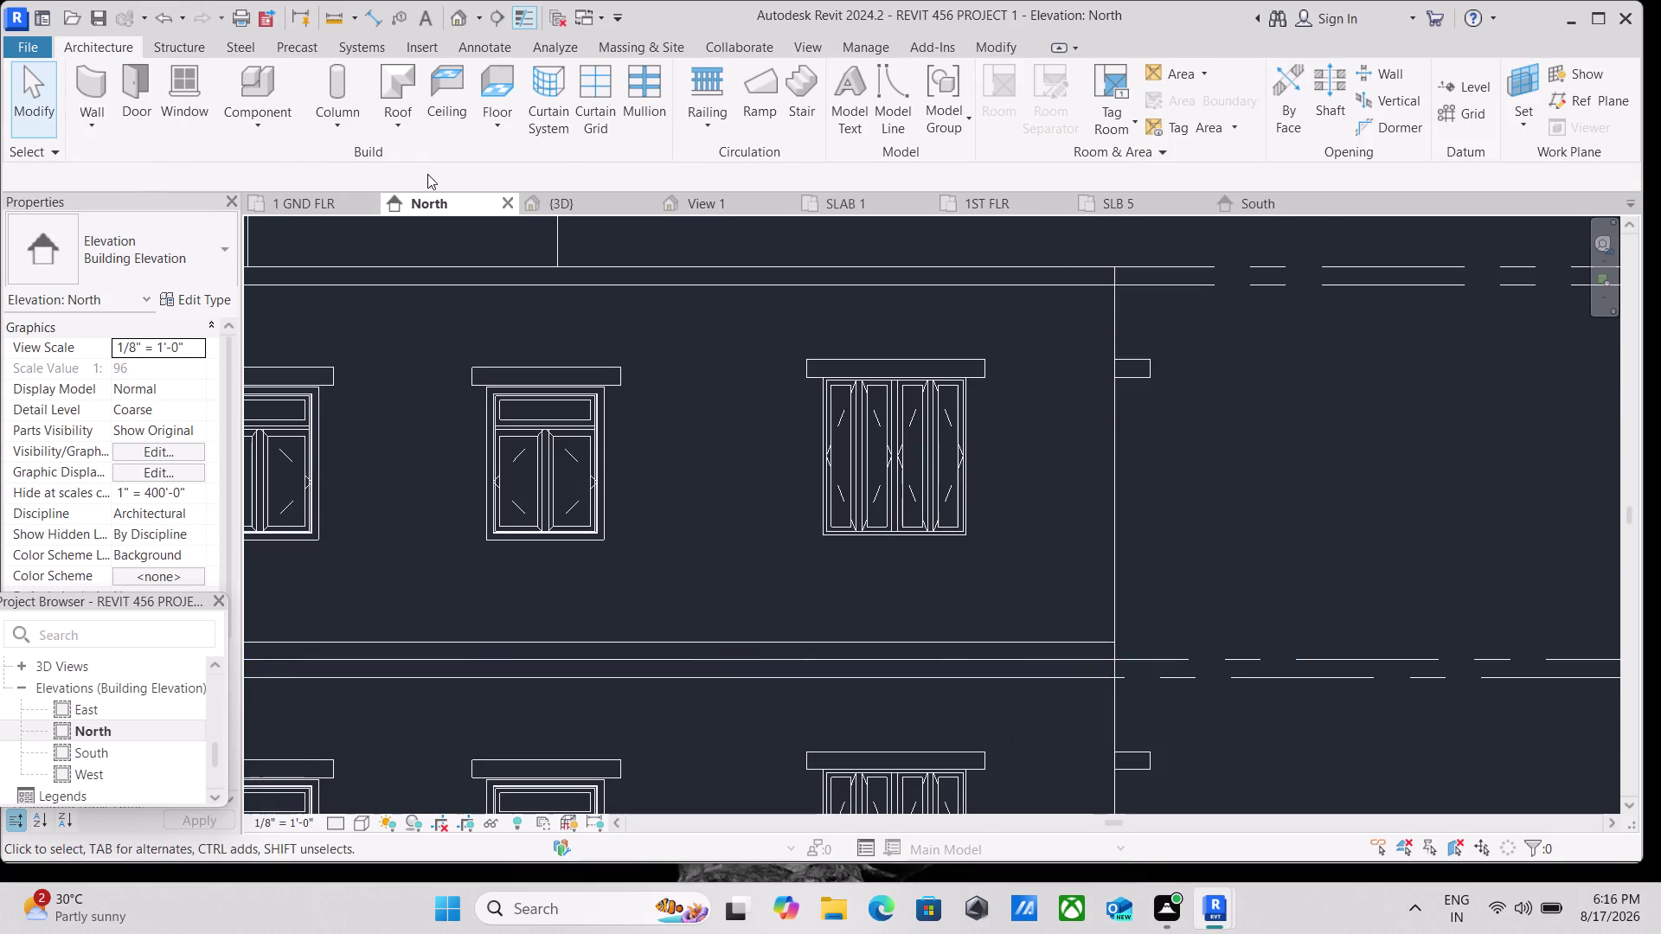
click(548, 205)
scroll(up, 3)
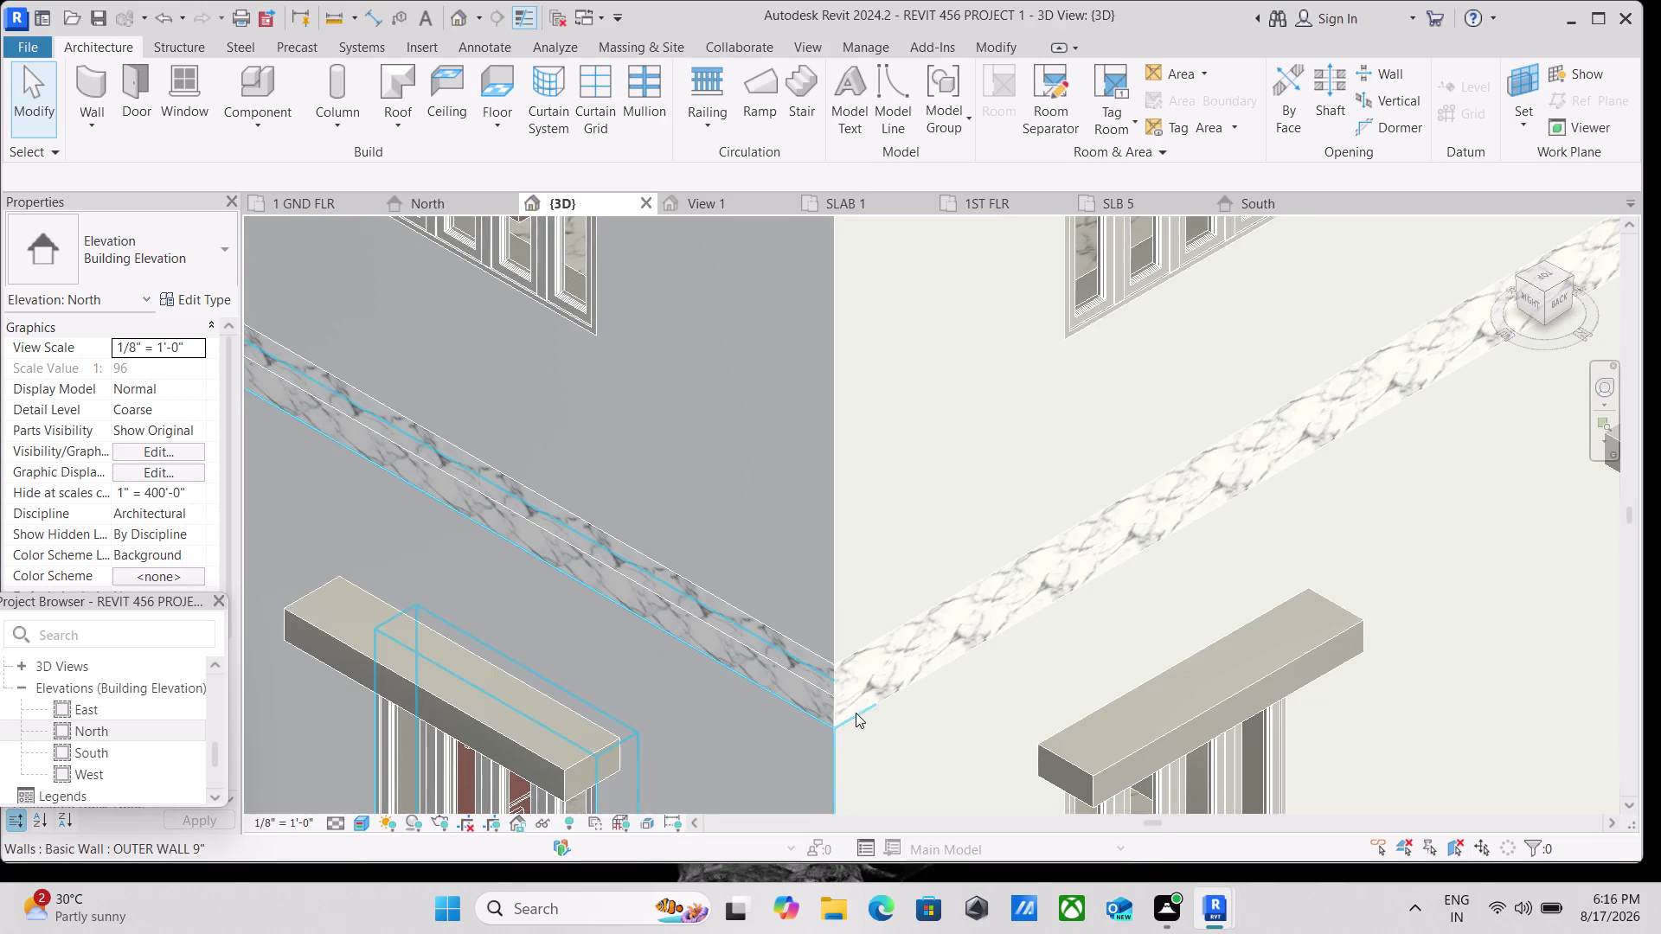
Select the marble floor band in 3D, then the roof slab beneath it, clearing each.
click(830, 706)
right_click(829, 706)
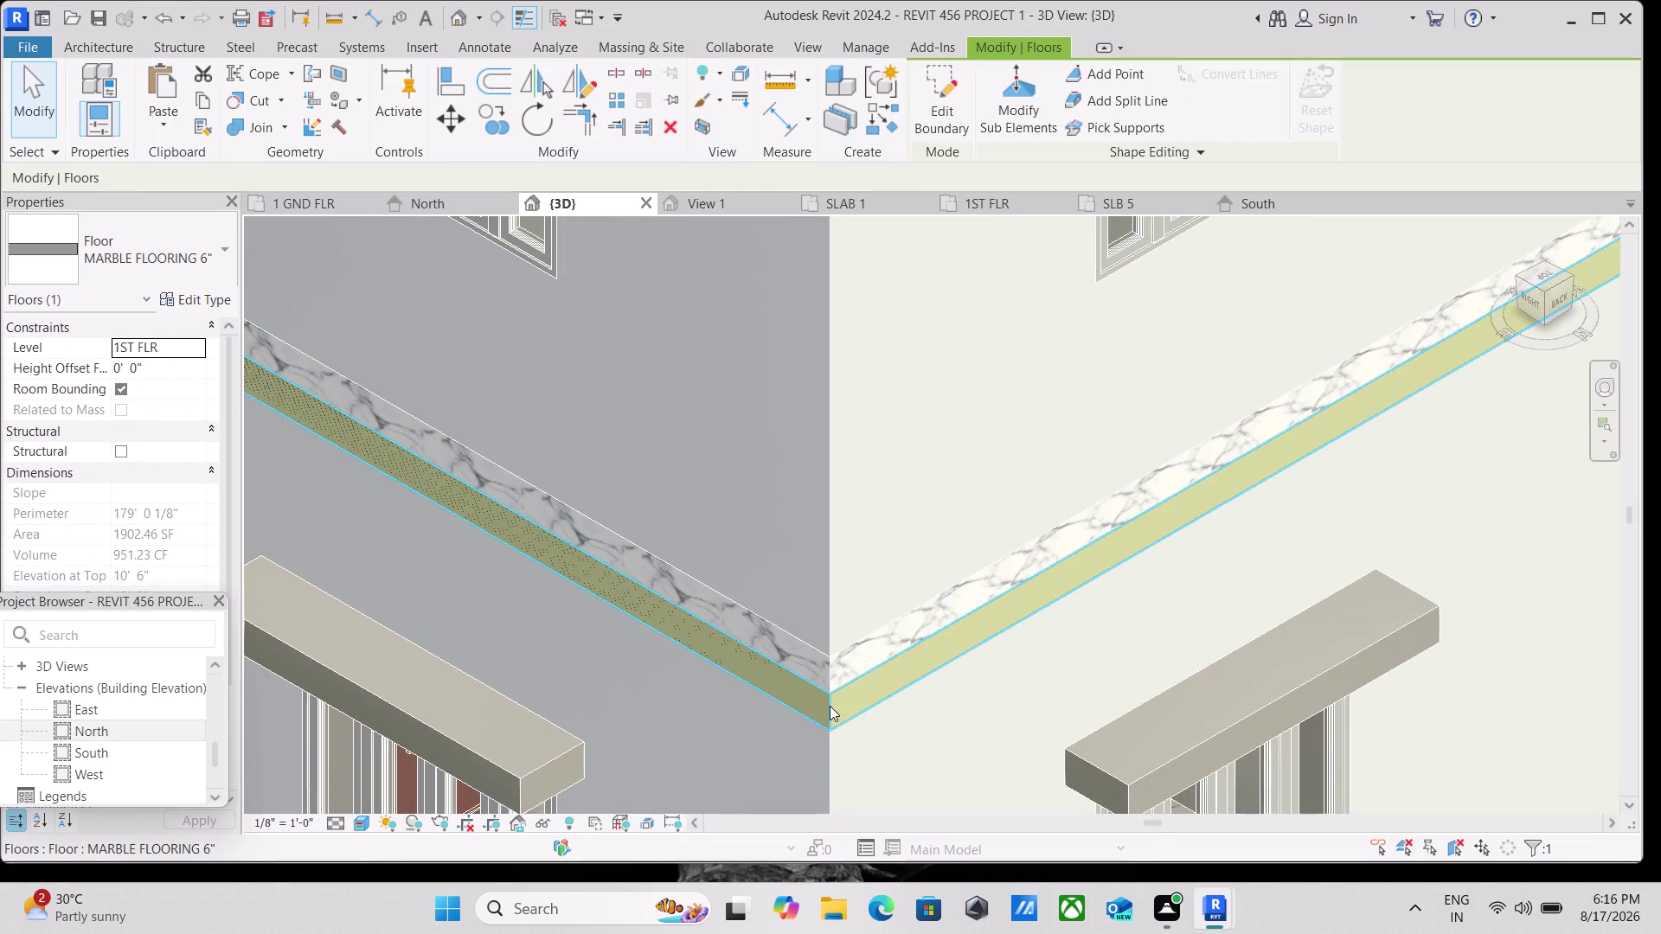
click(930, 360)
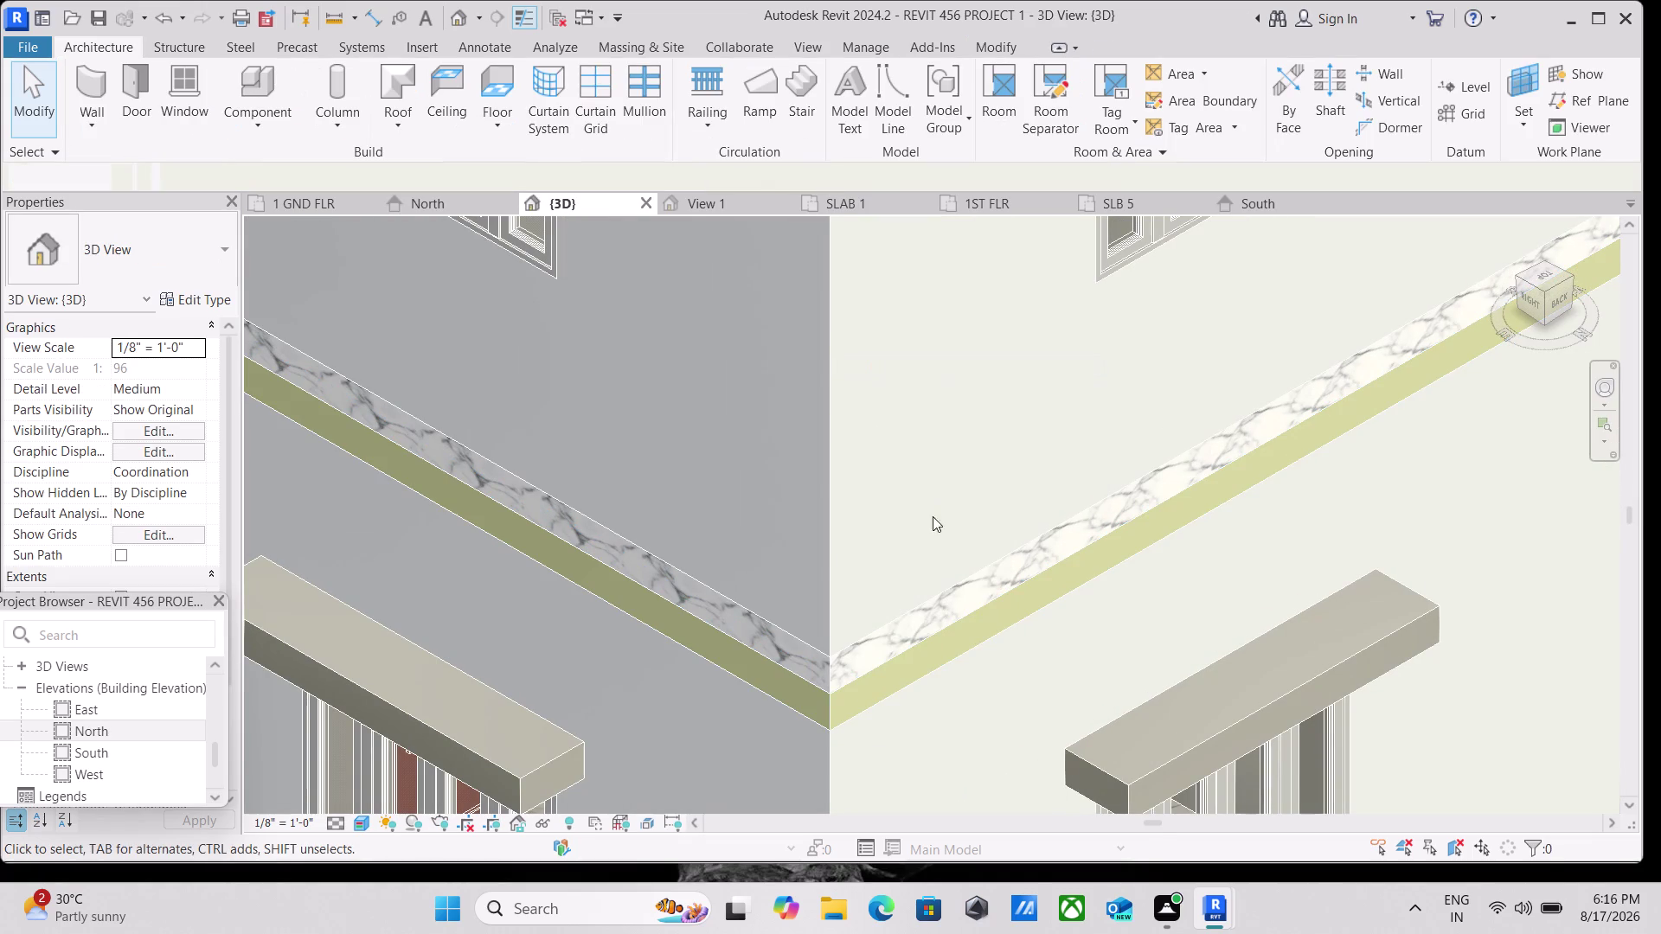
scroll(down, 3)
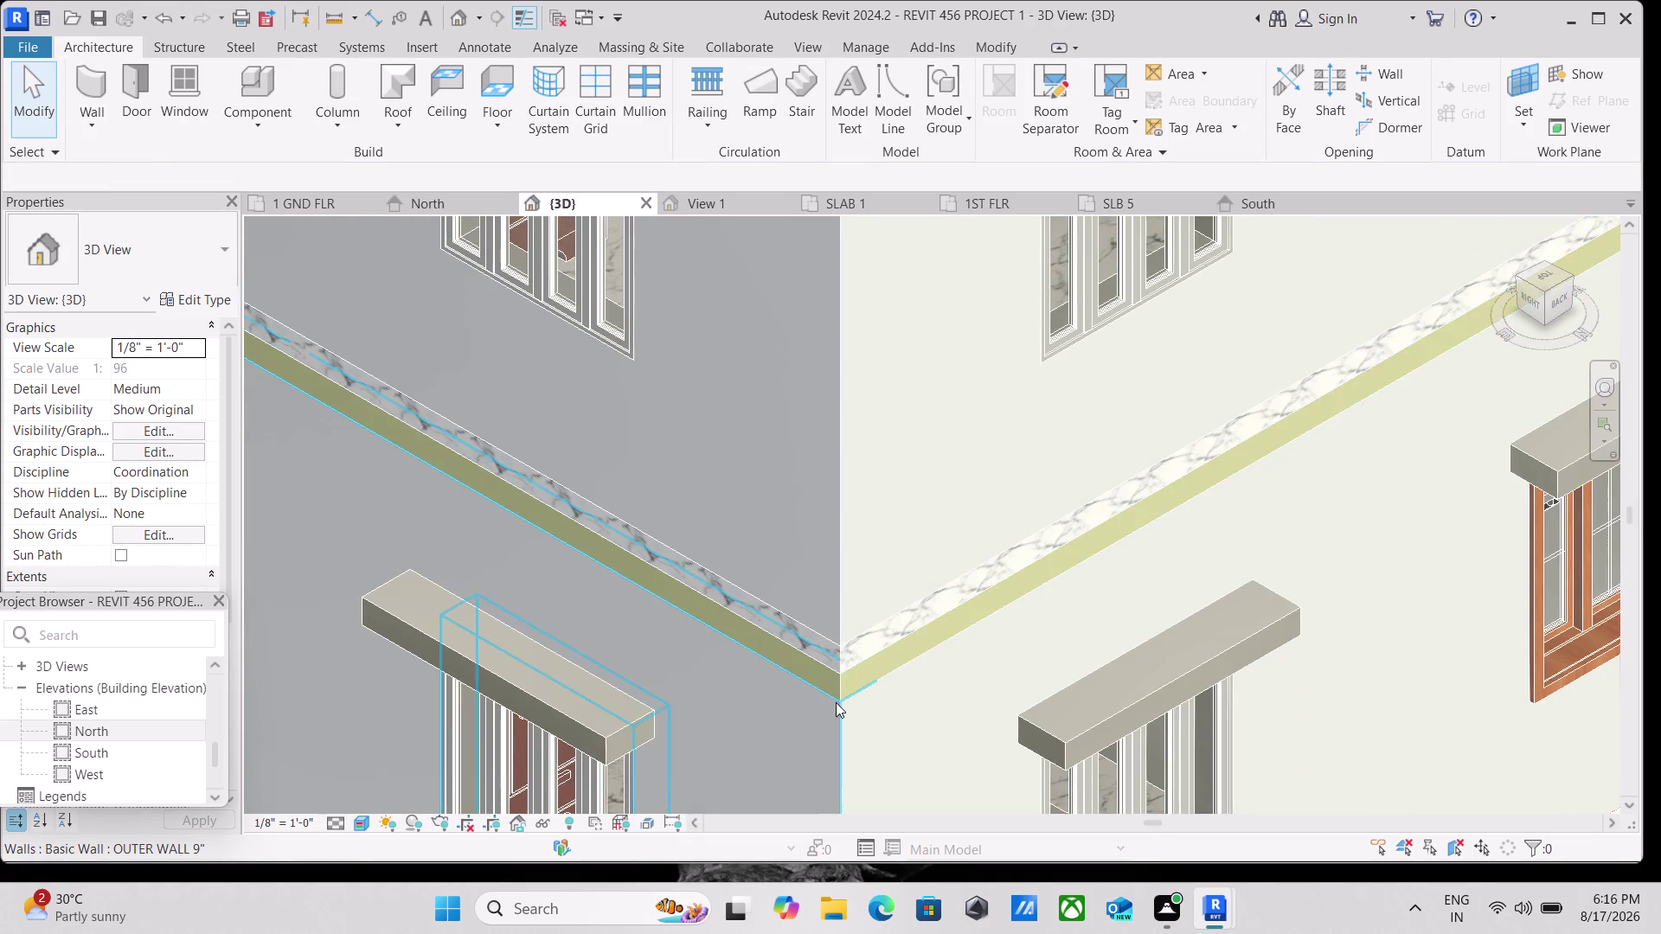
scroll(up, 3)
scroll(up, 3)
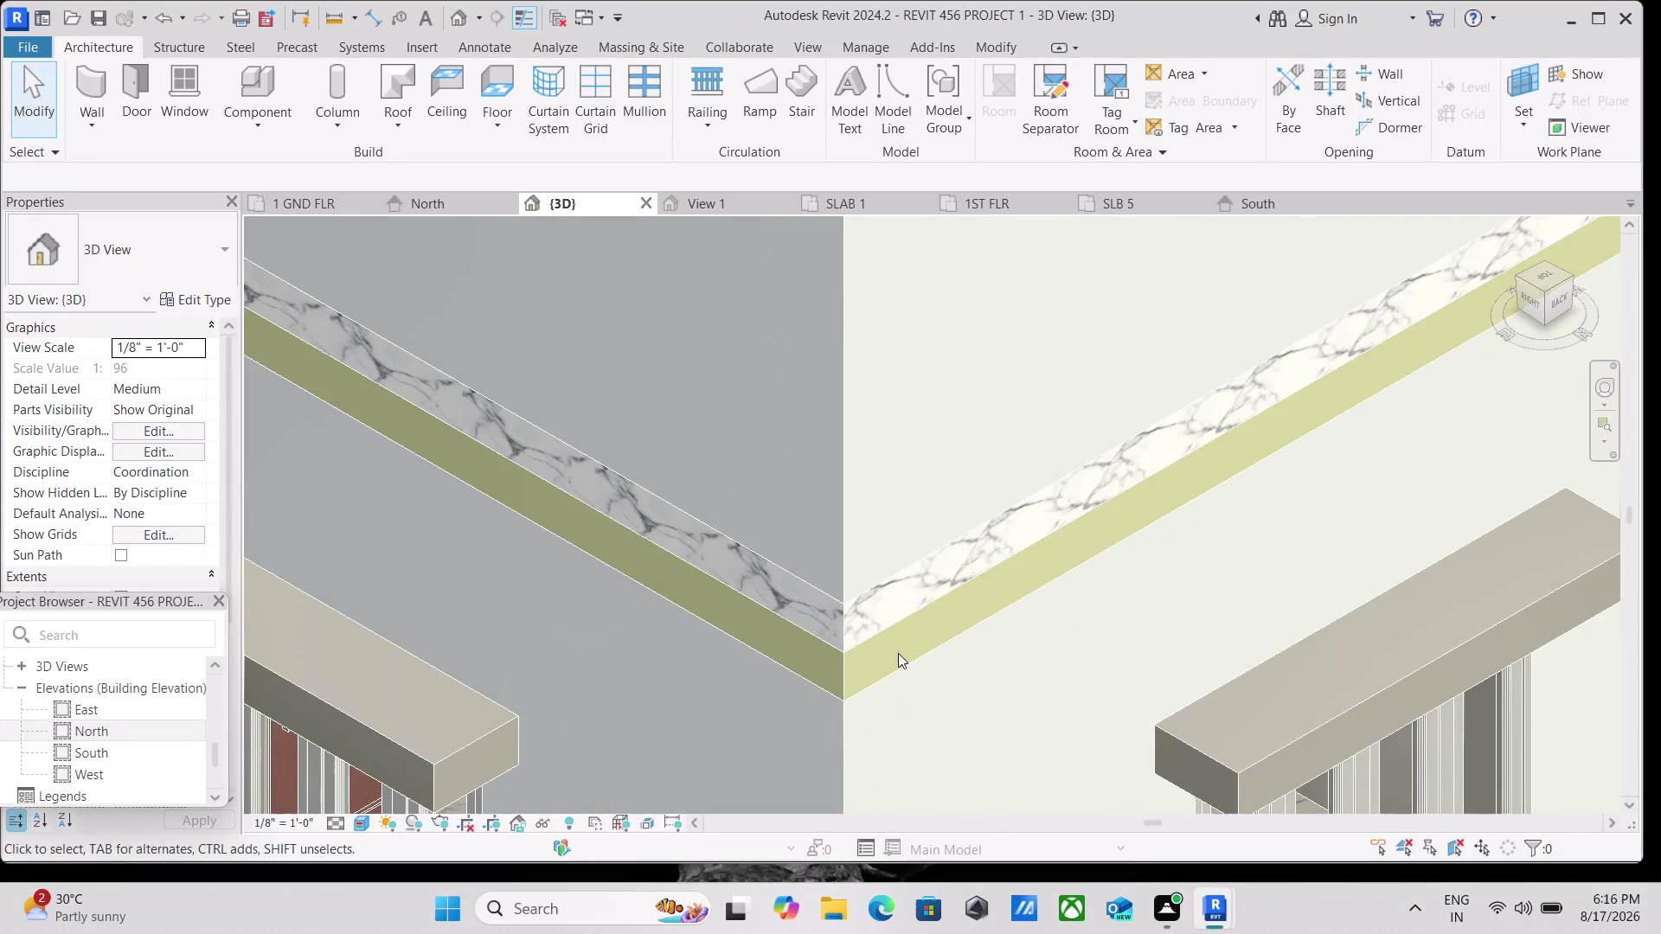
click(846, 664)
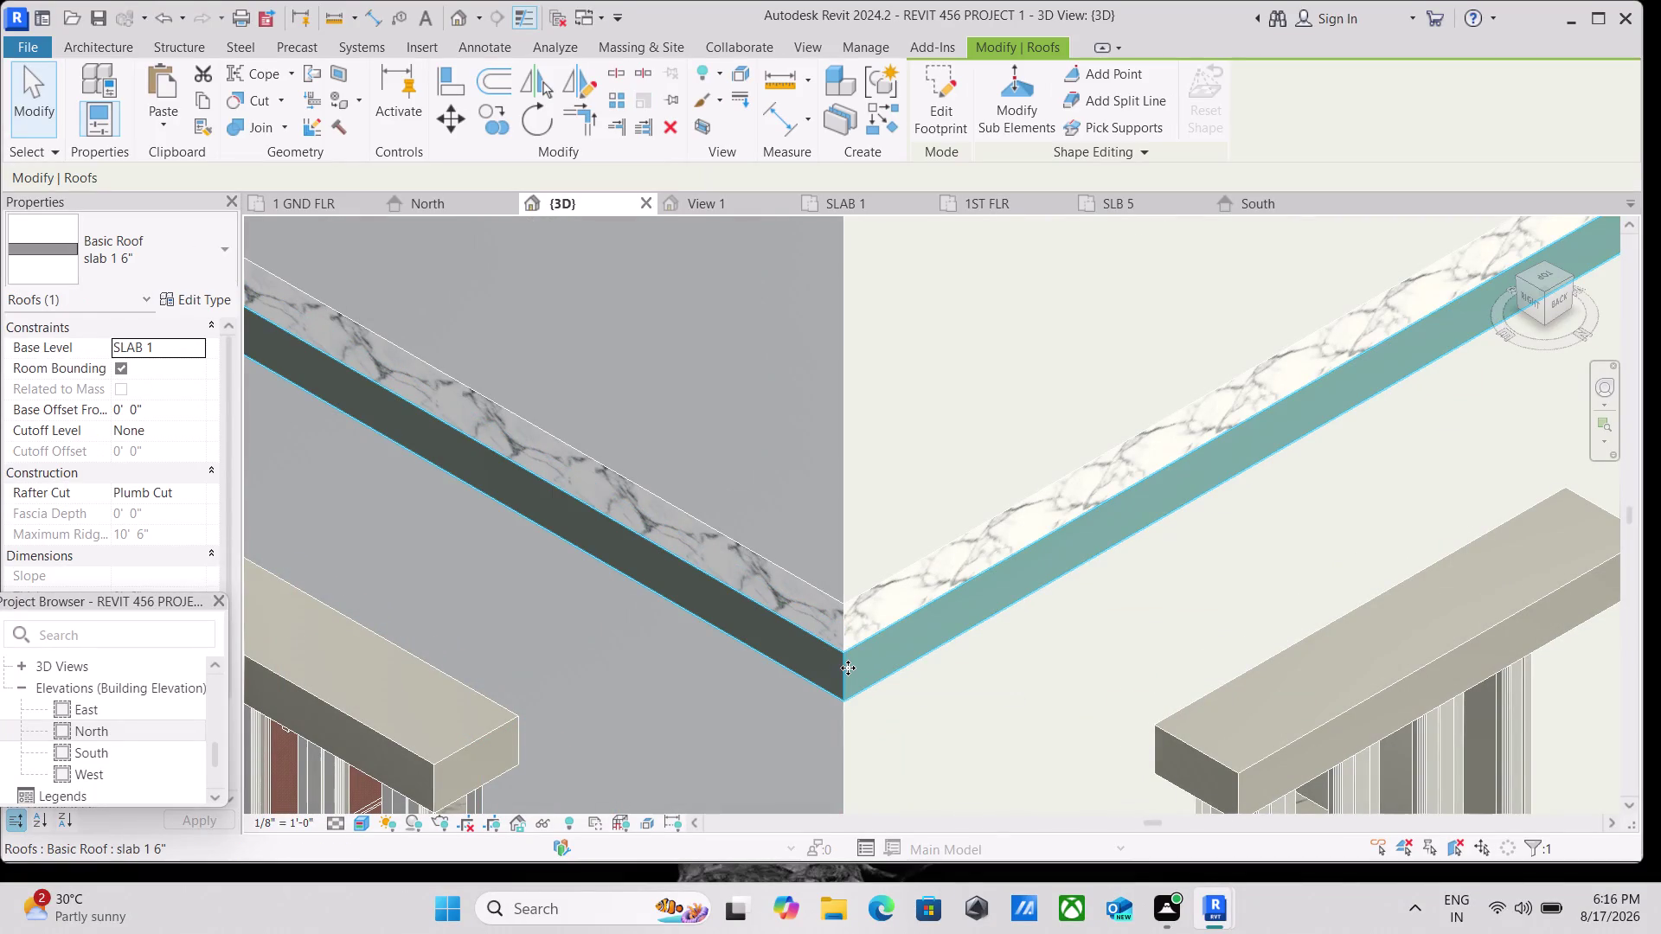
key(Escape)
Orbit around the house corner, face it from the right via the ViewCube, and zoom in.
scroll(down, 3)
scroll(up, 3)
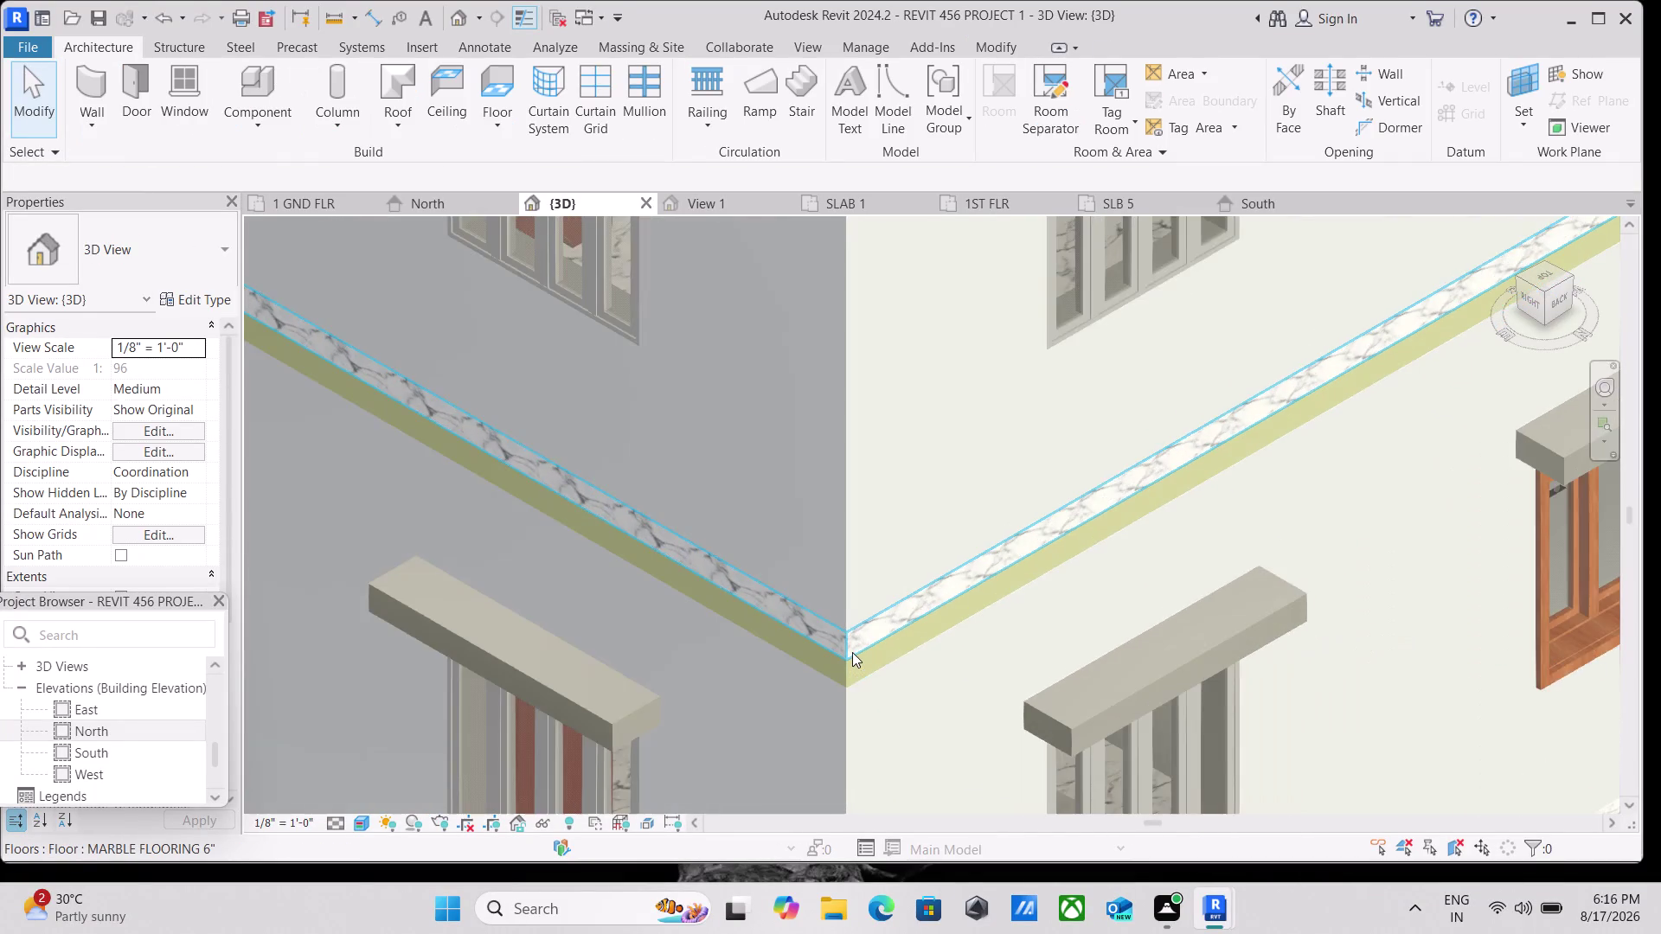
scroll(down, 3)
scroll(down, 3)
middle_drag(848, 634, 860, 744)
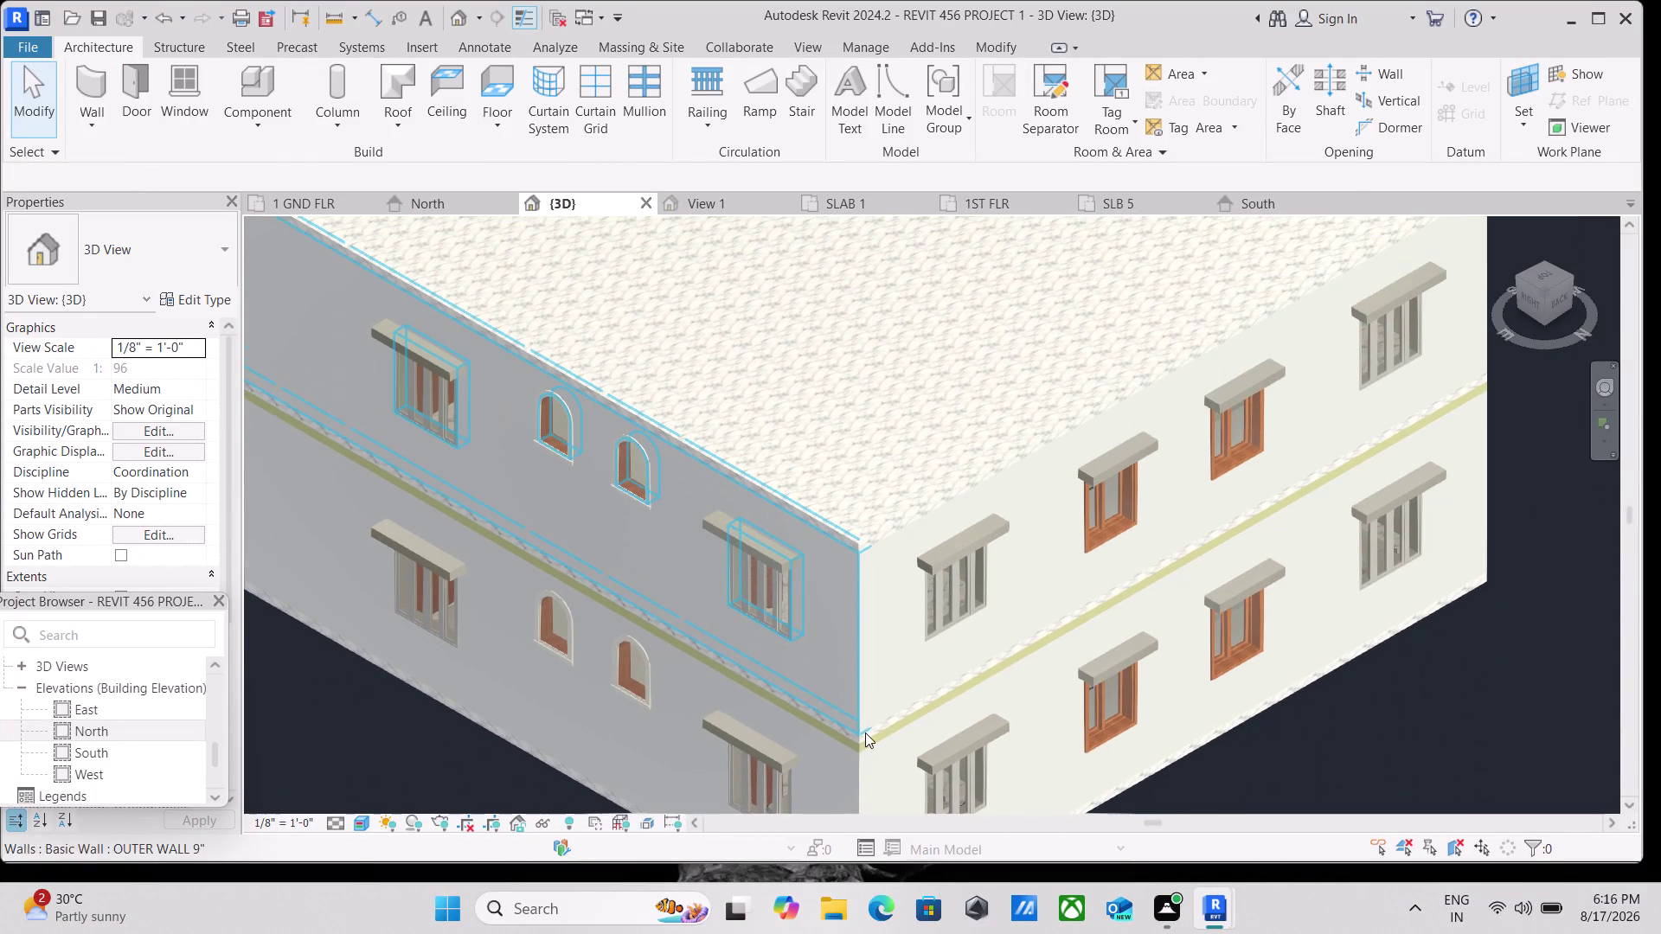
scroll(up, 3)
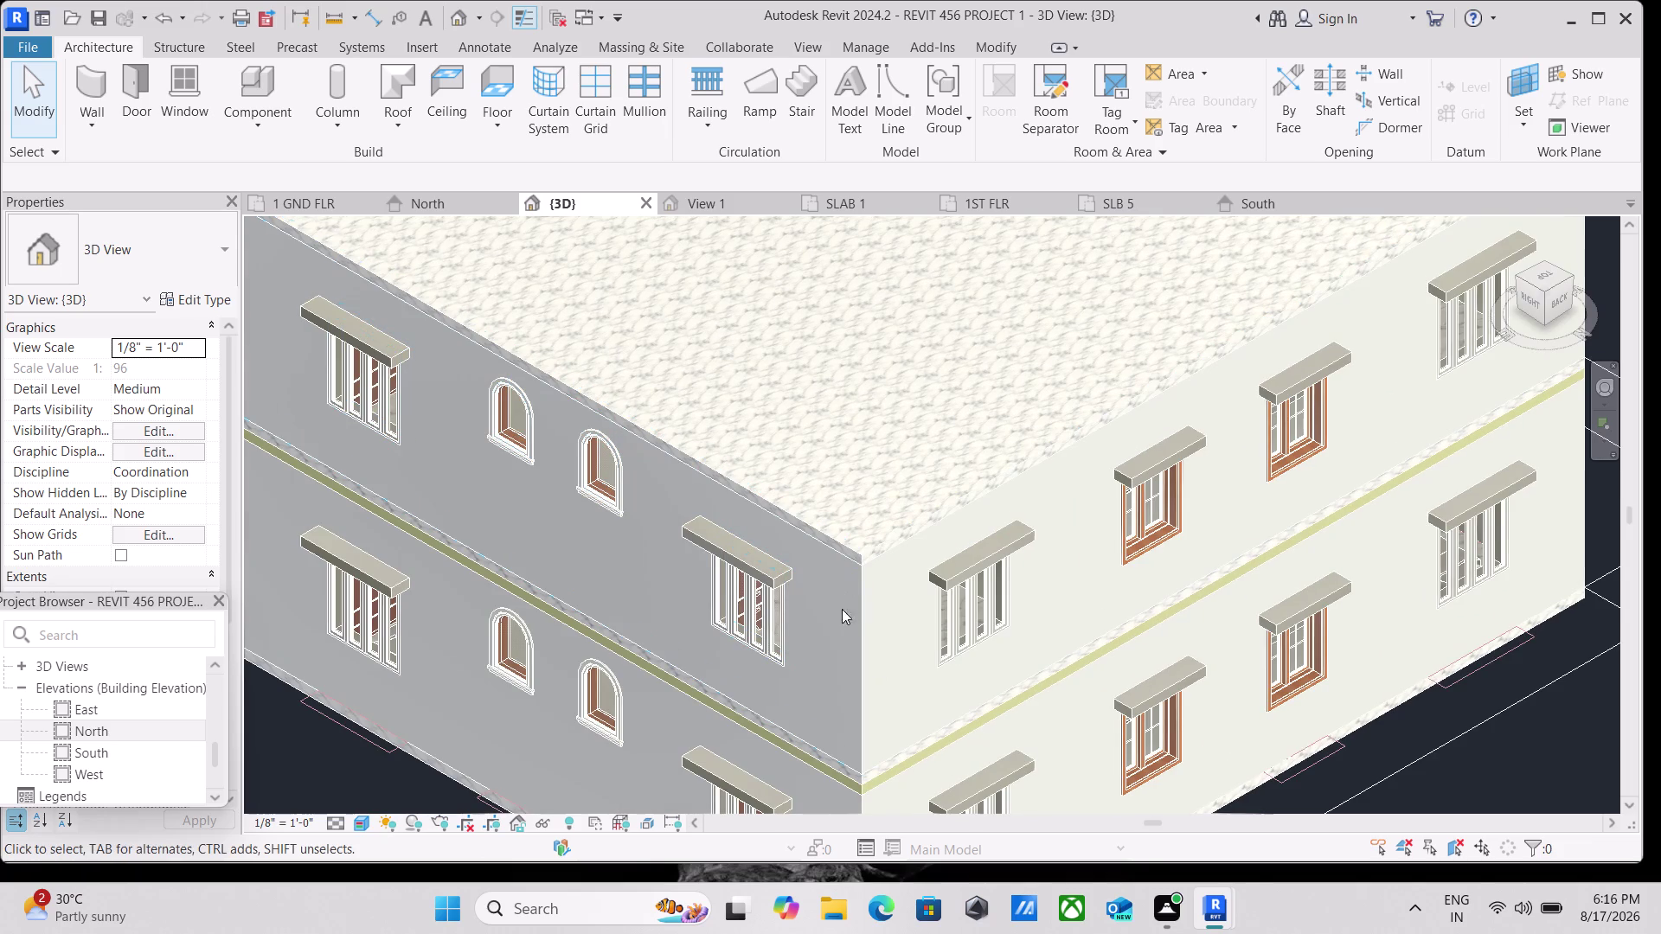
middle_drag(834, 635, 880, 646)
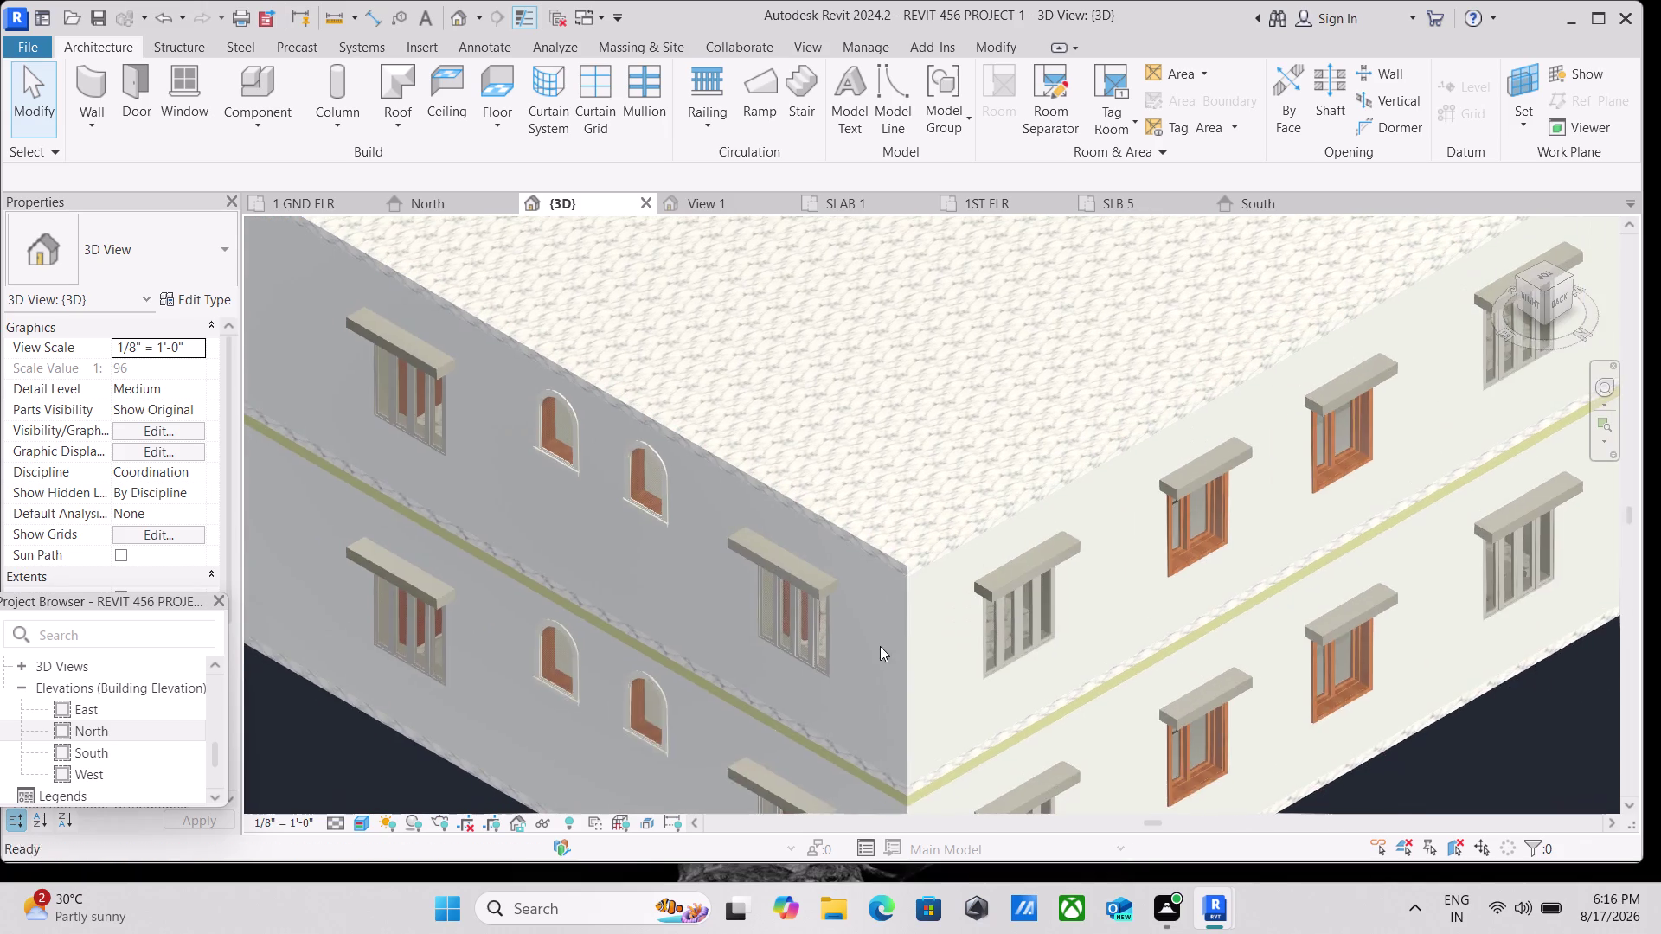
click(1533, 309)
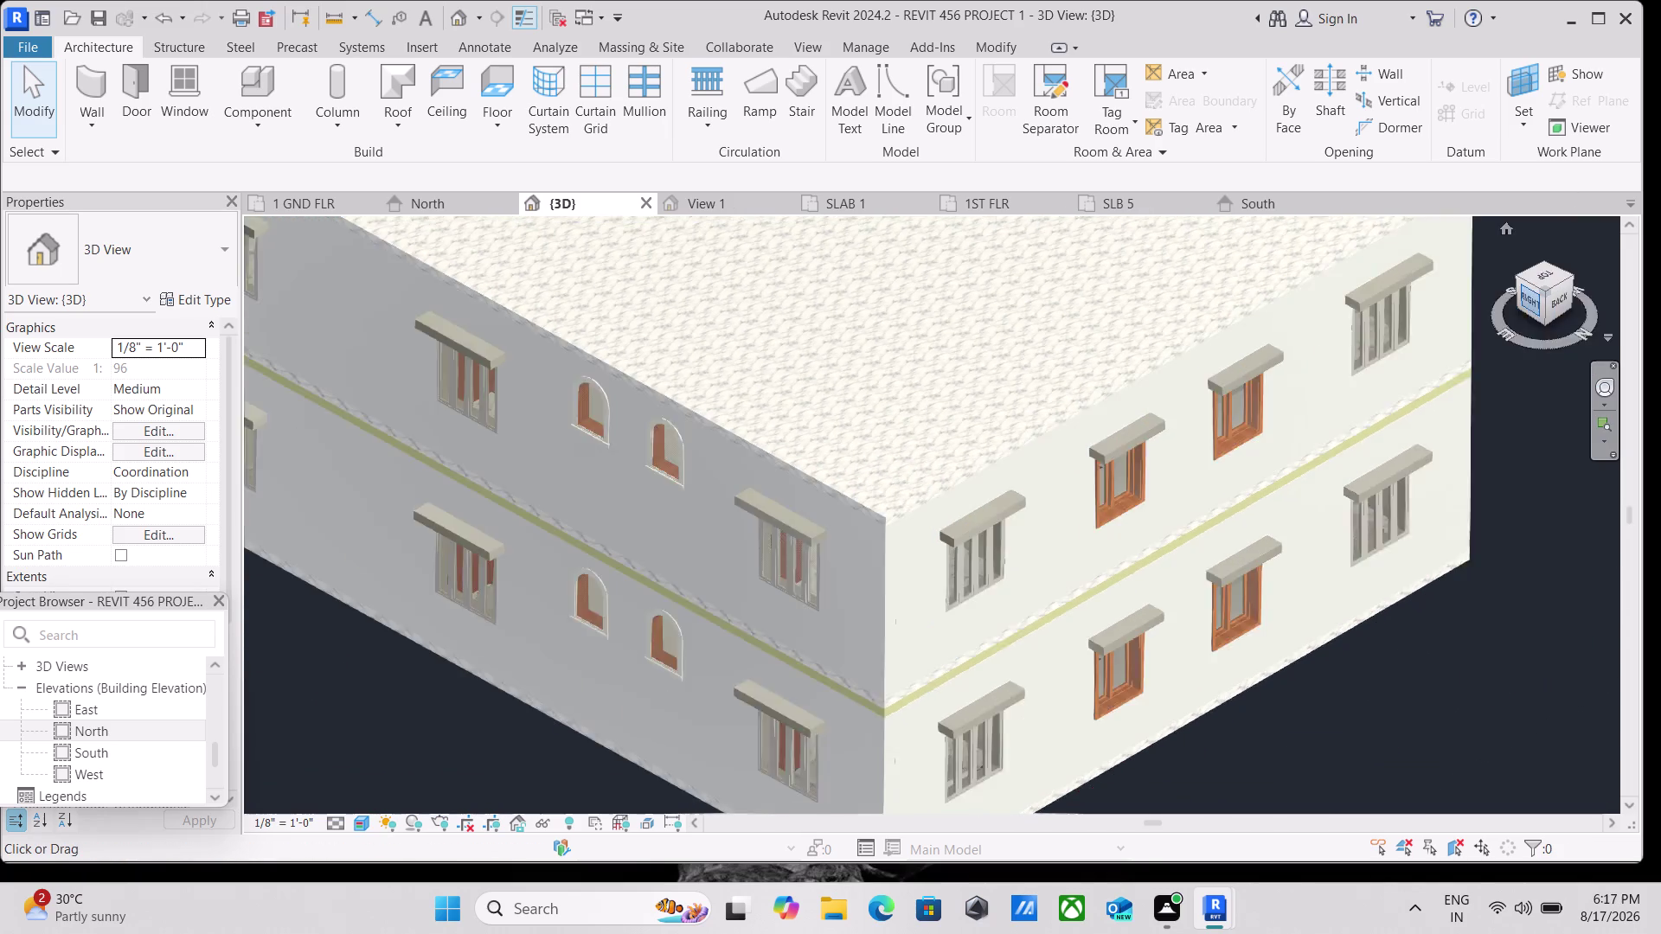
scroll(up, 3)
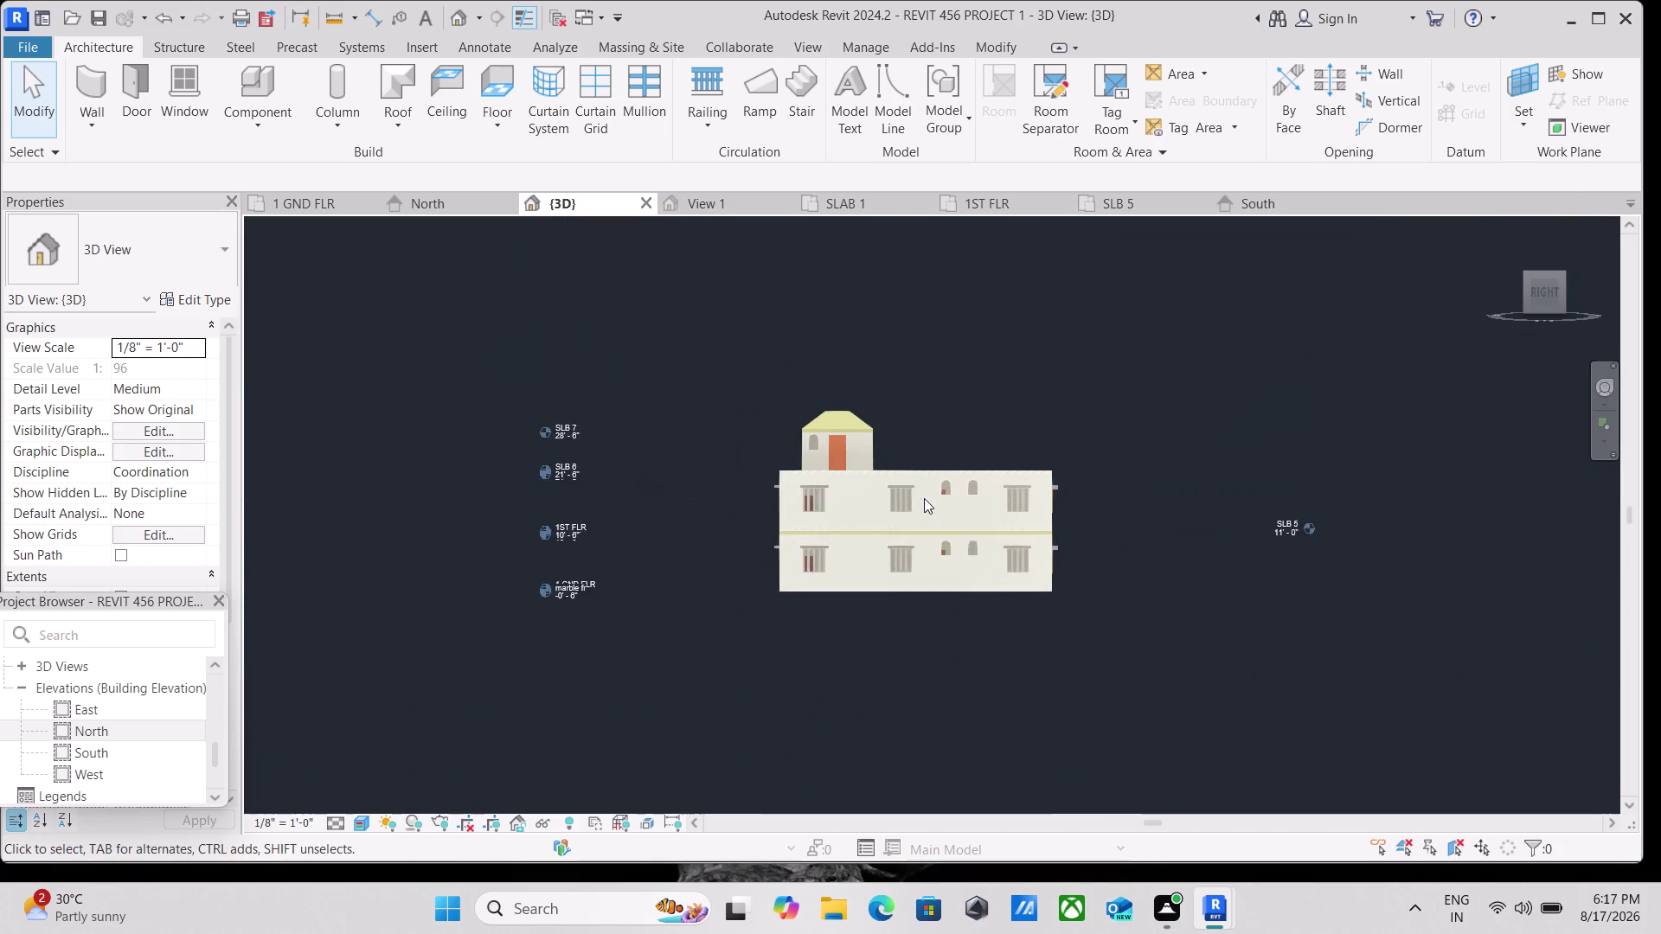
scroll(up, 3)
scroll(up, 3)
scroll(up, 3)
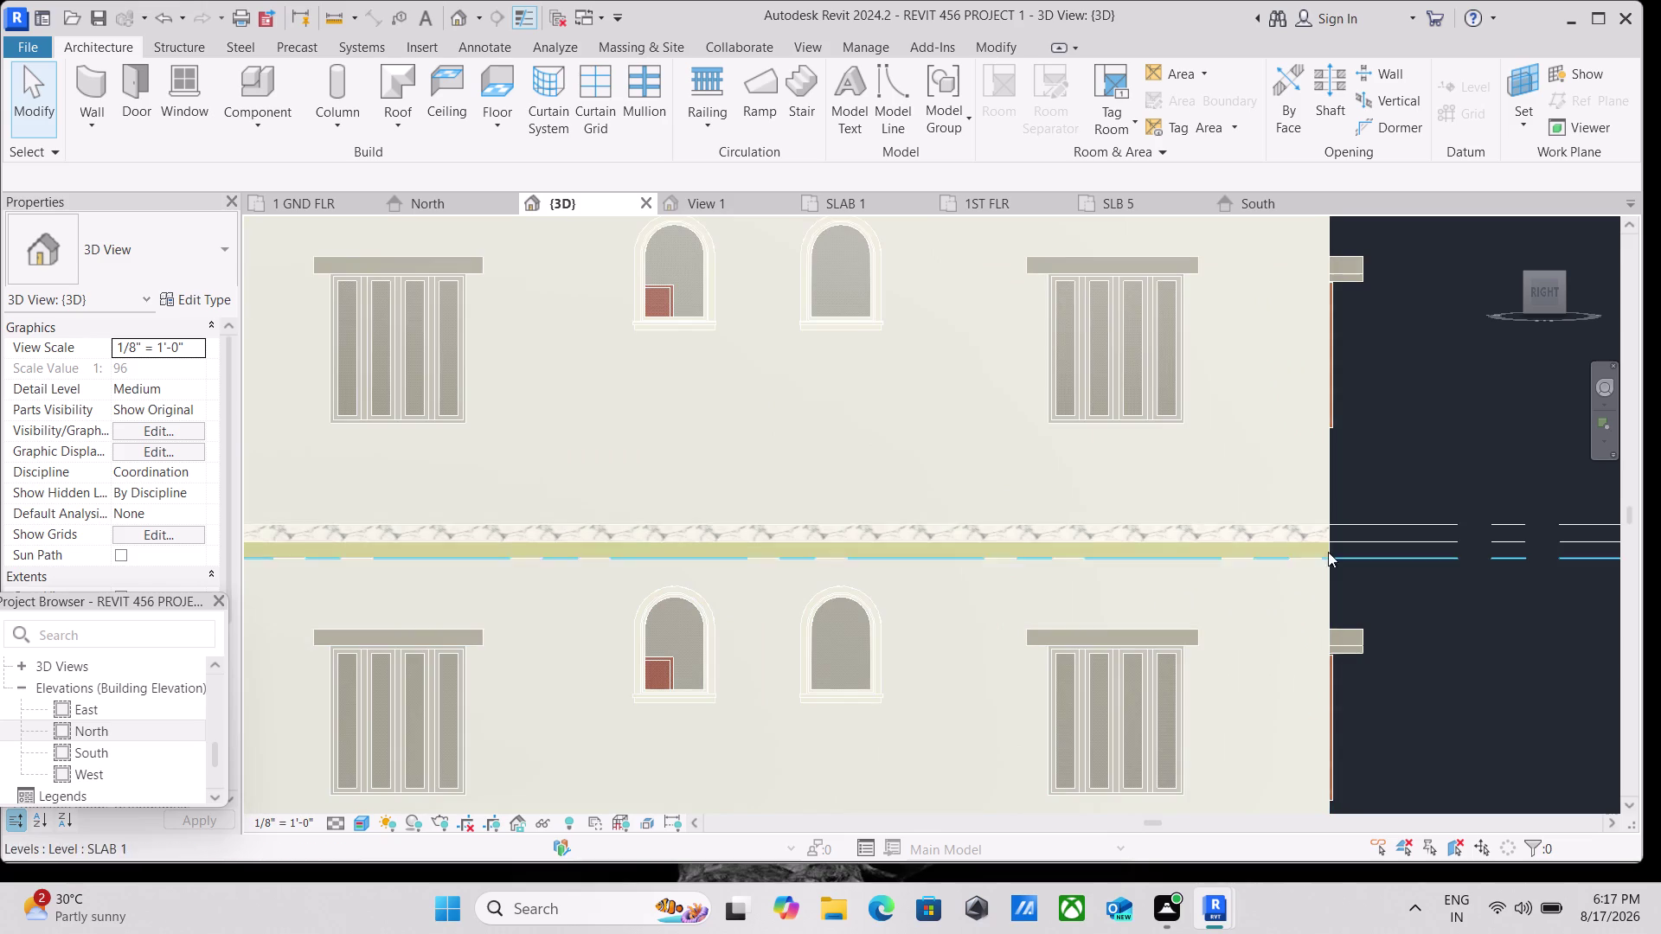
Select the mid-level slab and the MARBLE FLOORING 6" floor, checking its context options.
click(1324, 557)
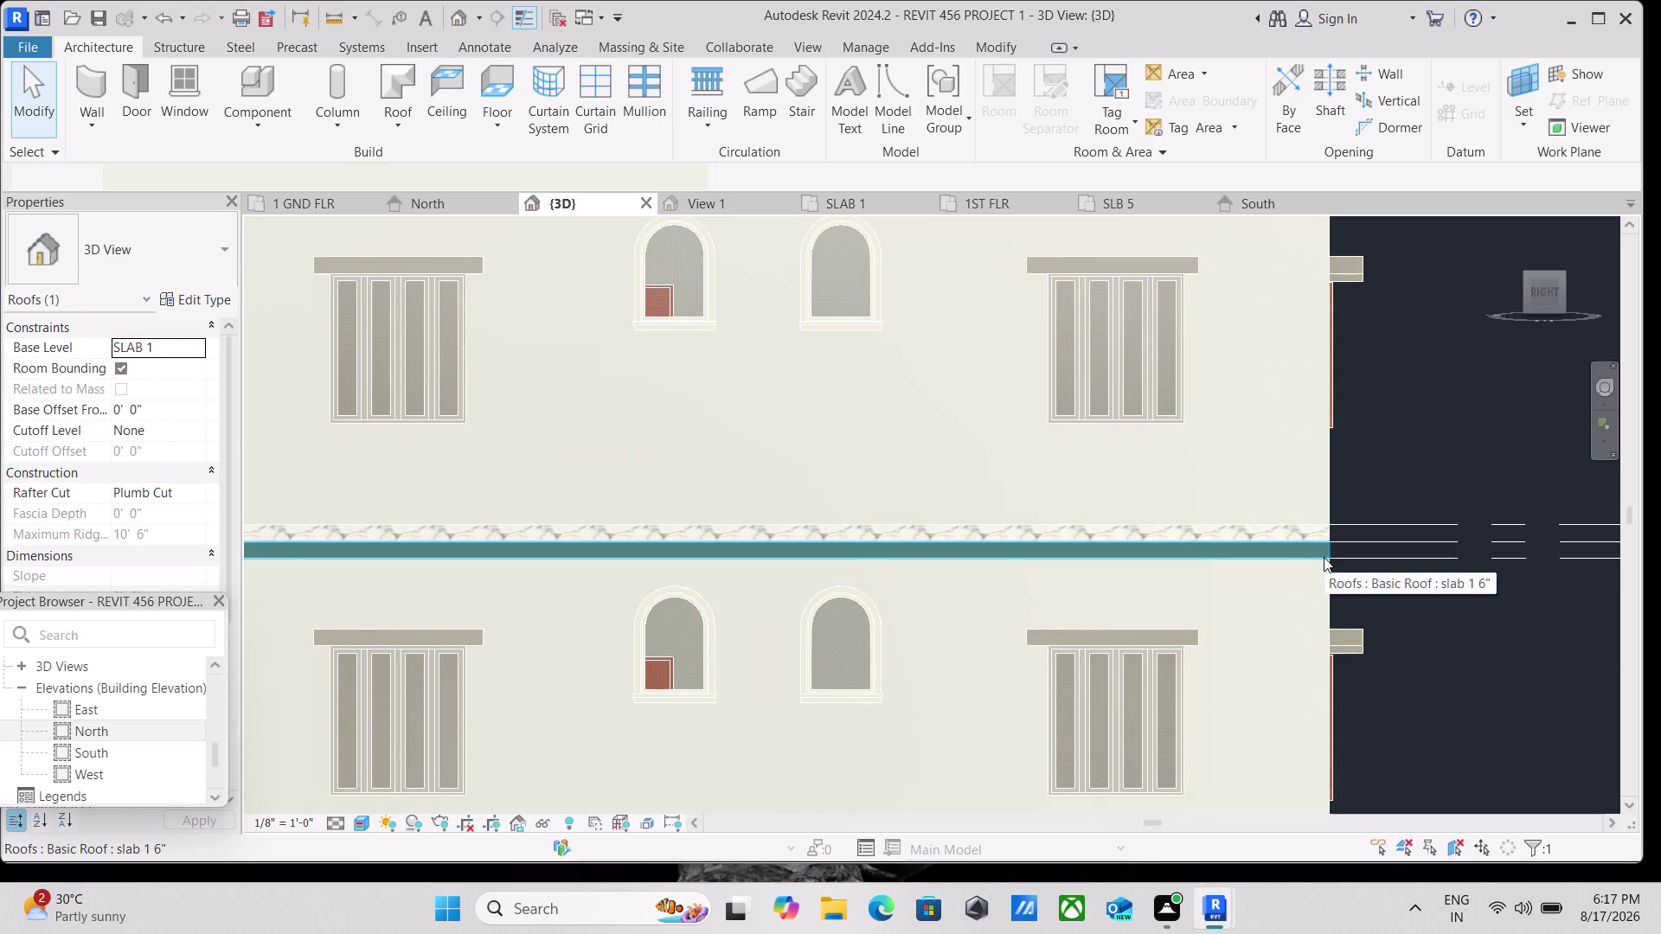
scroll(down, 3)
key(Escape)
scroll(down, 3)
scroll(up, 3)
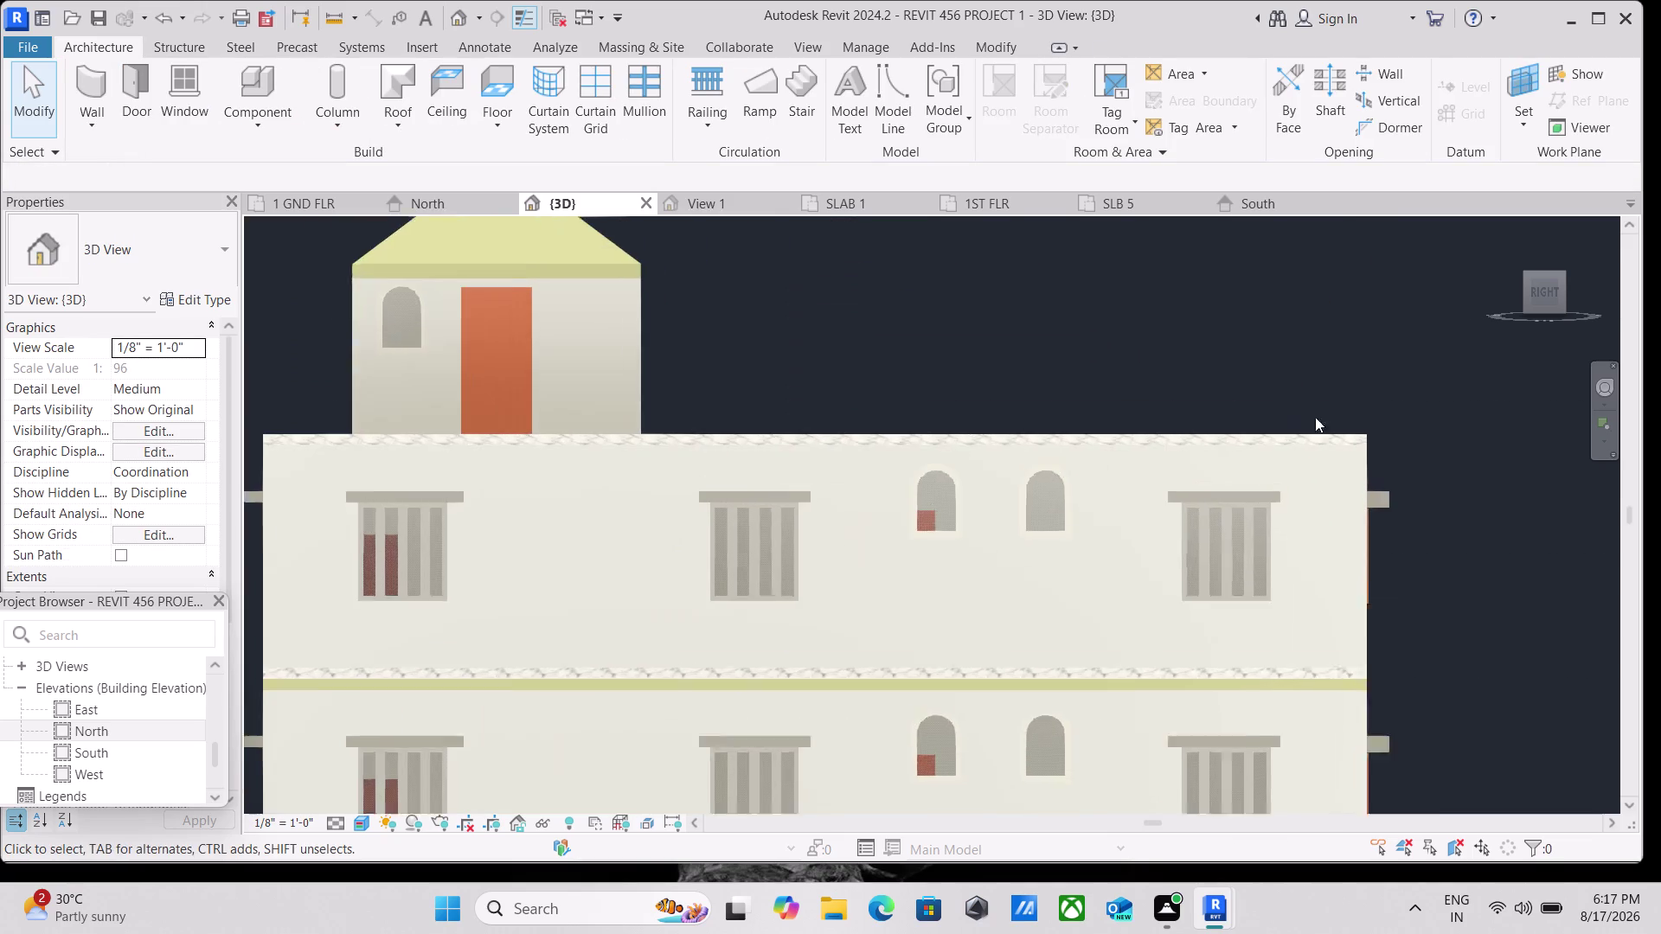
click(1353, 449)
right_click(1354, 451)
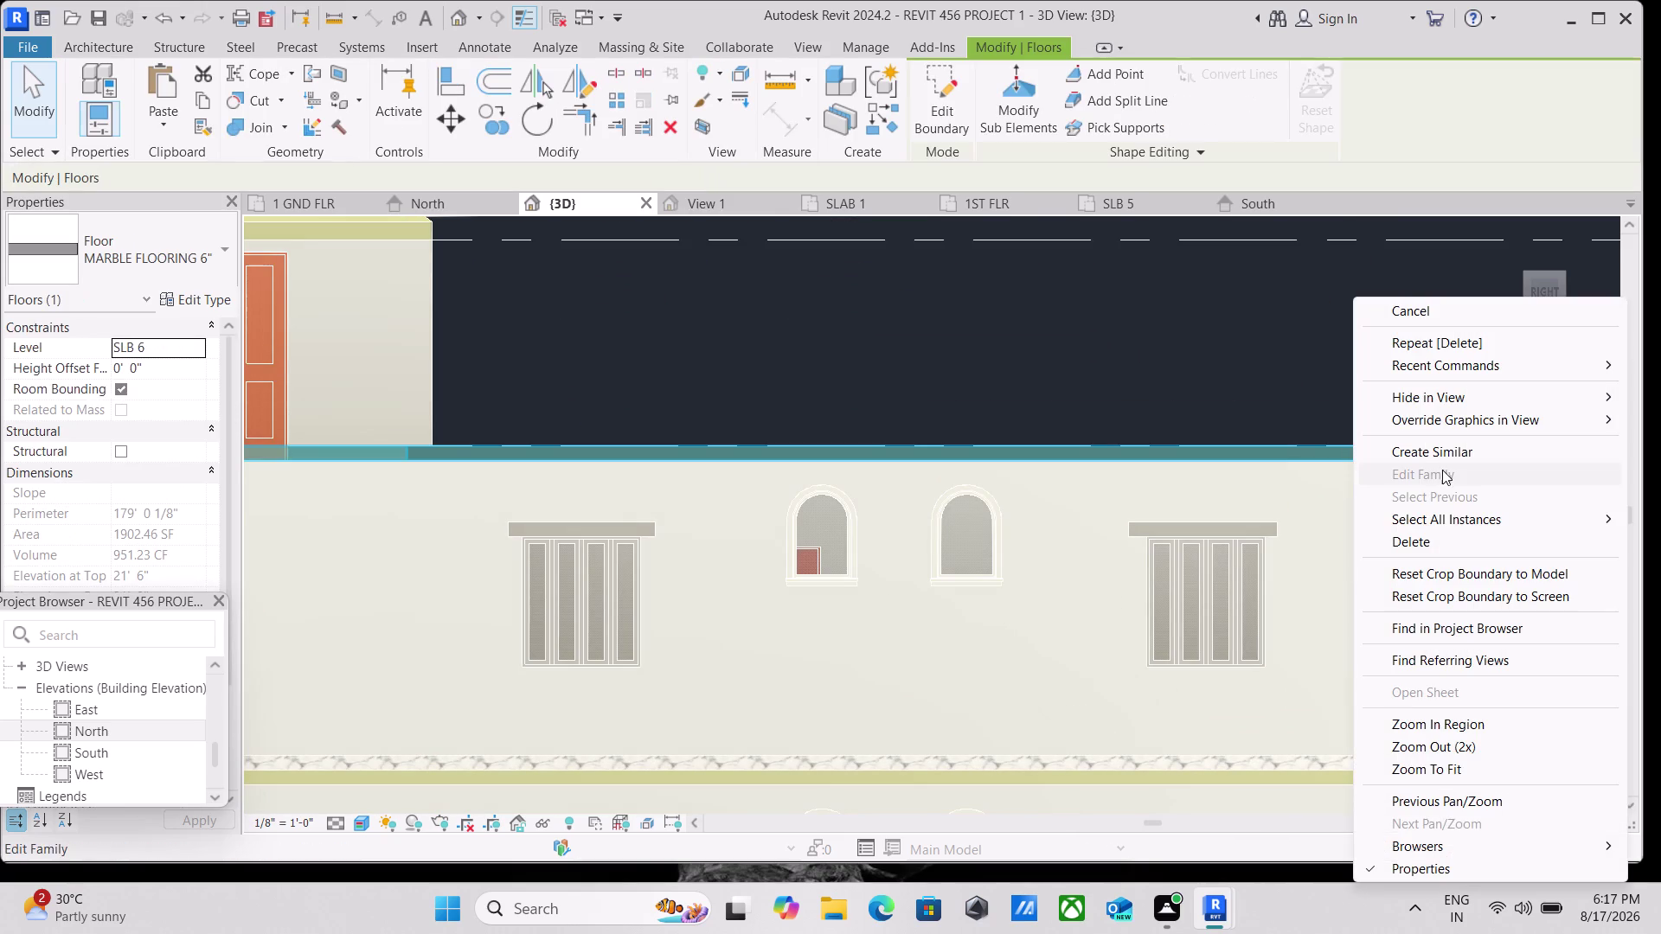
click(1429, 548)
Pan along the mid-level slab and cycle past the floor to select the slab 1 6" roof.
scroll(down, 3)
middle_drag(1469, 596, 1421, 543)
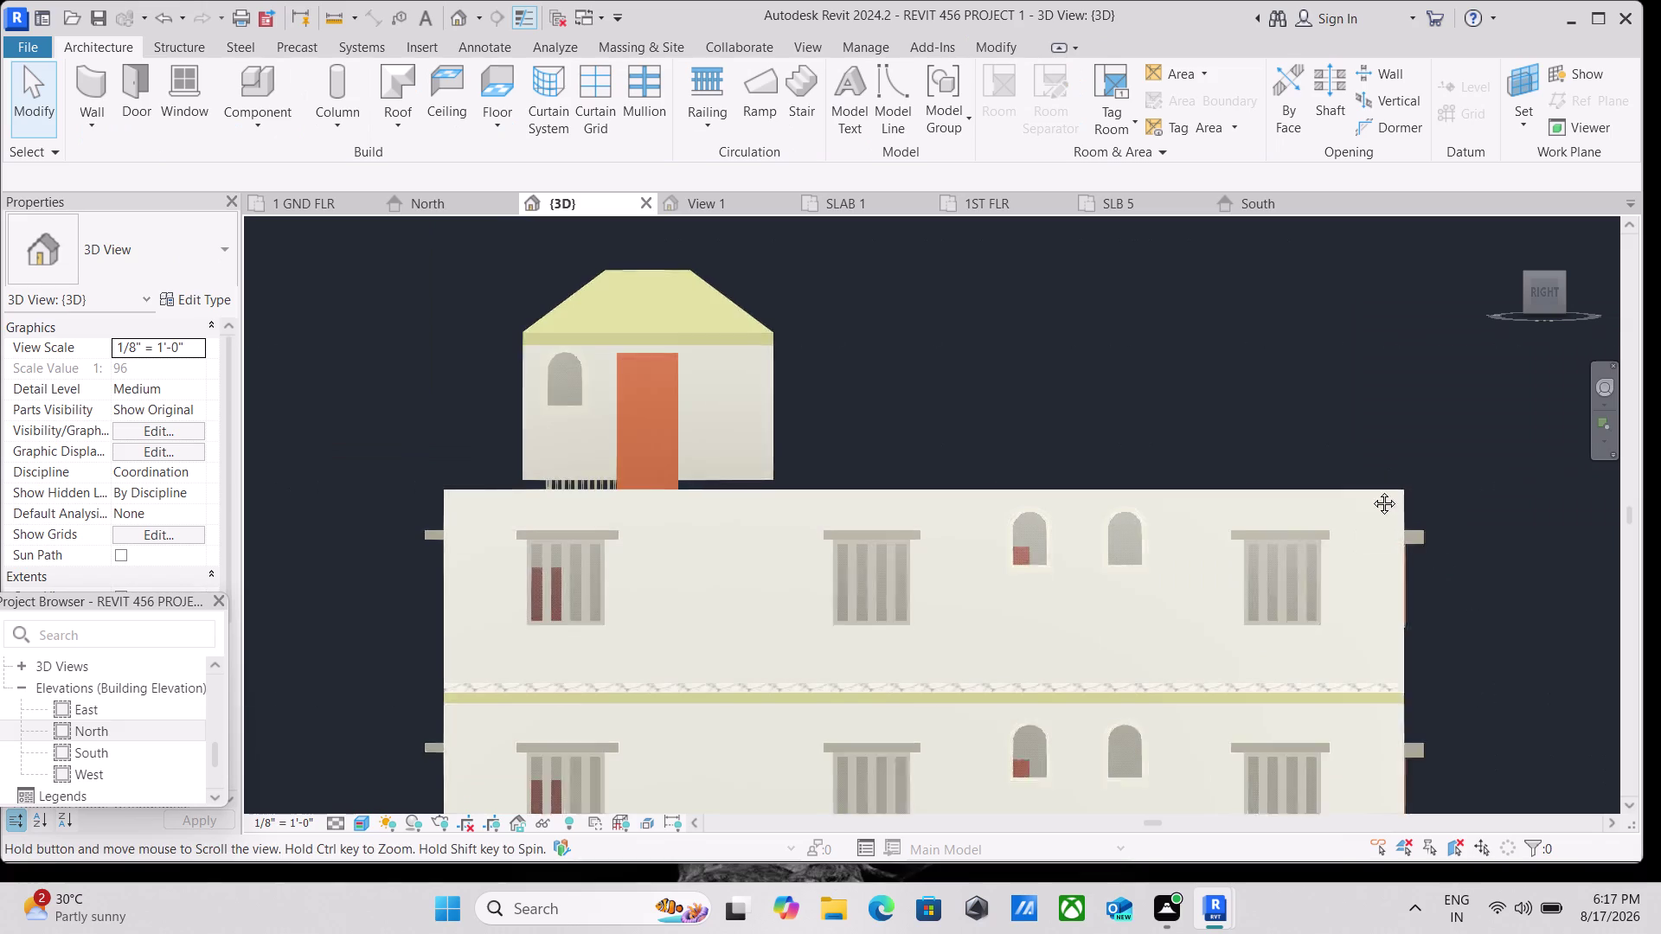
middle_drag(1421, 543, 1296, 383)
scroll(up, 3)
scroll(up, 3)
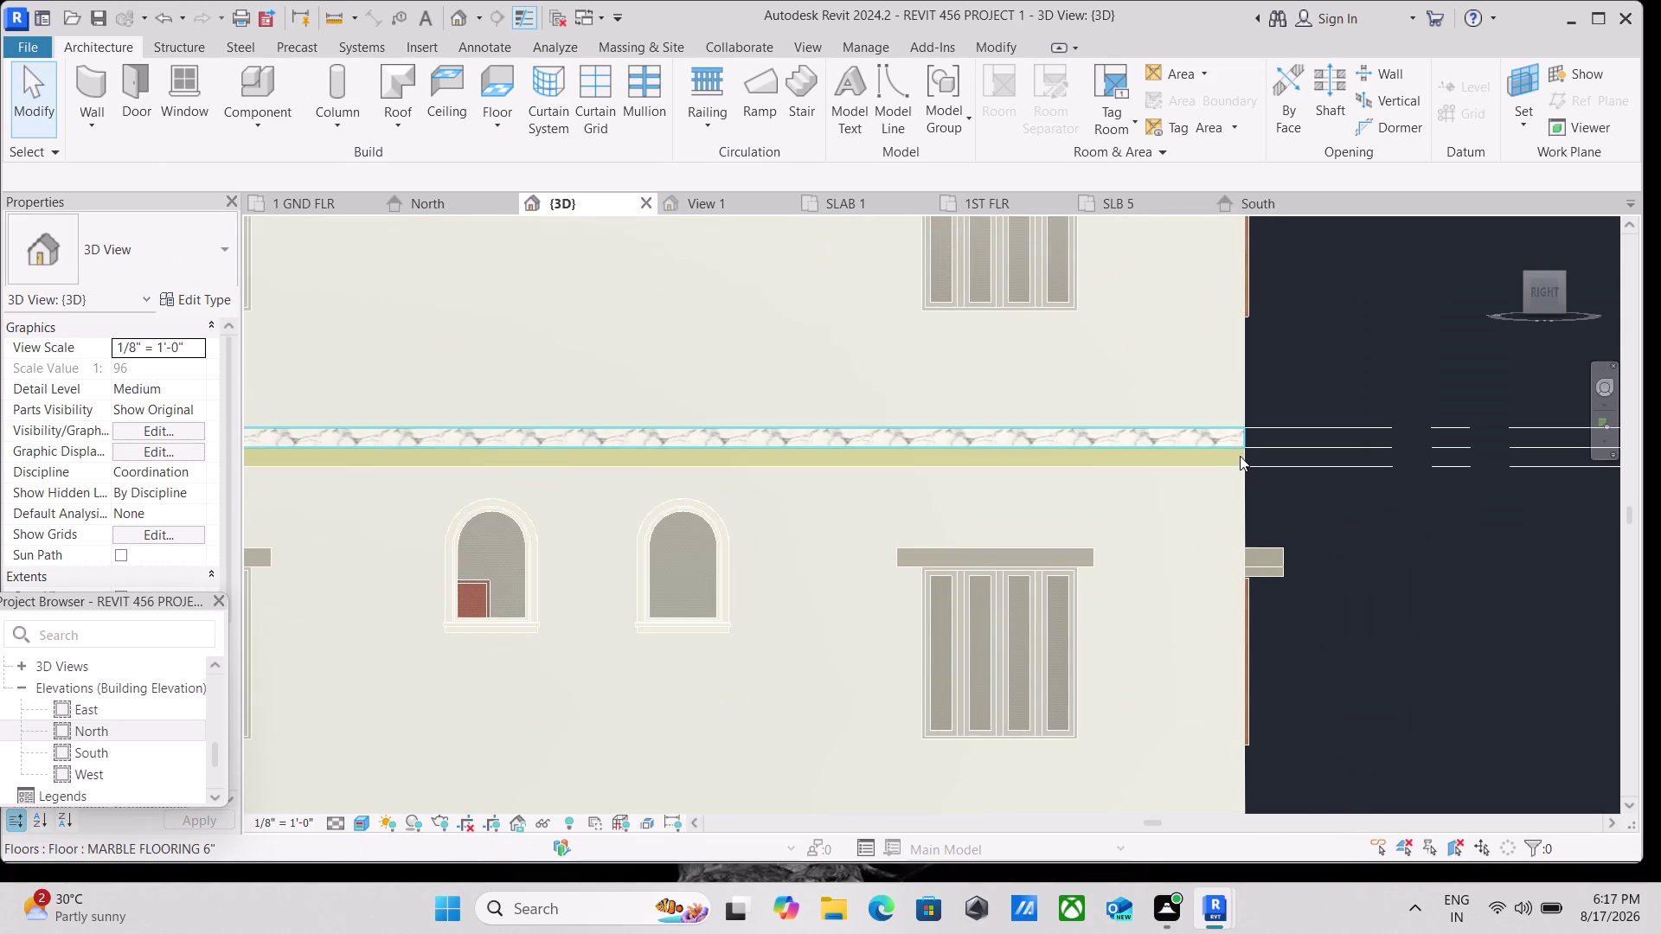
click(1239, 455)
key(Escape)
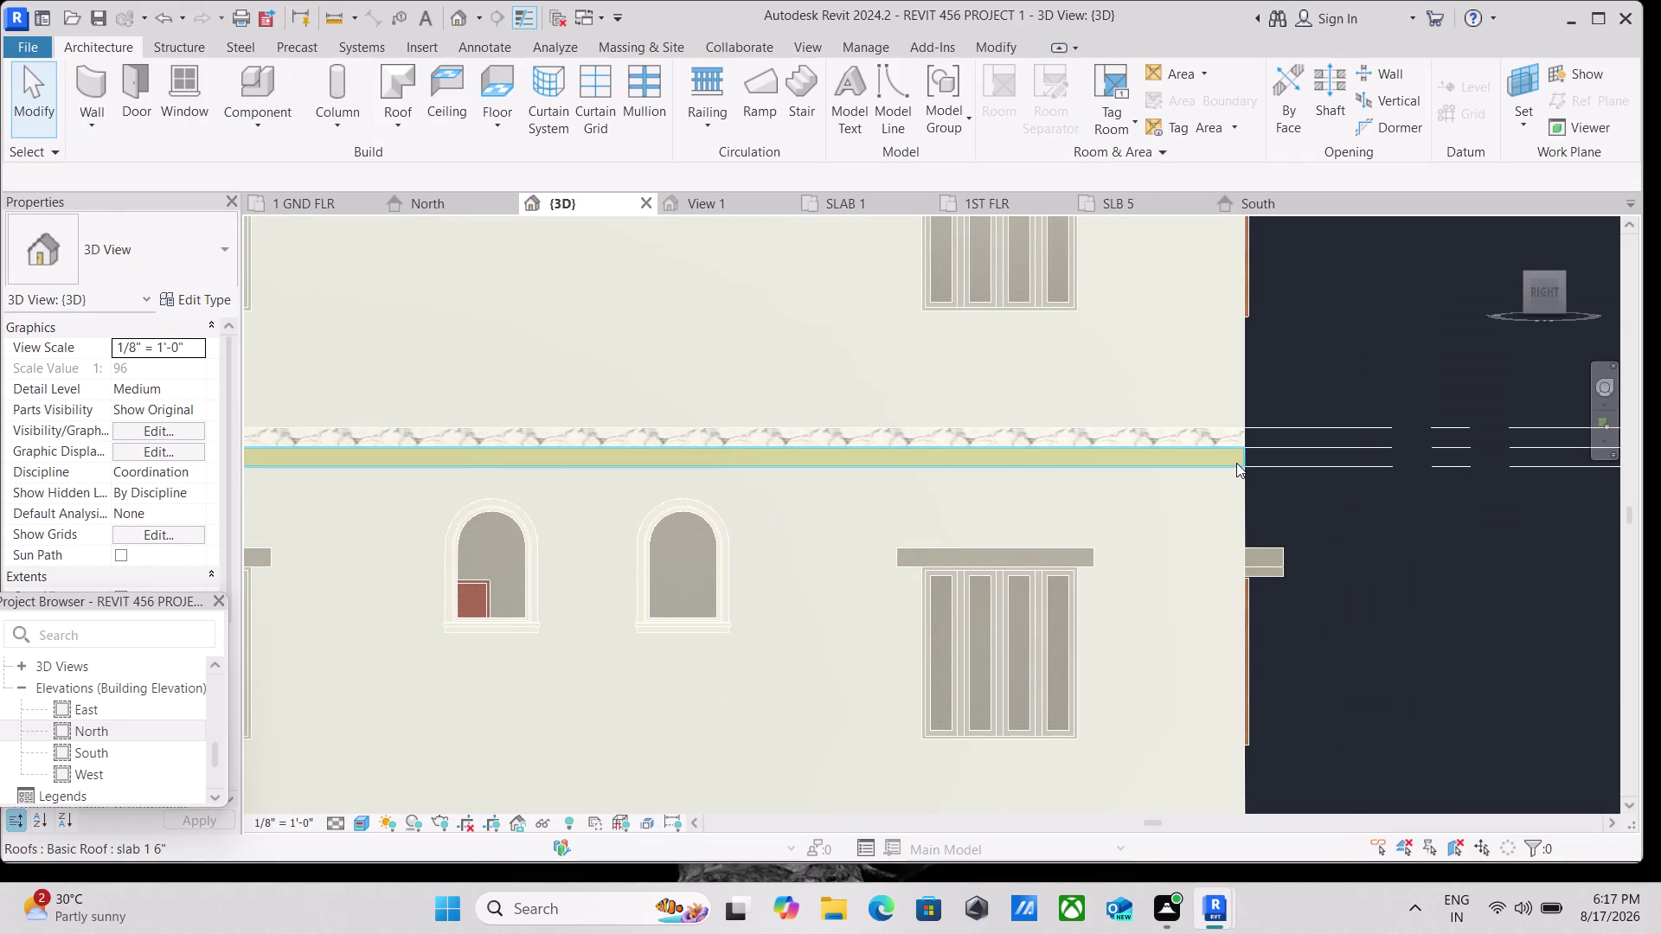
click(1236, 463)
Review the paste placement options, then pan to the roof edge and clear the level selection.
scroll(down, 3)
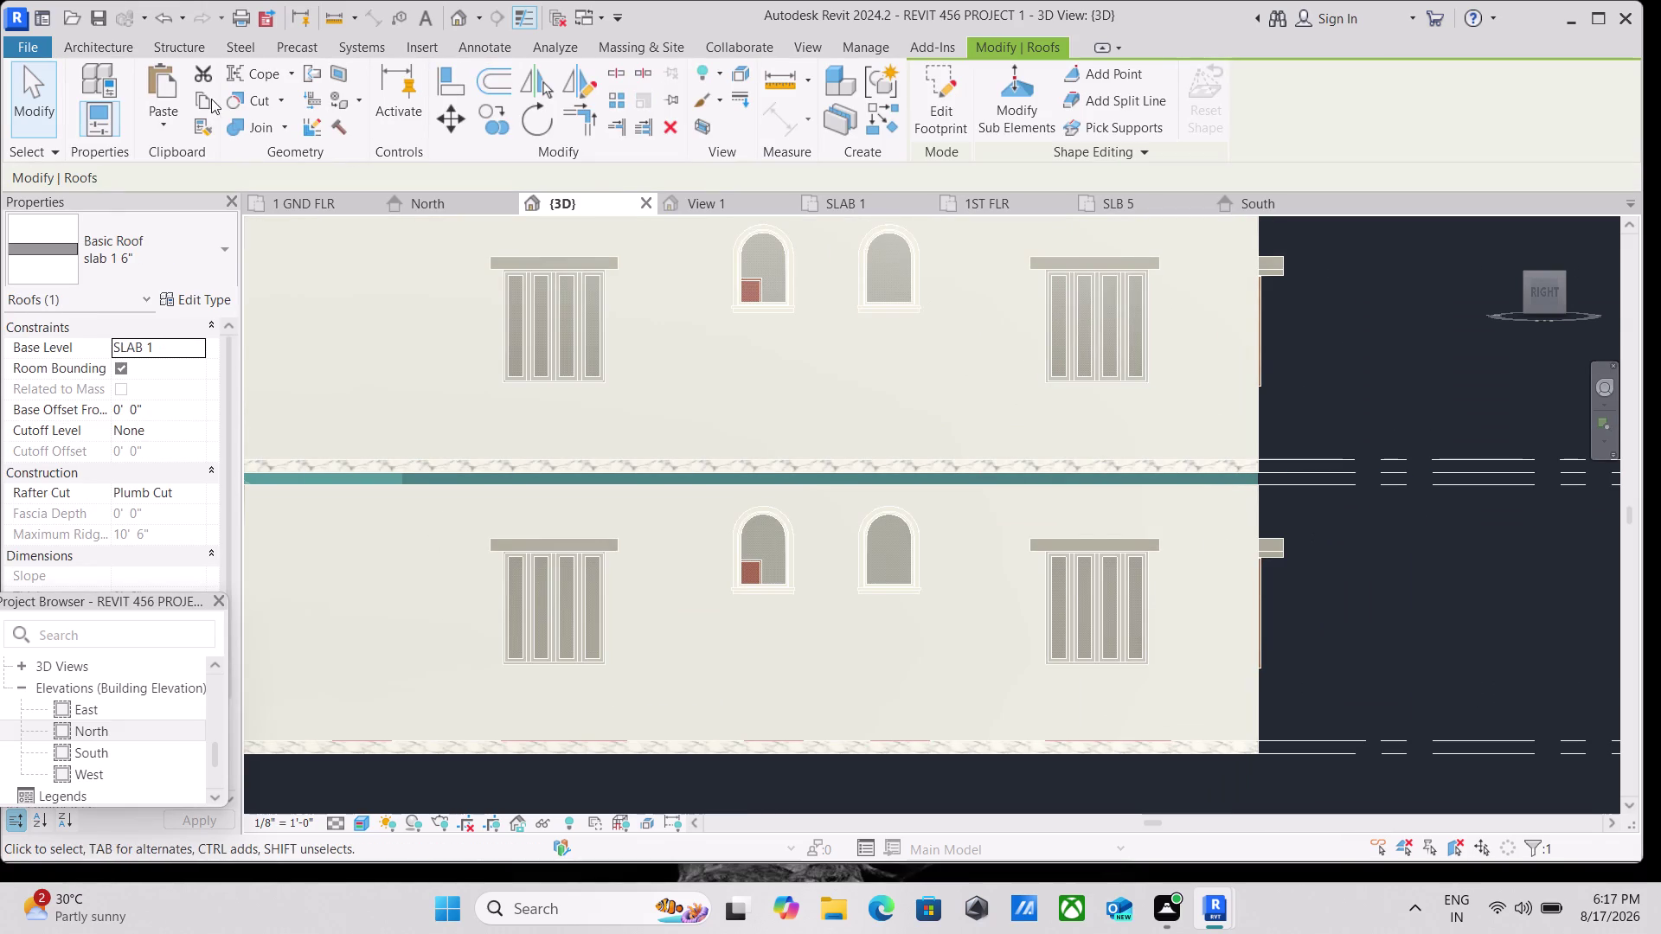
click(206, 104)
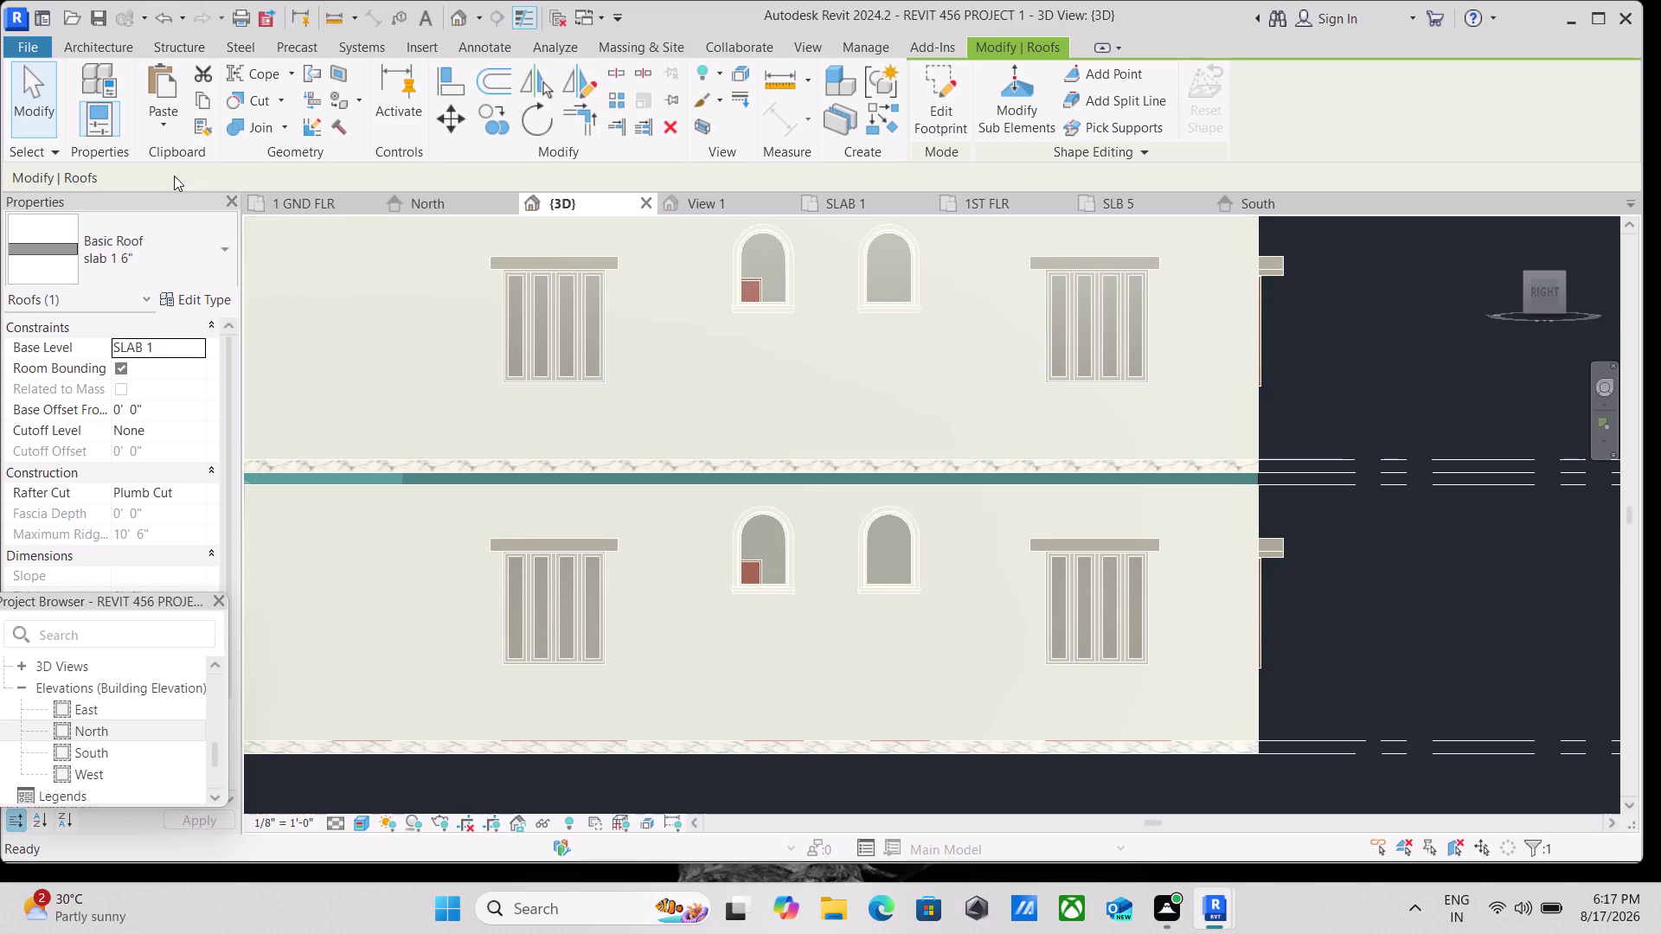
click(155, 125)
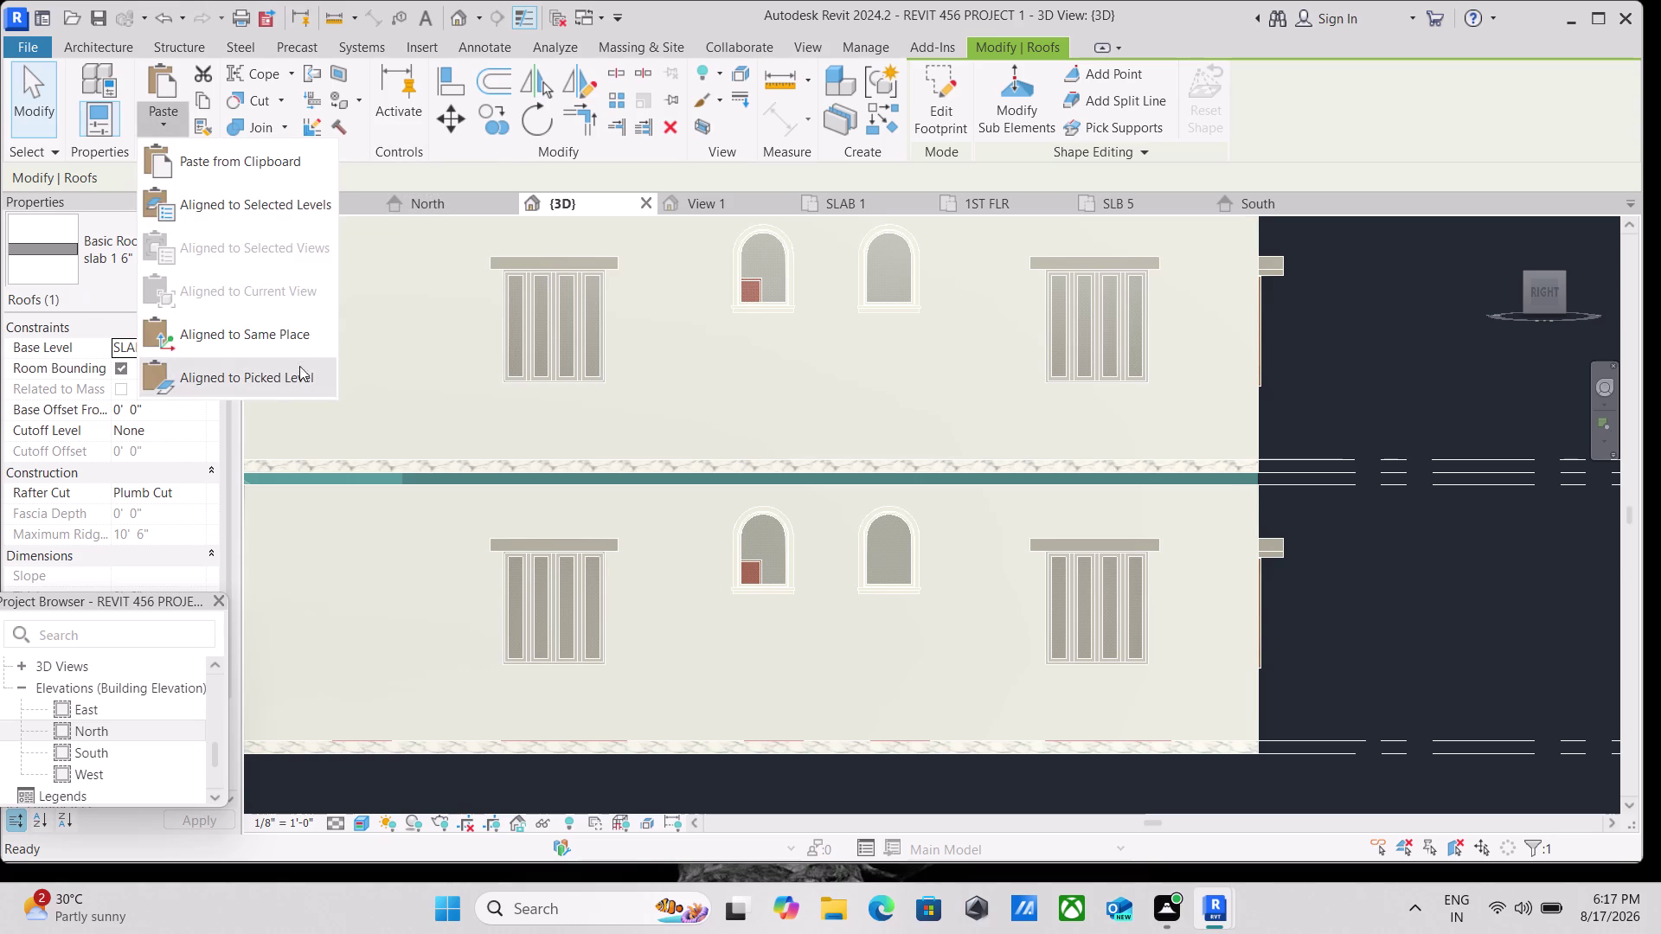
click(298, 329)
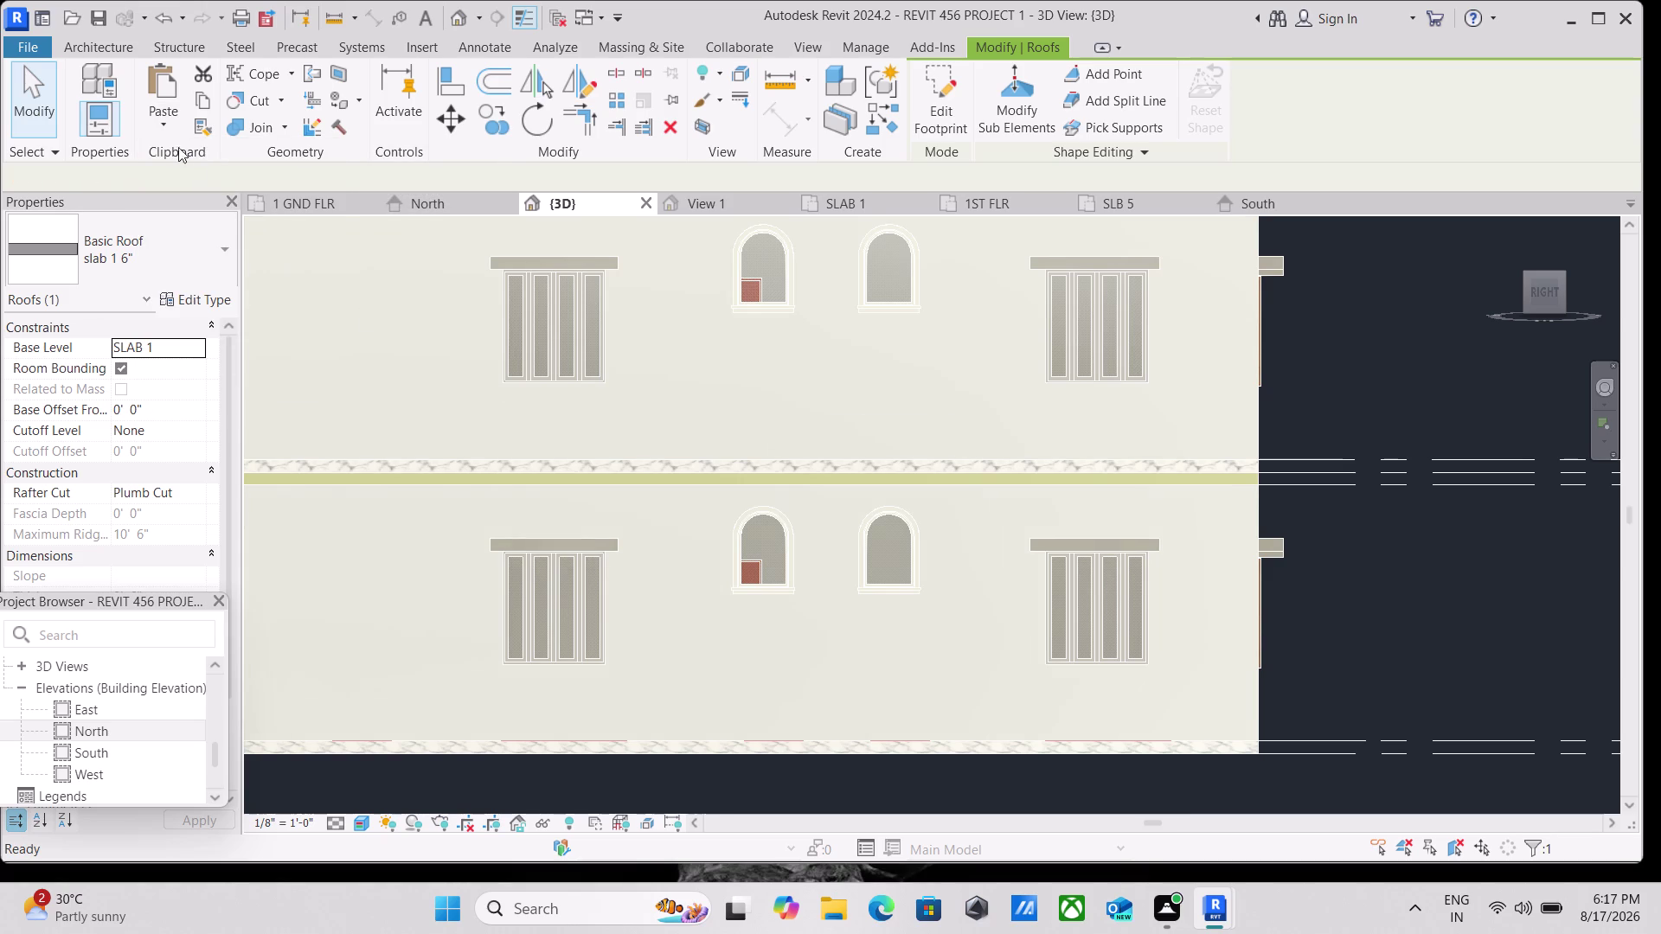
scroll(down, 3)
middle_drag(1350, 396, 1262, 878)
click(1191, 724)
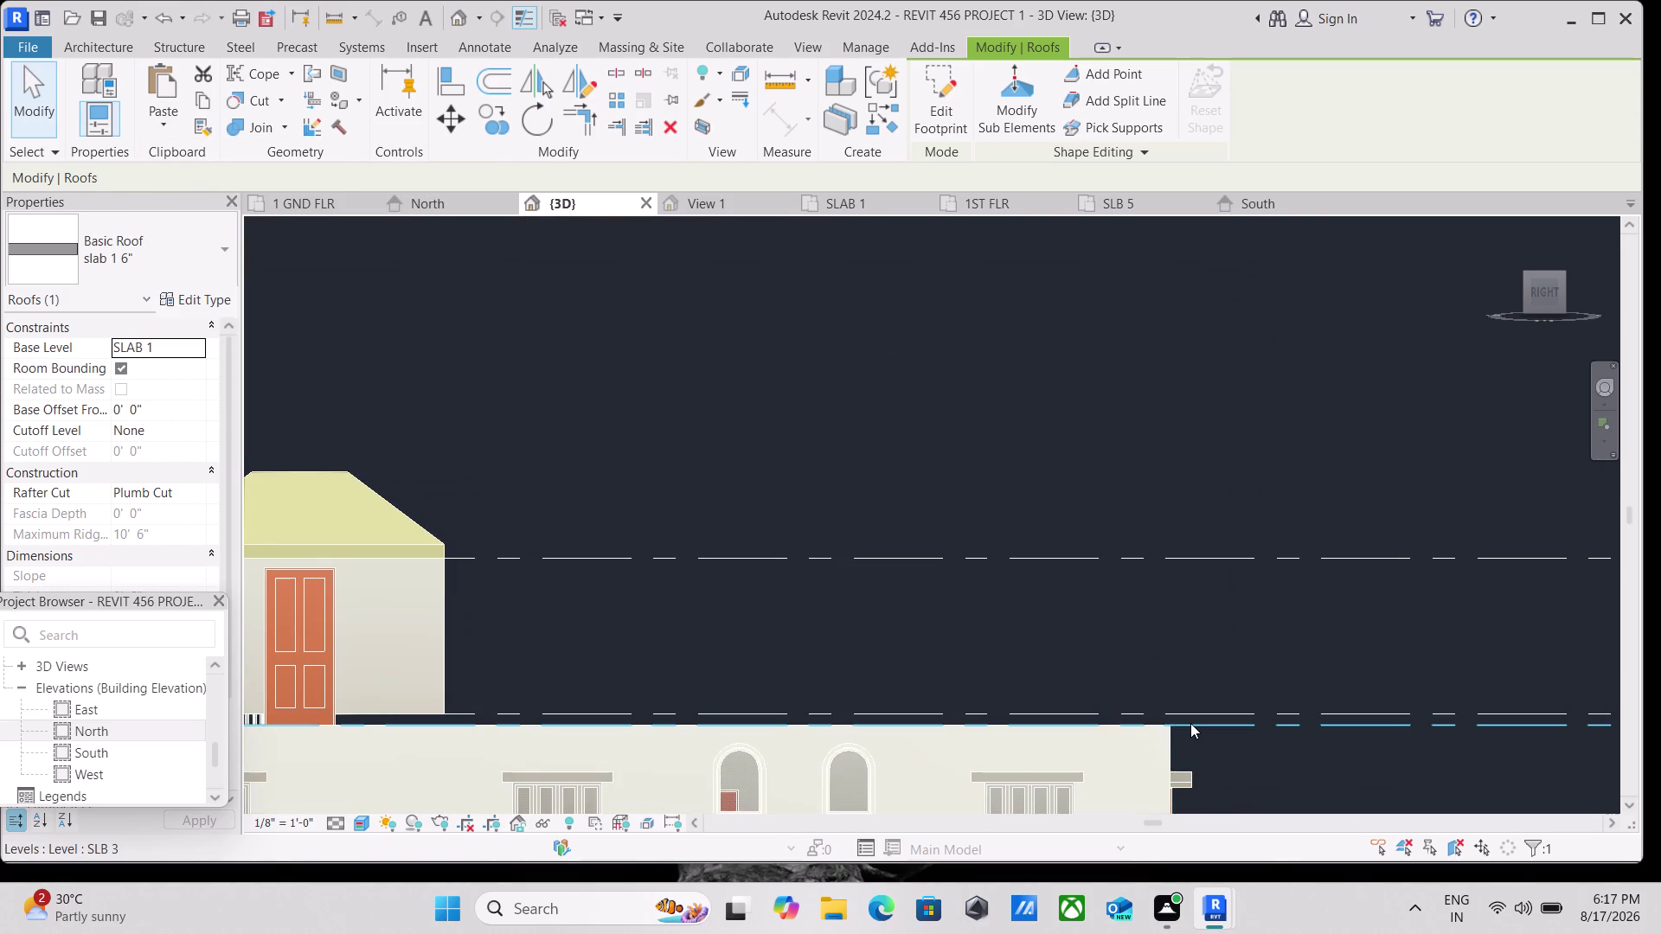
scroll(down, 3)
scroll(down, 3)
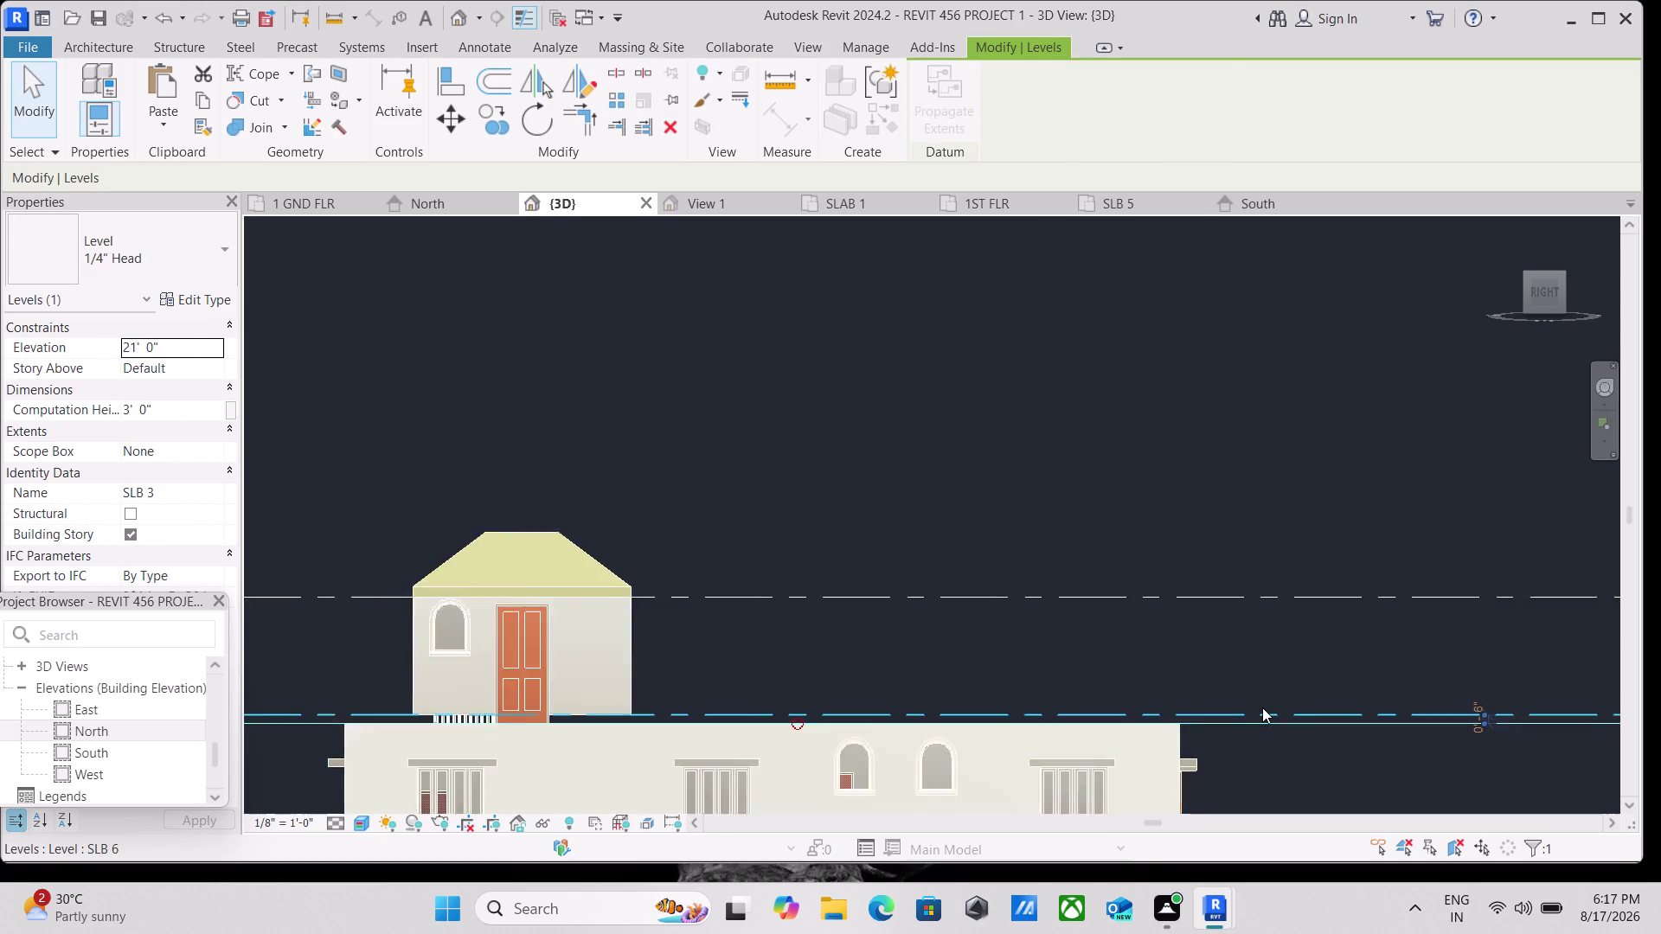
key(Escape)
scroll(up, 3)
scroll(up, 3)
scroll(down, 3)
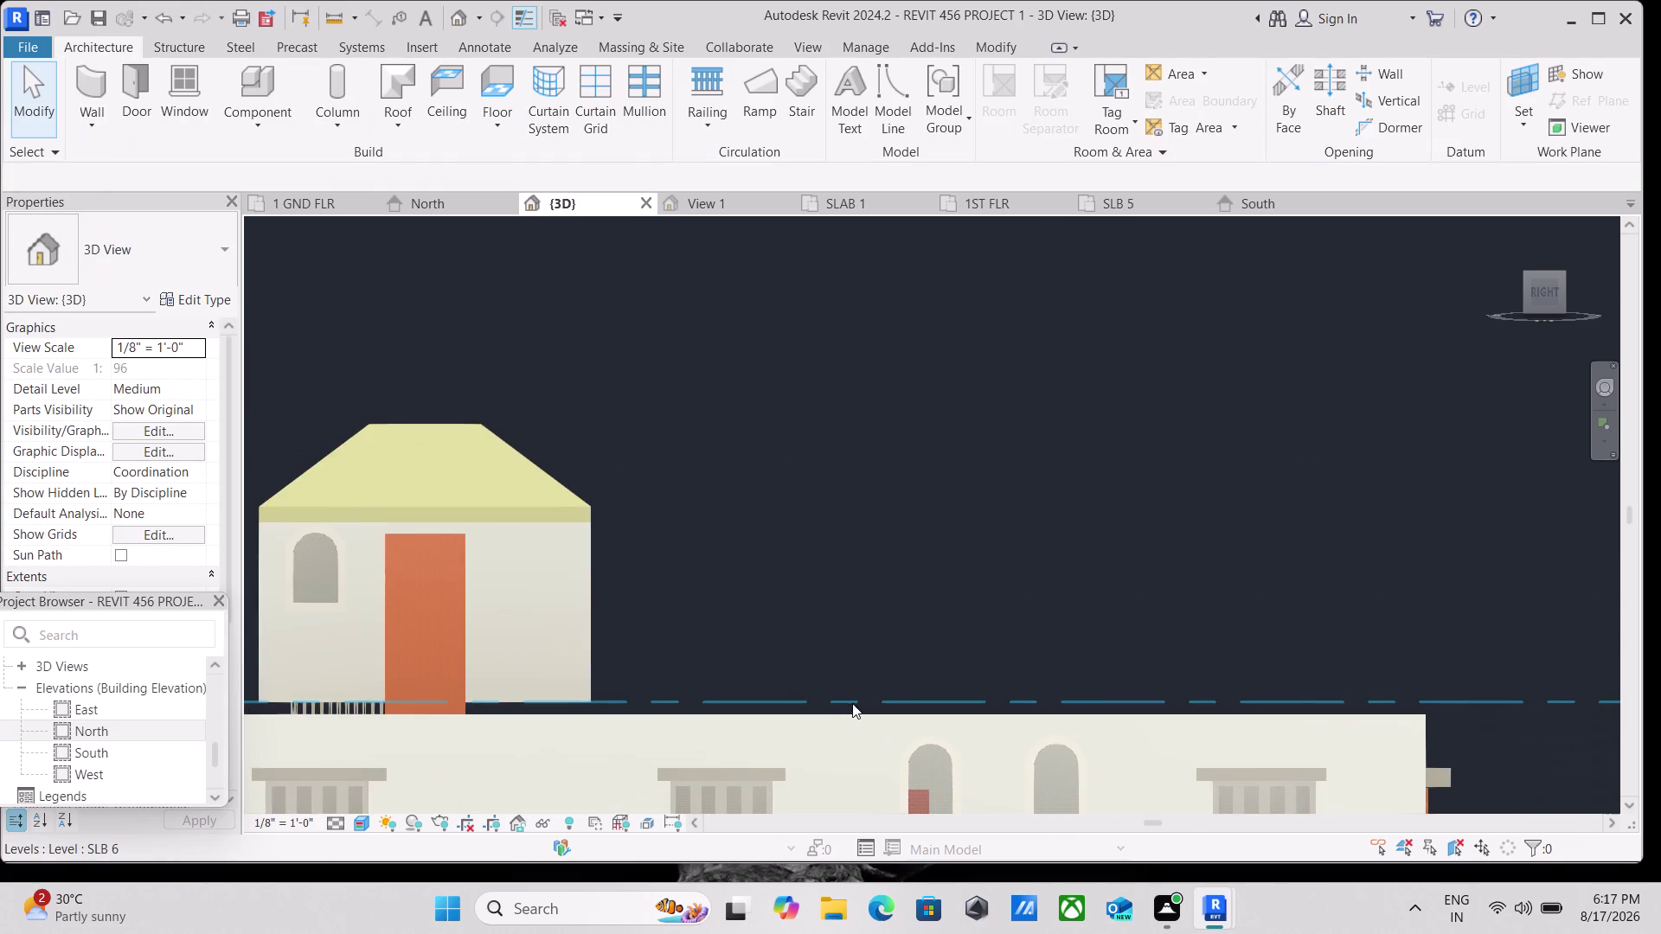
scroll(down, 3)
Select the slab 1 6" roof at the mid-level edge and start Copy.
middle_drag(1383, 710, 927, 276)
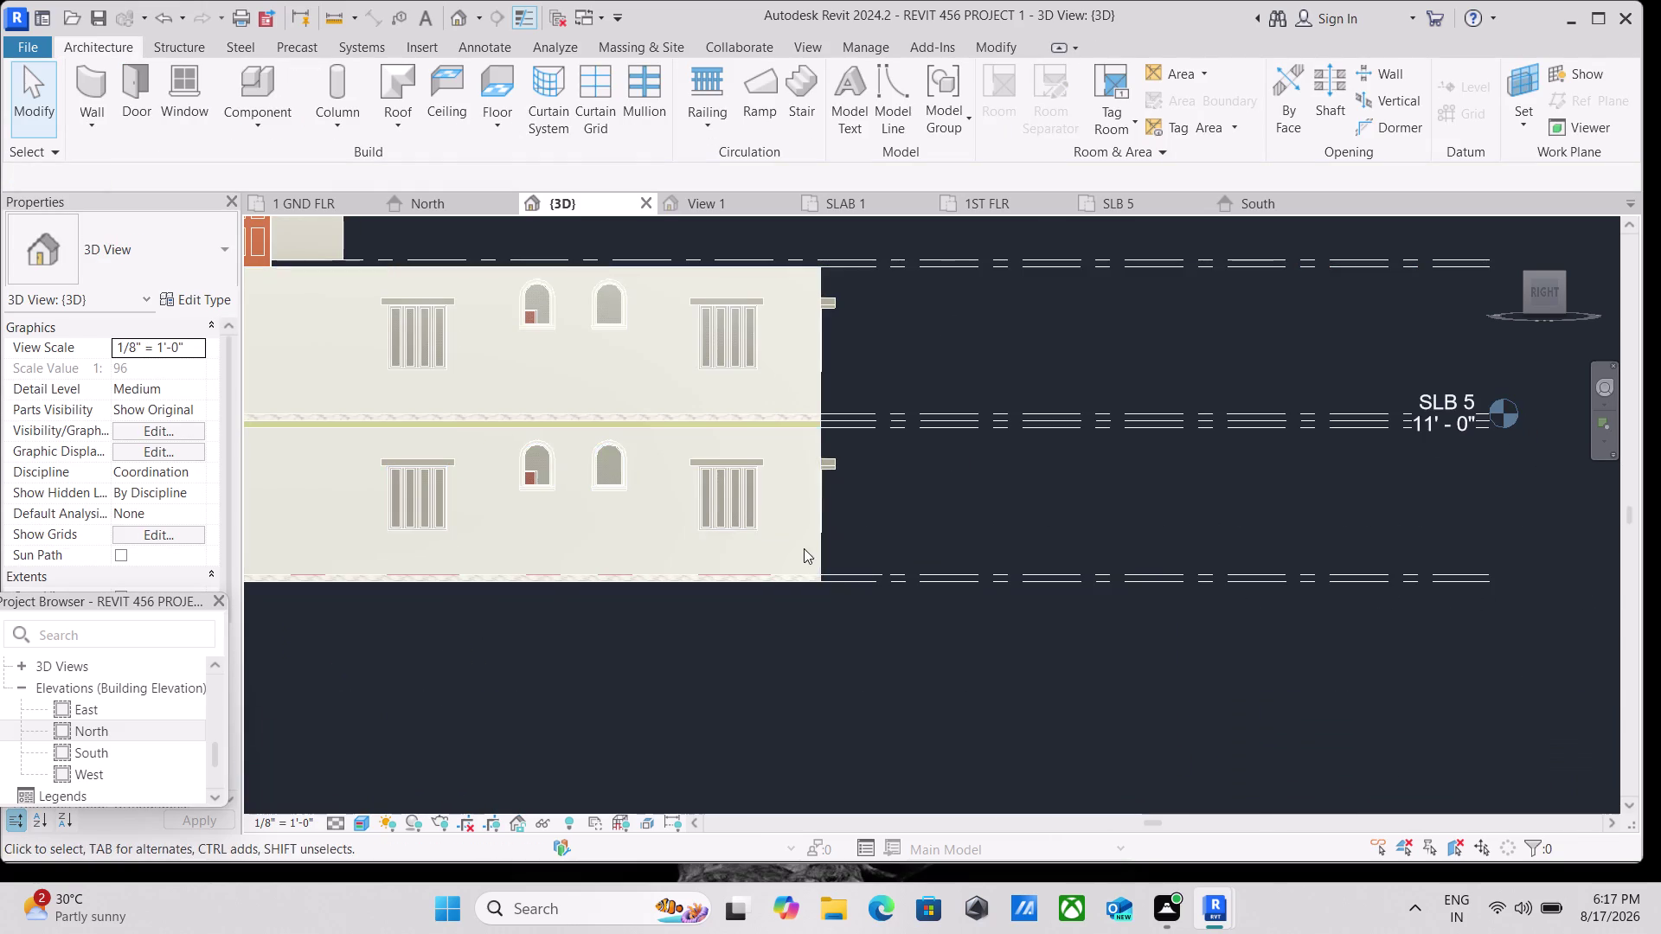
scroll(up, 3)
middle_drag(881, 499, 926, 616)
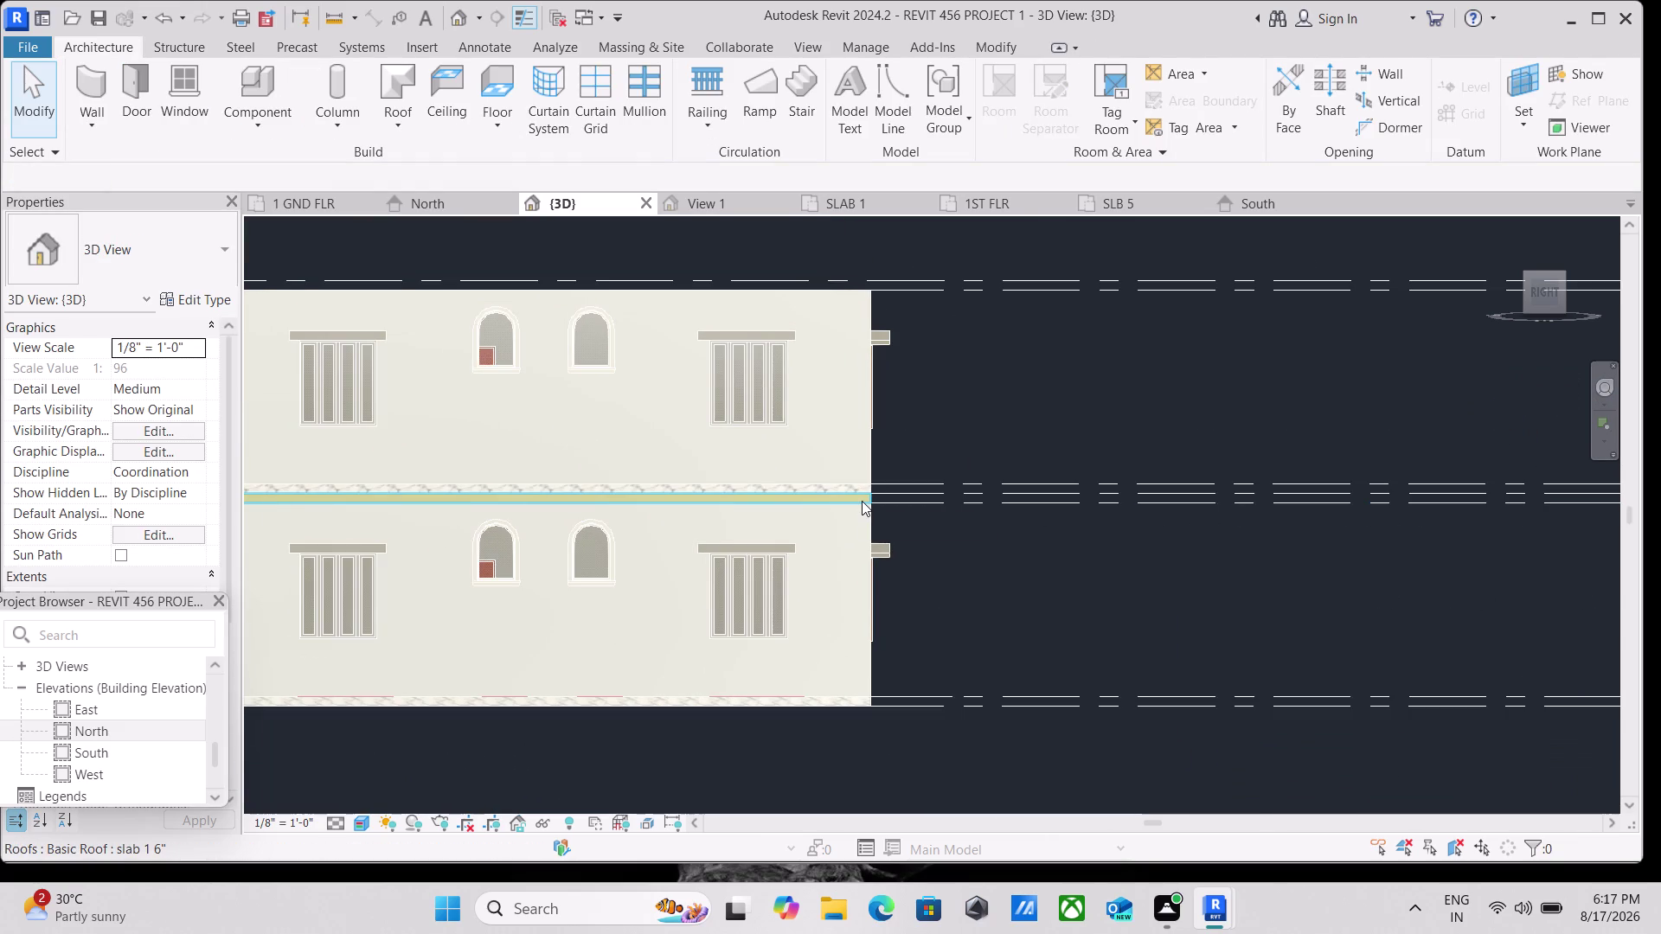
click(862, 501)
click(867, 499)
scroll(up, 3)
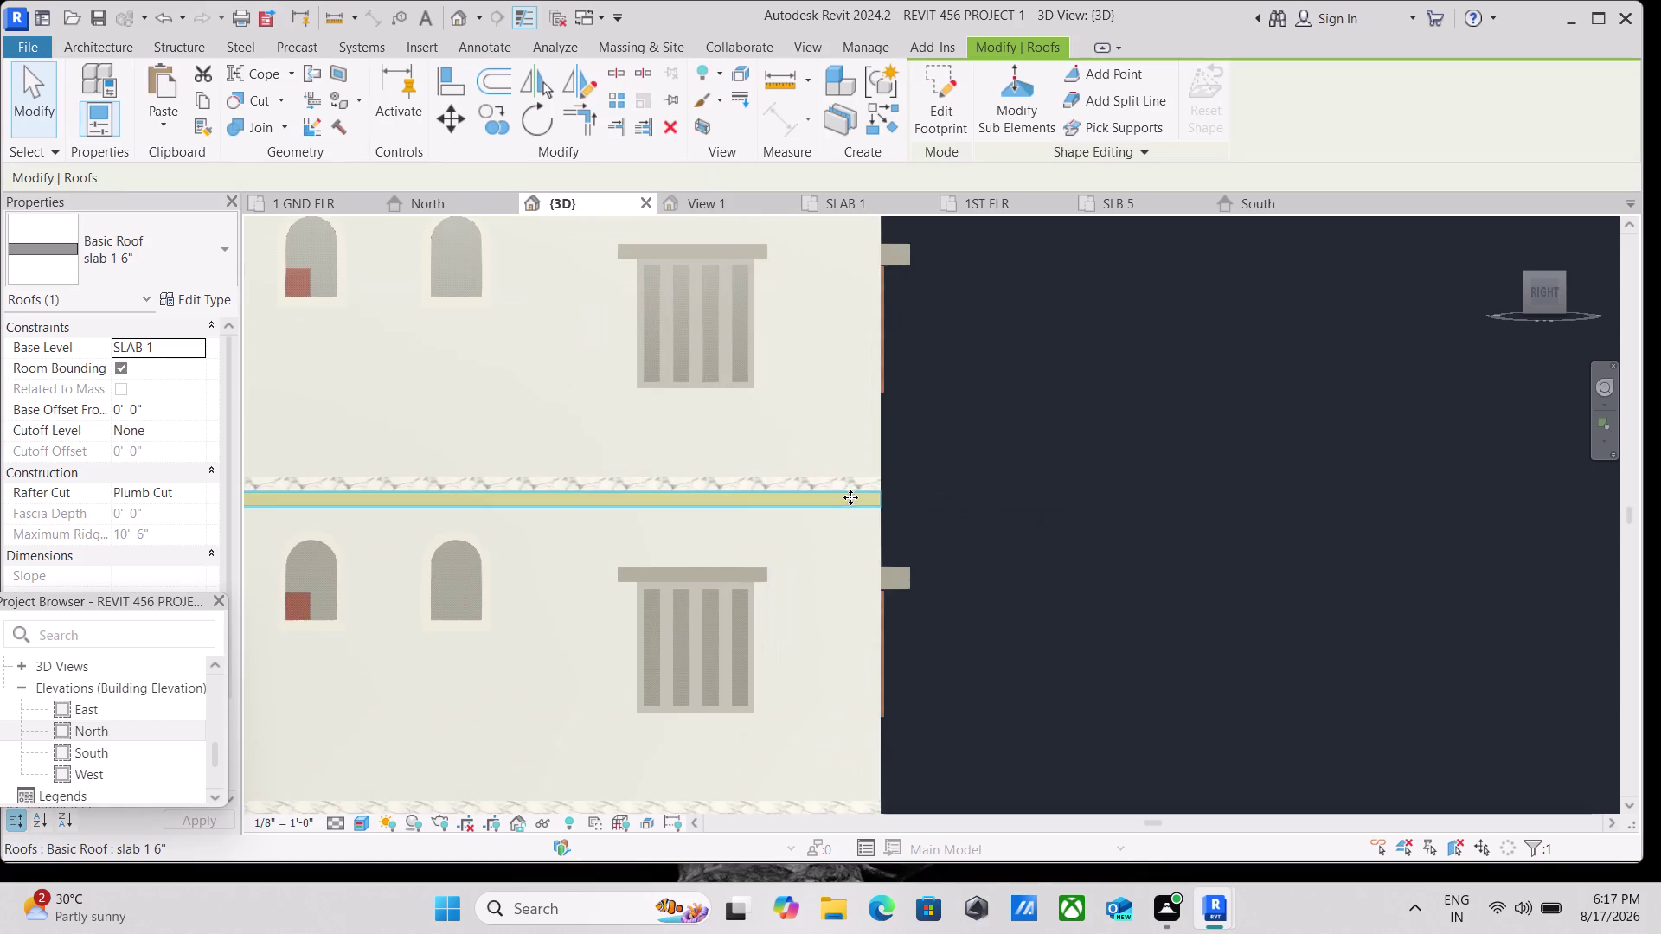
scroll(up, 3)
scroll(up, 3)
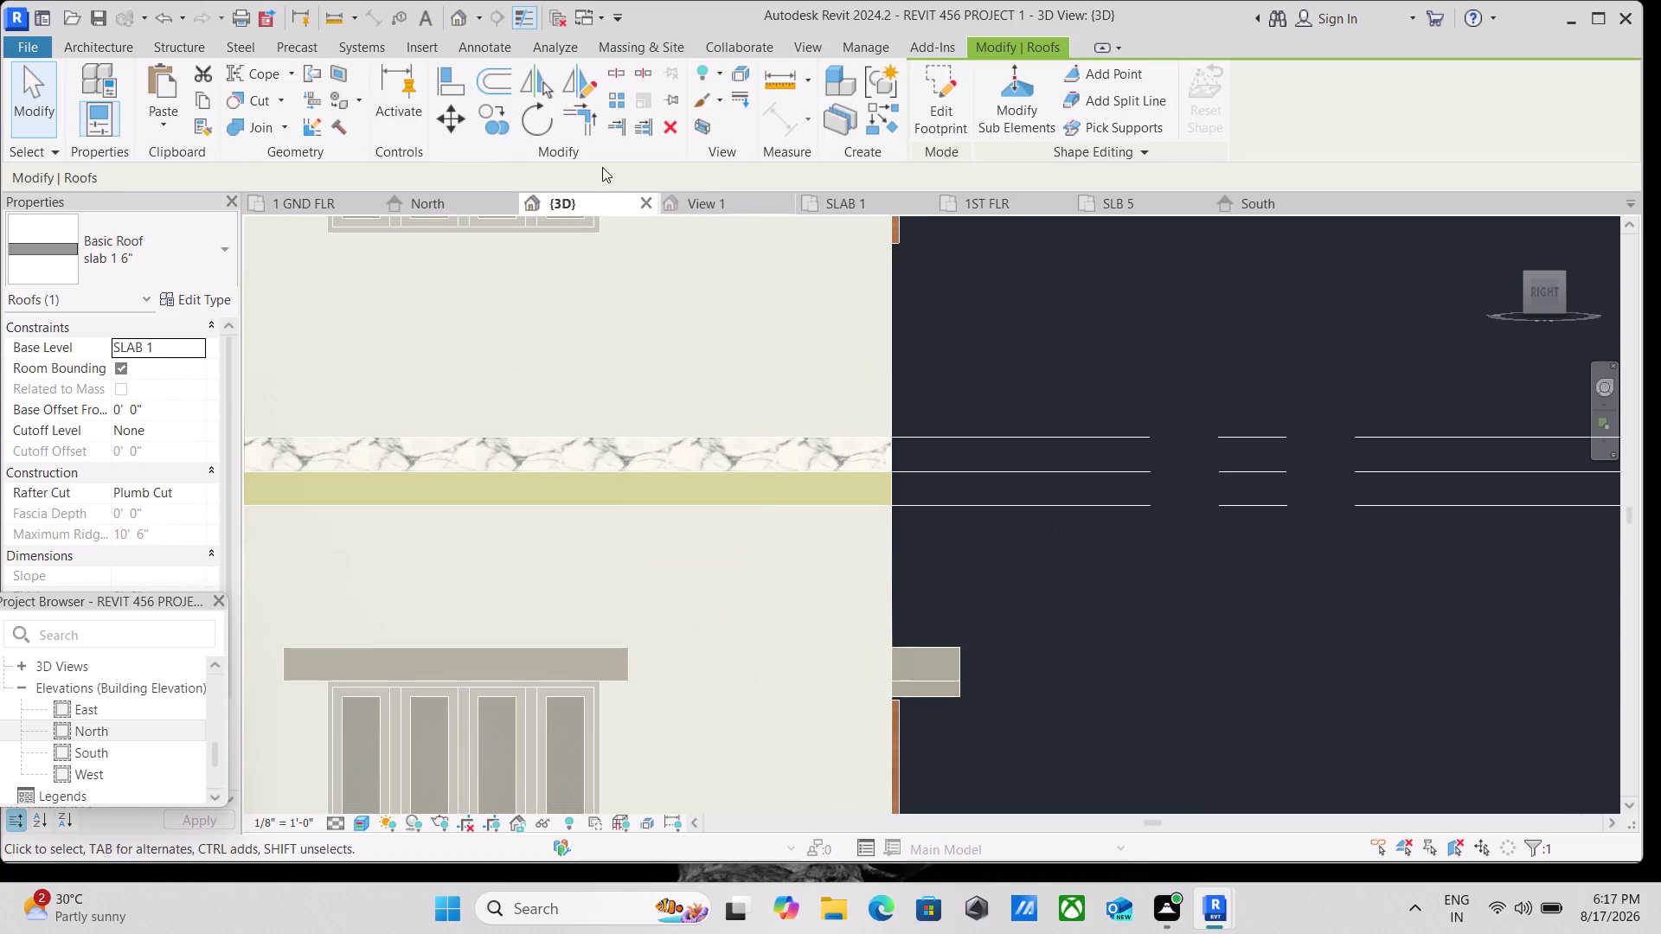
click(493, 116)
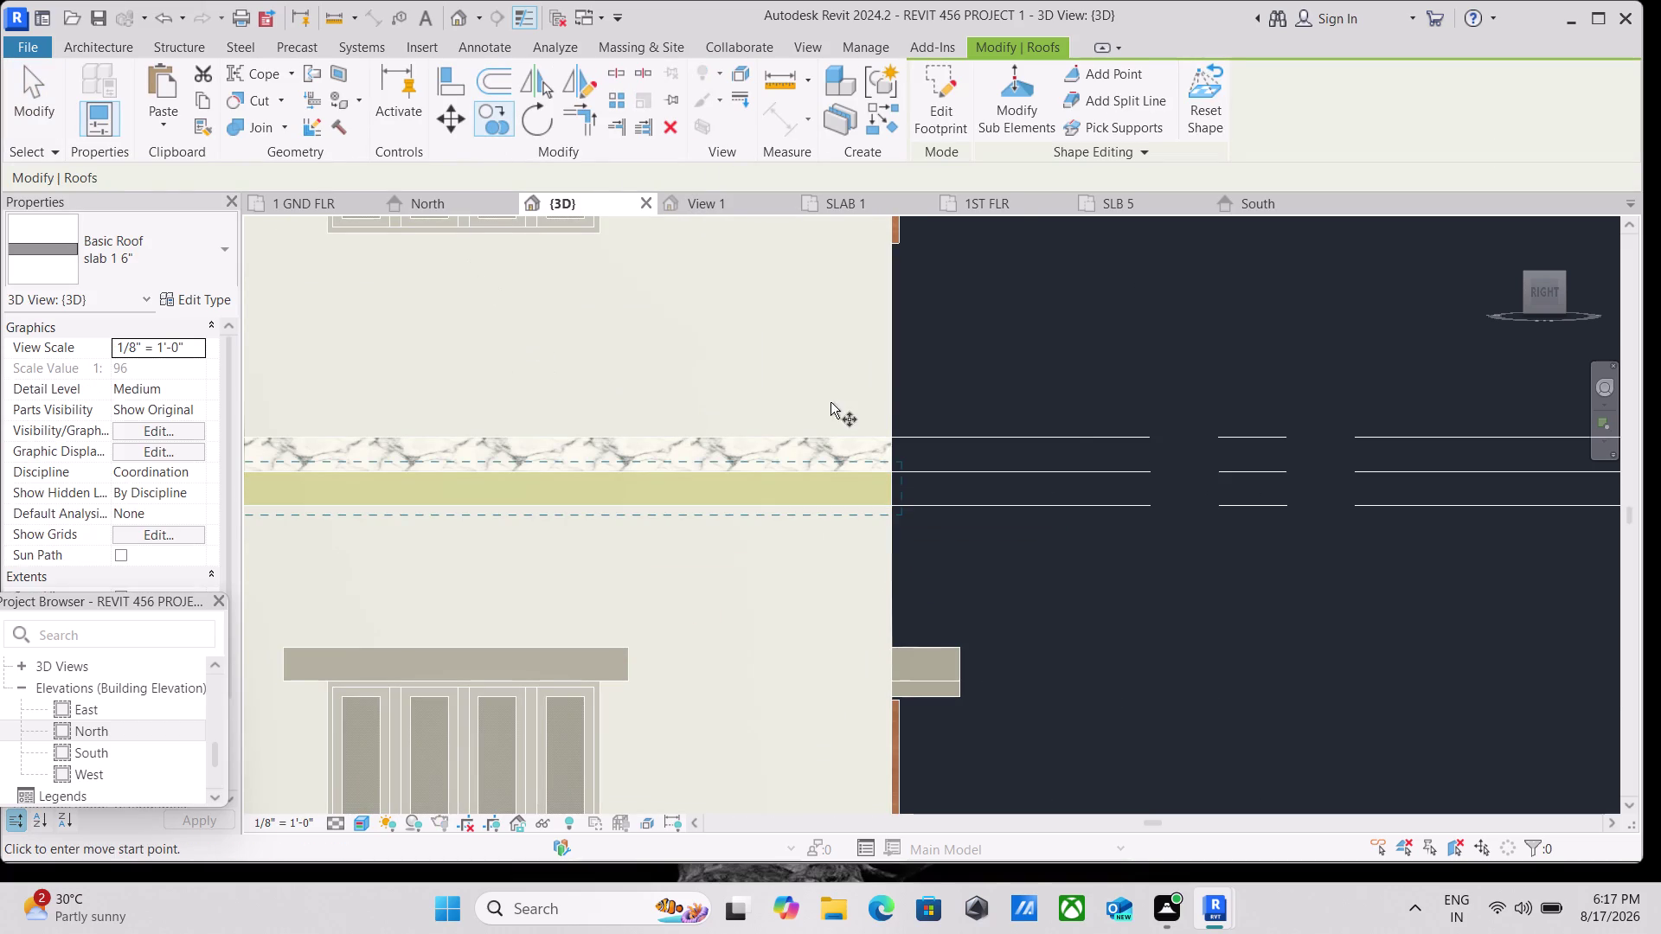
Set the copy's start point at the slab 1 6" roof corner.
scroll(down, 3)
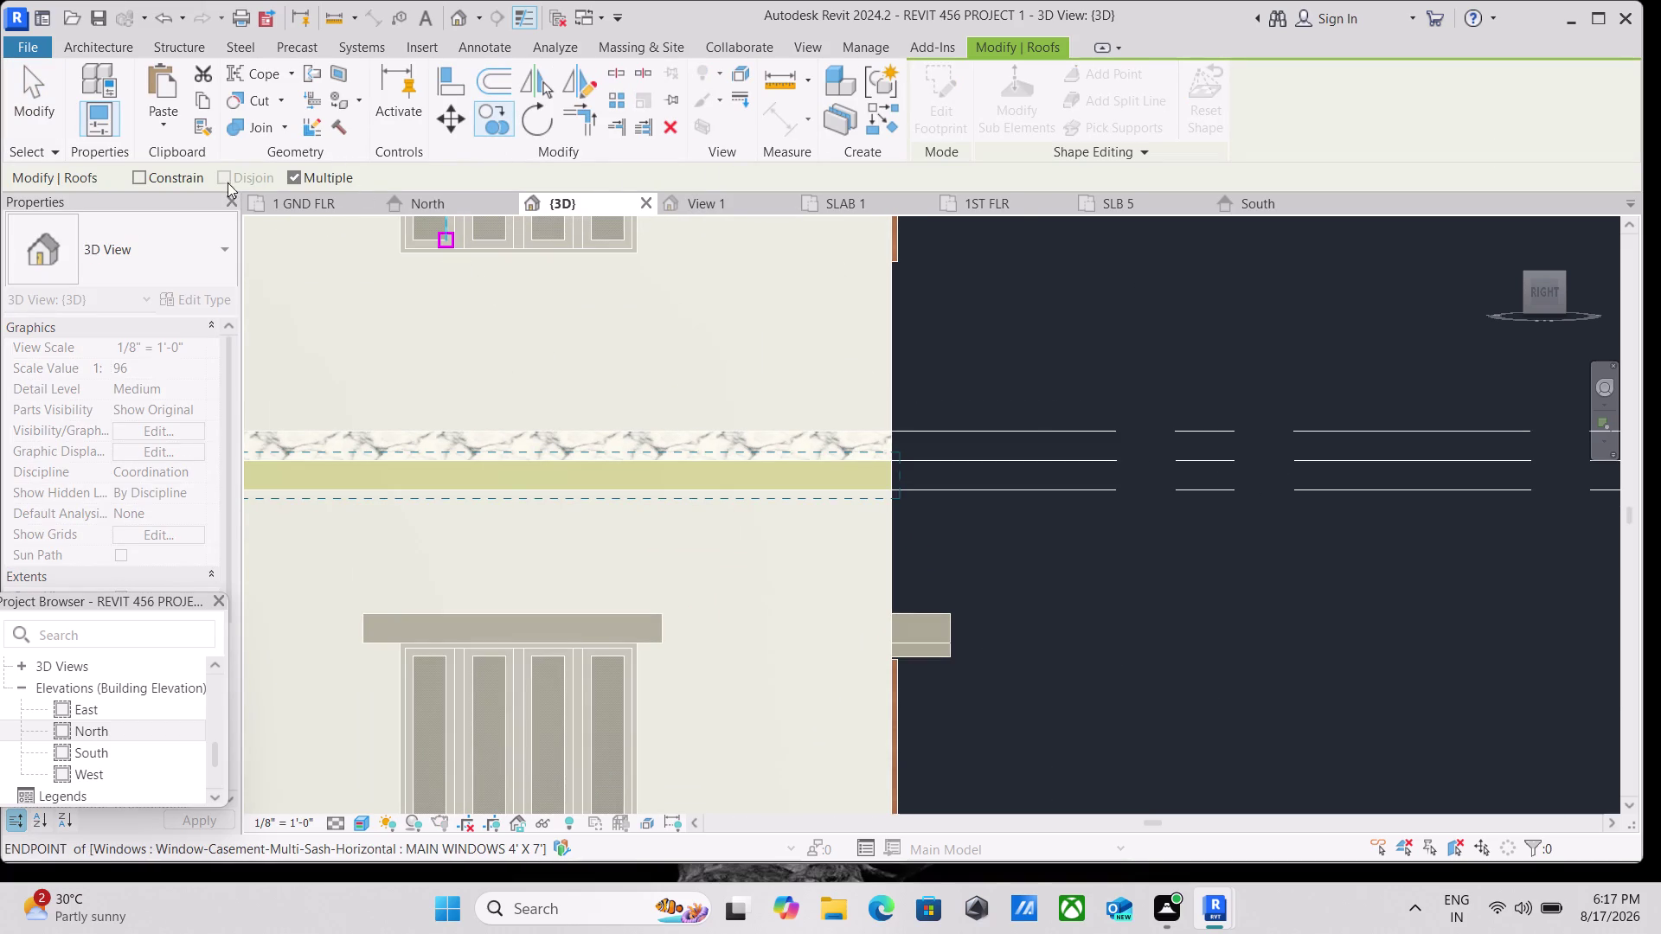
scroll(down, 3)
middle_drag(996, 379, 1075, 506)
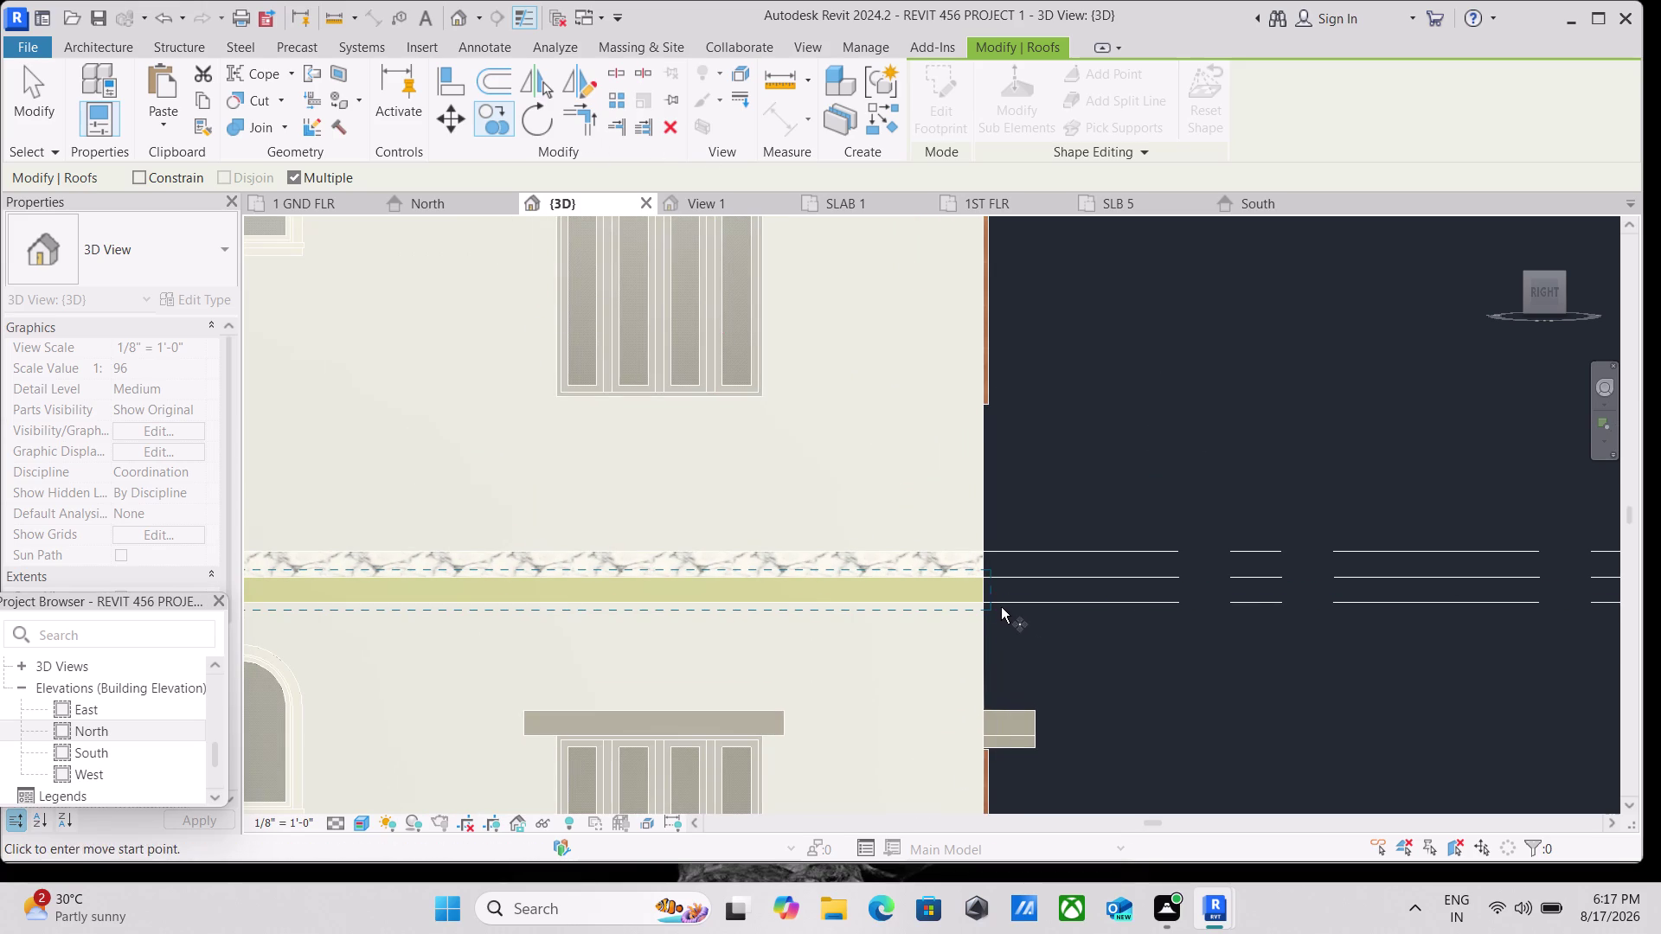
click(981, 597)
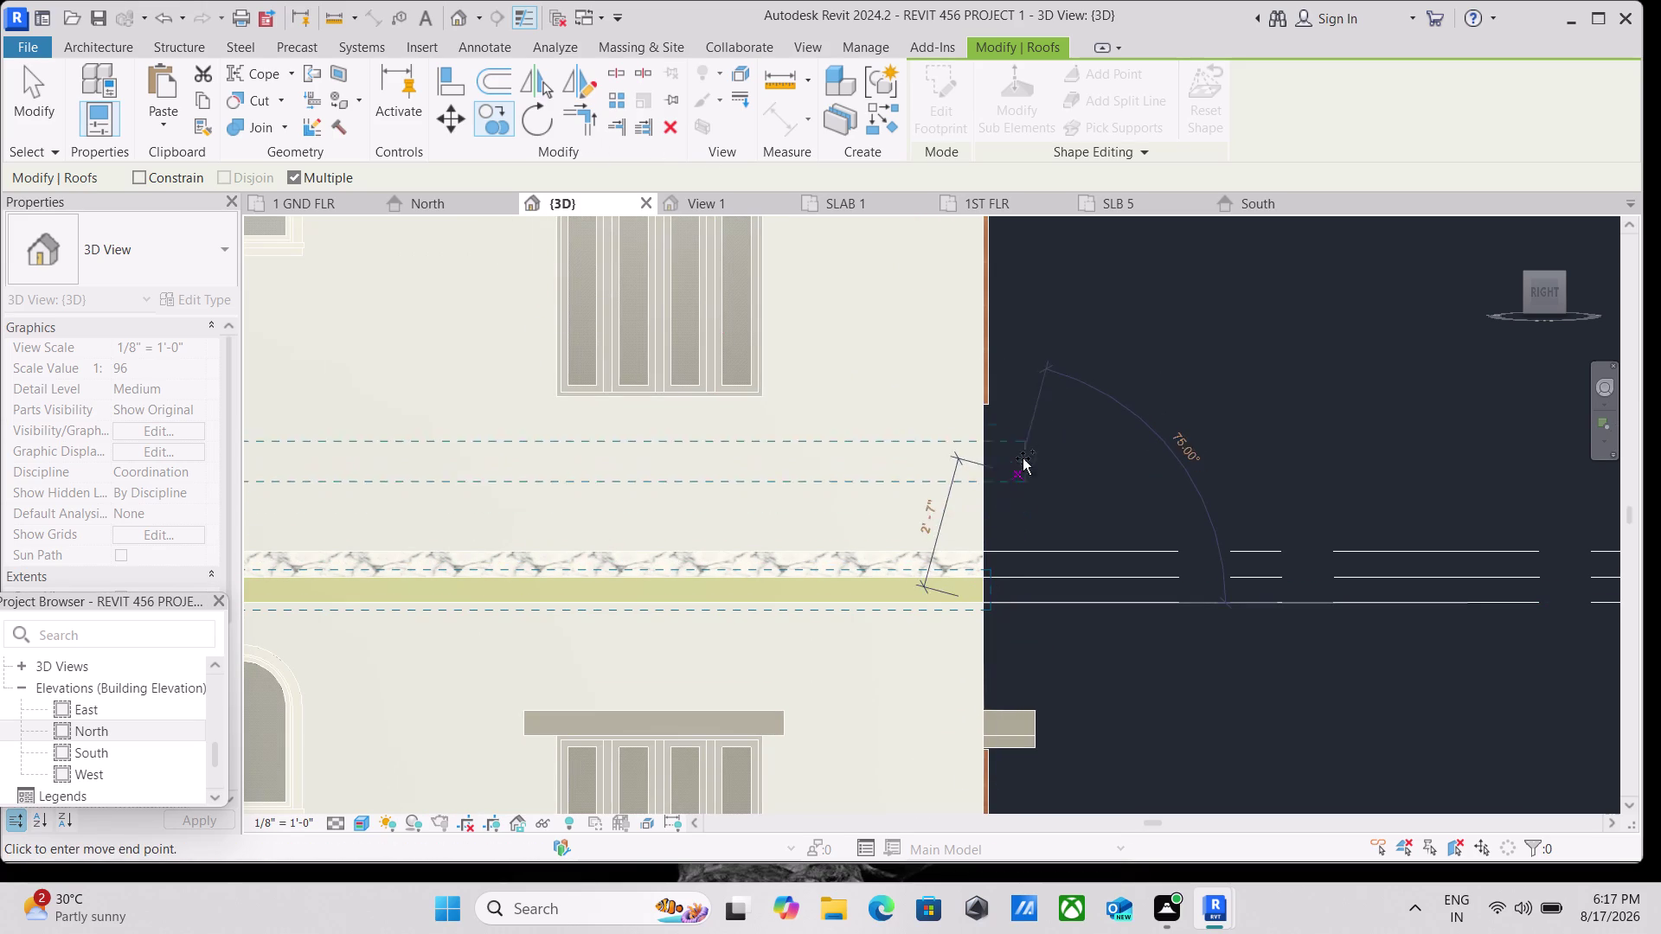
Snap the copy to the outer wall's top corner, placing the roof at SLB 3.
scroll(down, 3)
middle_drag(989, 409, 974, 769)
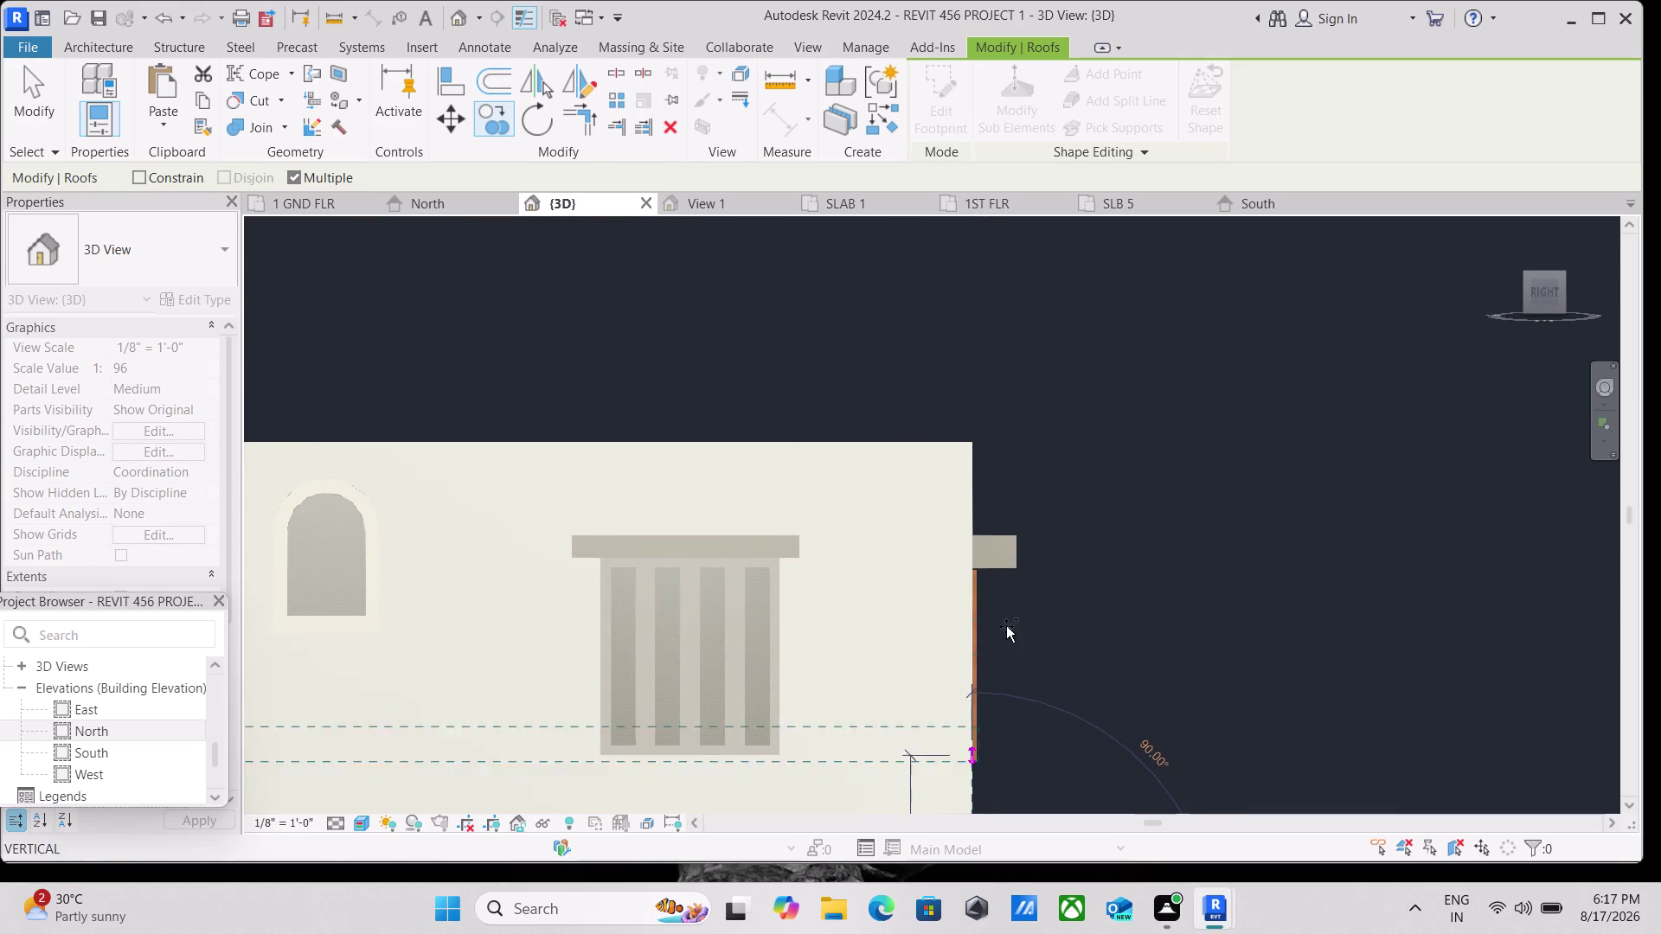
middle_drag(985, 479, 968, 627)
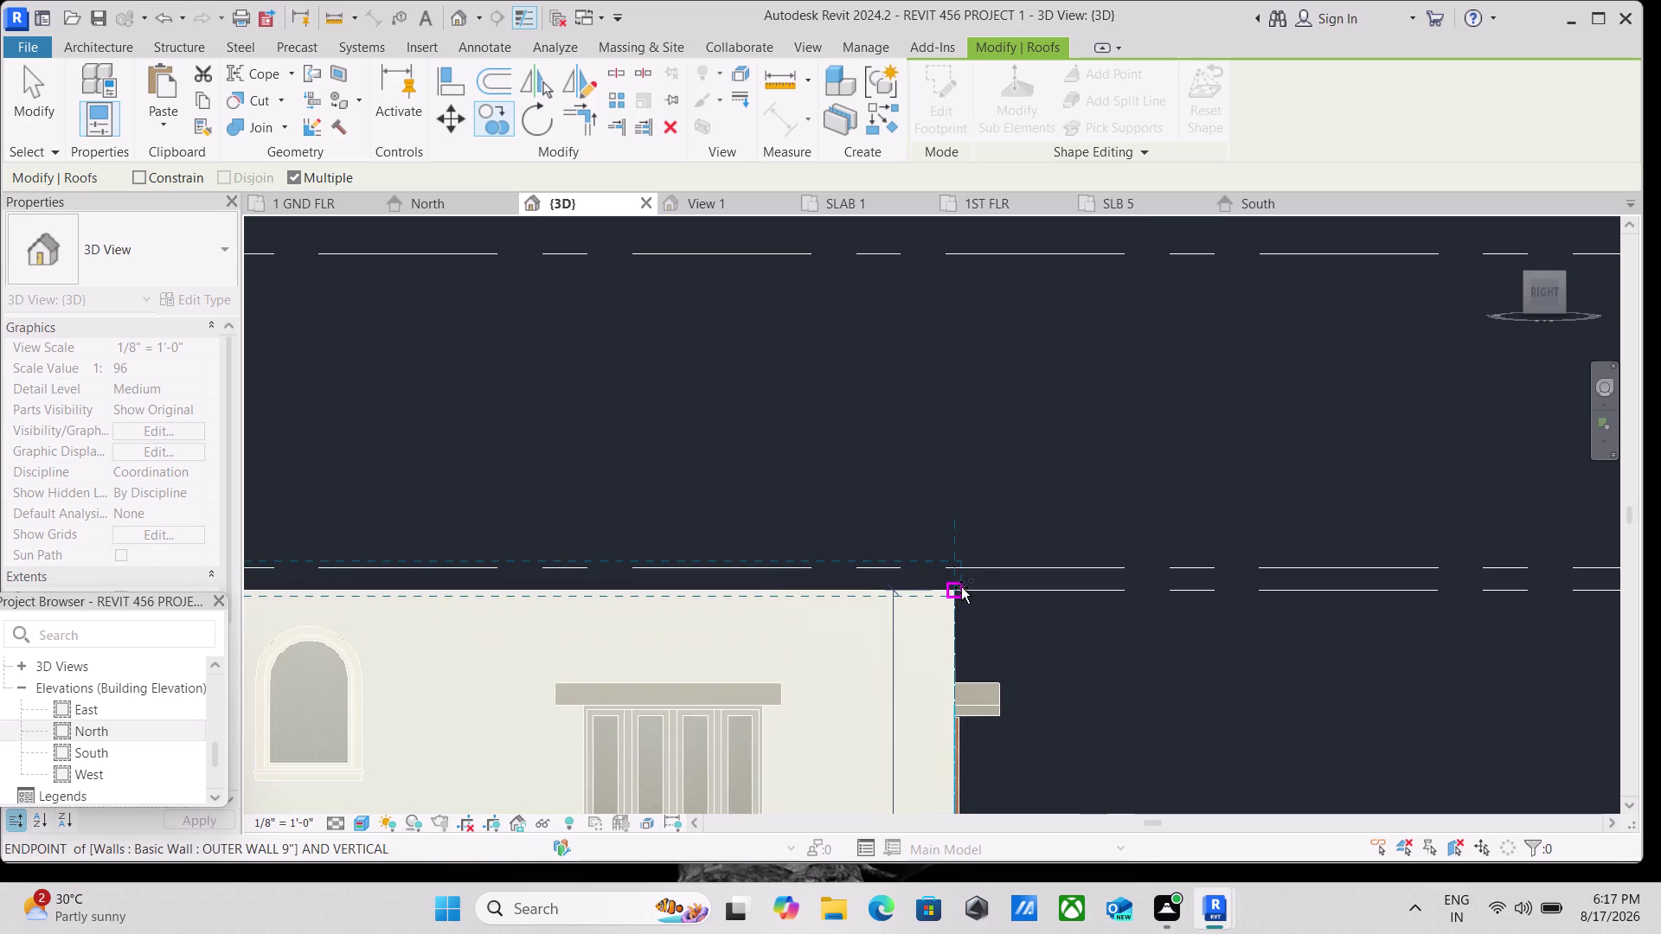
scroll(up, 3)
scroll(up, 3)
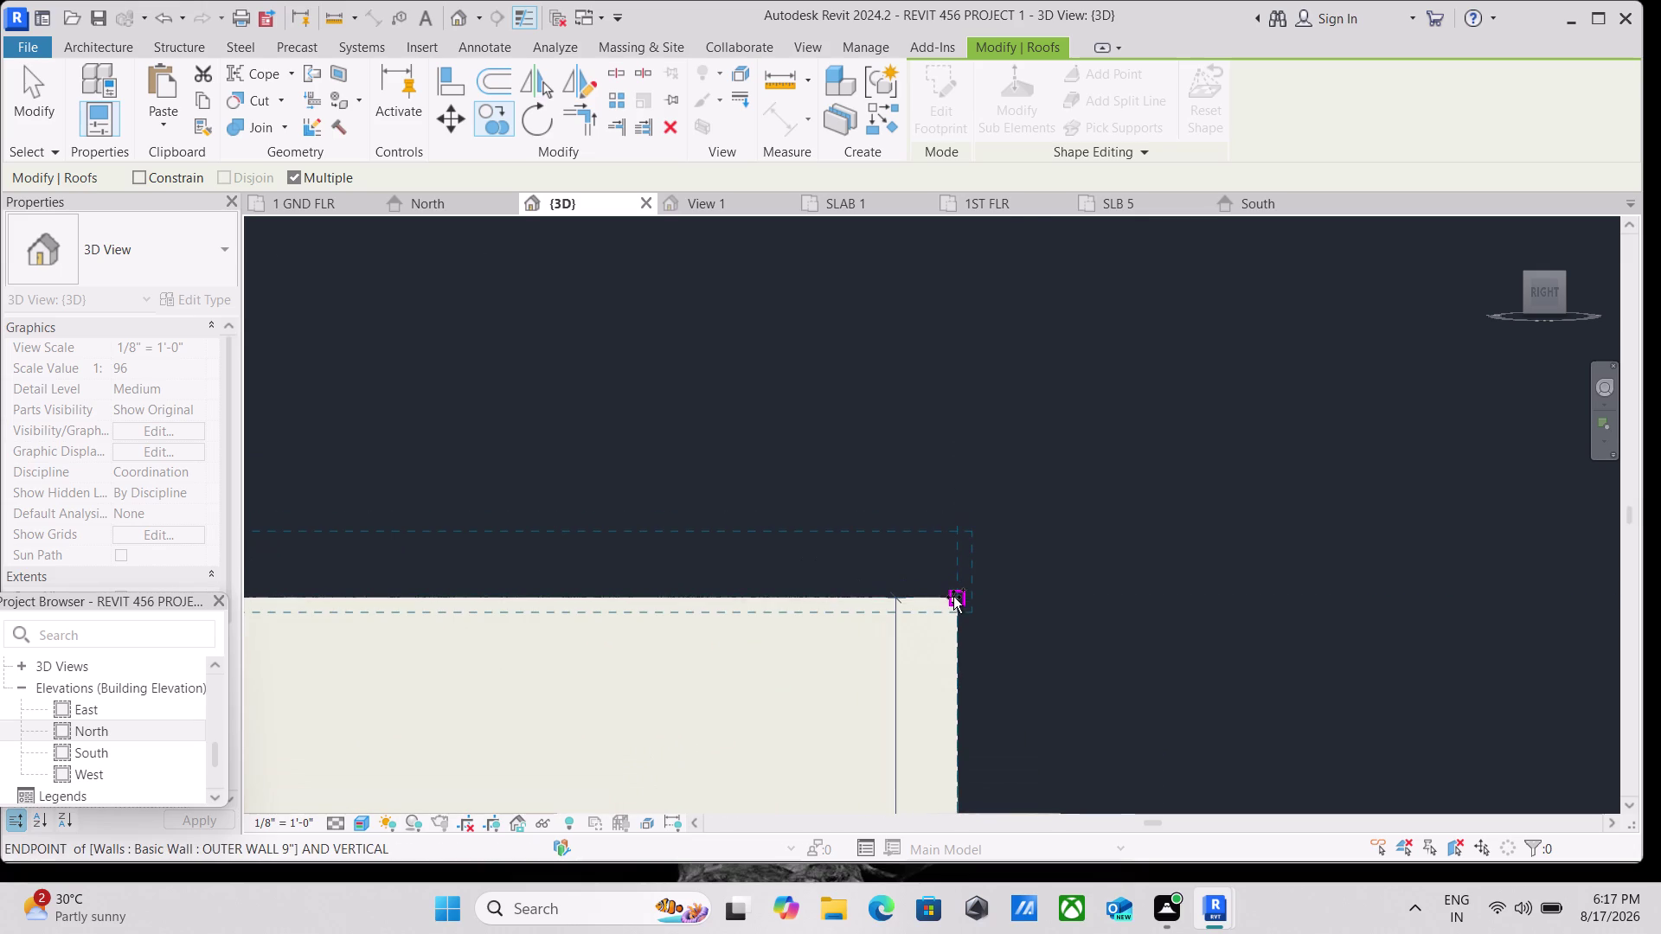
click(953, 597)
scroll(down, 3)
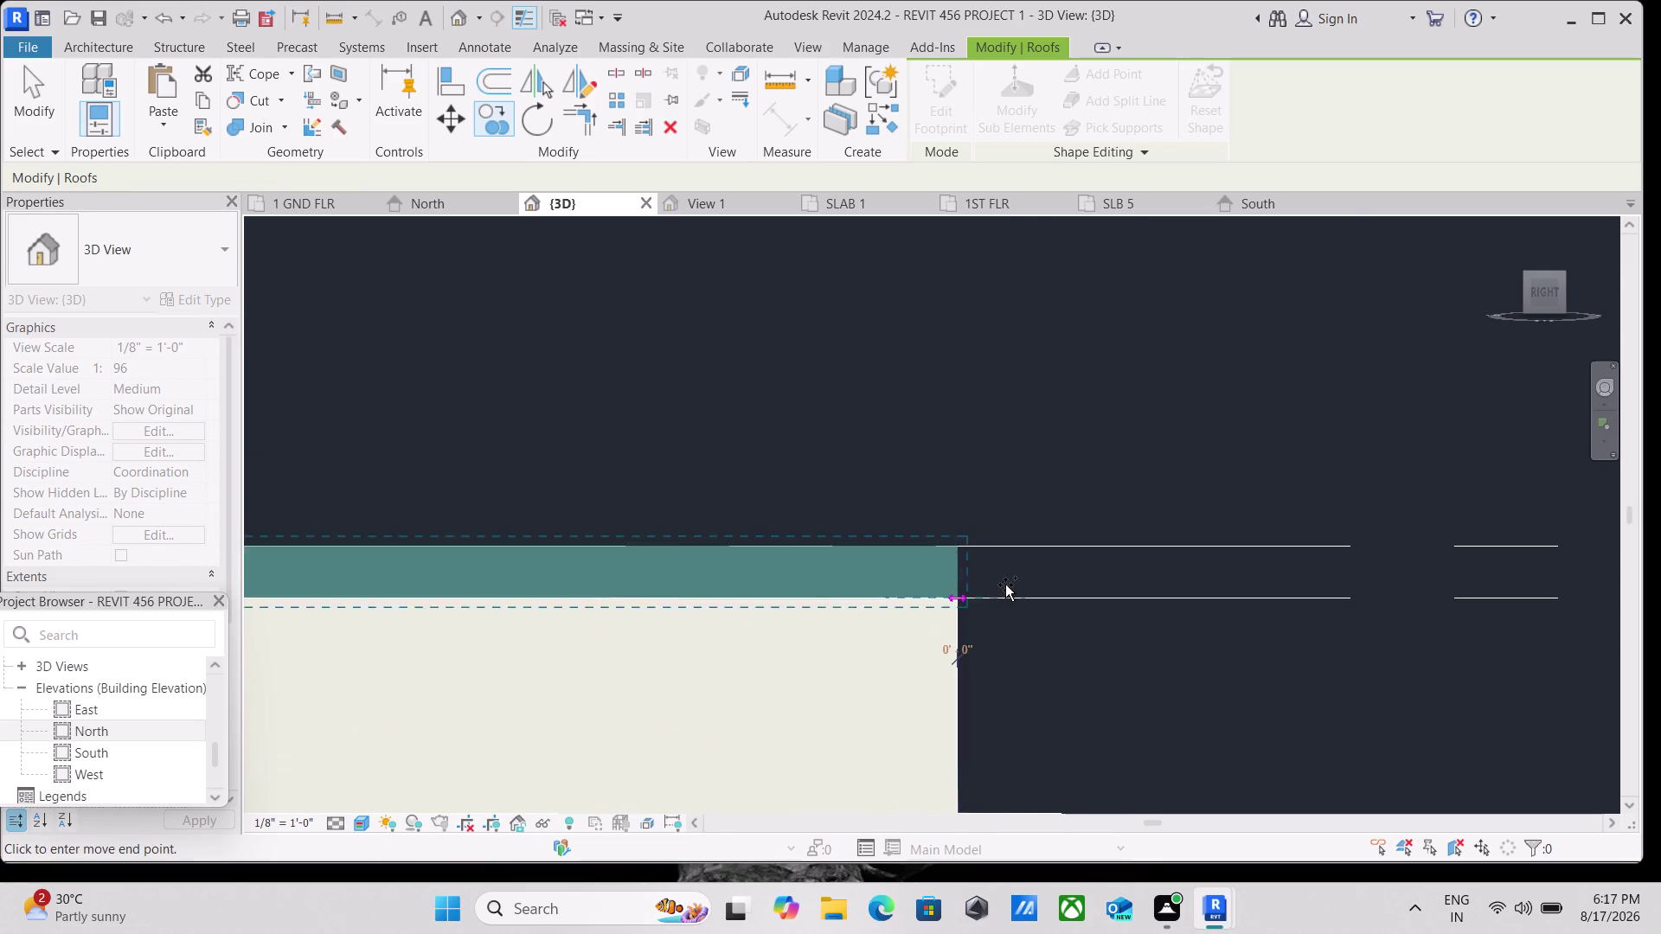
key(Escape)
key(Escape)
scroll(down, 3)
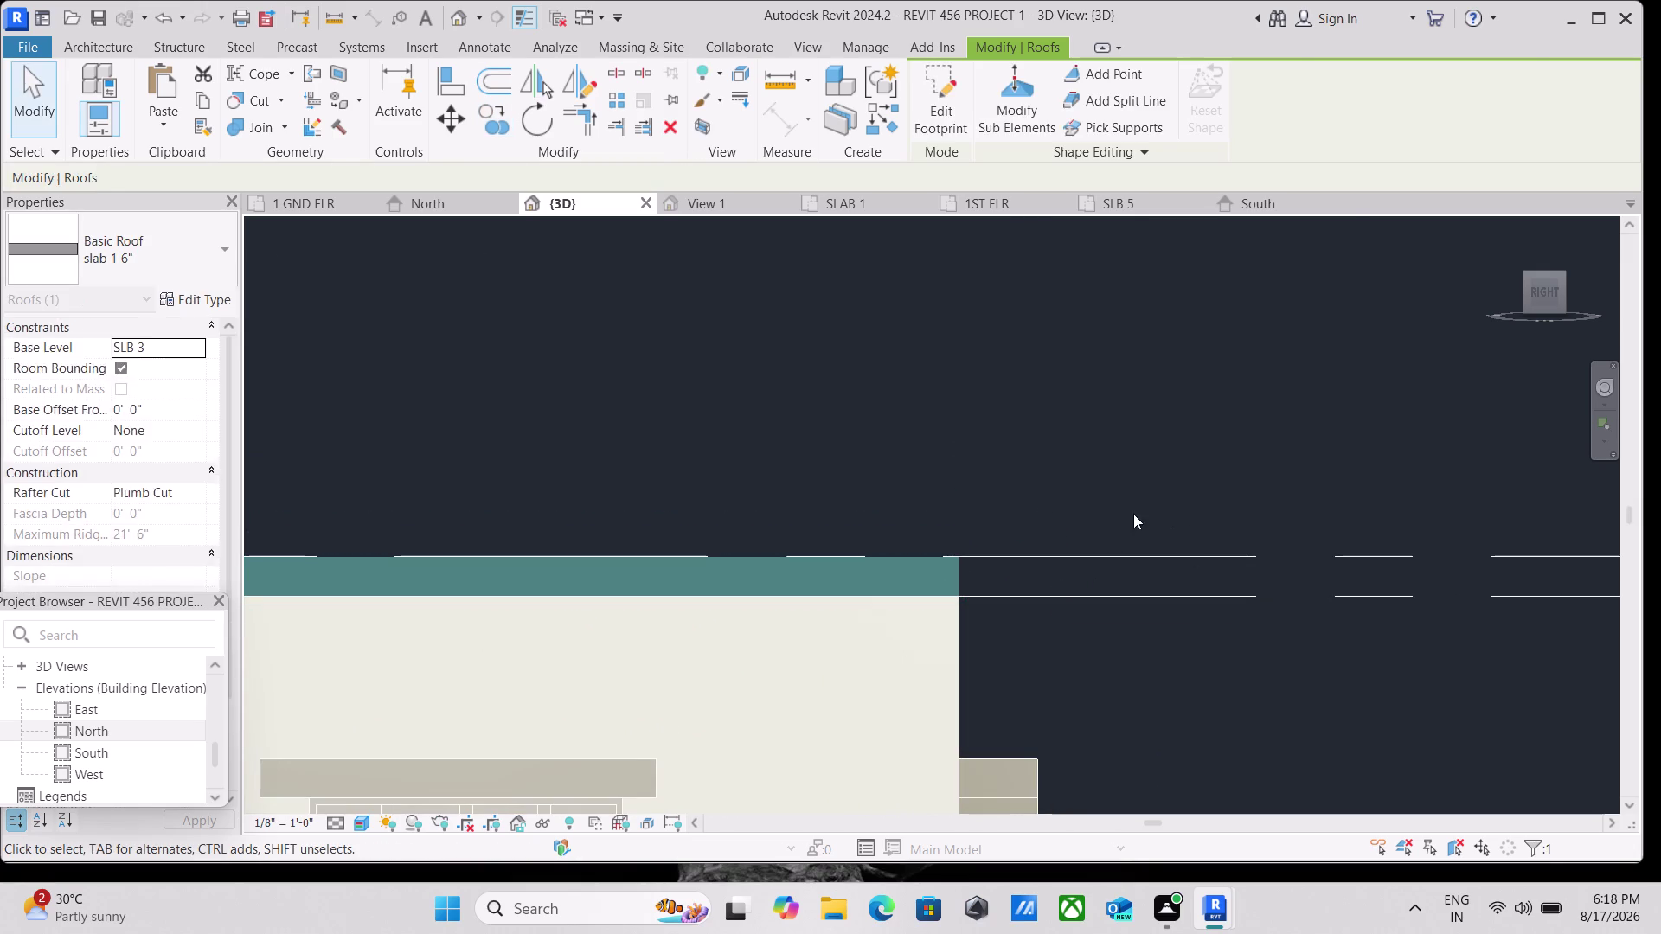
scroll(down, 3)
key(Escape)
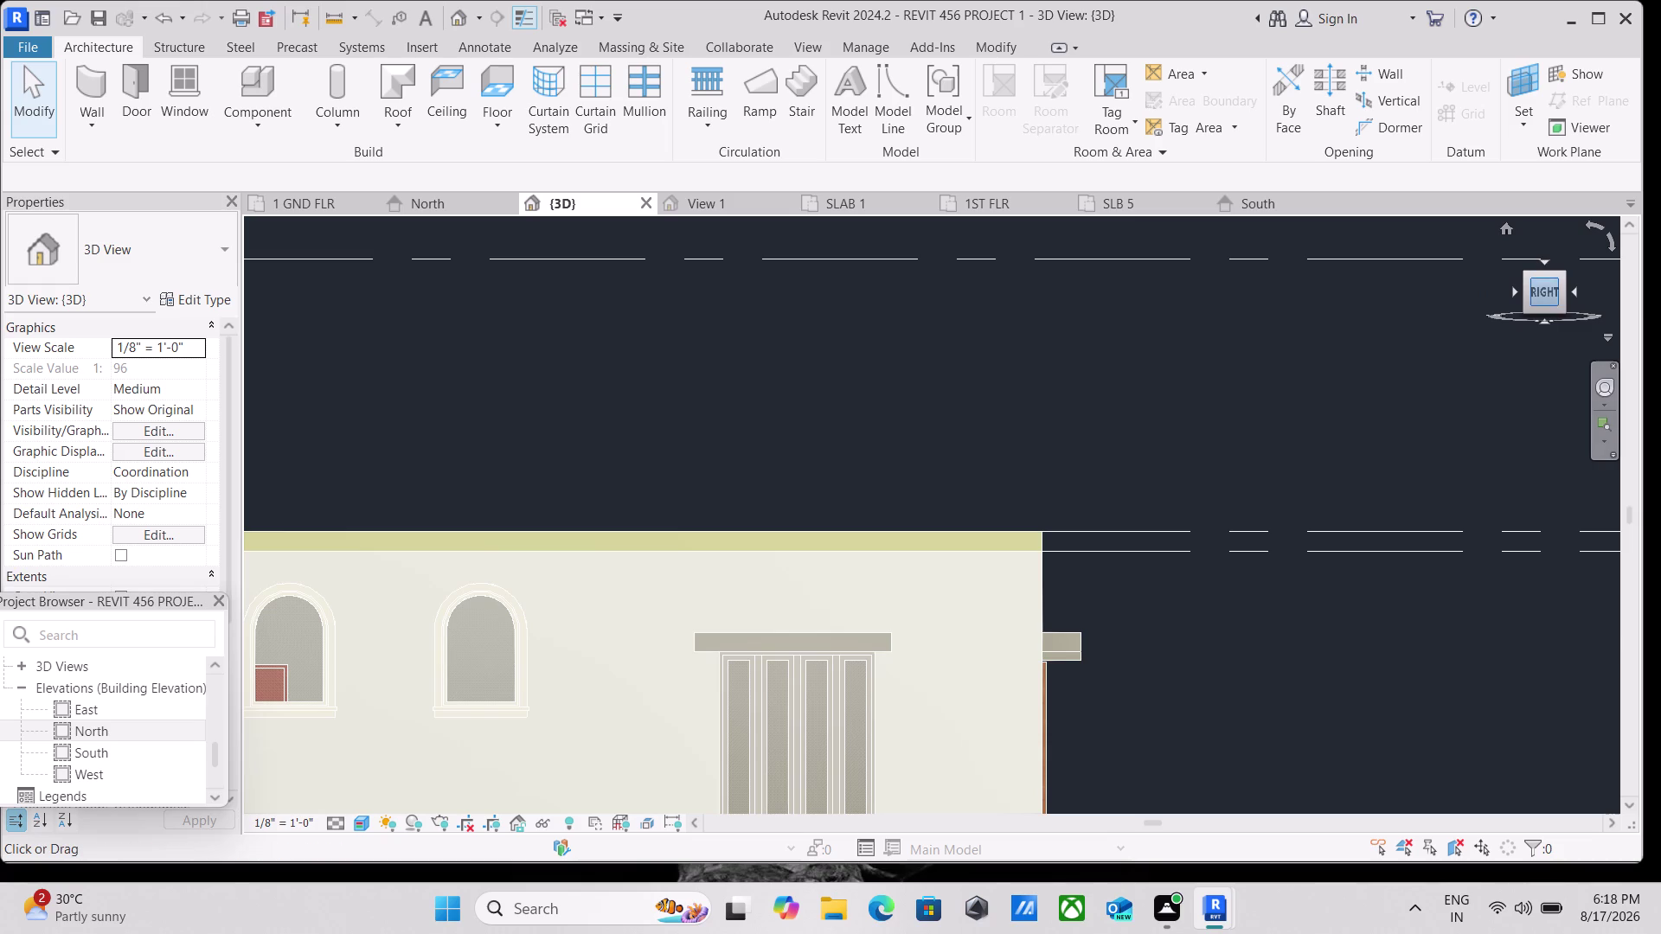
click(1559, 273)
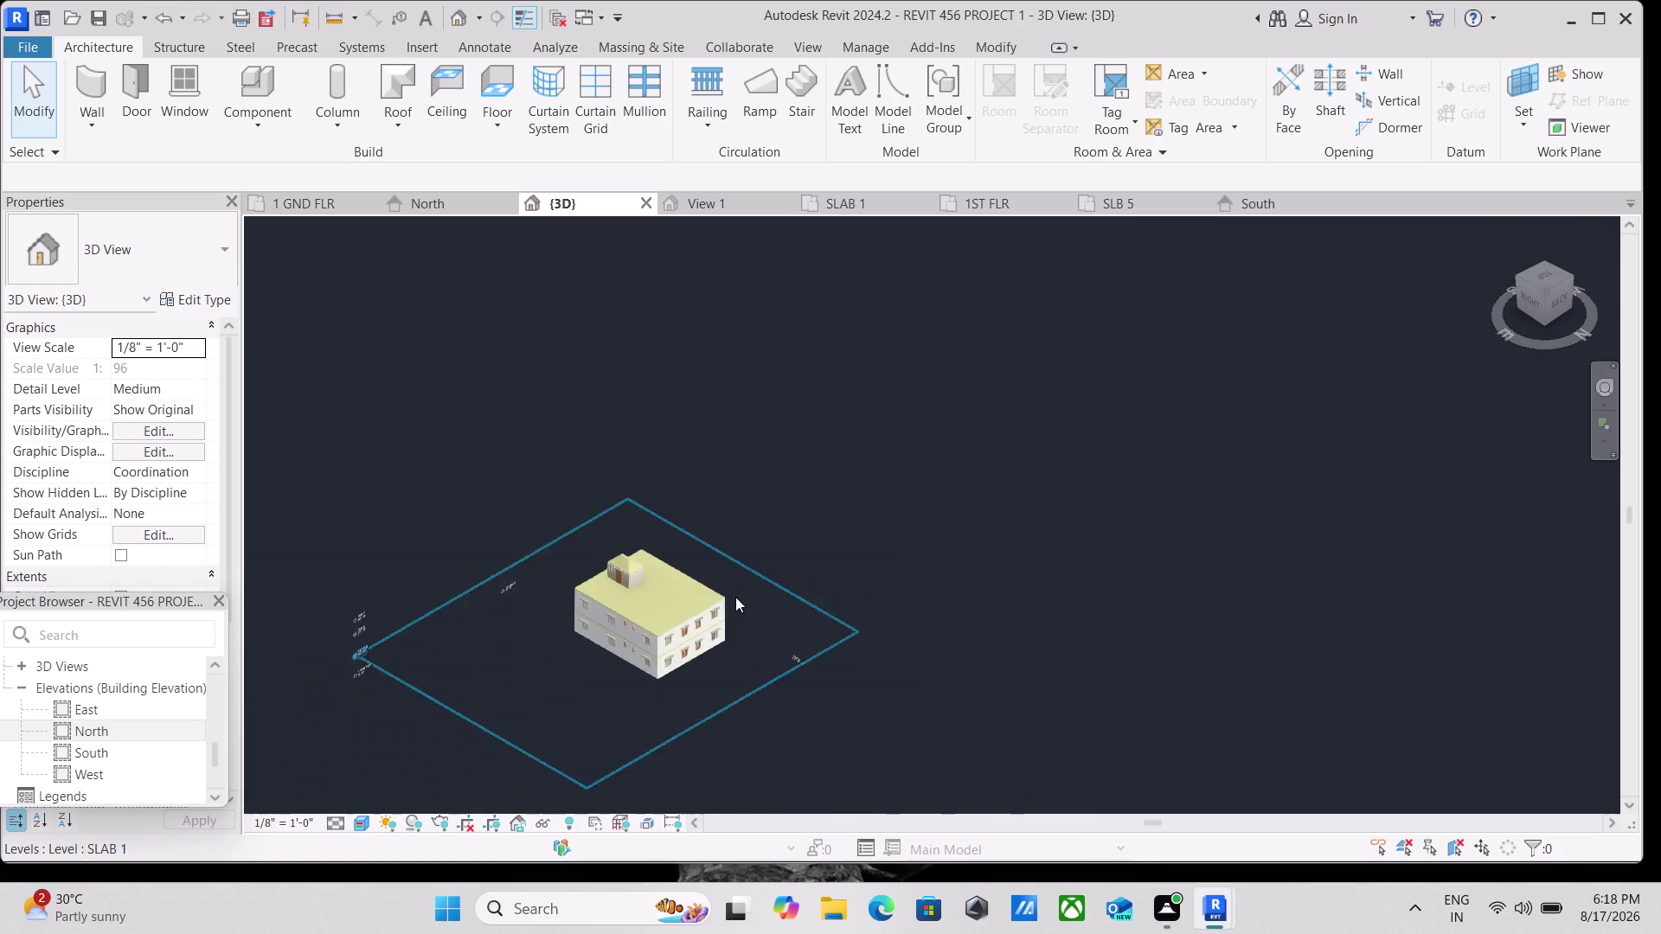
scroll(up, 3)
key(Escape)
scroll(up, 3)
scroll(down, 3)
scroll(up, 3)
scroll(up, 3)
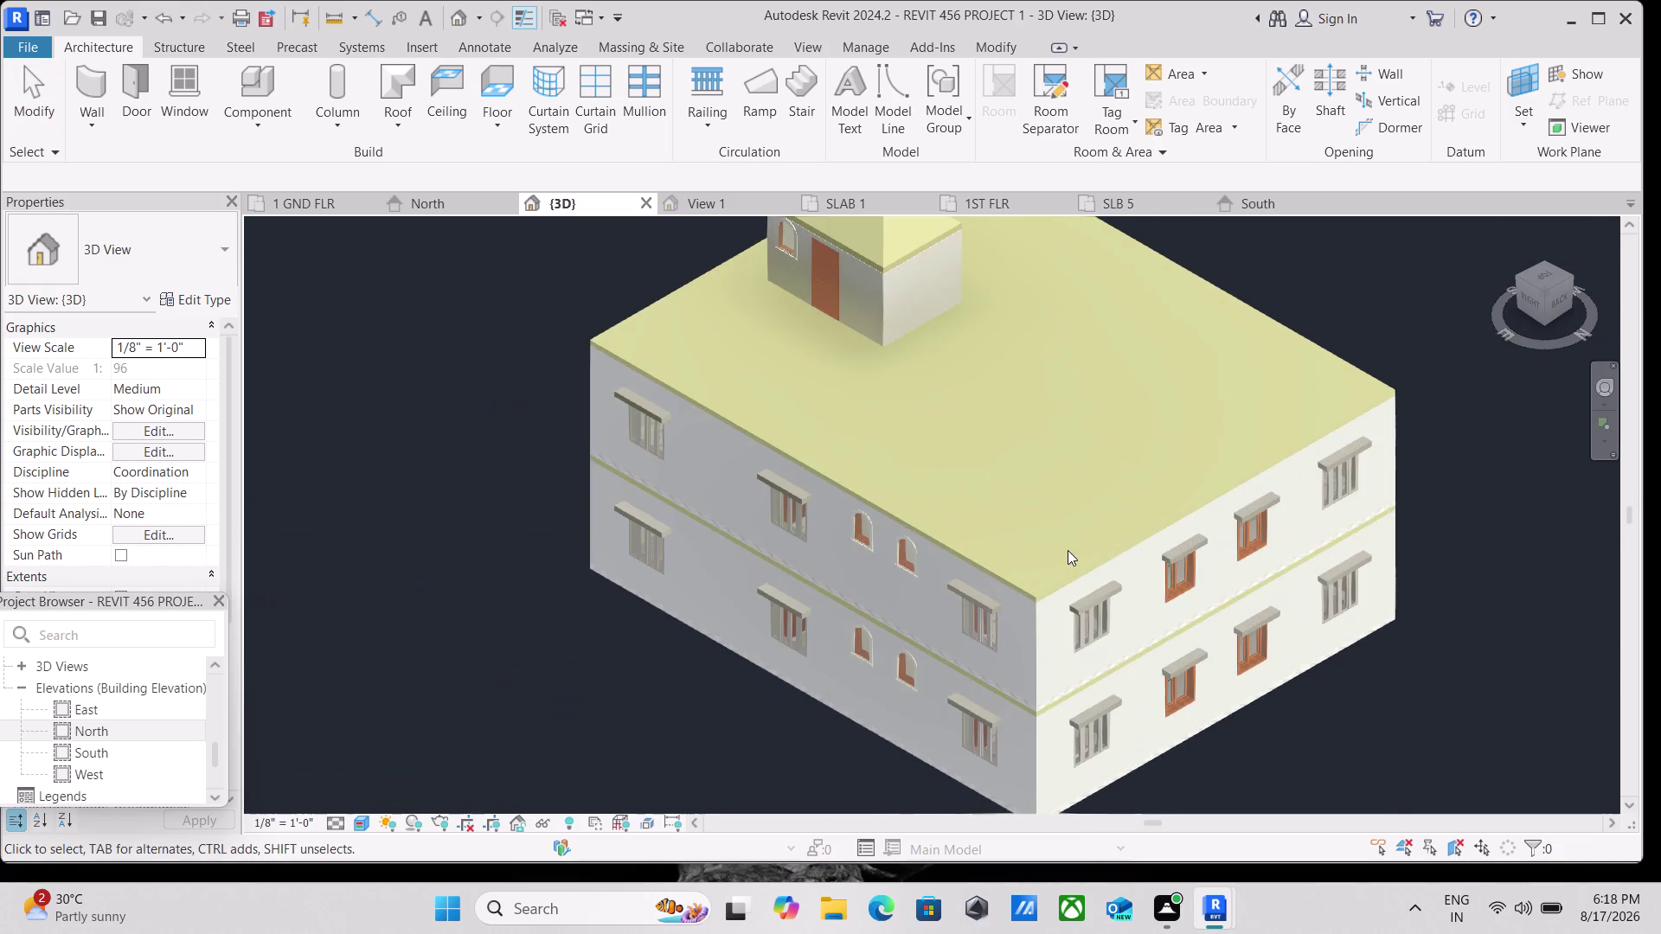
scroll(up, 3)
scroll(up, 3)
scroll(down, 3)
middle_drag(1043, 613, 980, 496)
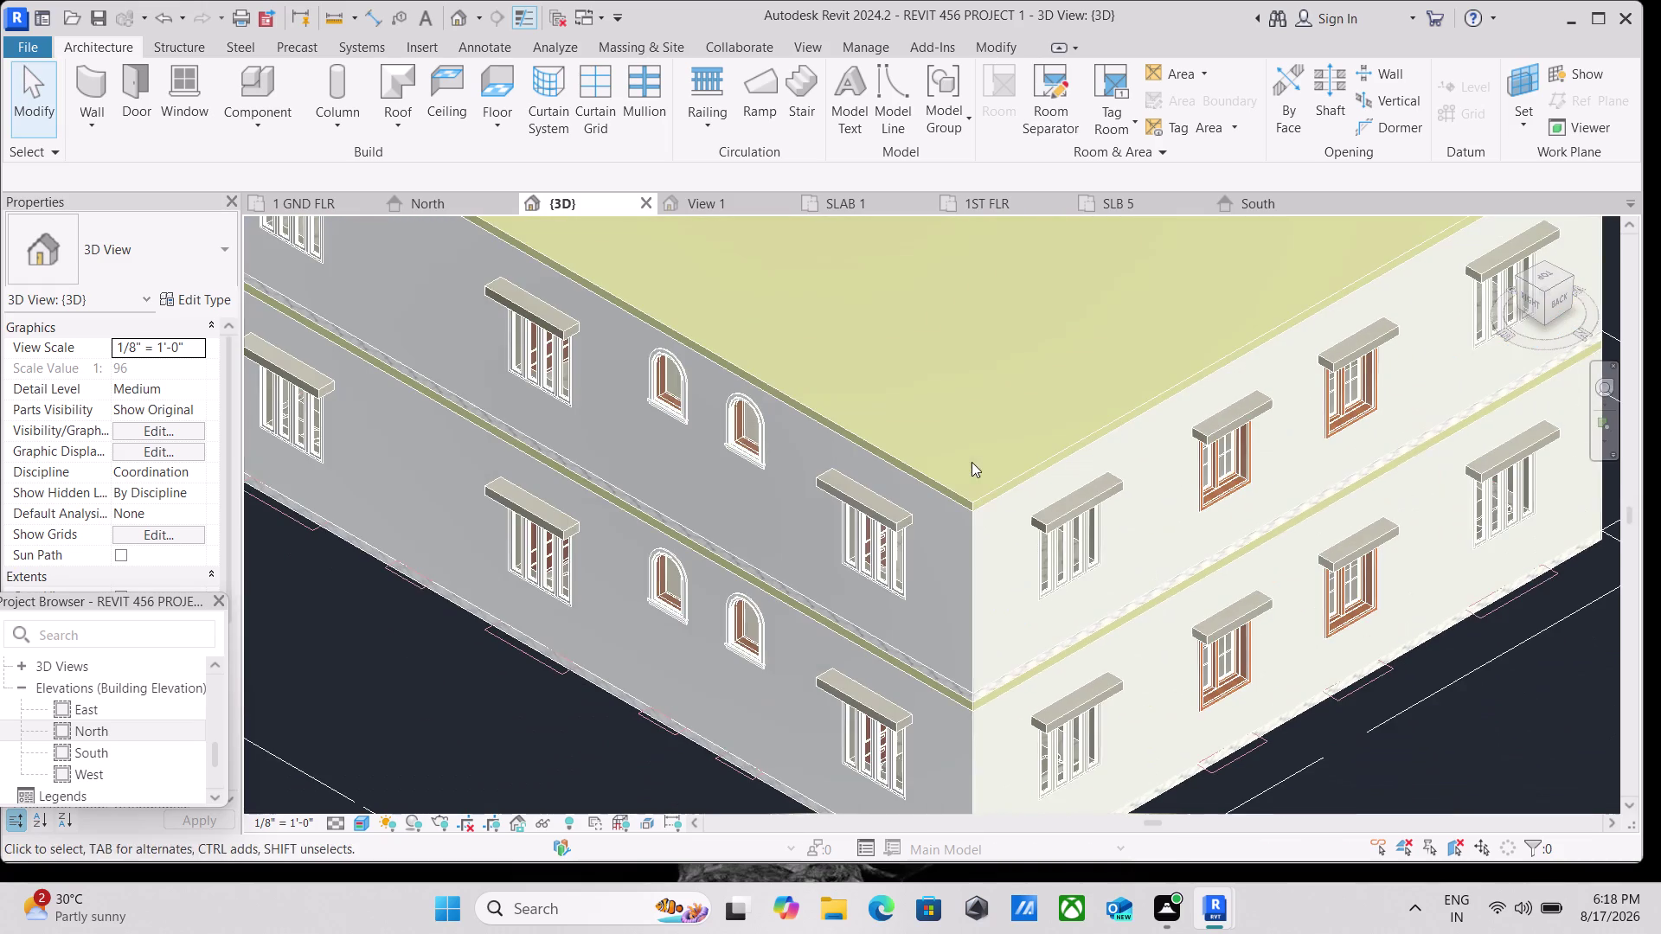
scroll(down, 3)
scroll(down, 3)
middle_drag(1085, 572, 958, 591)
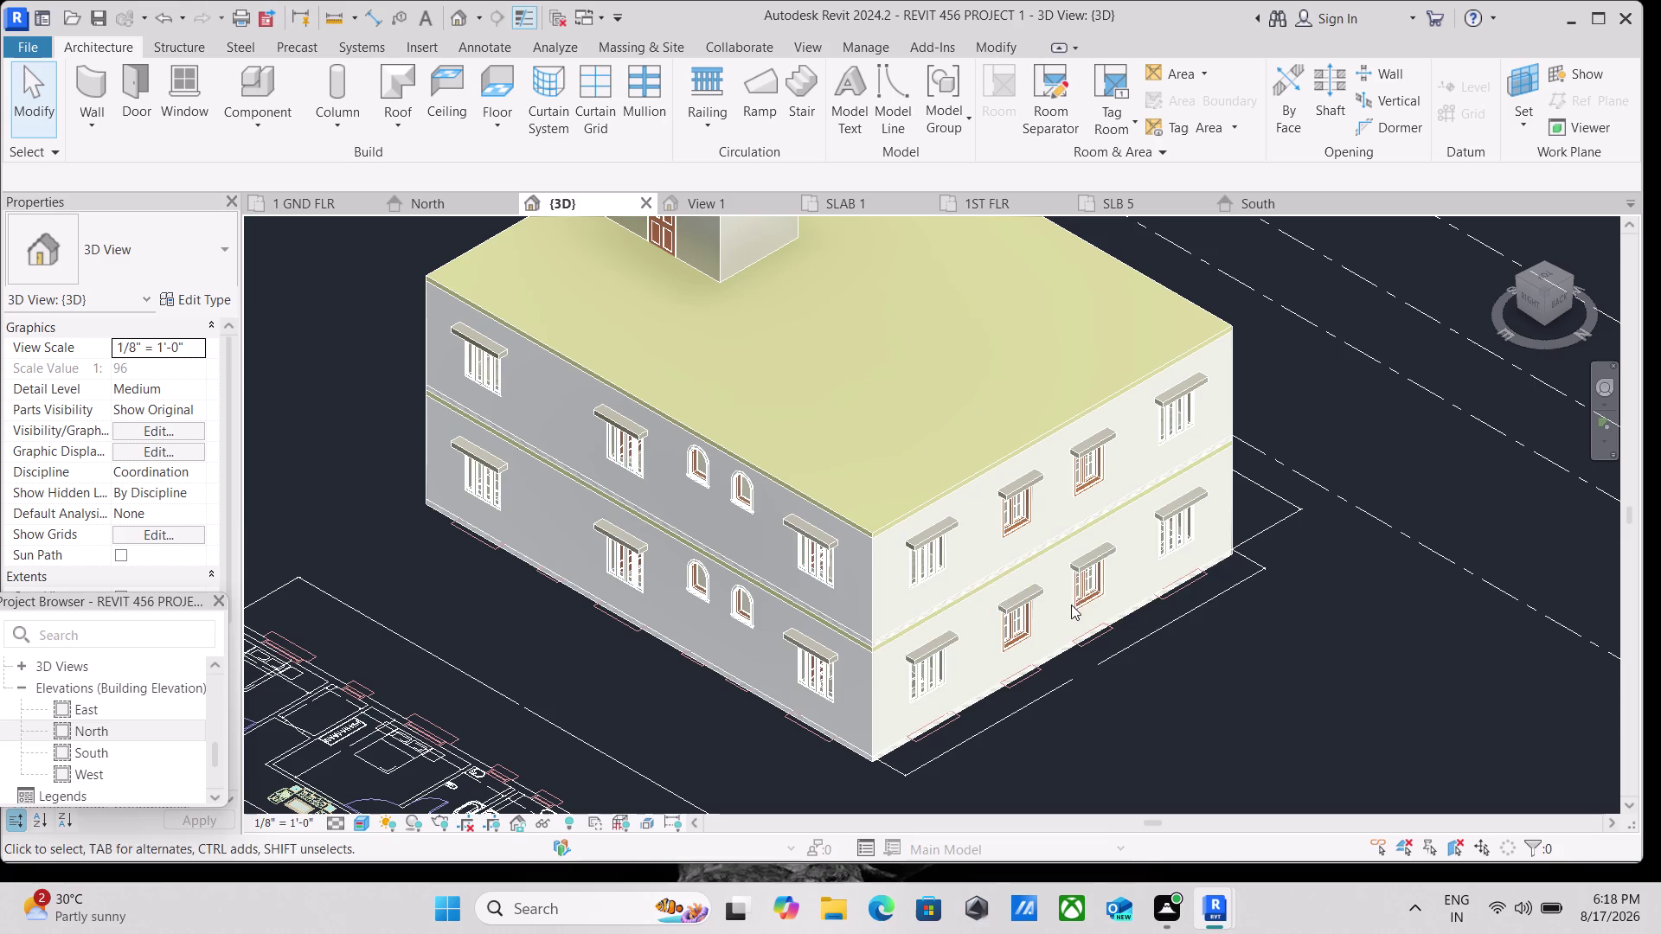
scroll(down, 3)
scroll(down, 3)
middle_drag(1208, 626, 1190, 674)
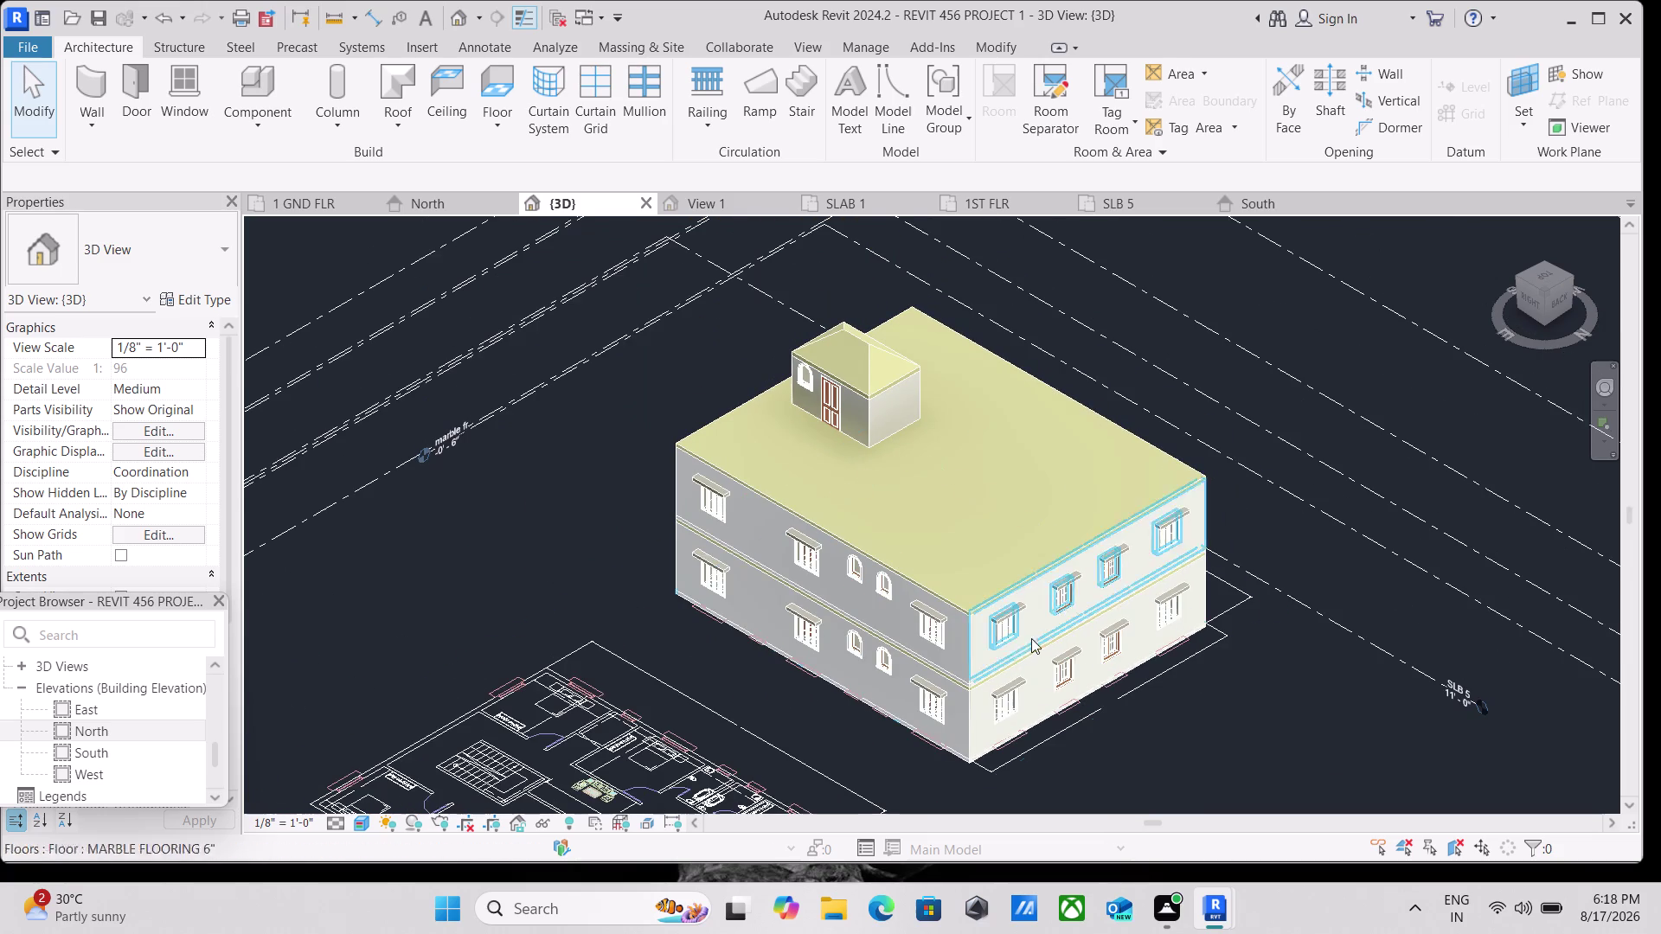
scroll(down, 3)
scroll(up, 3)
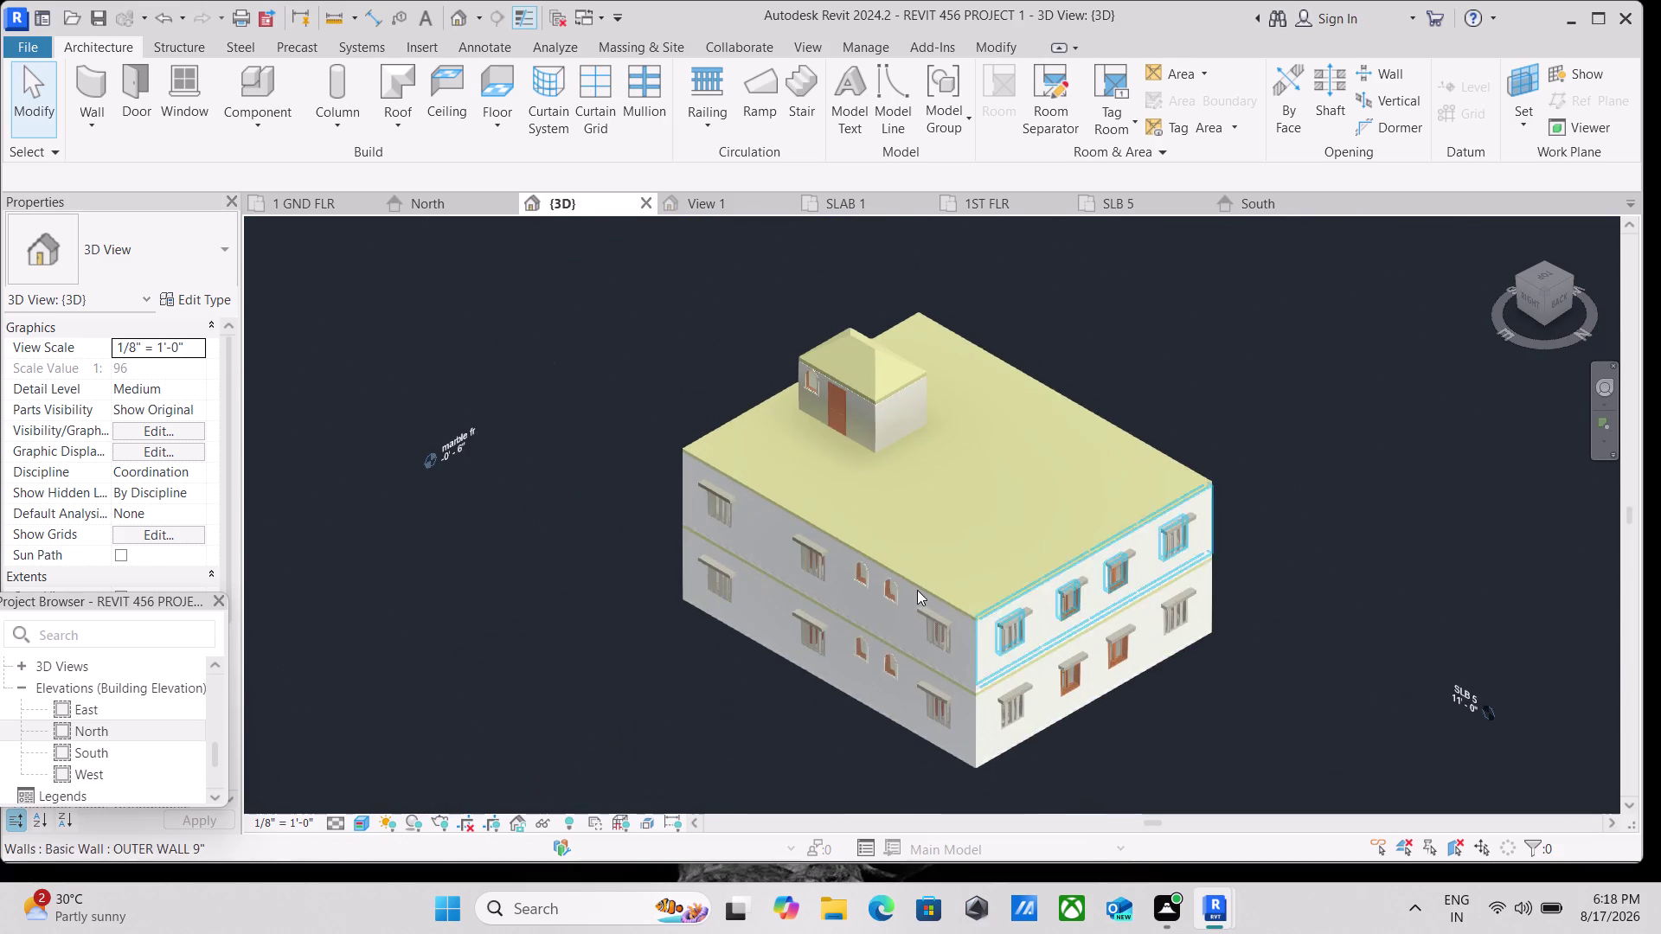
scroll(up, 3)
middle_click(856, 467)
scroll(down, 3)
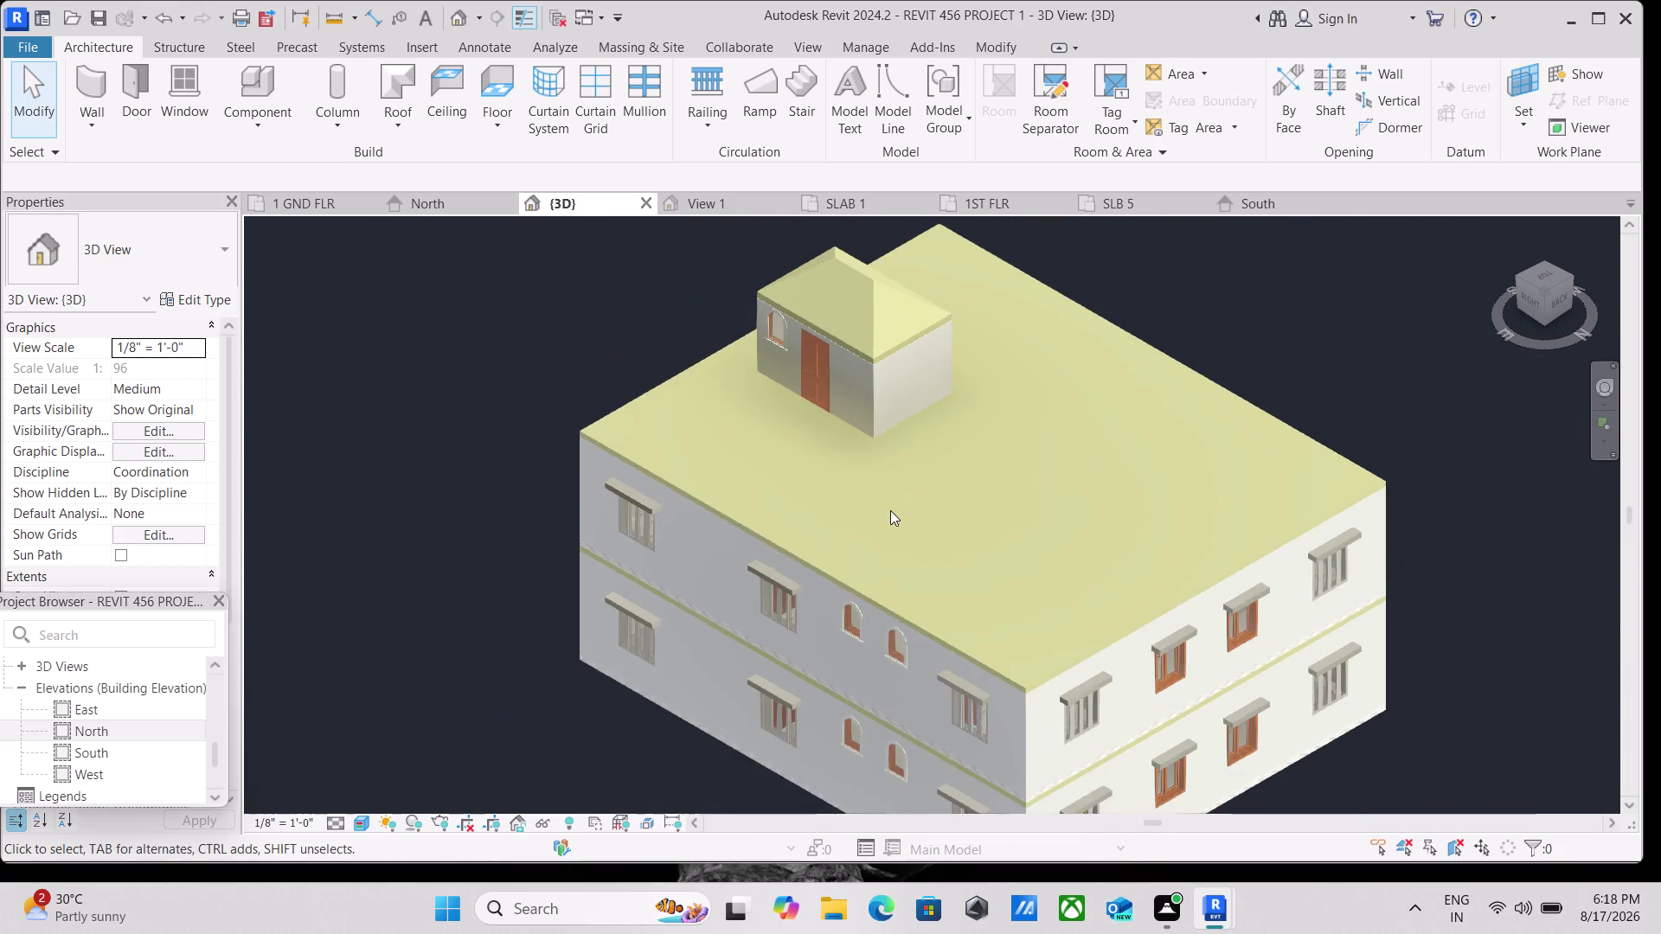
middle_drag(890, 510, 865, 569)
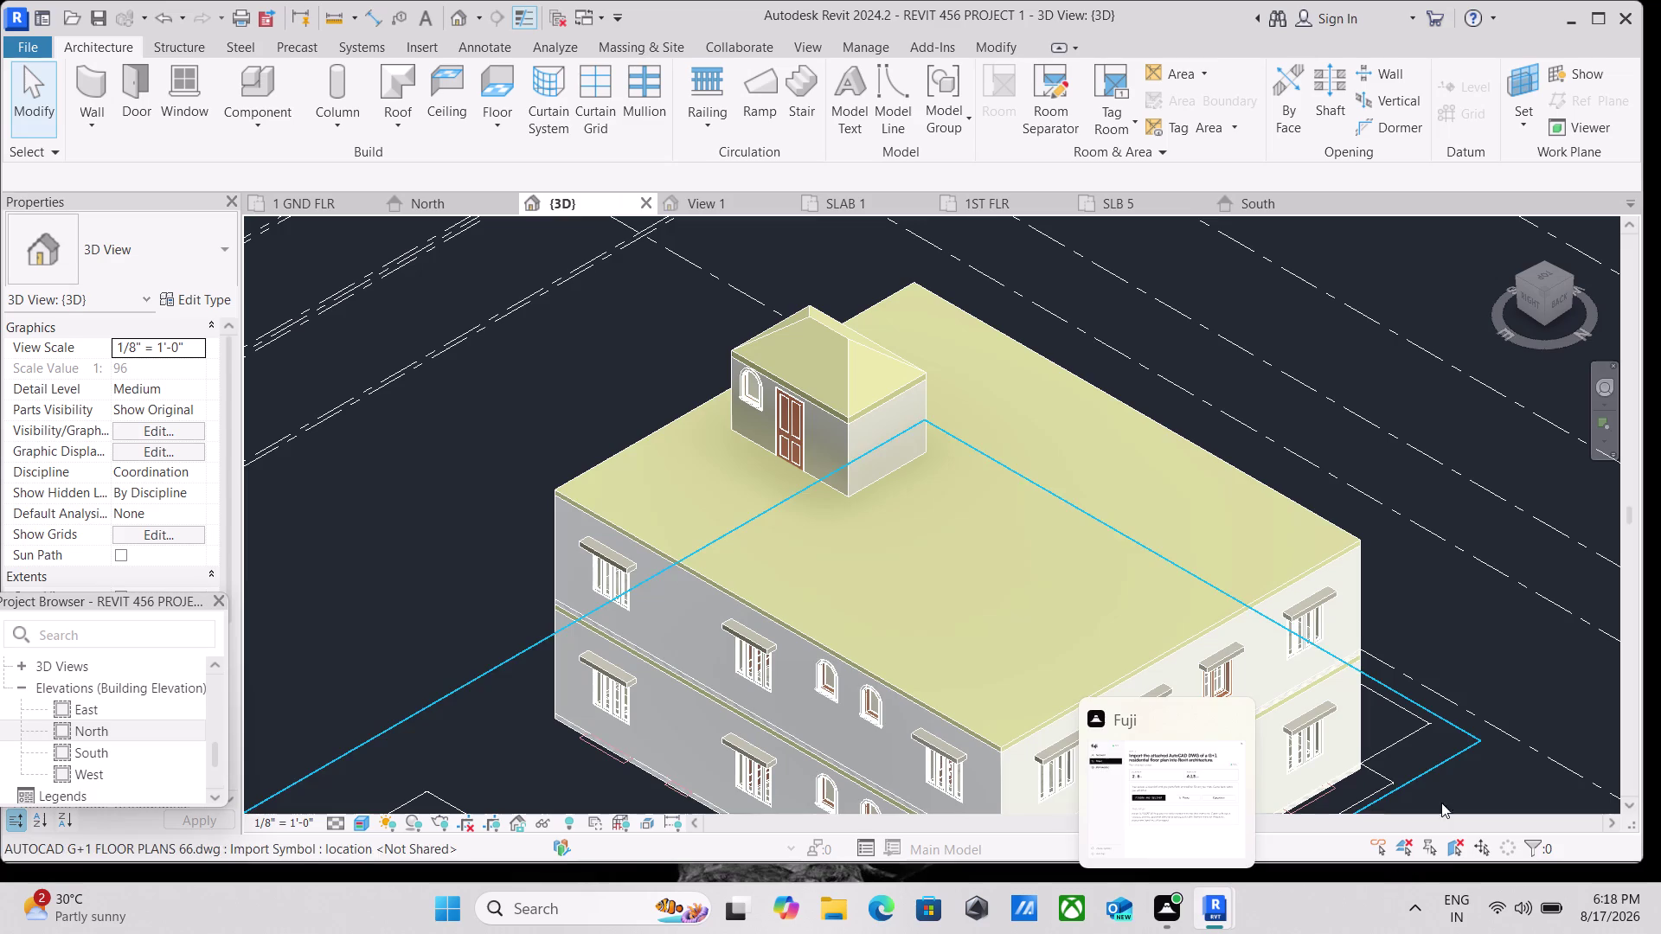
Switch to the Top view and center the roof slab on screen.
scroll(down, 3)
middle_drag(1045, 620, 865, 627)
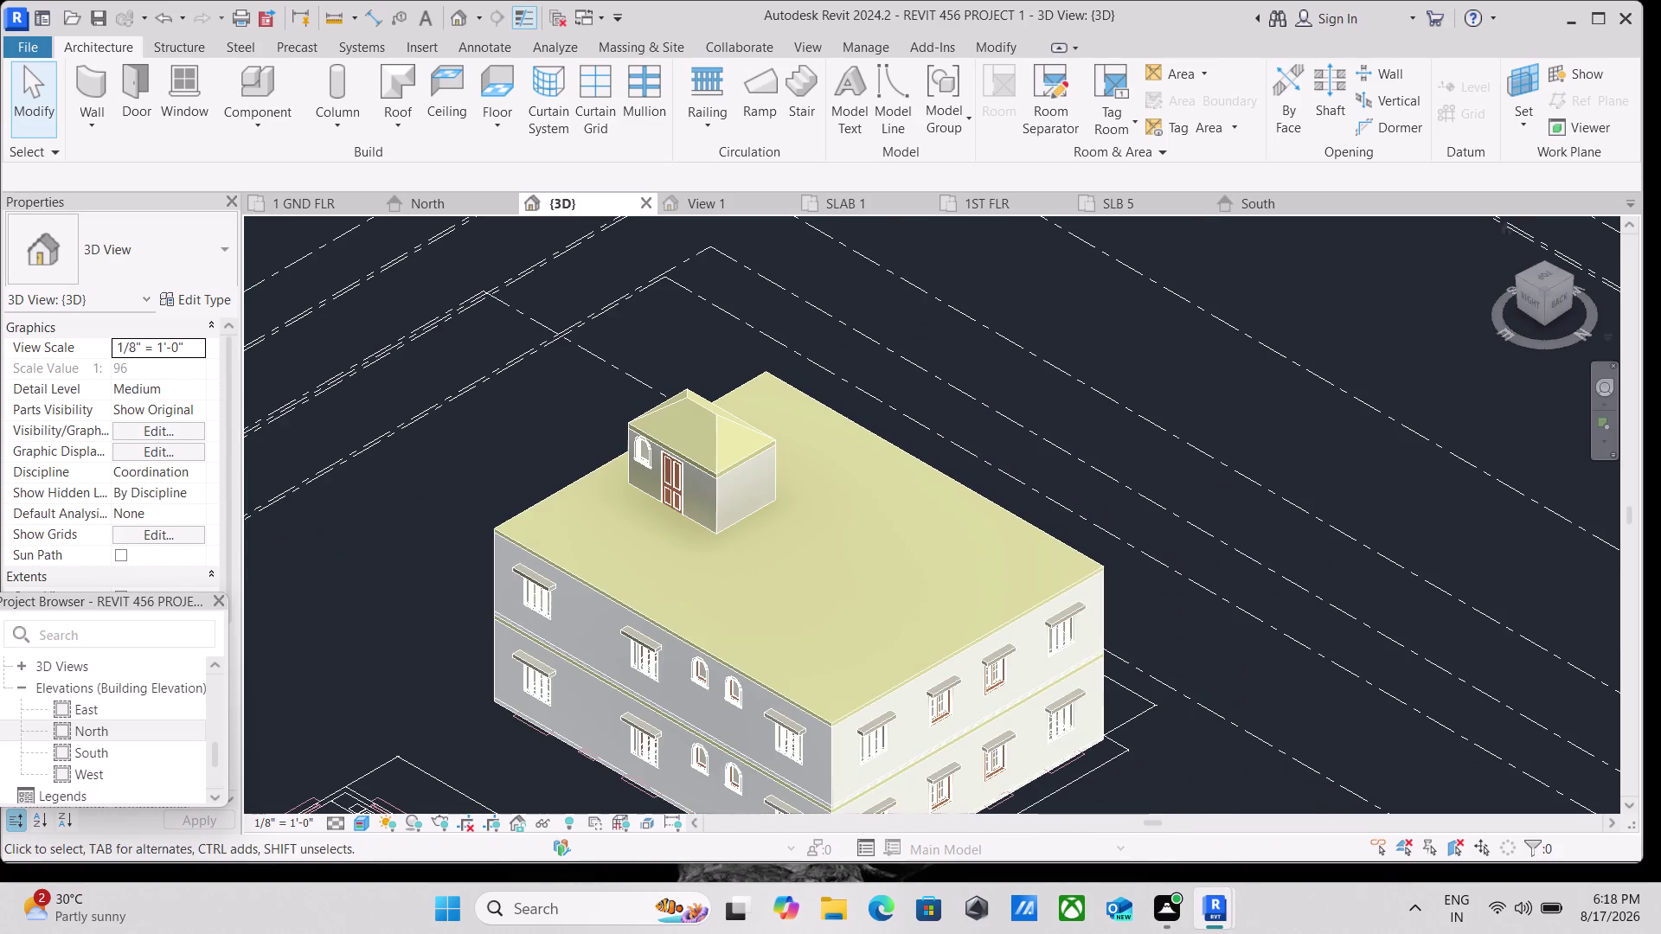
click(1545, 275)
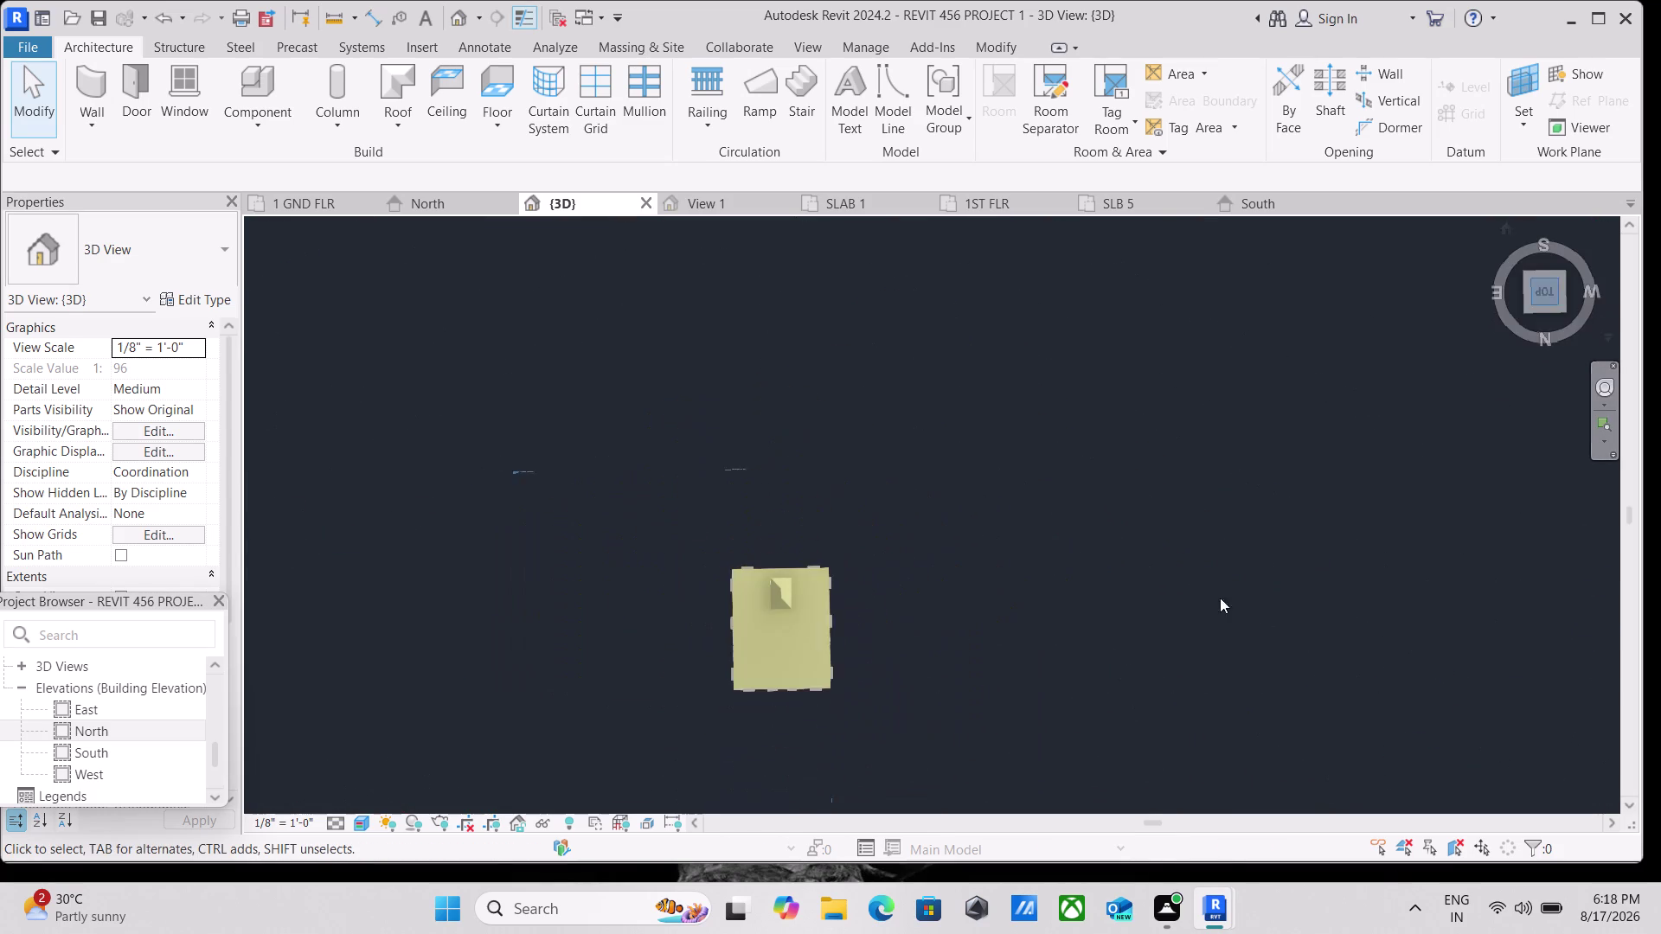
scroll(up, 3)
scroll(up, 3)
scroll(up, 3)
scroll(up, 3)
middle_drag(946, 470, 870, 592)
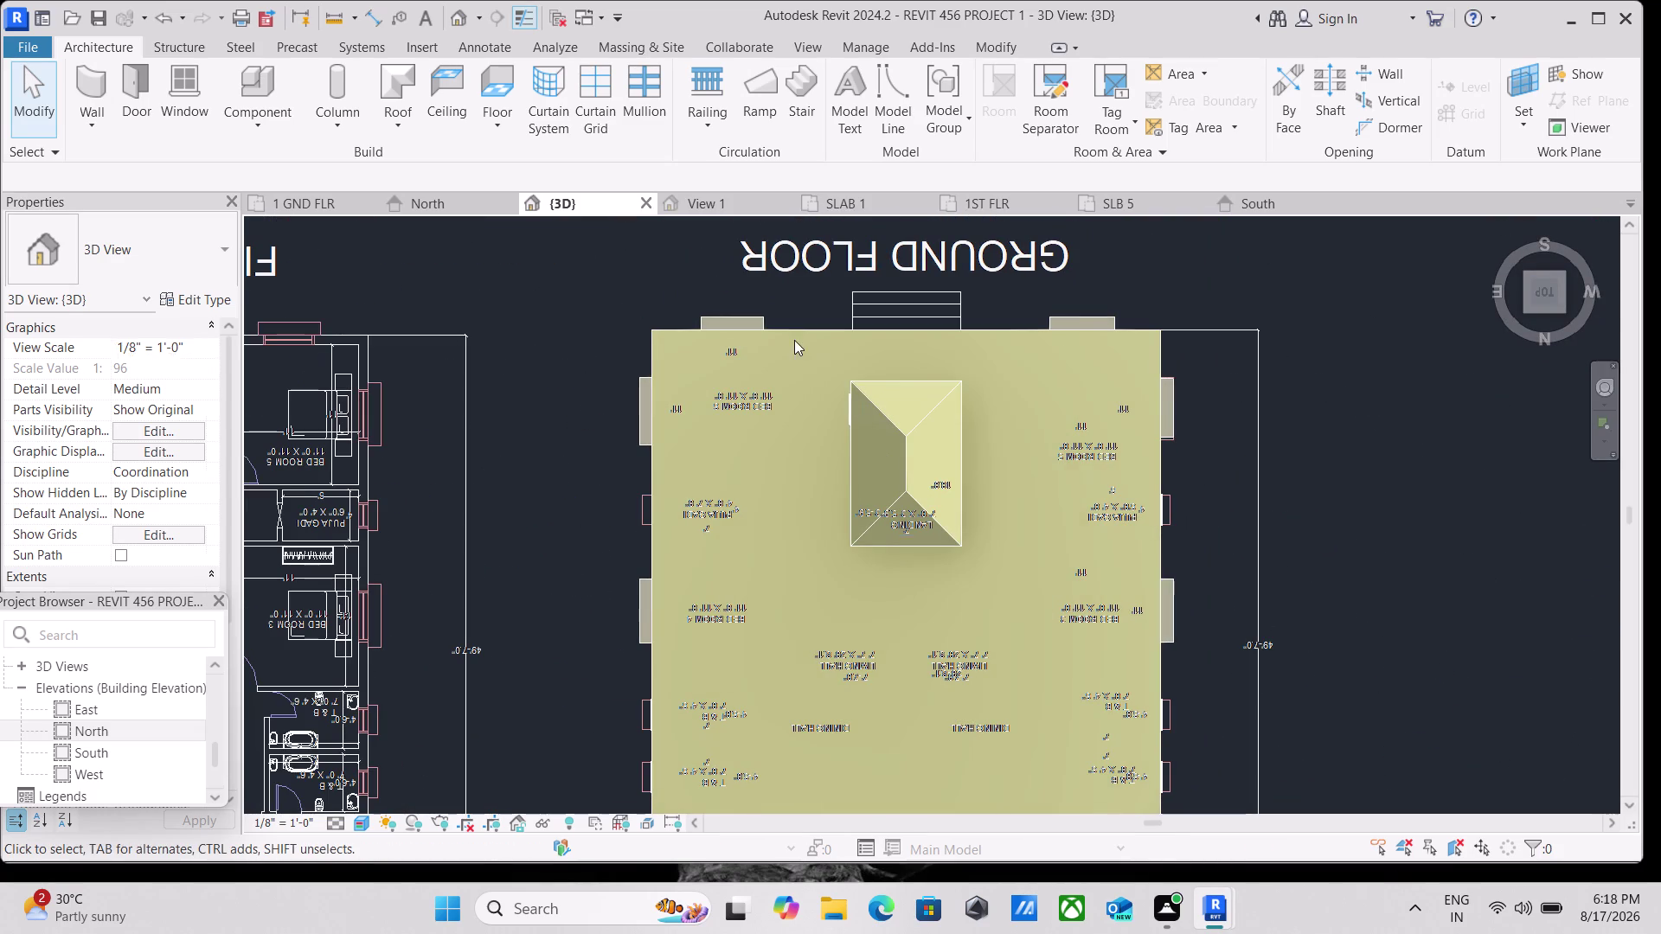
middle_drag(678, 350, 659, 391)
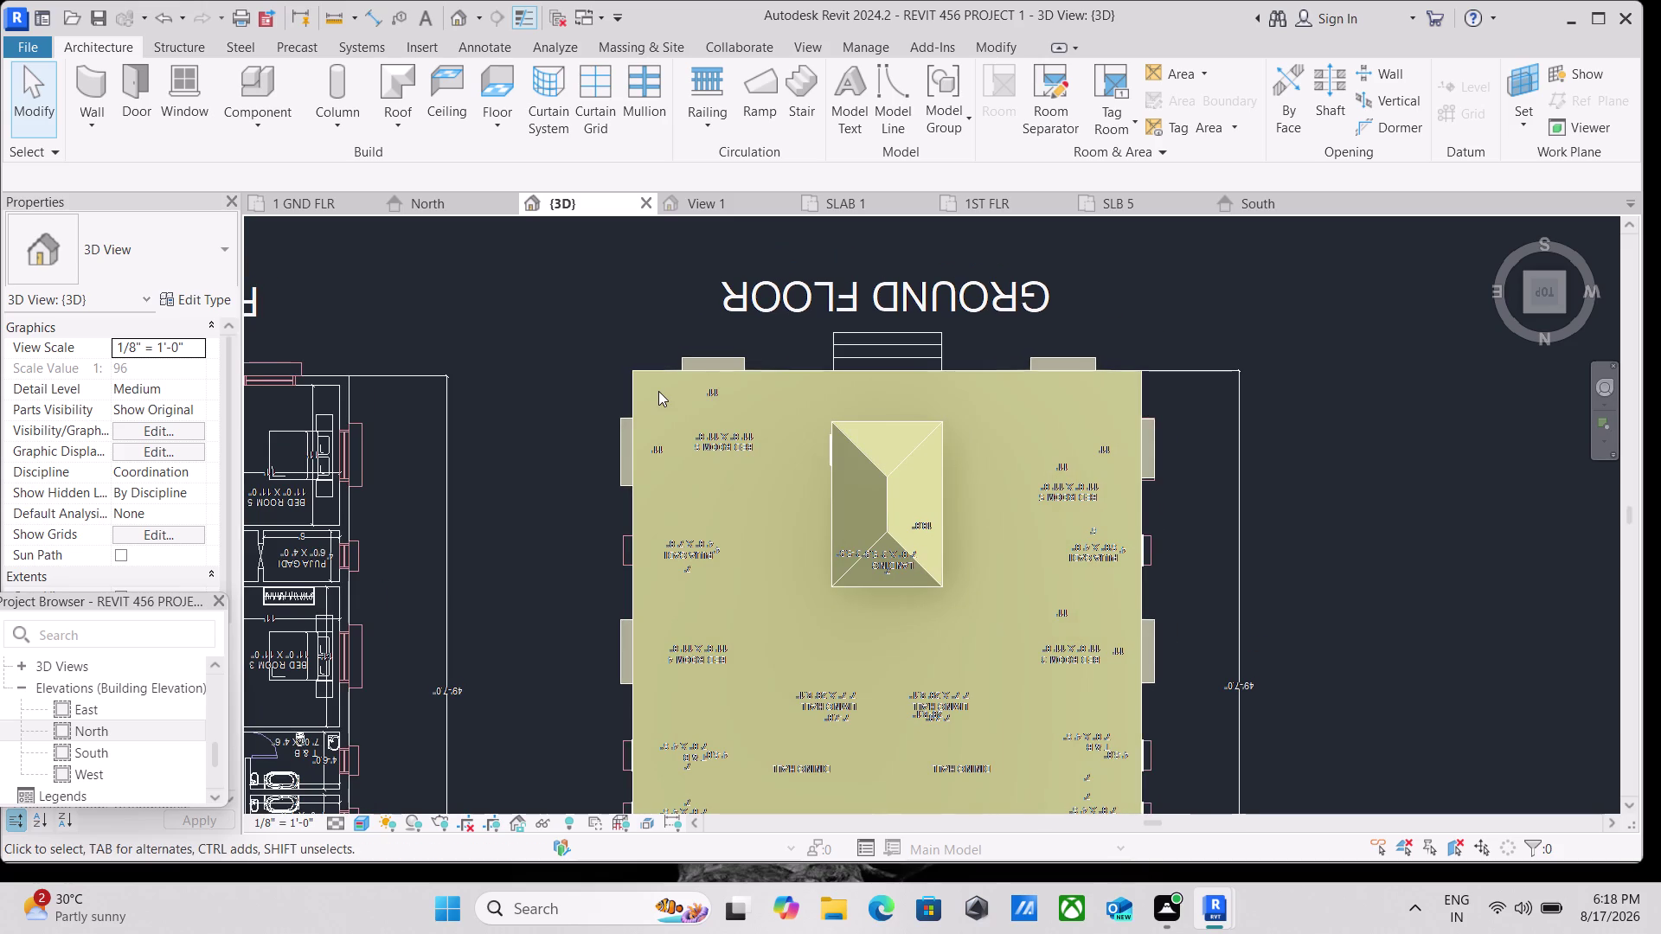
Select and deselect the roof slab, dismiss railing options, and start the Wall tool with WA.
click(638, 399)
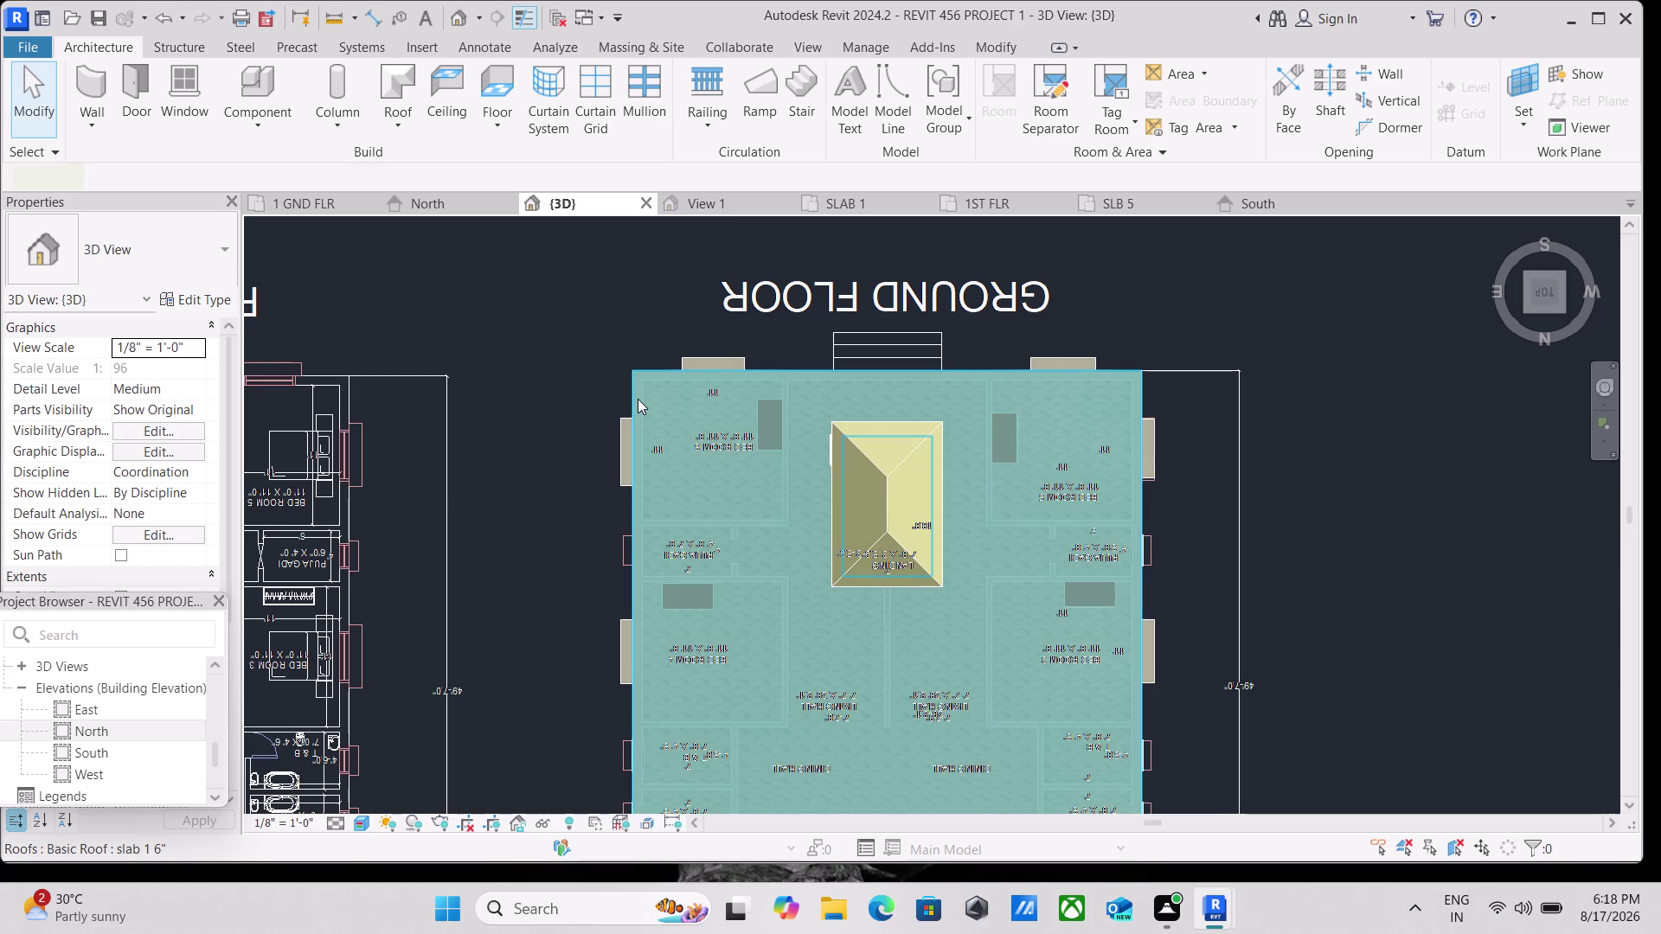
key(Escape)
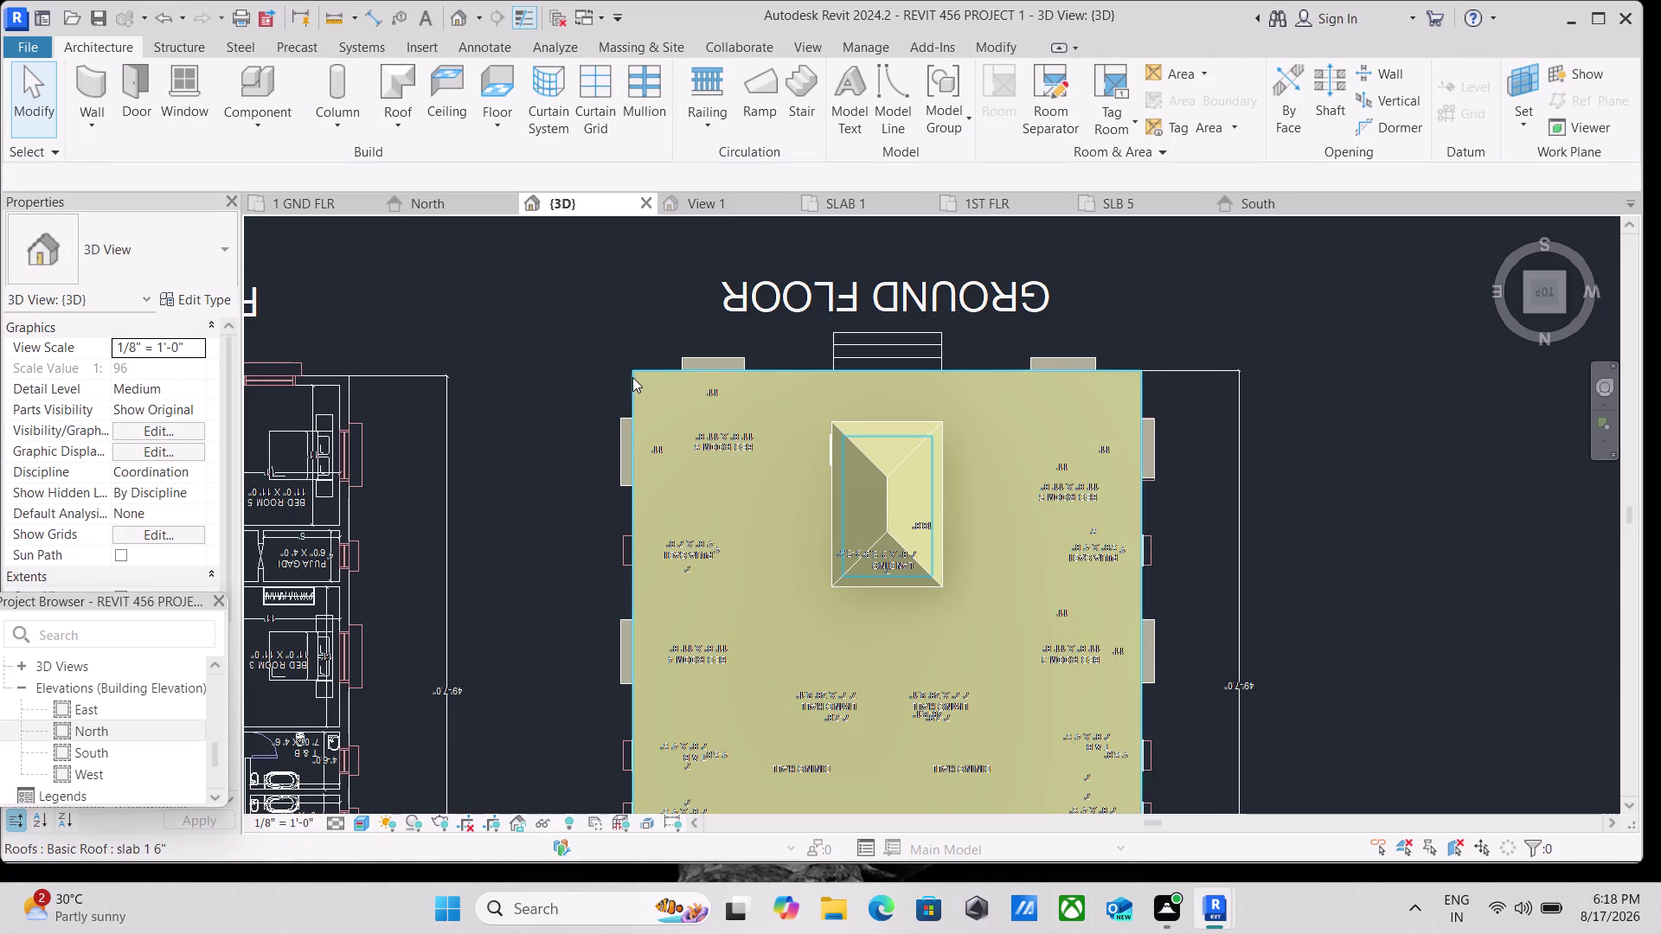
click(631, 377)
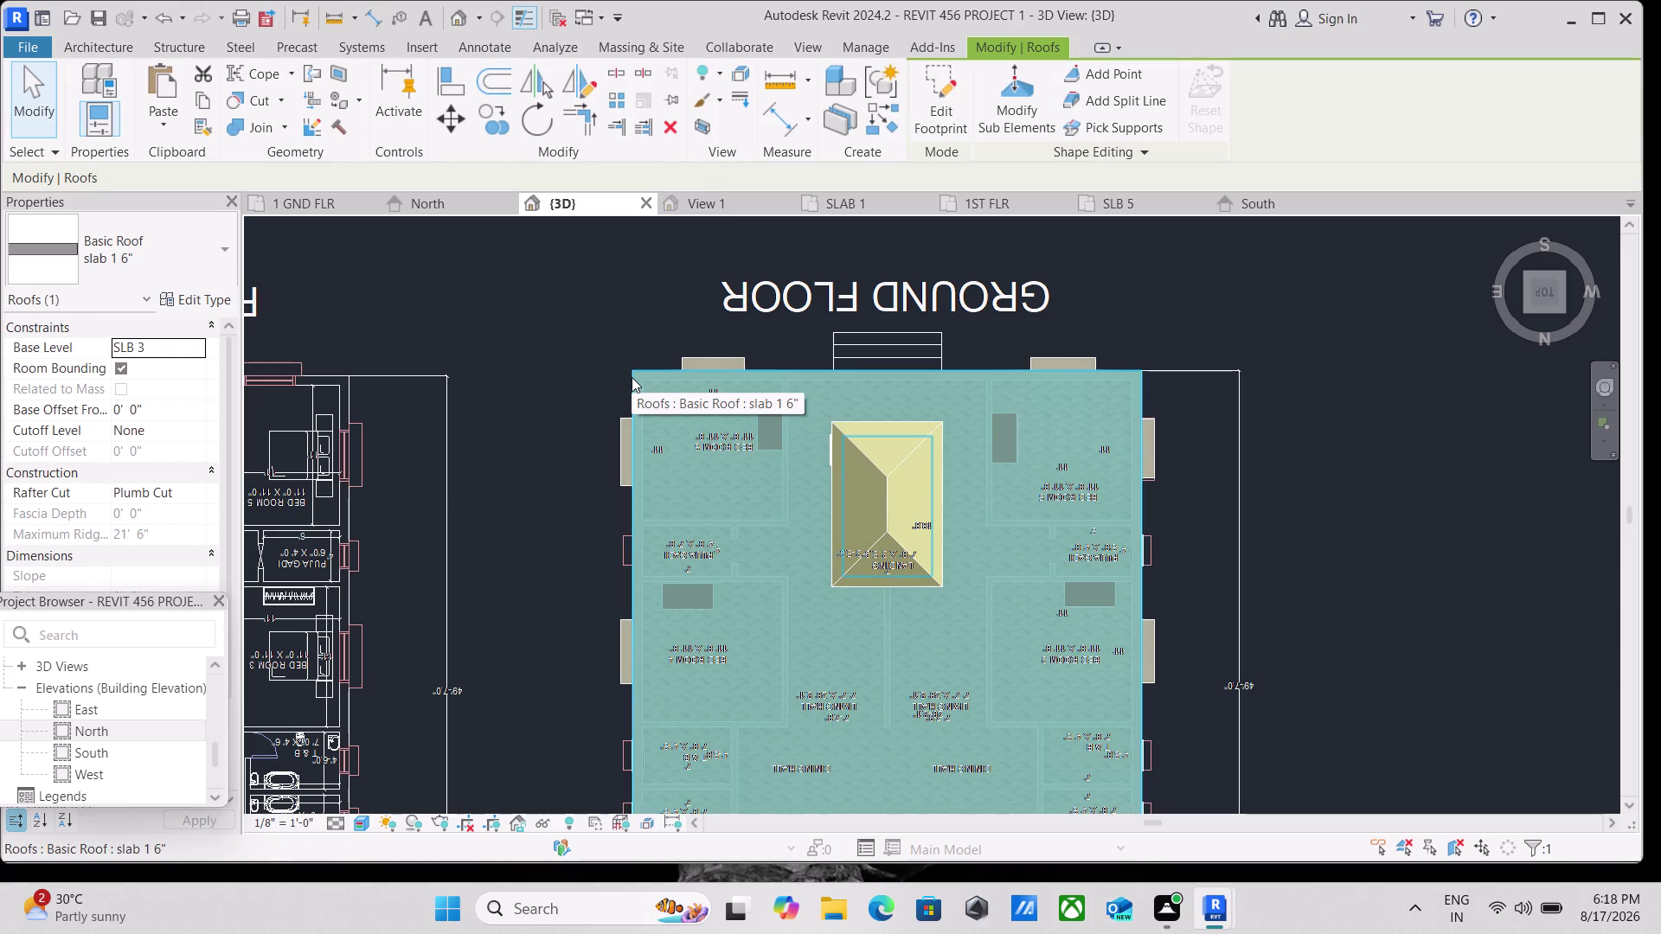
key(Escape)
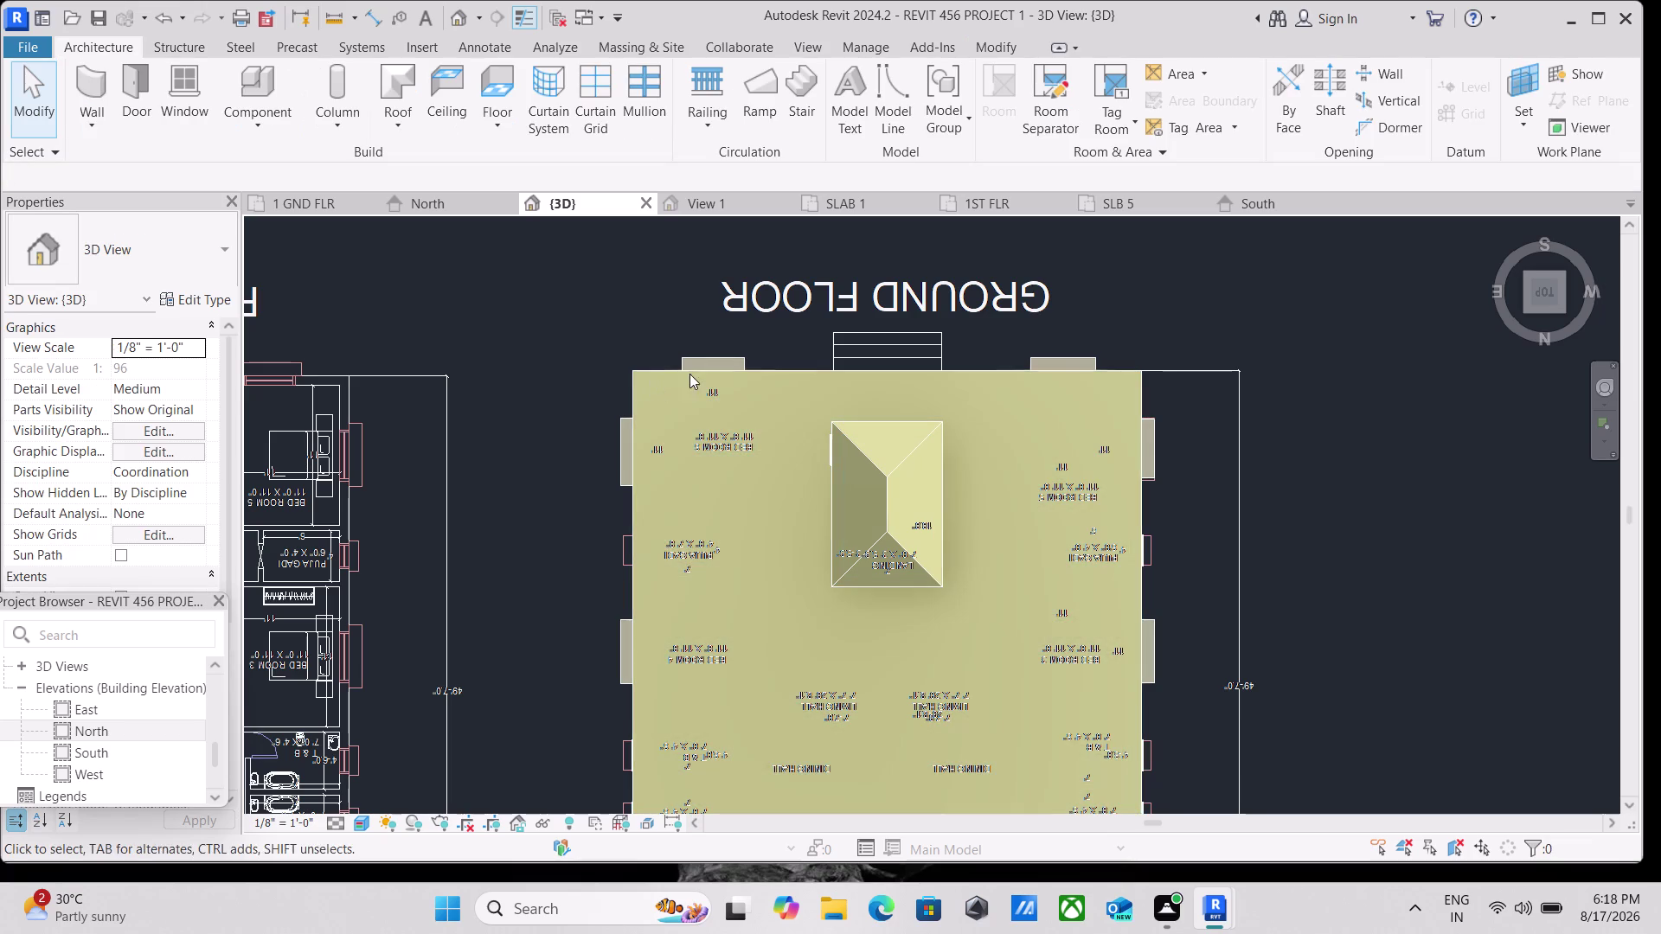
click(708, 121)
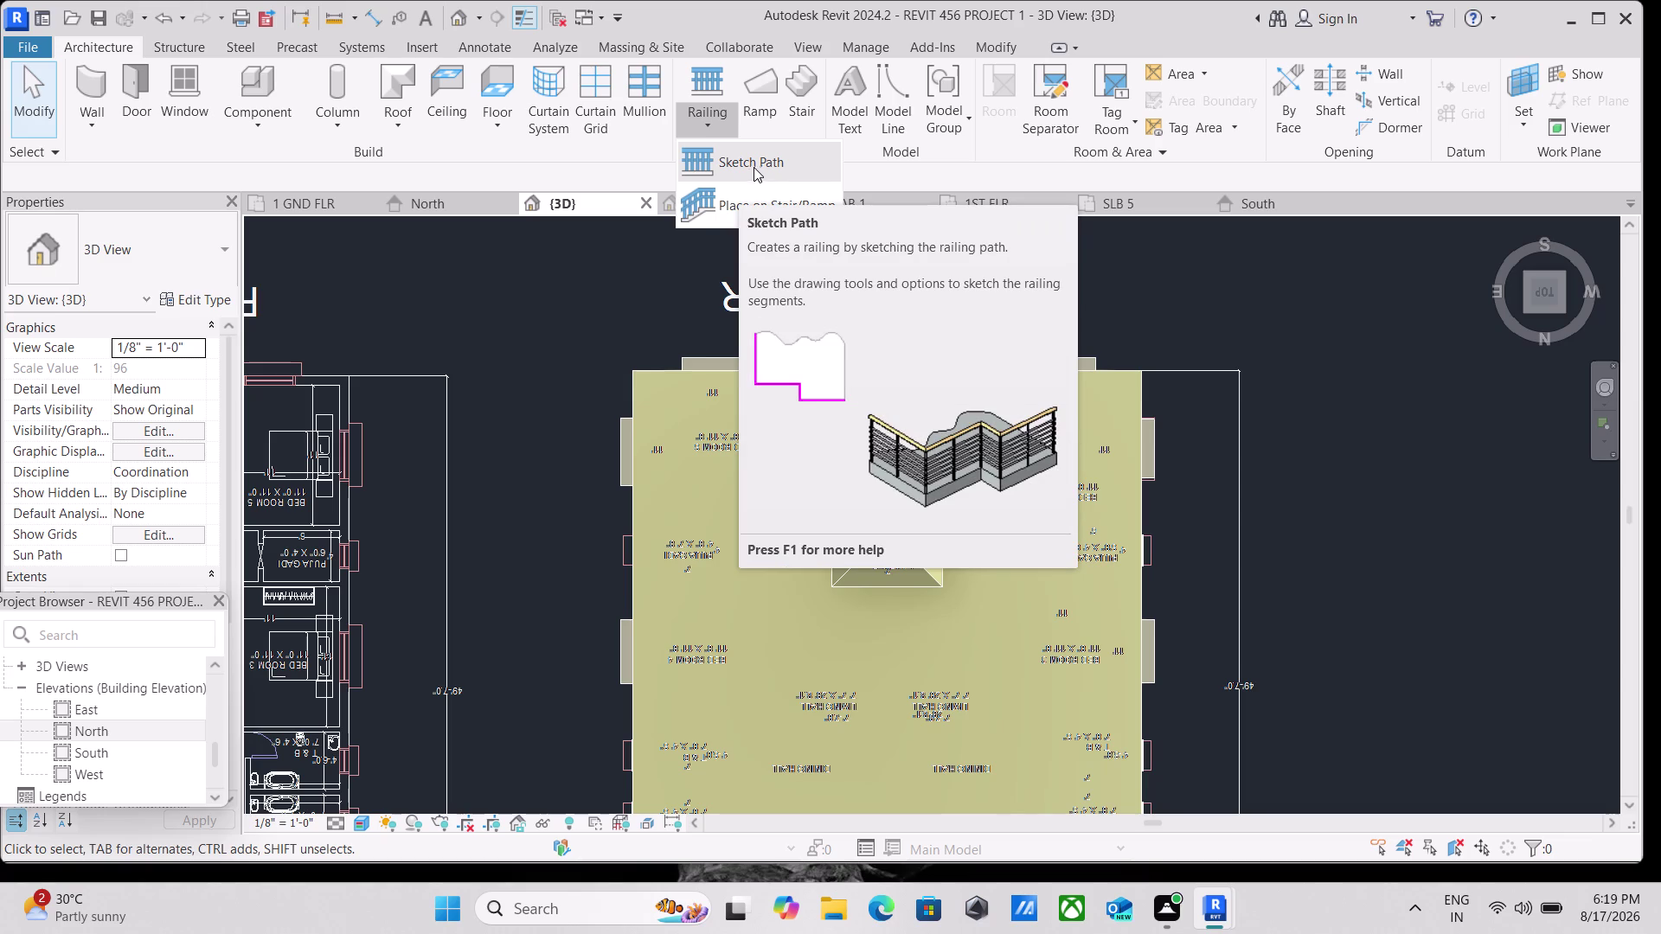
key(Escape)
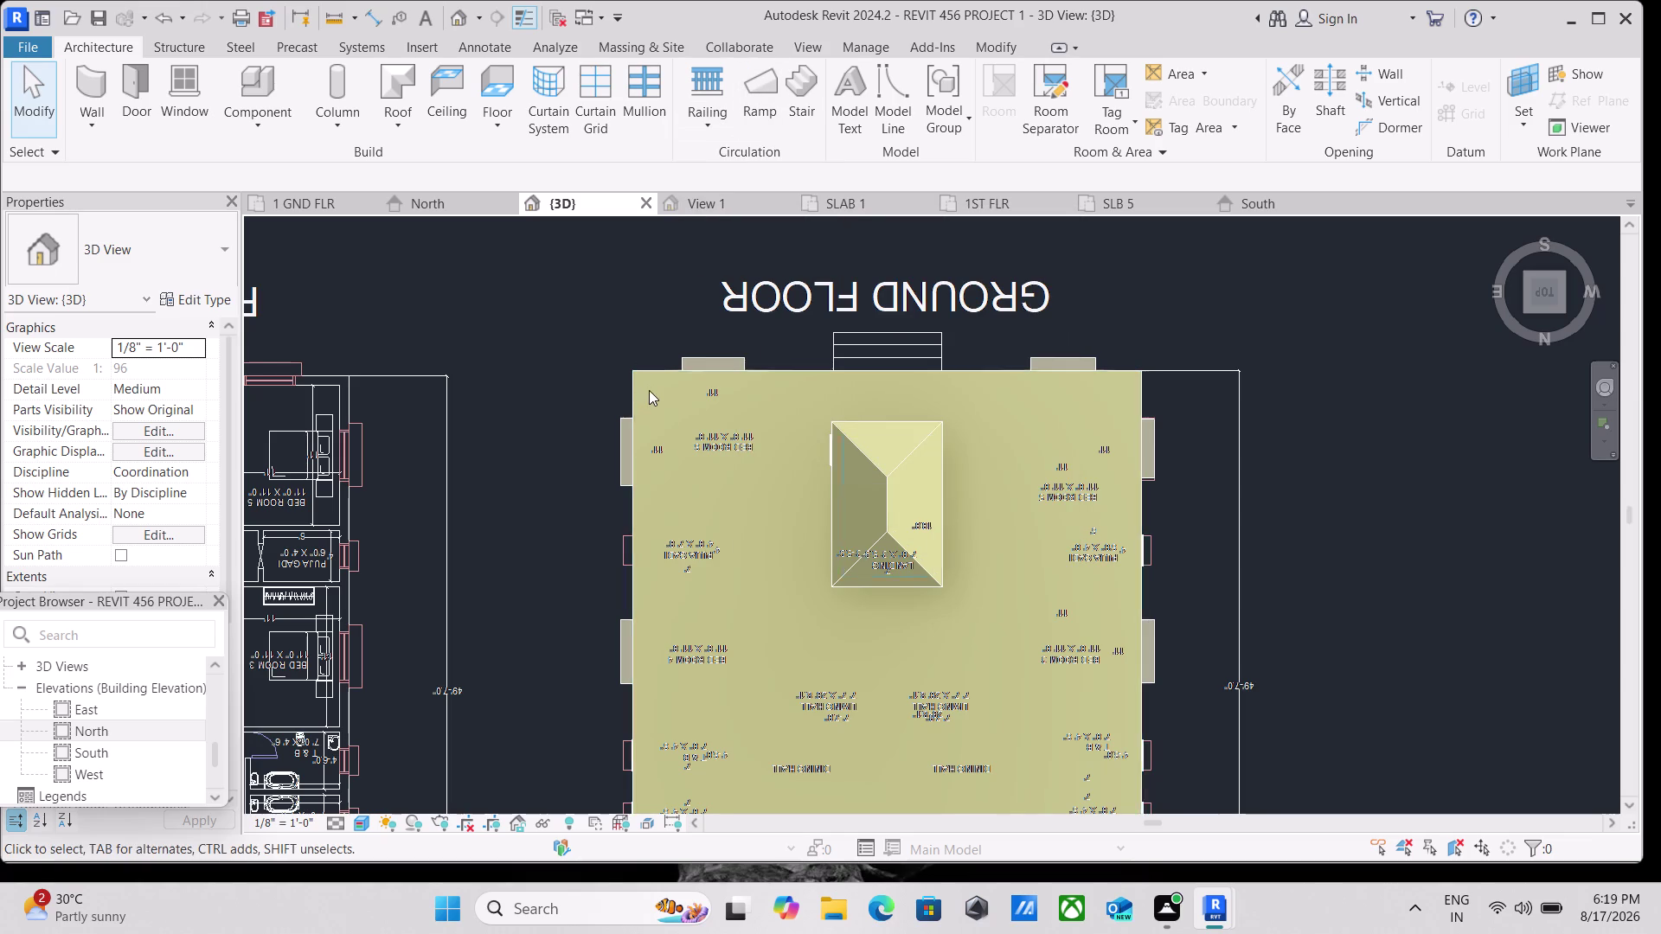
scroll(up, 3)
text(wa)
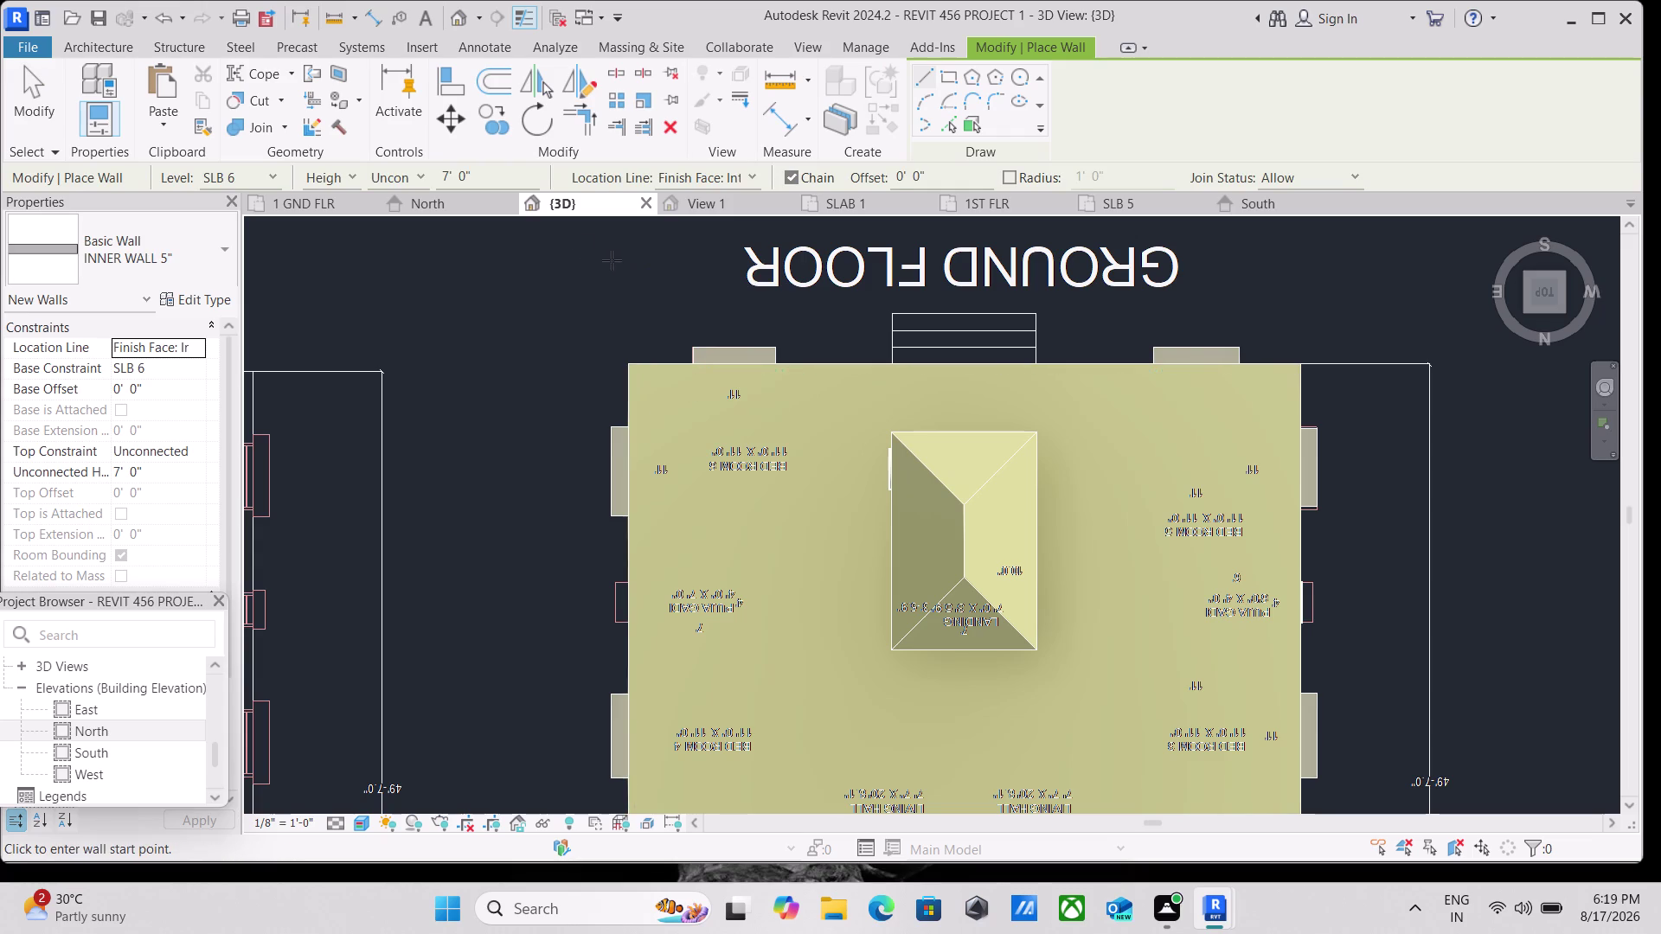
Change the wall's unconnected height from 7' 0" to 5' 0" and check Back and Top views.
drag(503, 172, 403, 176)
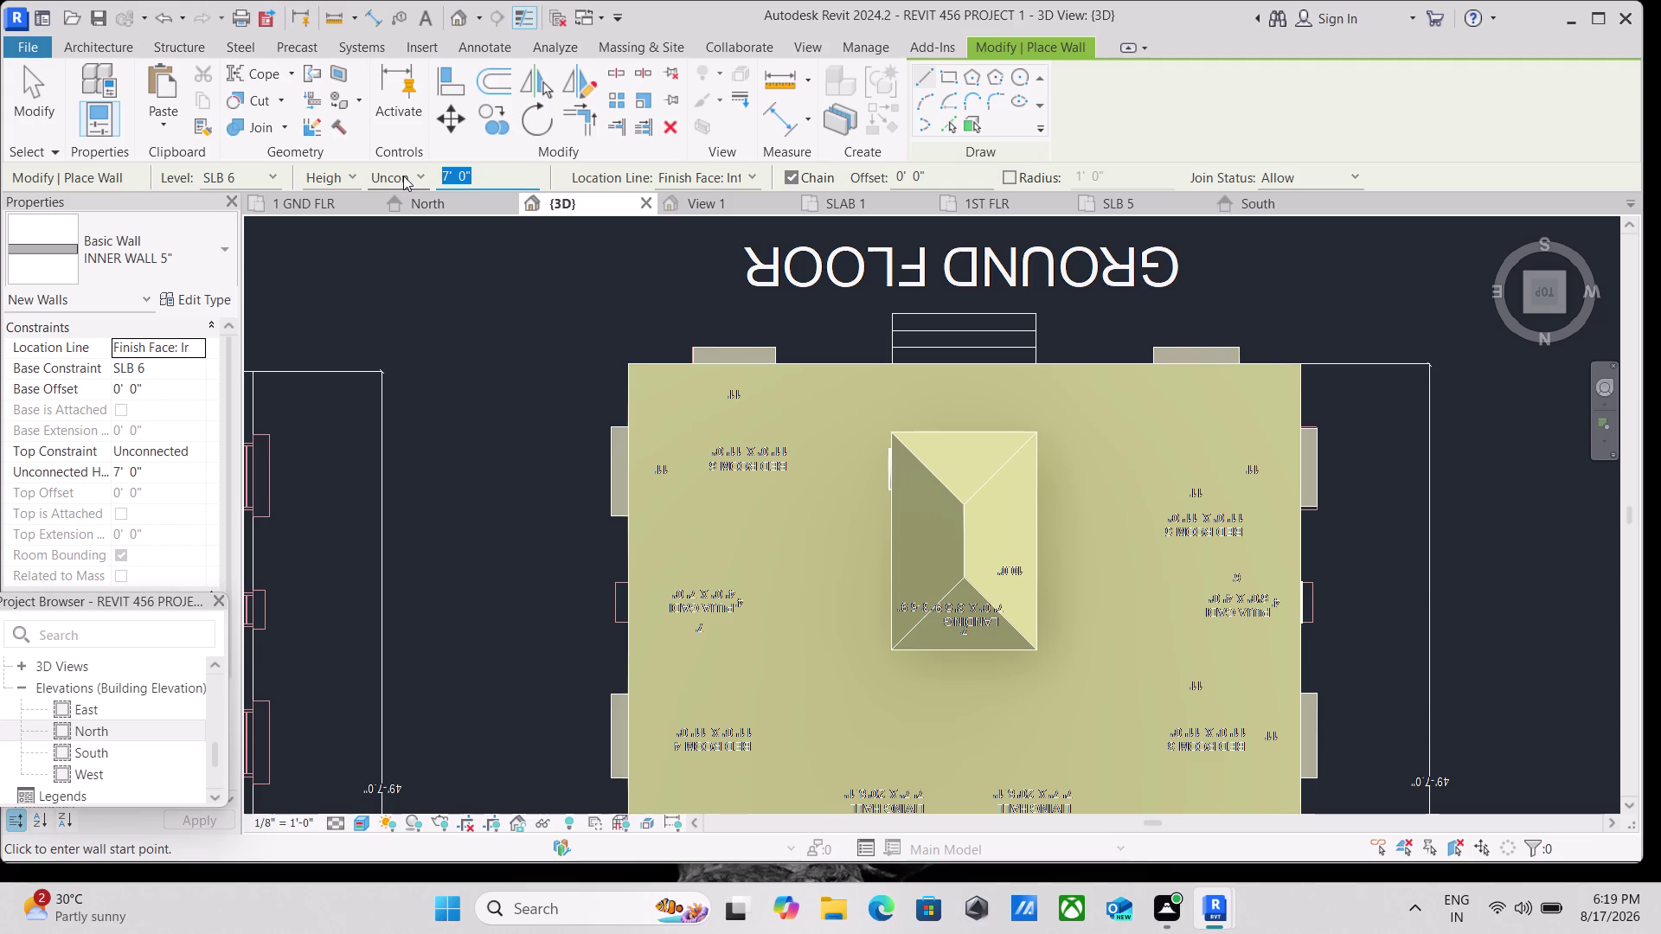
text(5')
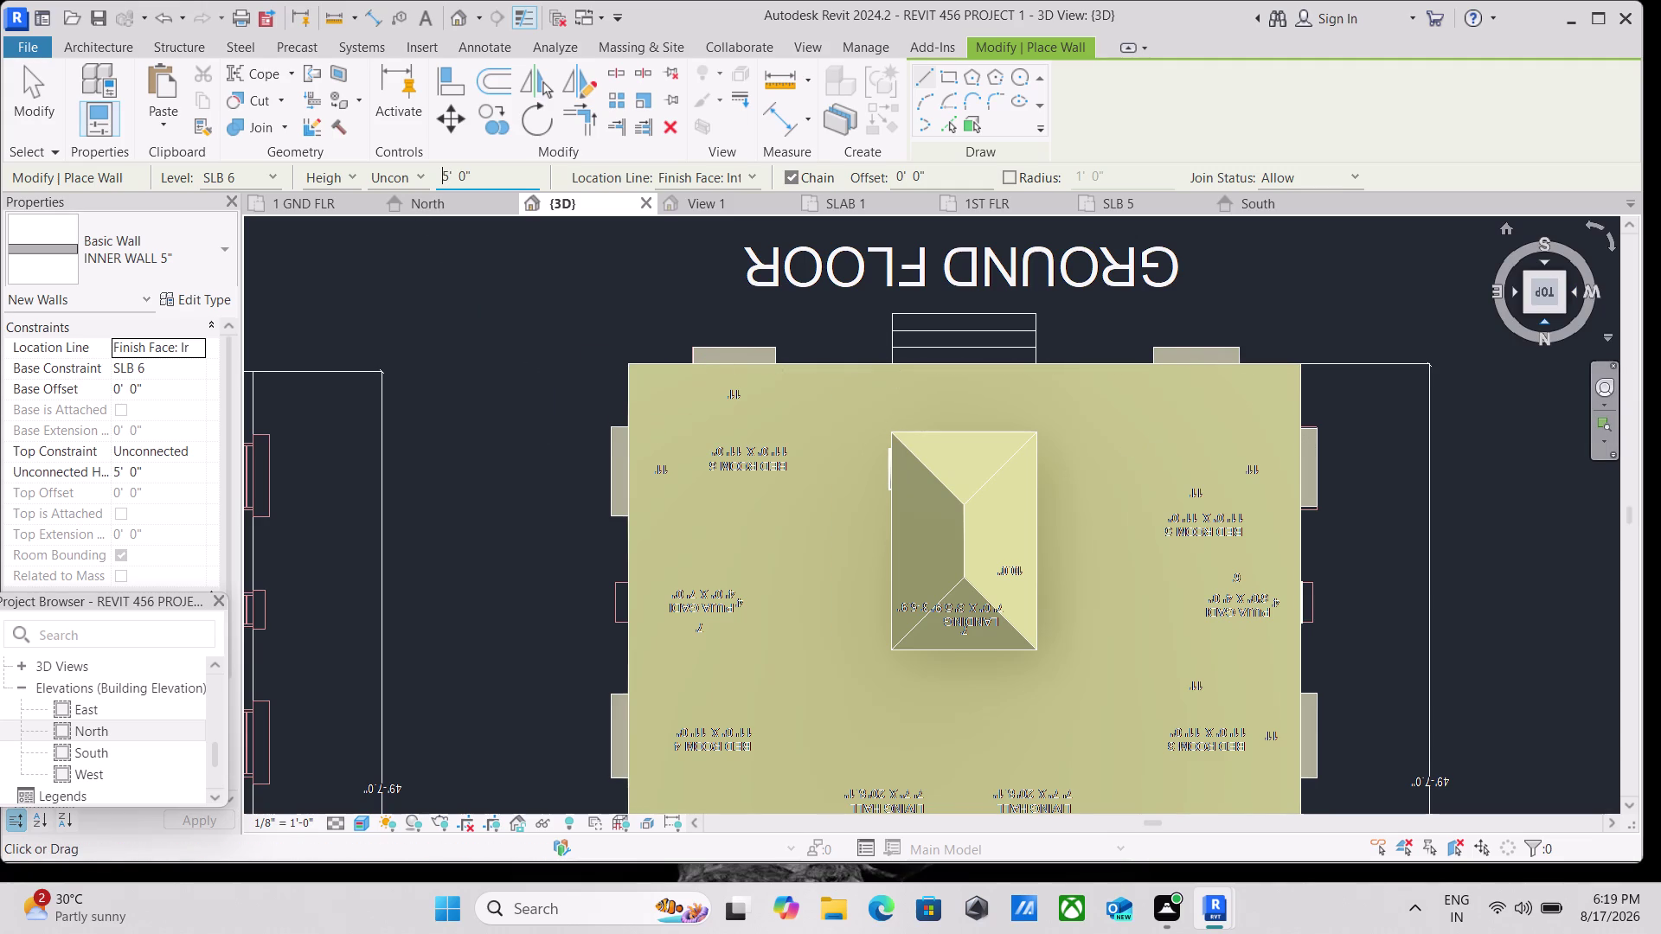
click(1544, 320)
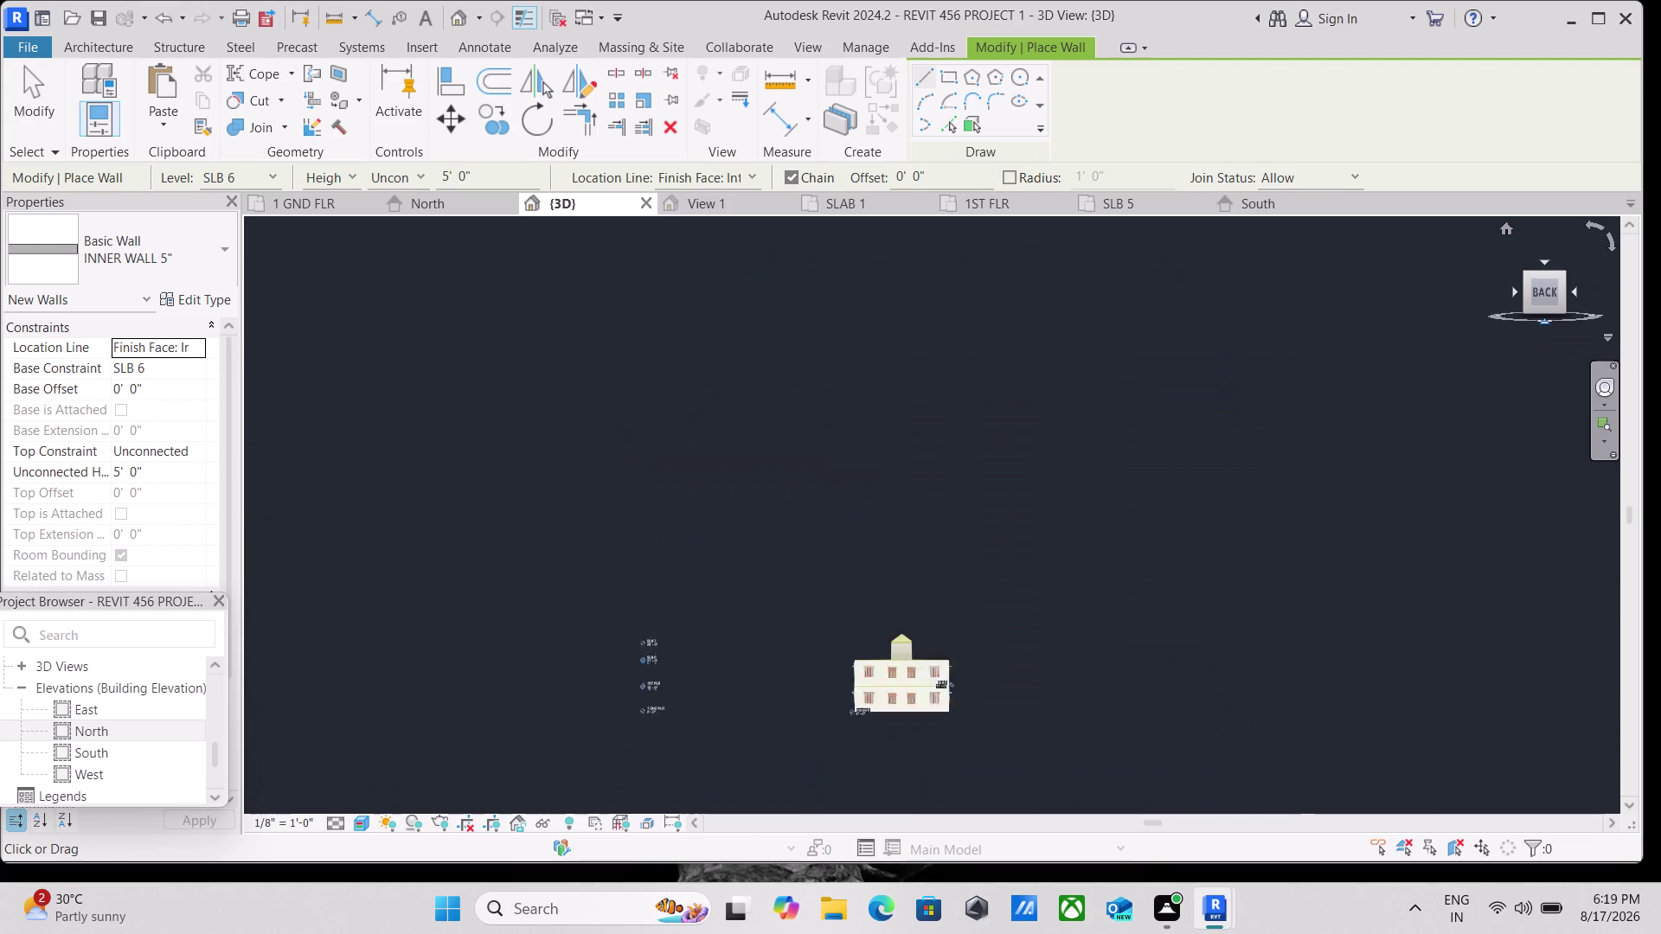
scroll(up, 3)
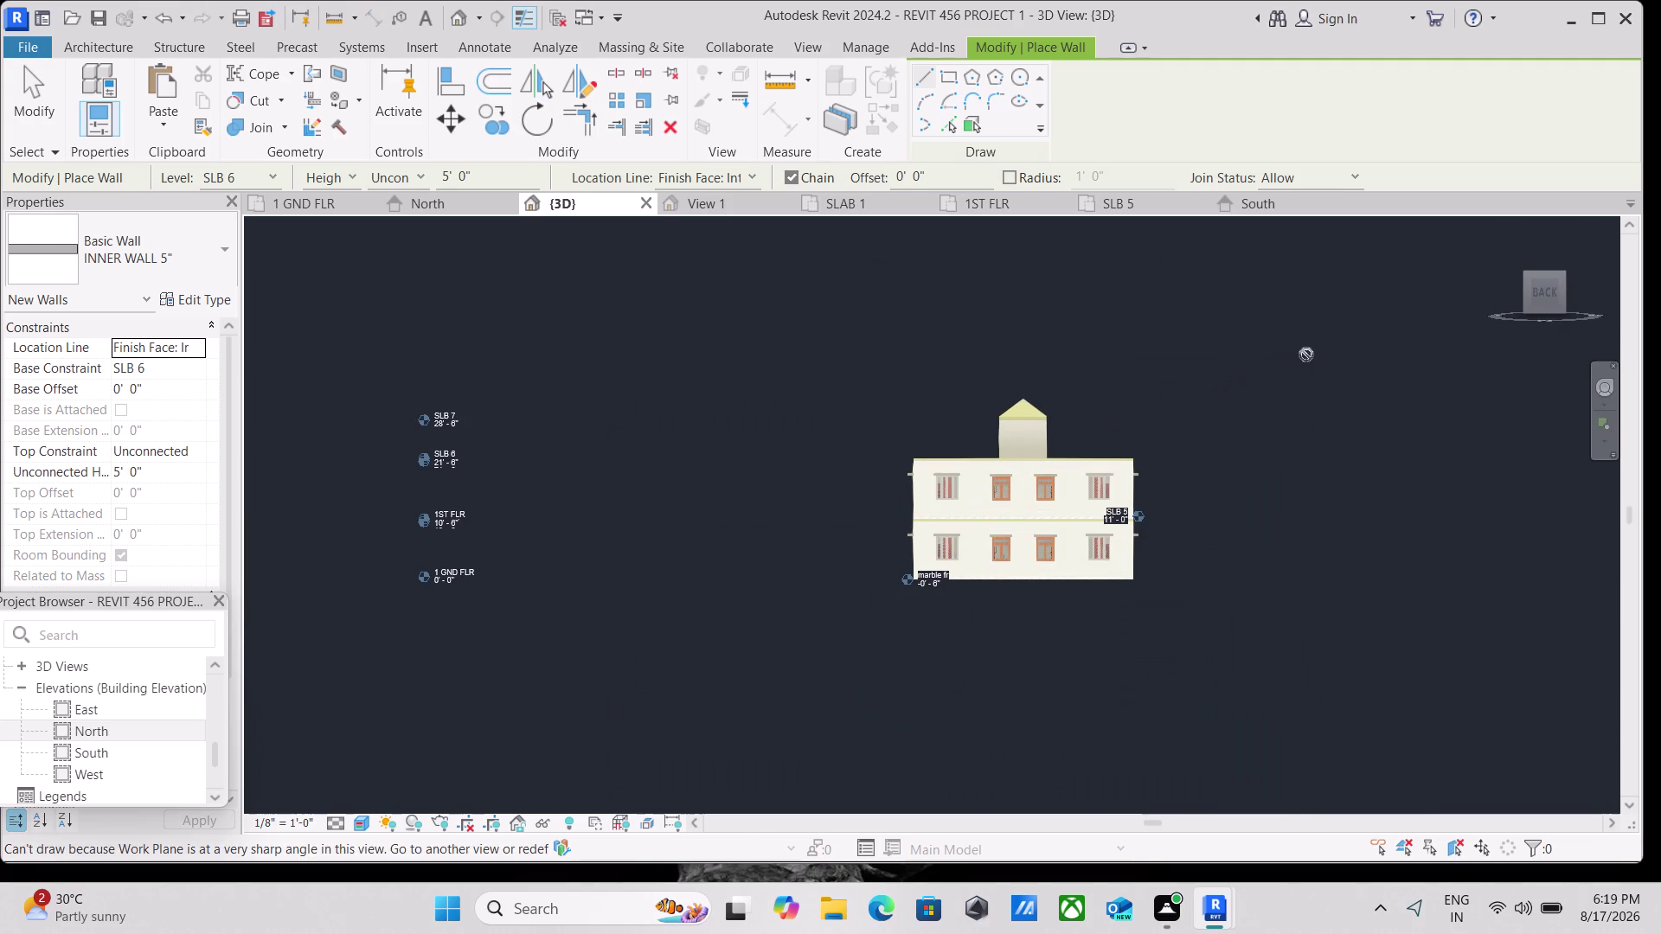
click(1547, 260)
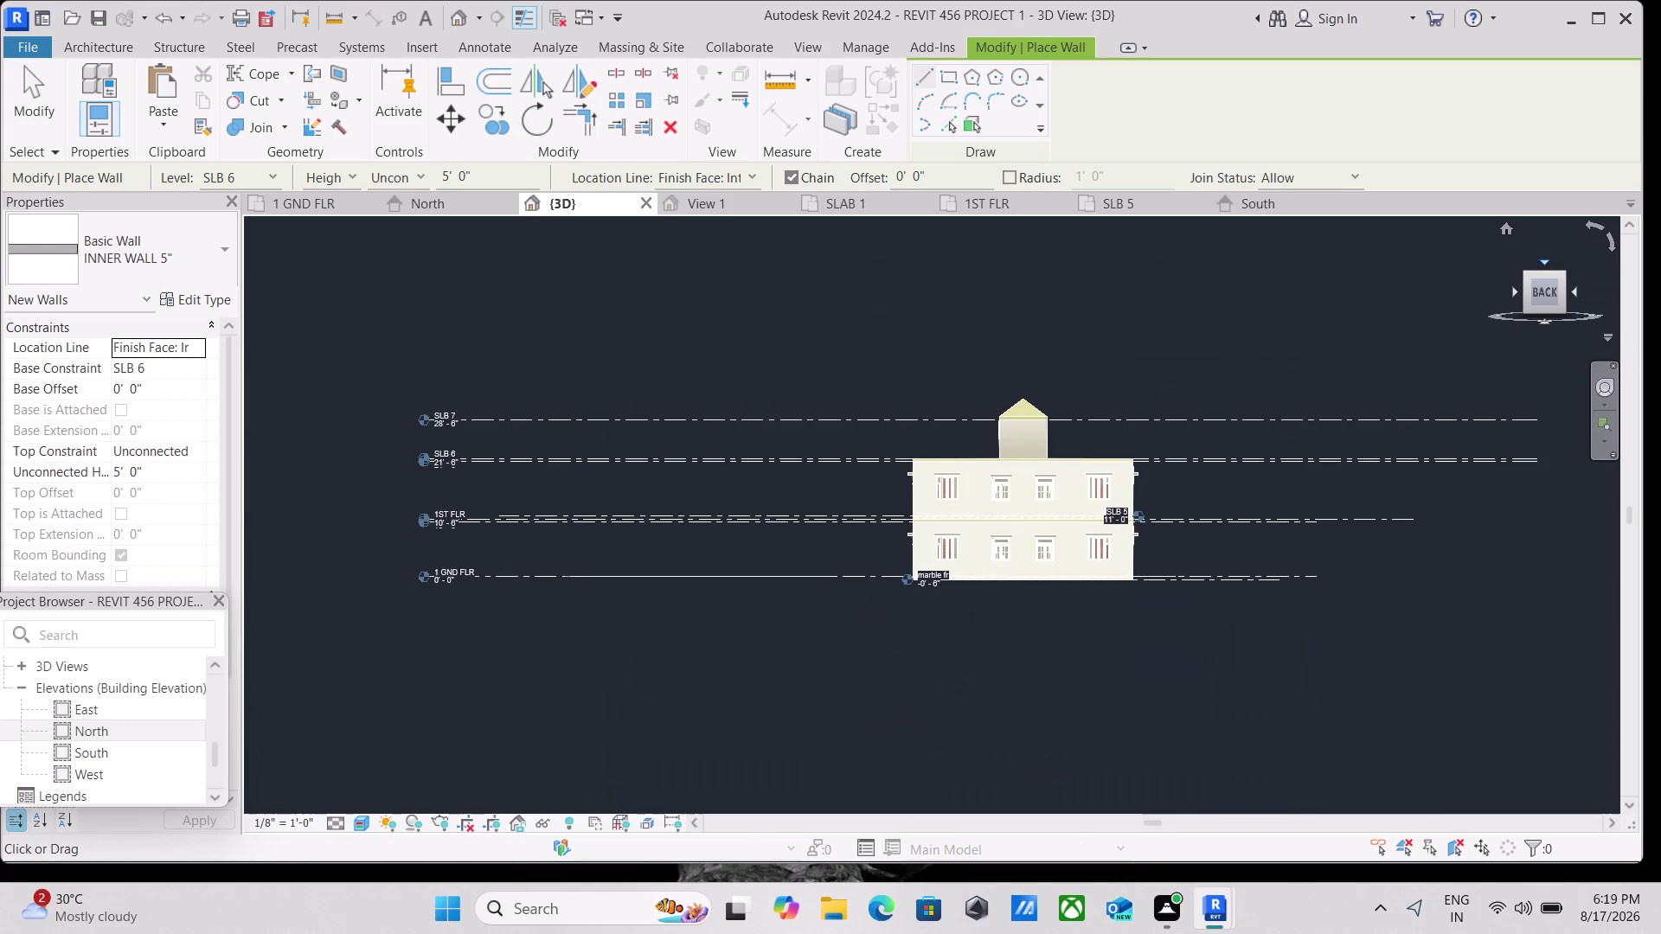
scroll(up, 3)
scroll(up, 3)
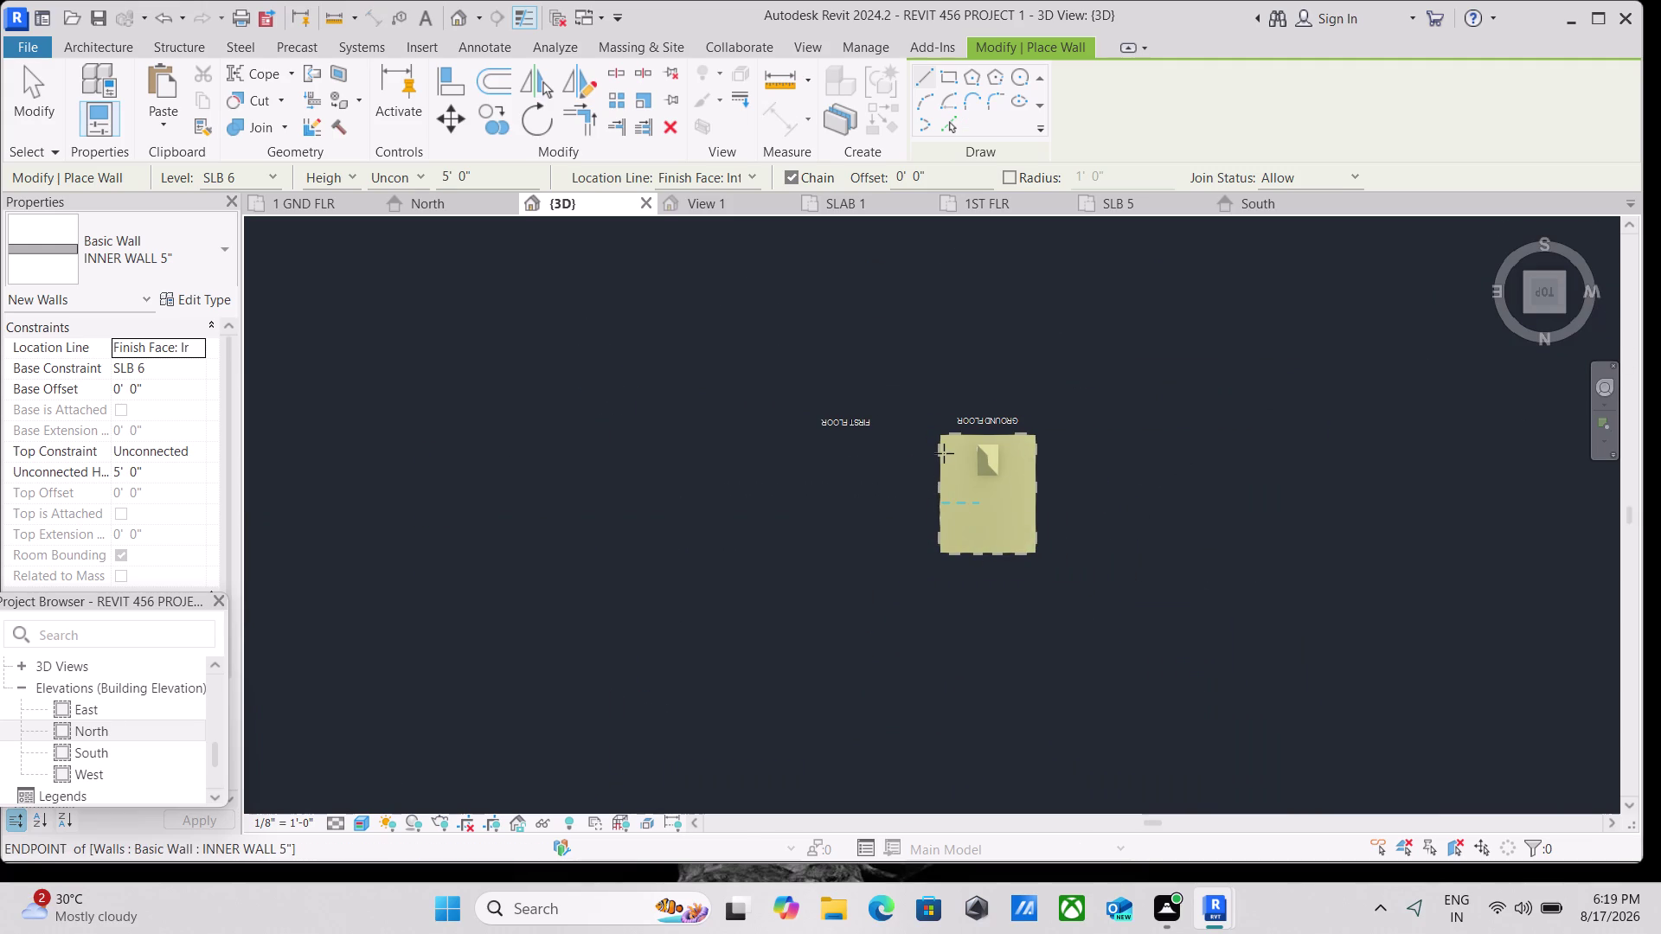
scroll(up, 3)
scroll(up, 3)
scroll(up, 3)
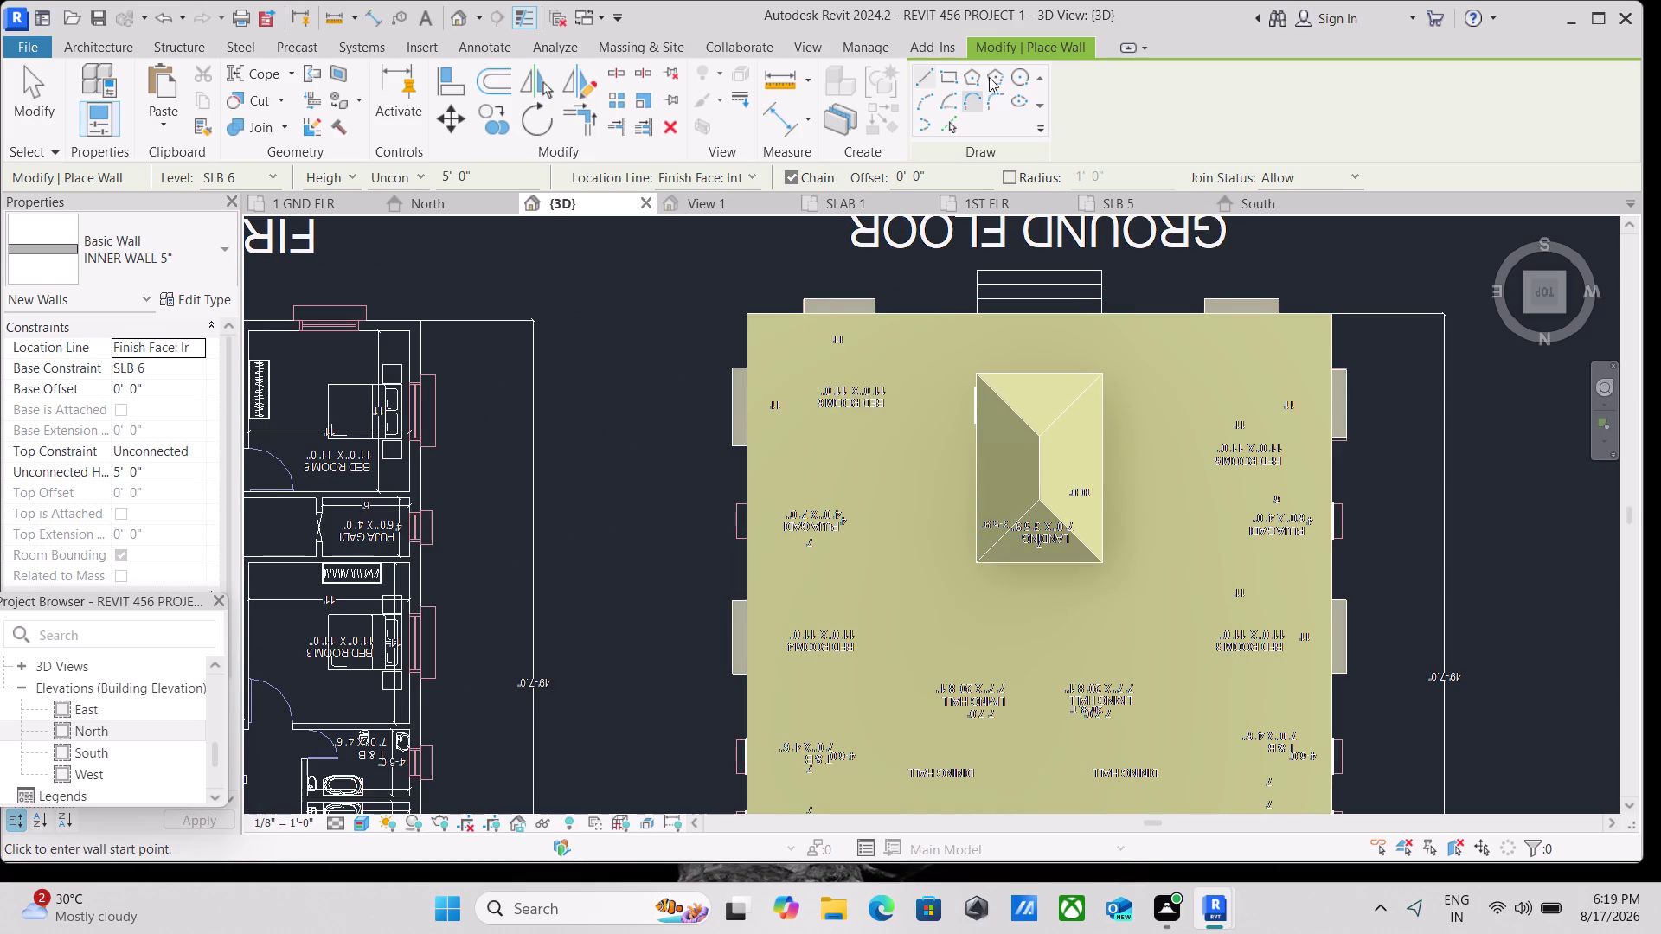
Draw a rectangle of parapet walls from one roof corner to the opposite corner.
click(944, 75)
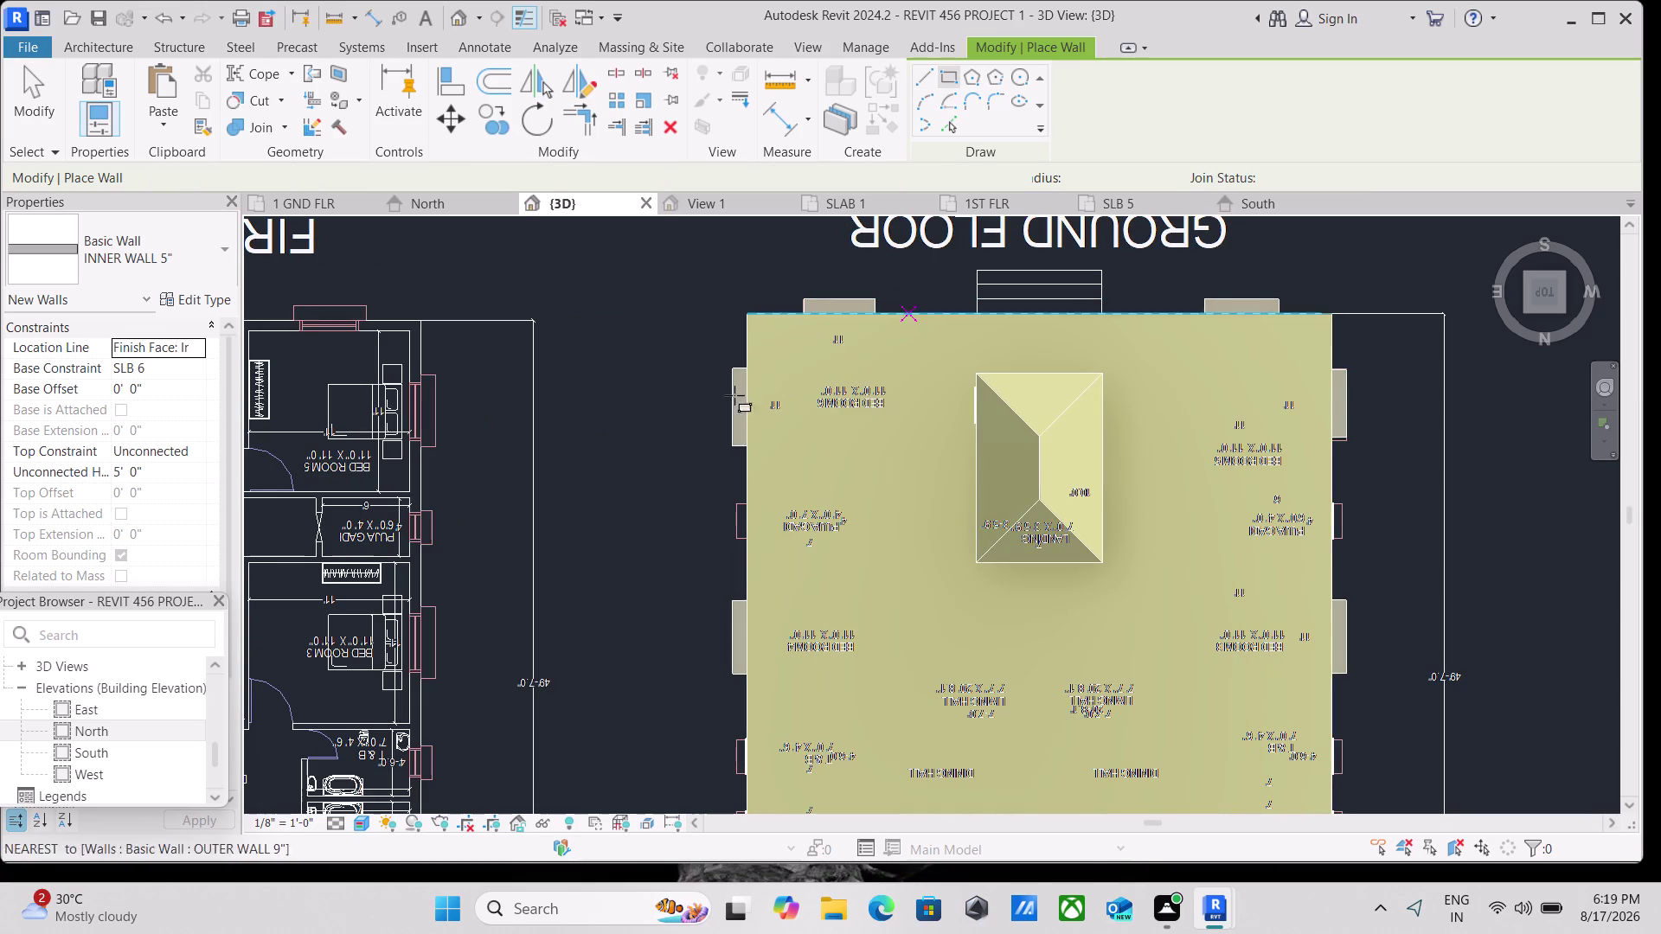
click(750, 311)
key(space)
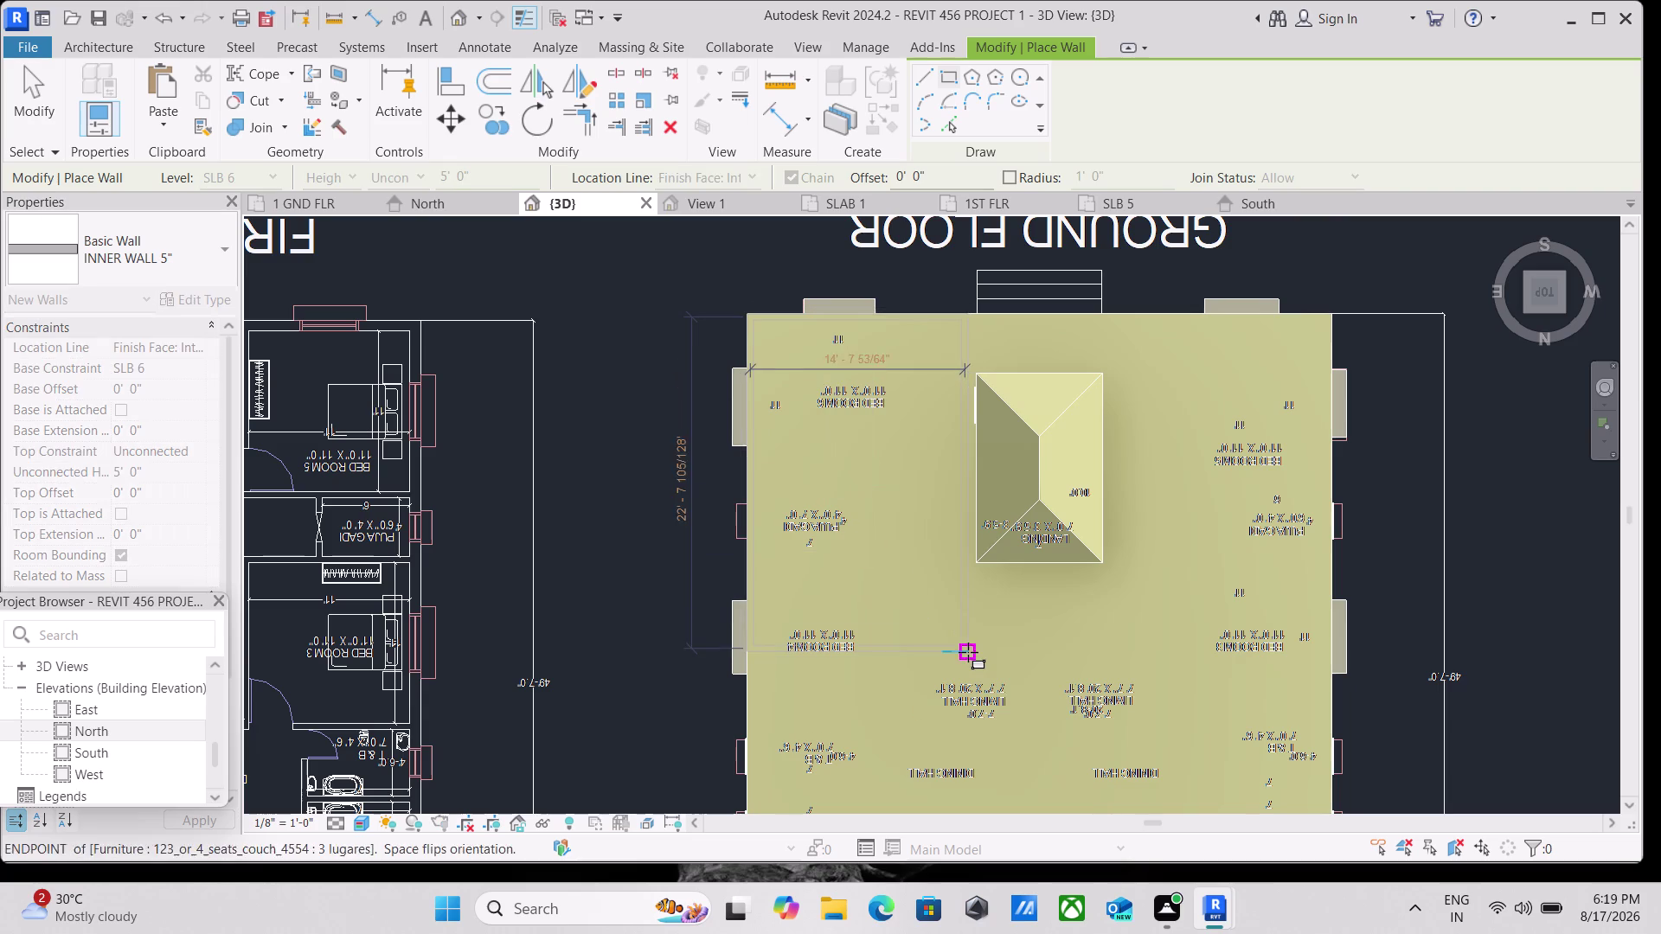
middle_drag(1096, 756, 1078, 743)
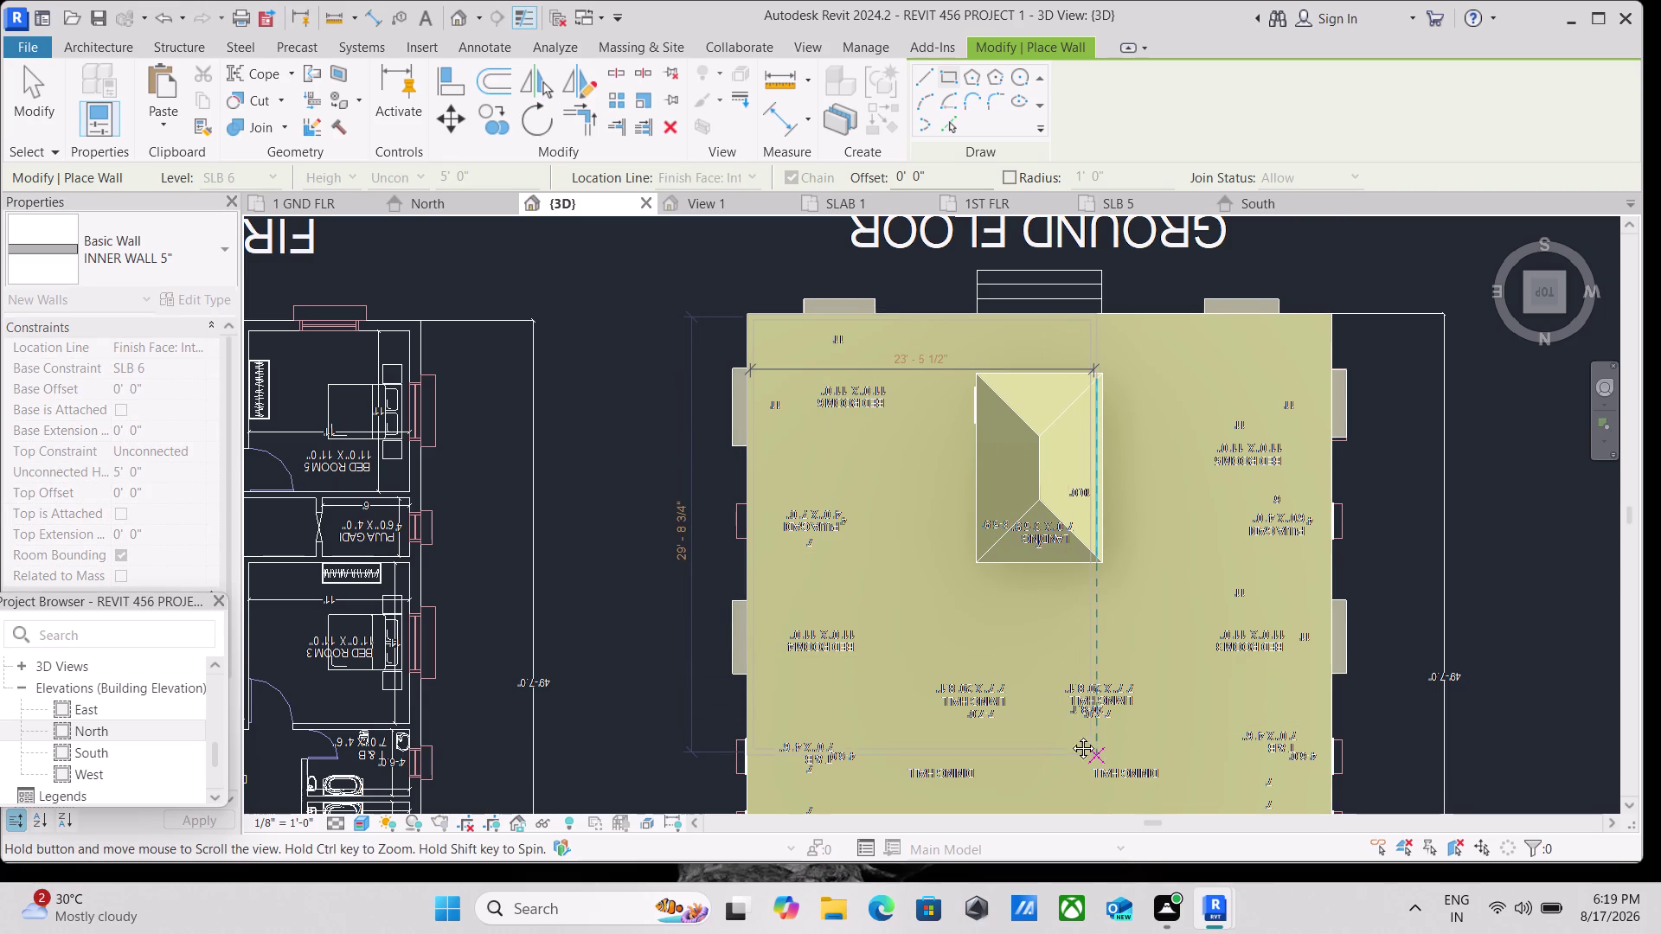
middle_drag(1078, 742, 877, 572)
middle_drag(1022, 745, 997, 694)
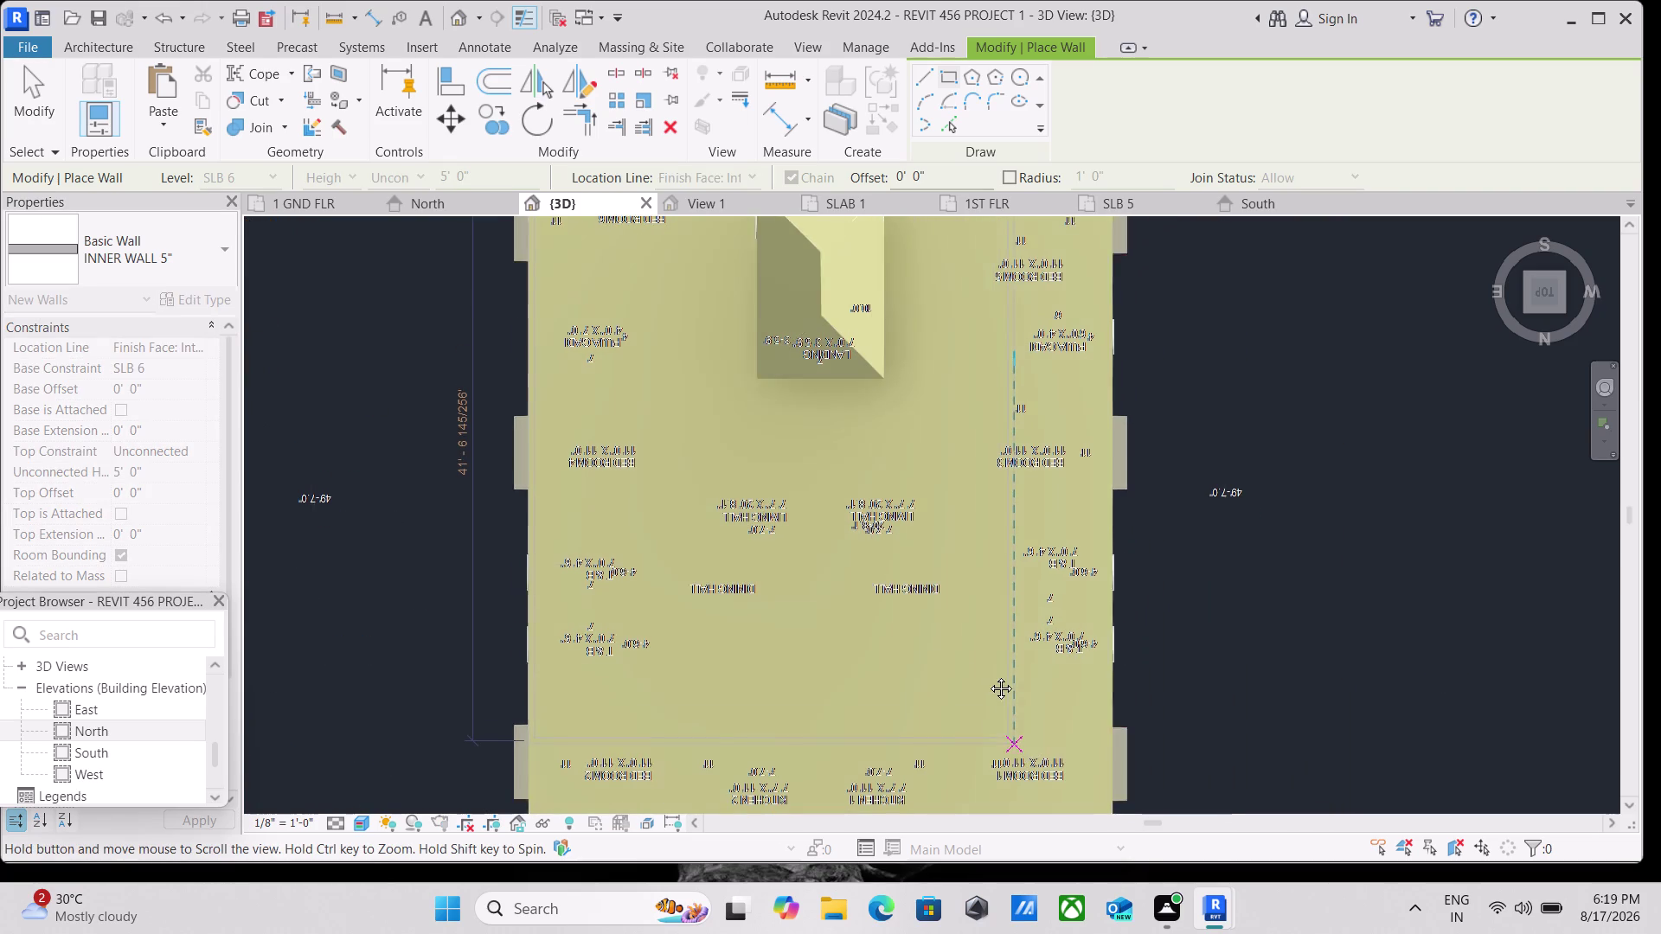
middle_drag(996, 695, 963, 576)
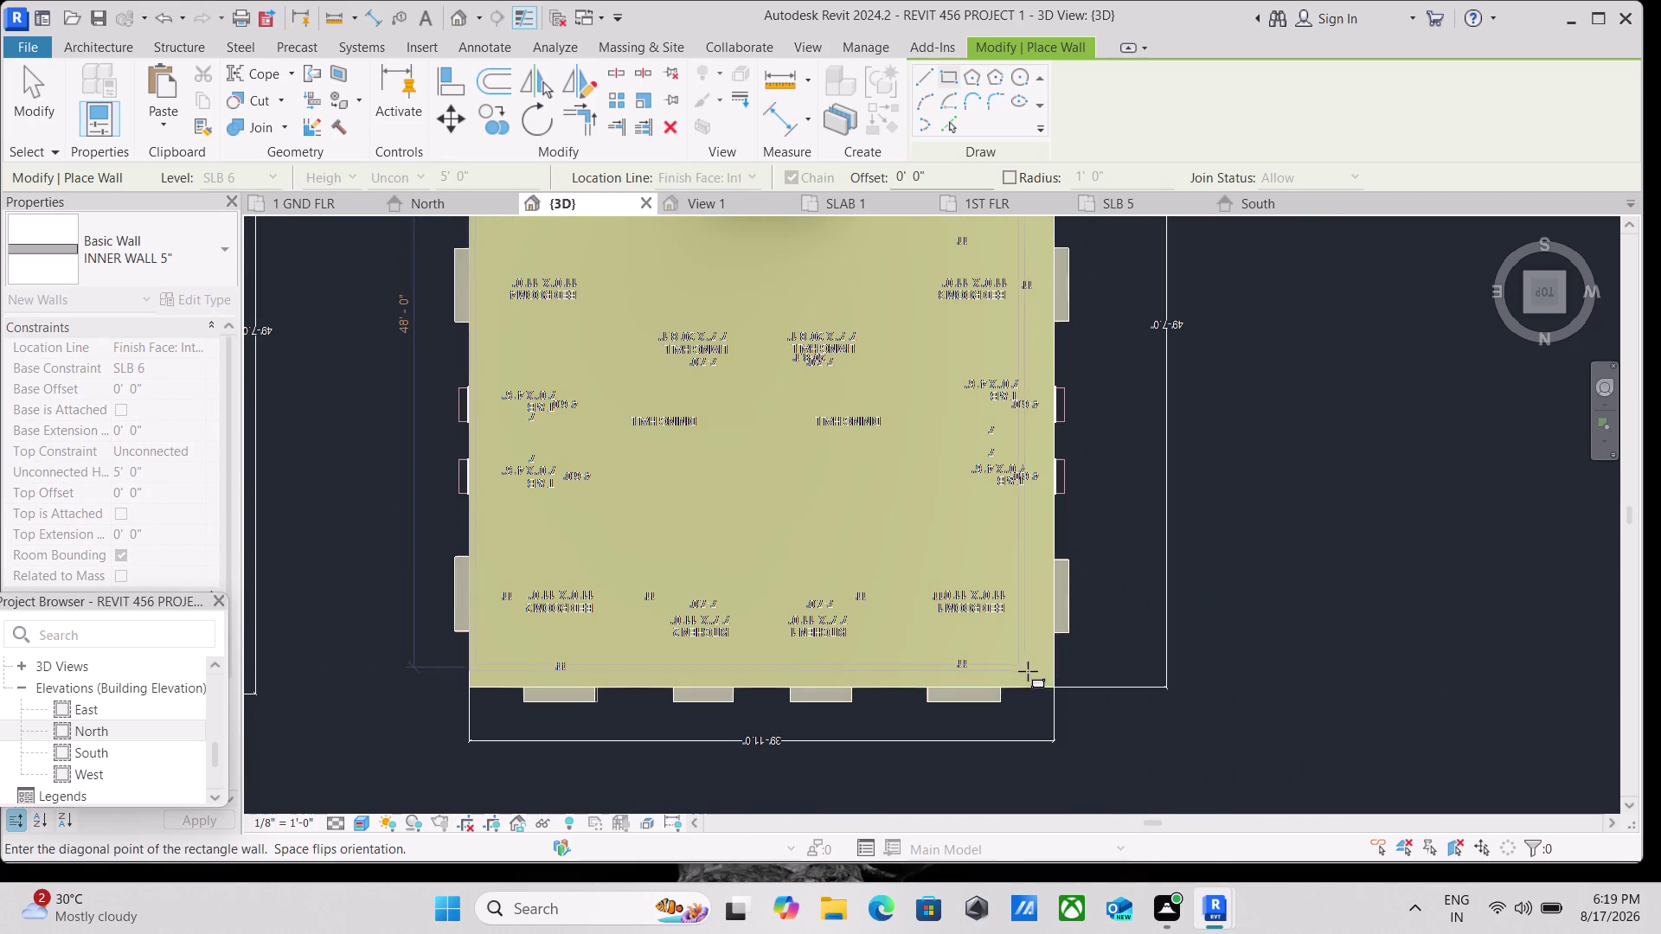
scroll(up, 3)
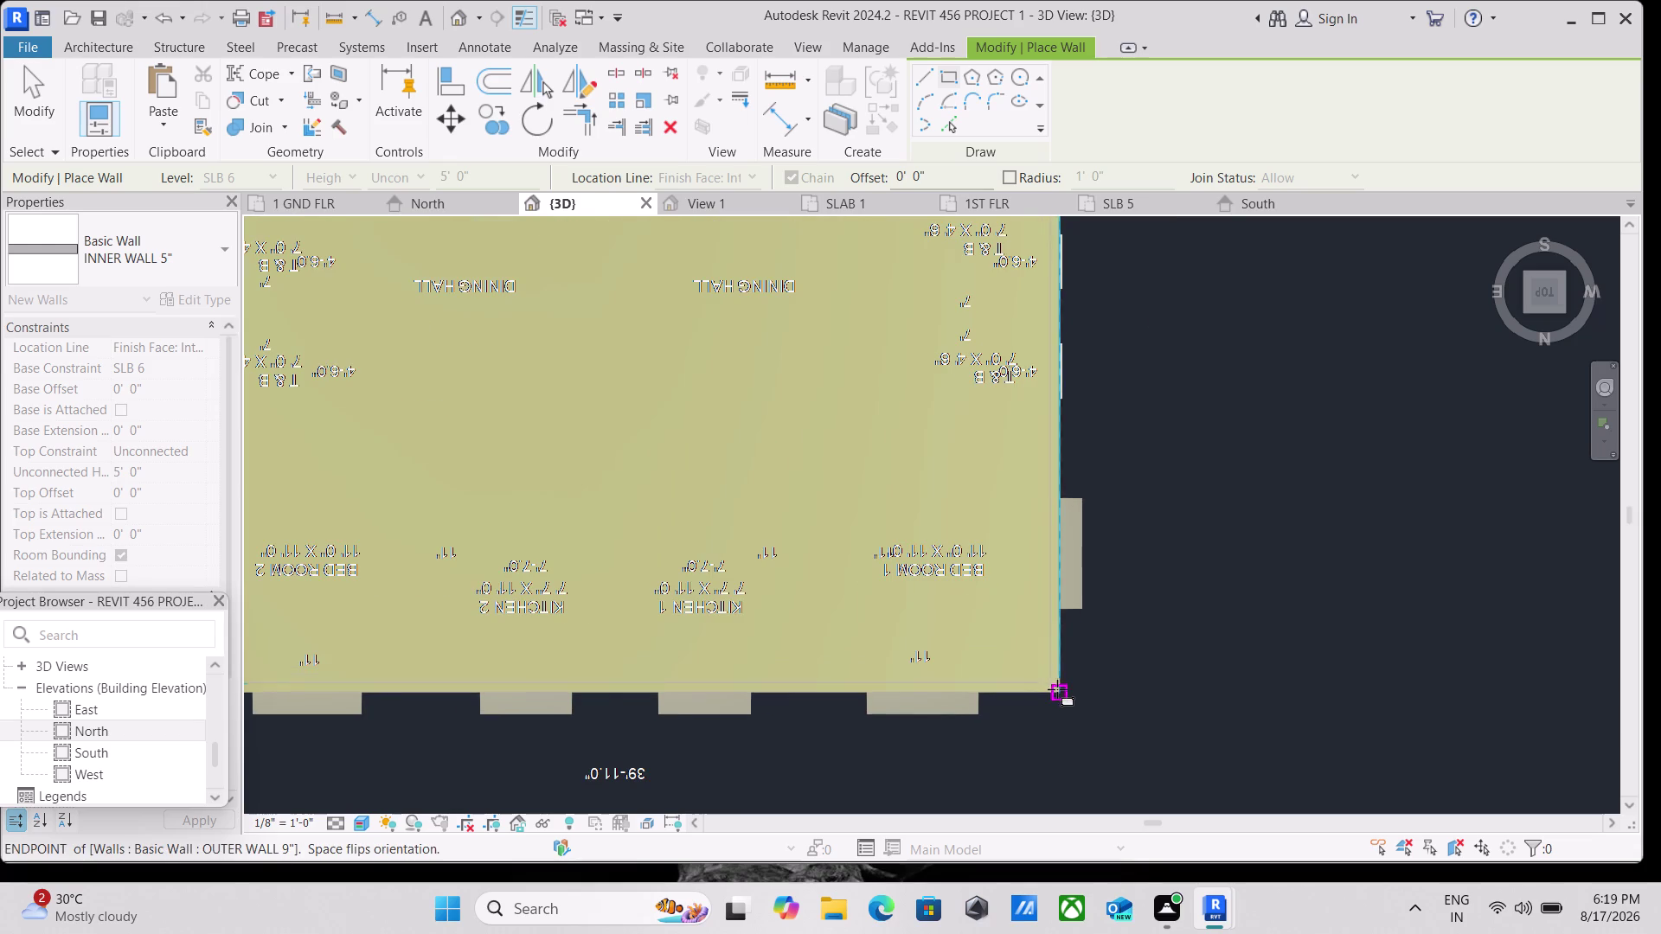
click(1058, 691)
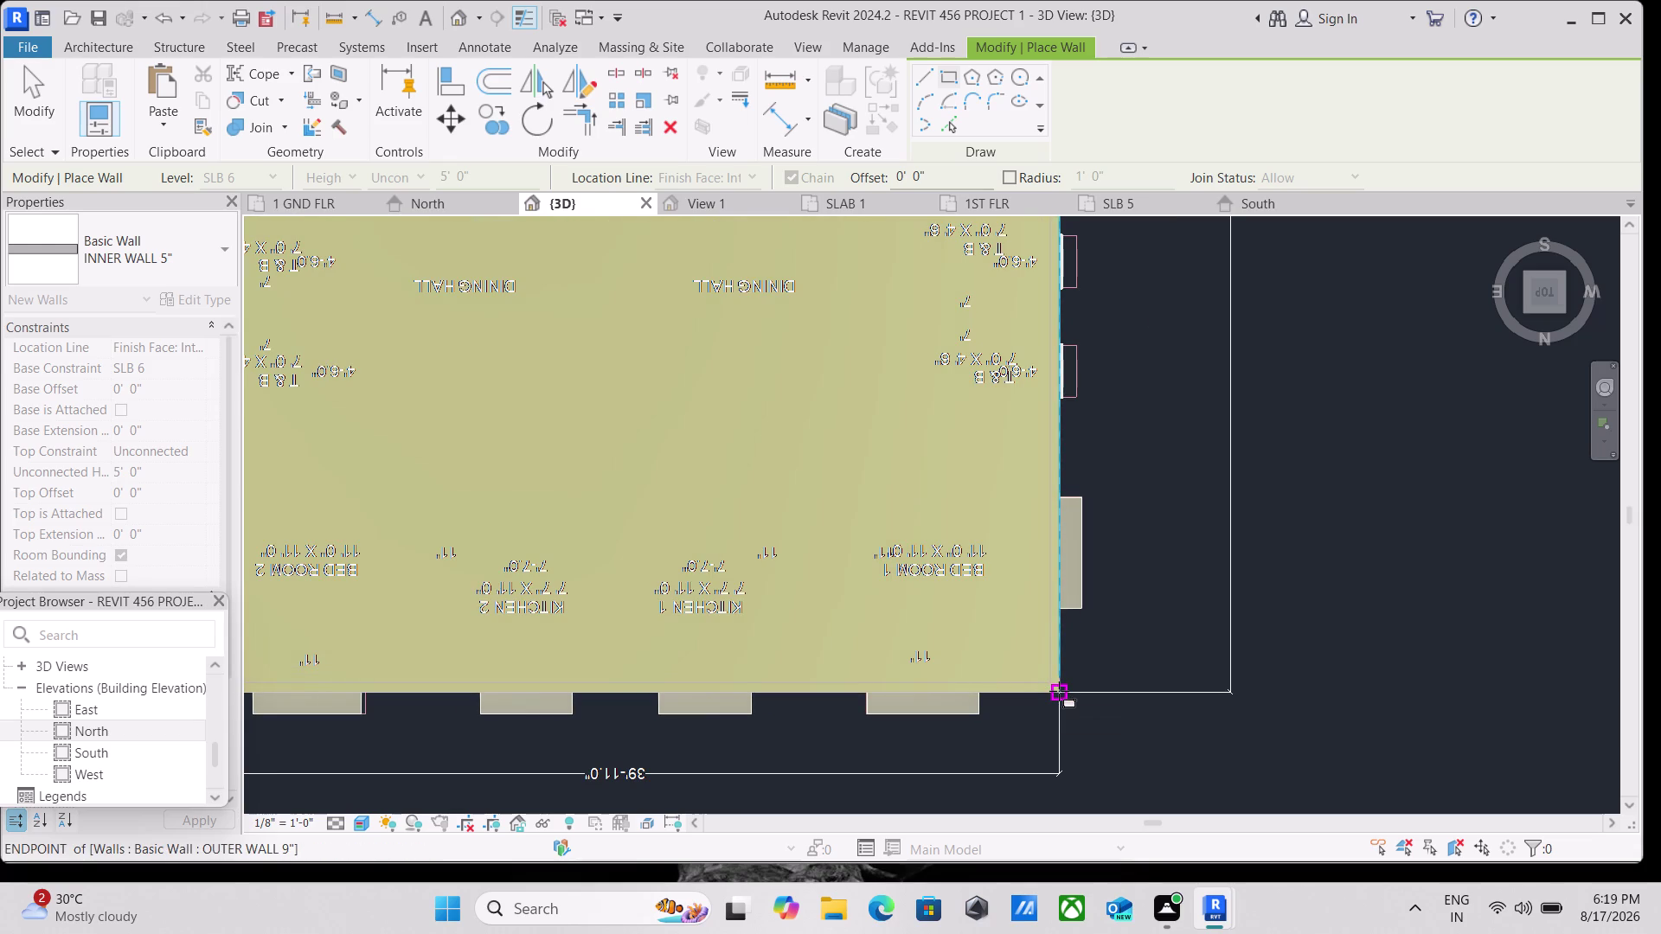
View the whole roof outline and exit wall placement.
scroll(down, 3)
scroll(down, 3)
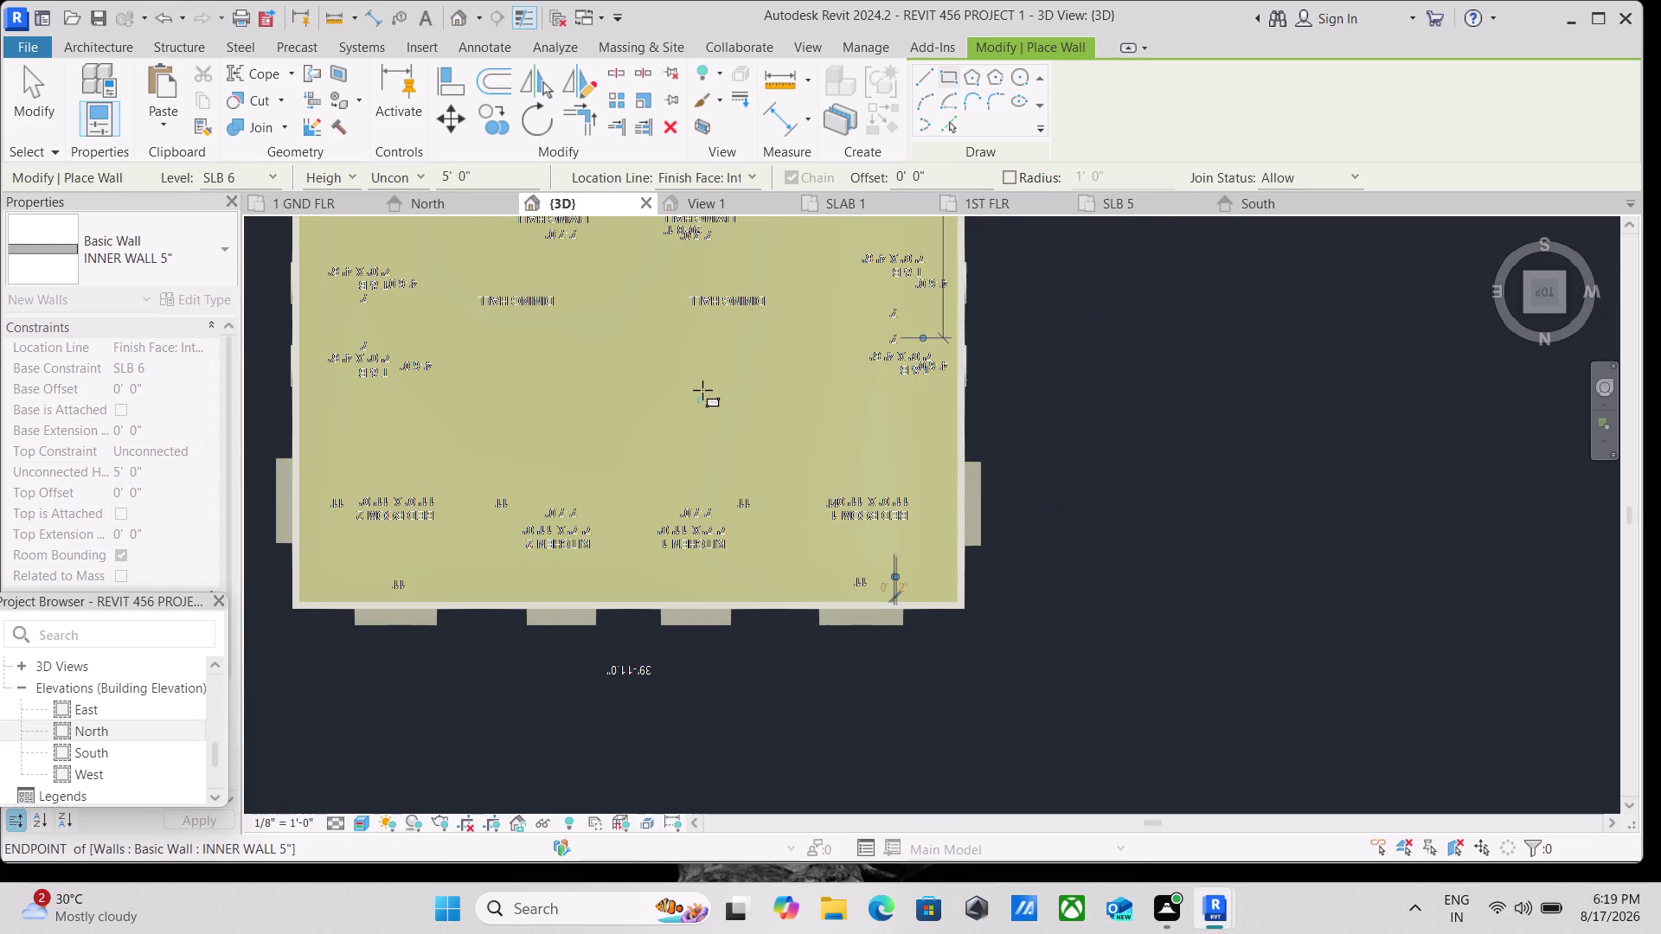
middle_drag(703, 390, 806, 523)
key(Escape)
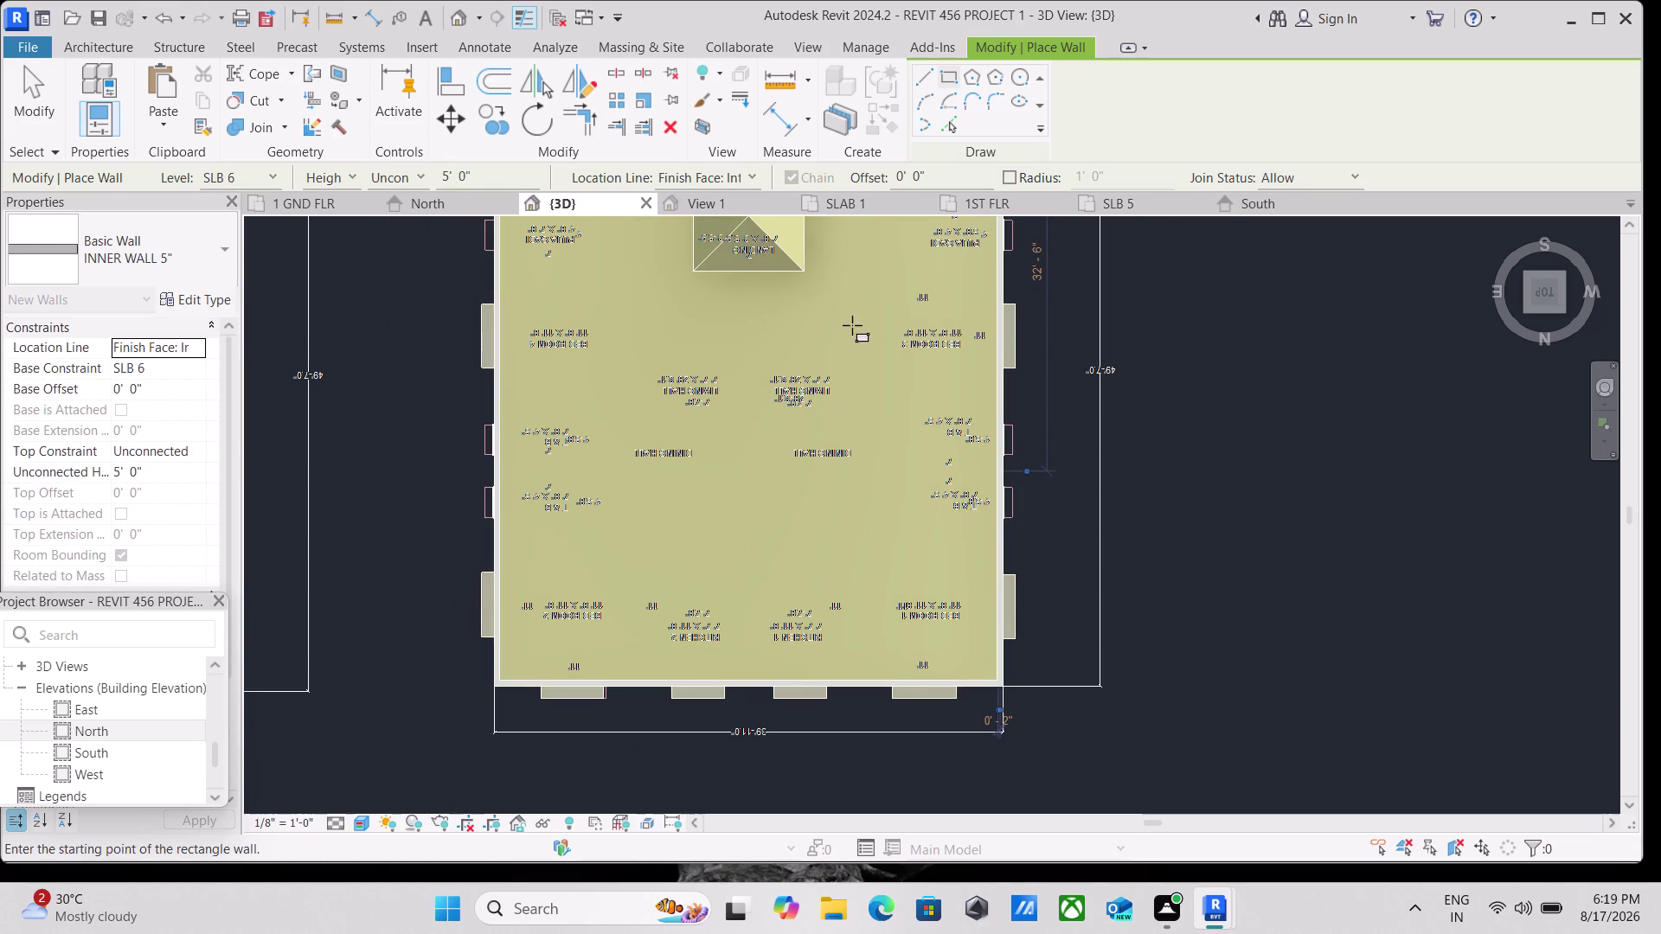
key(Escape)
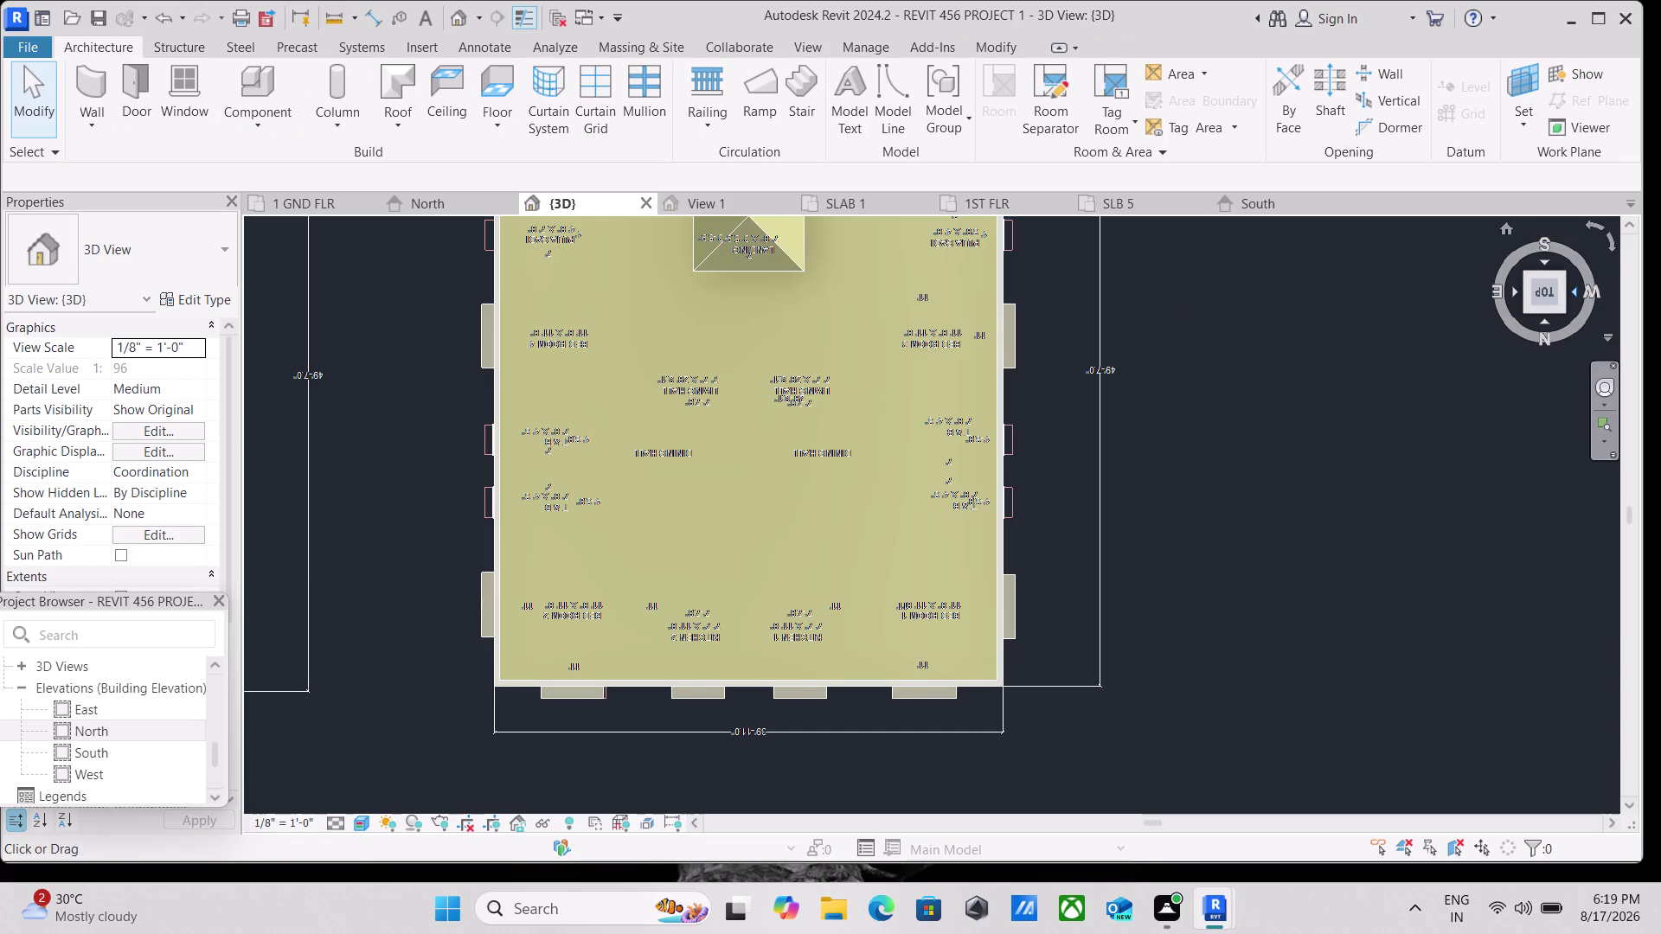
click(1563, 308)
scroll(up, 3)
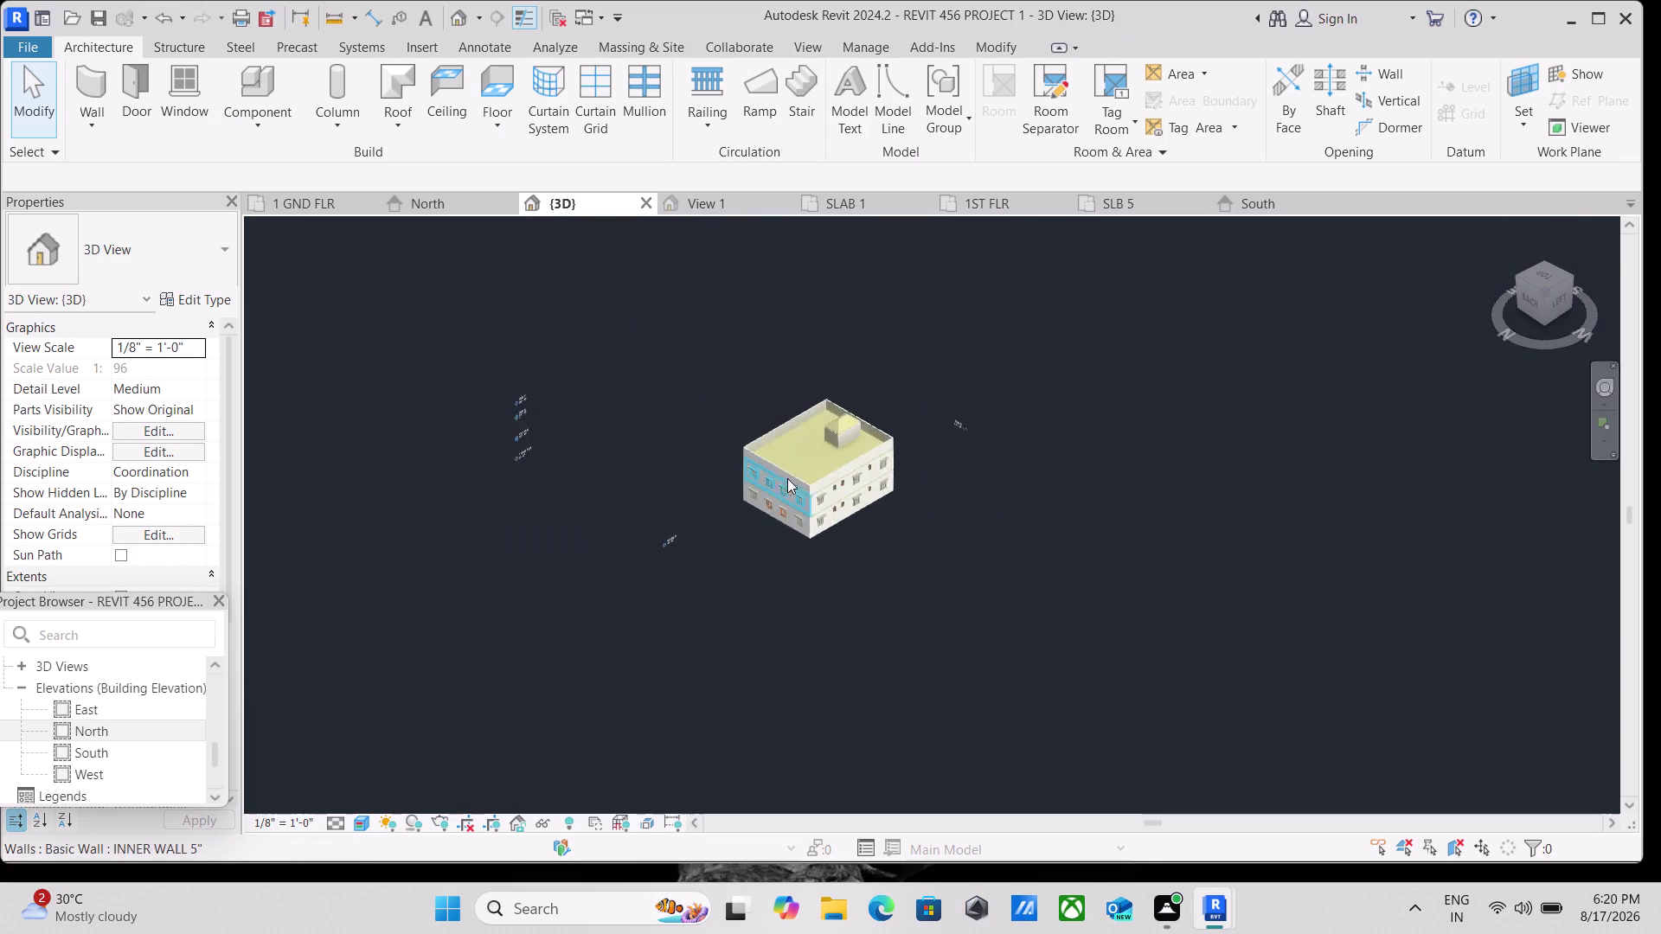
scroll(up, 3)
scroll(up, 3)
scroll(up, 3)
scroll(up, 3)
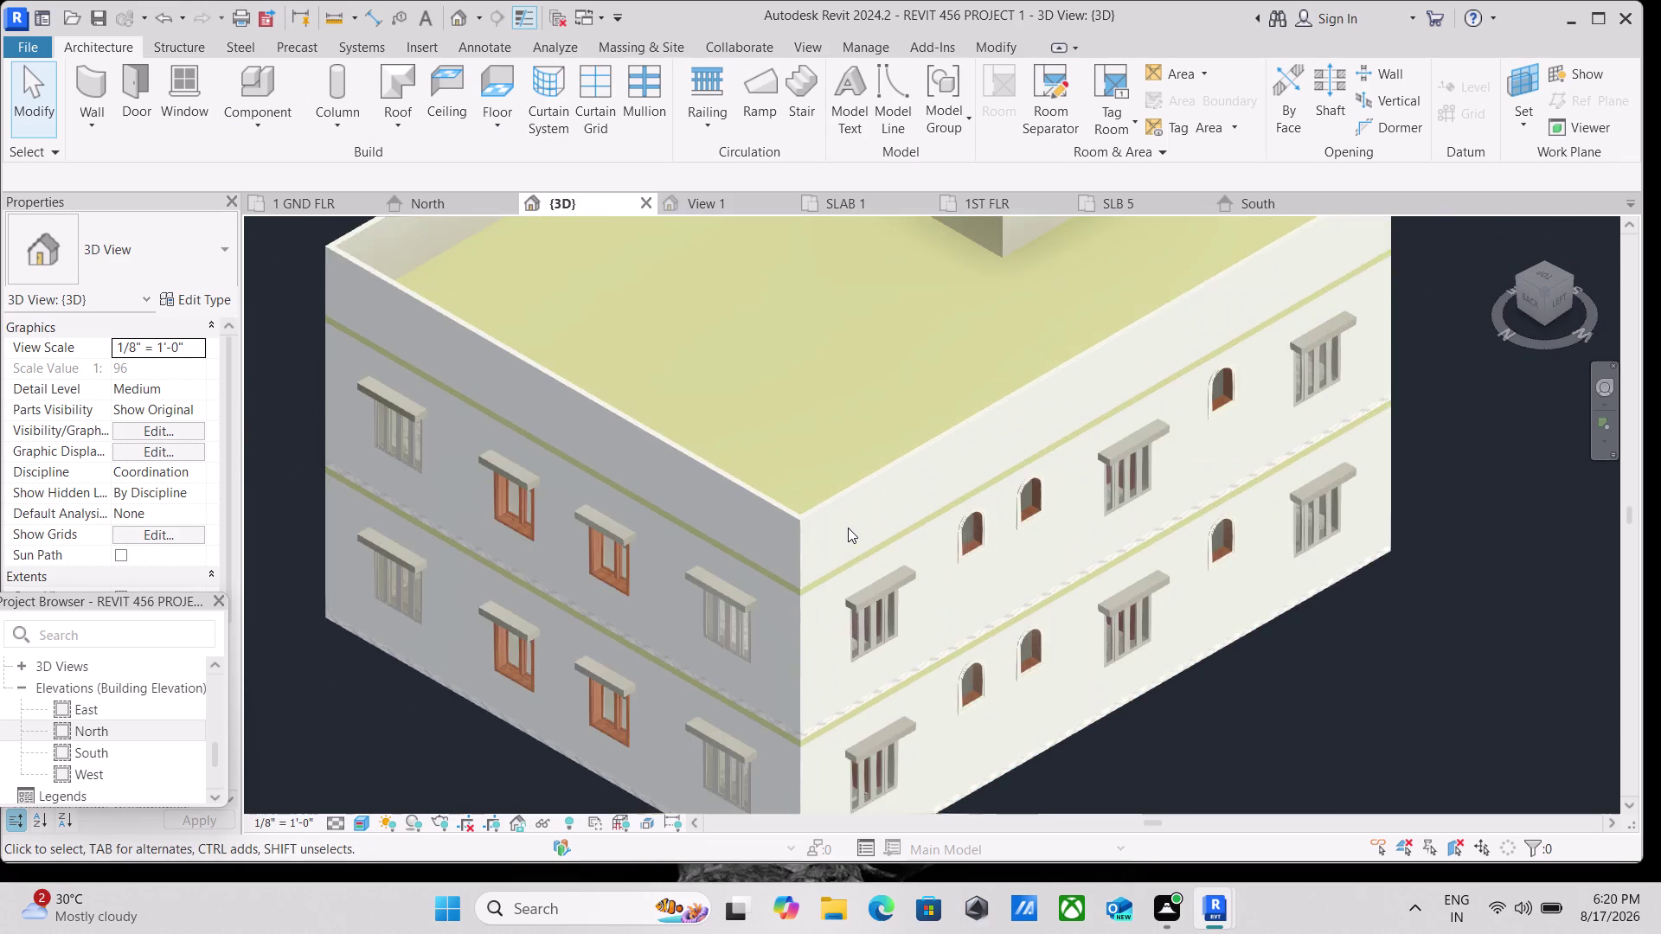
scroll(down, 3)
middle_drag(848, 528, 735, 590)
scroll(down, 3)
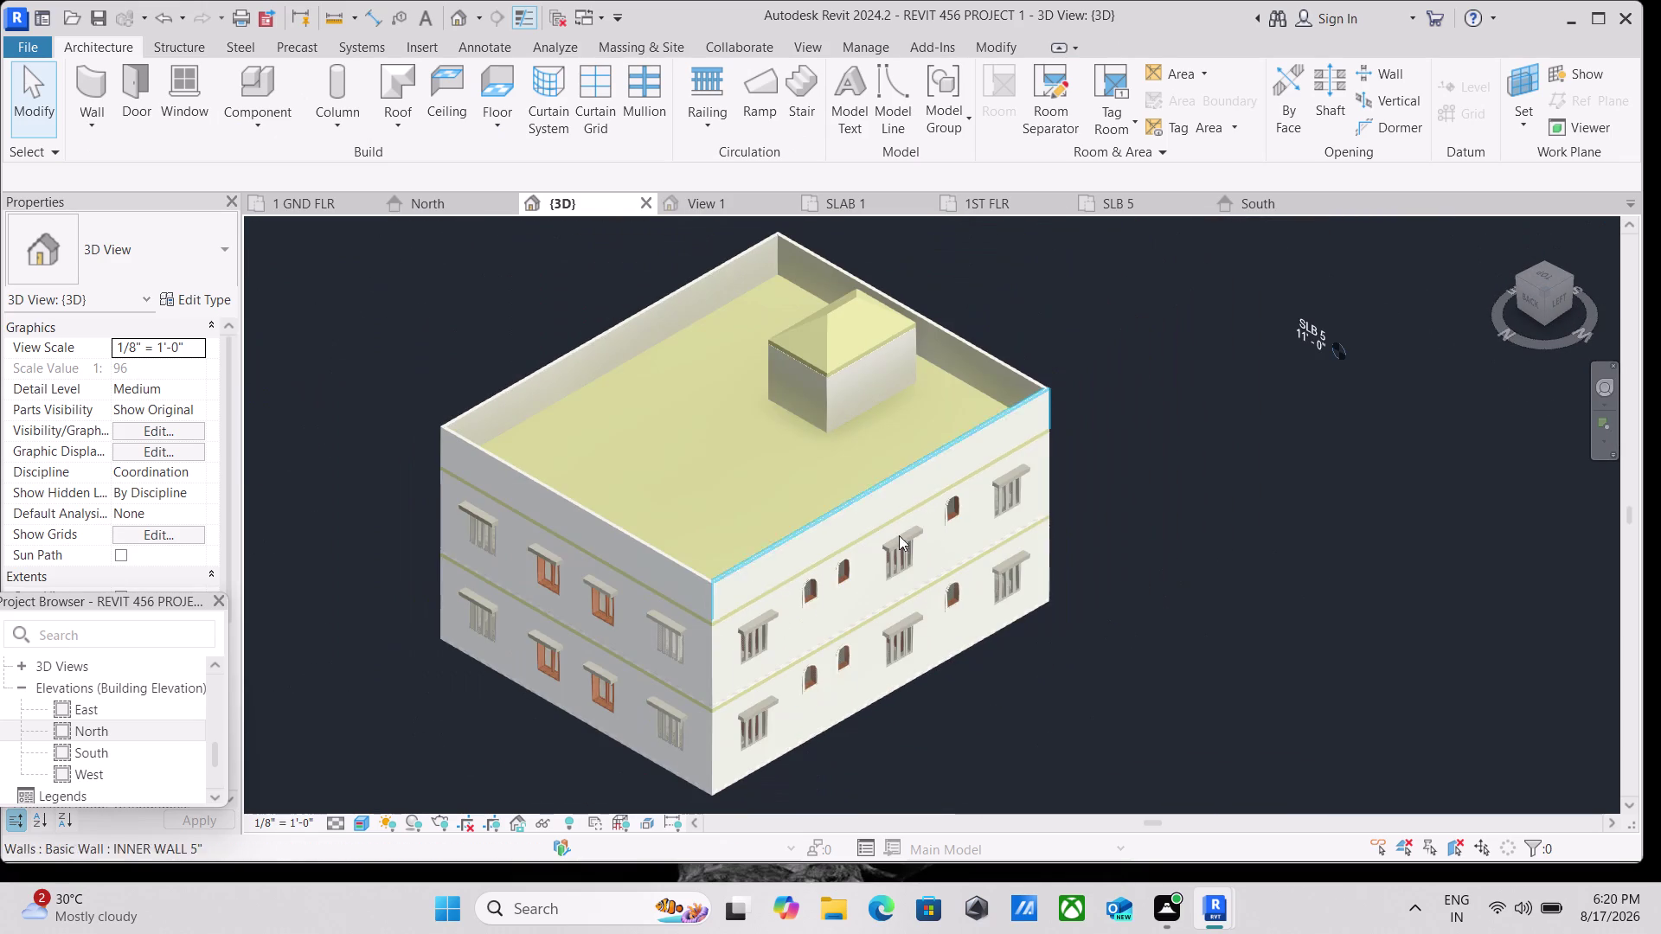
click(1571, 280)
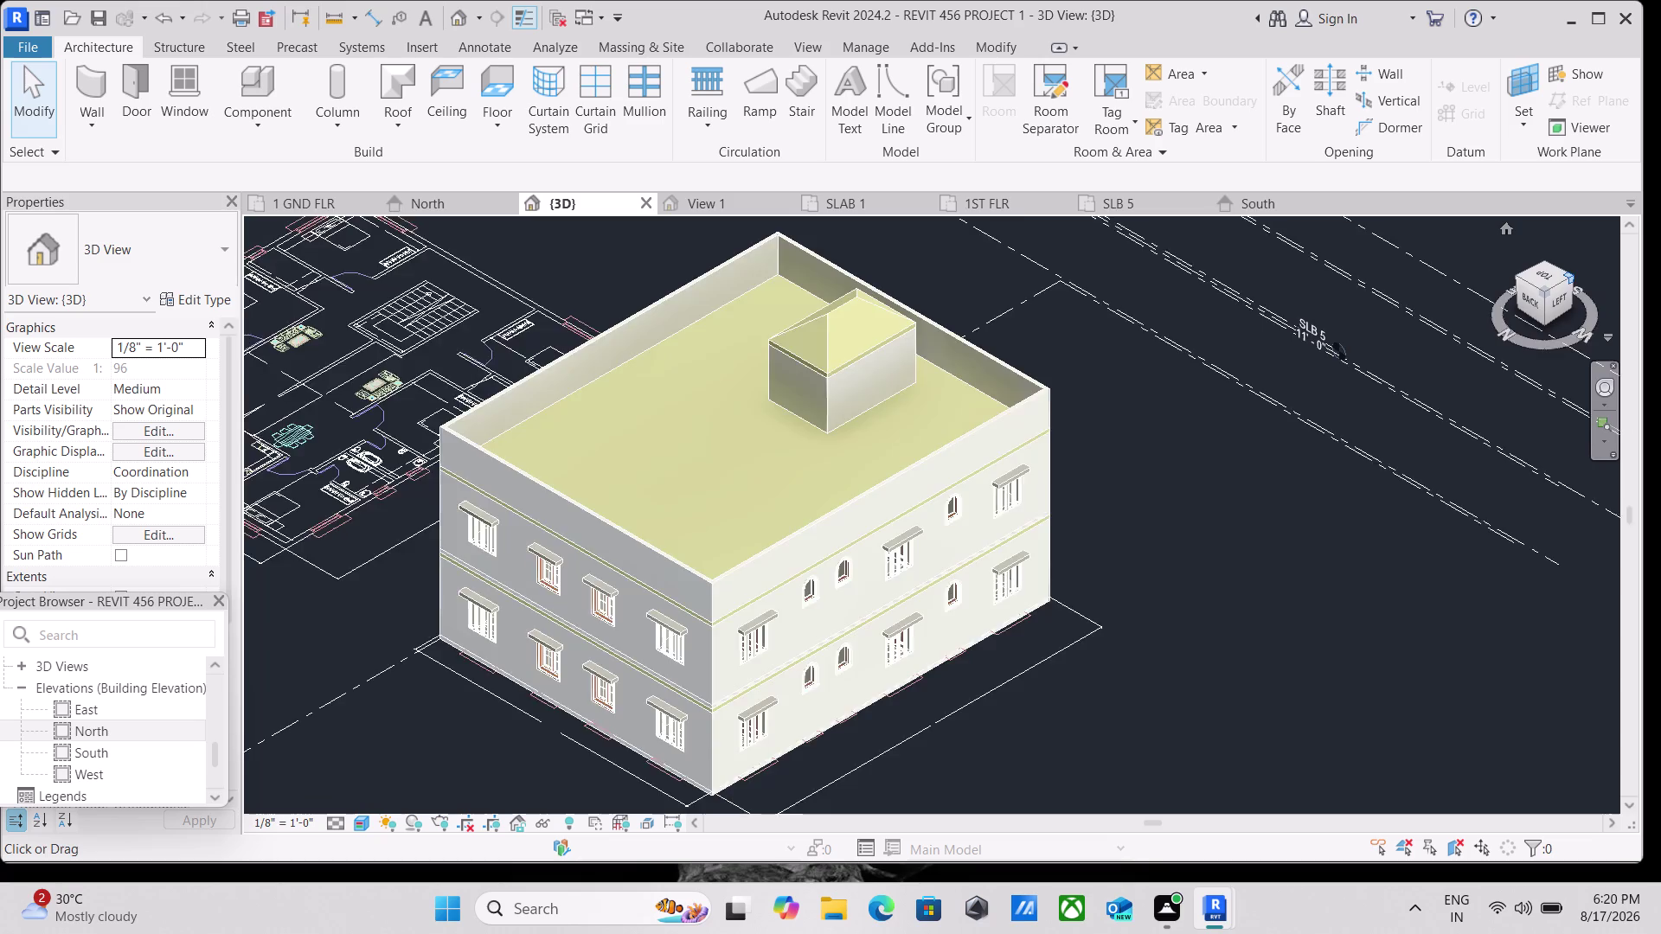
scroll(up, 3)
scroll(up, 3)
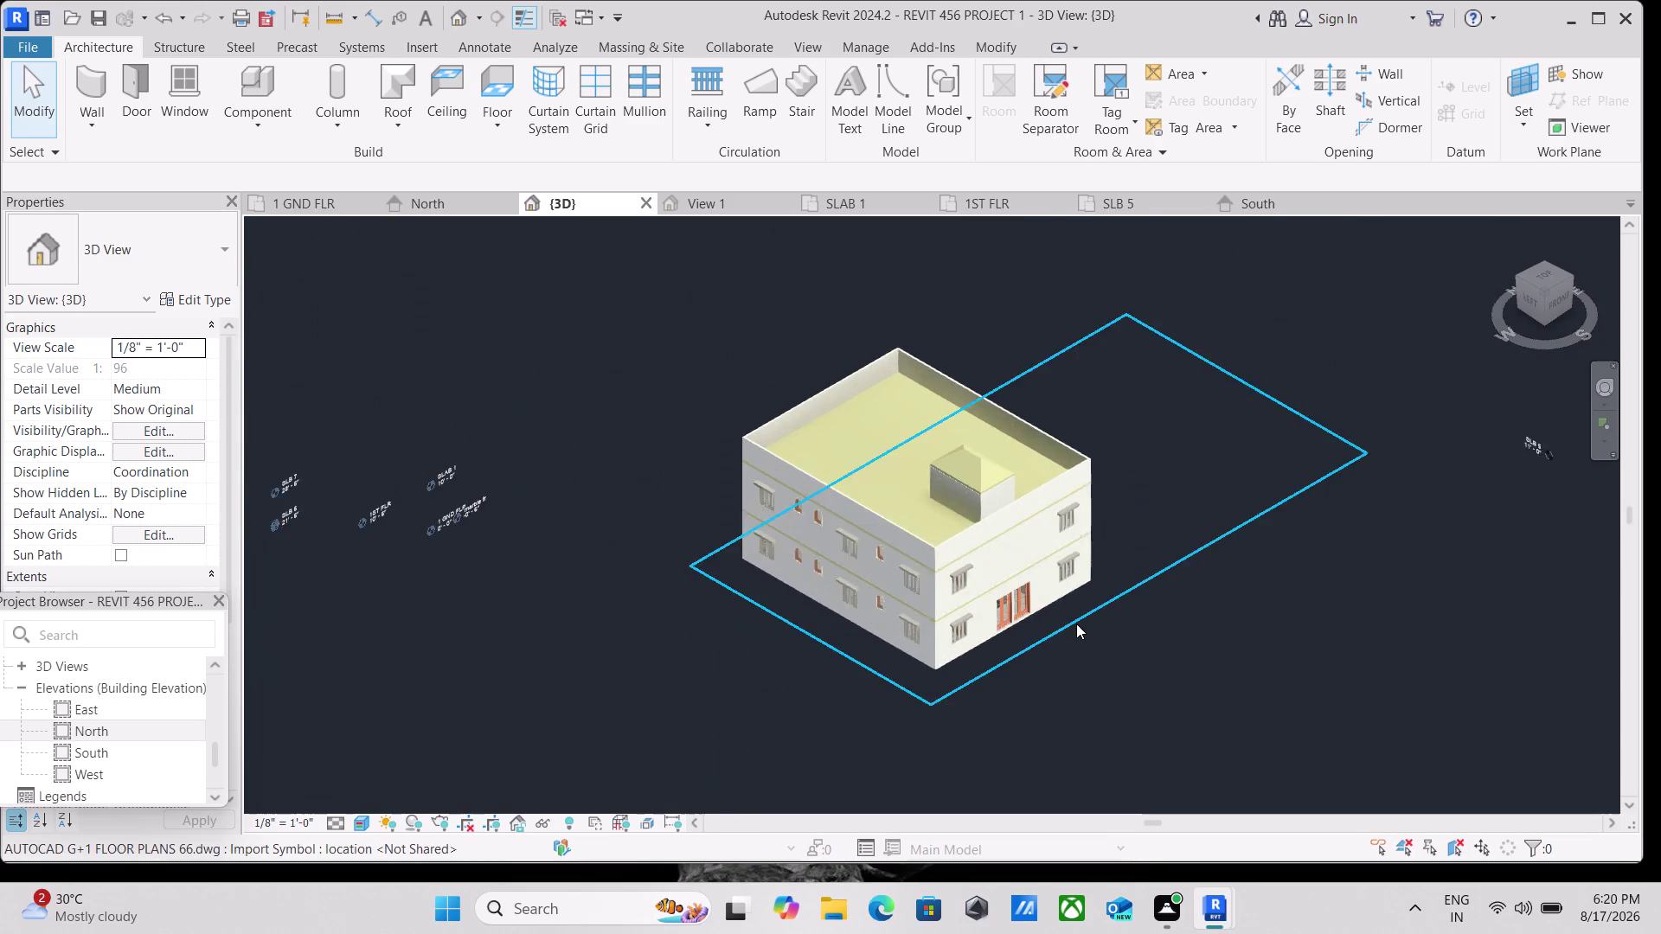
scroll(up, 3)
scroll(up, 3)
middle_drag(1059, 621, 881, 627)
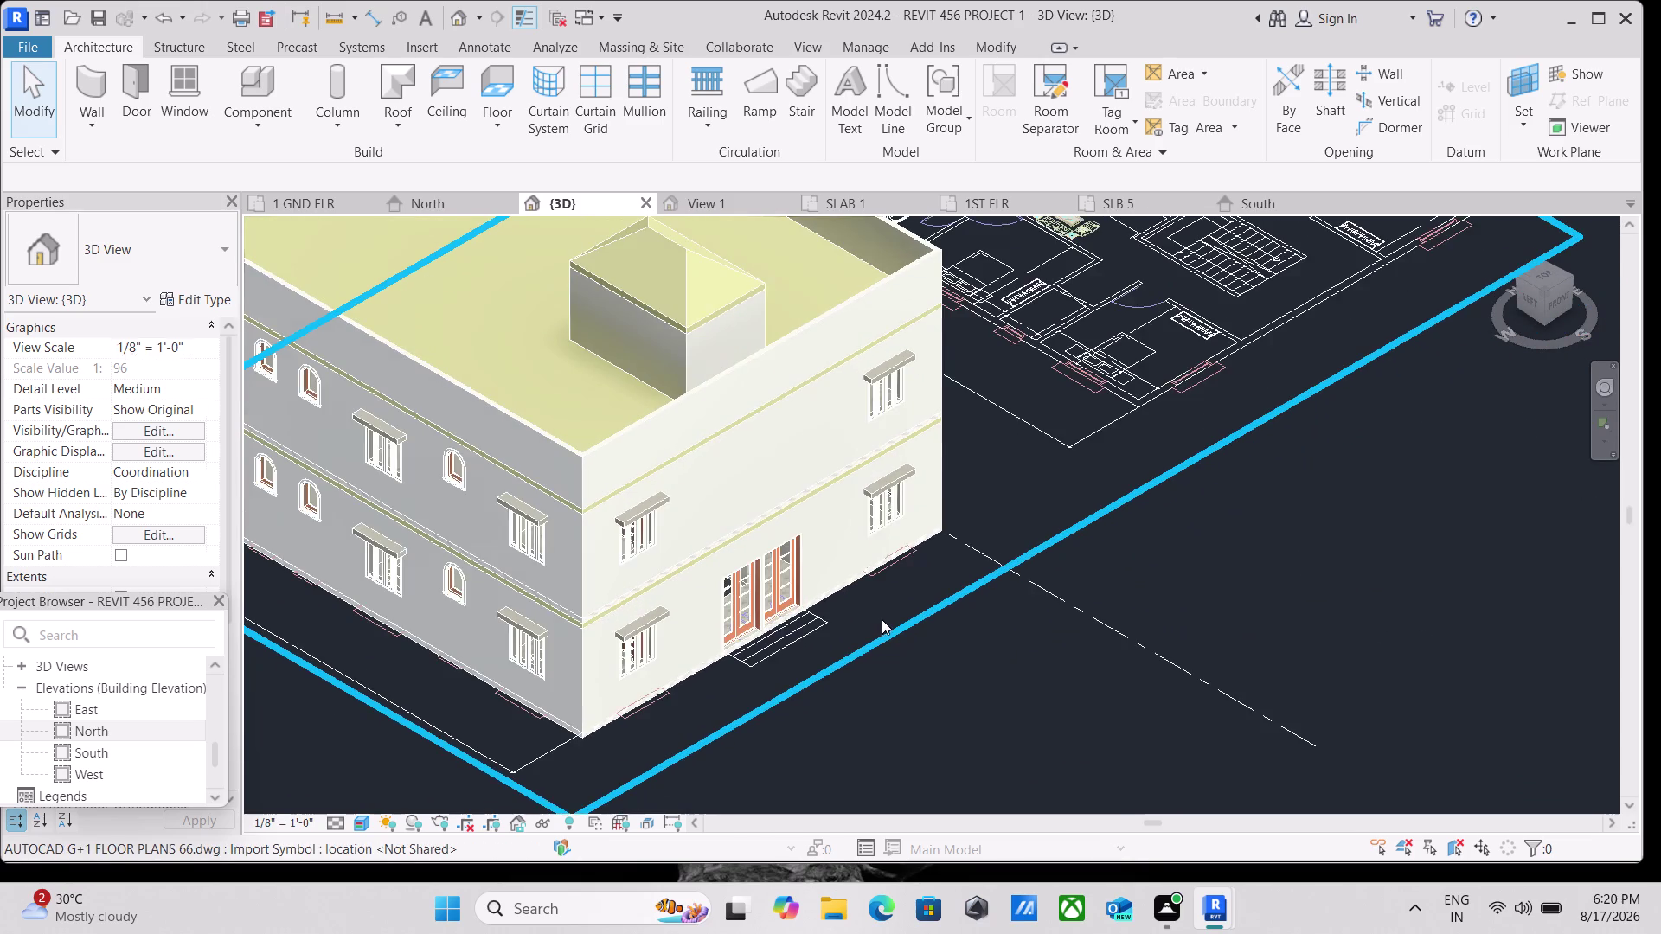
scroll(down, 3)
middle_drag(878, 614, 750, 615)
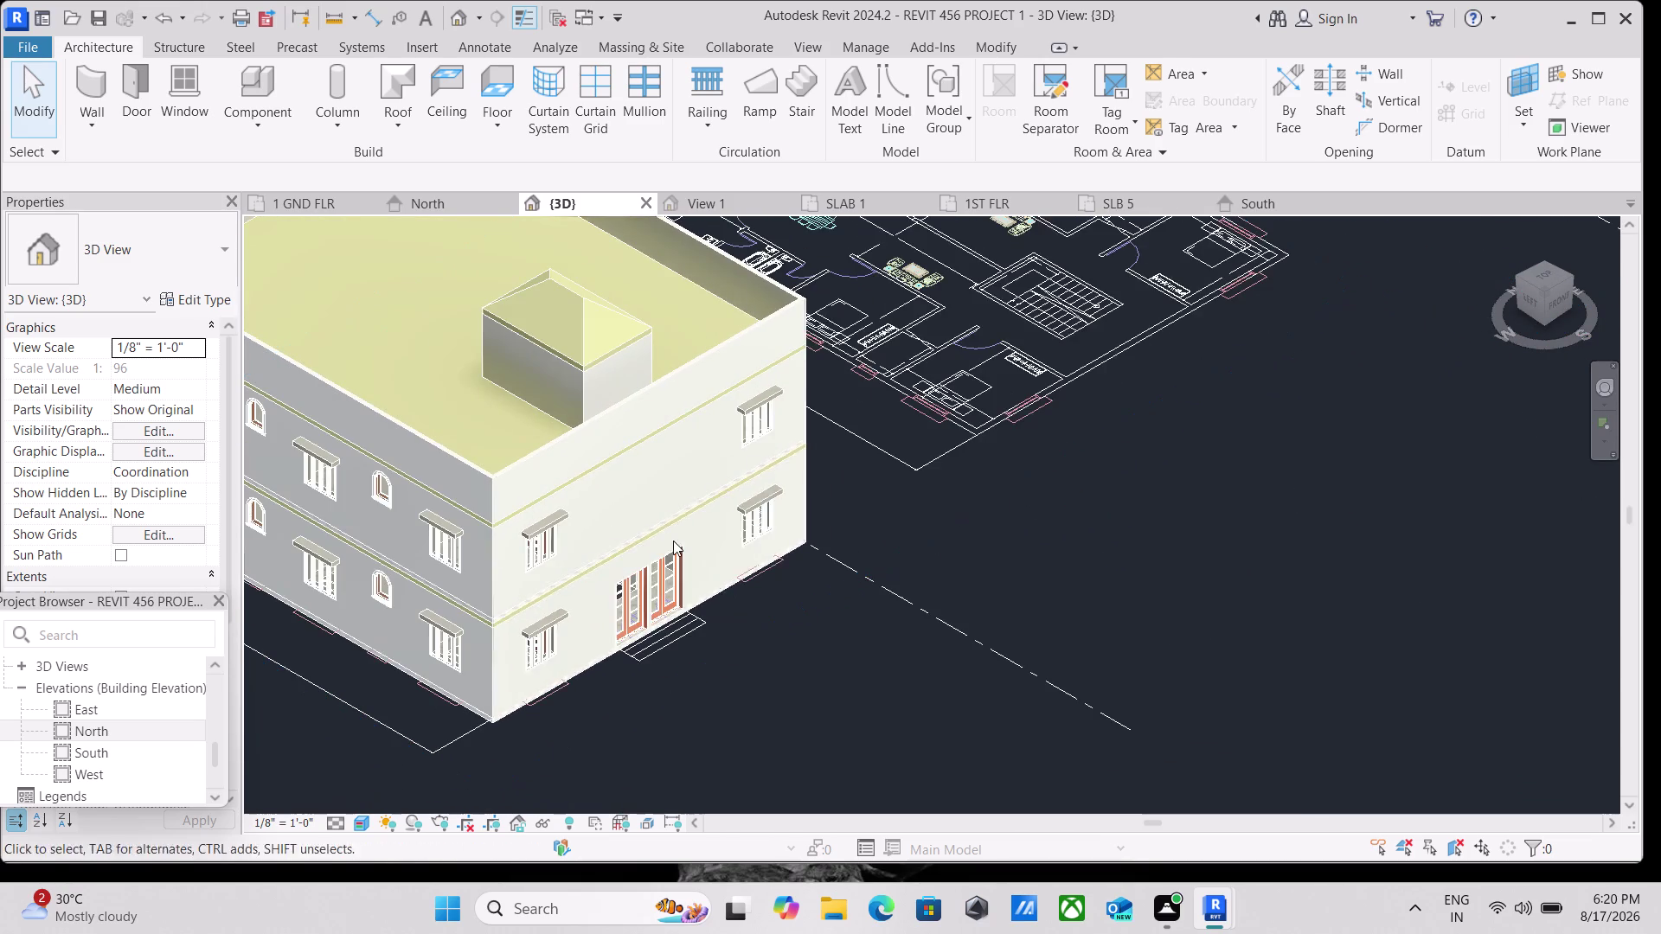
scroll(up, 3)
scroll(up, 3)
scroll(down, 3)
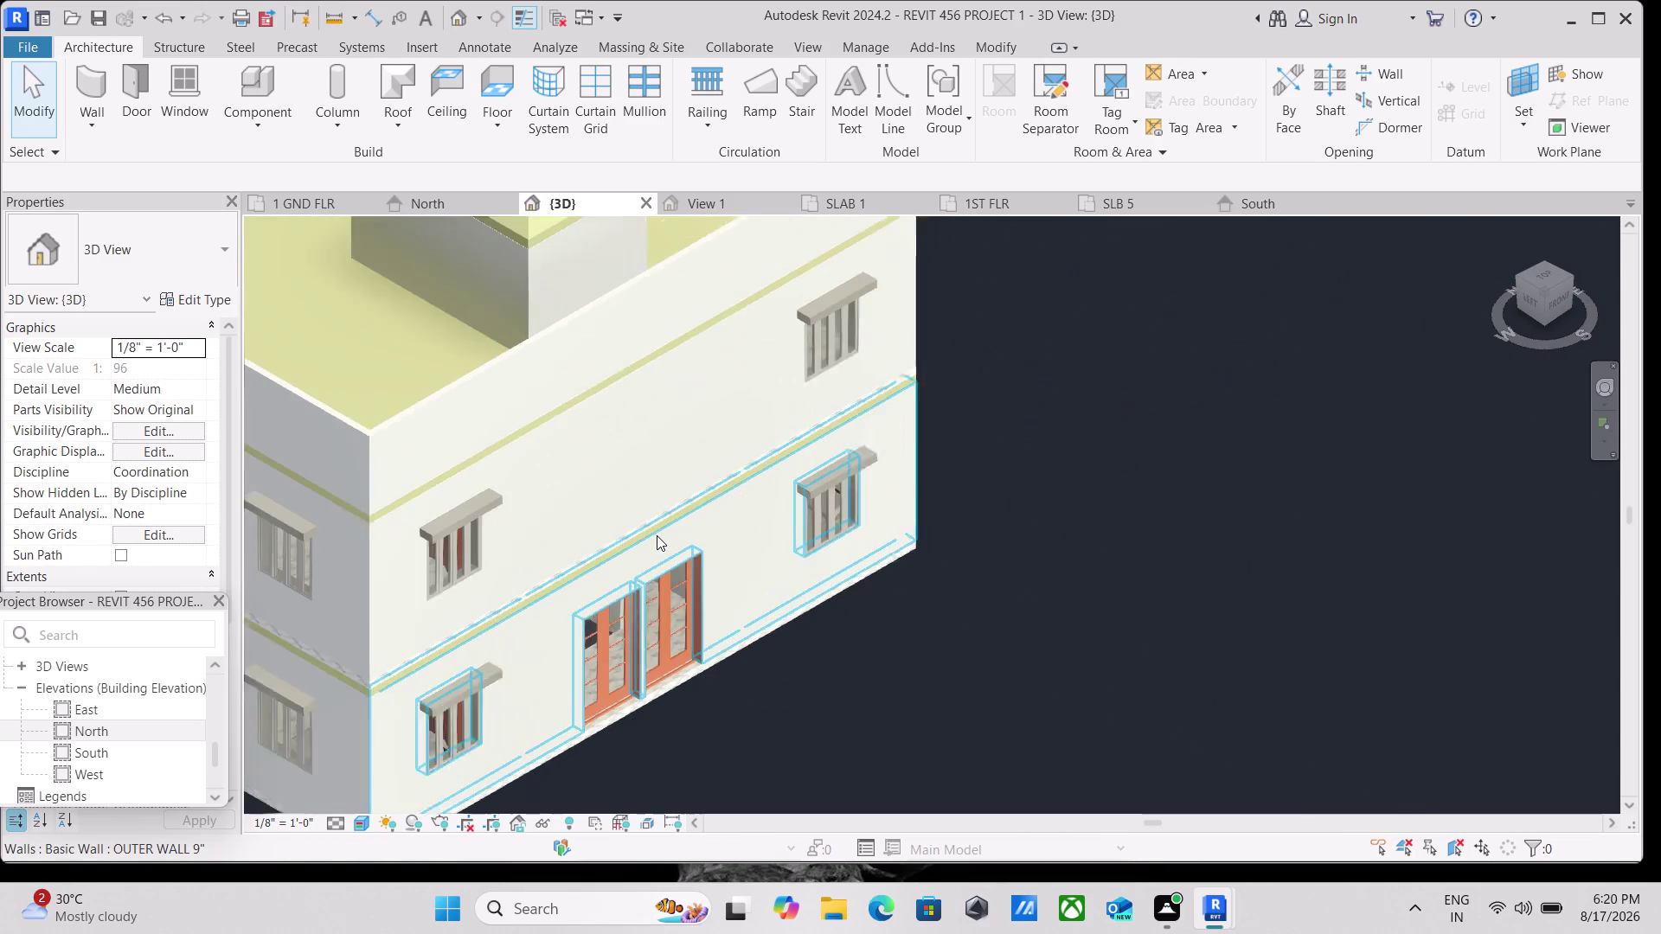
scroll(down, 3)
scroll(down, 3)
middle_click(755, 531)
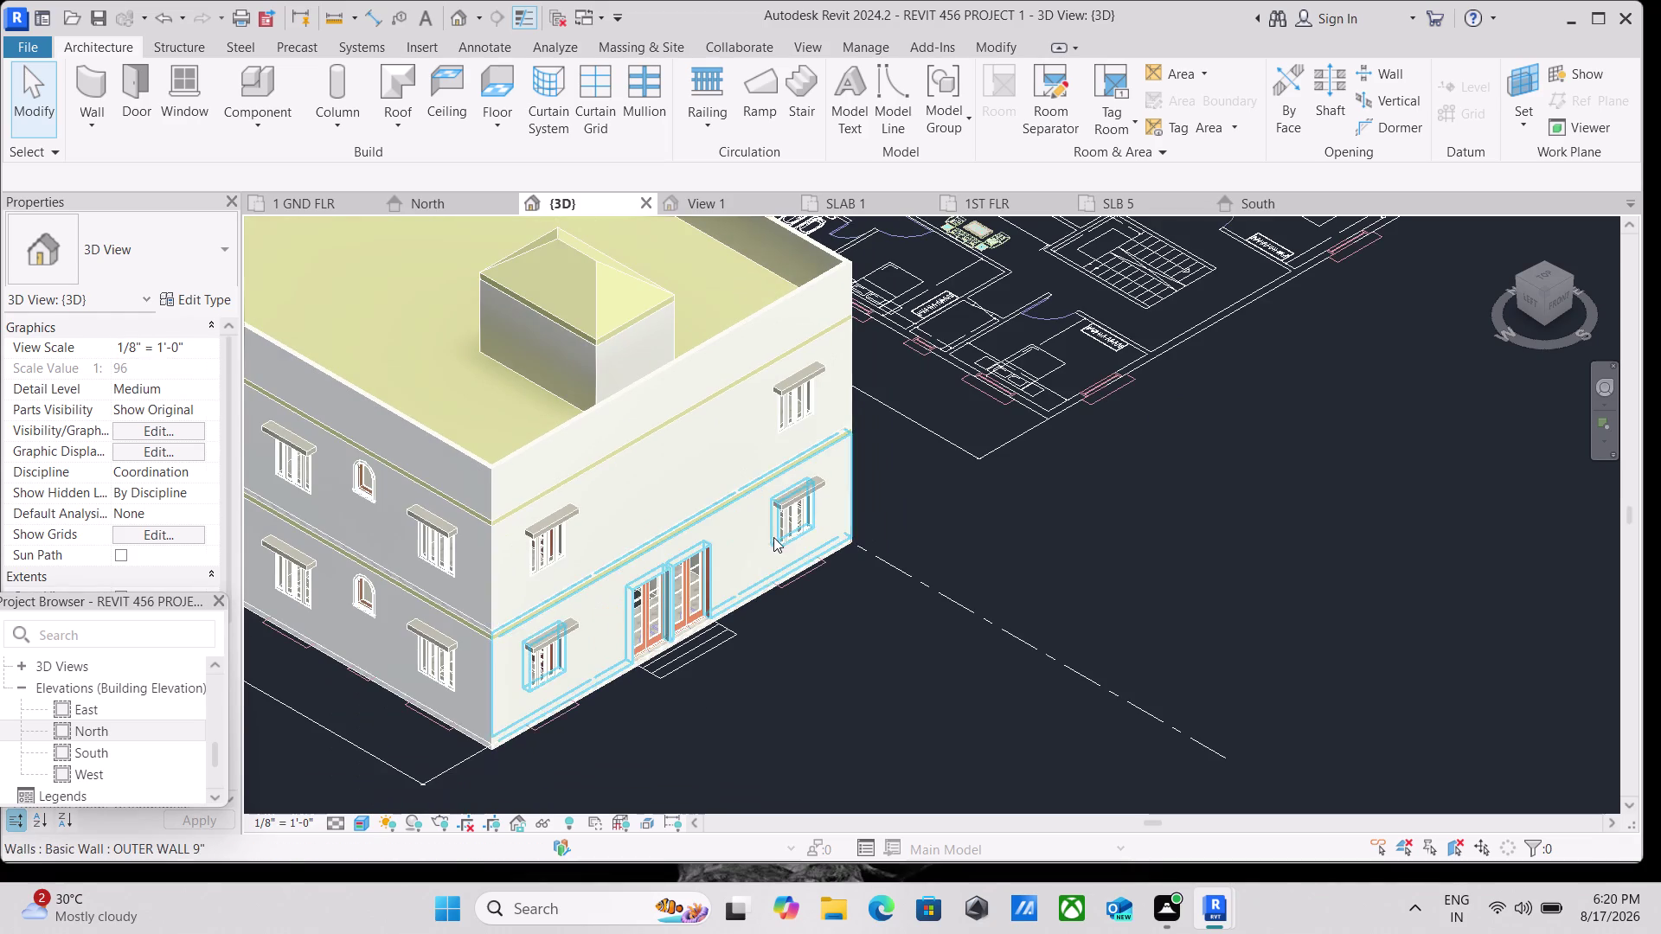
scroll(up, 3)
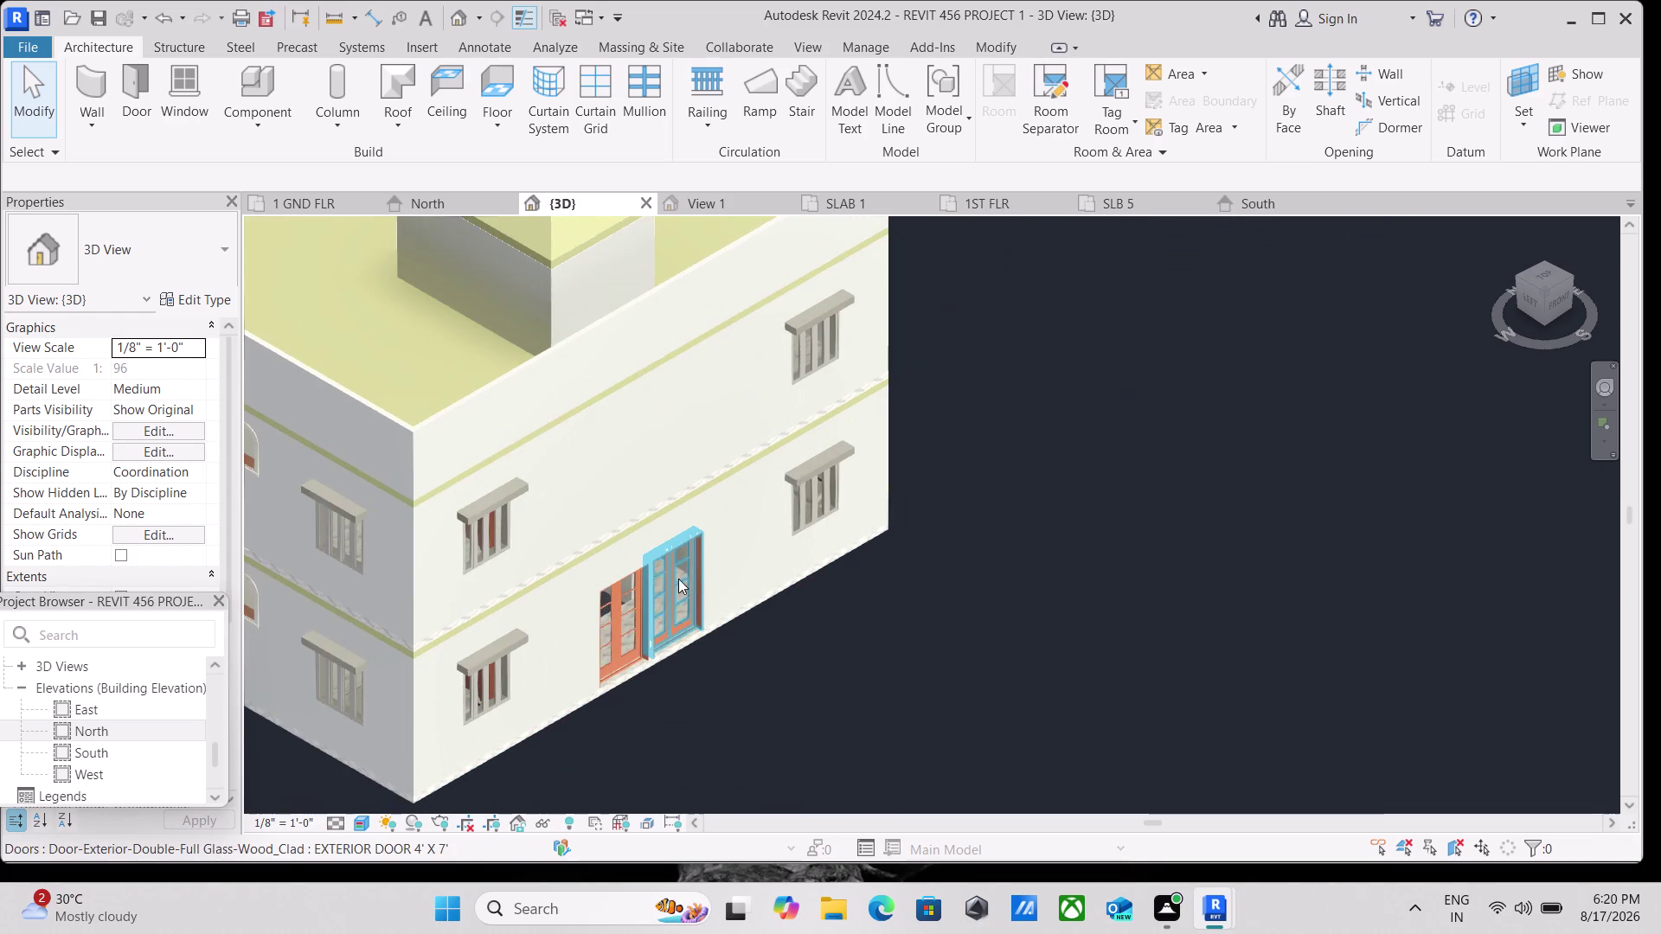
middle_drag(675, 578, 640, 505)
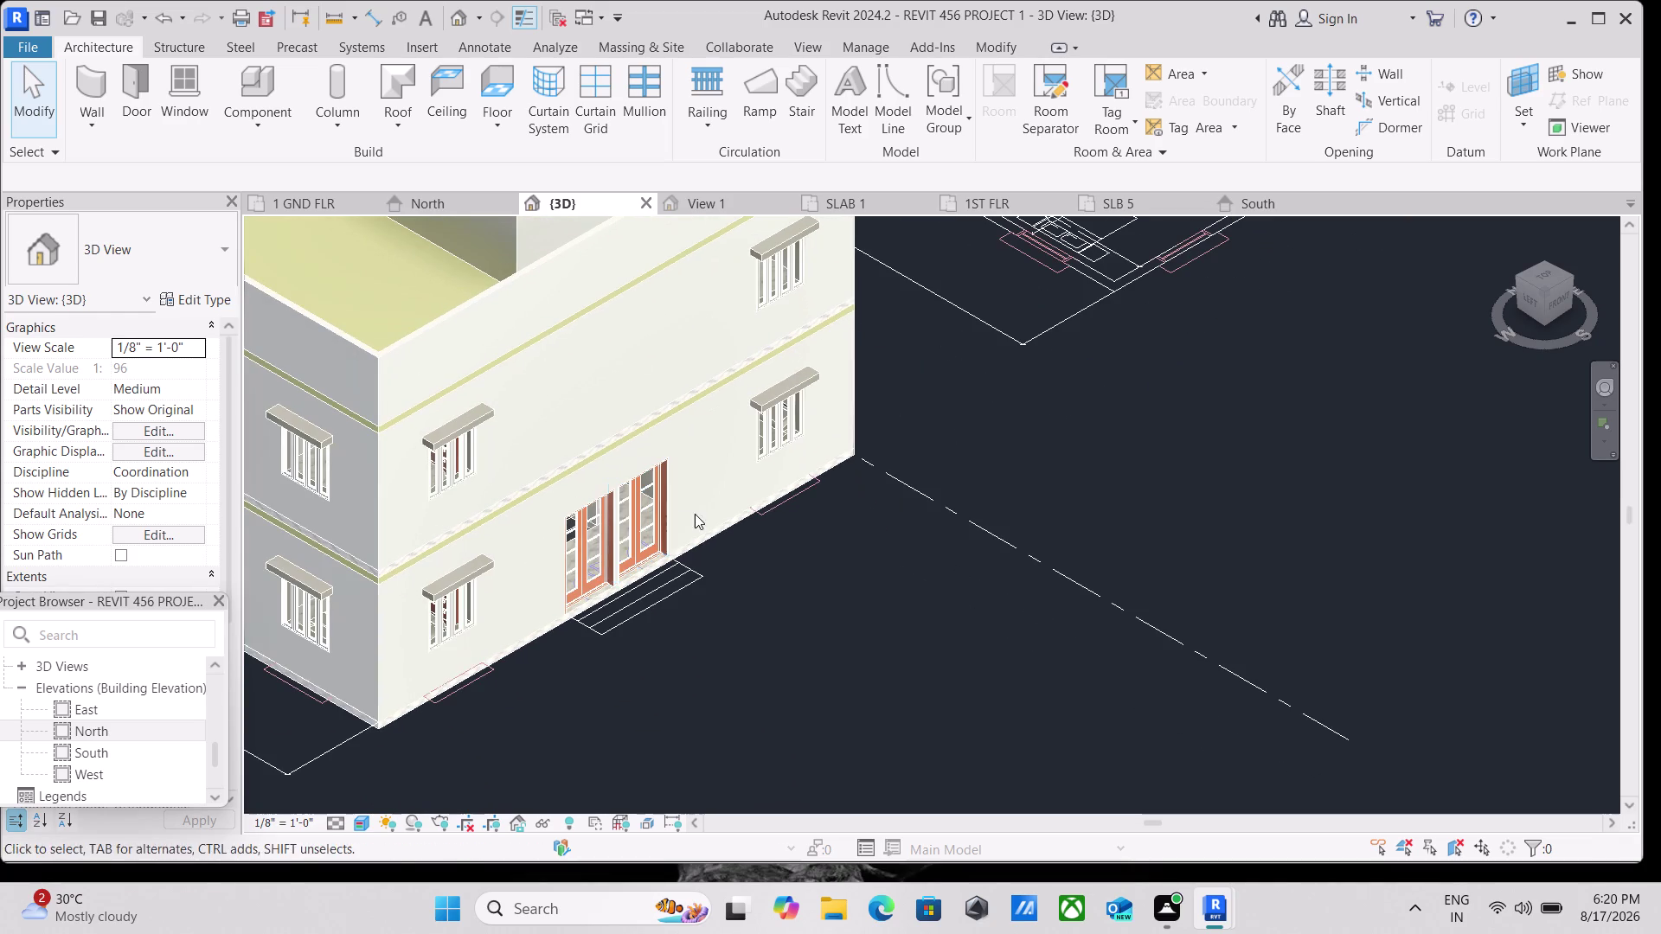
click(1566, 301)
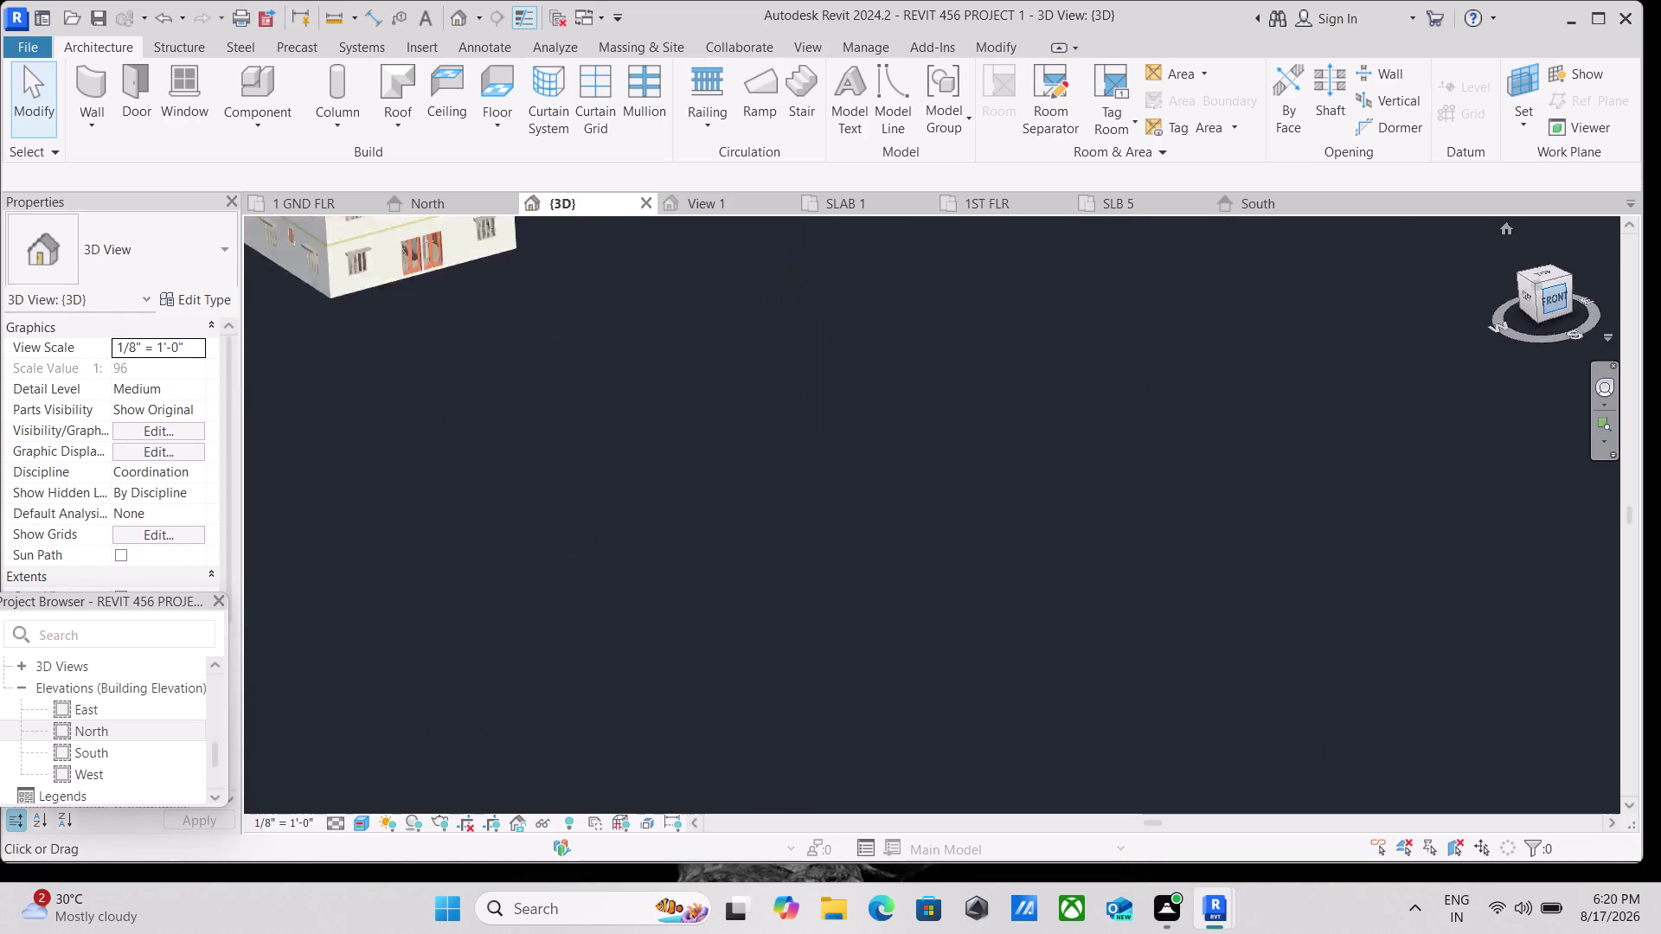
scroll(up, 3)
scroll(up, 3)
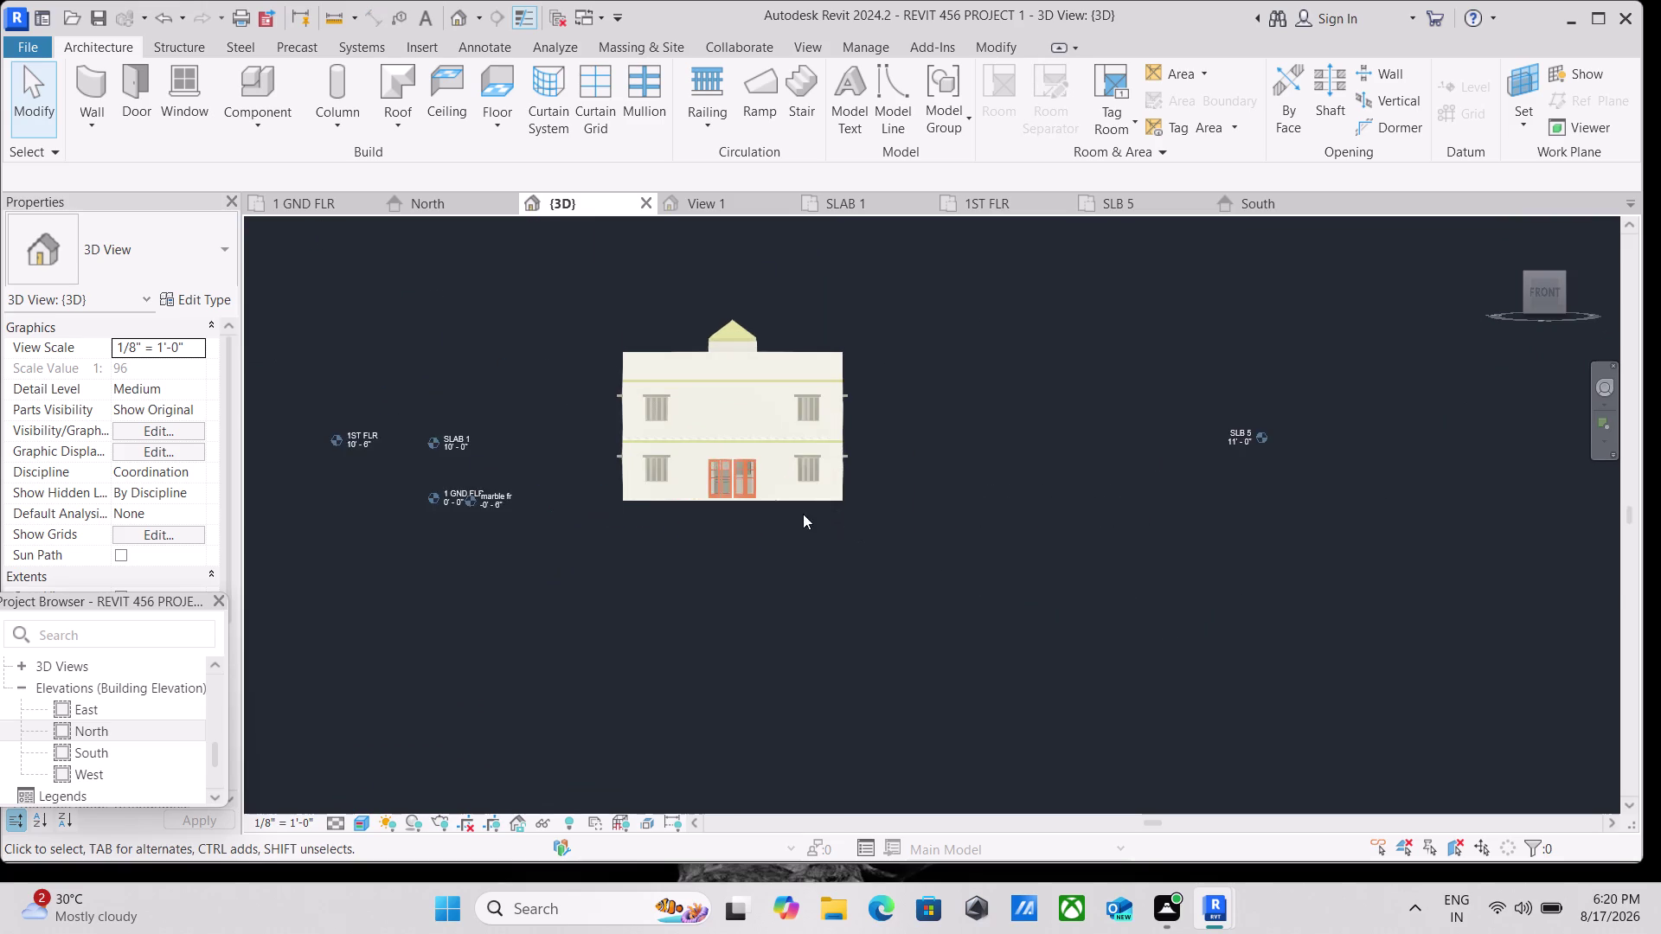
scroll(up, 3)
scroll(up, 3)
middle_drag(700, 520, 717, 702)
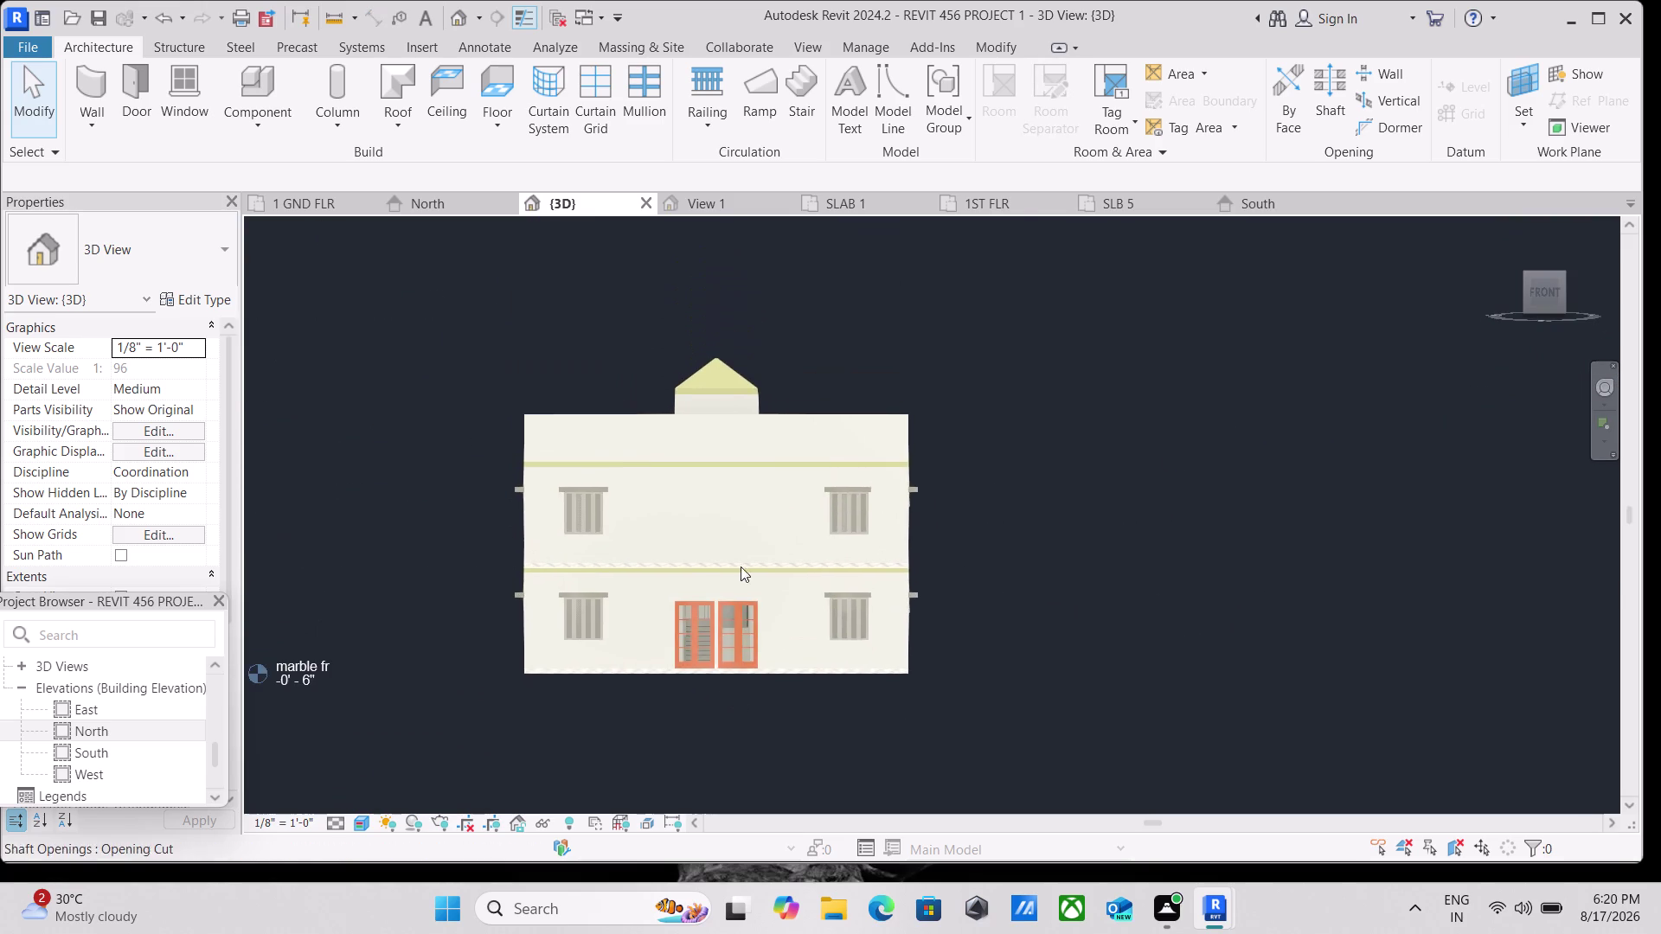
scroll(up, 3)
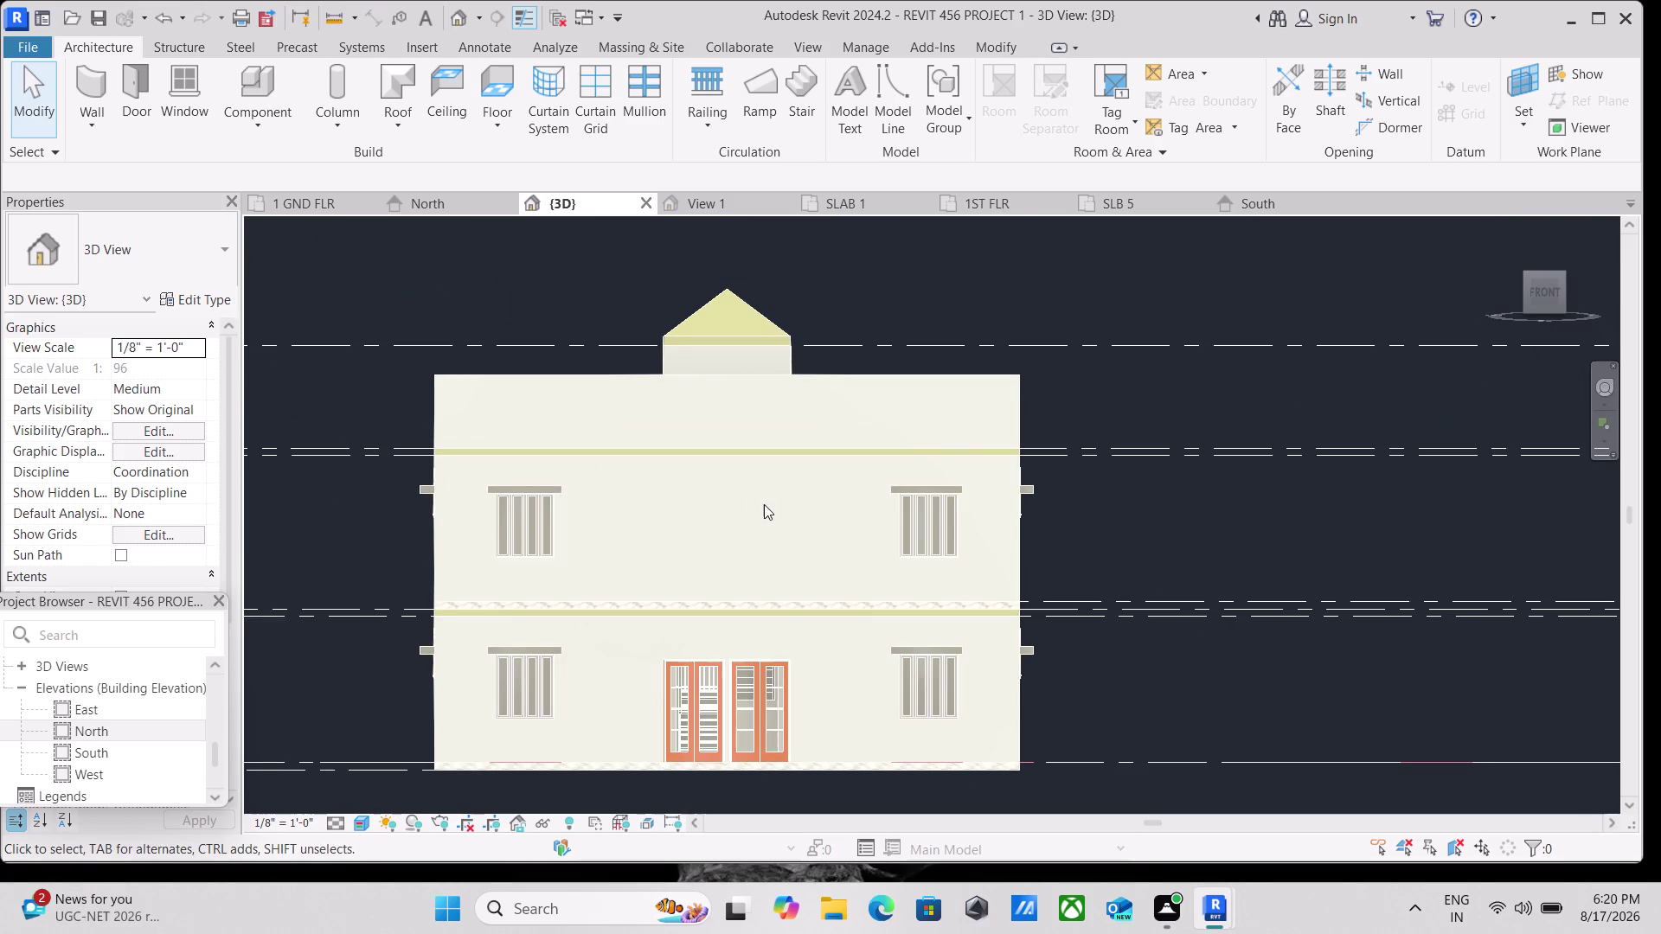
scroll(down, 3)
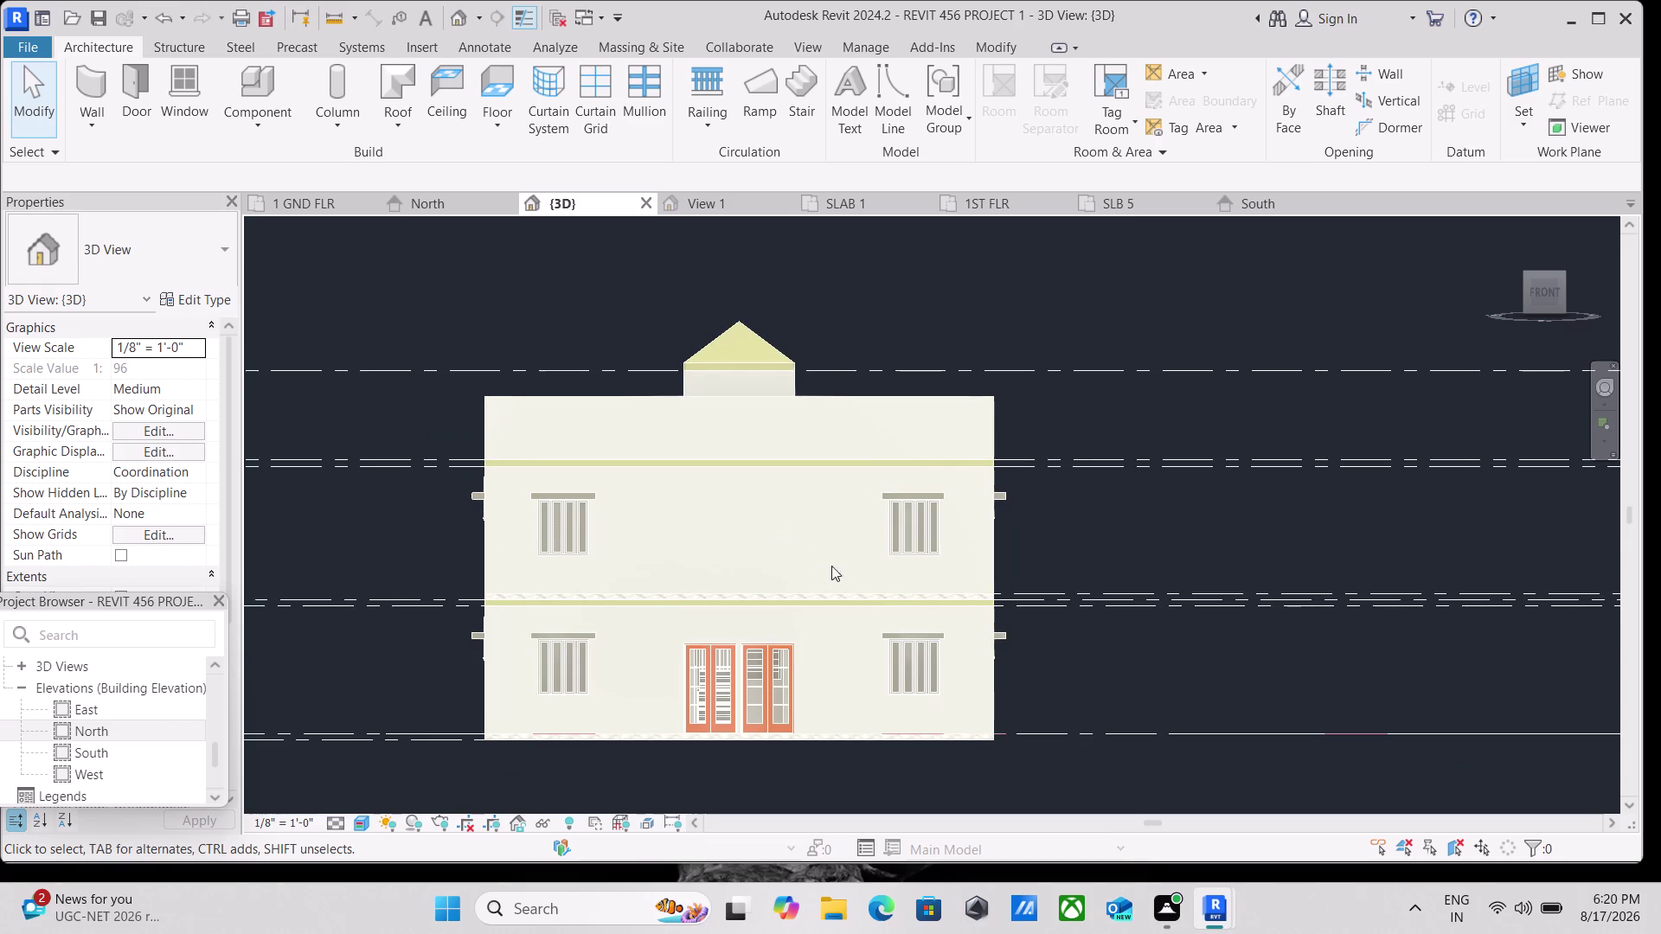
scroll(up, 3)
scroll(down, 3)
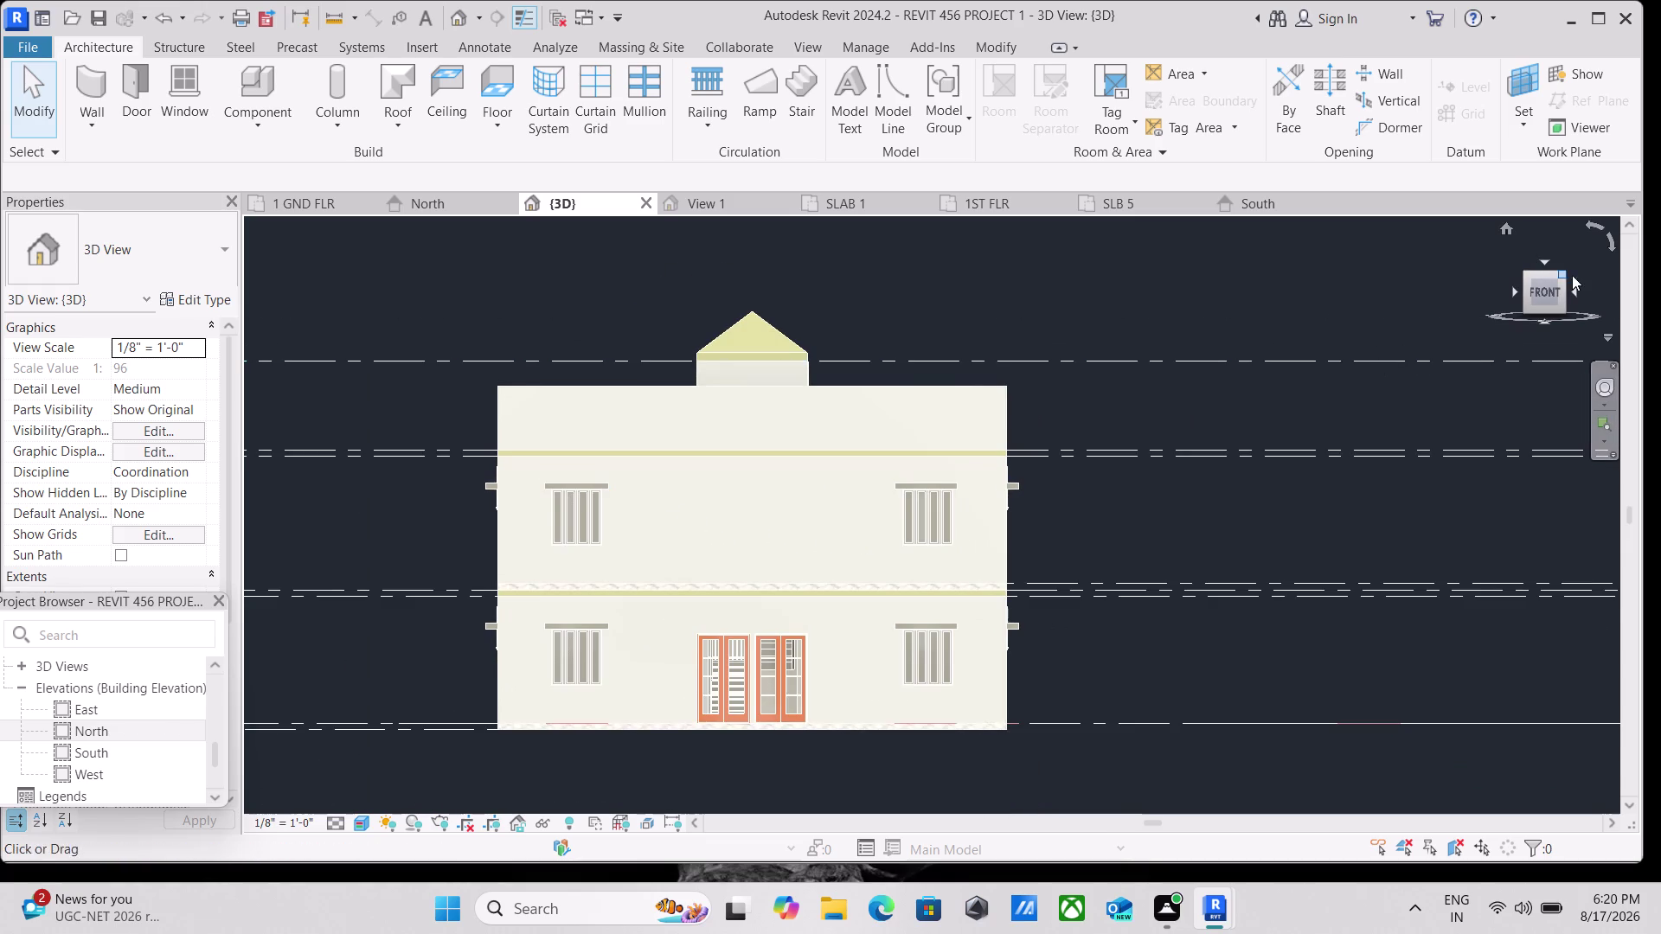
click(1566, 272)
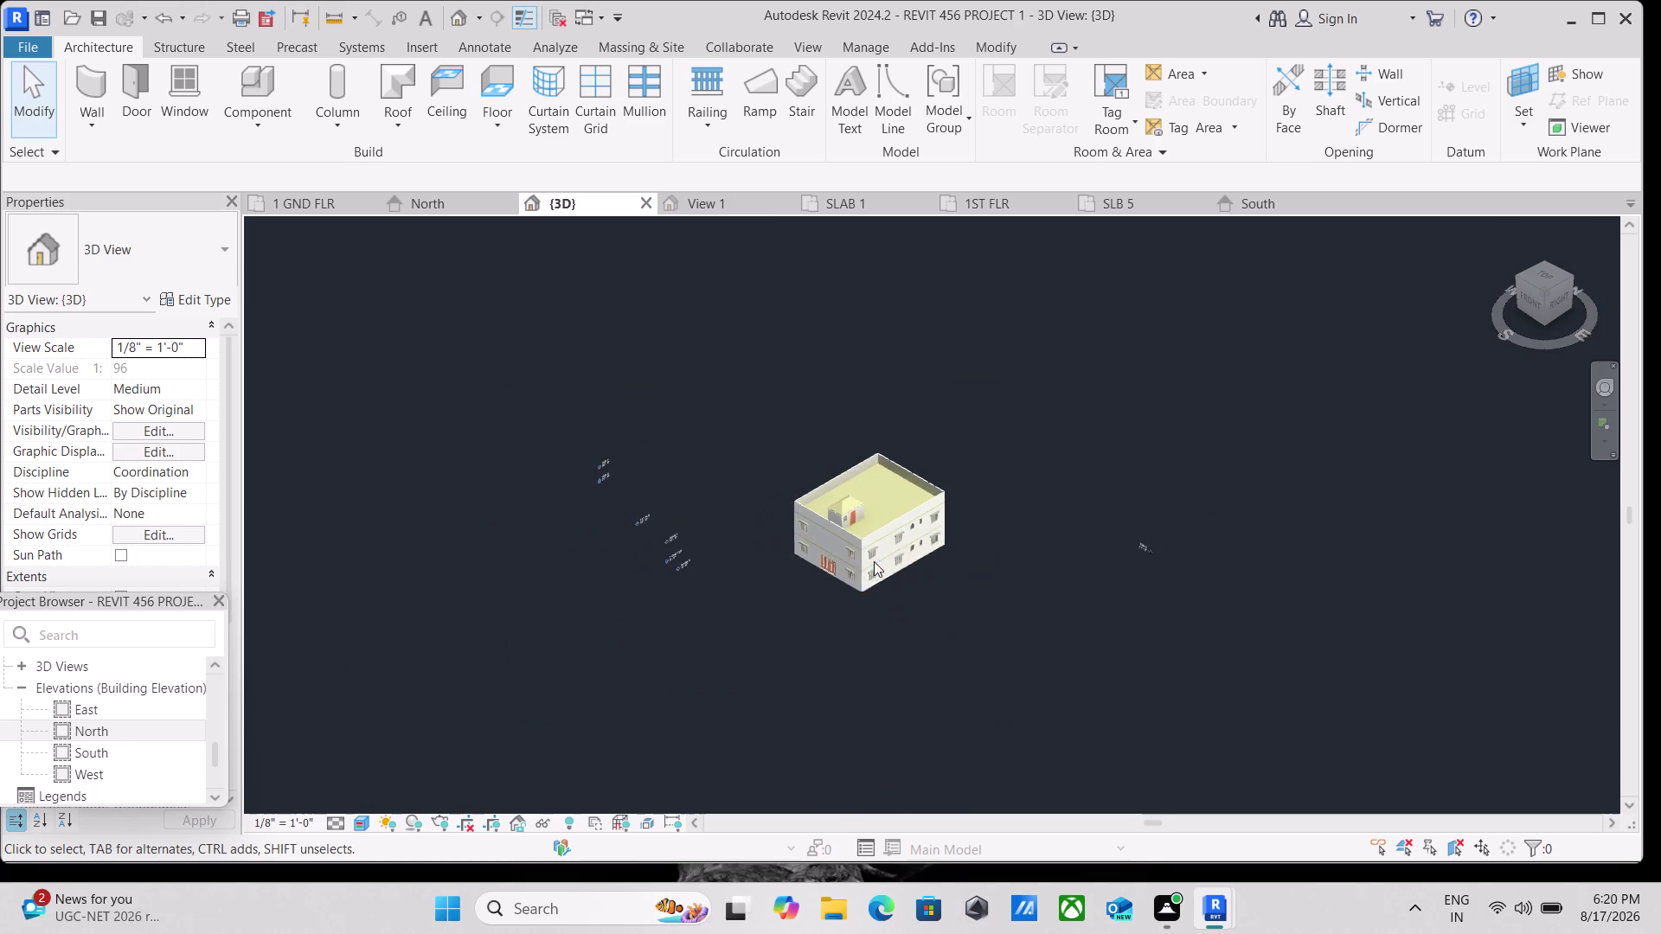
scroll(up, 3)
scroll(up, 3)
scroll(up, 3)
scroll(up, 3)
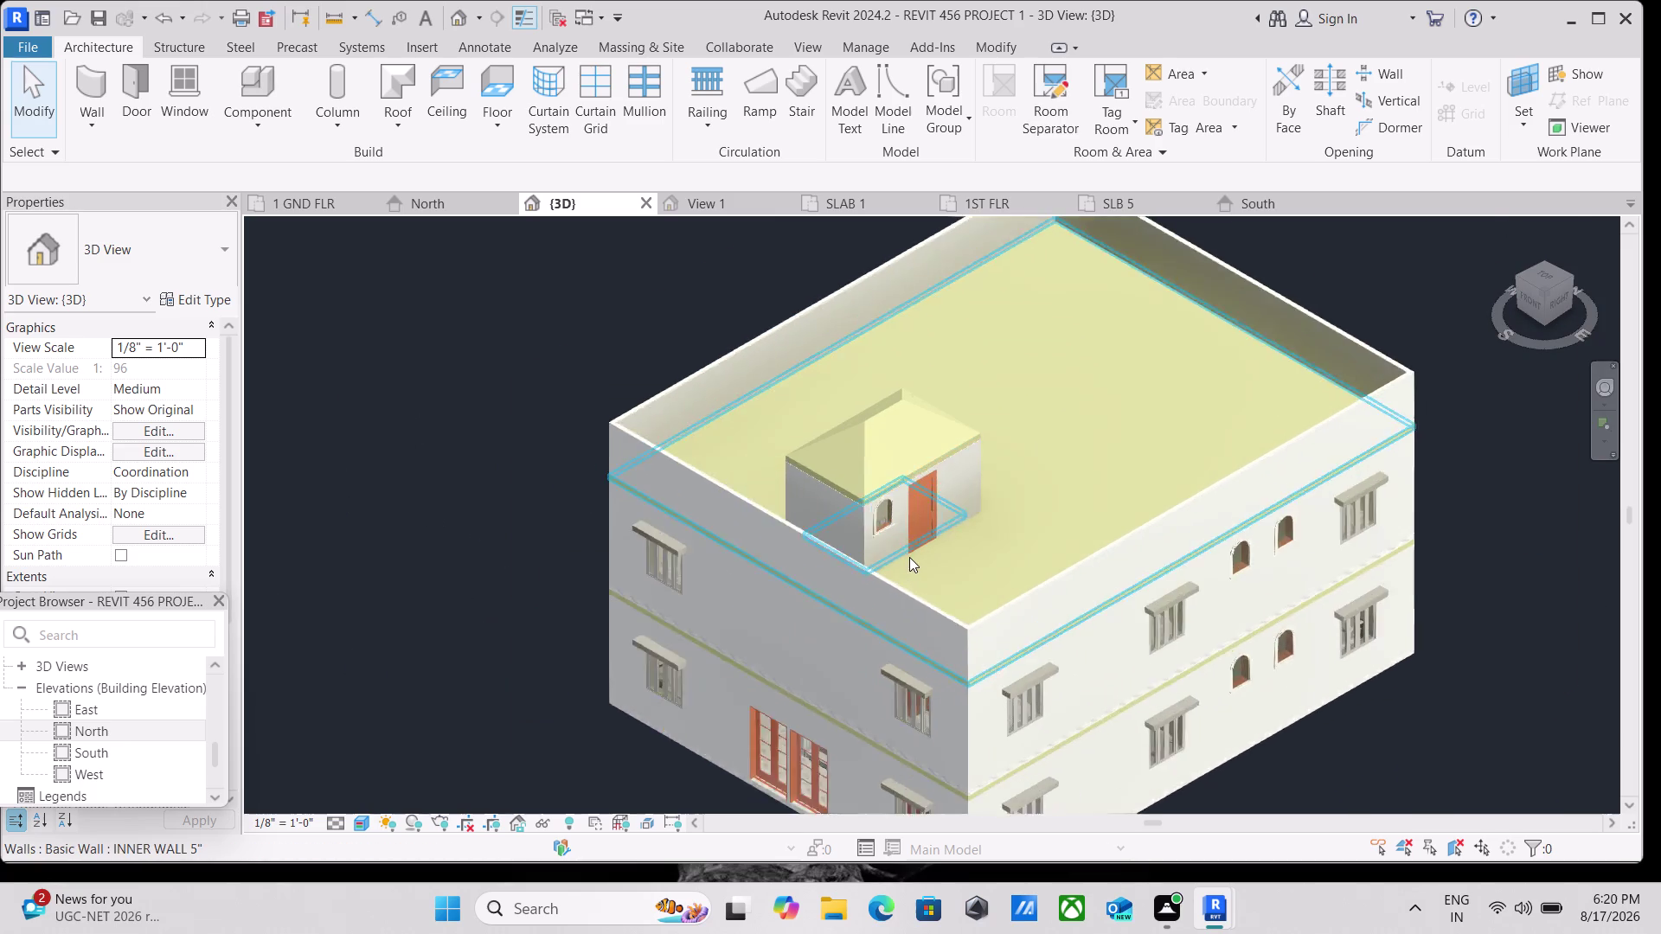
scroll(up, 3)
scroll(down, 3)
middle_drag(913, 555, 918, 554)
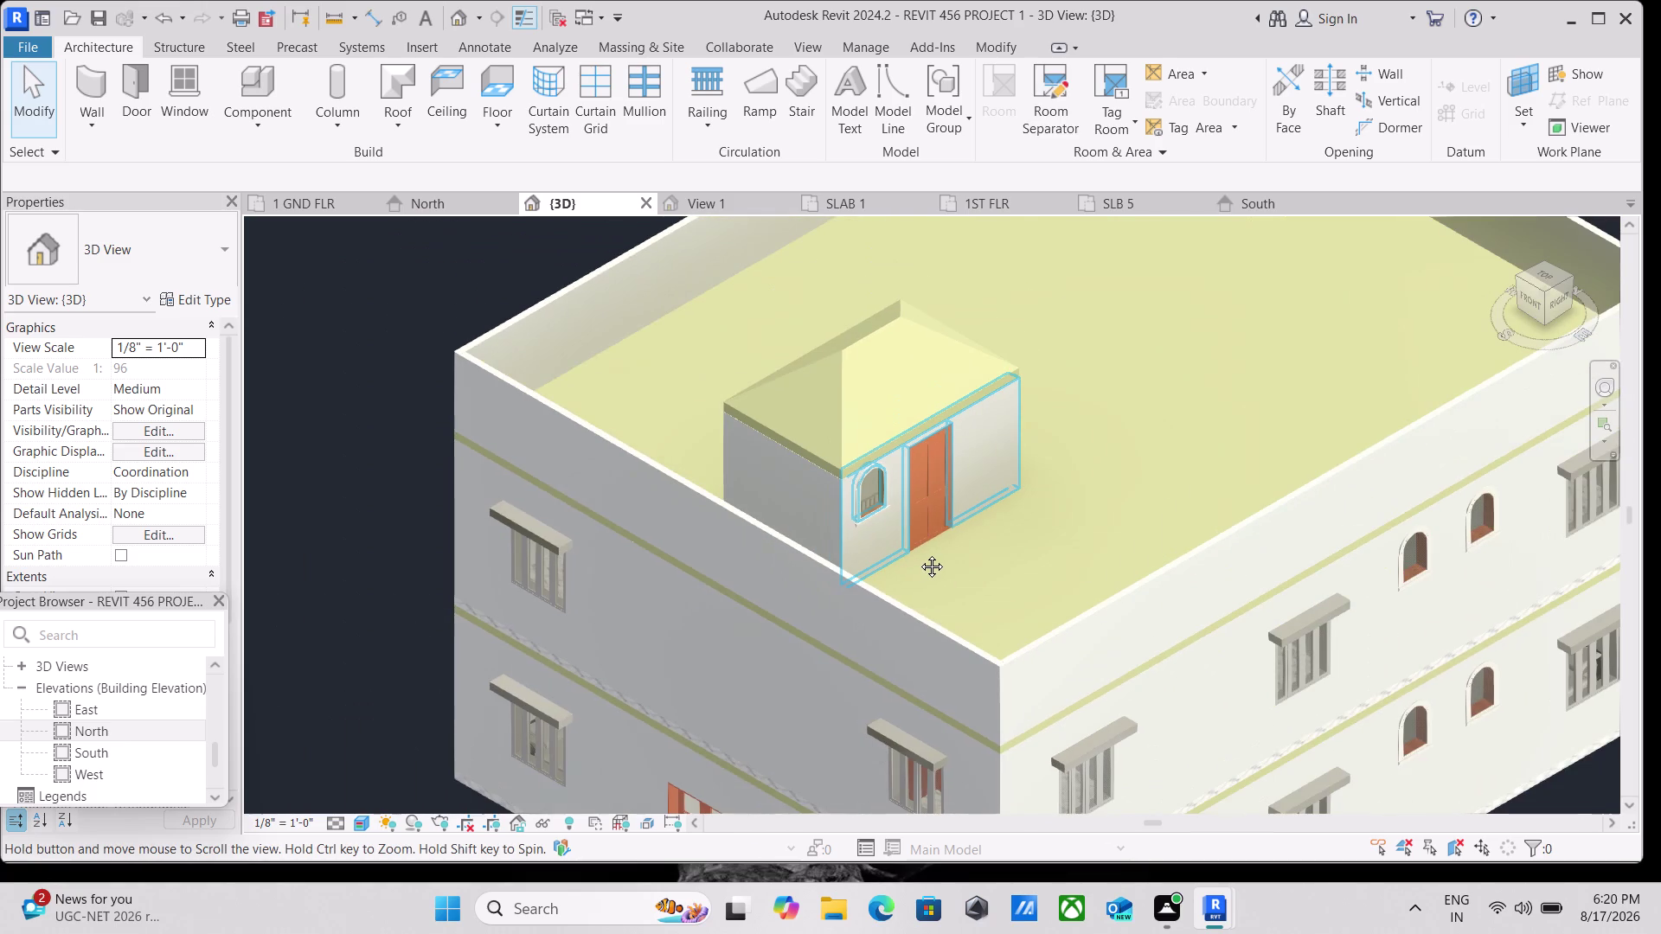
middle_drag(918, 554, 937, 546)
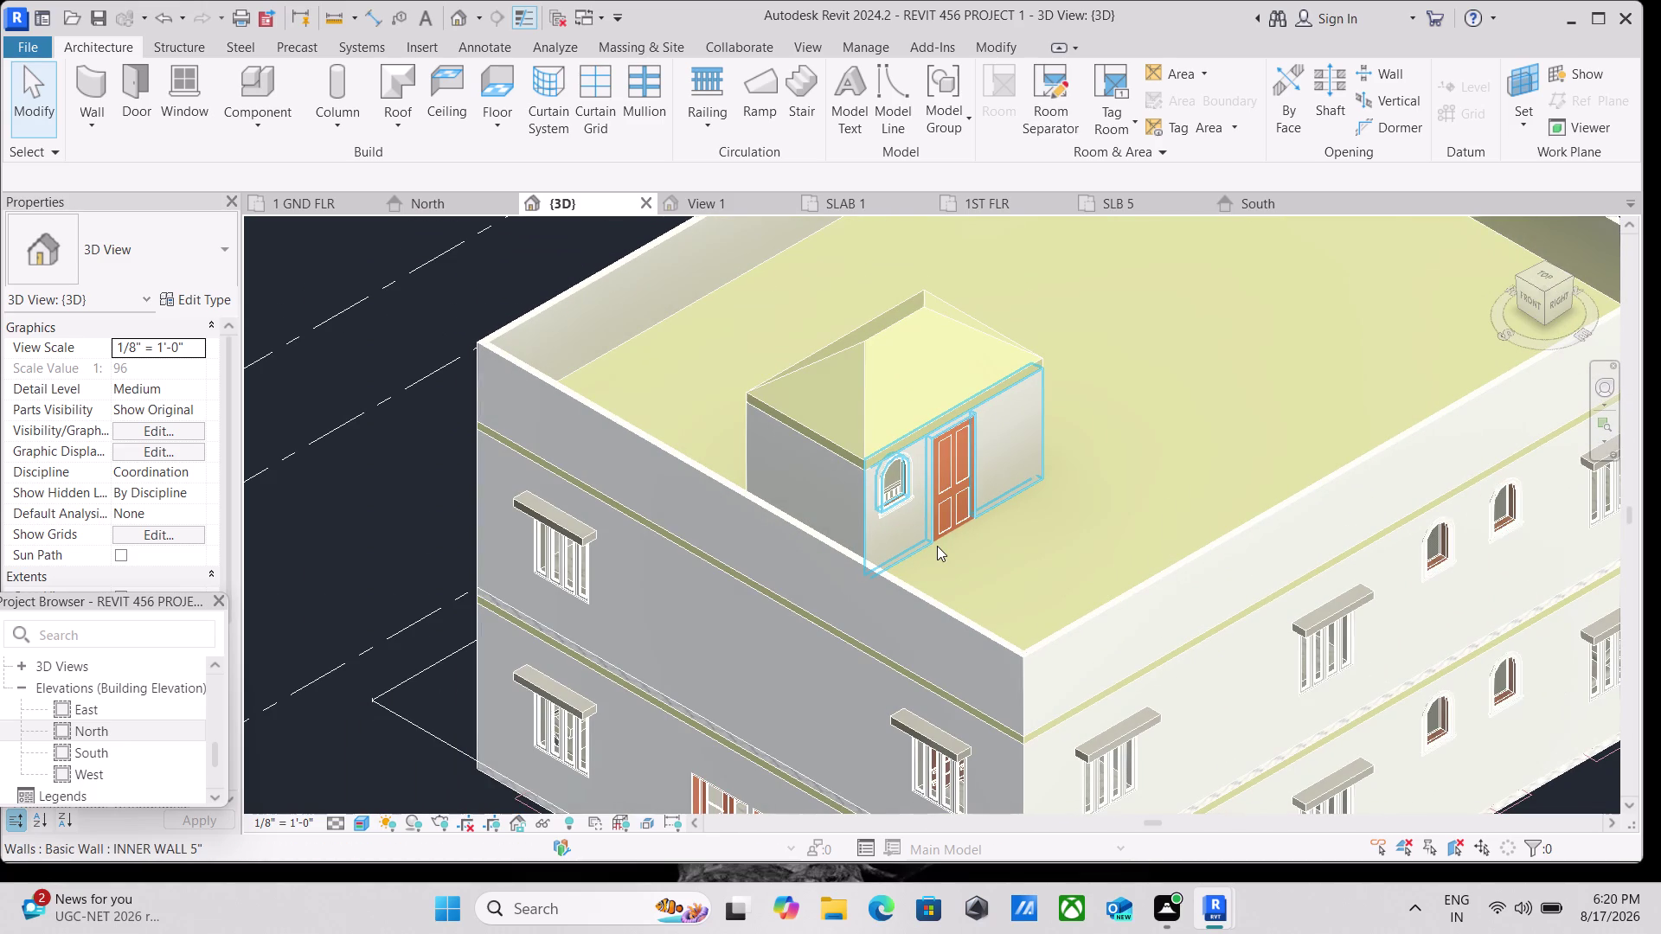